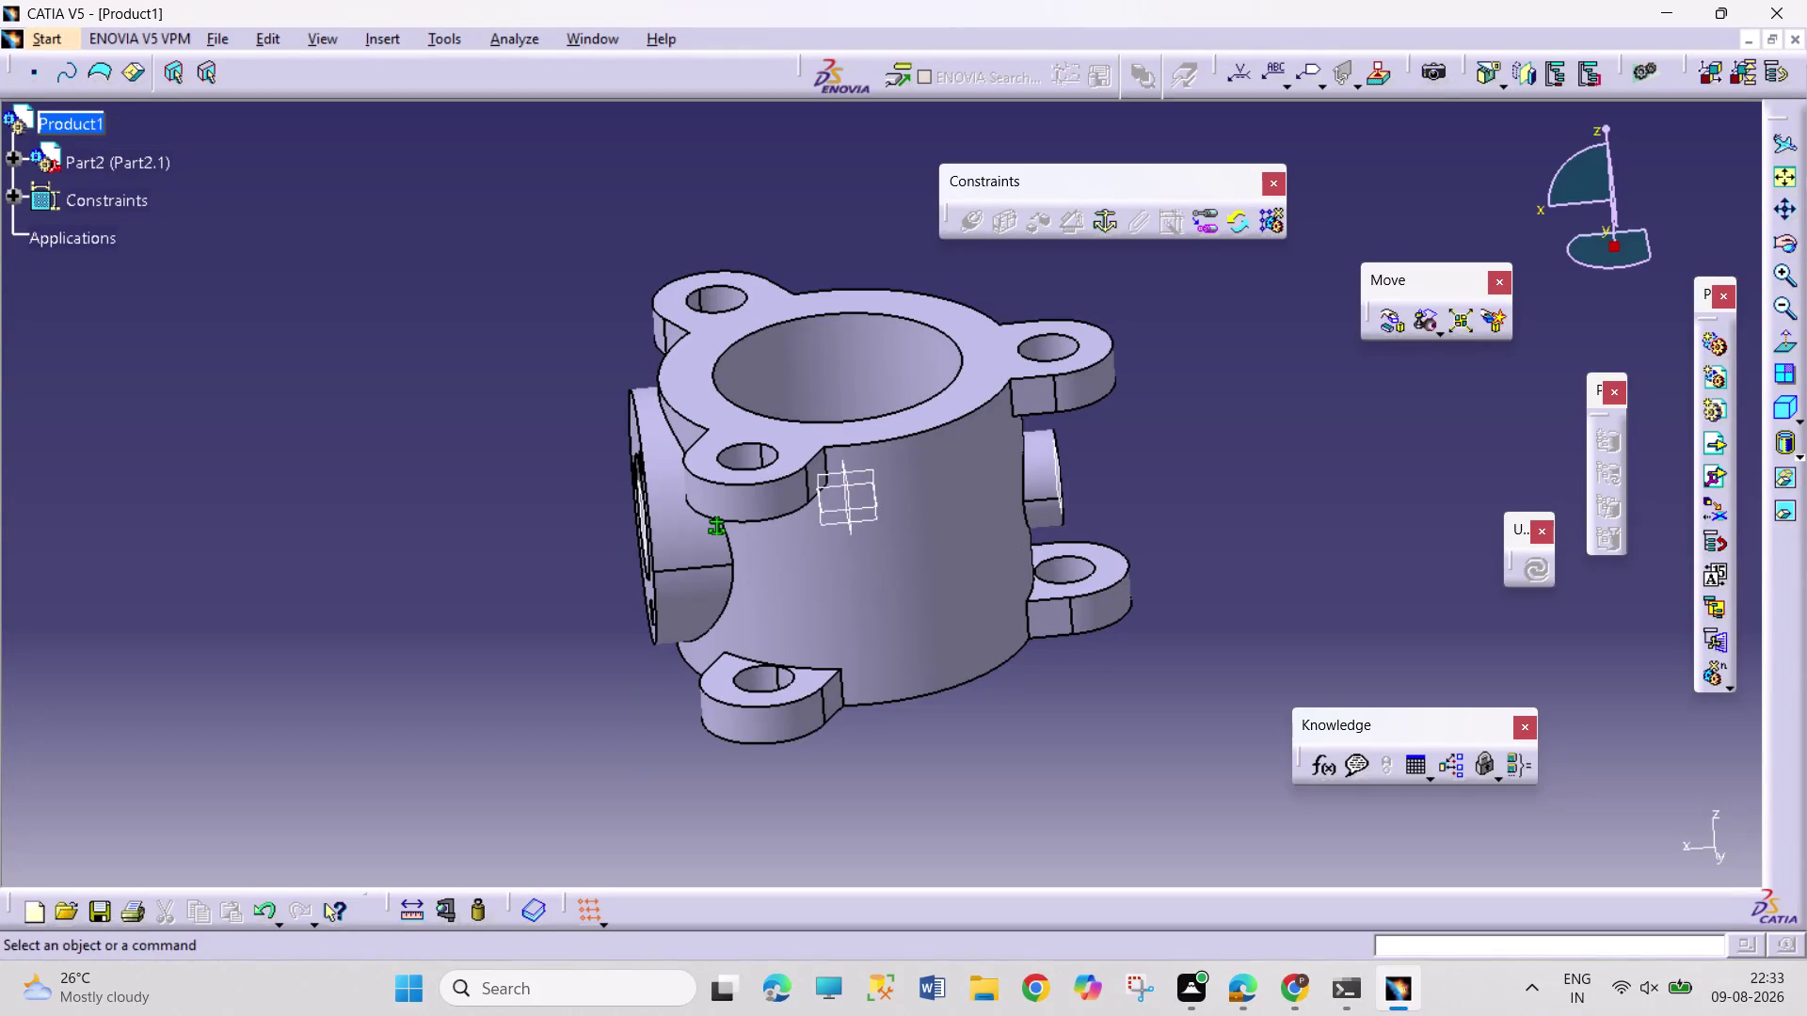
Insert BUTTERFLY RETAINER 5 under Product1 as an existing component and select Part5.
right_click(76, 109)
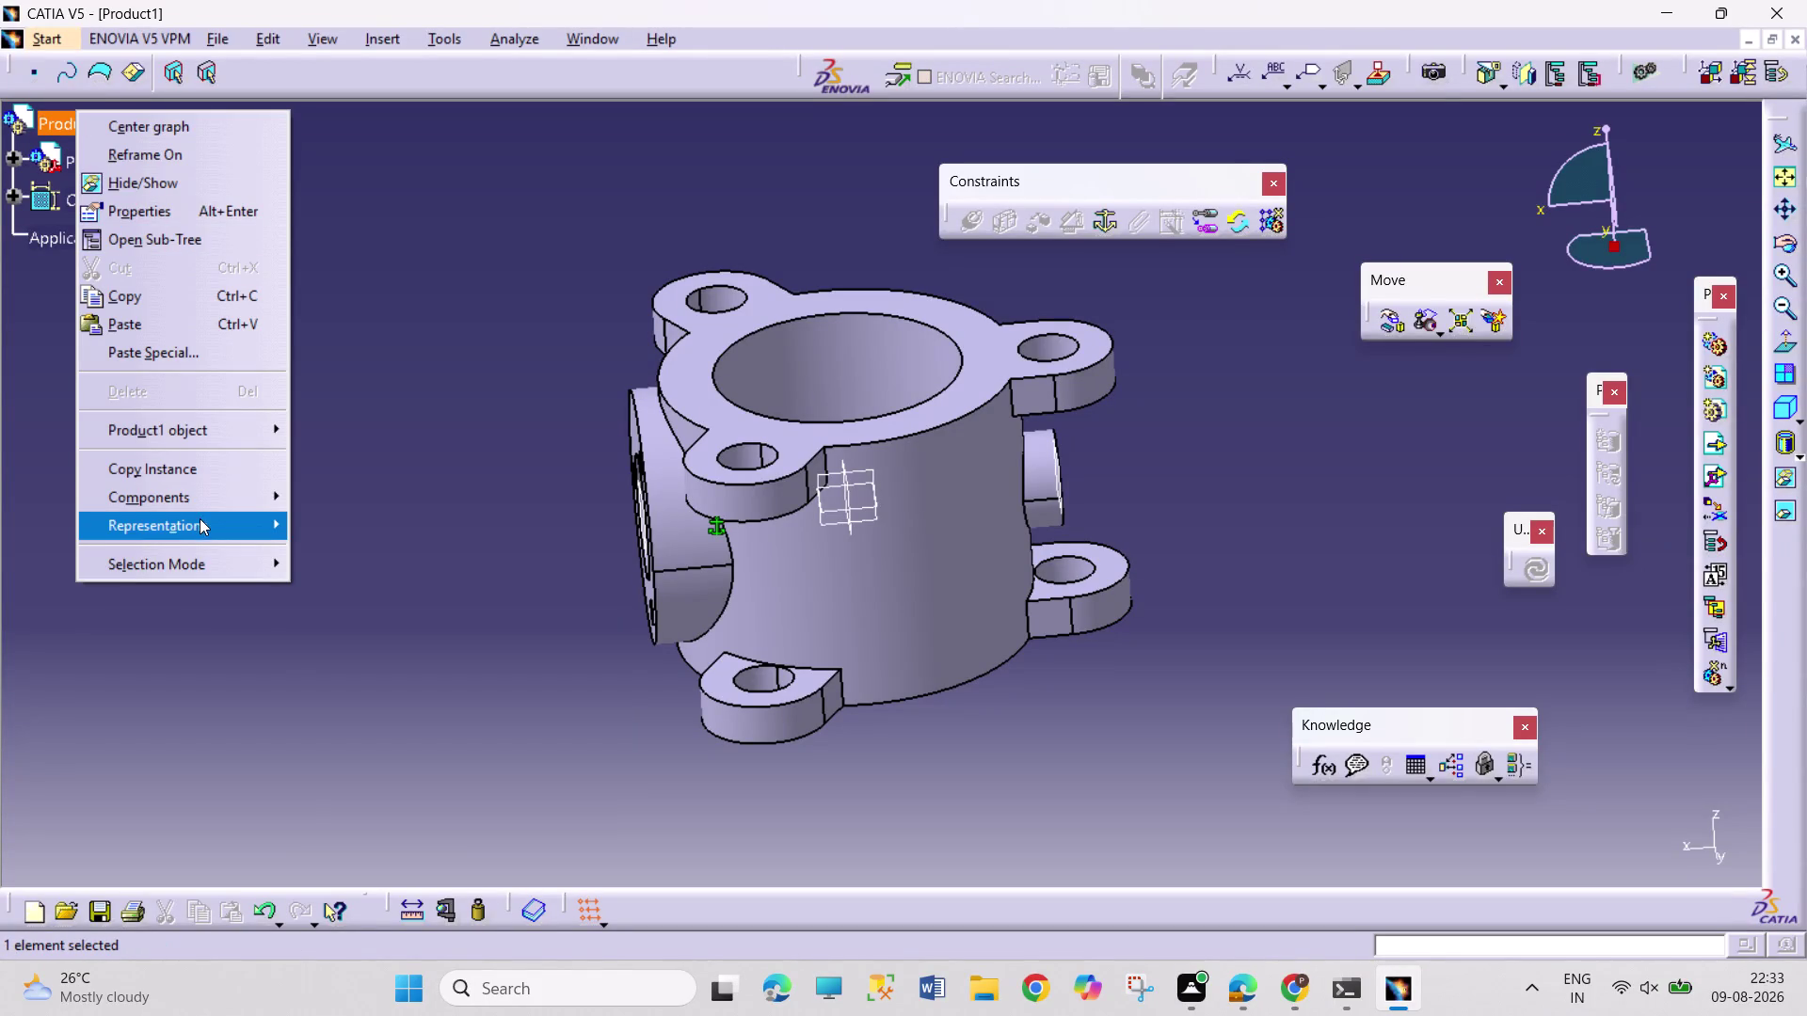
click(206, 508)
click(442, 613)
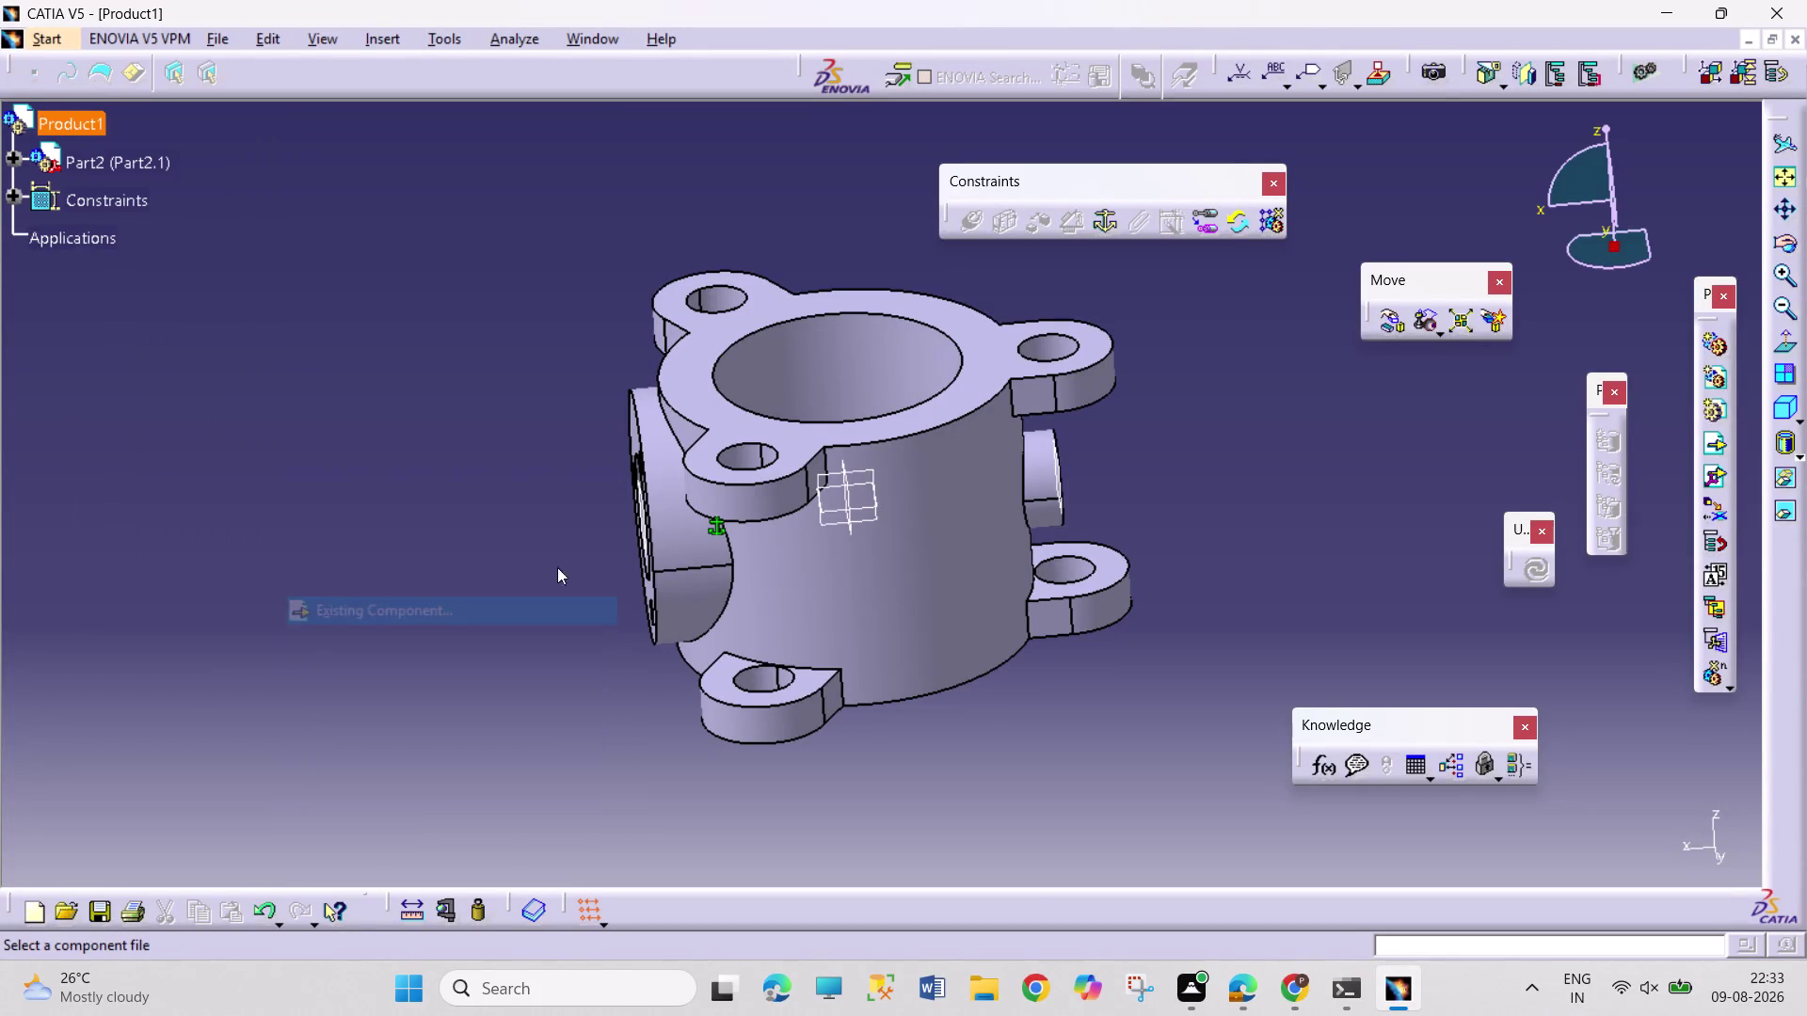
scroll(down, 3)
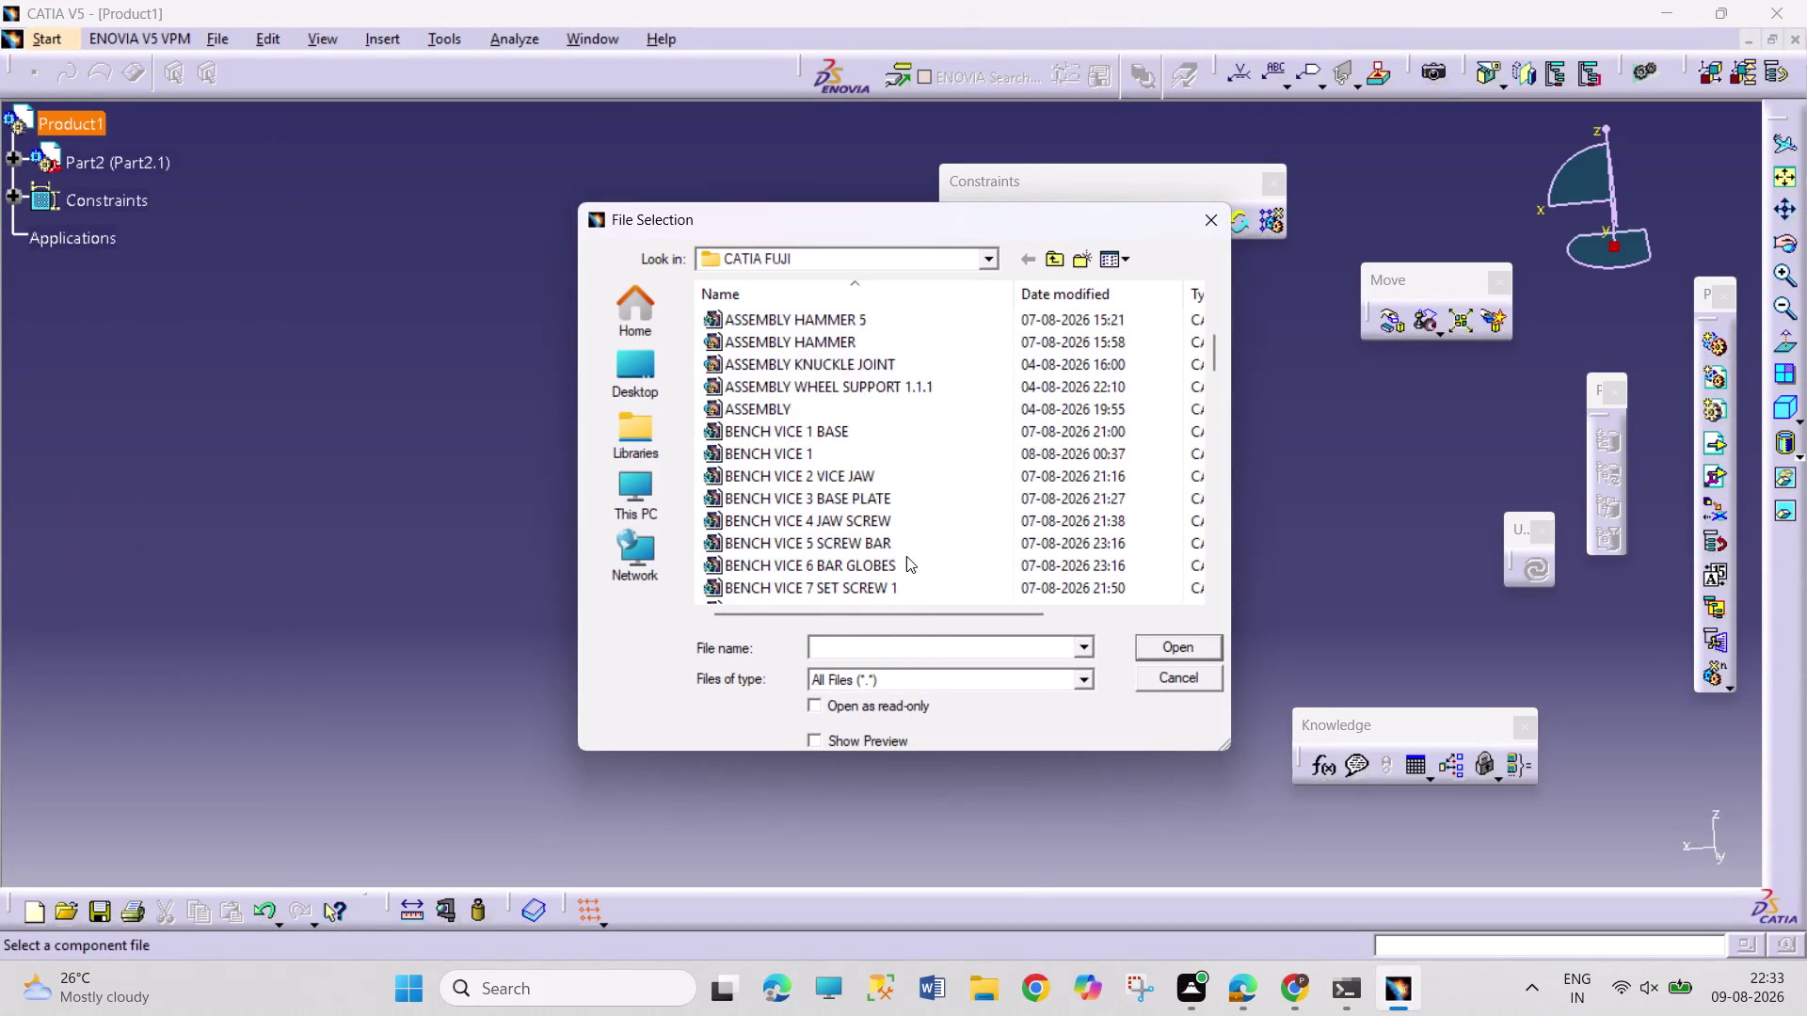
scroll(down, 3)
scroll(down, 3)
click(906, 518)
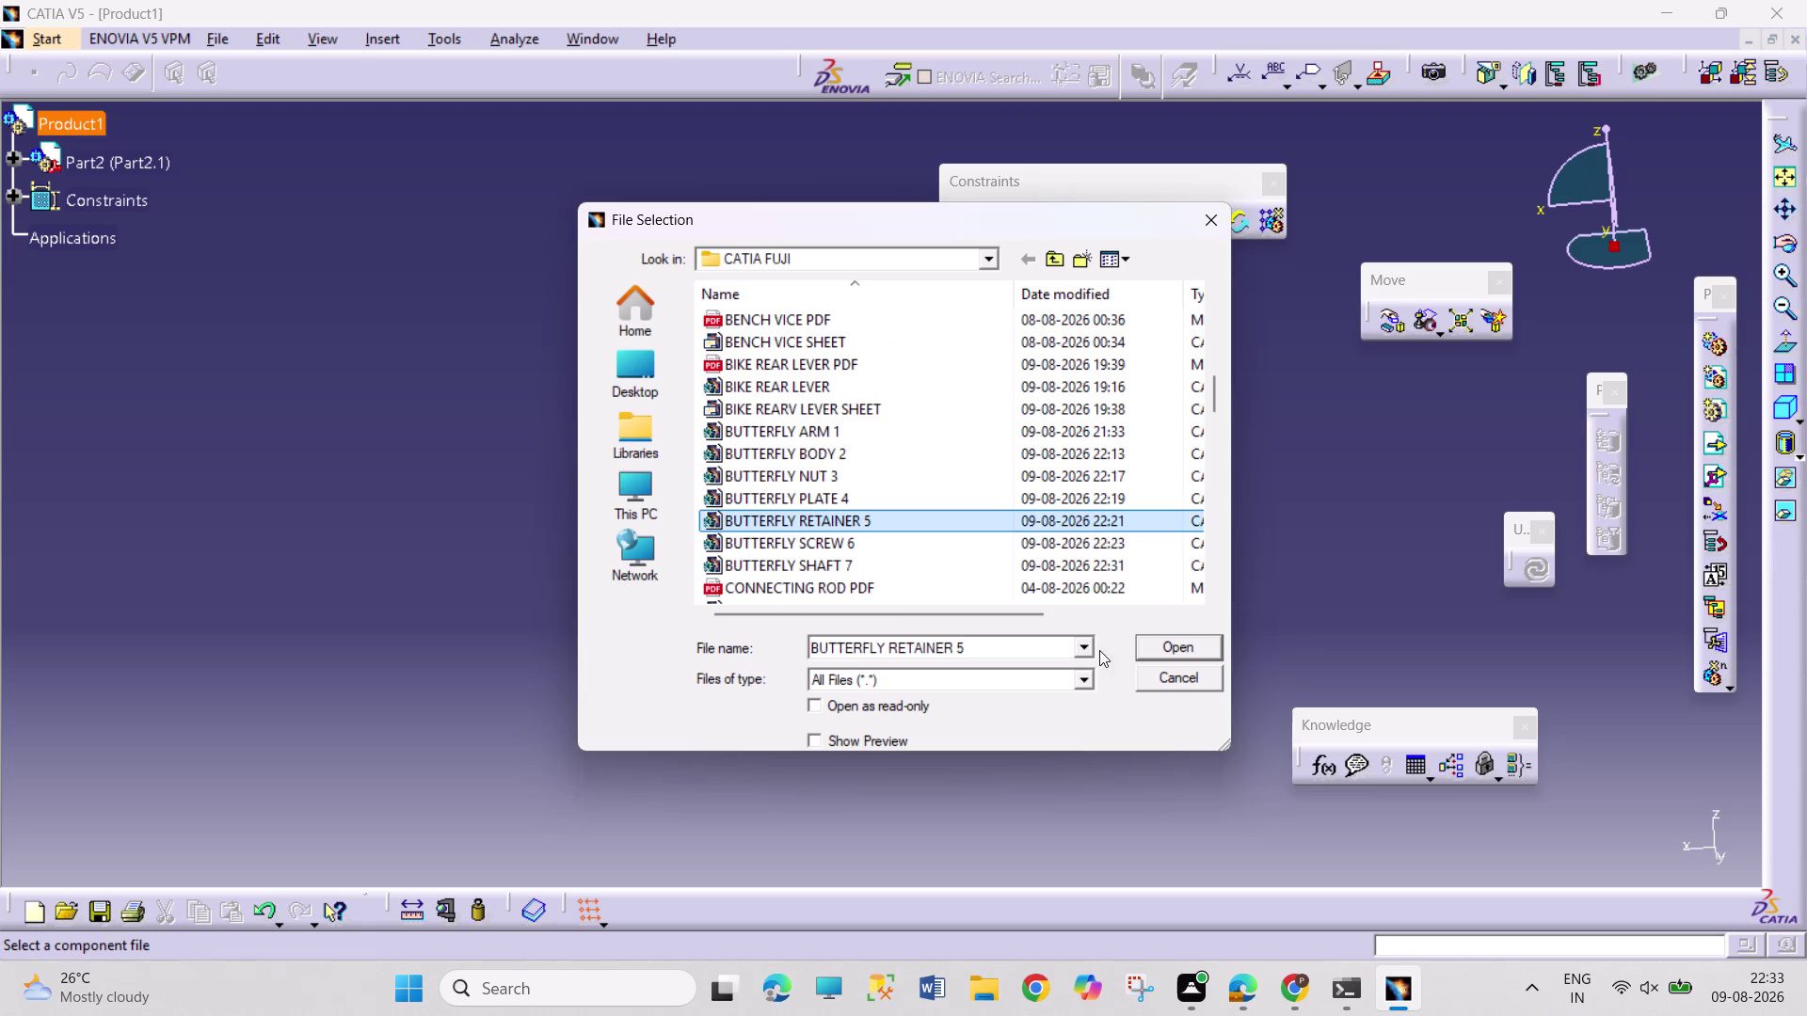
click(1177, 643)
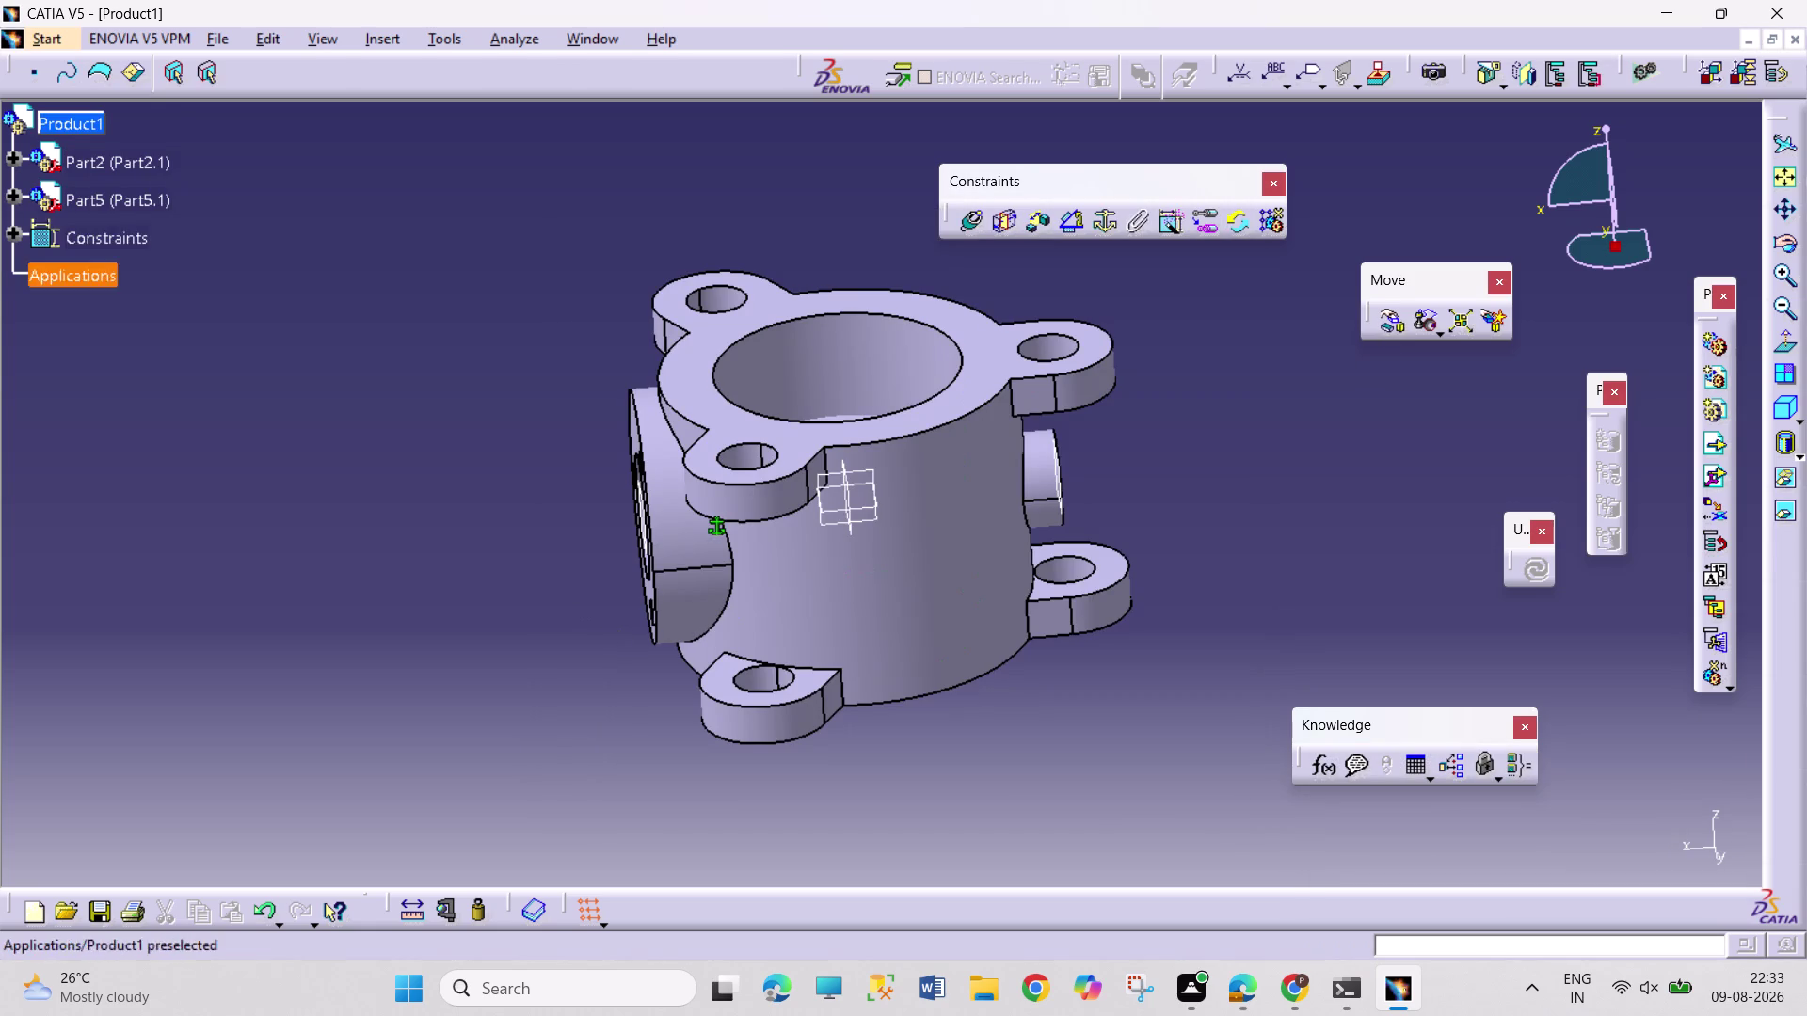
click(124, 197)
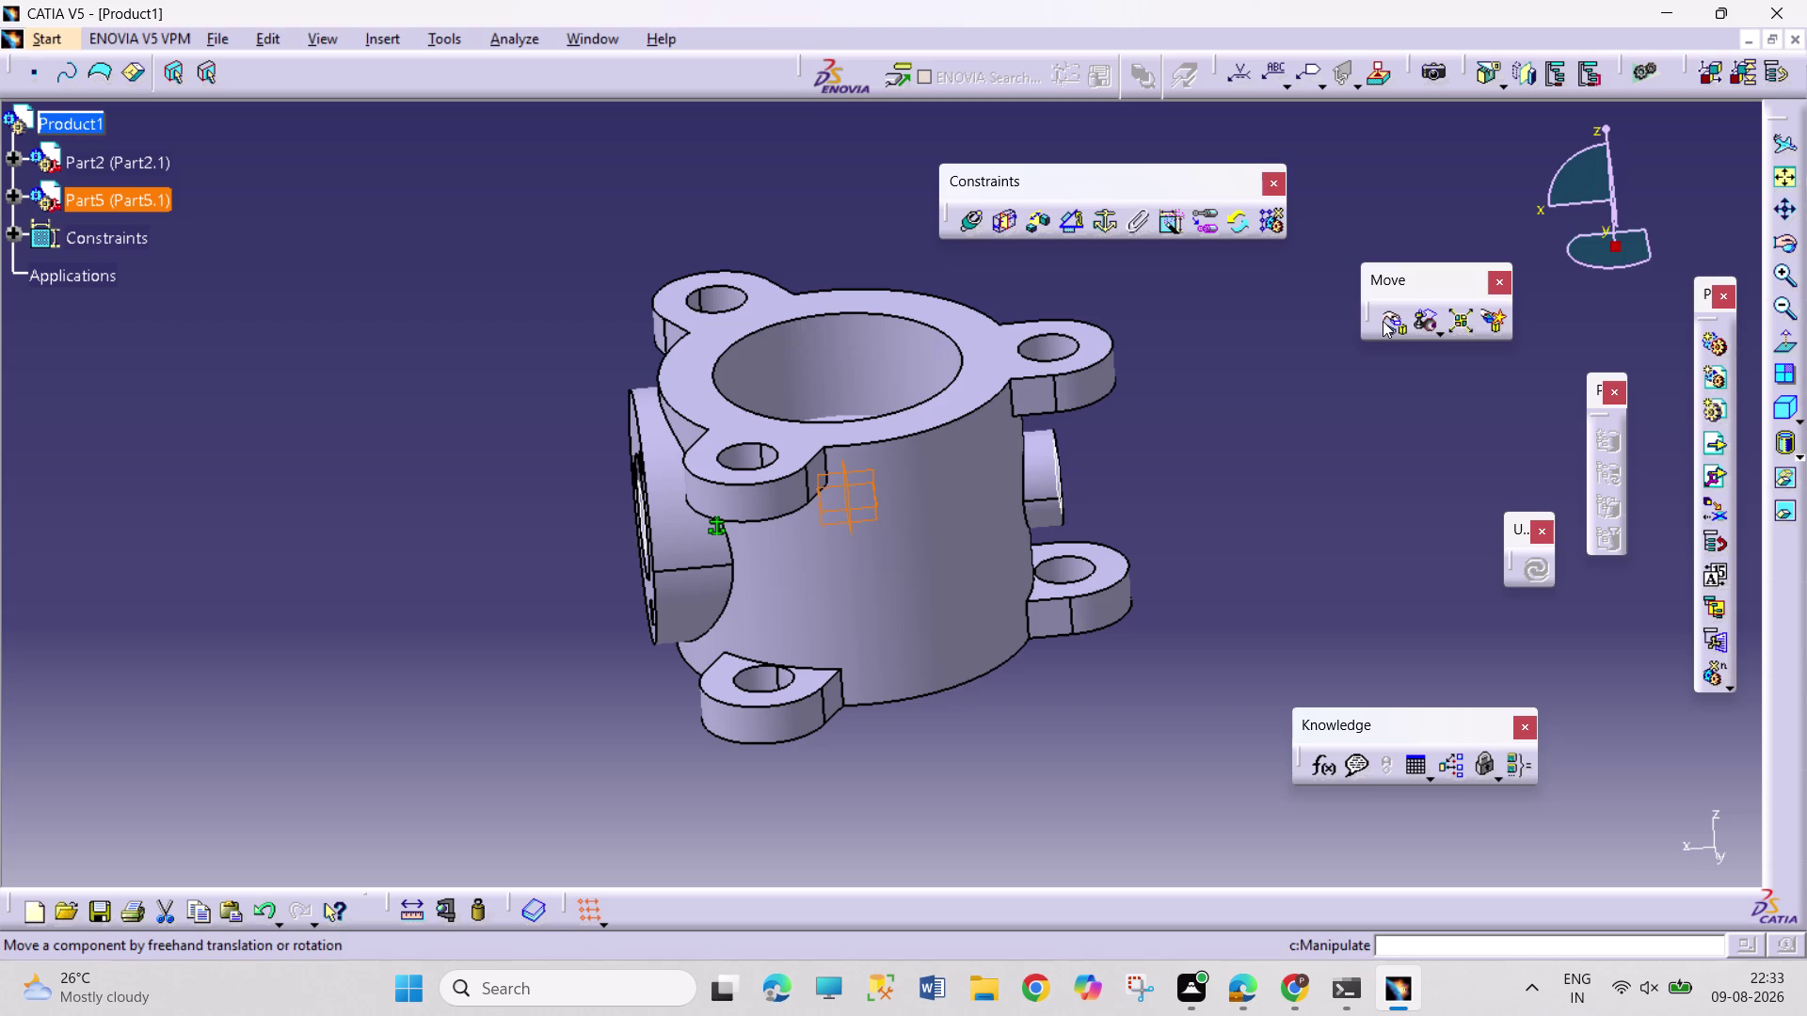
Try dragging the retainer along Y in Manipulation, with constraints respected.
click(1382, 321)
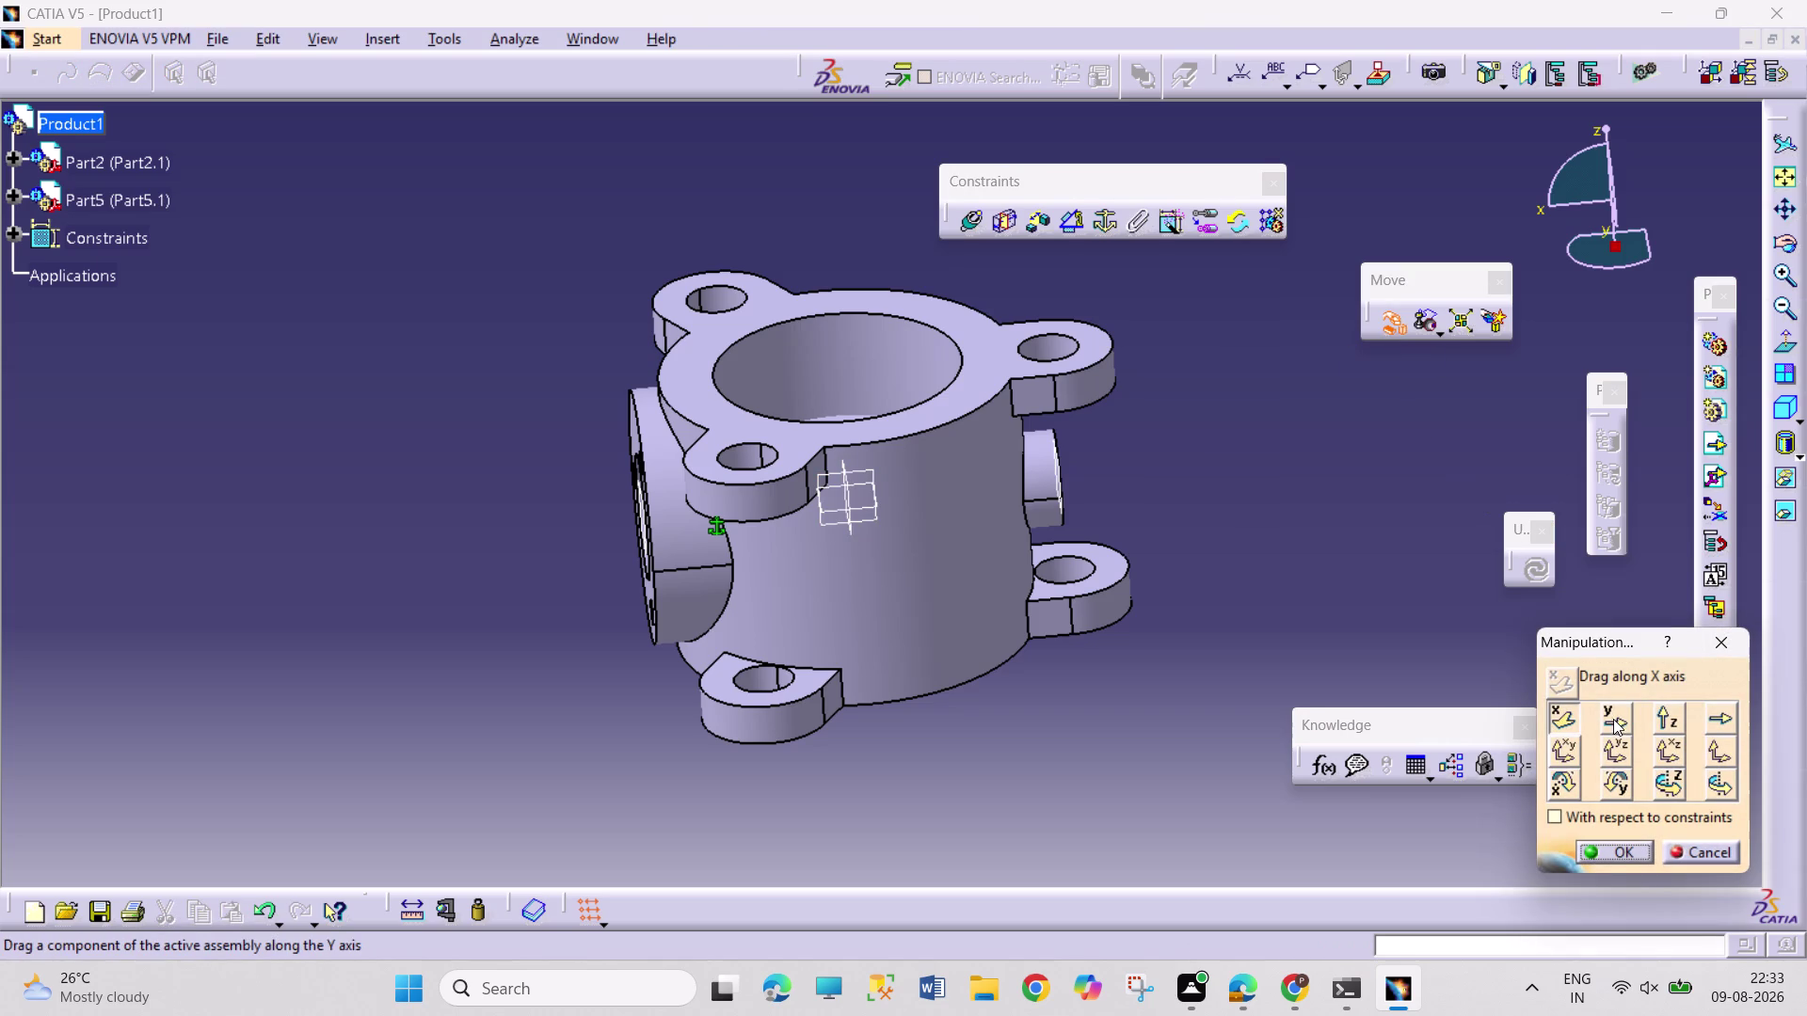
click(1605, 715)
drag(840, 487, 839, 486)
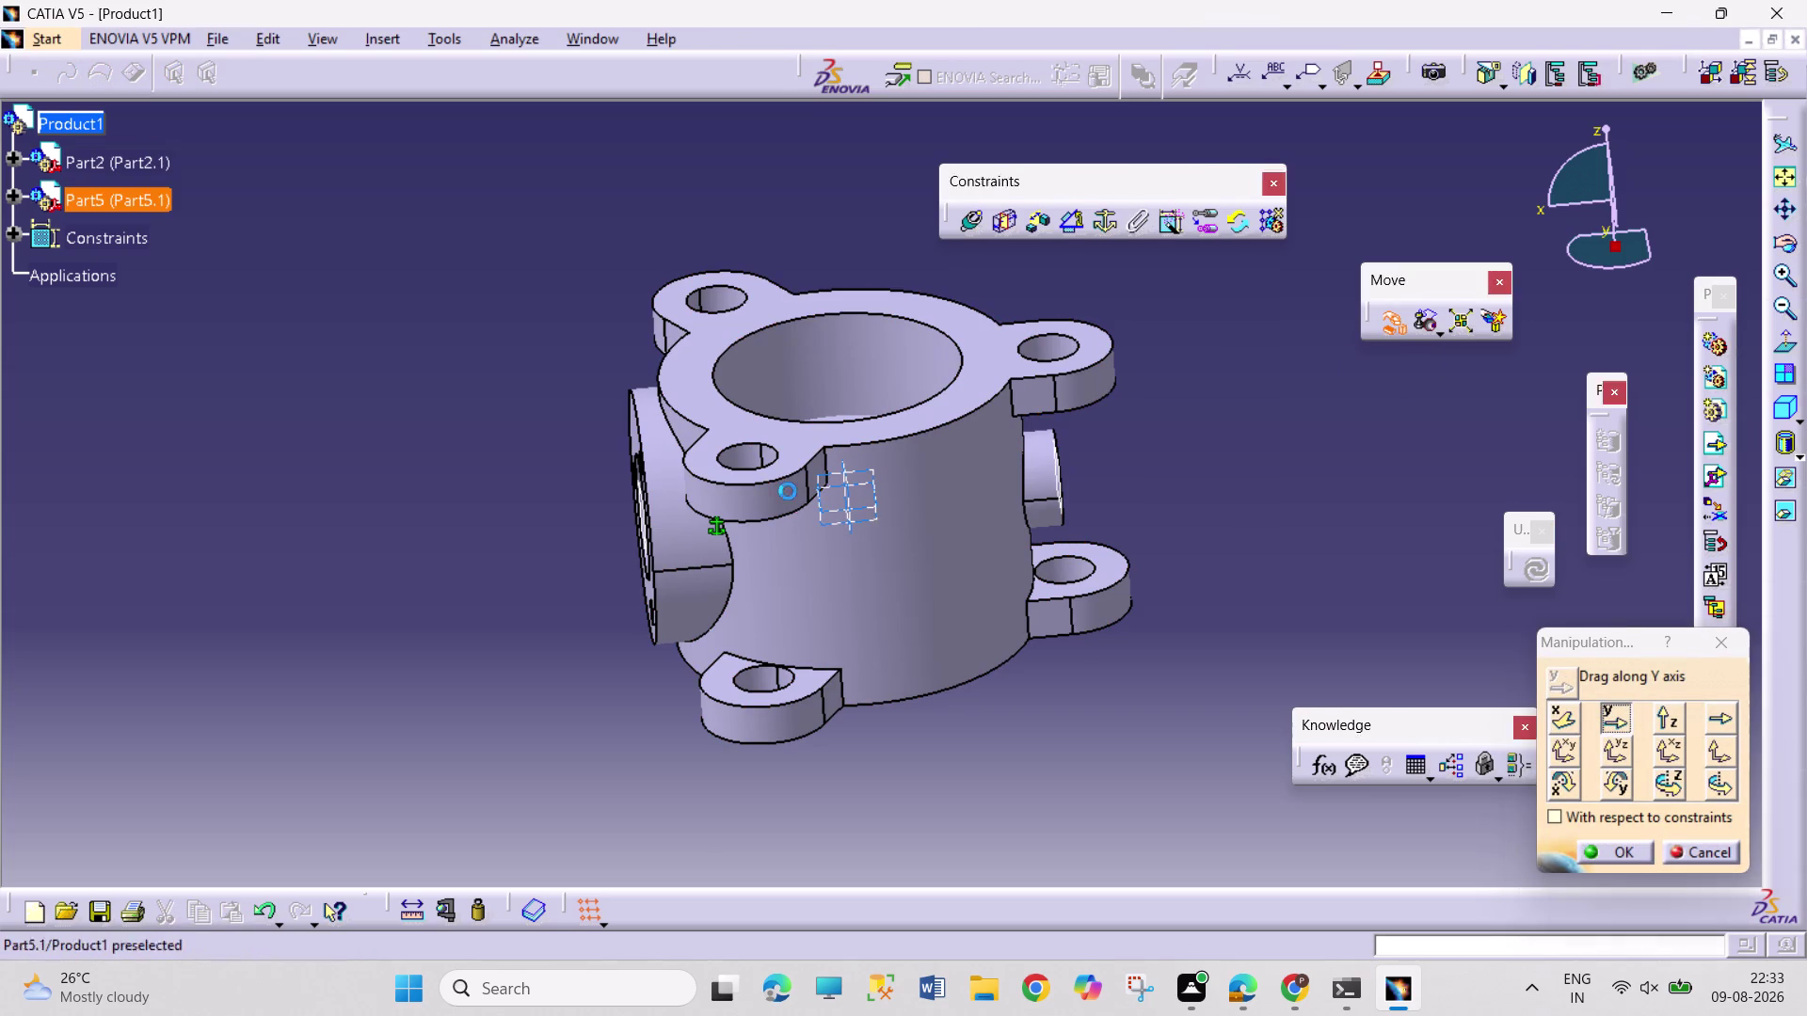
drag(838, 486, 350, 558)
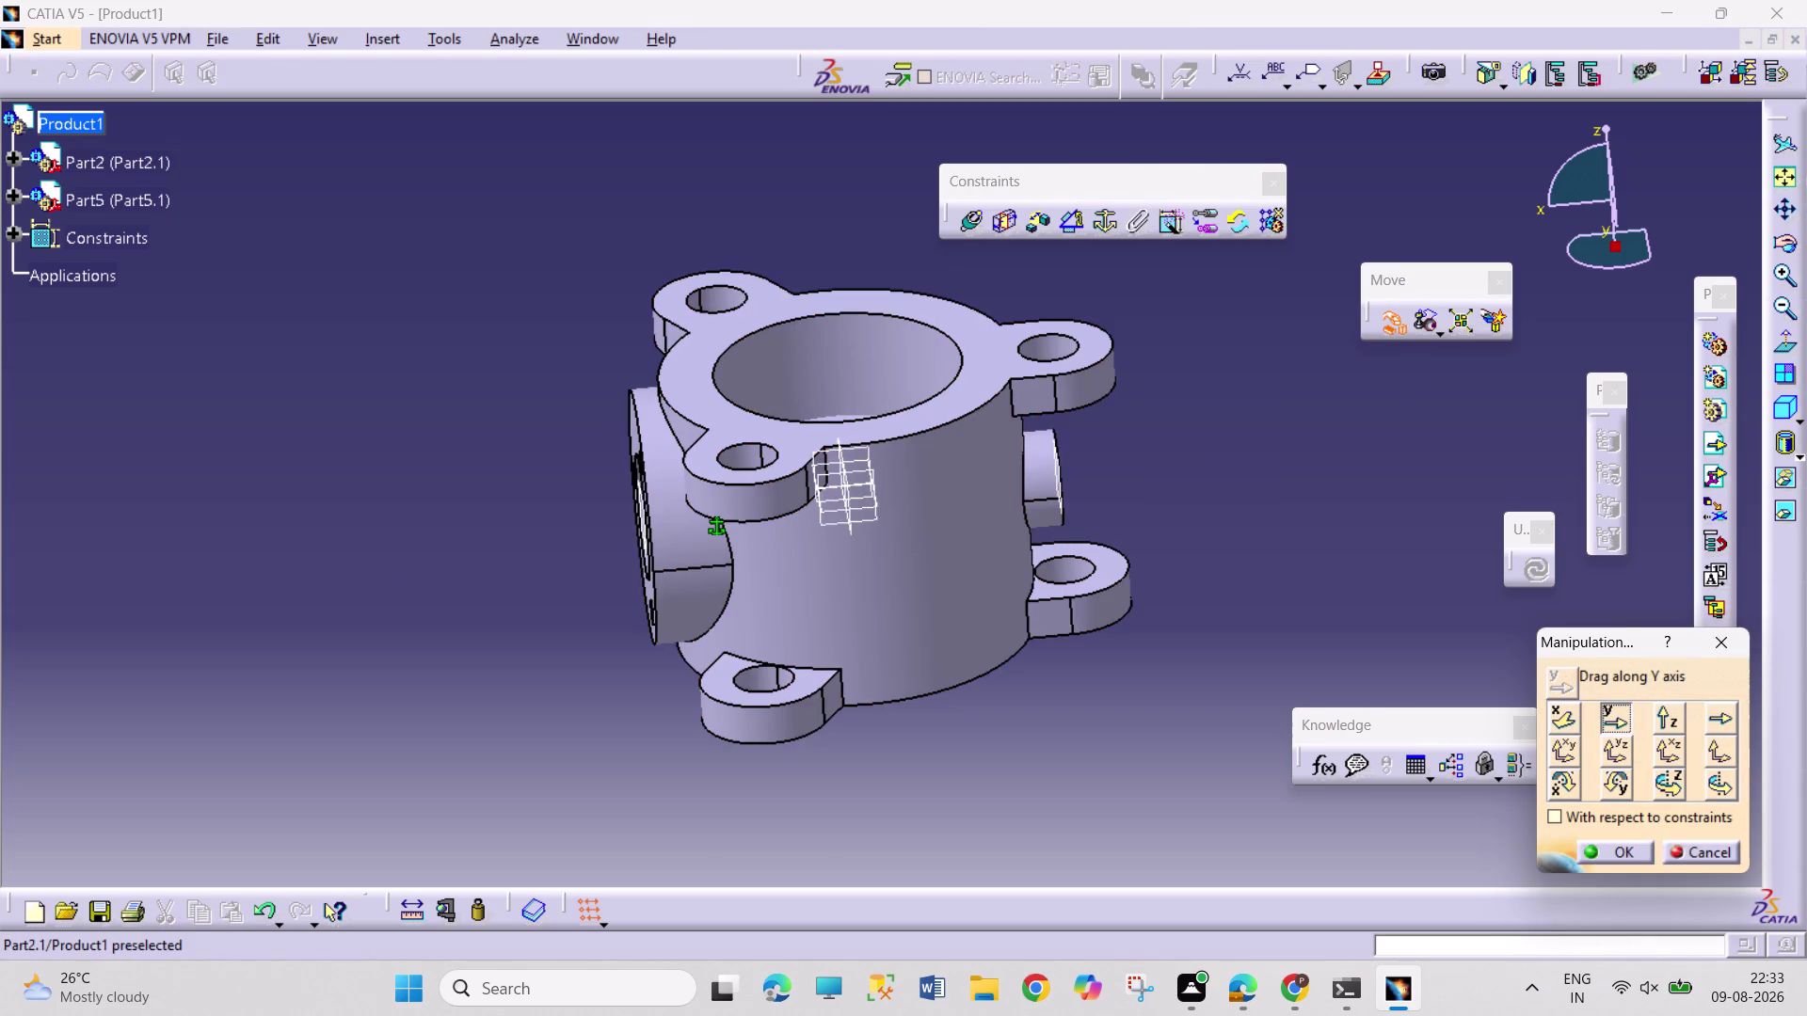
drag(864, 486, 497, 564)
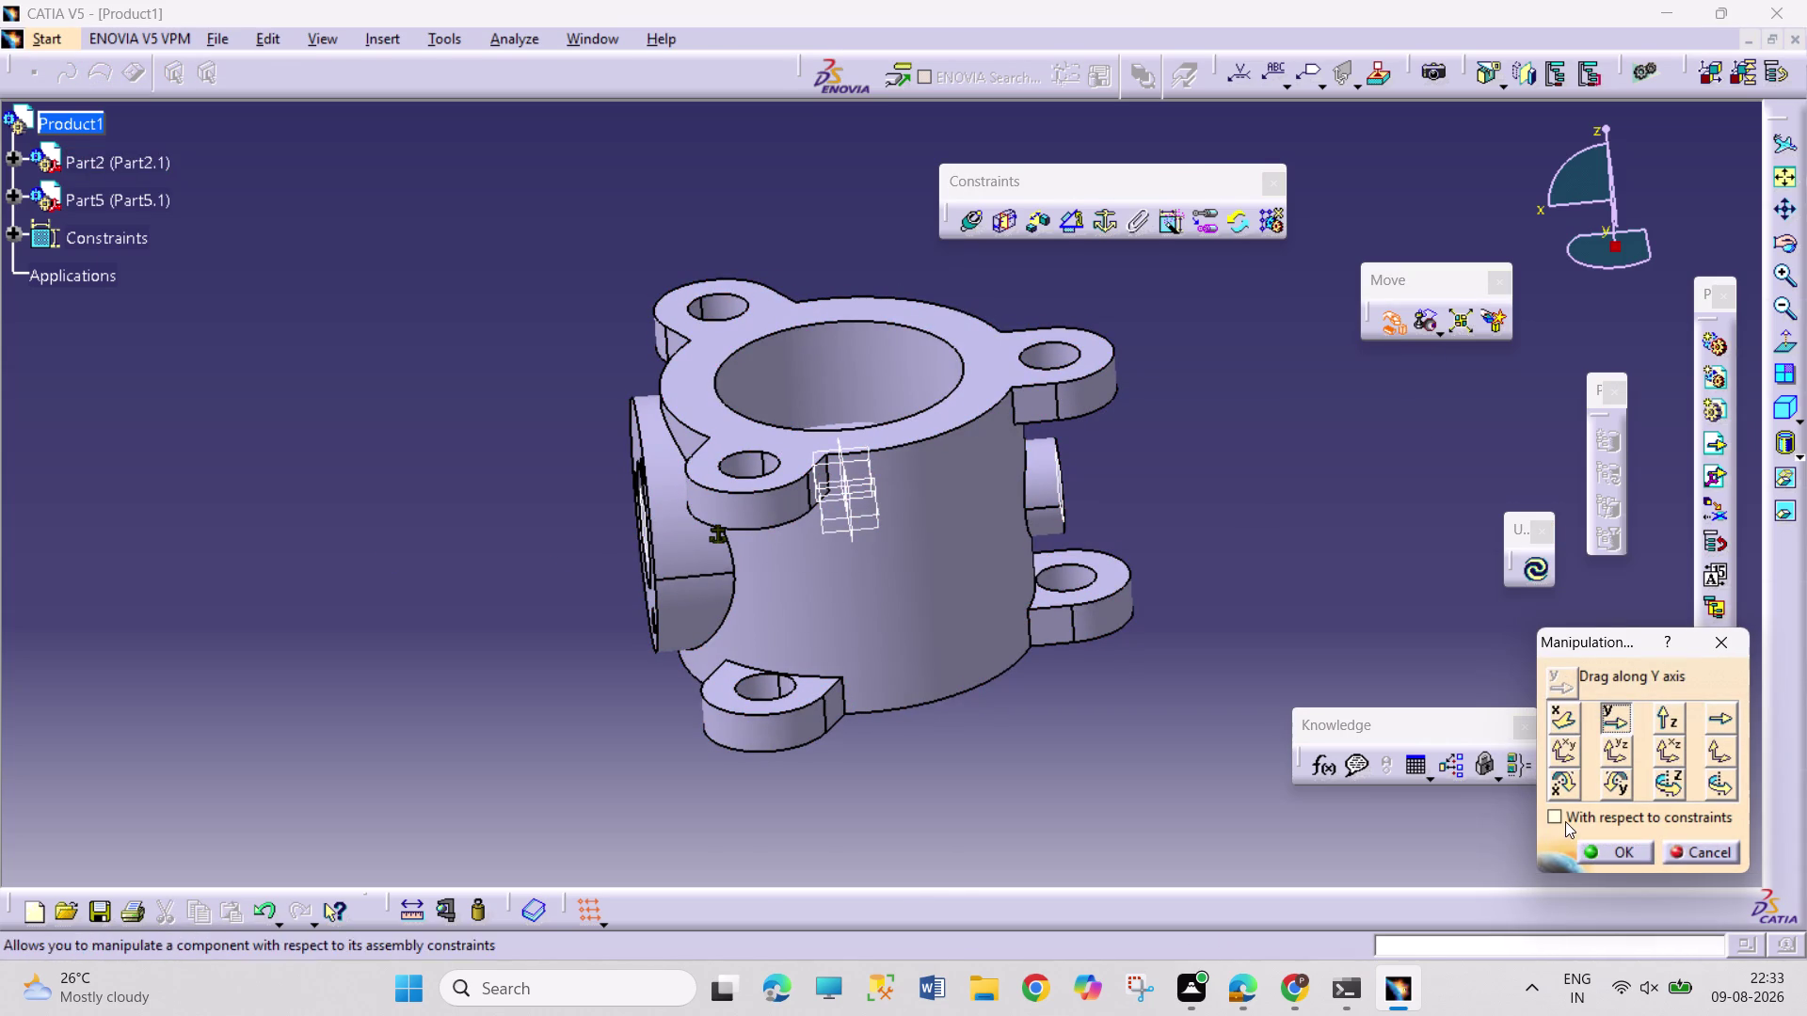
click(1565, 822)
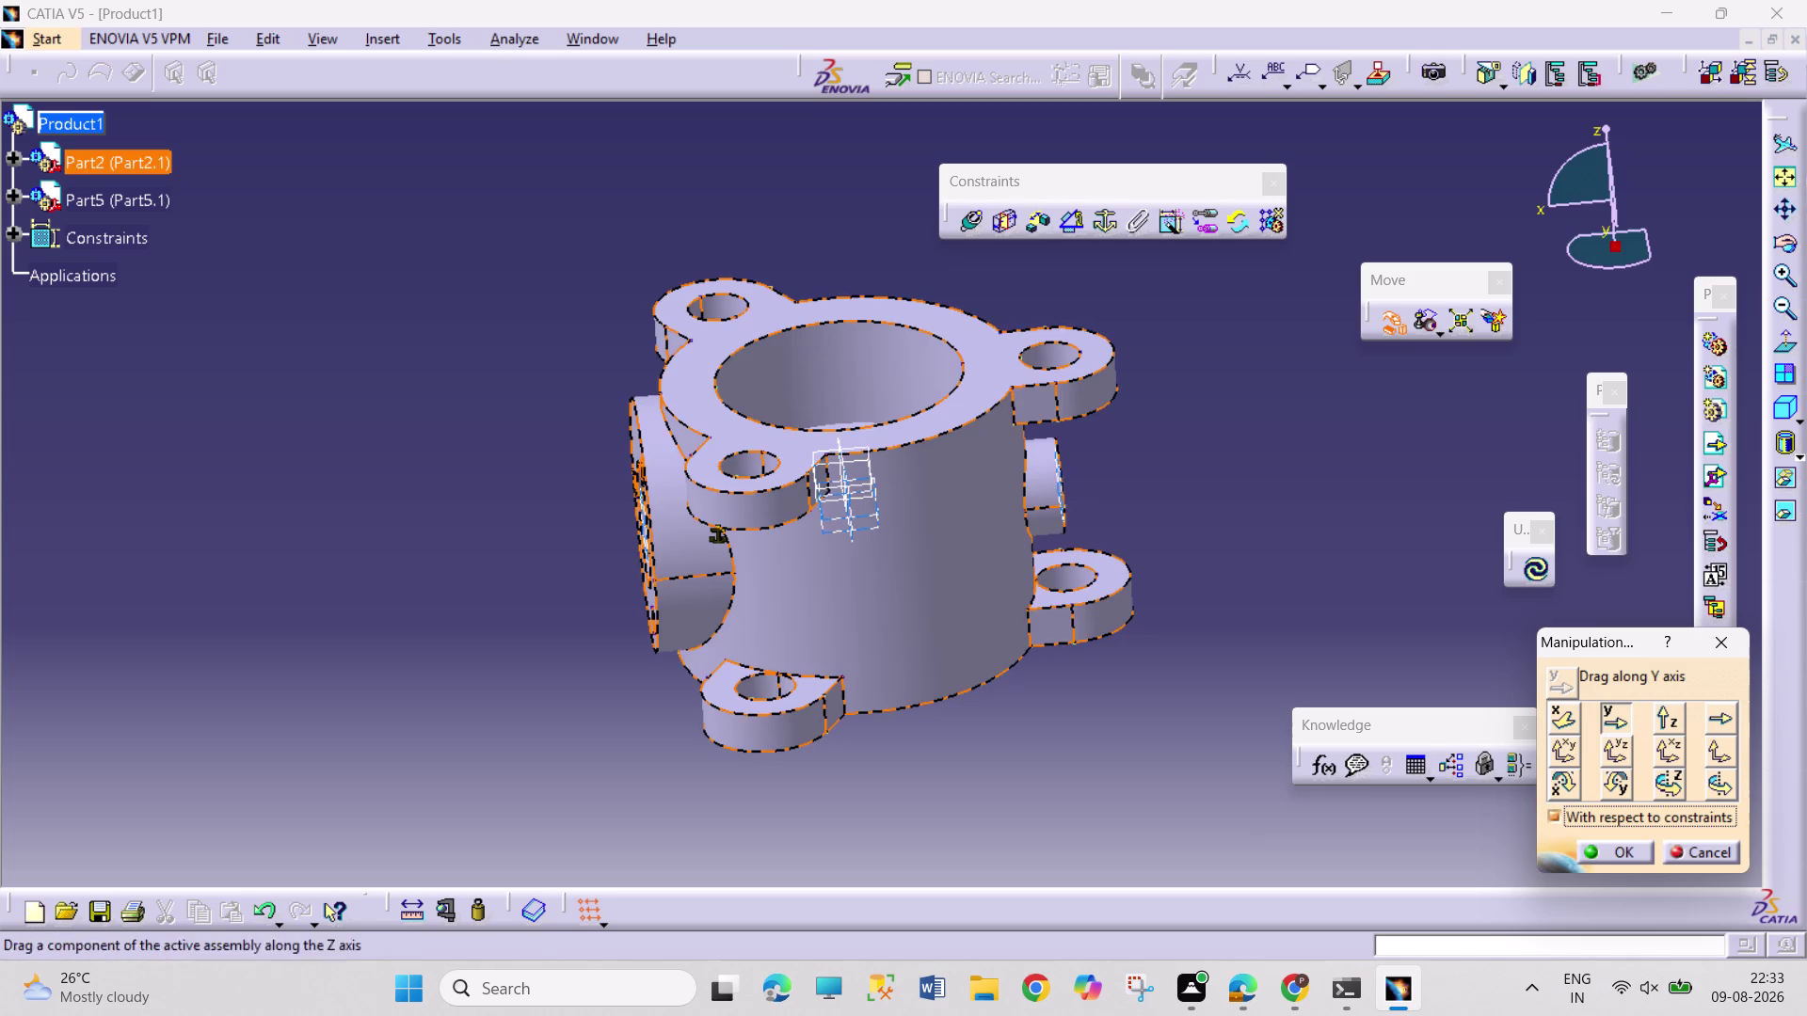
drag(848, 467, 630, 490)
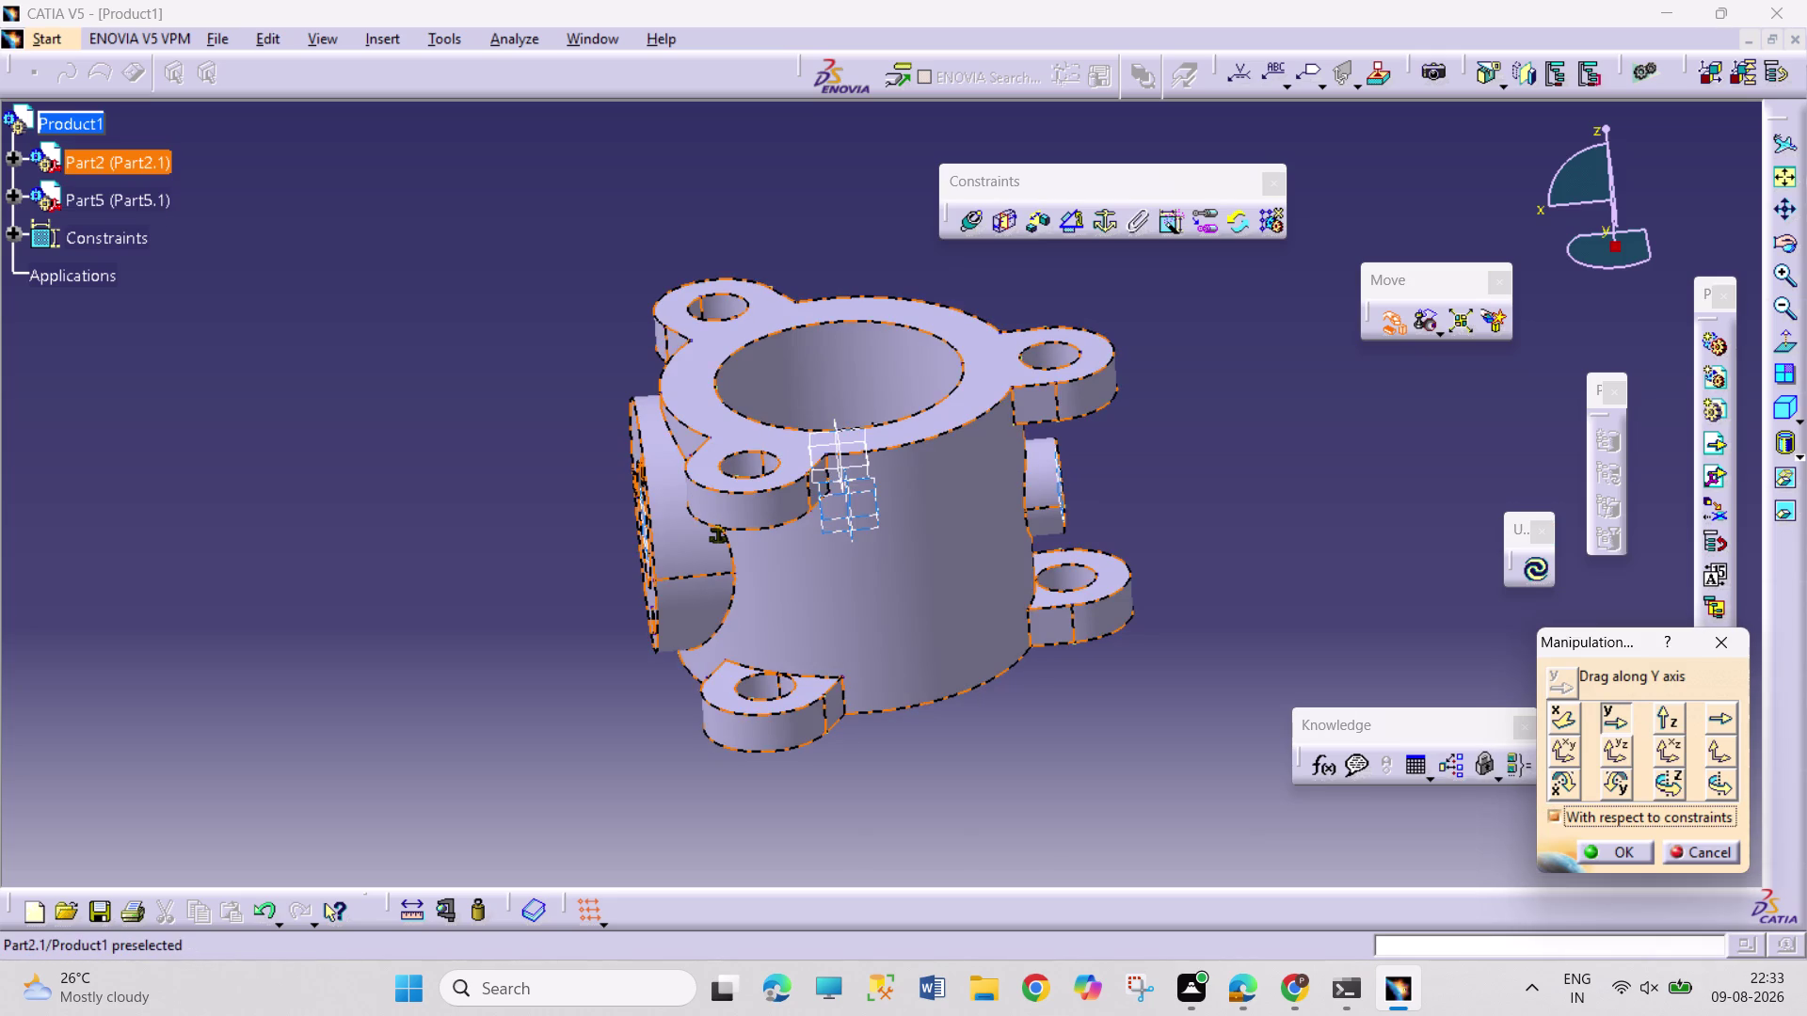
drag(855, 511, 471, 571)
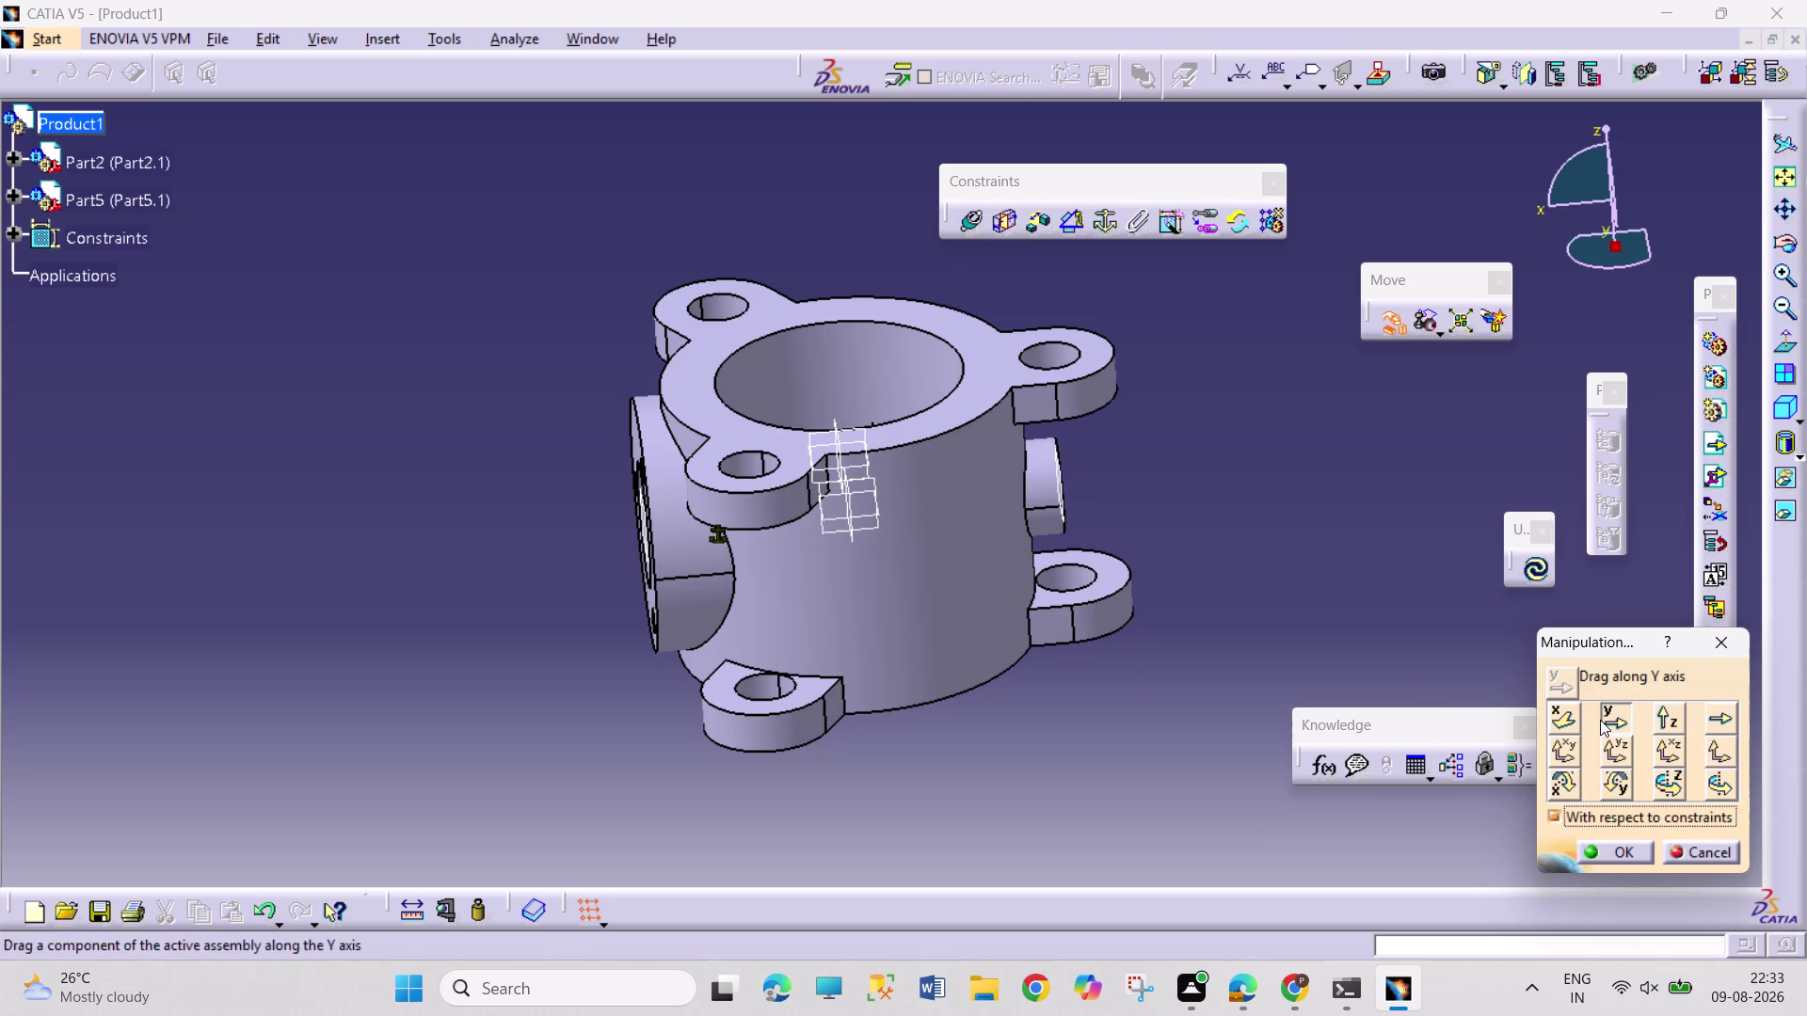
Try moving the parts along the X and Z directions.
click(1555, 722)
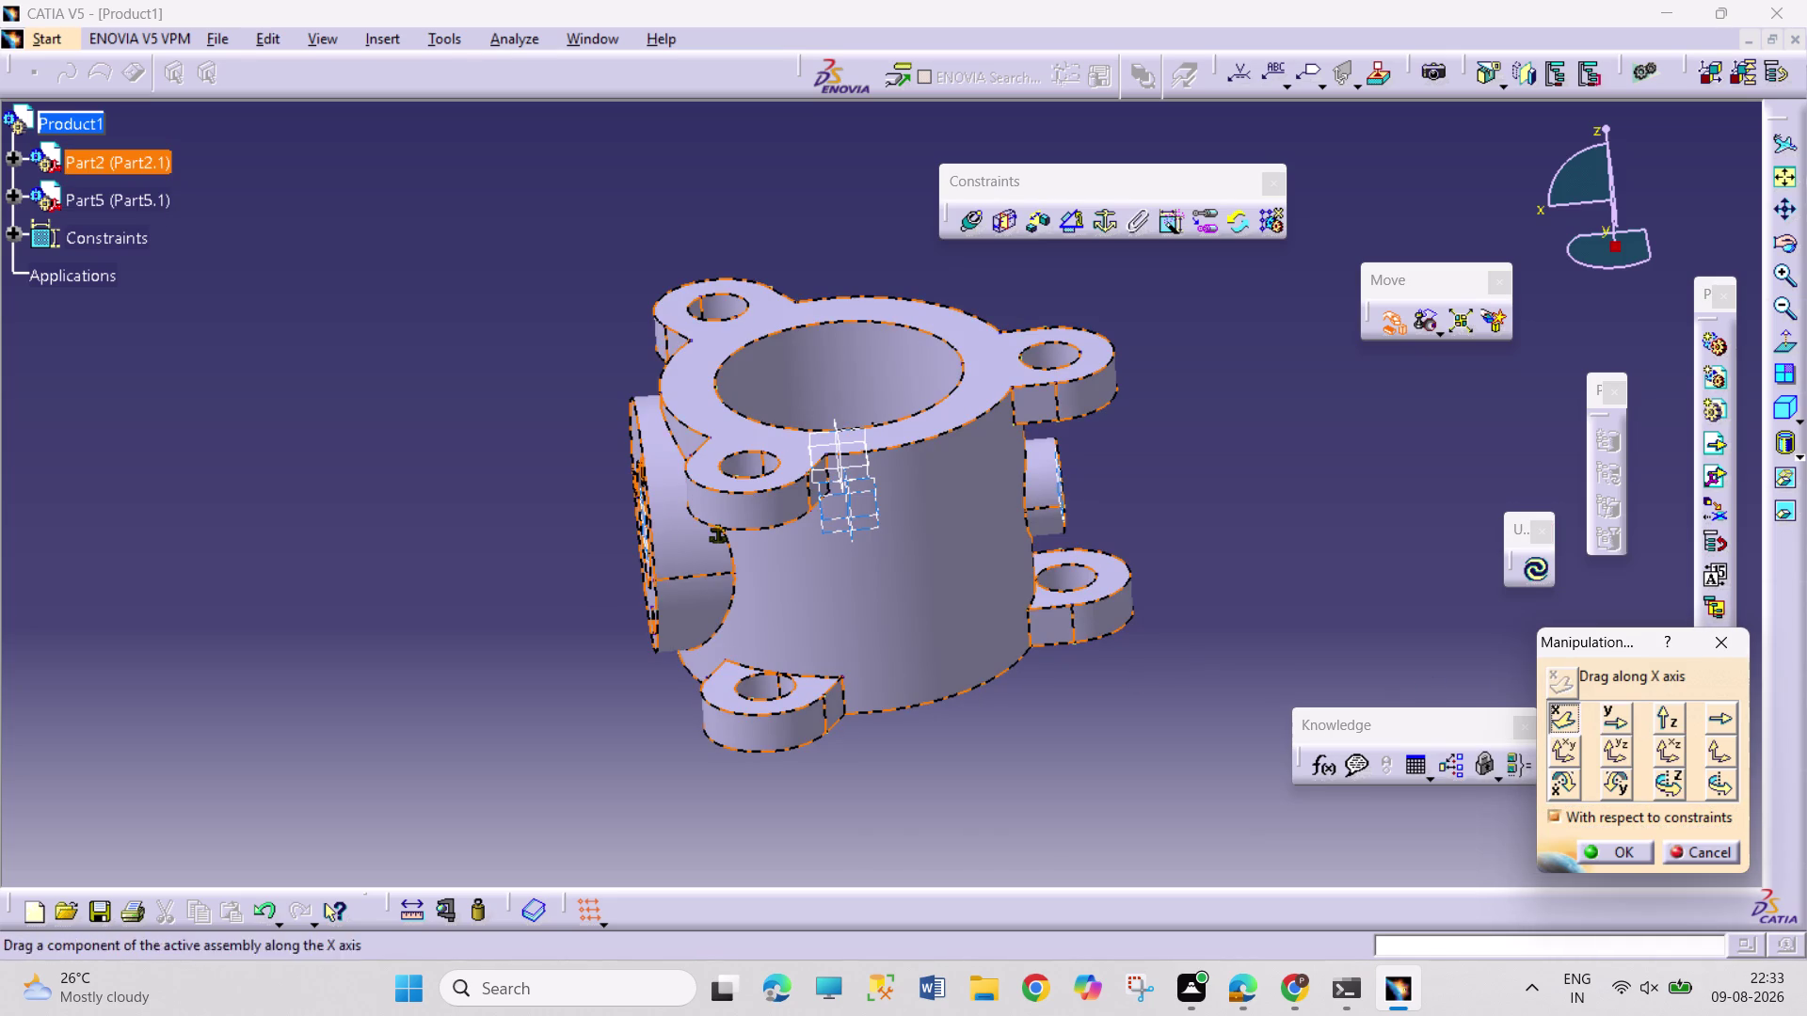
drag(851, 510, 543, 567)
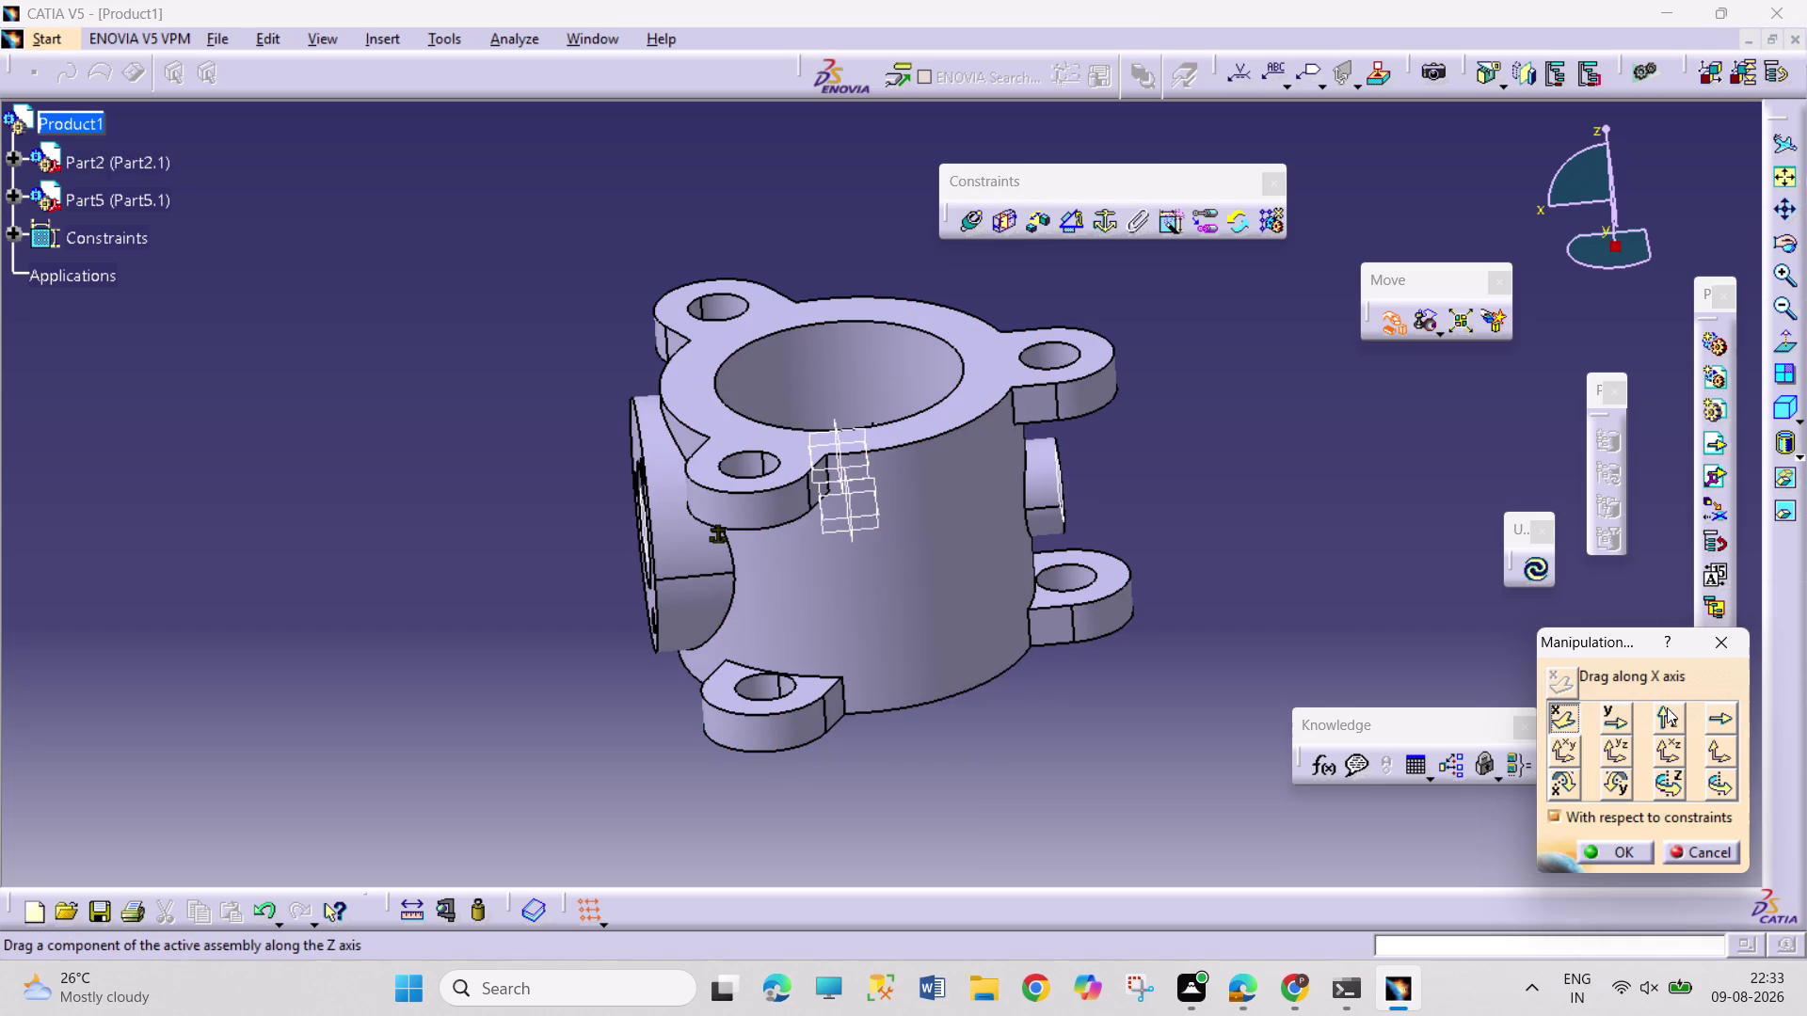
click(1669, 711)
drag(864, 516, 641, 556)
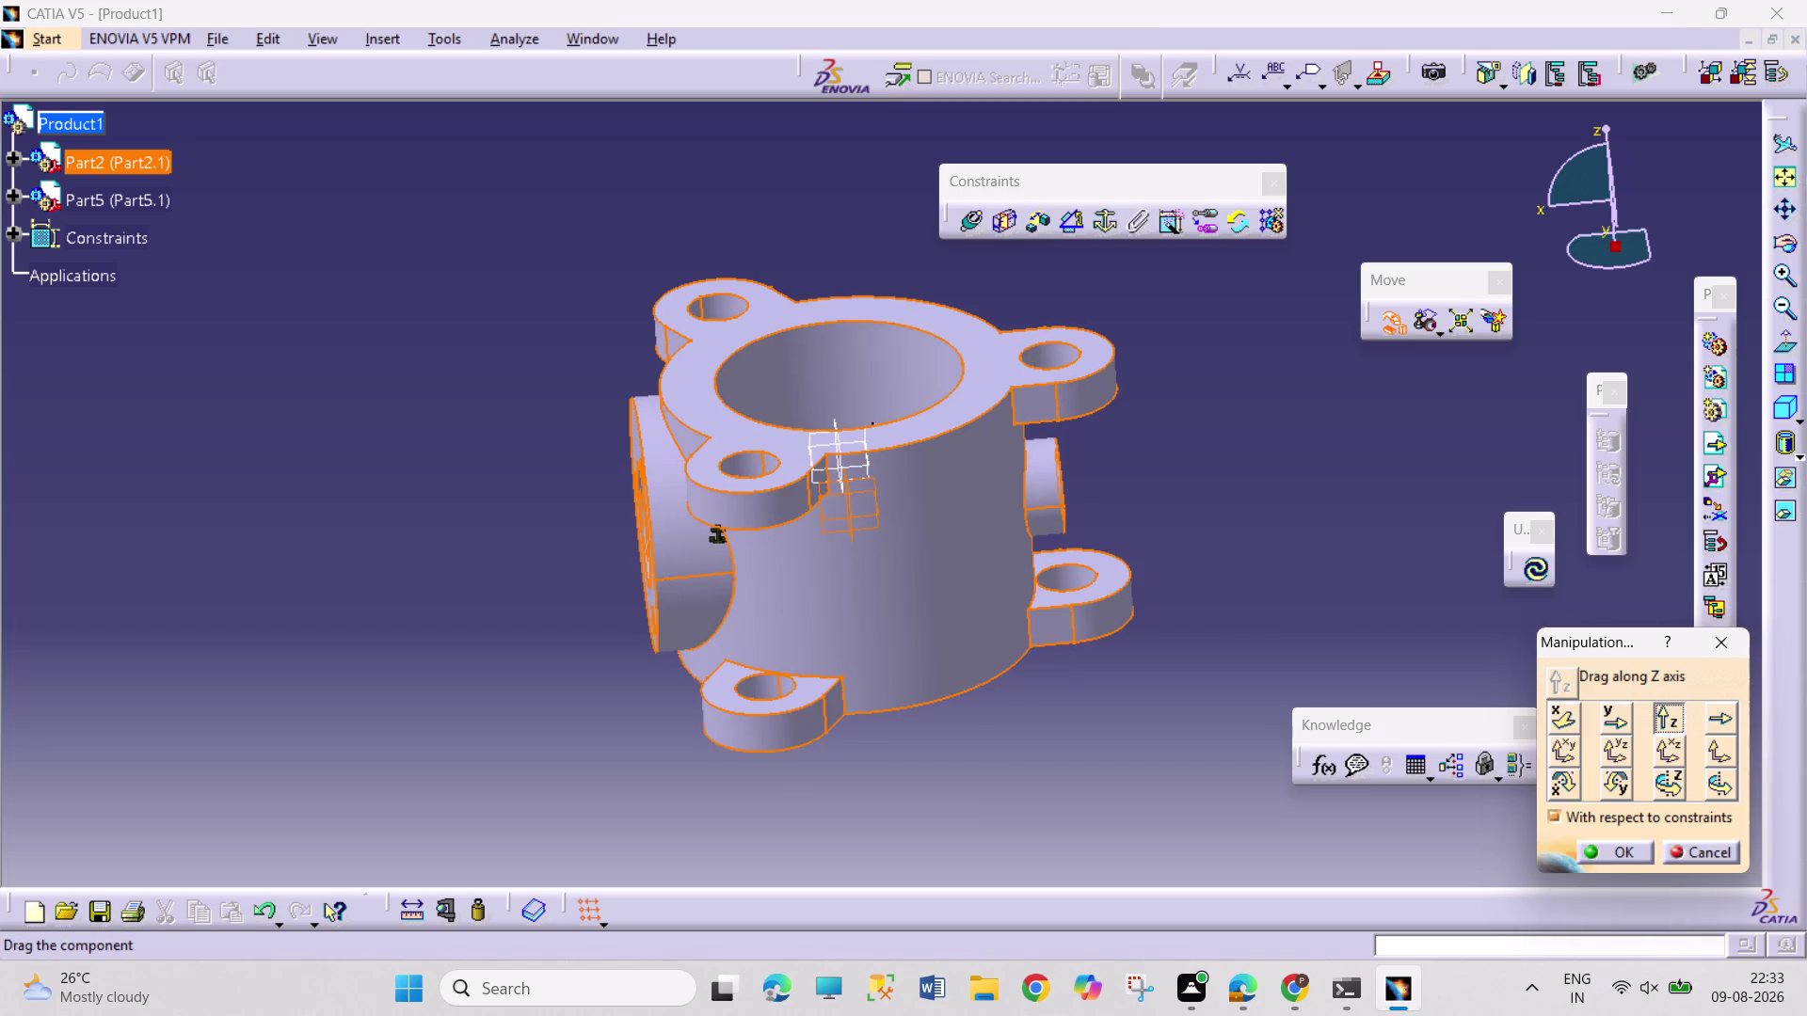
drag(641, 556, 536, 573)
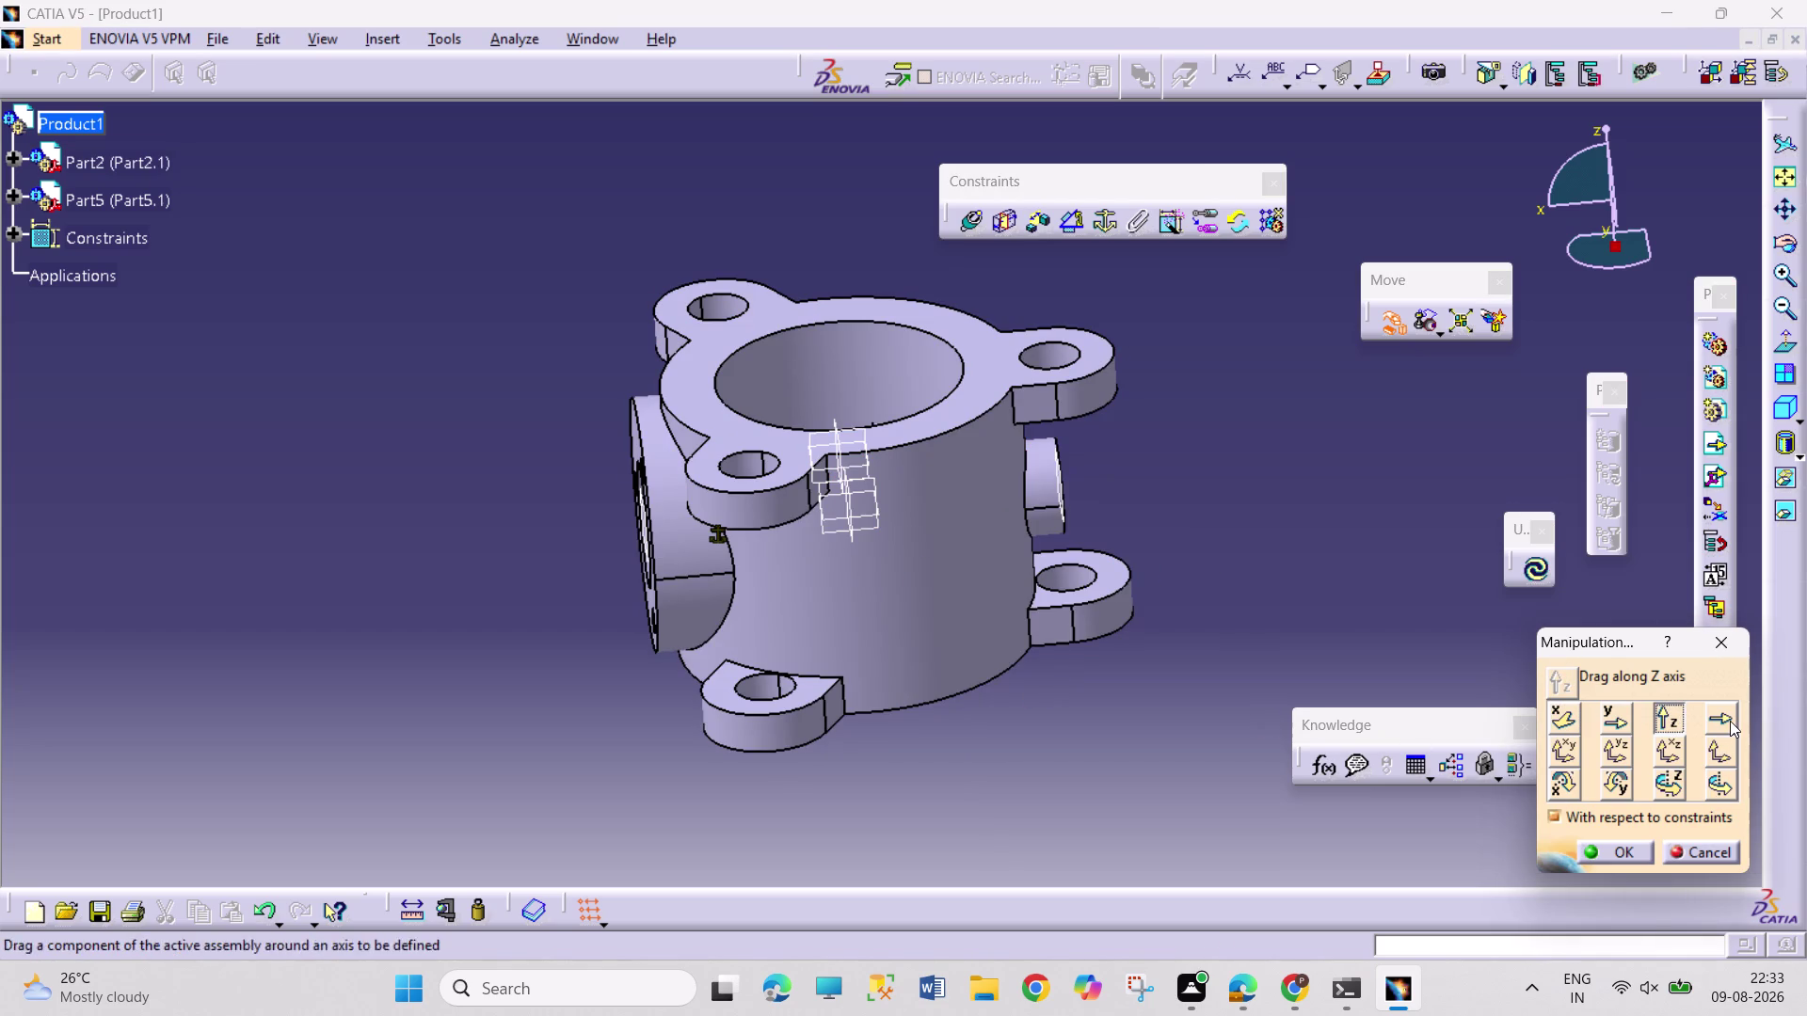
Drag the retainer up along the body's vertical bore axis and confirm.
click(1730, 721)
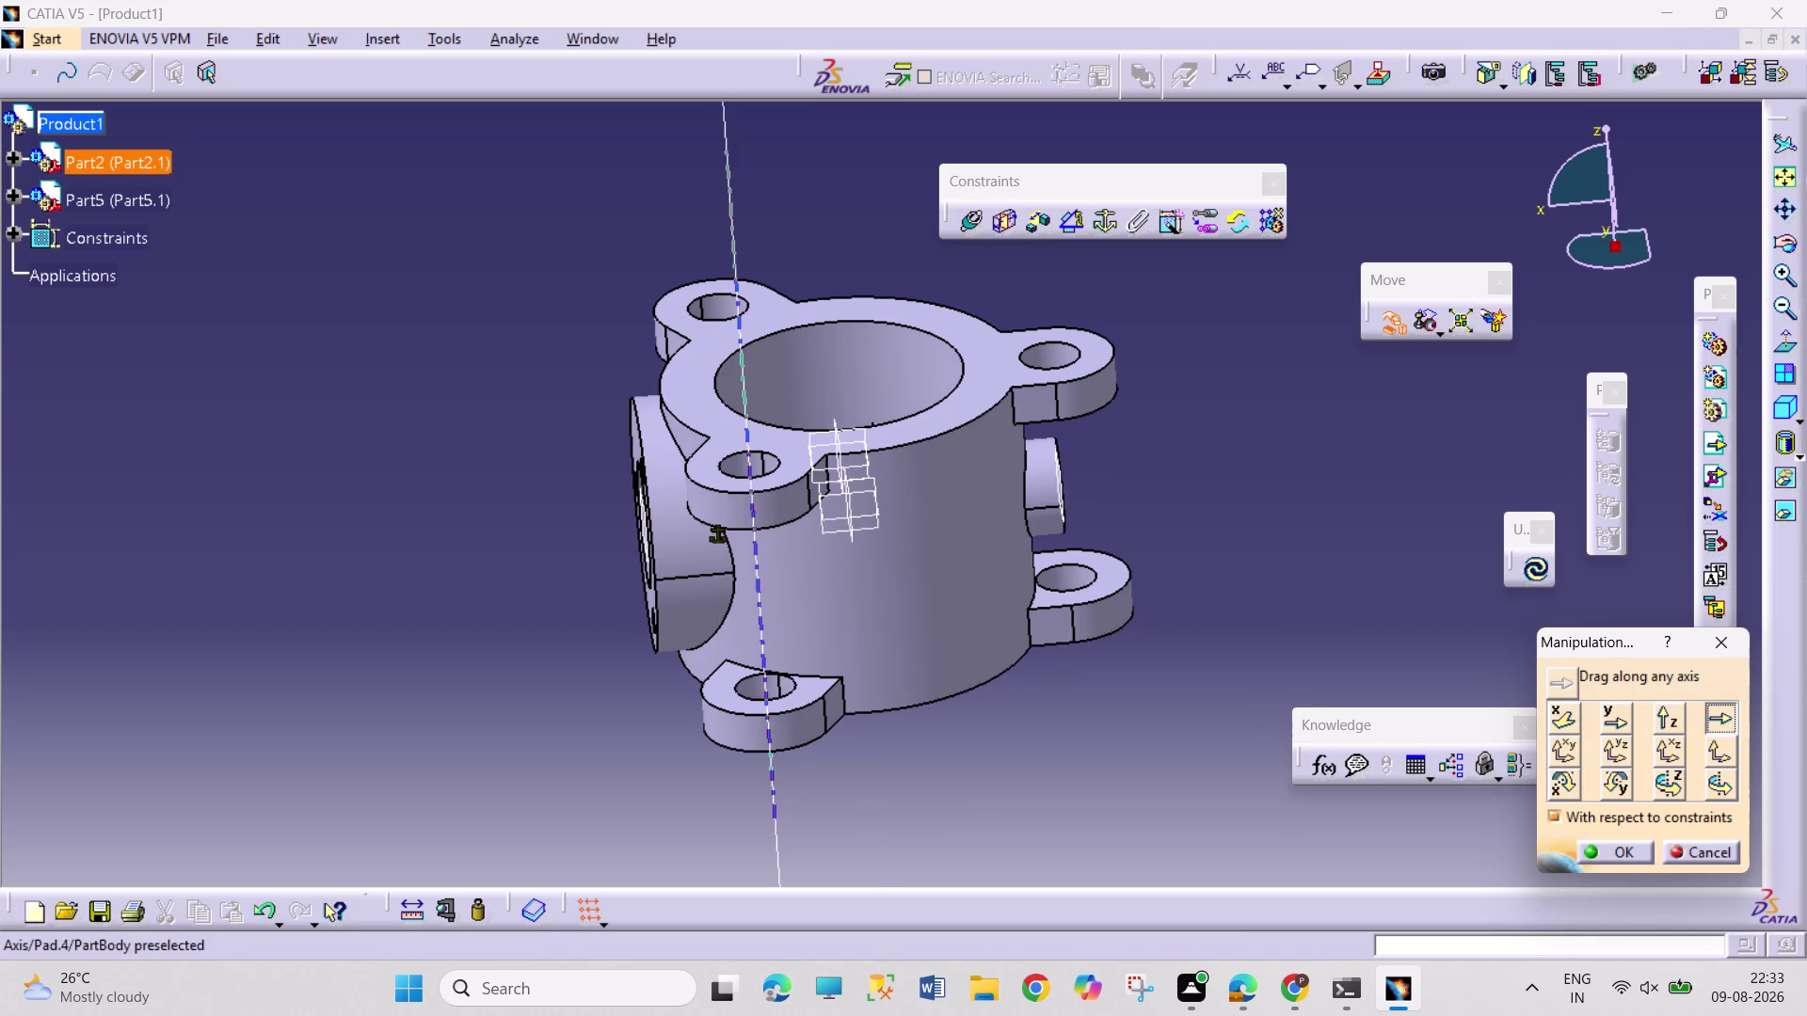
click(801, 498)
drag(836, 504, 828, 269)
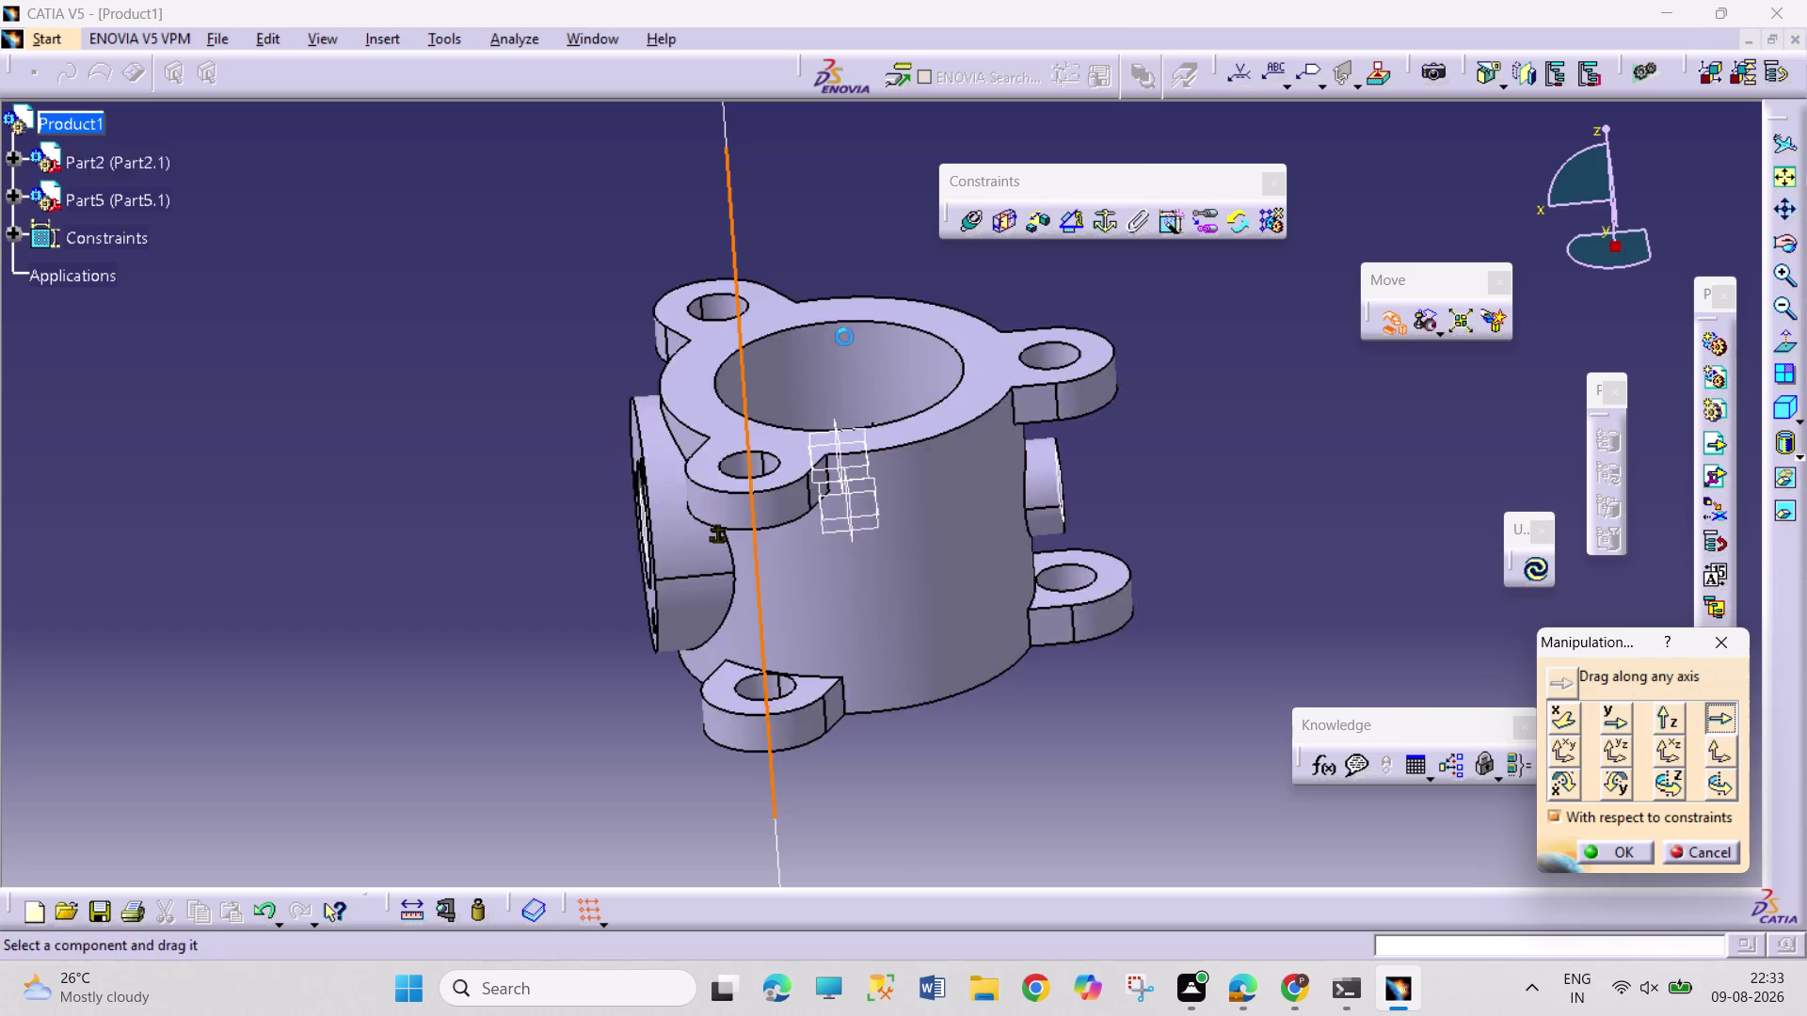
drag(855, 457, 850, 316)
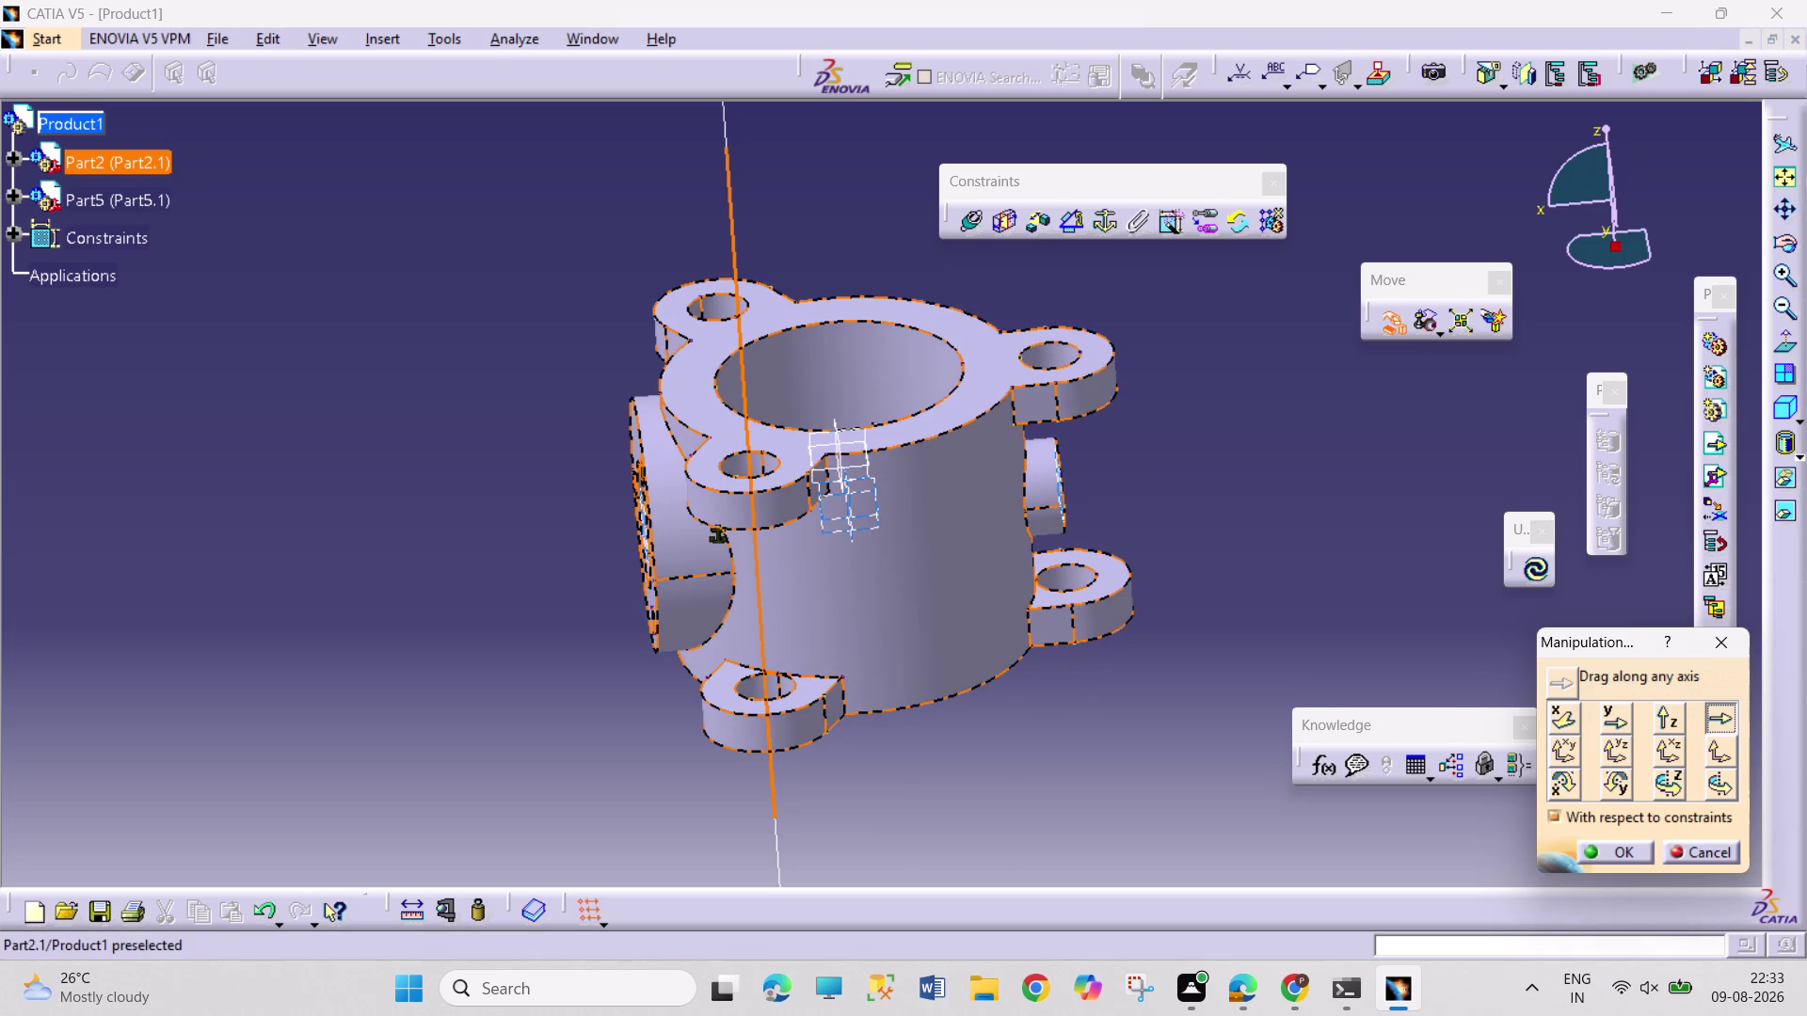
click(106, 195)
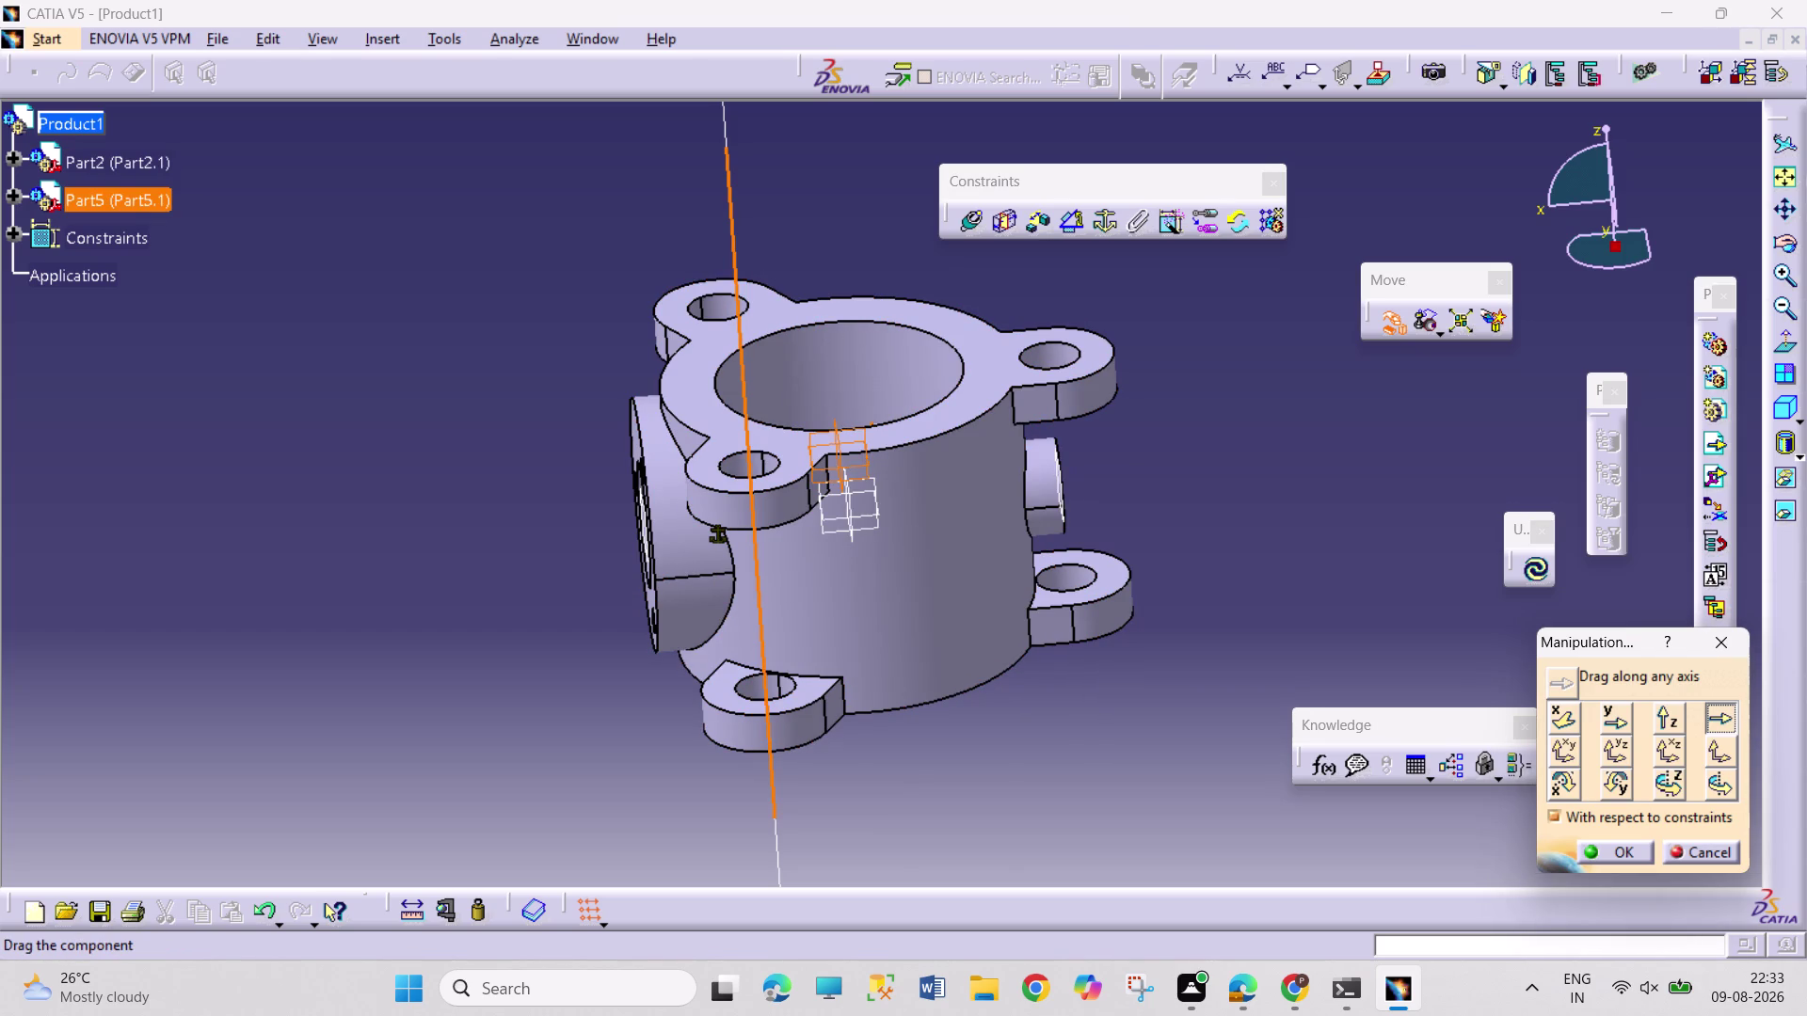
drag(835, 452, 834, 258)
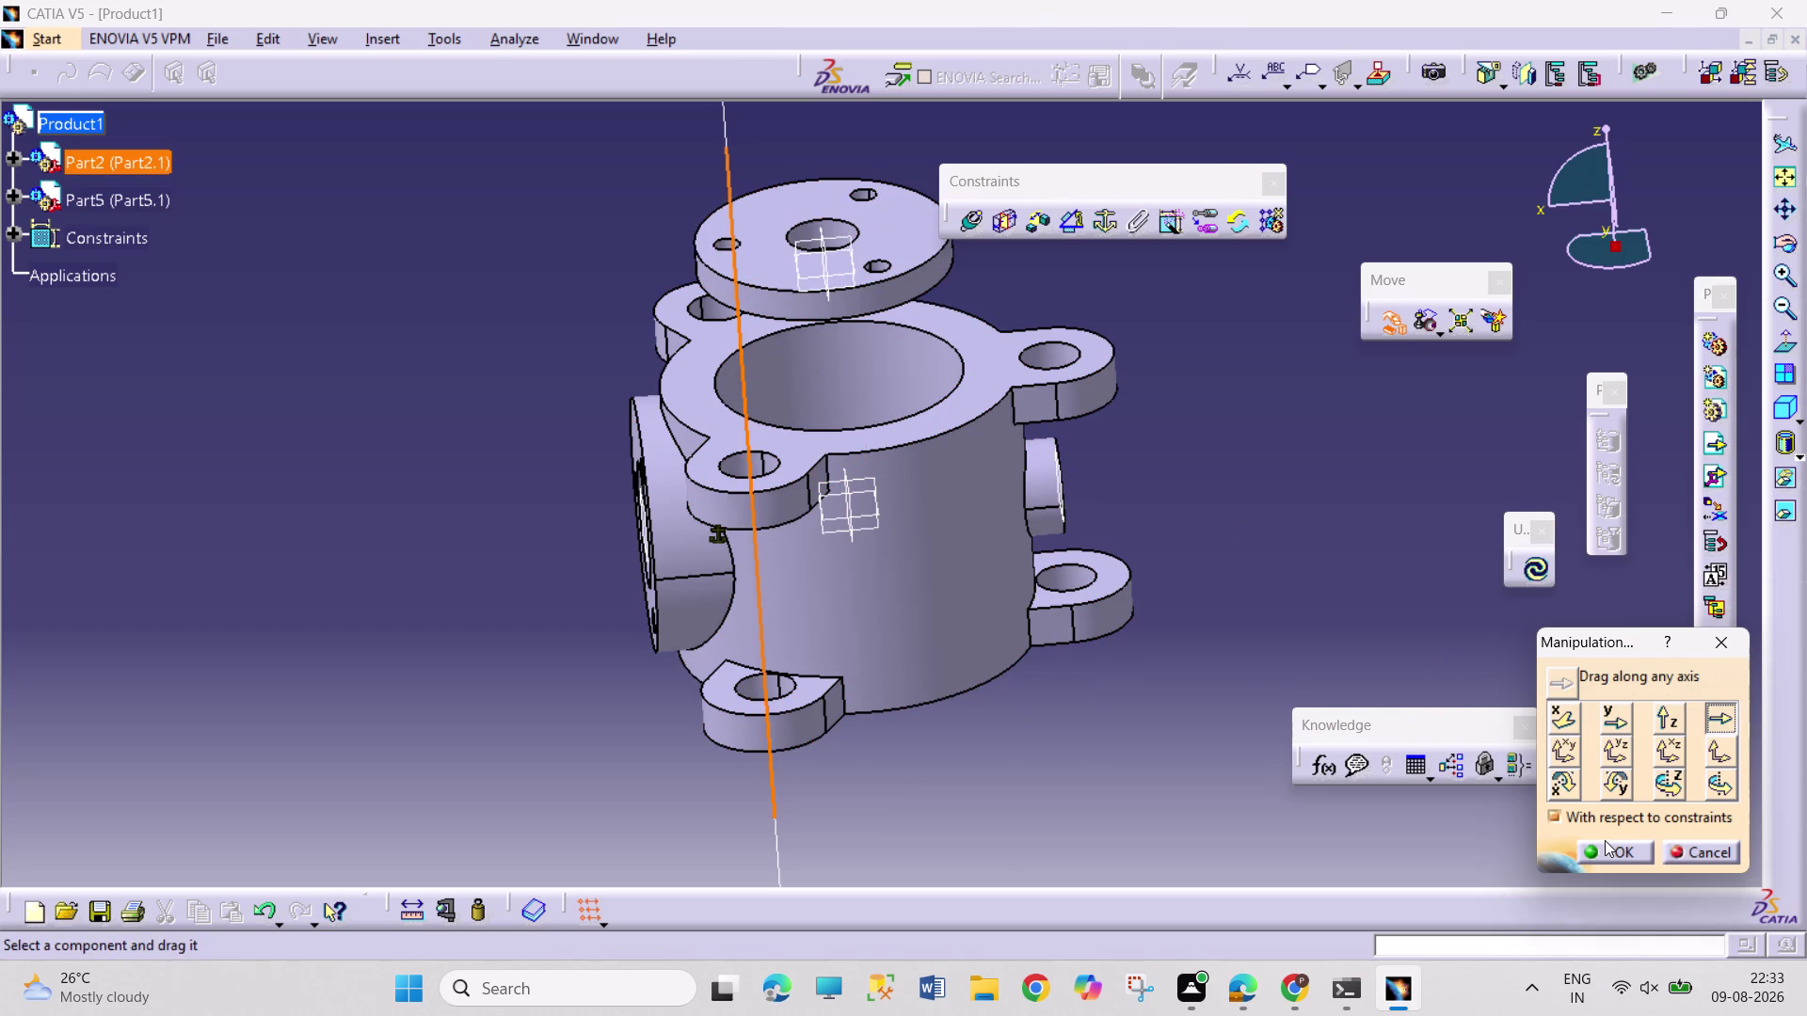
click(1605, 840)
Make the retainer's hole axis coincident with the body's side bore axis.
click(983, 223)
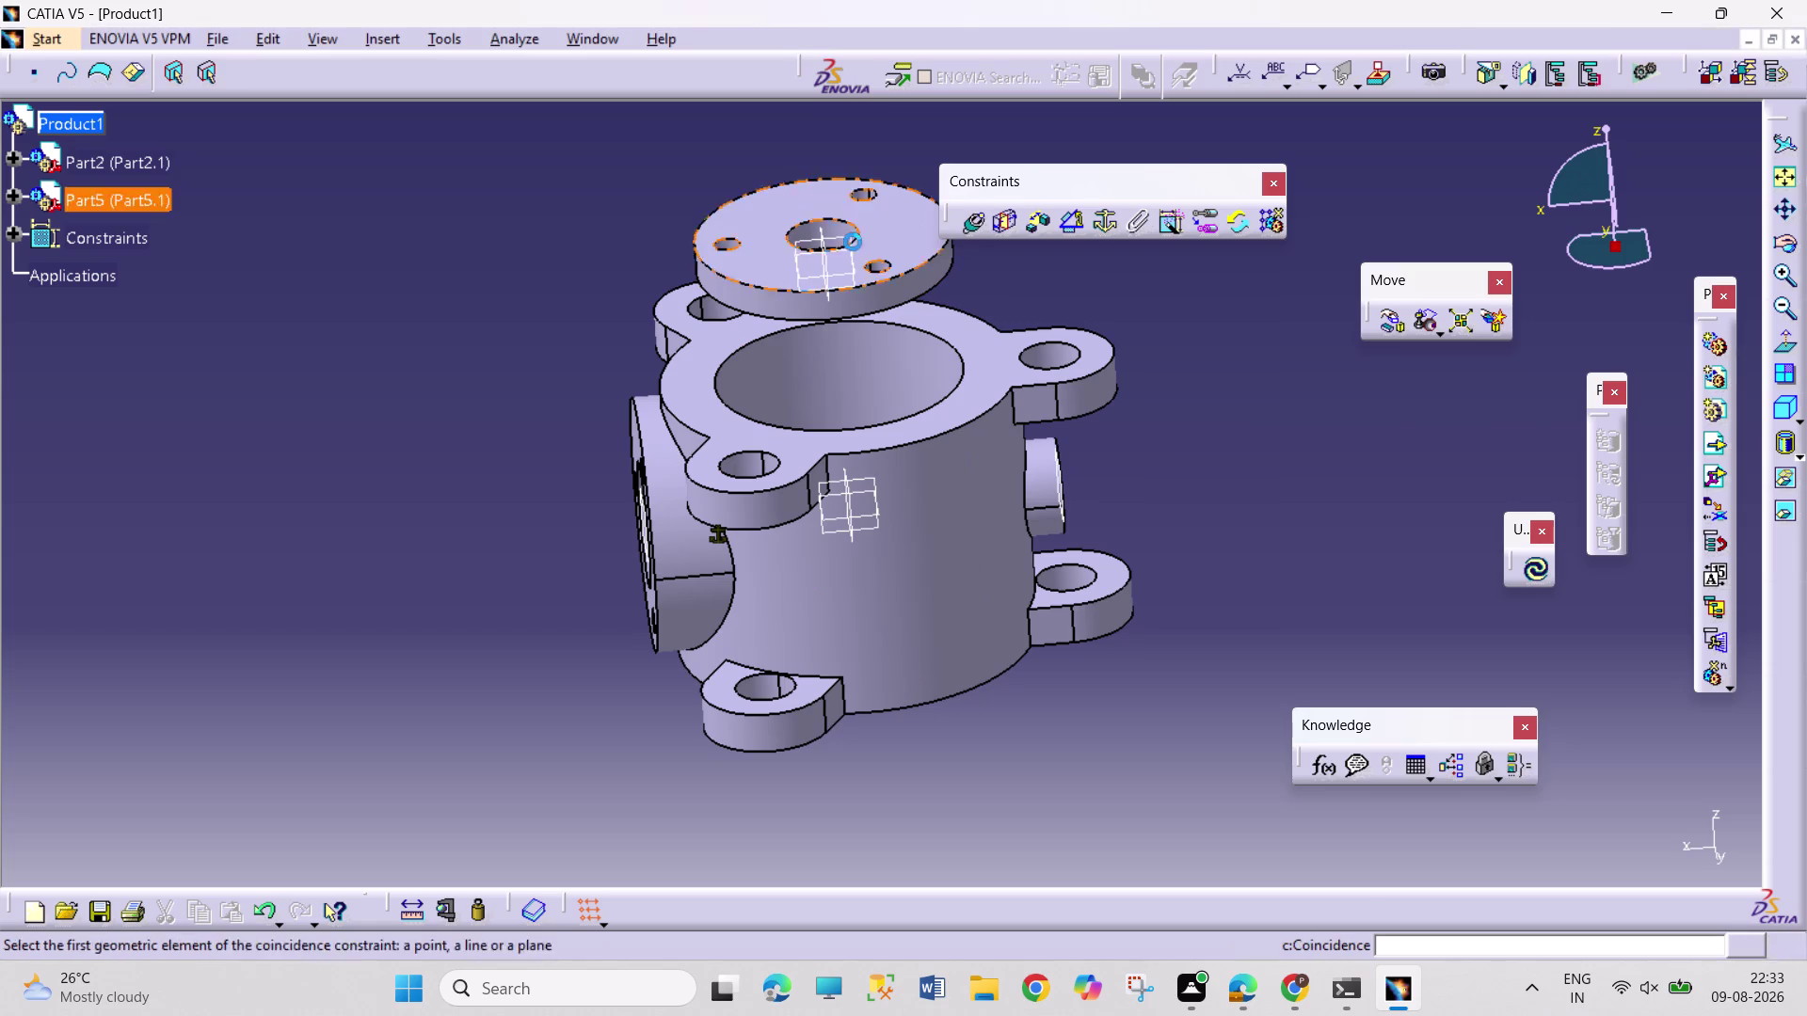
click(839, 227)
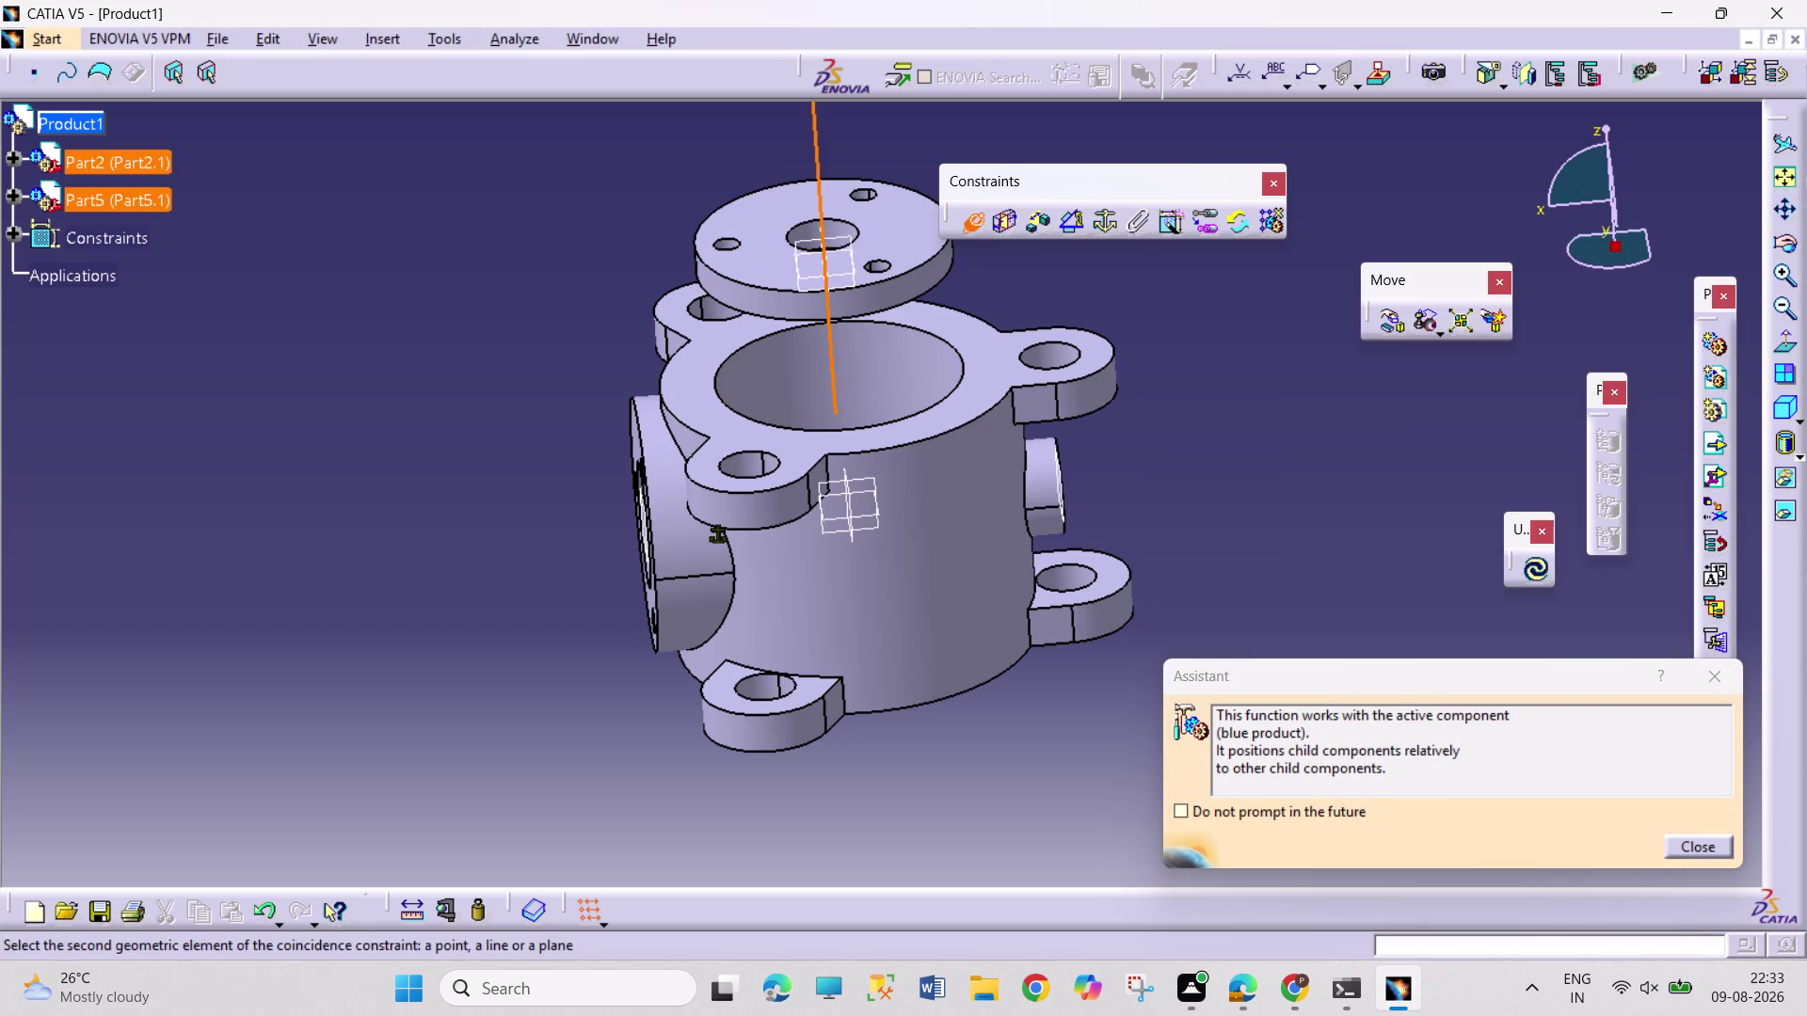
click(661, 538)
click(1537, 571)
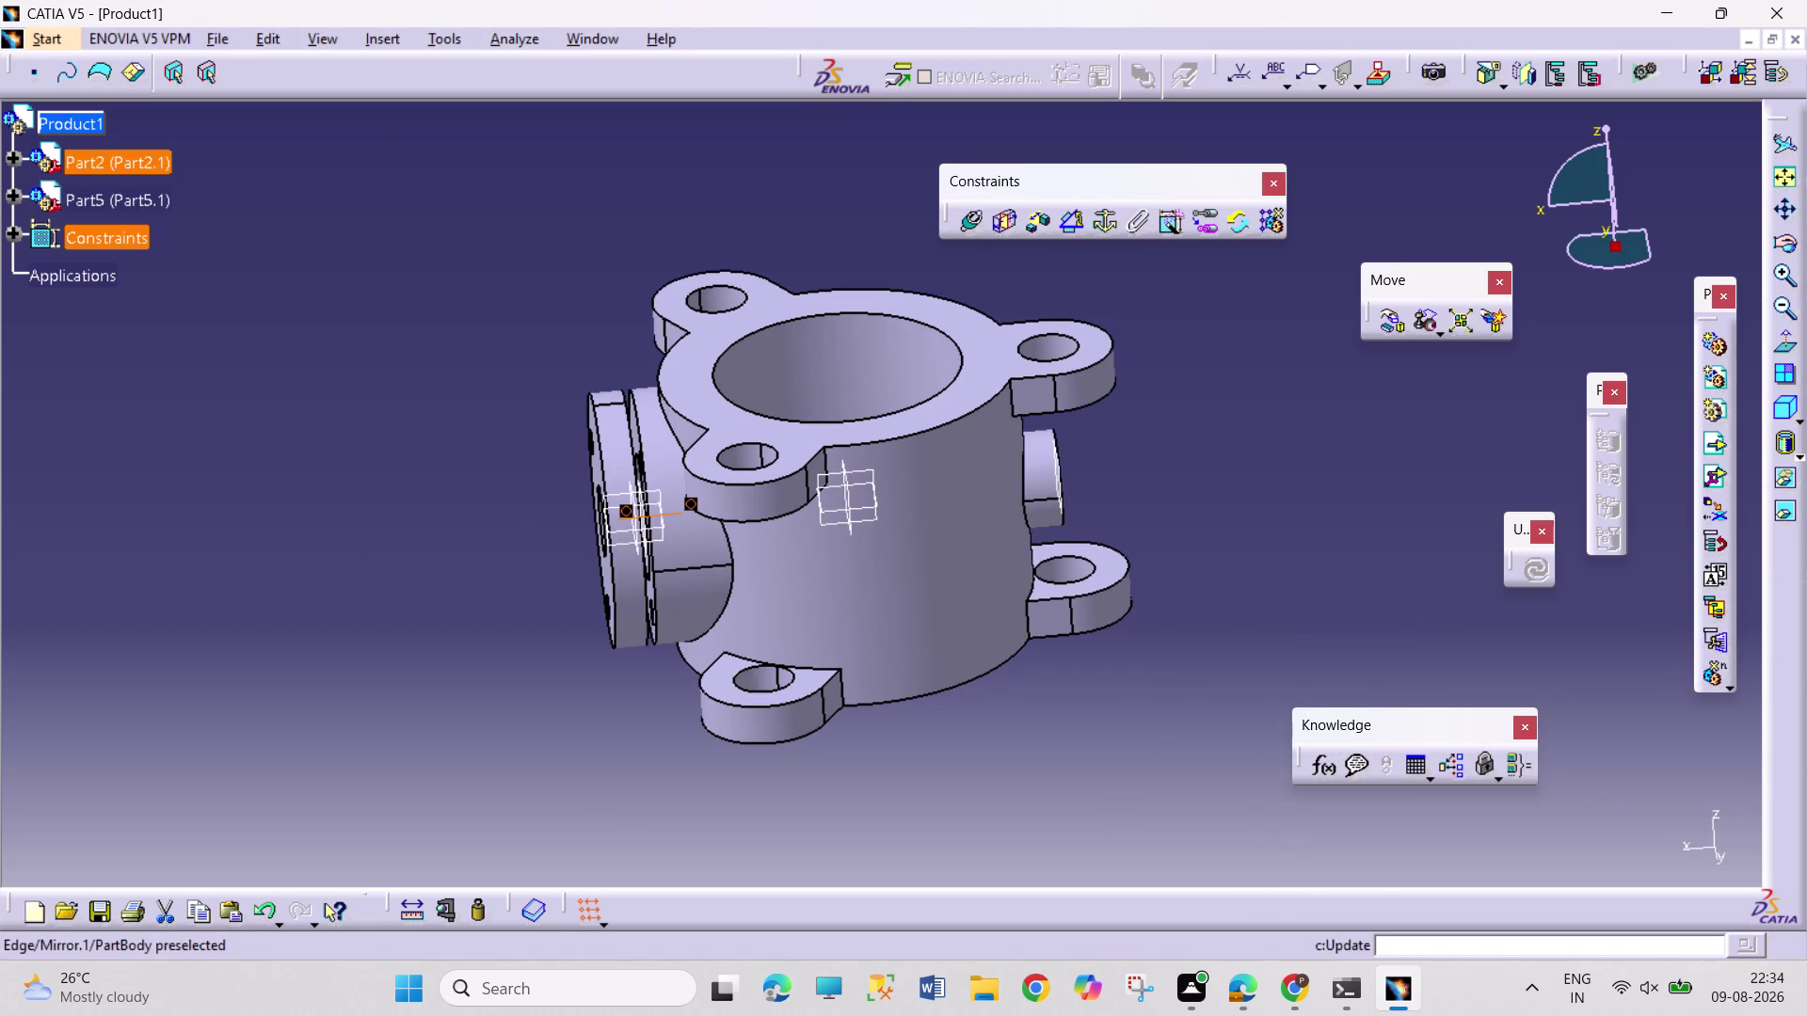
middle_drag(651, 681, 685, 513)
middle_drag(663, 615, 1357, 462)
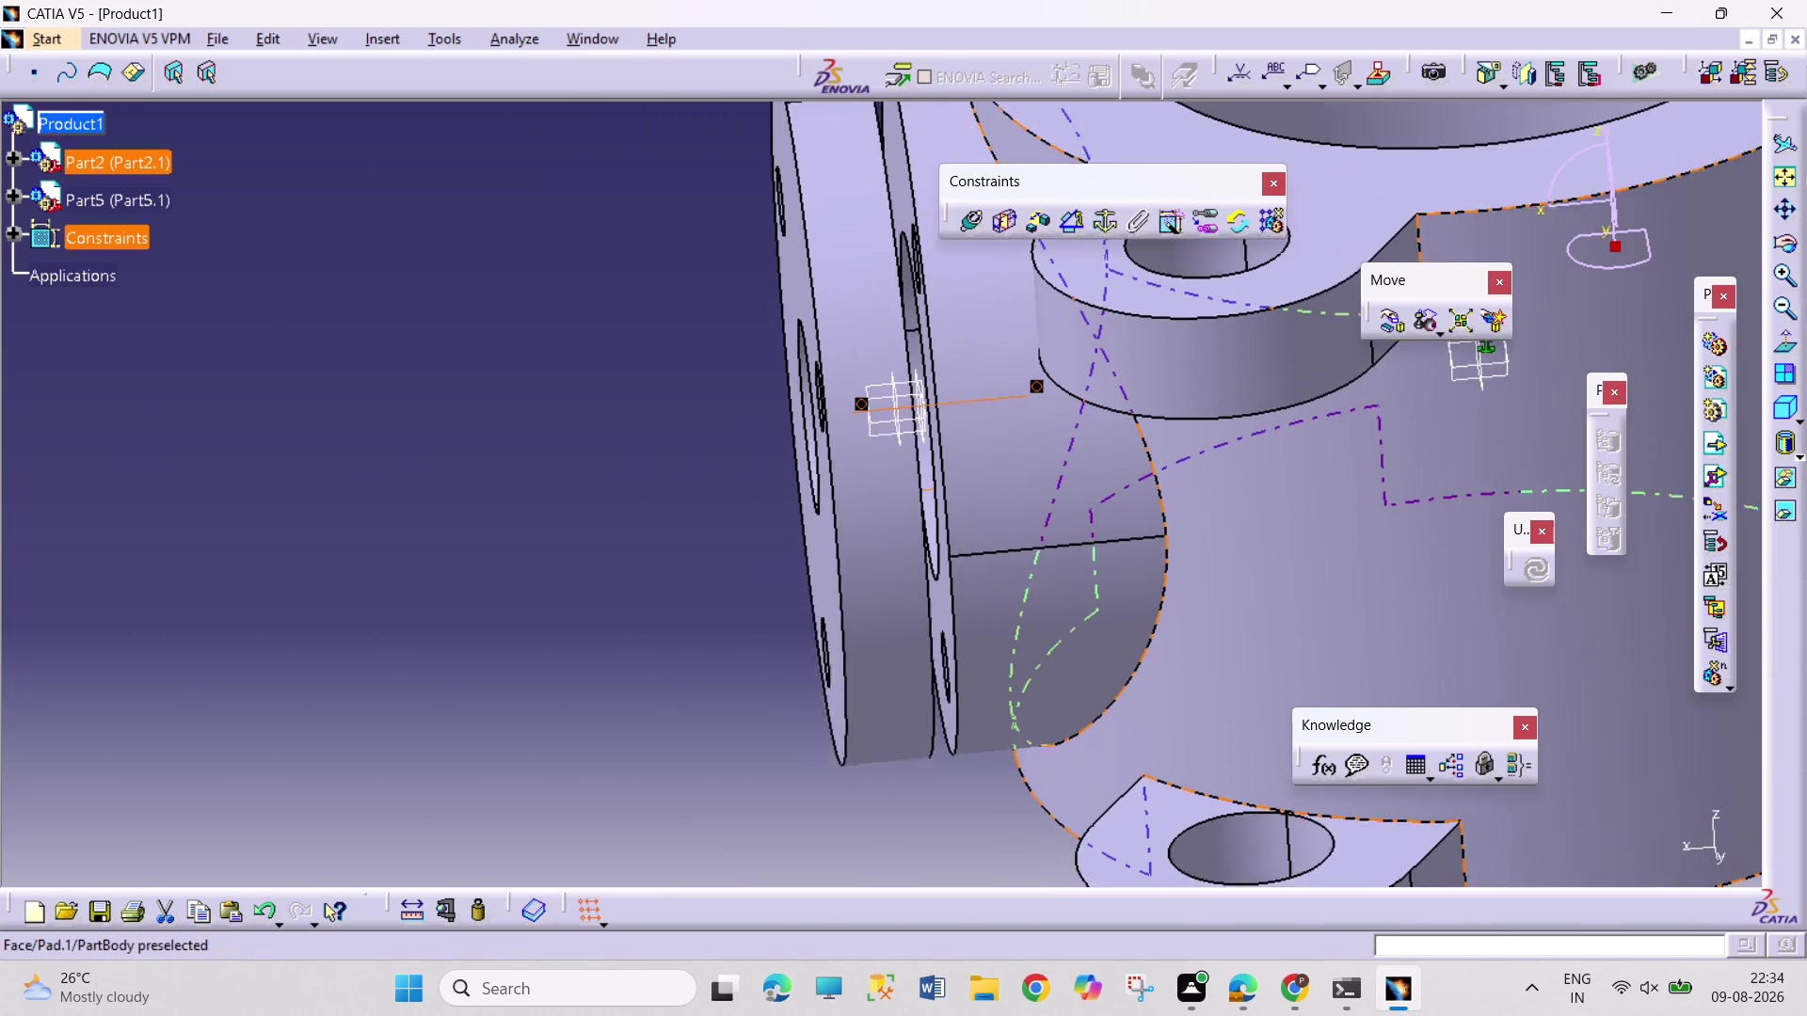
middle_drag(1357, 462, 1368, 454)
Pull the retainer out along the side bore axis and confirm.
click(1373, 320)
click(1390, 326)
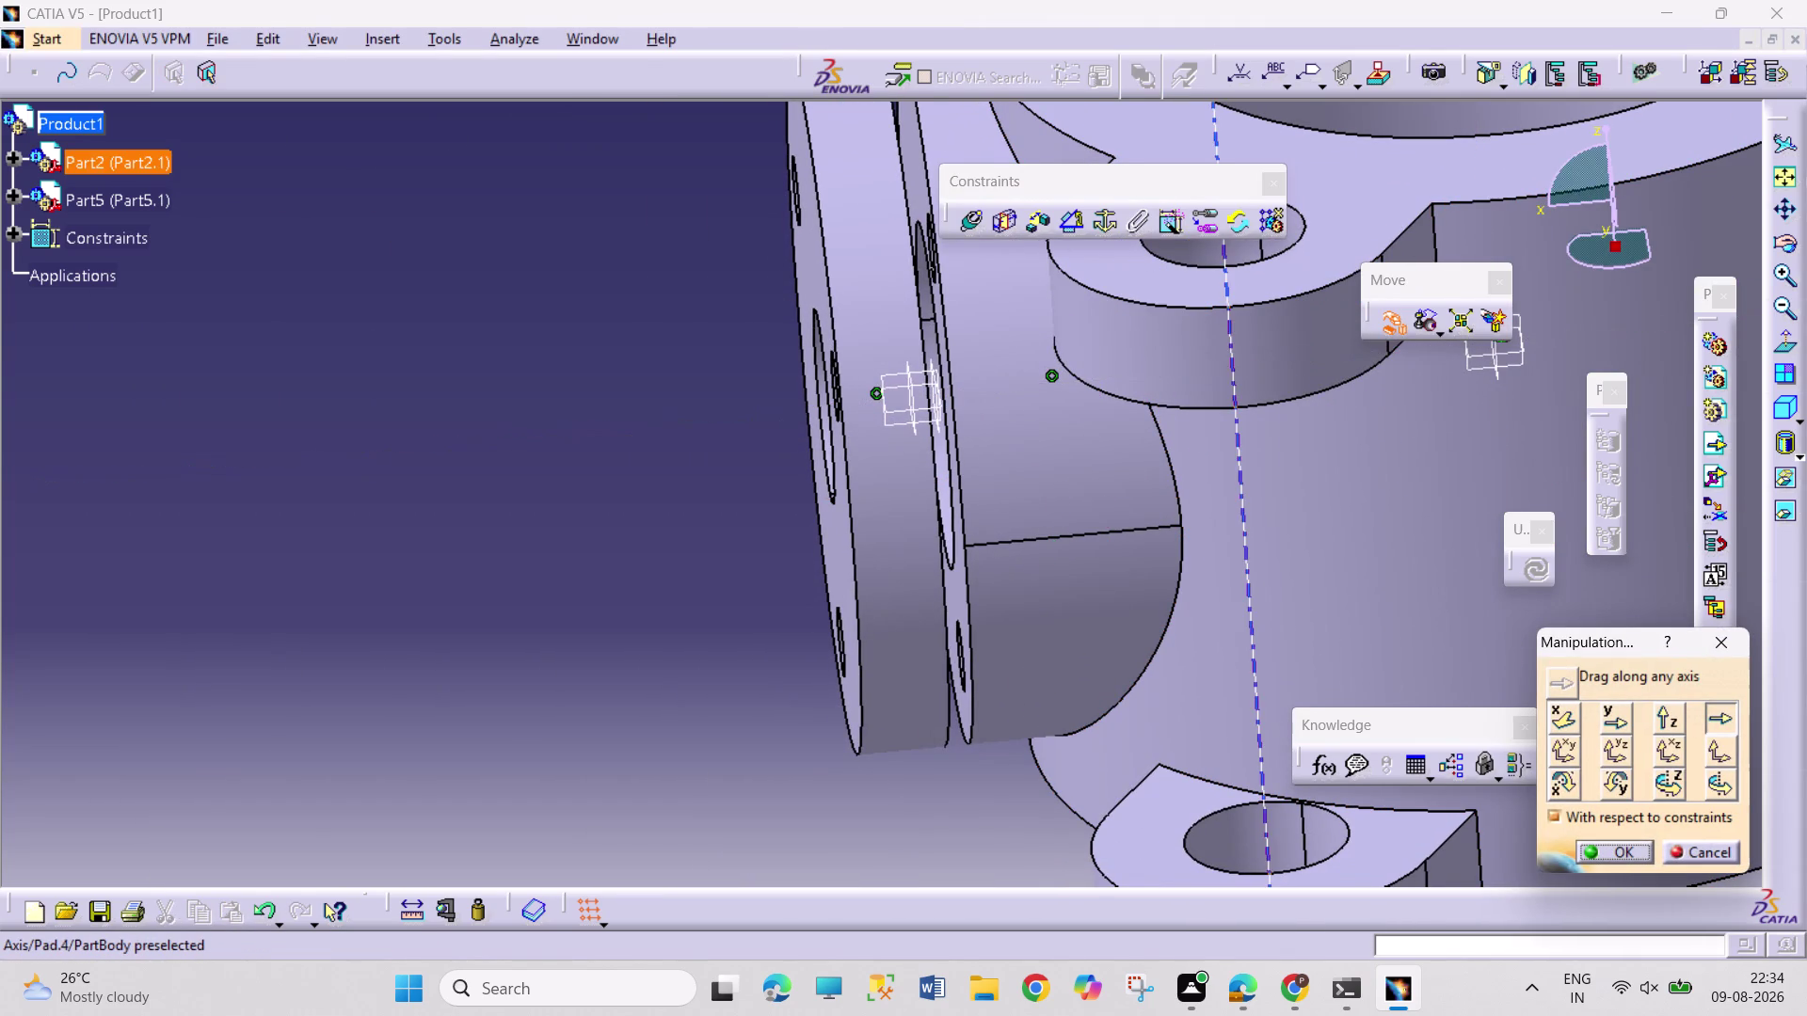
click(1103, 408)
drag(890, 505, 690, 517)
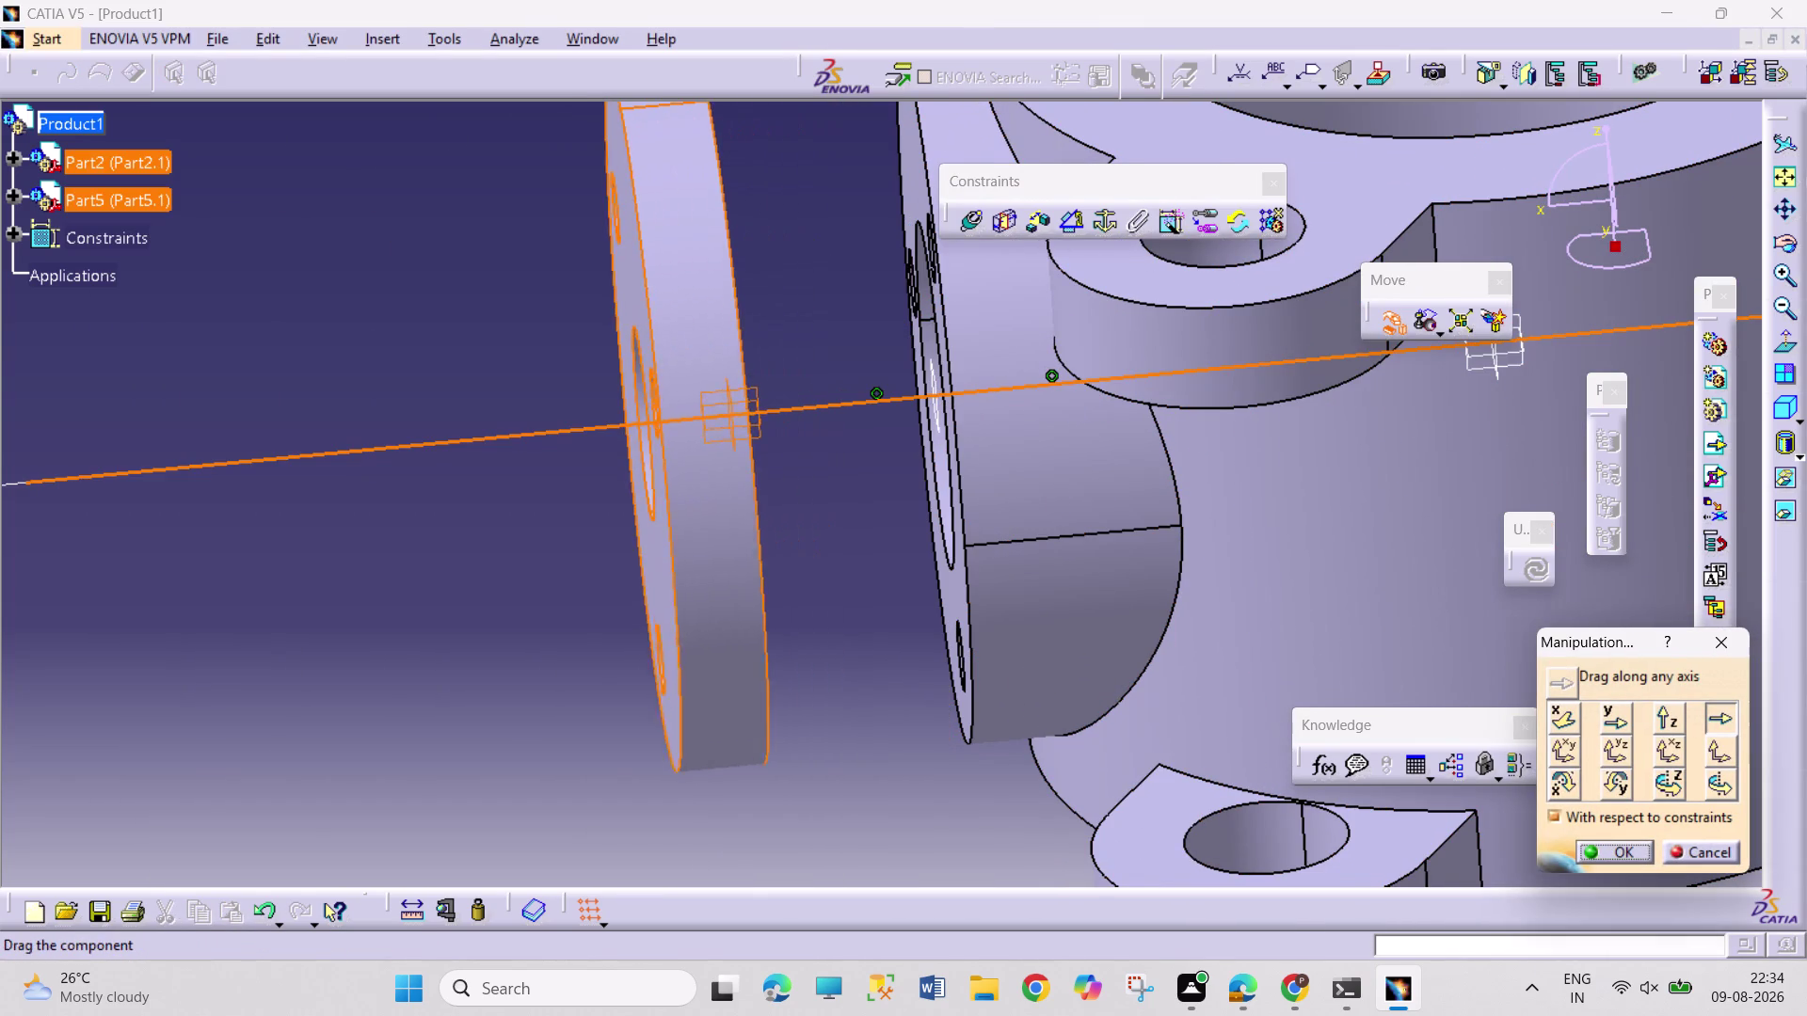
drag(690, 517, 666, 525)
click(1609, 845)
middle_drag(932, 620, 1136, 679)
right_drag(933, 620, 1135, 680)
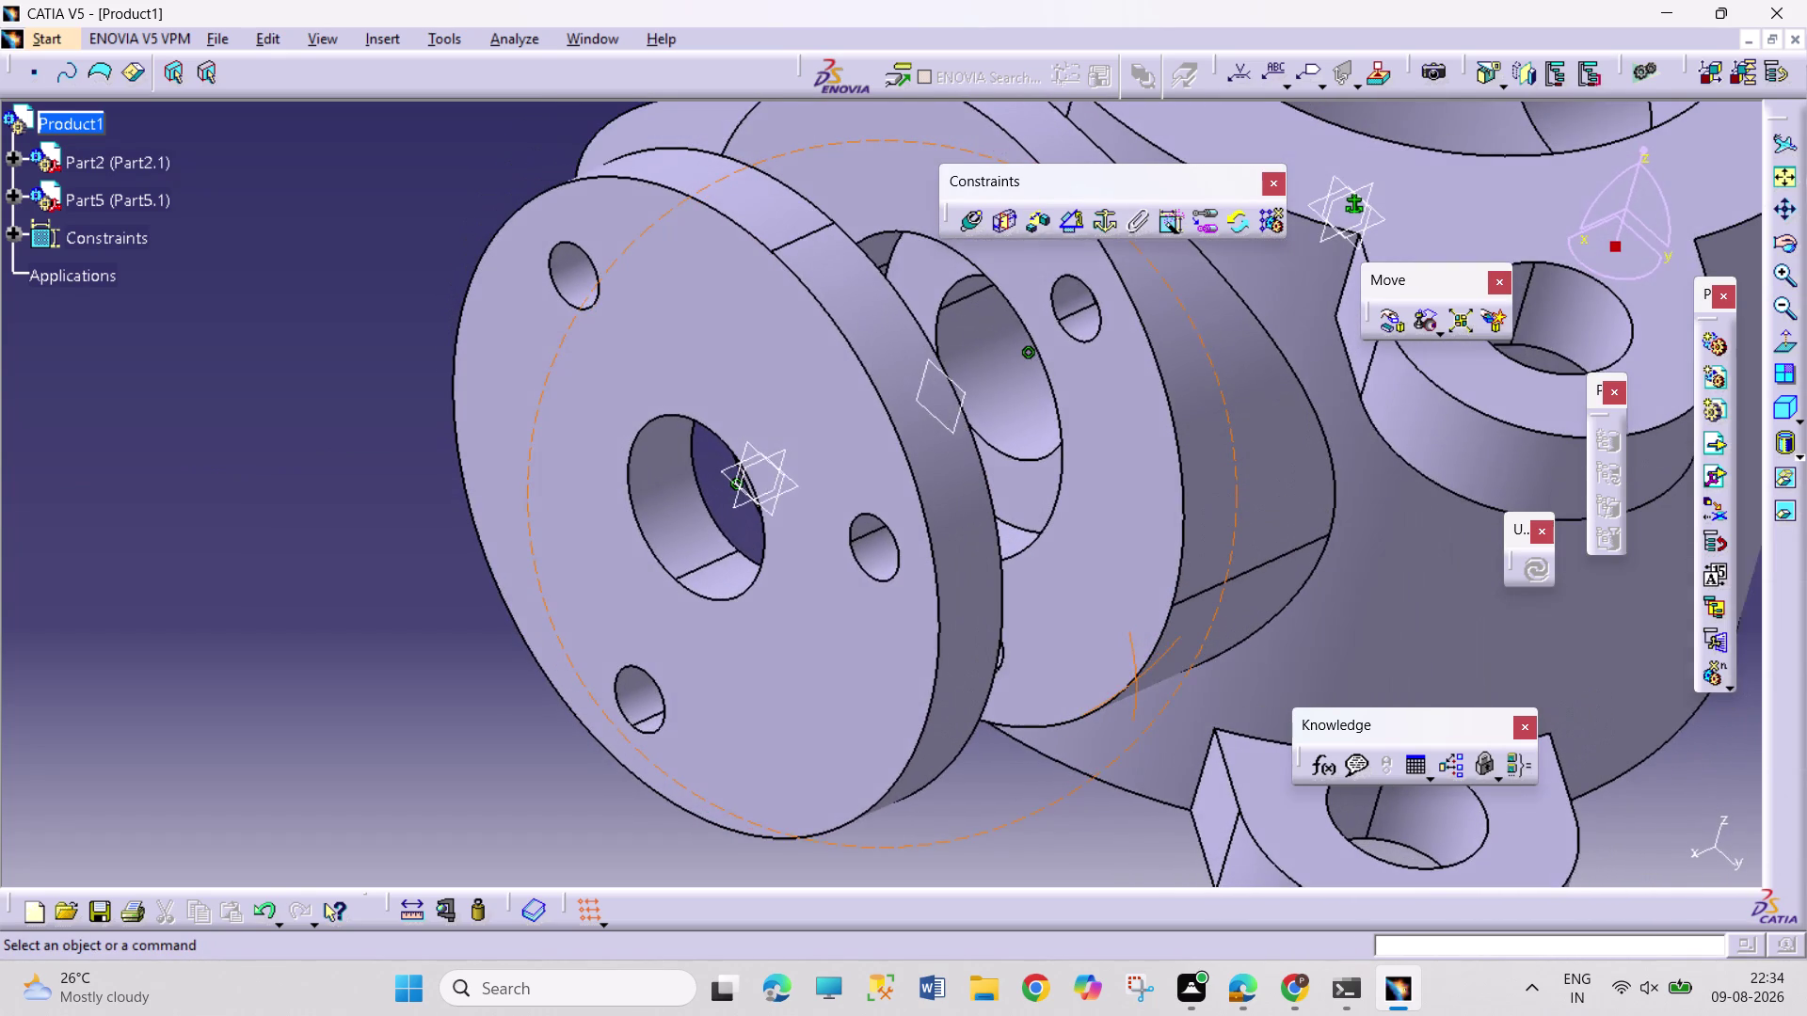
right_drag(1136, 680, 1130, 678)
middle_drag(1136, 680, 1130, 678)
Add a hole-axis coincidence constraint and update the assembly.
right_click(1130, 677)
click(963, 232)
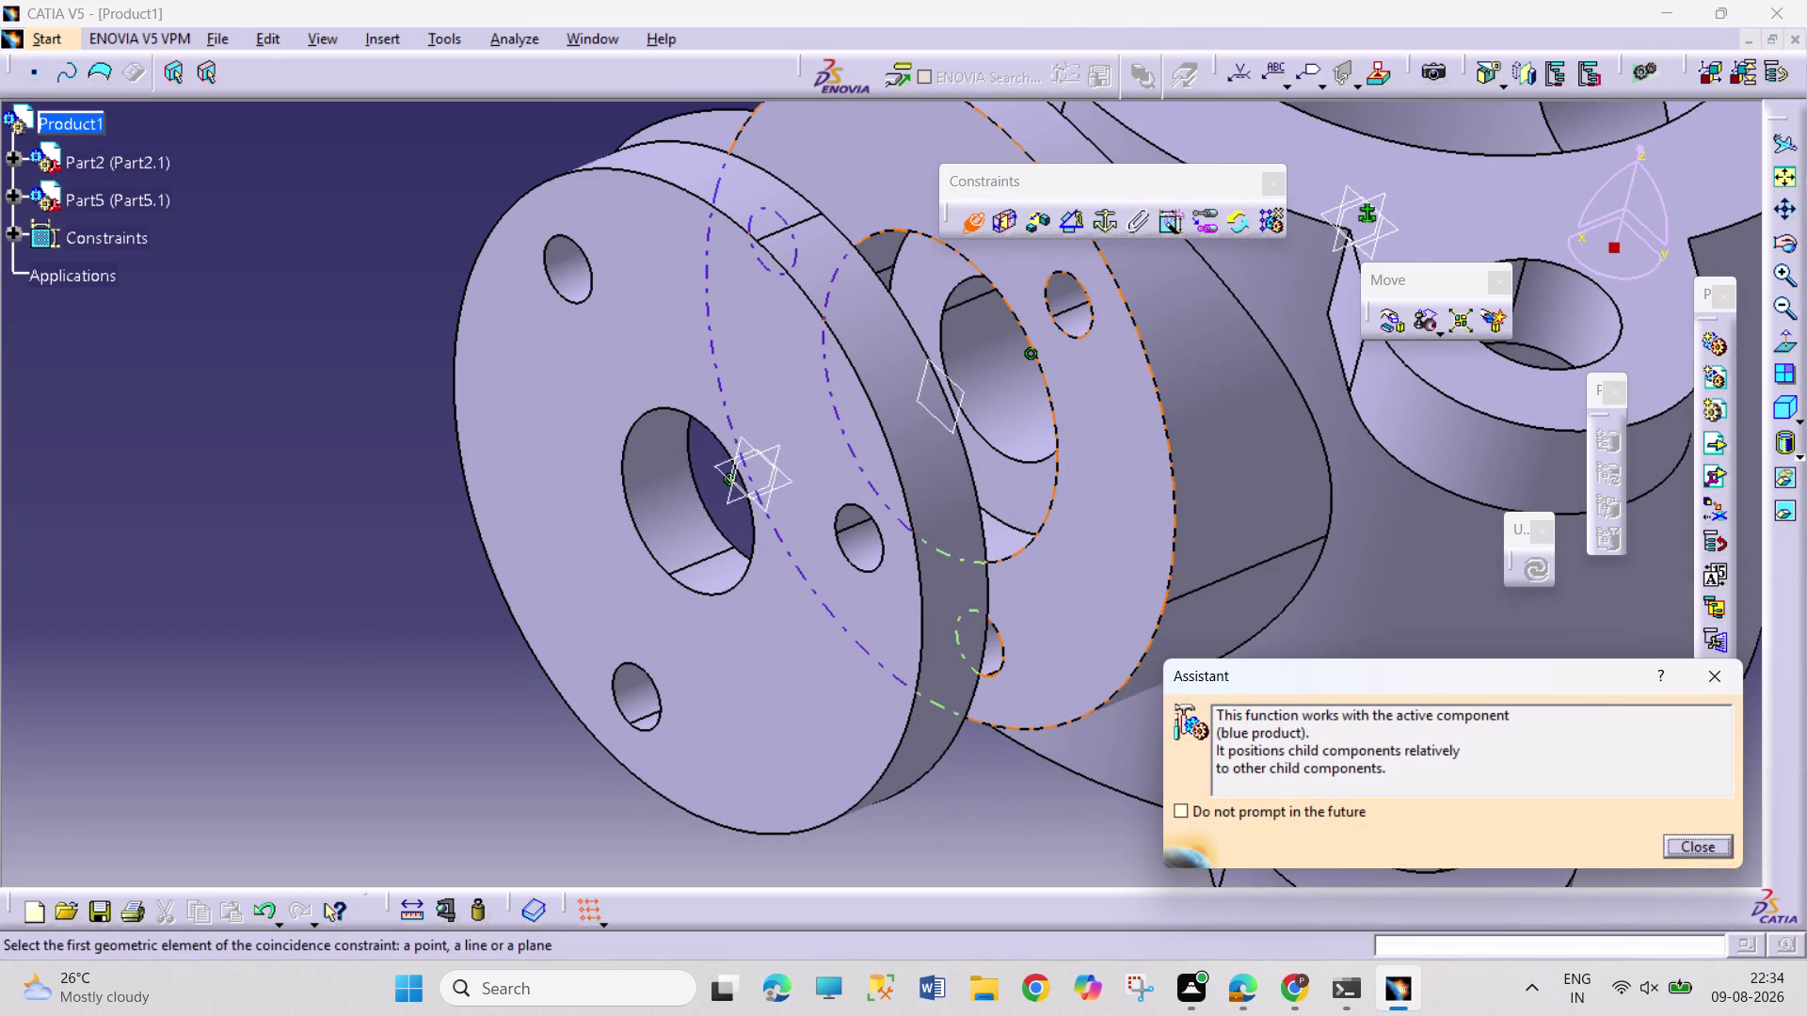
click(1712, 684)
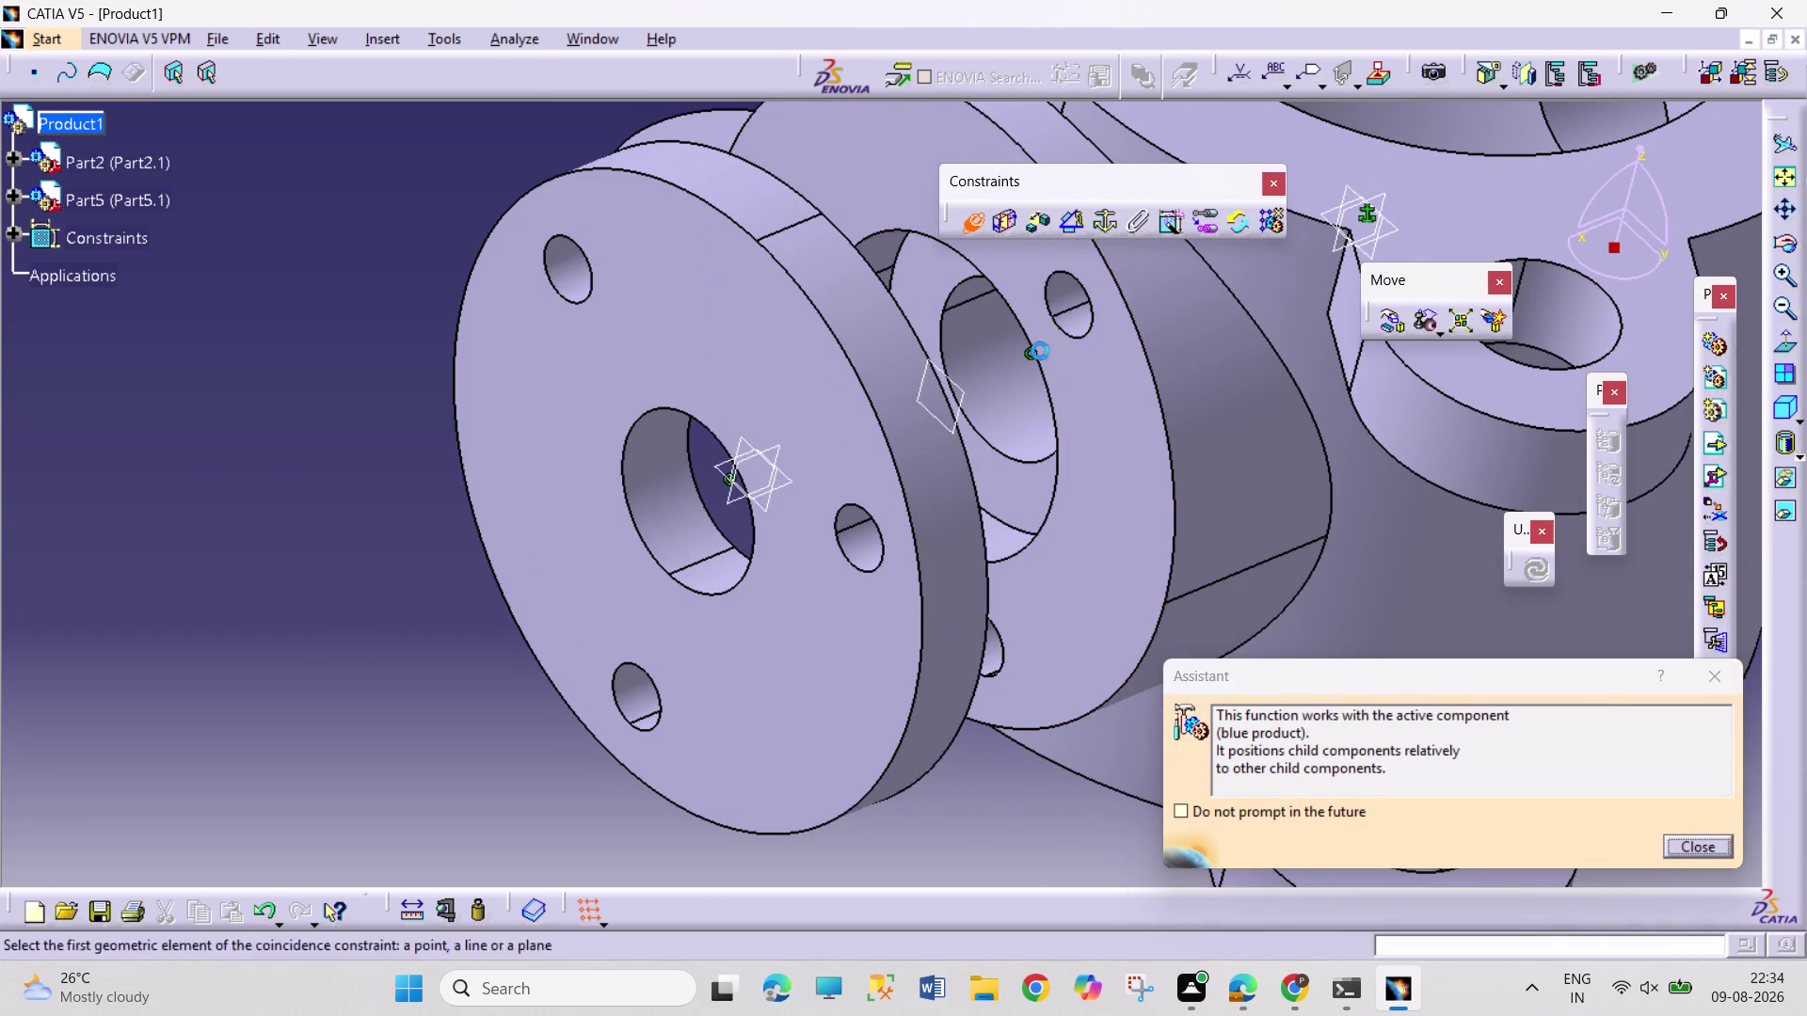
click(1082, 317)
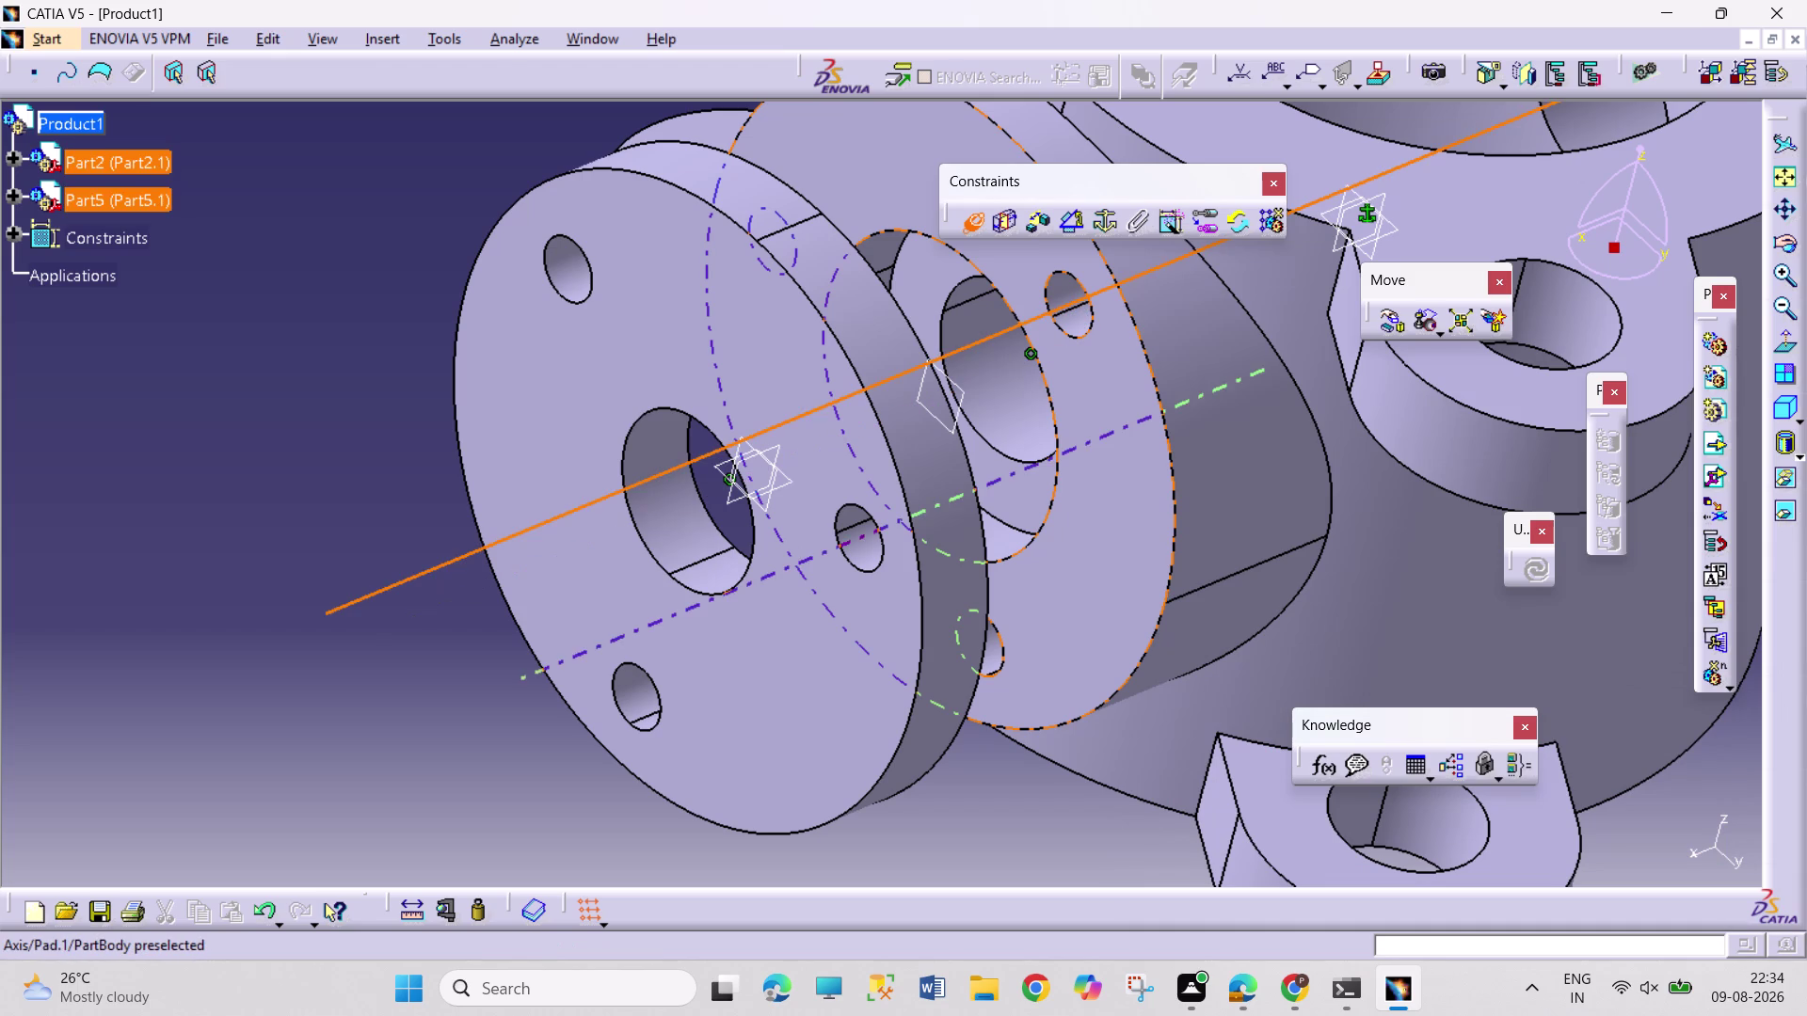
click(868, 528)
click(1529, 568)
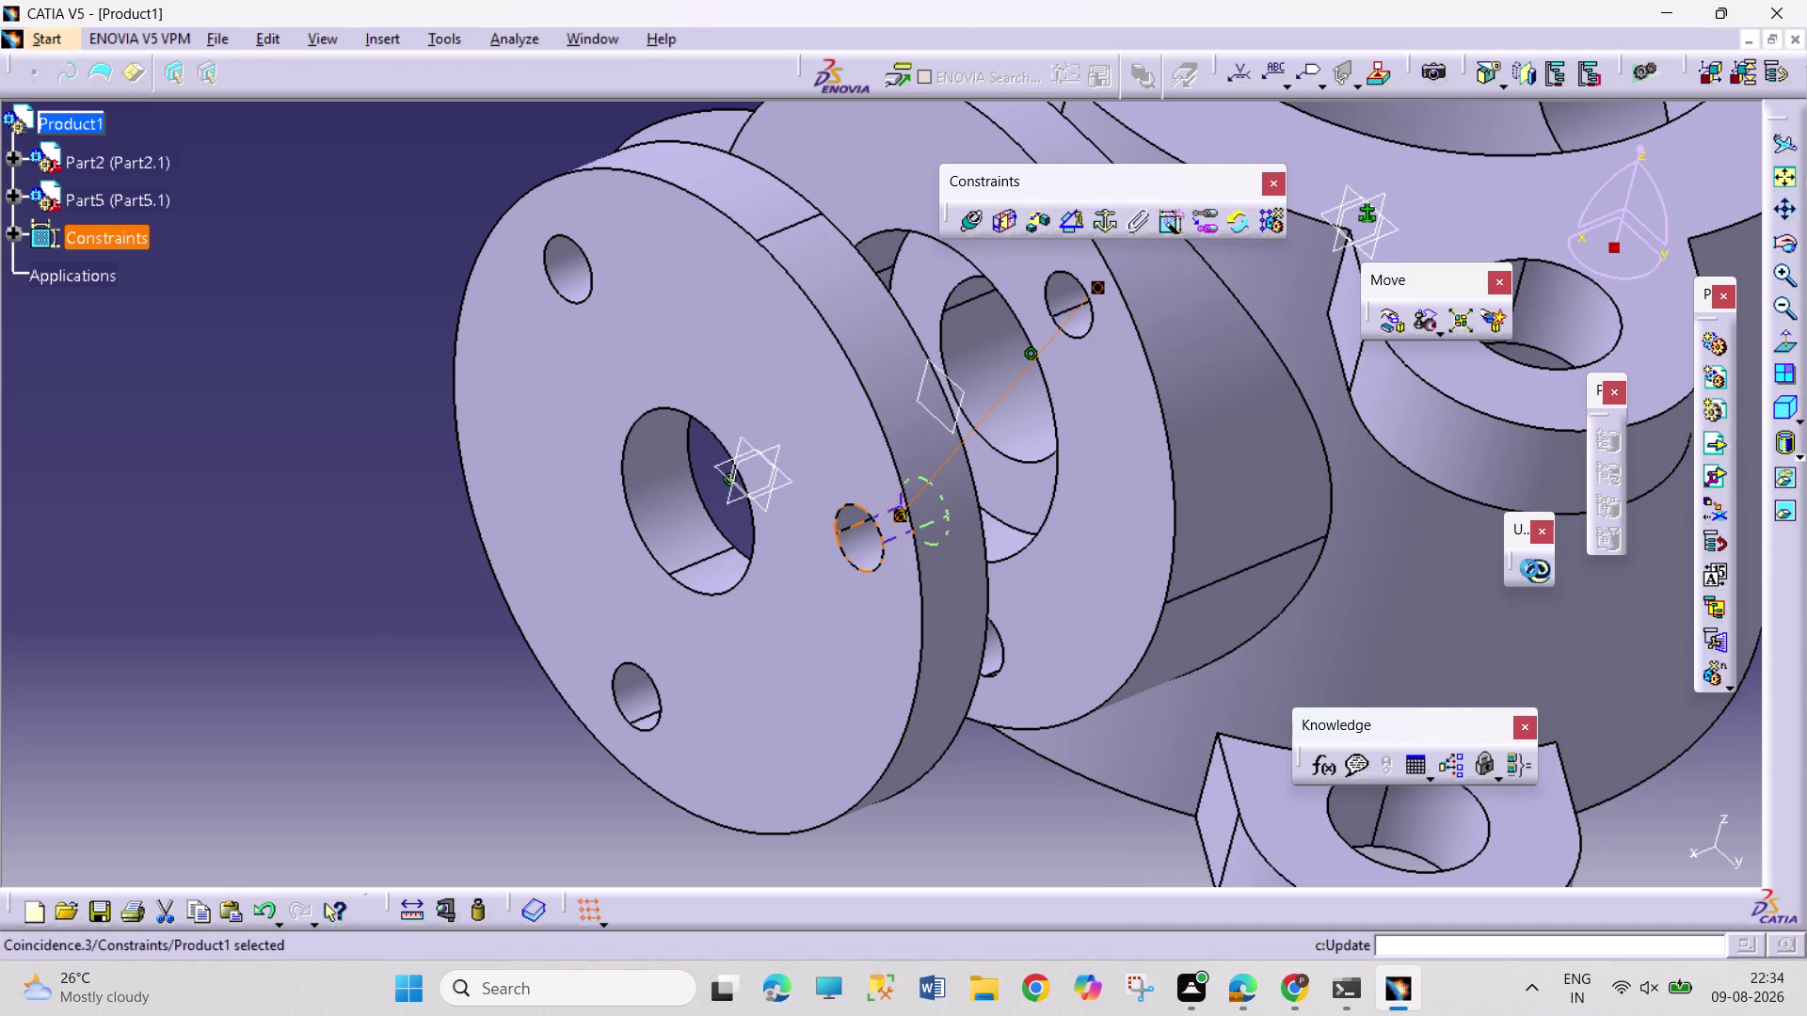
Select the mating flange planes on Part5 and Part2.
middle_drag(1153, 783, 1046, 748)
right_drag(1124, 774, 1045, 748)
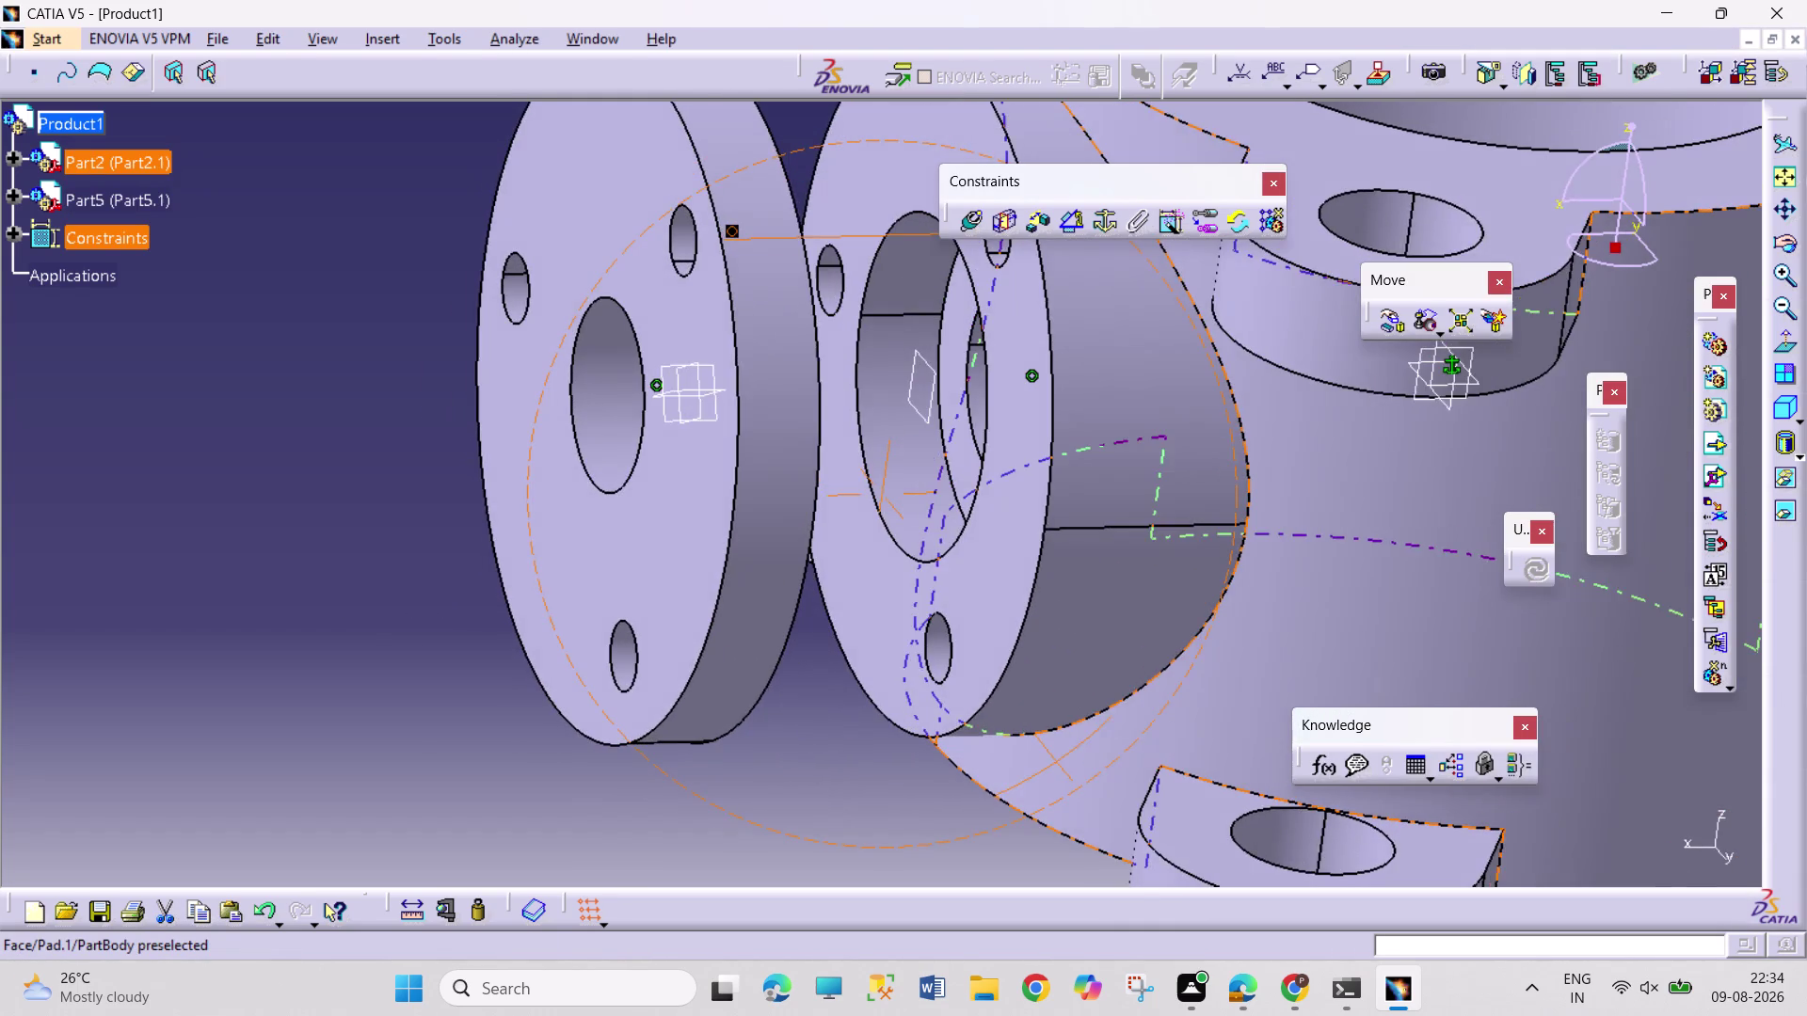
middle_drag(1045, 748, 1058, 756)
right_drag(1045, 748, 1060, 755)
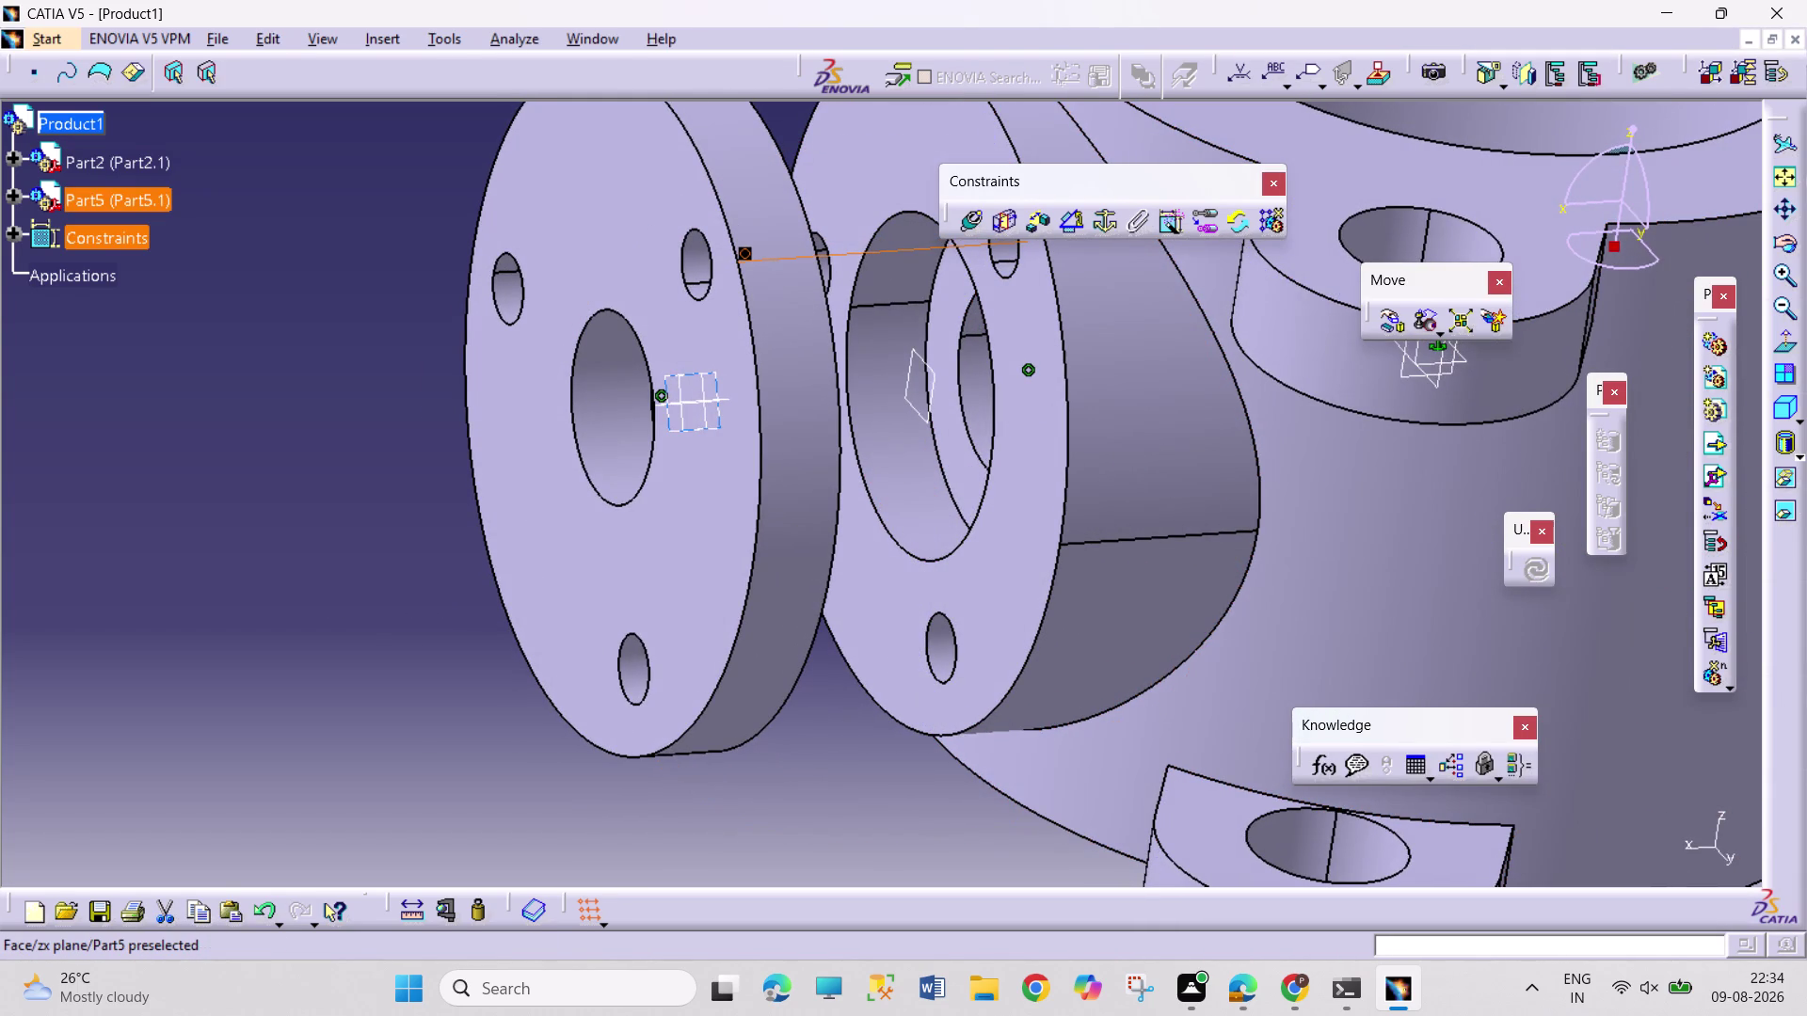
middle_drag(876, 636, 859, 632)
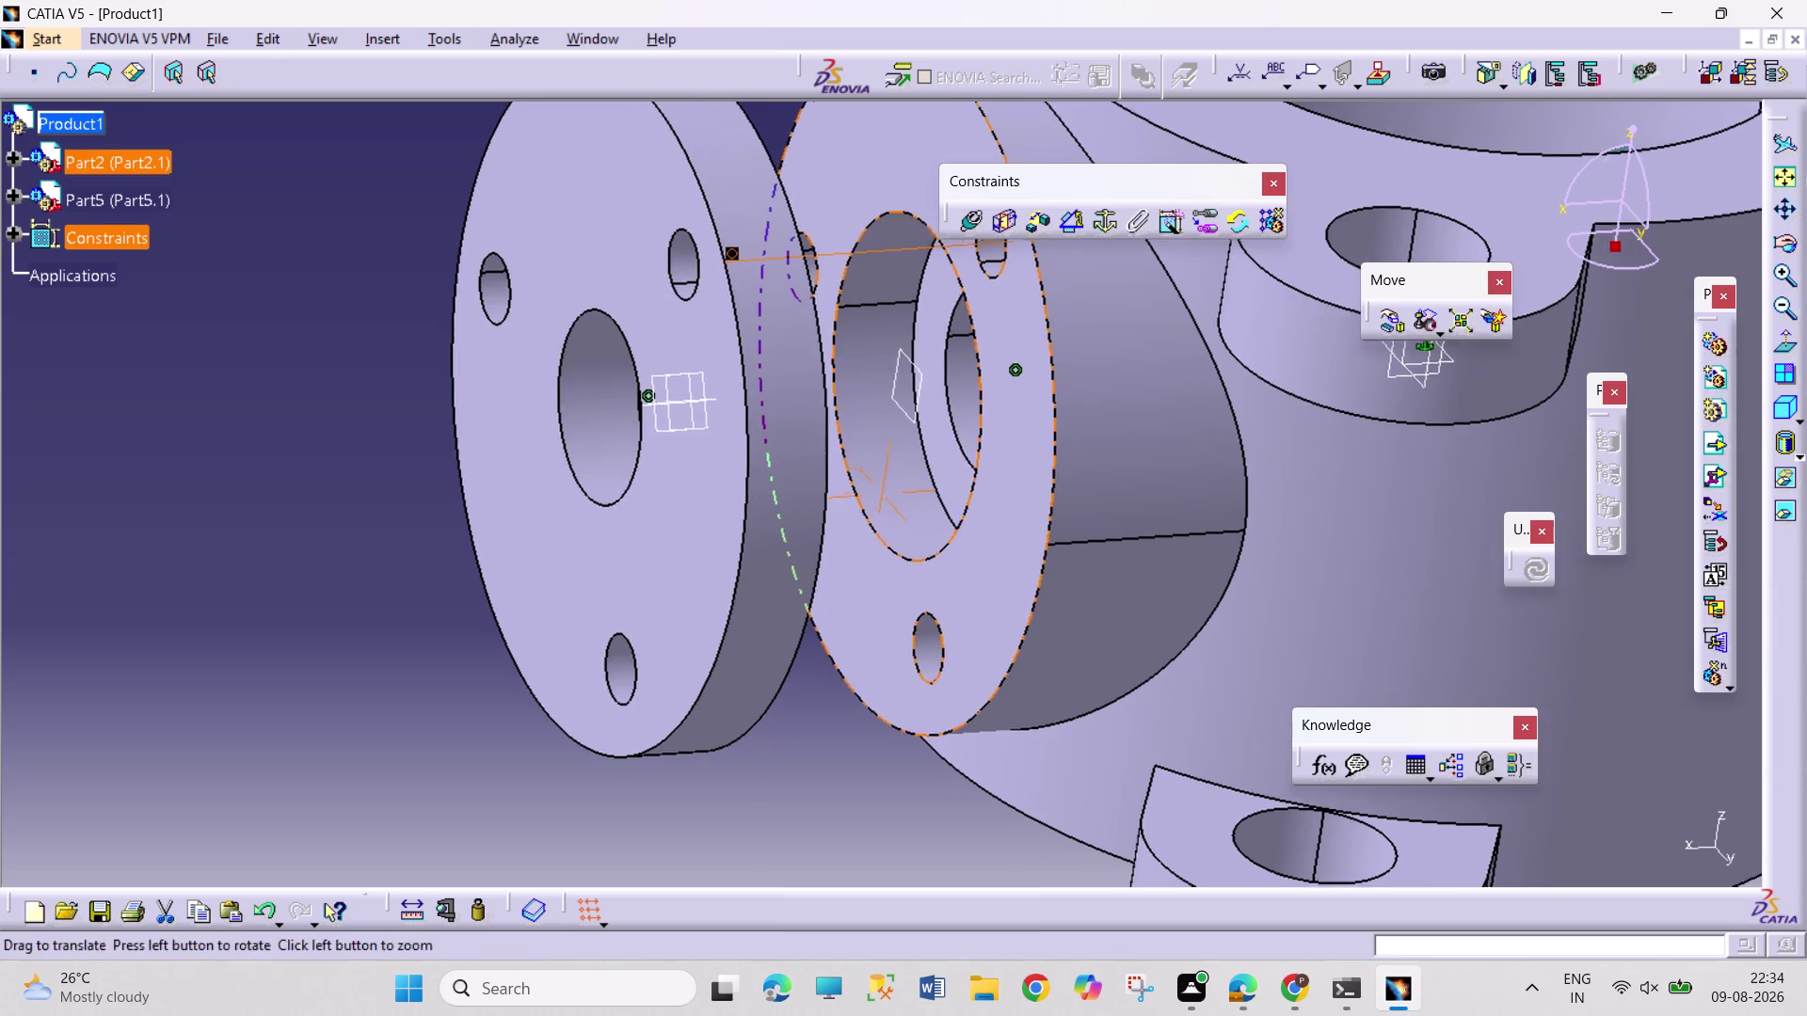
middle_drag(859, 631, 620, 552)
right_drag(846, 626, 620, 550)
click(624, 529)
middle_drag(457, 482, 768, 543)
right_drag(463, 493, 768, 543)
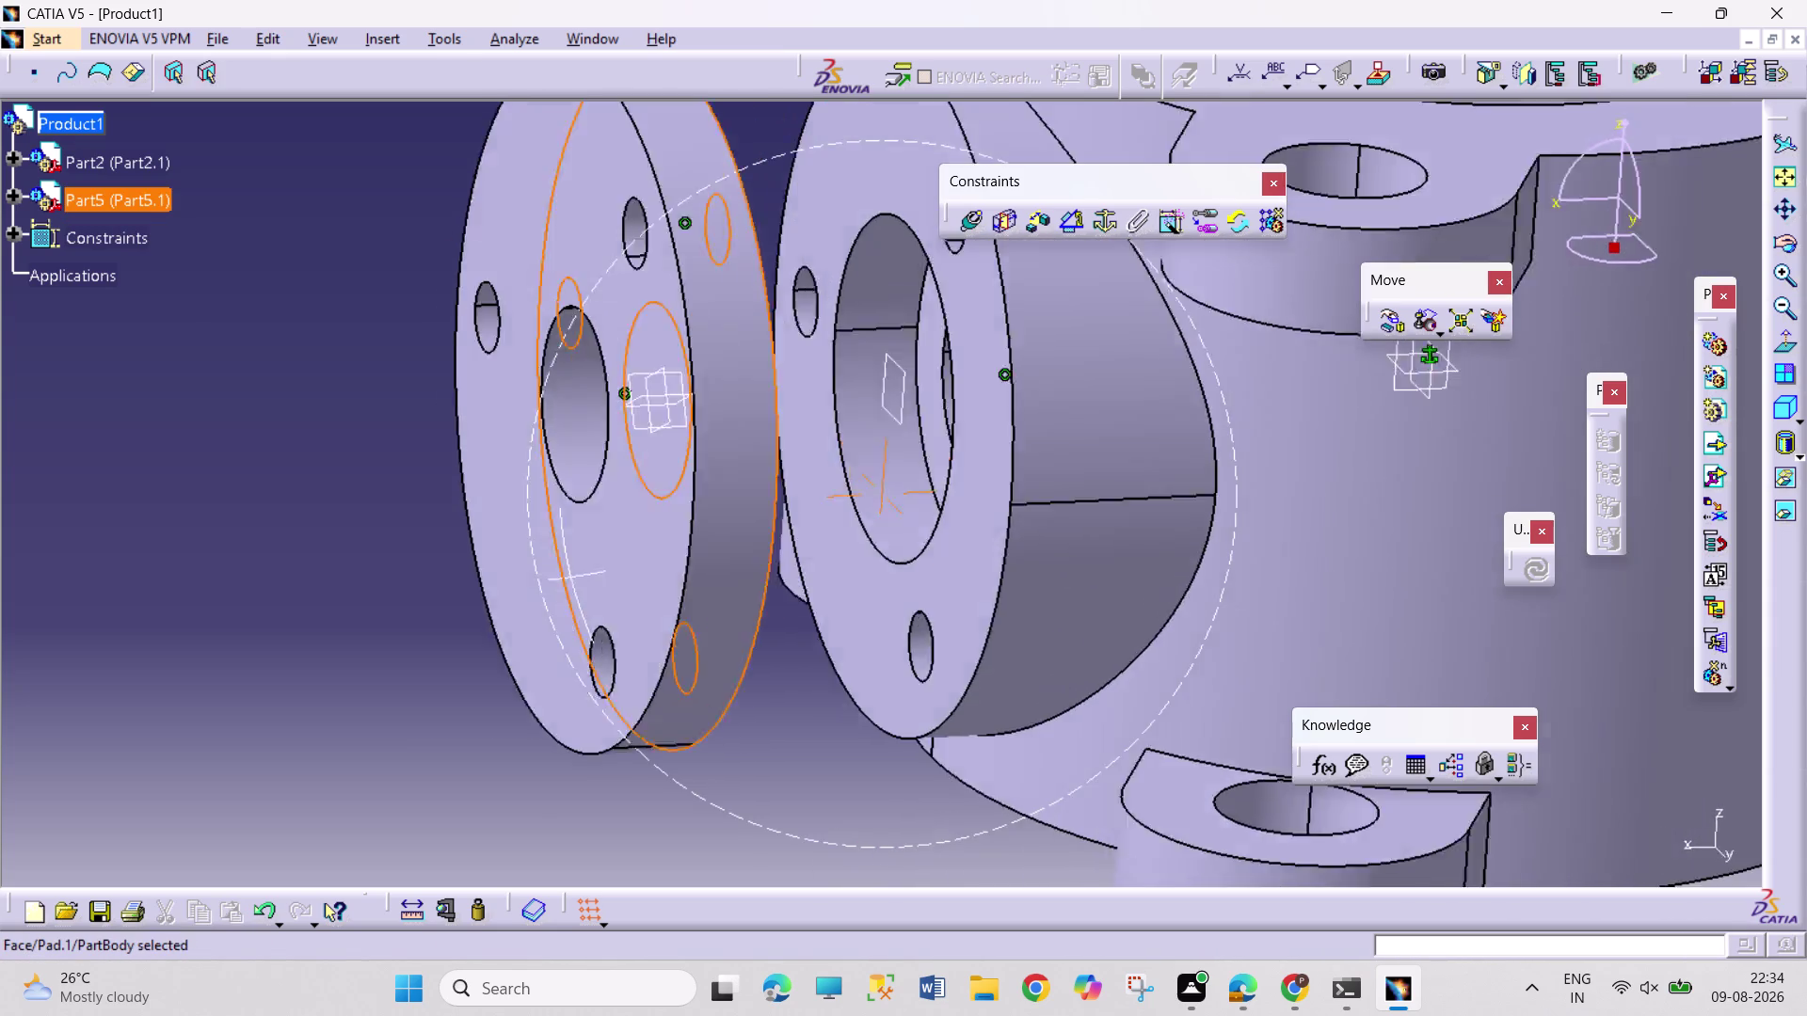
middle_drag(768, 543, 811, 548)
right_drag(768, 543, 867, 570)
click(1059, 580)
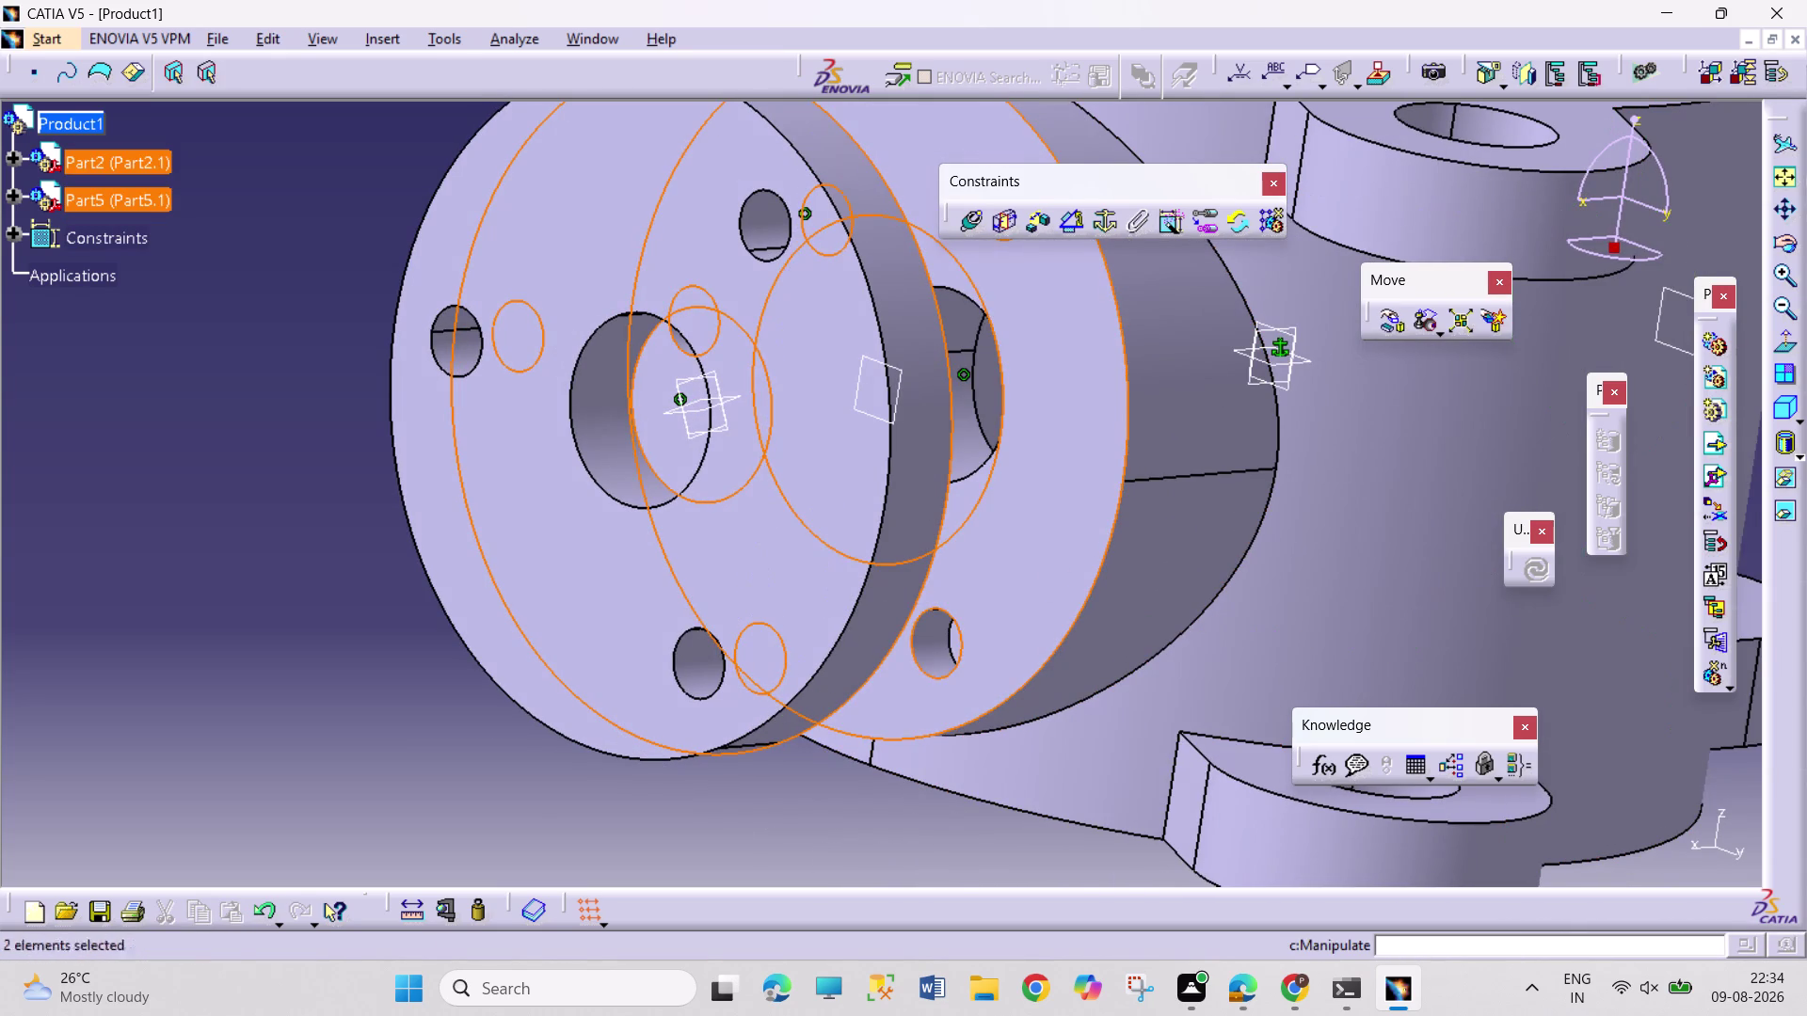
Coincide the two planes with Opposite orientation and update the assembly.
click(968, 222)
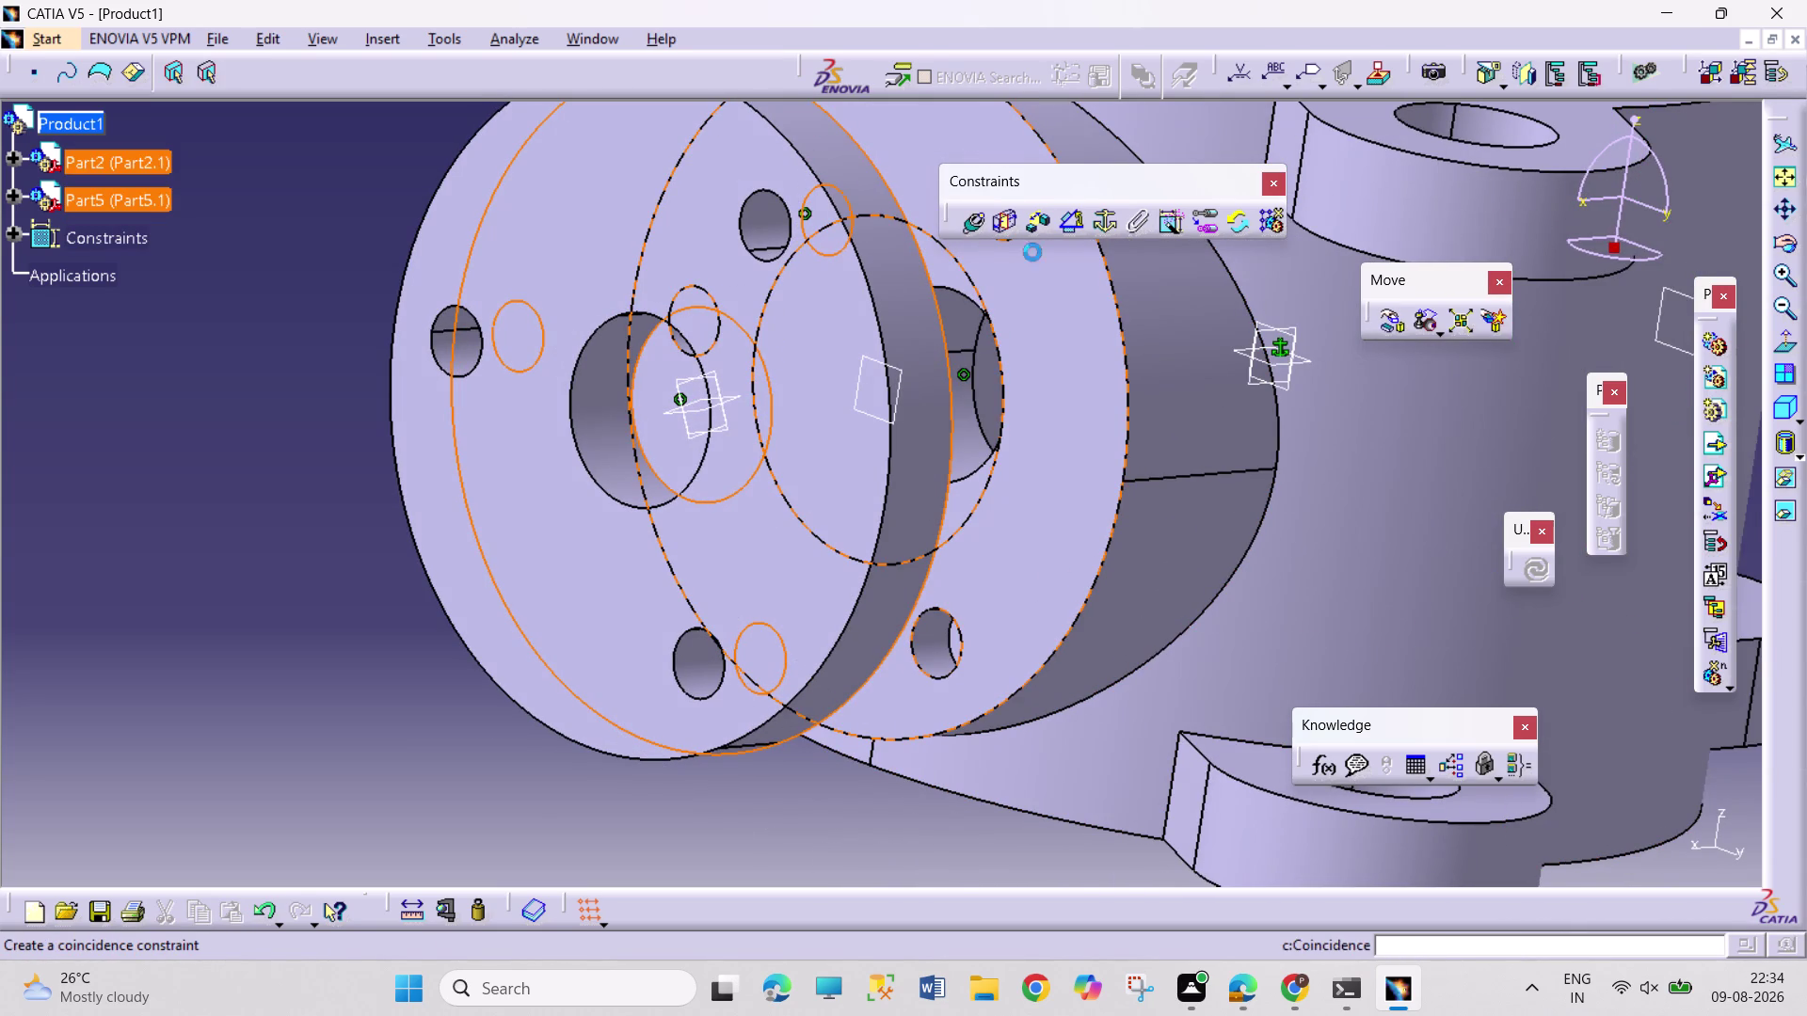
click(1678, 851)
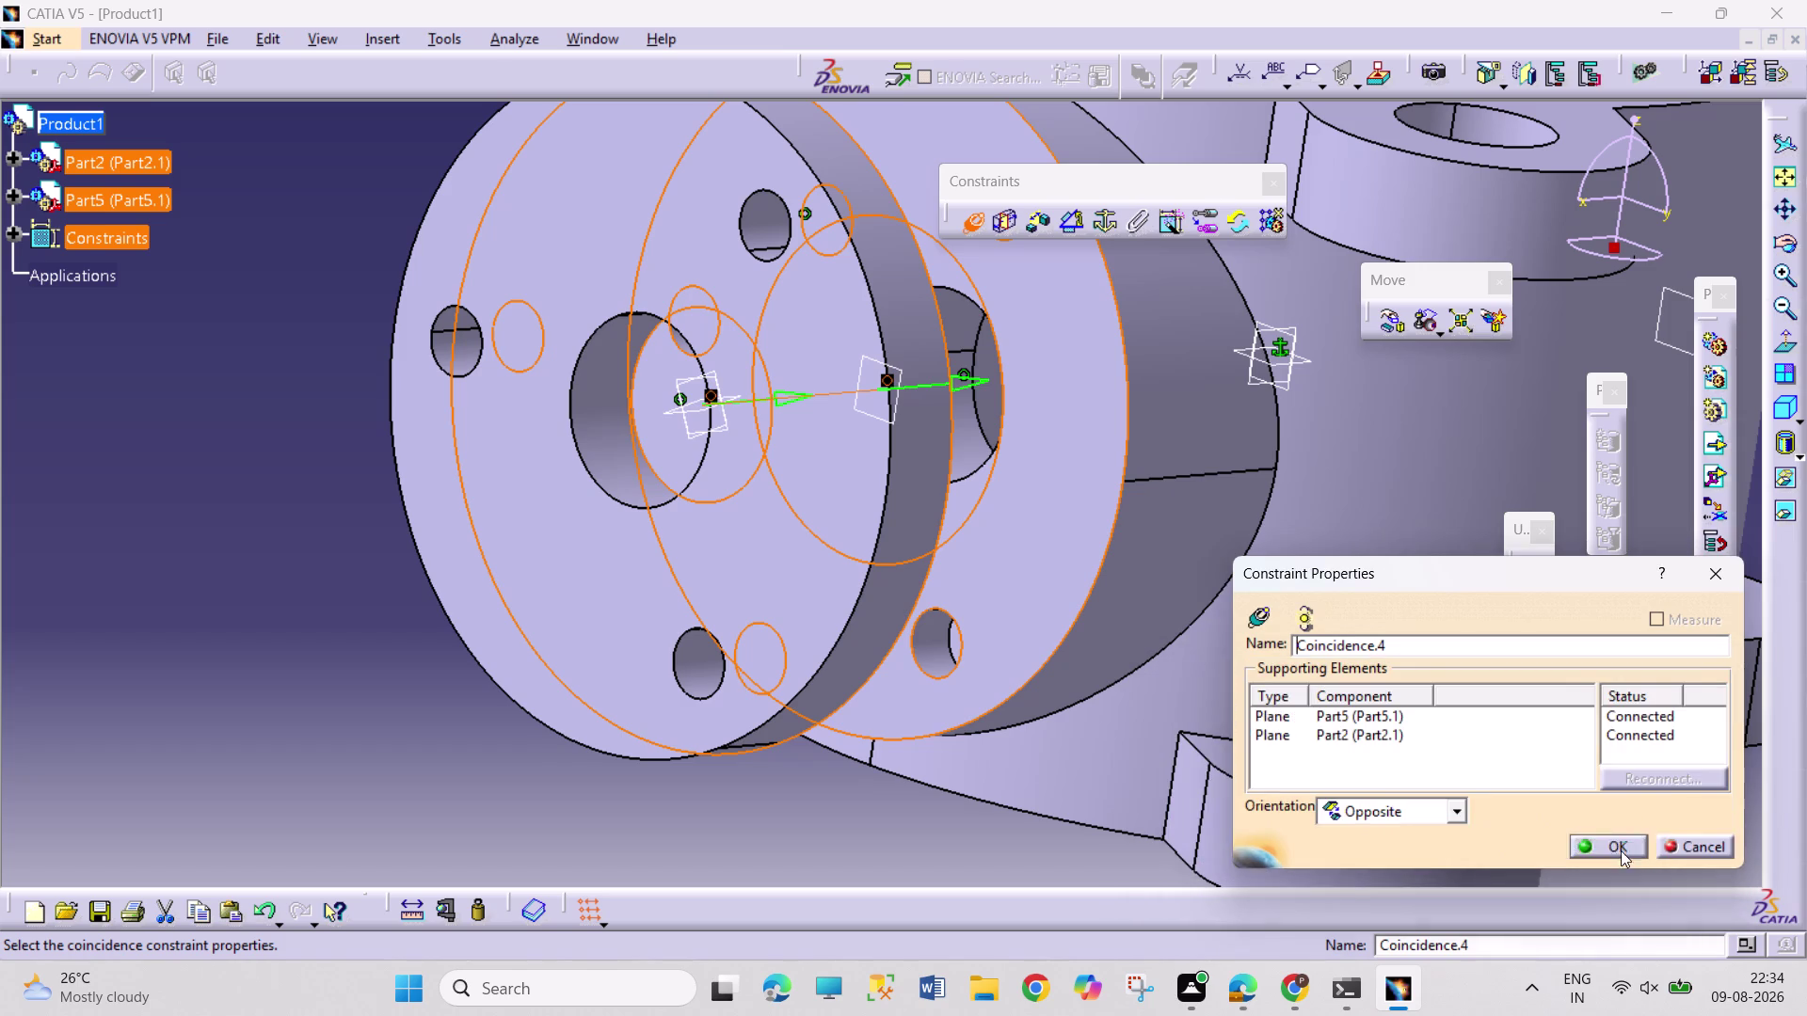
click(1620, 851)
click(1528, 573)
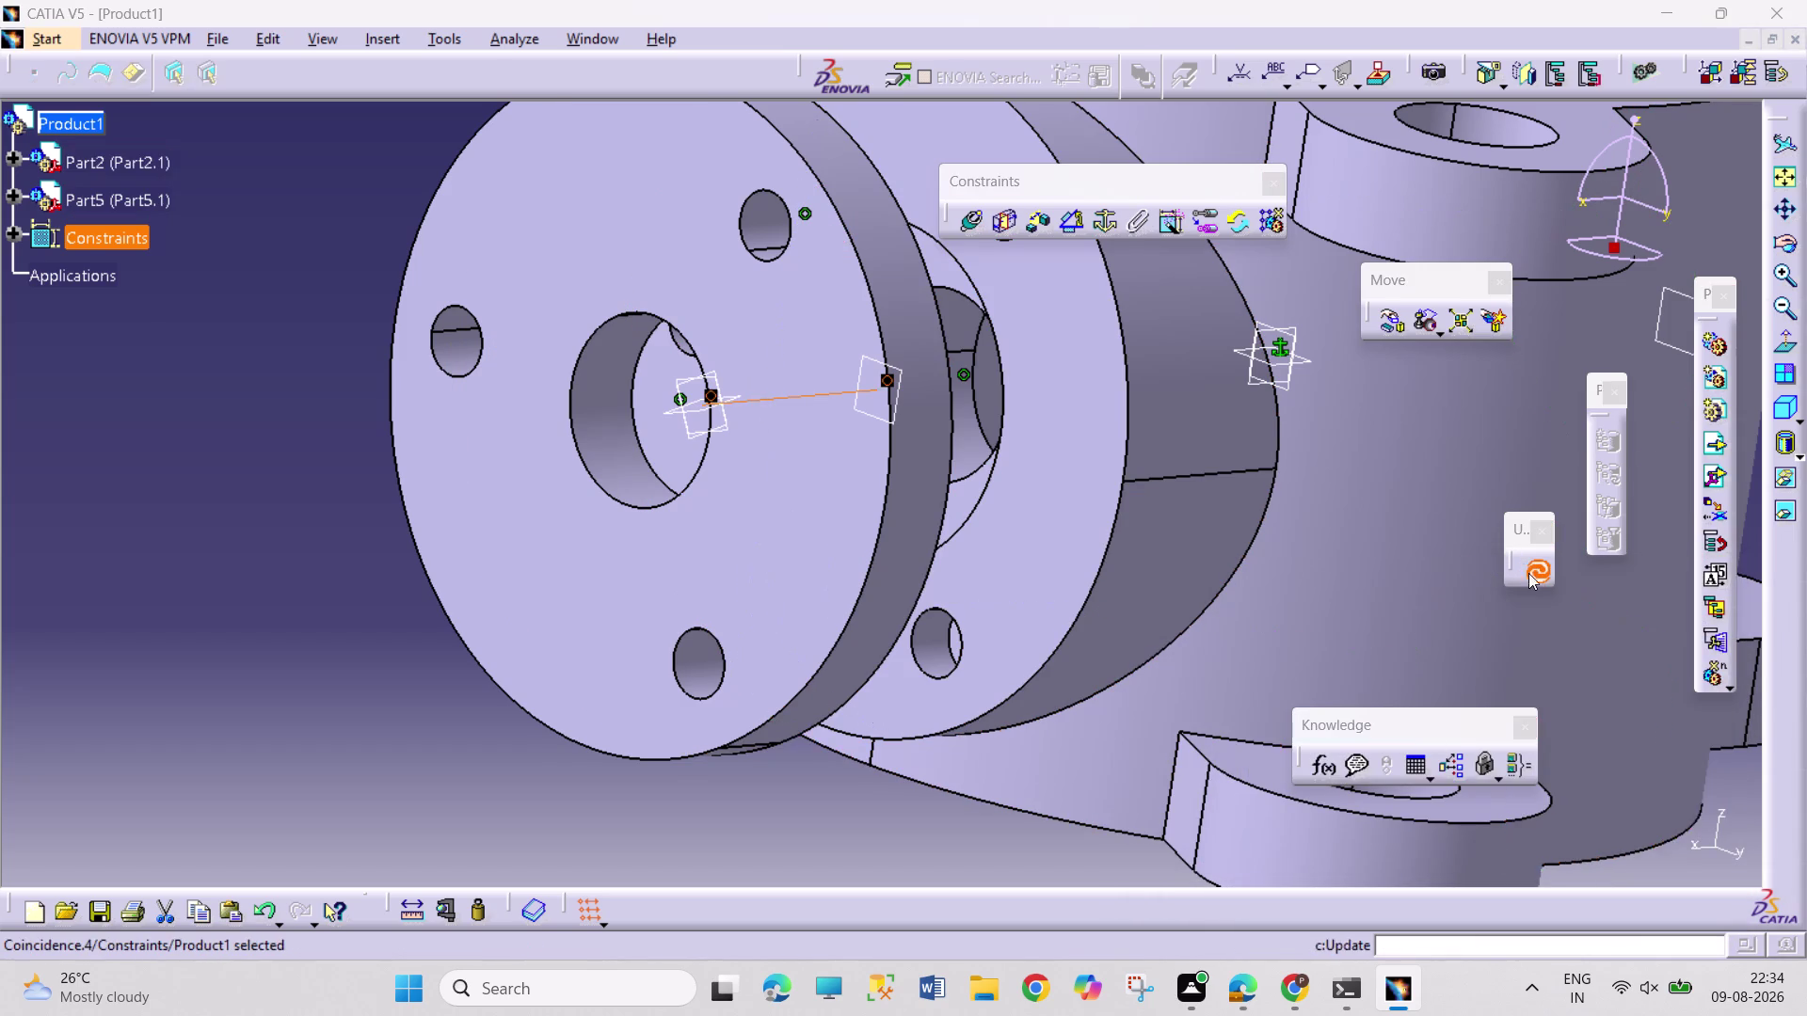
middle_drag(1305, 435, 1292, 543)
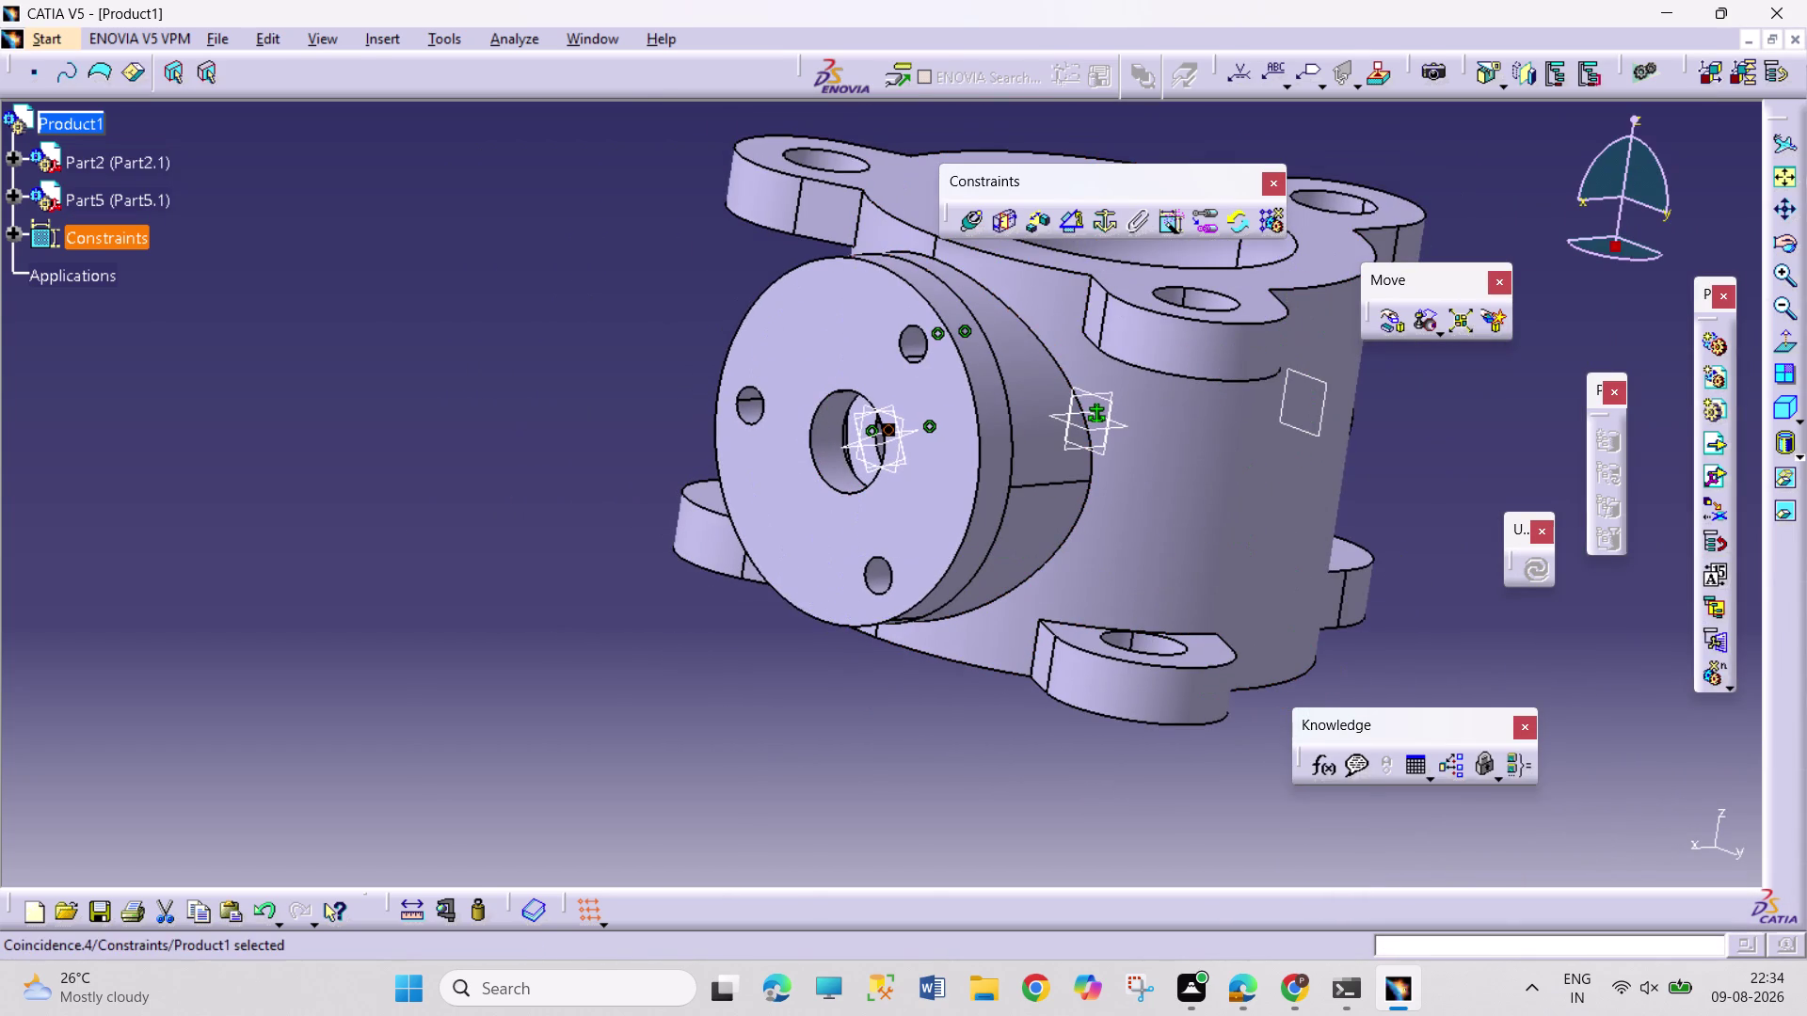
click(518, 44)
click(570, 121)
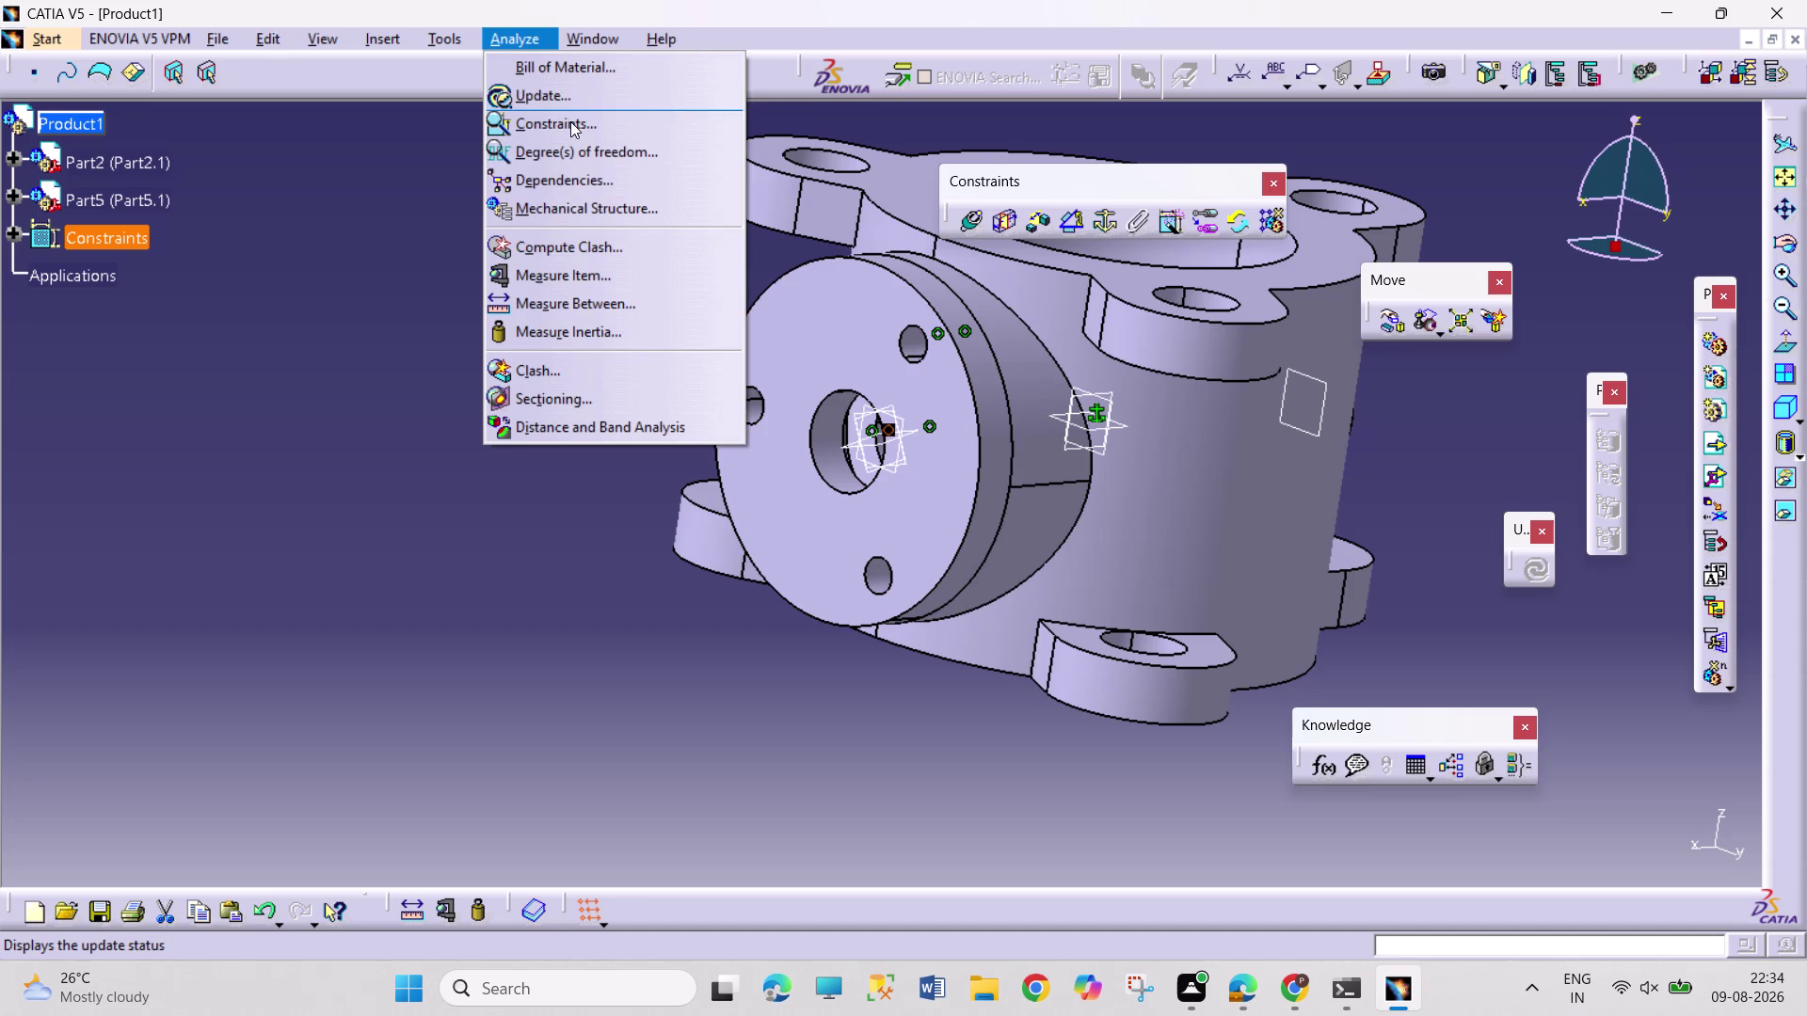
click(1641, 489)
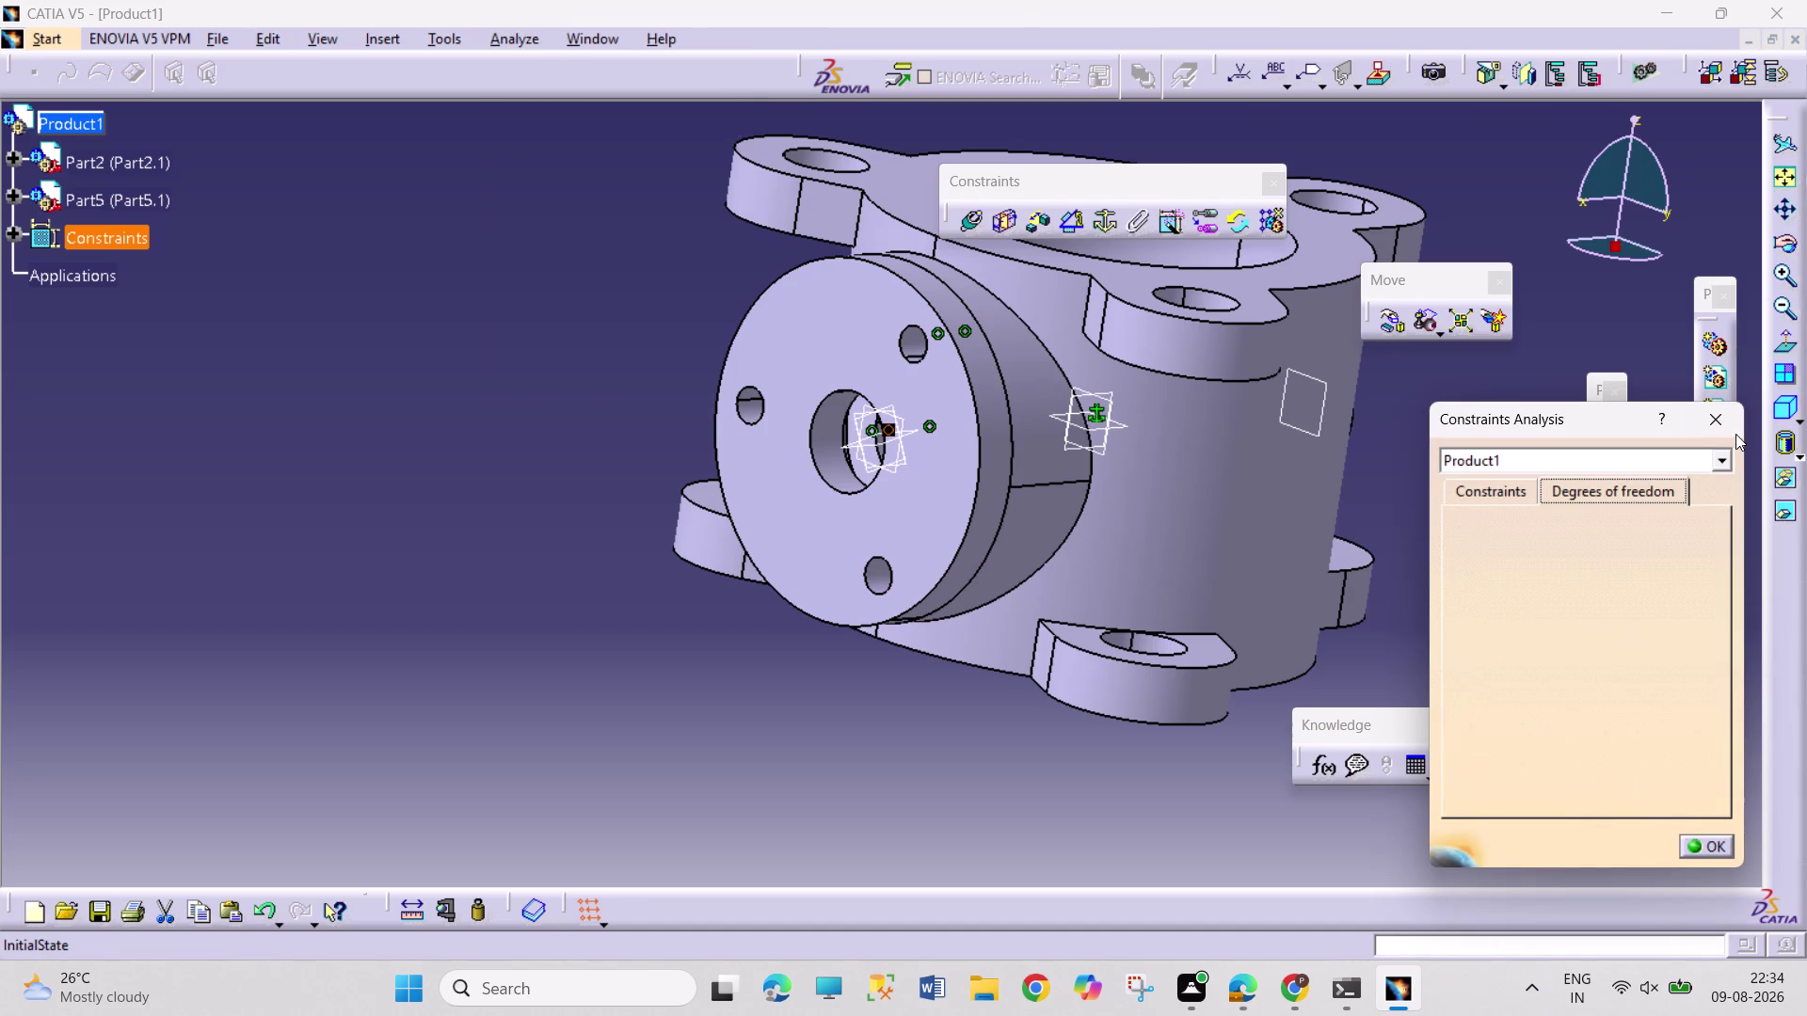
click(1499, 491)
click(1712, 414)
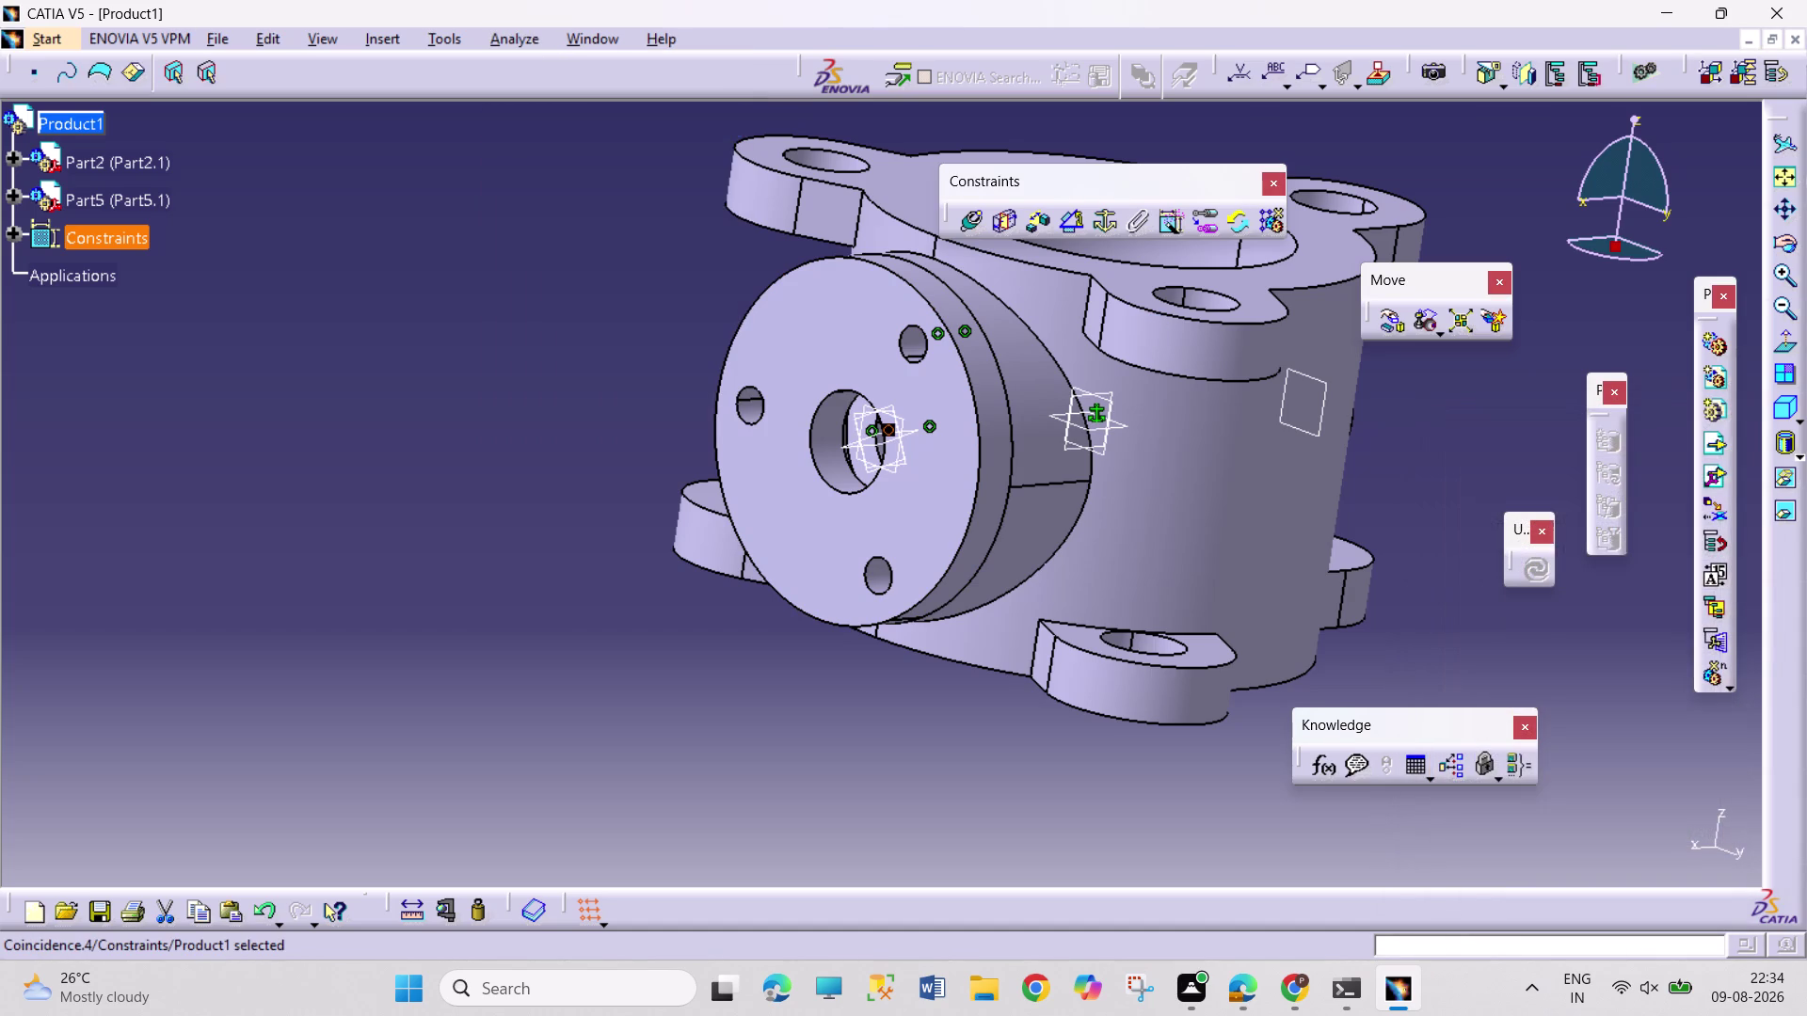
middle_drag(1439, 430, 1351, 508)
right_drag(1432, 430, 1352, 508)
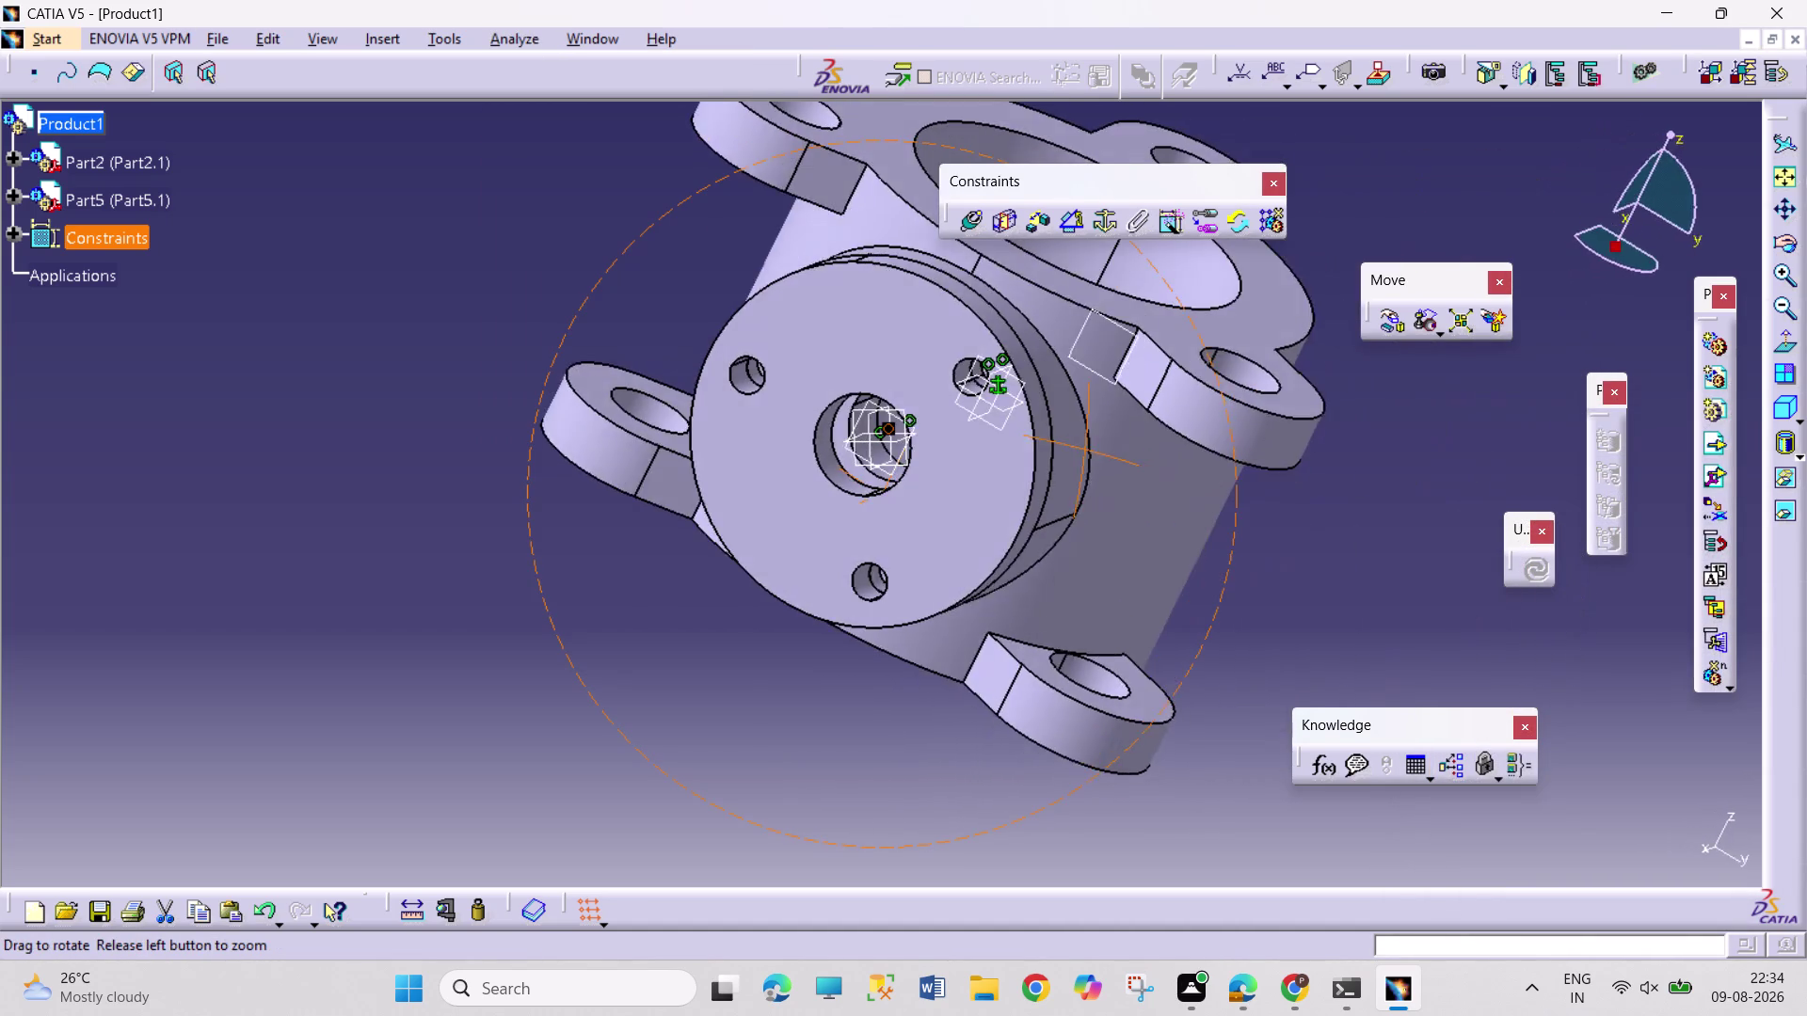
middle_drag(1352, 508, 1257, 502)
right_drag(1352, 508, 1255, 499)
middle_drag(1369, 428, 1273, 523)
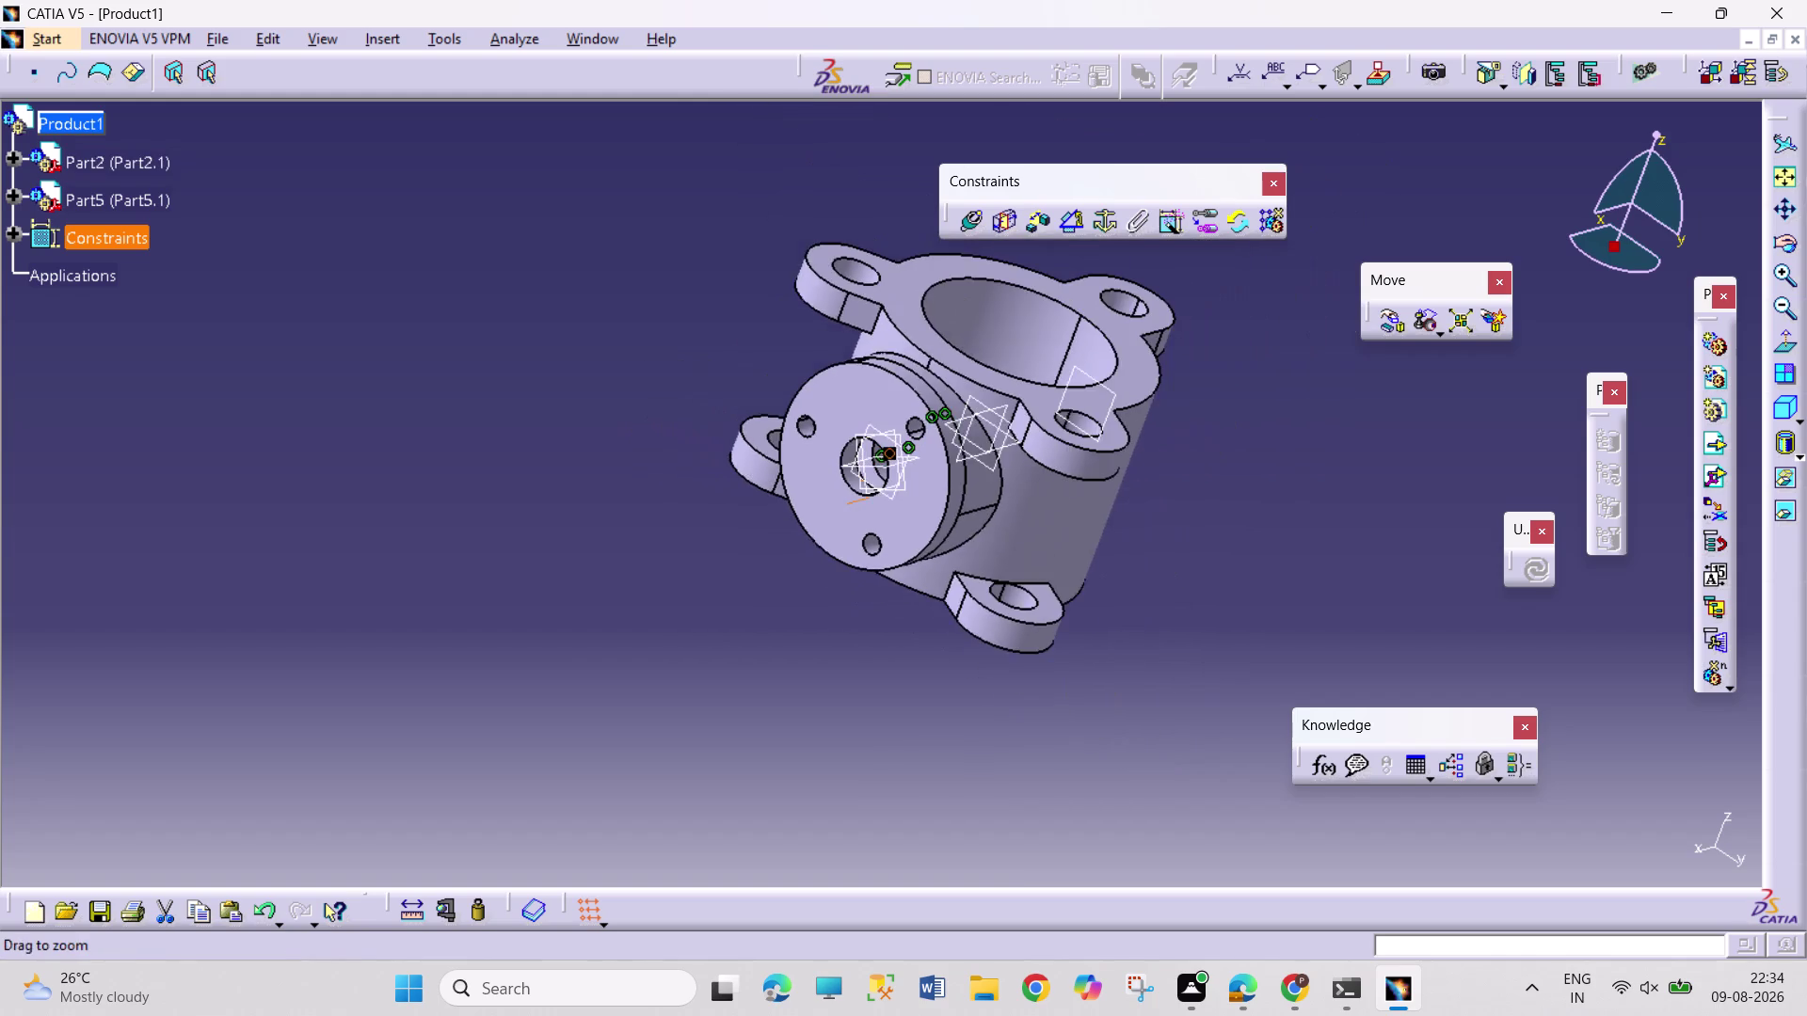
middle_drag(1273, 523, 1275, 524)
middle_drag(1323, 515, 1176, 456)
scroll(up, 3)
right_drag(1299, 504, 1116, 420)
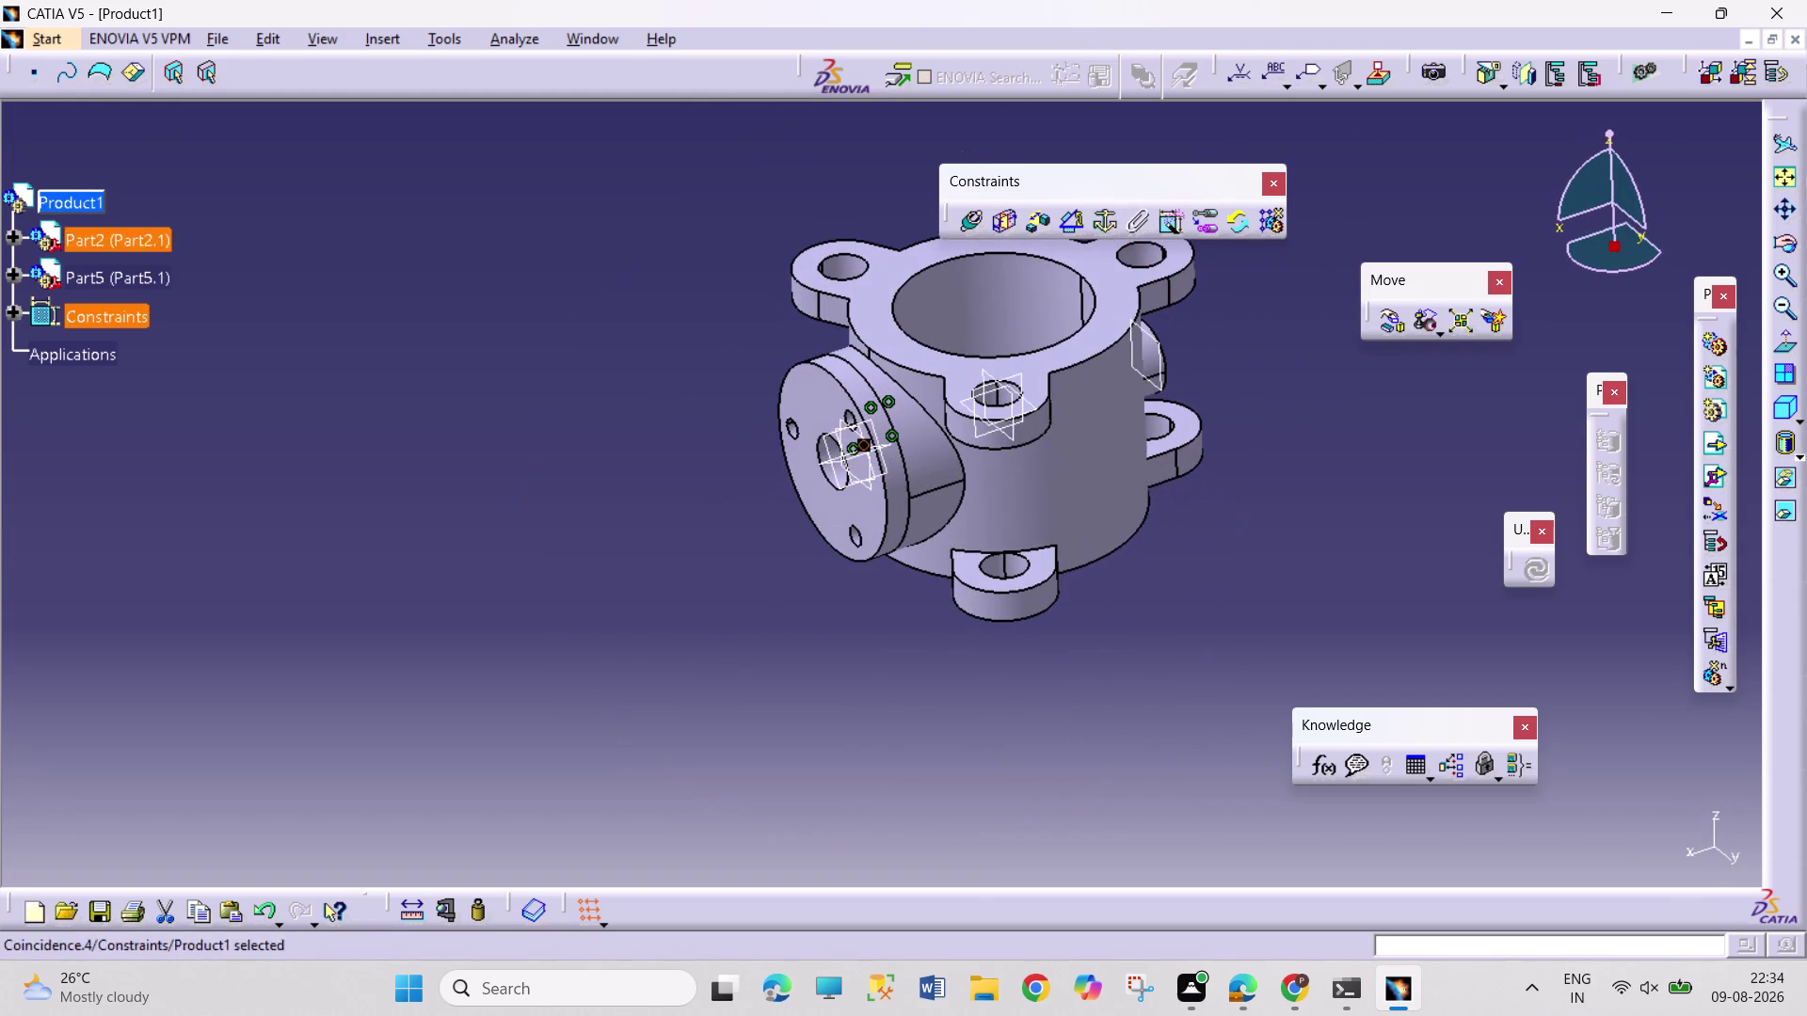
right_click(71, 203)
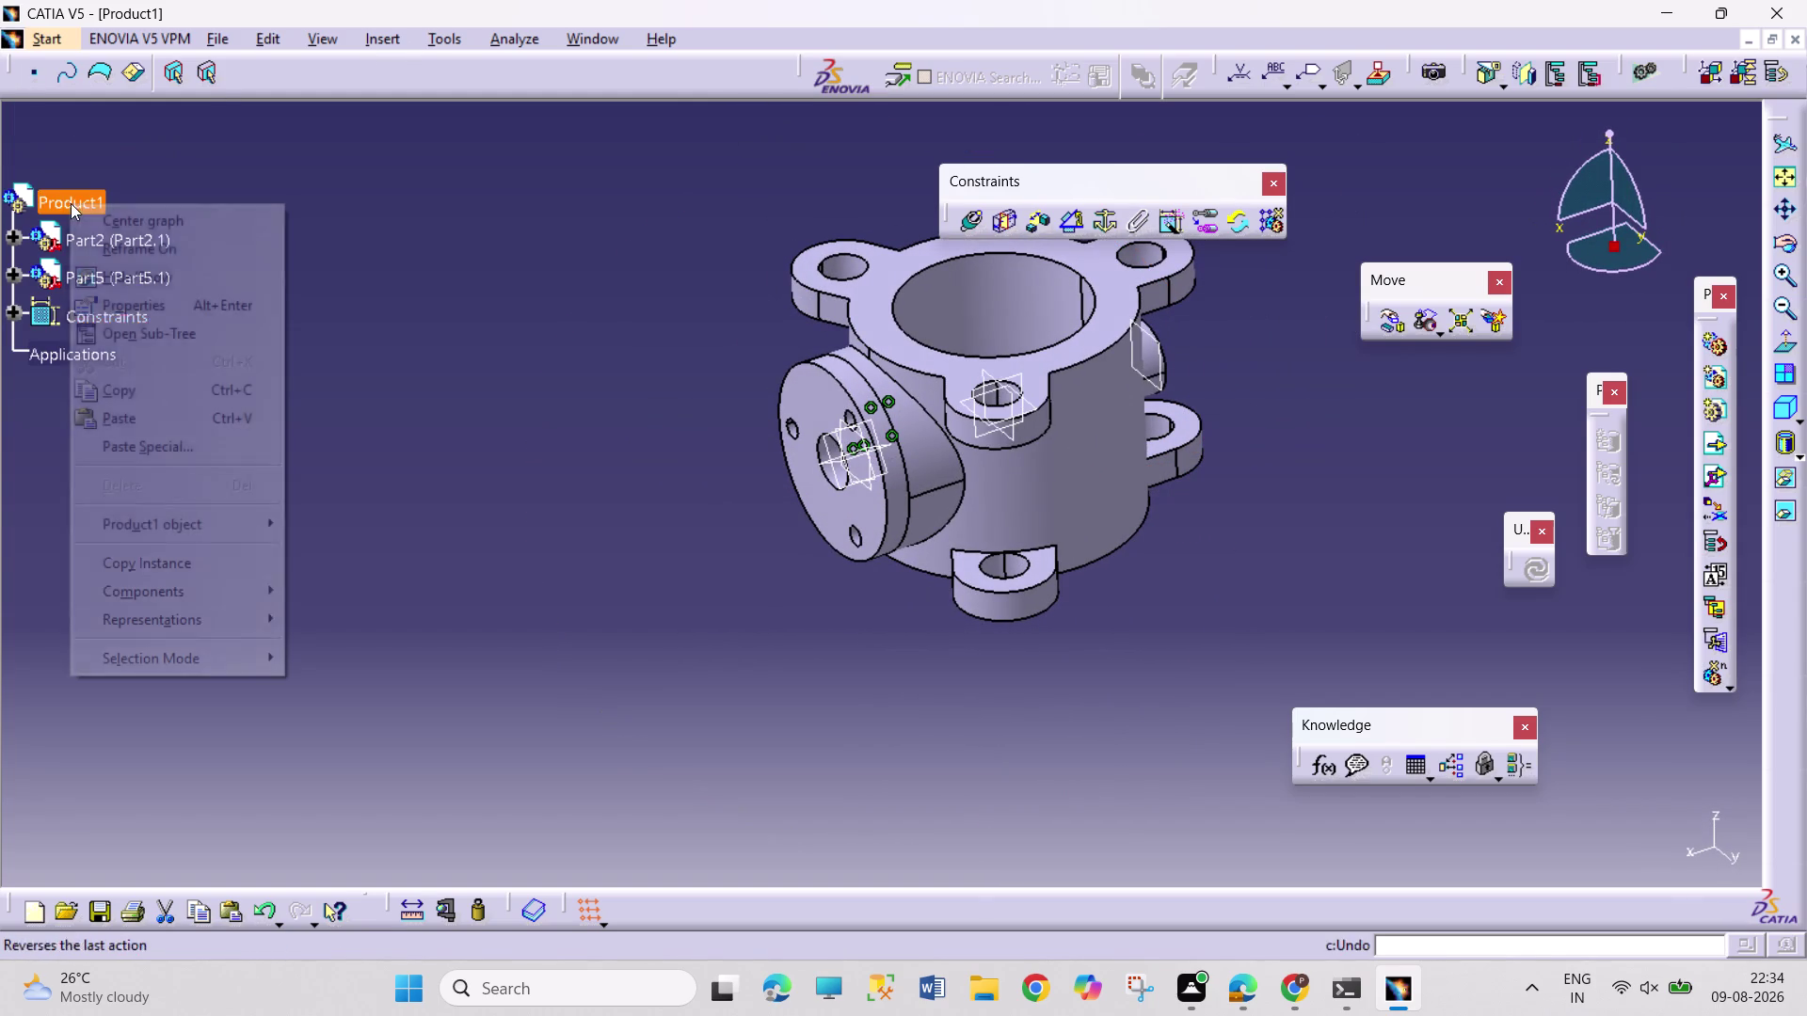
Insert the BUTTERFLY SHAFT 7 file as an existing component, with Show Preview on.
click(144, 584)
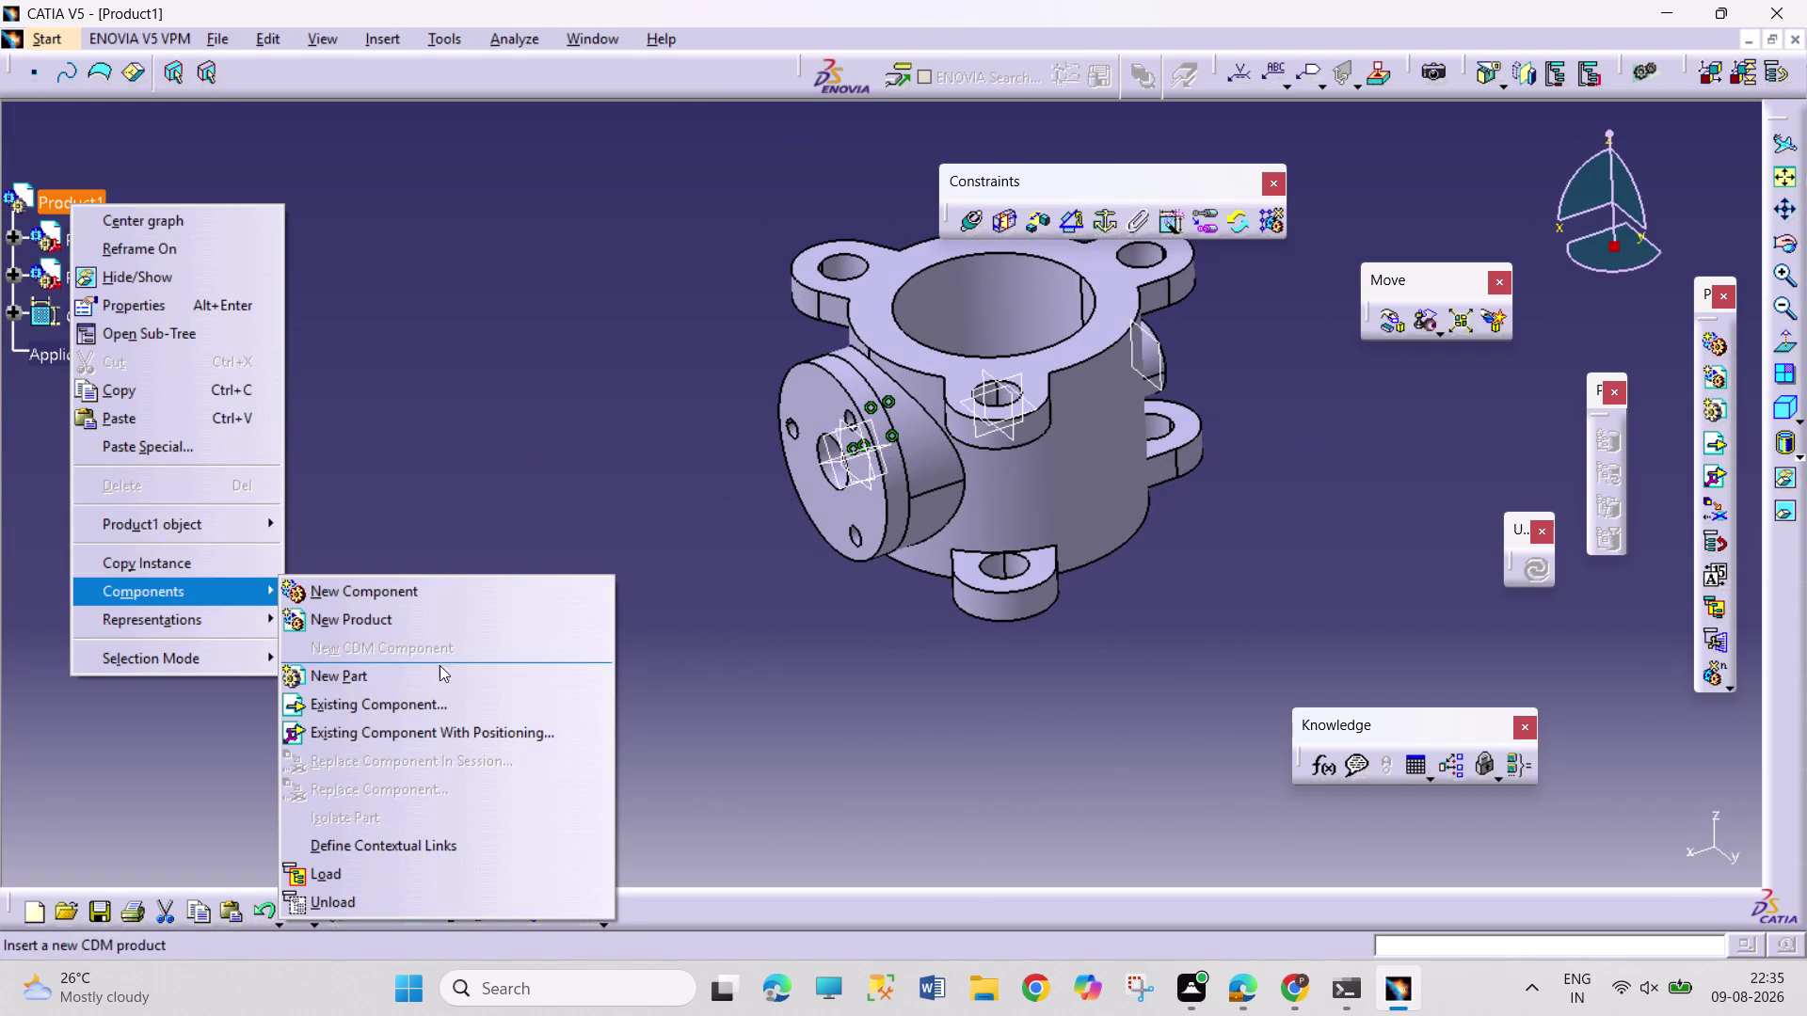
click(445, 698)
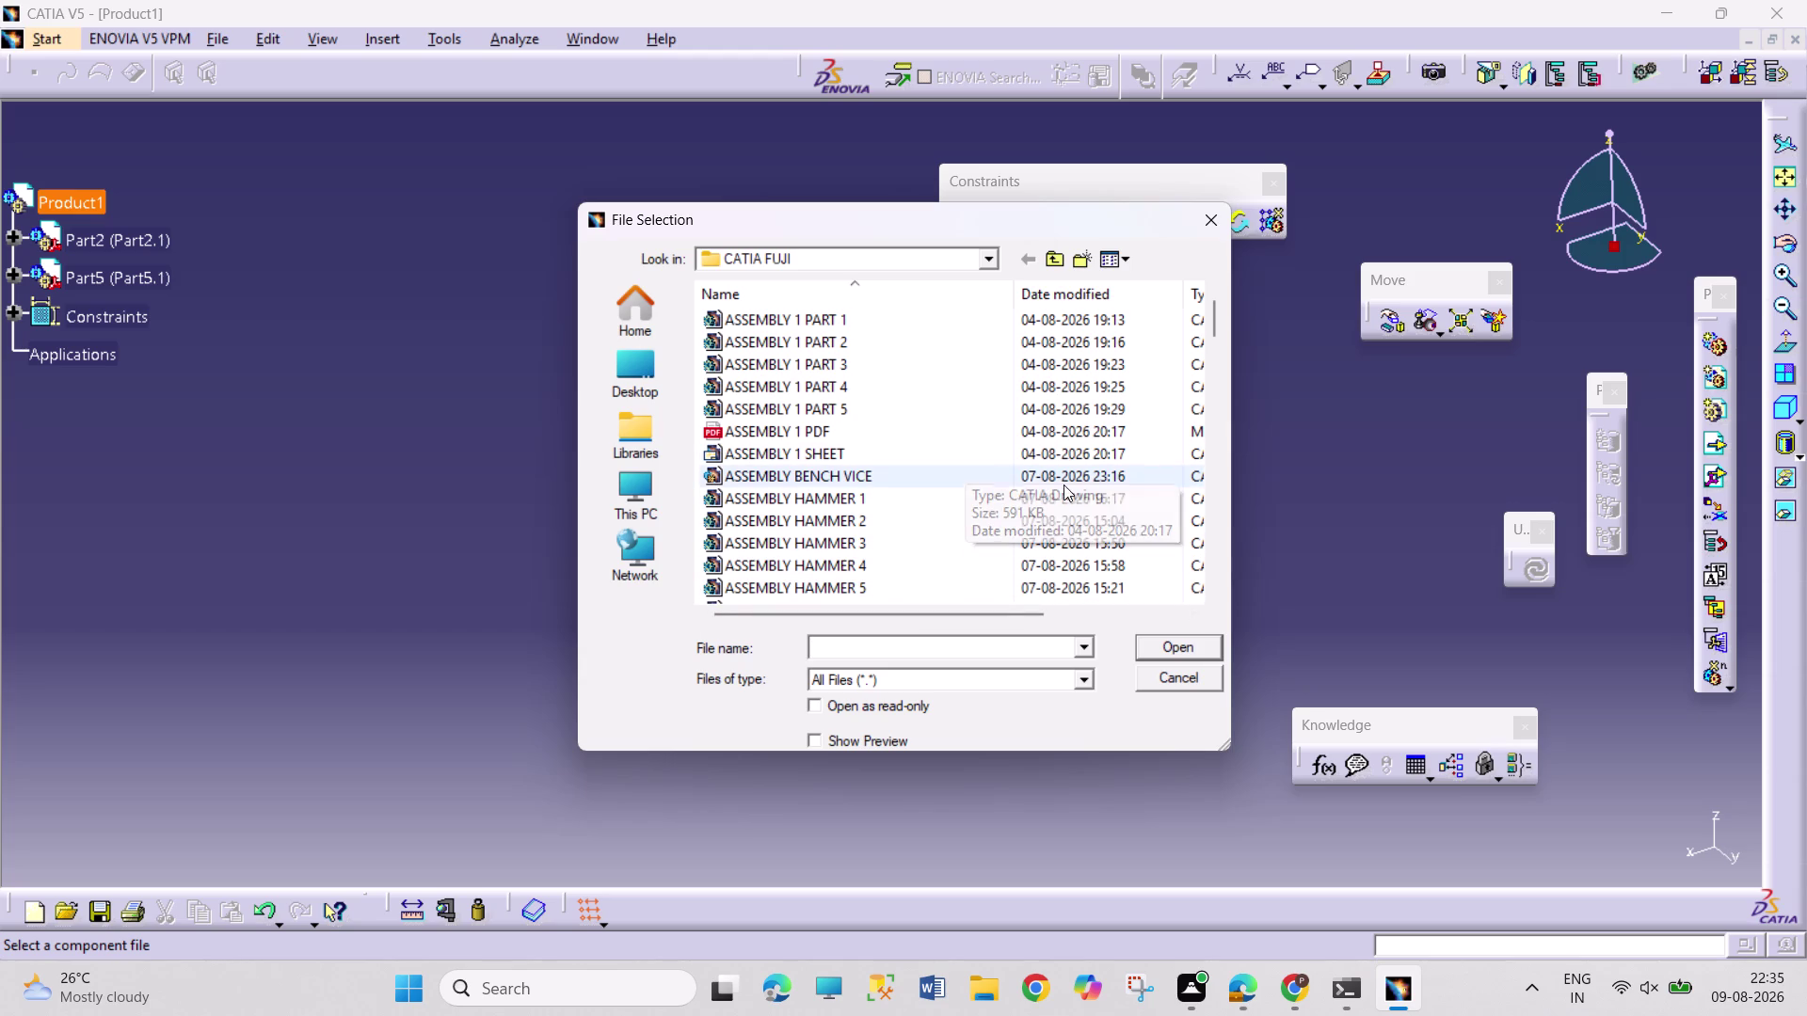
scroll(down, 3)
scroll(down, 3)
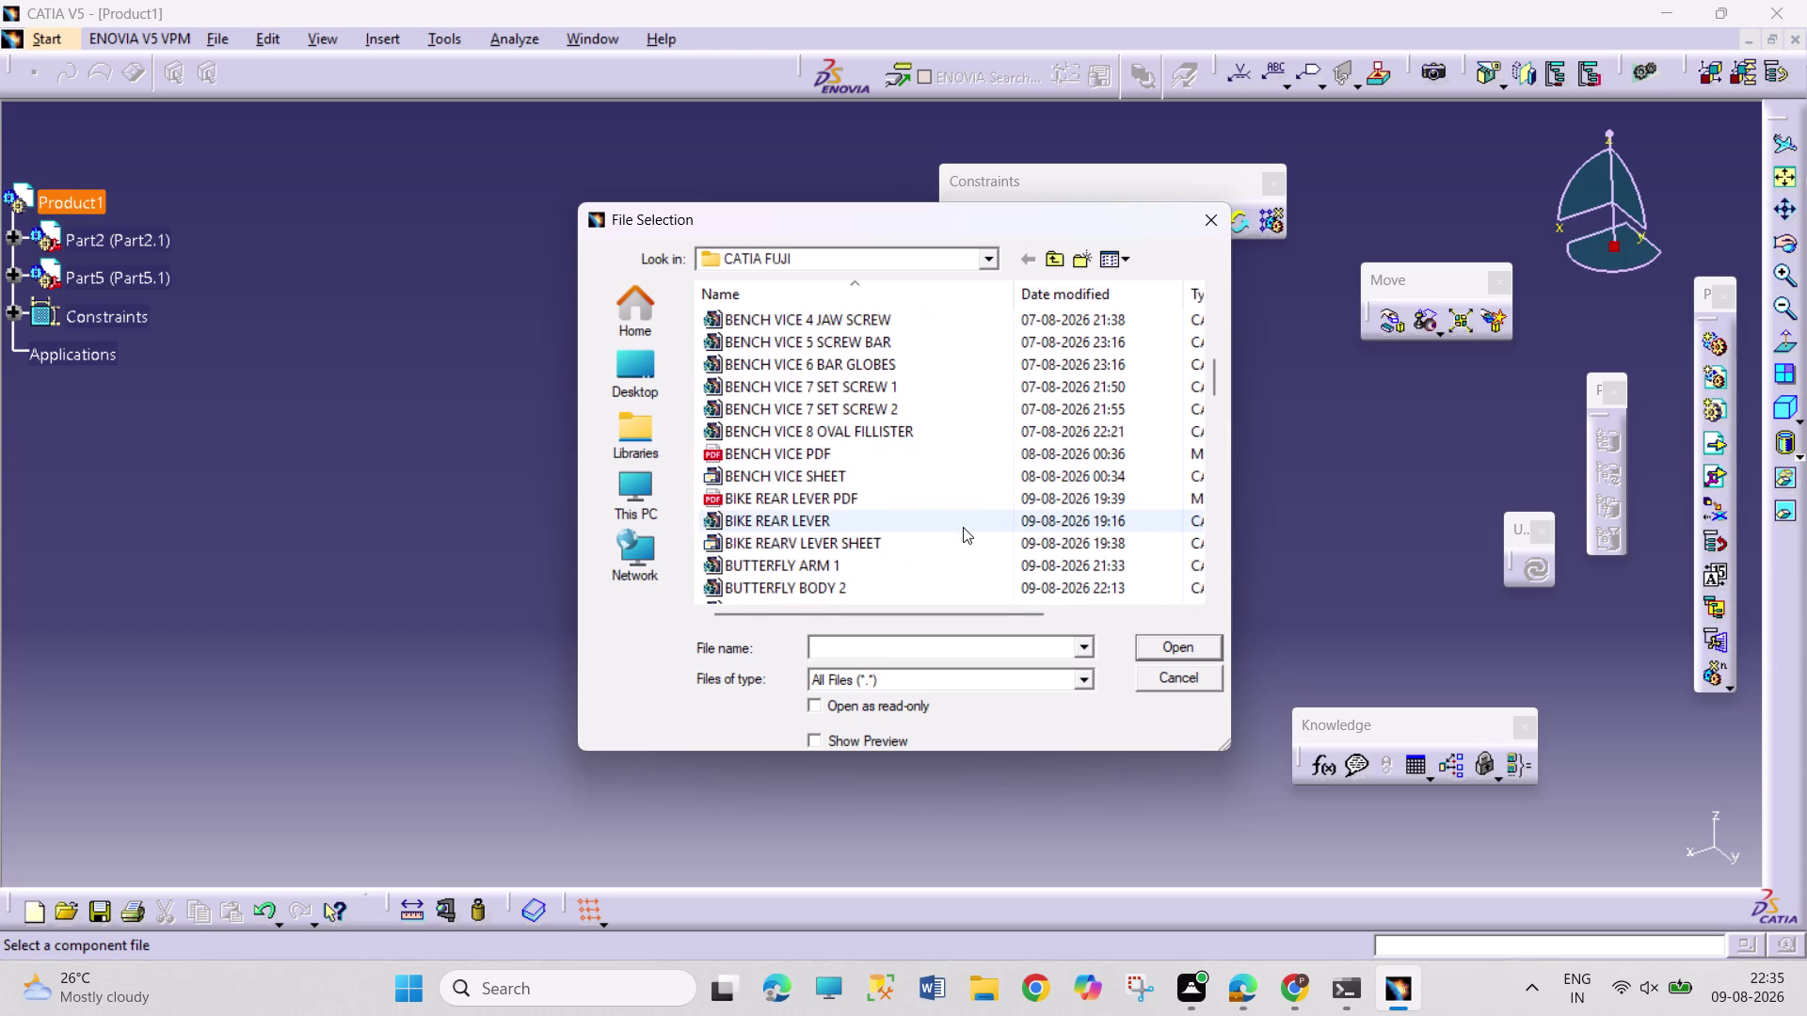
scroll(down, 3)
scroll(down, 3)
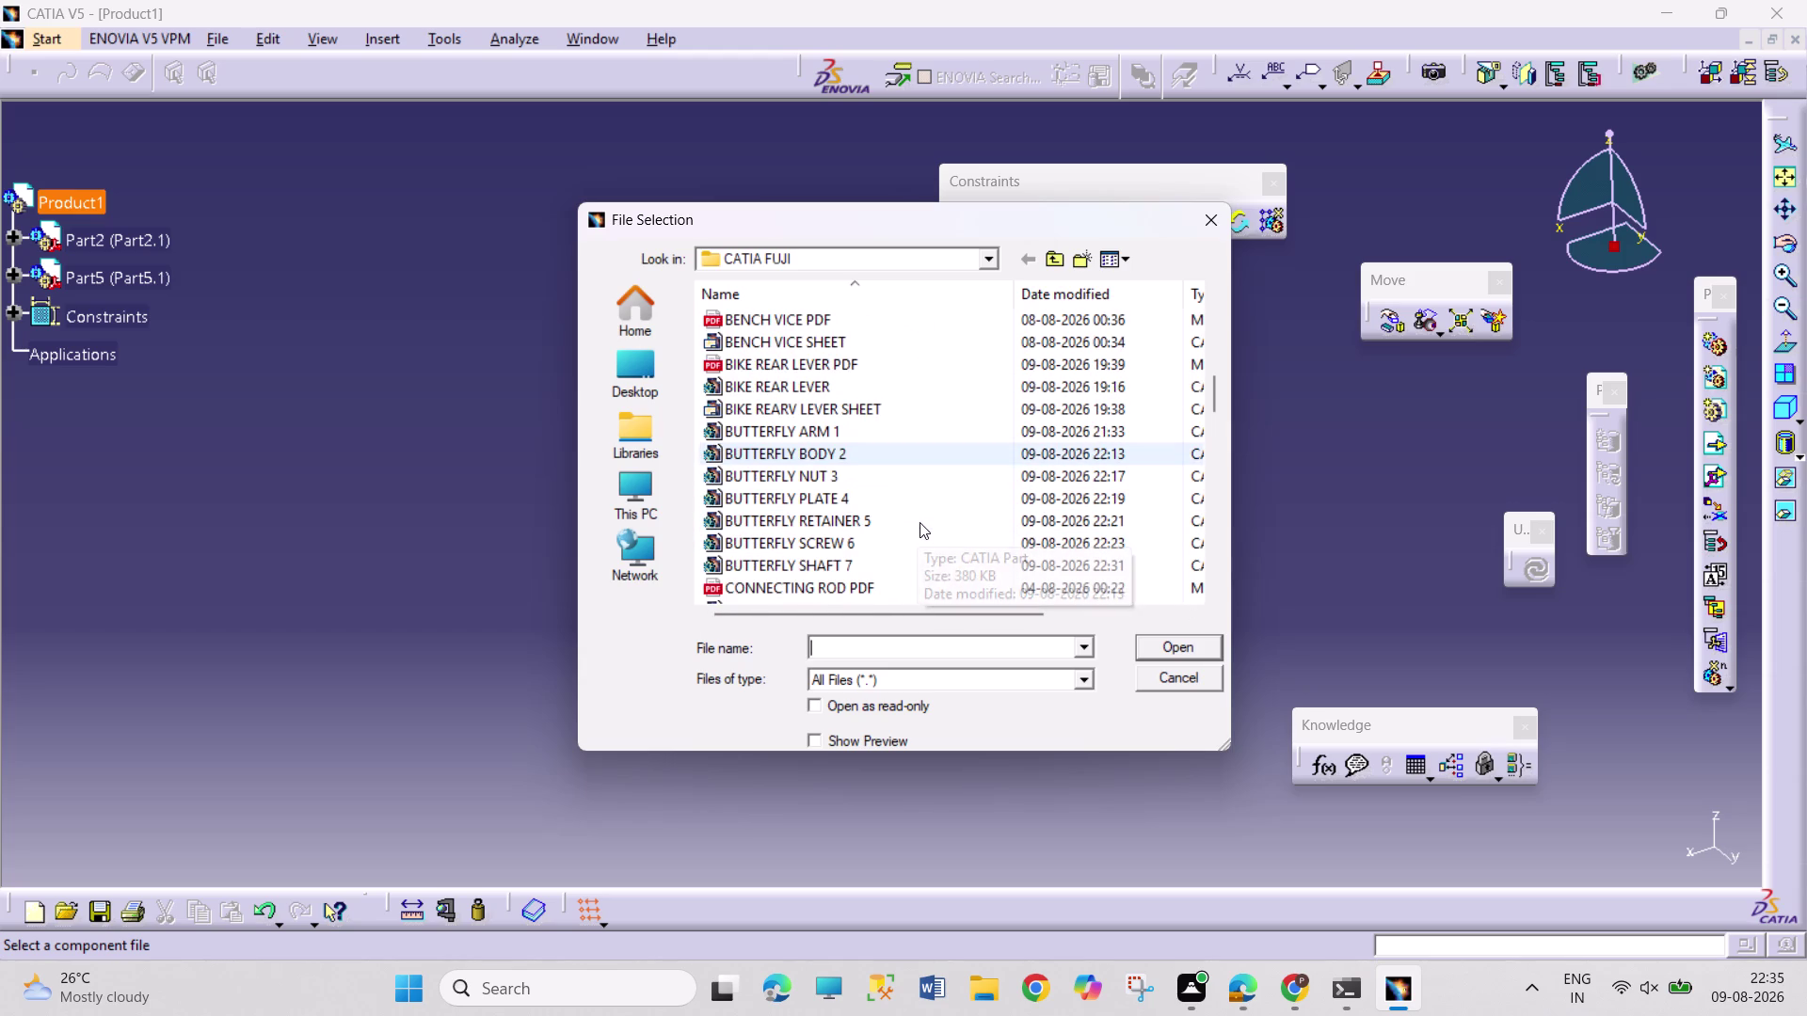
click(914, 563)
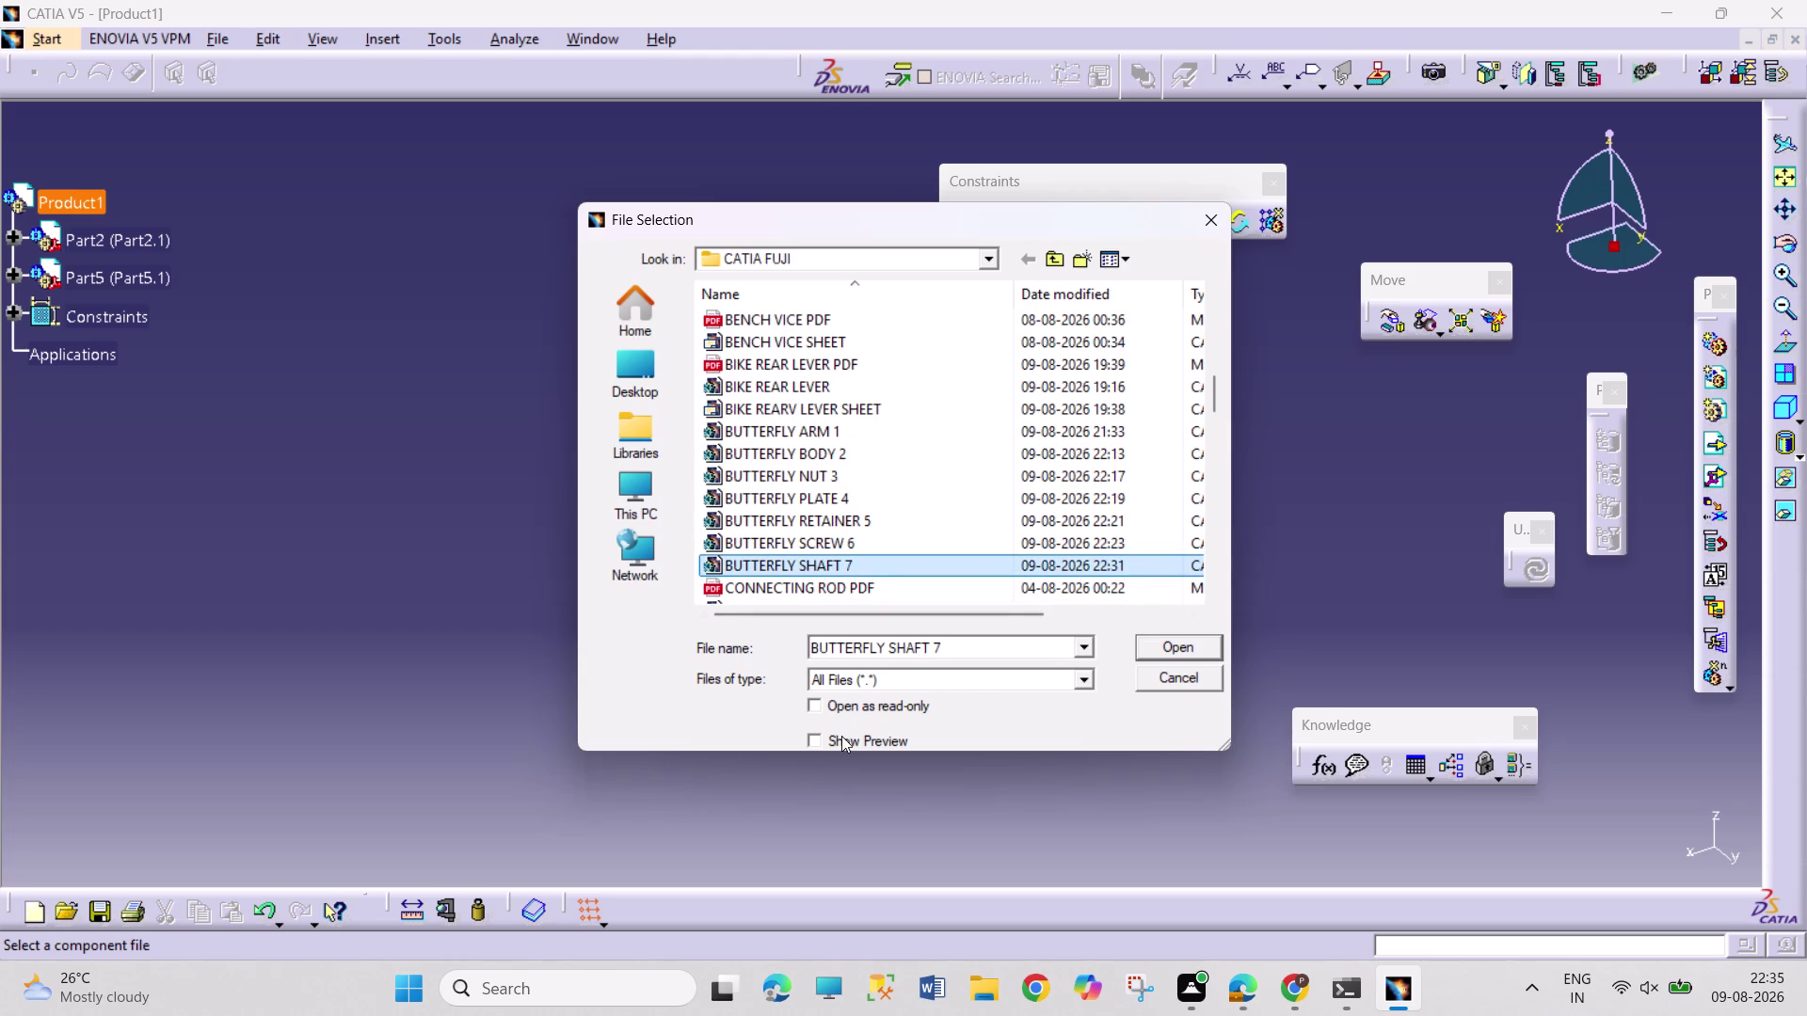
click(842, 736)
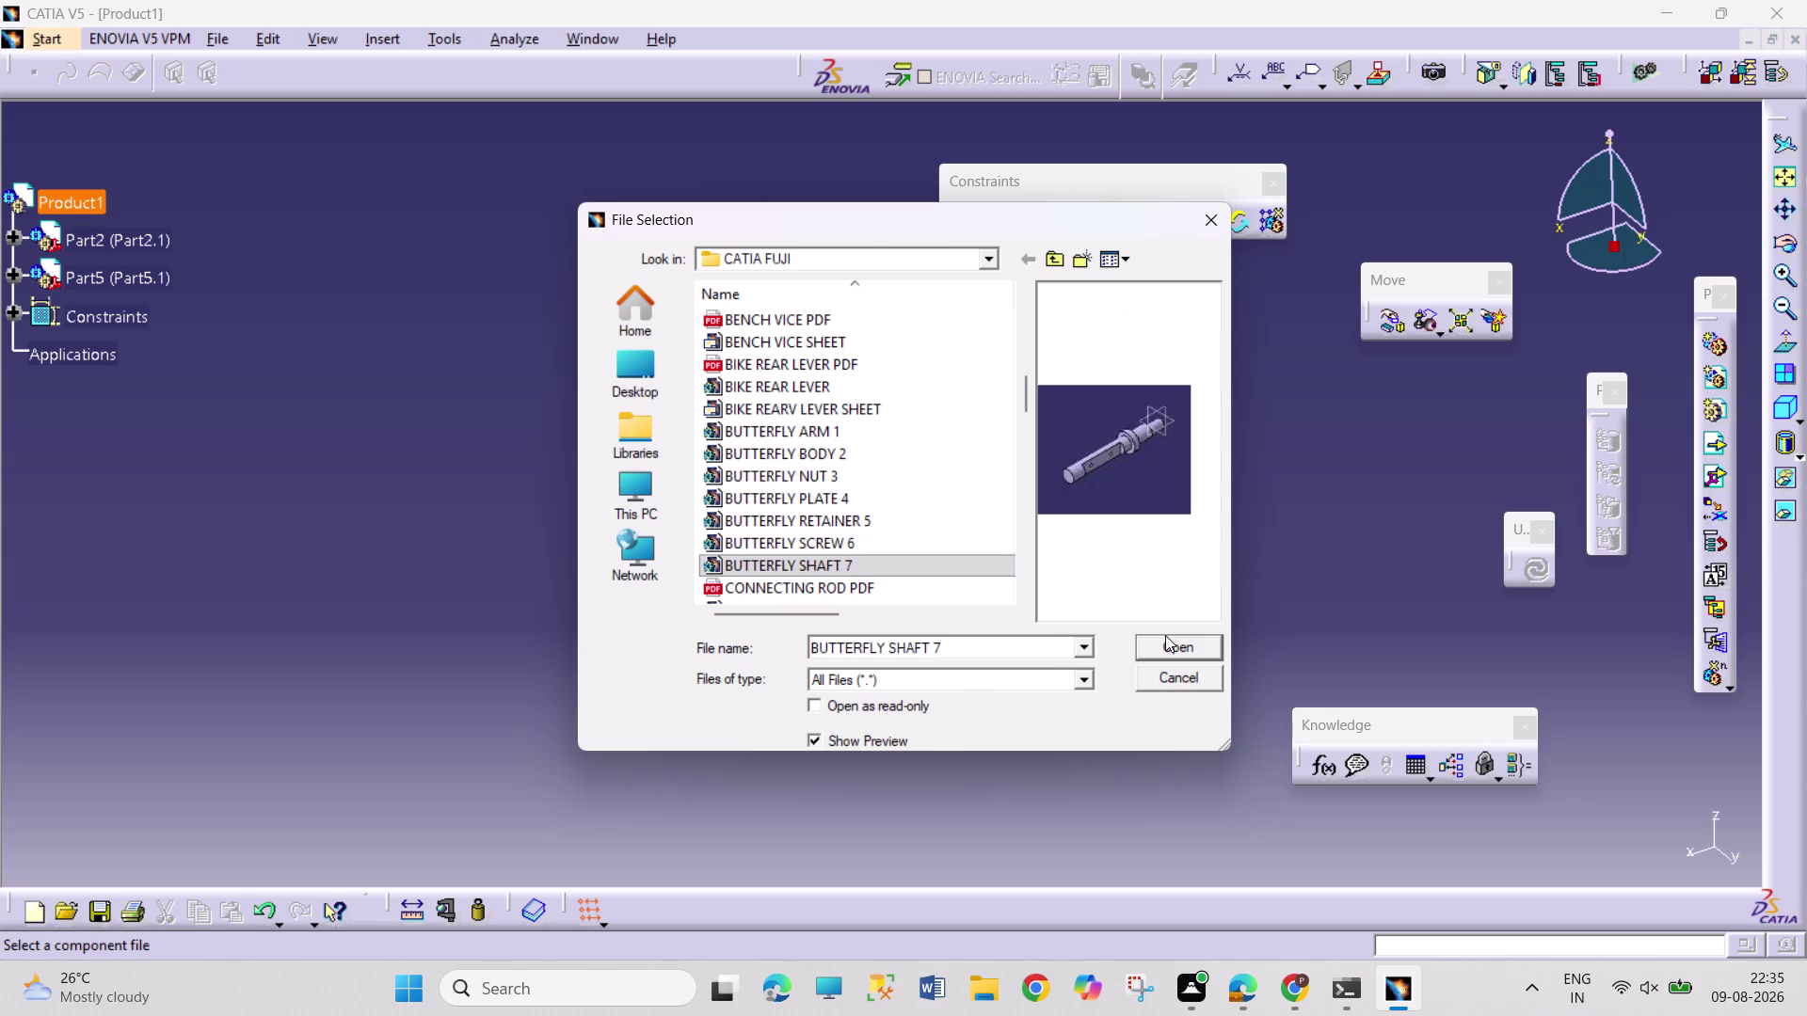
click(1165, 639)
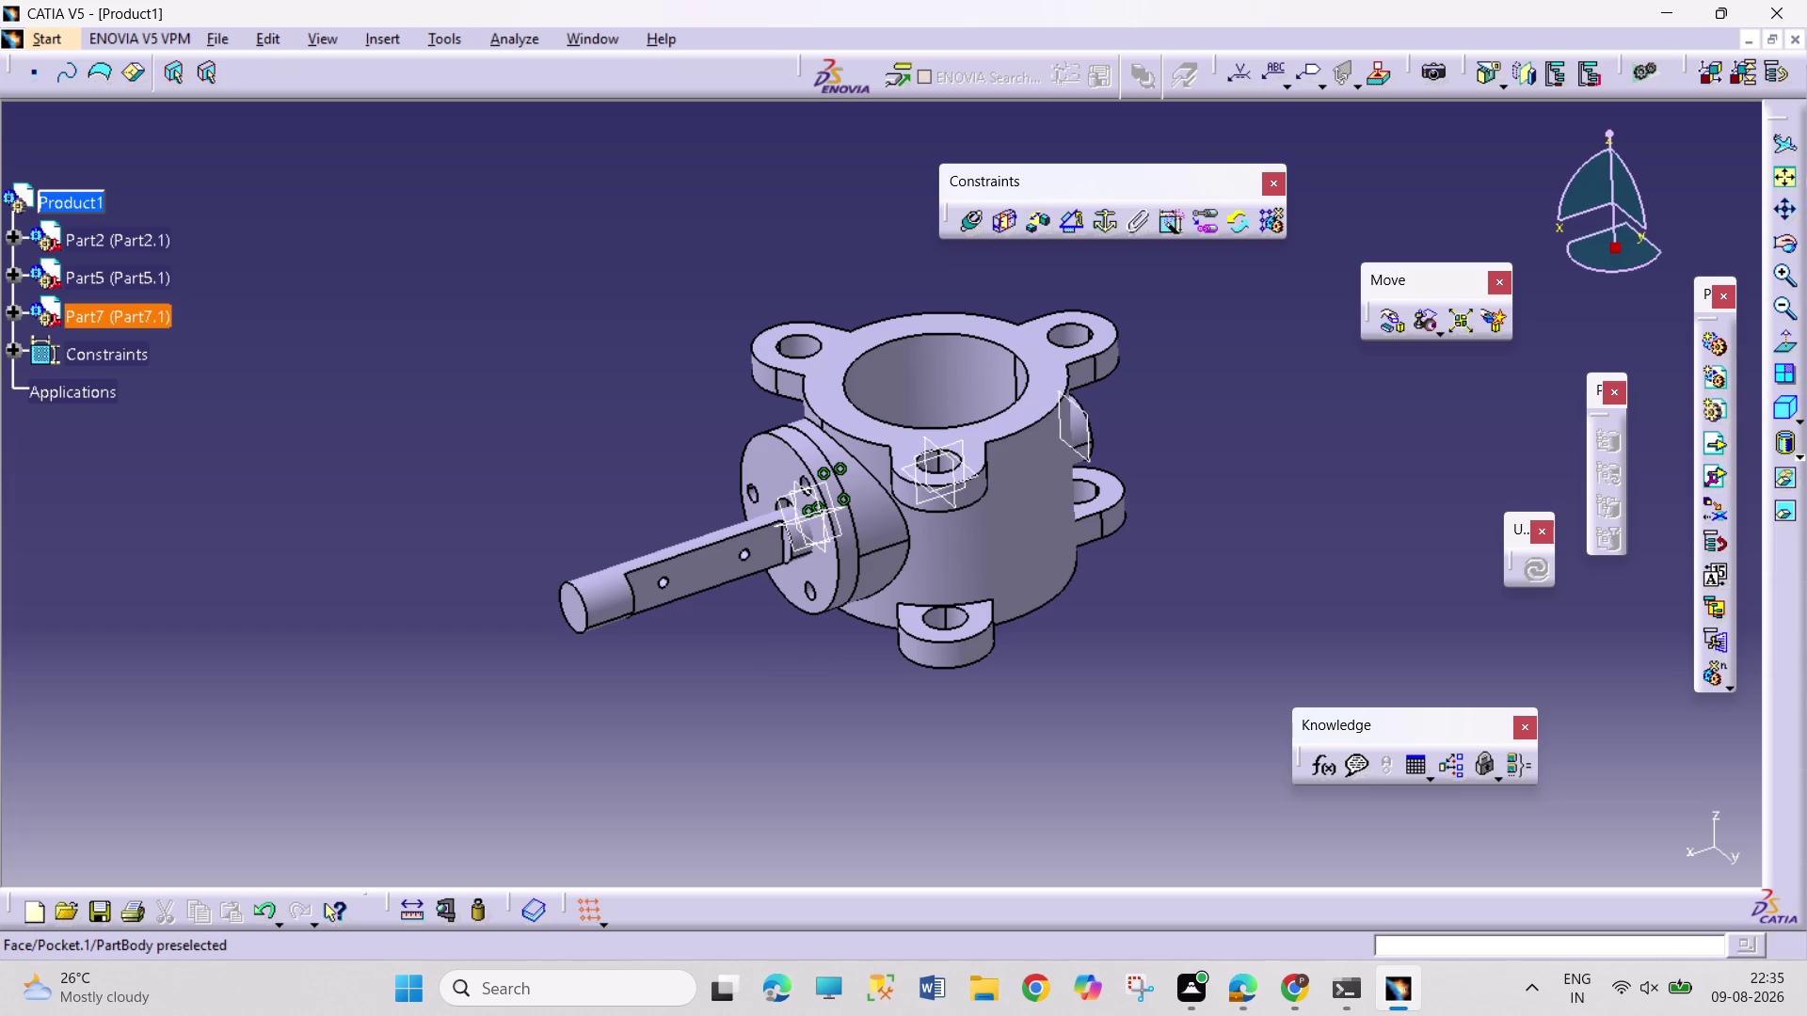
Slide the shaft out along its own axis in Manipulation.
drag(686, 582, 513, 606)
click(1385, 326)
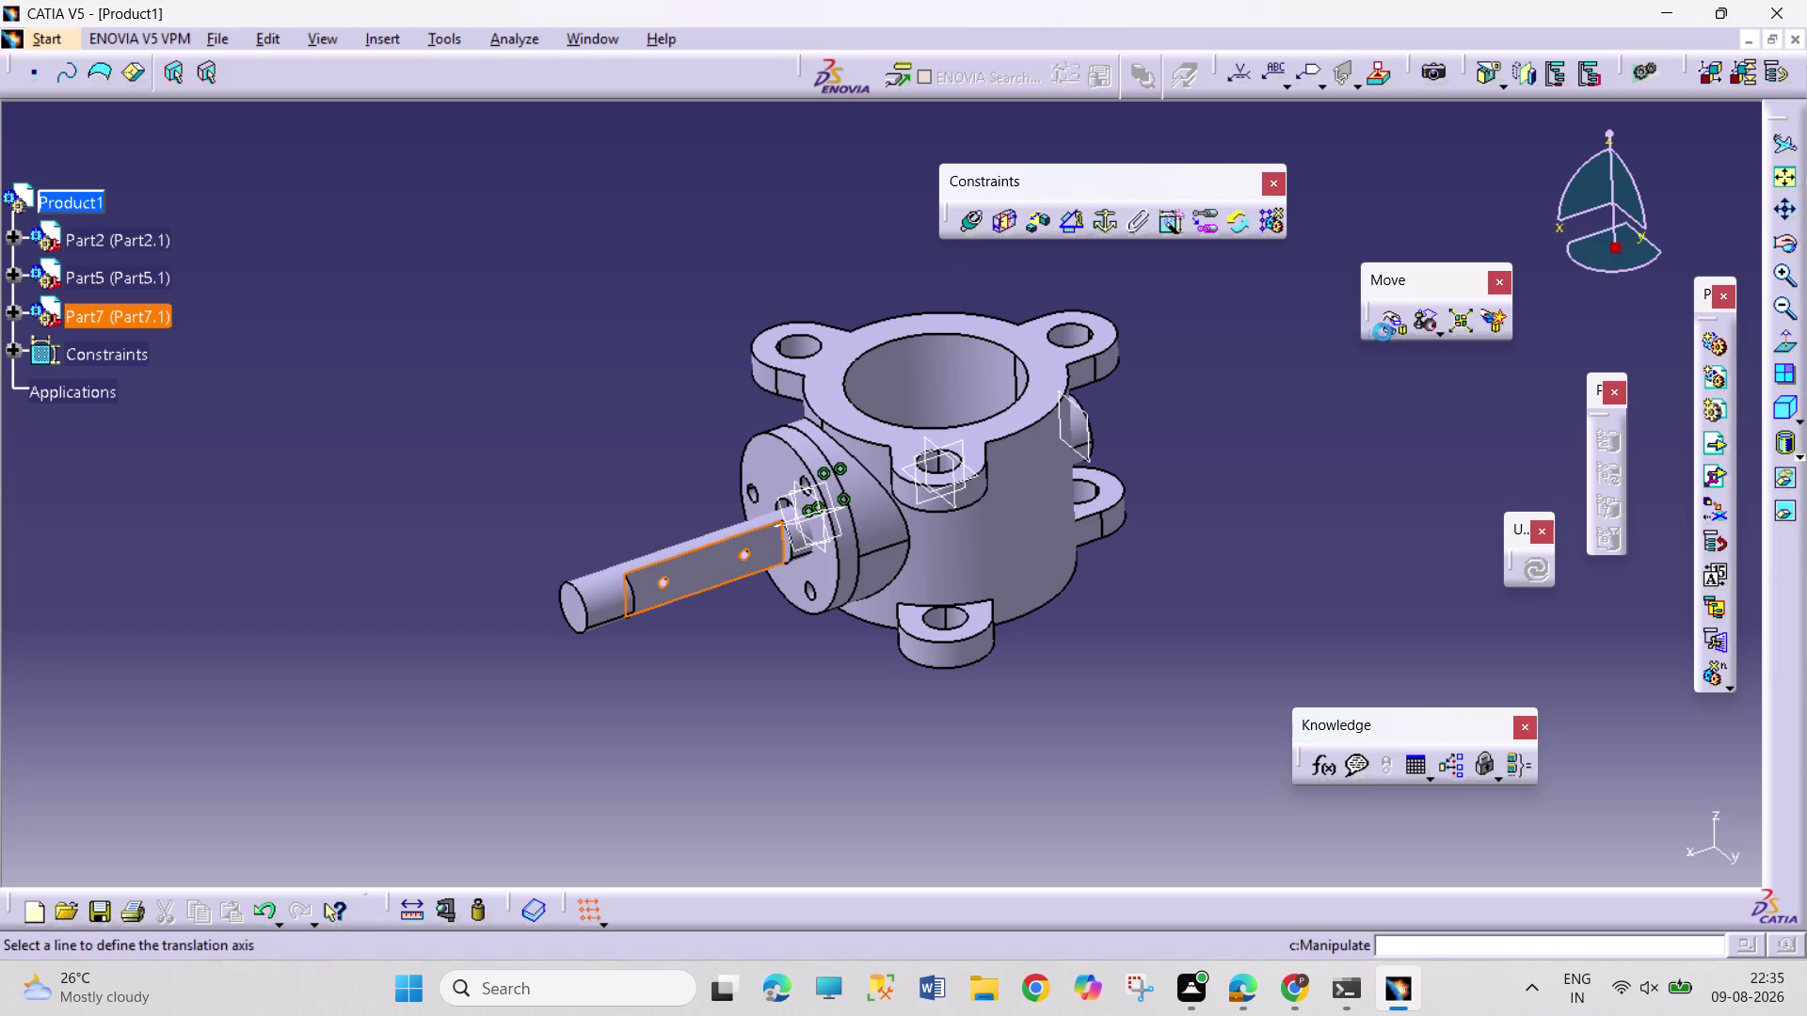
click(871, 551)
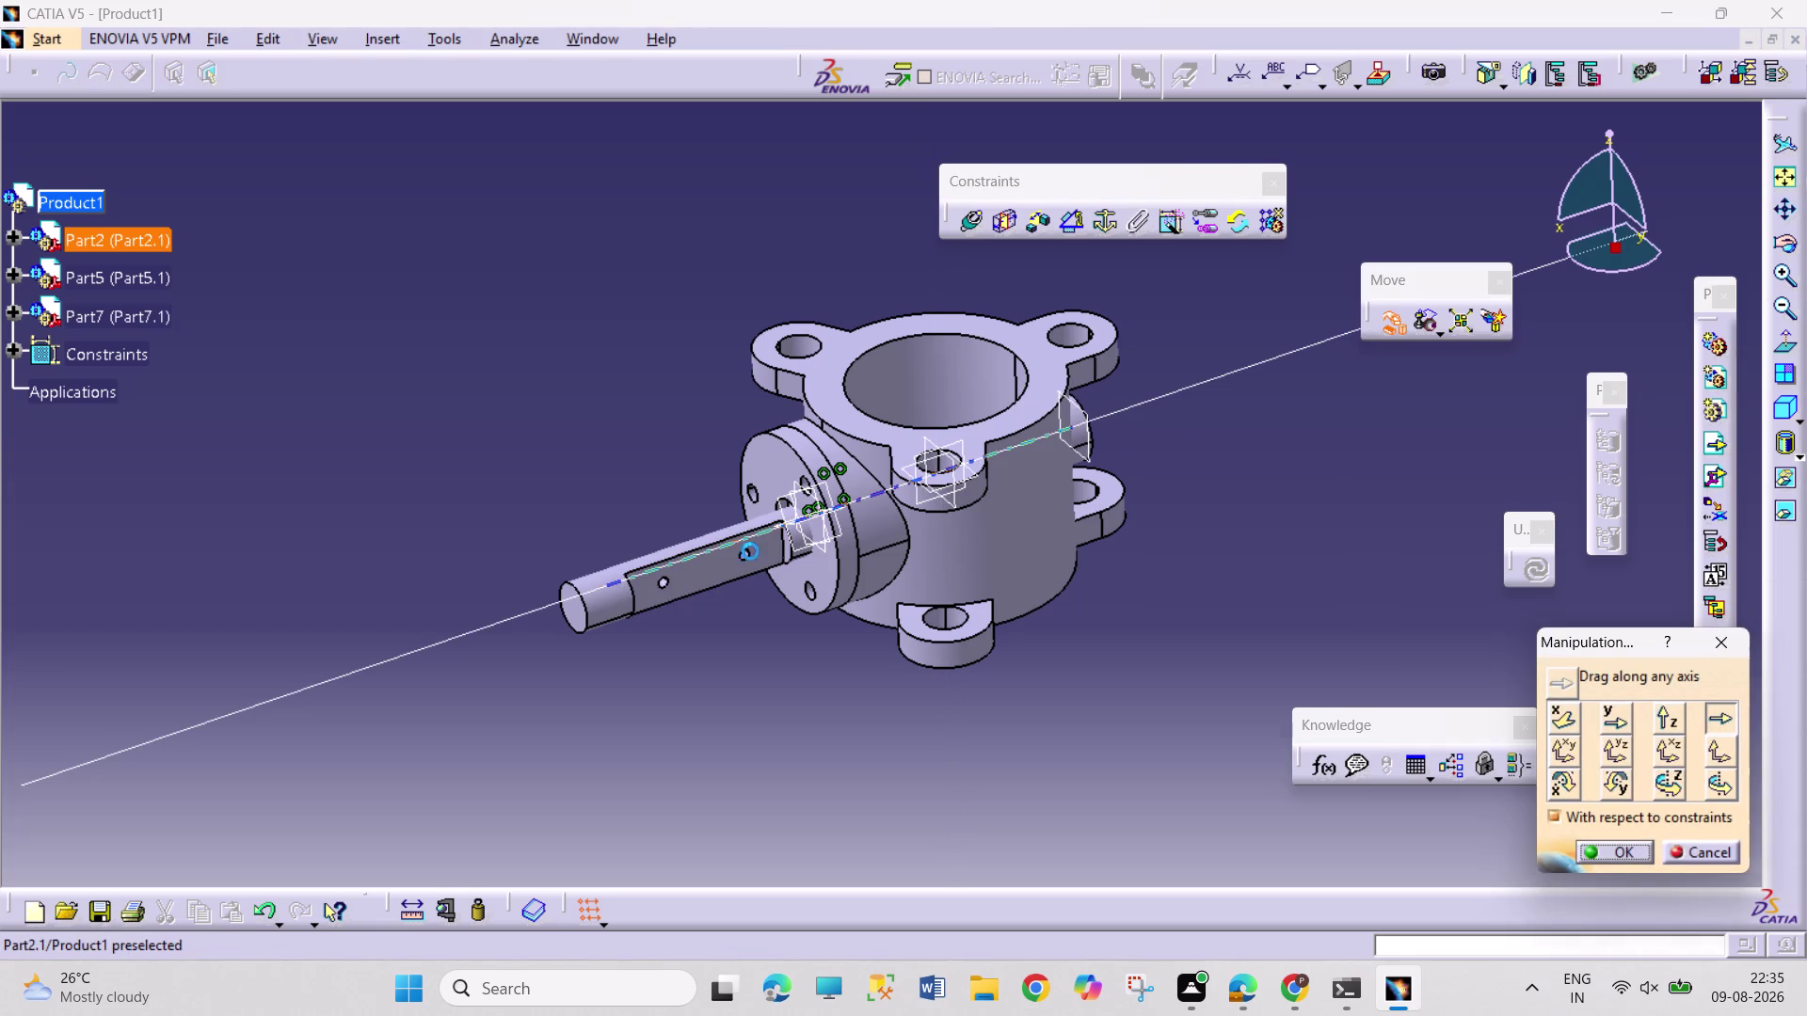
drag(700, 567, 303, 625)
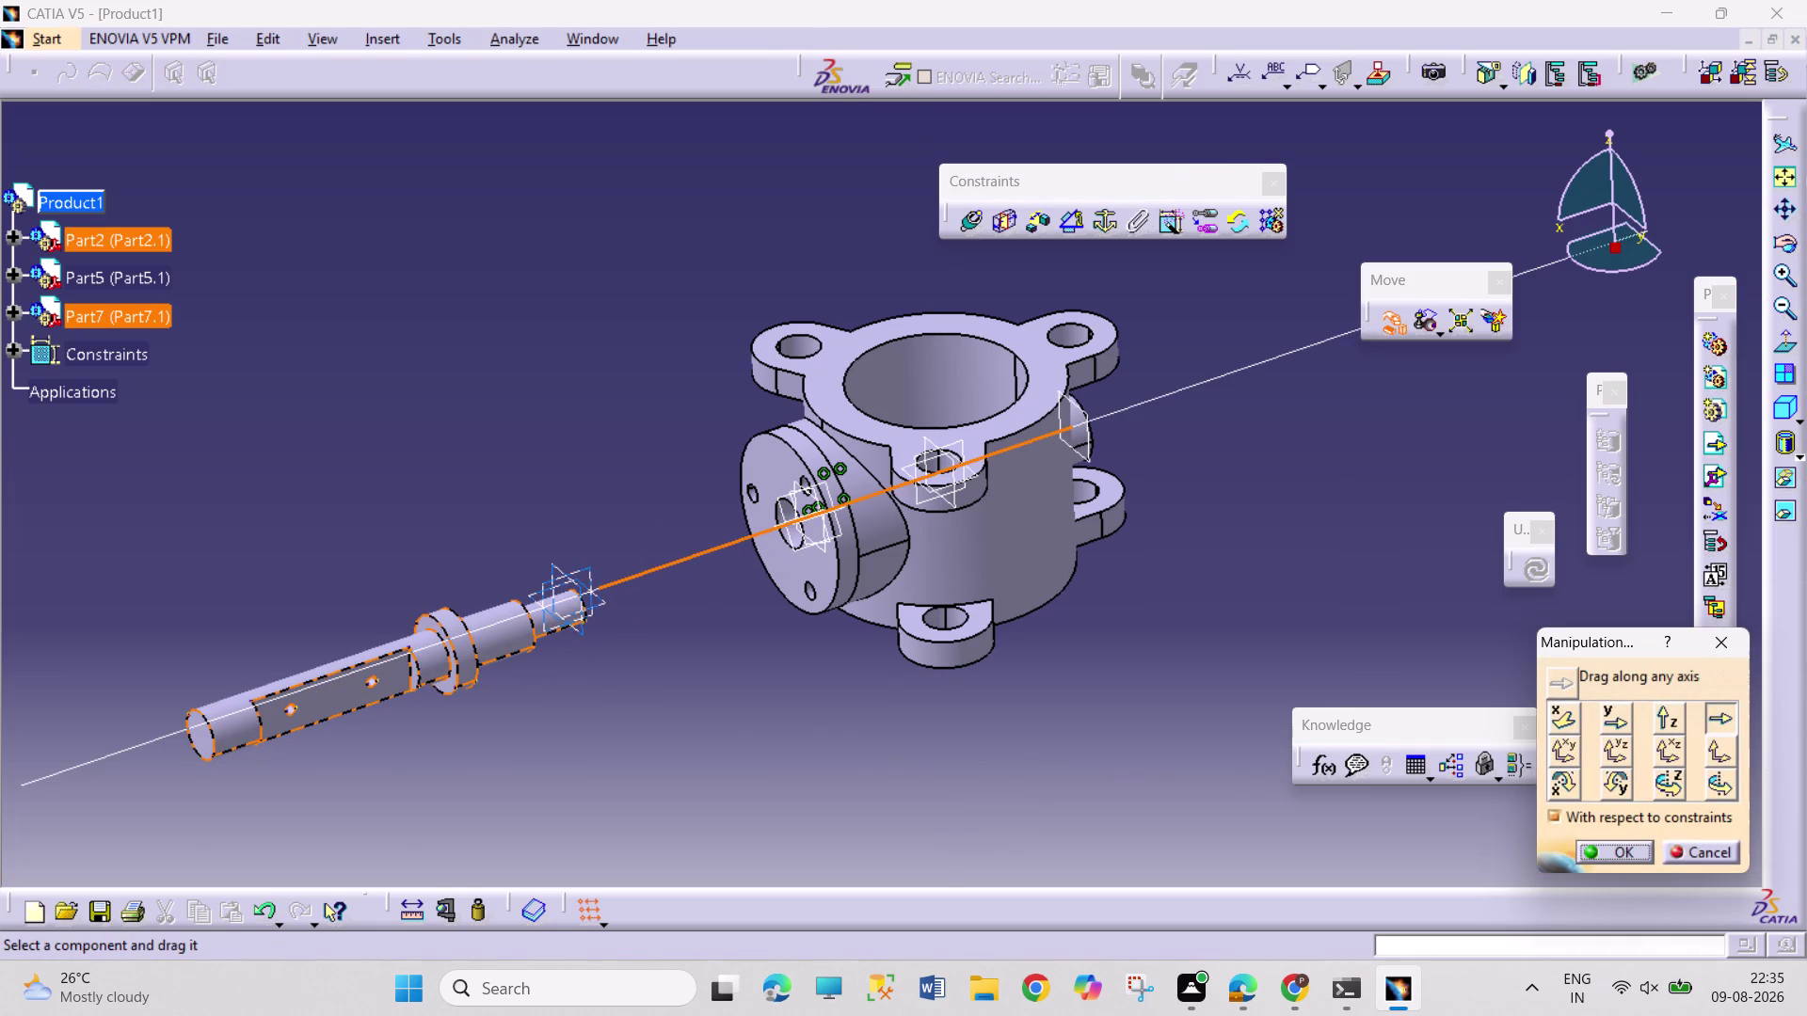
Rotate the shaft about the body's vertical axis to clear the body, then confirm.
click(1725, 787)
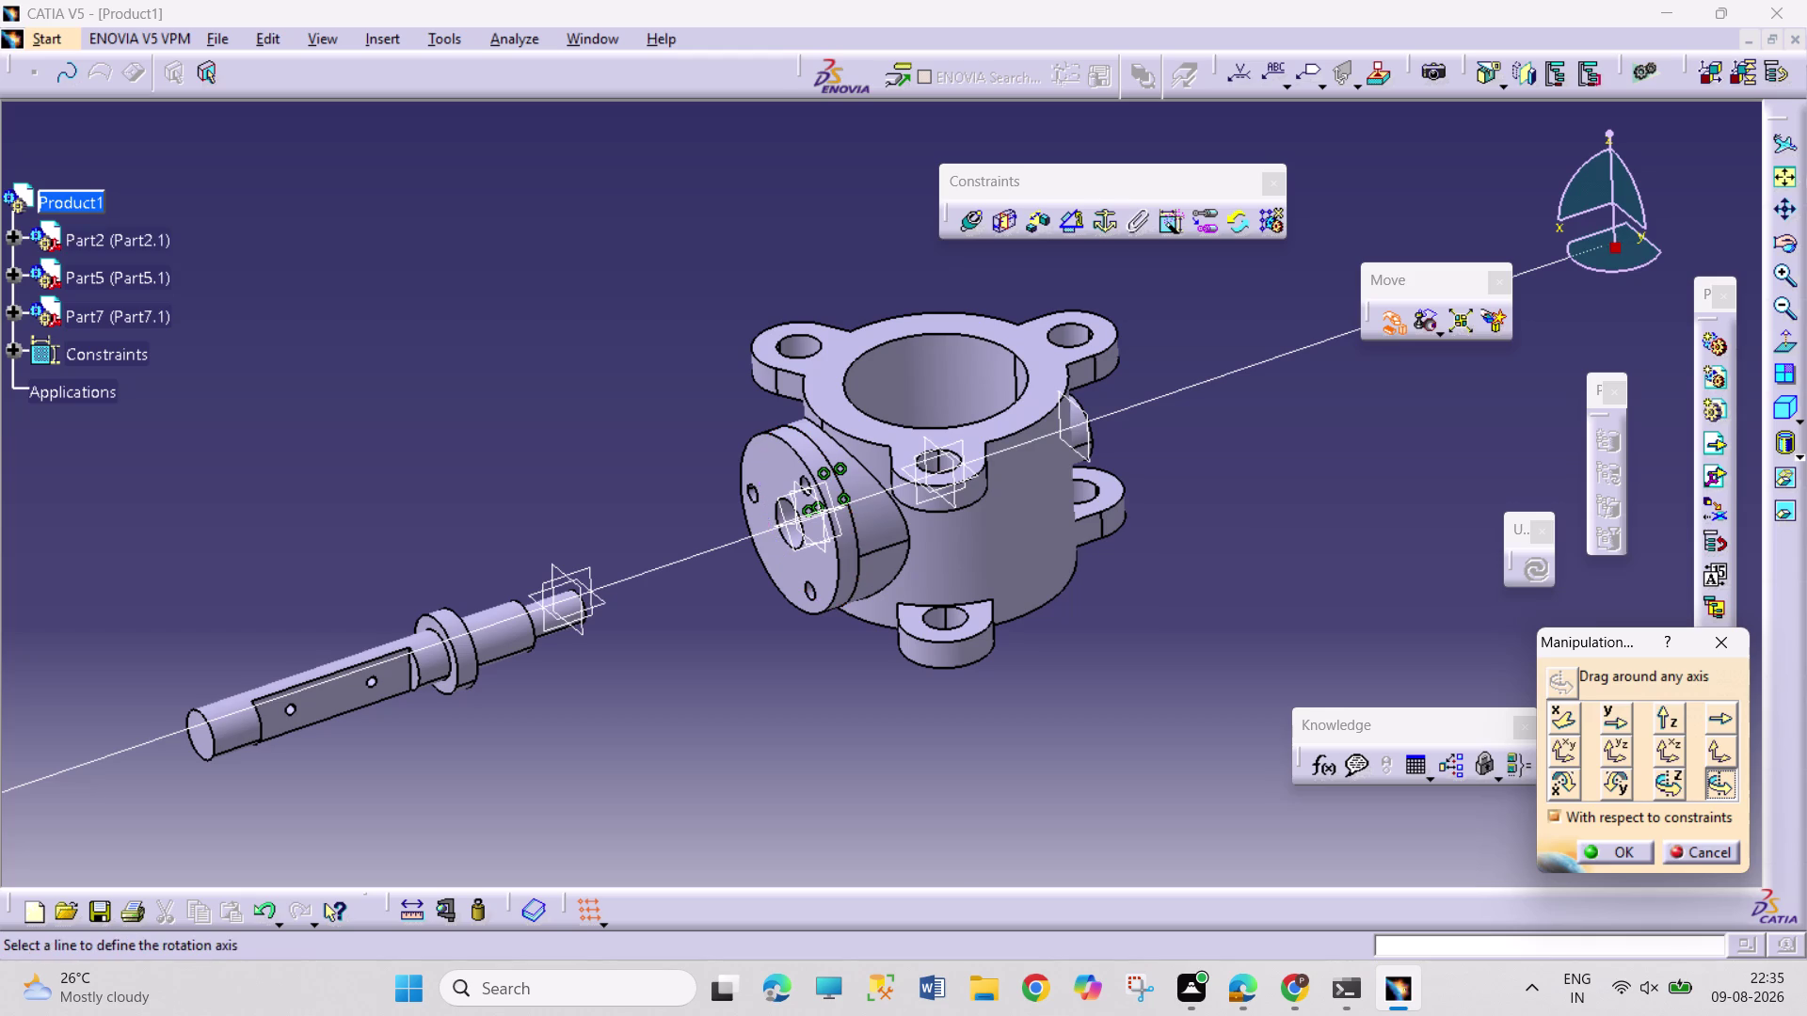
click(921, 472)
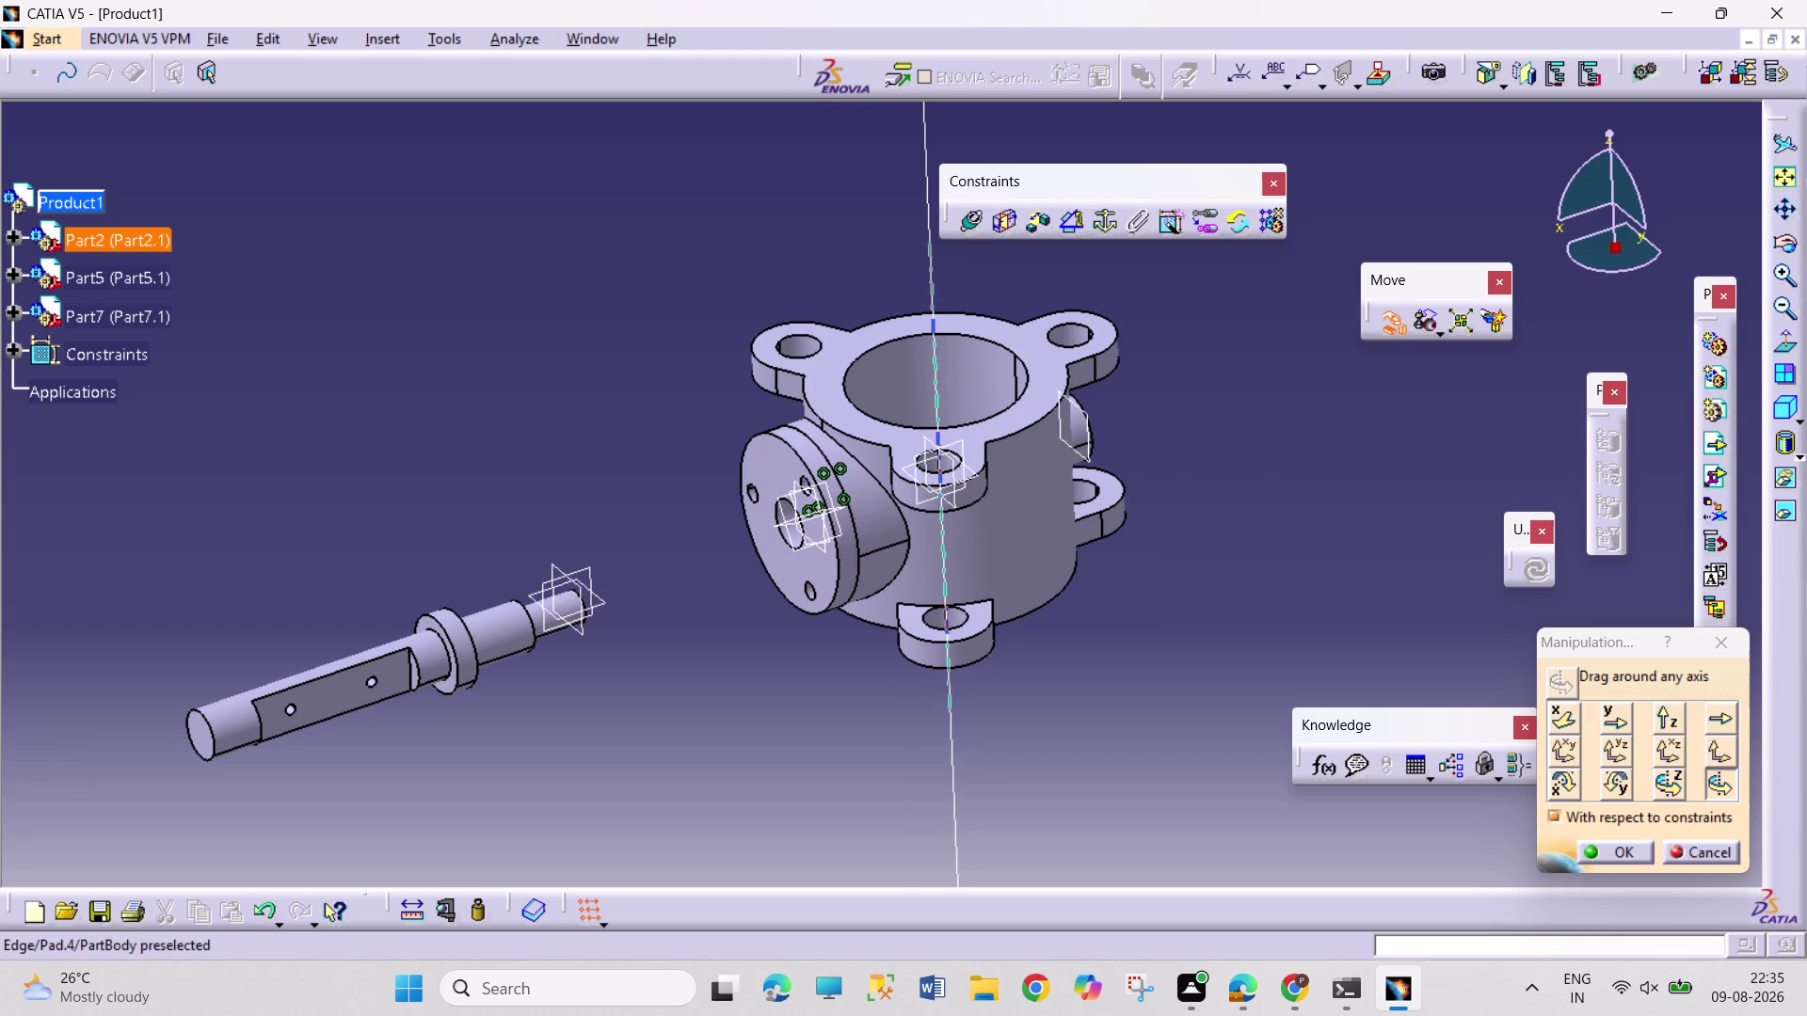
click(893, 474)
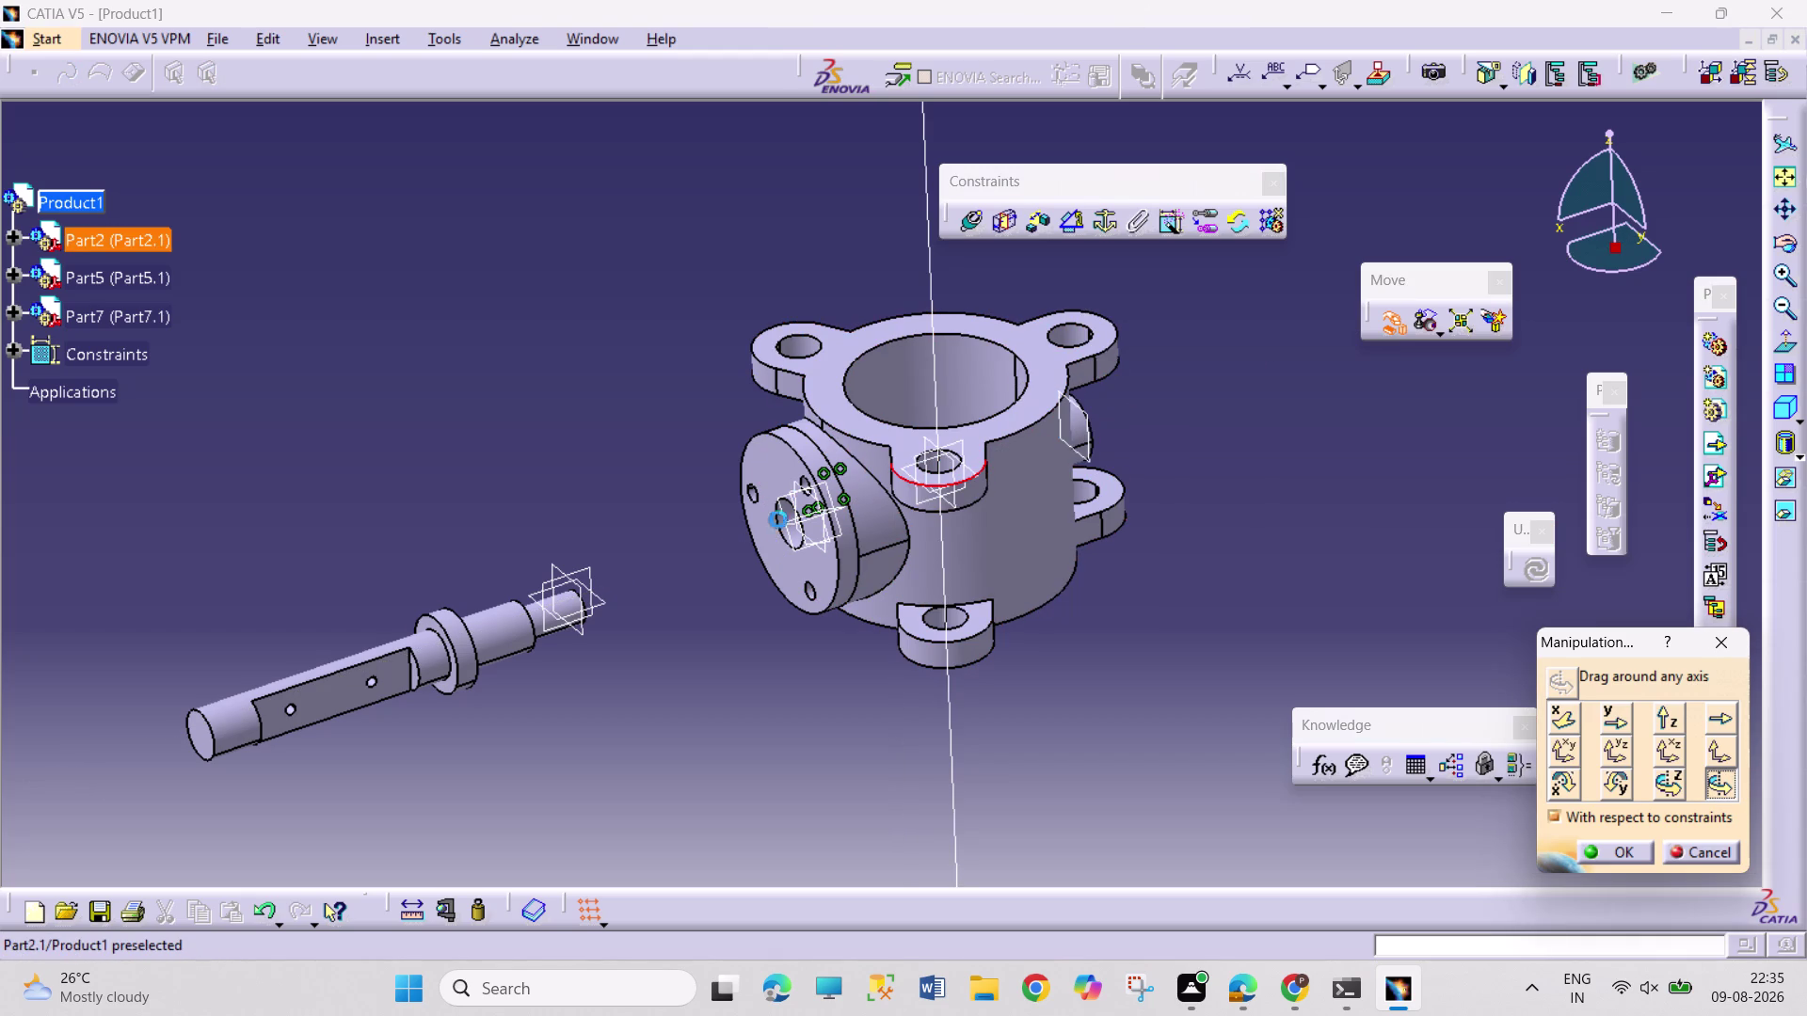
drag(327, 687, 1100, 482)
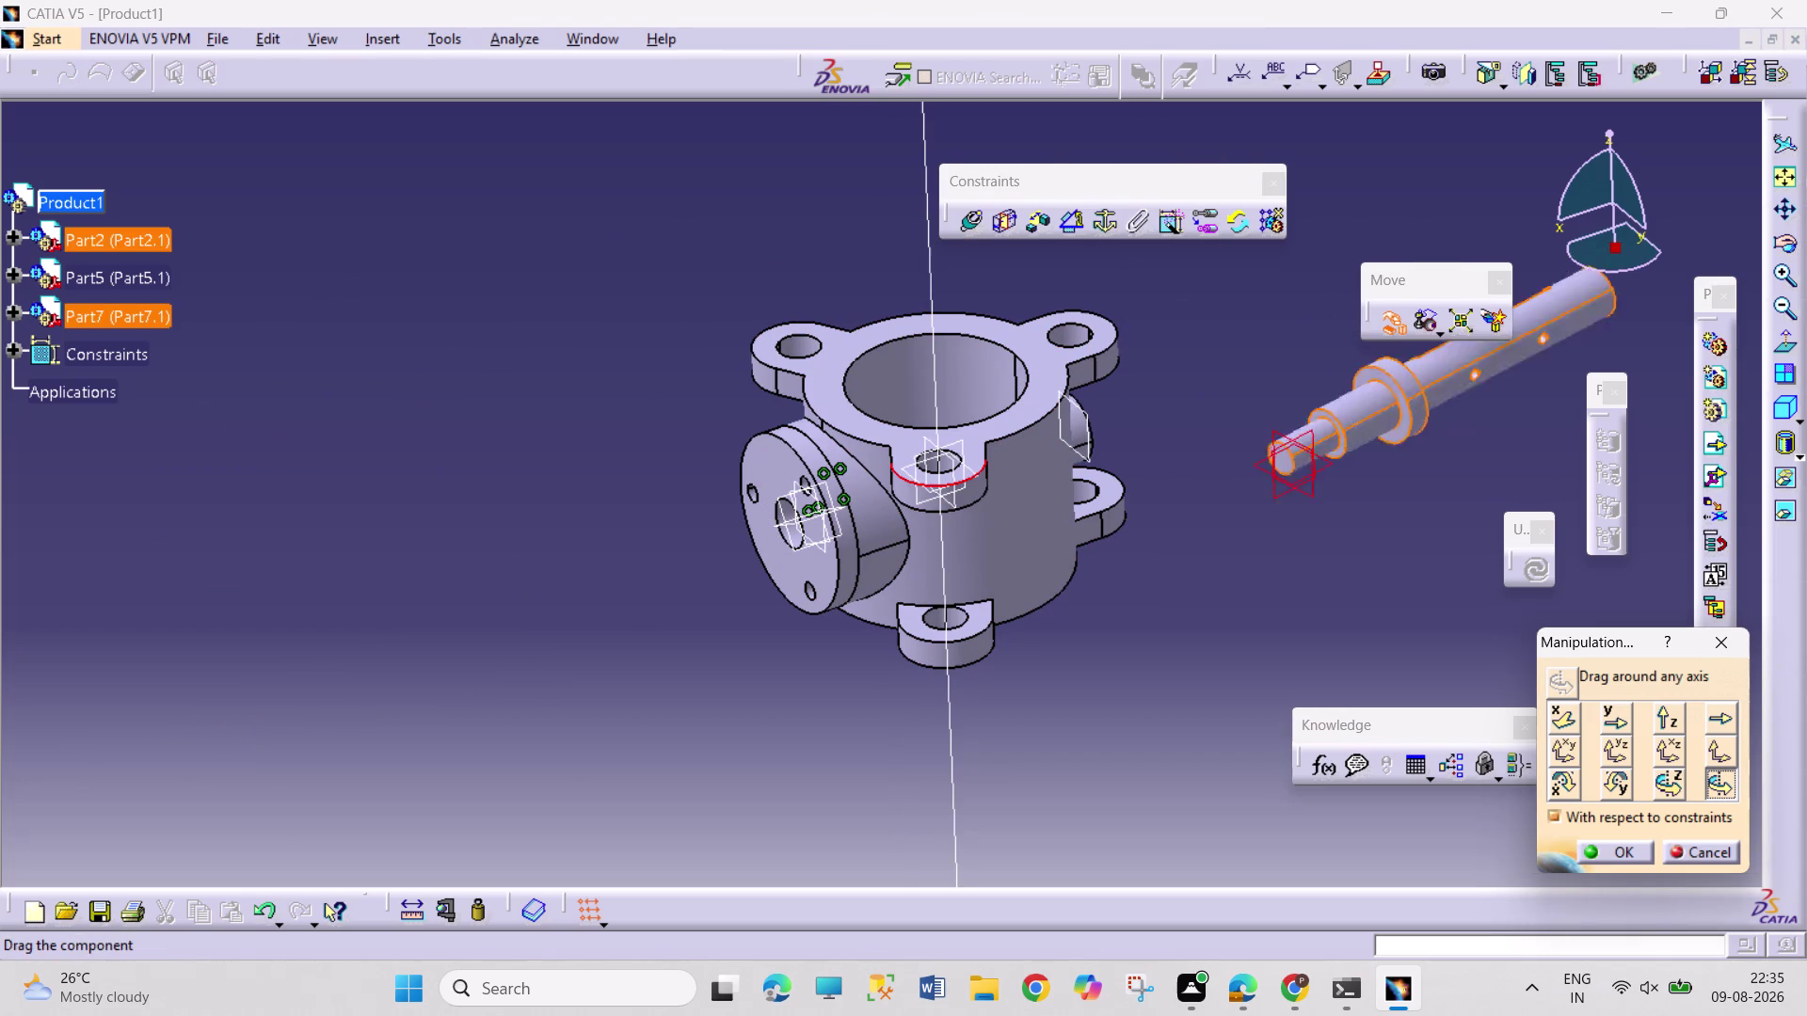
drag(1100, 482, 1097, 522)
click(1581, 836)
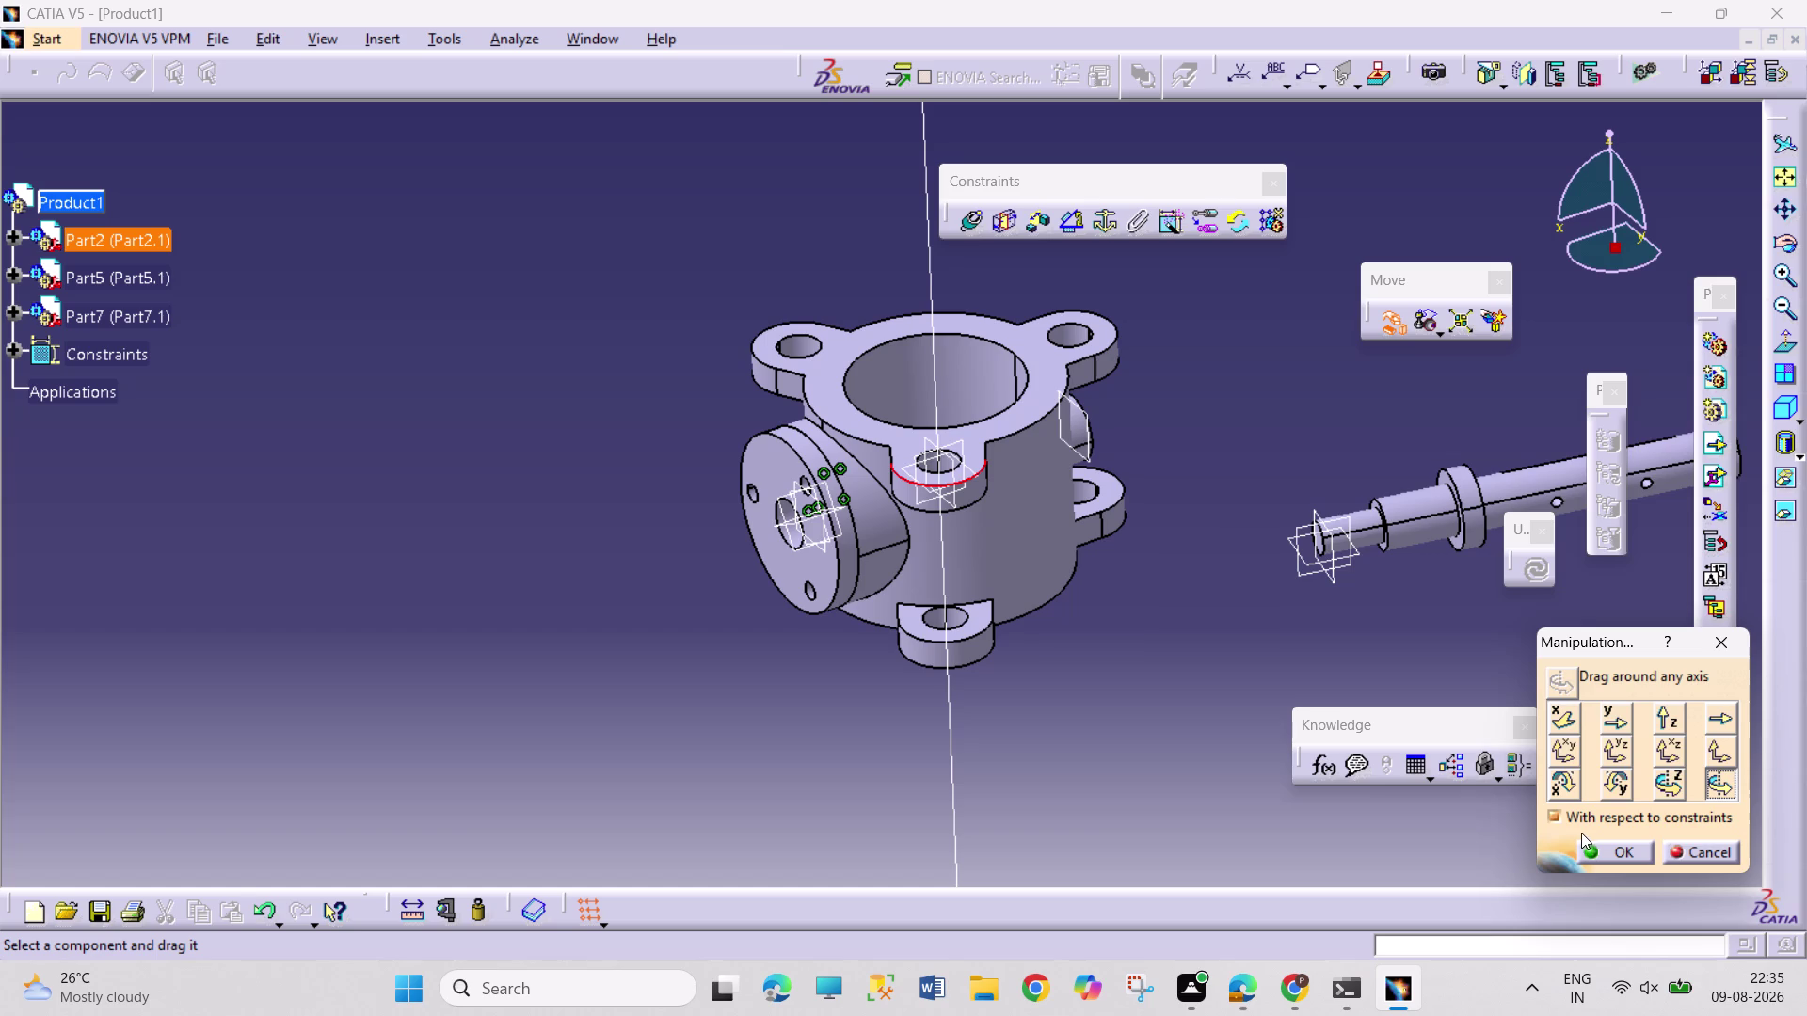
click(1579, 839)
click(1602, 846)
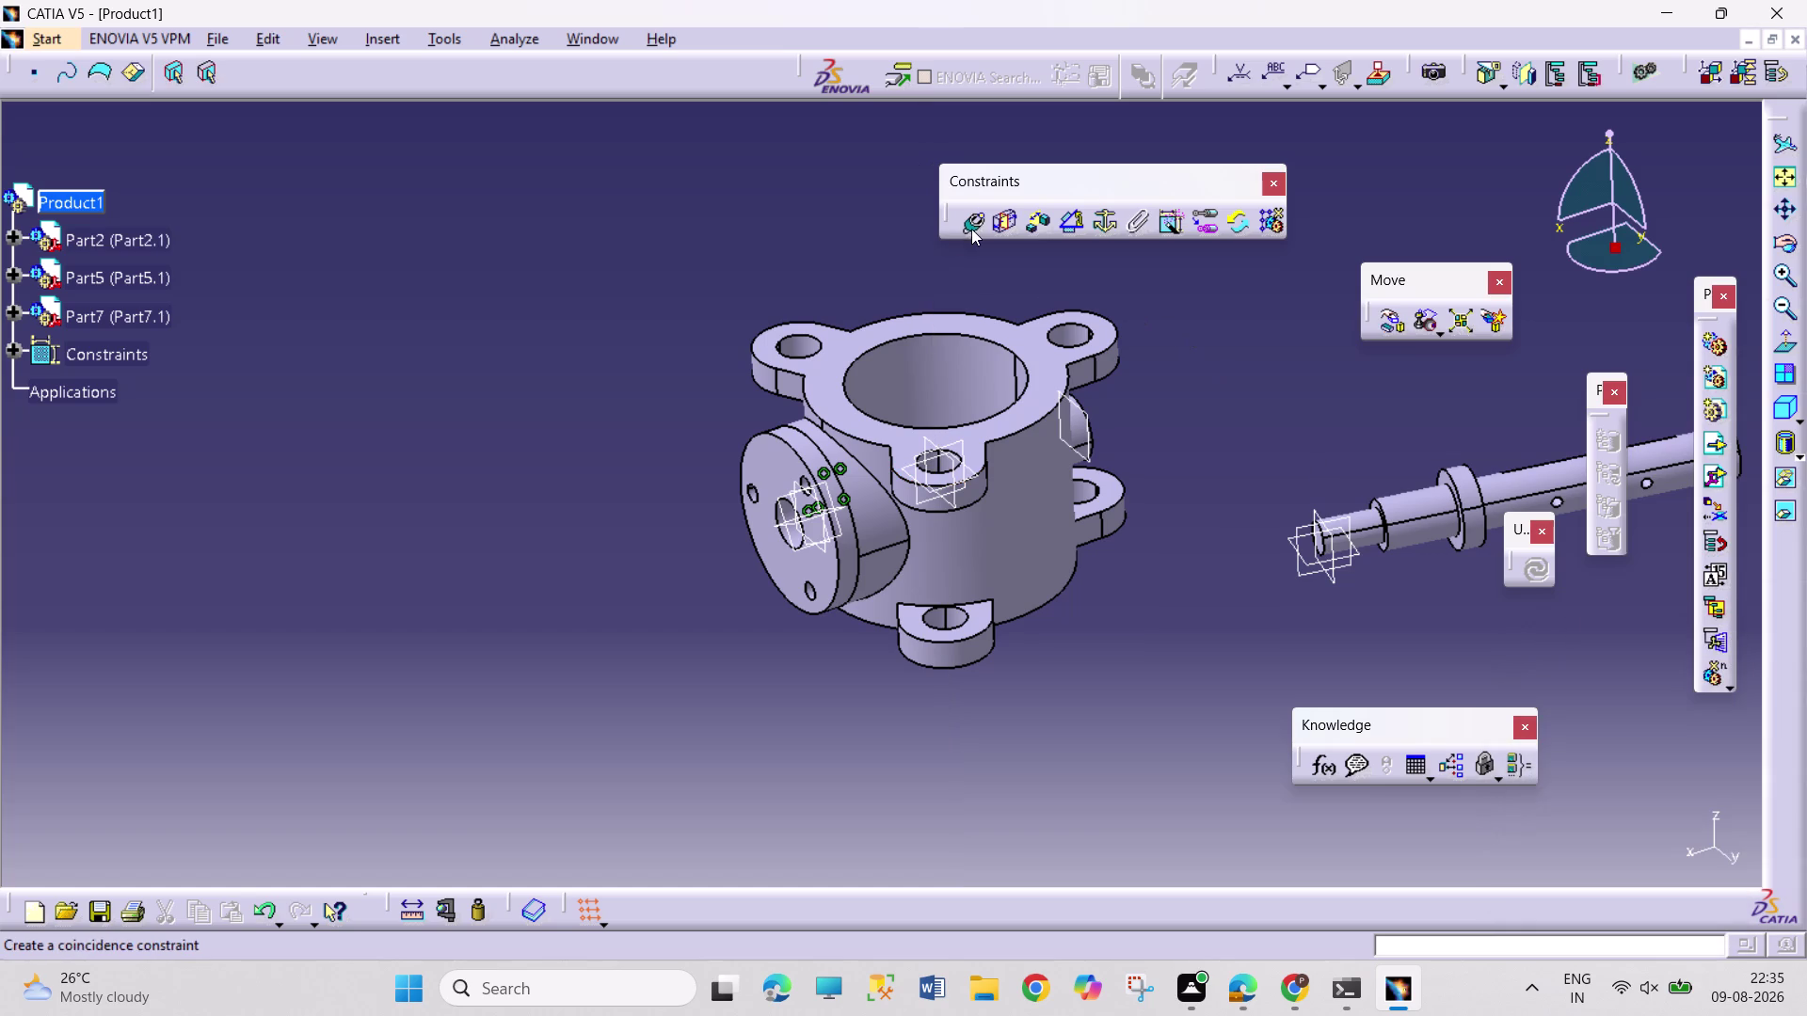
Coincide the shaft axis with the side flange bore axis and update.
click(970, 226)
drag(1452, 515, 1438, 520)
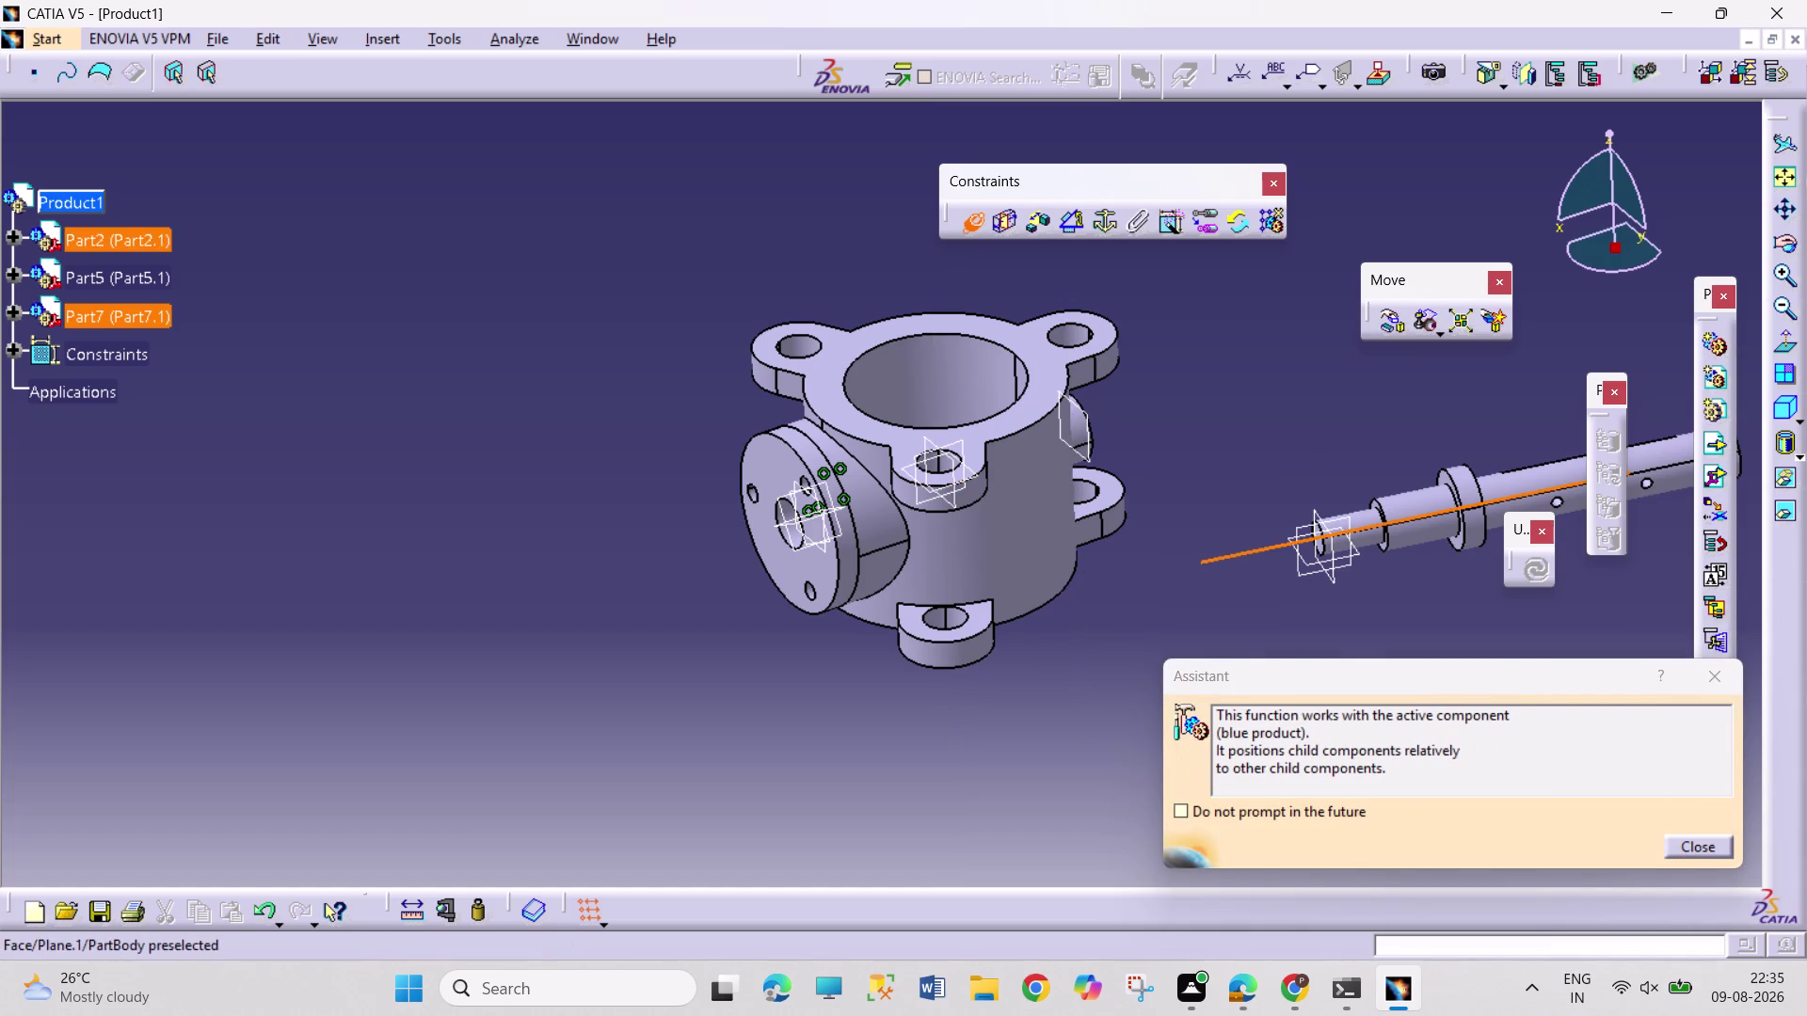
middle_drag(794, 570, 807, 427)
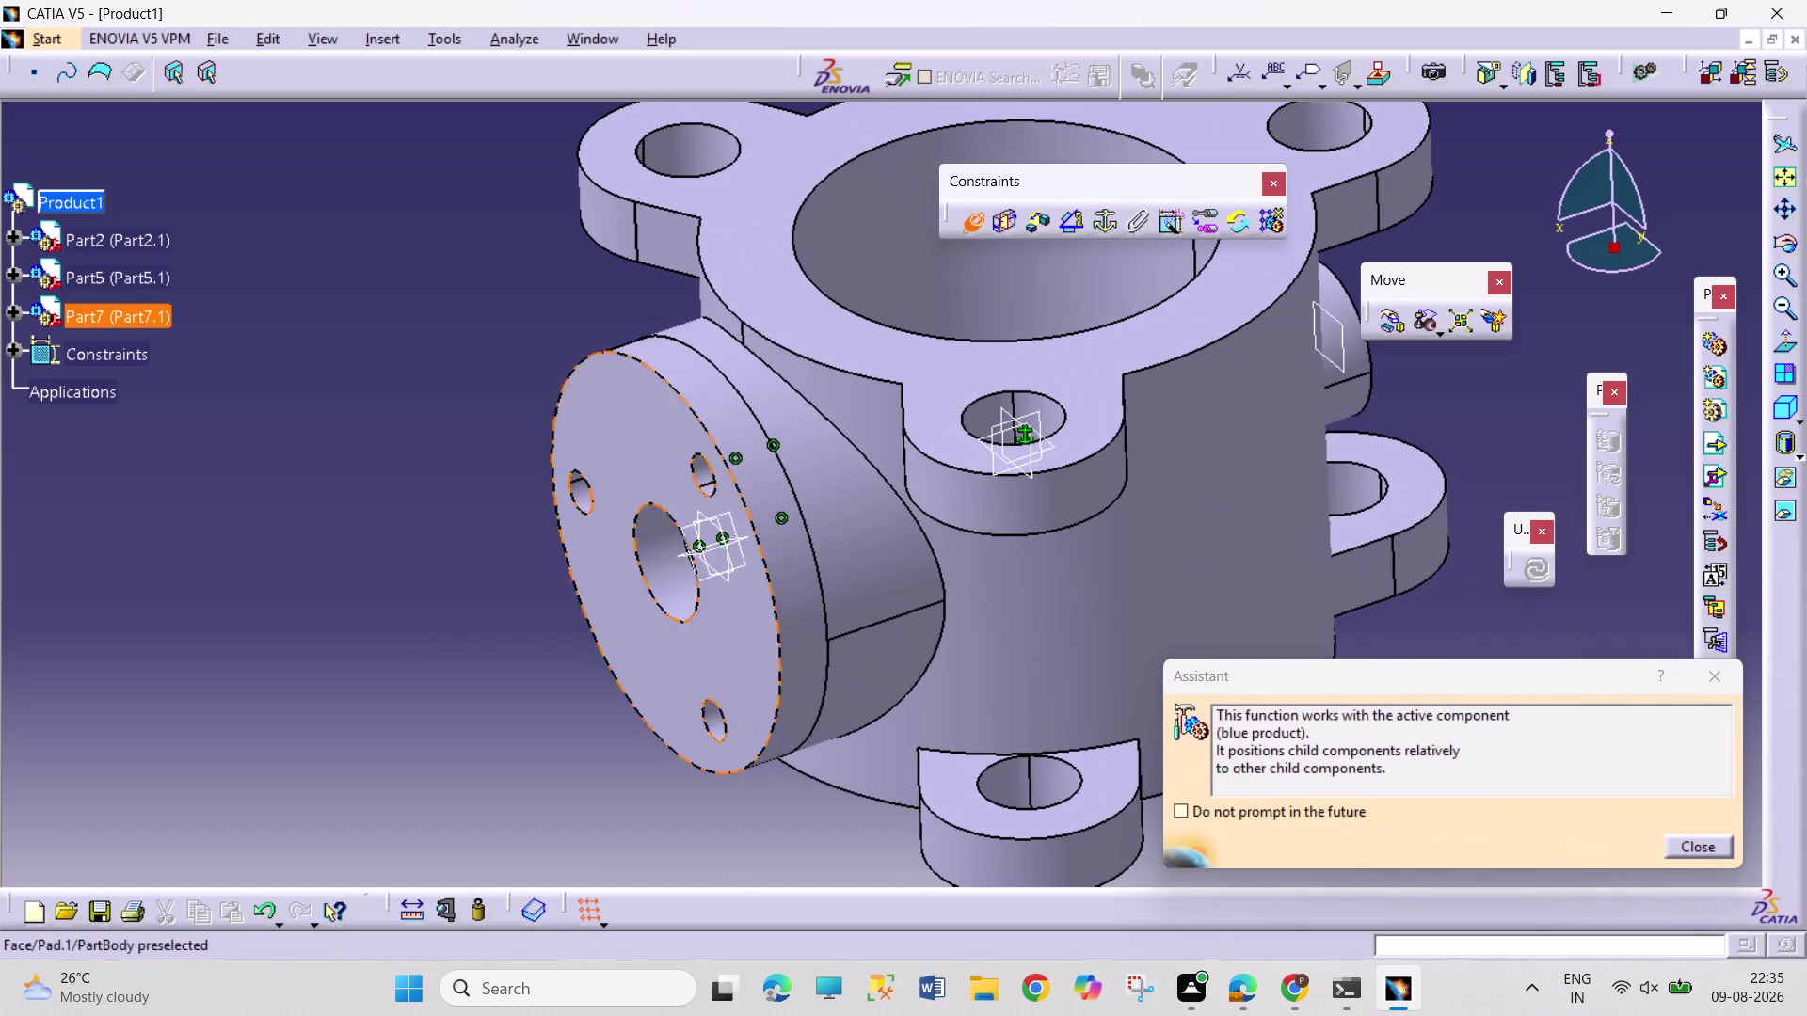
click(672, 556)
click(1534, 570)
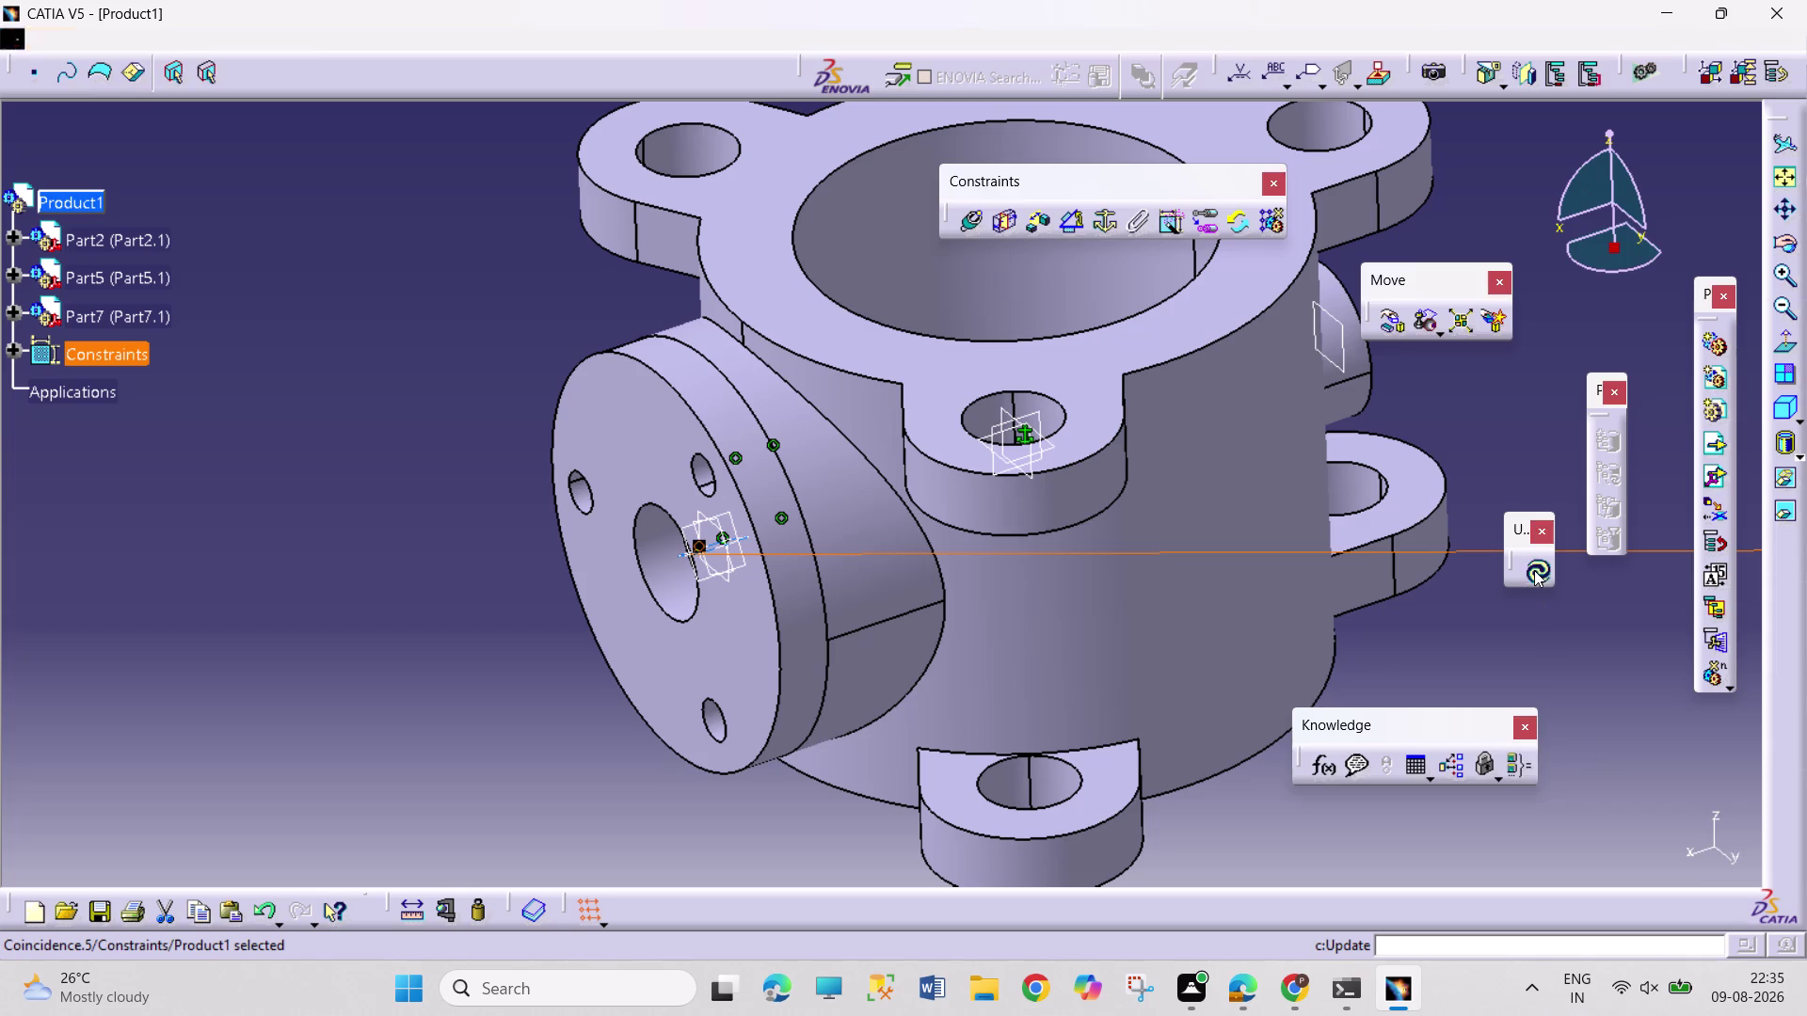
middle_drag(1534, 443, 1474, 636)
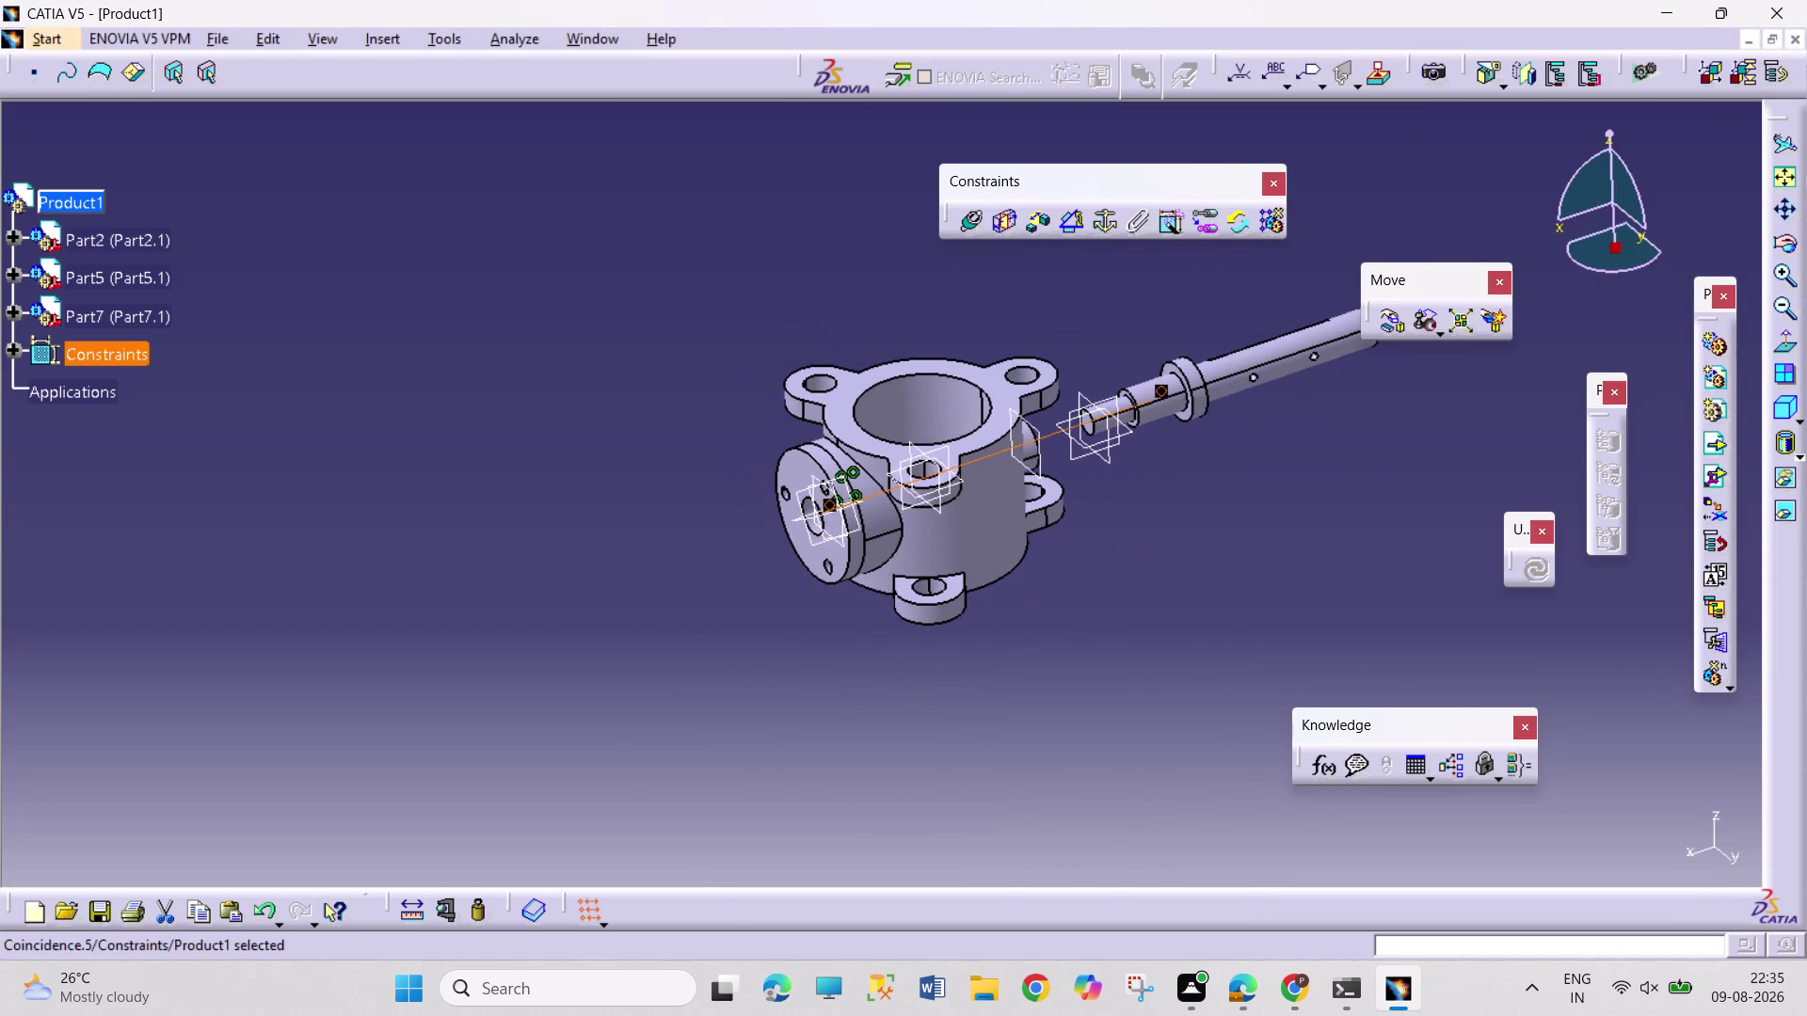
middle_drag(1398, 513, 961, 560)
right_drag(1391, 509, 966, 564)
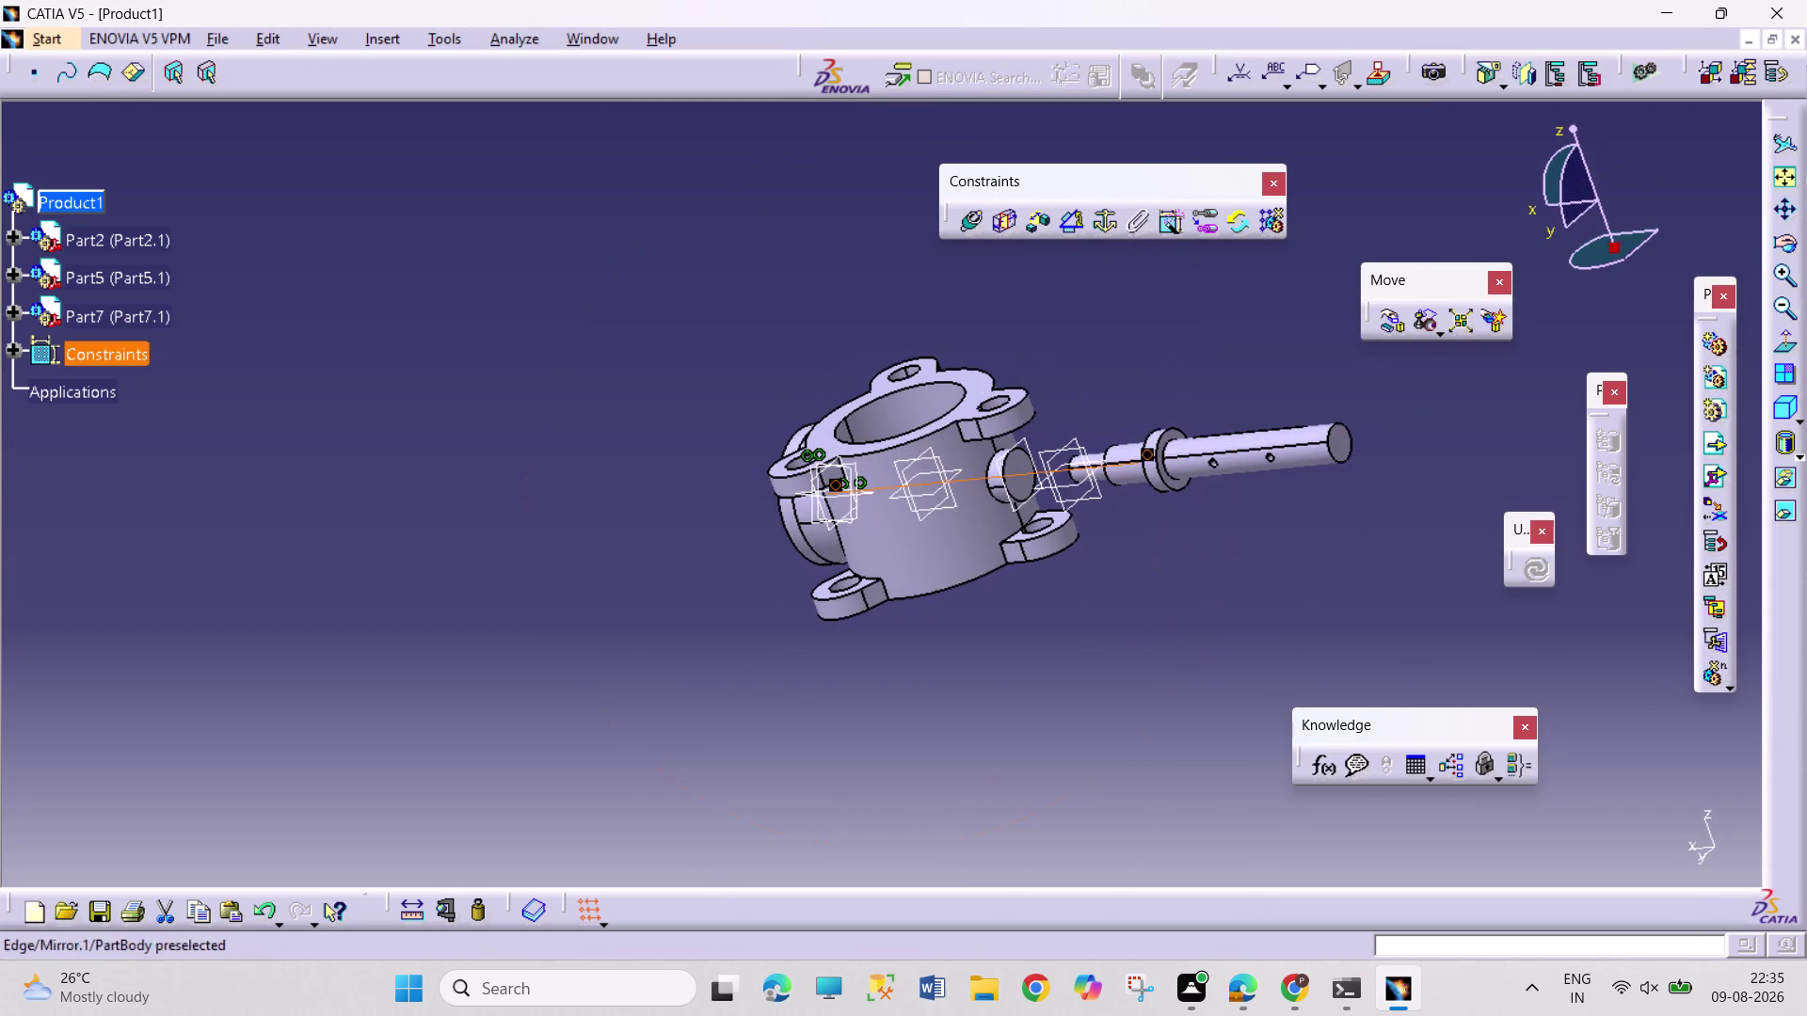
click(1337, 442)
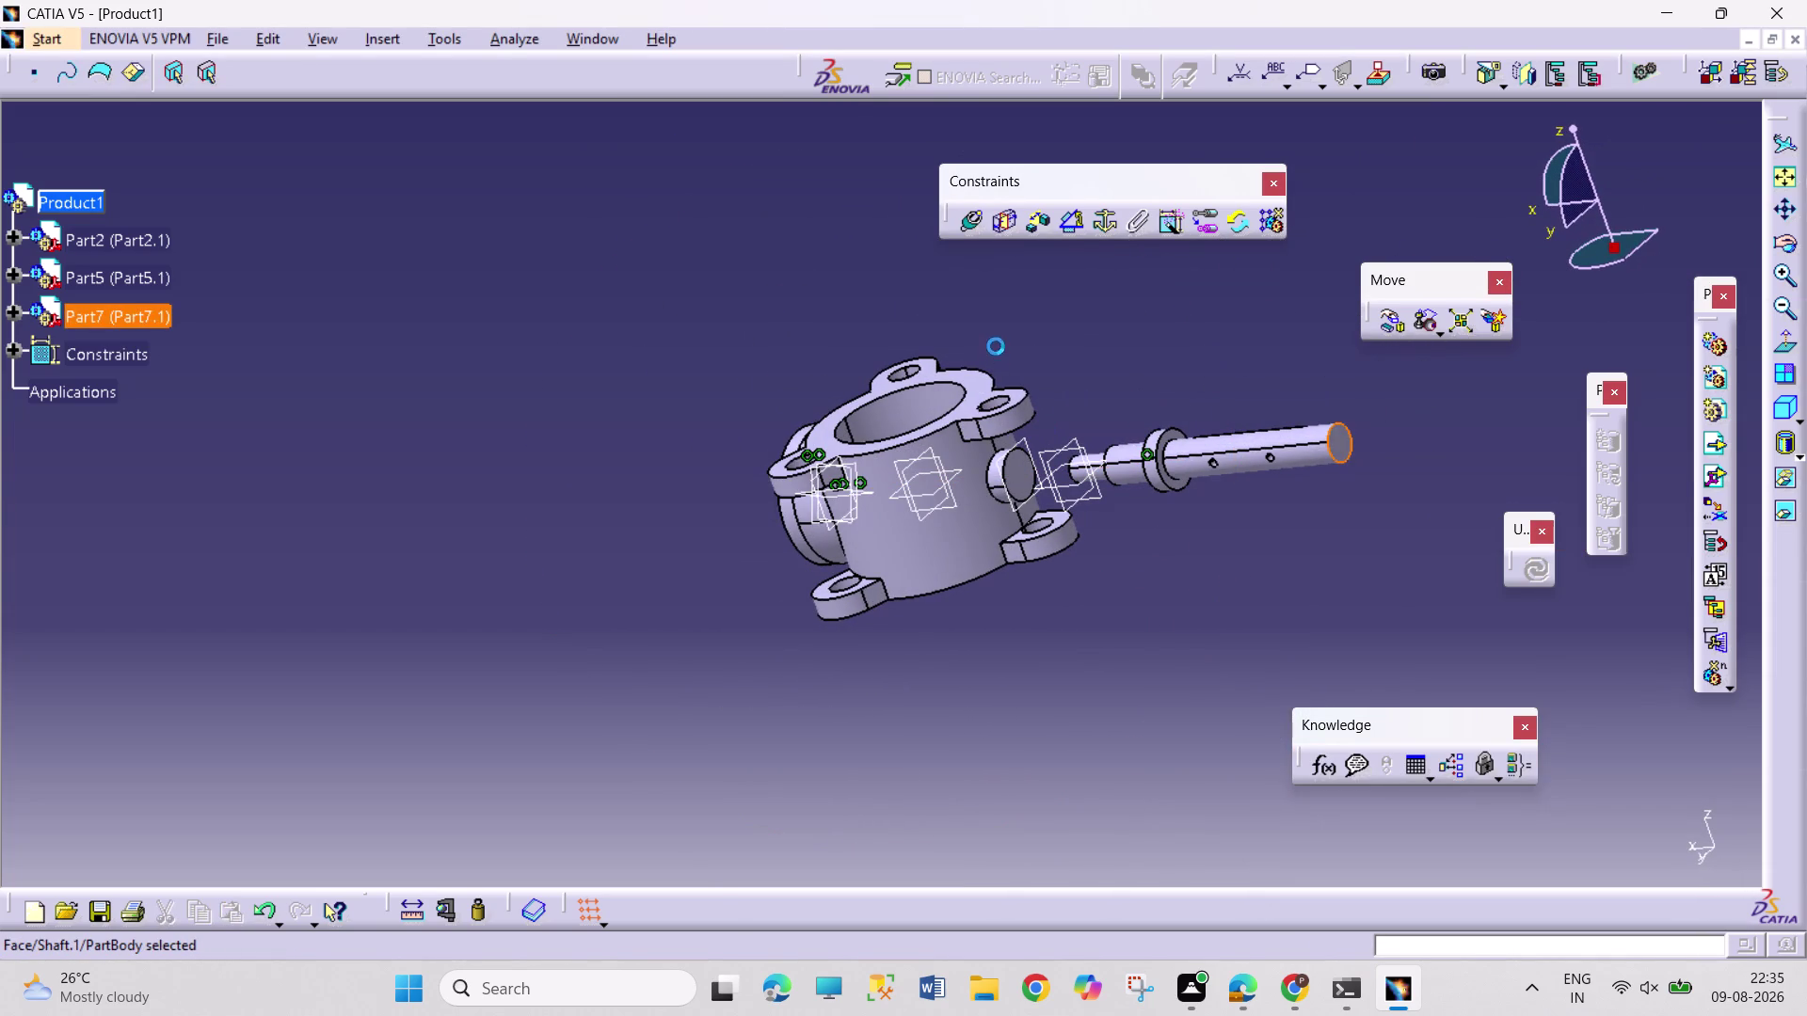
Orbit and zoom in on the valve body's flange face.
middle_drag(994, 337, 1308, 519)
right_drag(998, 350, 1309, 519)
middle_drag(1052, 506, 1126, 328)
scroll(up, 3)
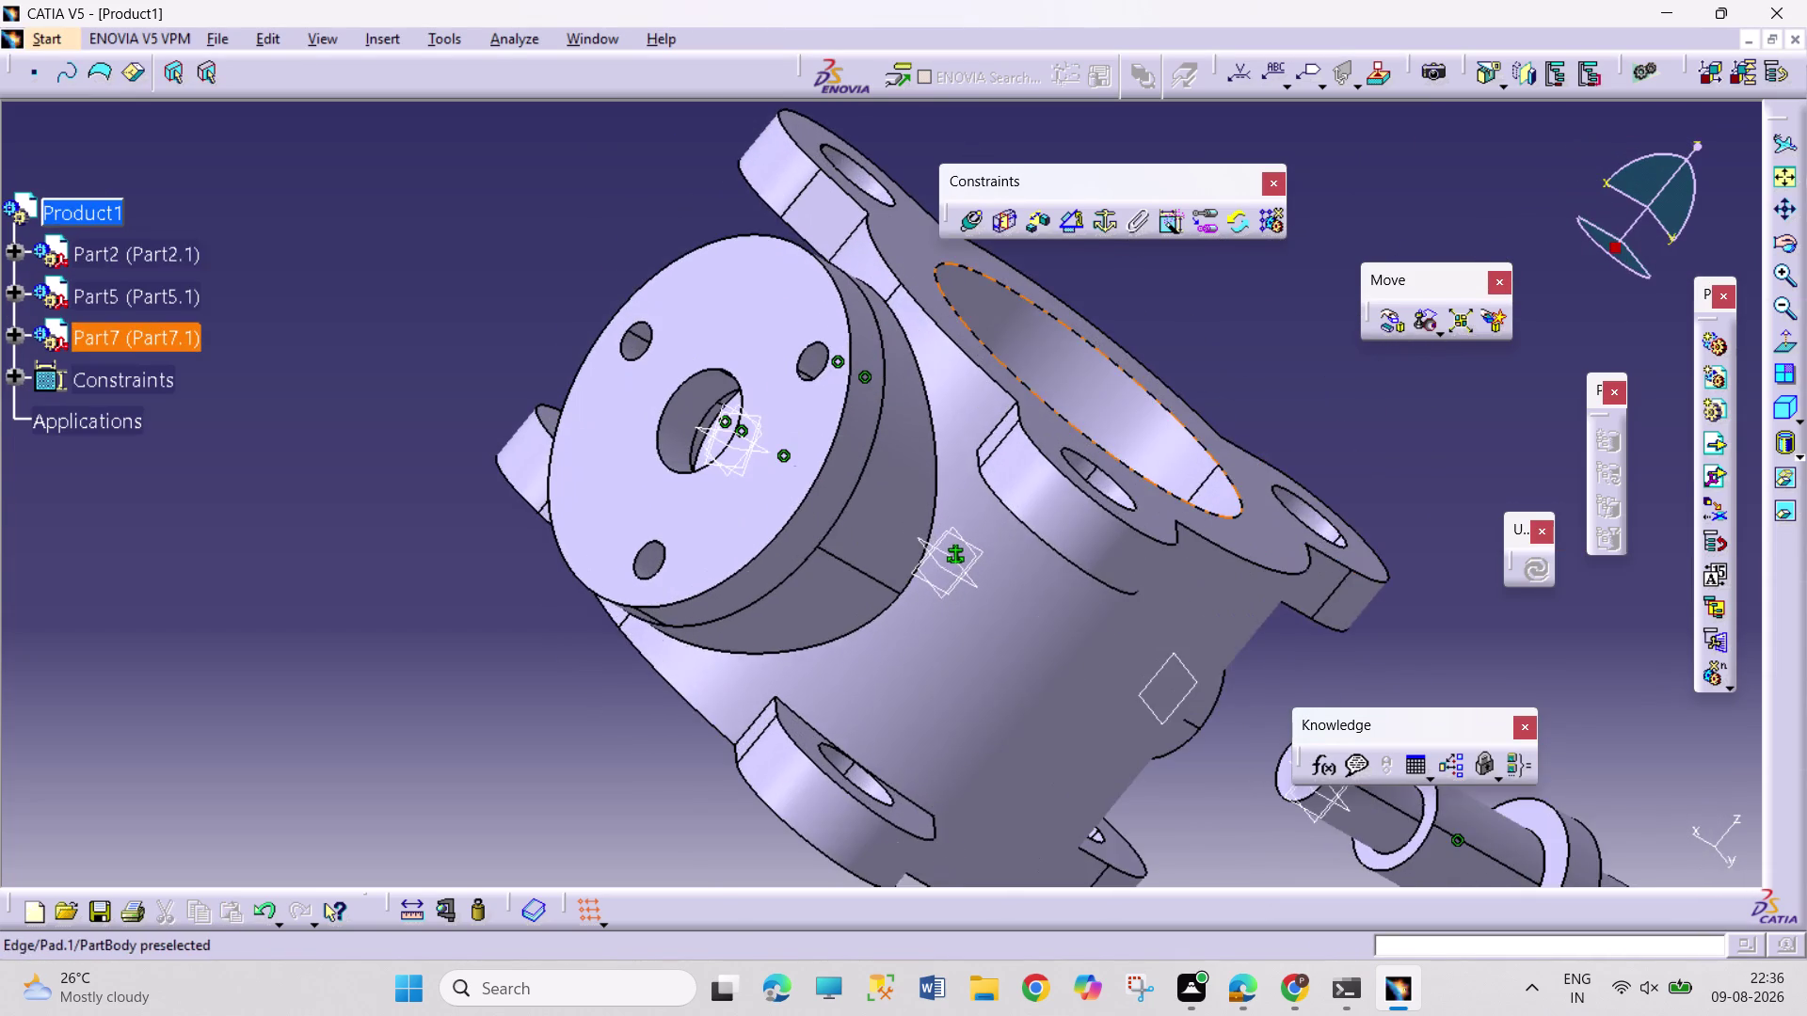
middle_drag(1065, 351, 1124, 651)
right_drag(1073, 396, 1124, 651)
middle_drag(1341, 486, 1178, 467)
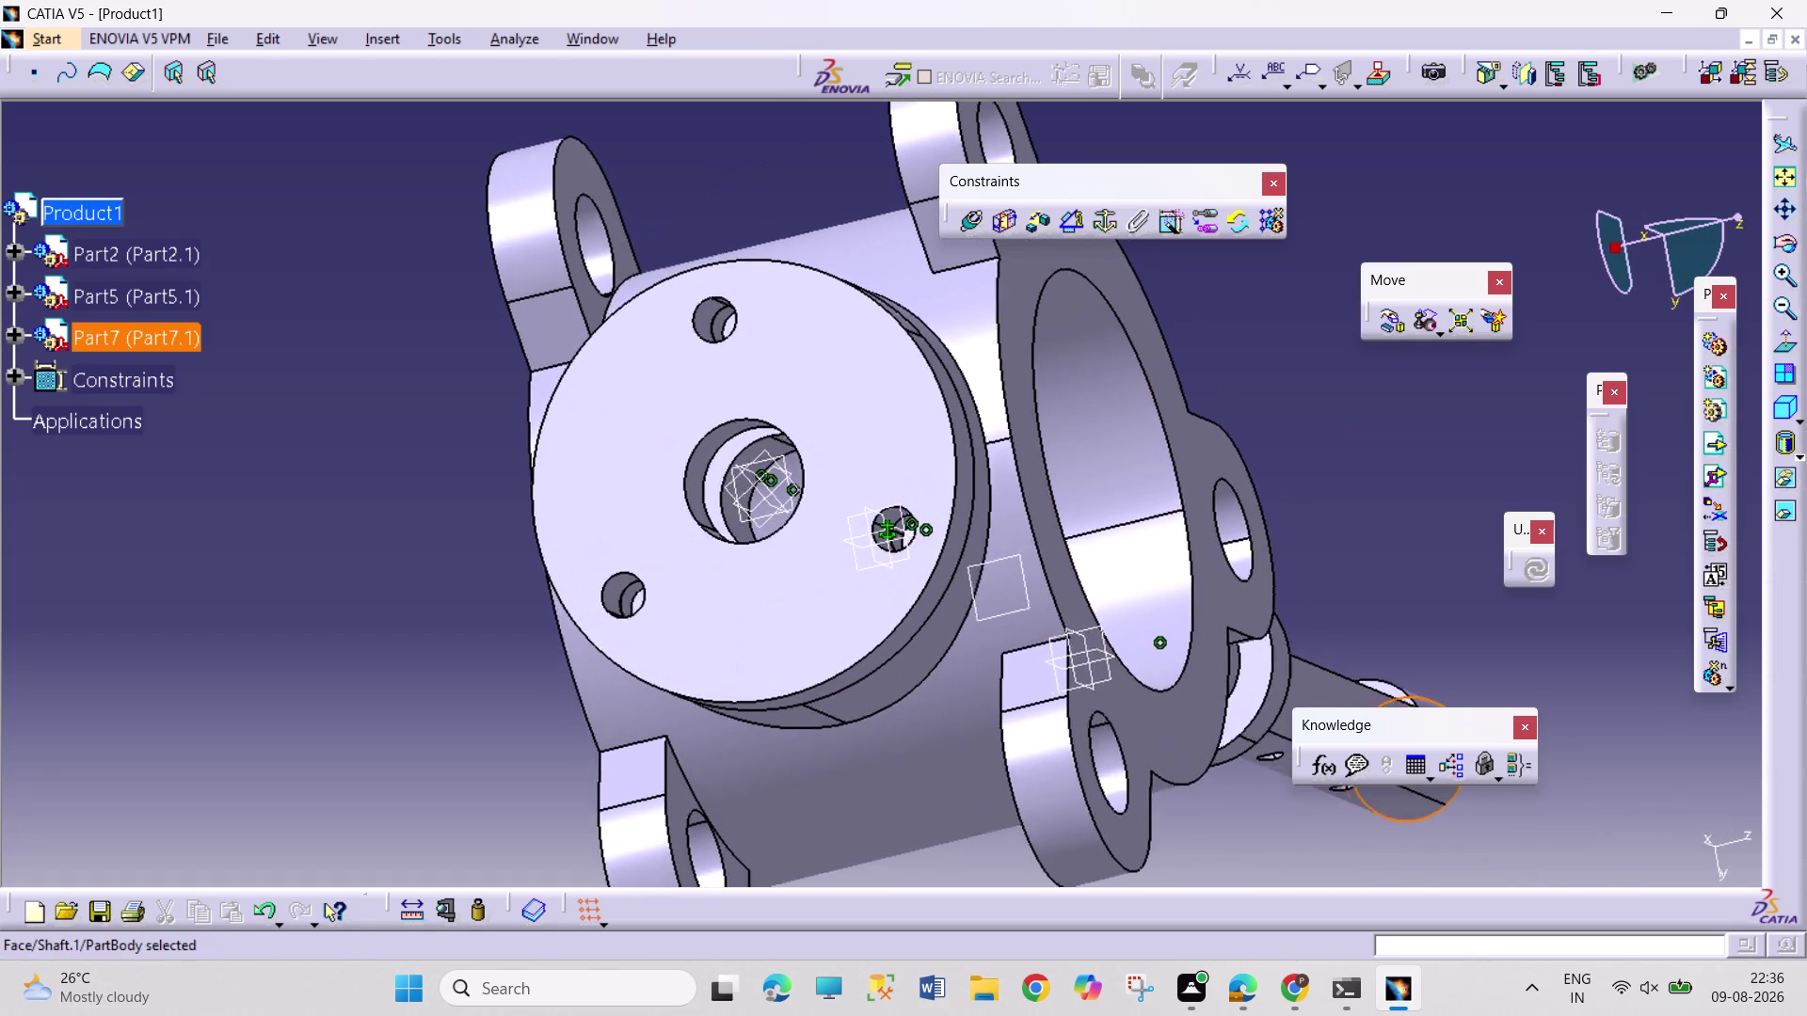
middle_drag(1178, 467, 1193, 463)
middle_drag(1345, 445, 1182, 457)
middle_drag(1218, 460, 1196, 454)
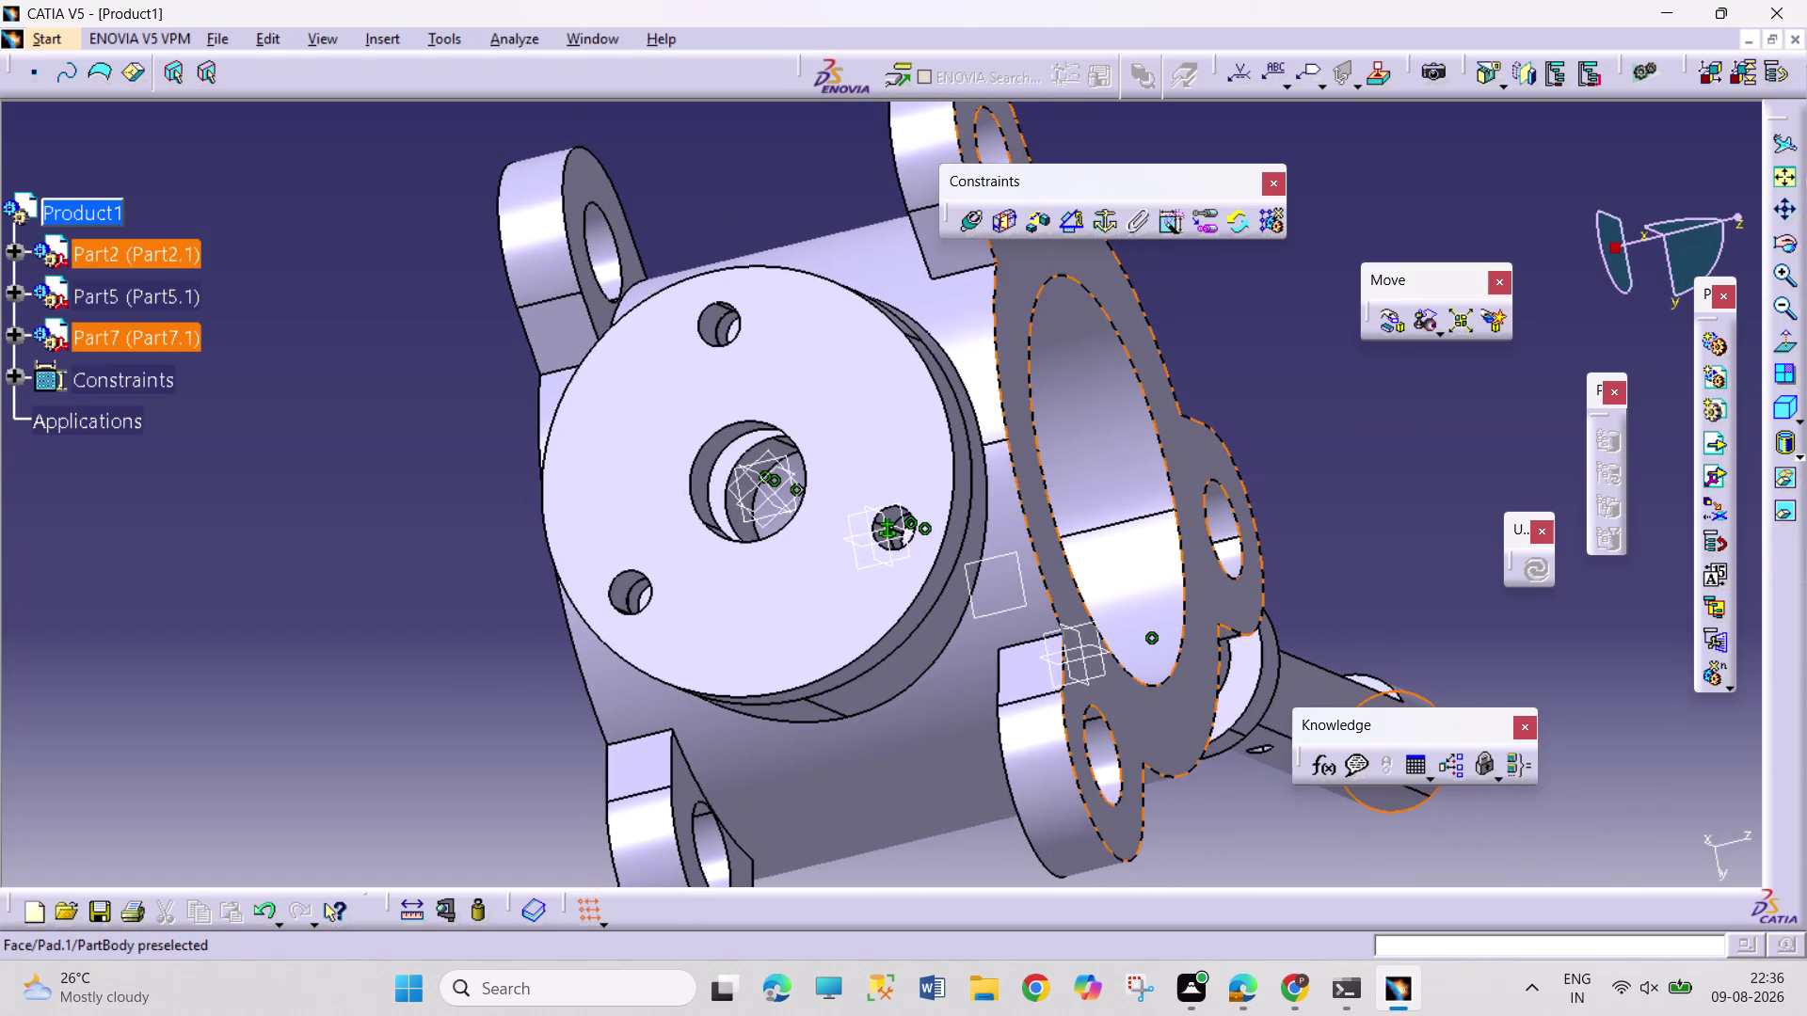
middle_drag(1196, 454, 1185, 450)
middle_drag(1330, 454, 1274, 455)
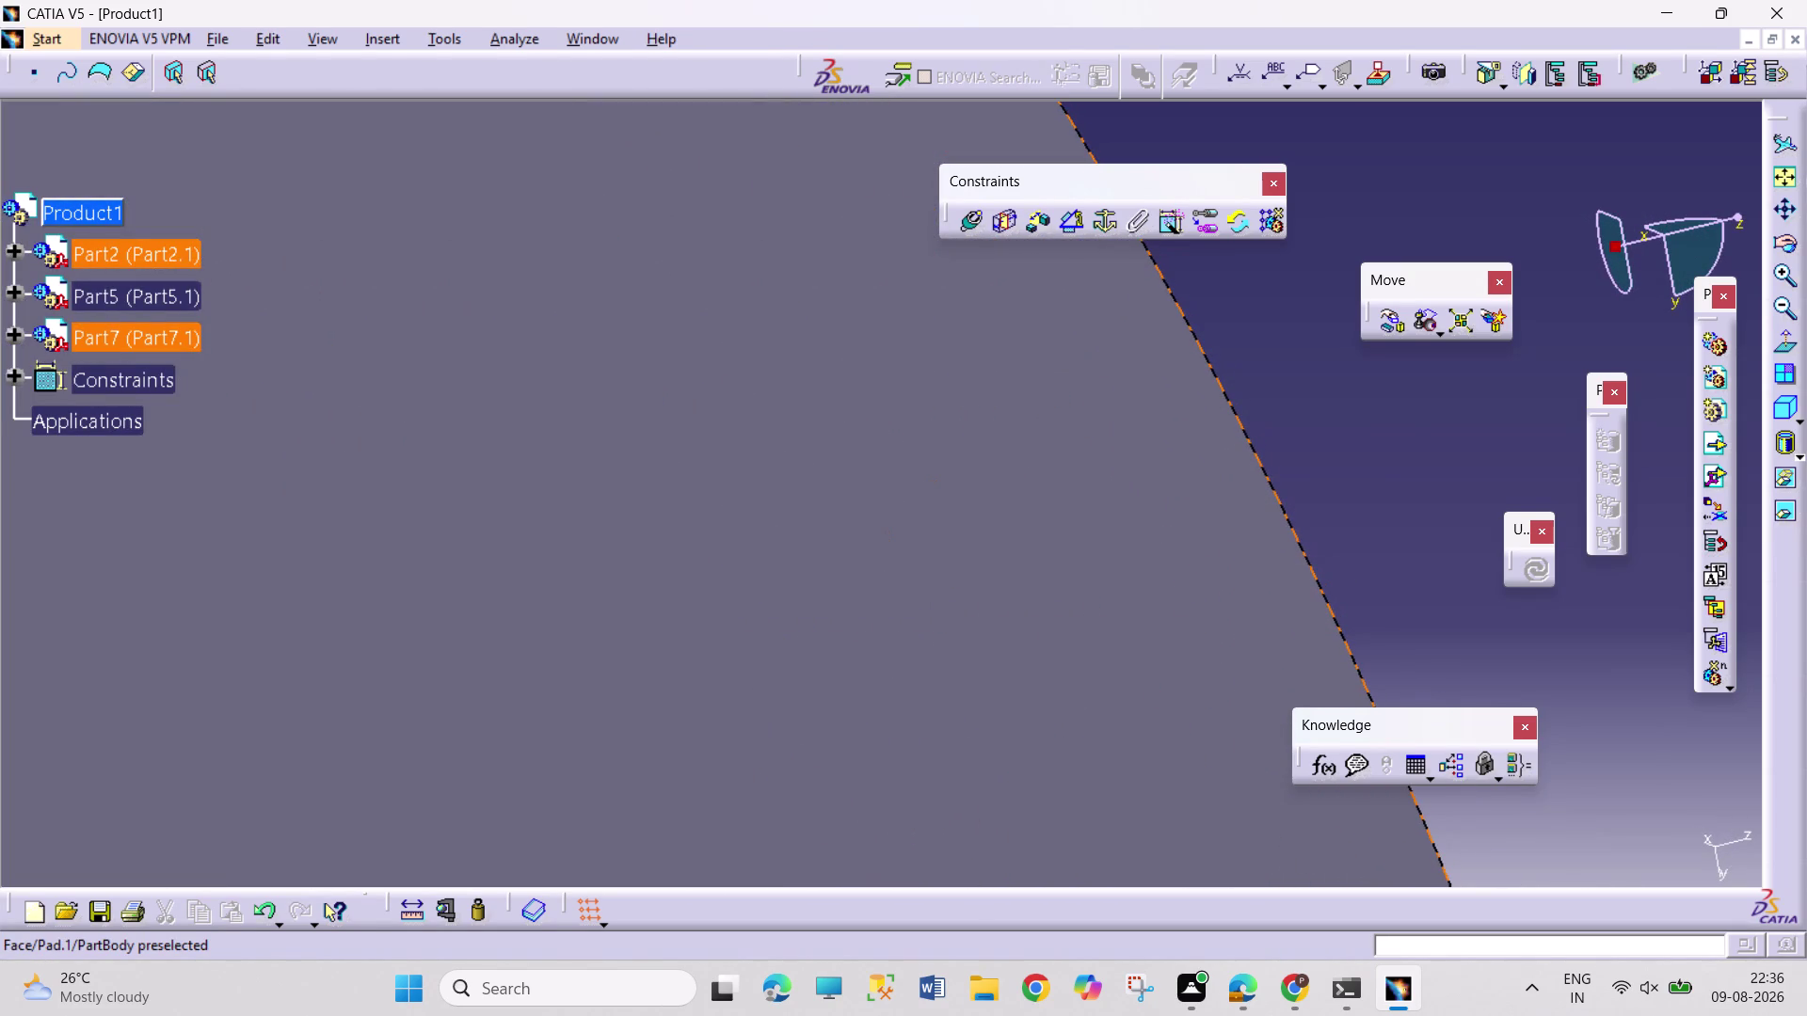
middle_drag(1132, 490, 1112, 566)
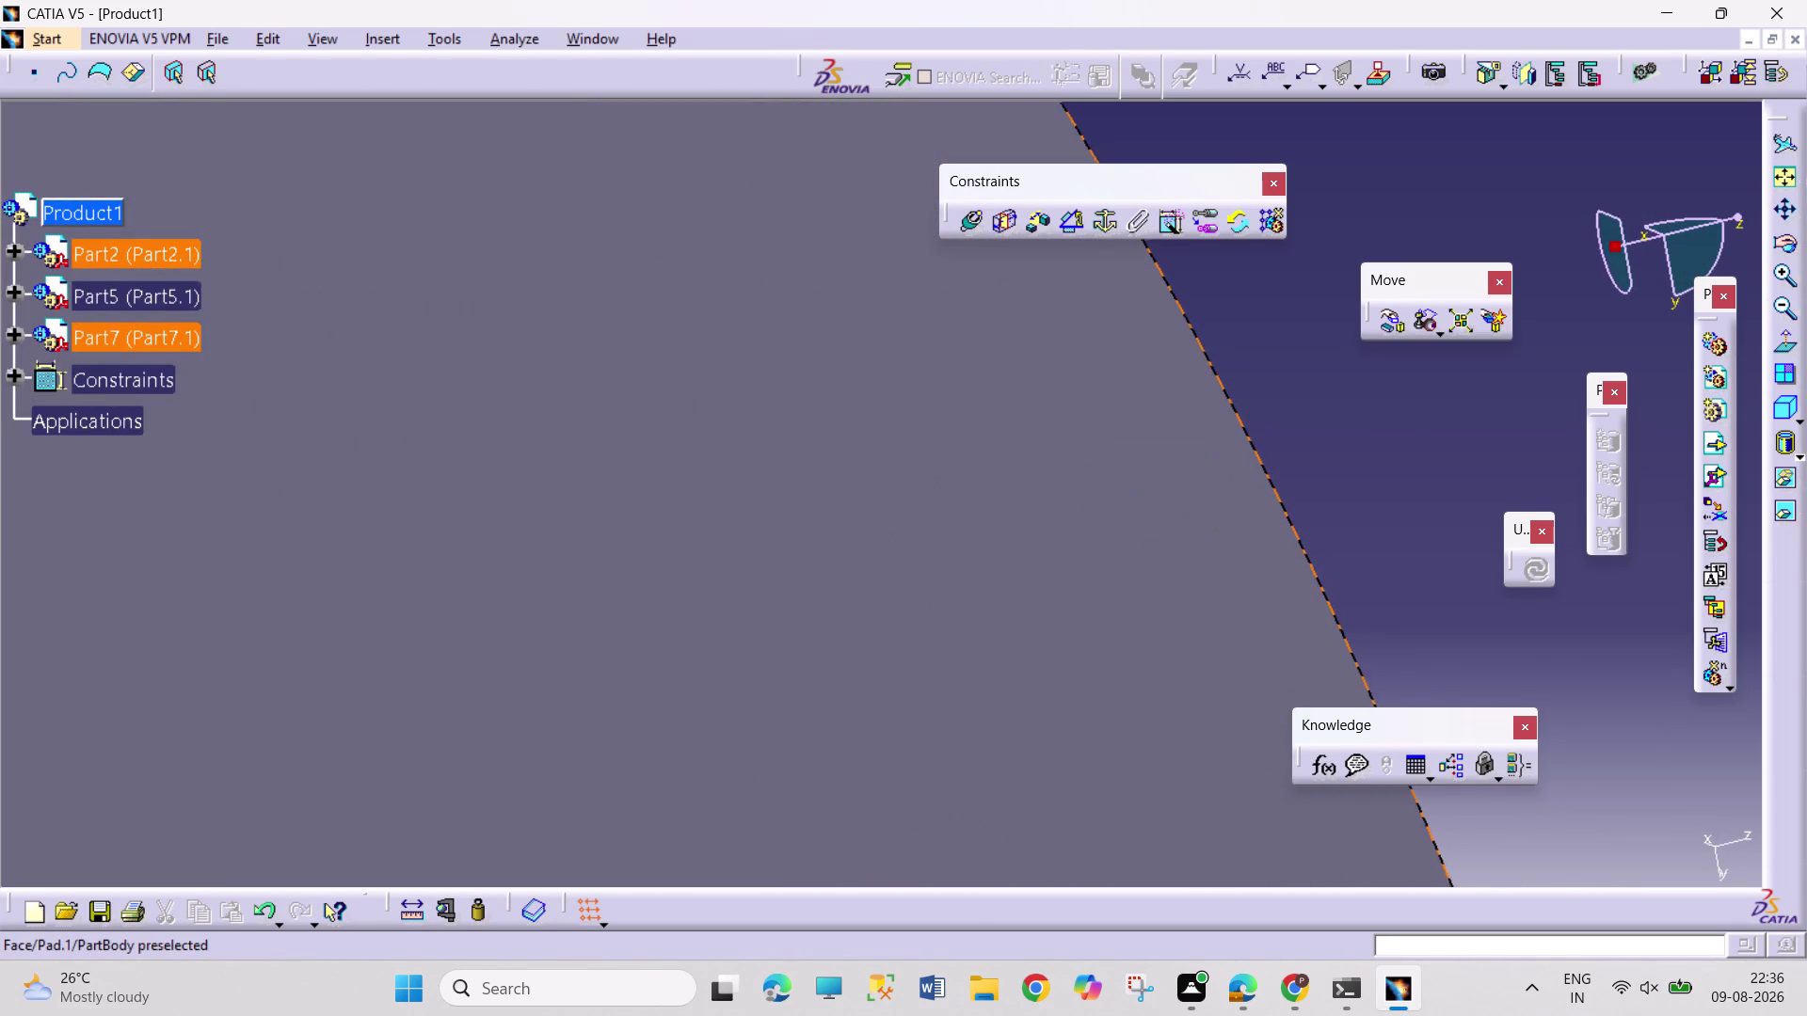
middle_drag(1388, 450, 1058, 674)
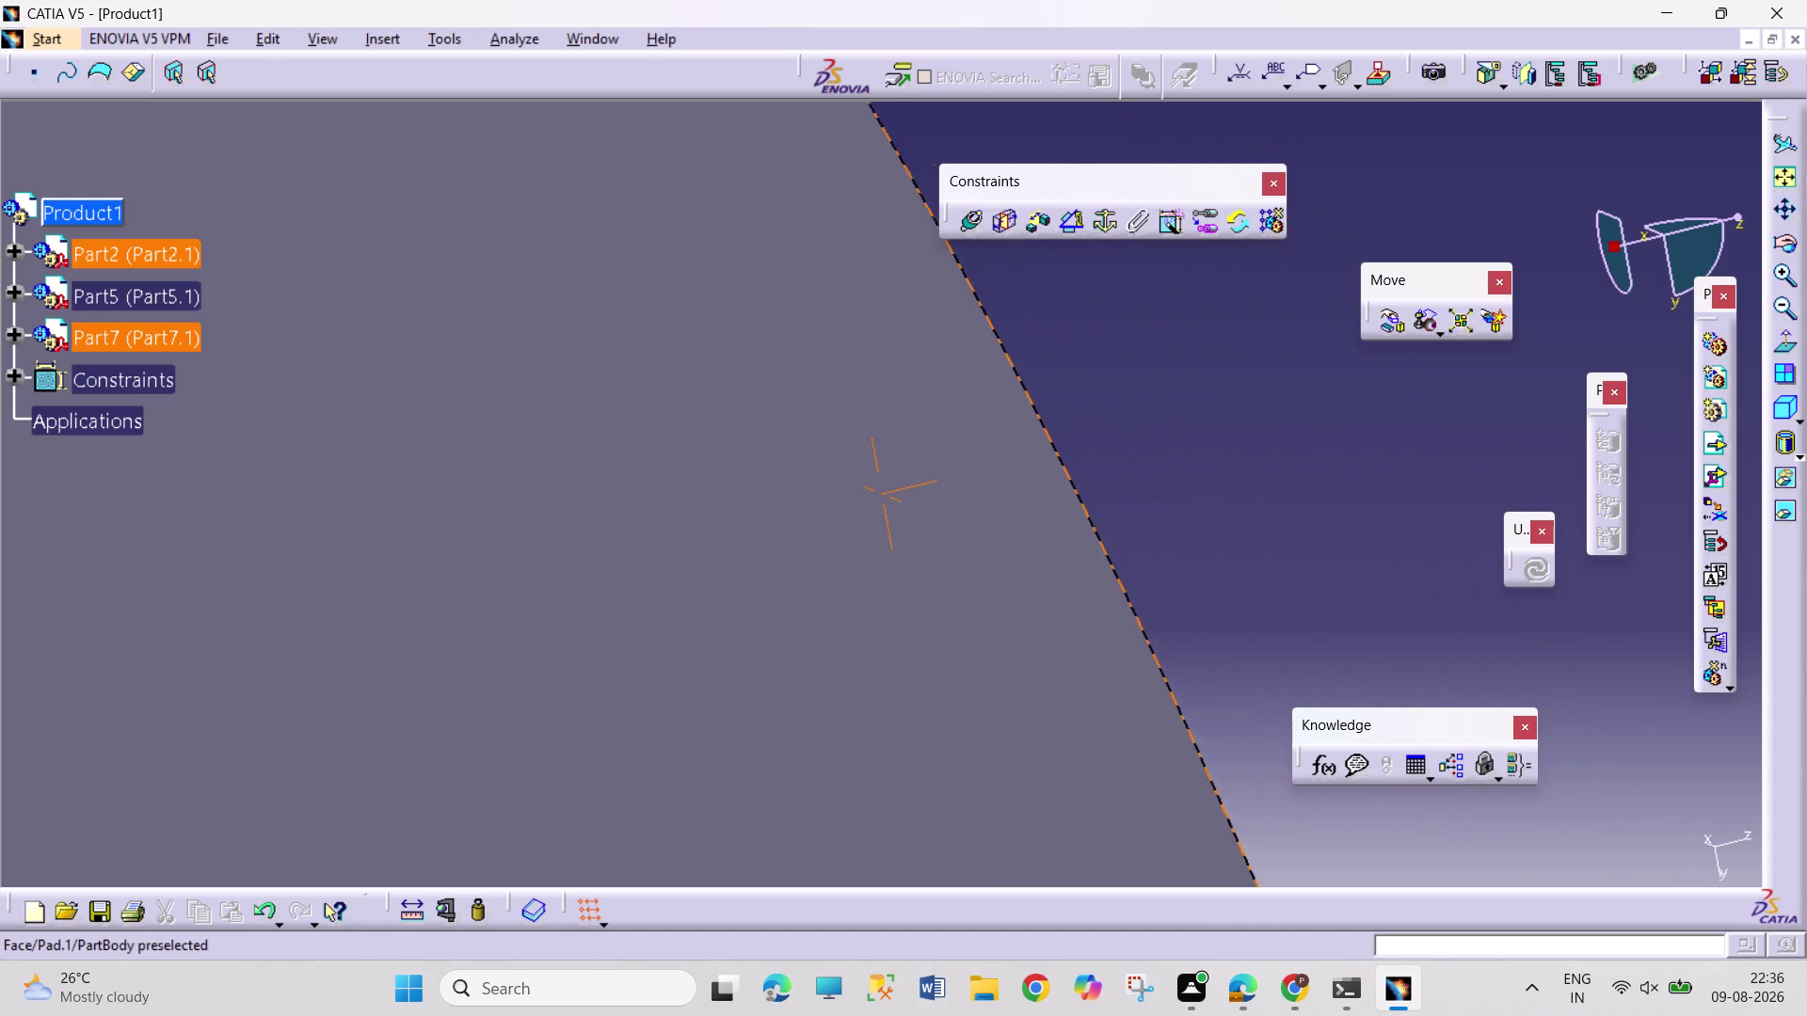
Bring the body's lower bore into view and pick it as the second reference.
middle_drag(1058, 674, 802, 800)
middle_drag(868, 671, 1293, 336)
middle_drag(1264, 387, 1129, 582)
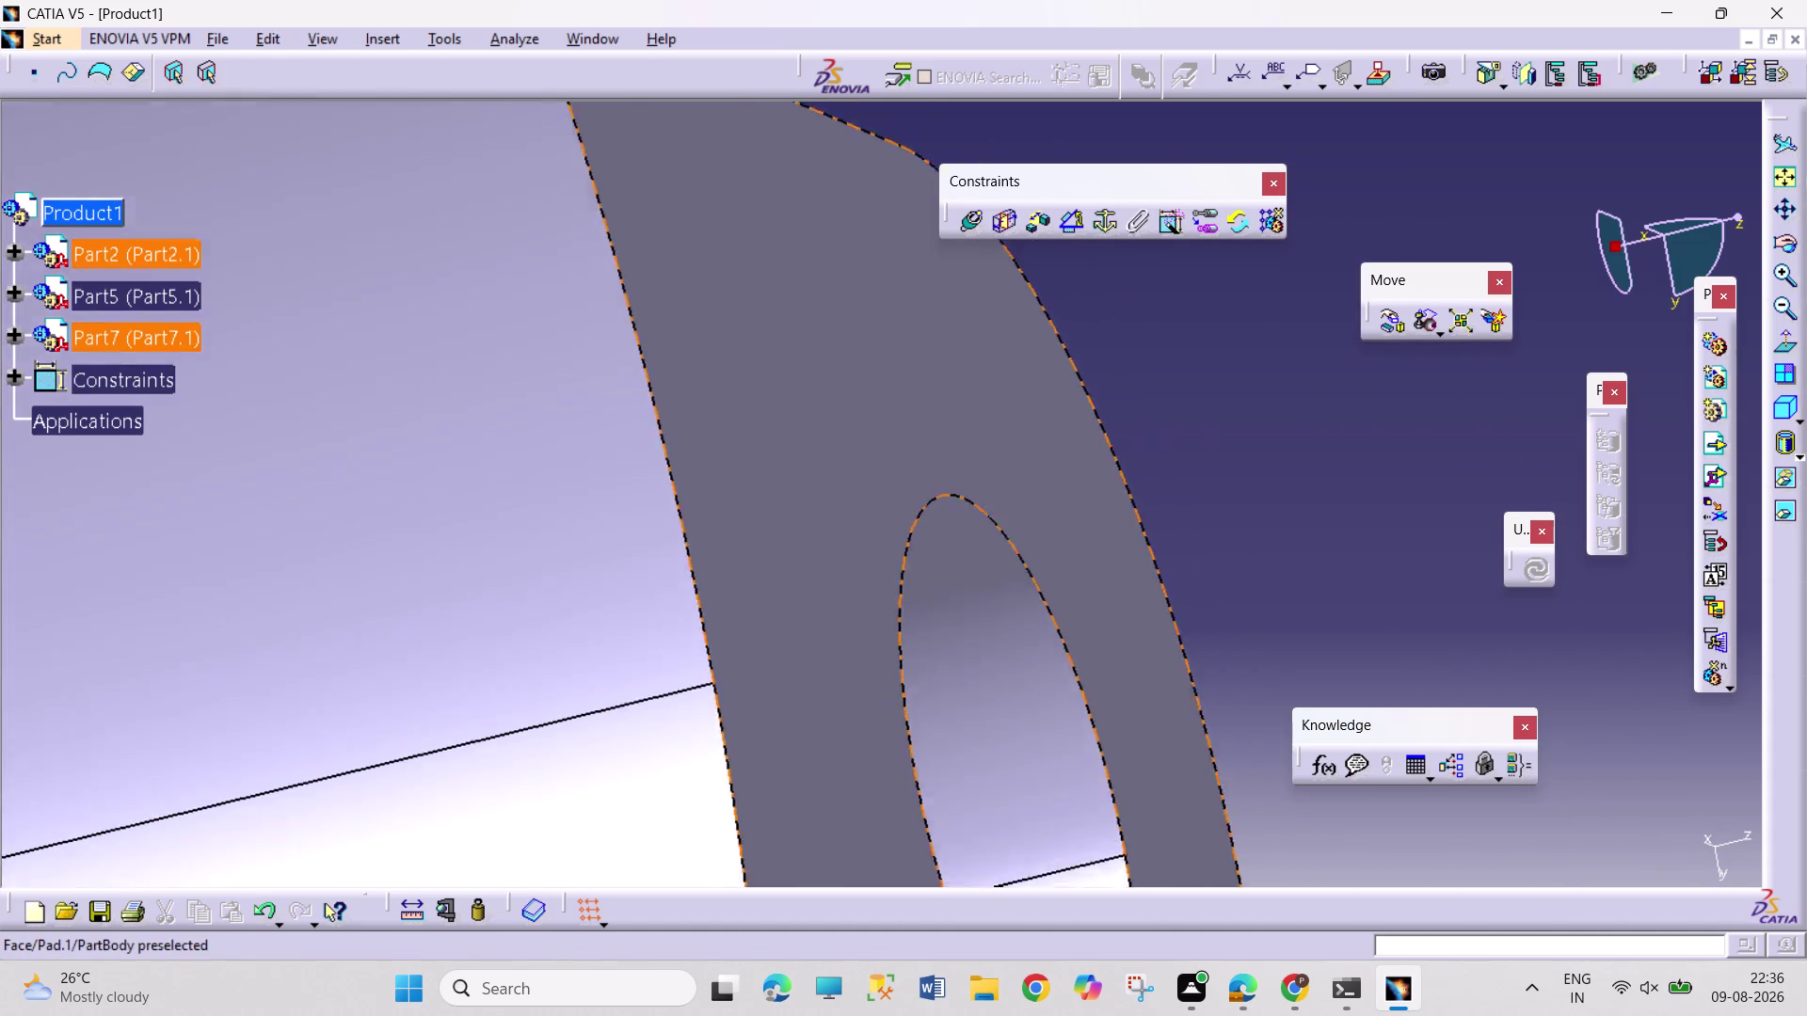
middle_drag(1129, 582, 1043, 692)
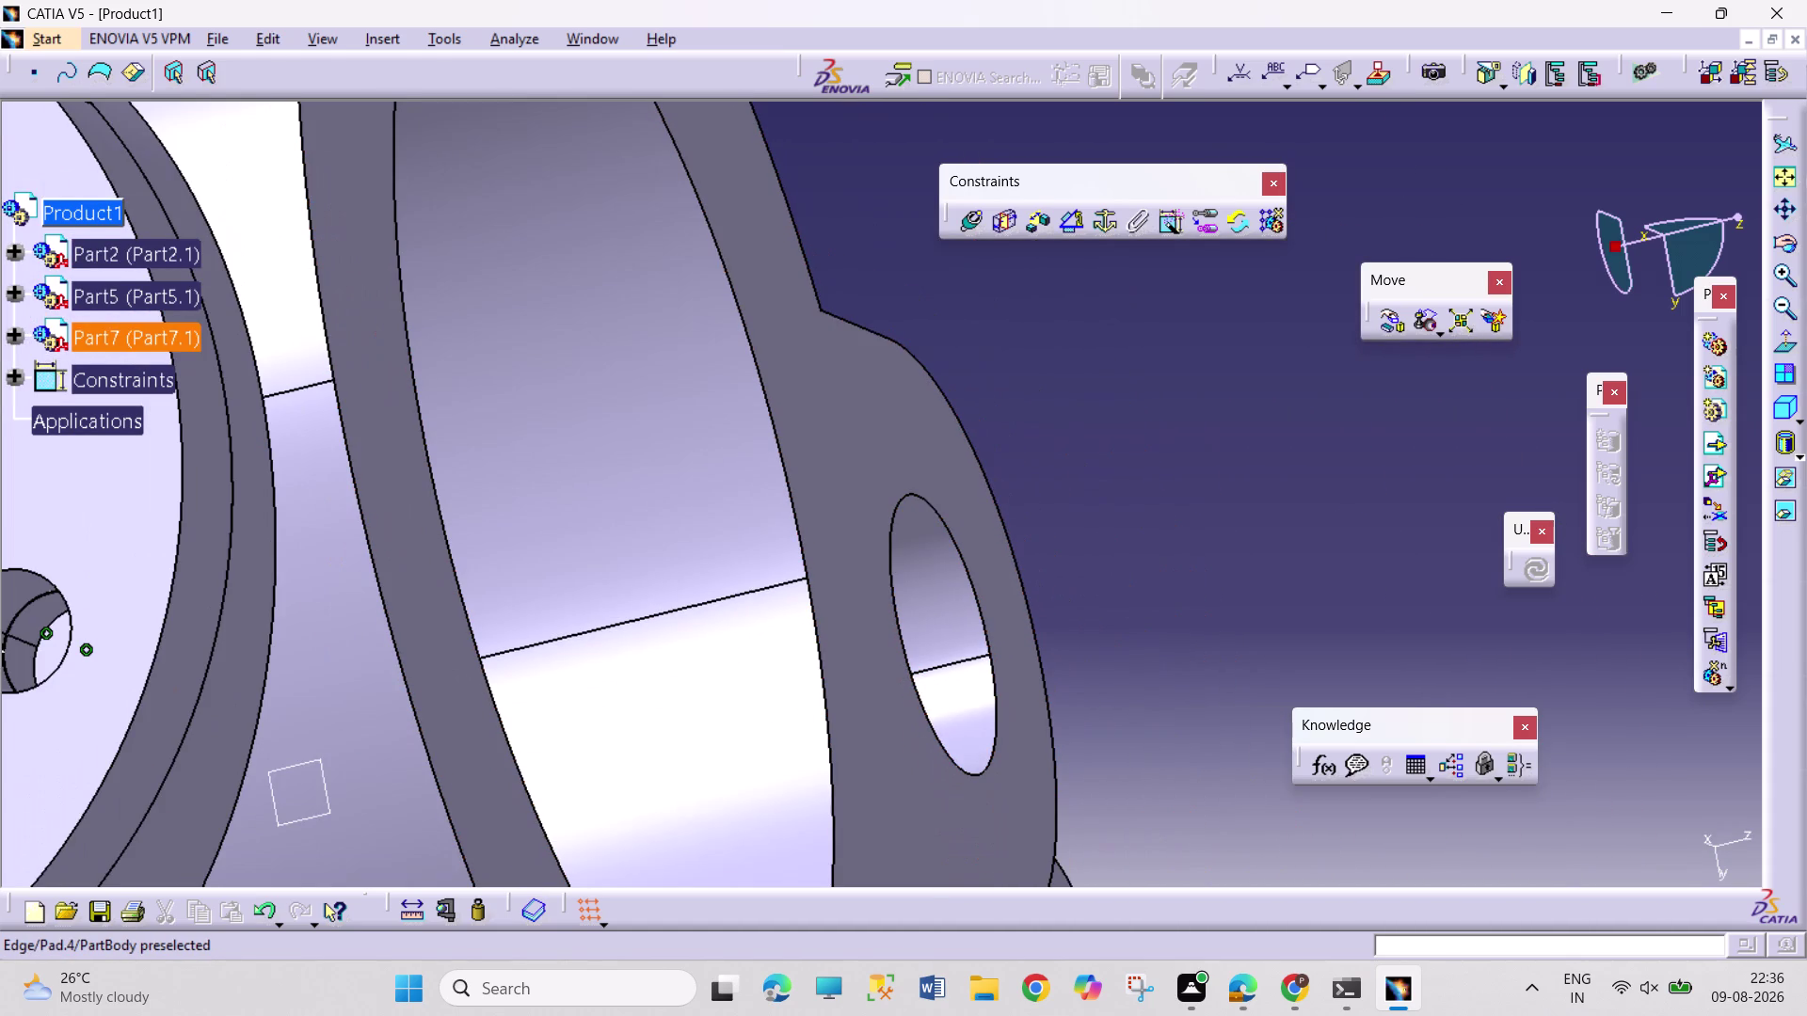
middle_drag(1194, 606, 1184, 589)
middle_drag(1194, 588, 1061, 556)
right_drag(1180, 581, 1061, 556)
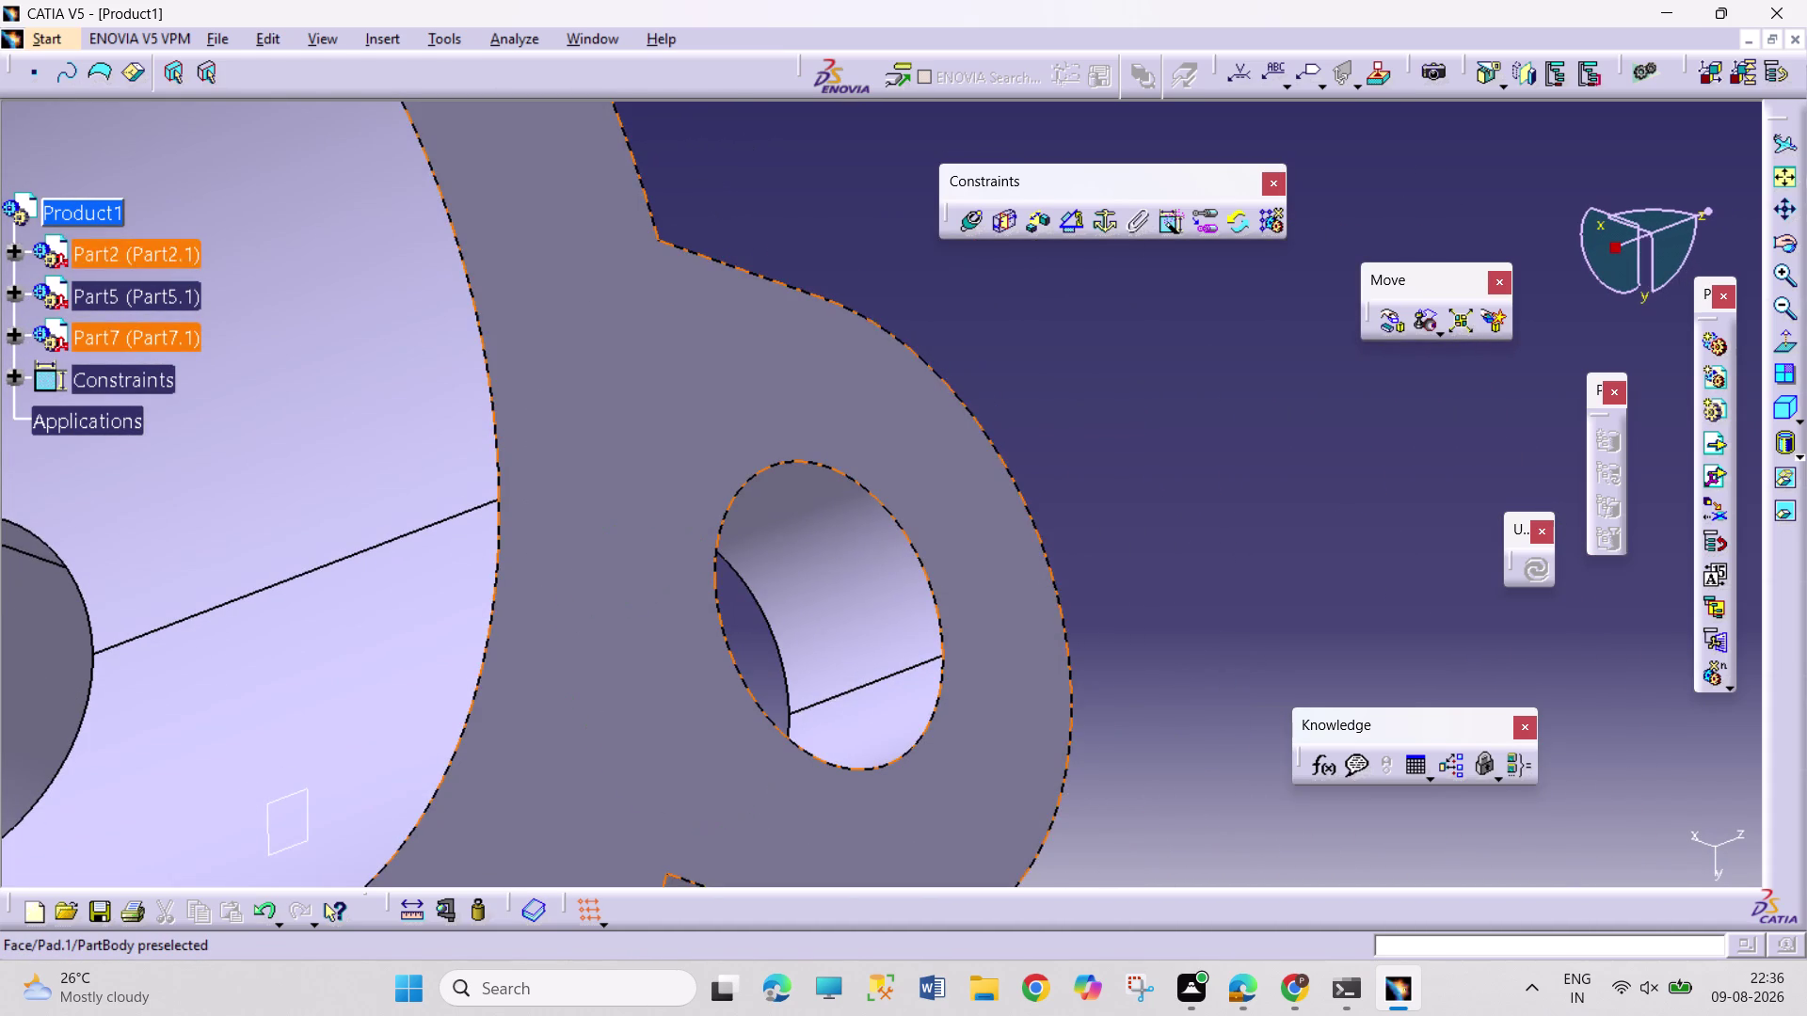
middle_drag(806, 593, 990, 616)
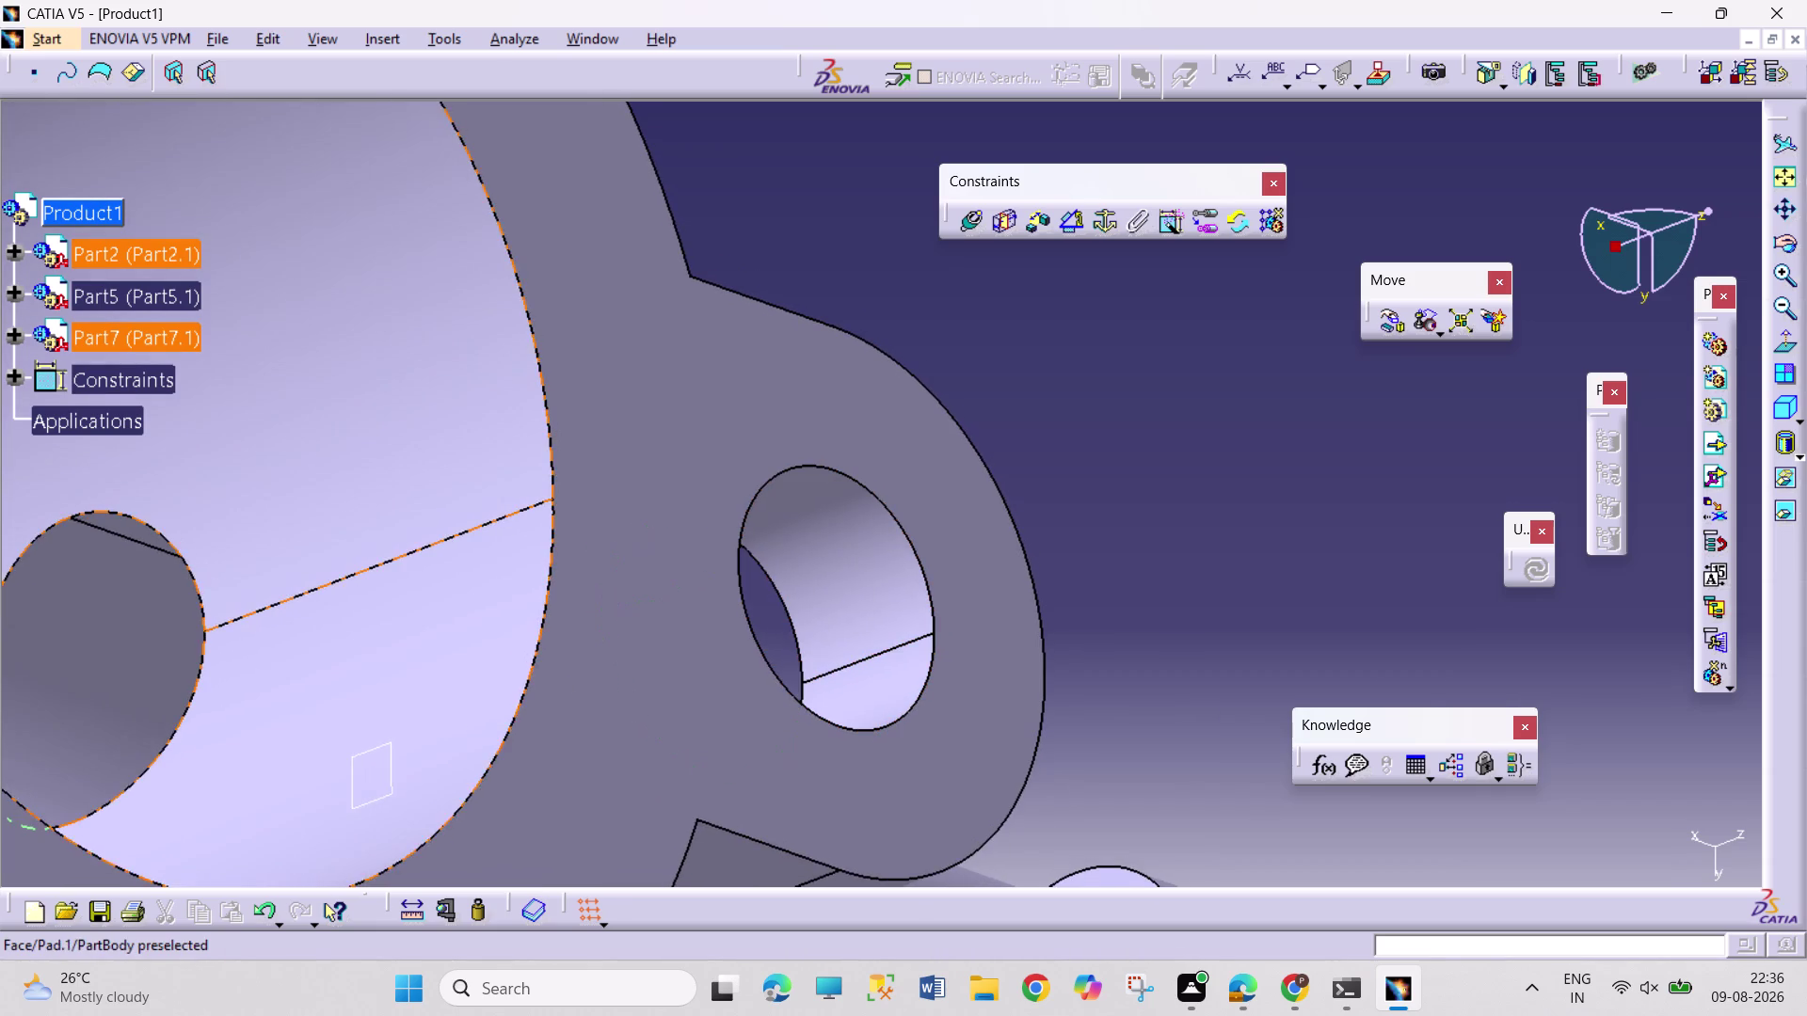
middle_drag(355, 608, 446, 621)
middle_drag(341, 620, 651, 599)
right_drag(341, 620, 651, 599)
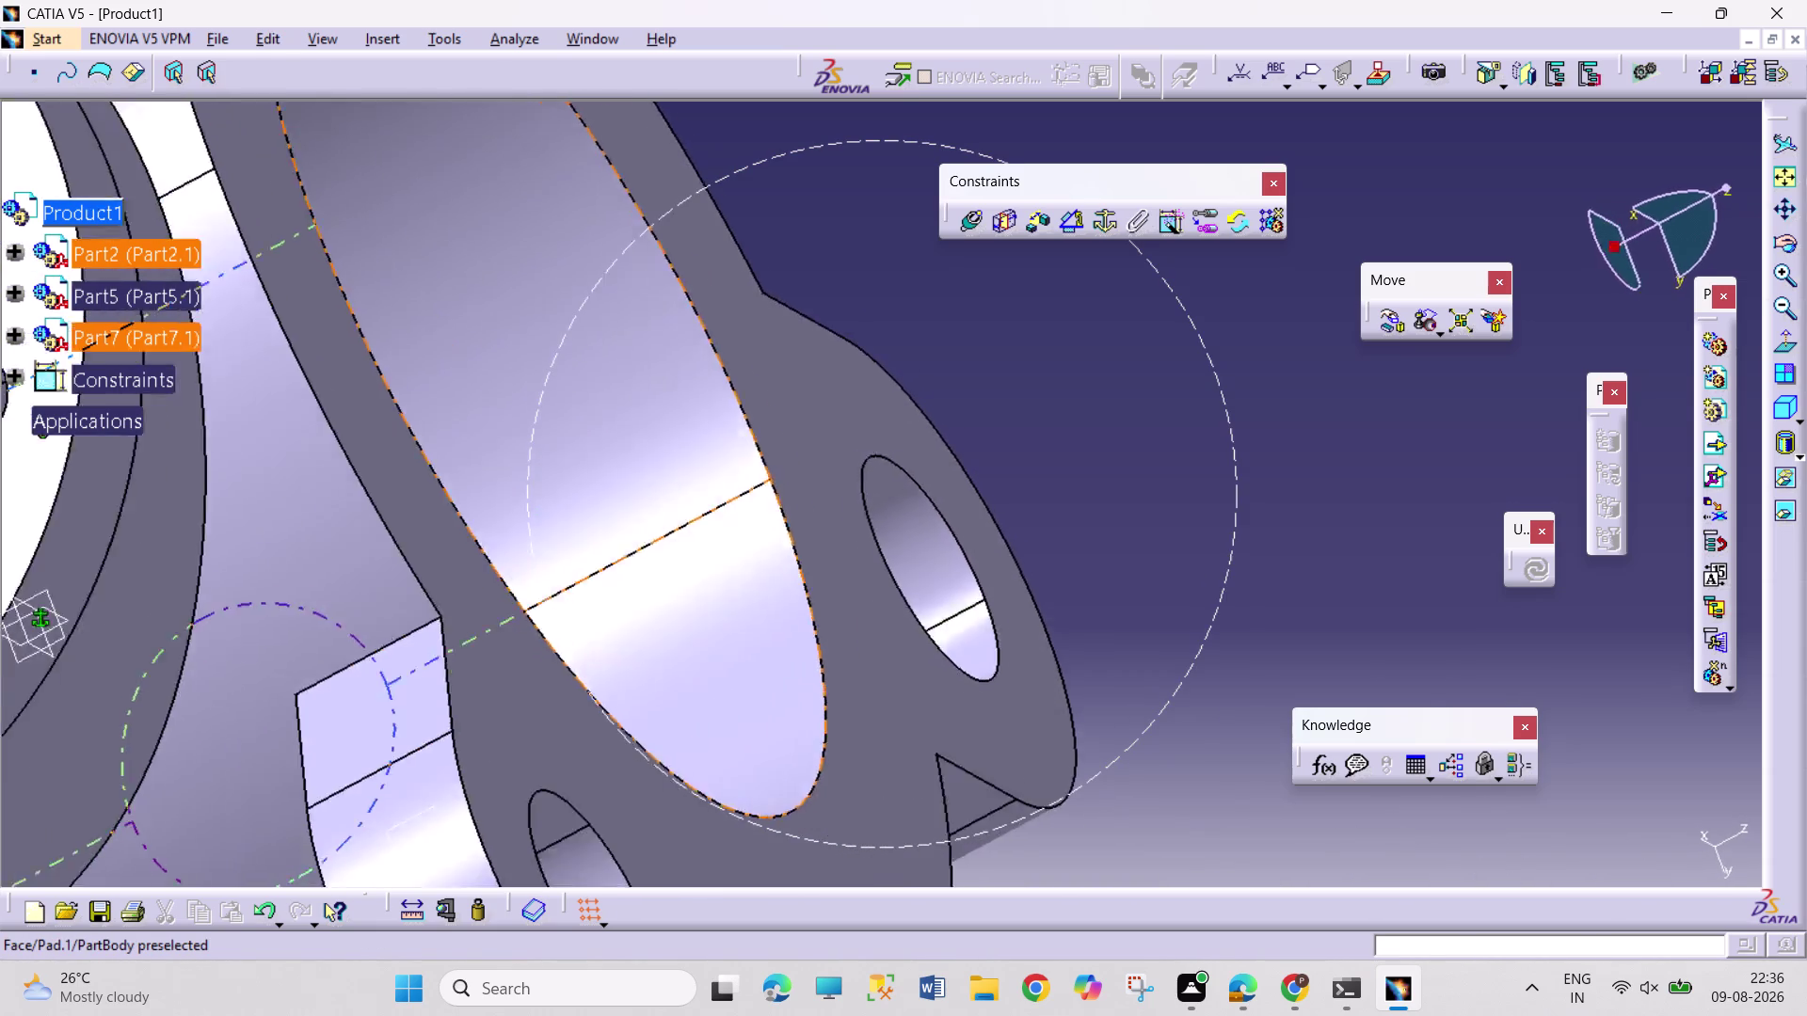
middle_drag(651, 598, 659, 712)
right_drag(651, 599, 654, 713)
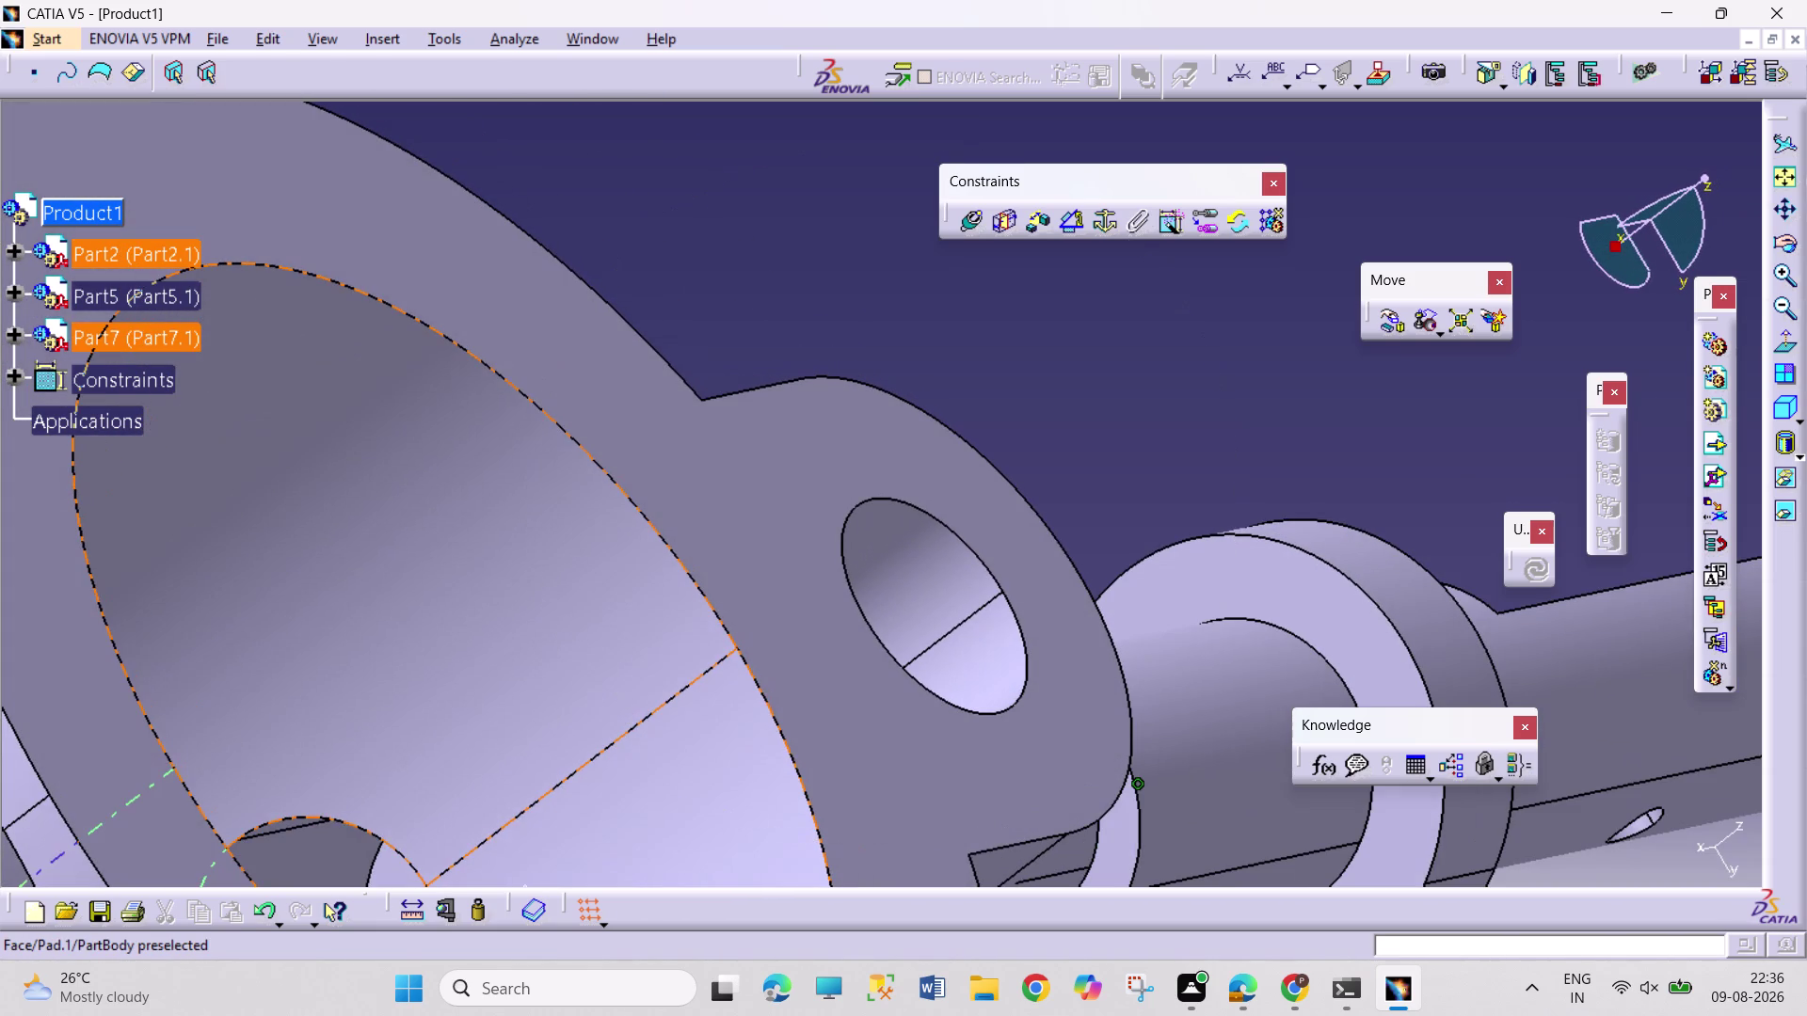
click(385, 866)
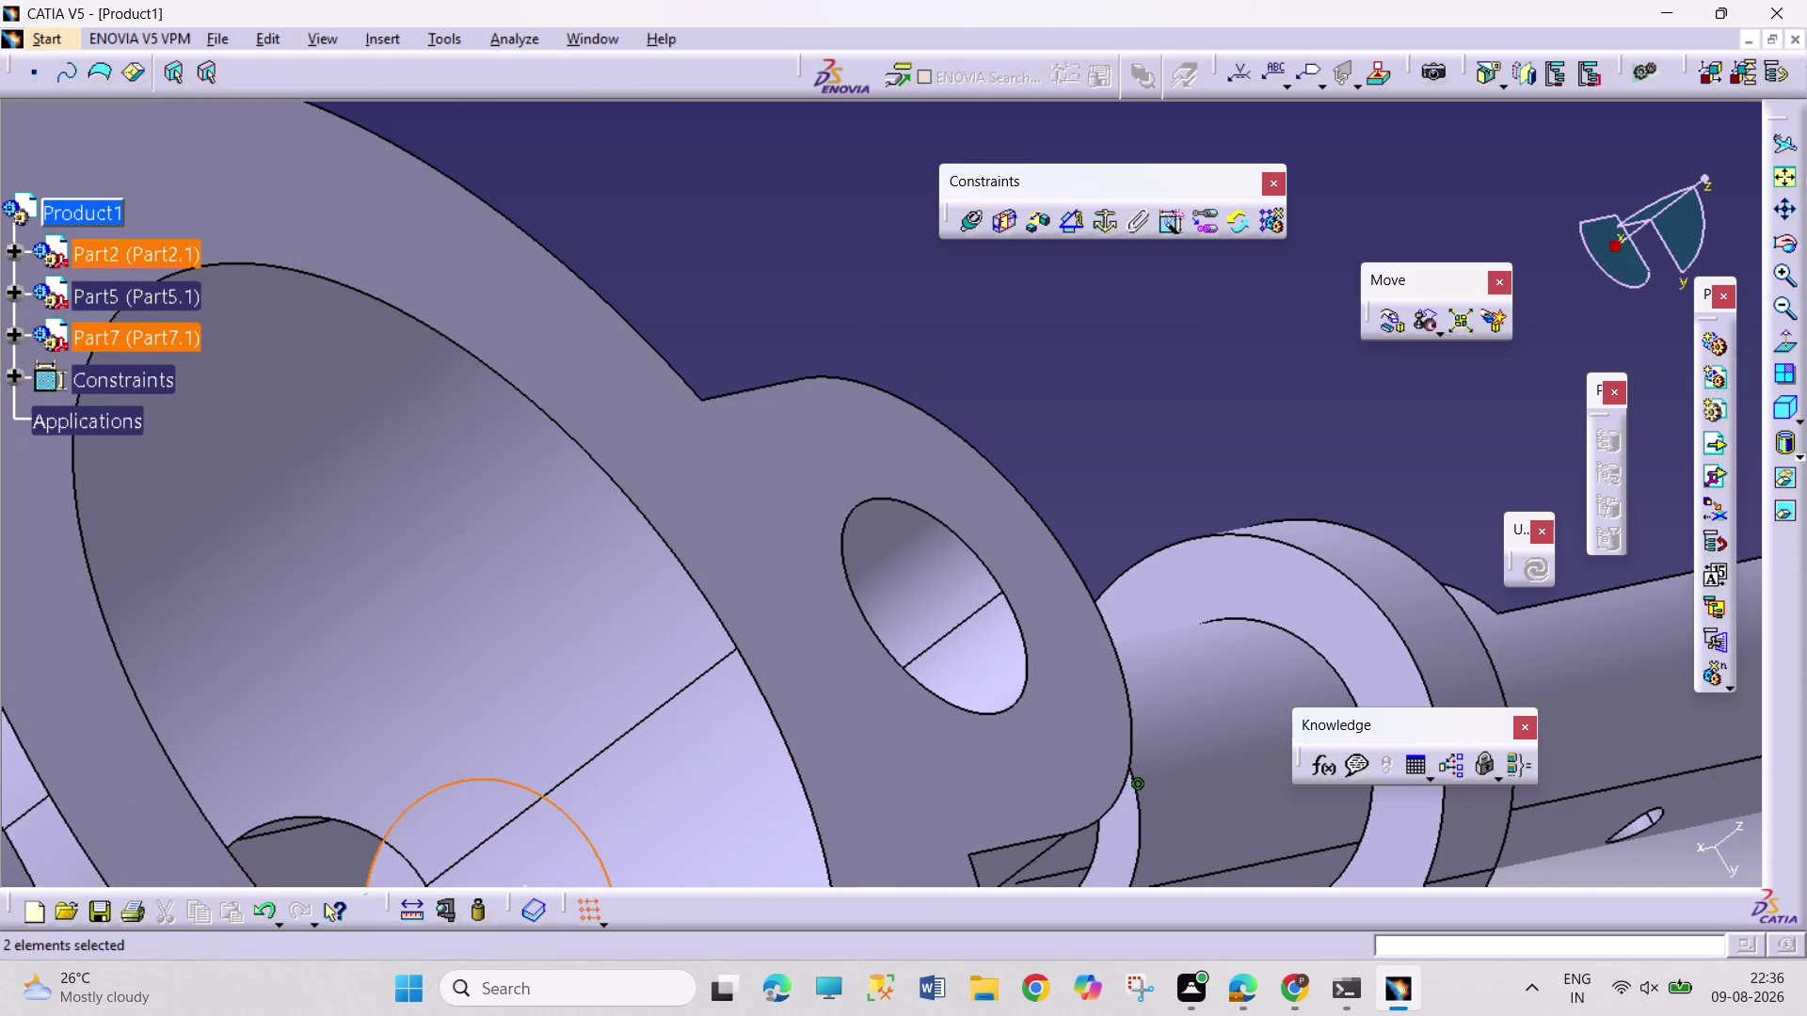
Add the shaft-to-bore coincidence constraint and update the assembly.
click(972, 225)
click(1687, 849)
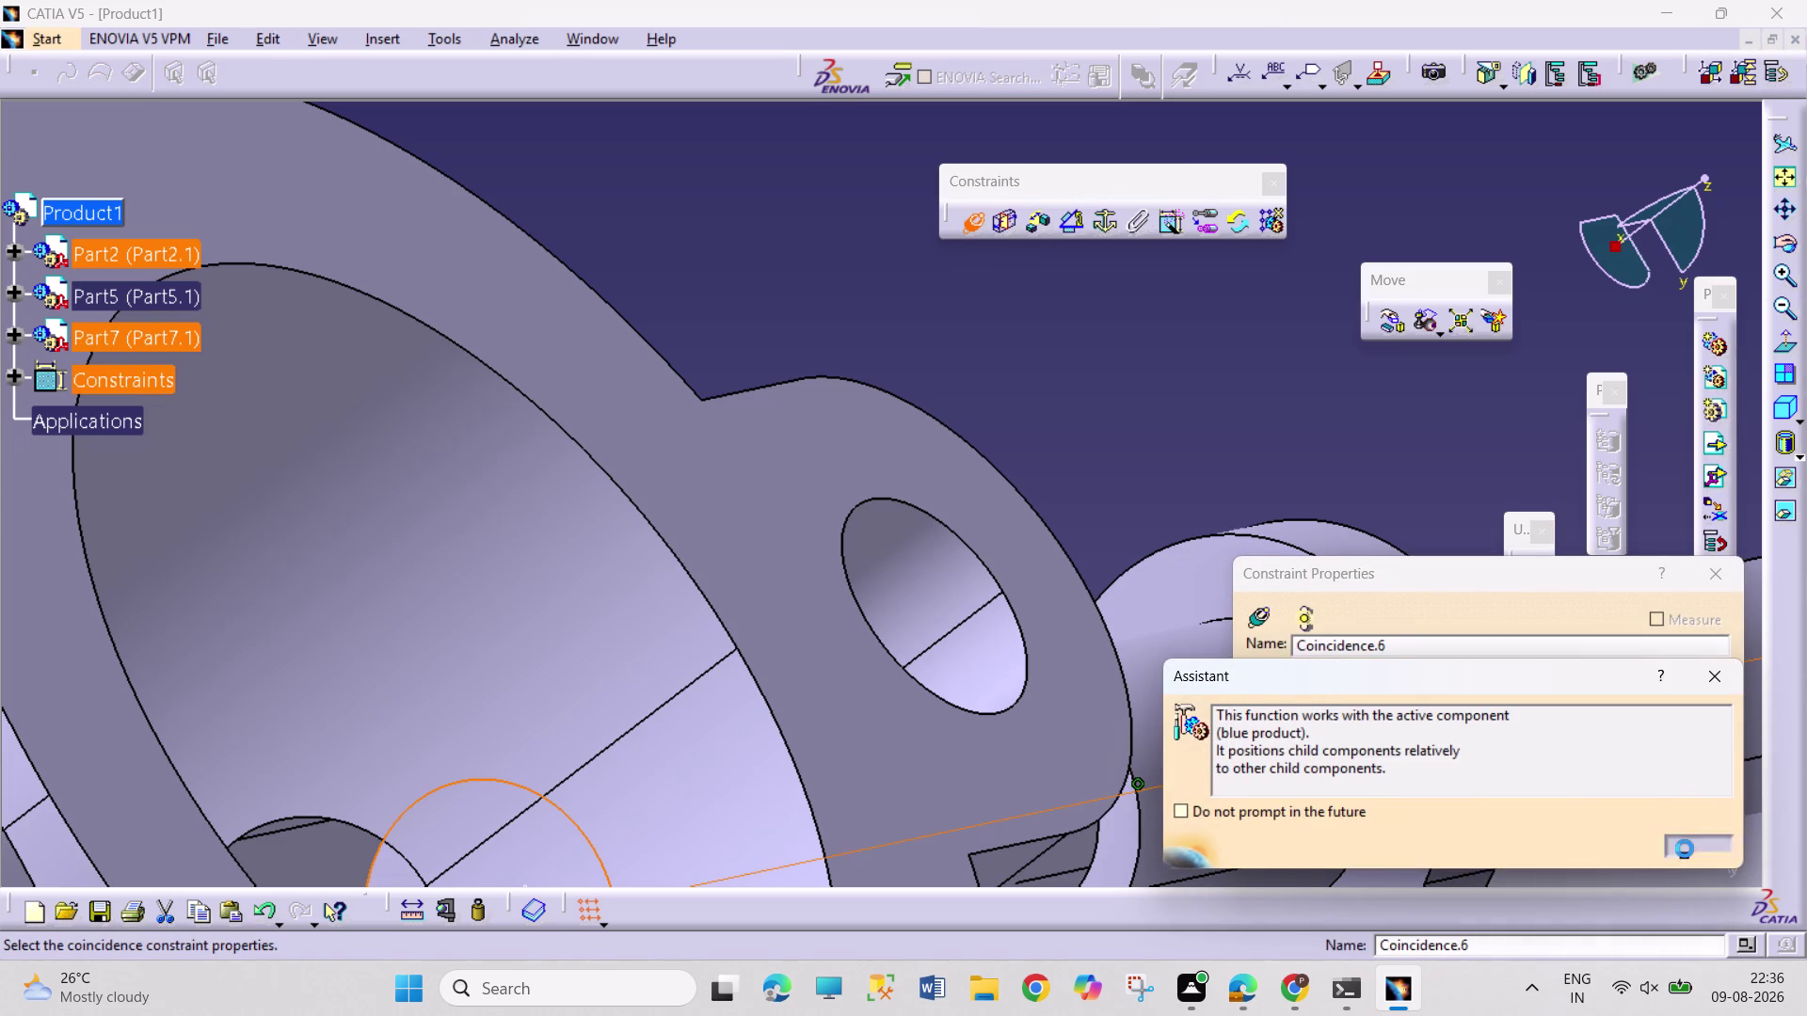
click(1596, 848)
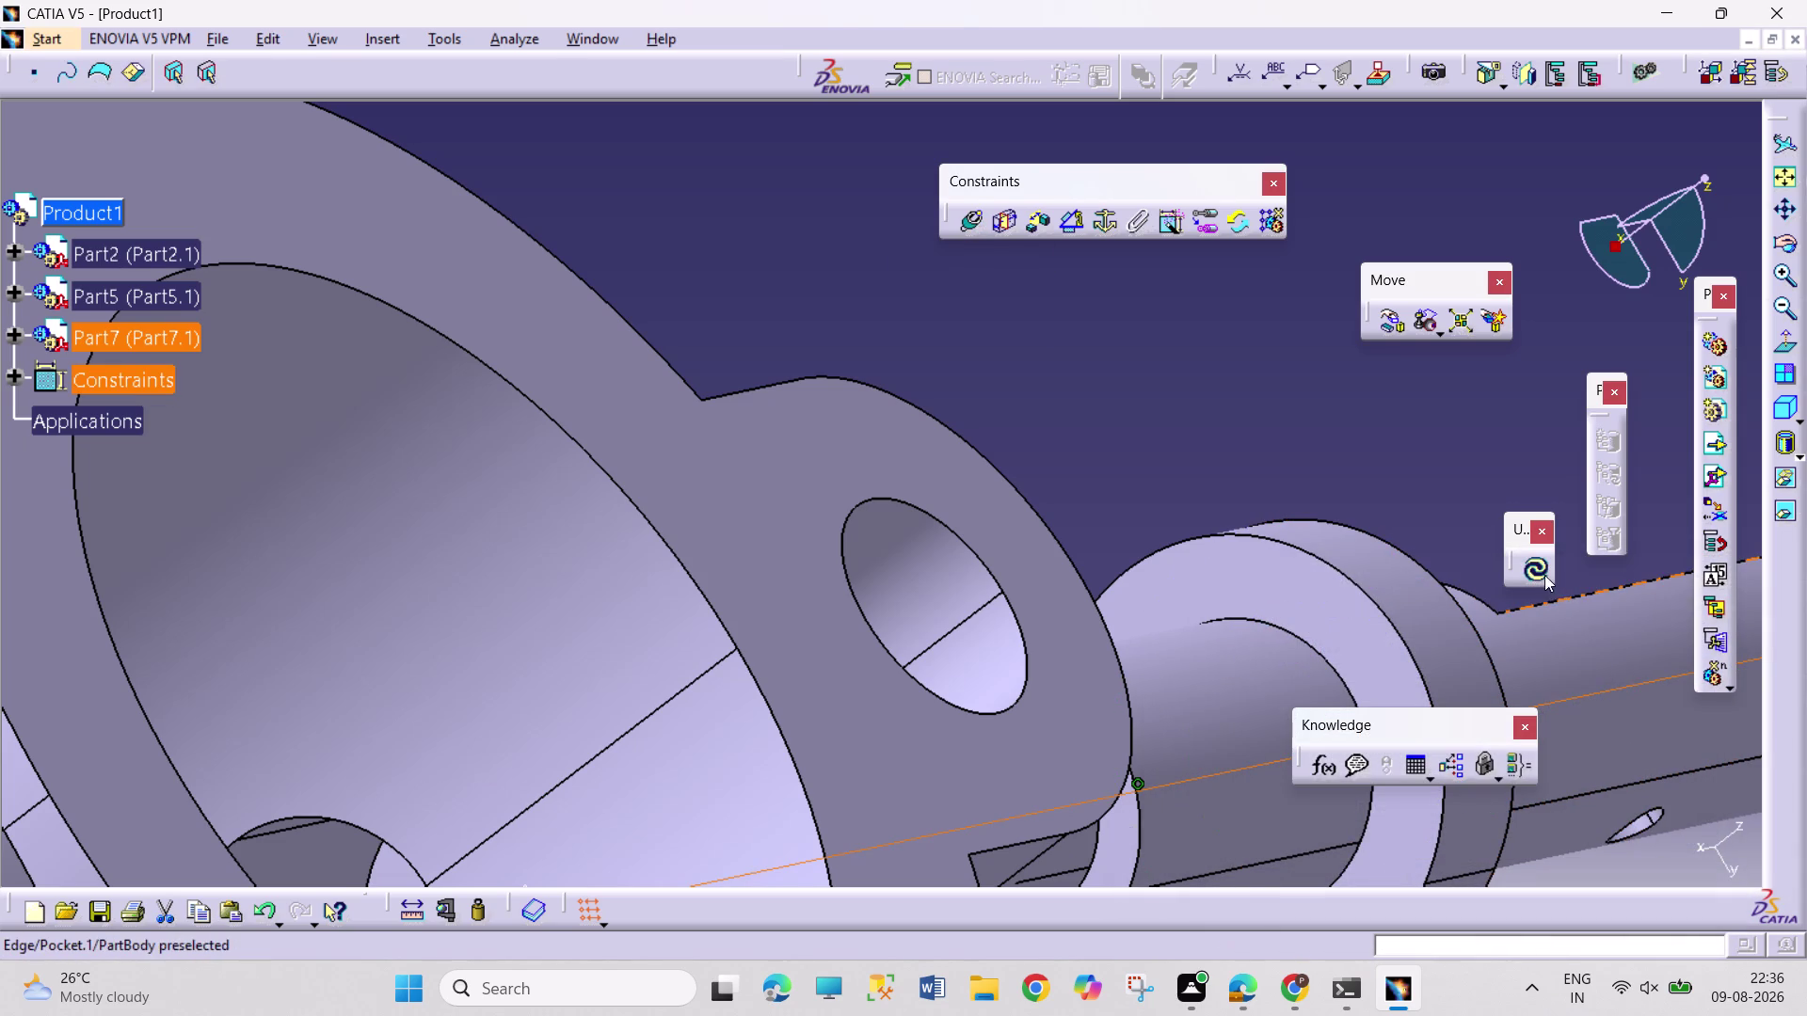
click(1544, 575)
Orbit and zoom around the valve body to confirm the shaft passes through the bore.
middle_drag(1391, 484, 1291, 676)
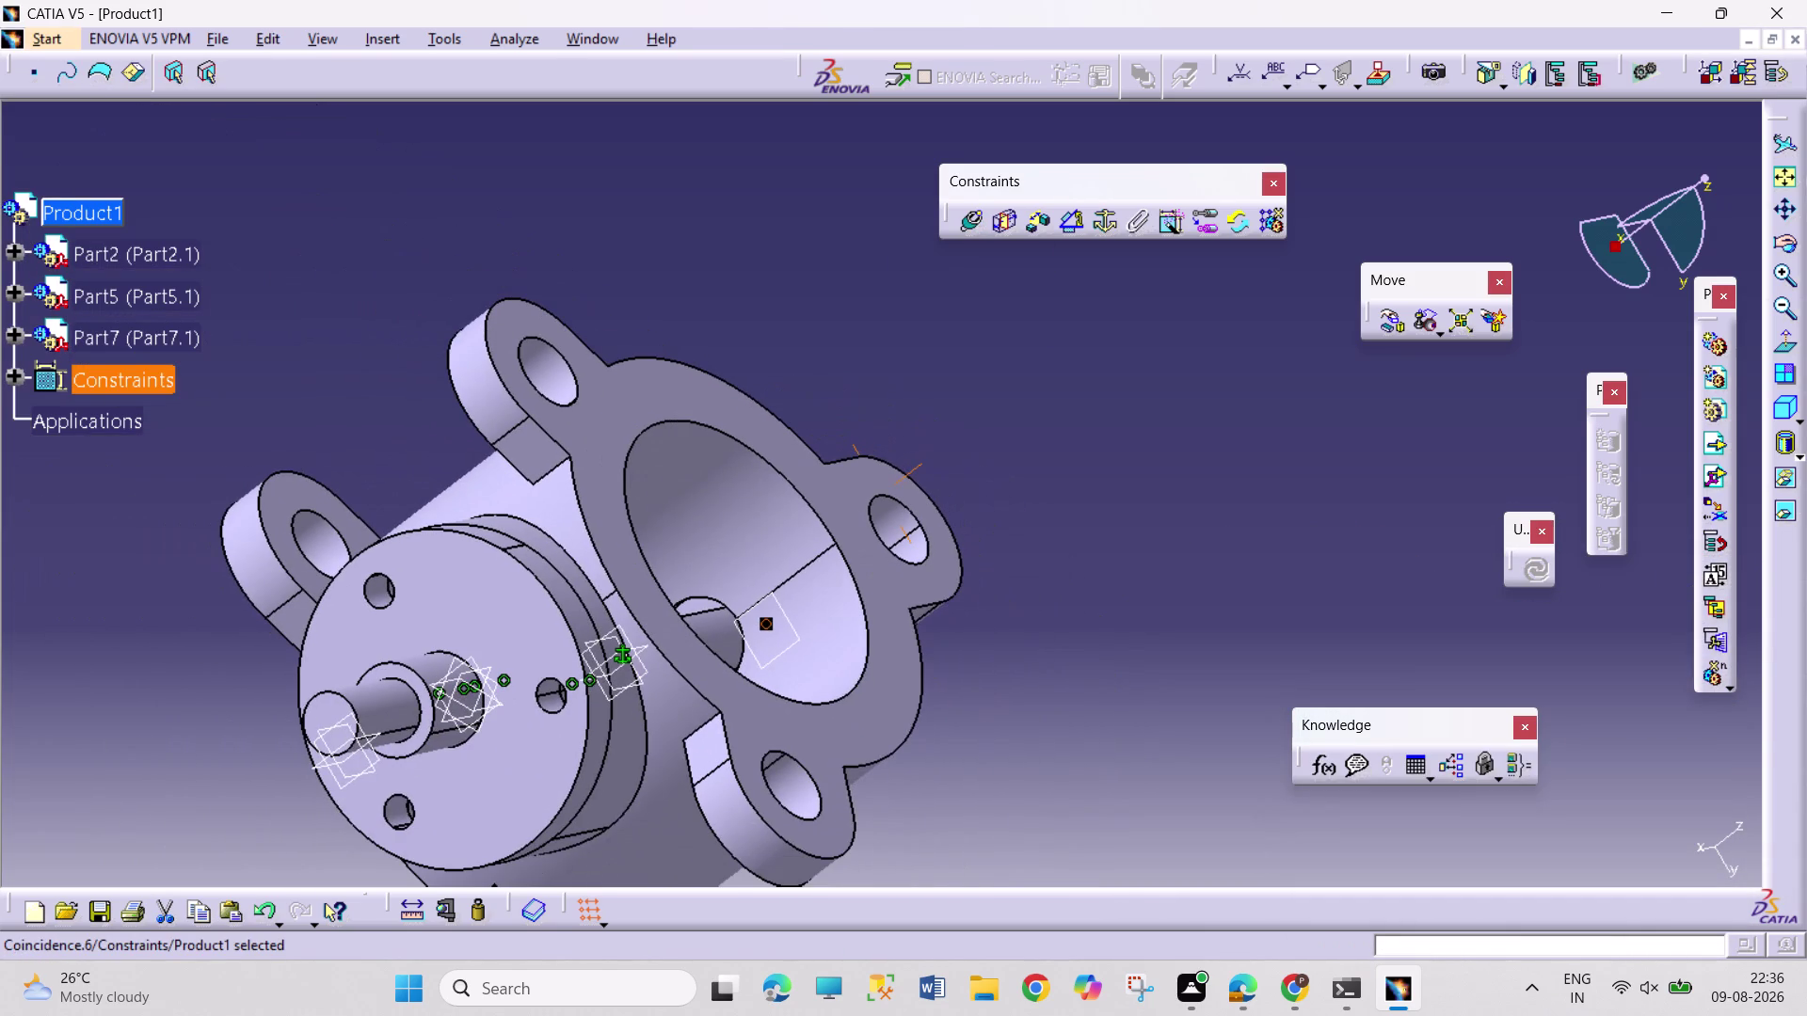
middle_drag(1141, 652, 875, 784)
right_drag(1121, 643, 875, 785)
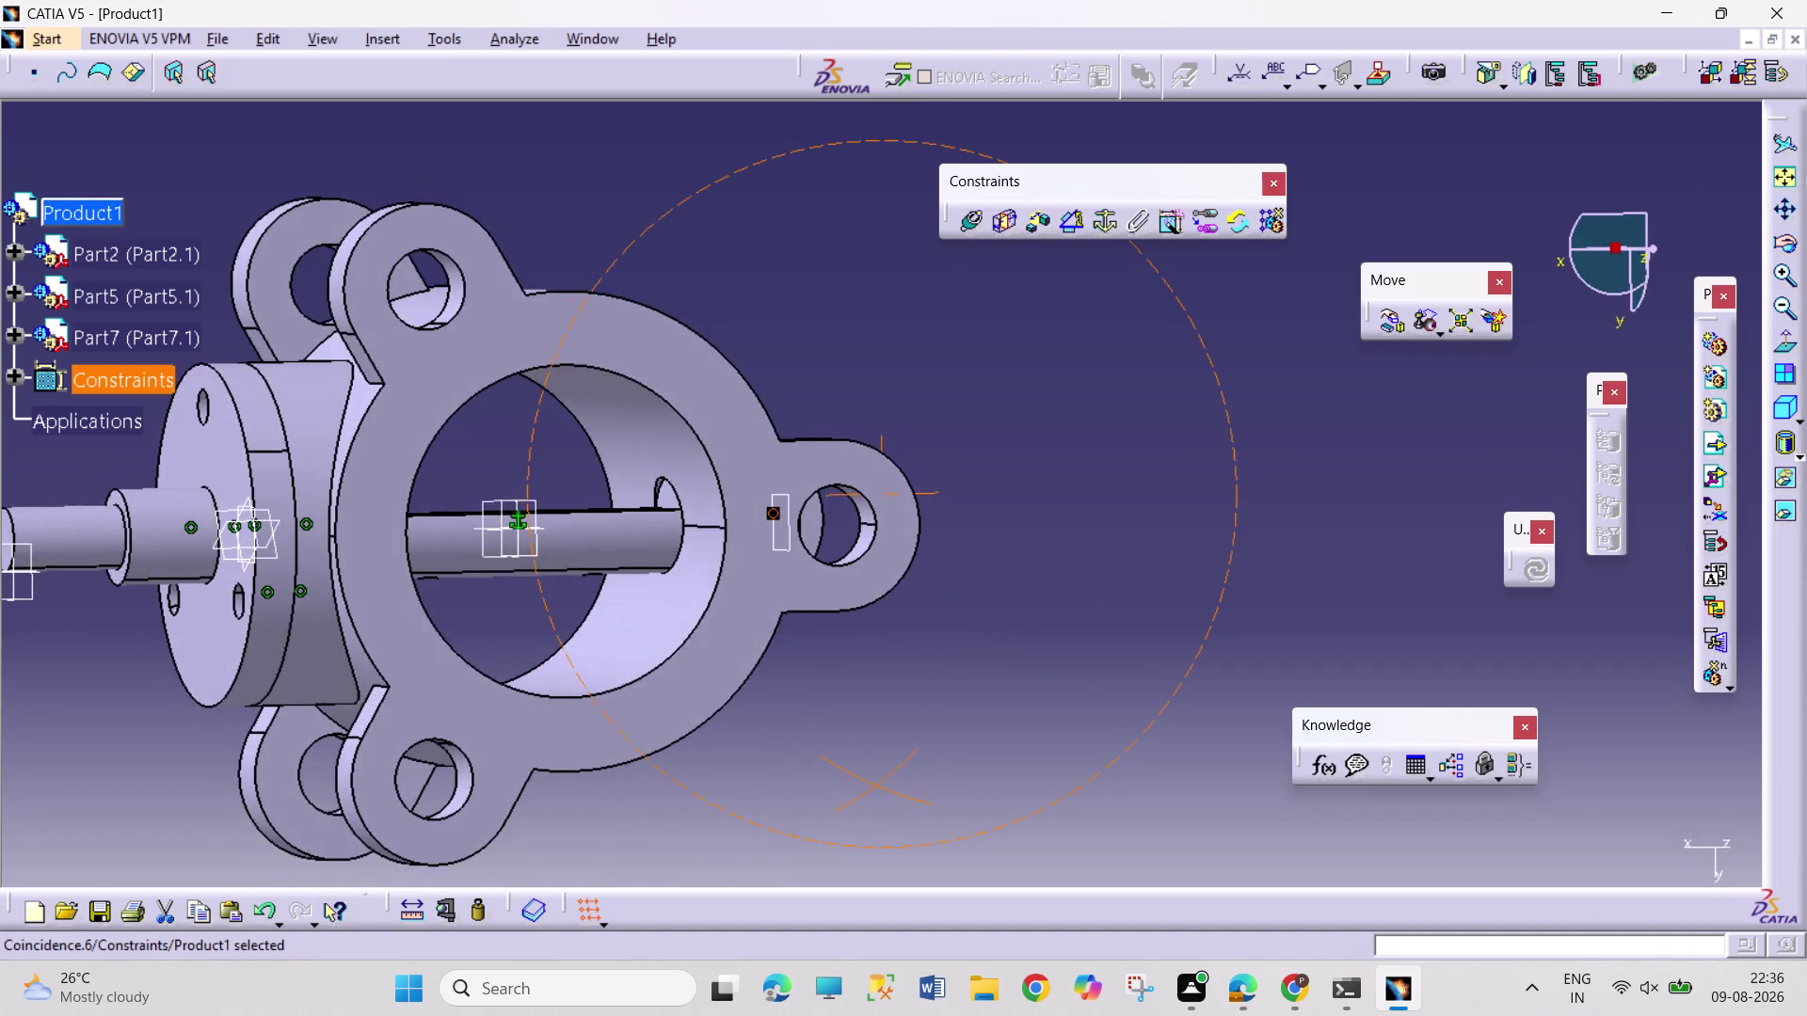
middle_drag(875, 785, 938, 780)
right_drag(875, 785, 951, 786)
middle_click(953, 789)
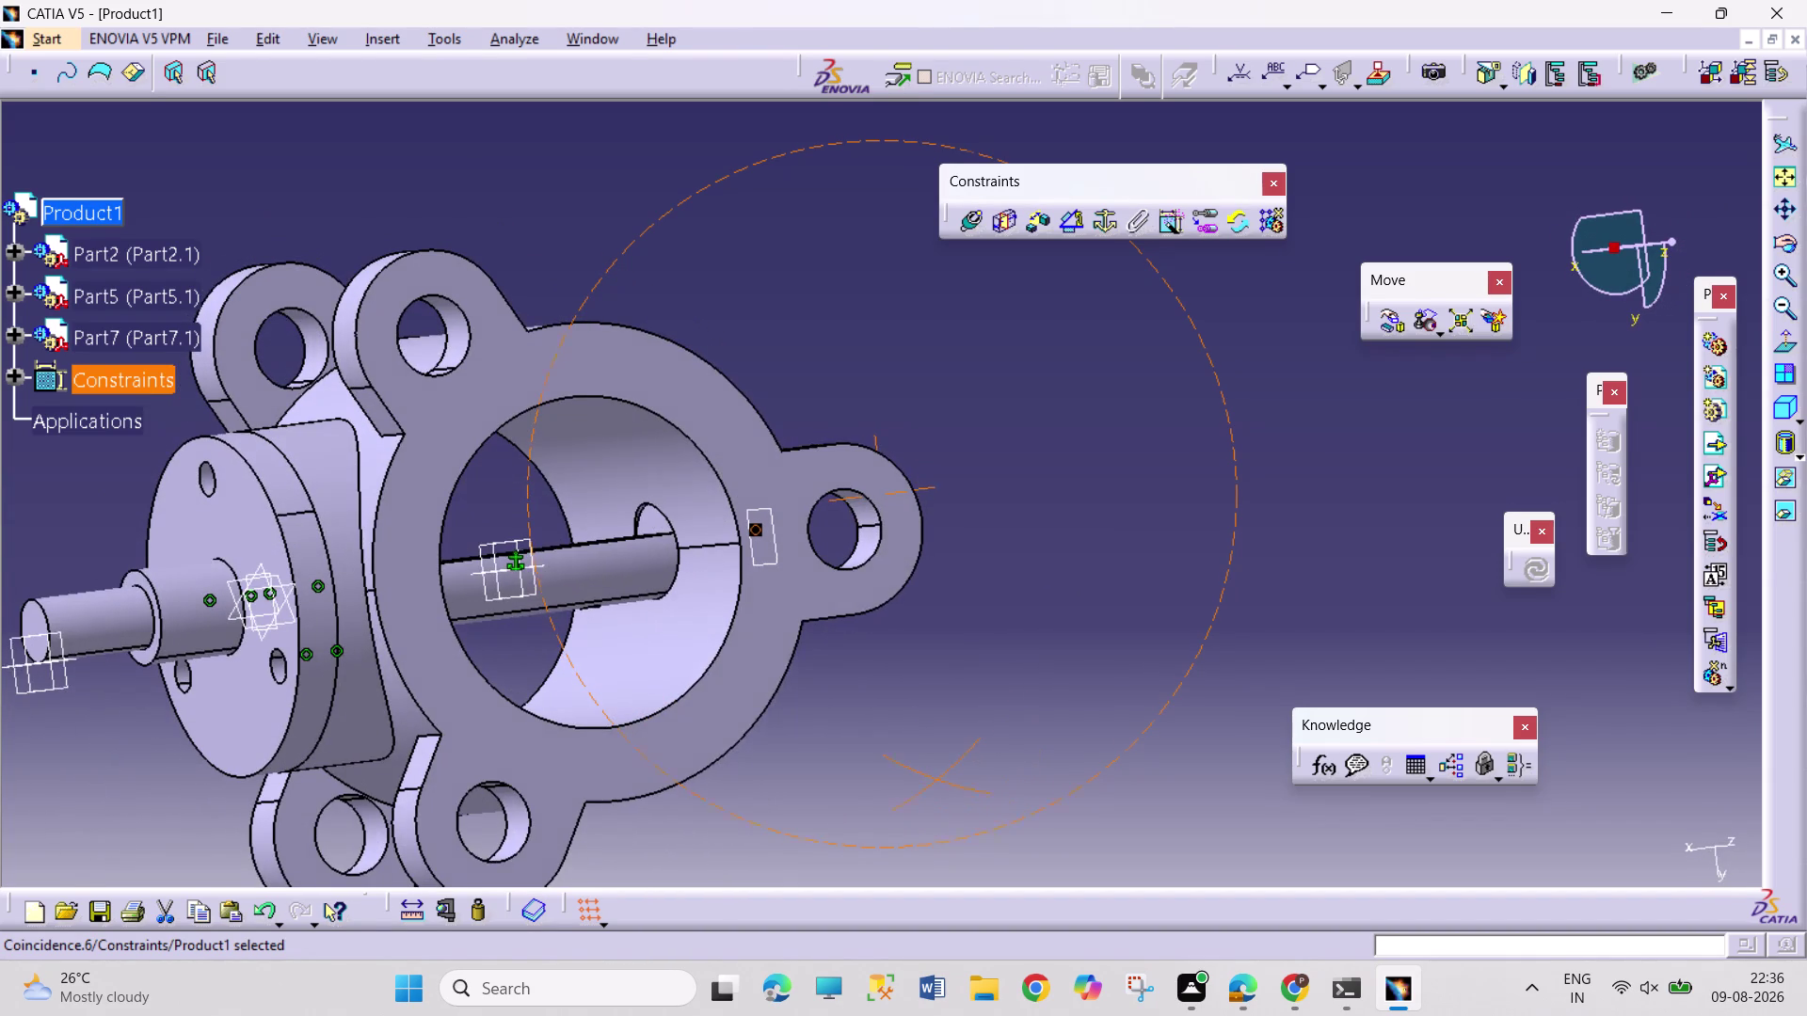
right_drag(951, 787, 955, 795)
middle_drag(1202, 626, 1160, 702)
middle_drag(1278, 597, 1127, 526)
right_drag(1259, 586, 1126, 526)
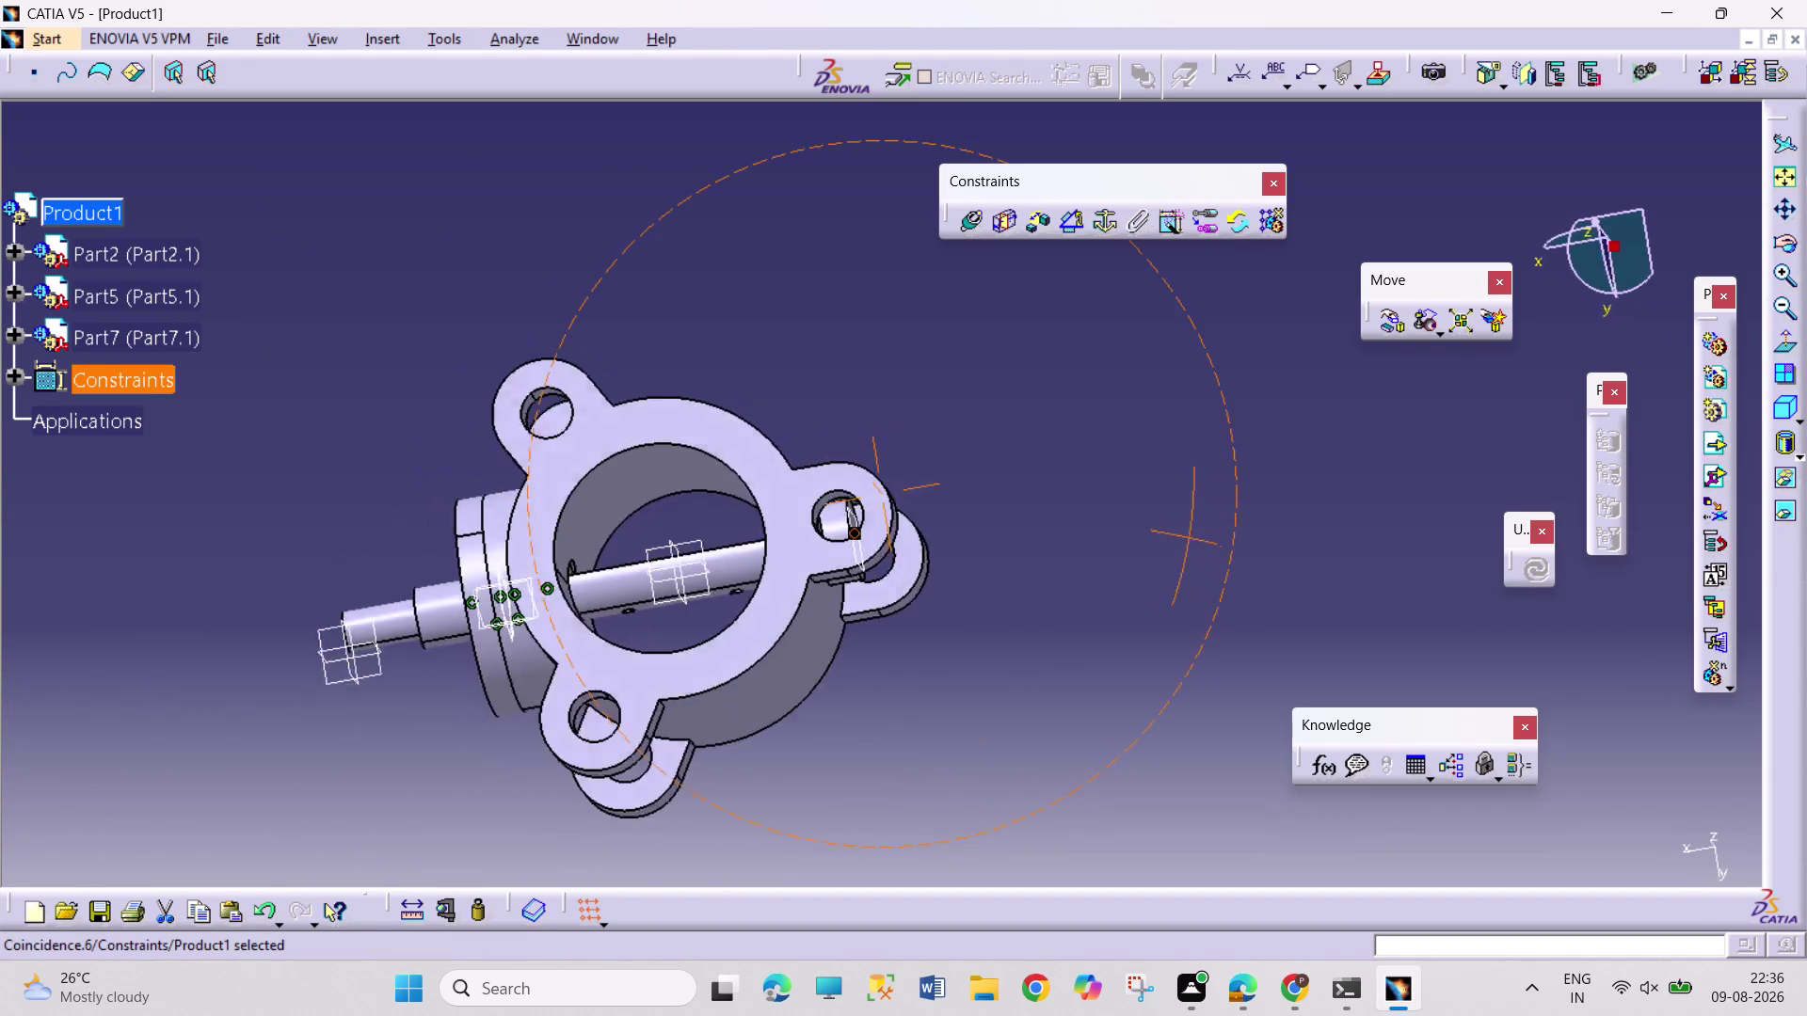
middle_drag(1126, 526, 1092, 531)
right_drag(1126, 526, 1092, 530)
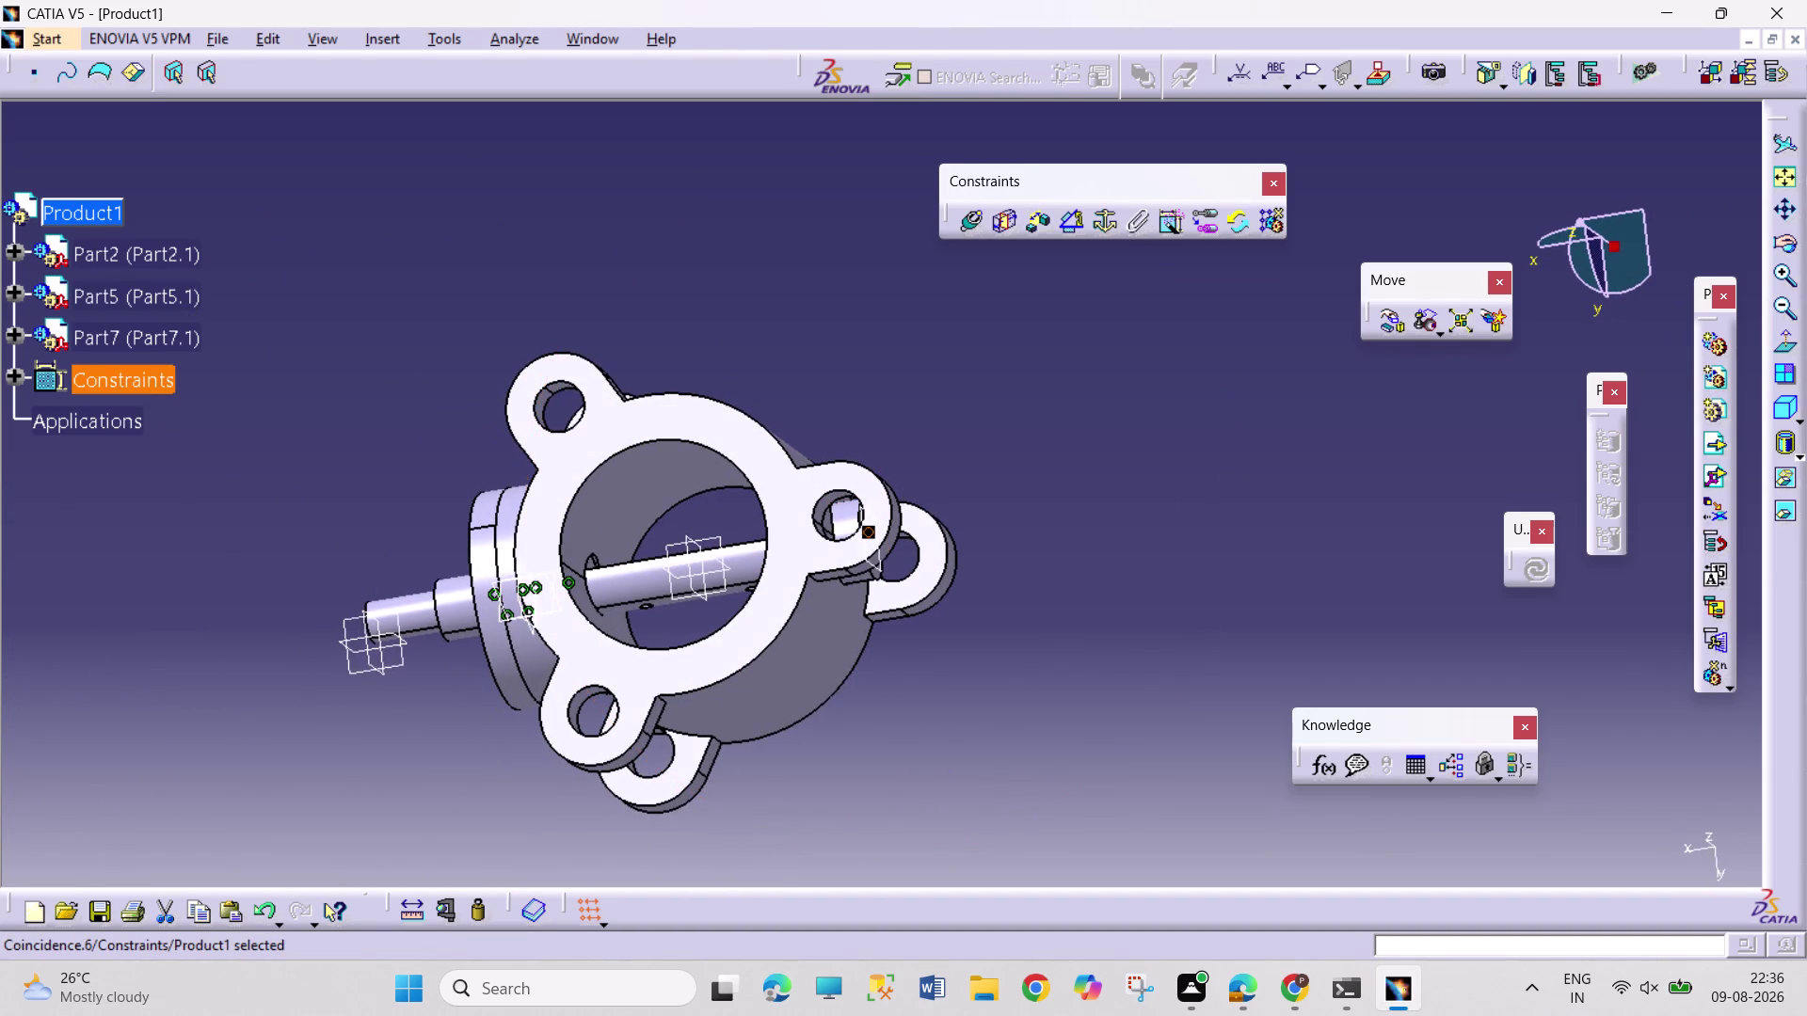
click(388, 638)
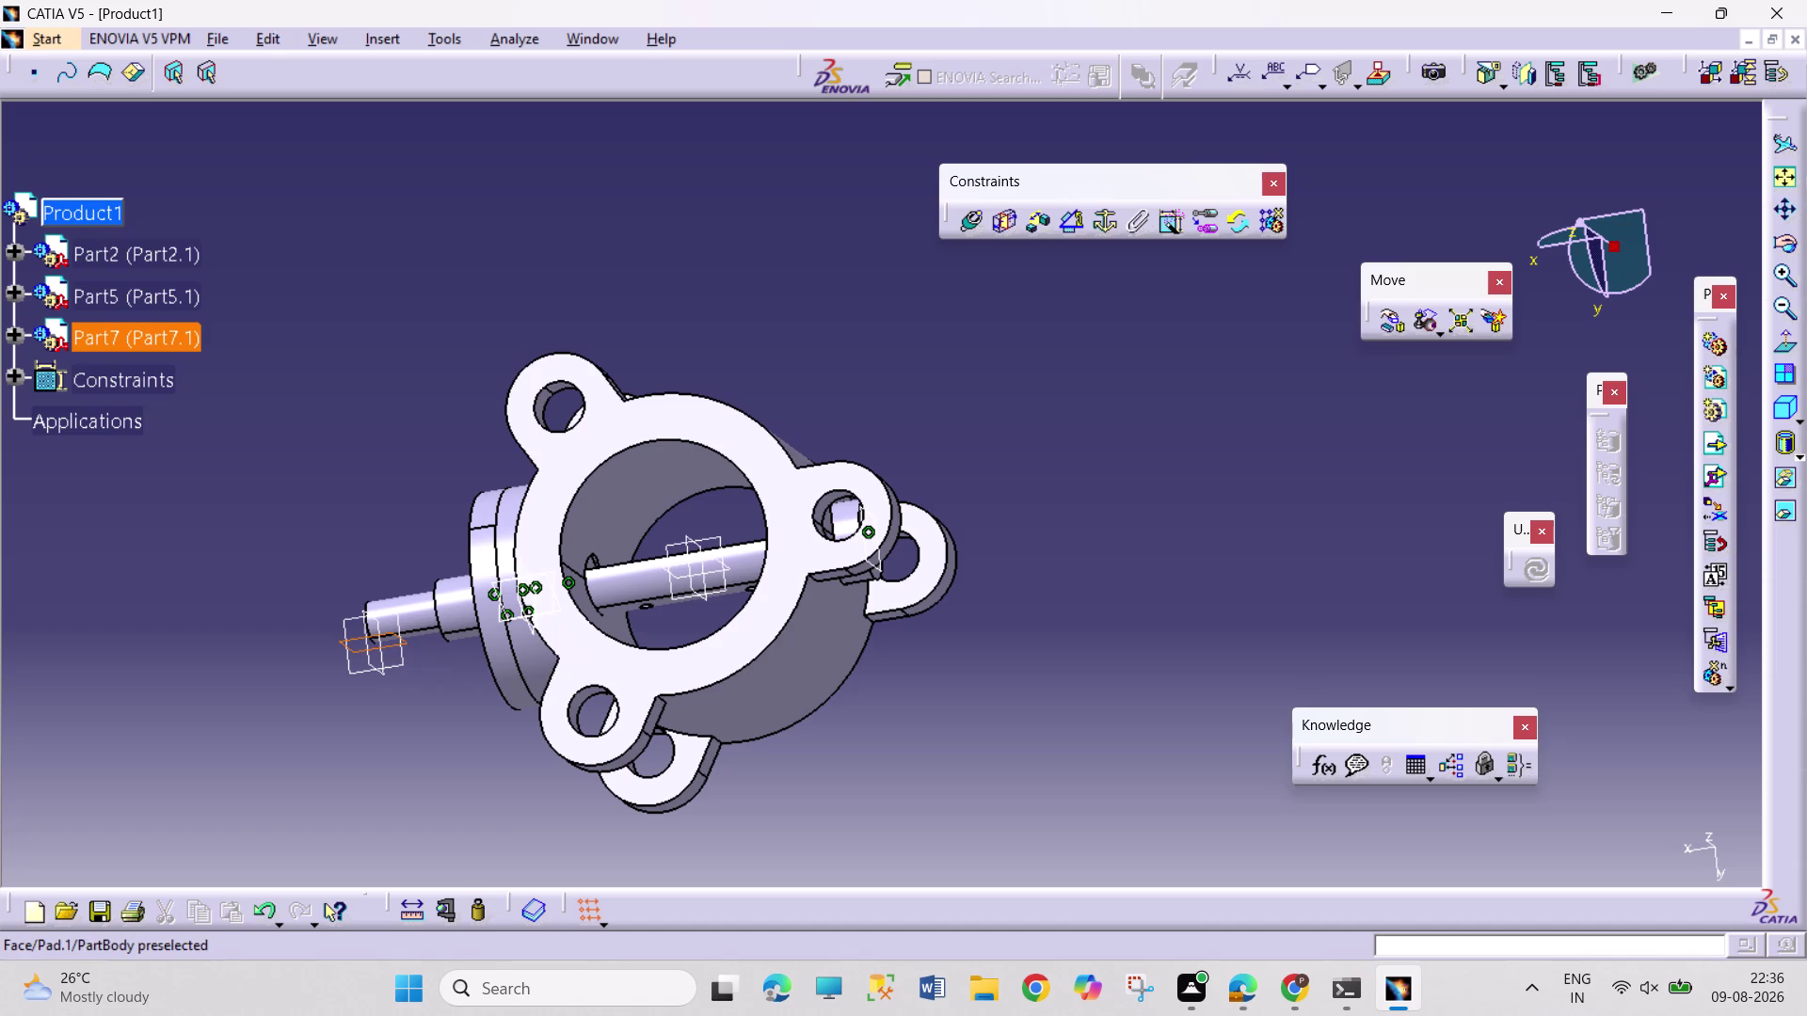
Clear the current selection and scroll through the specification tree.
click(402, 847)
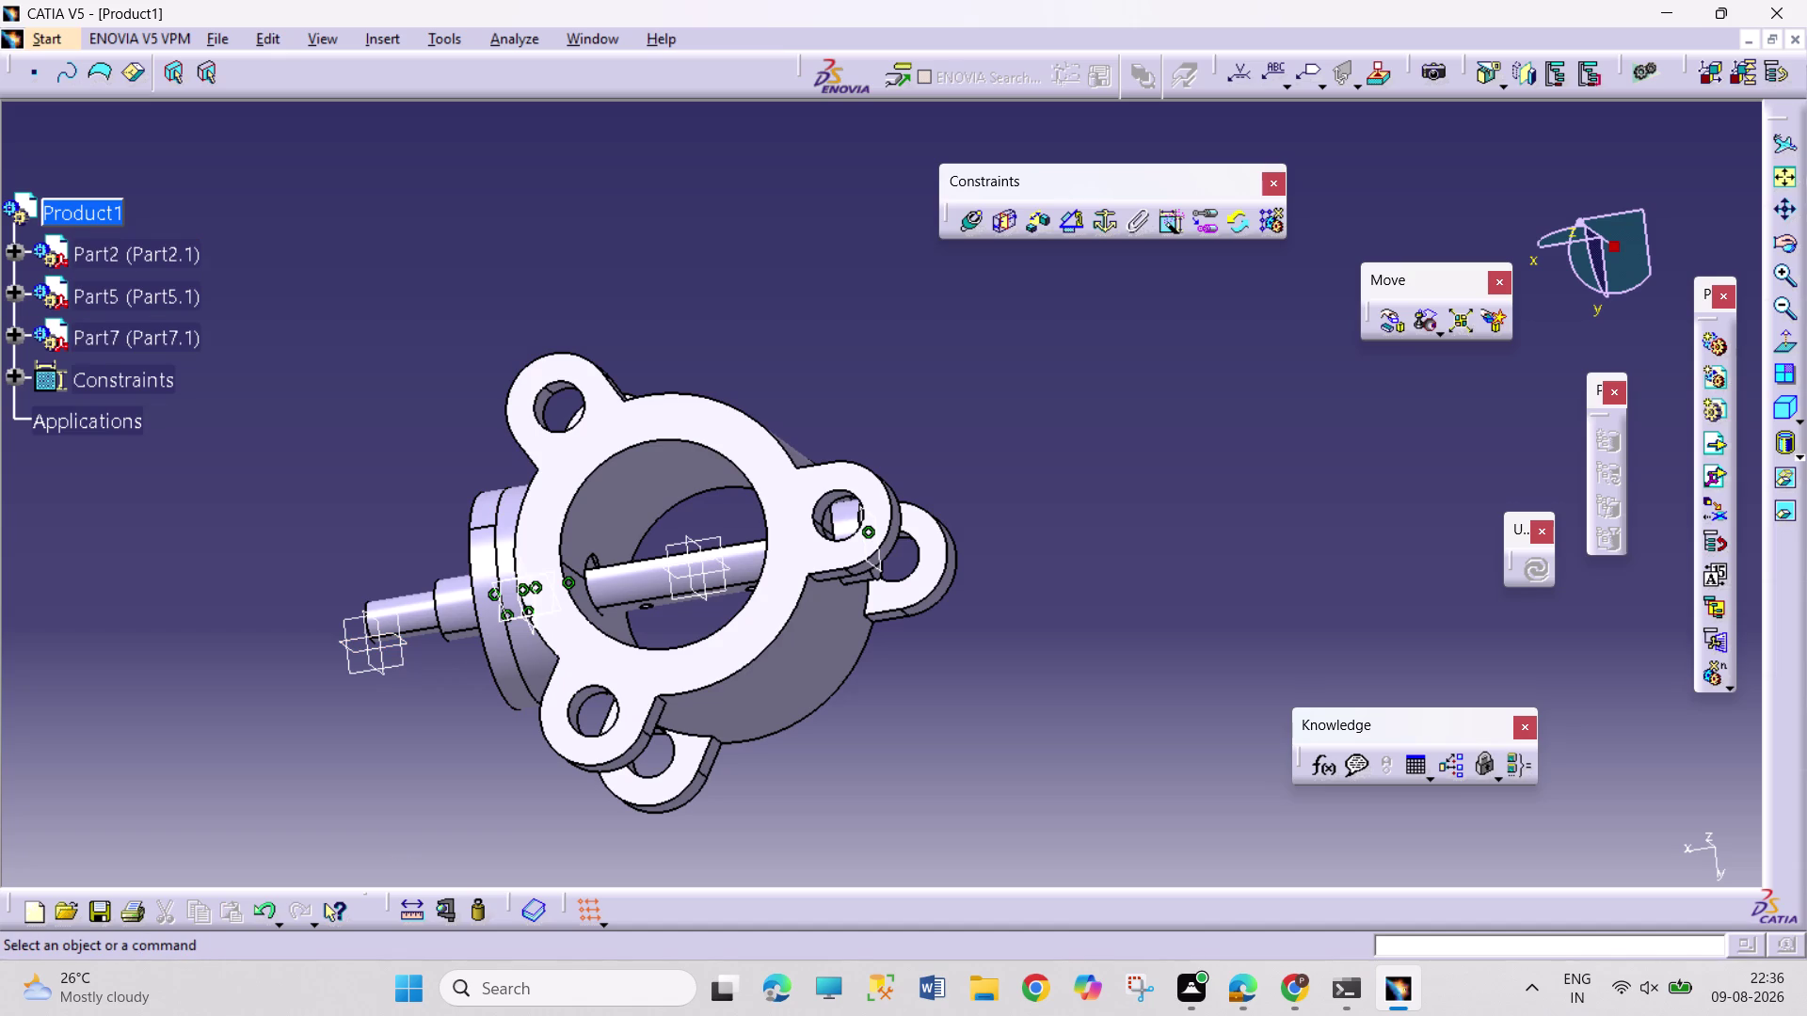
drag(726, 590, 715, 592)
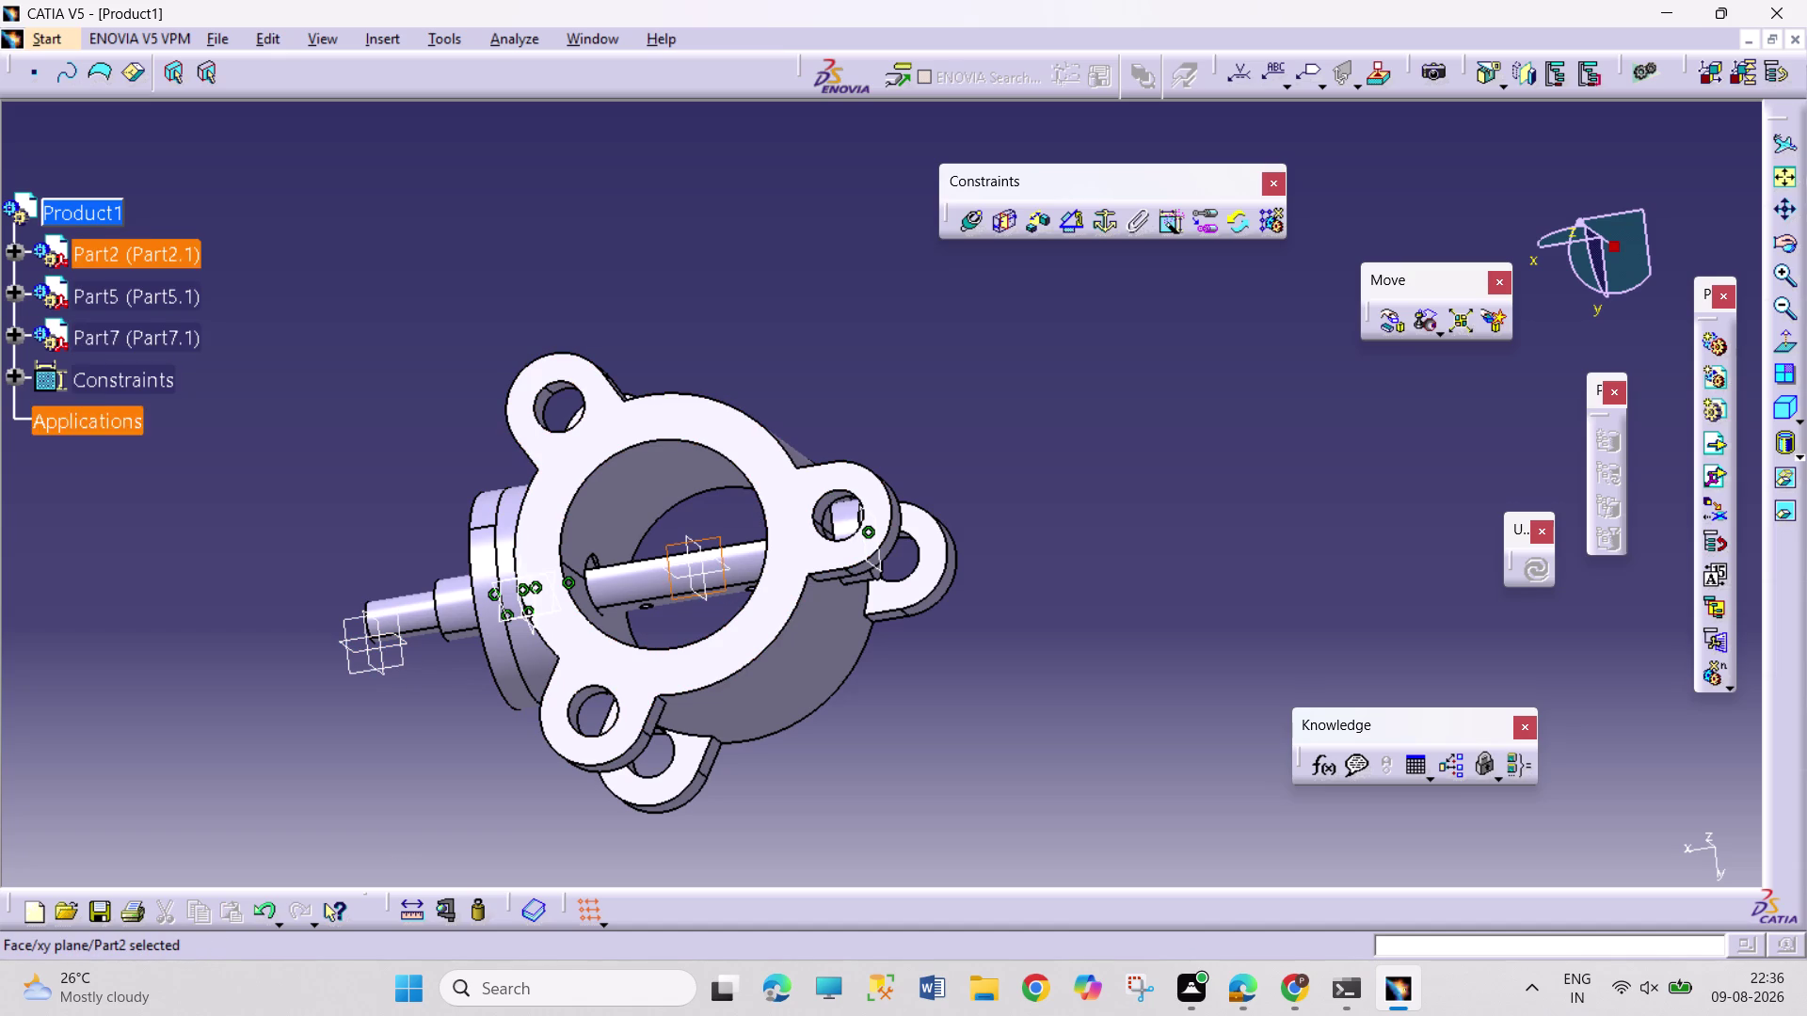
scroll(down, 3)
scroll(down, 3)
scroll(up, 3)
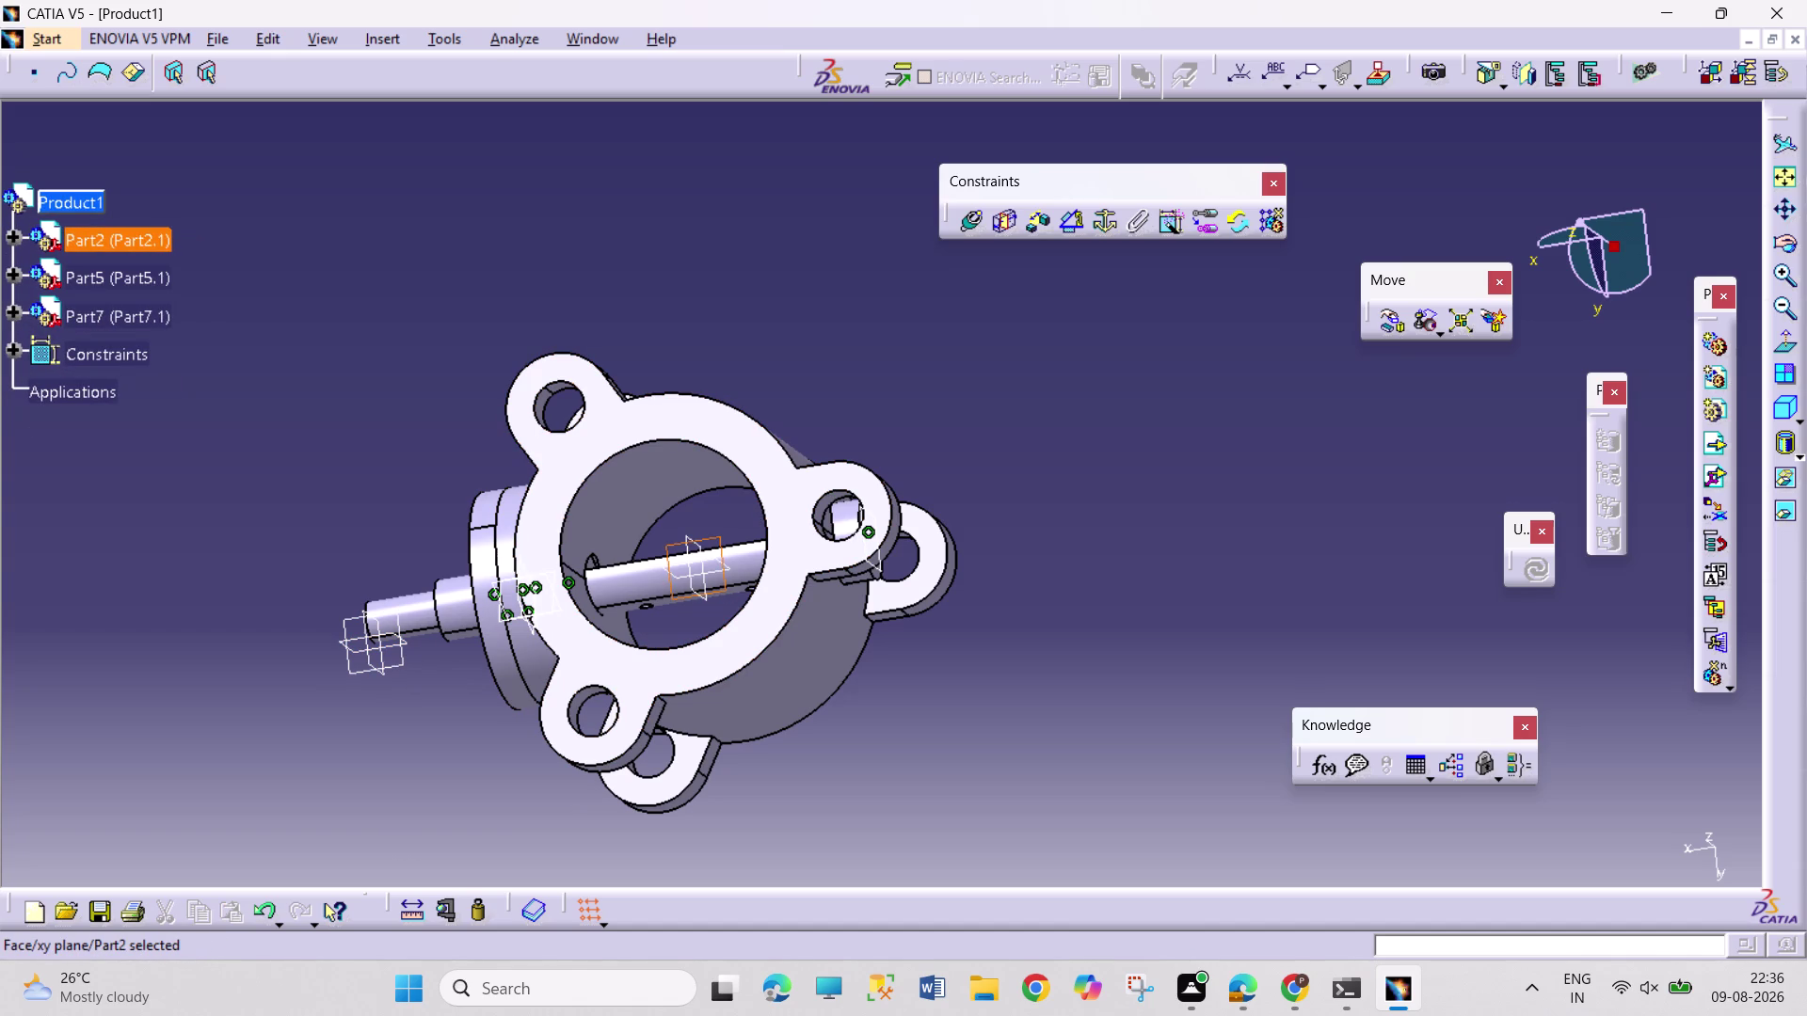
Expand Part2 and Part7 and pick the xy plane of each.
click(17, 308)
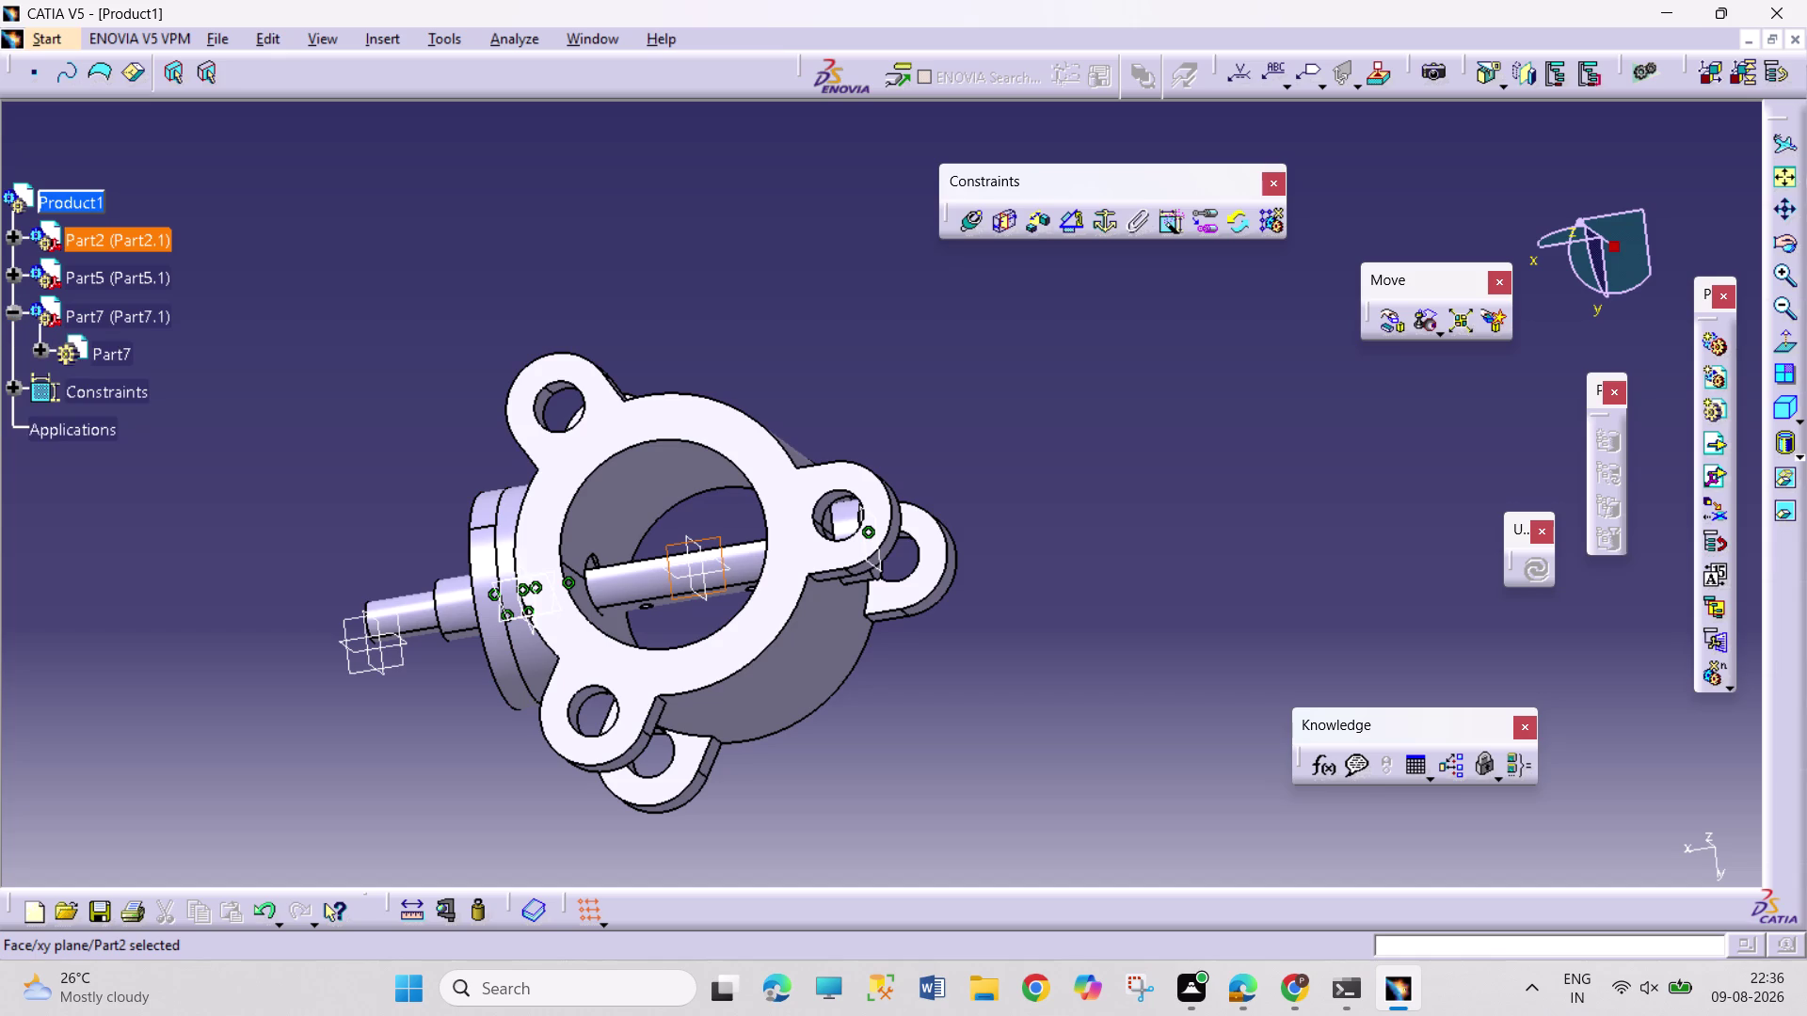
click(11, 235)
click(40, 276)
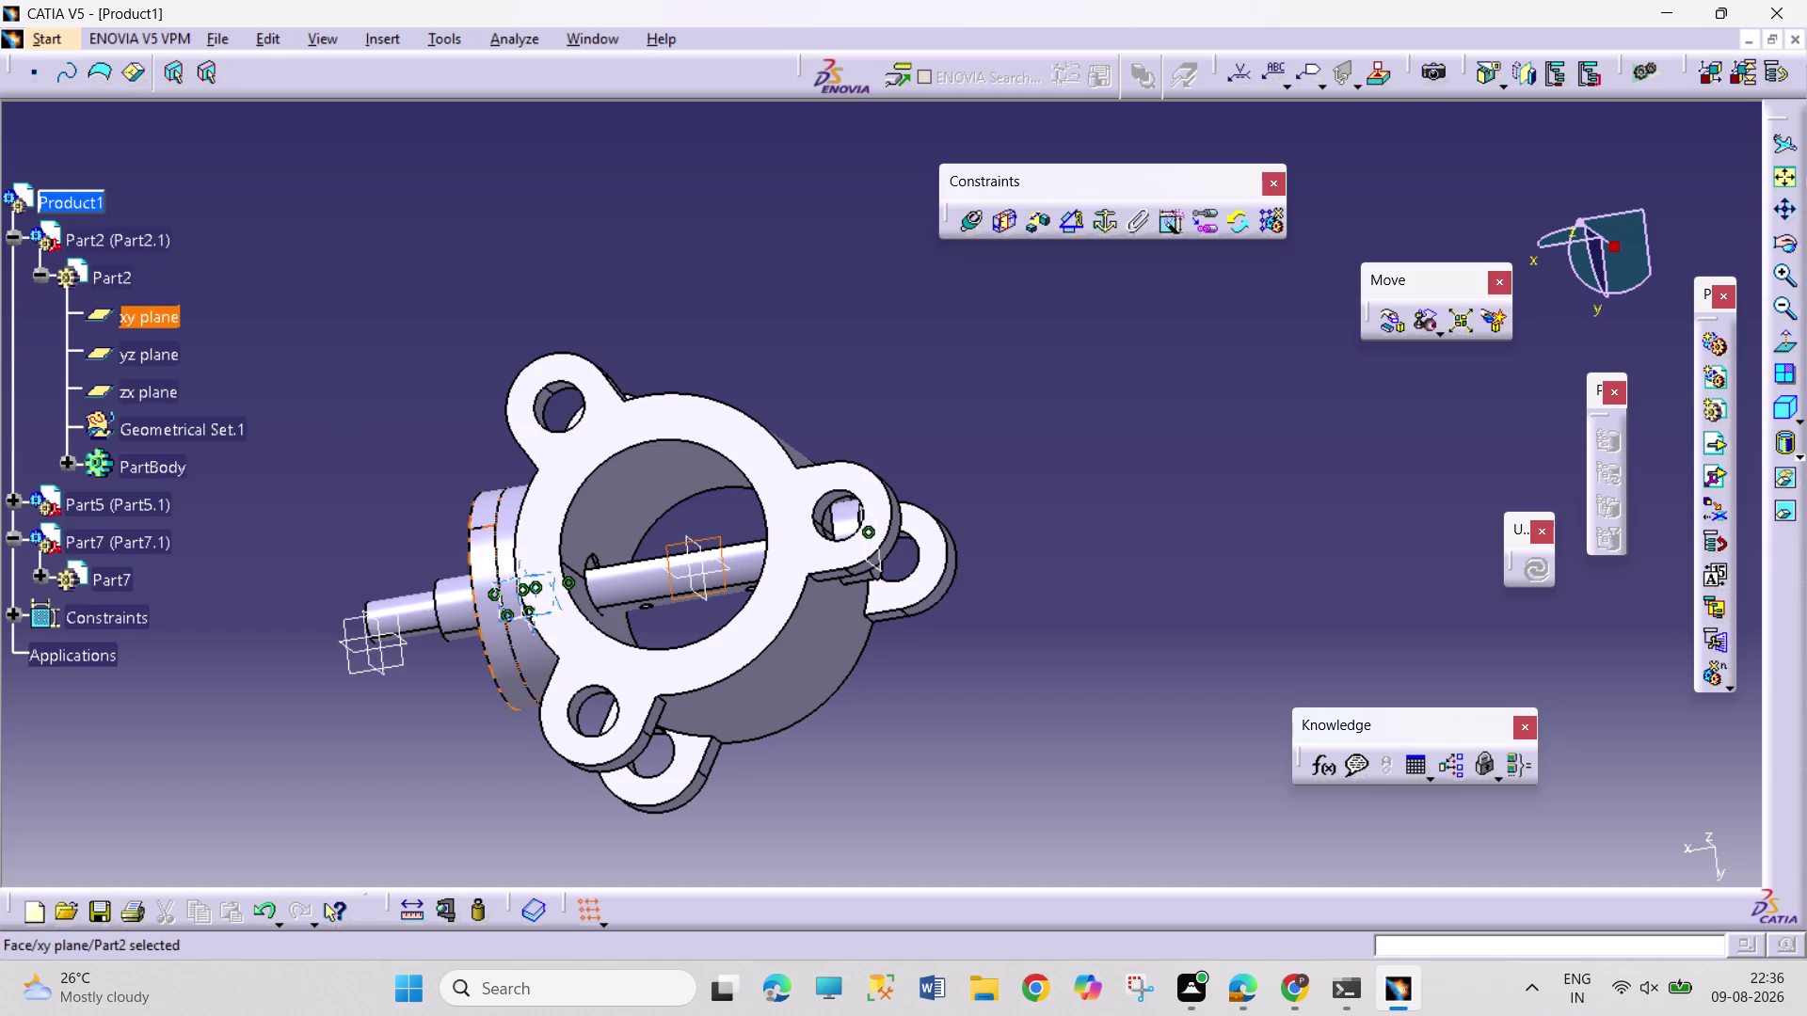
click(37, 573)
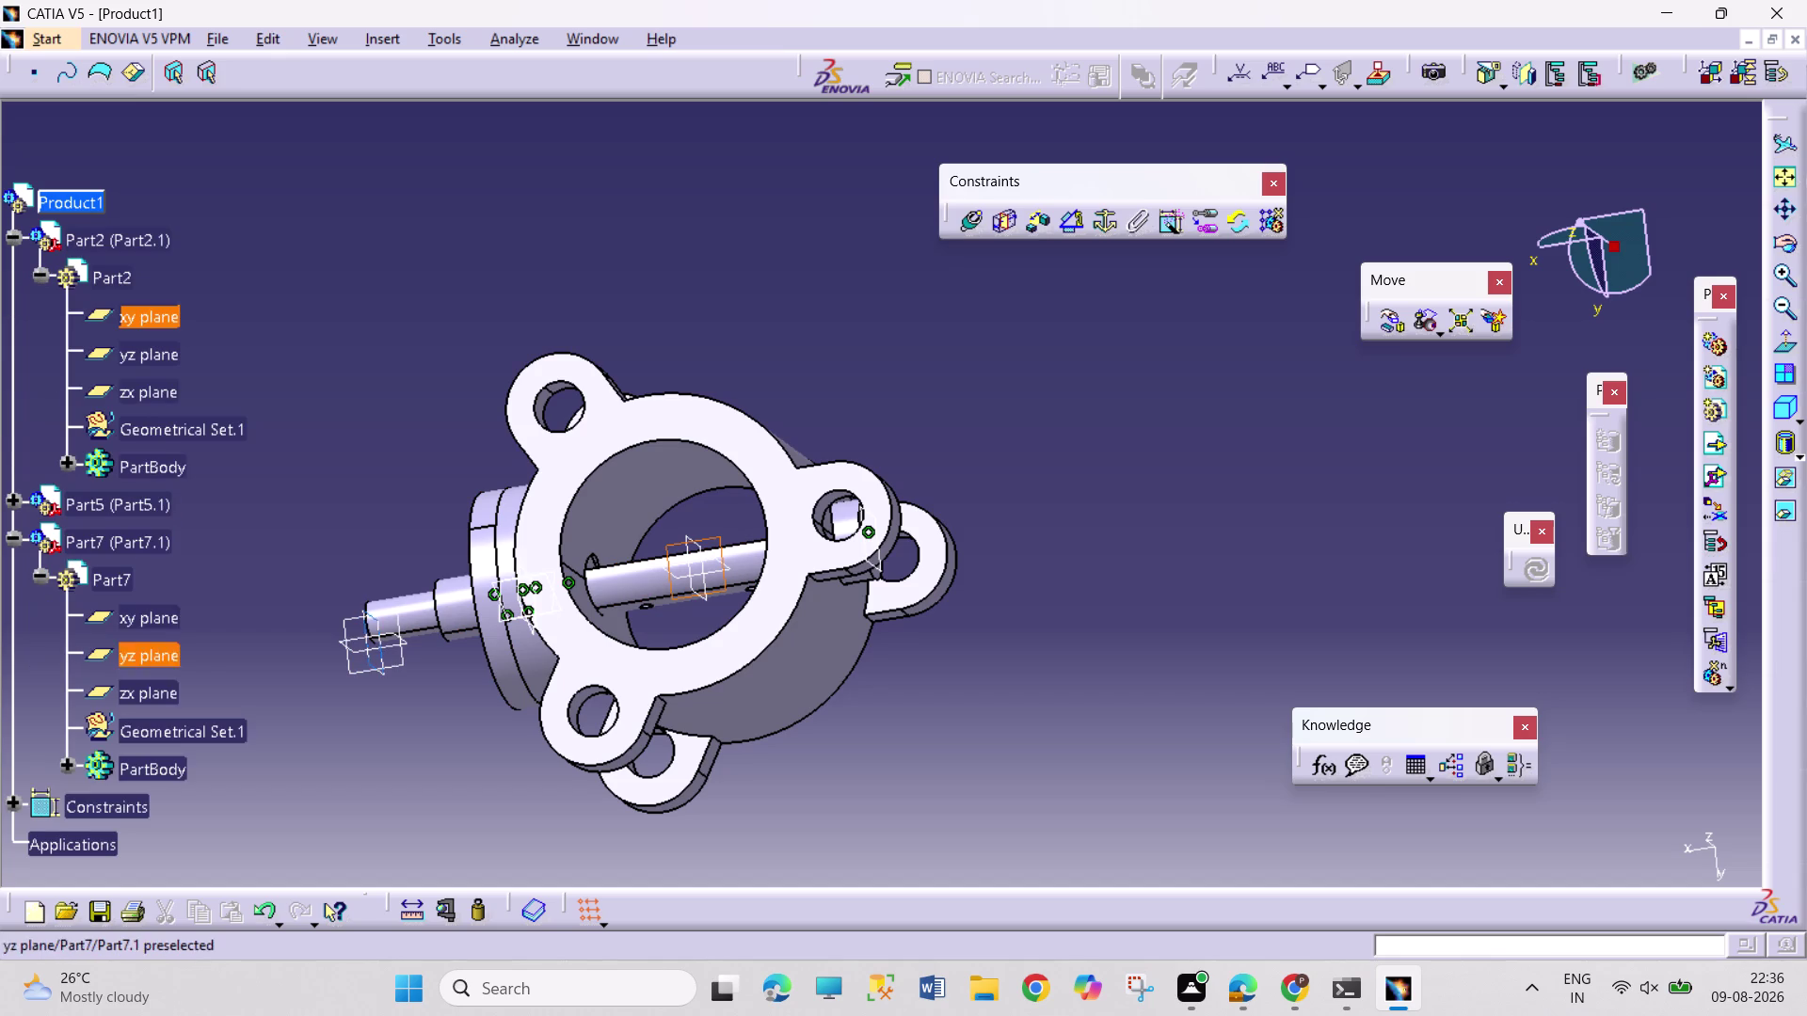
click(168, 626)
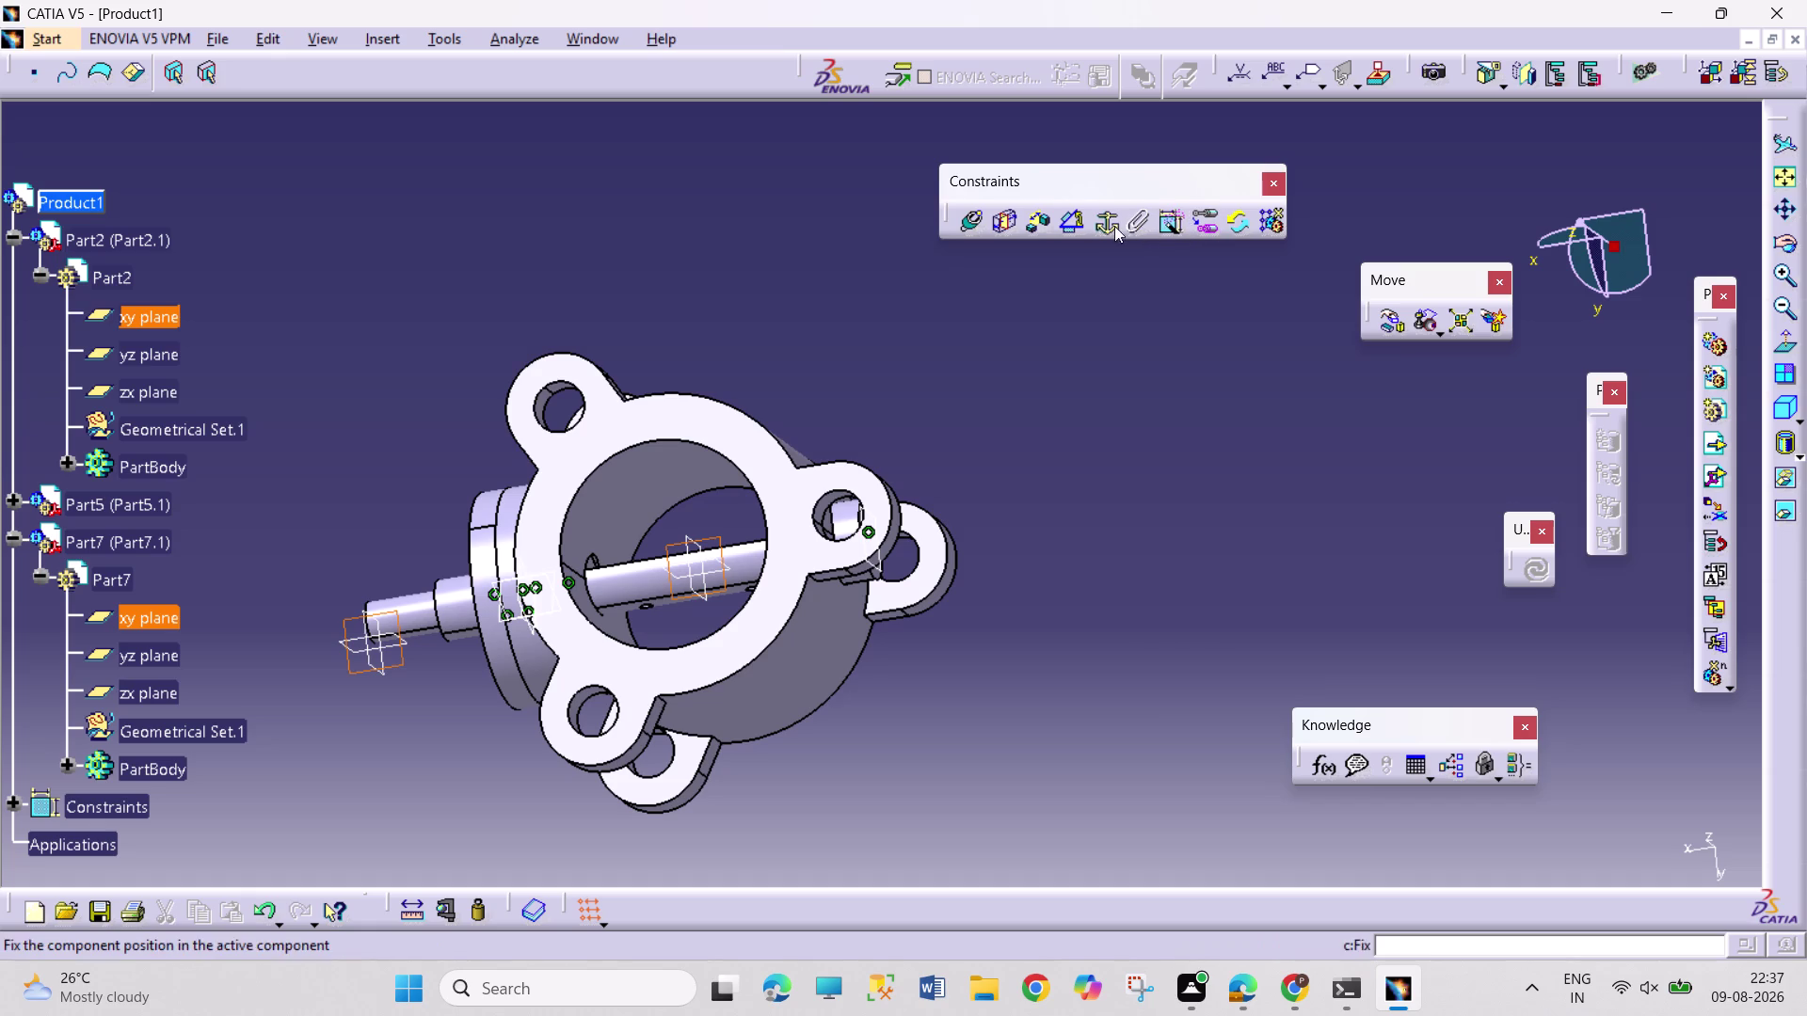
Try angle constraints on the xy and yz planes, abandoning both.
click(1074, 220)
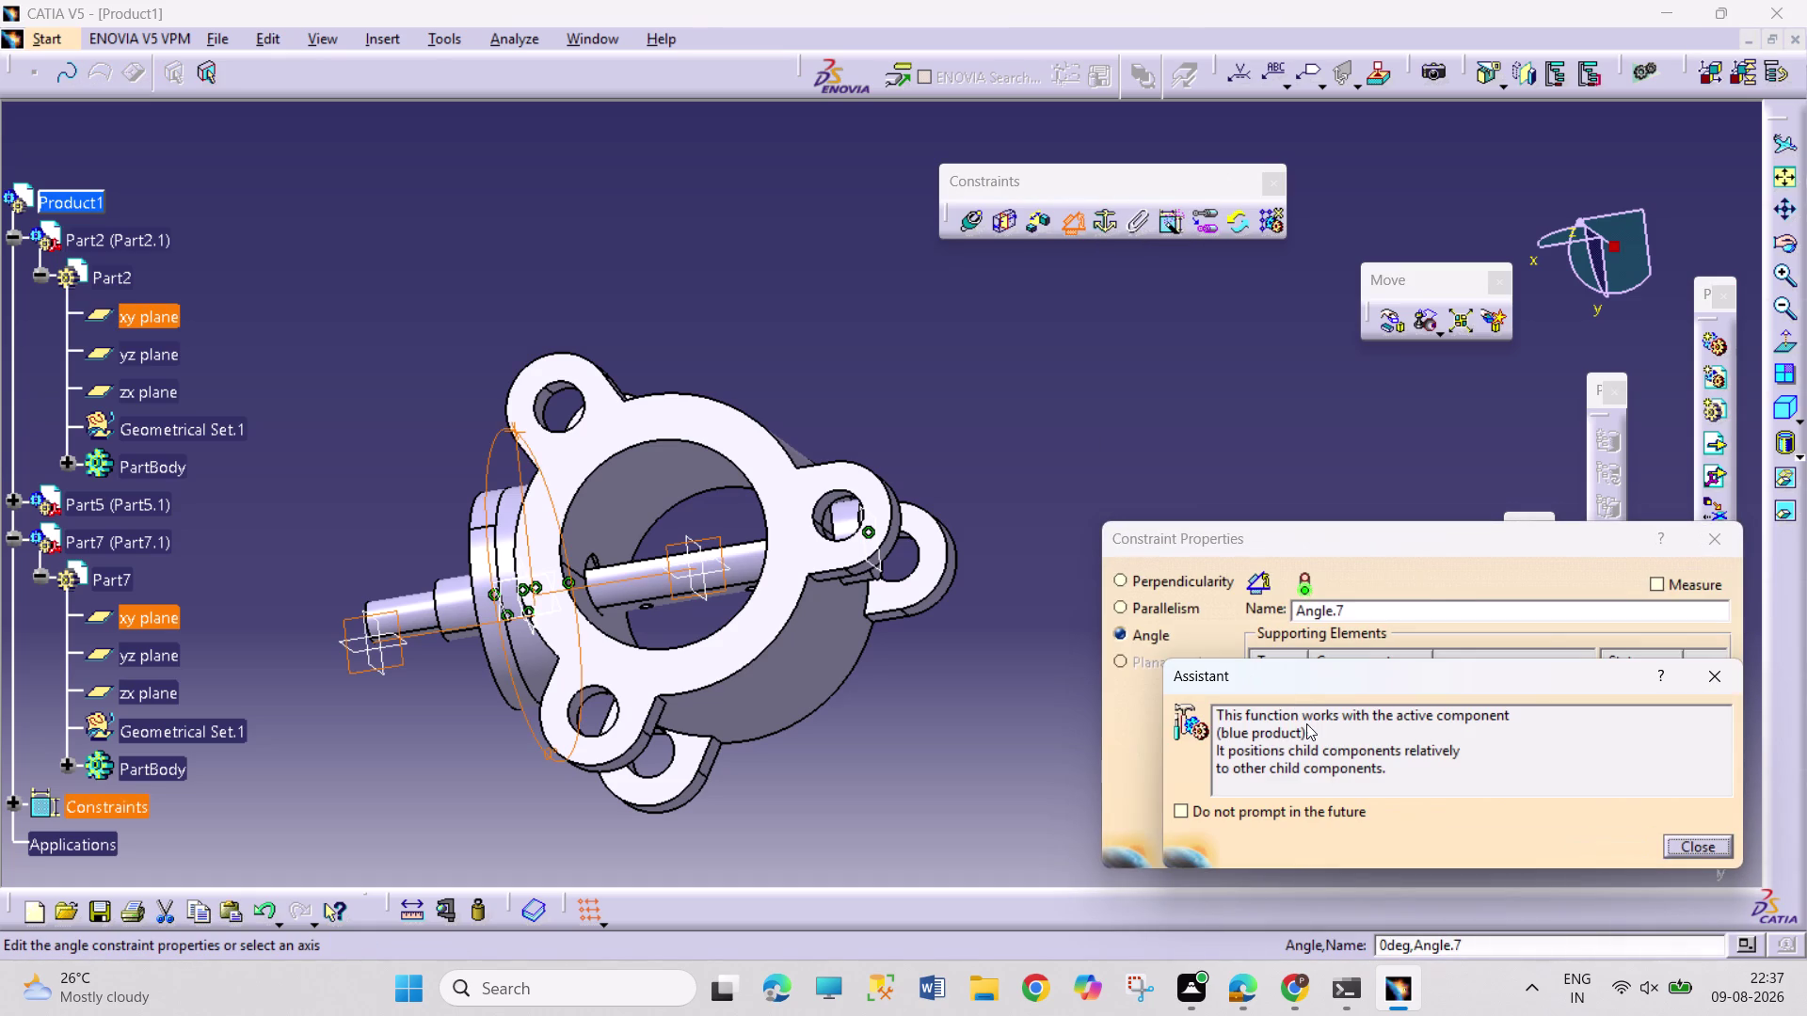
click(1716, 844)
click(1702, 844)
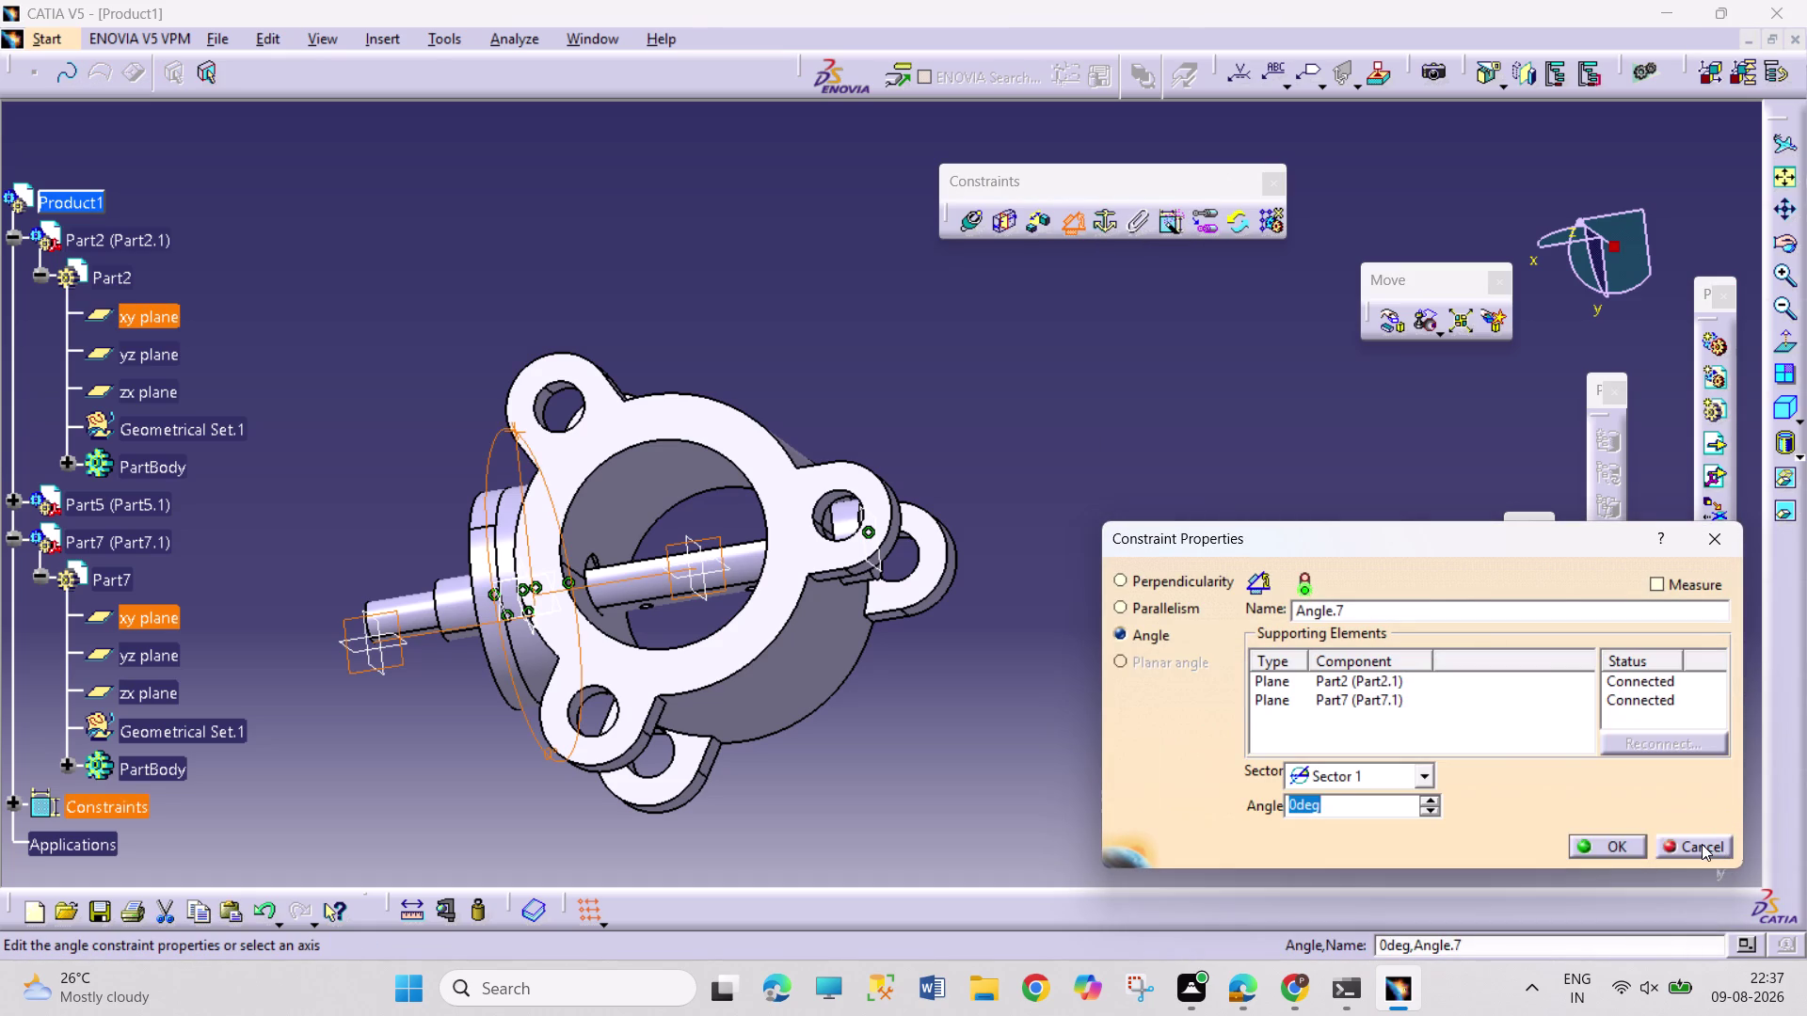
click(127, 353)
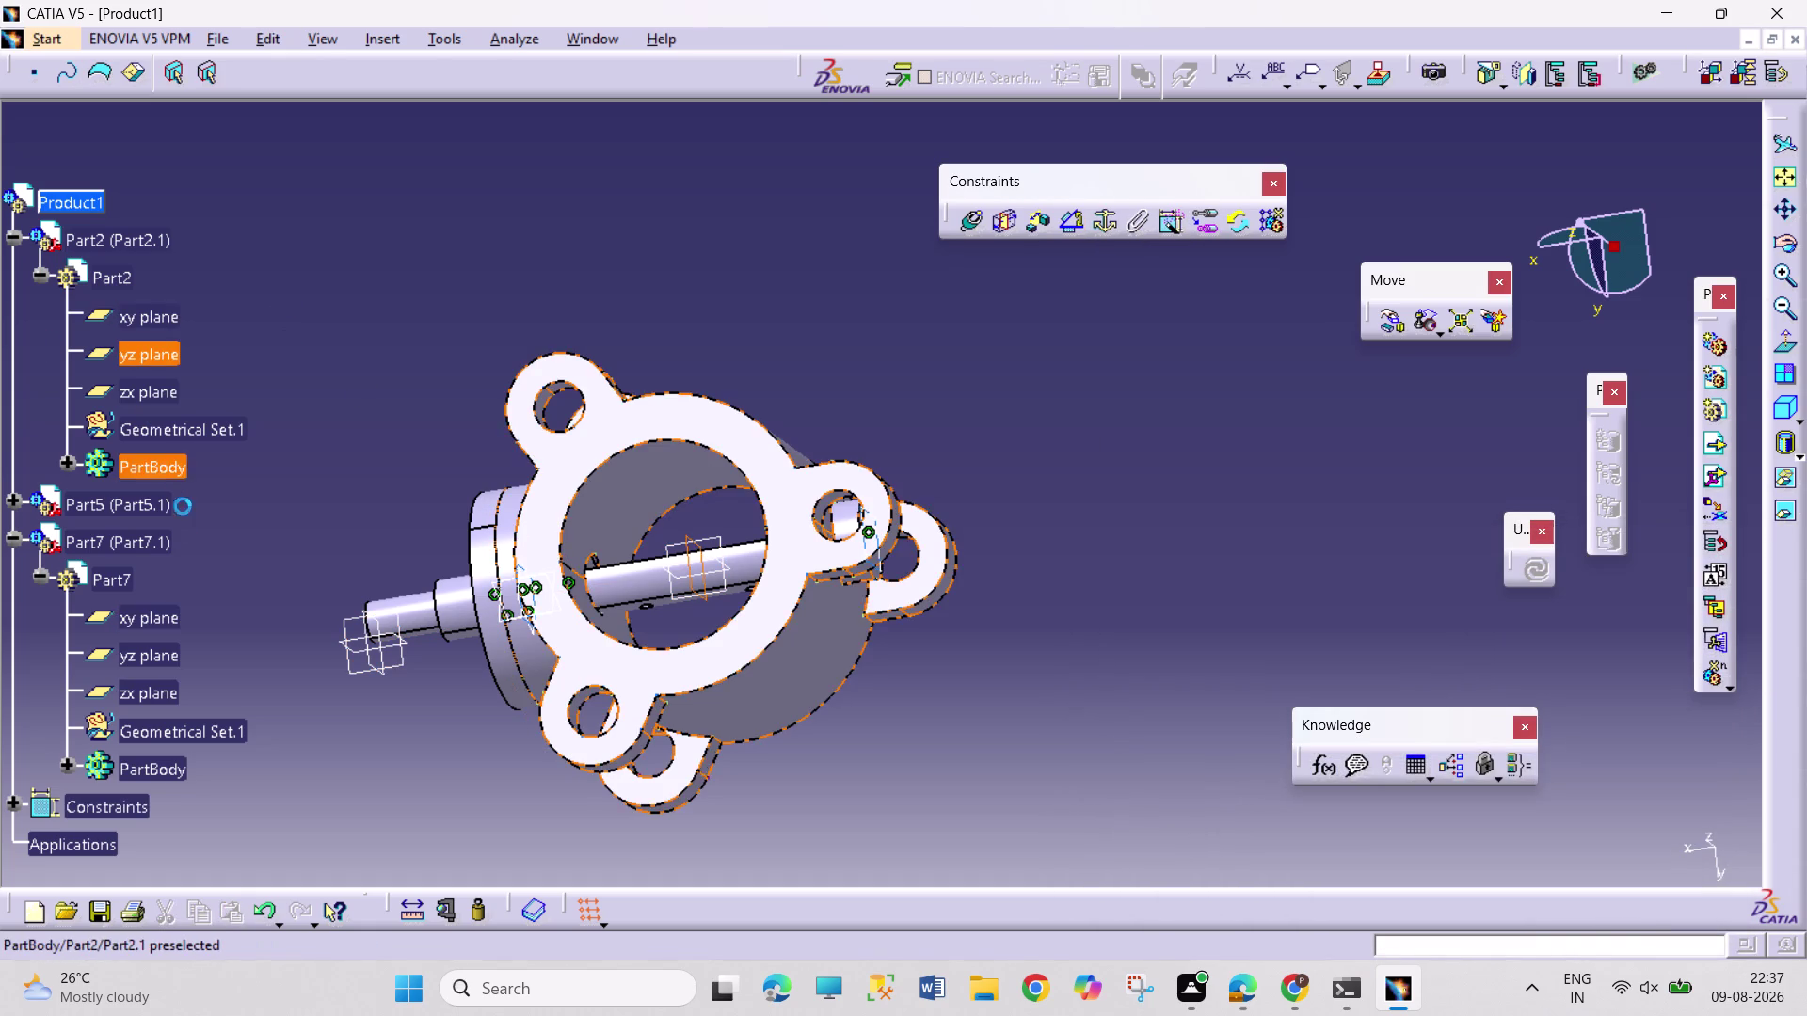
click(168, 654)
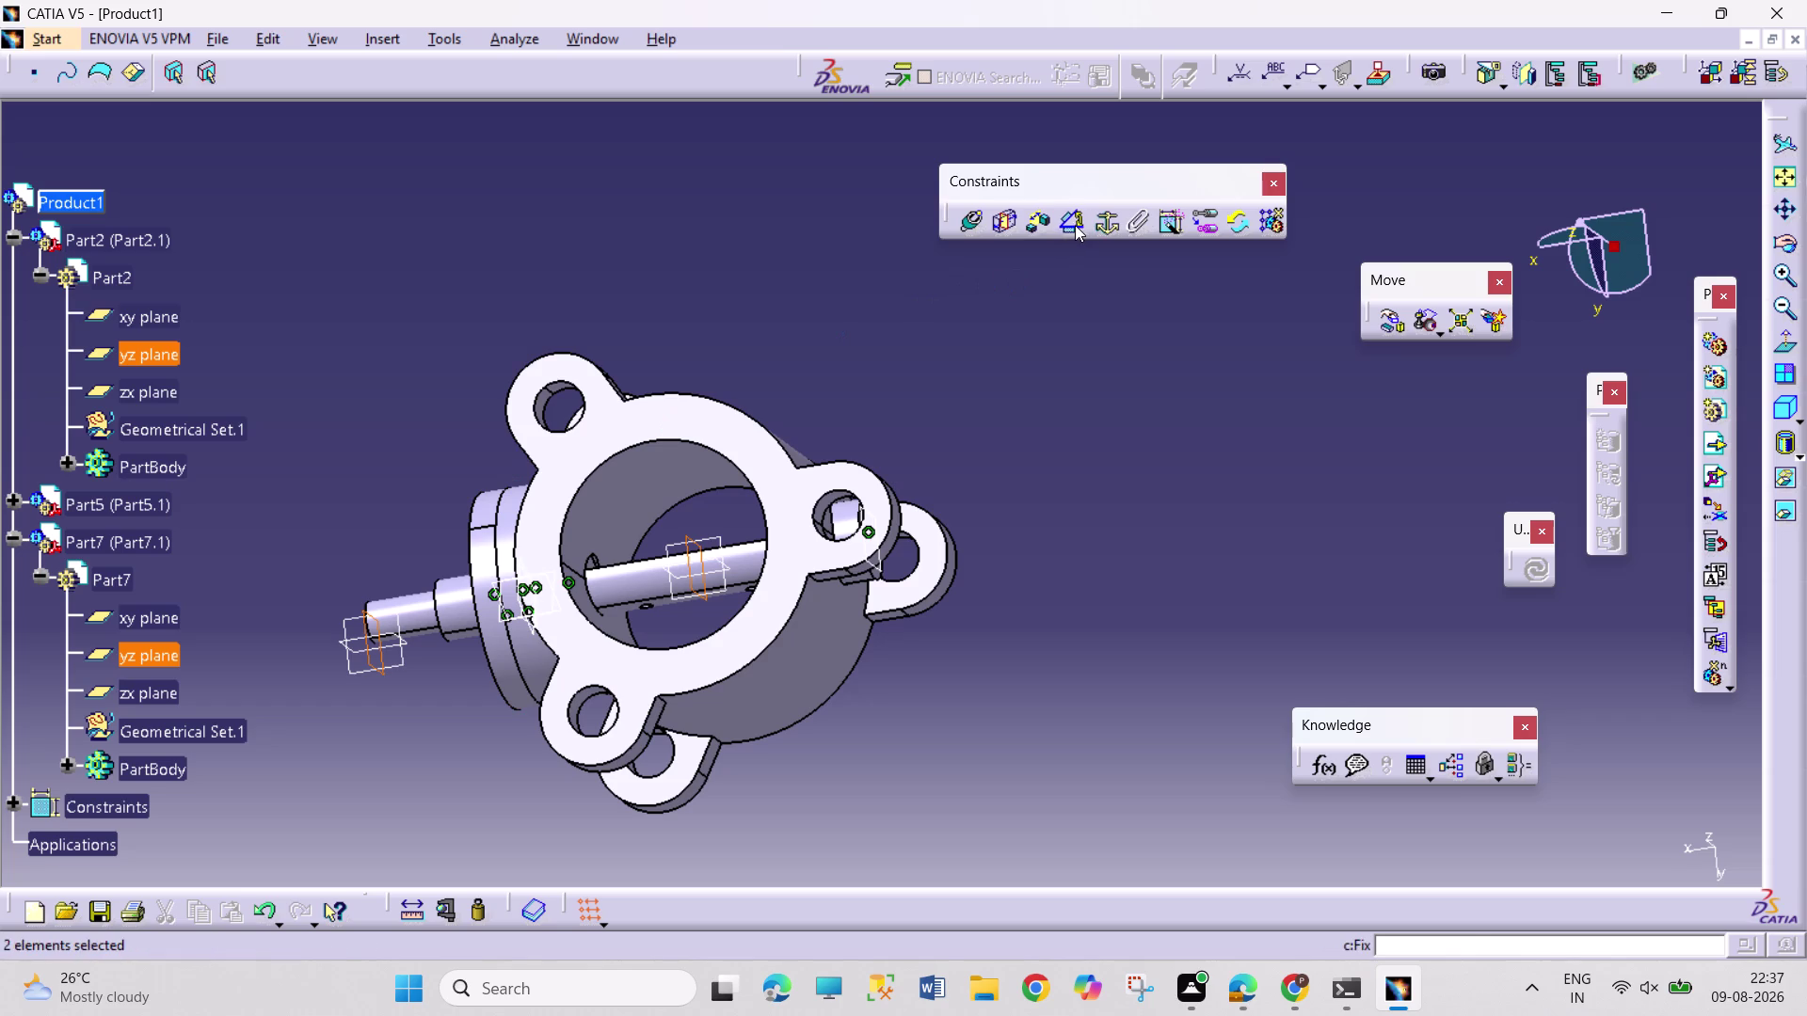
click(1071, 224)
click(1689, 842)
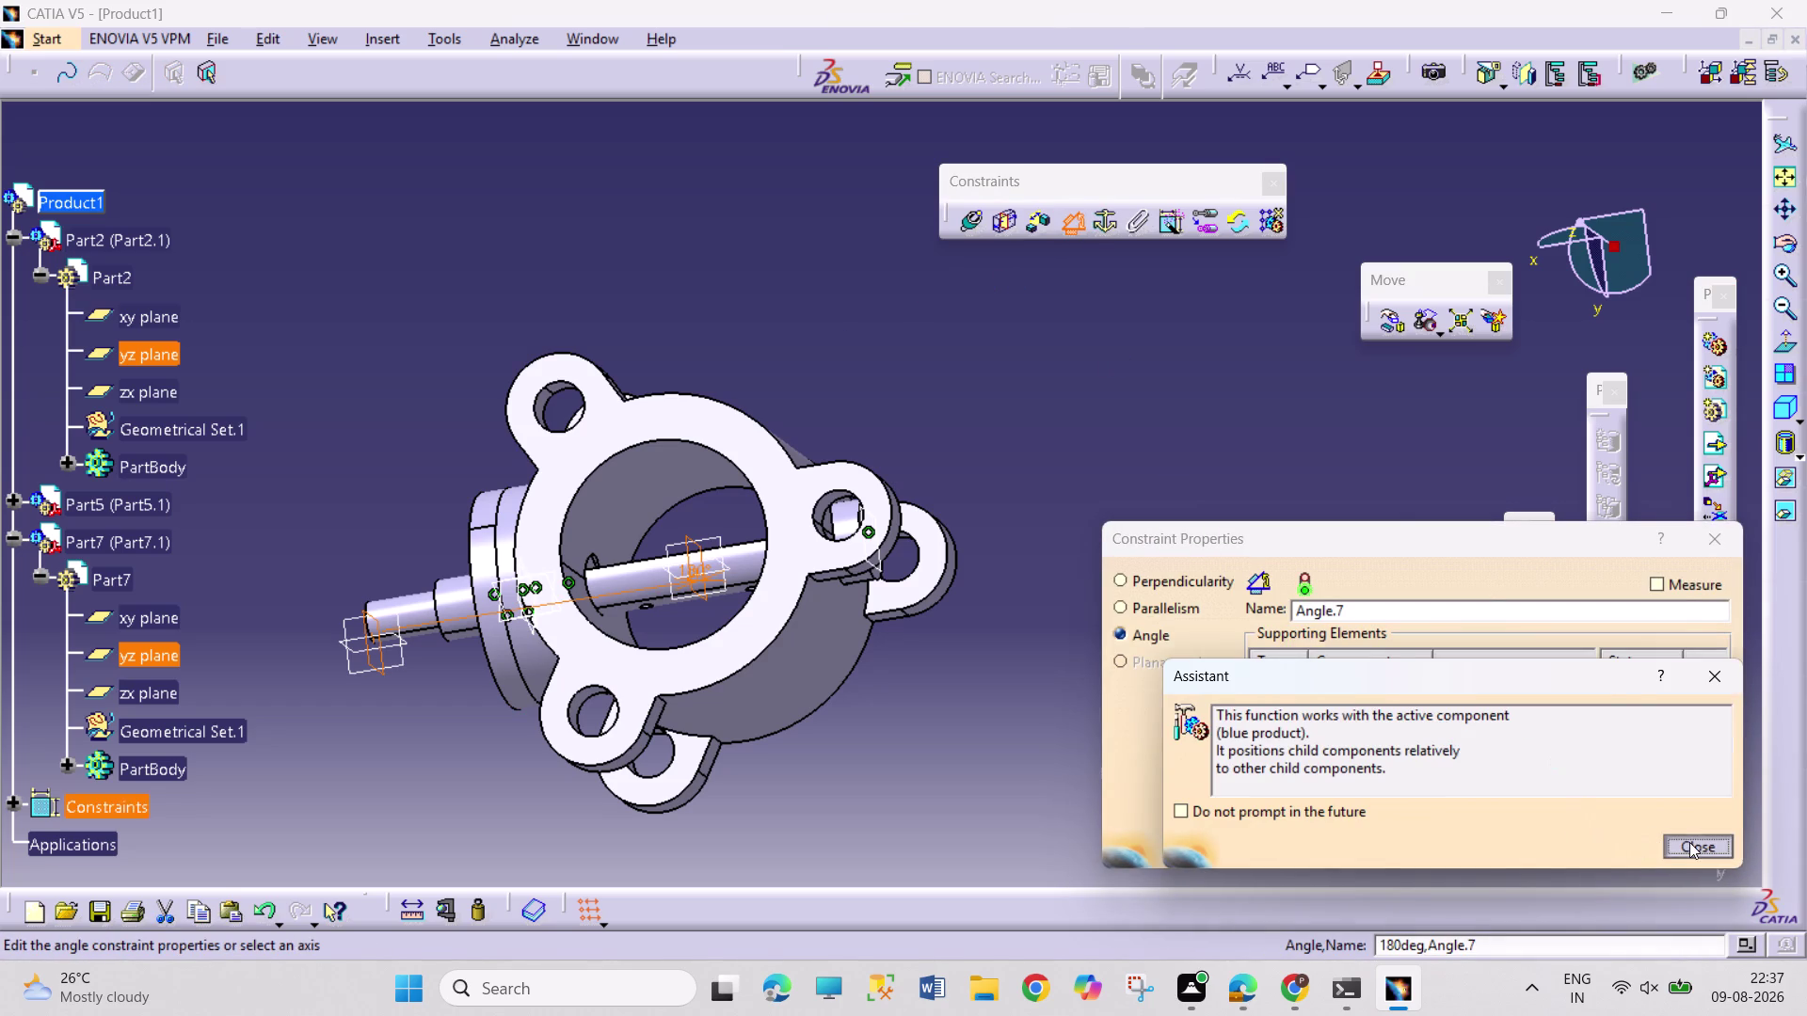
click(1672, 852)
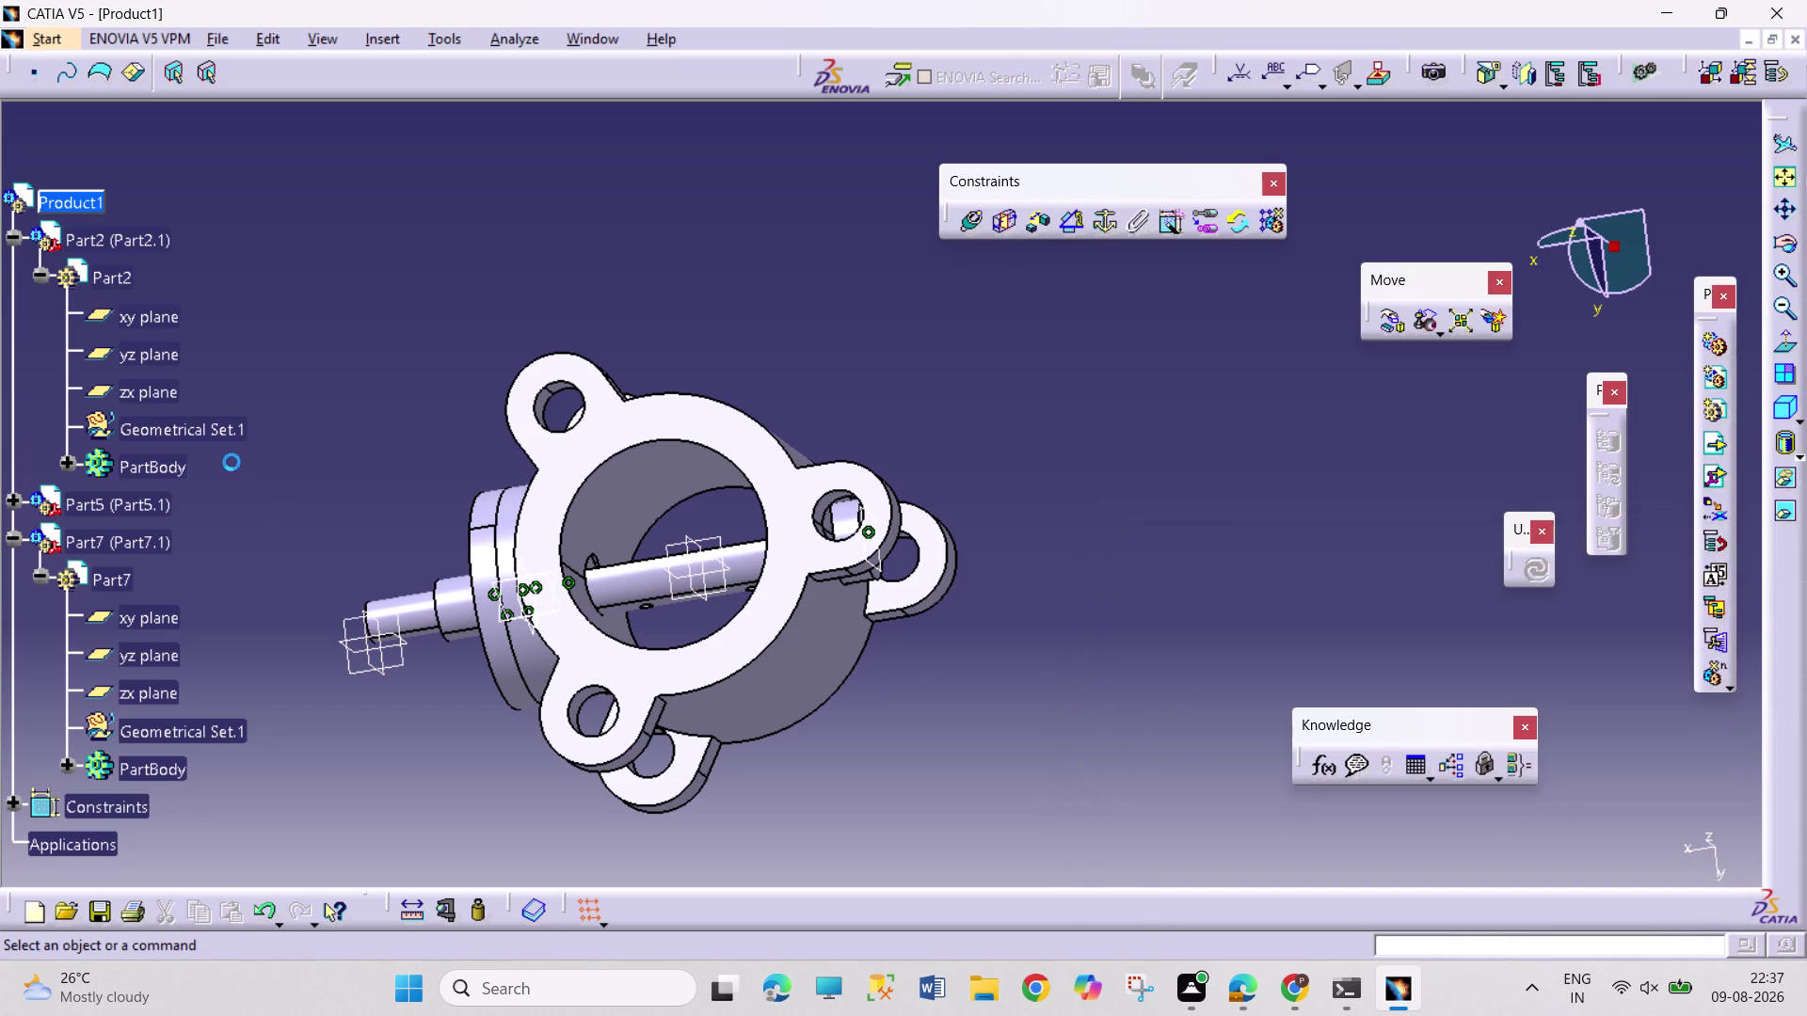
Set a 180° angle constraint between the Part2 and Part7 zx planes, then update.
click(150, 390)
click(137, 699)
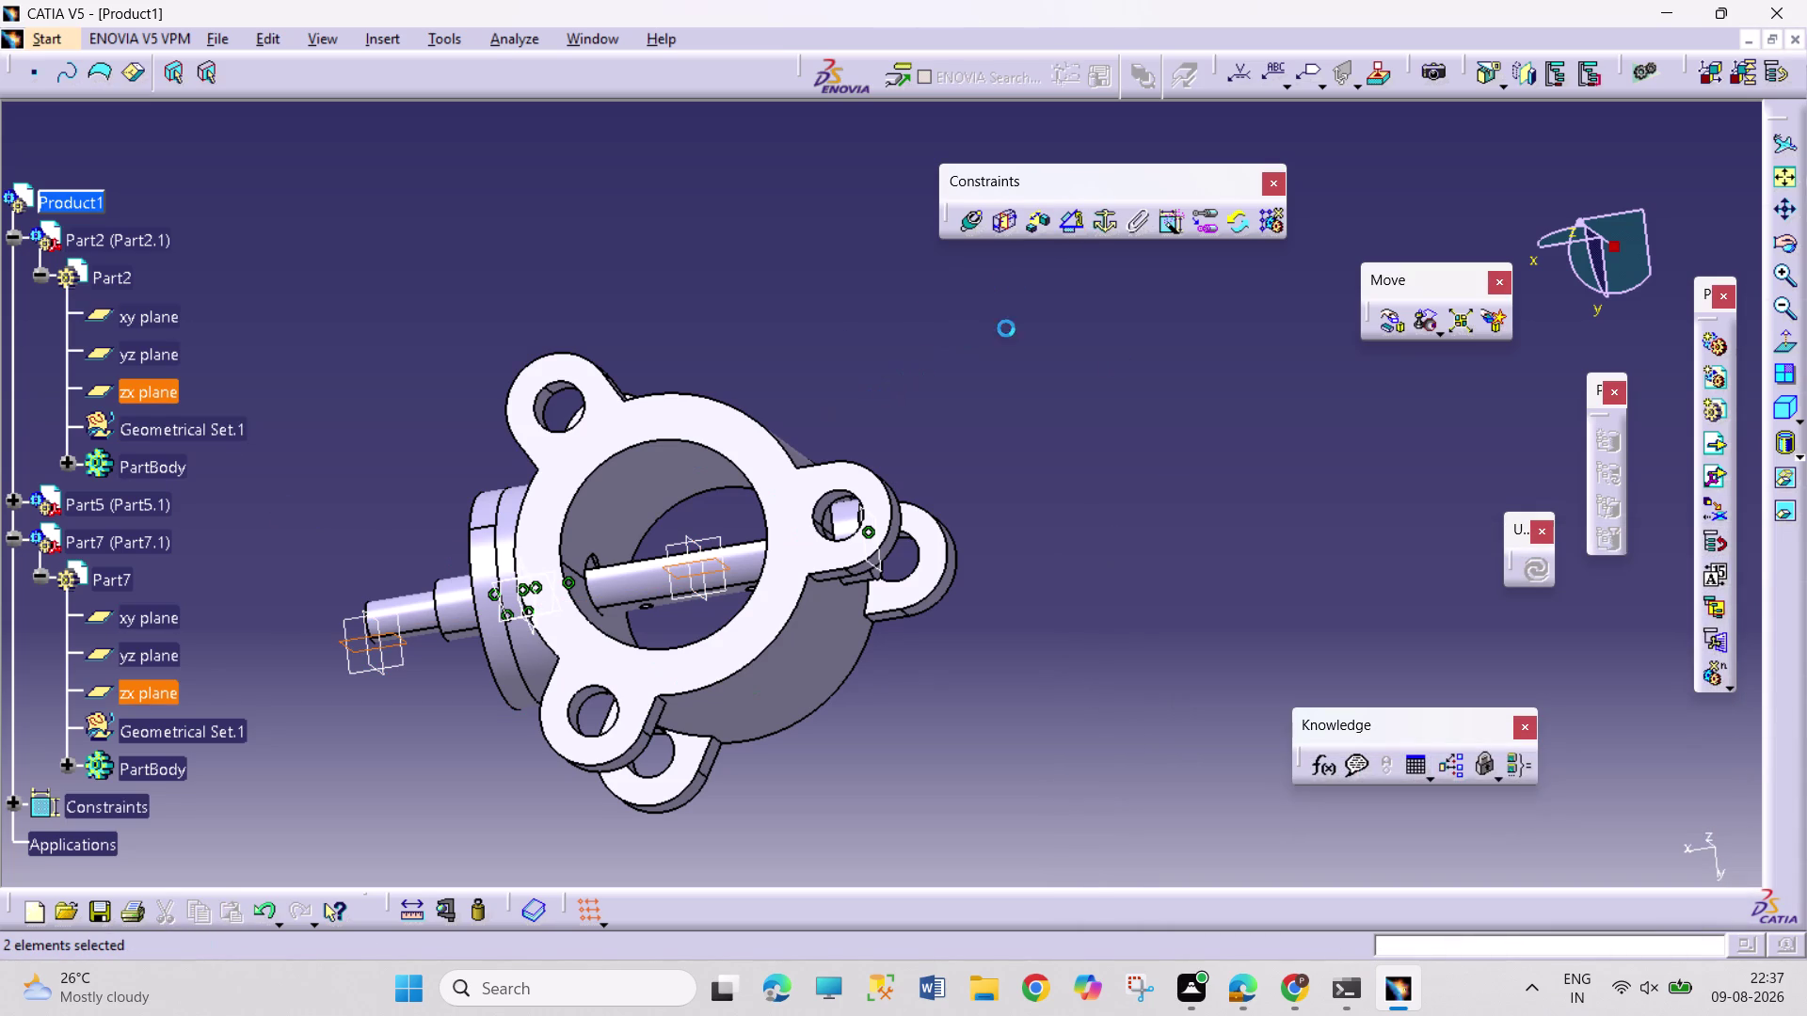
click(1077, 225)
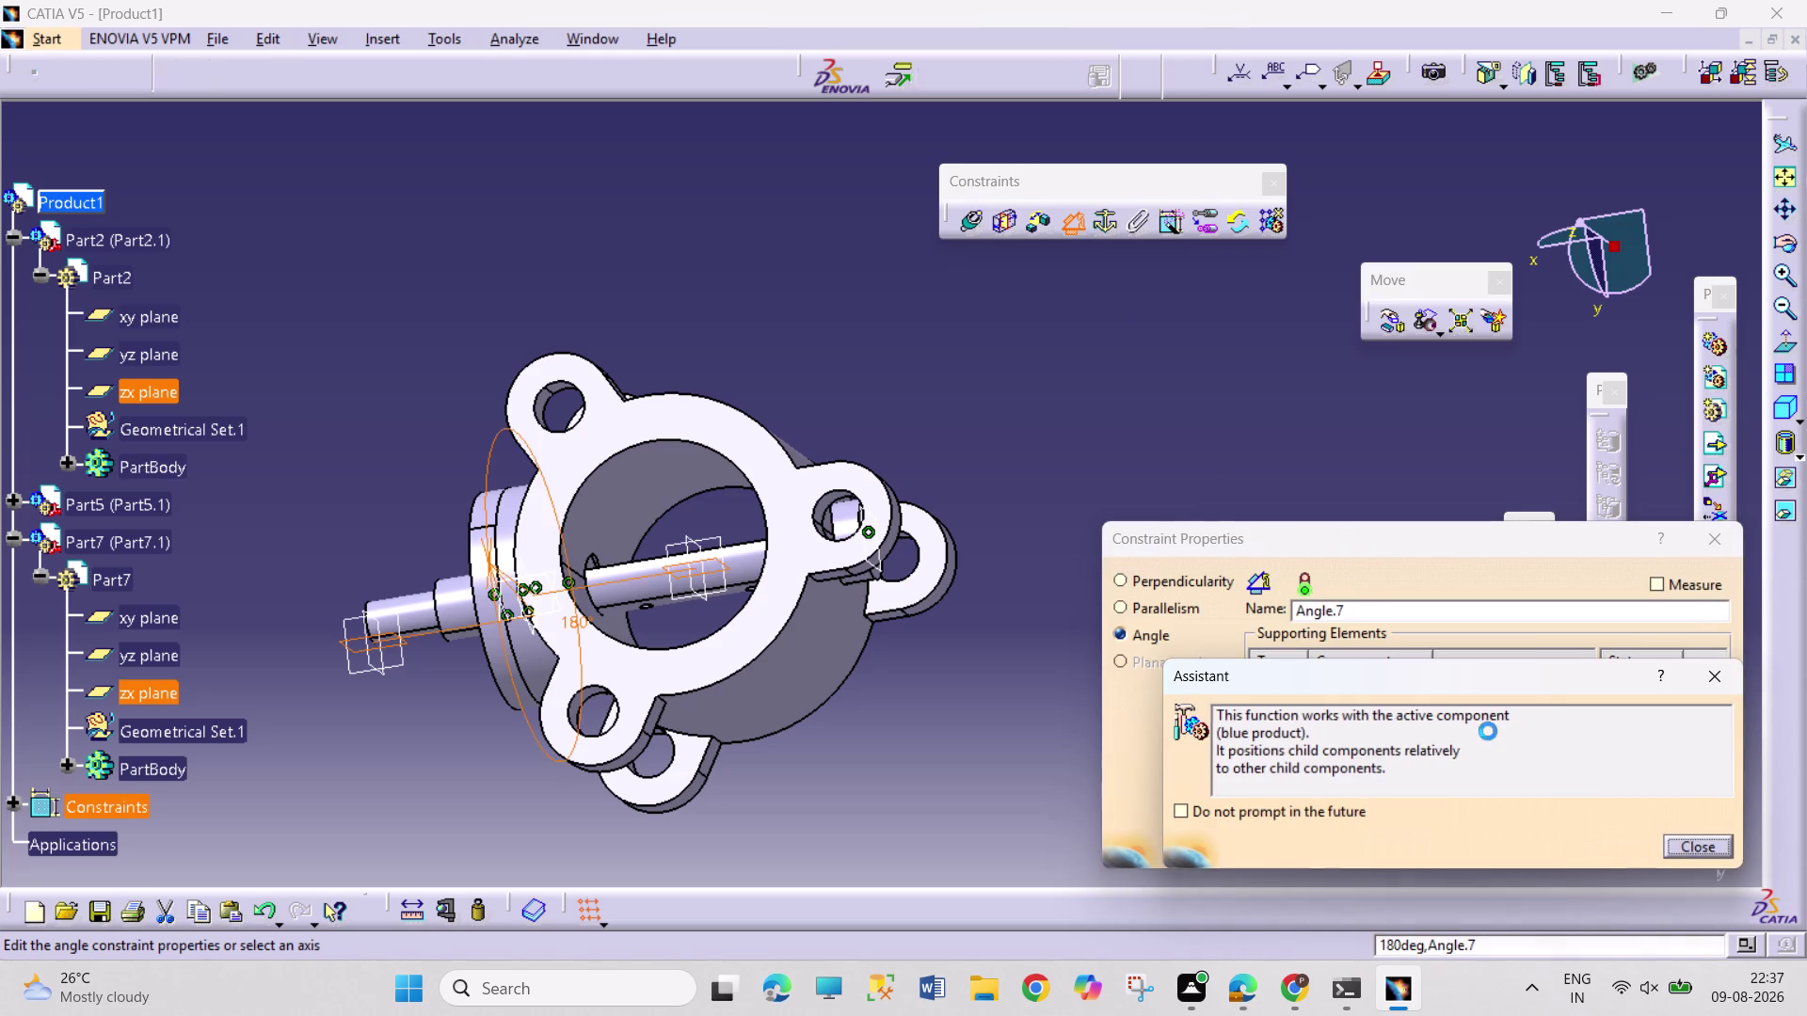
click(1693, 837)
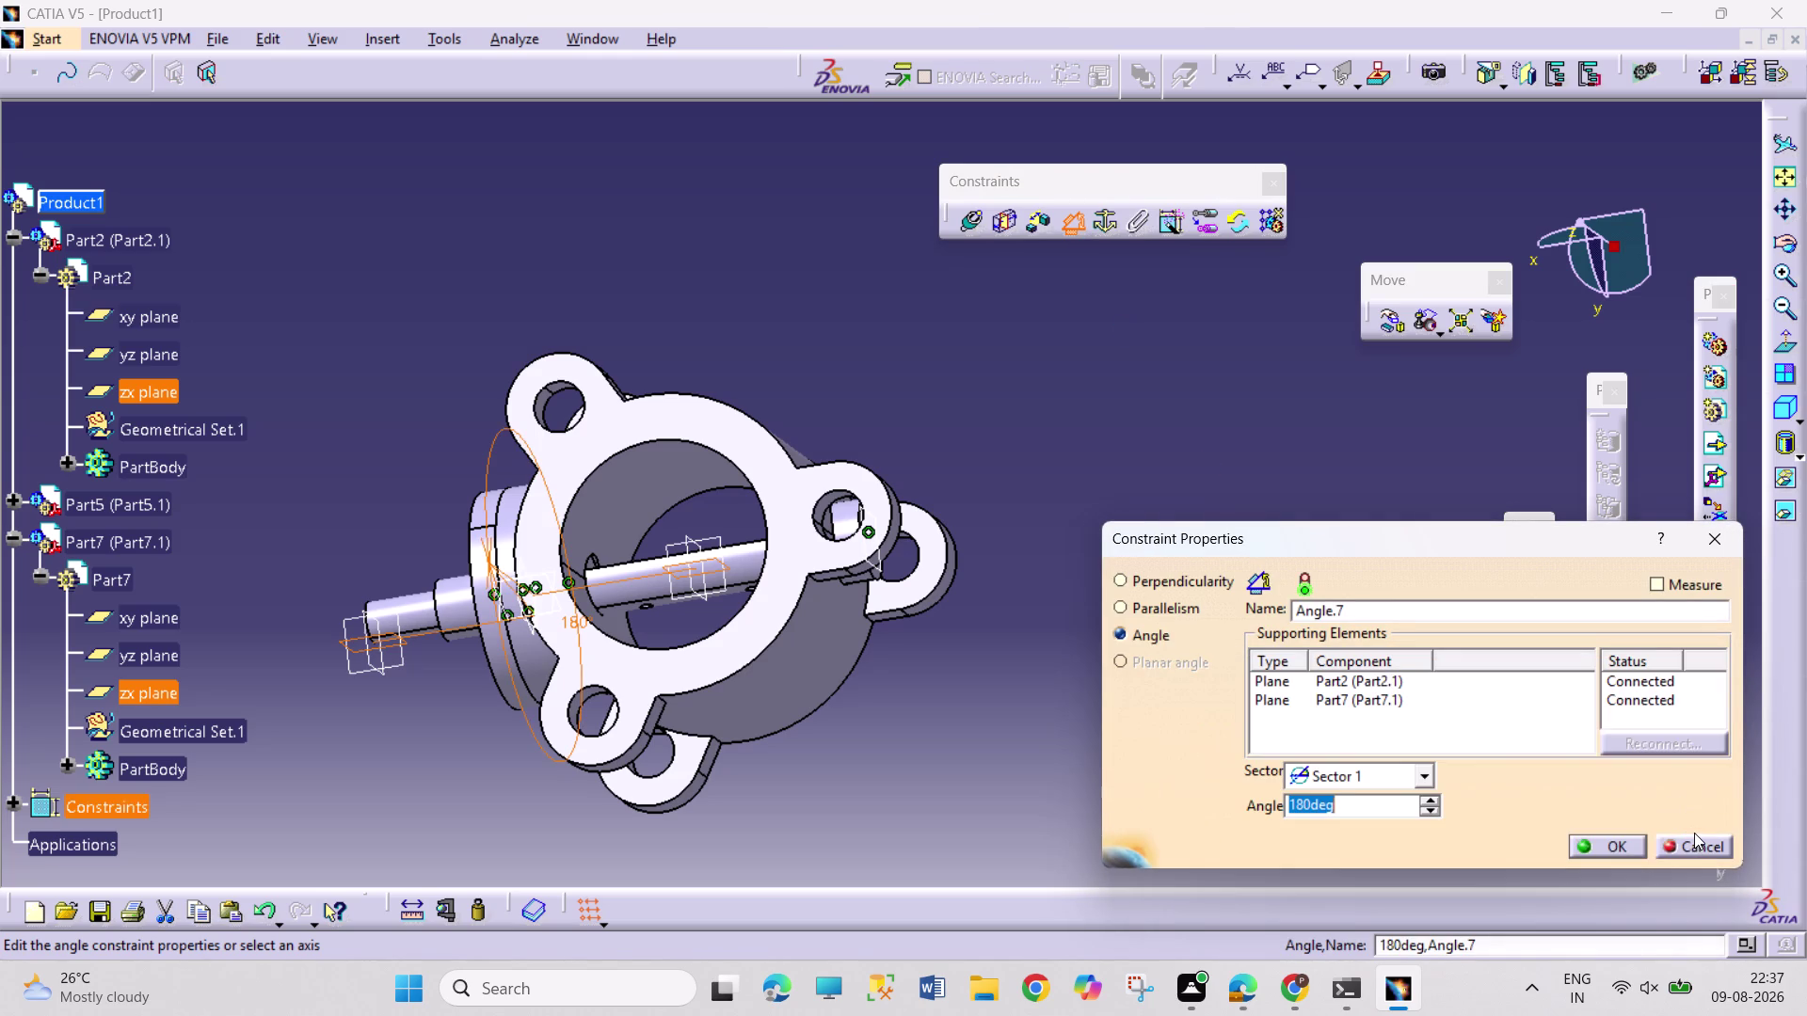
key(Return)
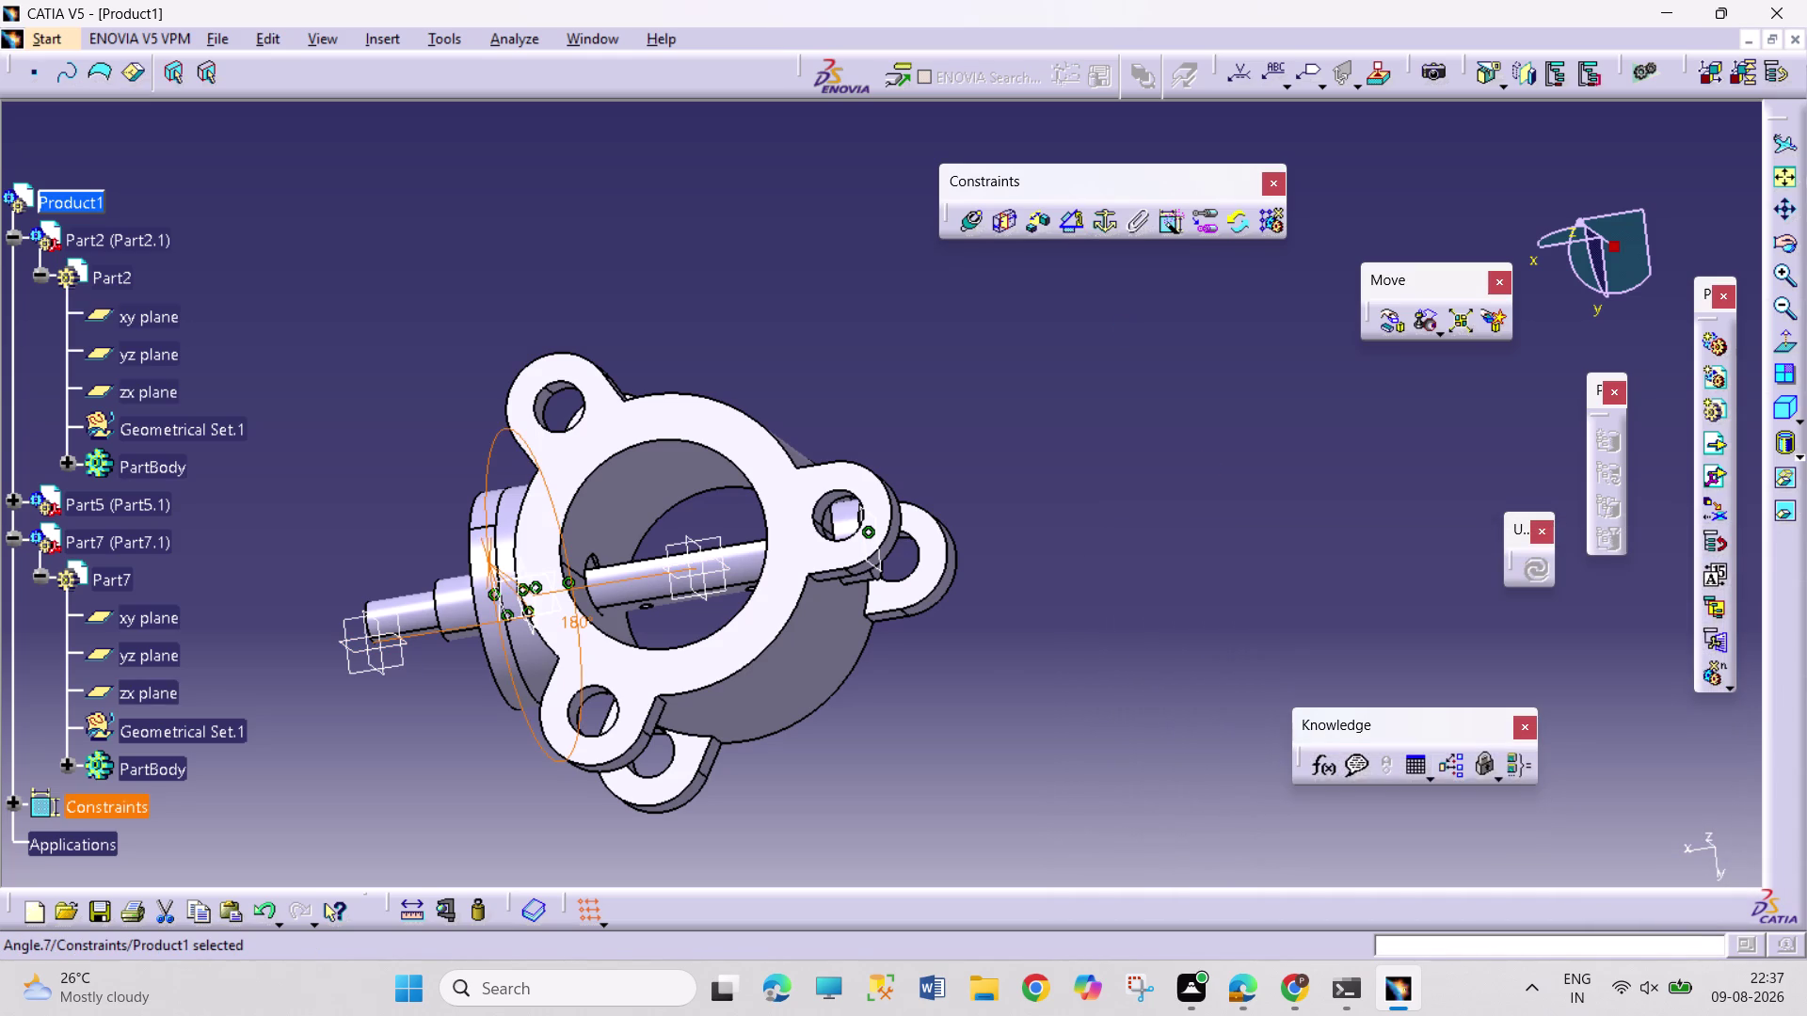
click(962, 320)
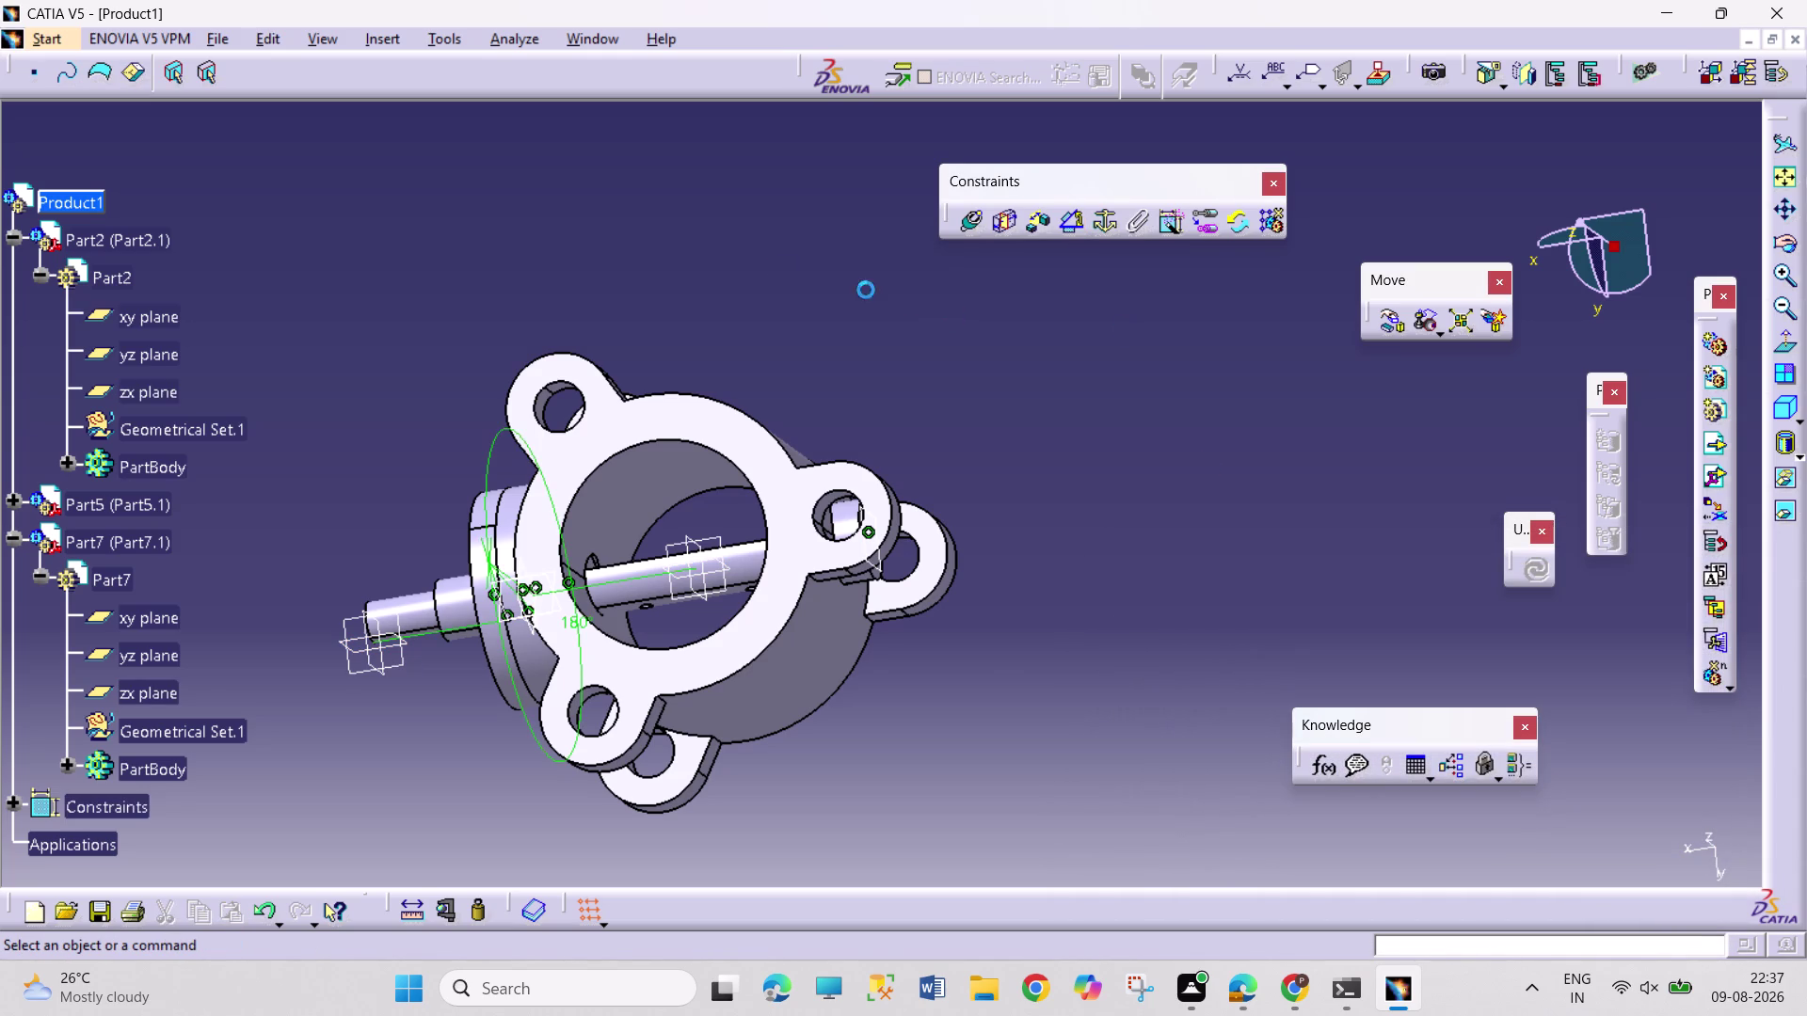
Check the assembly's degrees of freedom with Analyze > Constraints.
click(568, 27)
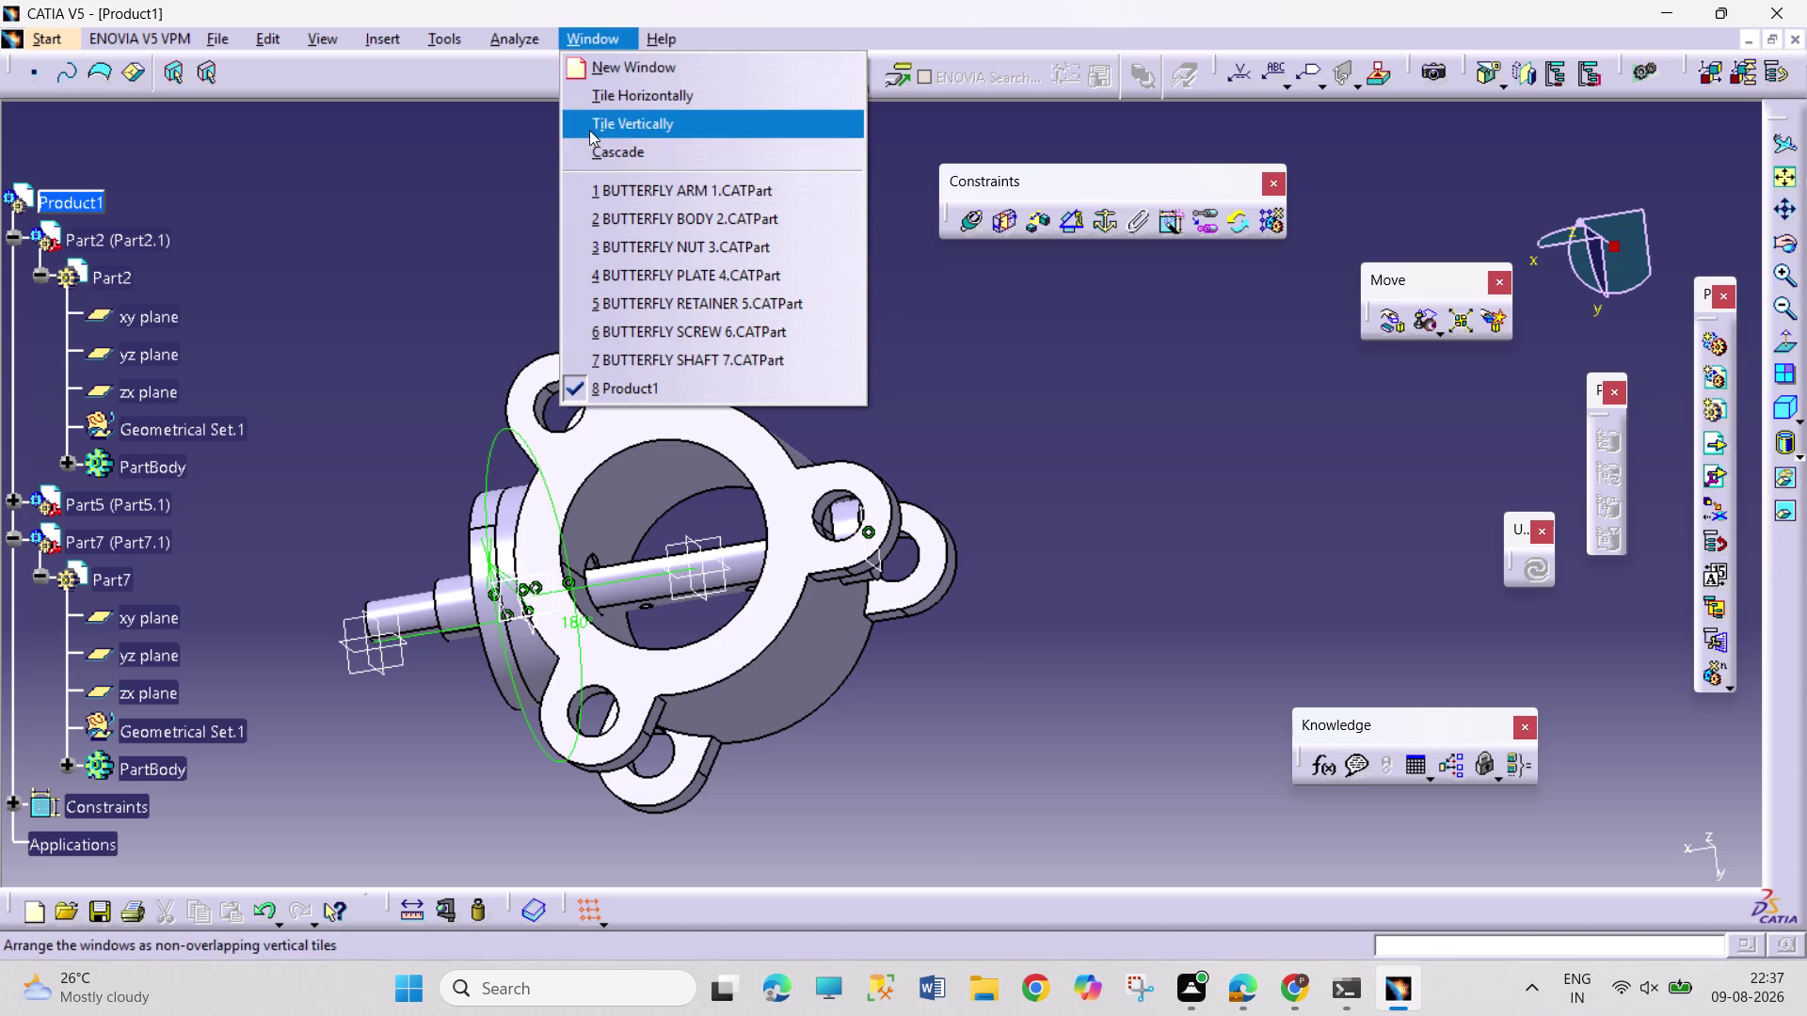
click(511, 35)
click(496, 33)
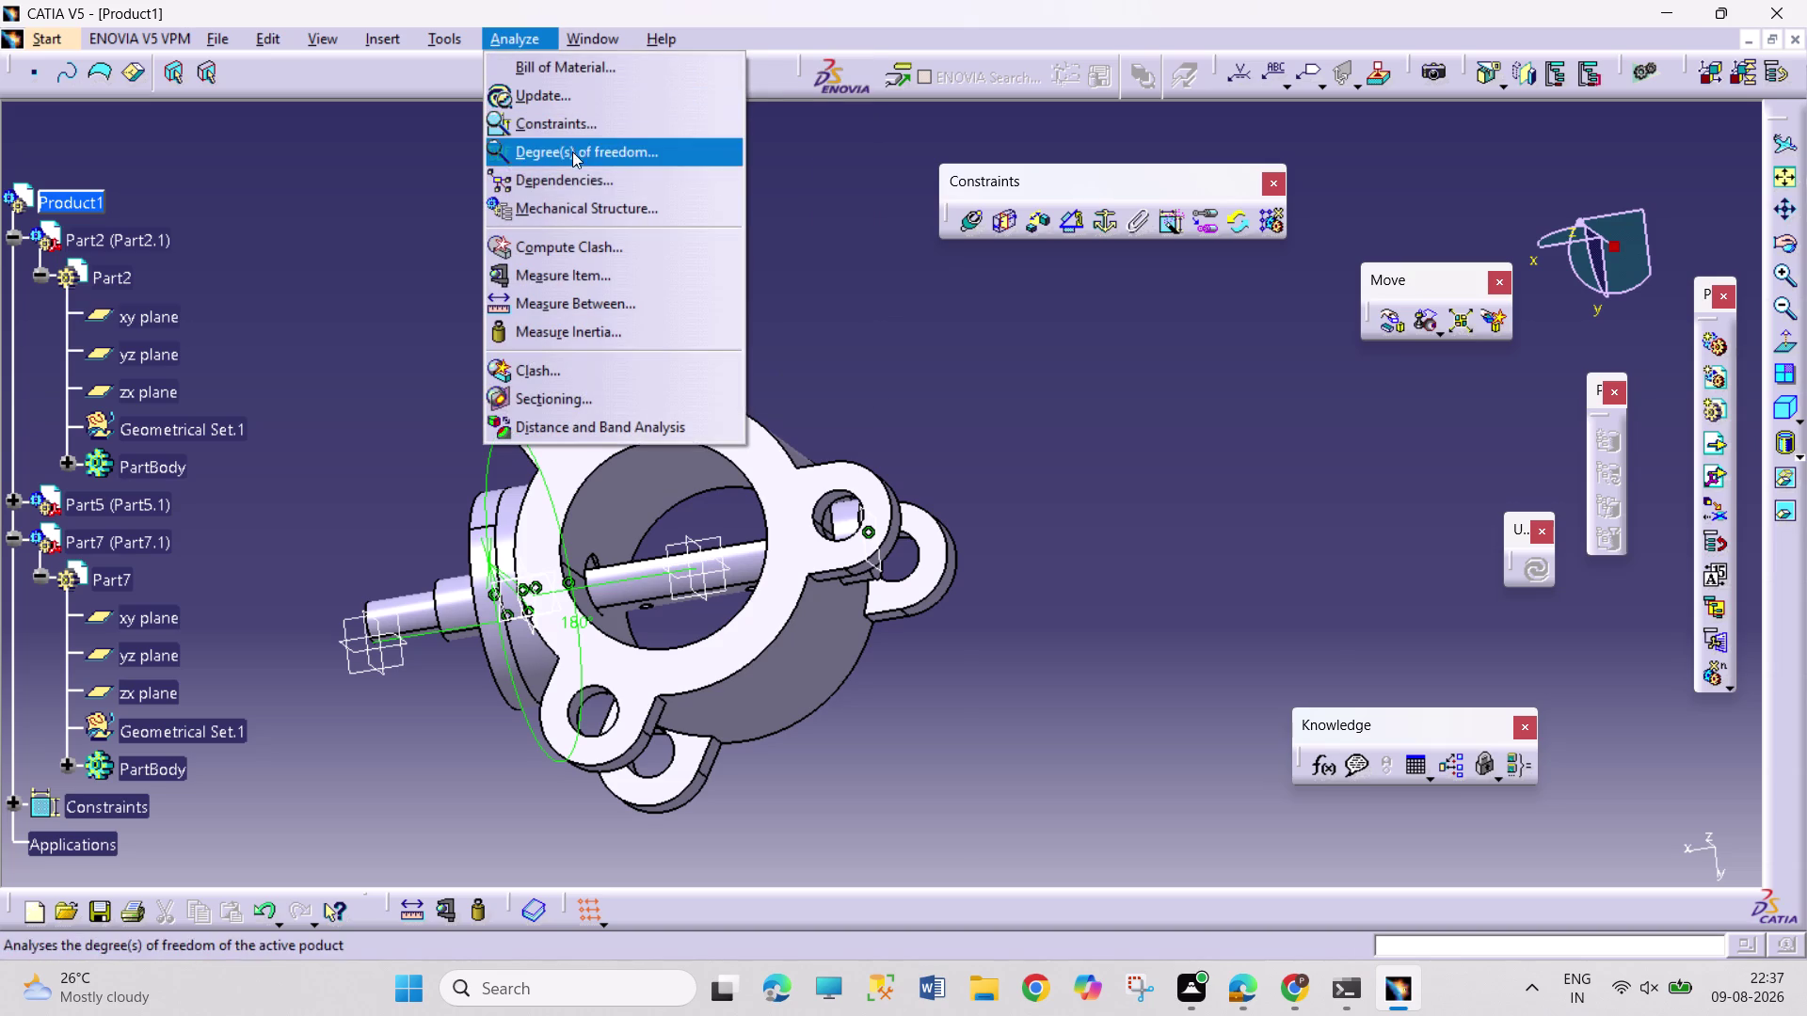
click(591, 111)
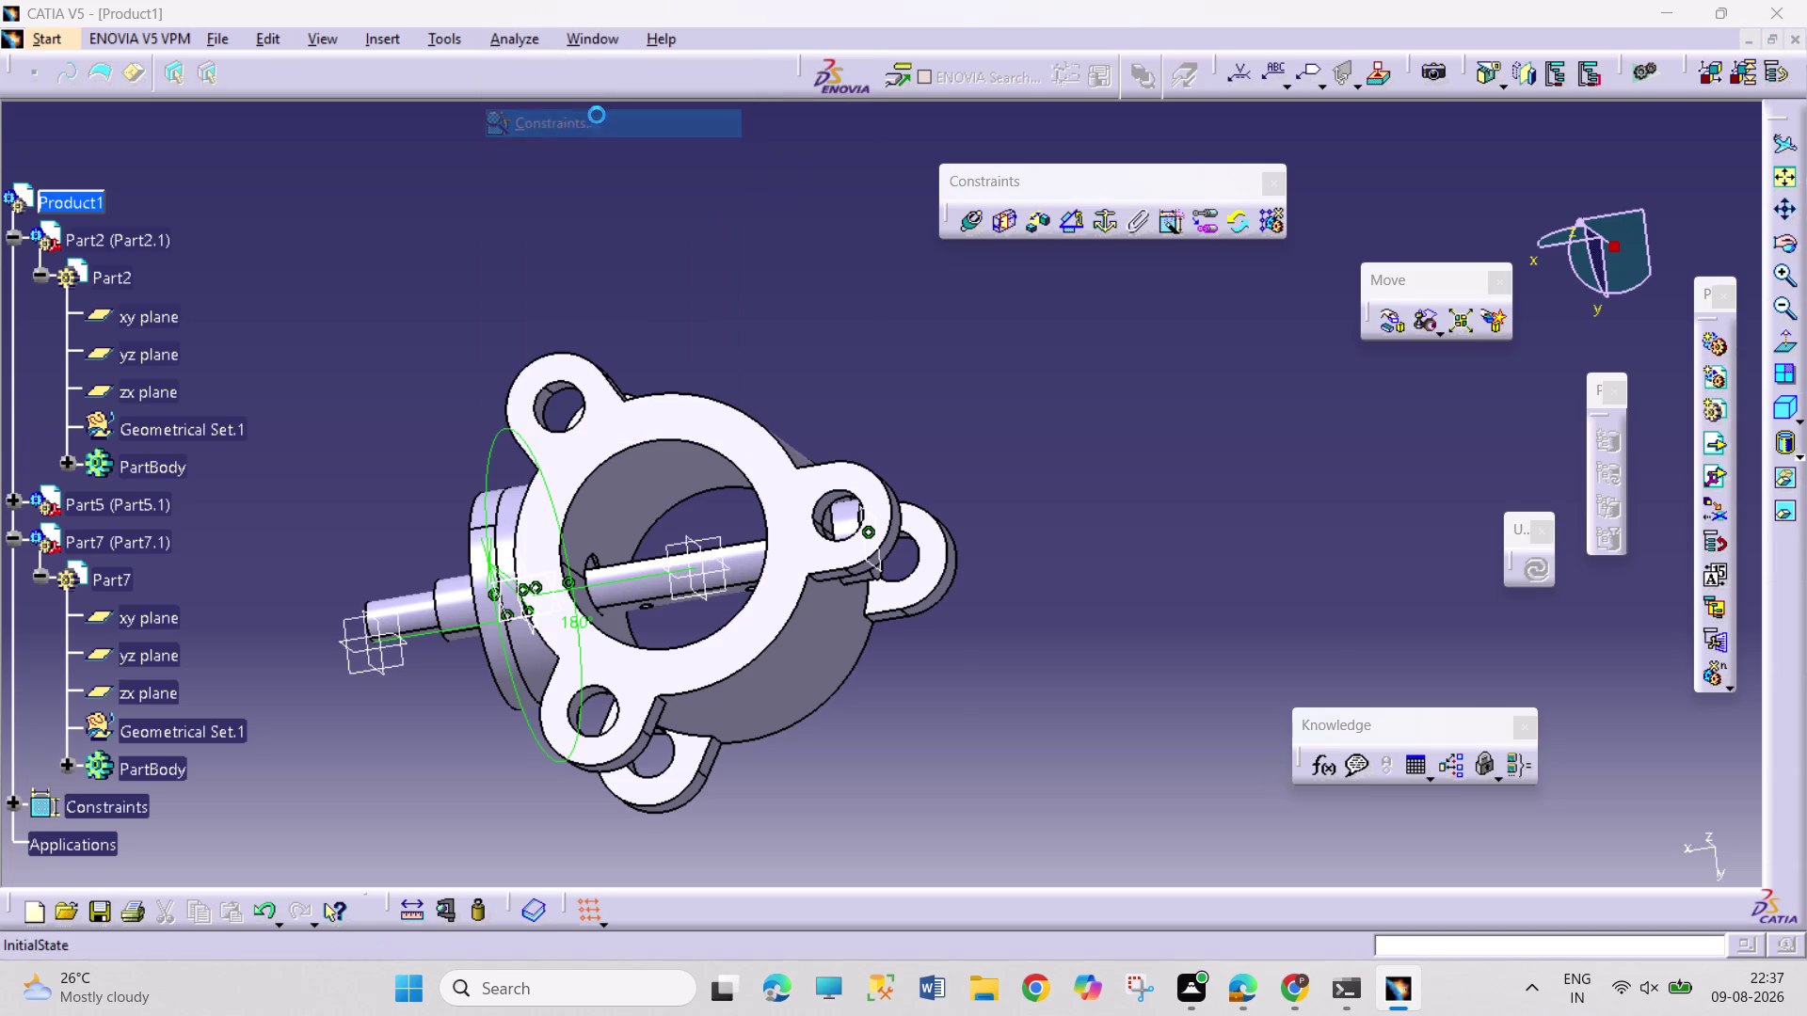
click(1611, 500)
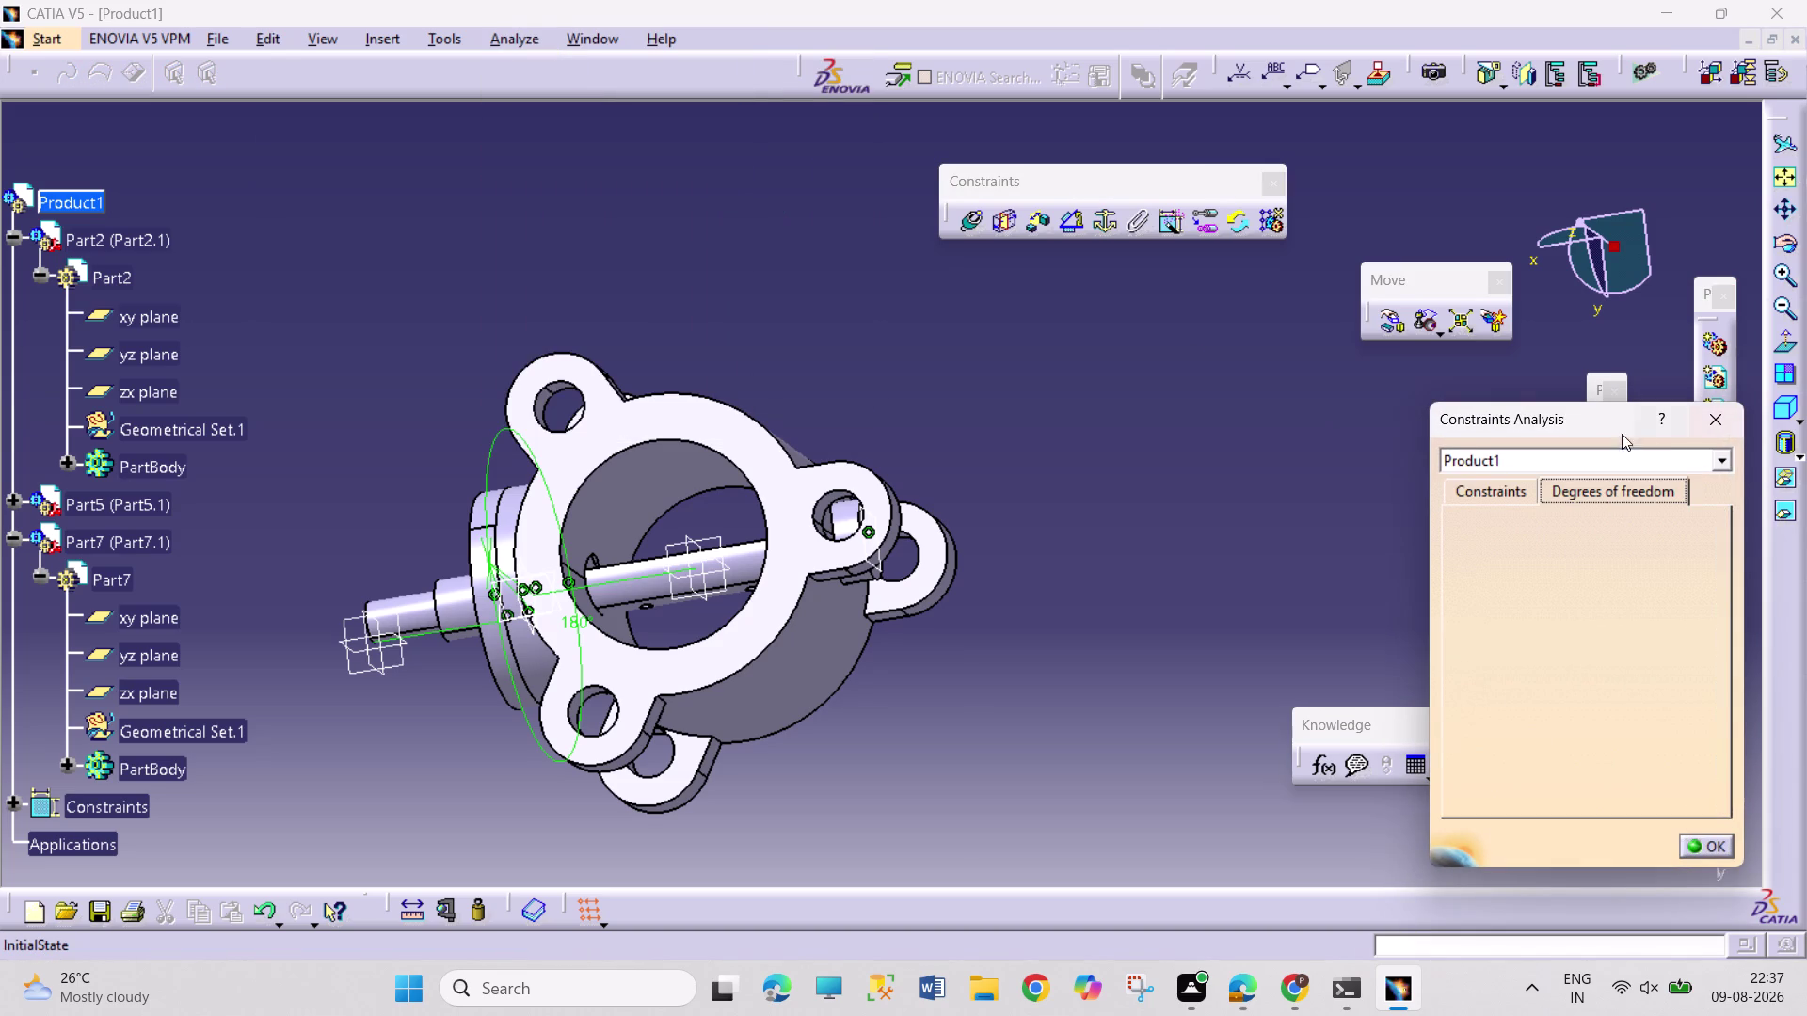
click(1725, 425)
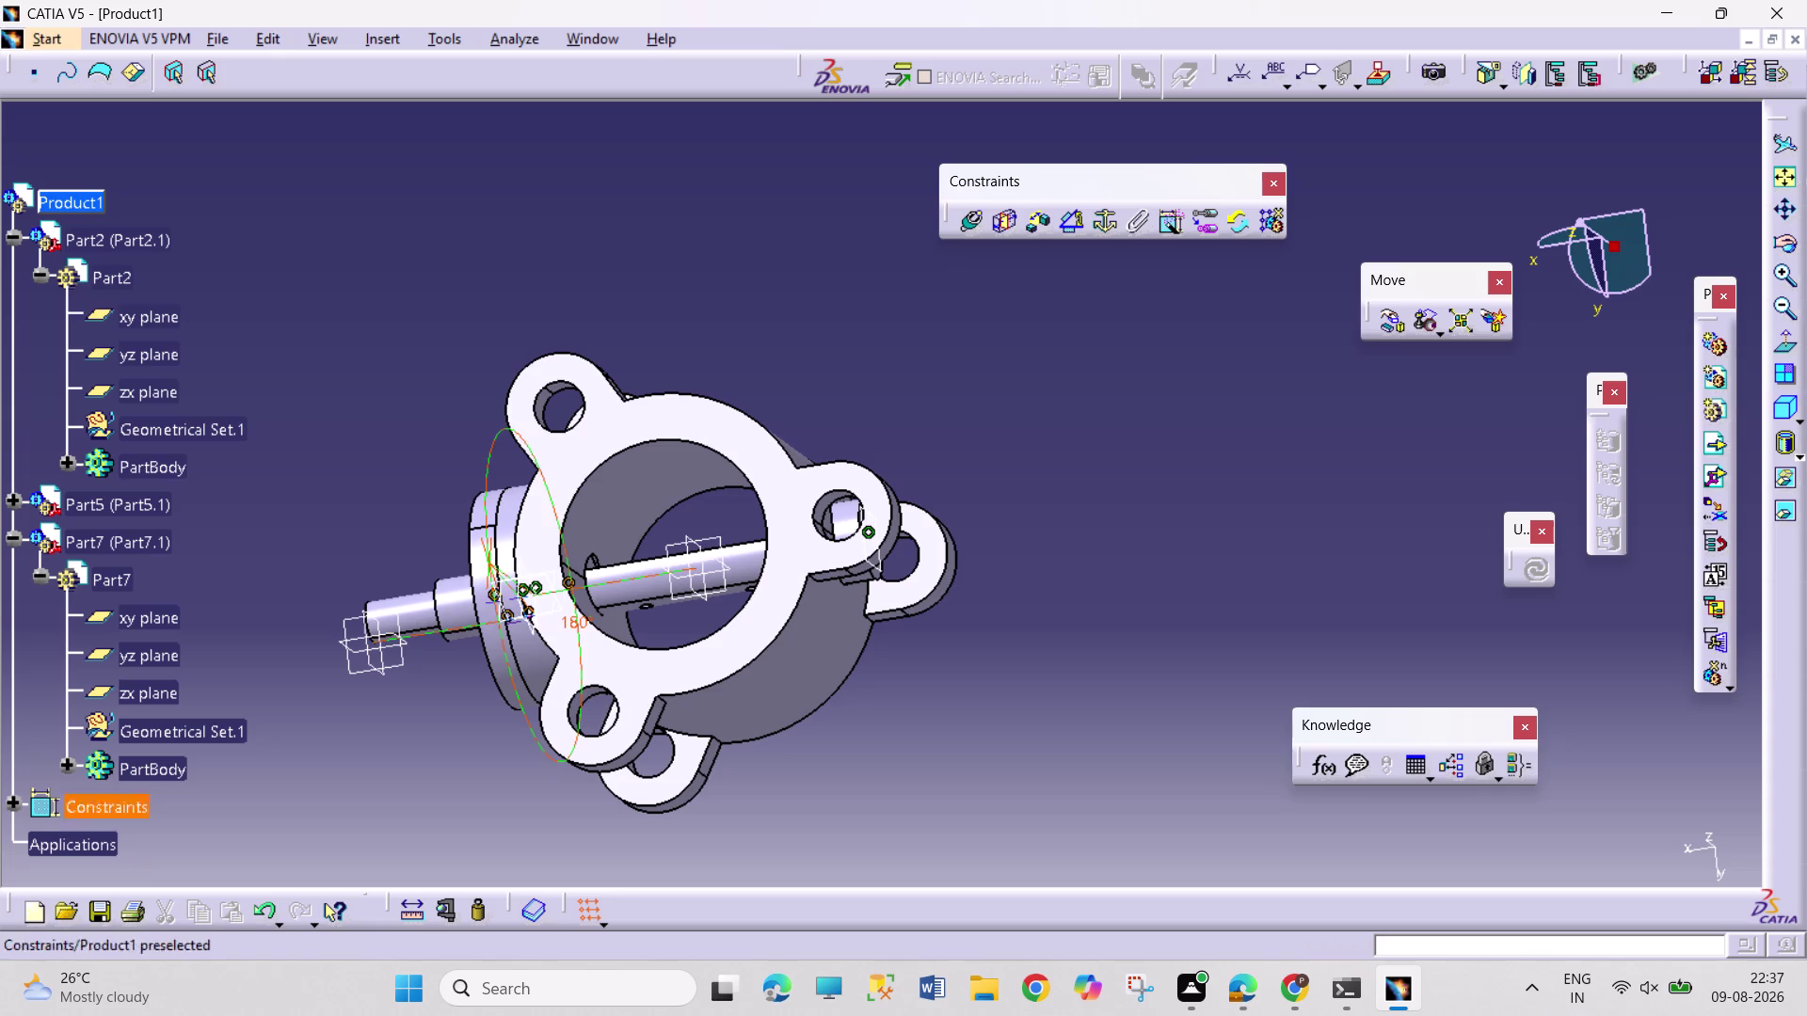
Change Angle.7 to 90° and update the assembly.
click(7, 799)
scroll(down, 3)
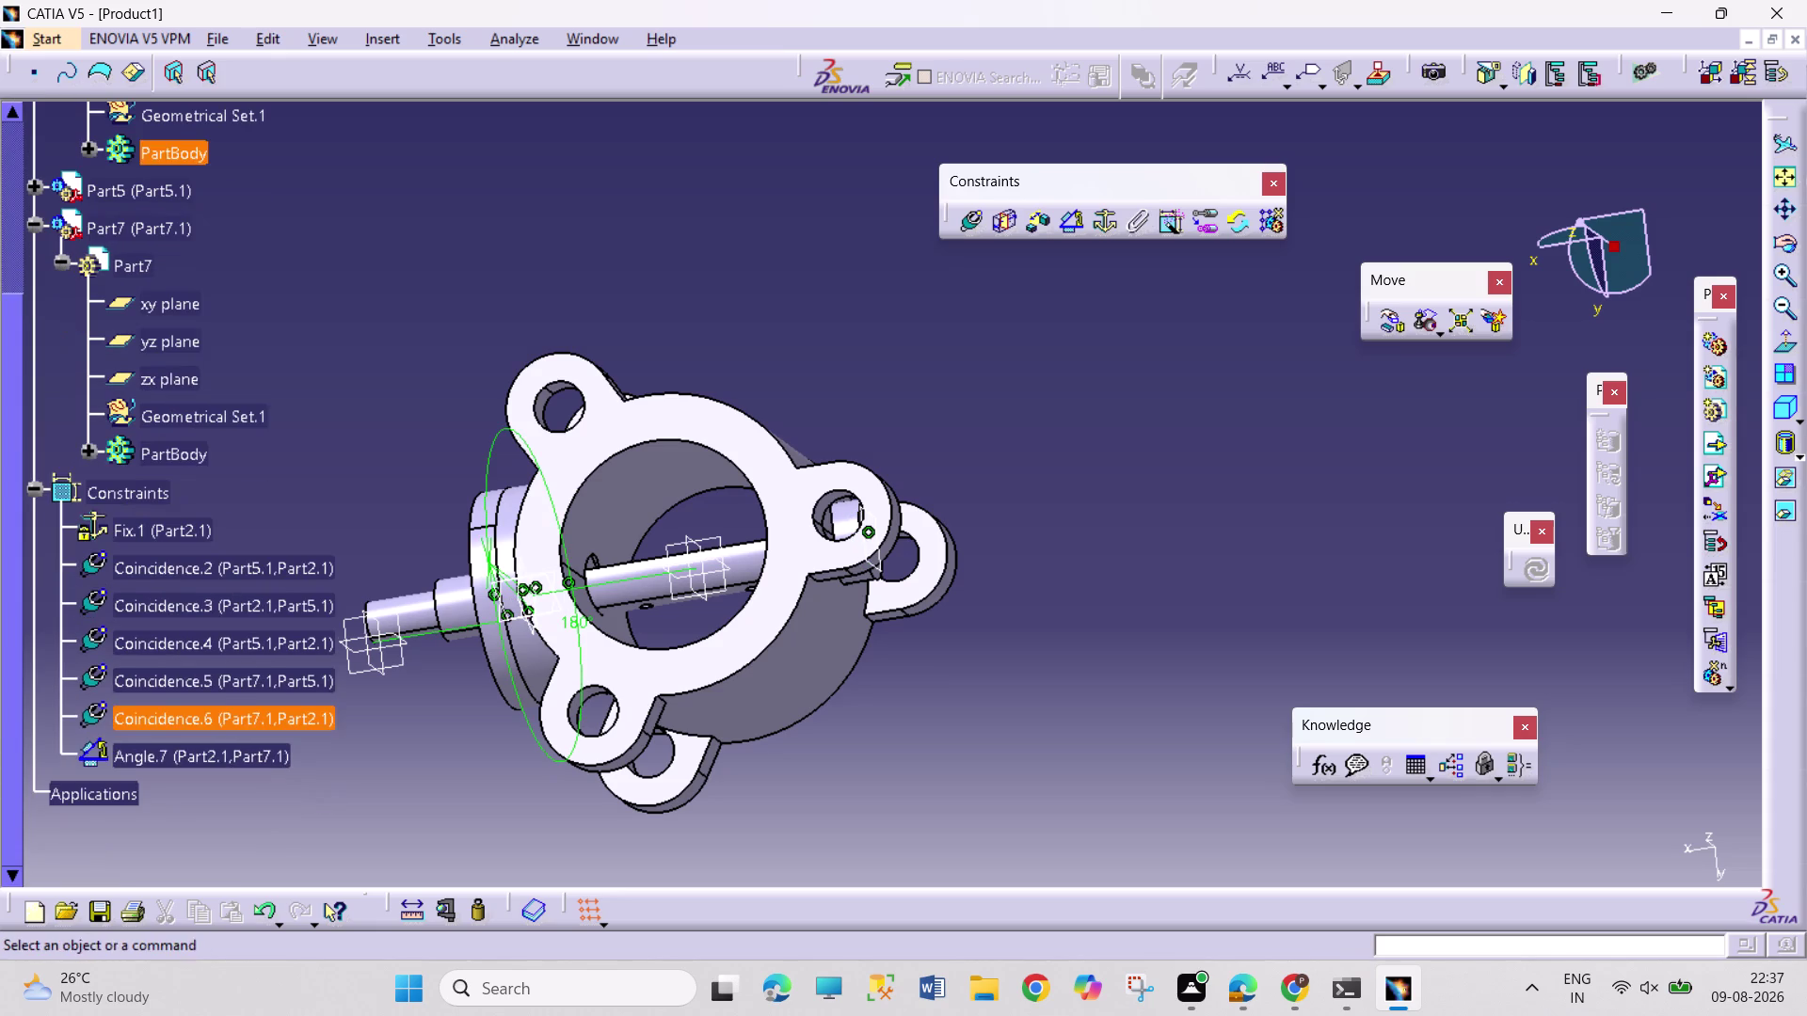
double_click(206, 759)
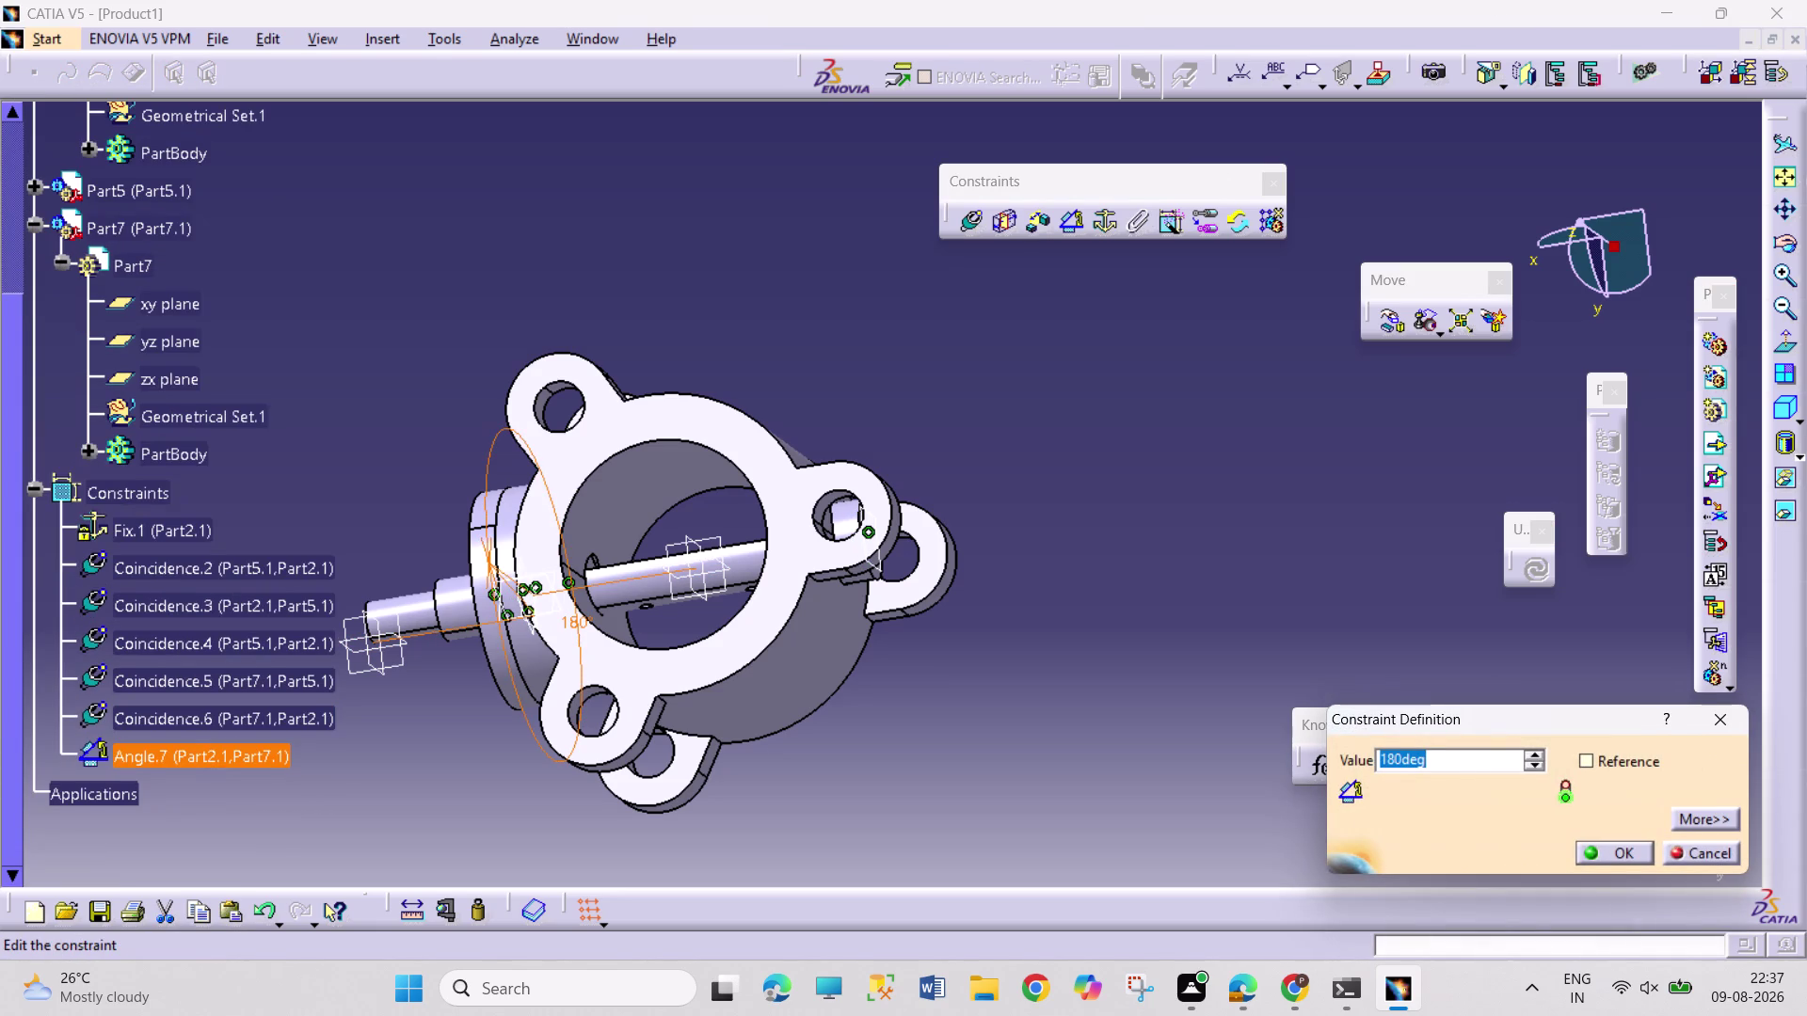
text(90)
key(Return)
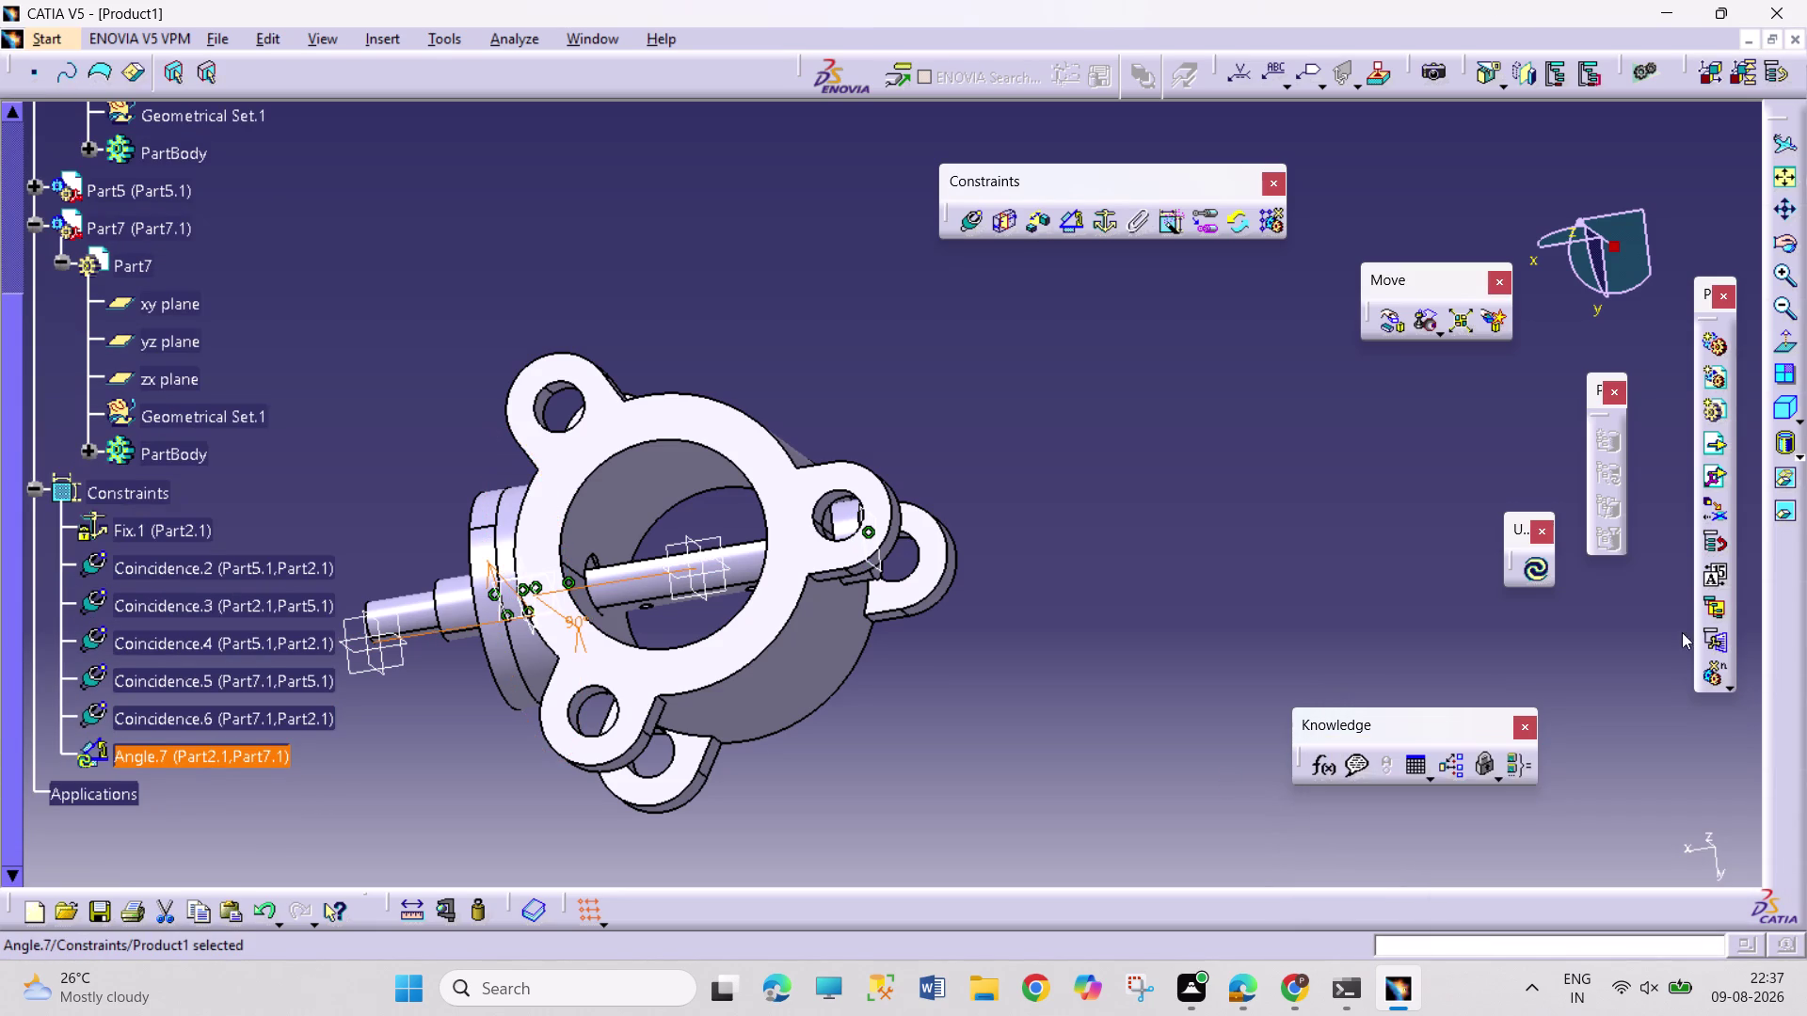
click(1549, 573)
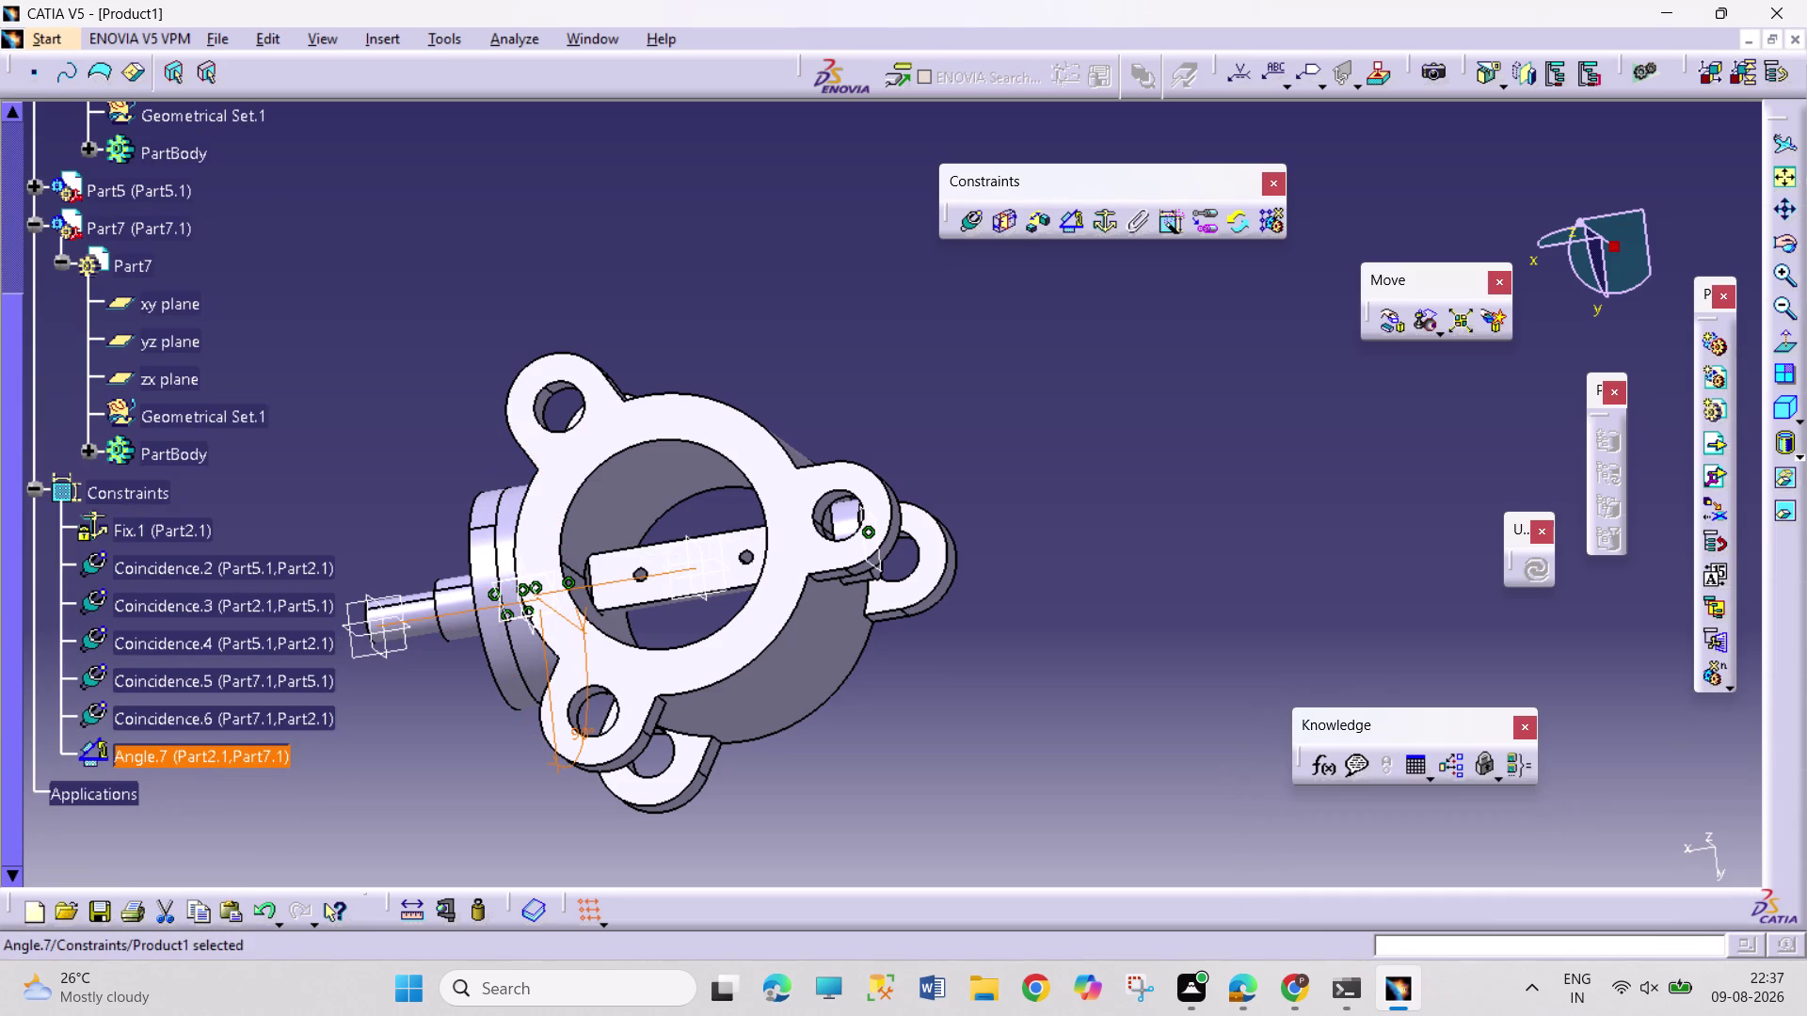
Orbit to inspect the rotated arm and collapse the Constraints list.
middle_drag(368, 459, 588, 400)
right_drag(368, 458, 637, 432)
middle_drag(879, 570, 856, 606)
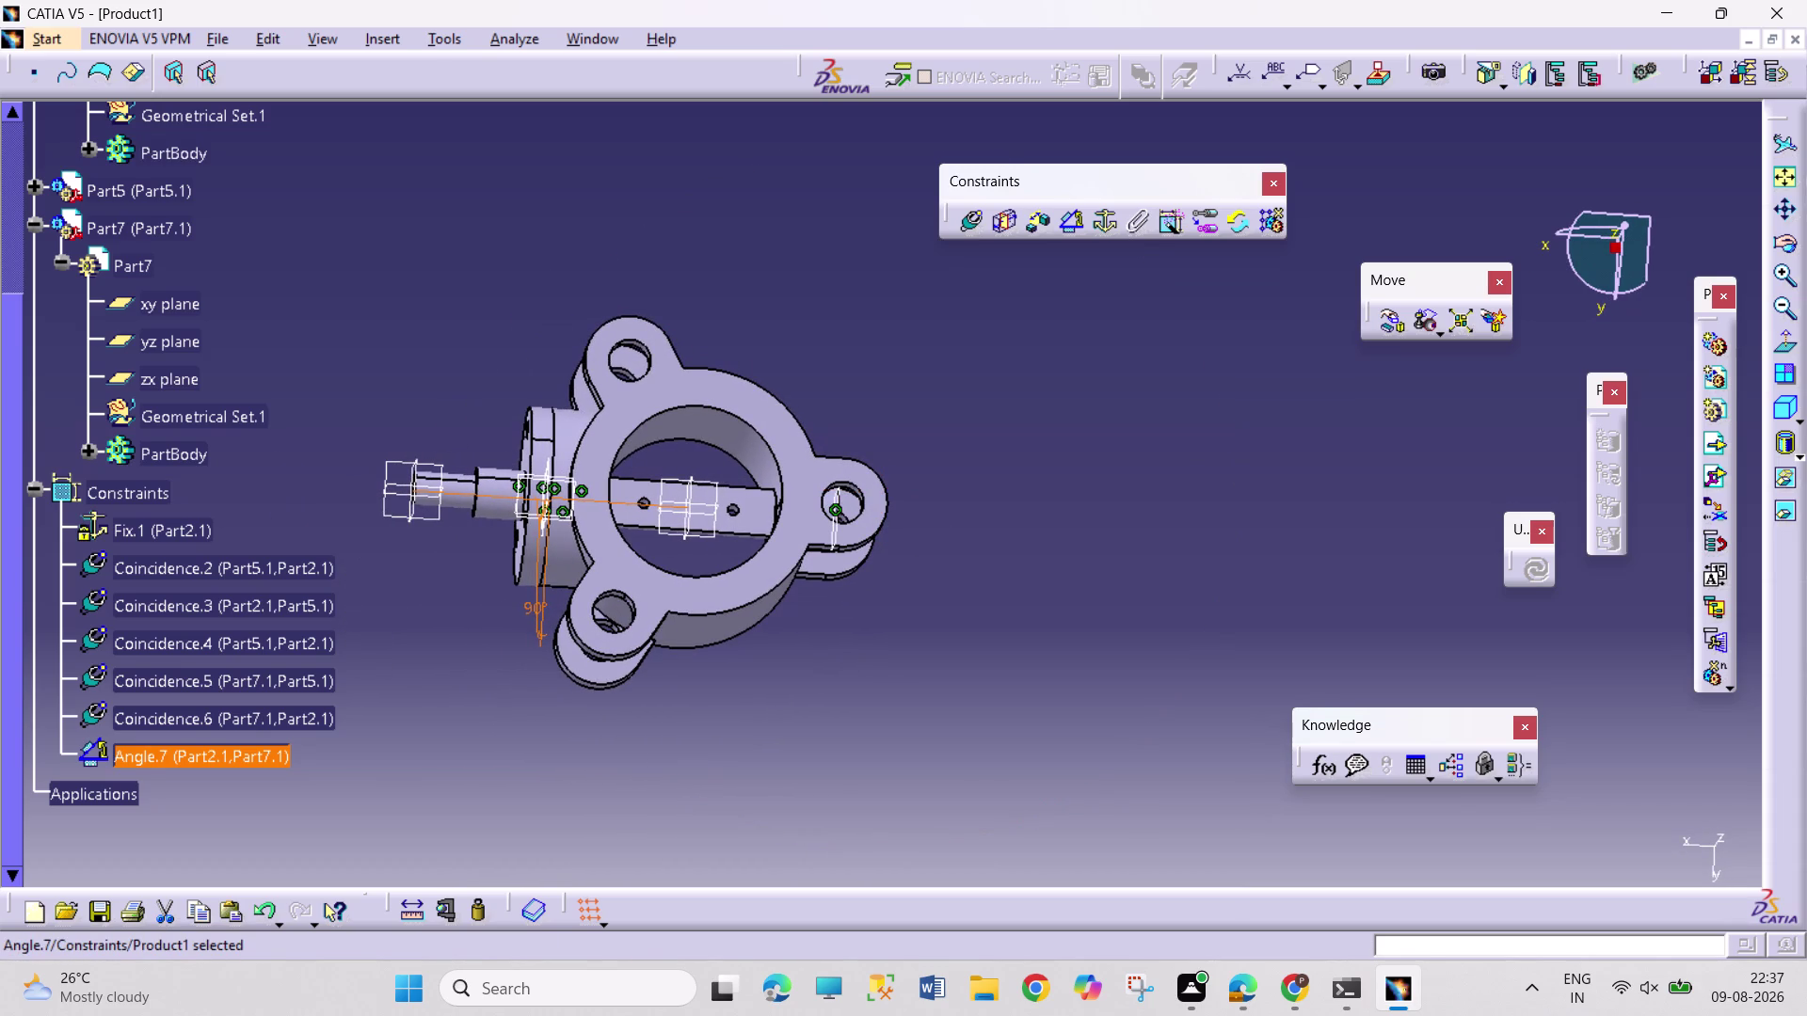
click(33, 492)
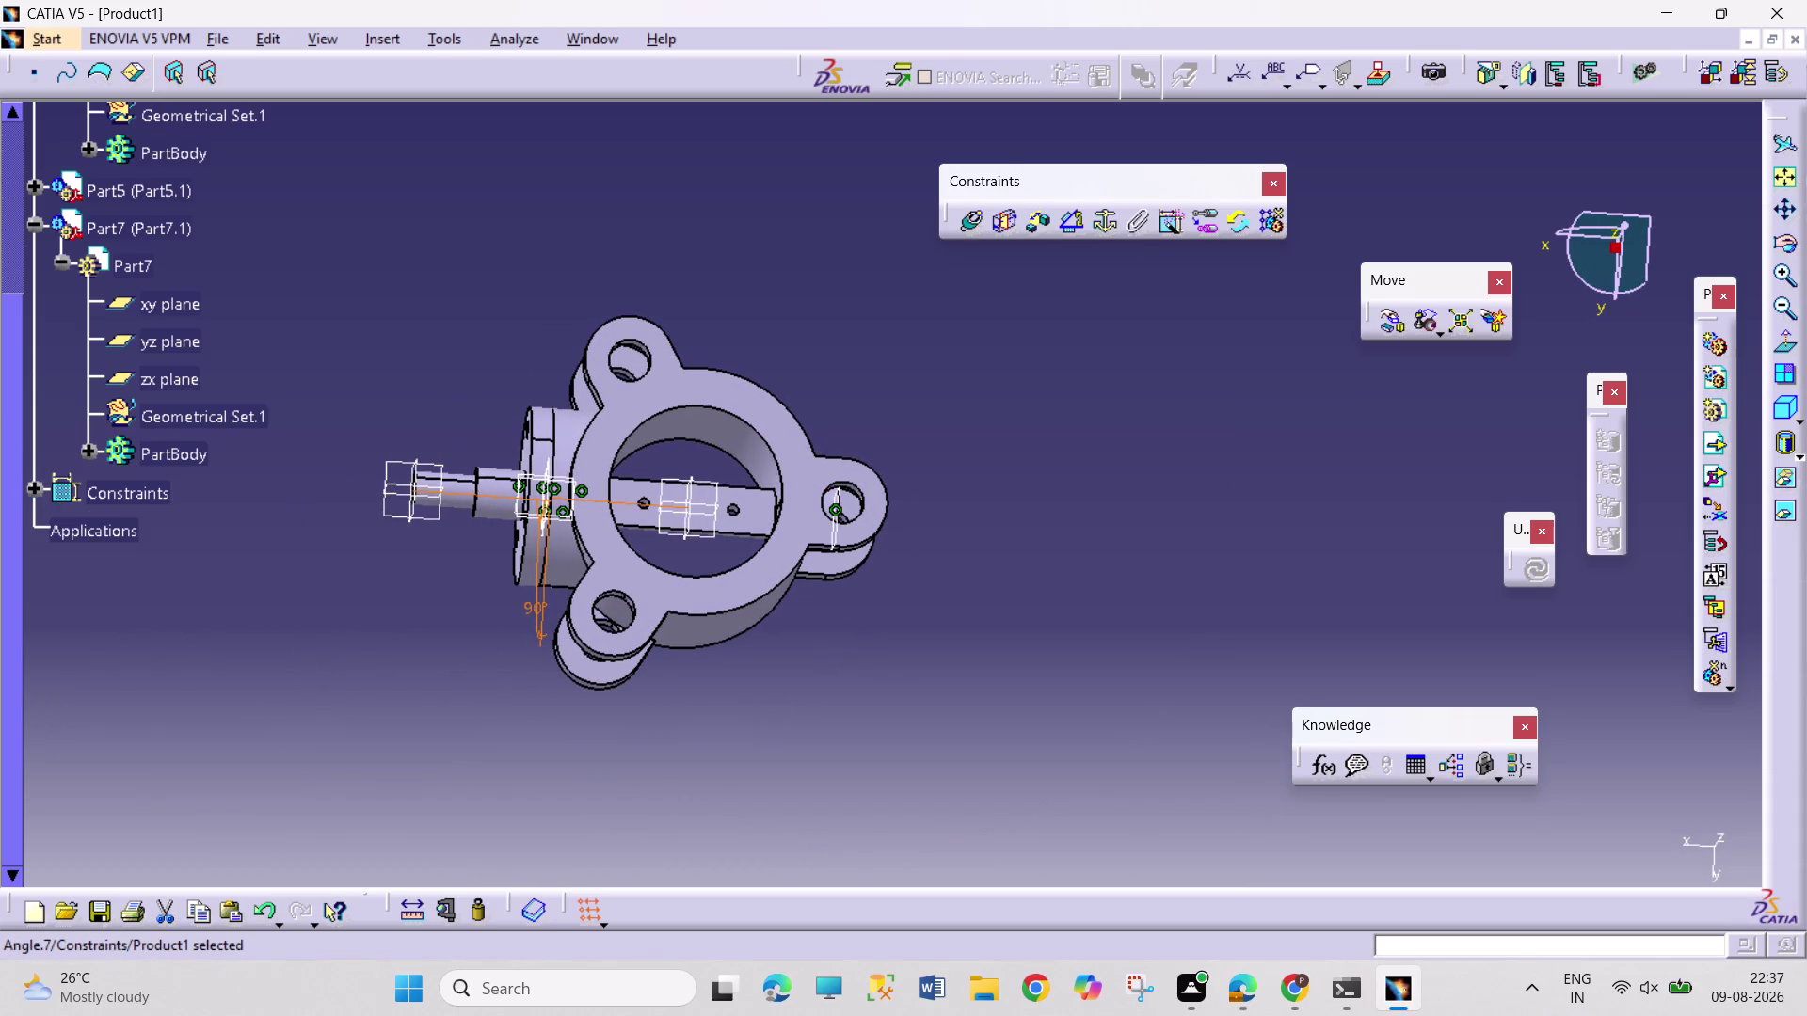
Collapse the Part7 and Part2 branches of the specification tree.
click(36, 226)
scroll(up, 3)
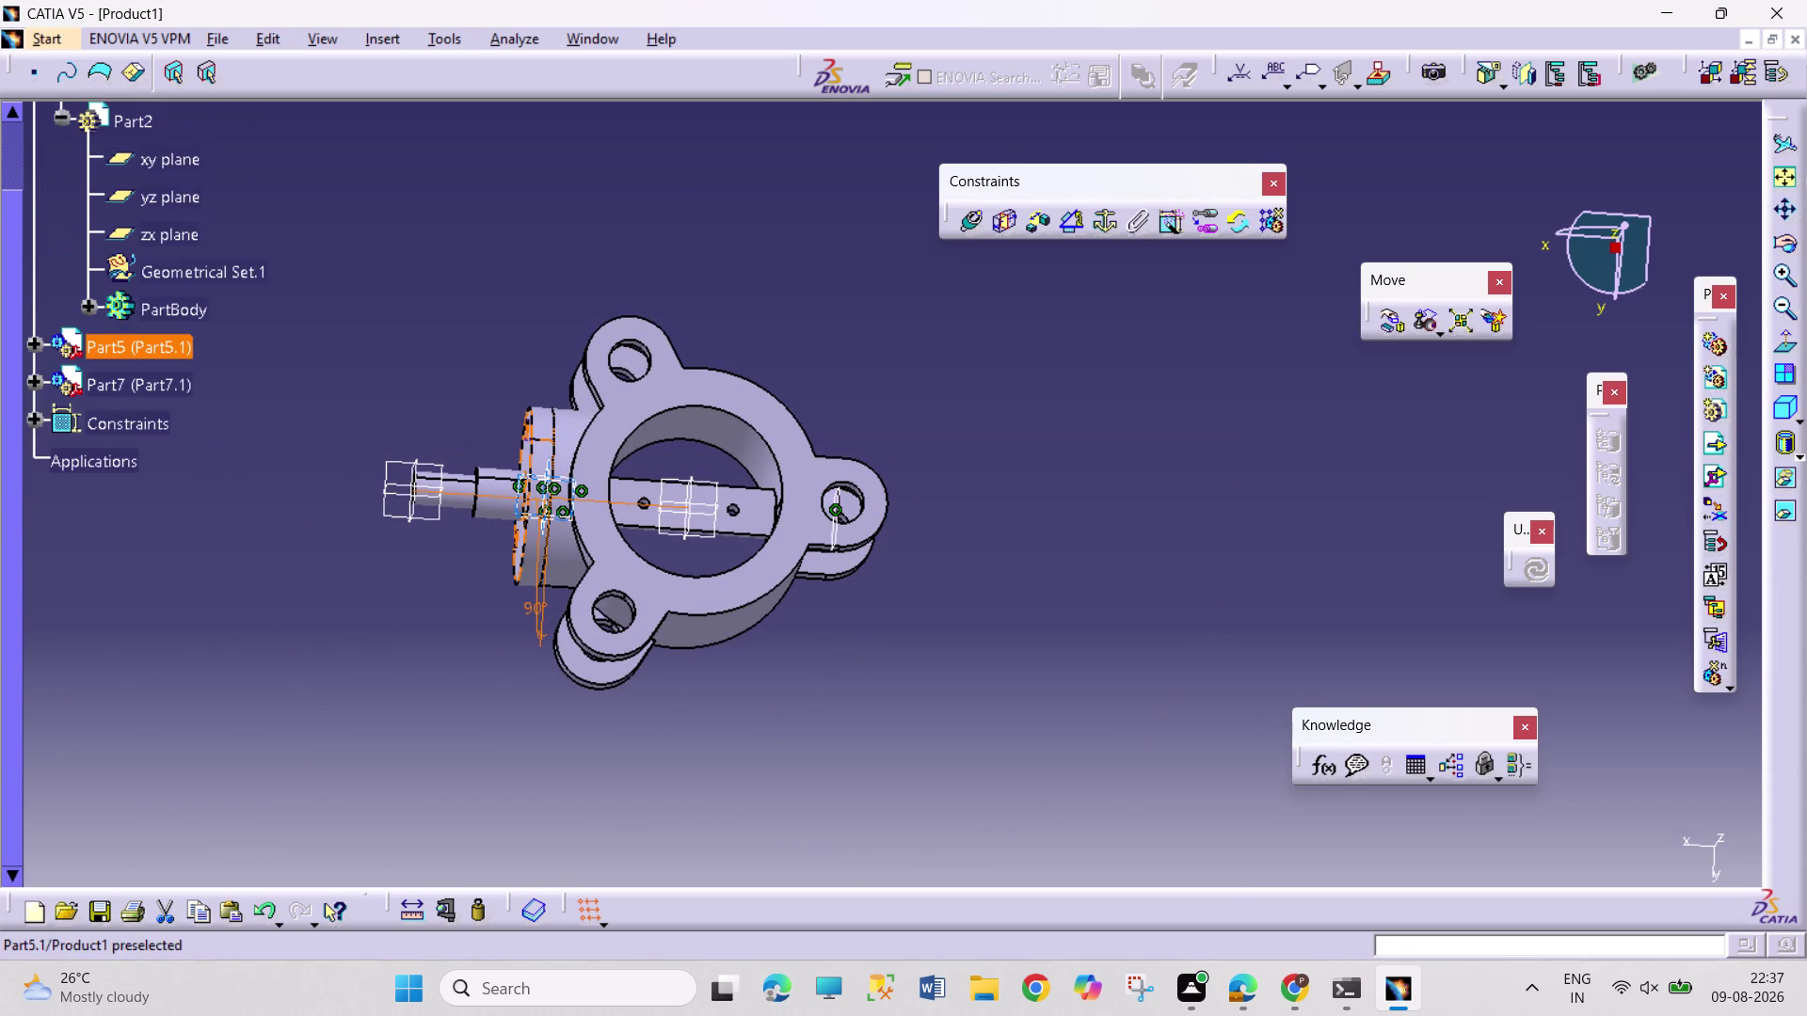
scroll(up, 3)
click(13, 315)
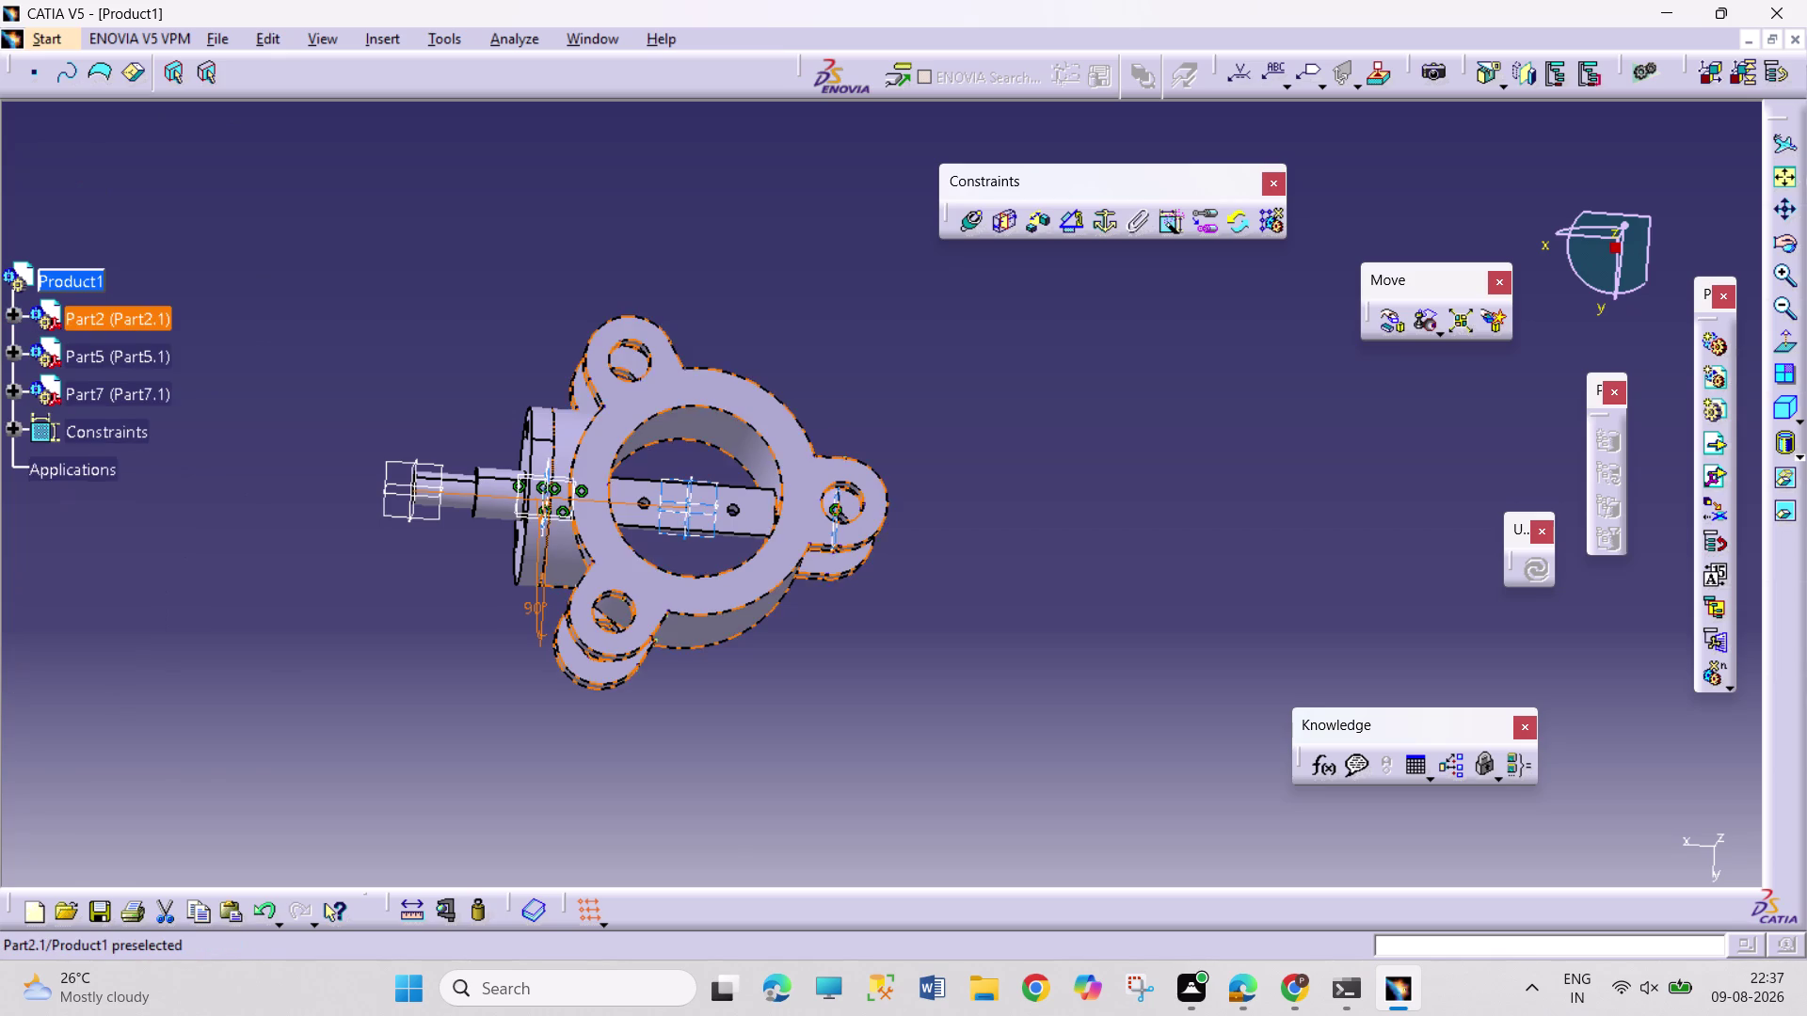
Insert an existing part file under Product1, then undo it.
right_click(53, 288)
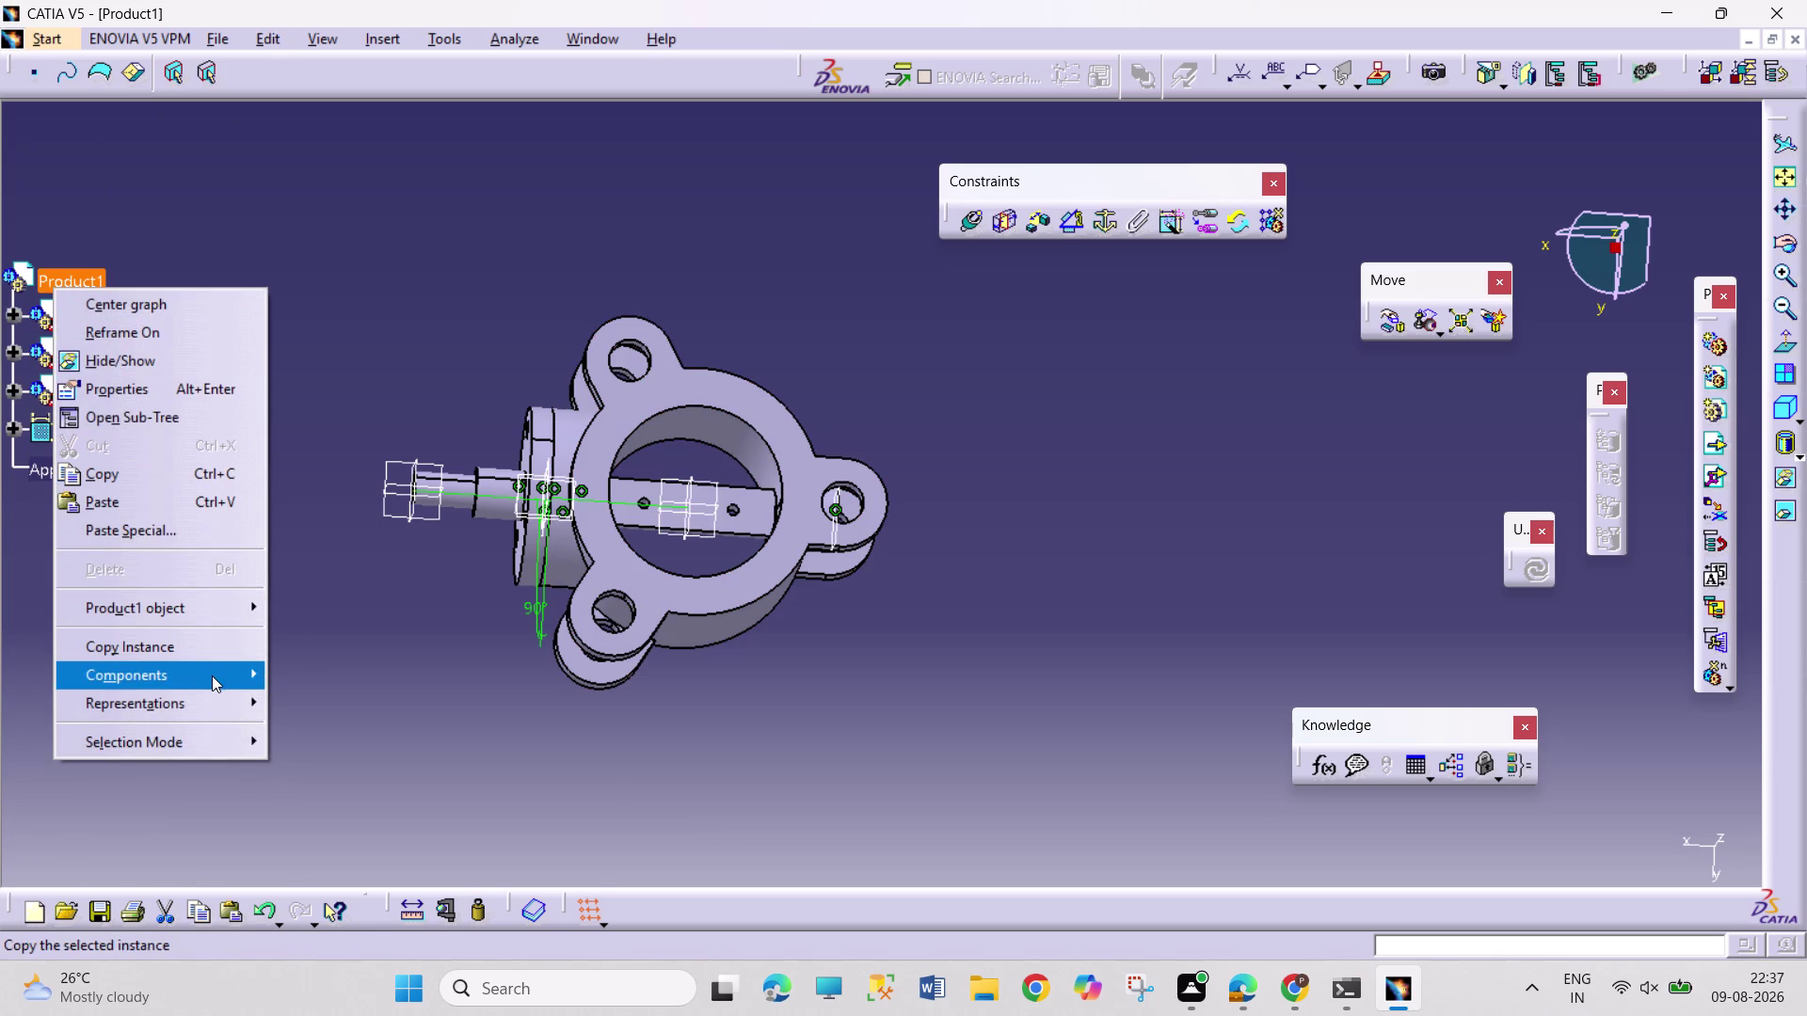
click(212, 677)
click(446, 788)
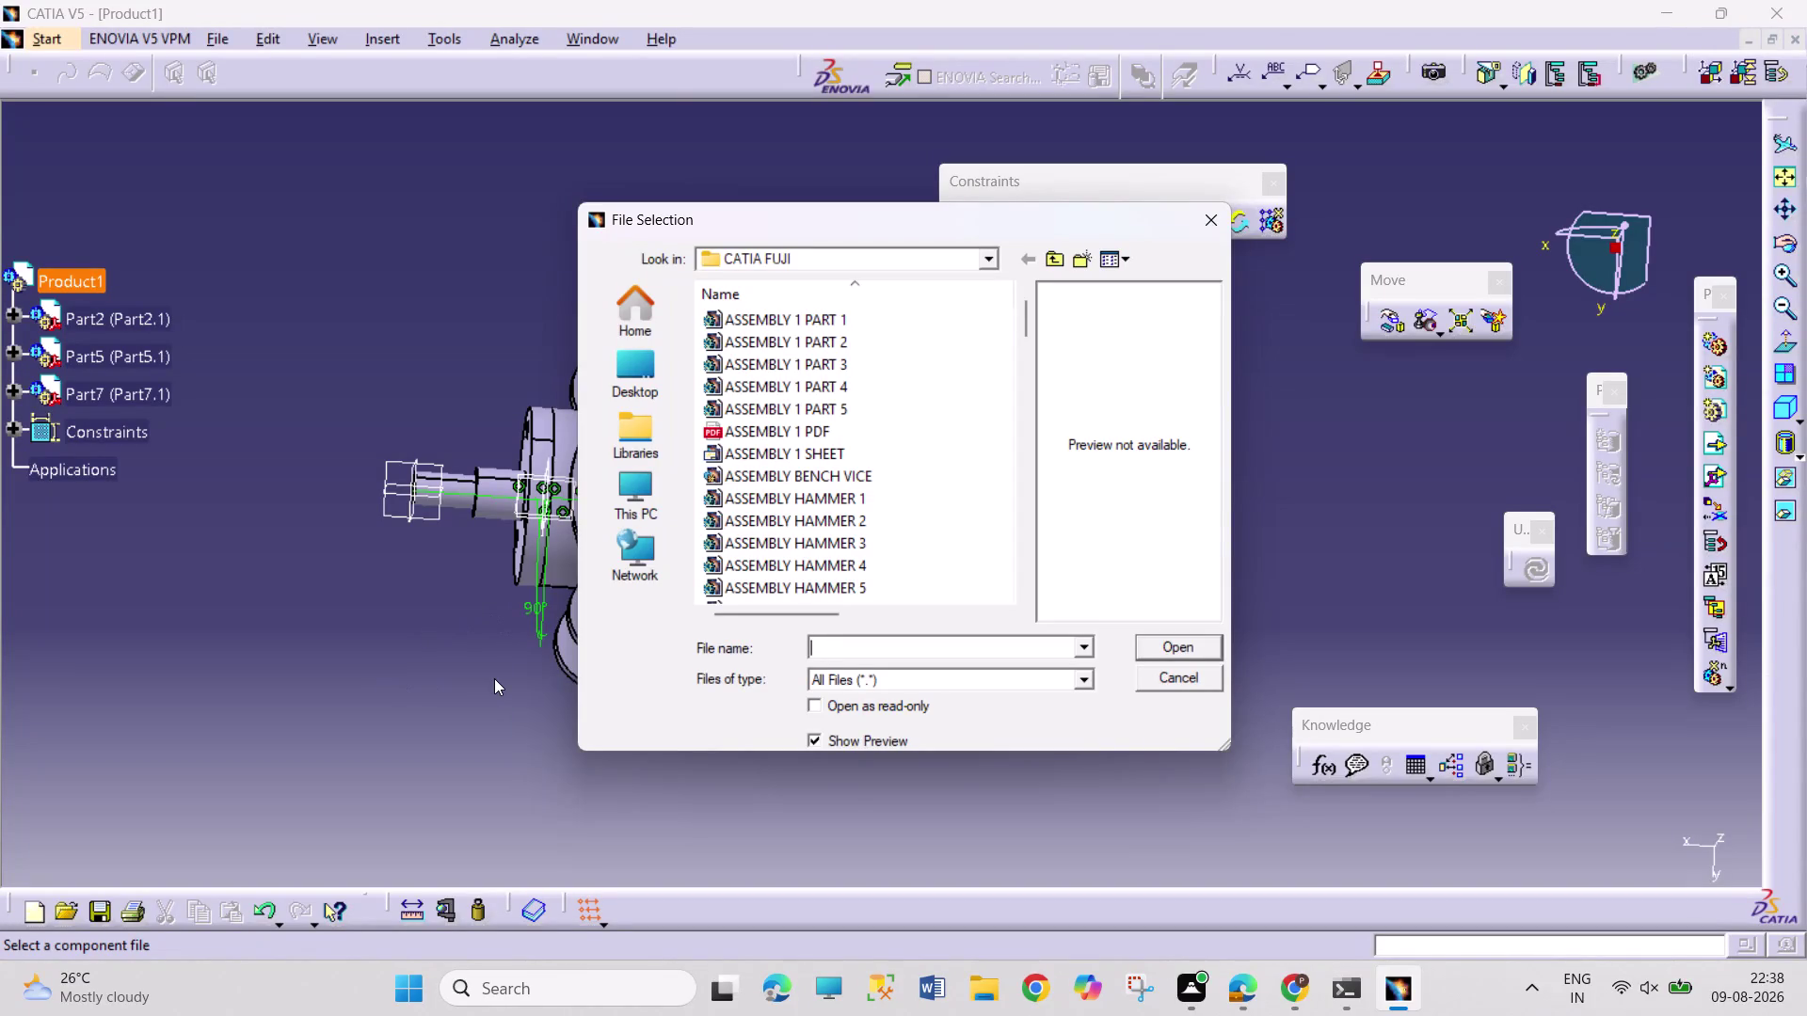
scroll(down, 3)
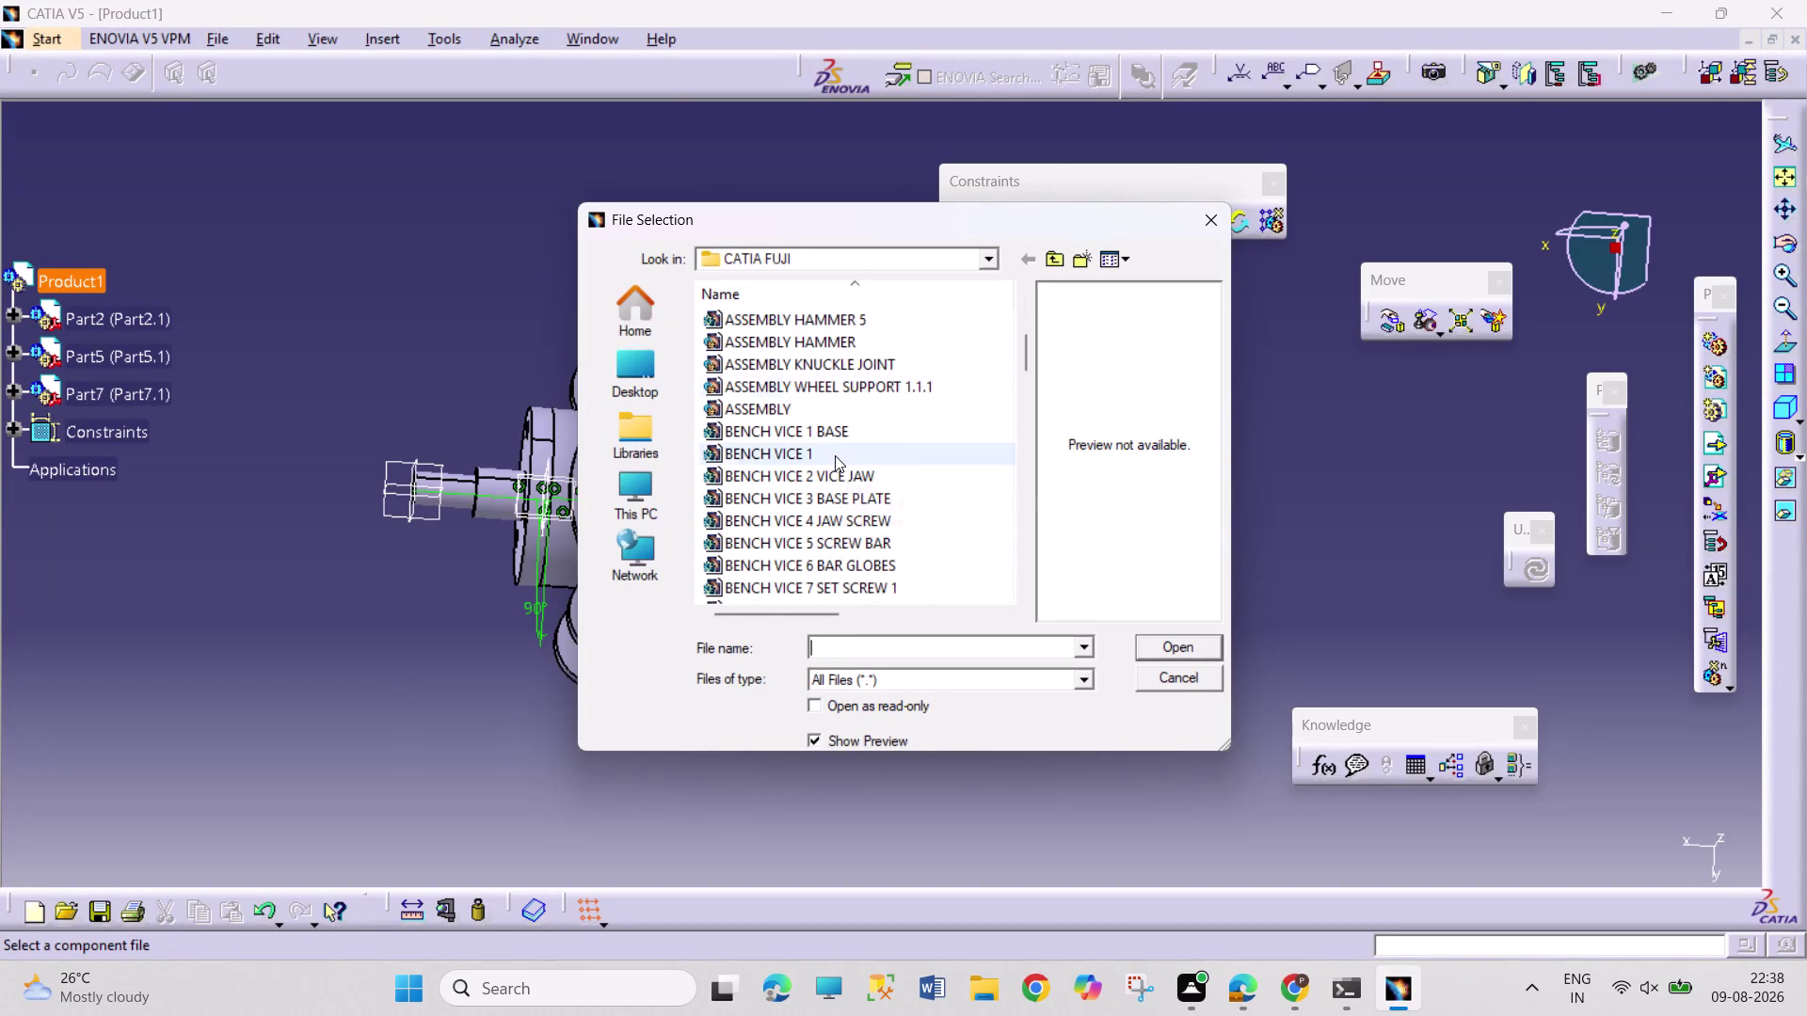
scroll(up, 3)
scroll(up, 3)
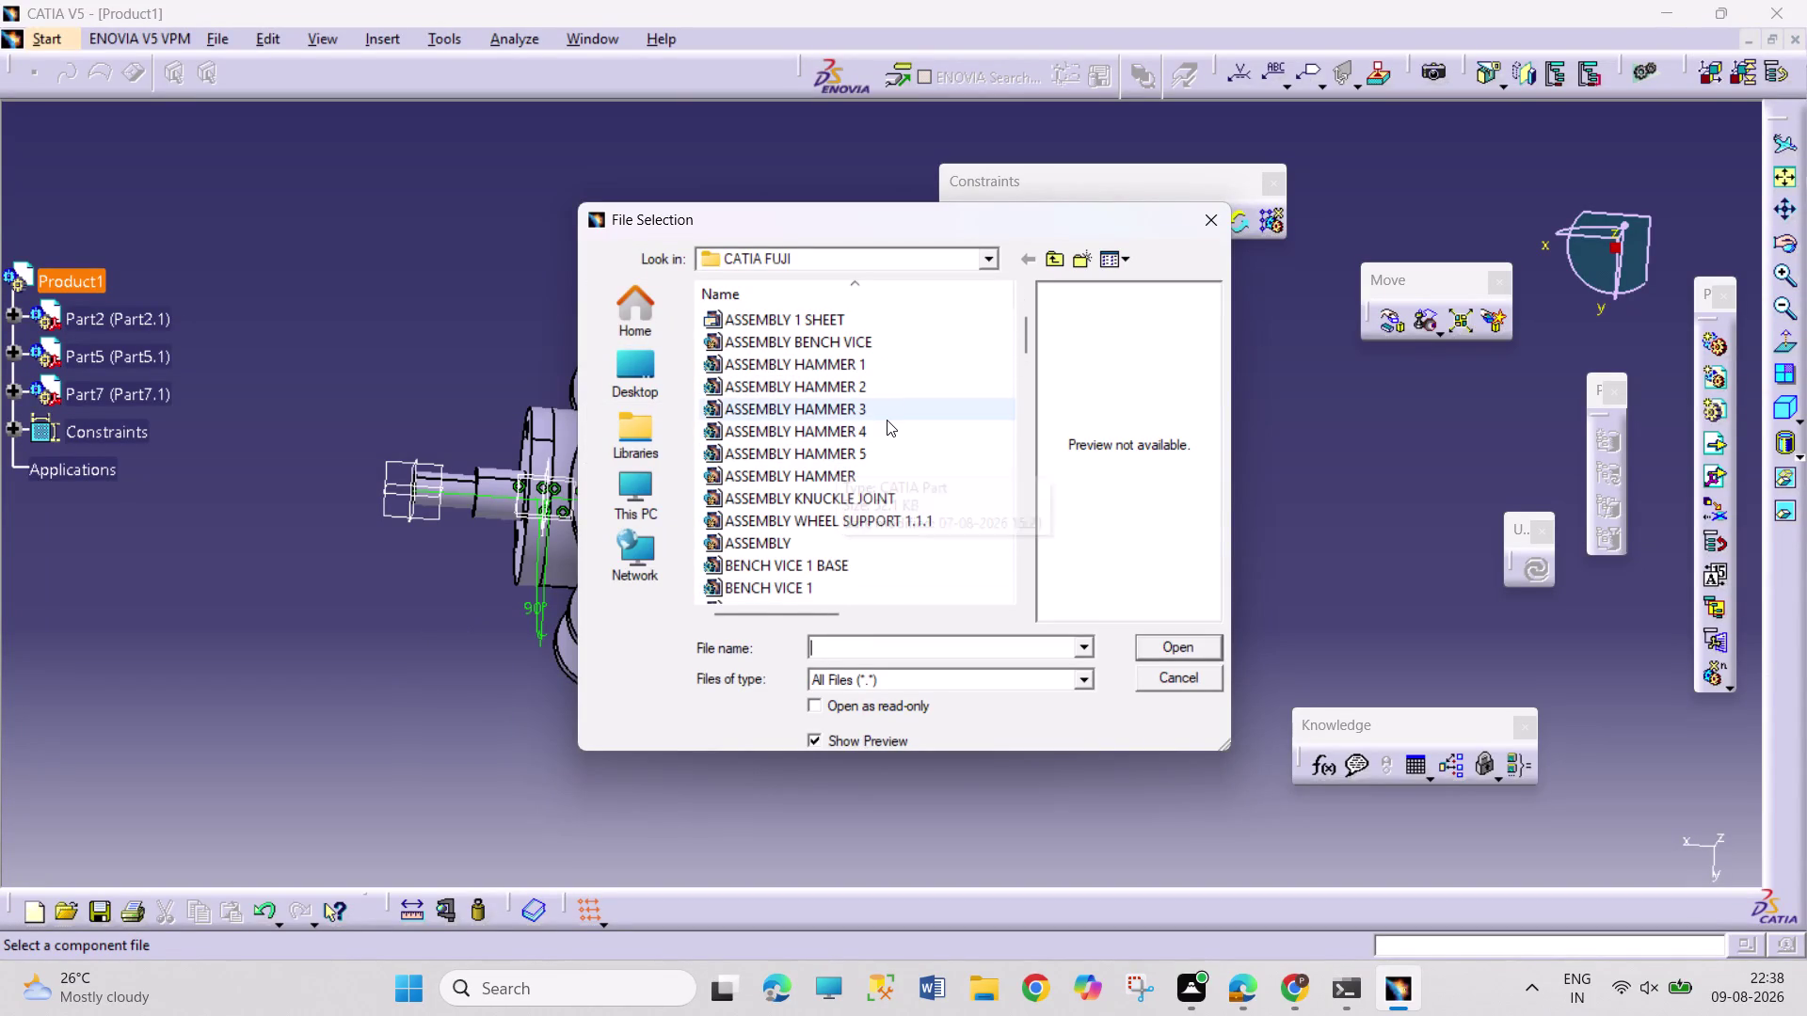
double_click(887, 426)
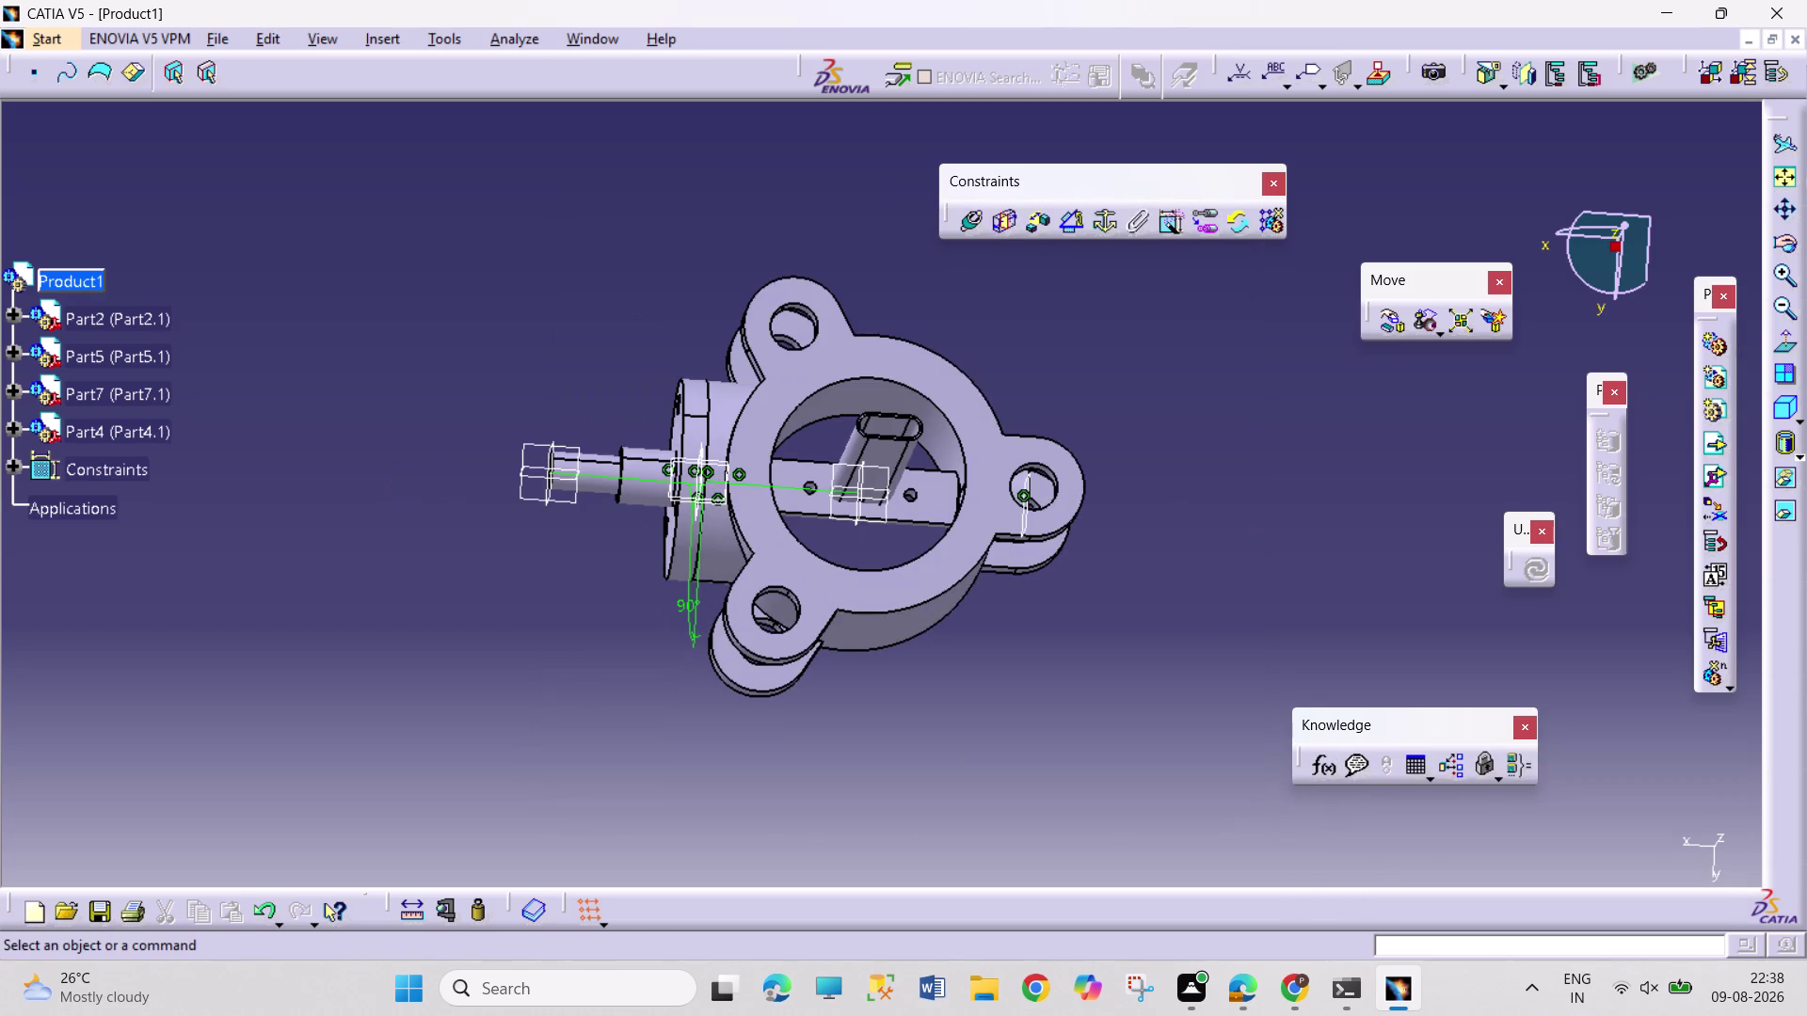
key(ctrl+z)
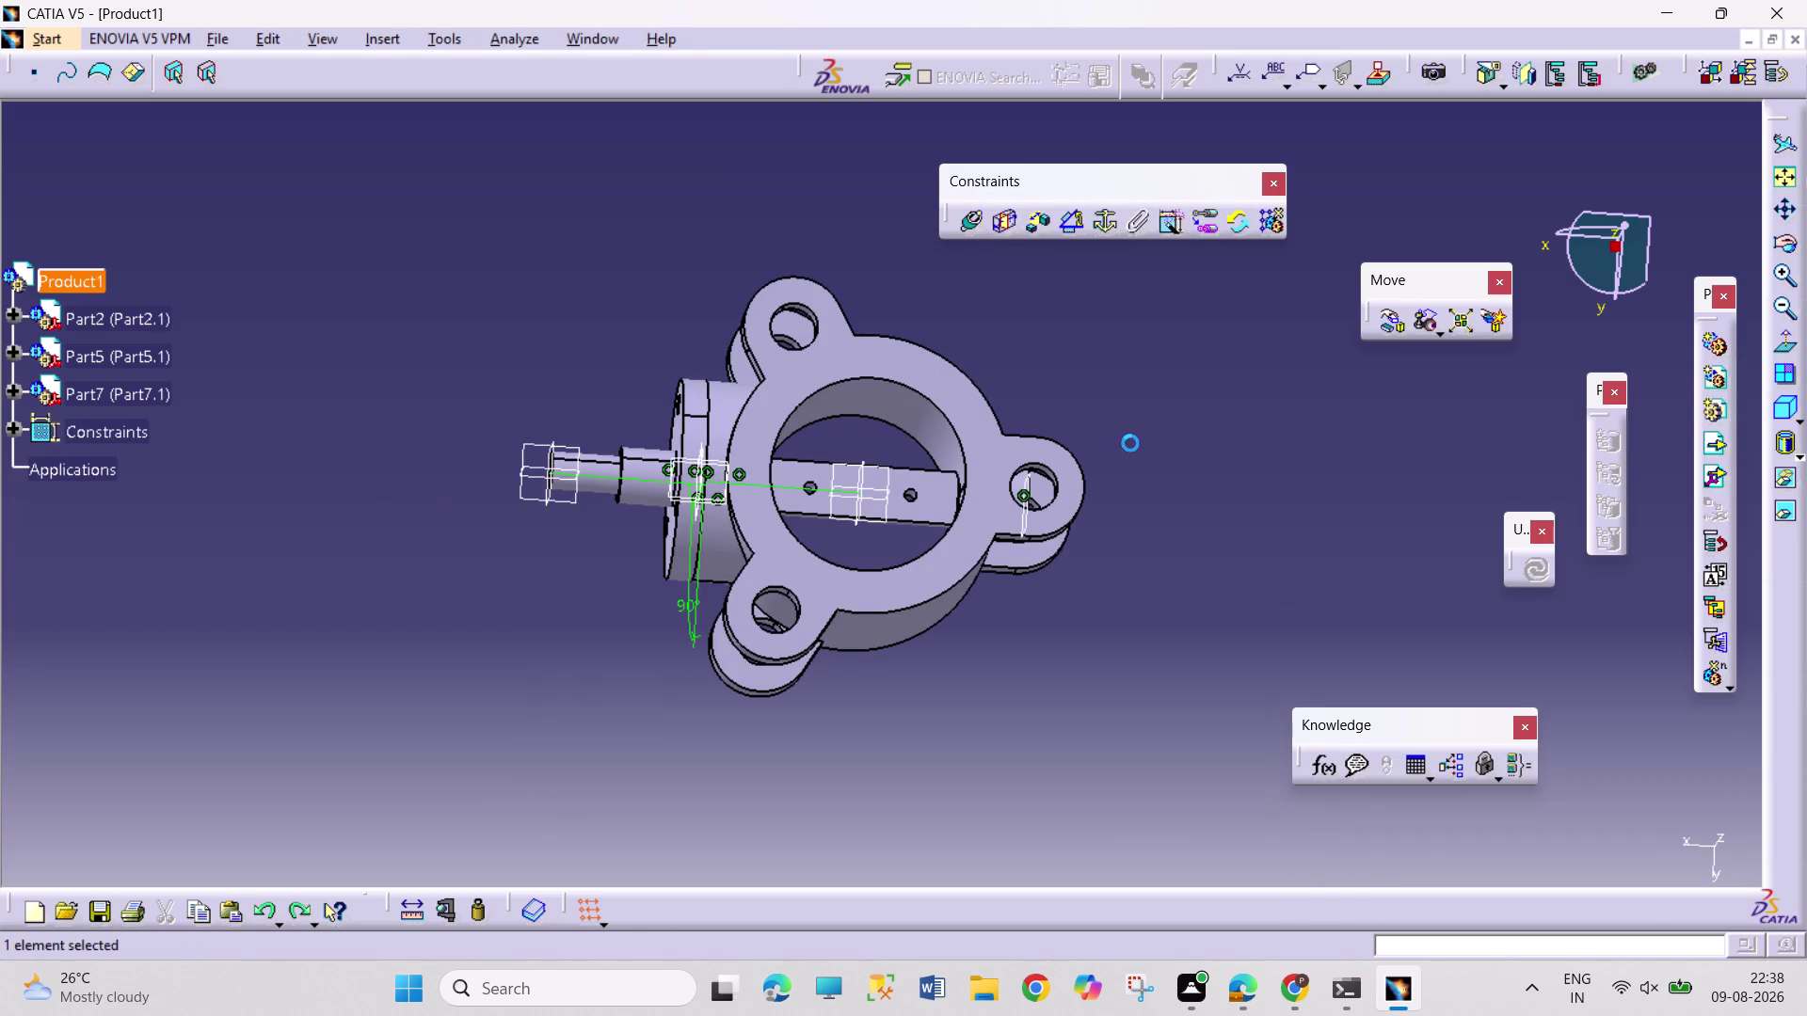
Insert the Part4 part file into Product1 as an existing component.
right_click(93, 272)
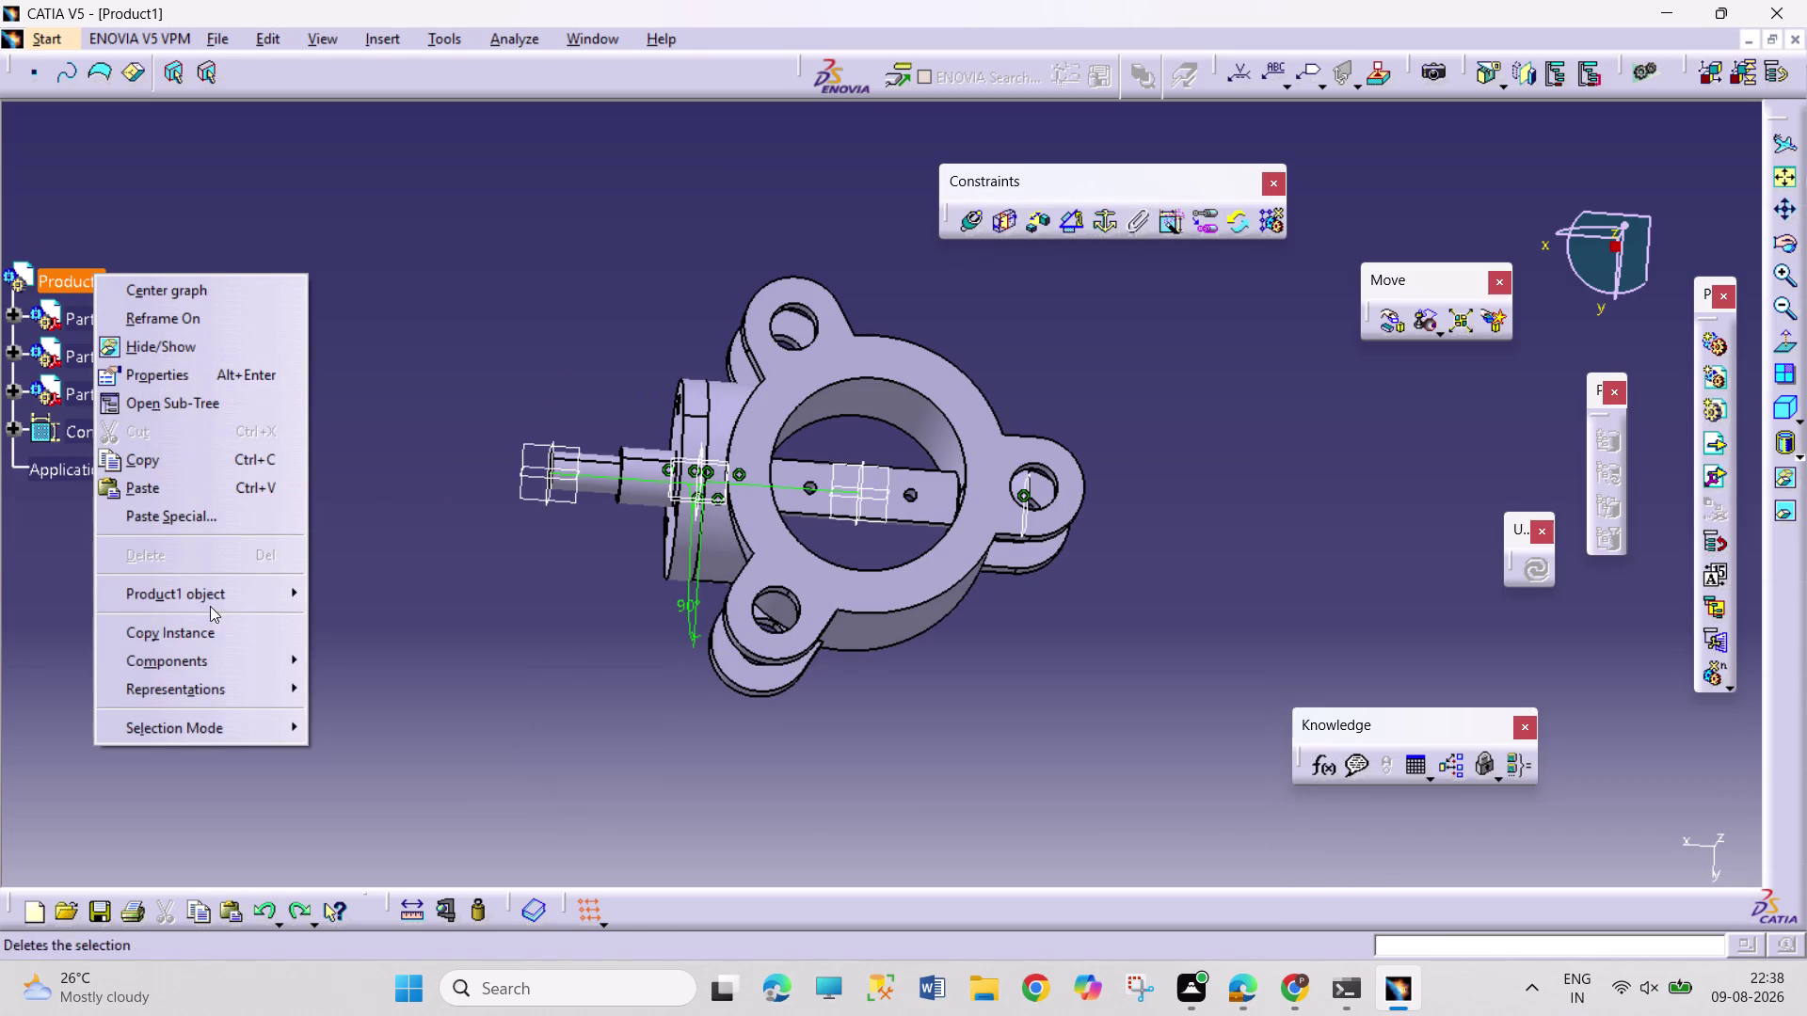
click(228, 659)
click(442, 783)
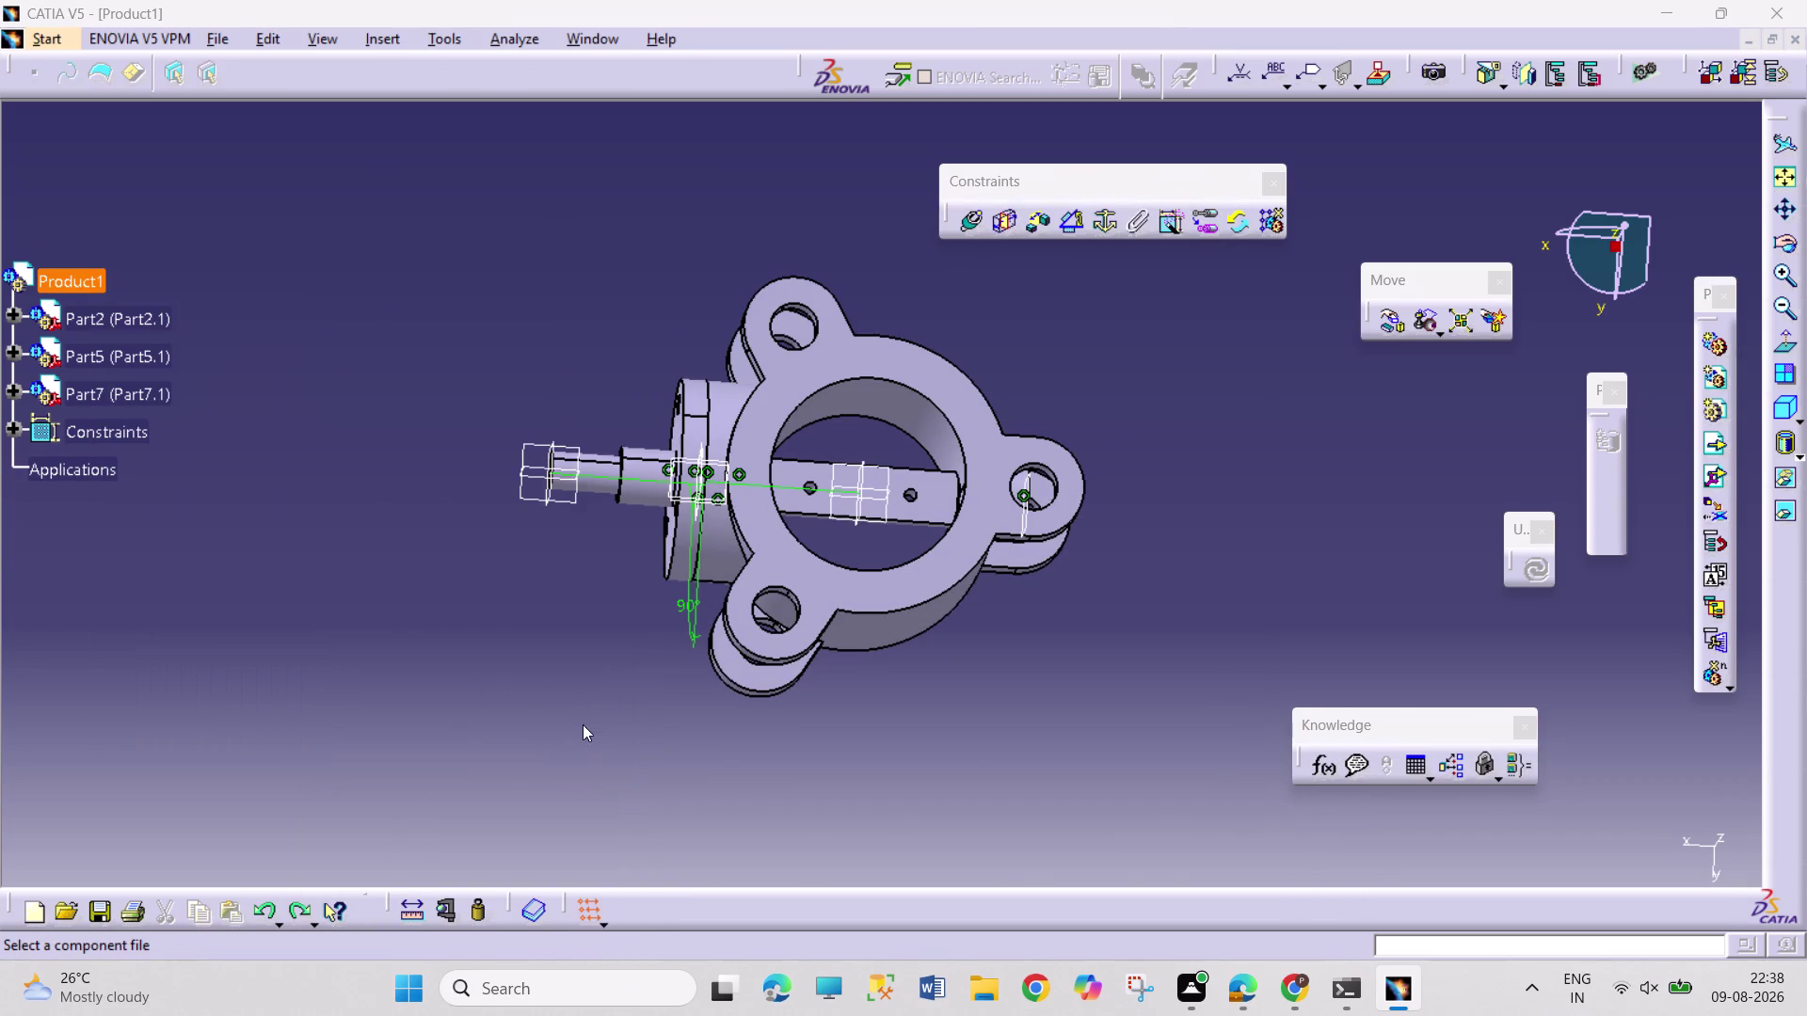
scroll(down, 3)
scroll(down, 3)
scroll(down, 3)
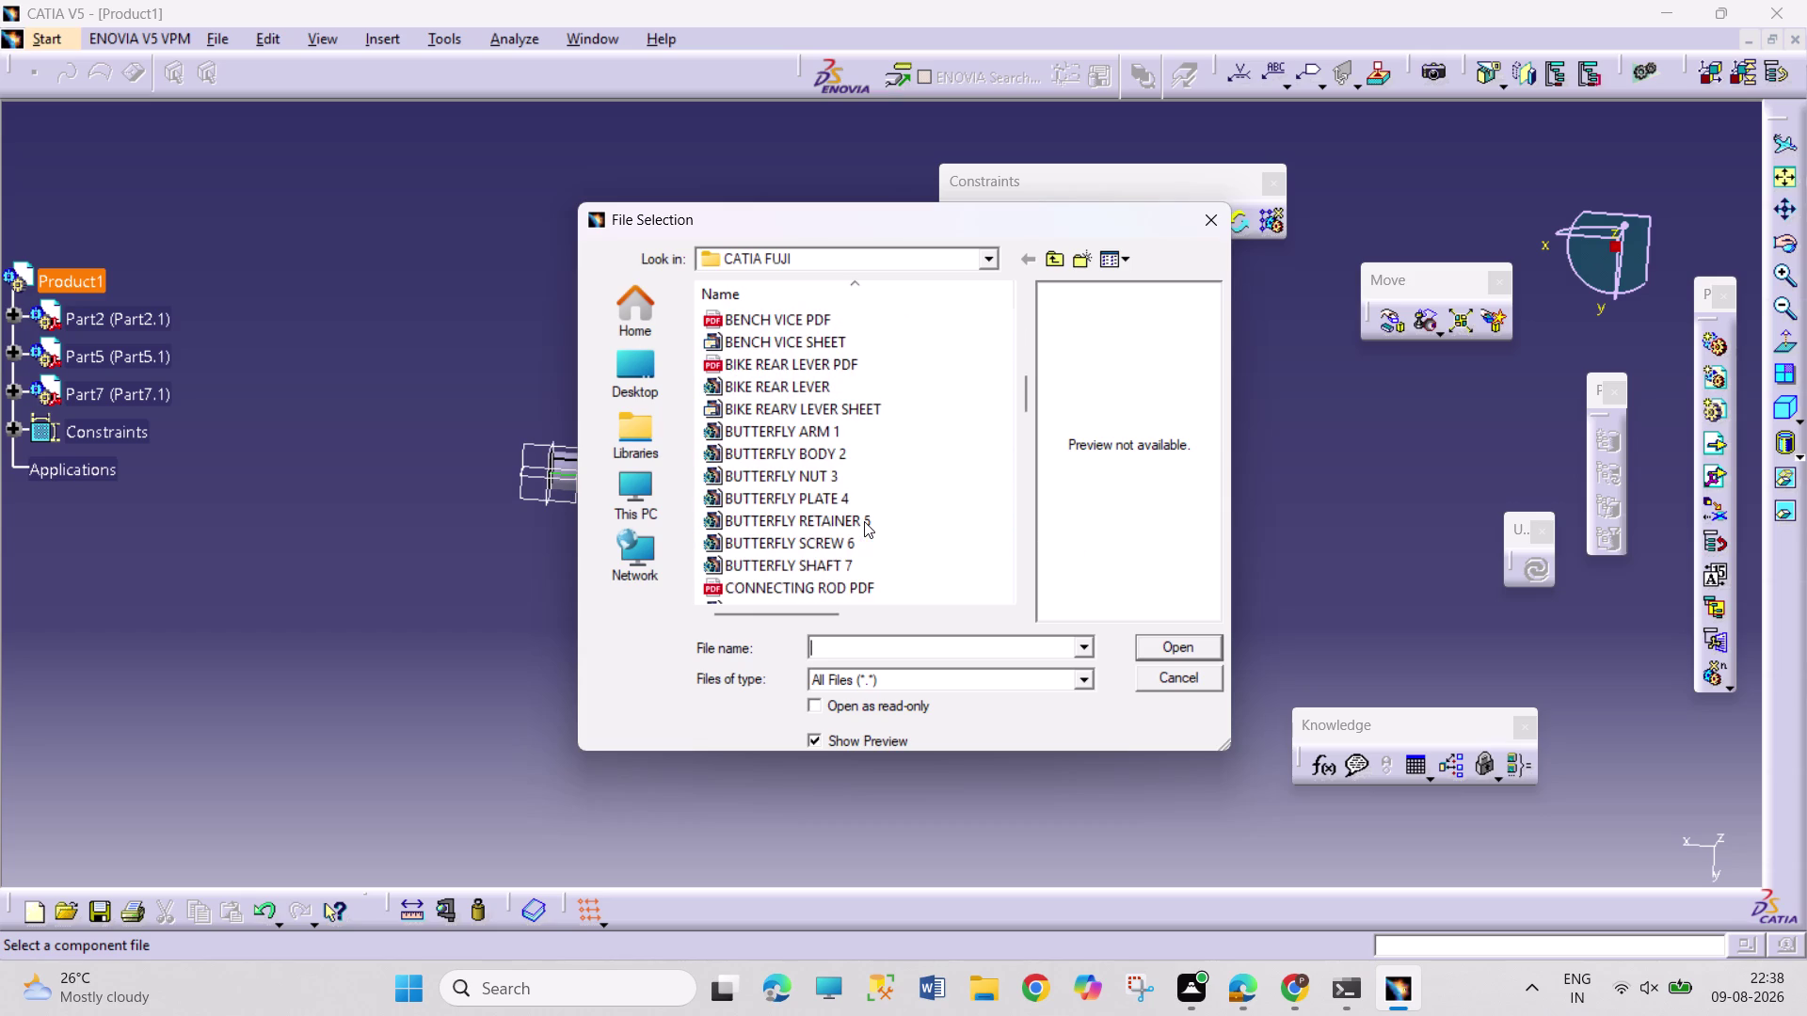
double_click(866, 499)
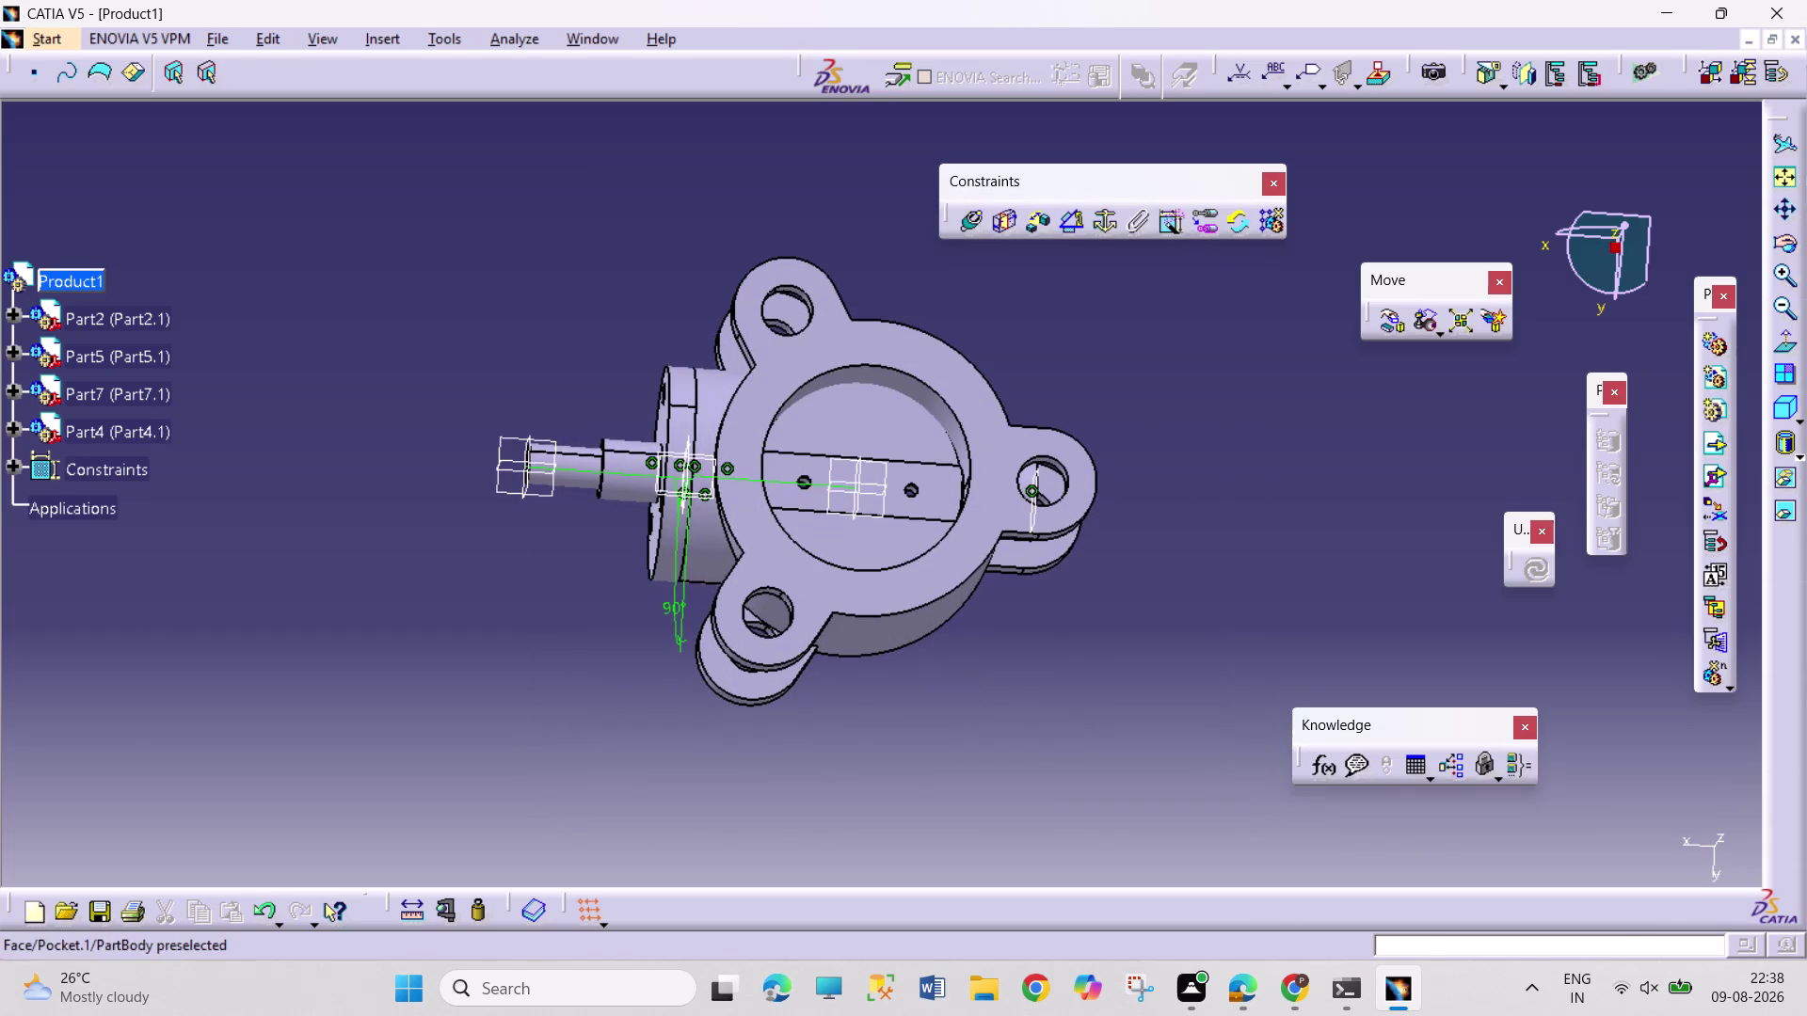
Slide the Part4 disc upward along a picked edge, out of the valve body.
middle_drag(1002, 605, 860, 405)
right_drag(984, 598, 860, 406)
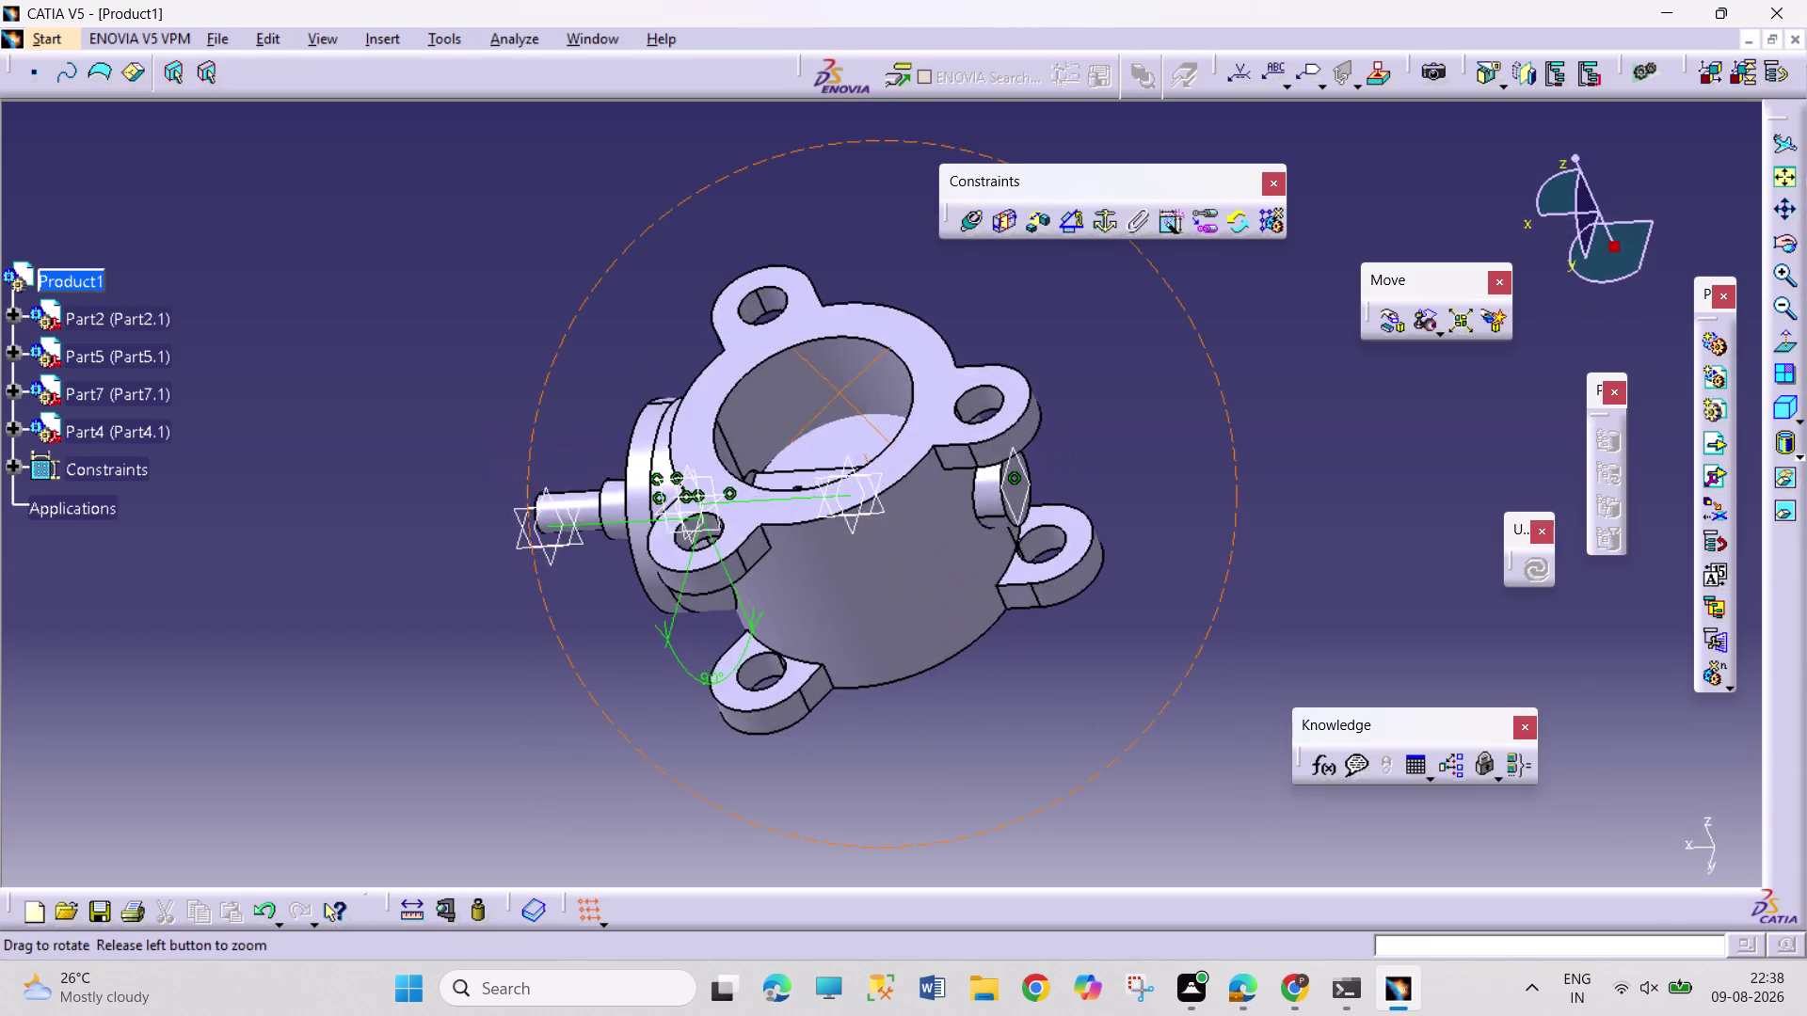
middle_drag(860, 406, 874, 458)
right_drag(860, 406, 899, 472)
click(1382, 314)
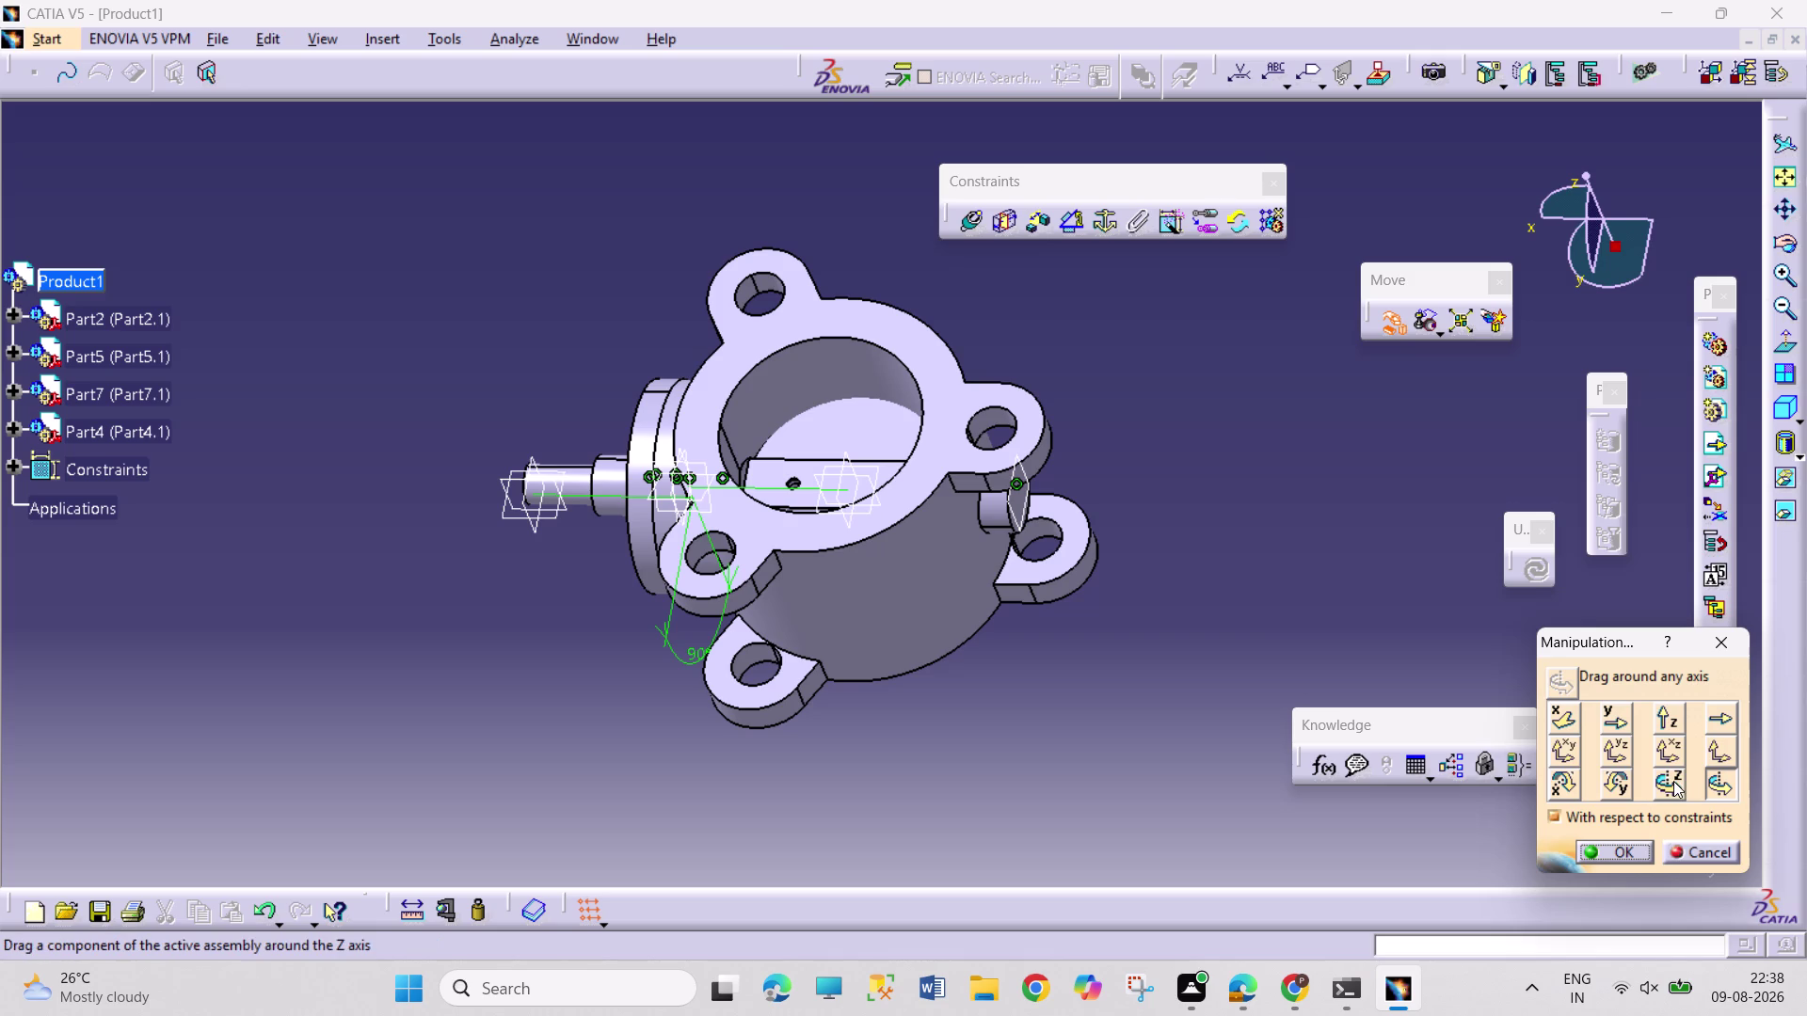
click(1732, 711)
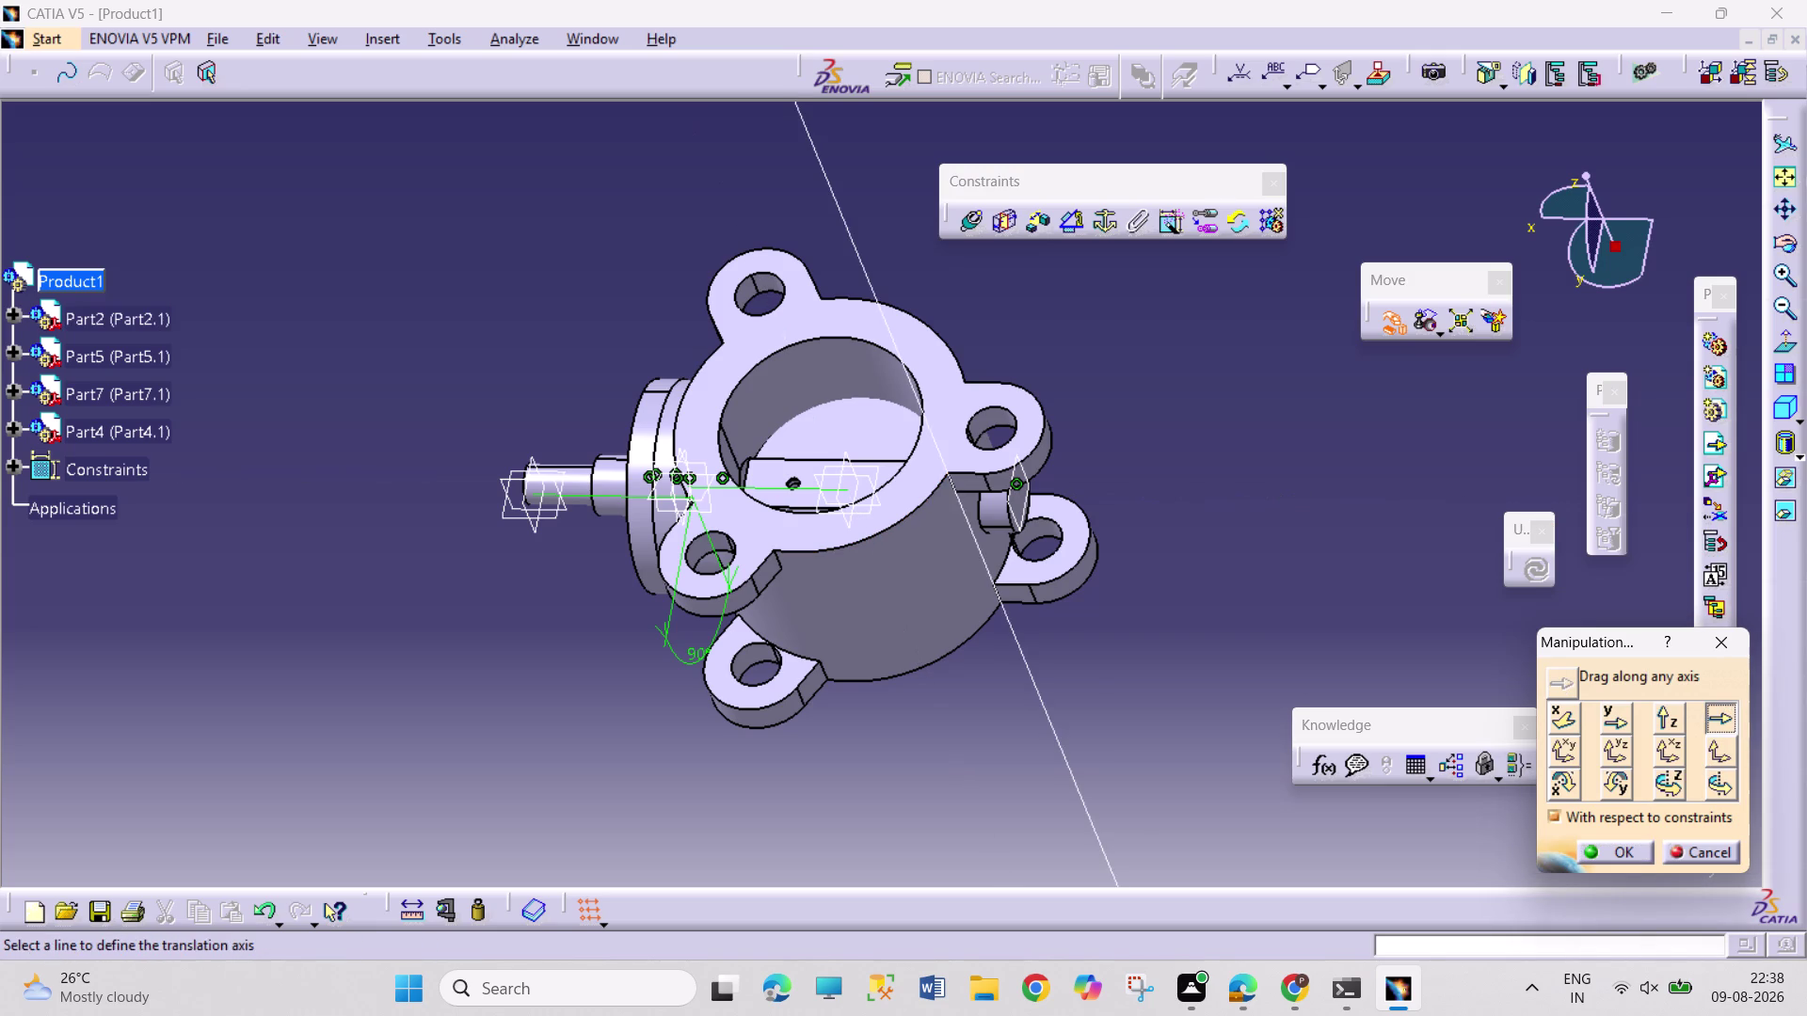
click(961, 481)
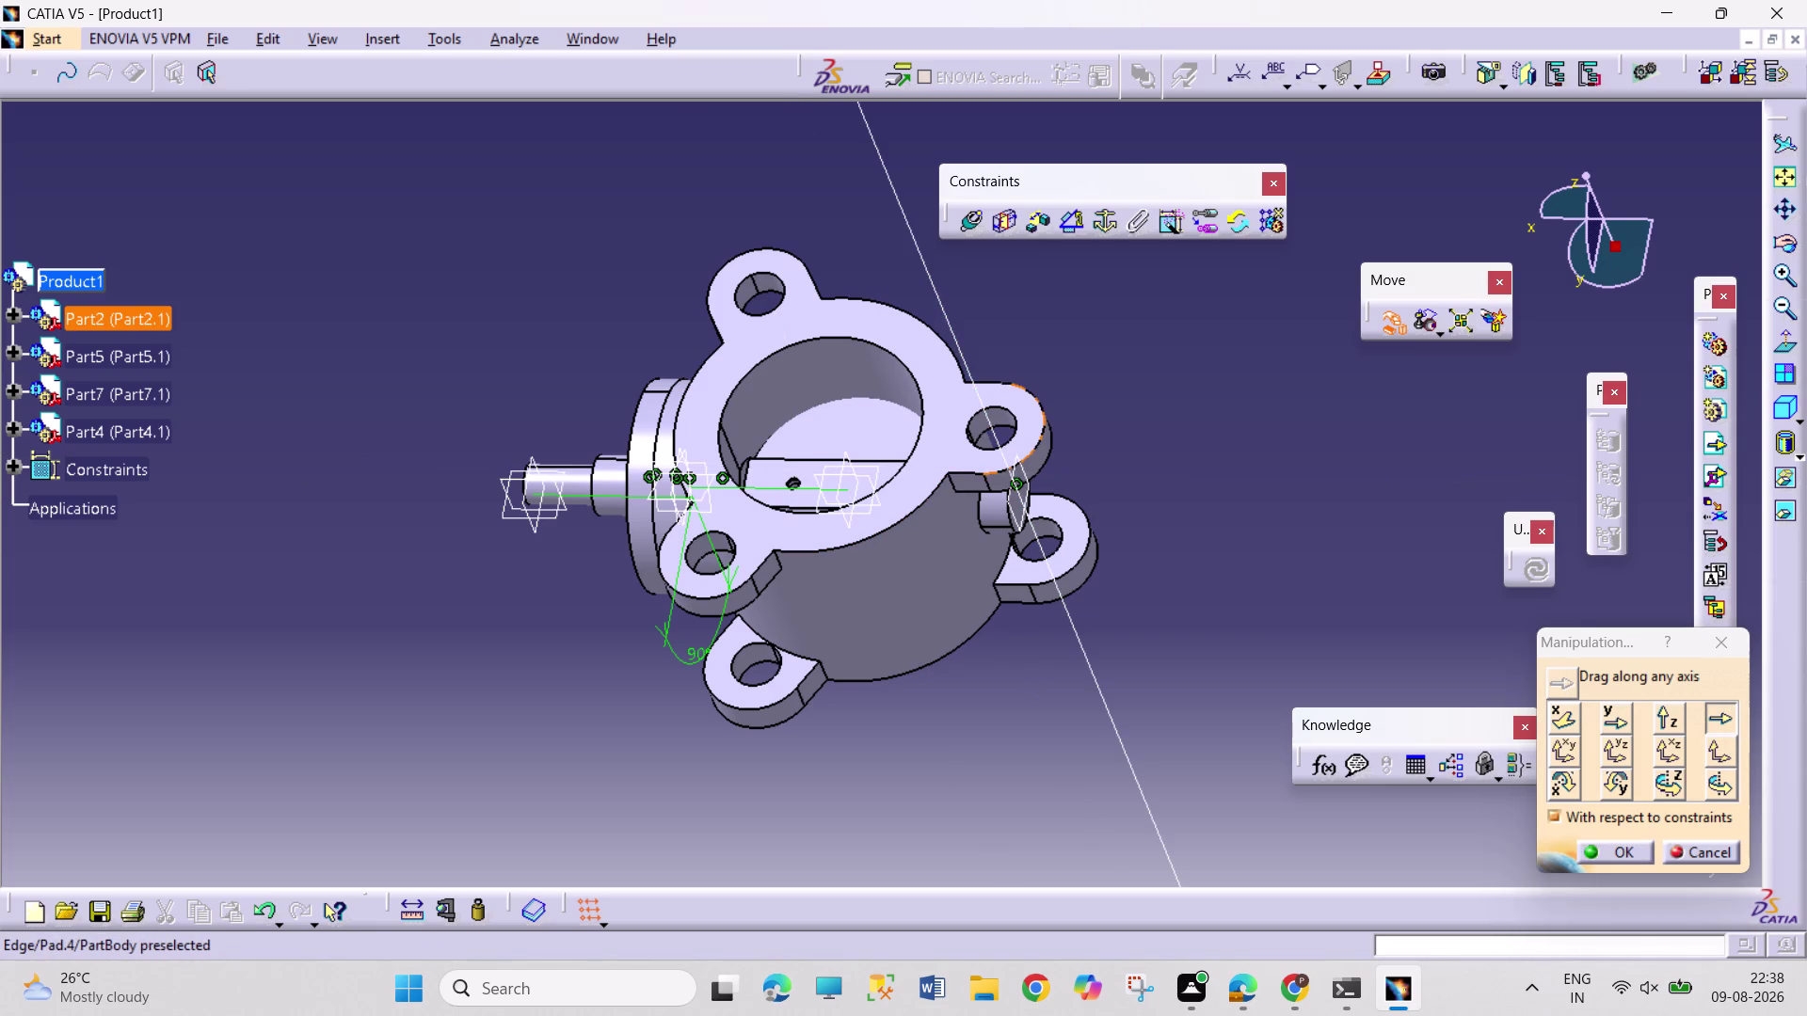
click(989, 469)
drag(854, 431, 721, 239)
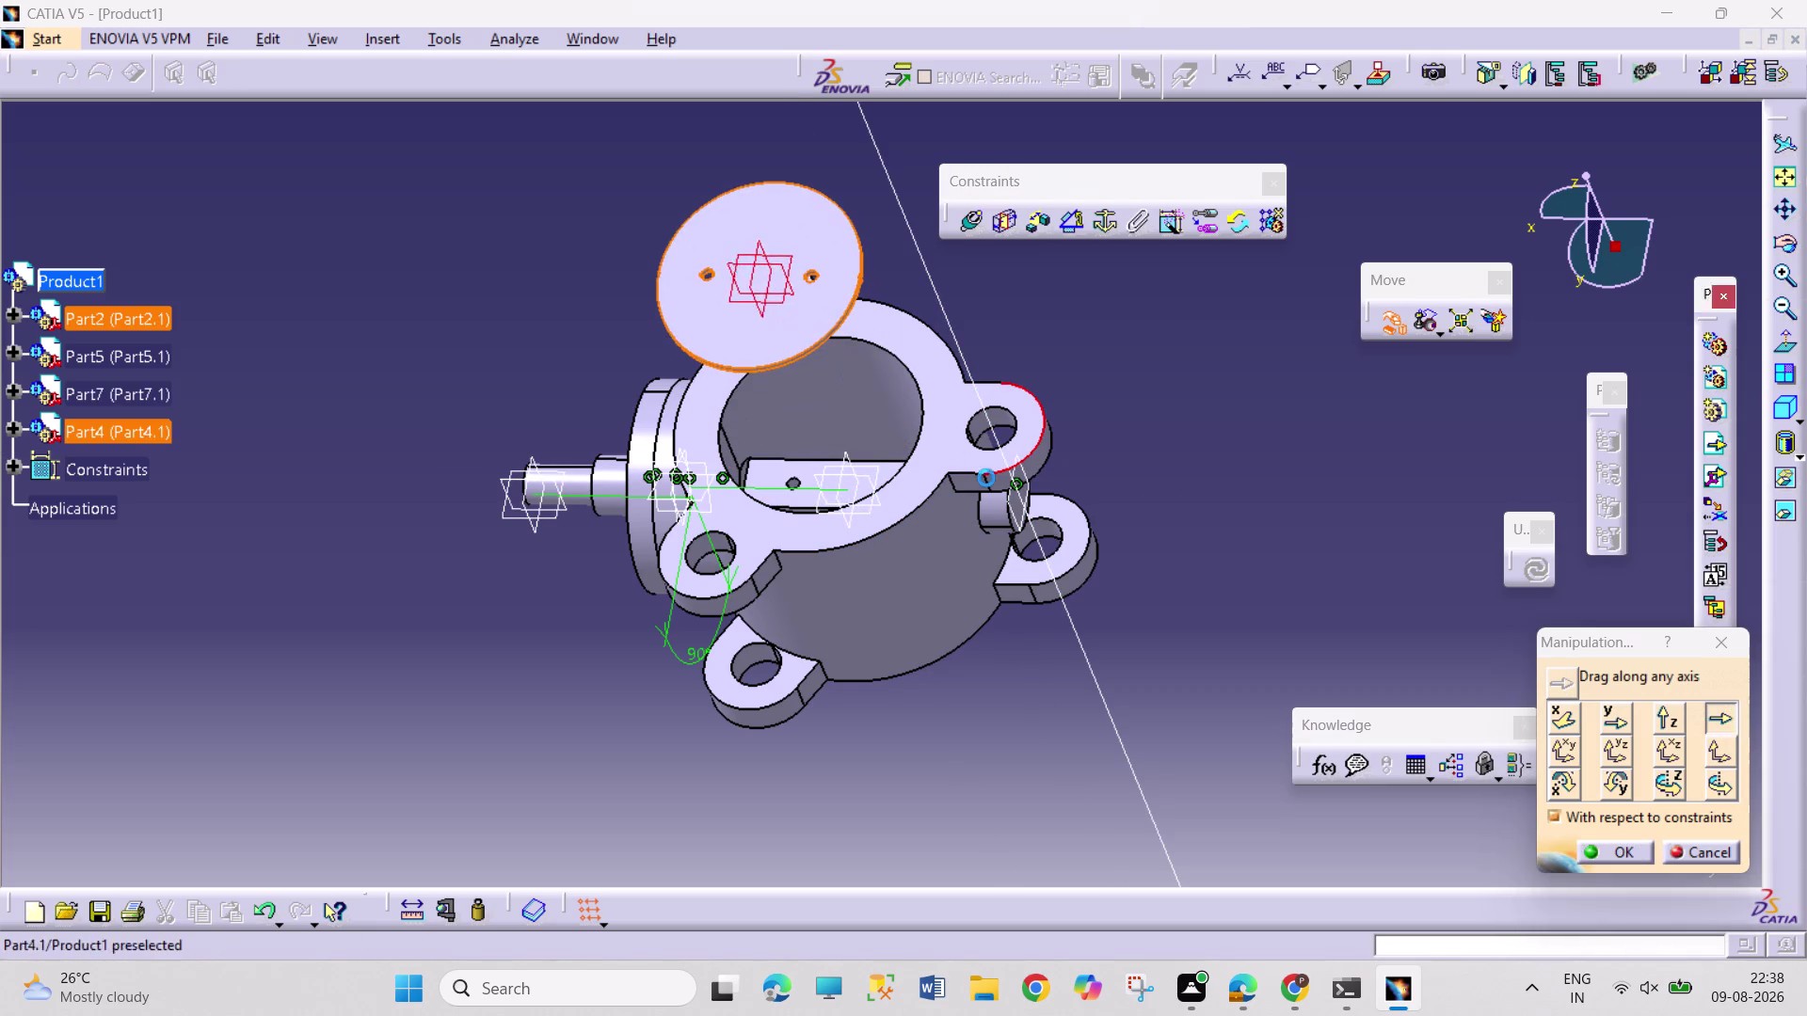
click(1624, 848)
Orbit and zoom in on the Part4 disc.
middle_drag(1161, 534, 1154, 531)
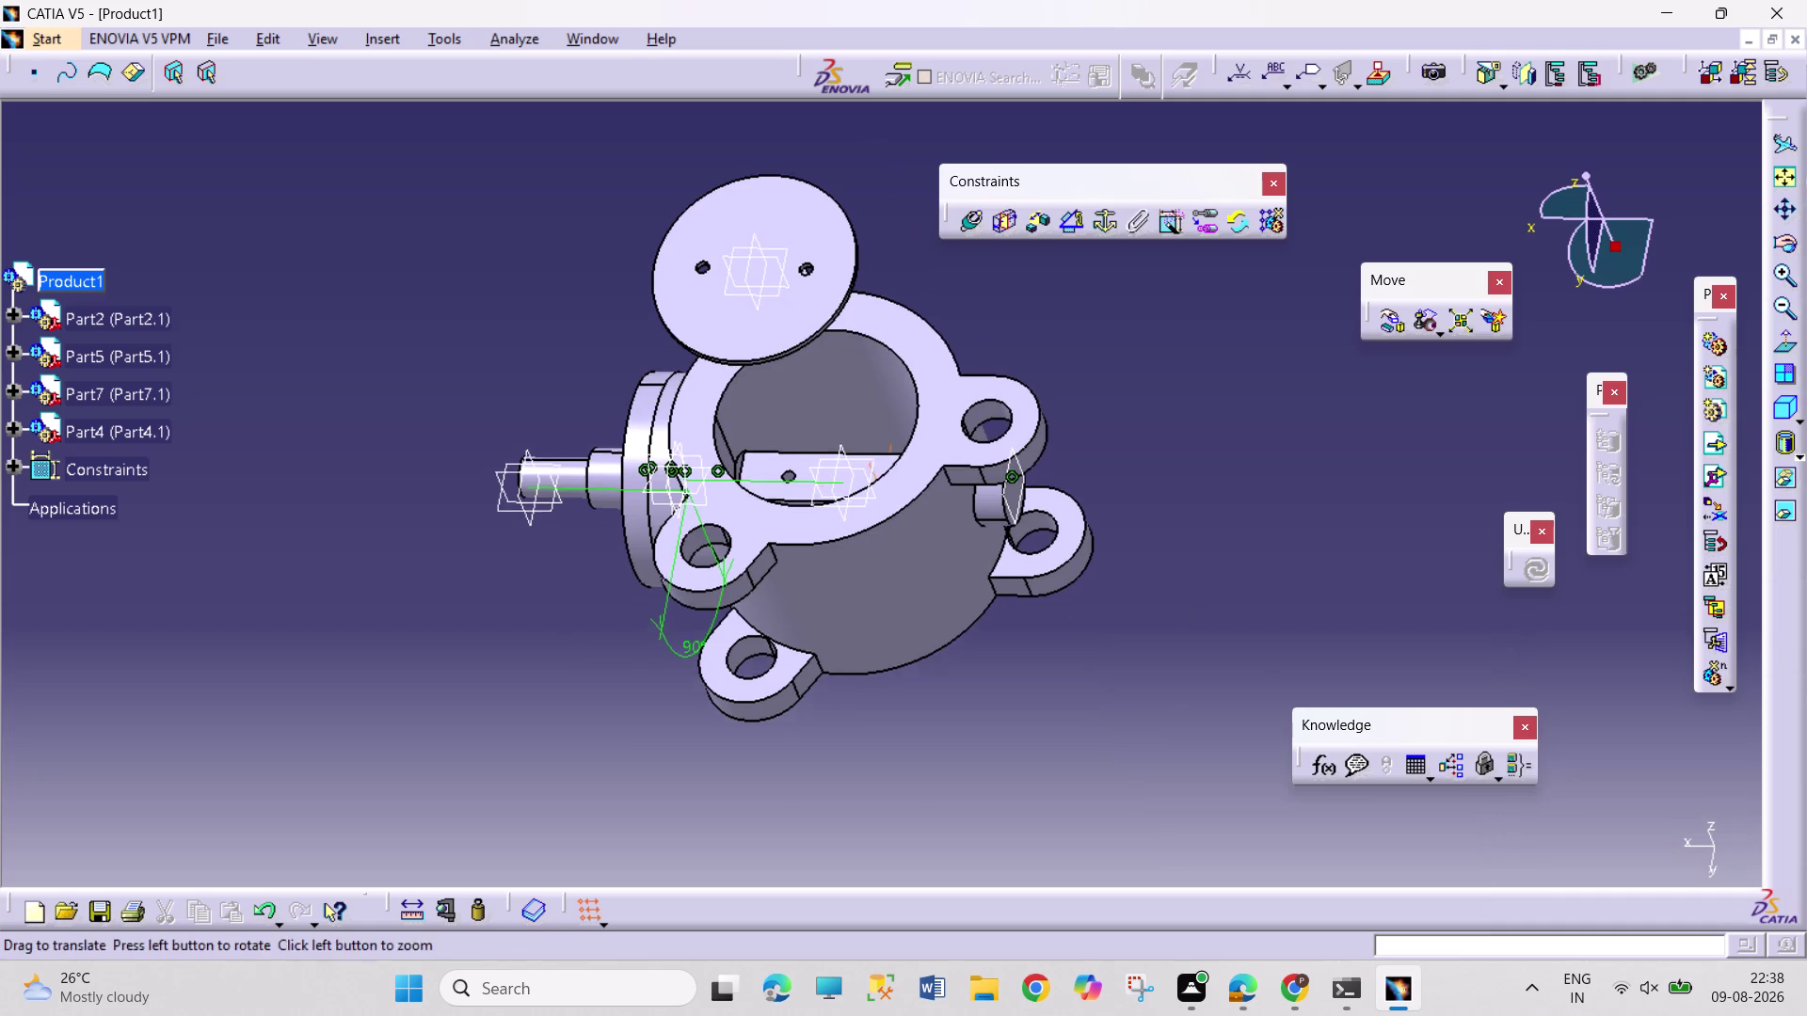
middle_drag(1154, 530, 587, 517)
right_drag(1148, 528, 580, 496)
middle_drag(578, 443, 614, 319)
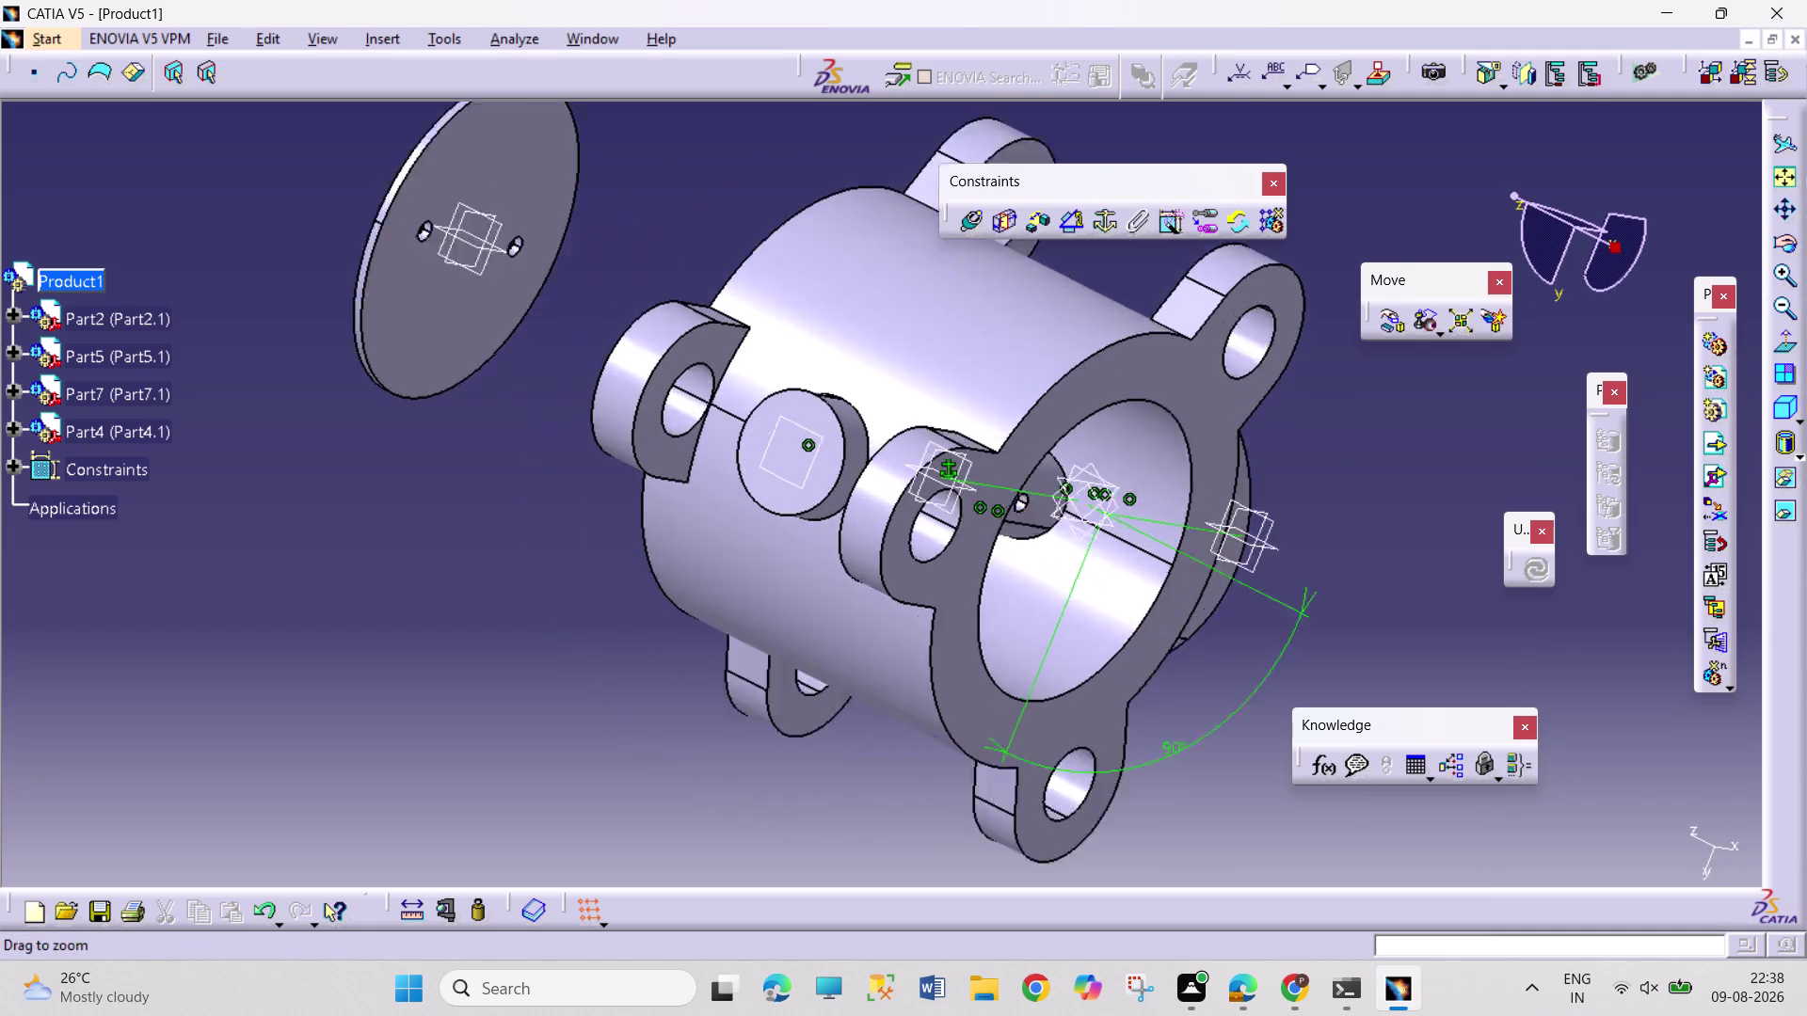
middle_drag(614, 319, 640, 273)
middle_drag(505, 408, 938, 771)
Make the disc hole axis coincident with the shaft hole axis, then update.
click(972, 221)
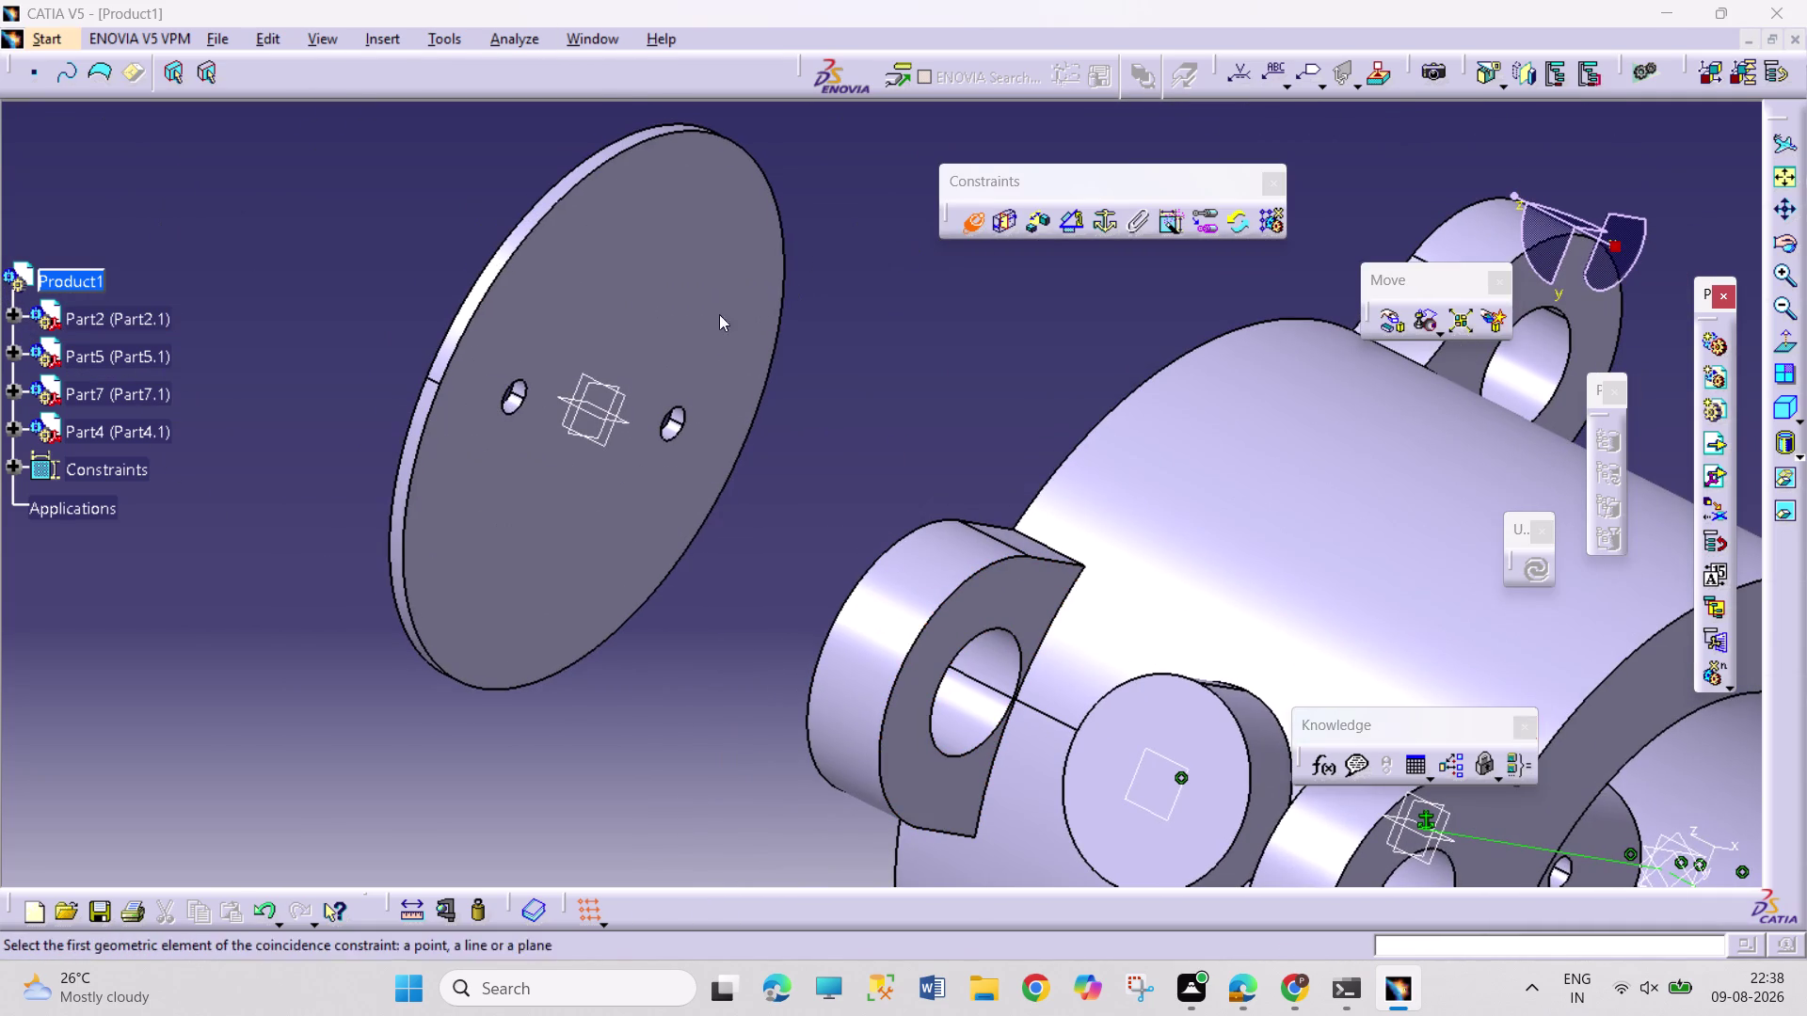
click(516, 394)
middle_drag(372, 287, 592, 446)
right_drag(423, 342, 592, 446)
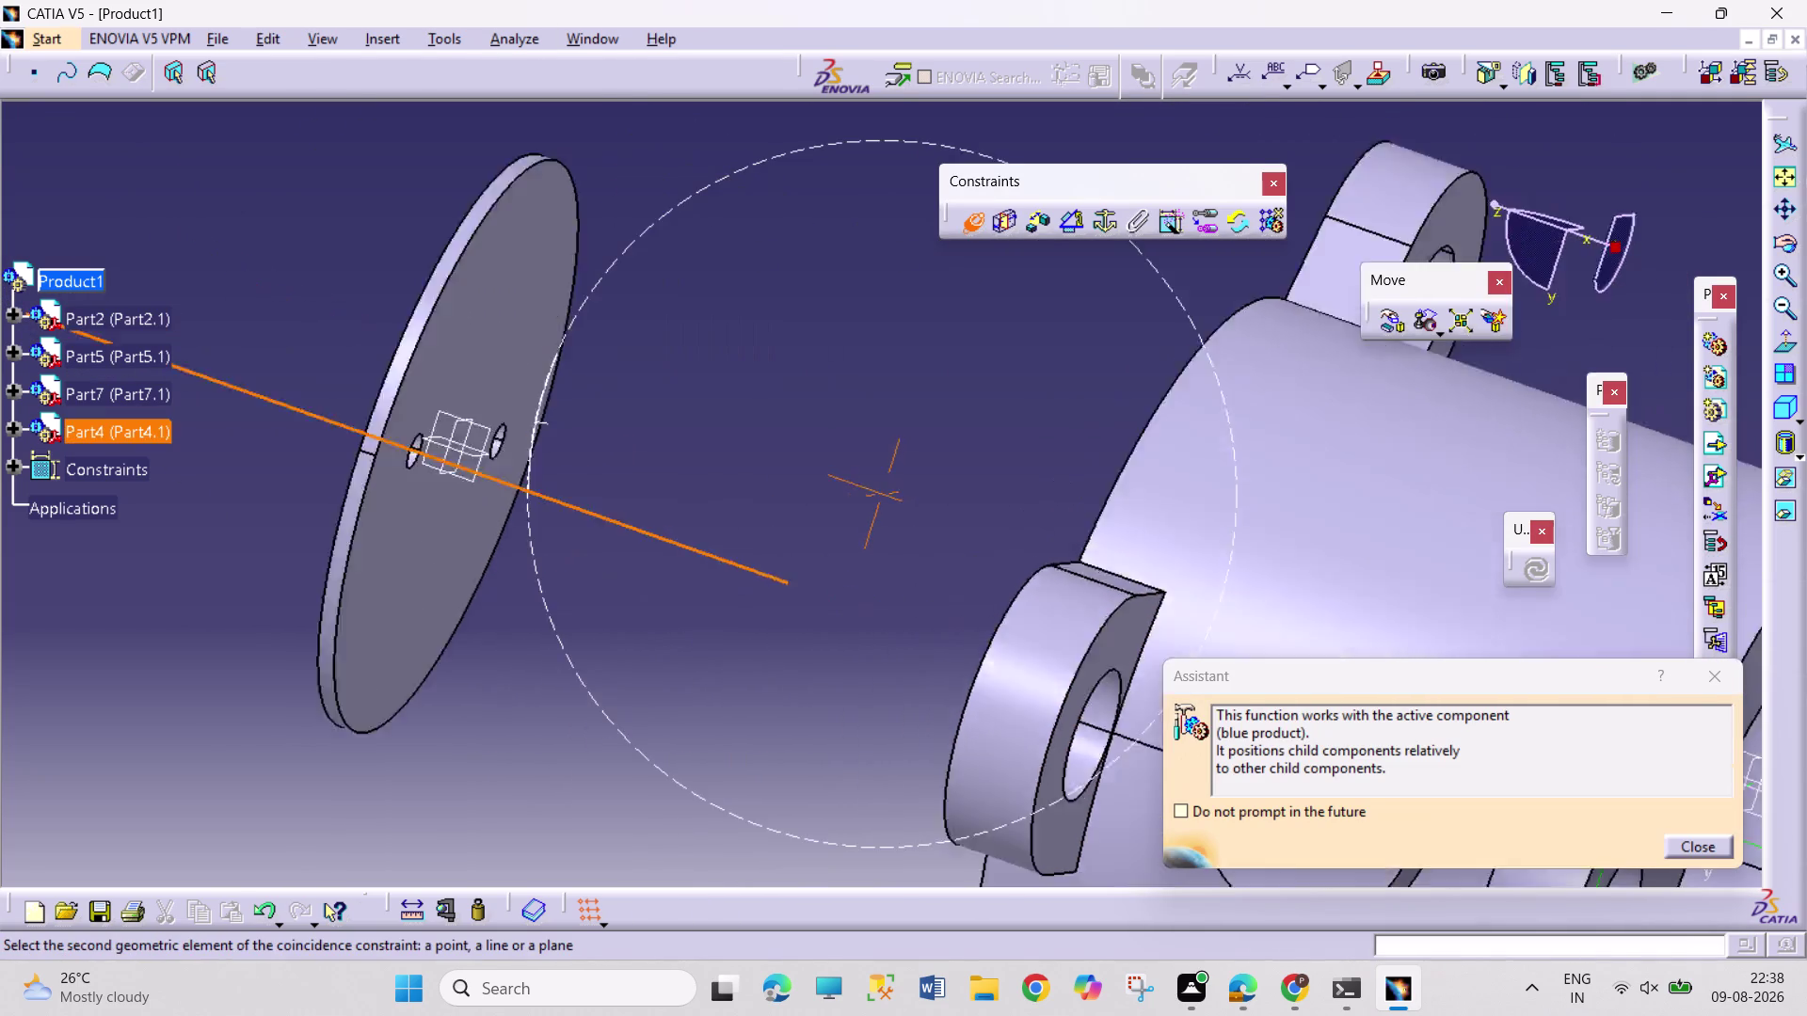
middle_drag(592, 446, 909, 497)
right_drag(592, 446, 914, 499)
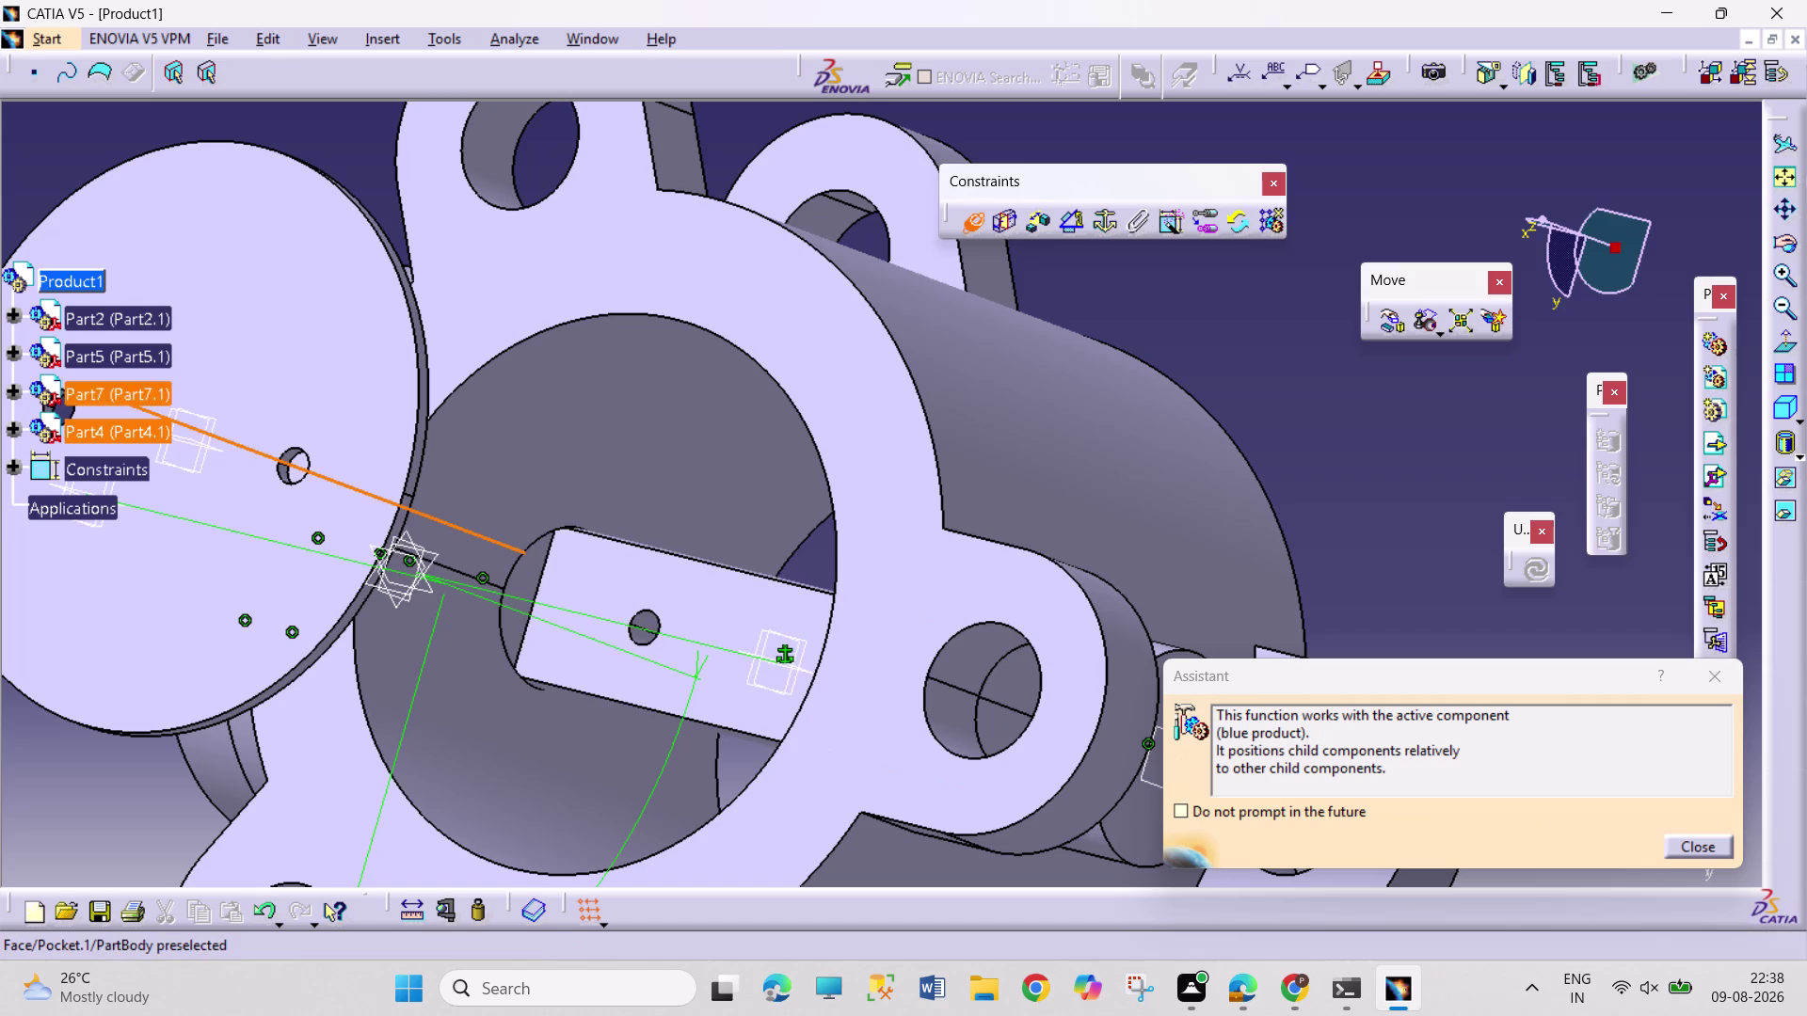
middle_drag(667, 630, 828, 651)
right_drag(677, 635, 832, 652)
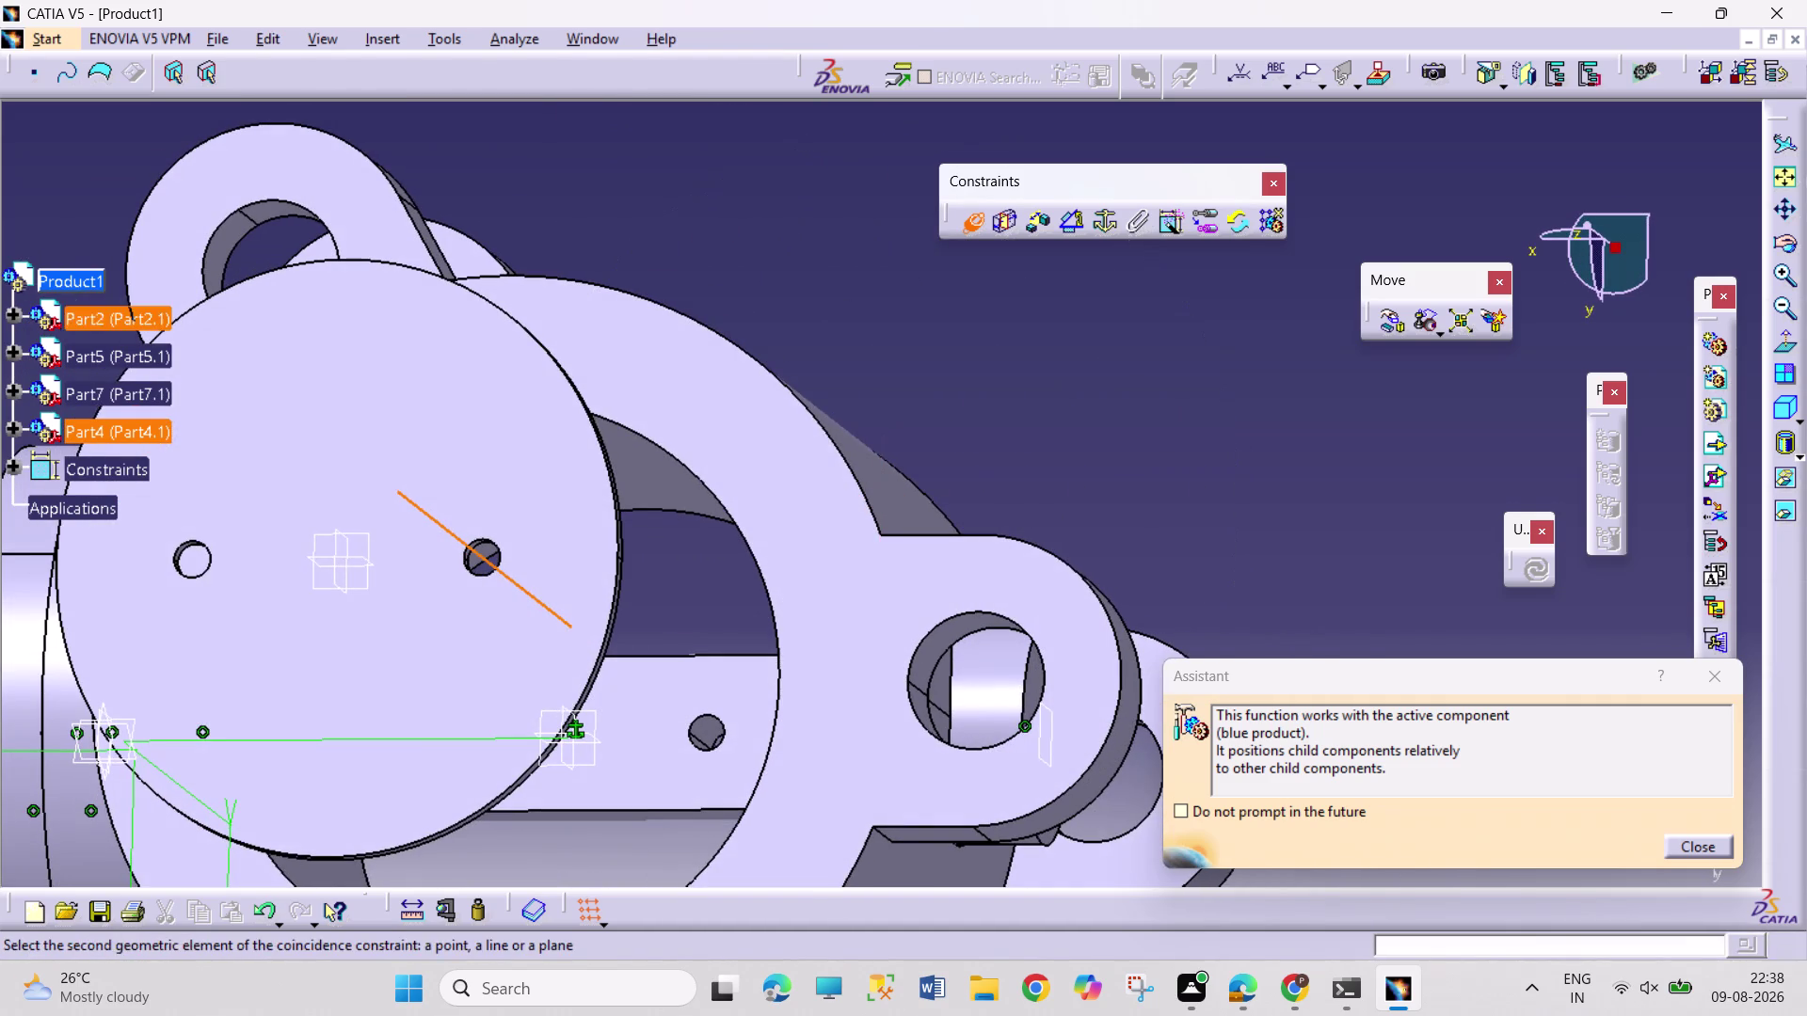
click(712, 735)
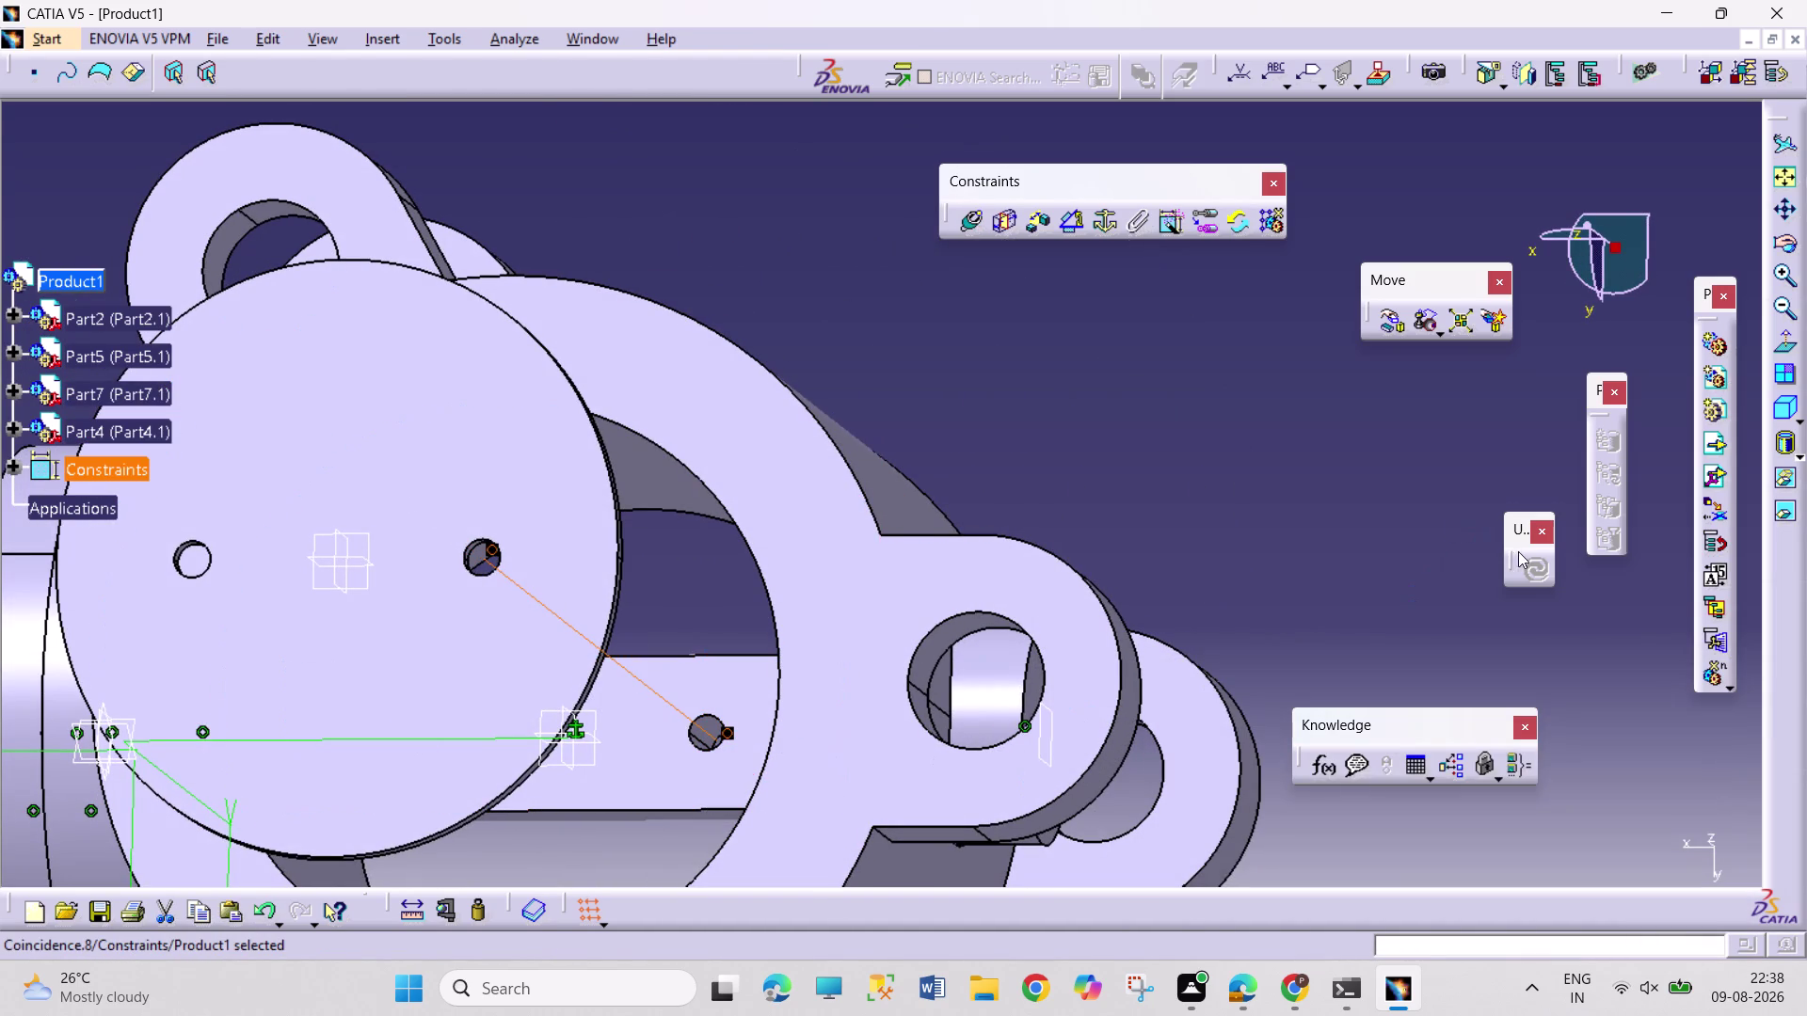
click(1246, 591)
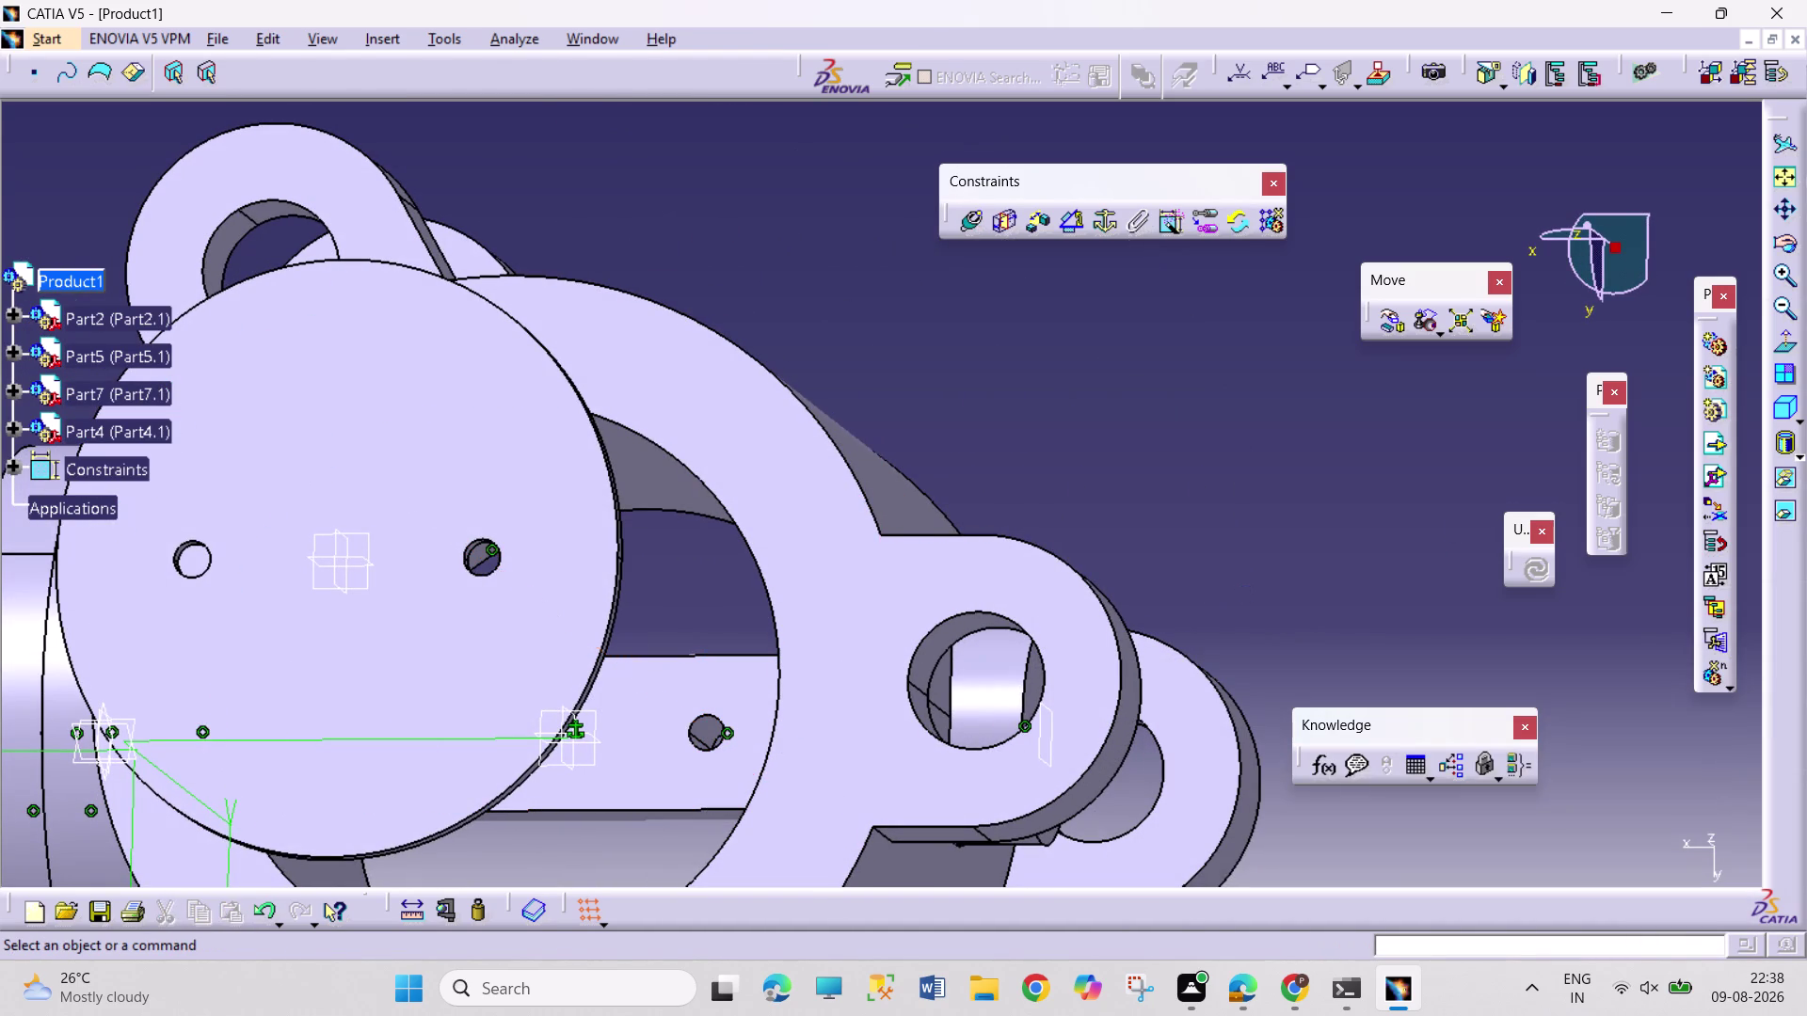
Constrain the Part7 and disc flat faces coincident with opposite orientation, then update.
click(669, 722)
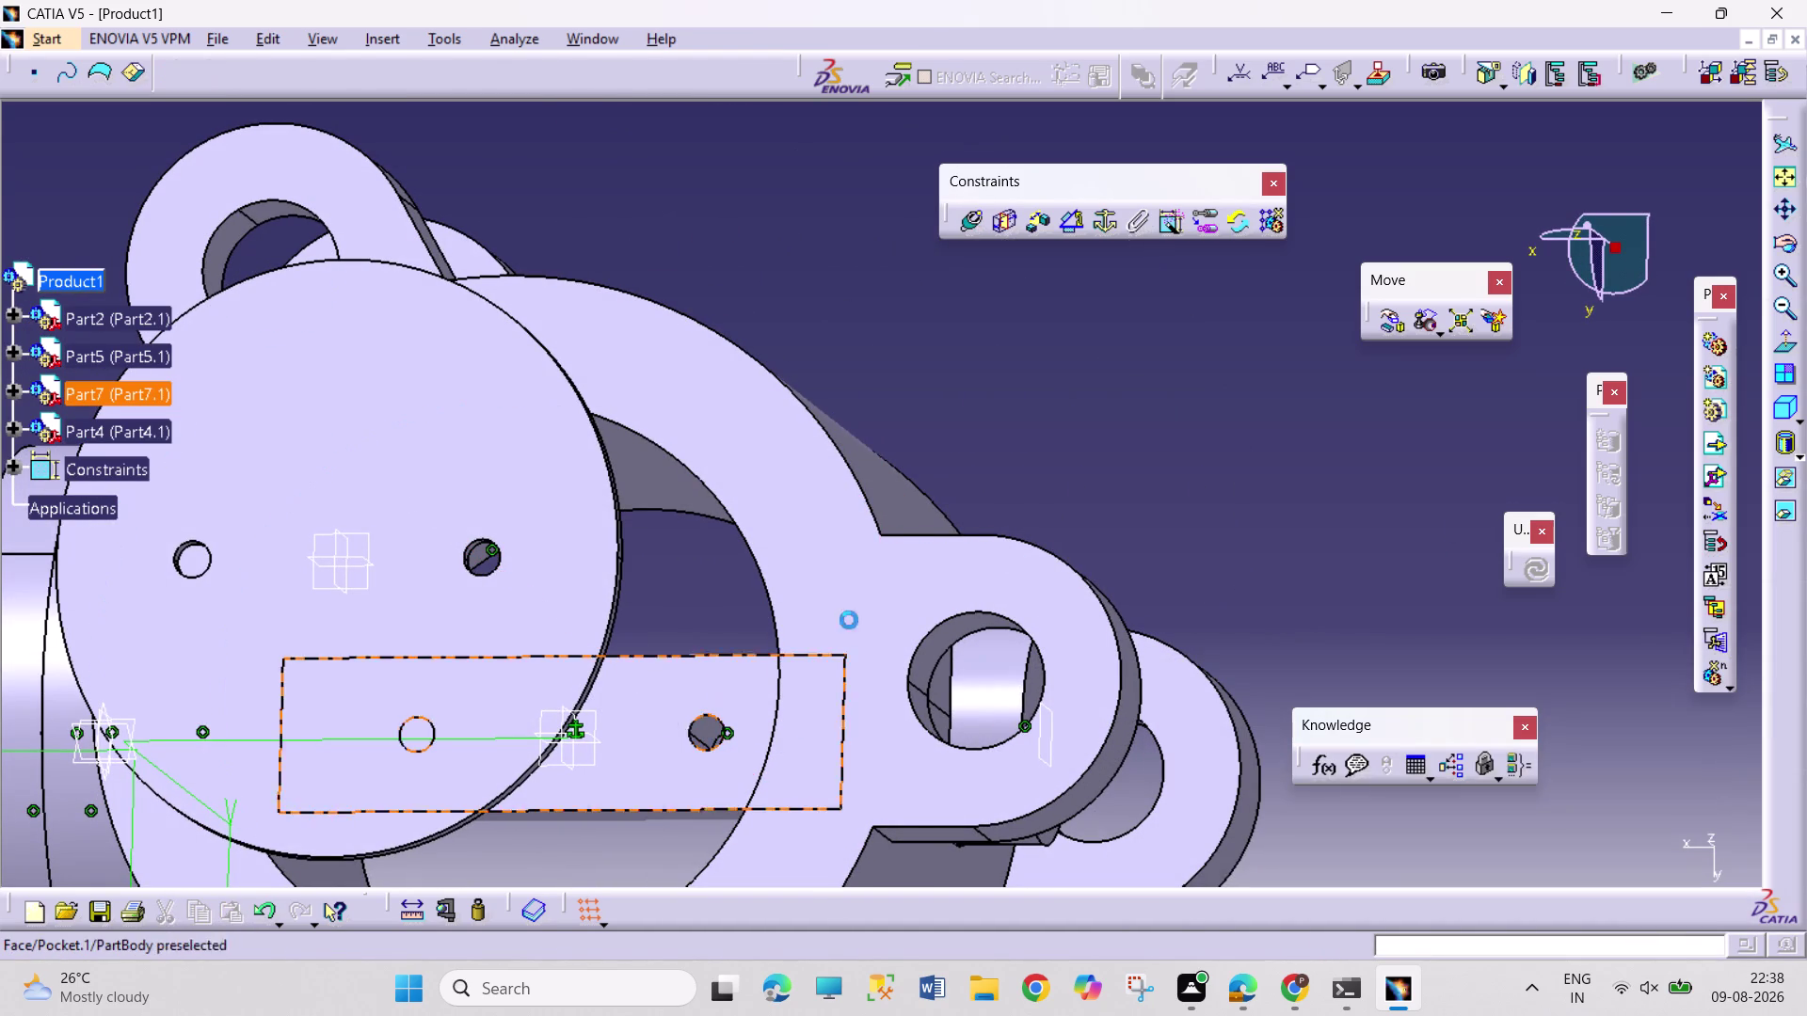
middle_drag(1138, 506, 533, 543)
right_drag(1105, 498, 530, 543)
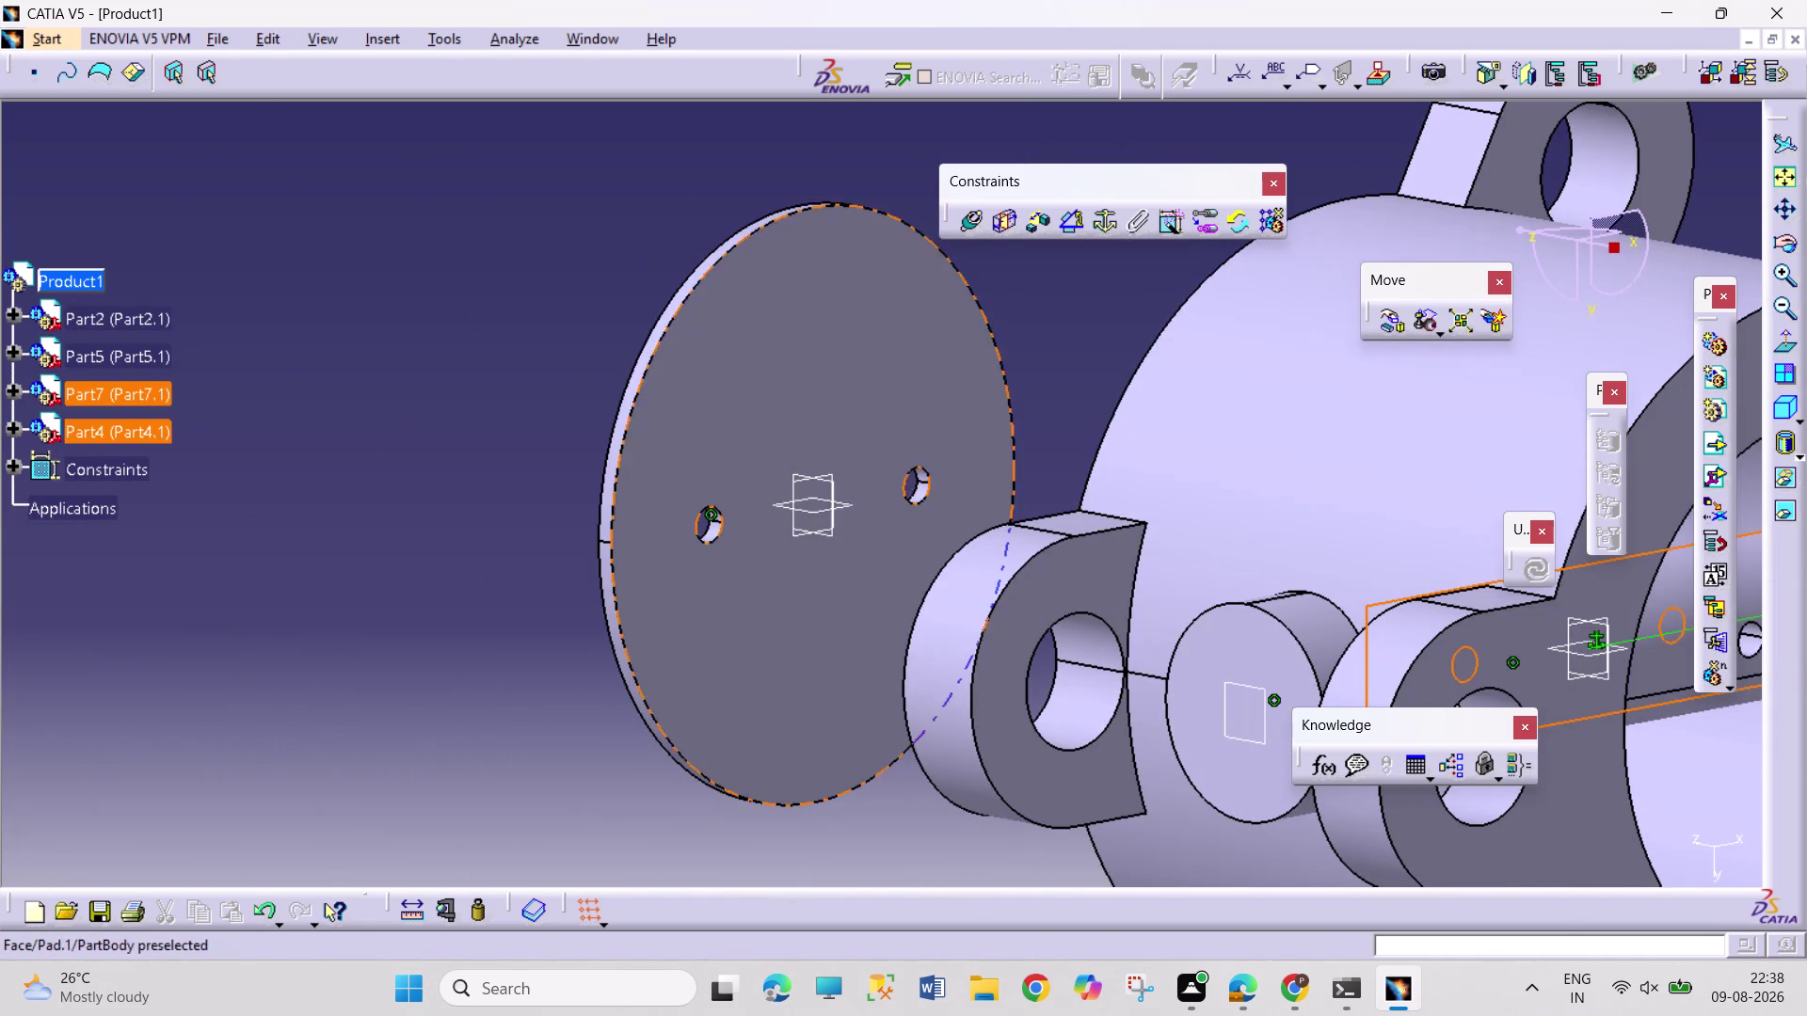
click(699, 470)
click(962, 227)
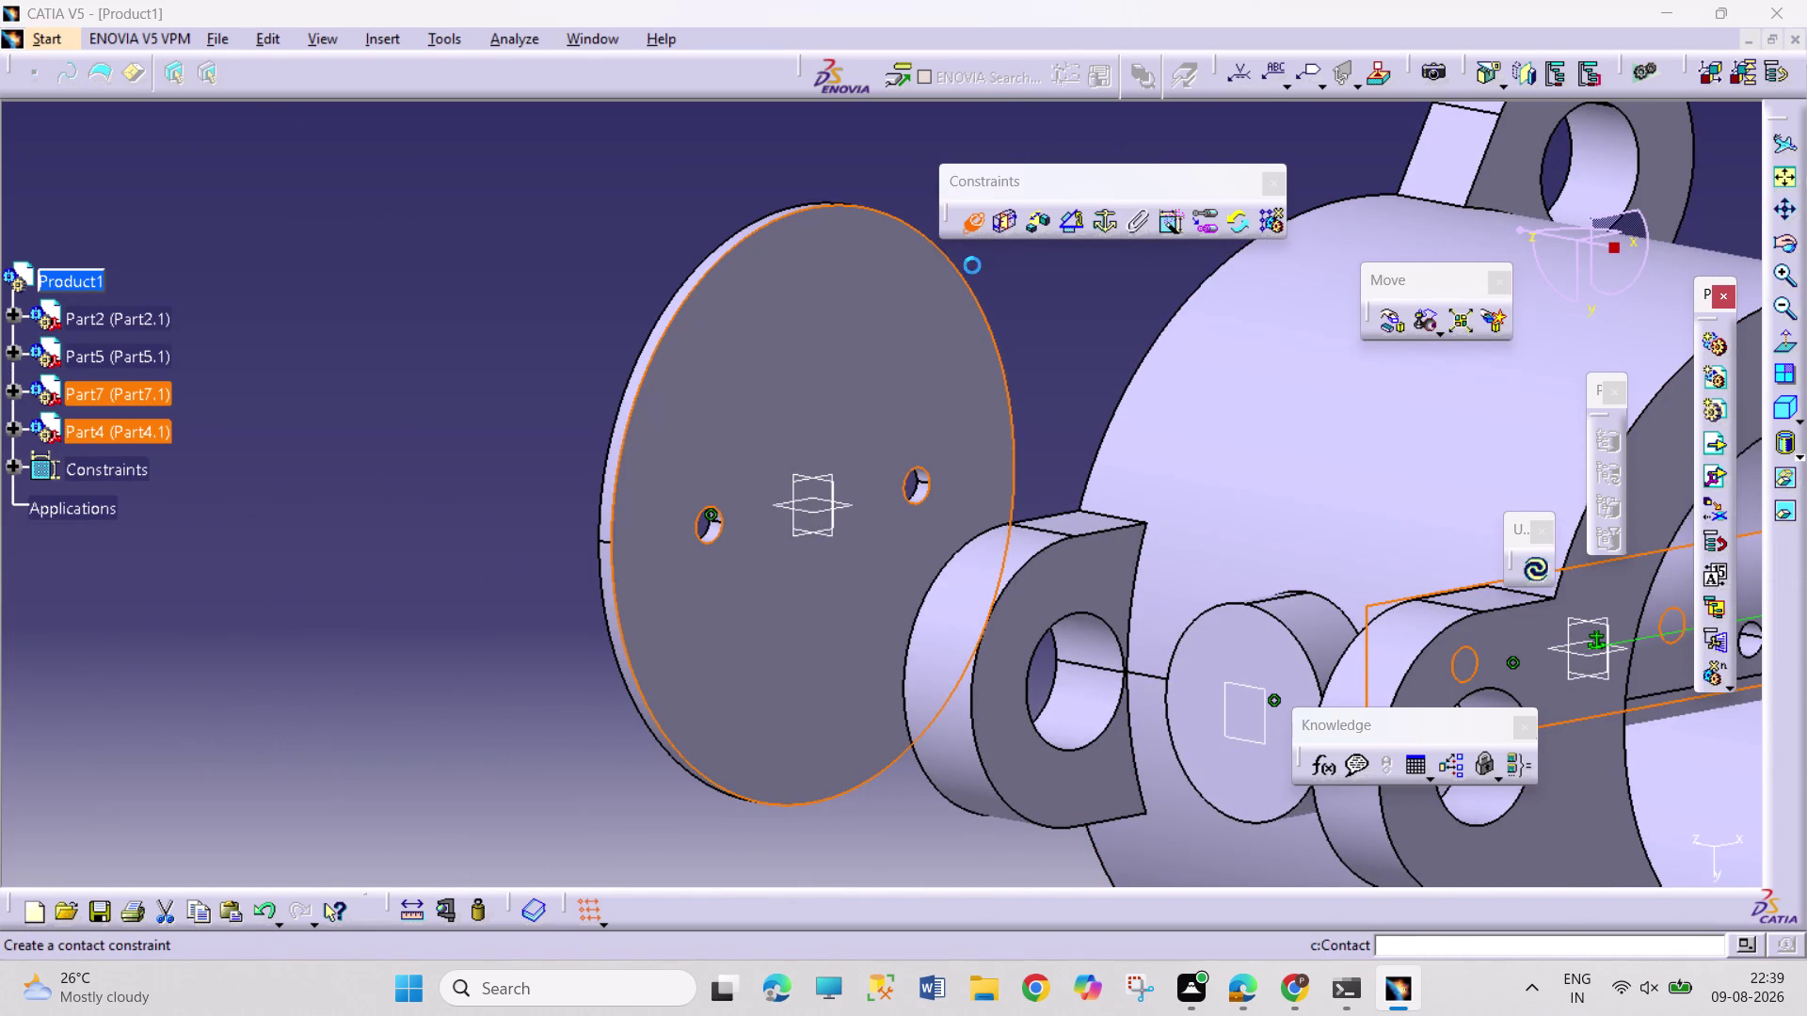
click(1706, 851)
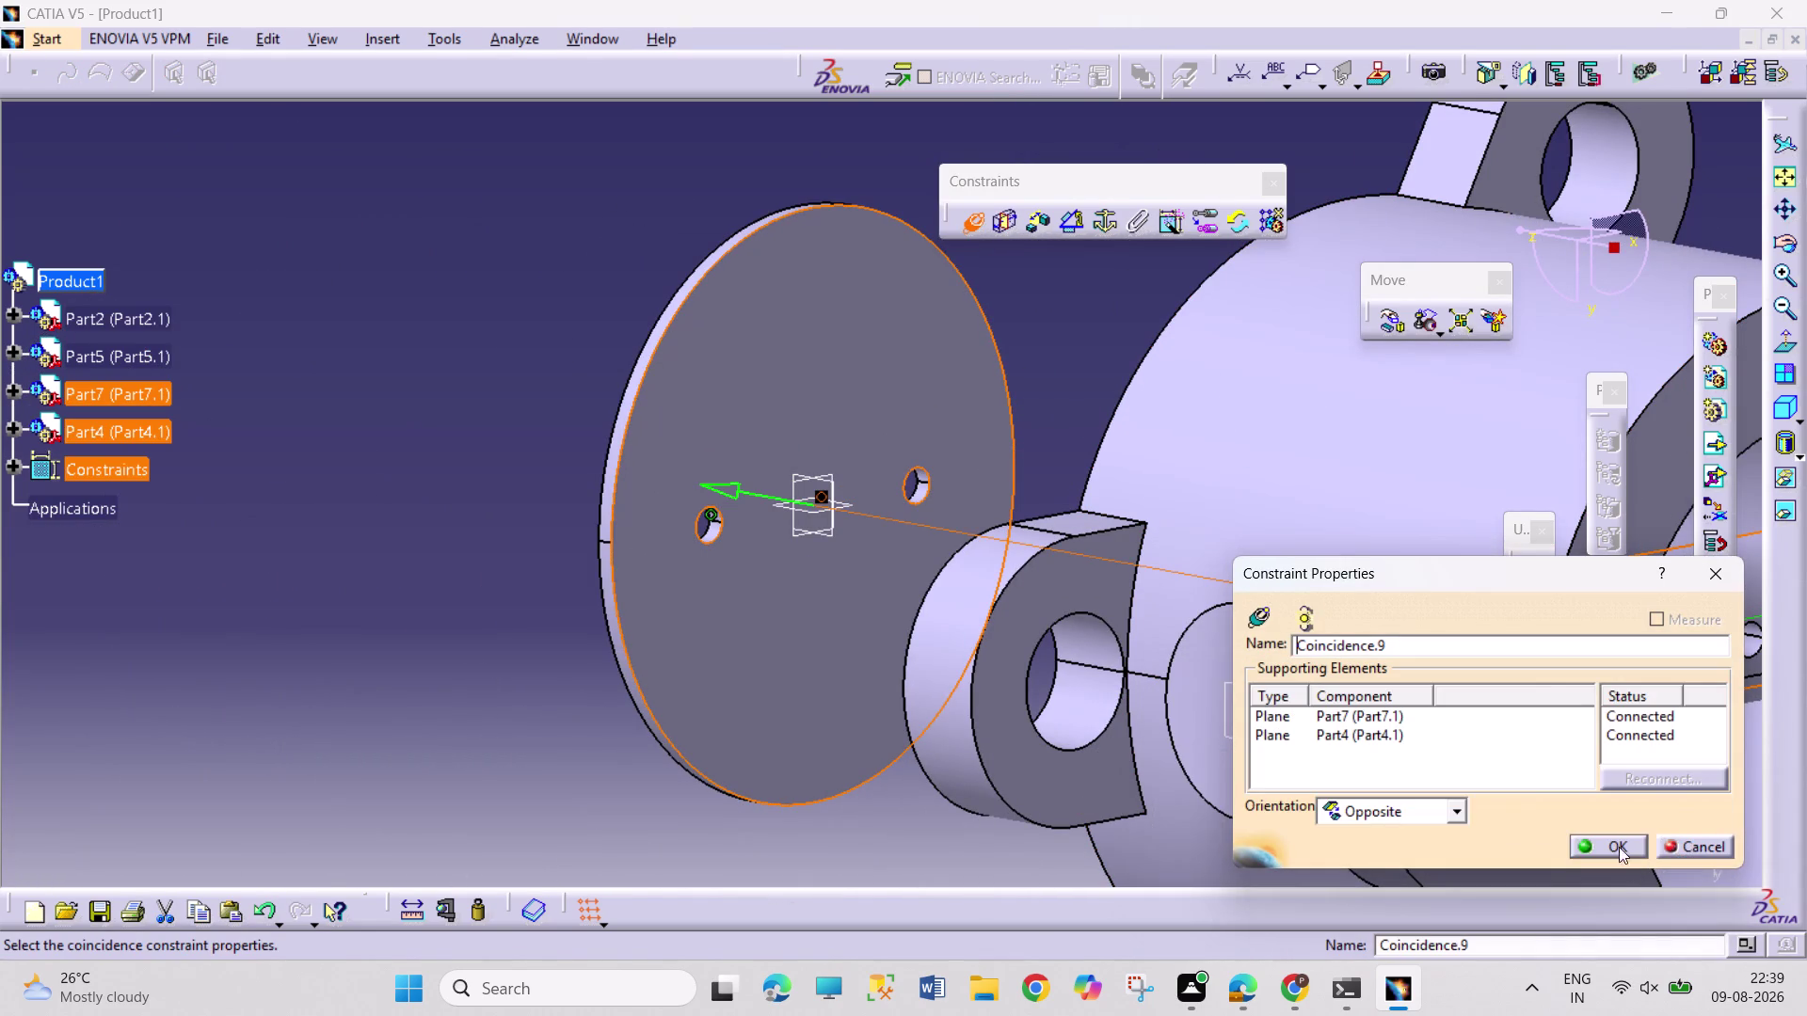
click(1619, 841)
click(1542, 570)
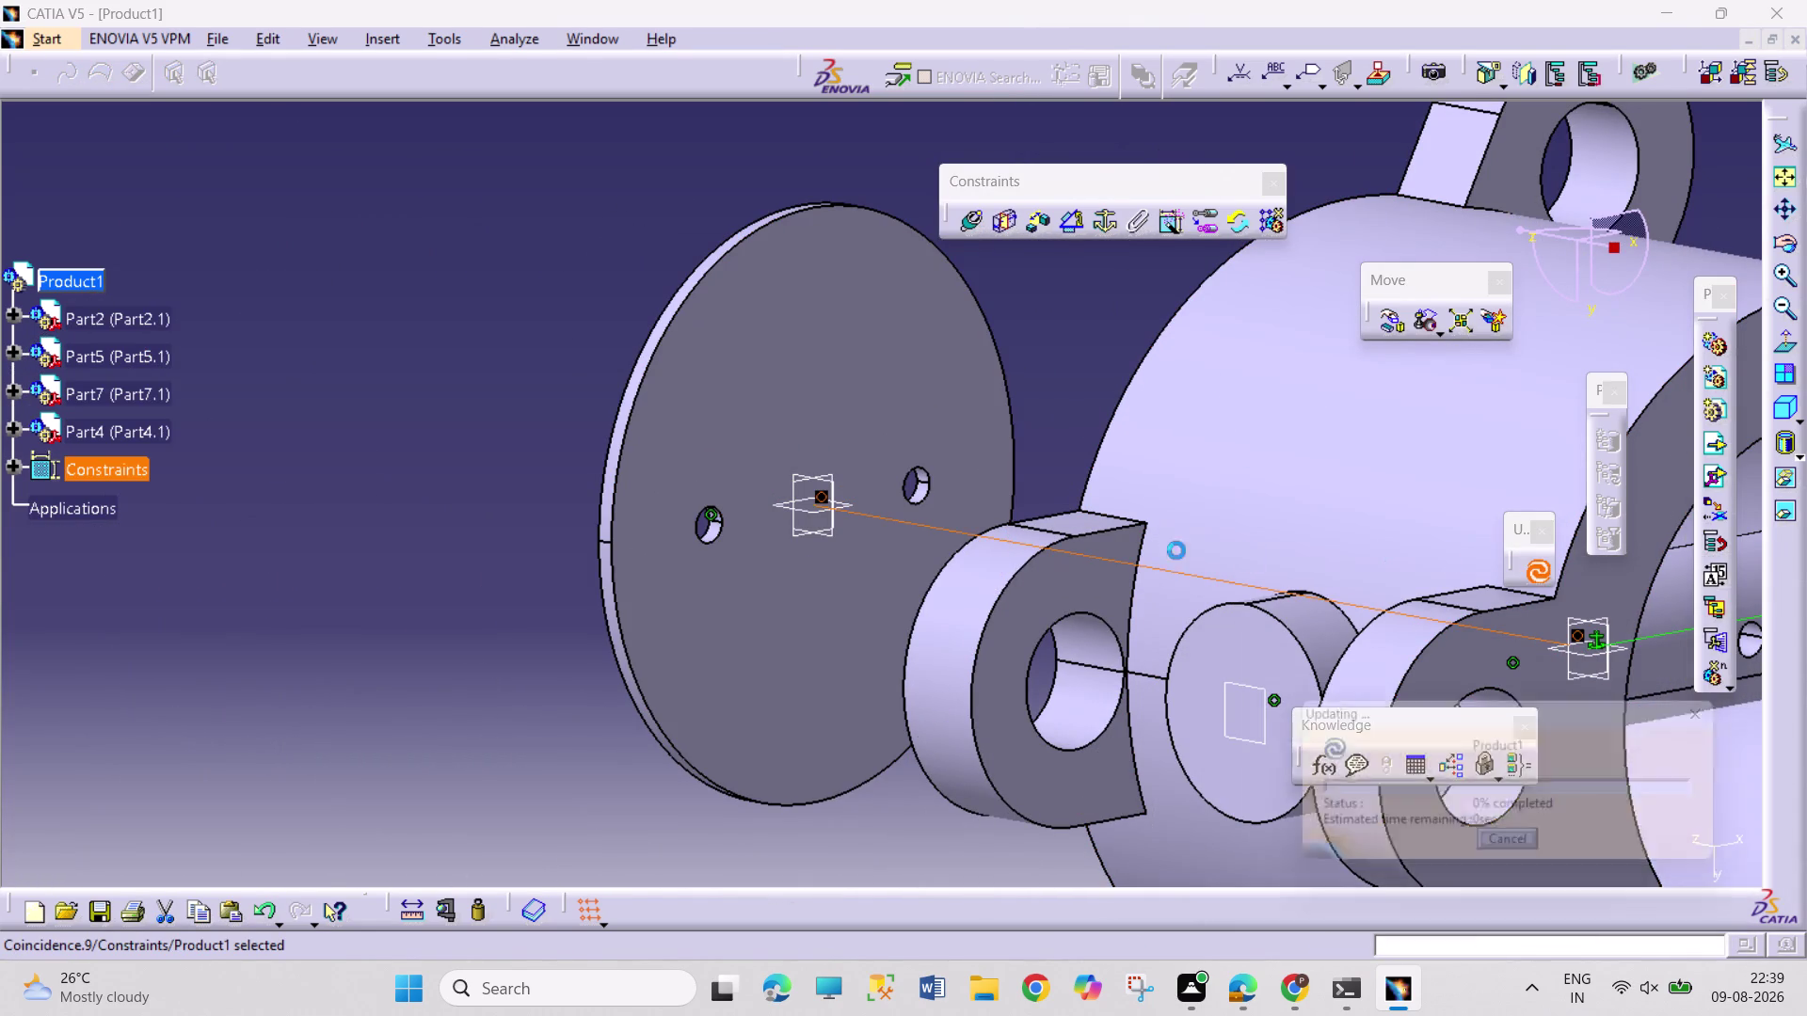
middle_drag(728, 515, 1293, 438)
Orbit the assembly to view the disc from above.
right_drag(727, 515, 1293, 438)
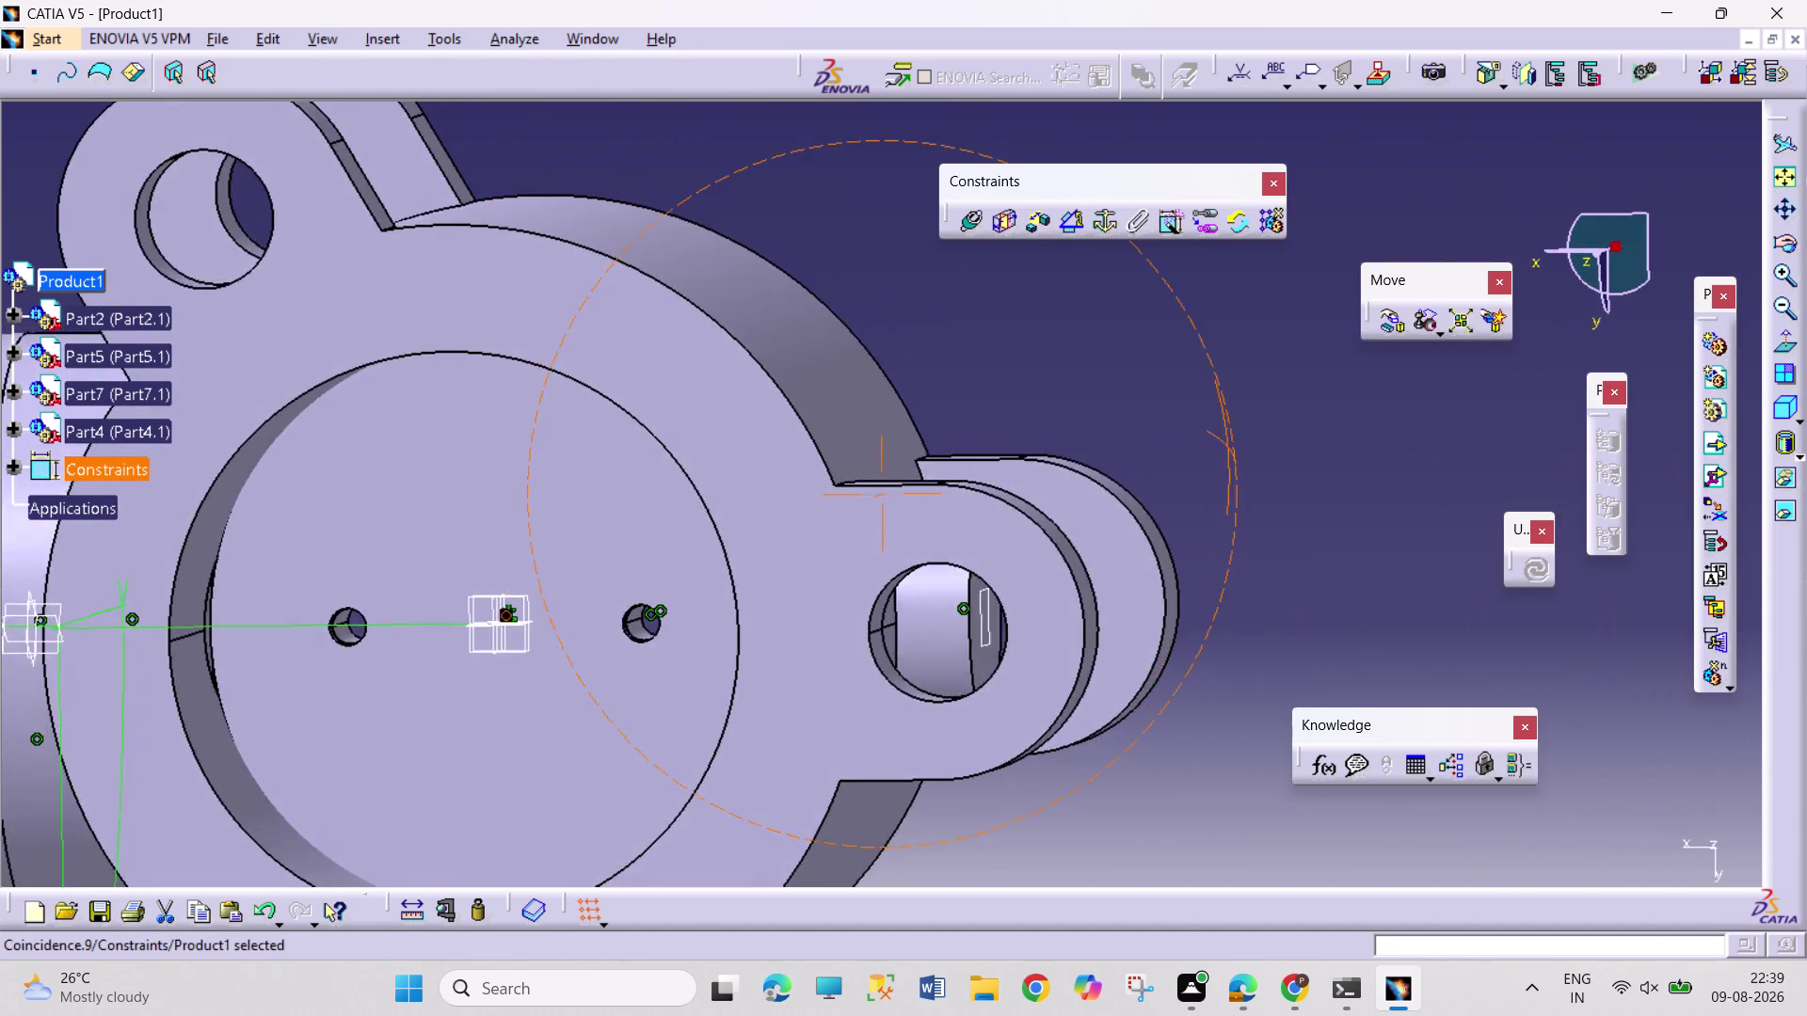
middle_drag(1293, 438, 1327, 445)
right_drag(1293, 438, 1324, 446)
middle_drag(1112, 487, 1067, 607)
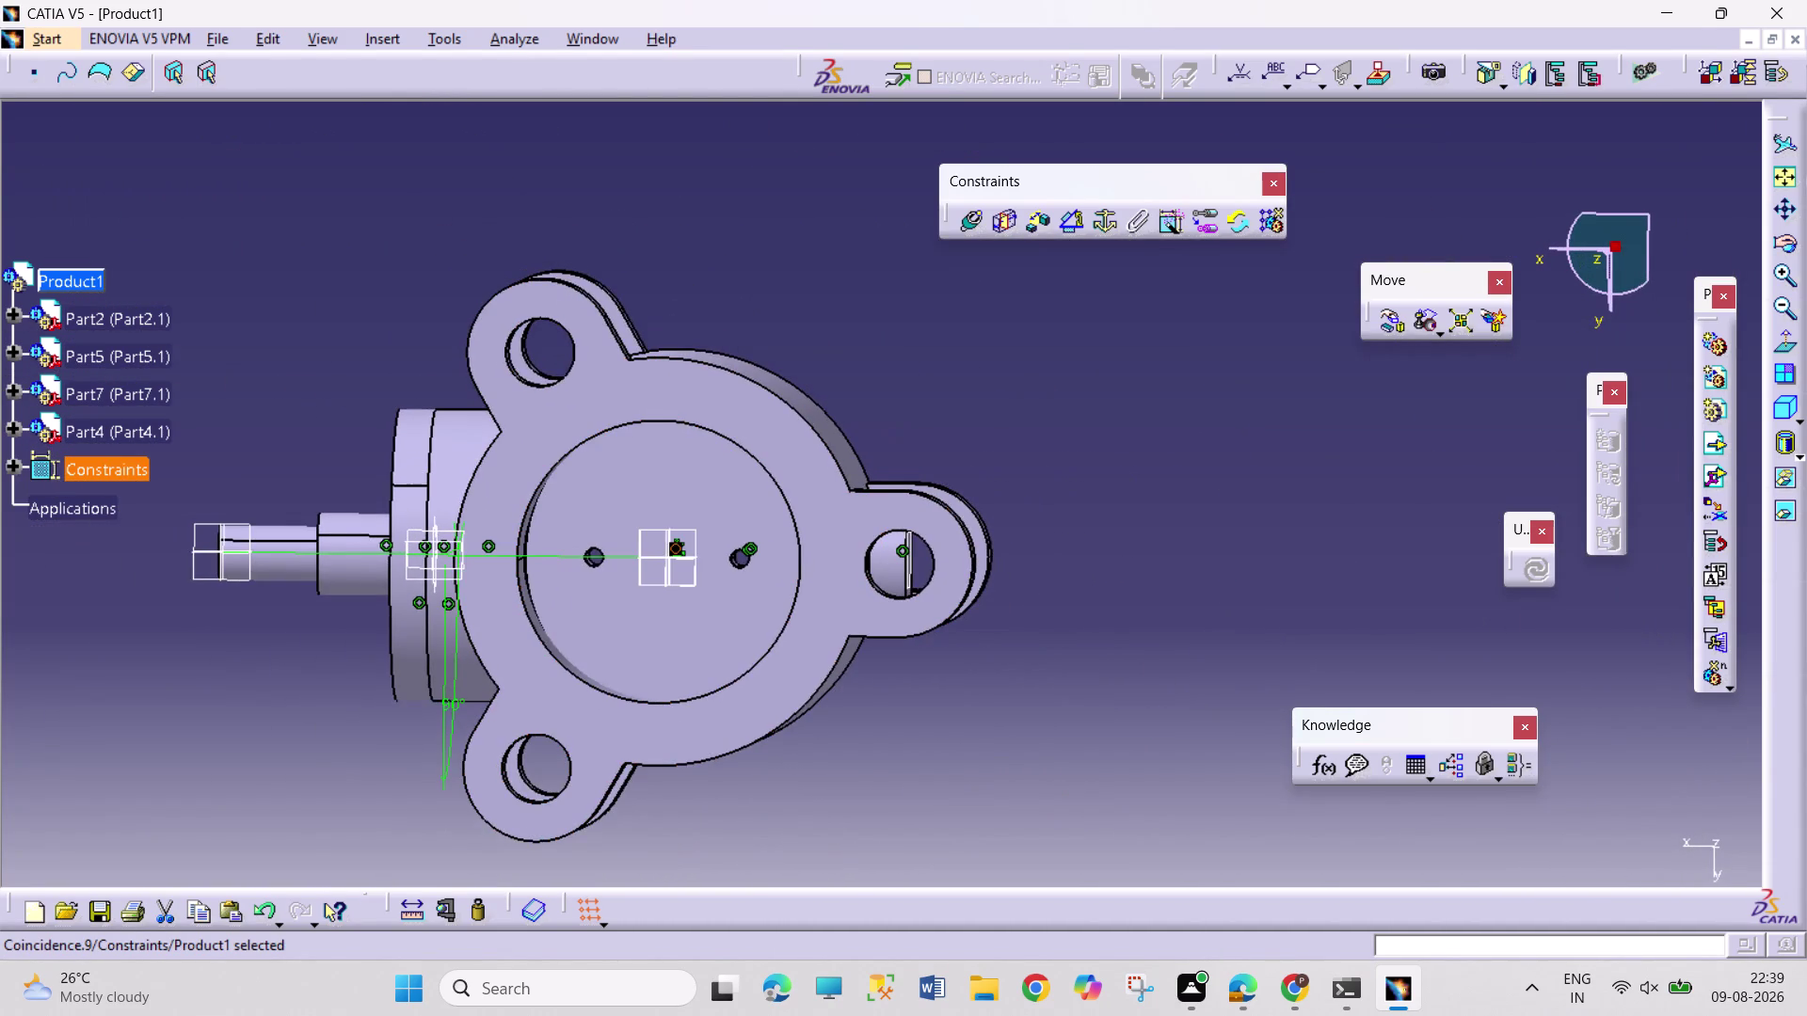
middle_drag(410, 741, 626, 343)
right_drag(409, 737, 534, 328)
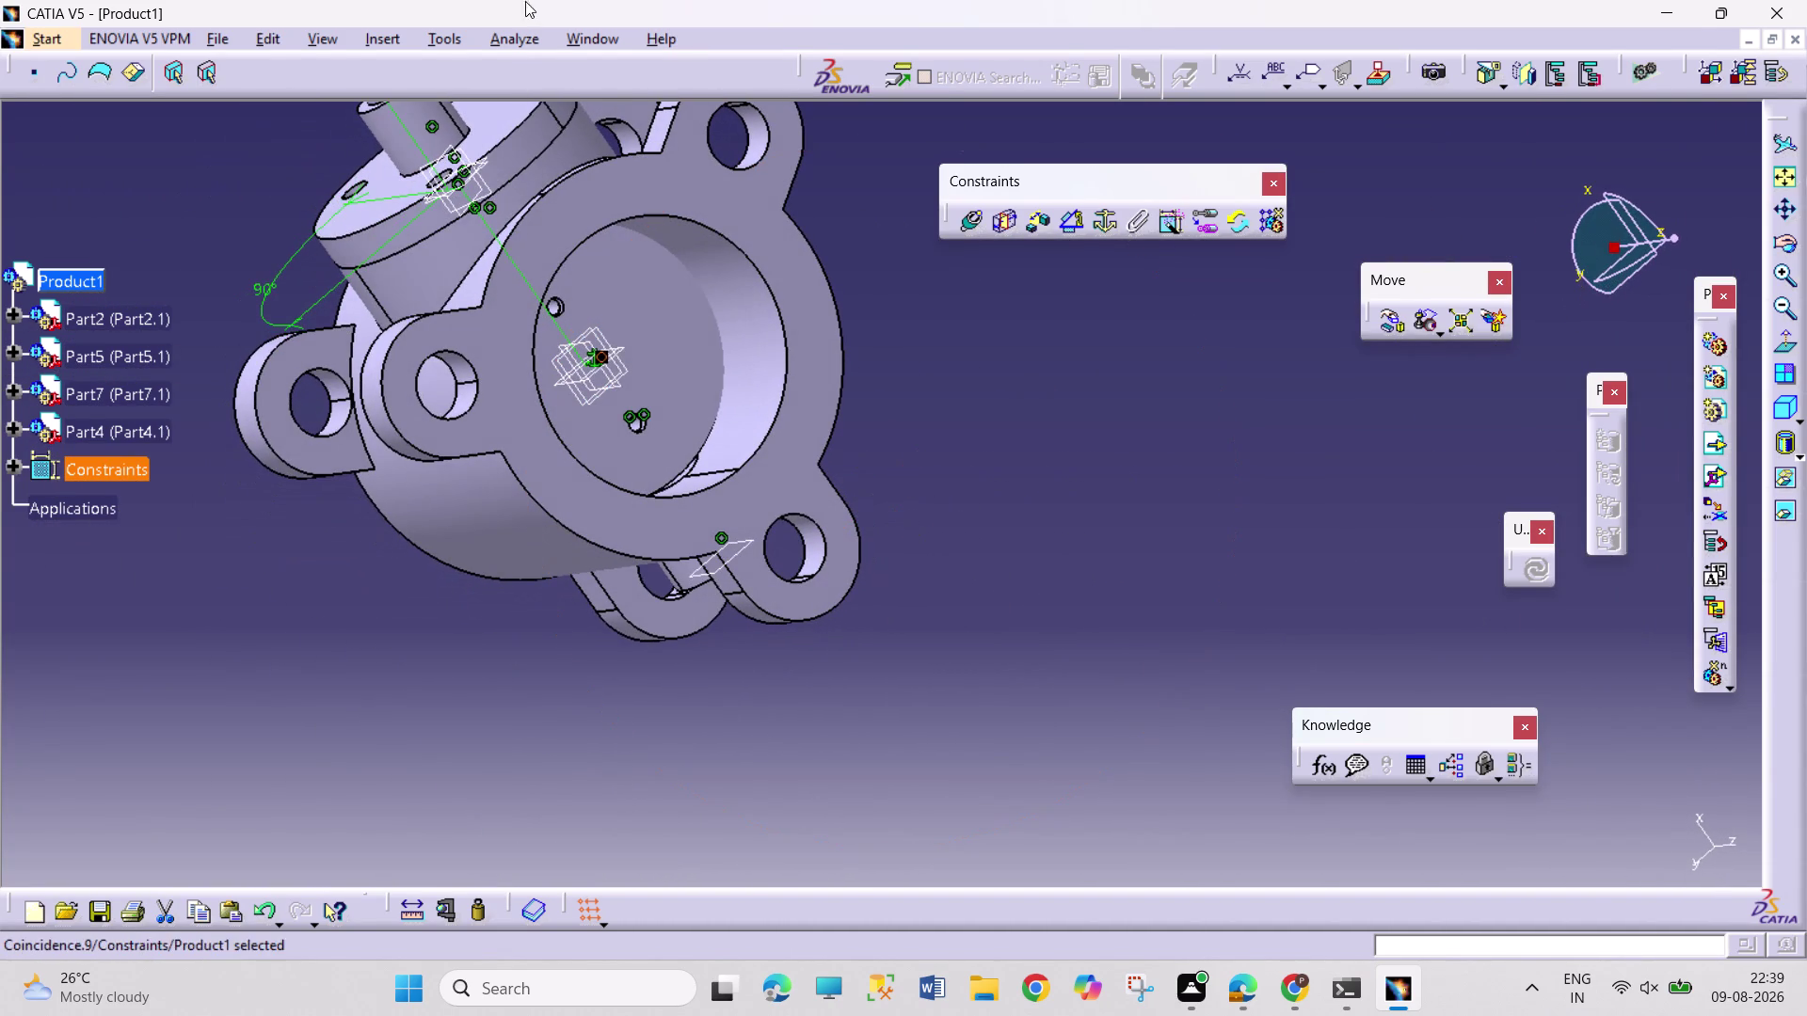
Run a constraints analysis showing the disc's remaining degree of freedom.
click(514, 37)
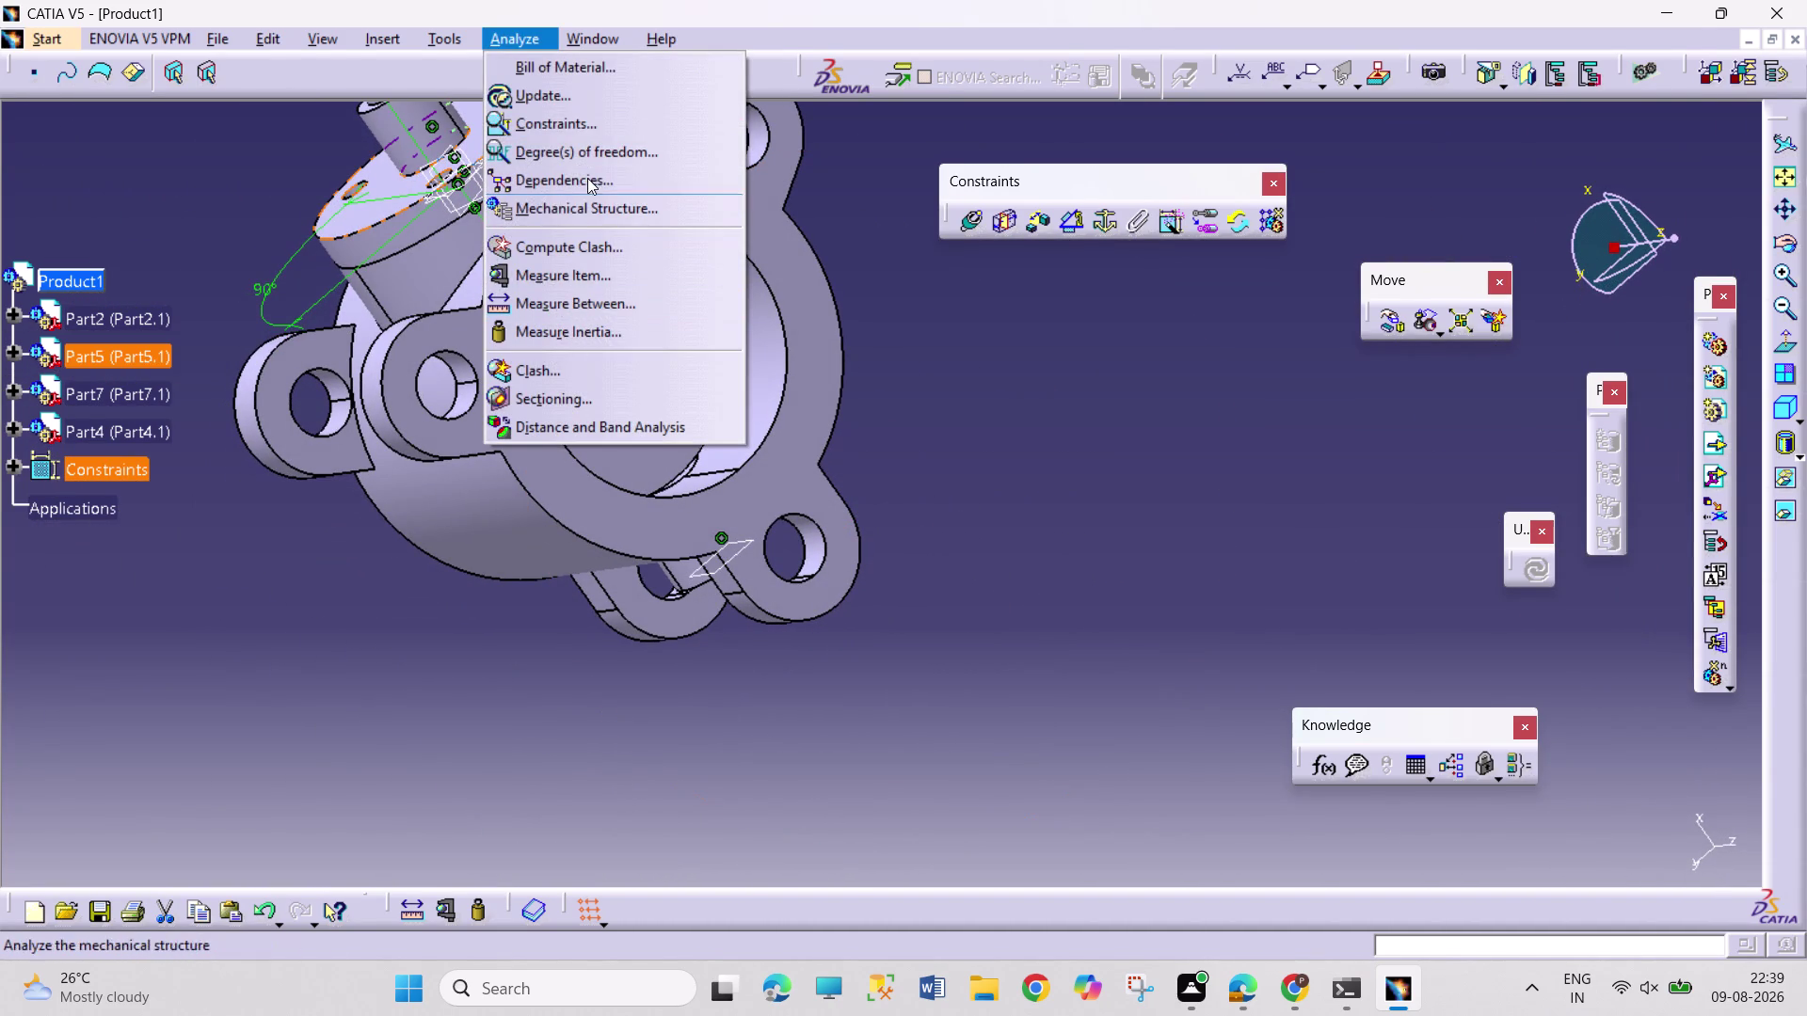
click(598, 128)
click(1579, 493)
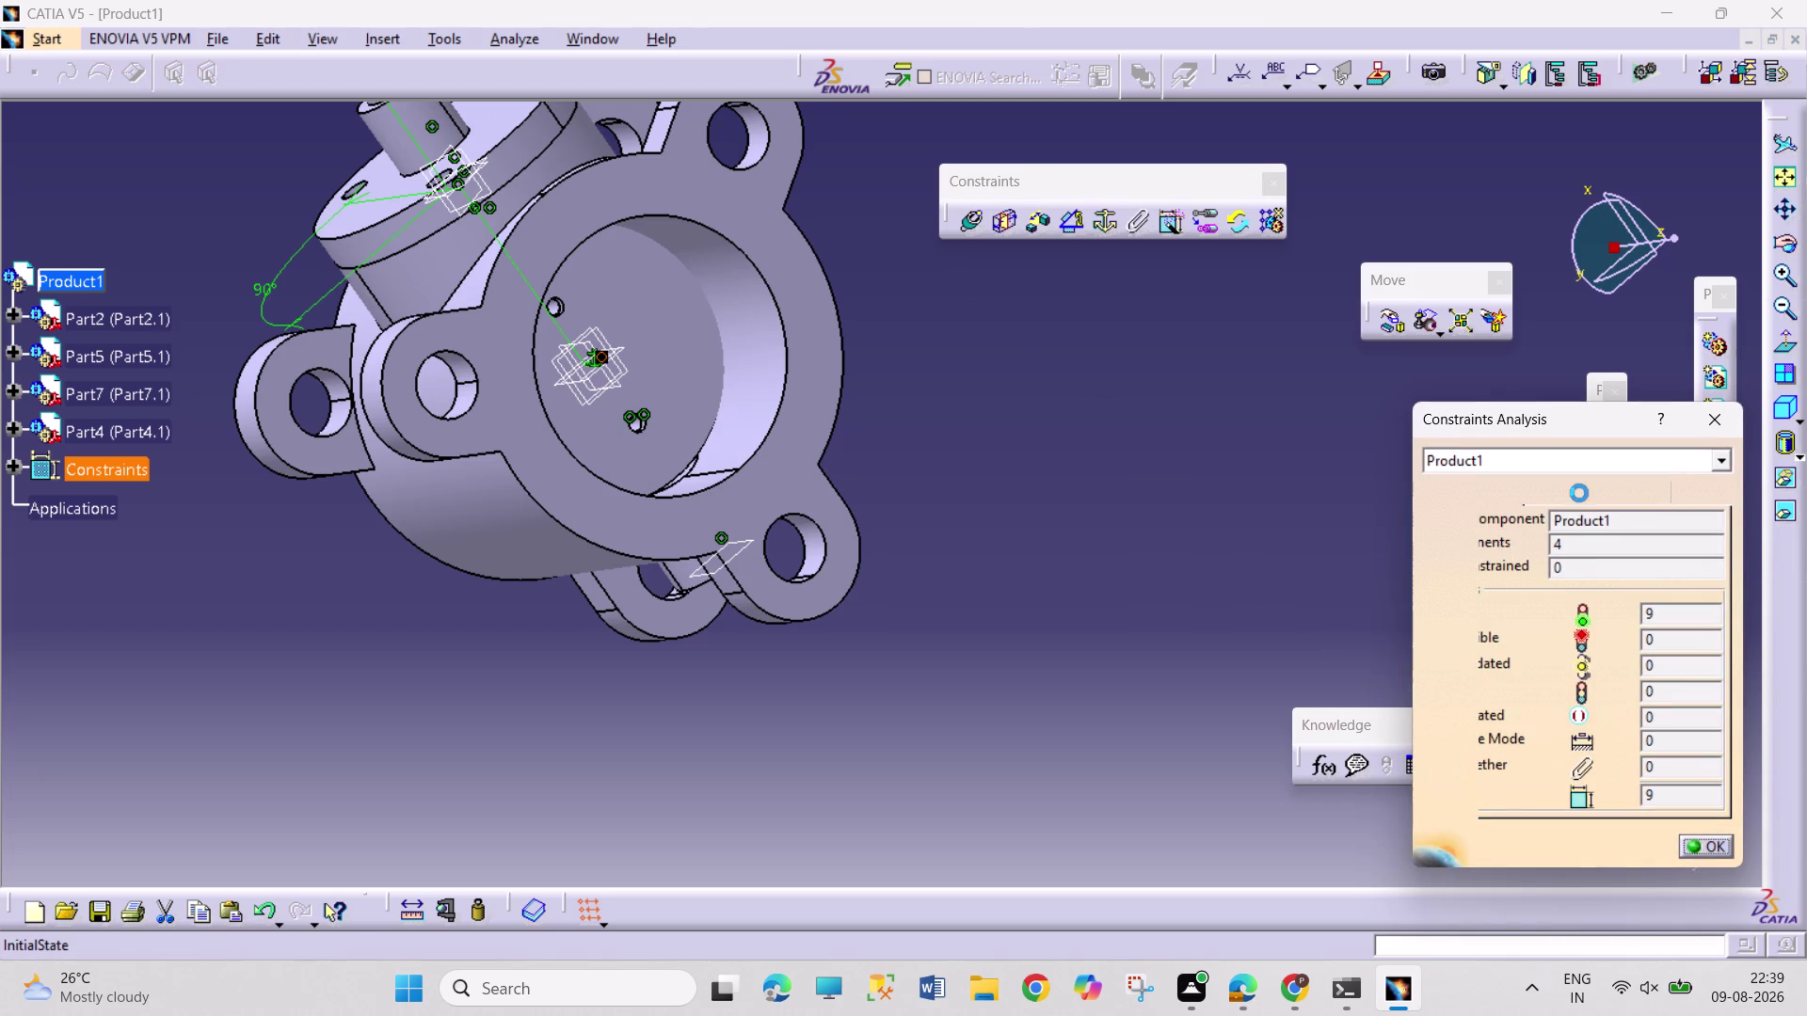
click(1505, 548)
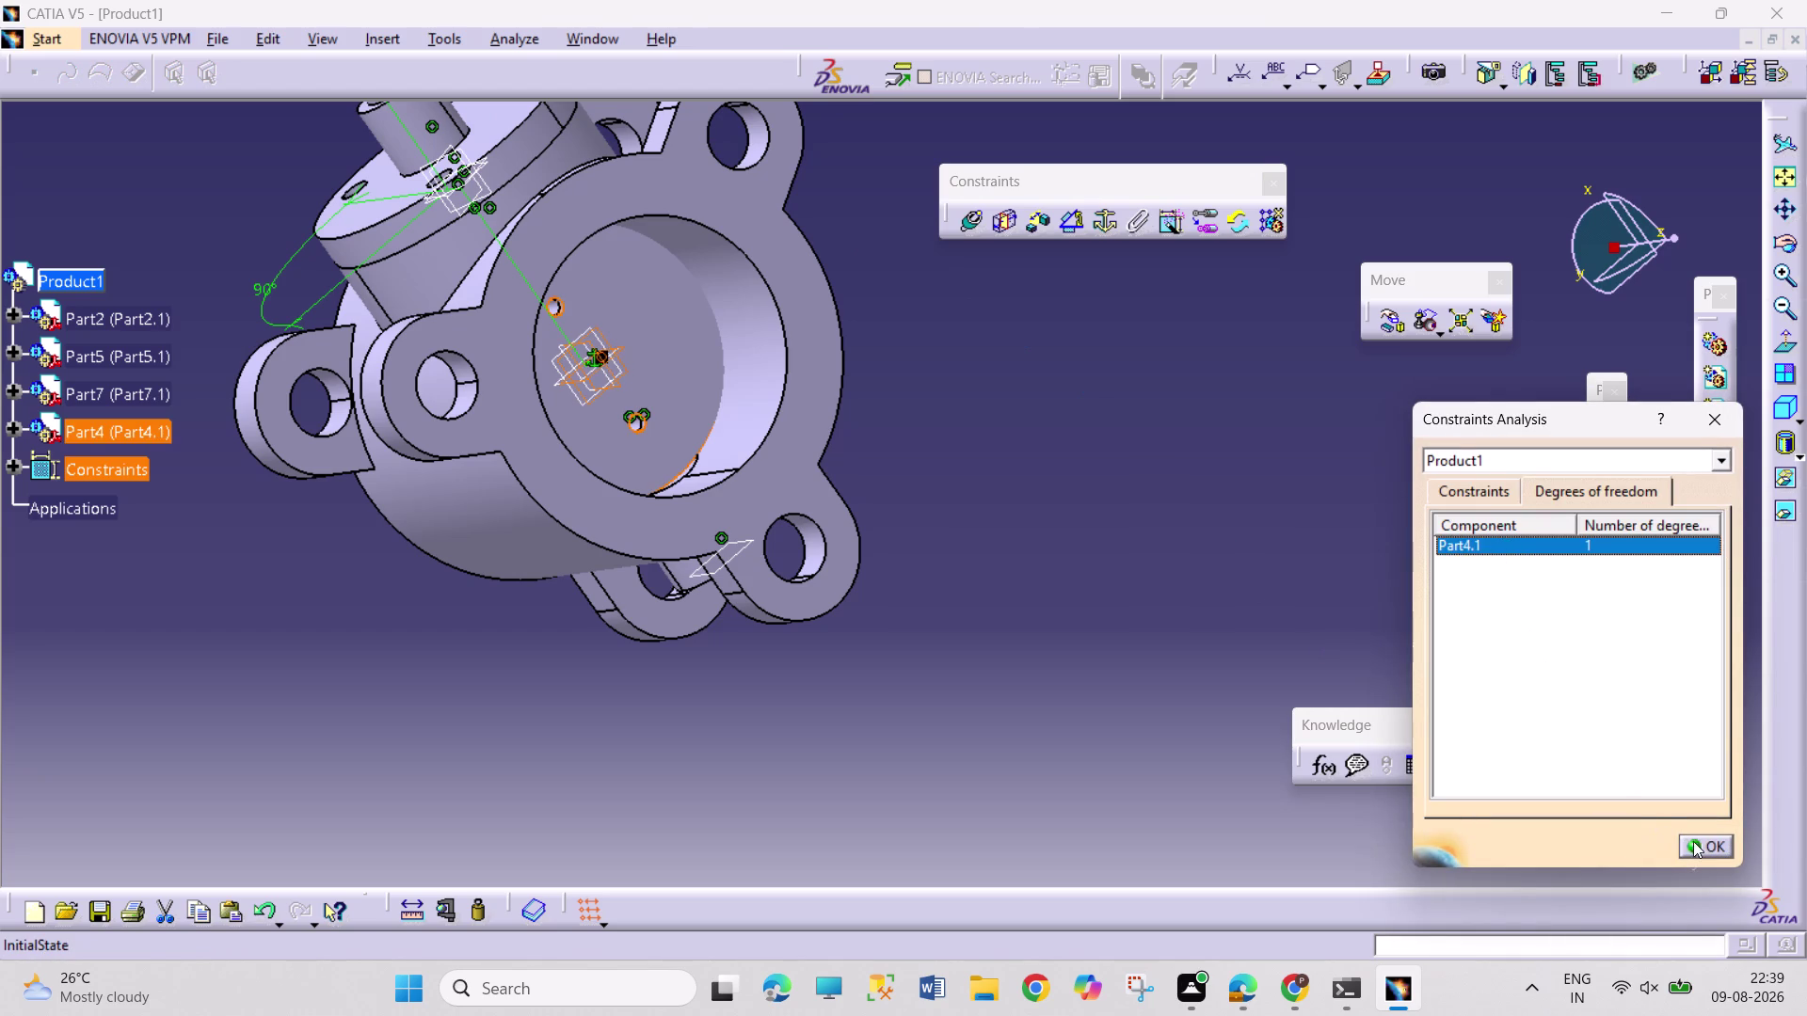
click(1714, 841)
click(980, 692)
Turn and tilt the valve body to another side, then pick an element for an angle constraint.
middle_drag(1041, 575, 989, 527)
right_drag(1028, 570, 989, 528)
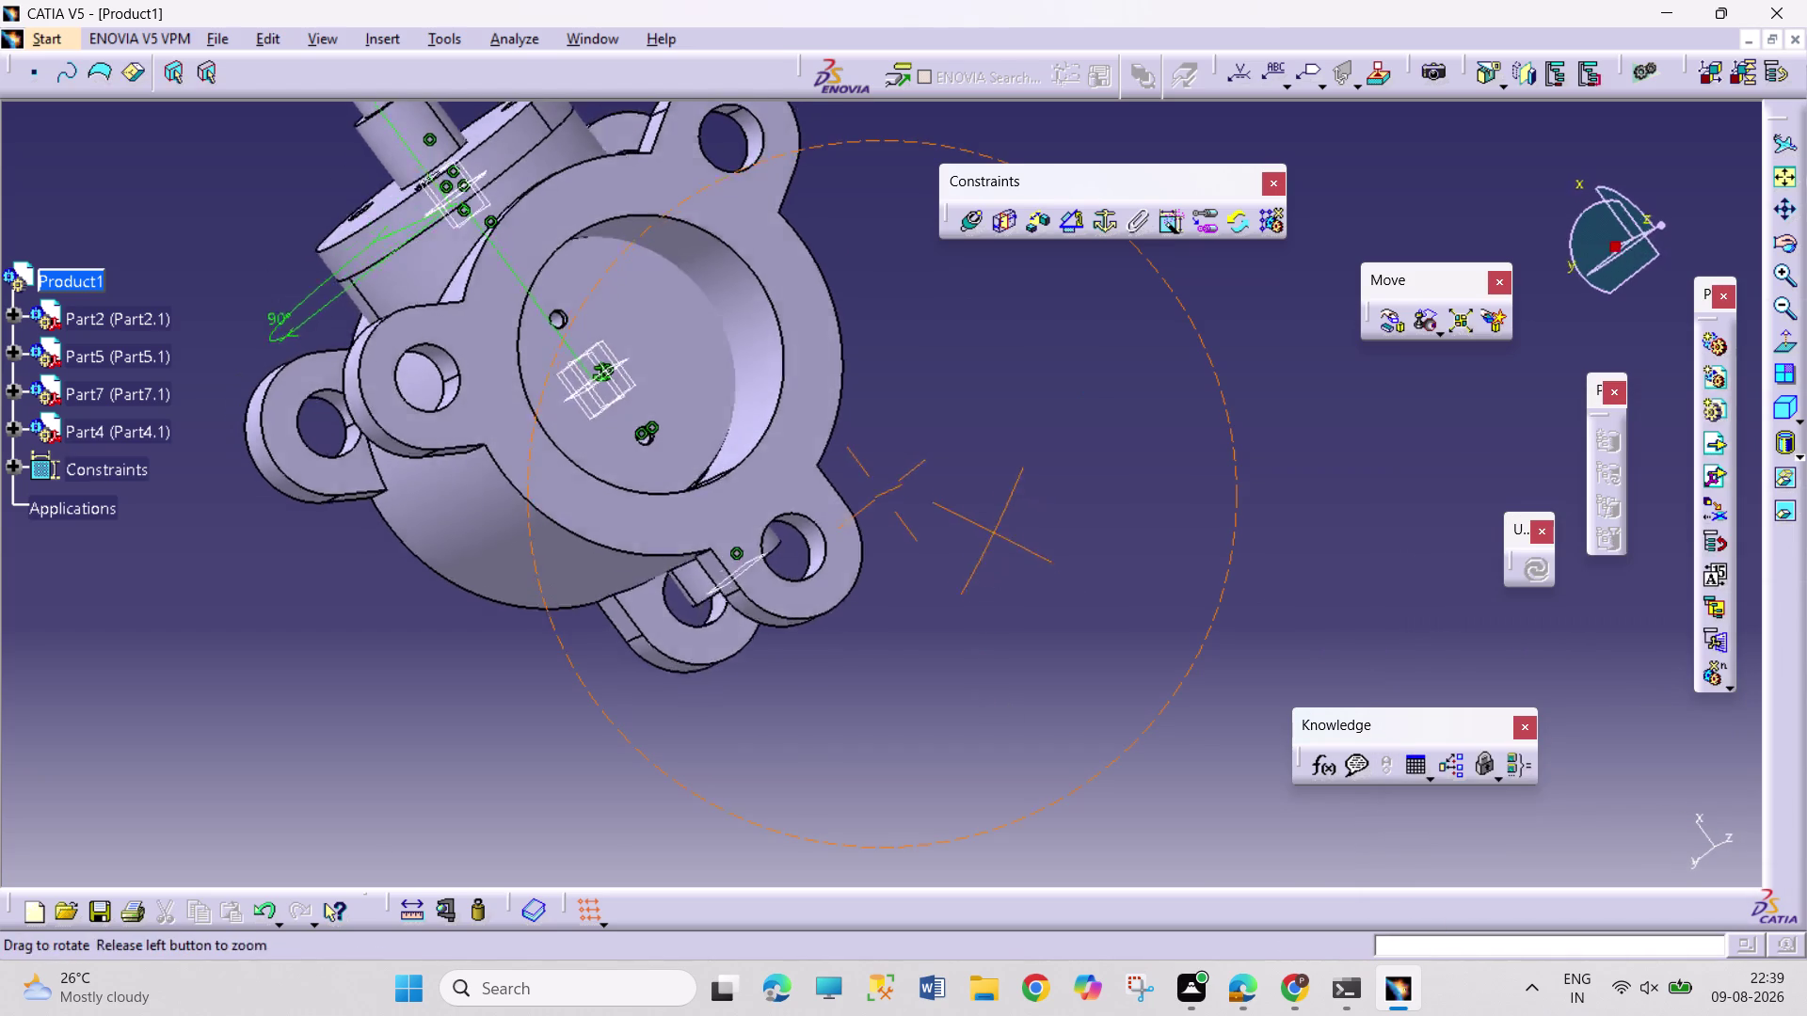
middle_drag(989, 528, 815, 432)
right_drag(989, 528, 828, 515)
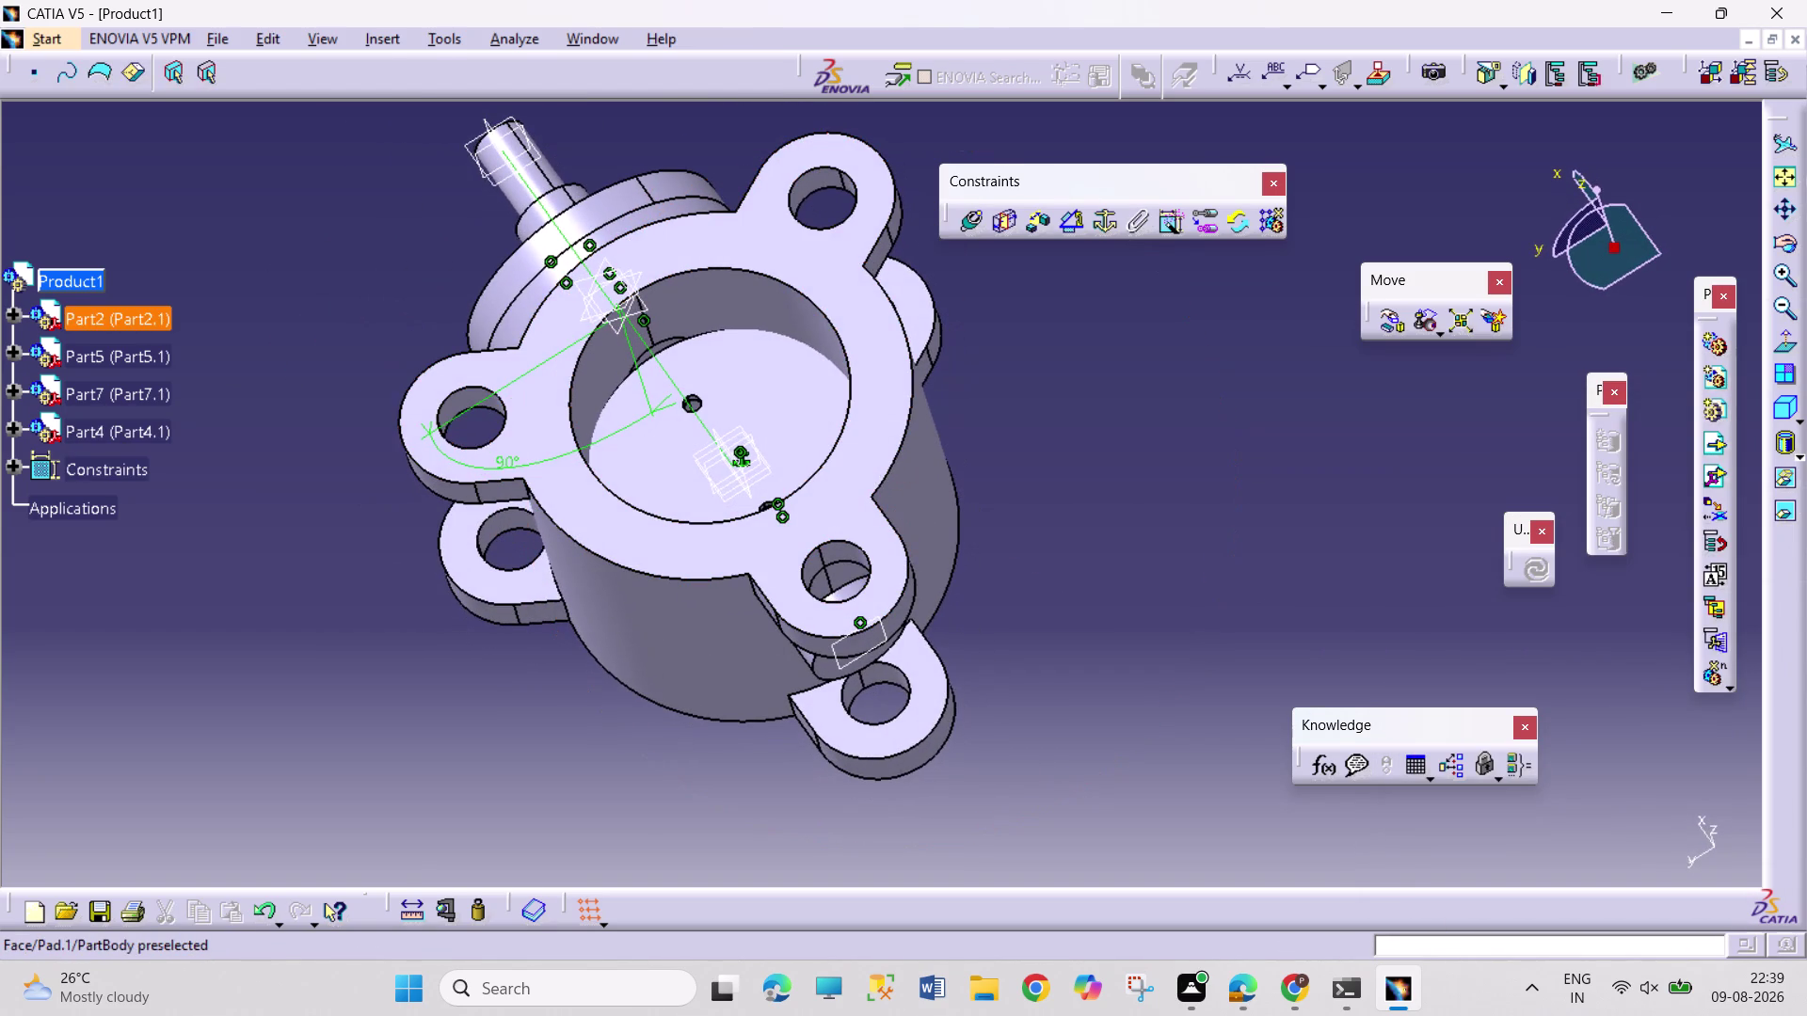
middle_drag(417, 635, 774, 792)
right_drag(417, 635, 774, 791)
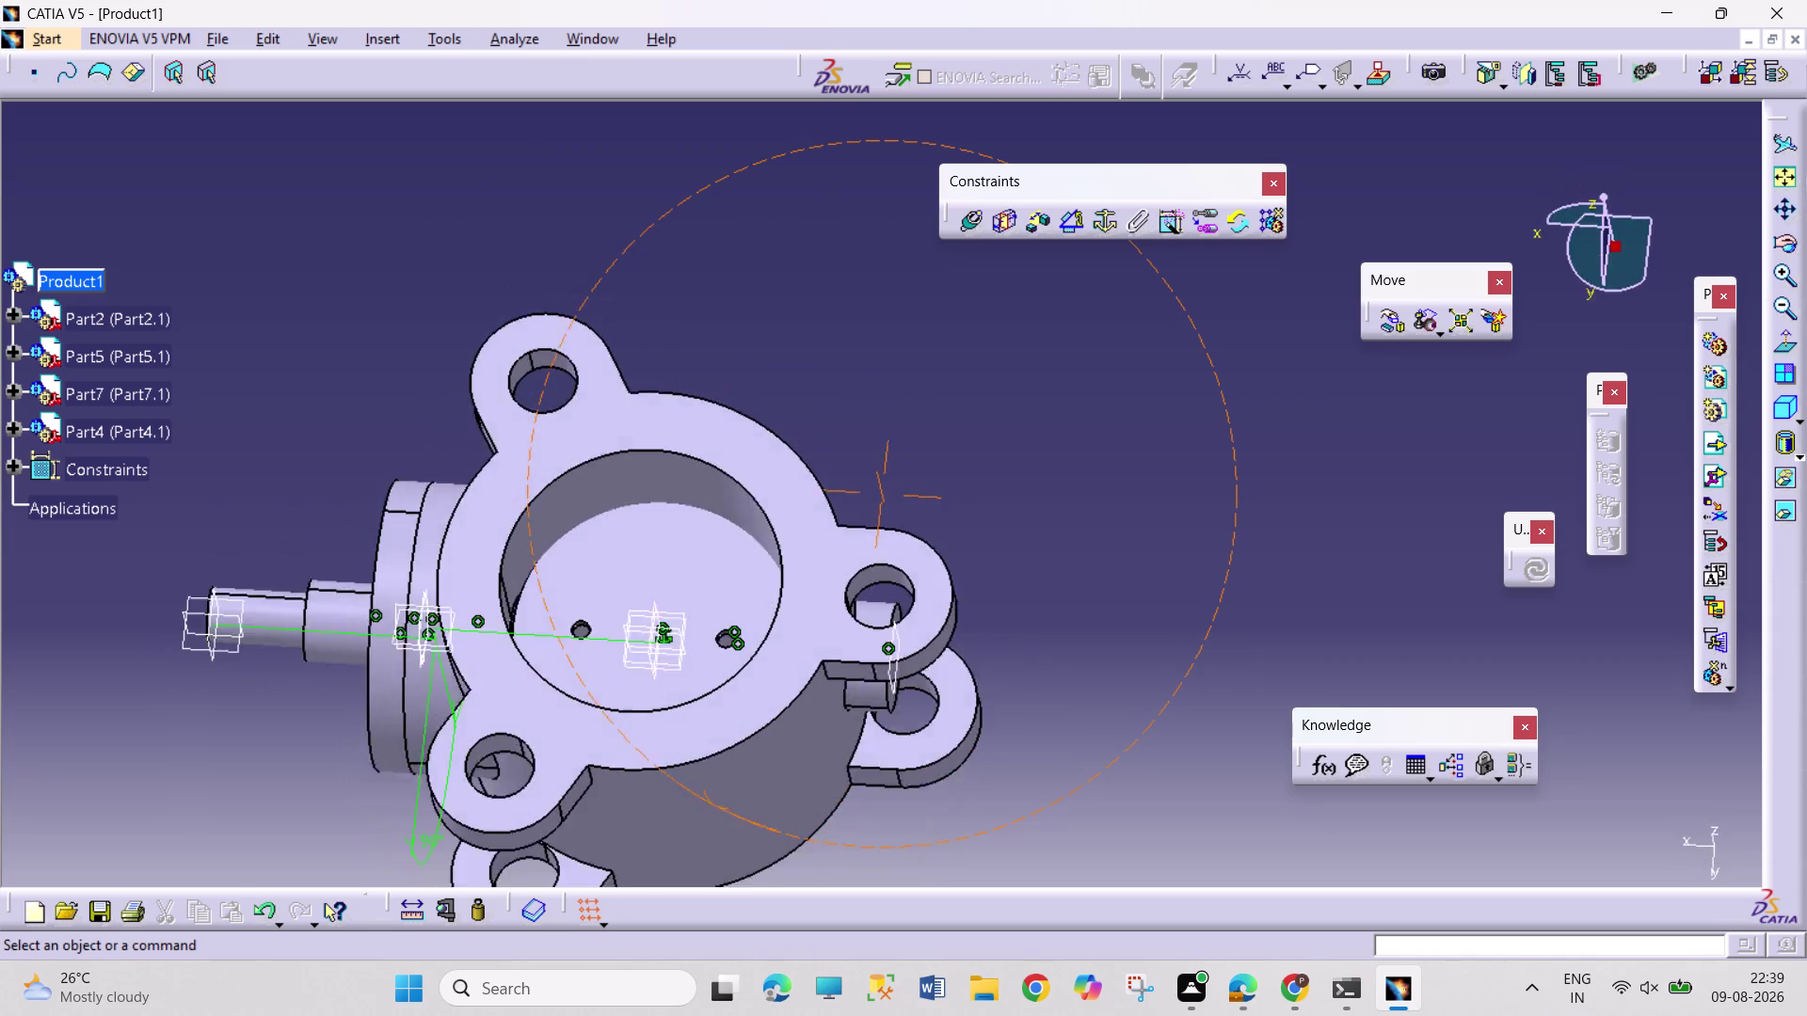
middle_drag(774, 792, 774, 827)
right_drag(774, 791, 776, 830)
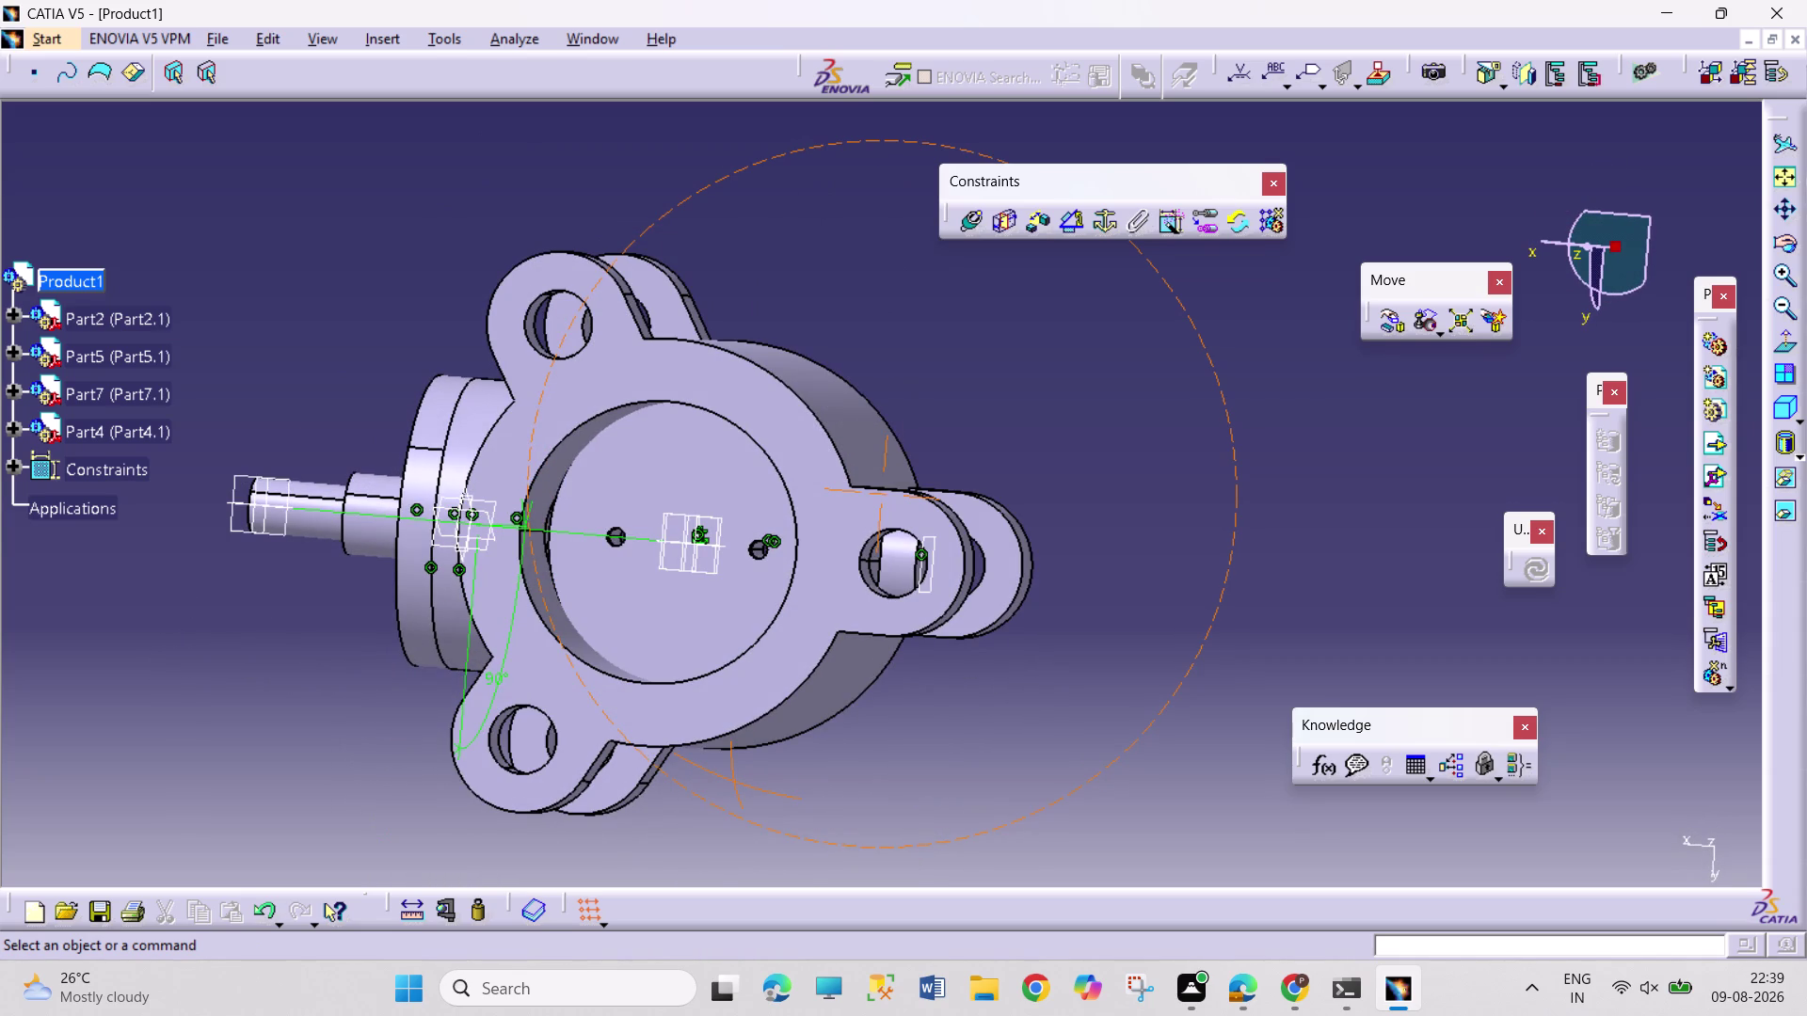
middle_drag(167, 623, 324, 388)
right_drag(186, 608, 324, 388)
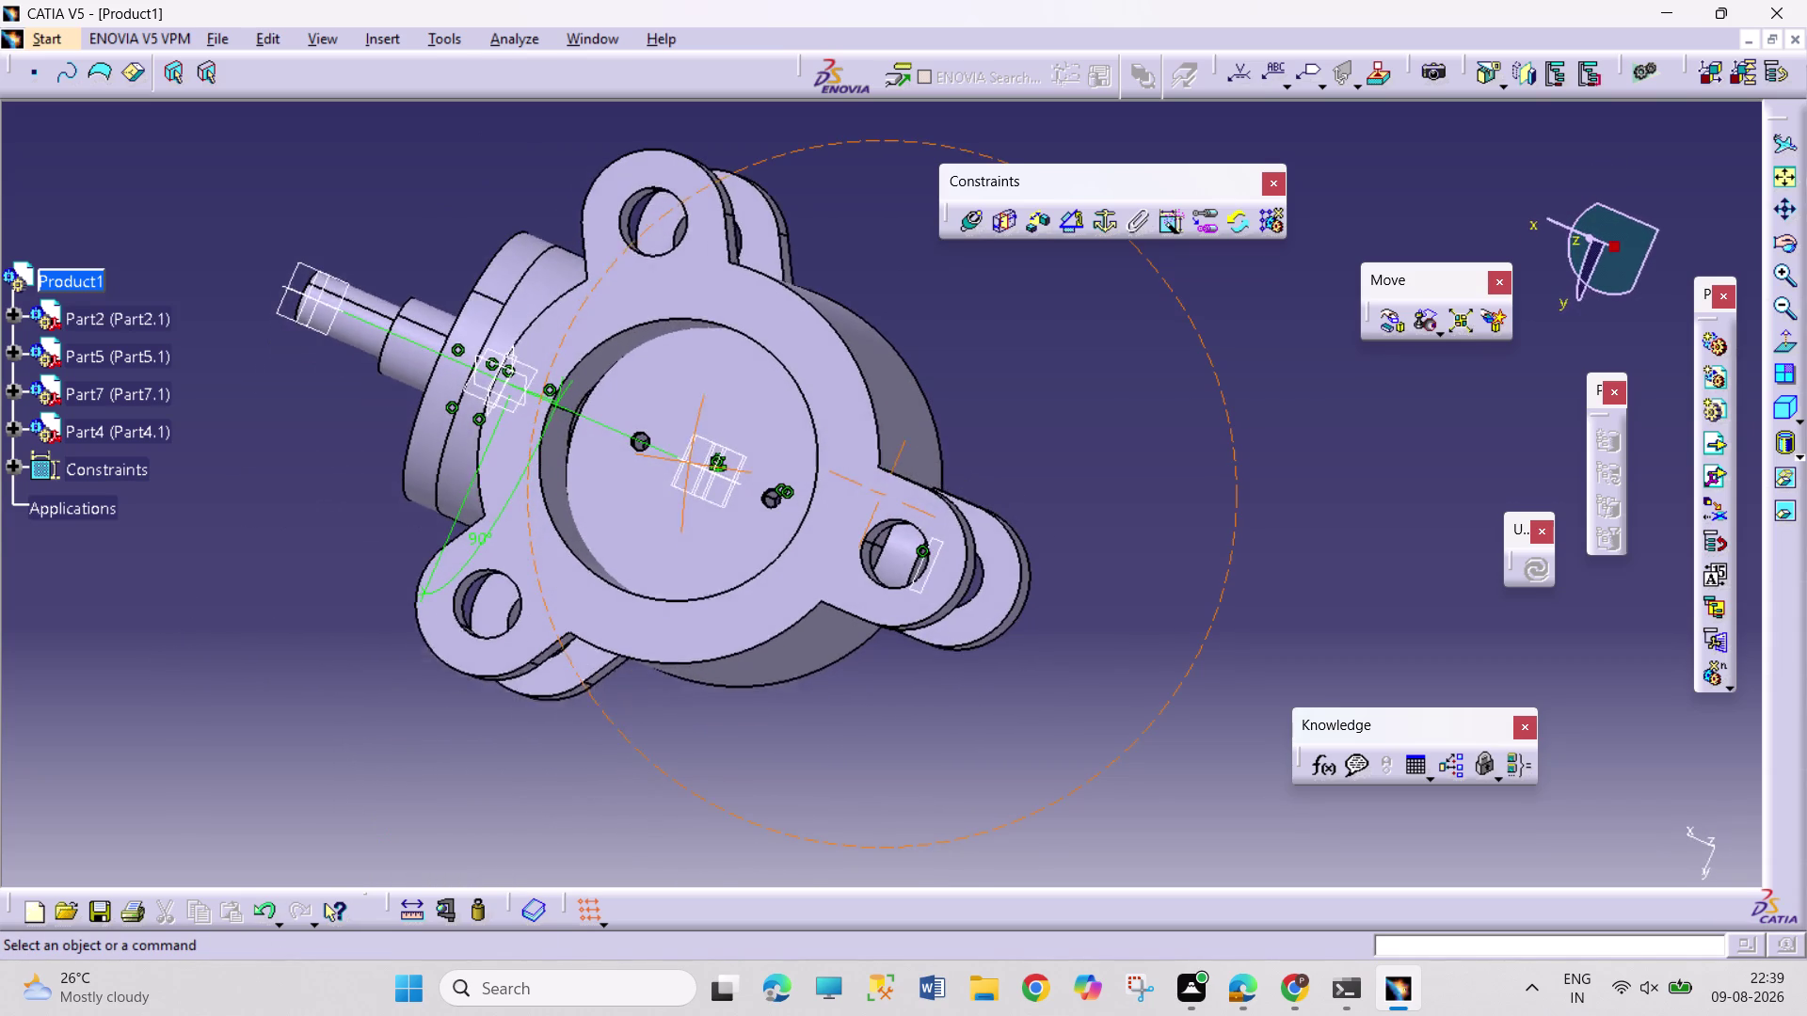
middle_drag(324, 388, 348, 363)
right_drag(323, 388, 357, 378)
middle_drag(481, 765, 582, 588)
right_drag(481, 765, 583, 588)
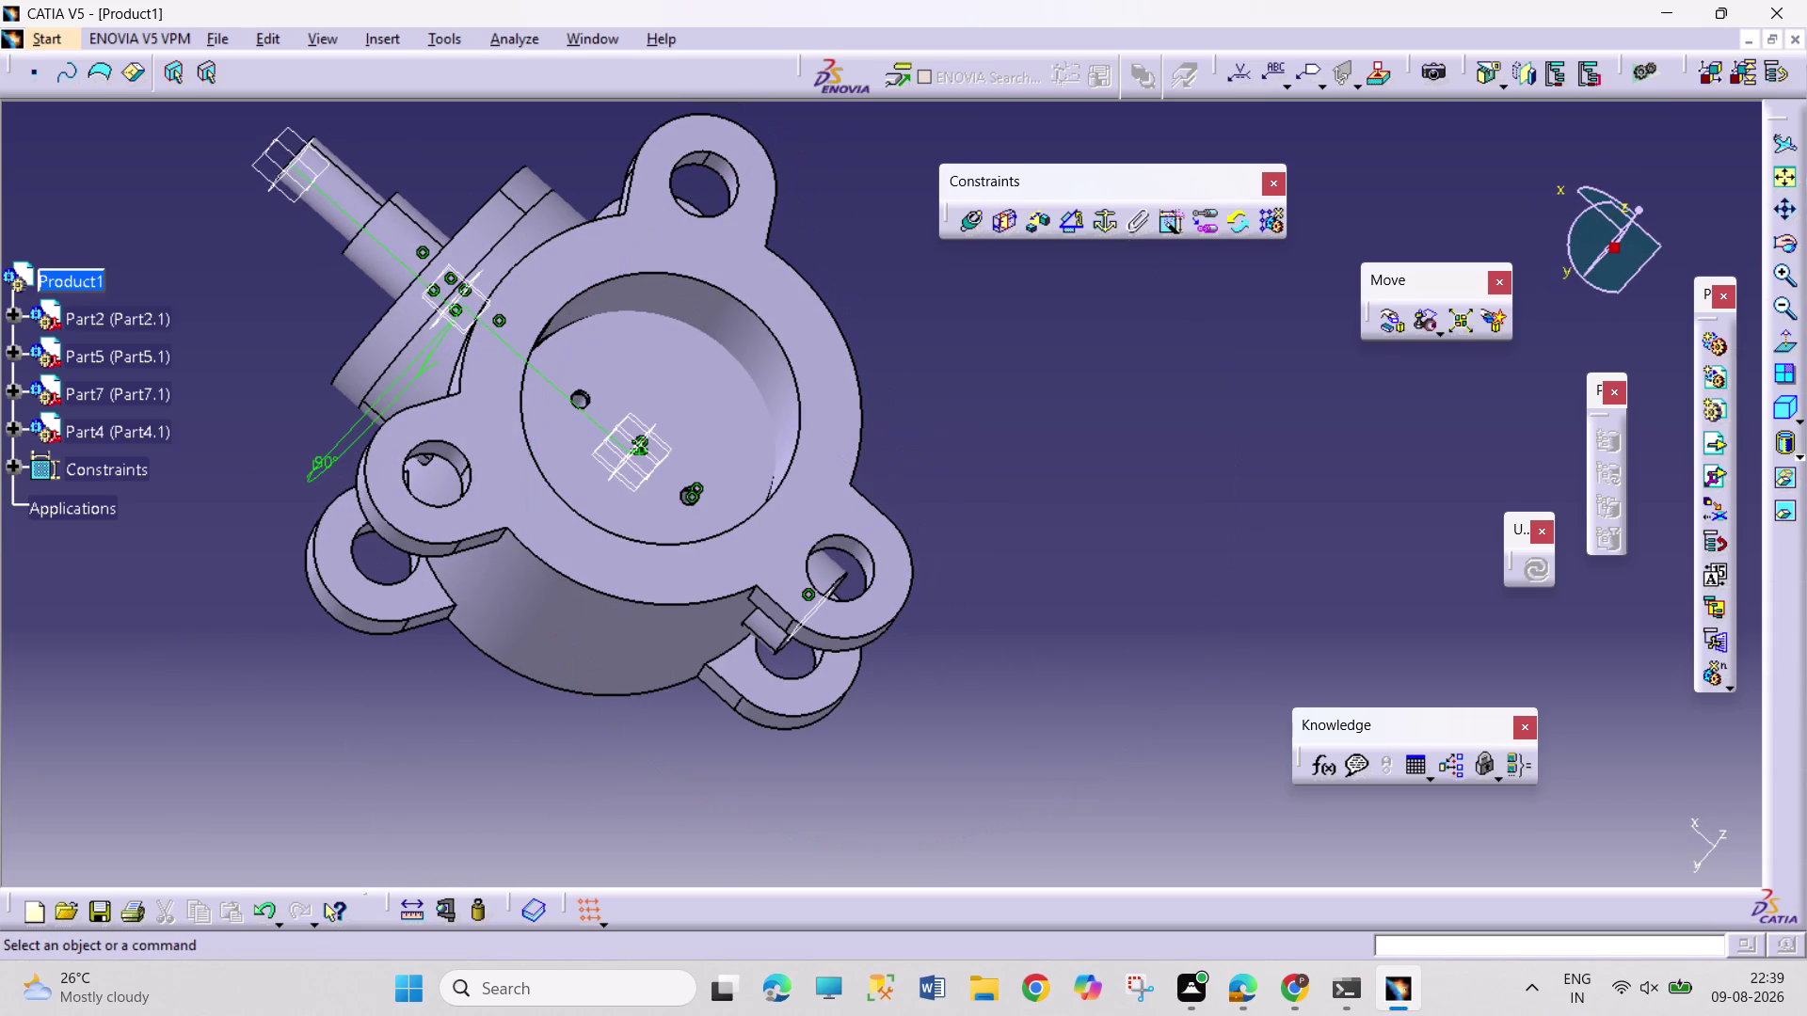
click(651, 473)
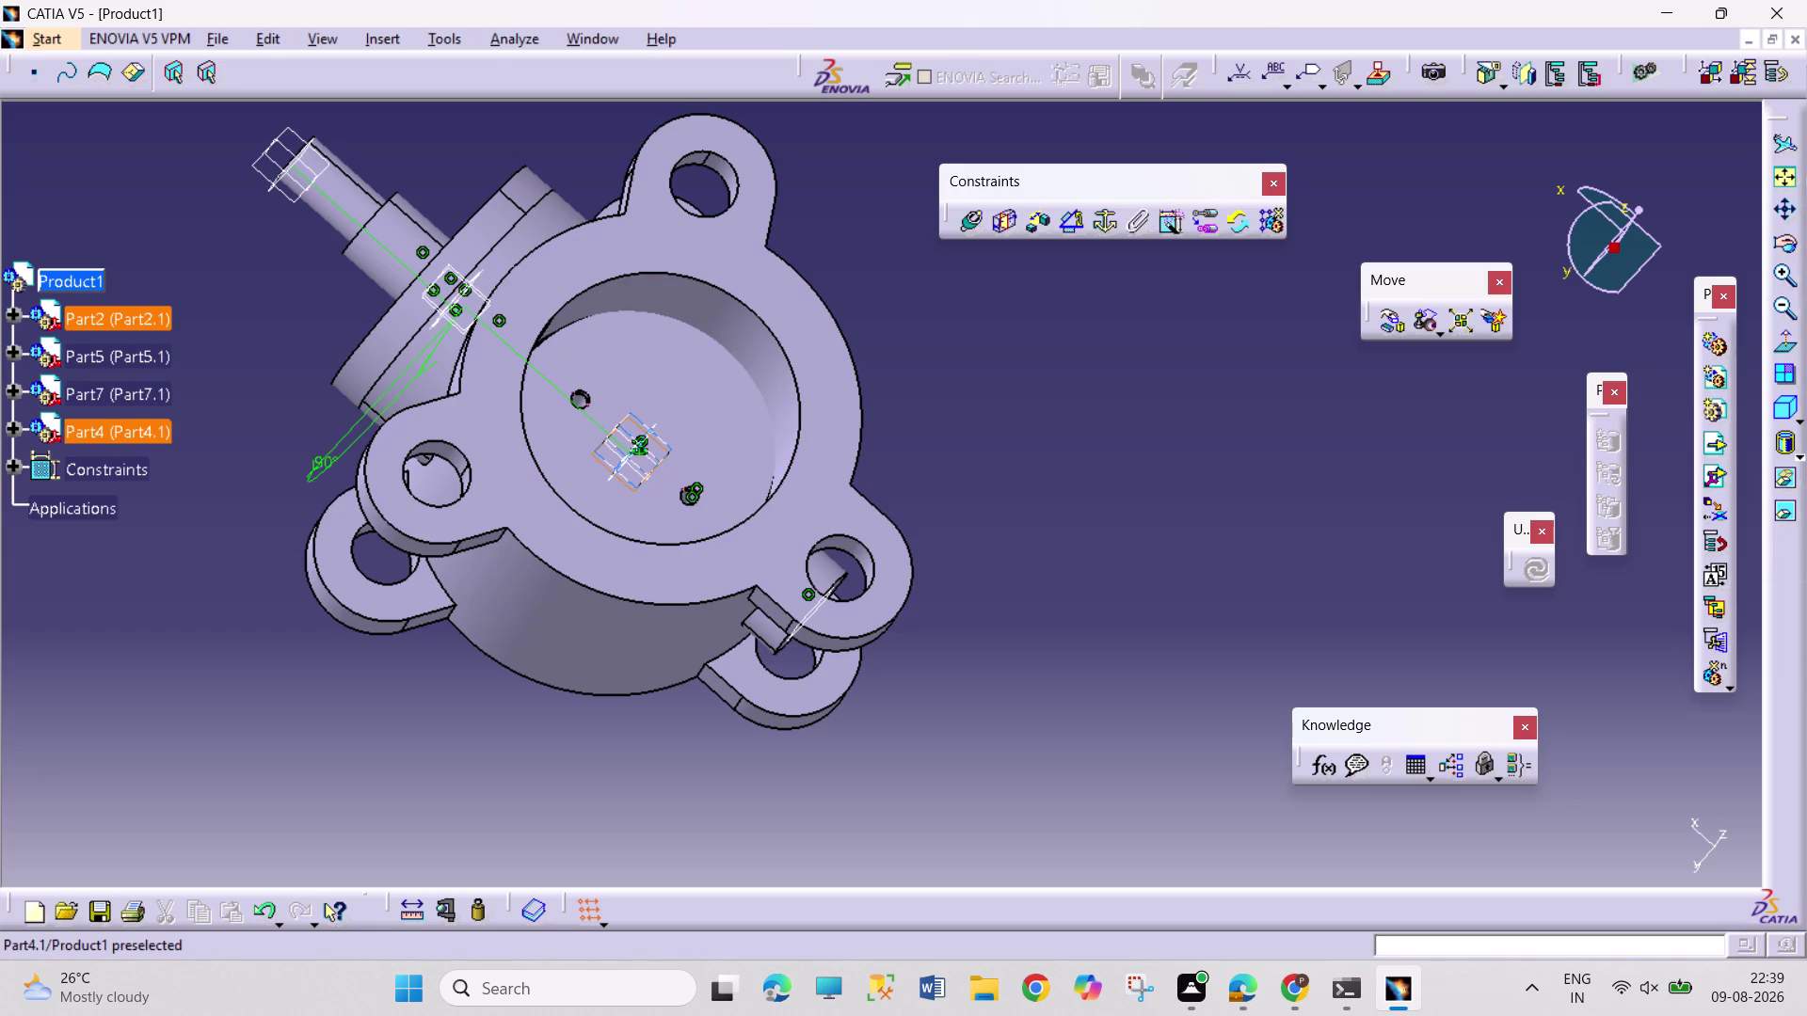
Add the 90° Angle.10 constraint between the Part4 disc and the valve body, then open Analyze.
click(644, 470)
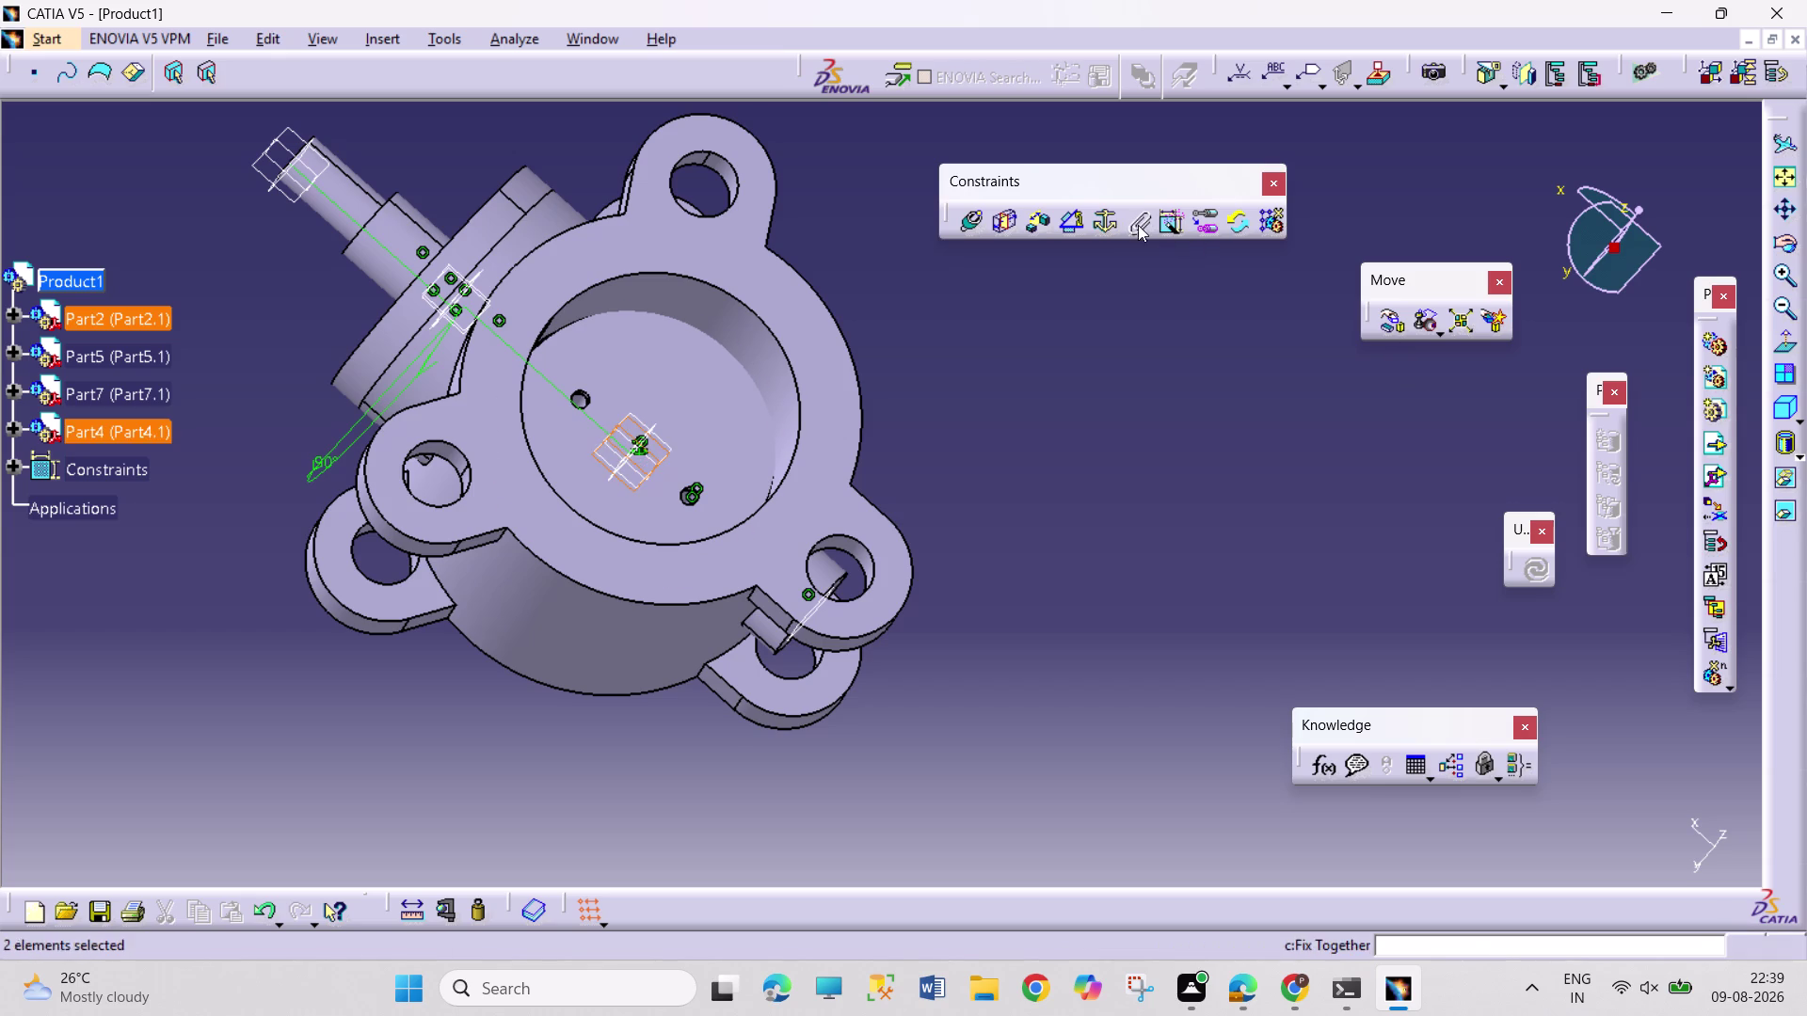
click(1073, 227)
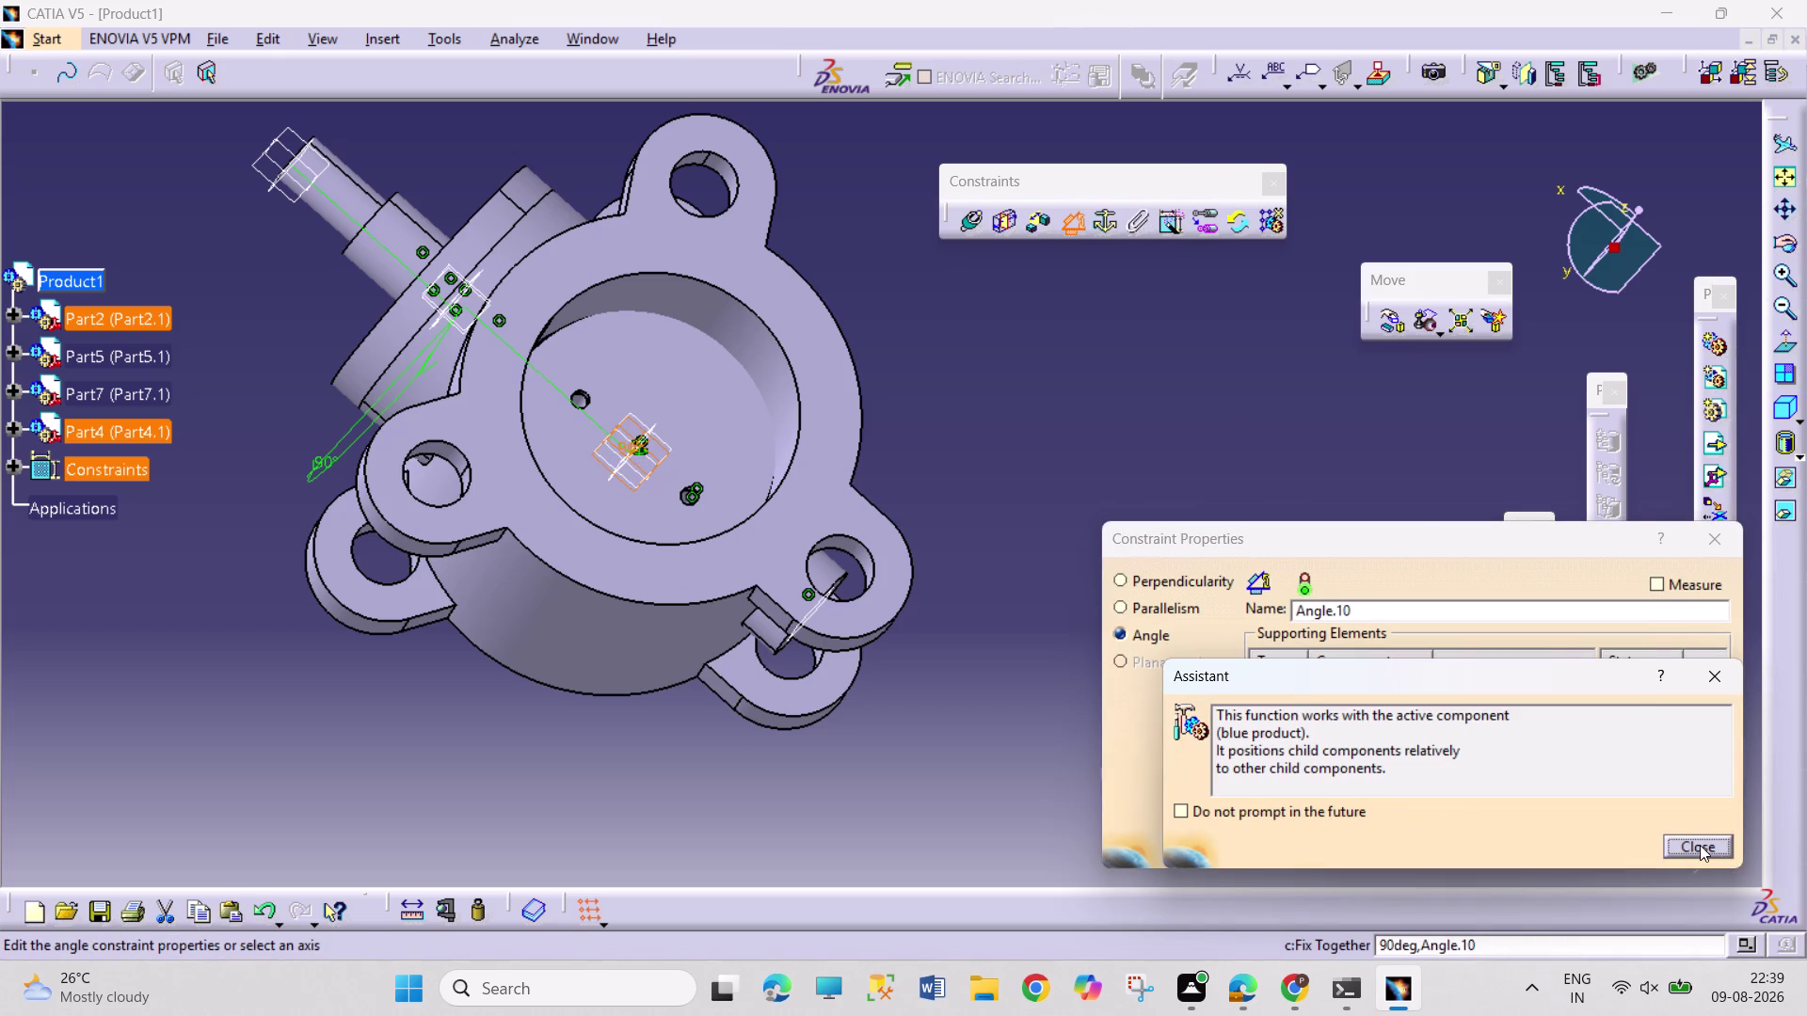
click(1699, 845)
click(1605, 852)
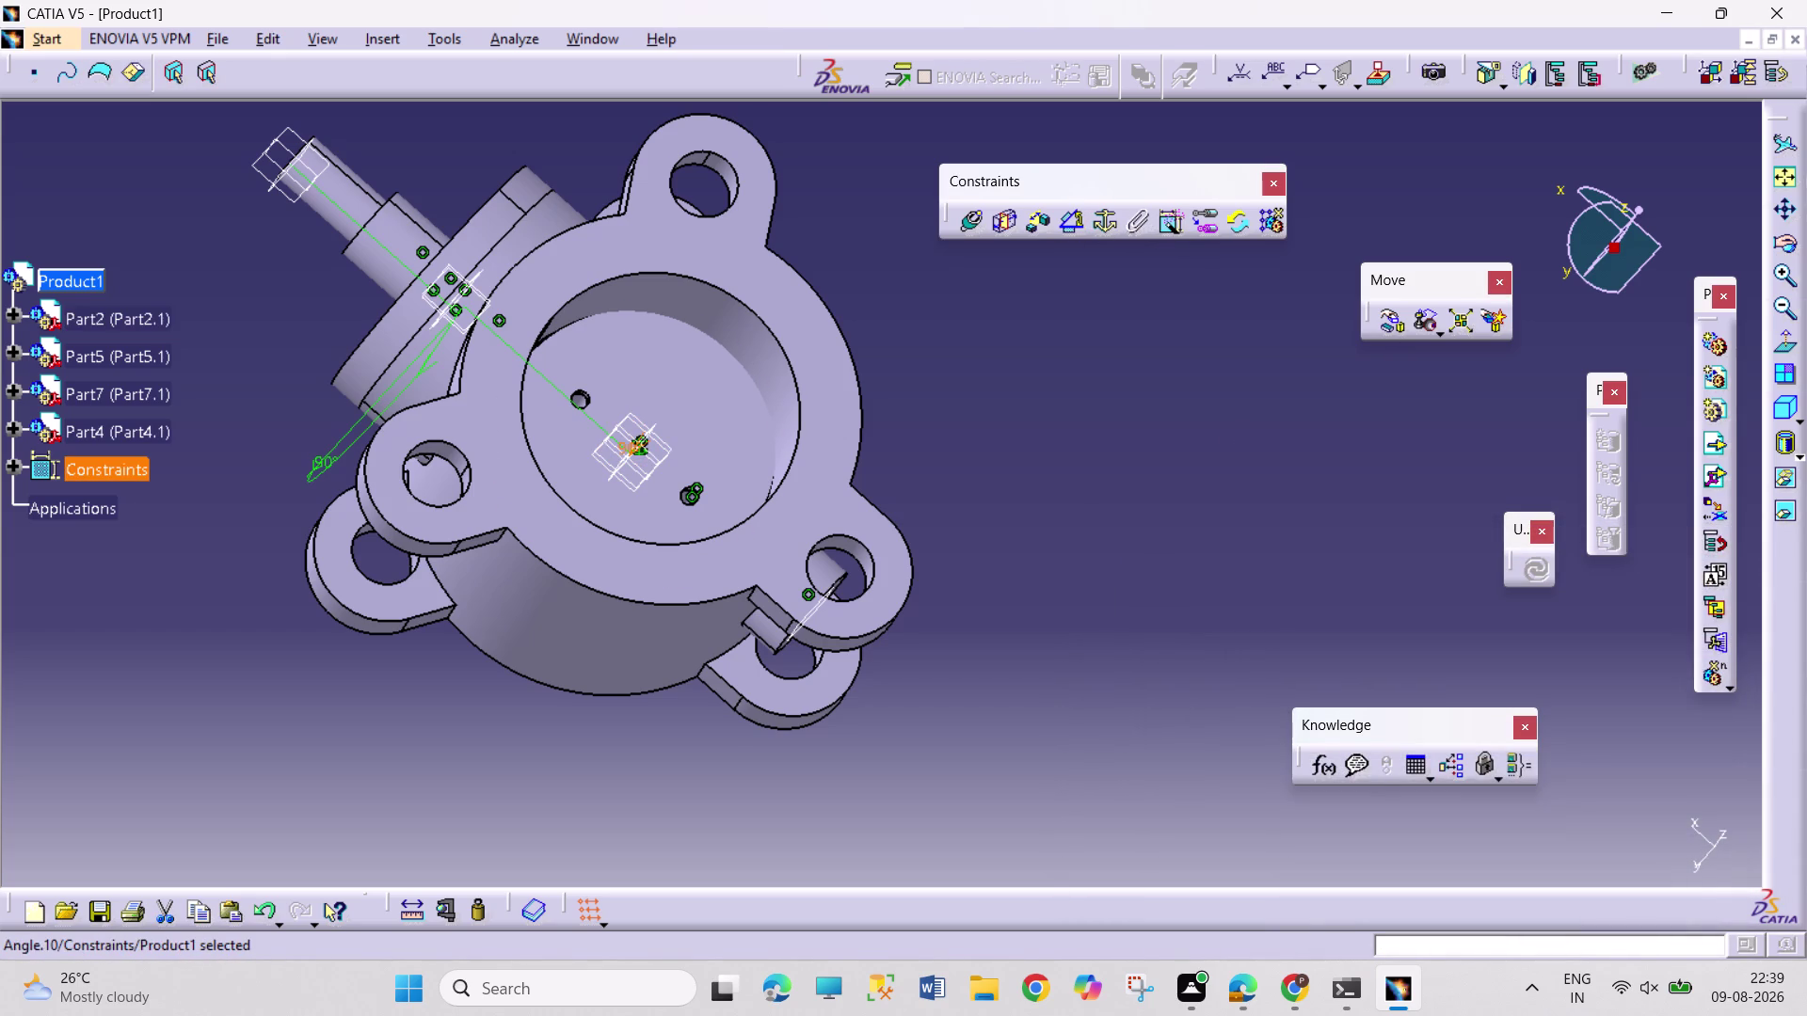
click(504, 35)
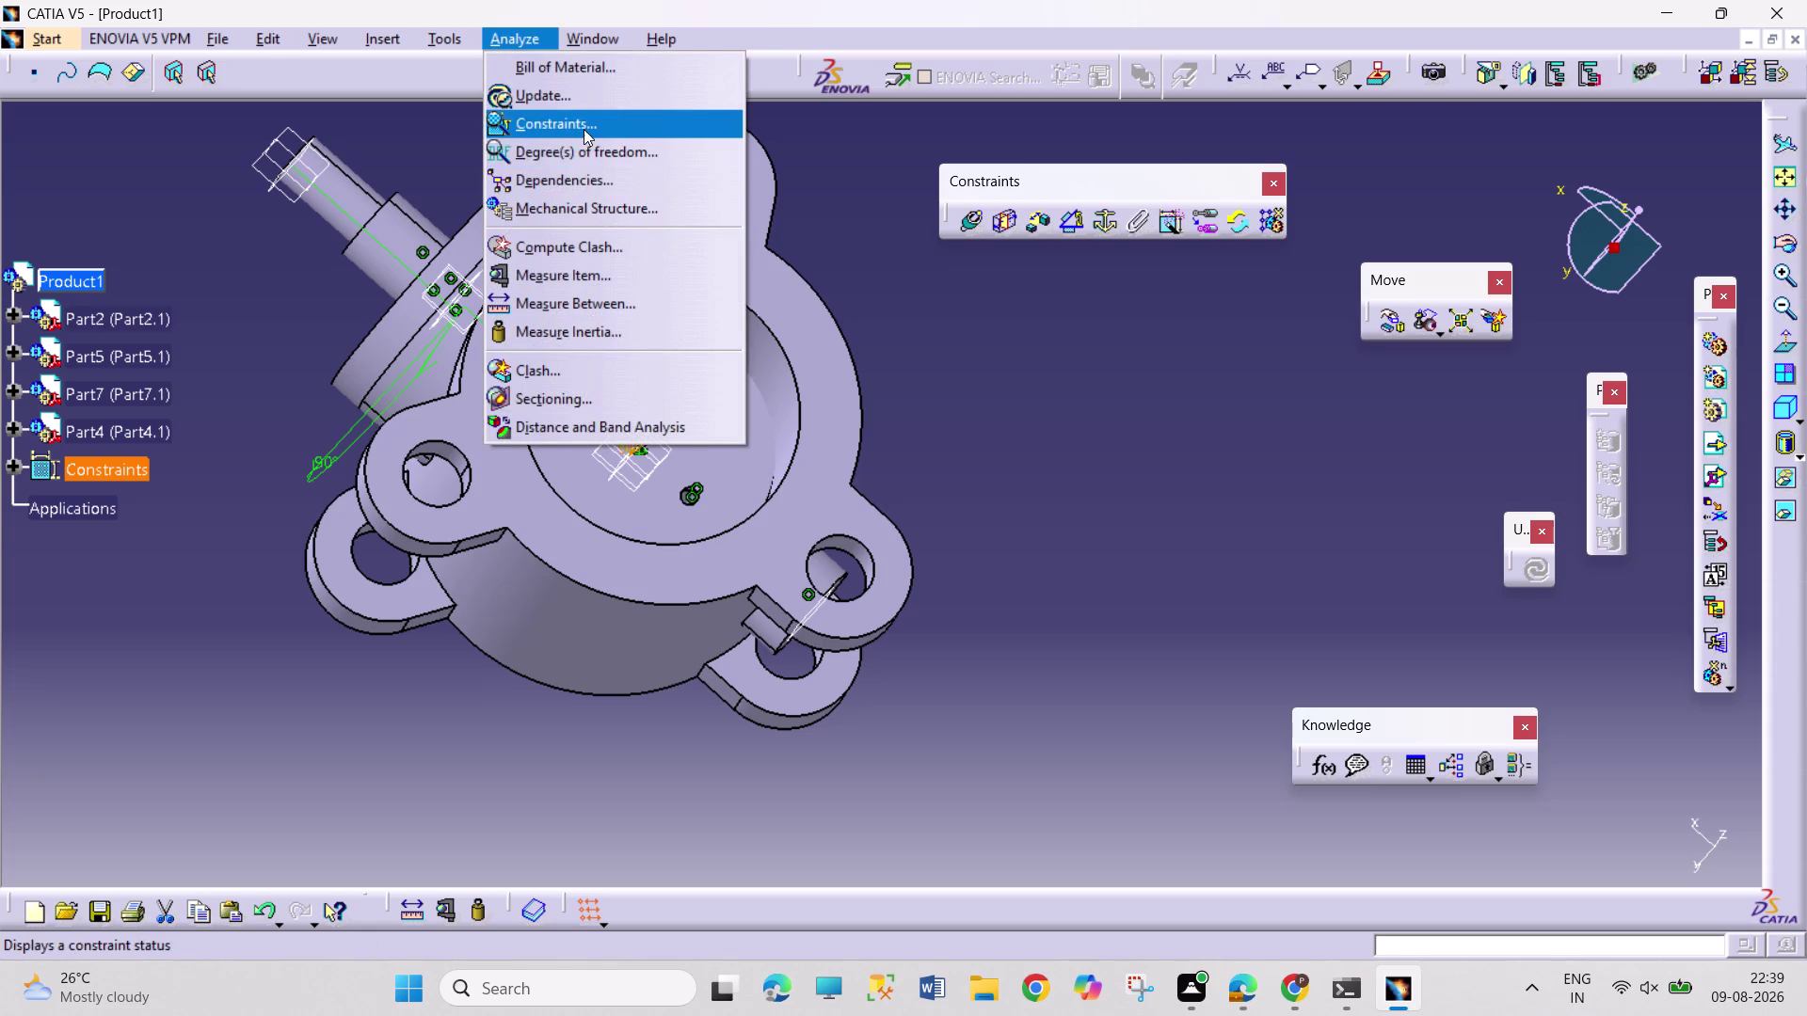
click(585, 128)
click(1582, 477)
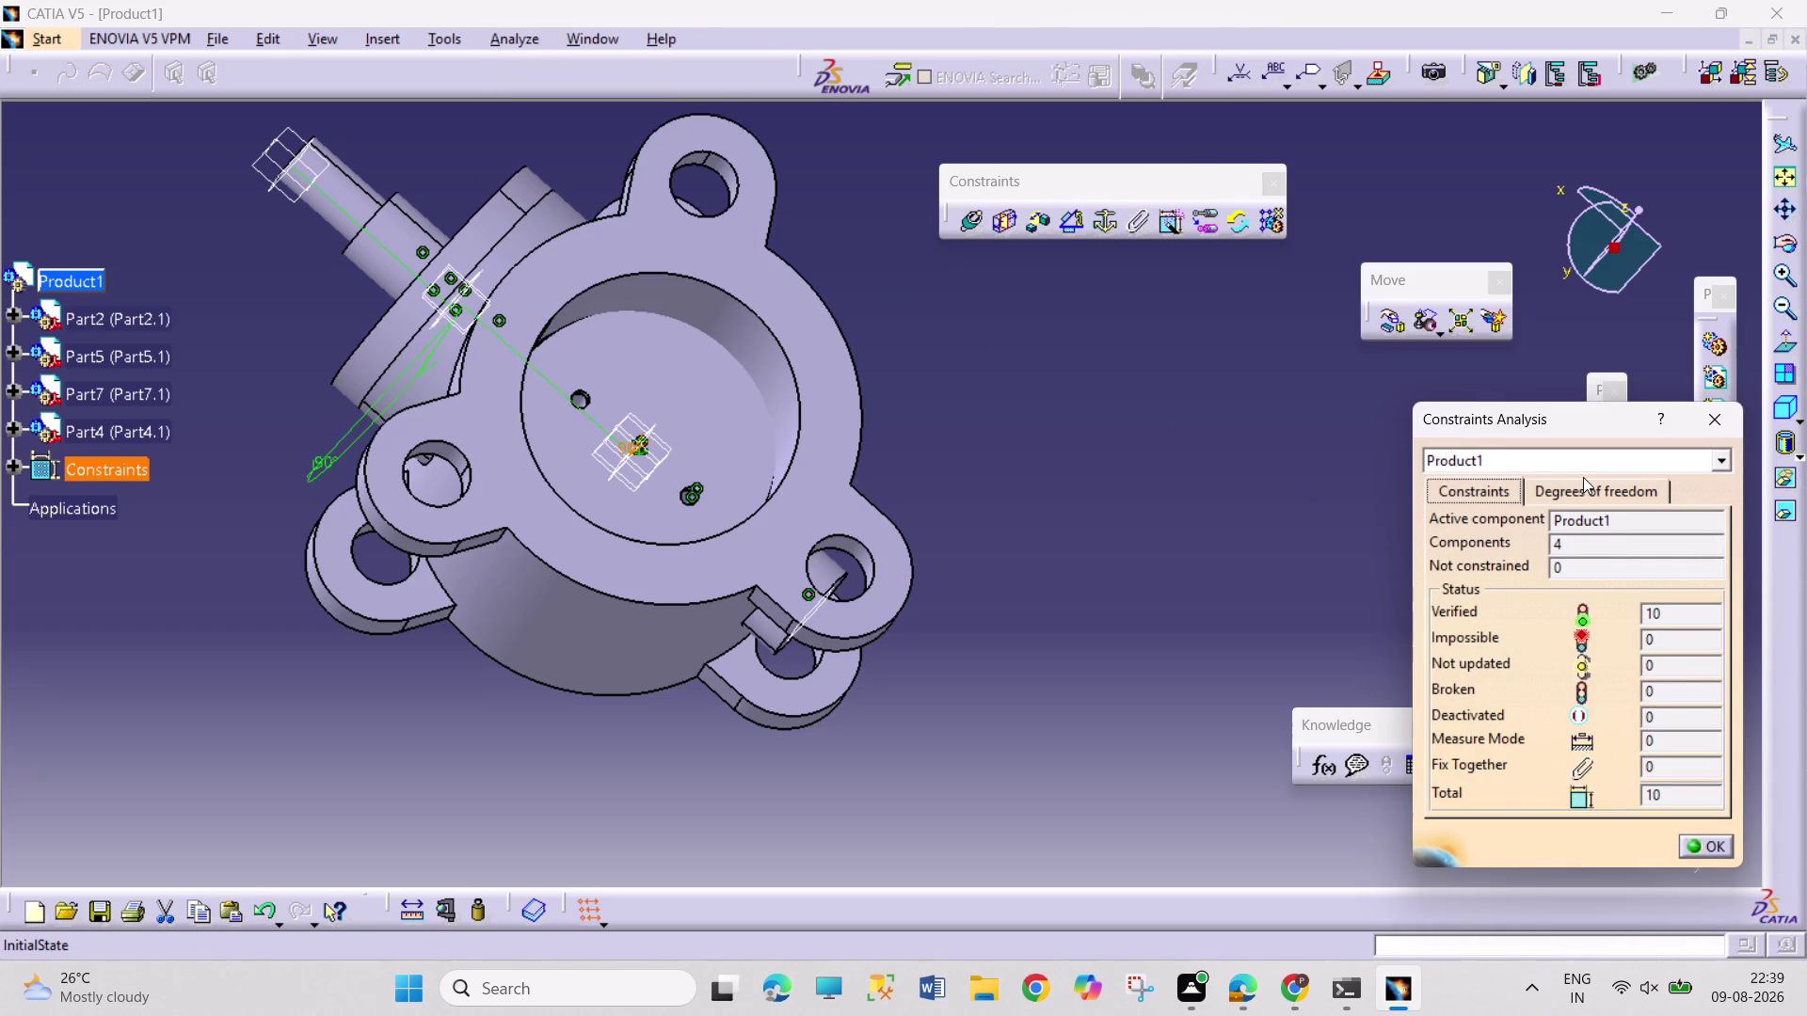
click(1583, 477)
click(1587, 484)
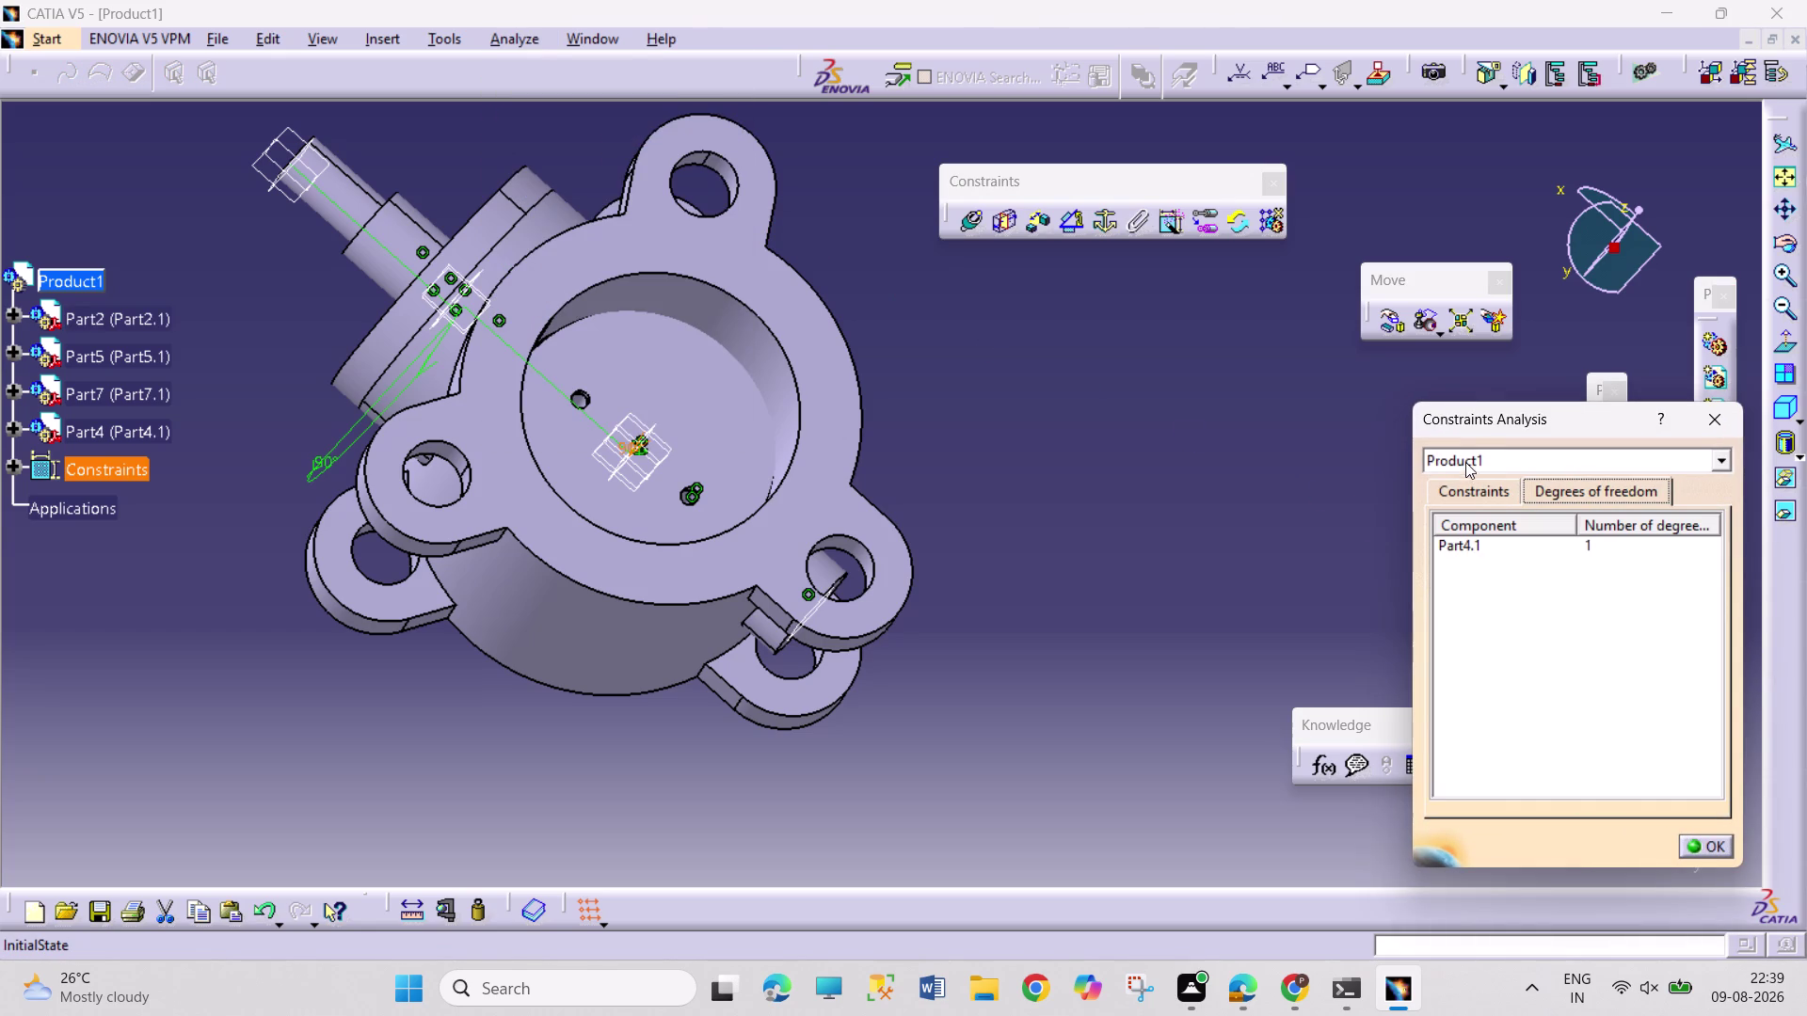
click(1710, 413)
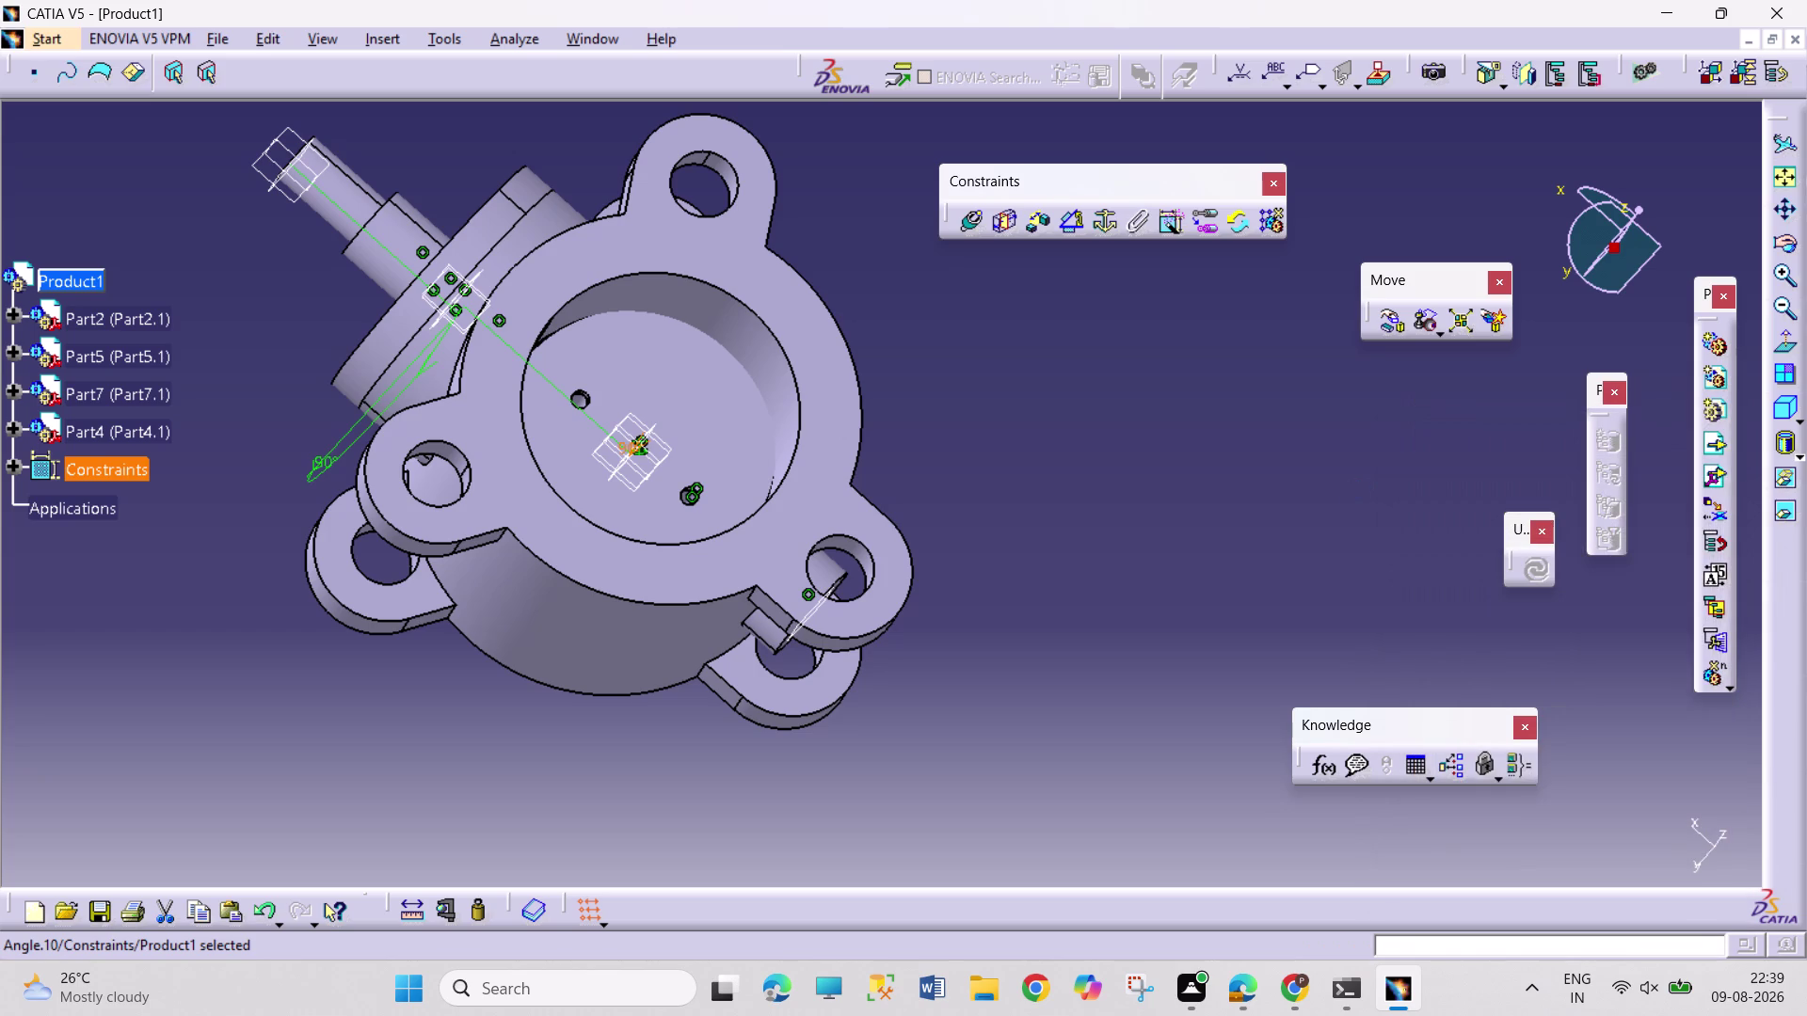
key(ctrl+z)
click(1033, 487)
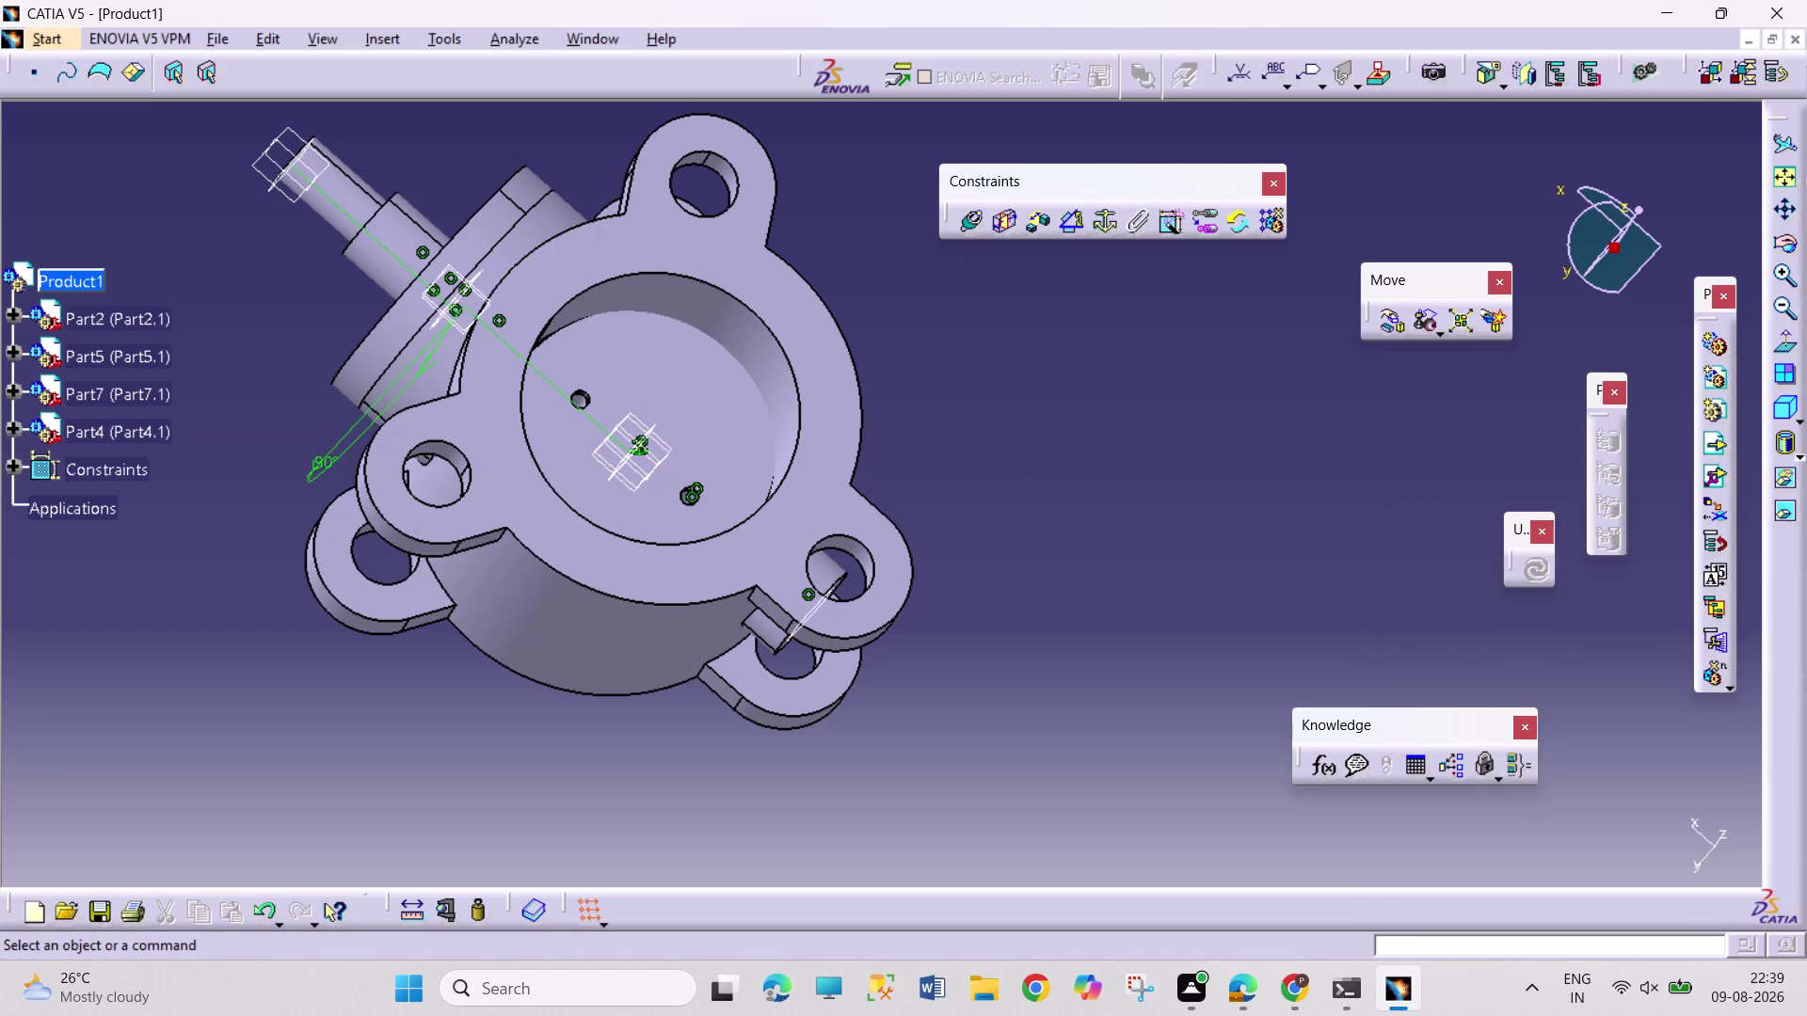
click(19, 424)
click(35, 466)
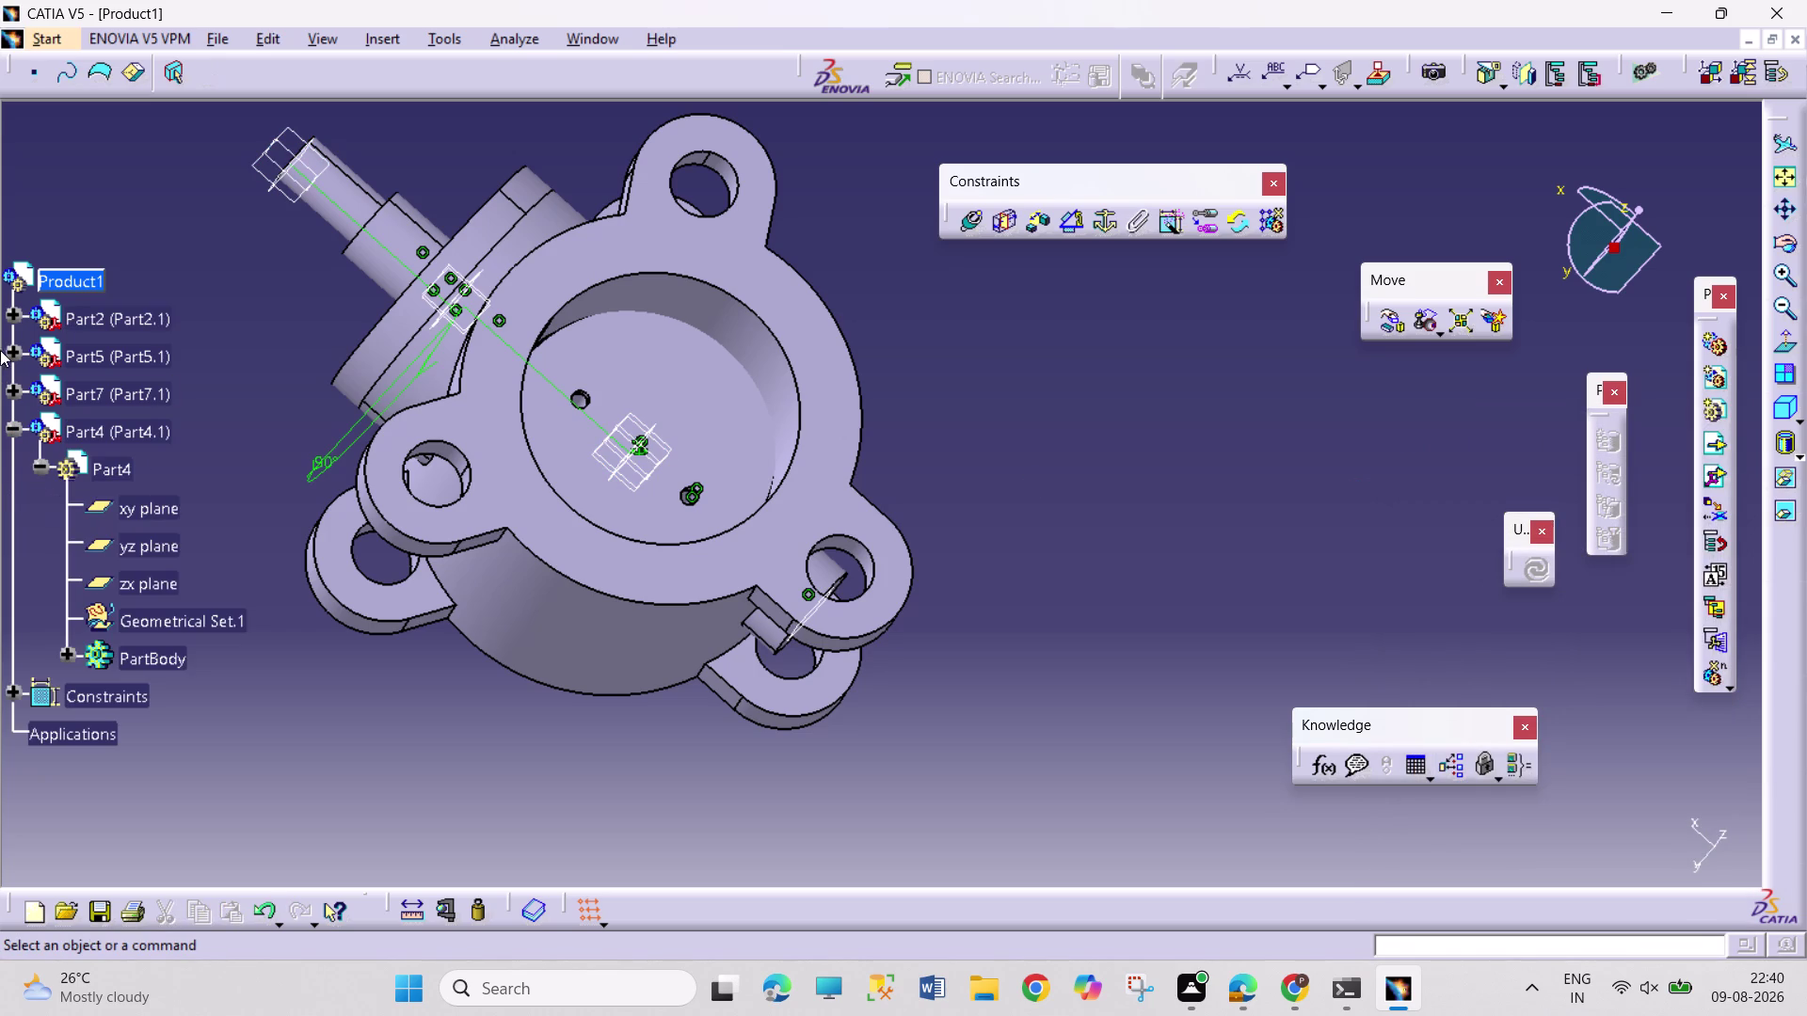
Add an angle constraint between the xy planes of Part2 and Part4.
click(15, 312)
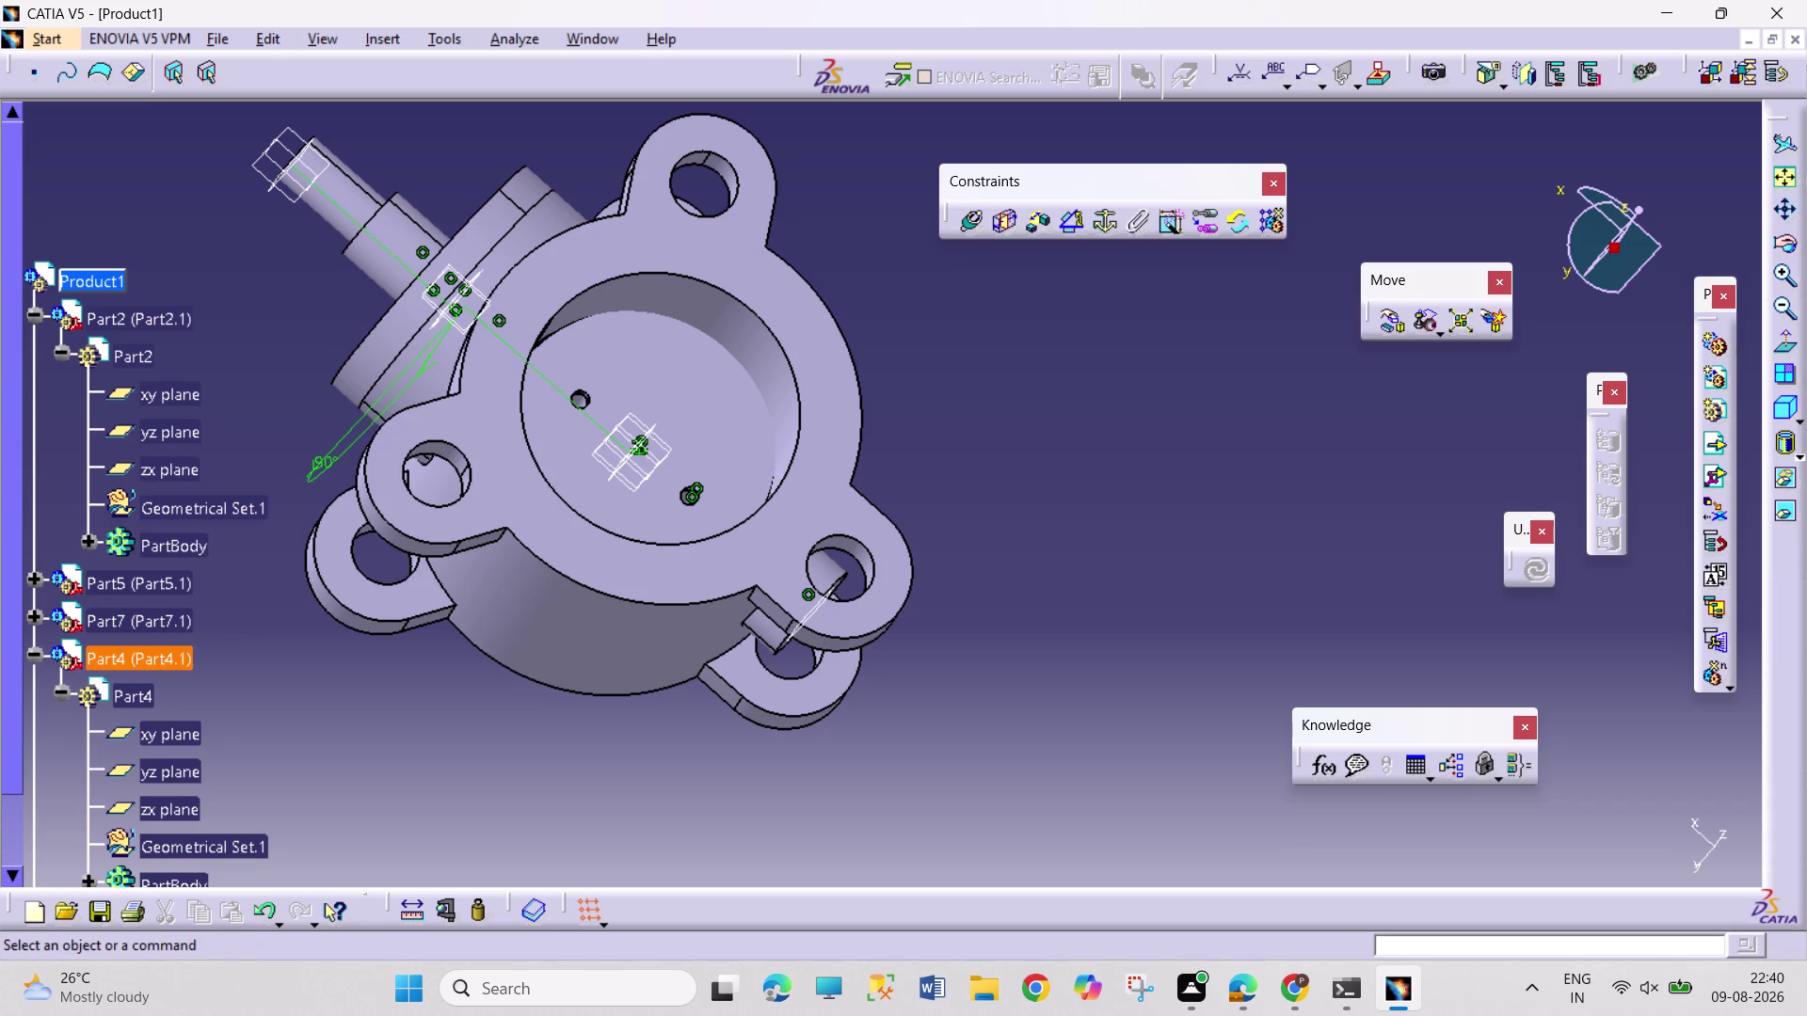
scroll(down, 3)
click(150, 660)
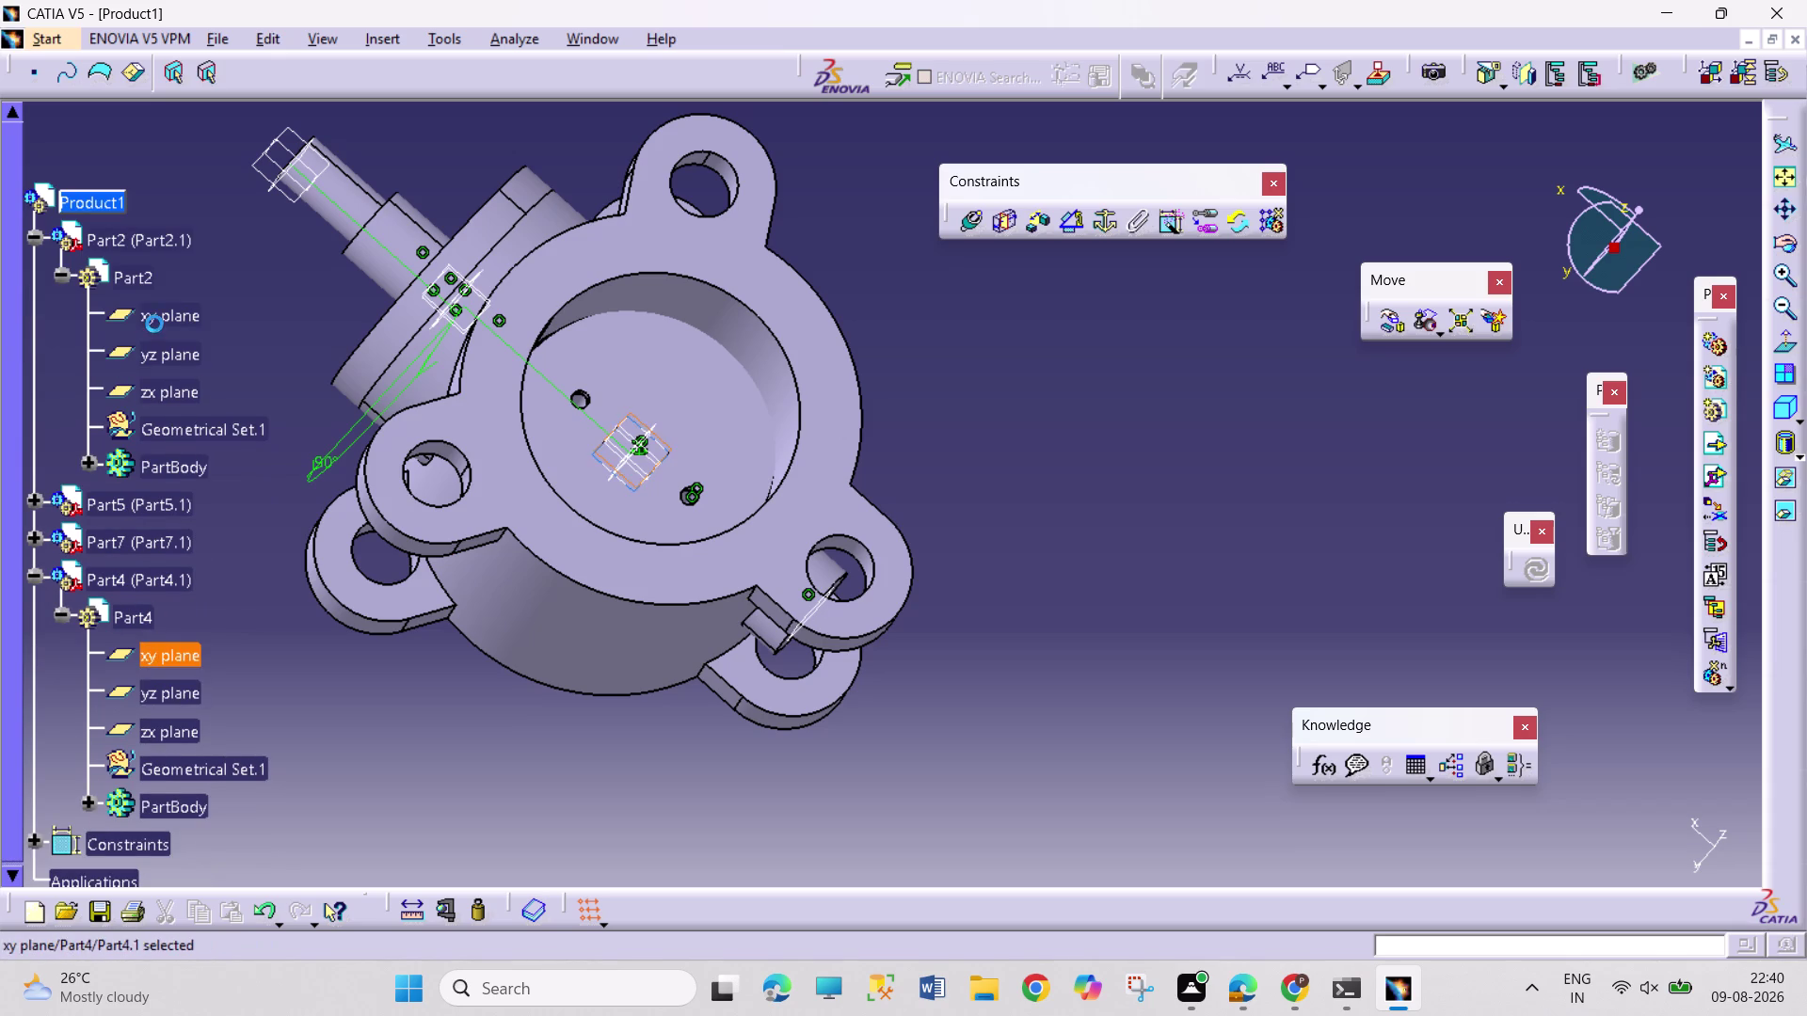
click(154, 323)
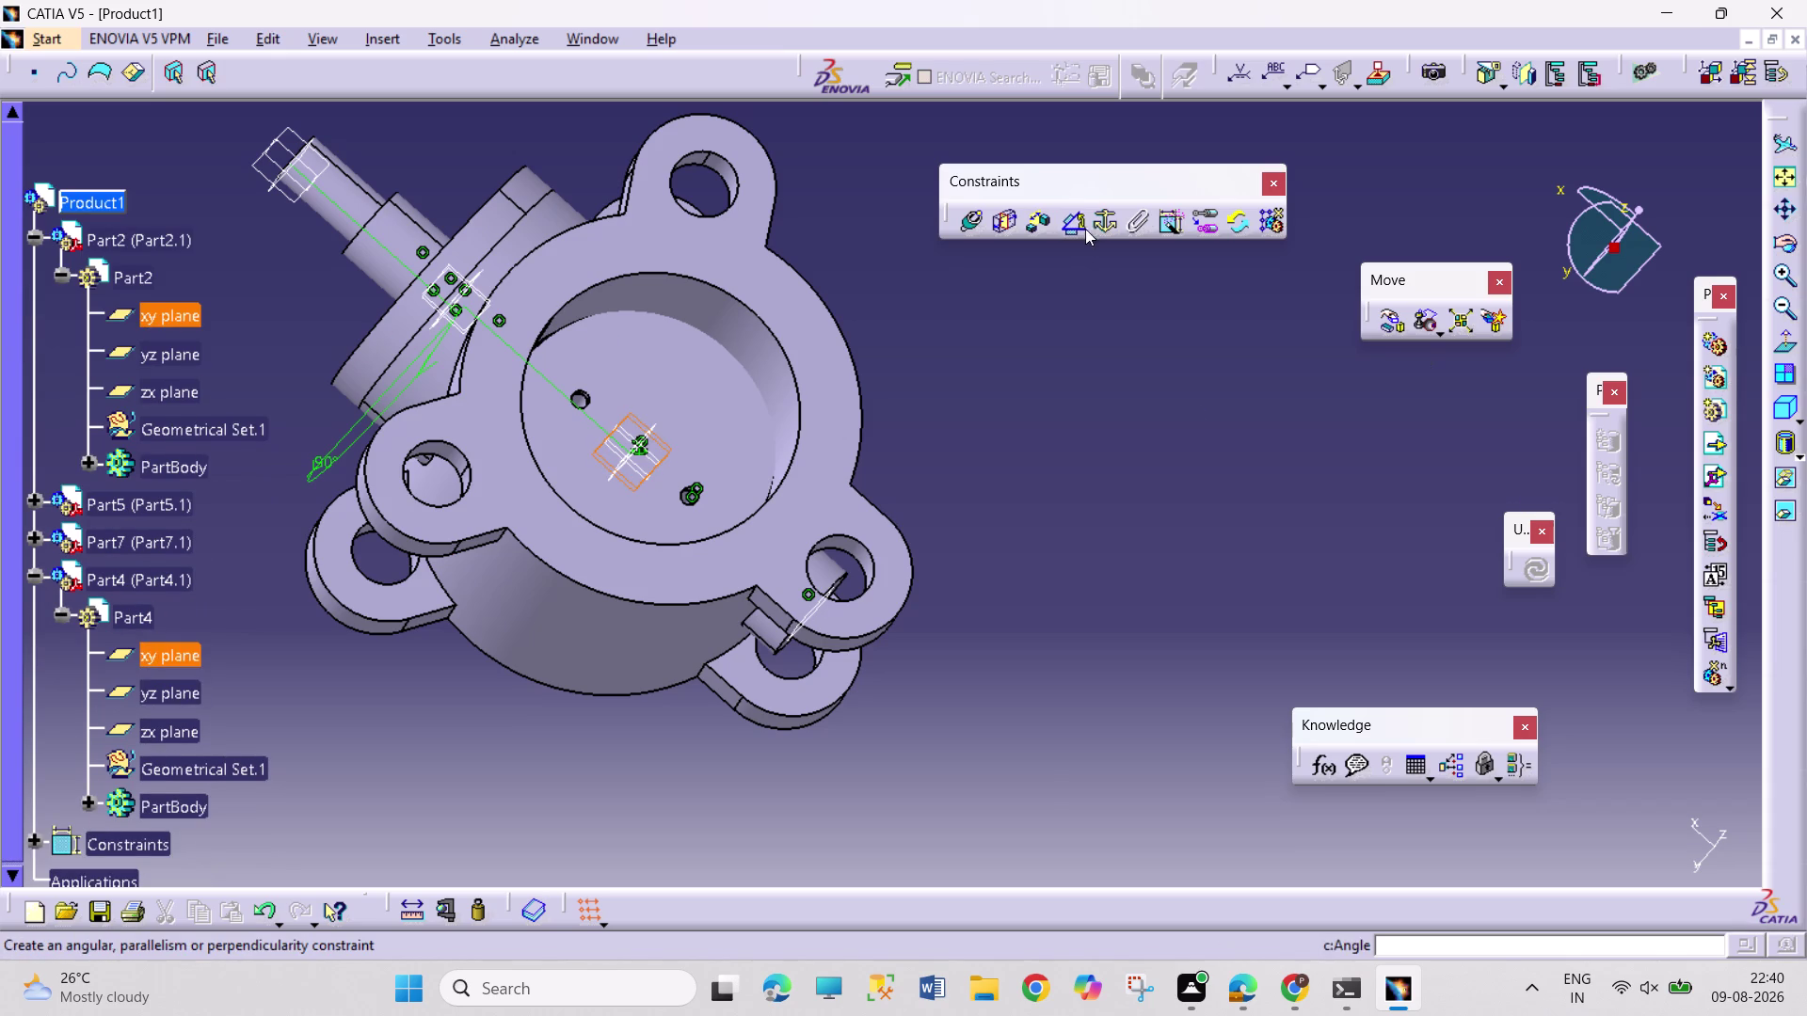
click(1073, 221)
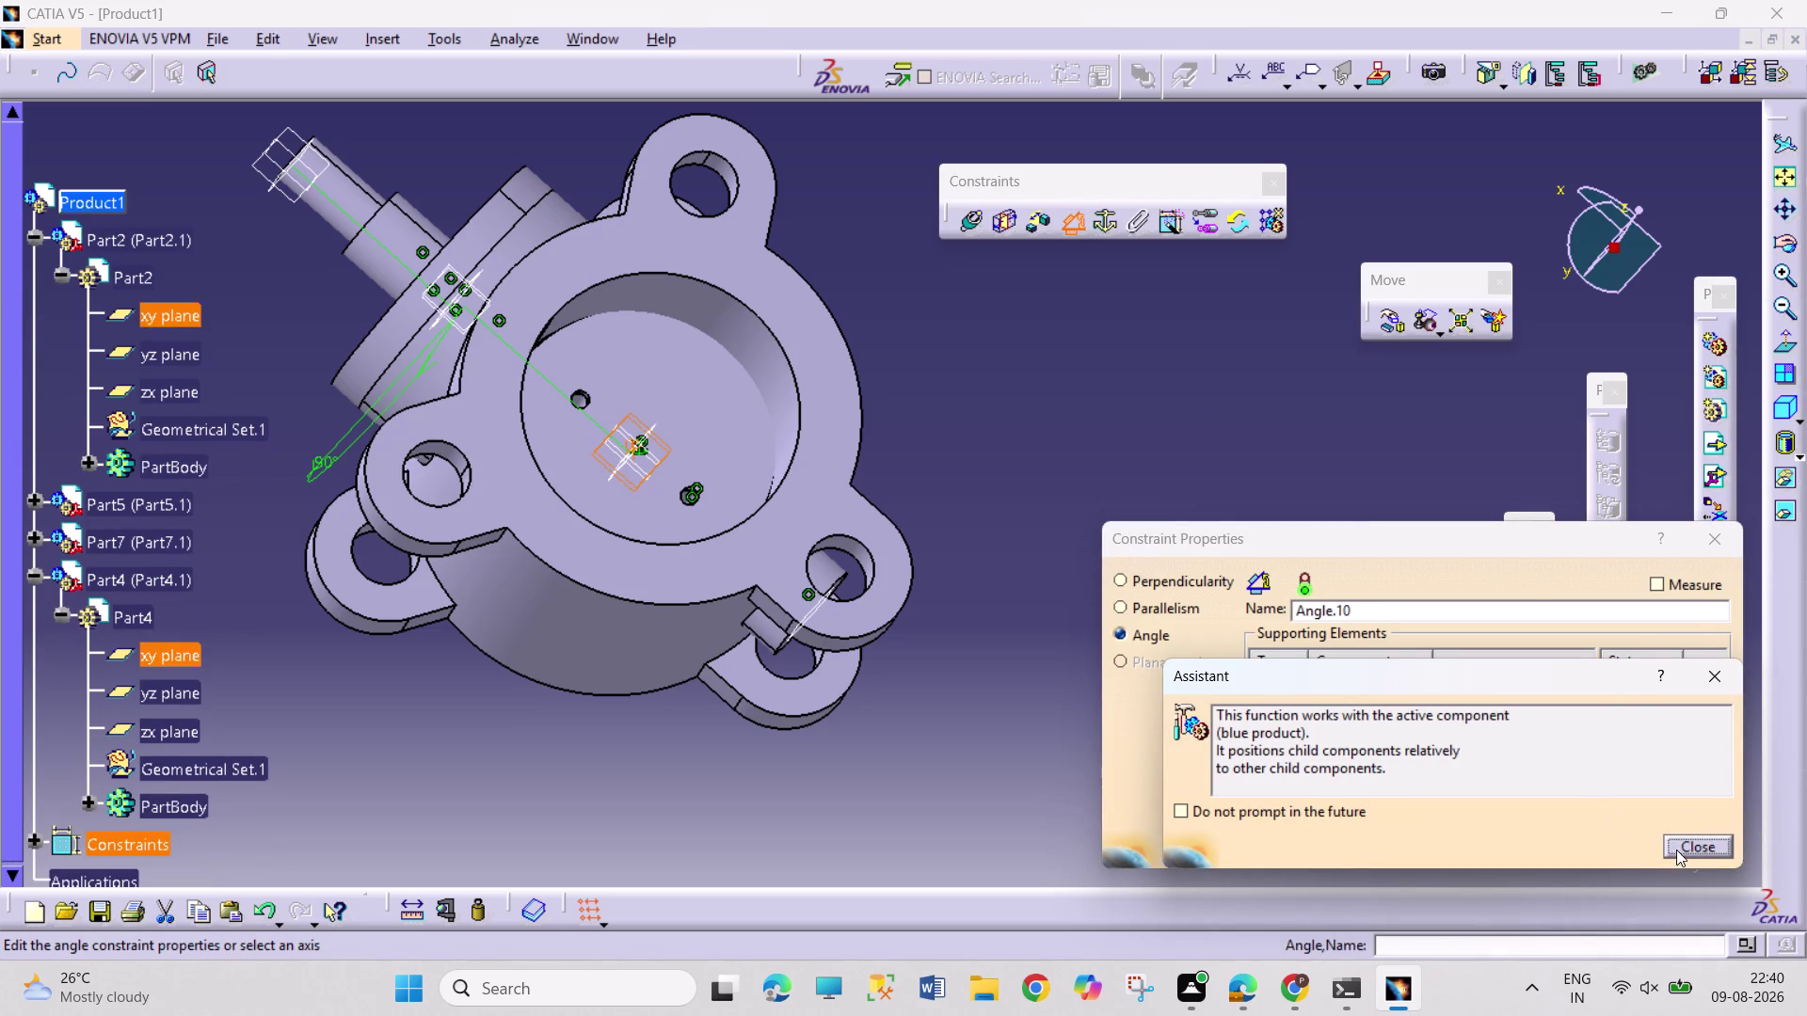
click(1676, 850)
click(1599, 851)
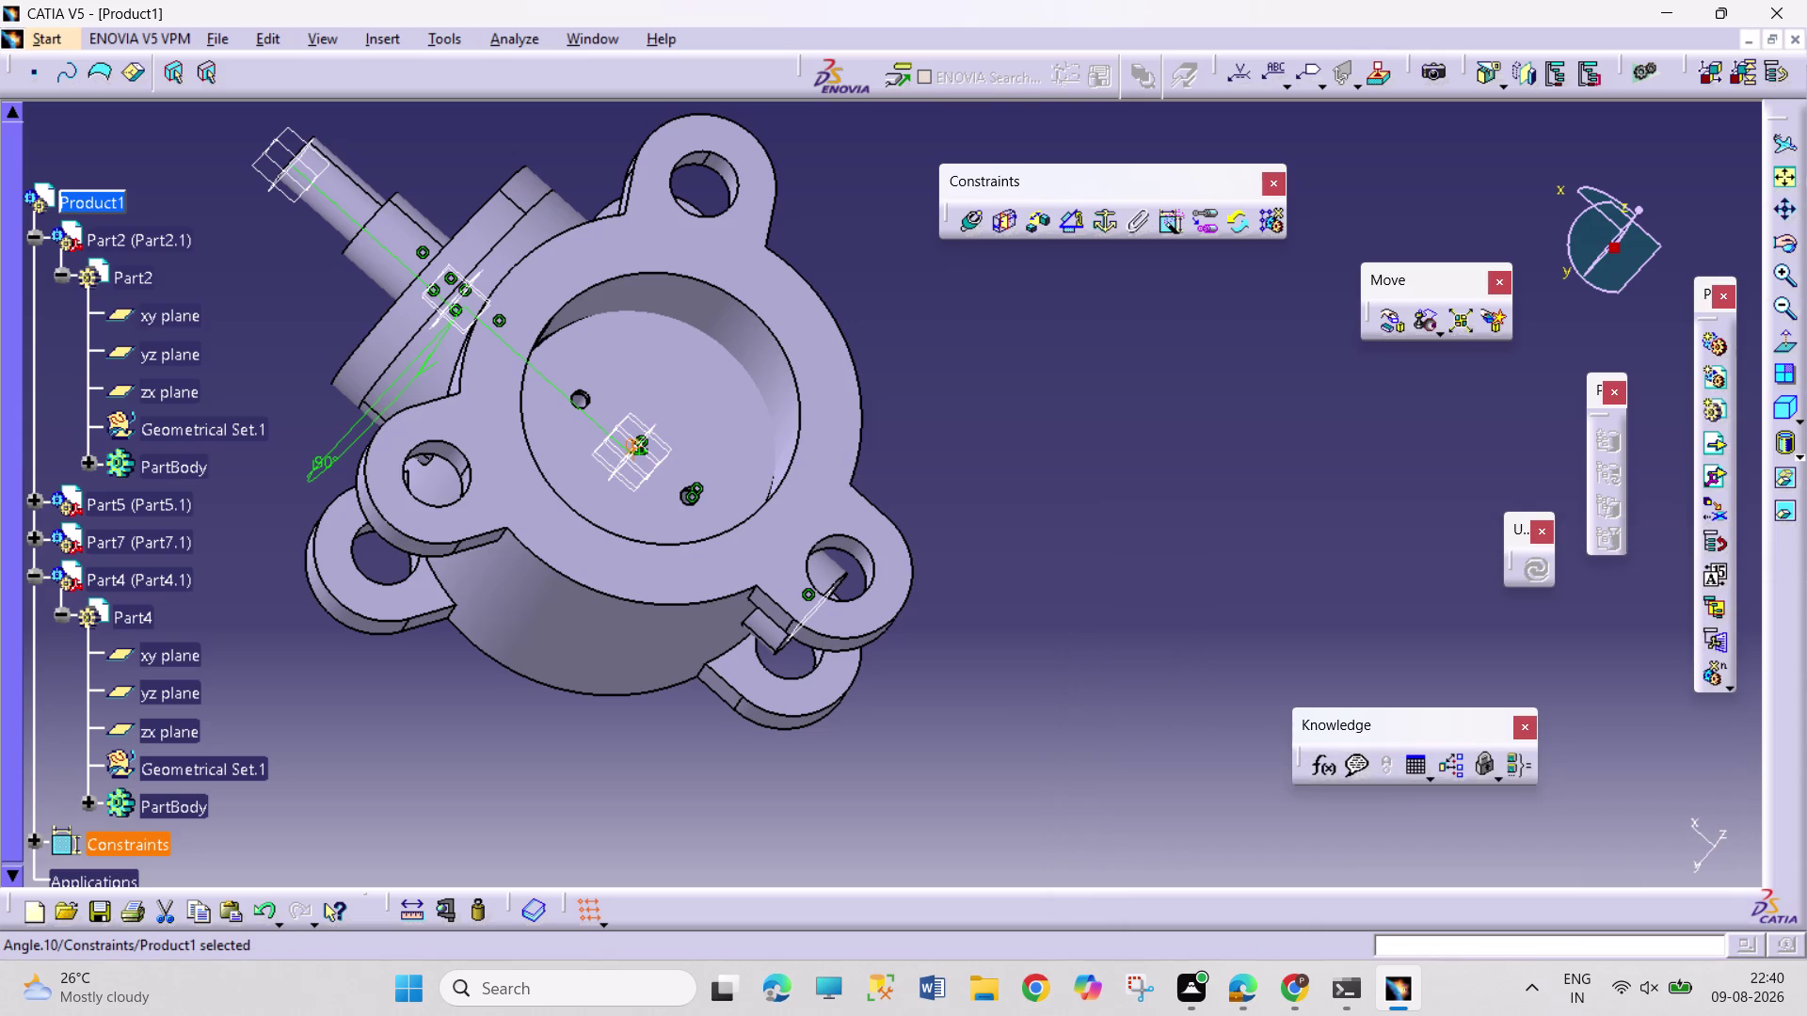
Check the per-component degrees of freedom, then undo the xy-plane constraint.
click(522, 36)
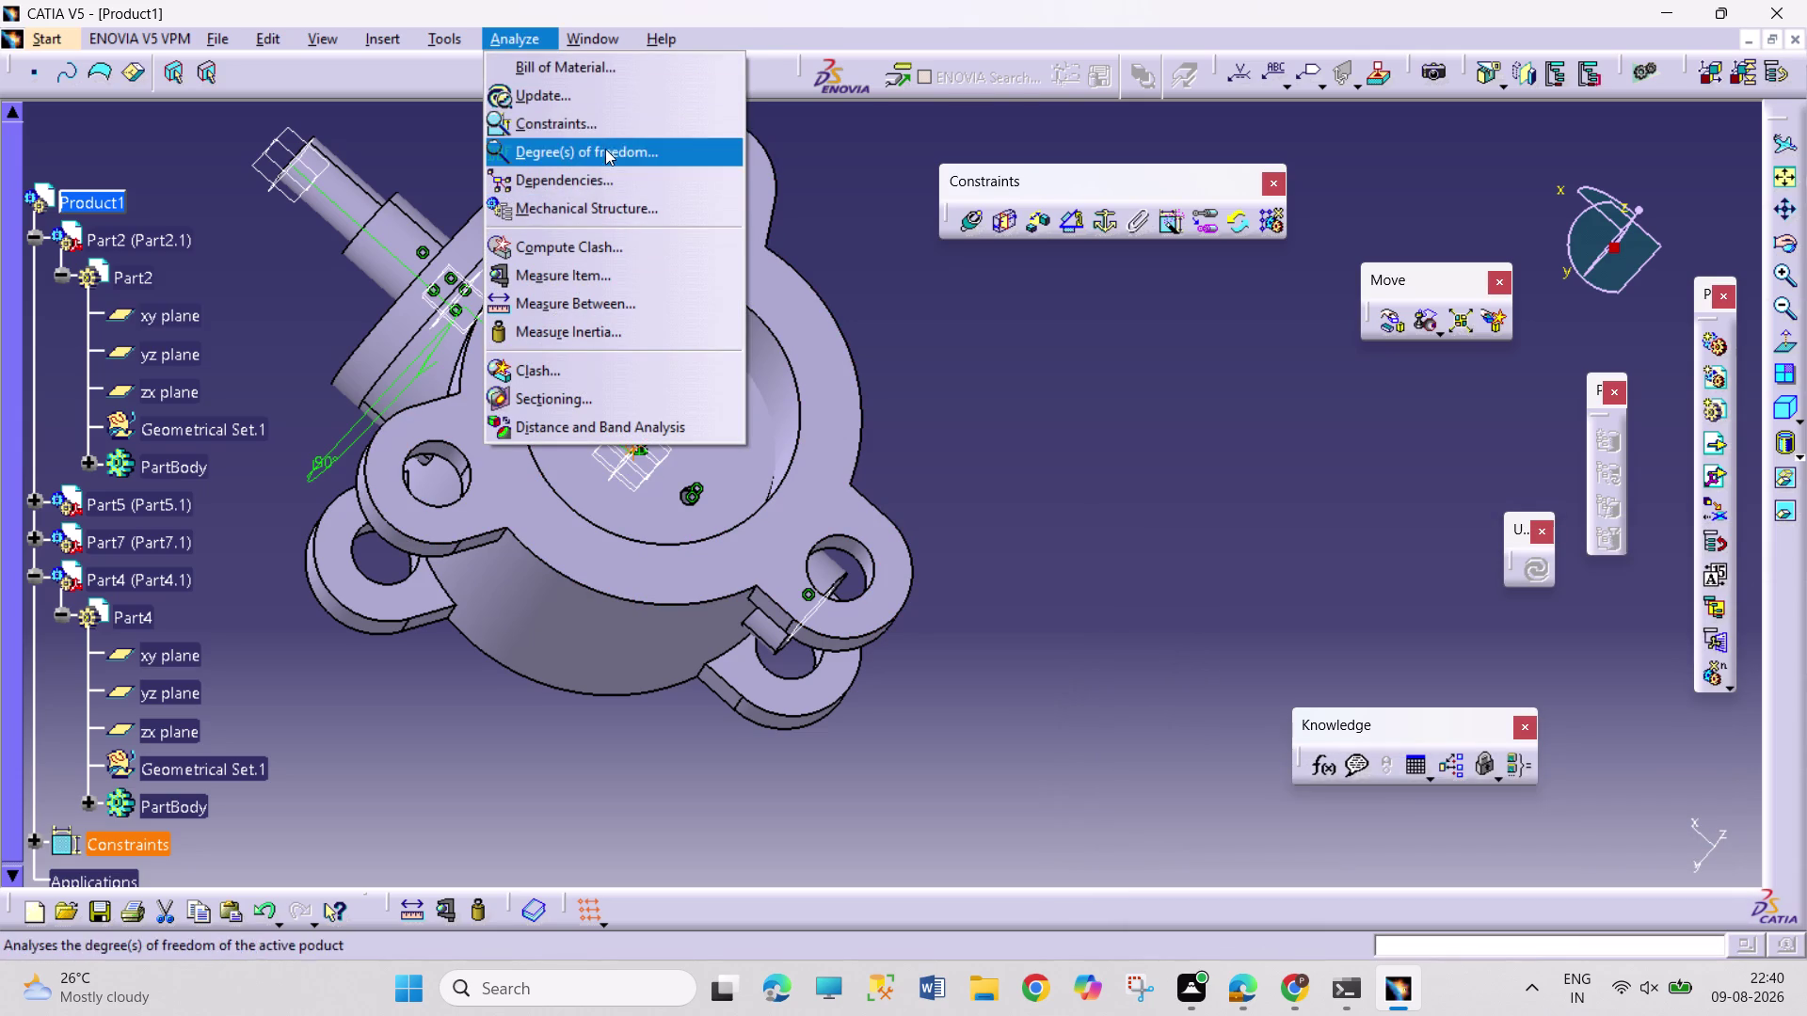
click(613, 128)
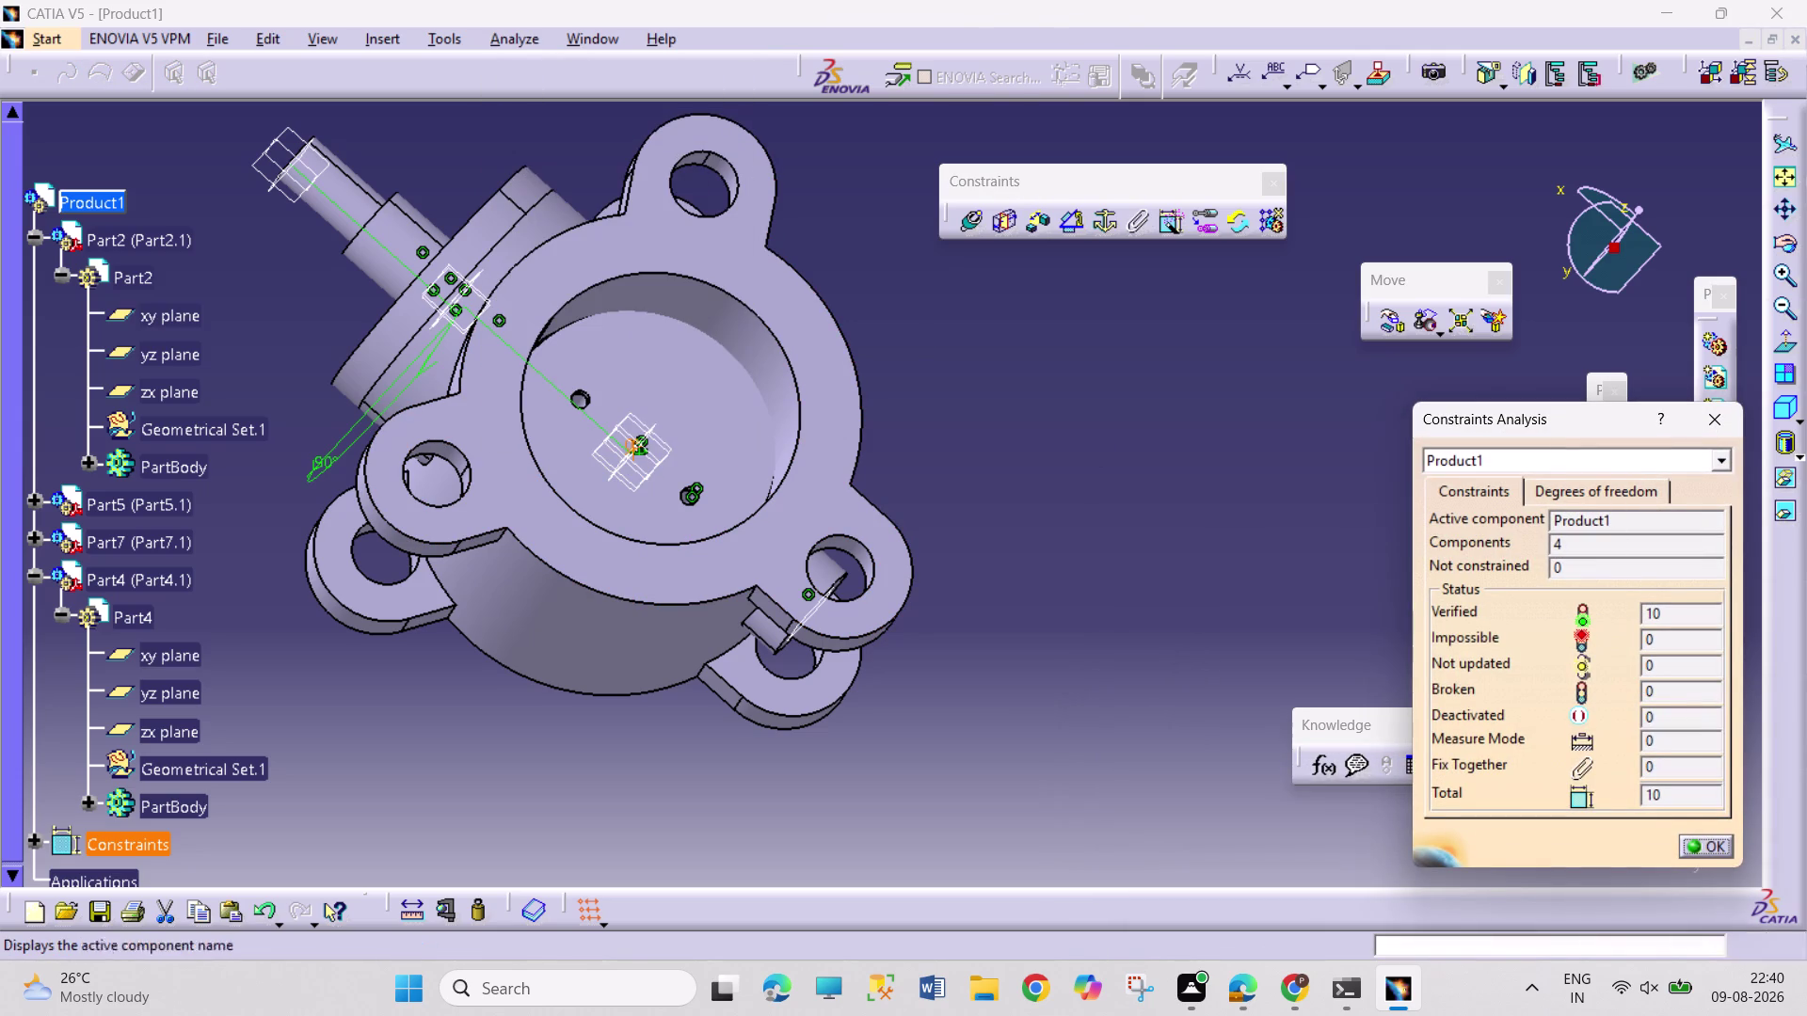
click(1638, 487)
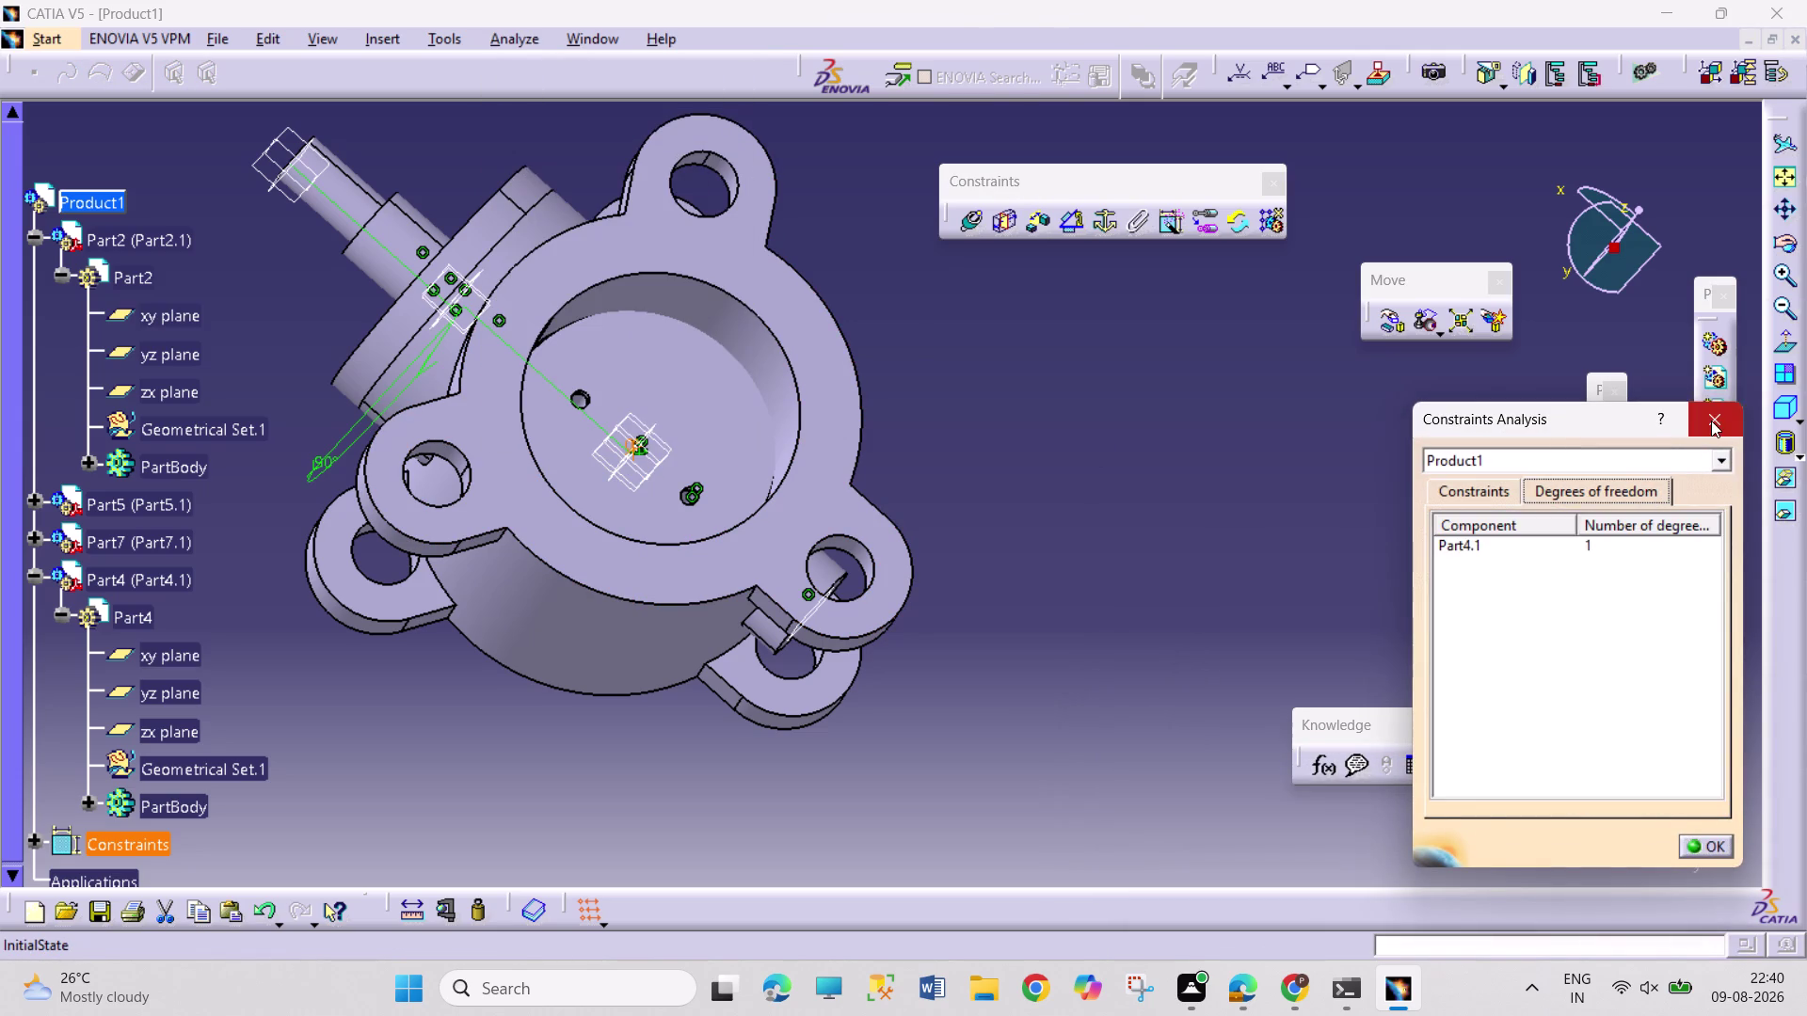
click(1711, 421)
key(ctrl+z)
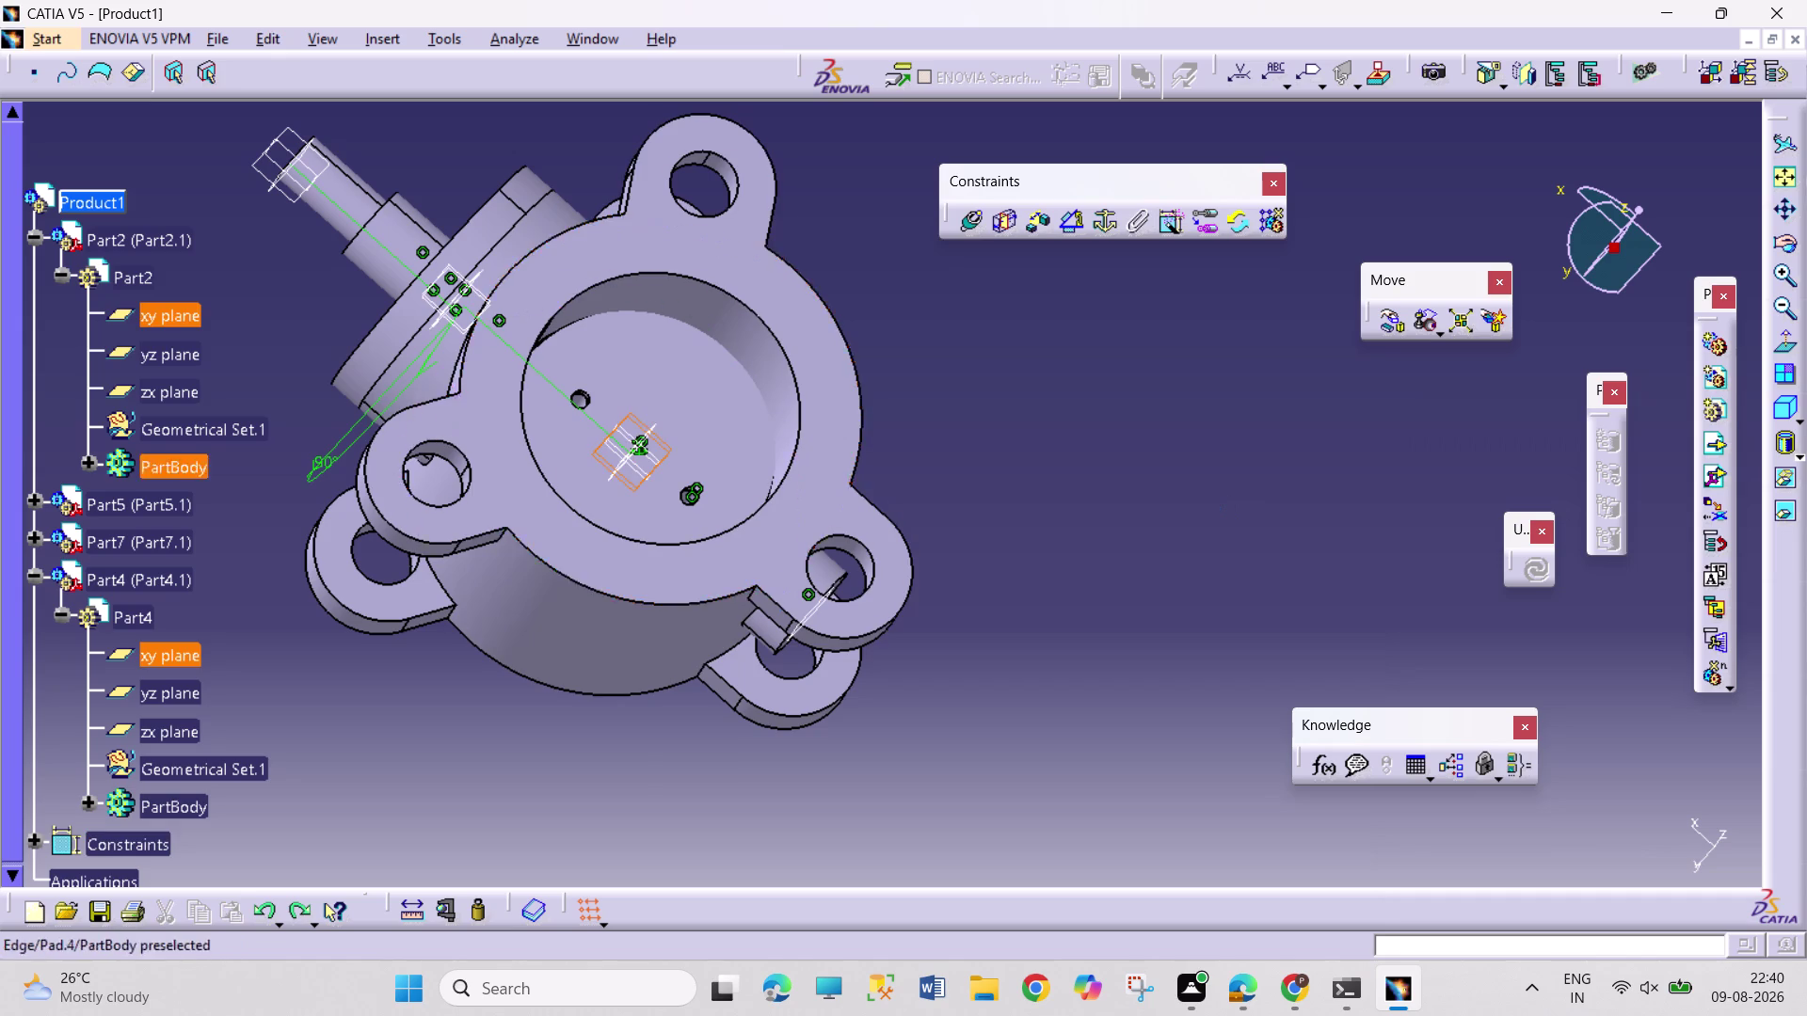
Constrain the yz planes of Part2 and Part4 to a 0° angle.
click(171, 359)
click(191, 699)
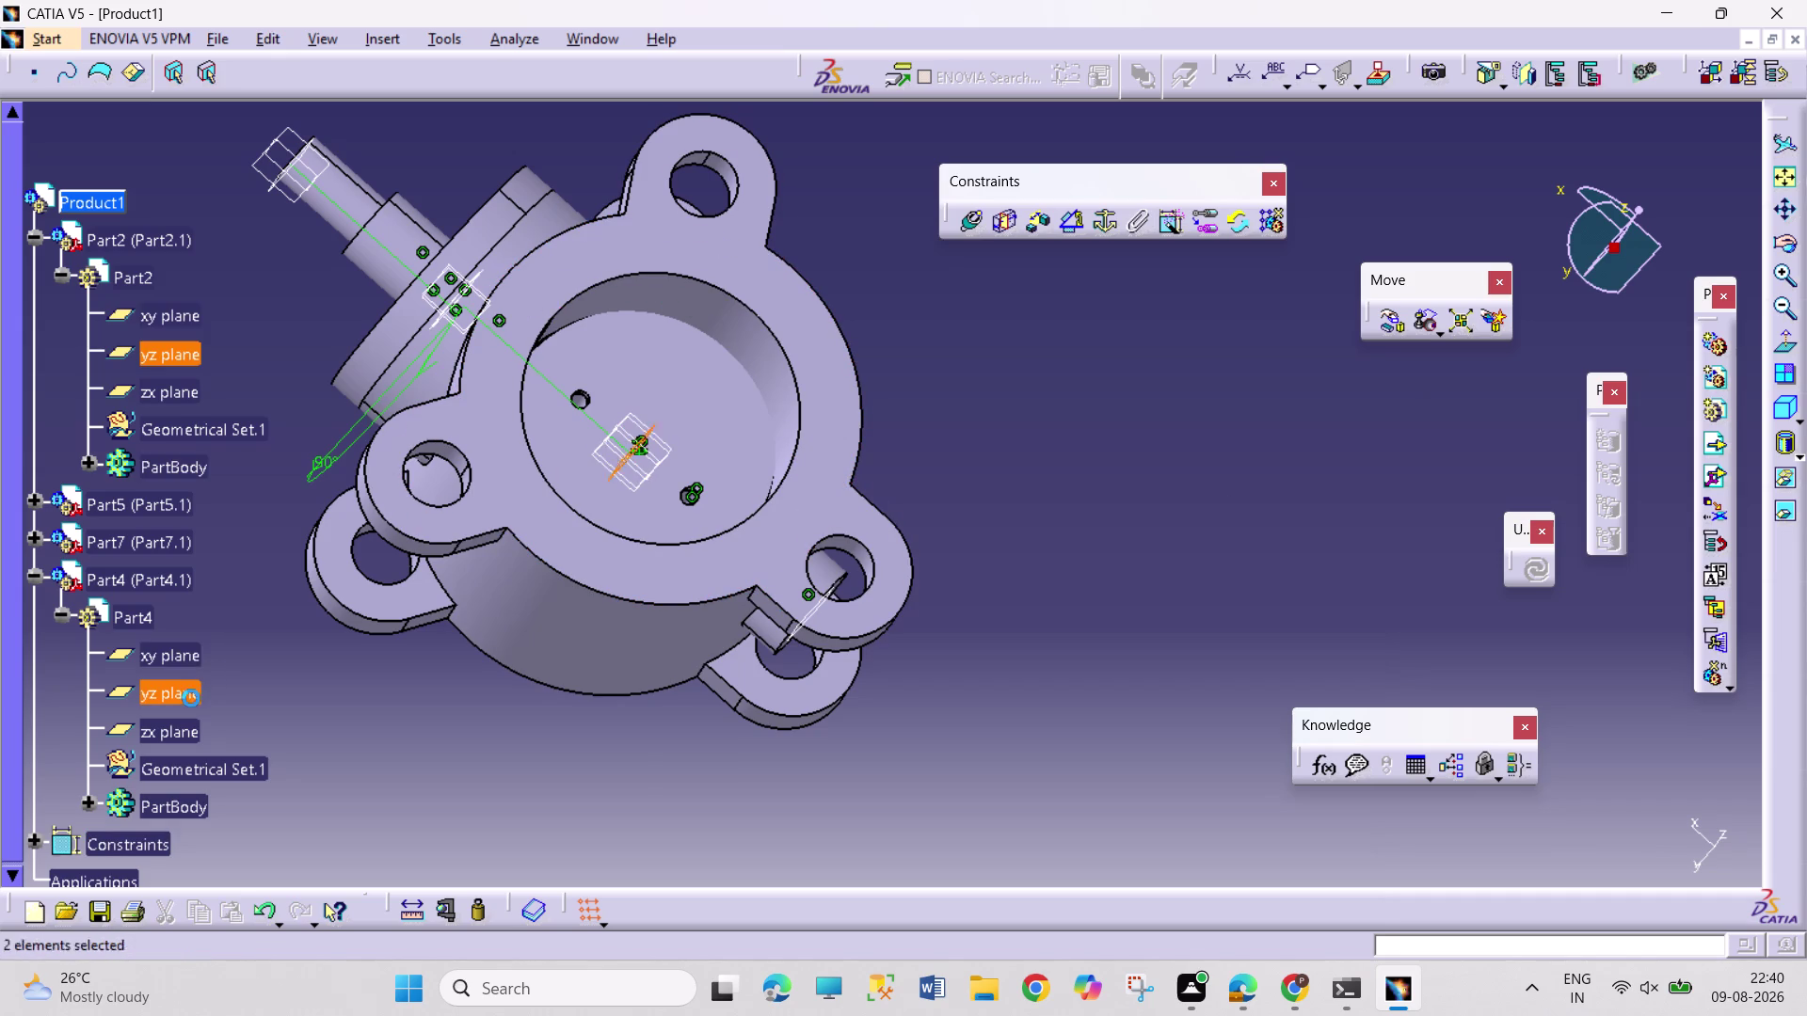
click(1065, 220)
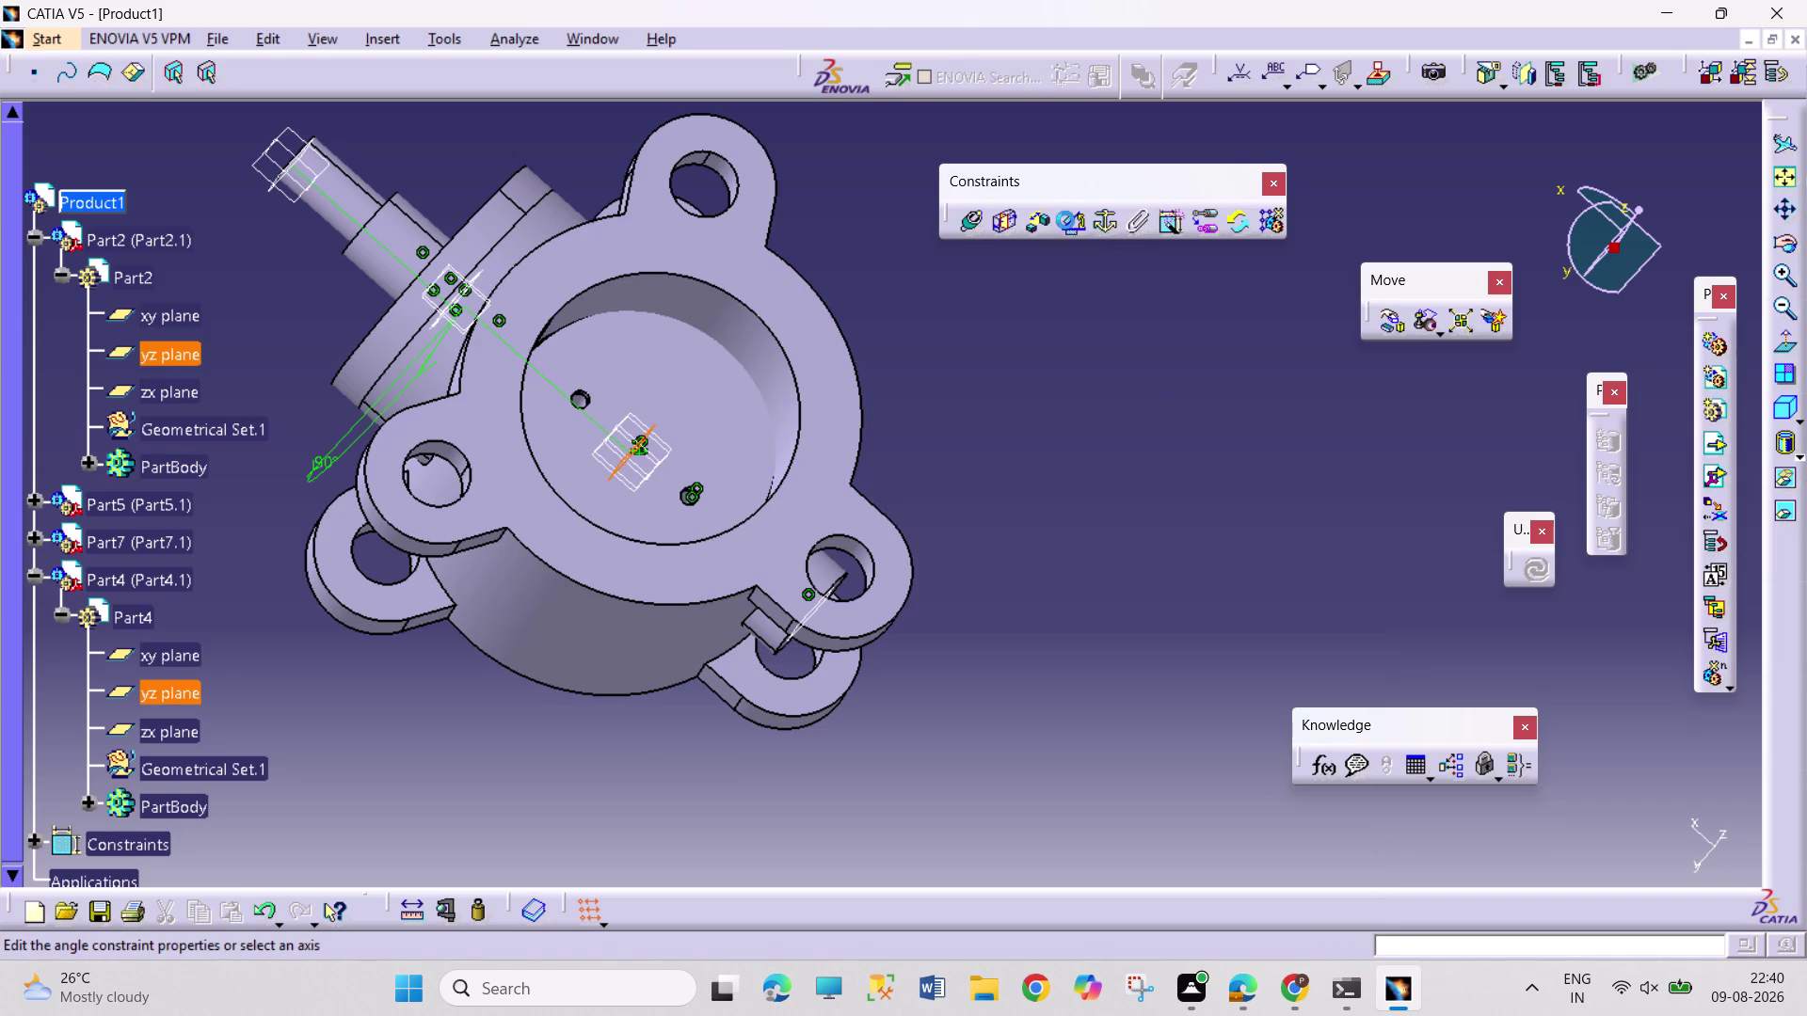
click(1686, 855)
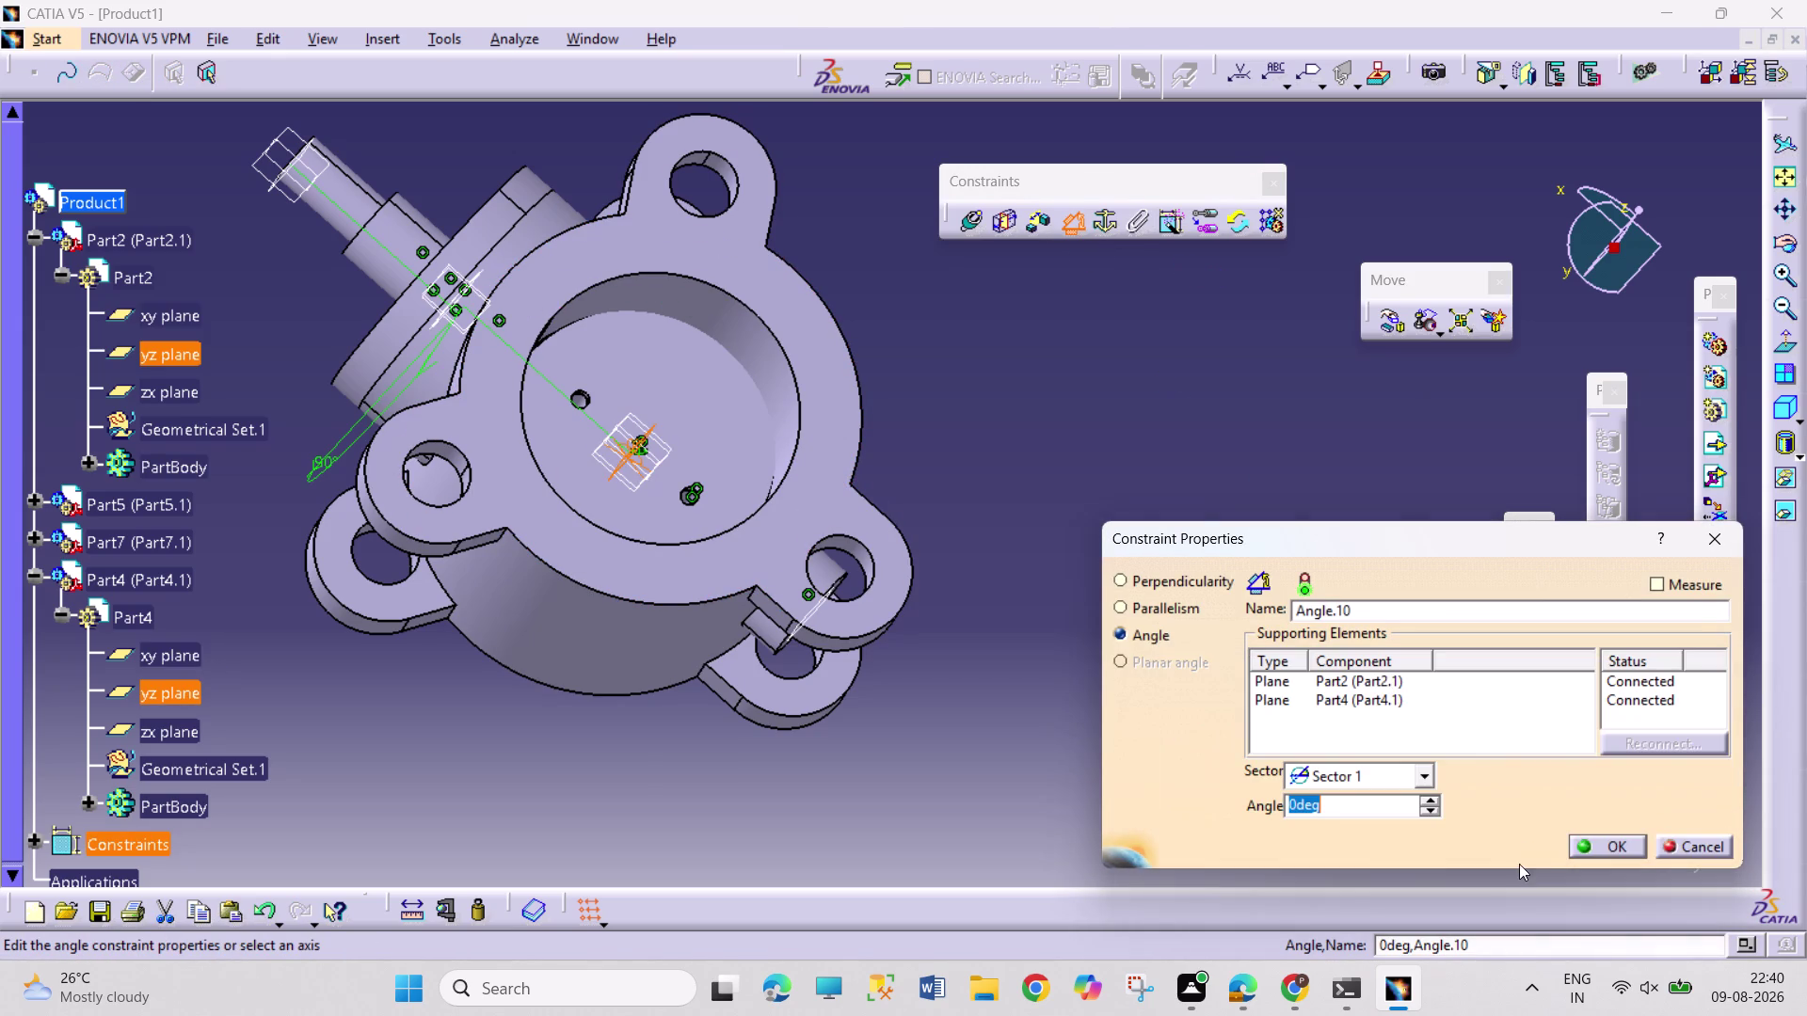
click(1583, 839)
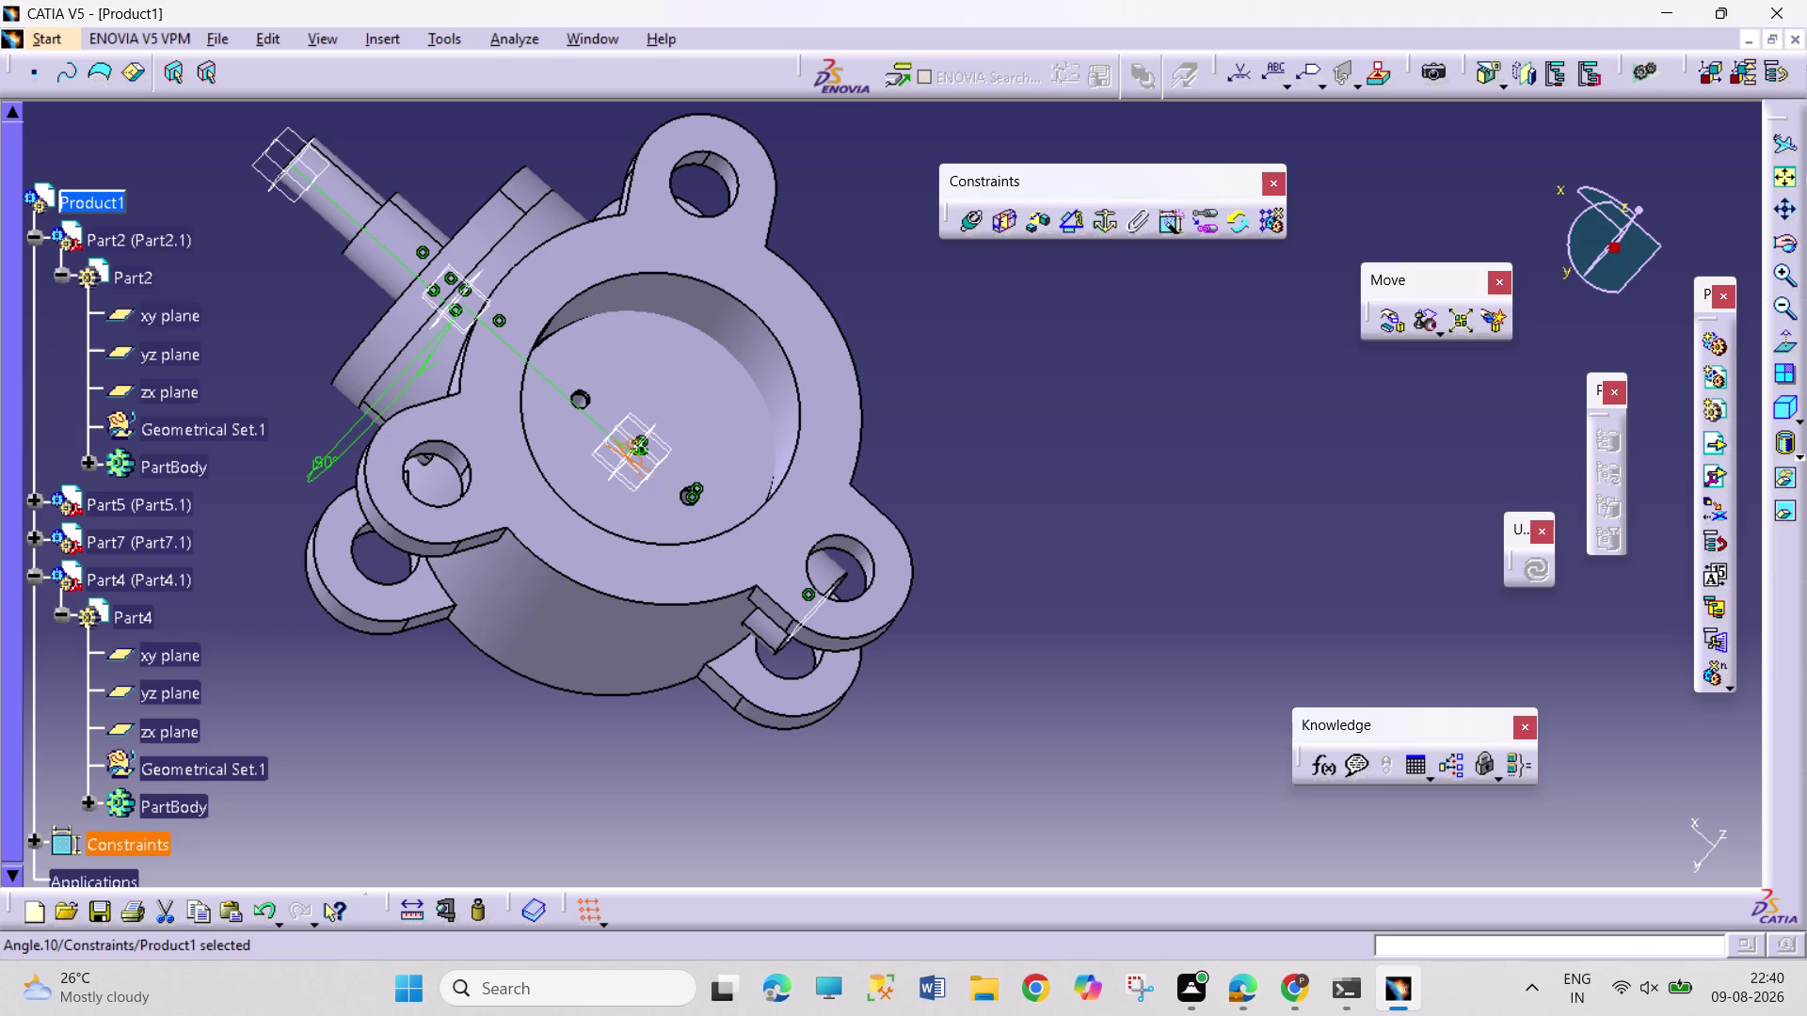
Recheck the remaining degrees of freedom in Analyze > Degree(s) of freedom.
drag(1224, 533, 1210, 516)
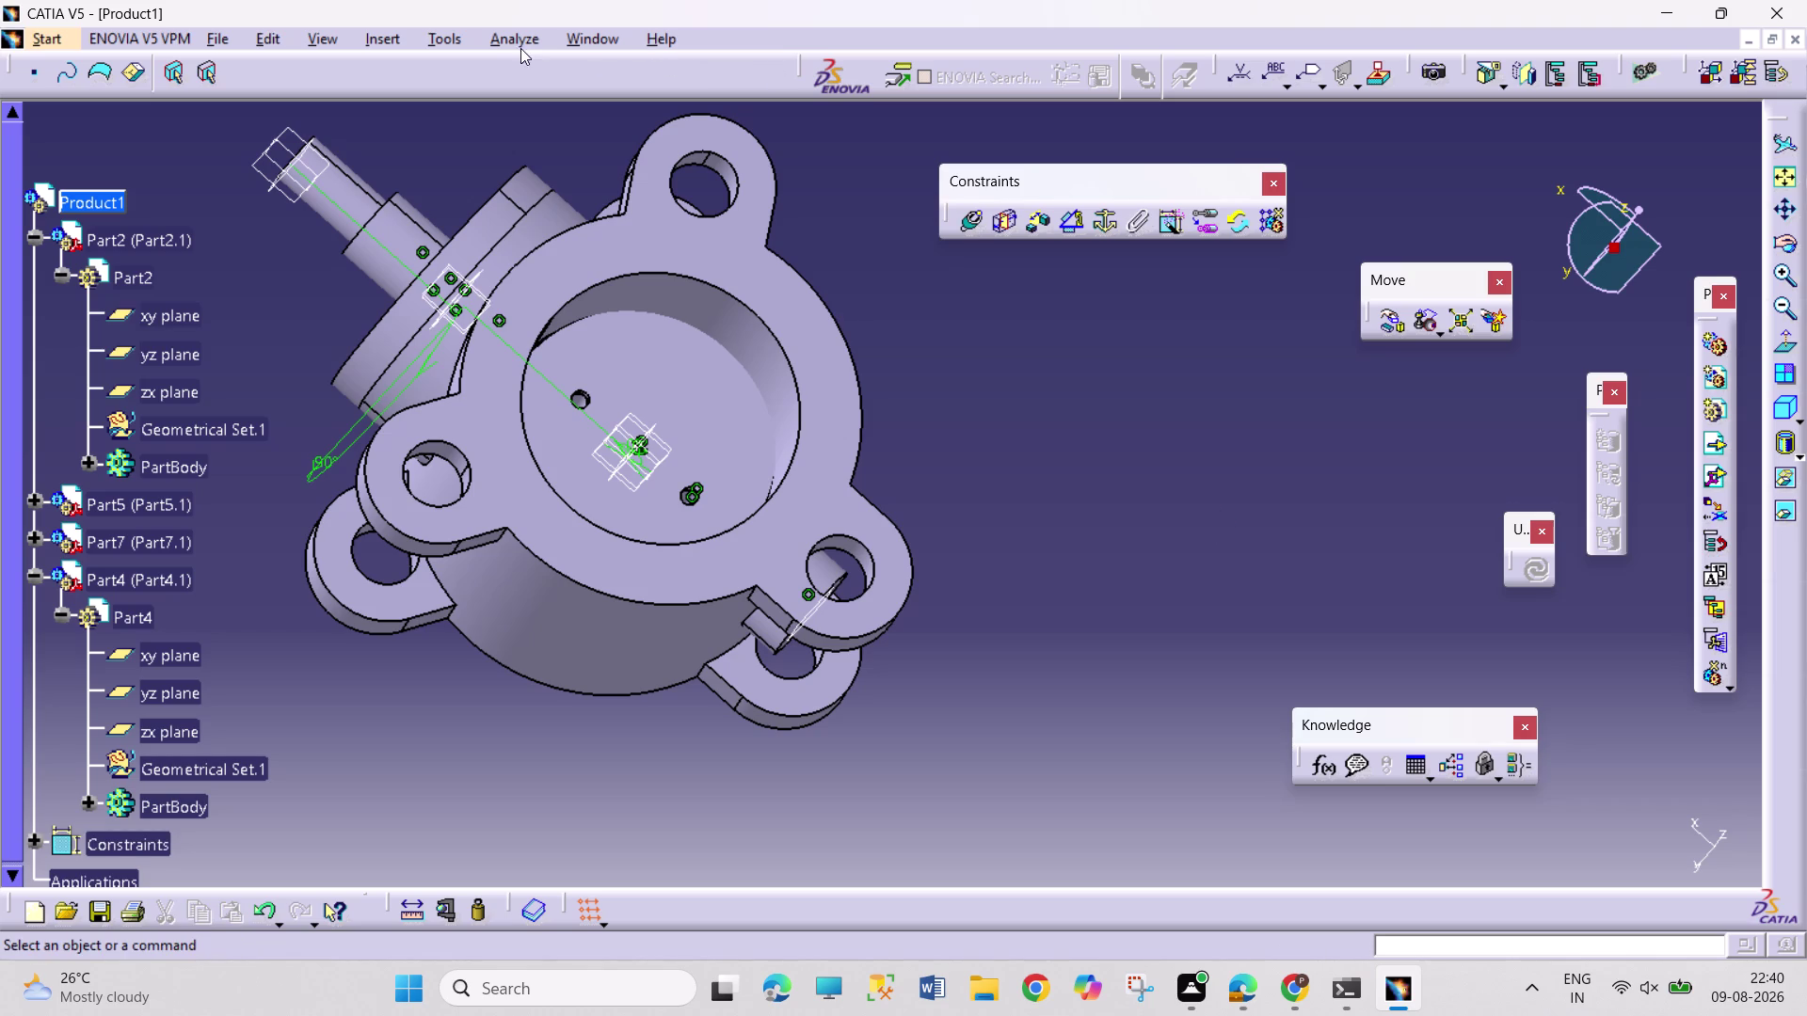
click(513, 36)
click(572, 118)
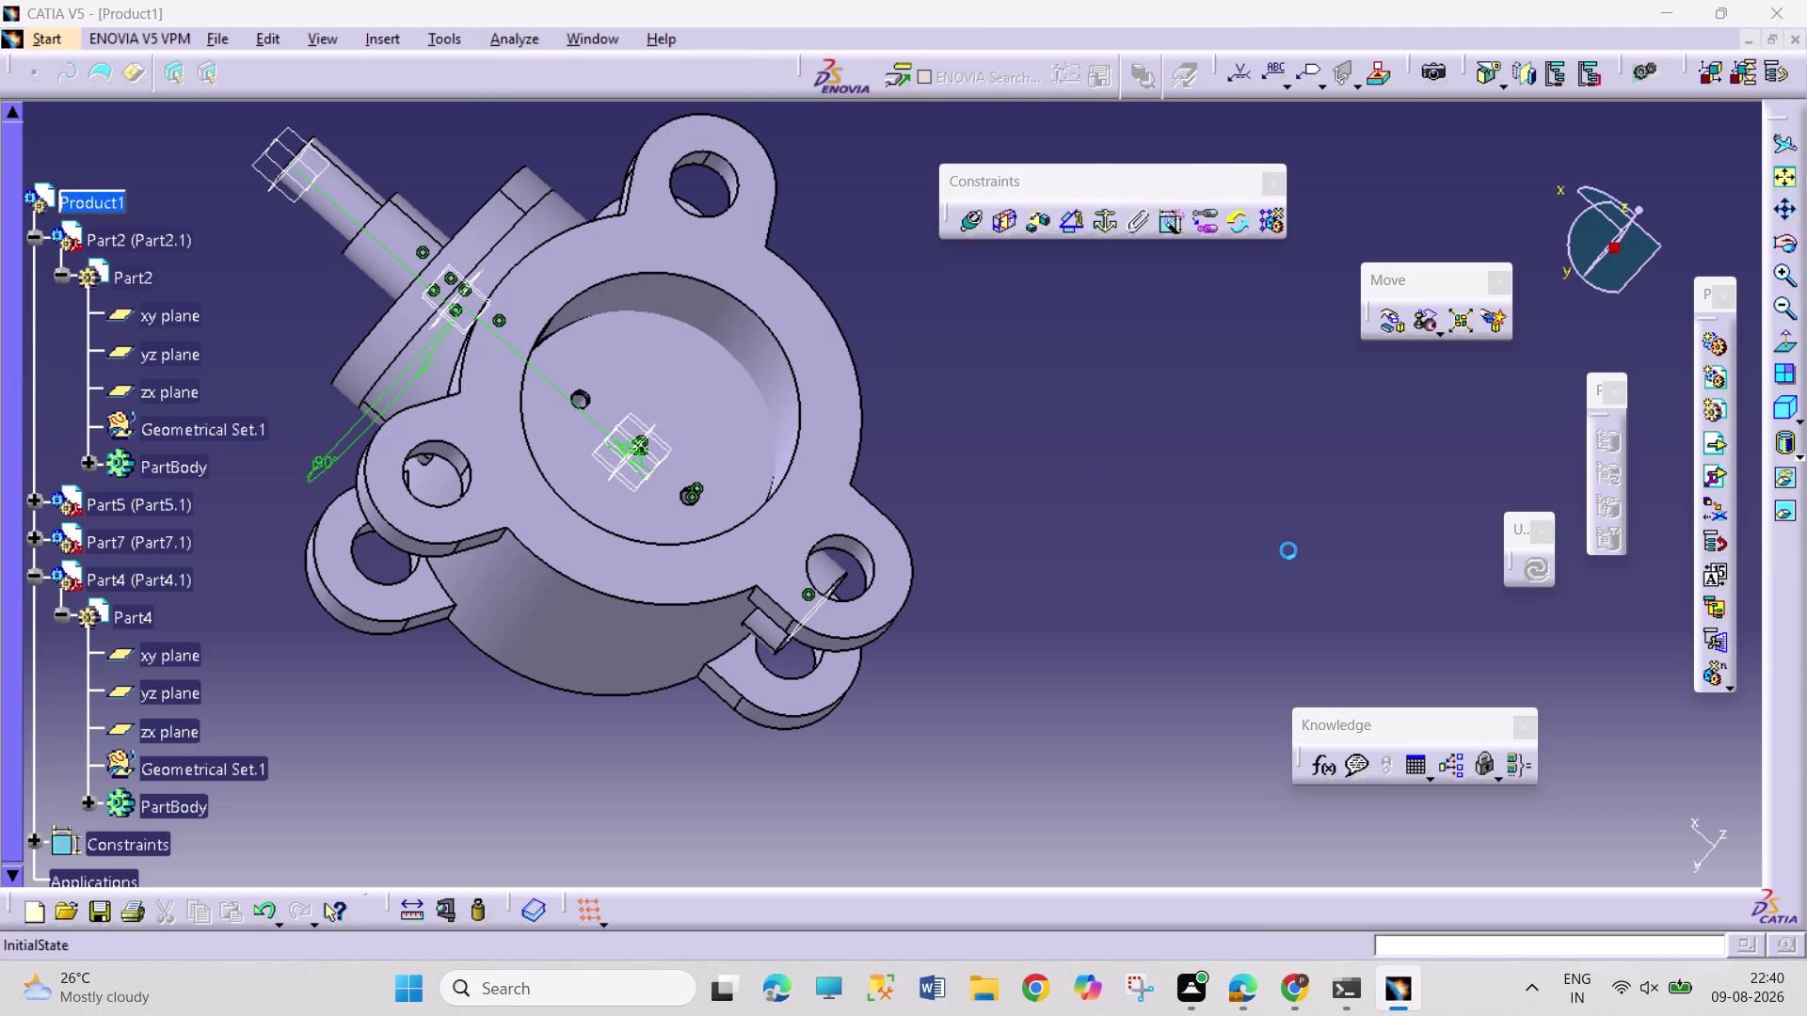
click(1611, 495)
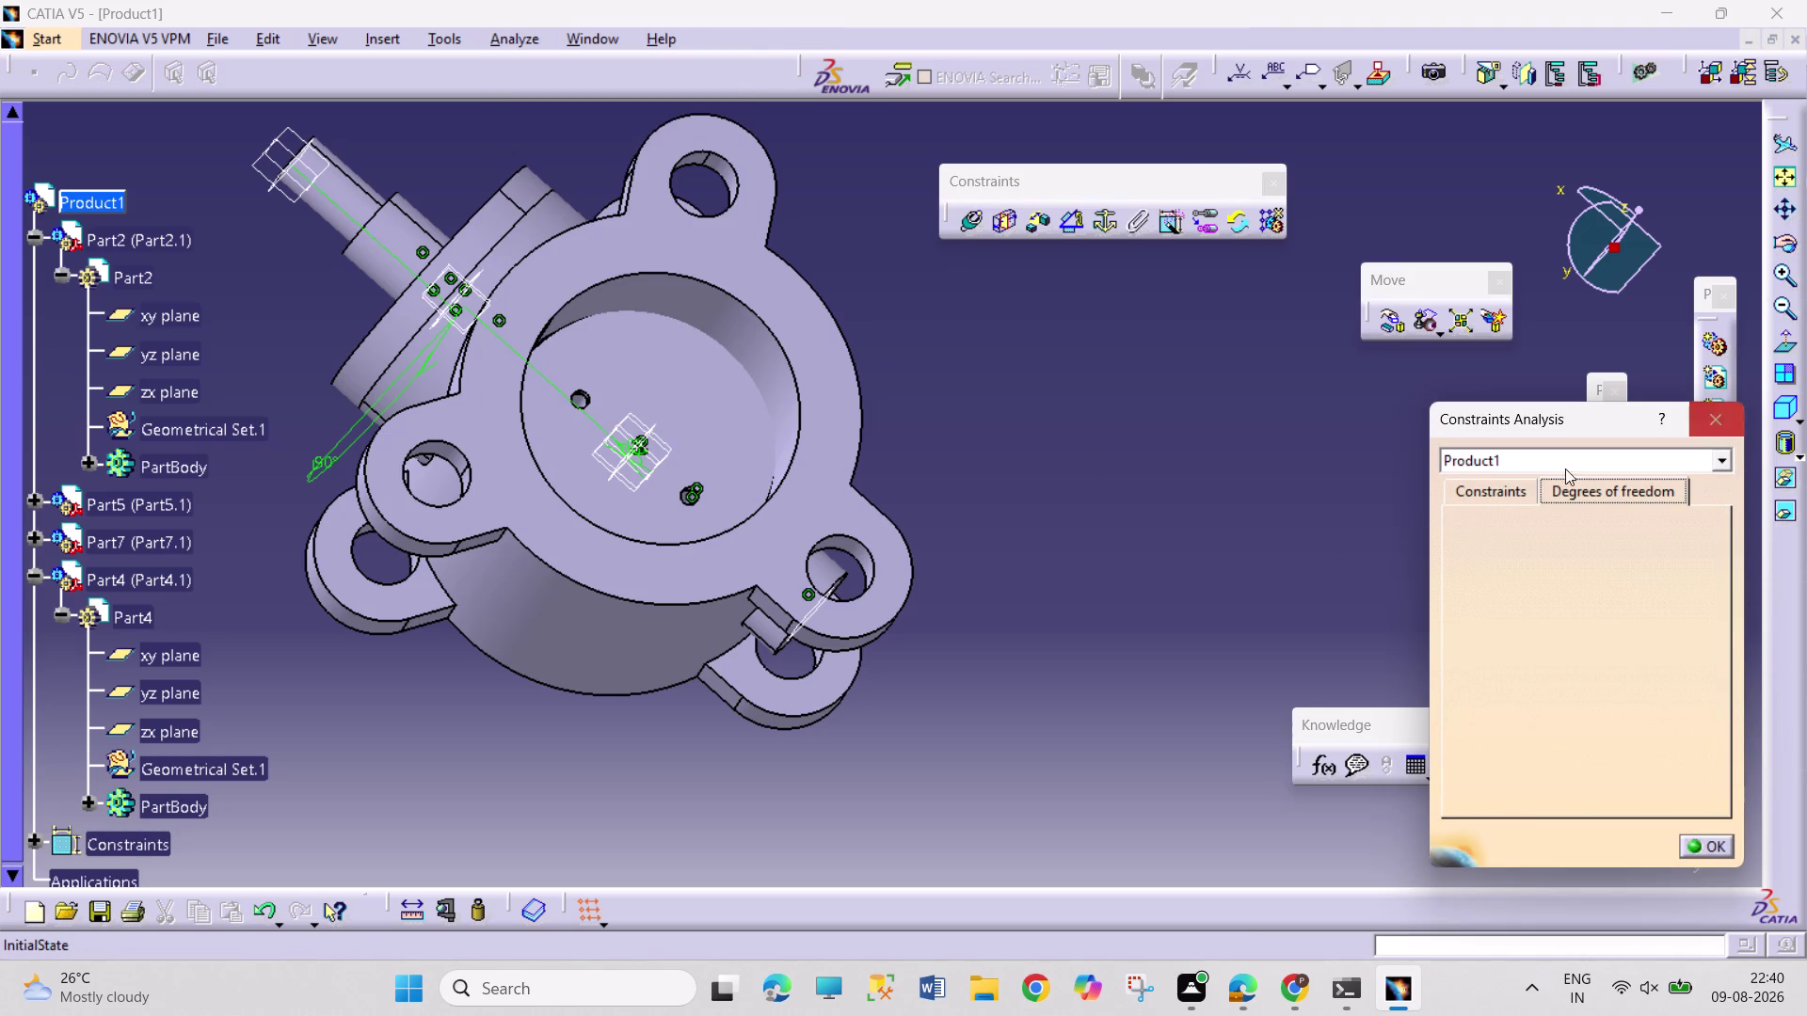
click(1487, 482)
click(1704, 398)
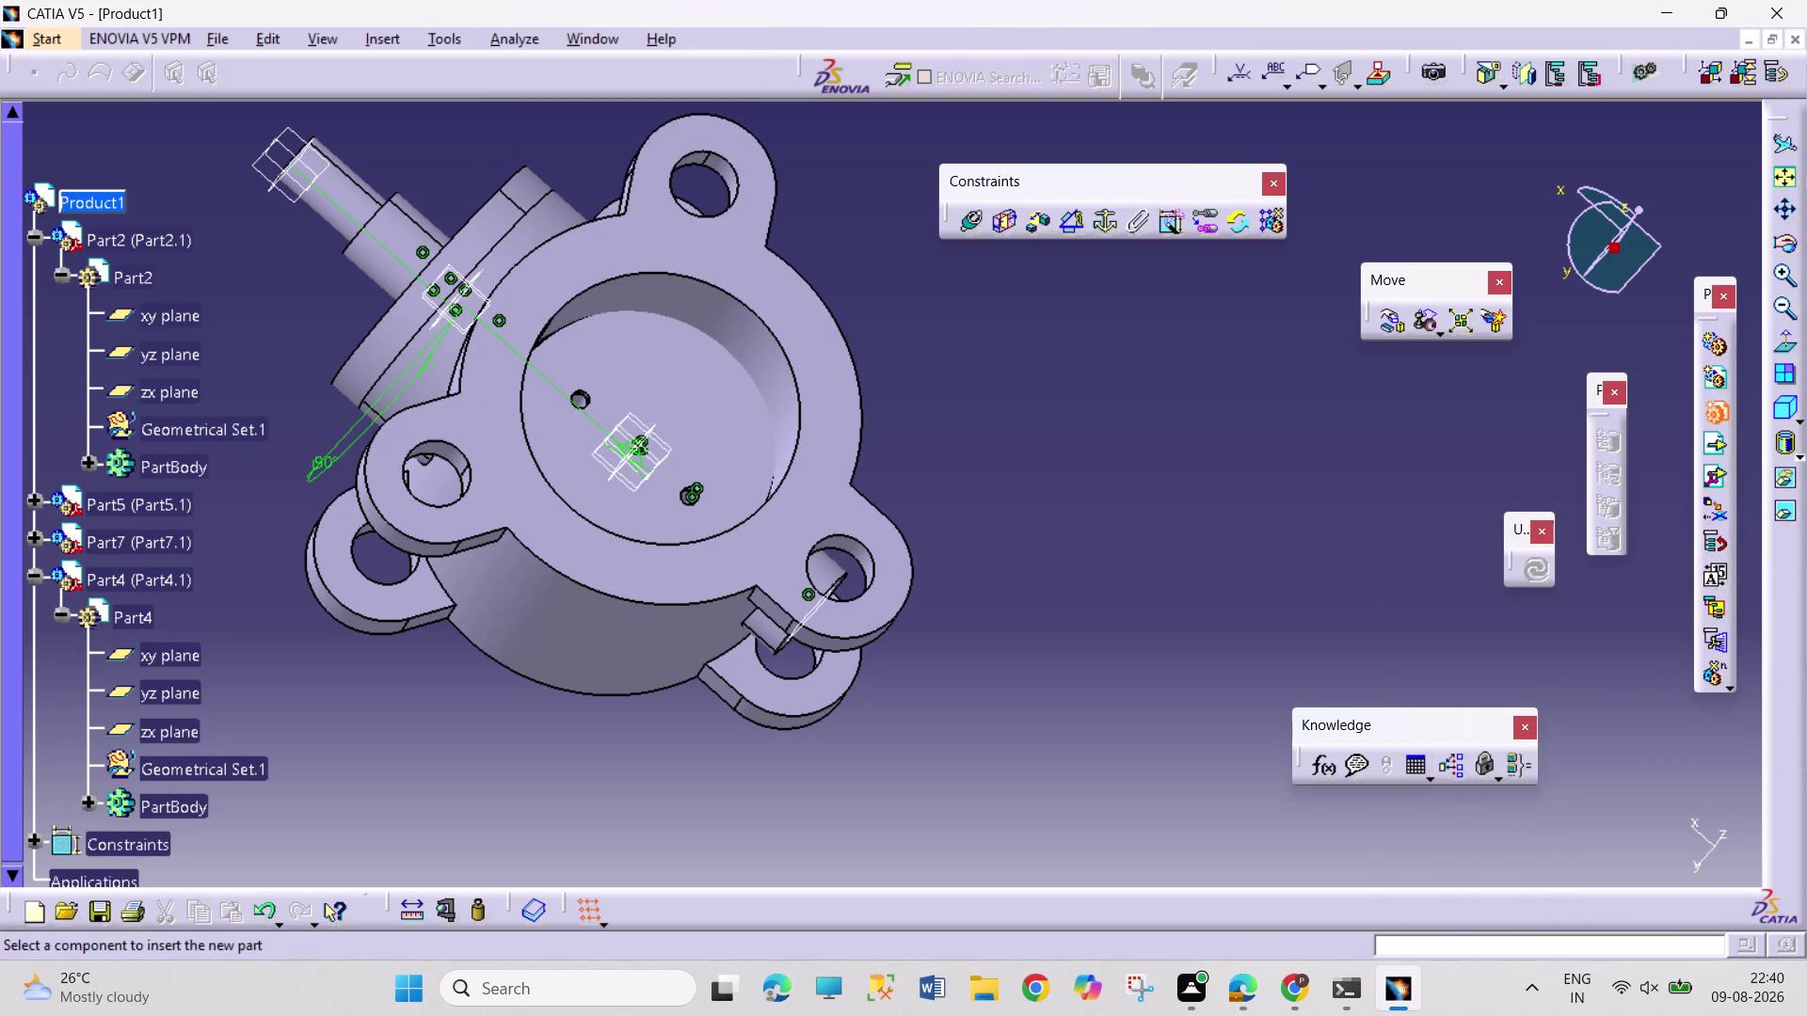
Begin inserting a new part into the assembly.
click(1471, 444)
click(1722, 412)
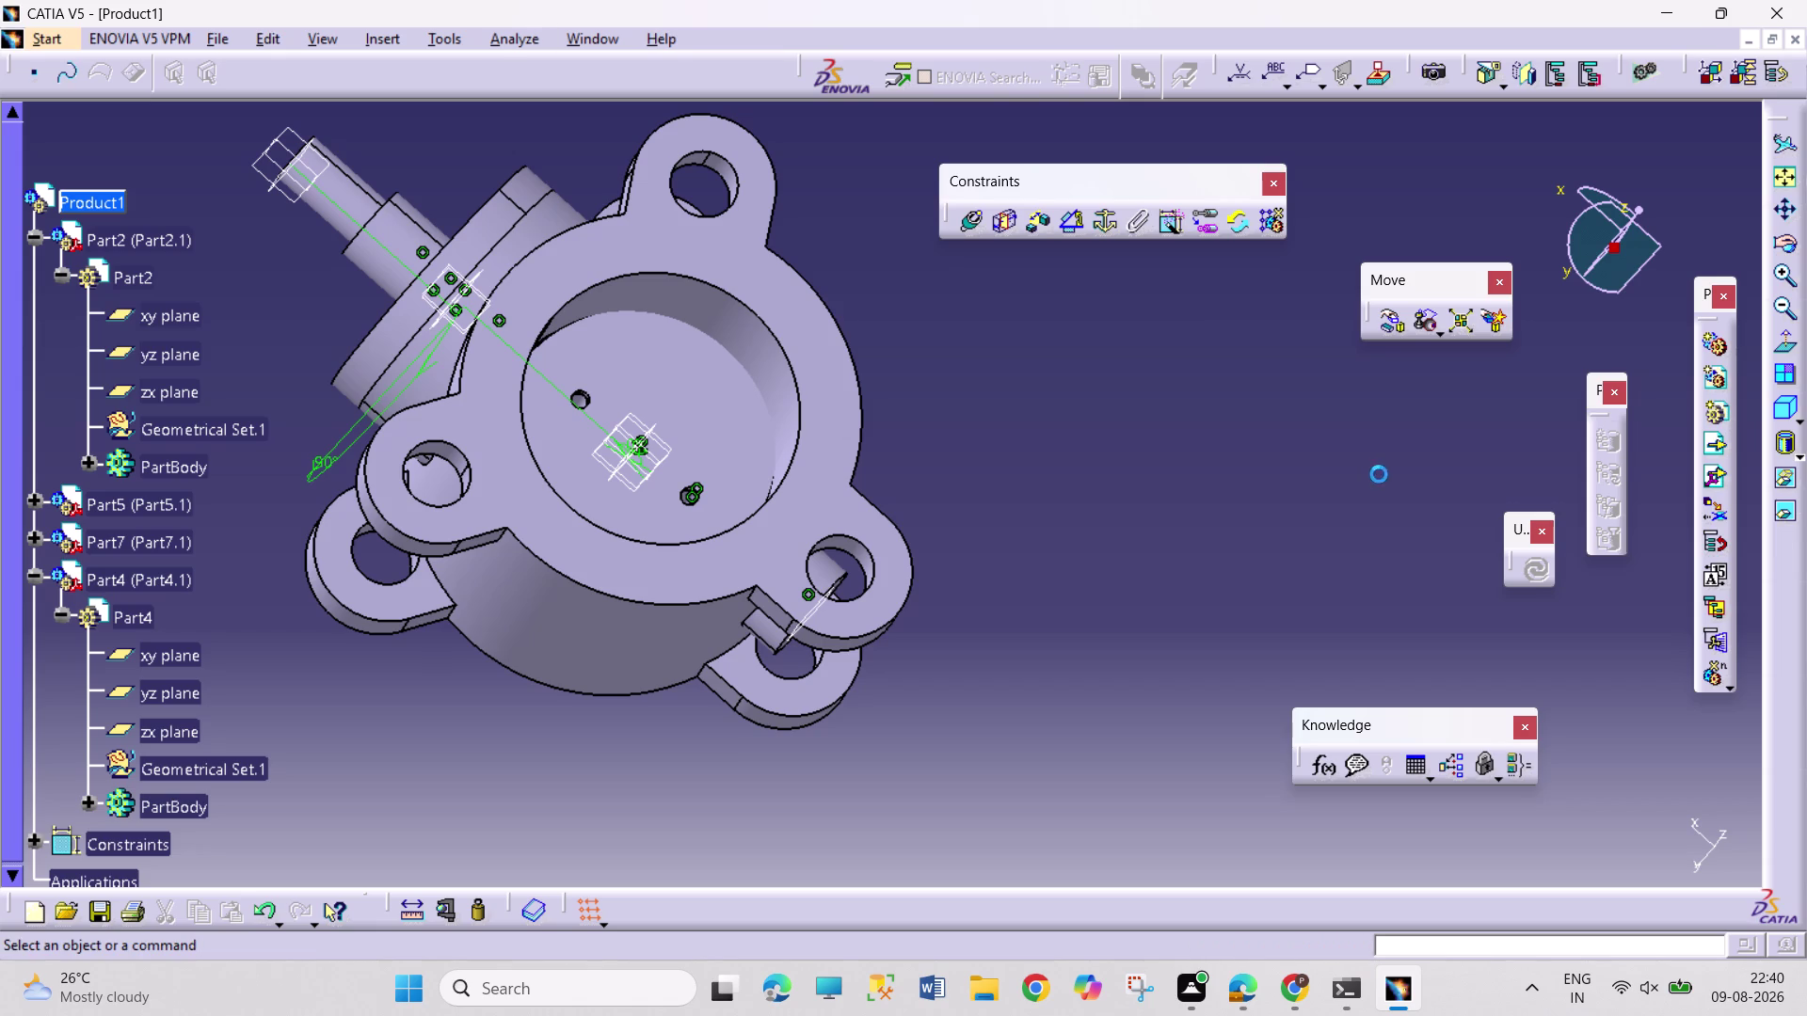
click(1372, 474)
middle_drag(1372, 475, 1115, 365)
Pan, orbit and zoom around the valve body and shaft end, then collapse Part2 in the tree.
right_drag(1346, 475, 1115, 365)
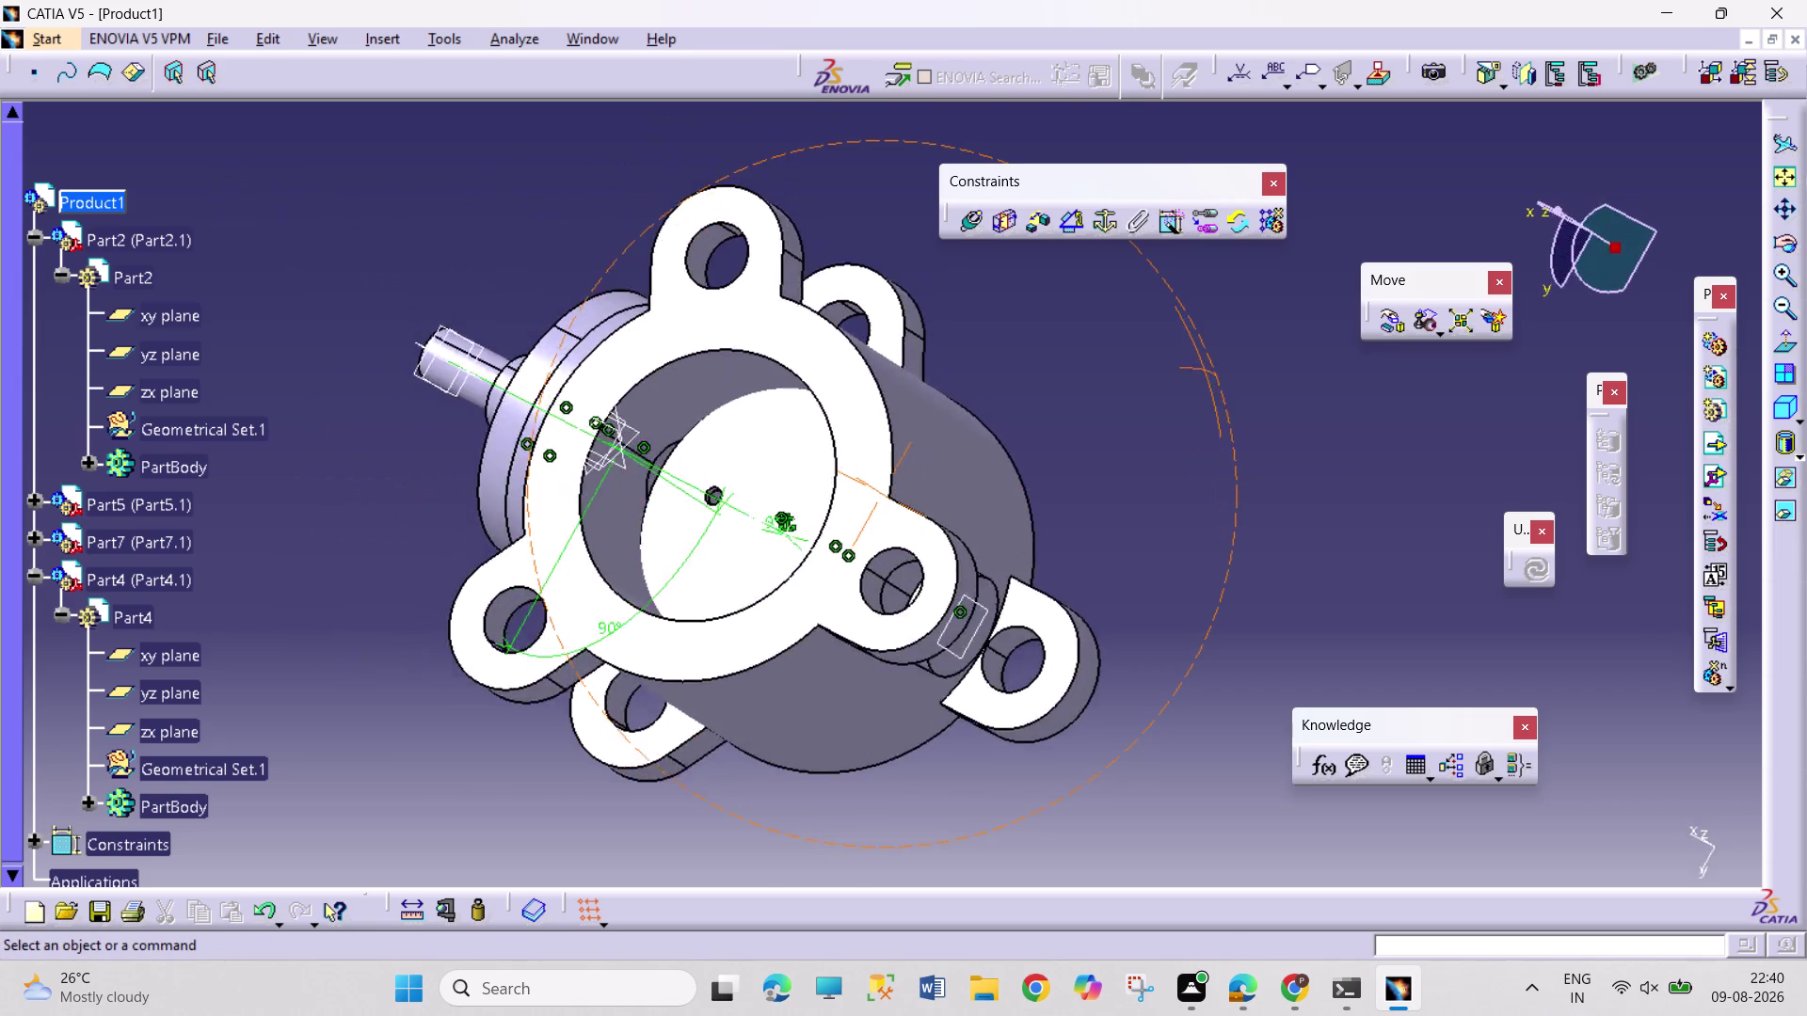
middle_drag(1115, 366, 1203, 299)
right_drag(1115, 365, 1197, 345)
middle_drag(911, 381, 876, 556)
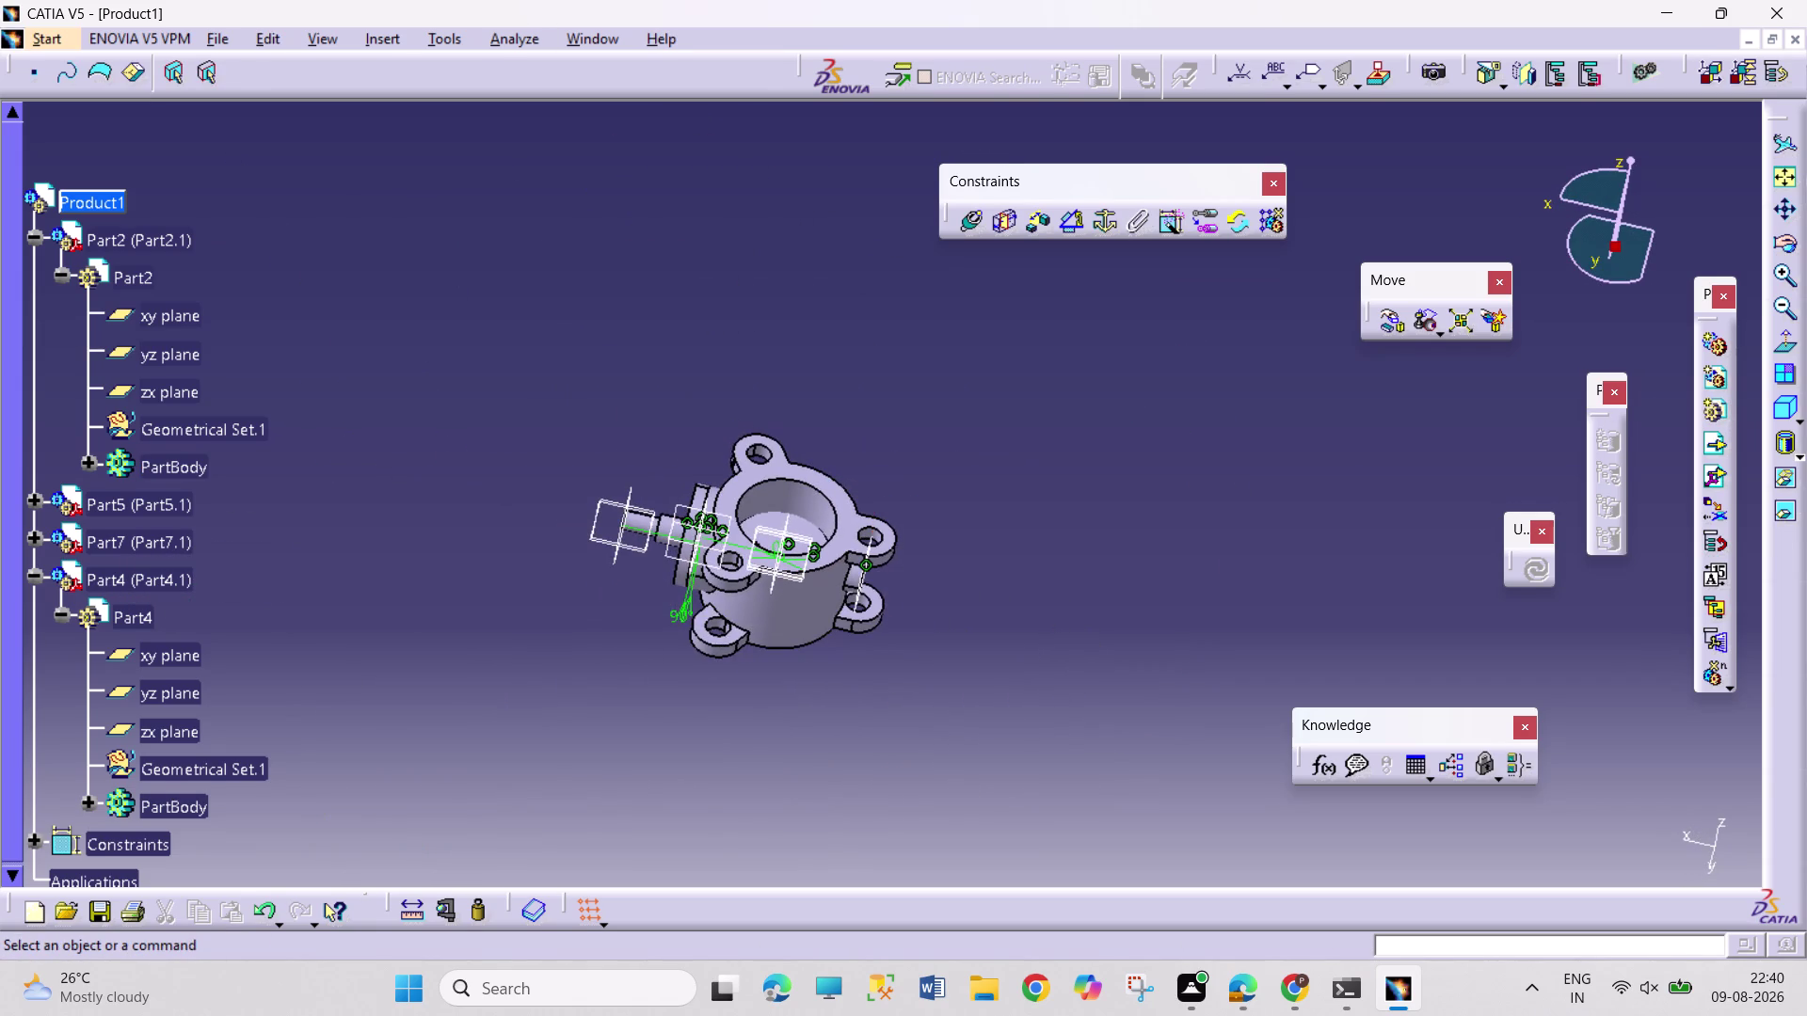
middle_drag(540, 667, 560, 552)
middle_drag(421, 754, 514, 691)
middle_drag(483, 664, 486, 667)
right_drag(483, 663, 487, 667)
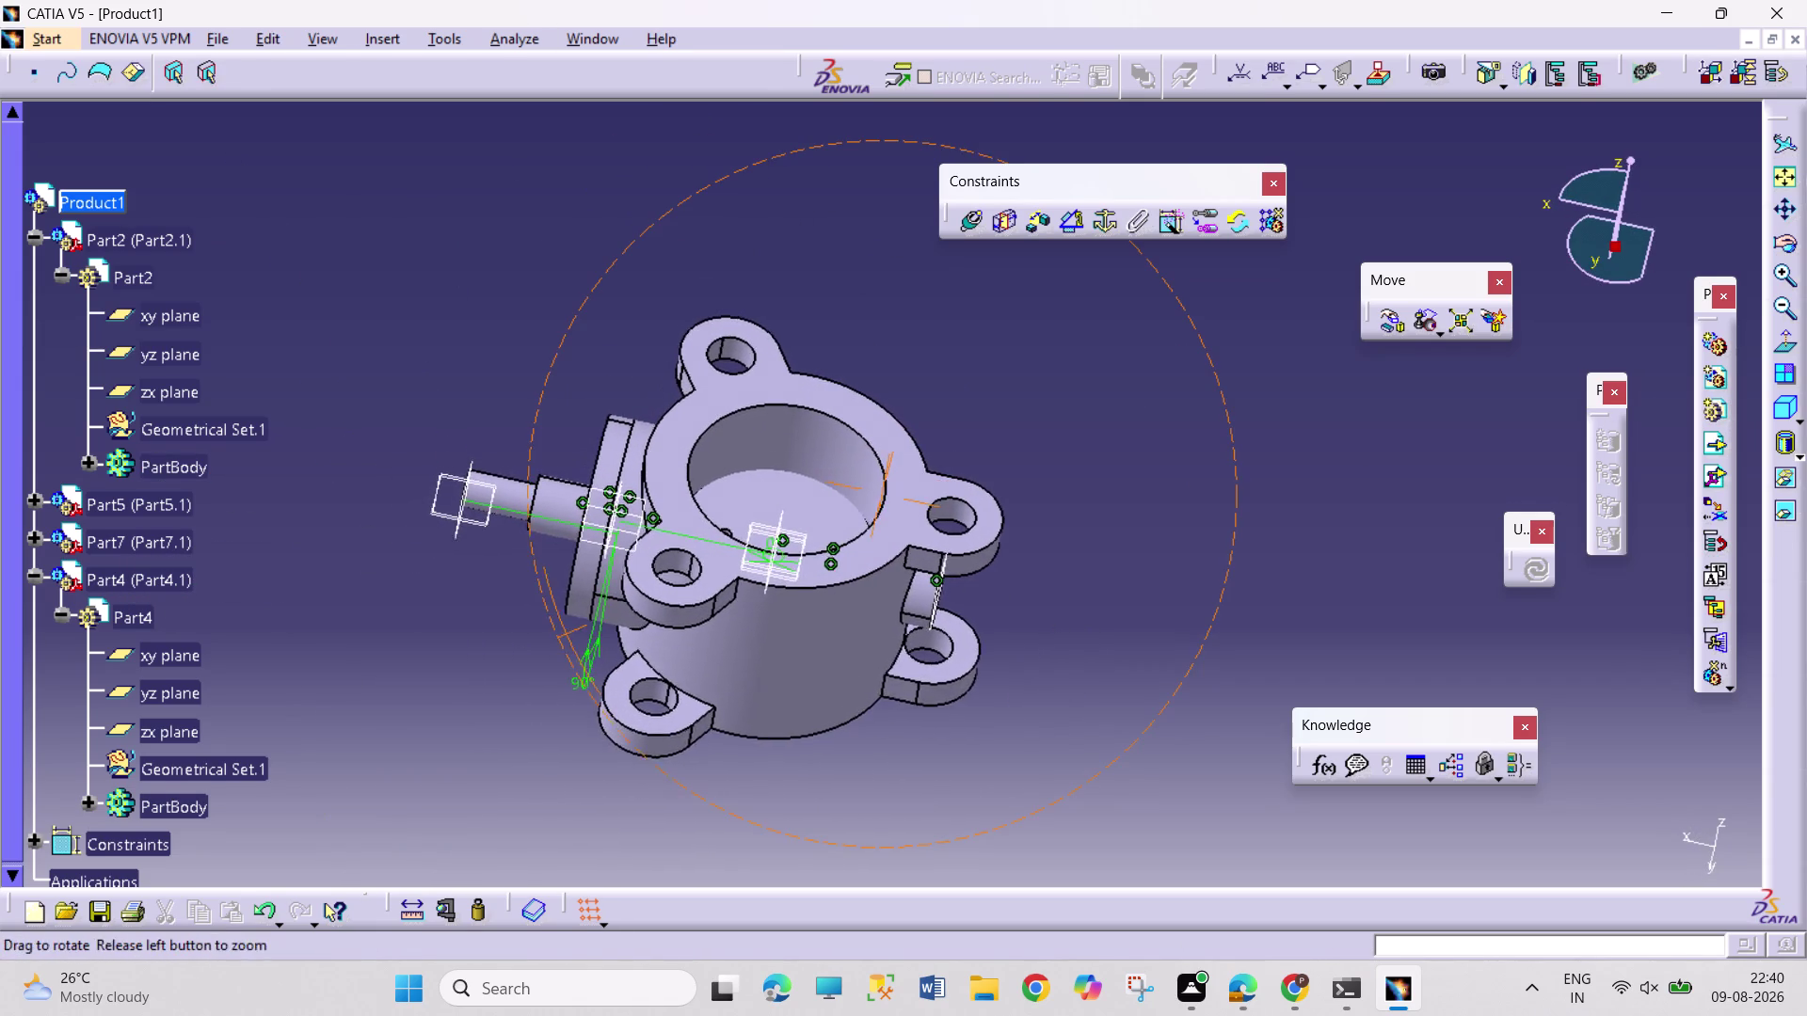
middle_drag(486, 667, 823, 734)
right_drag(486, 668, 822, 734)
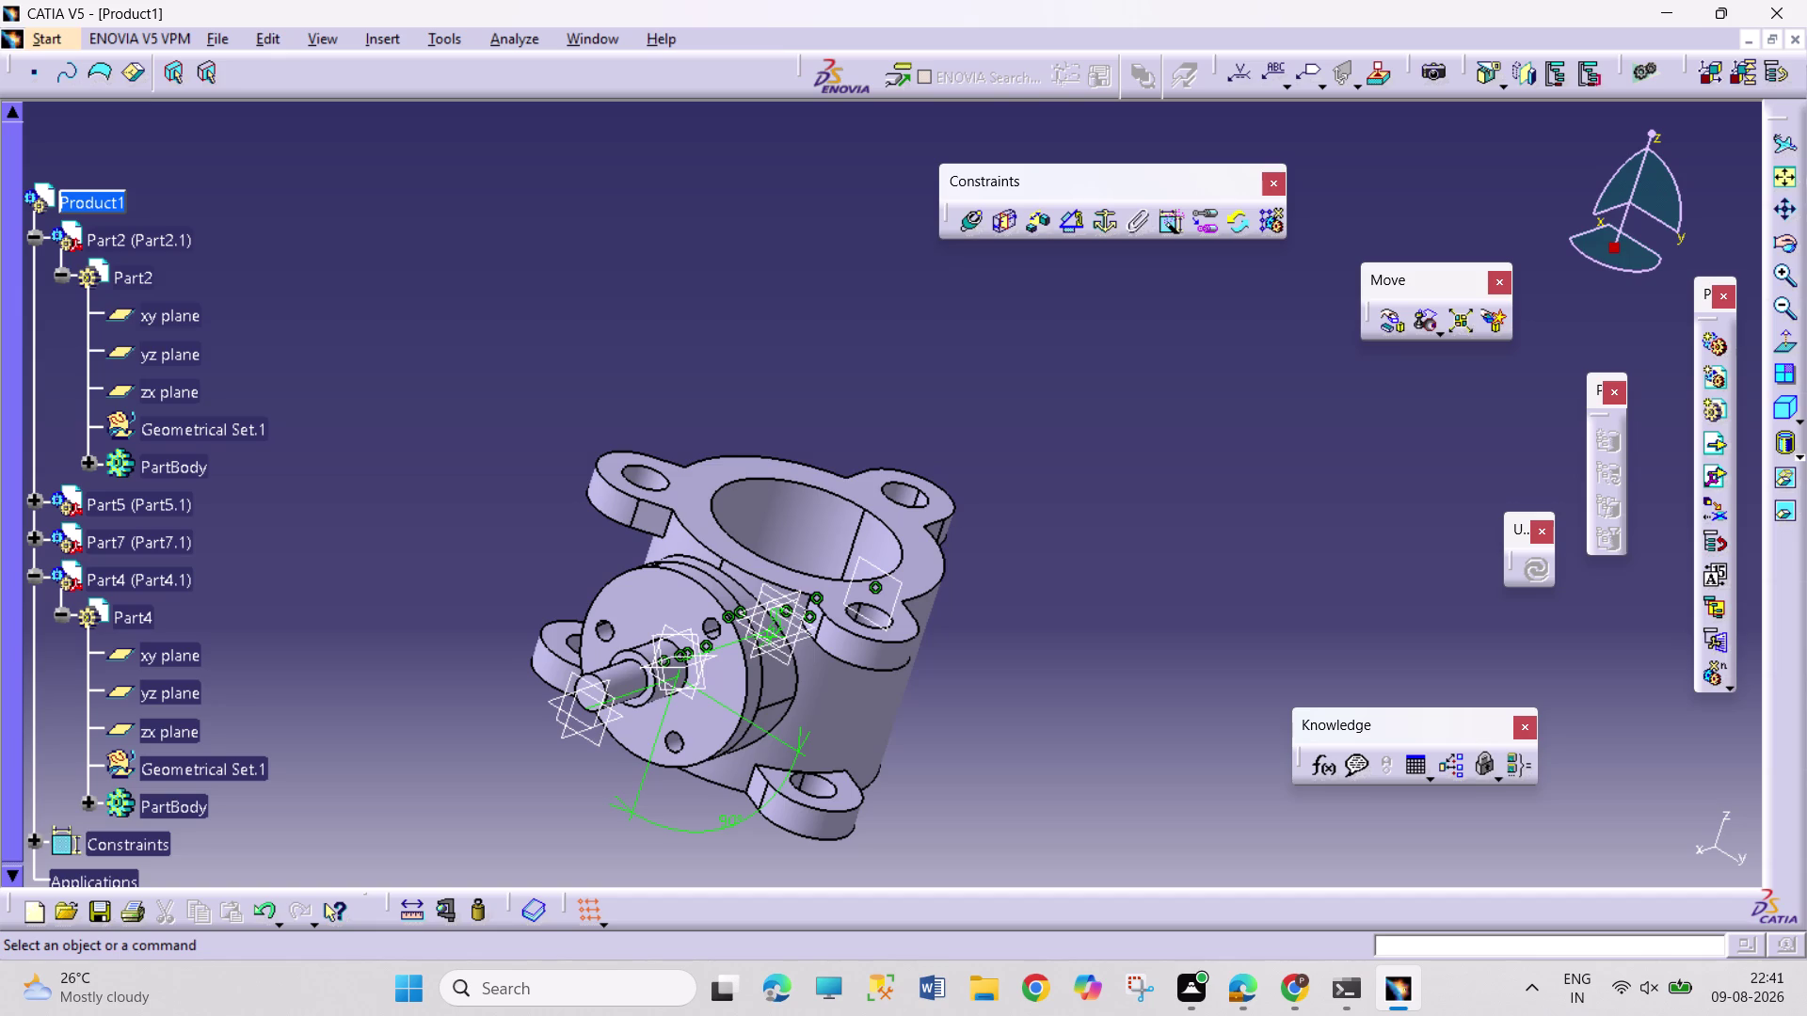
click(28, 238)
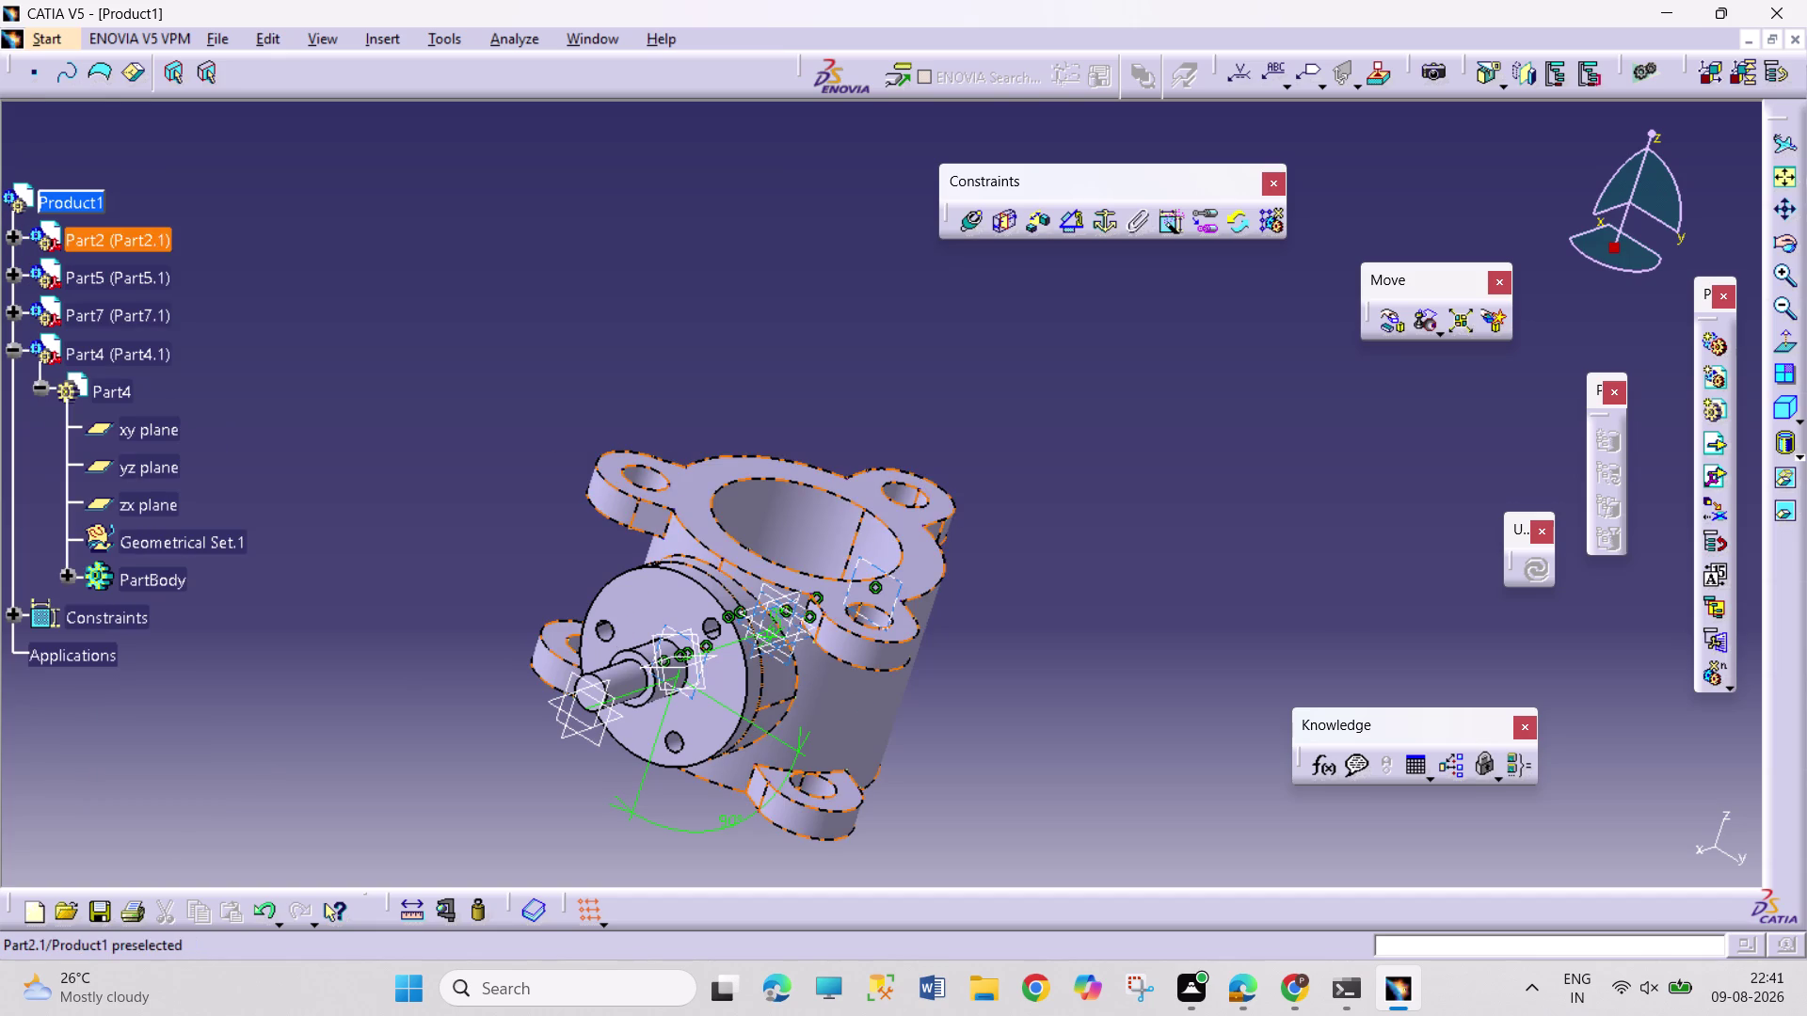
Collapse Part4 and choose Components > Existing Component on Product1.
click(12, 350)
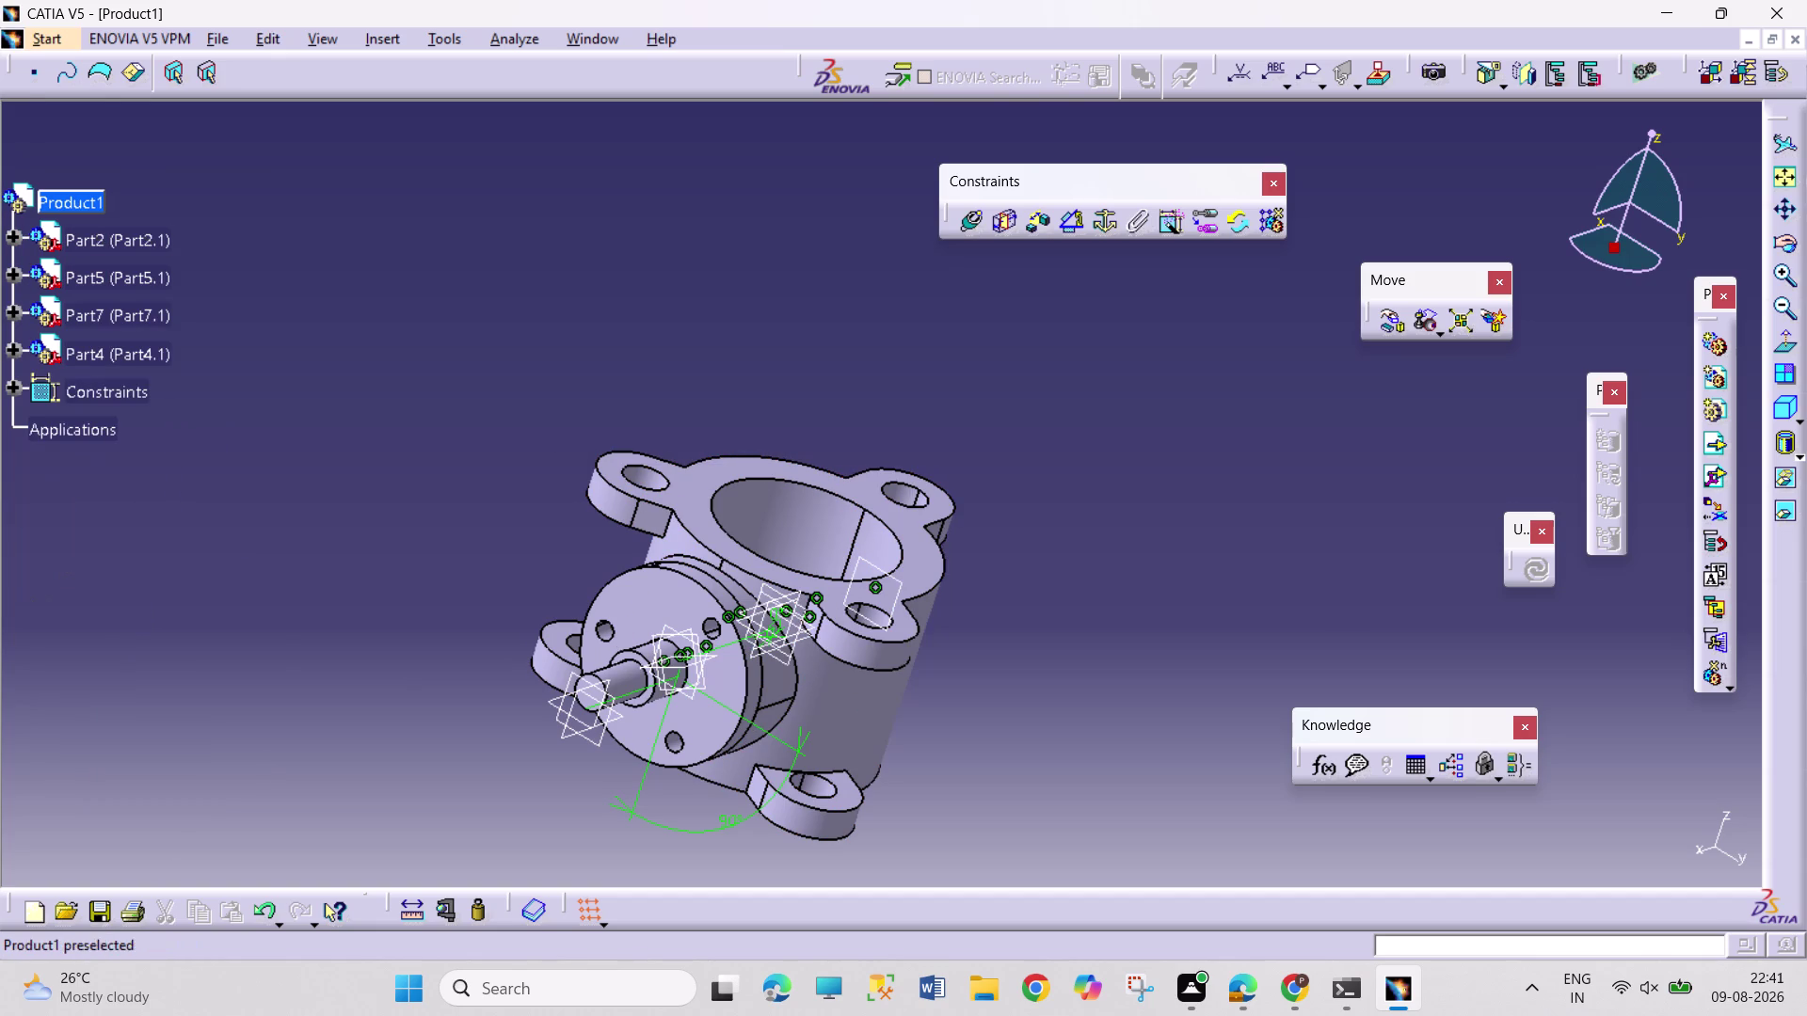
right_click(55, 204)
click(168, 594)
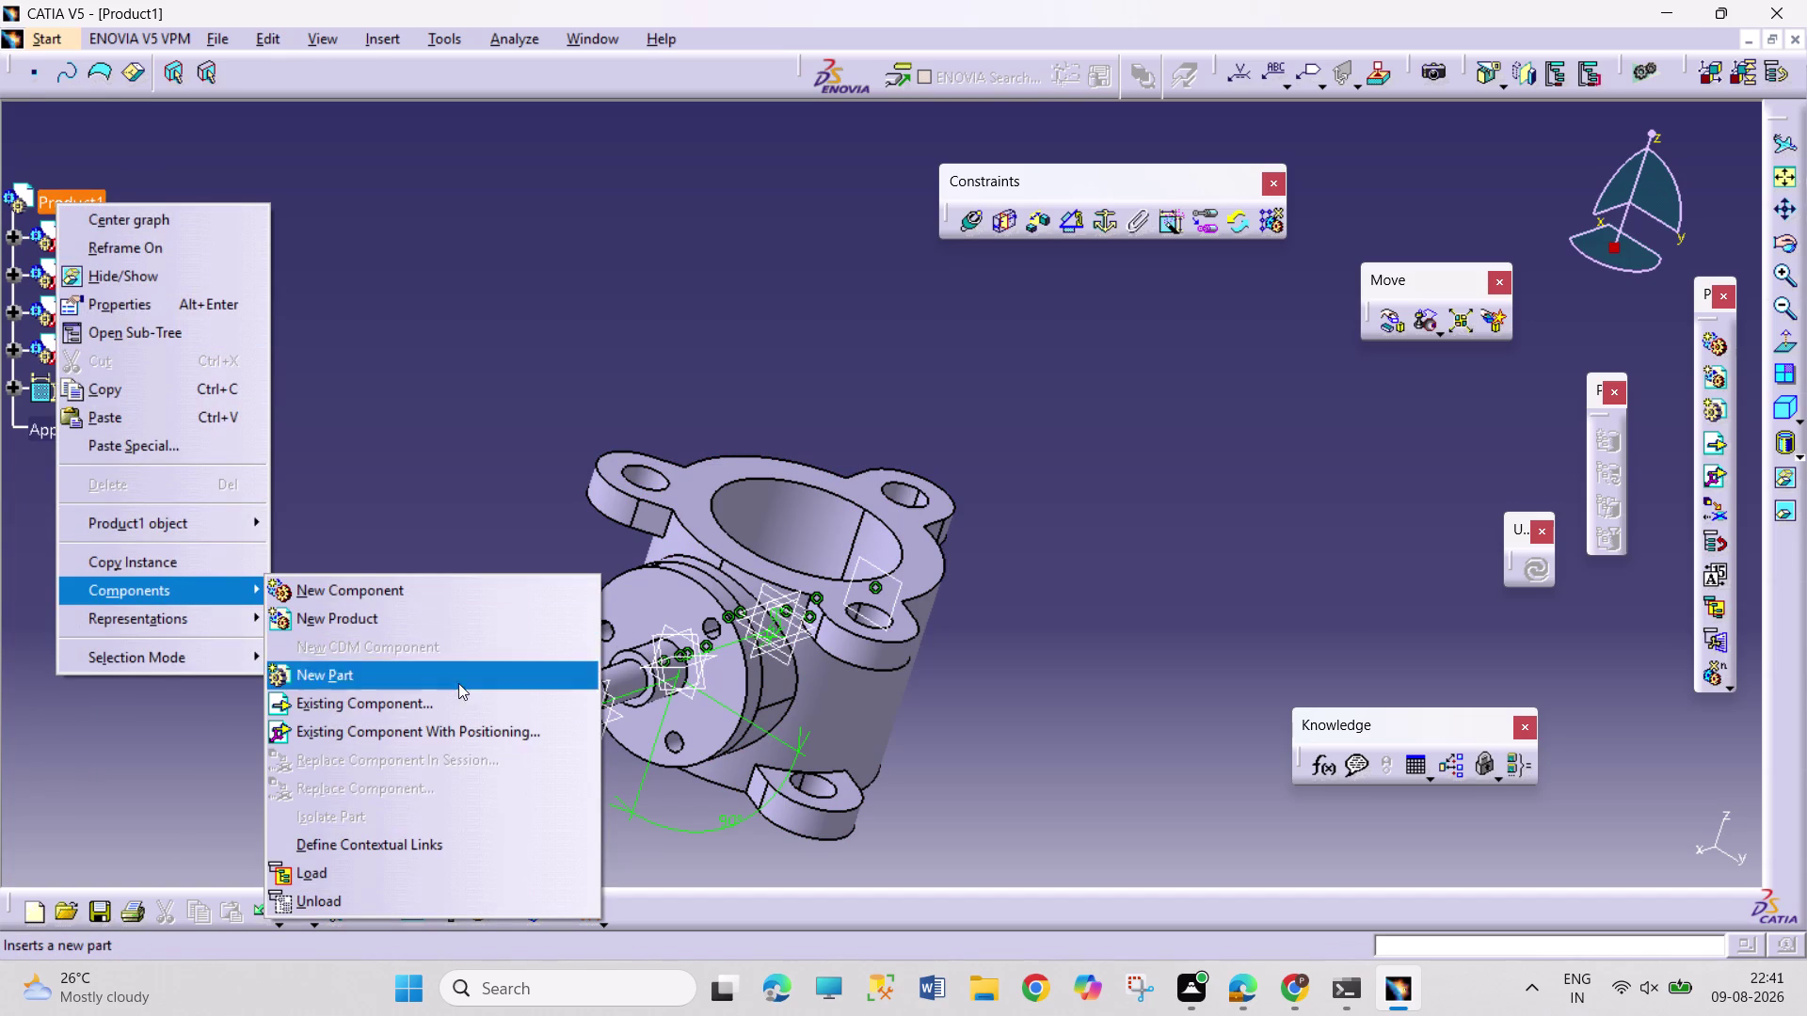
click(481, 710)
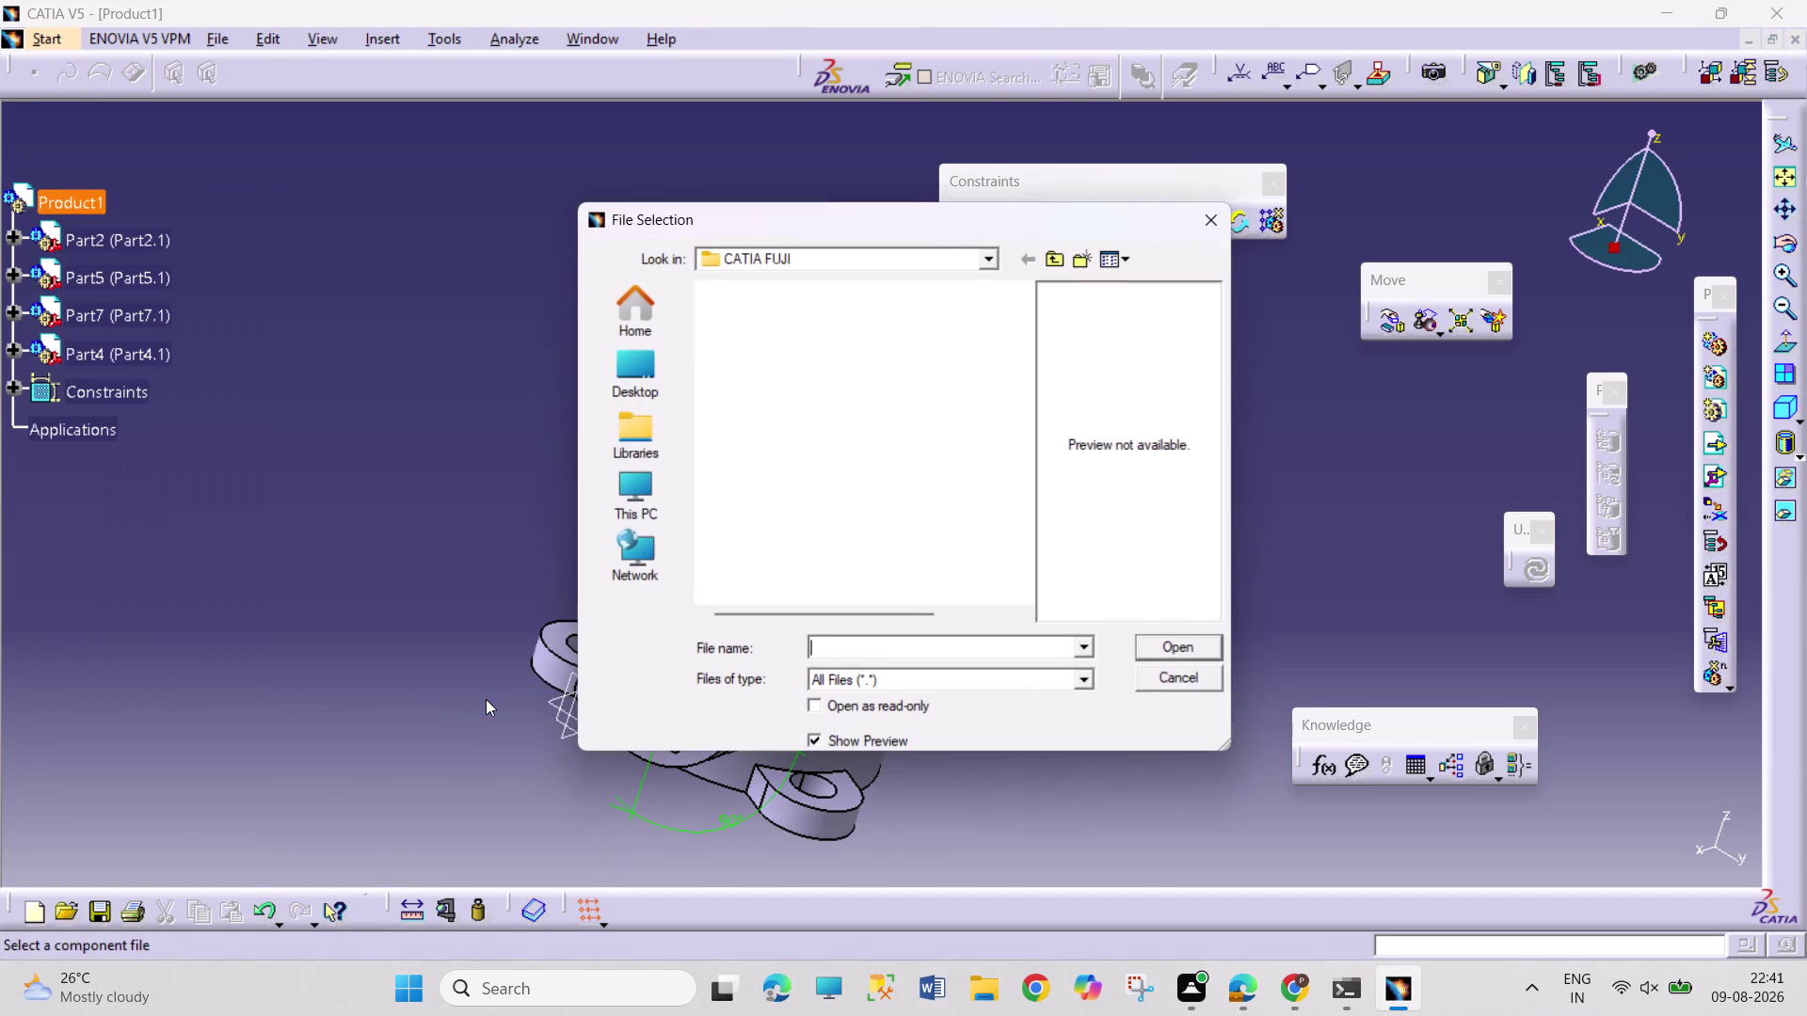
Select the BUTTERFLY SCREW 6 file and insert it as Part6.
scroll(down, 3)
scroll(down, 3)
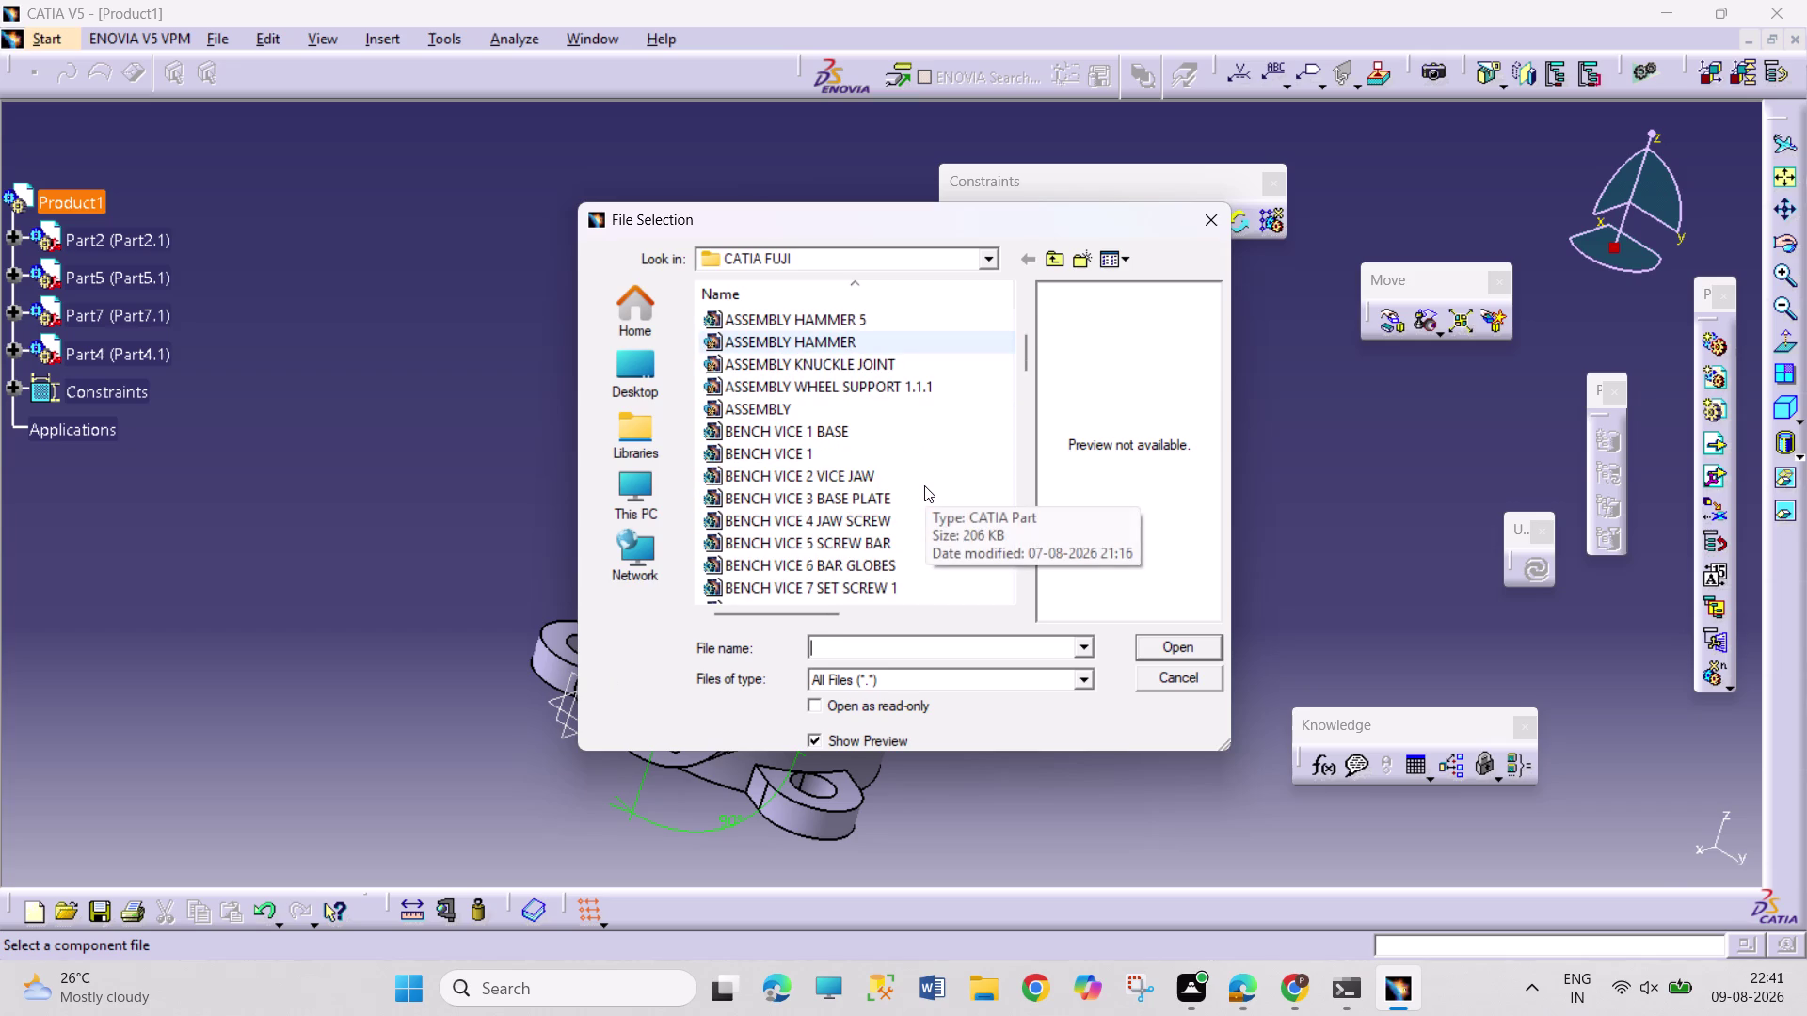
click(891, 525)
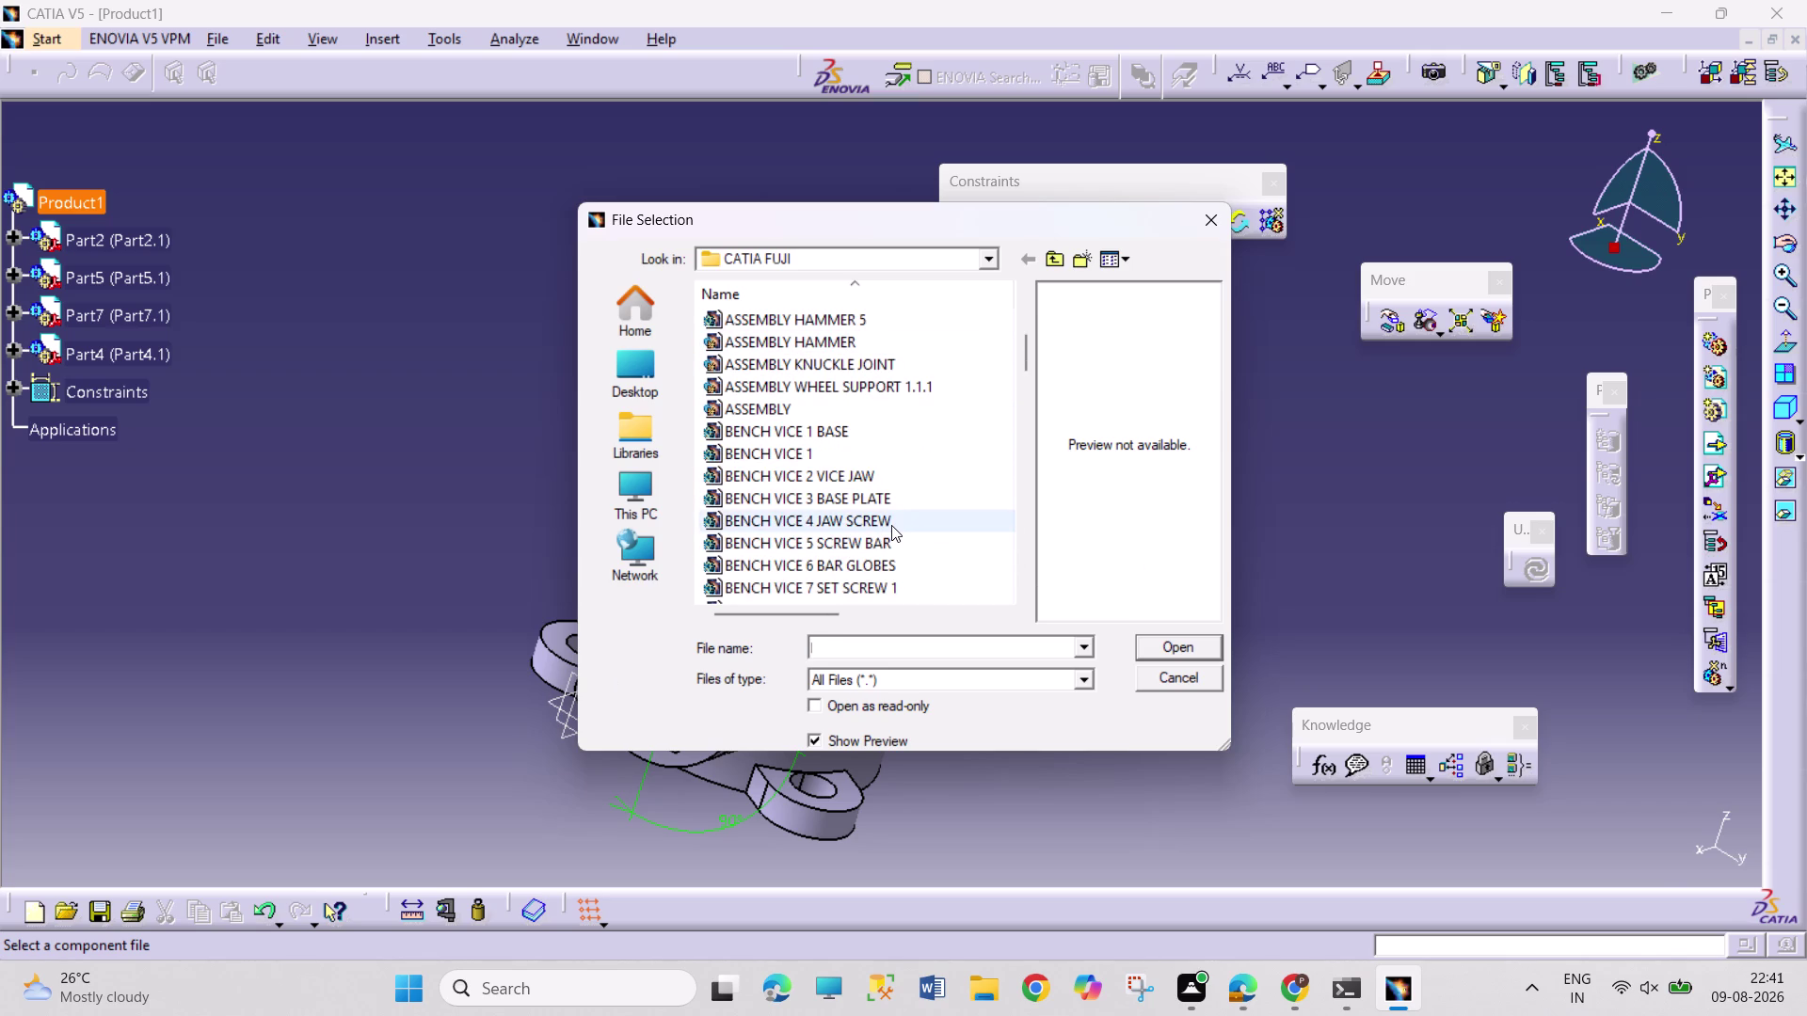
click(889, 547)
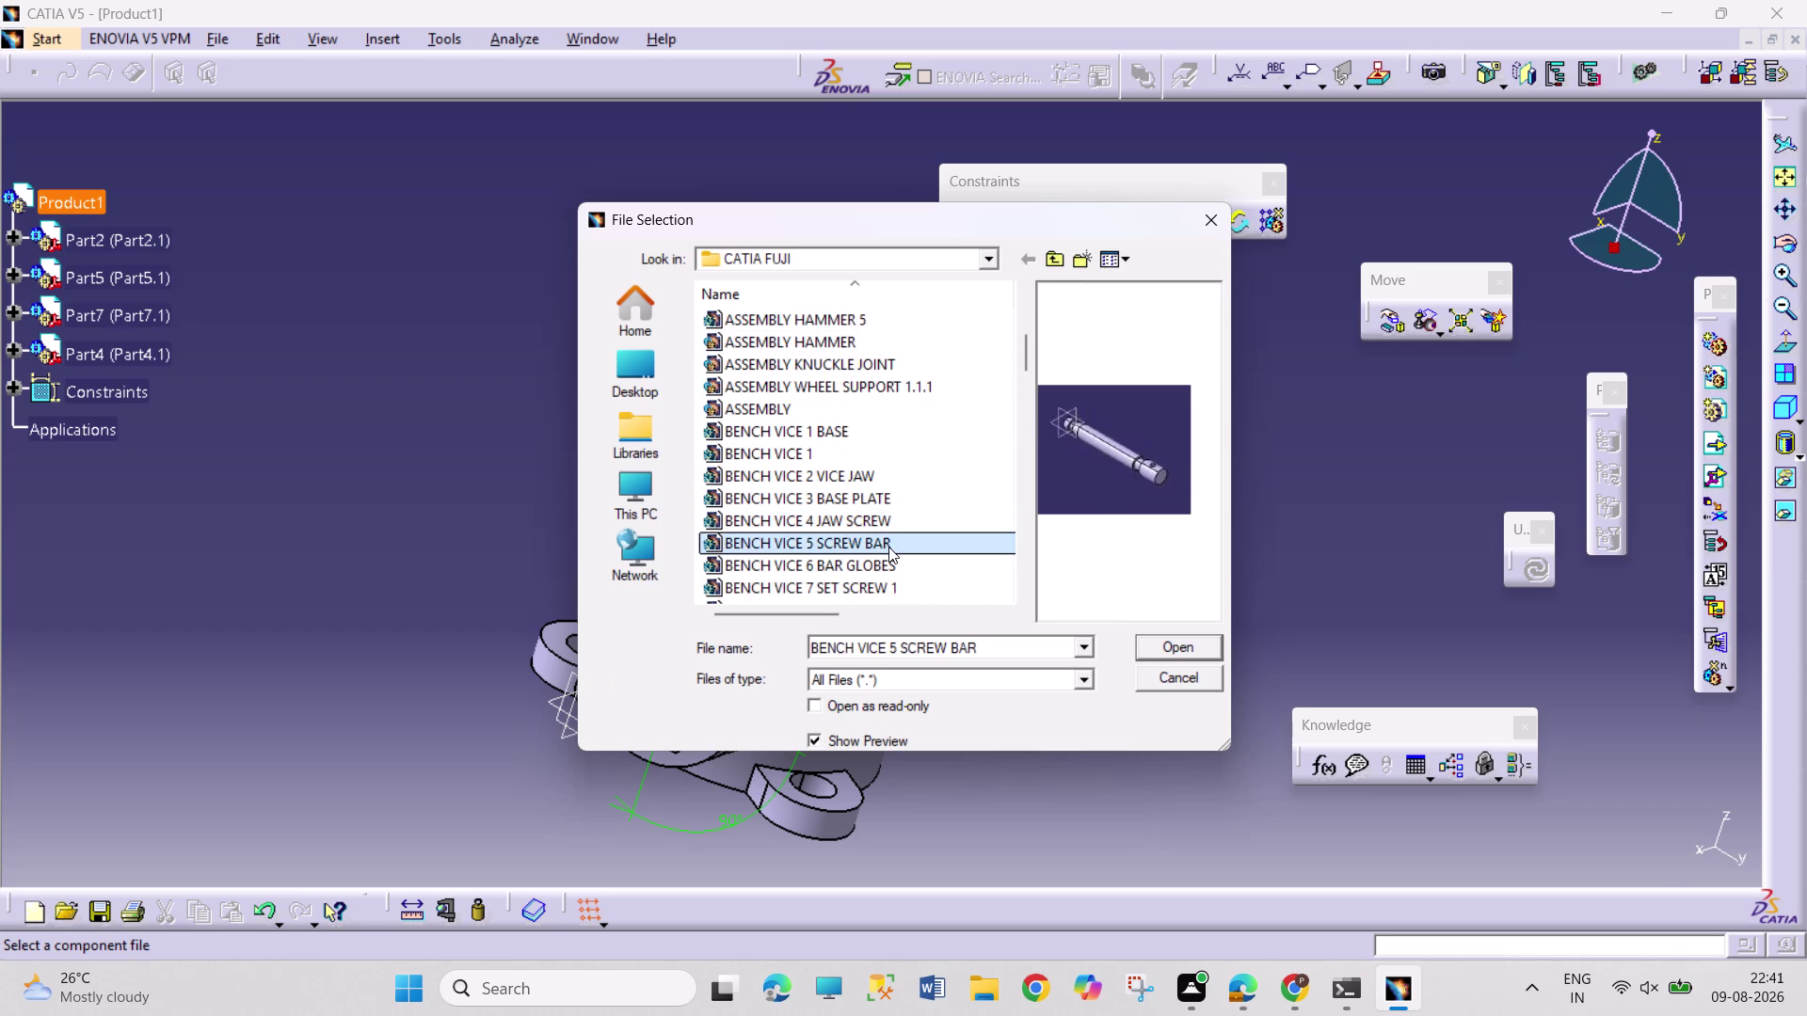
scroll(down, 3)
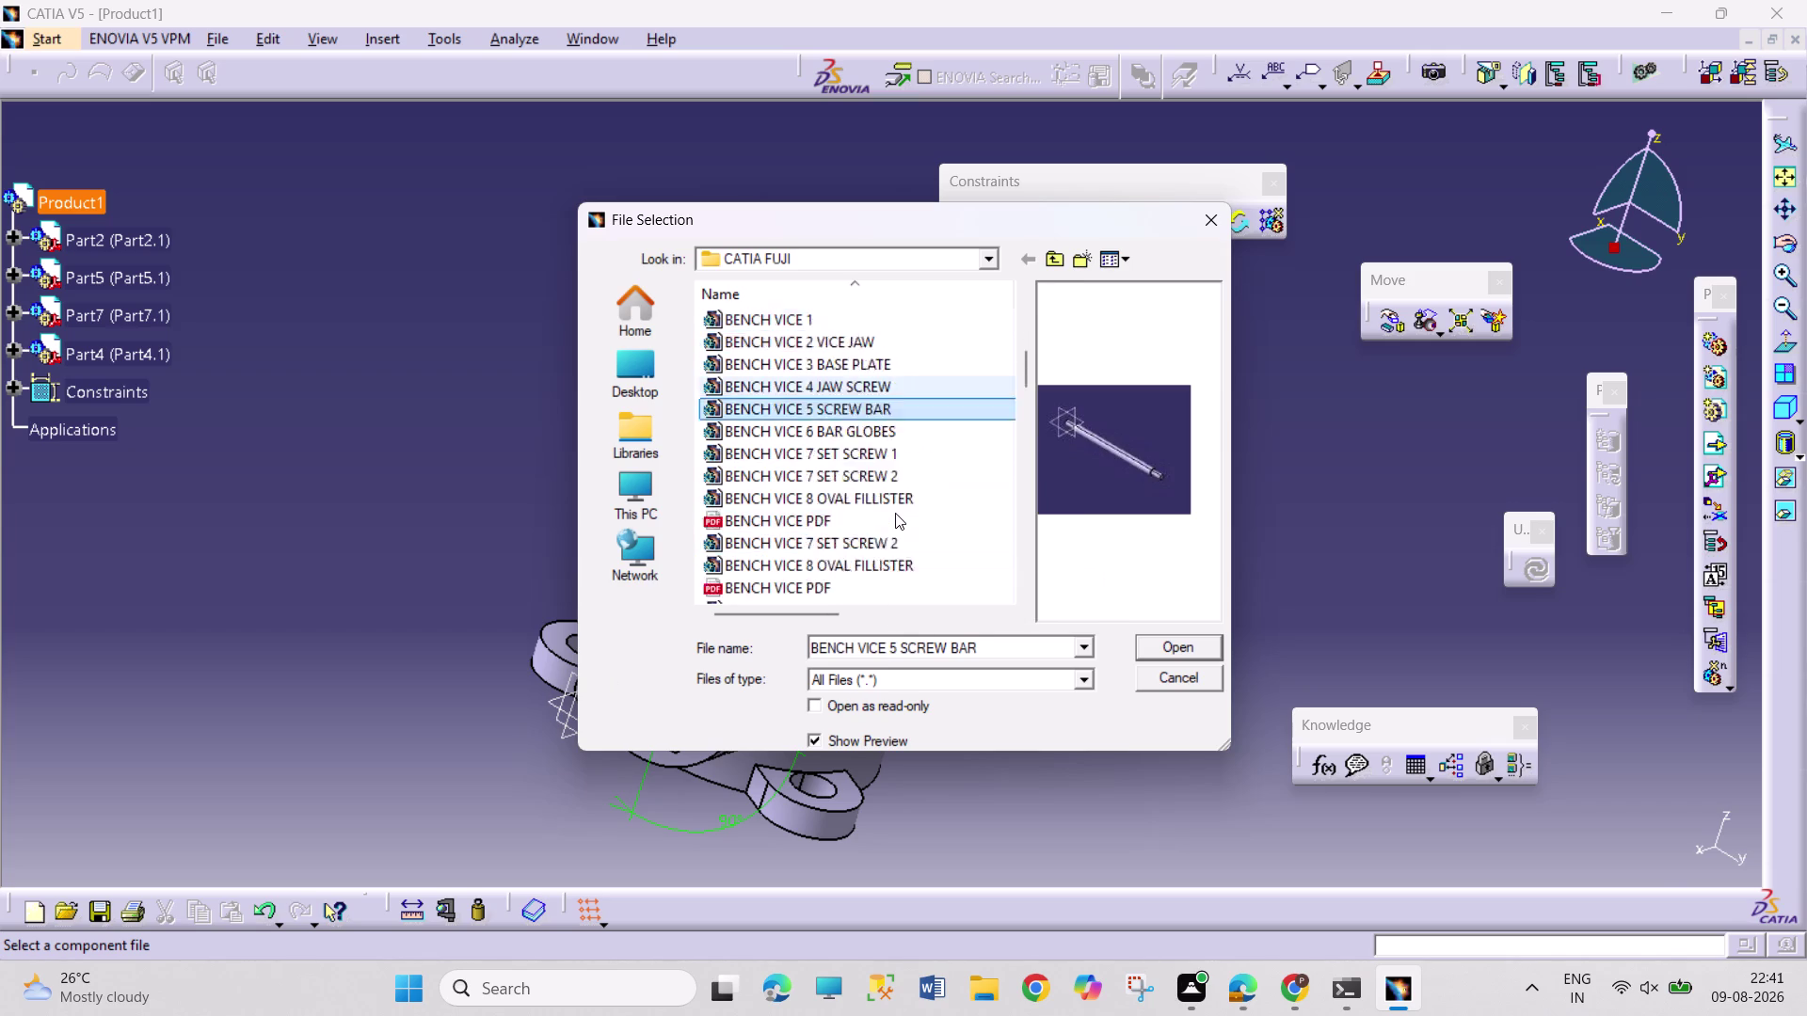
scroll(down, 3)
scroll(down, 3)
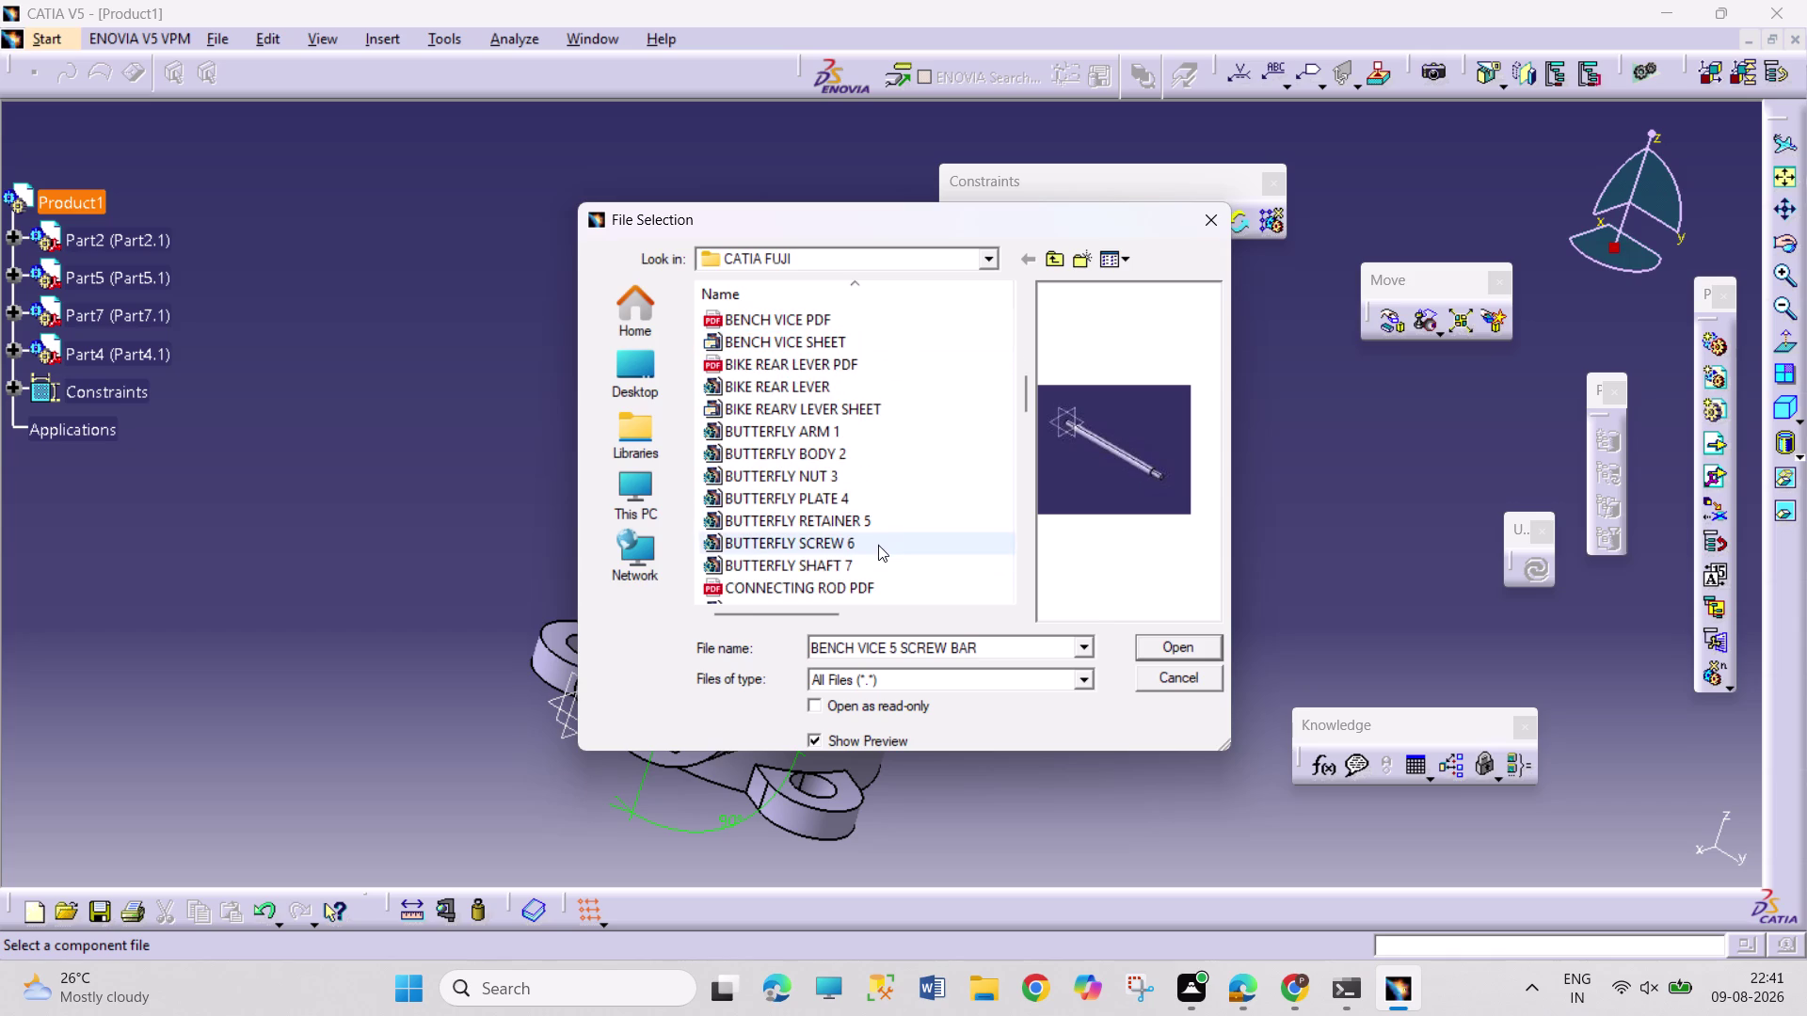
click(878, 545)
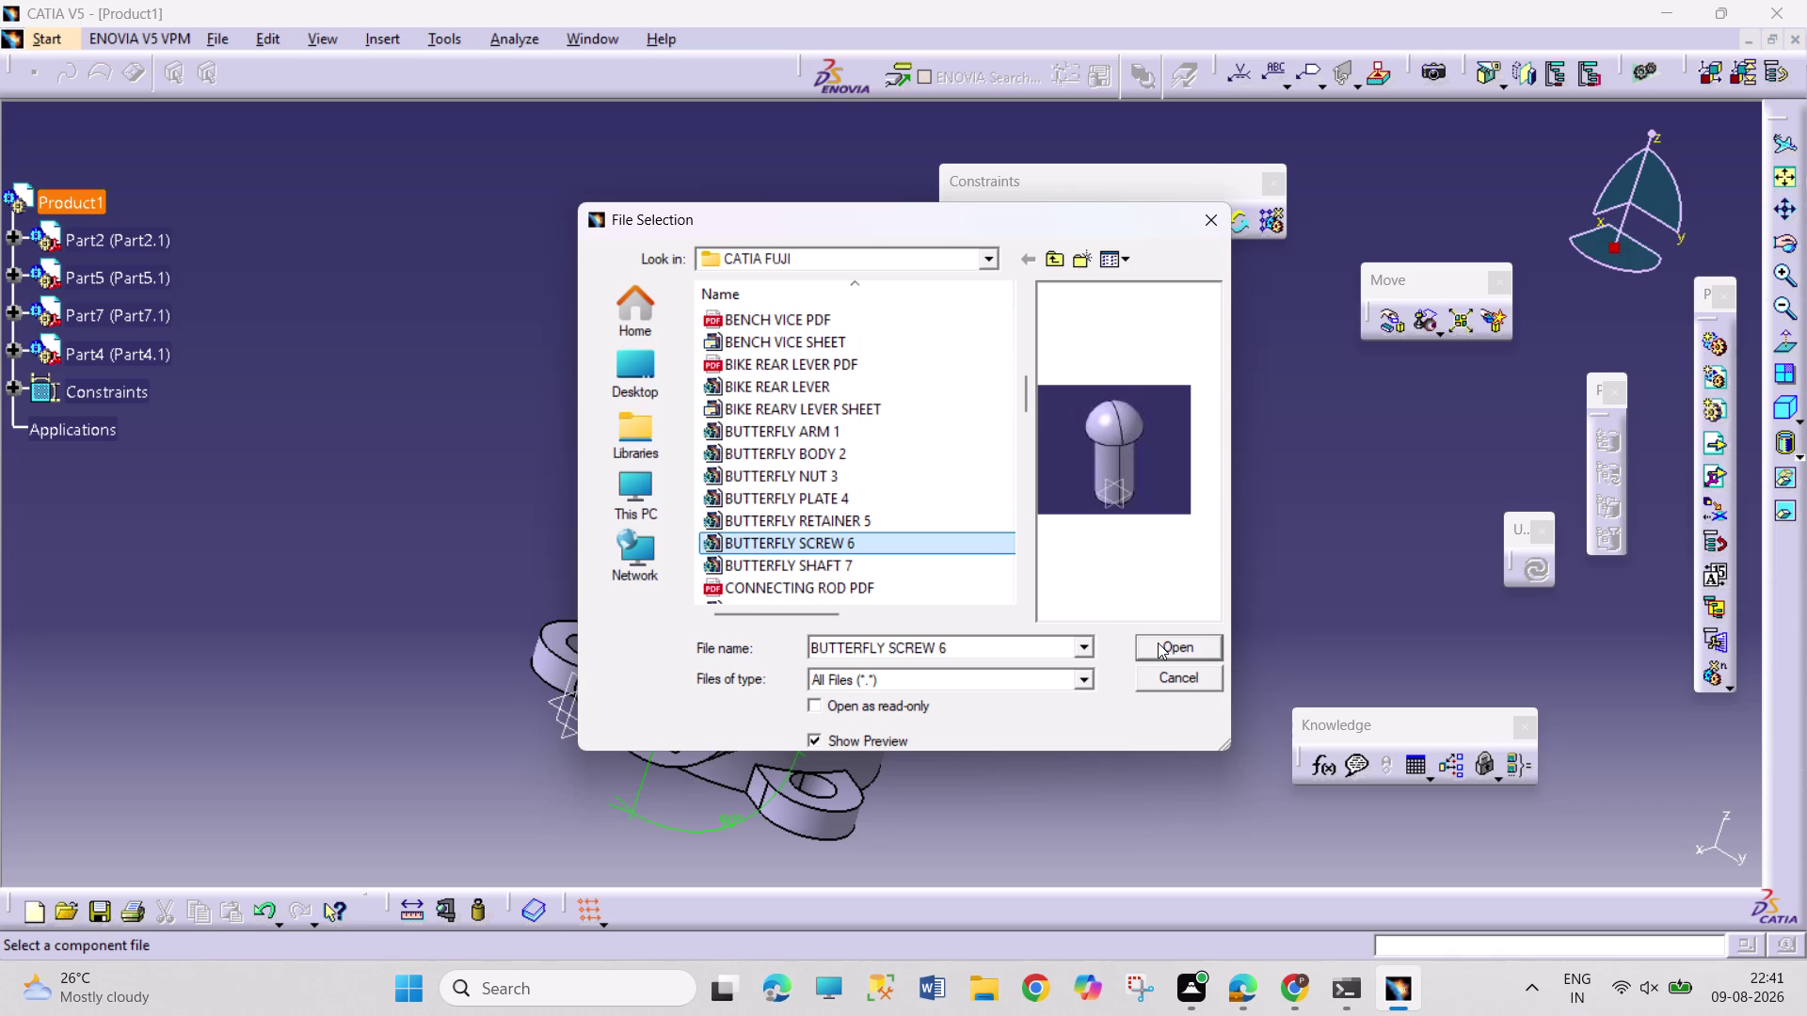
click(1157, 643)
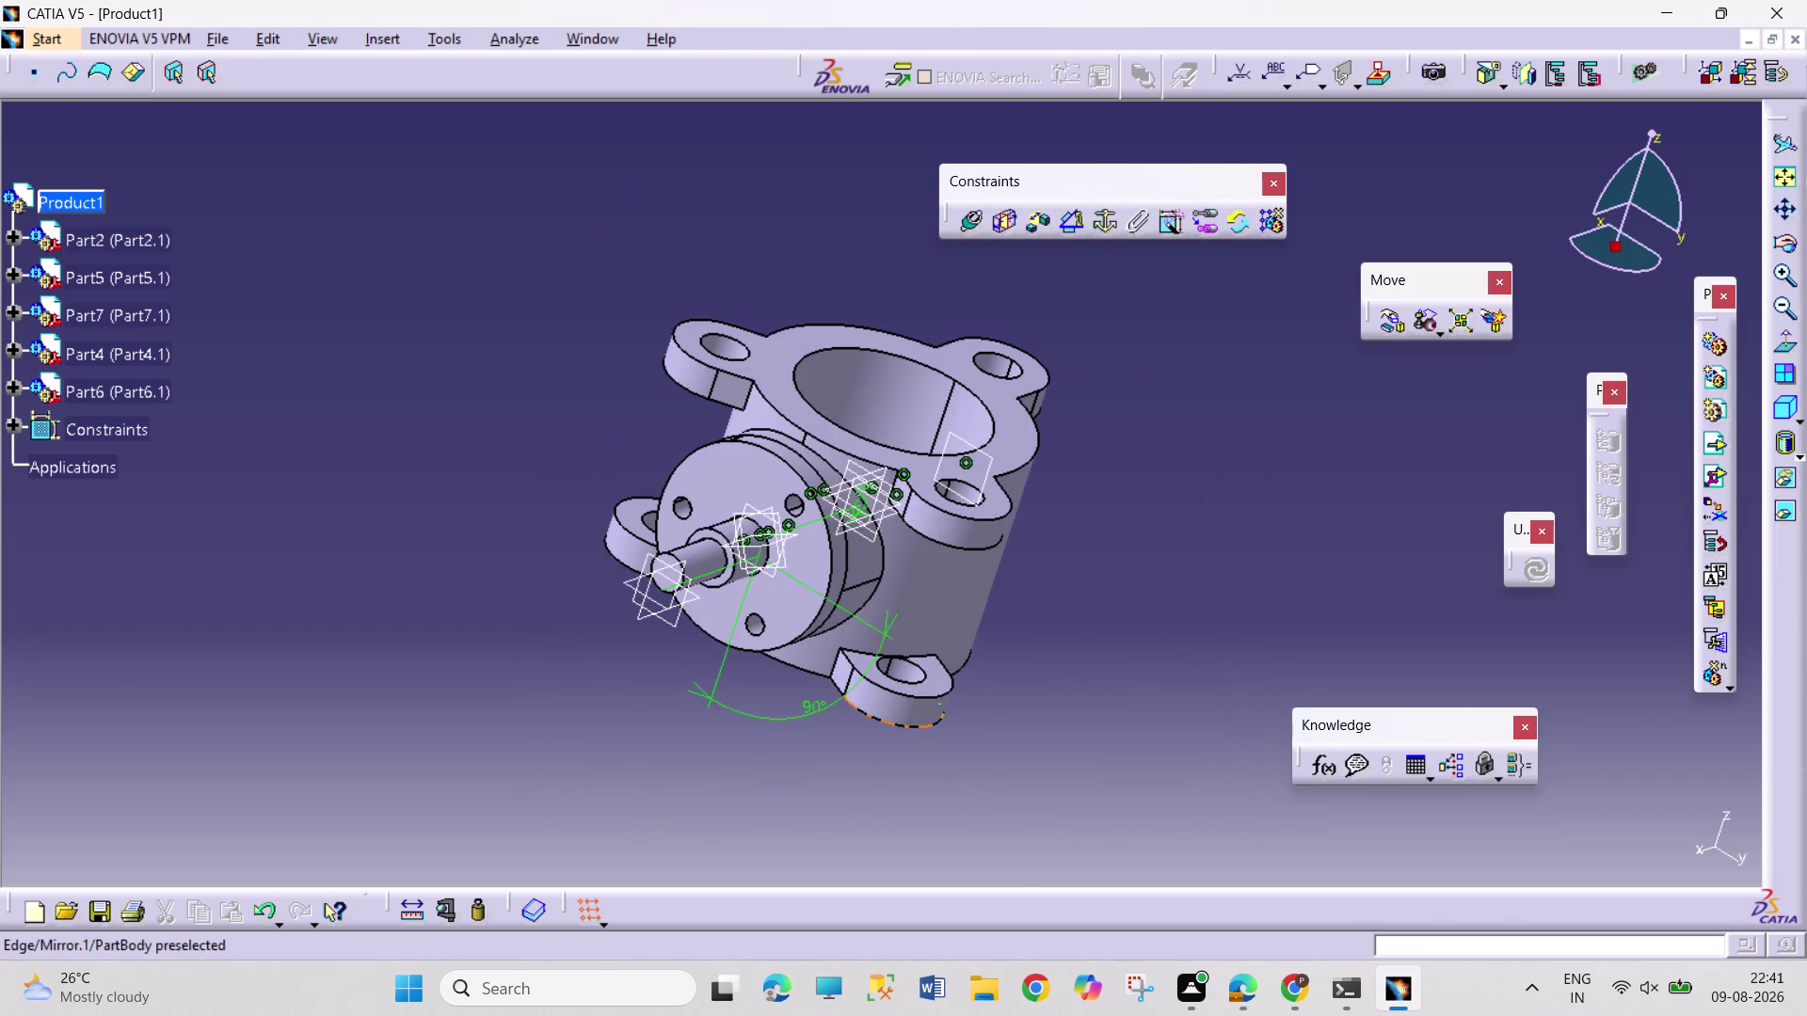
Move the screw (Part6) out along the shaft axis with Manipulation.
middle_drag(759, 740, 755, 660)
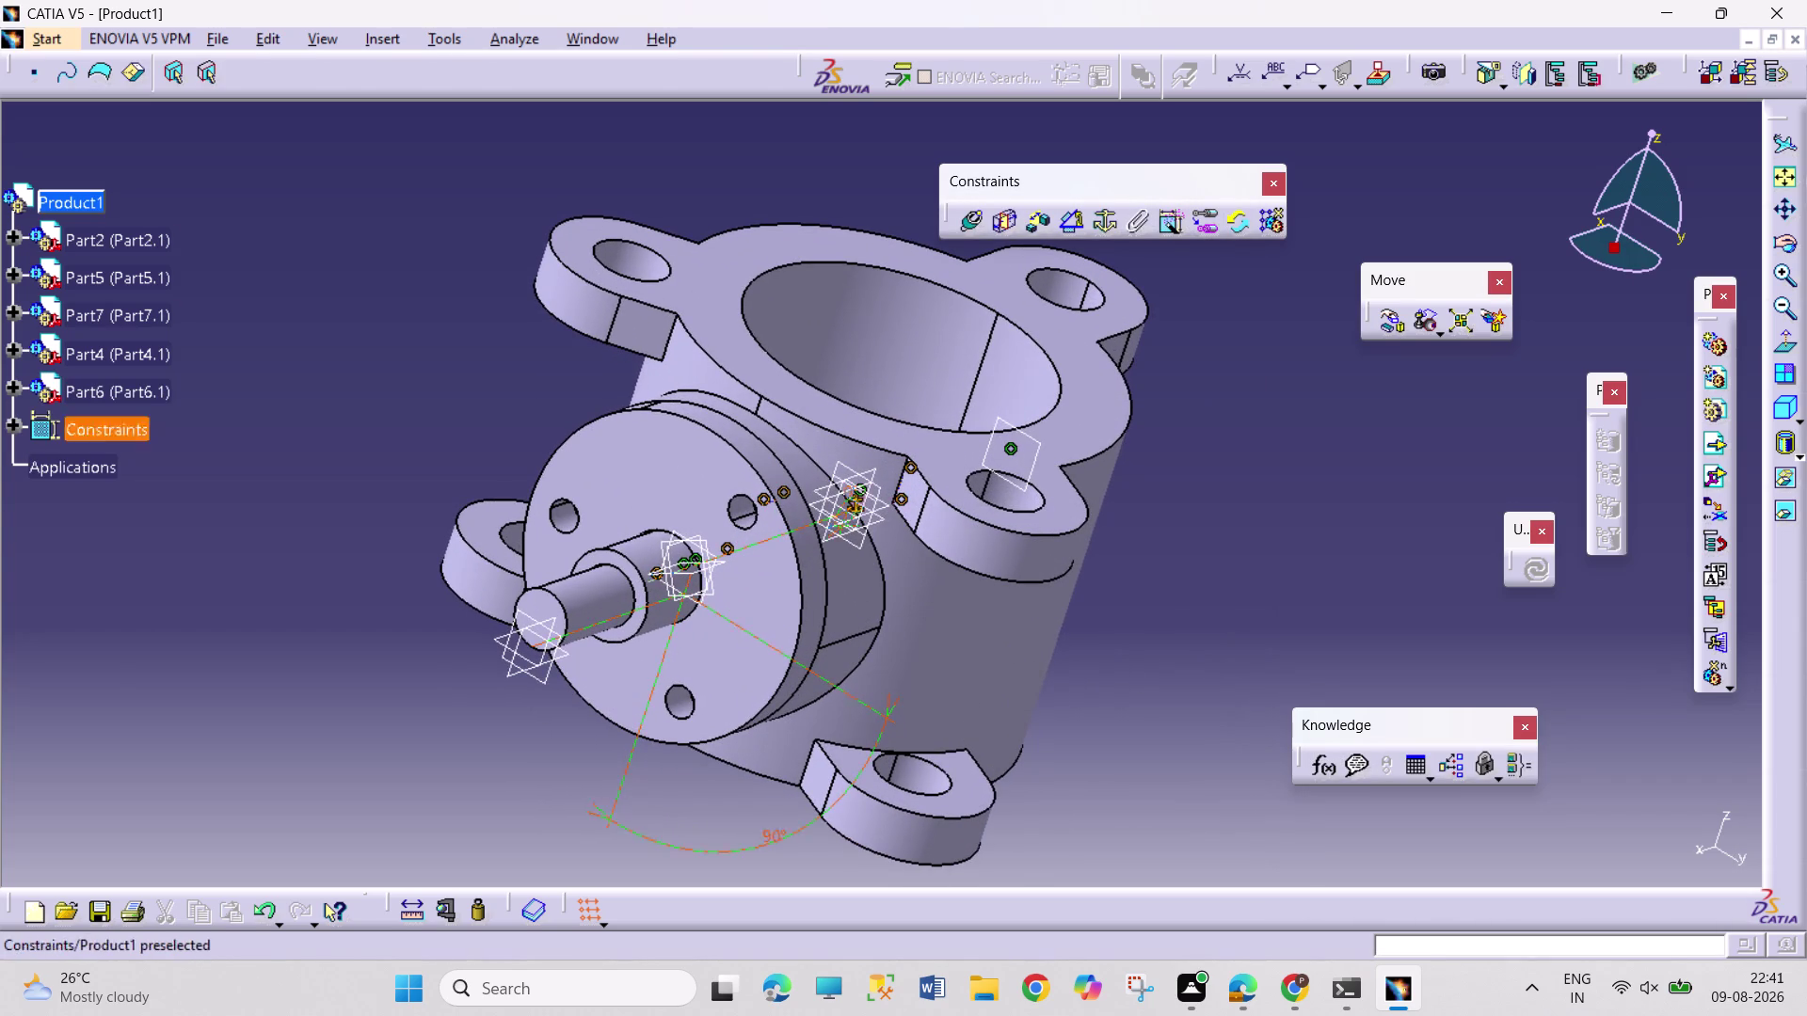
click(73, 382)
click(1398, 321)
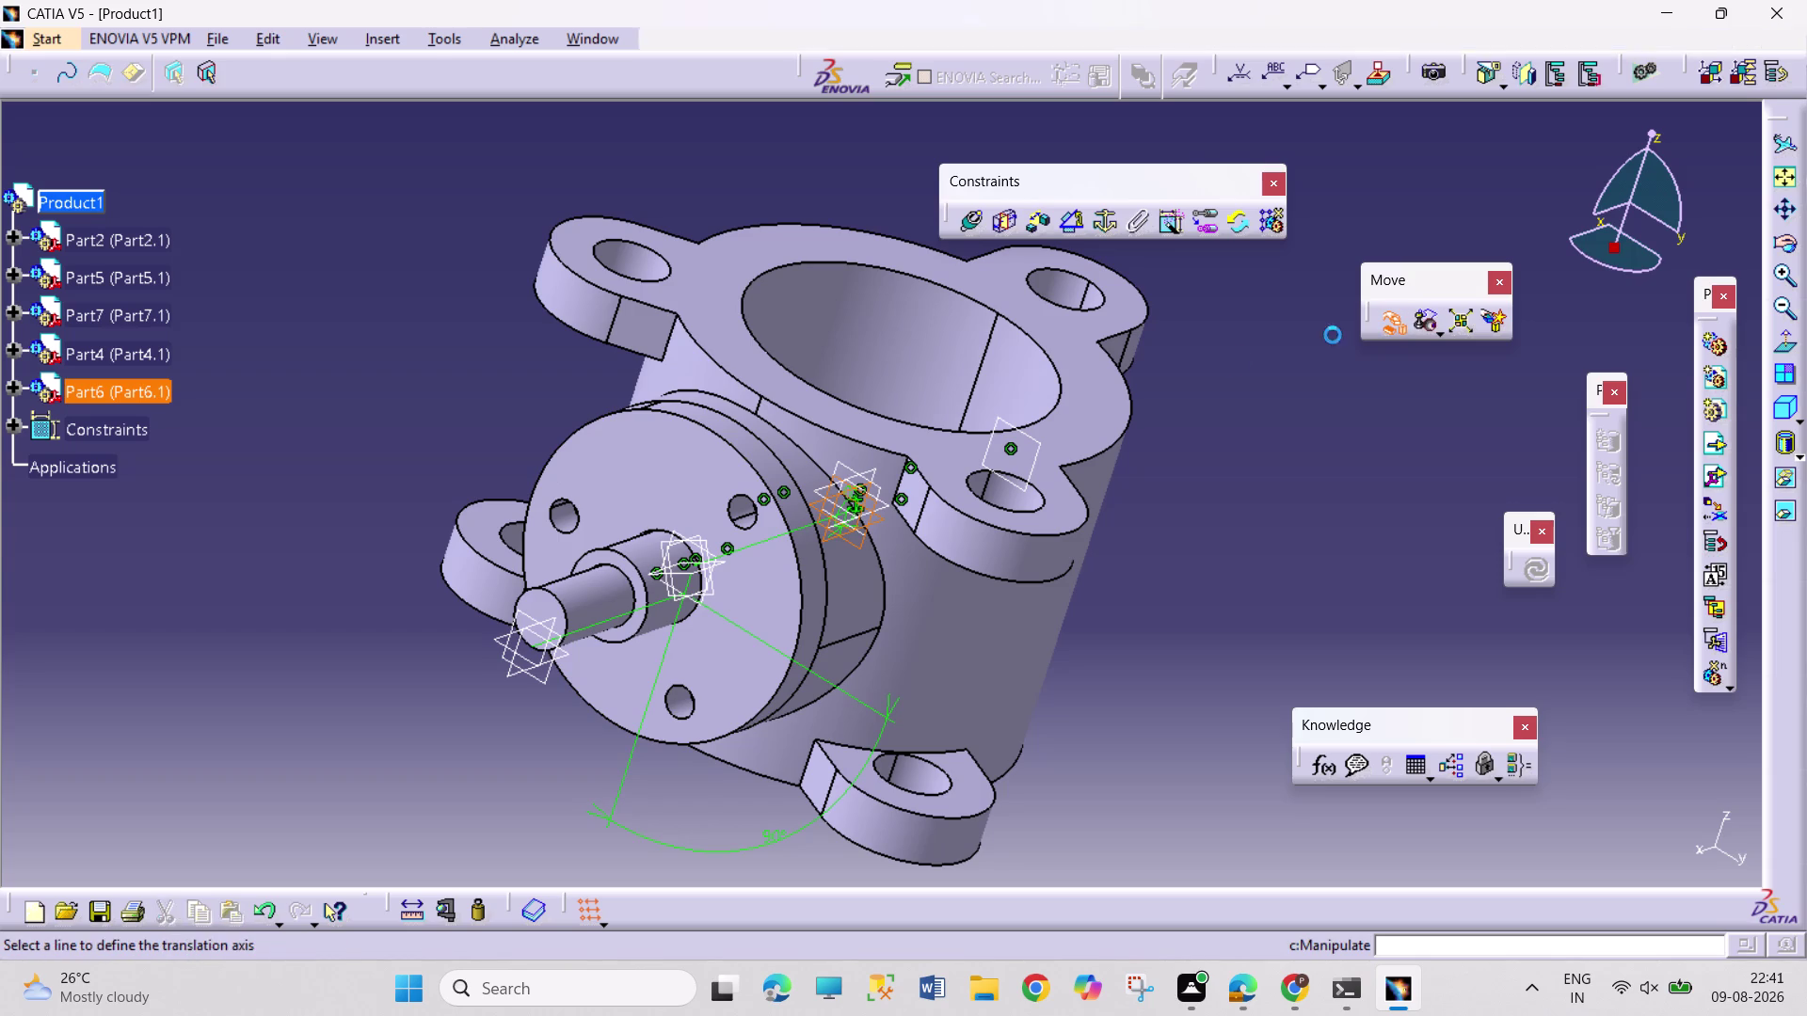
click(753, 436)
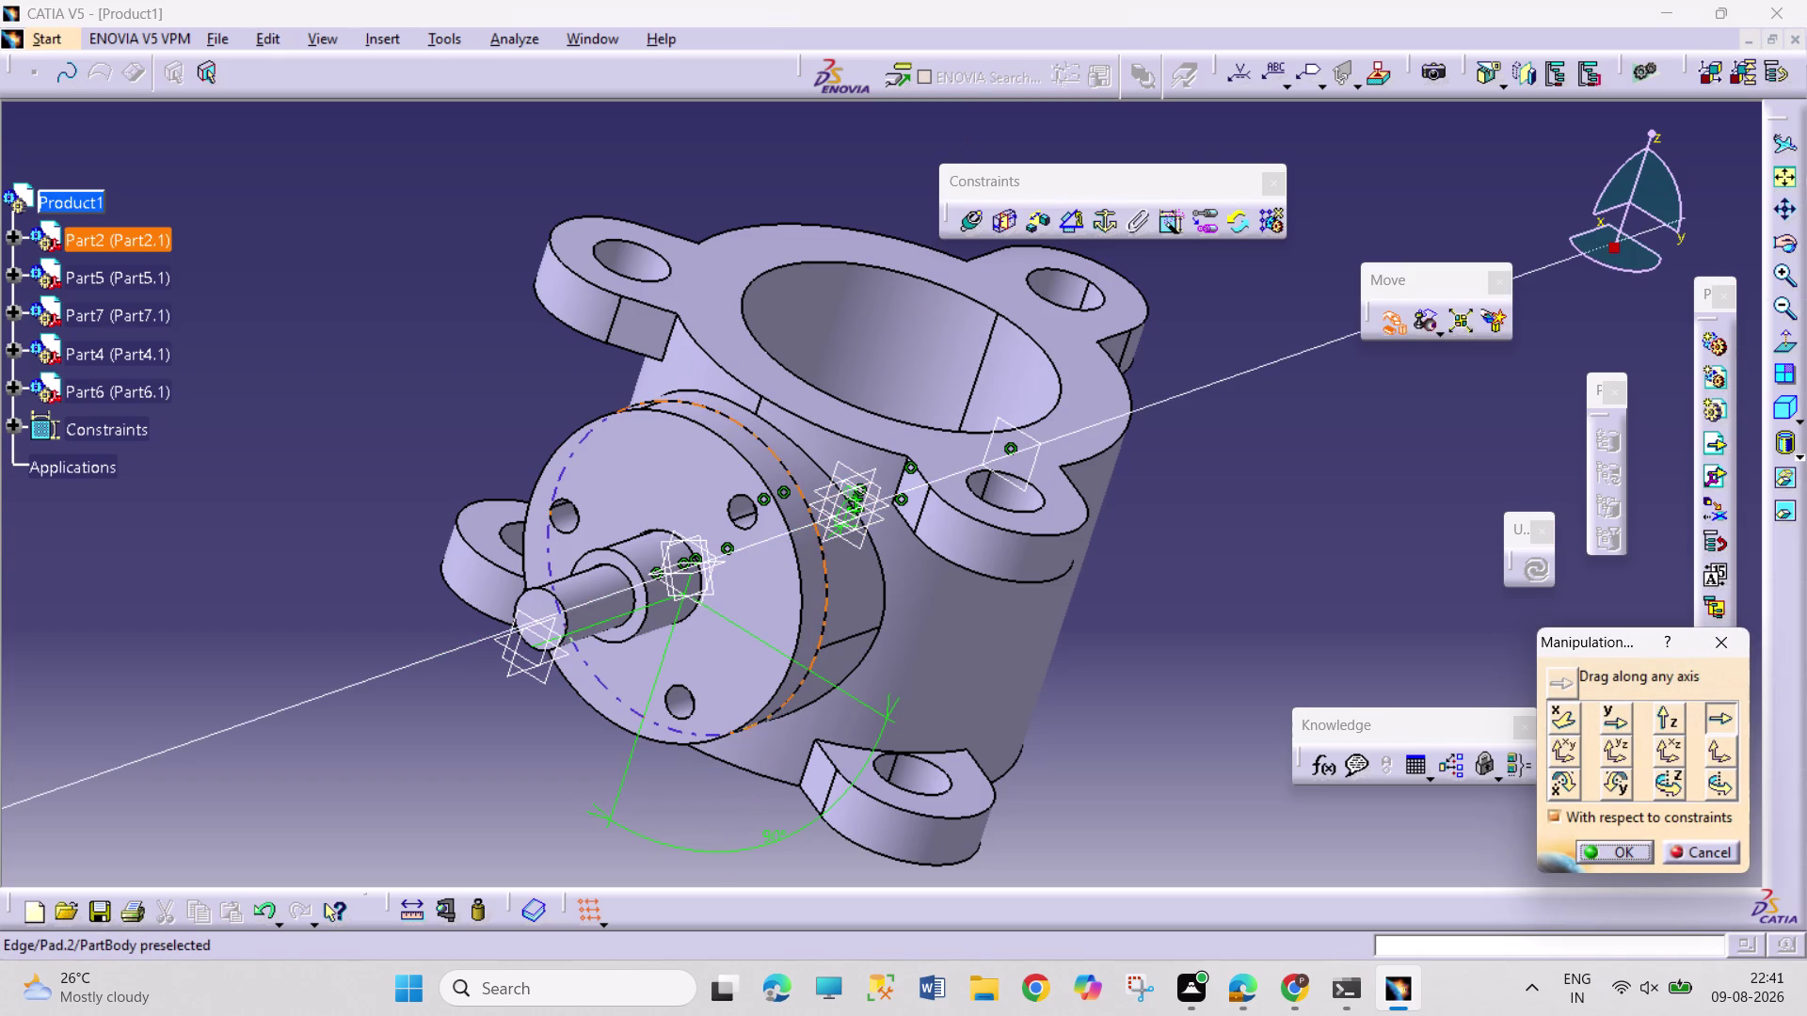
drag(850, 496, 402, 660)
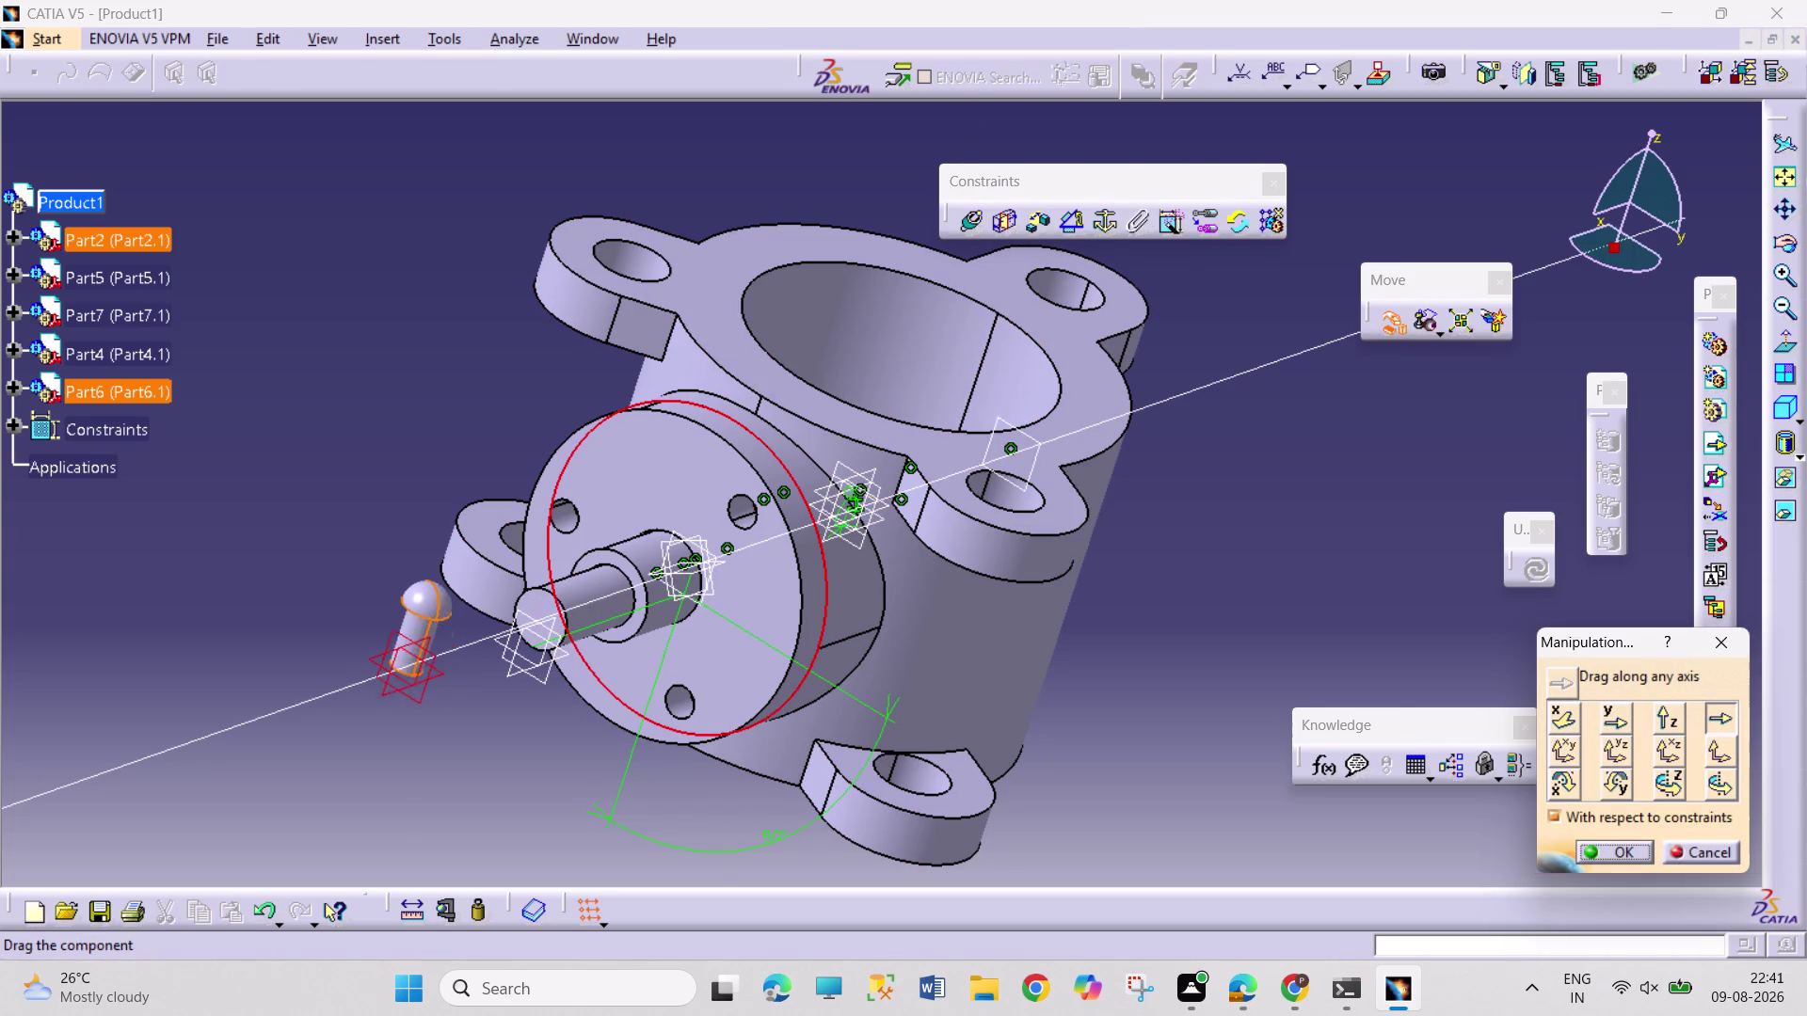
drag(401, 660, 392, 663)
click(1622, 848)
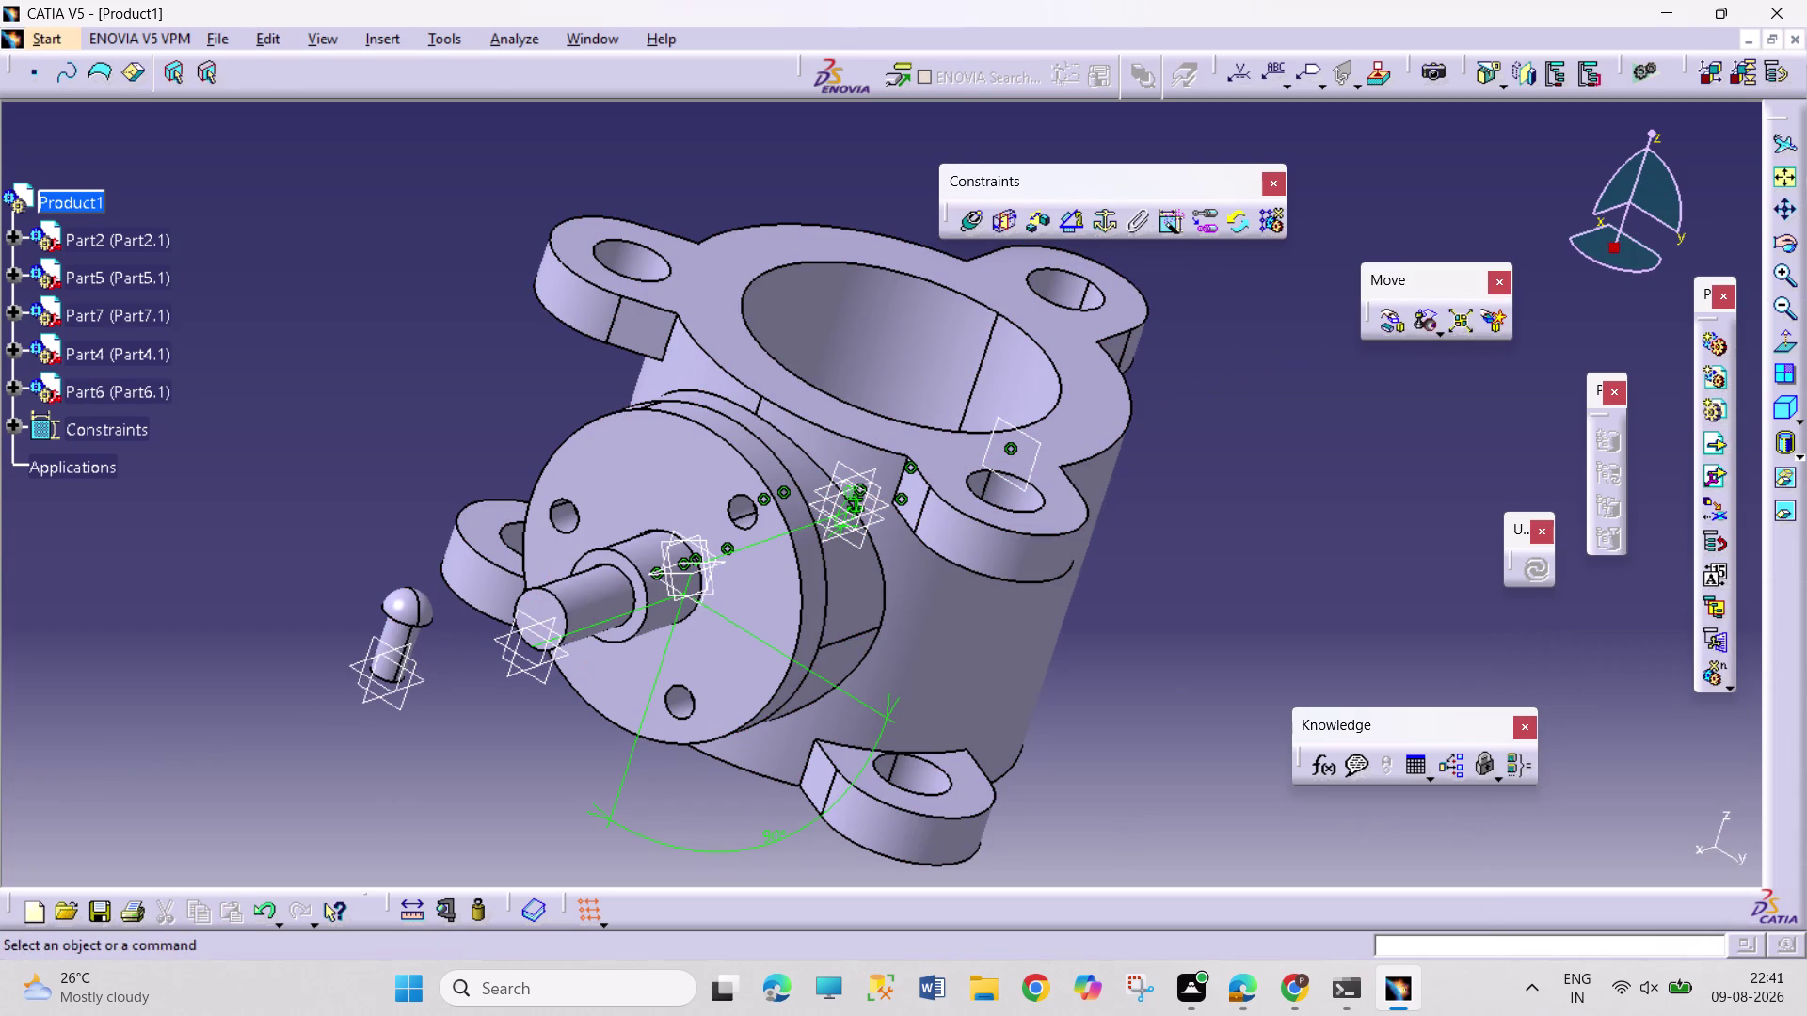
Try a coincidence between the screw and shaft axes, then undo and remove it.
middle_drag(425, 836, 447, 749)
middle_drag(441, 750, 825, 562)
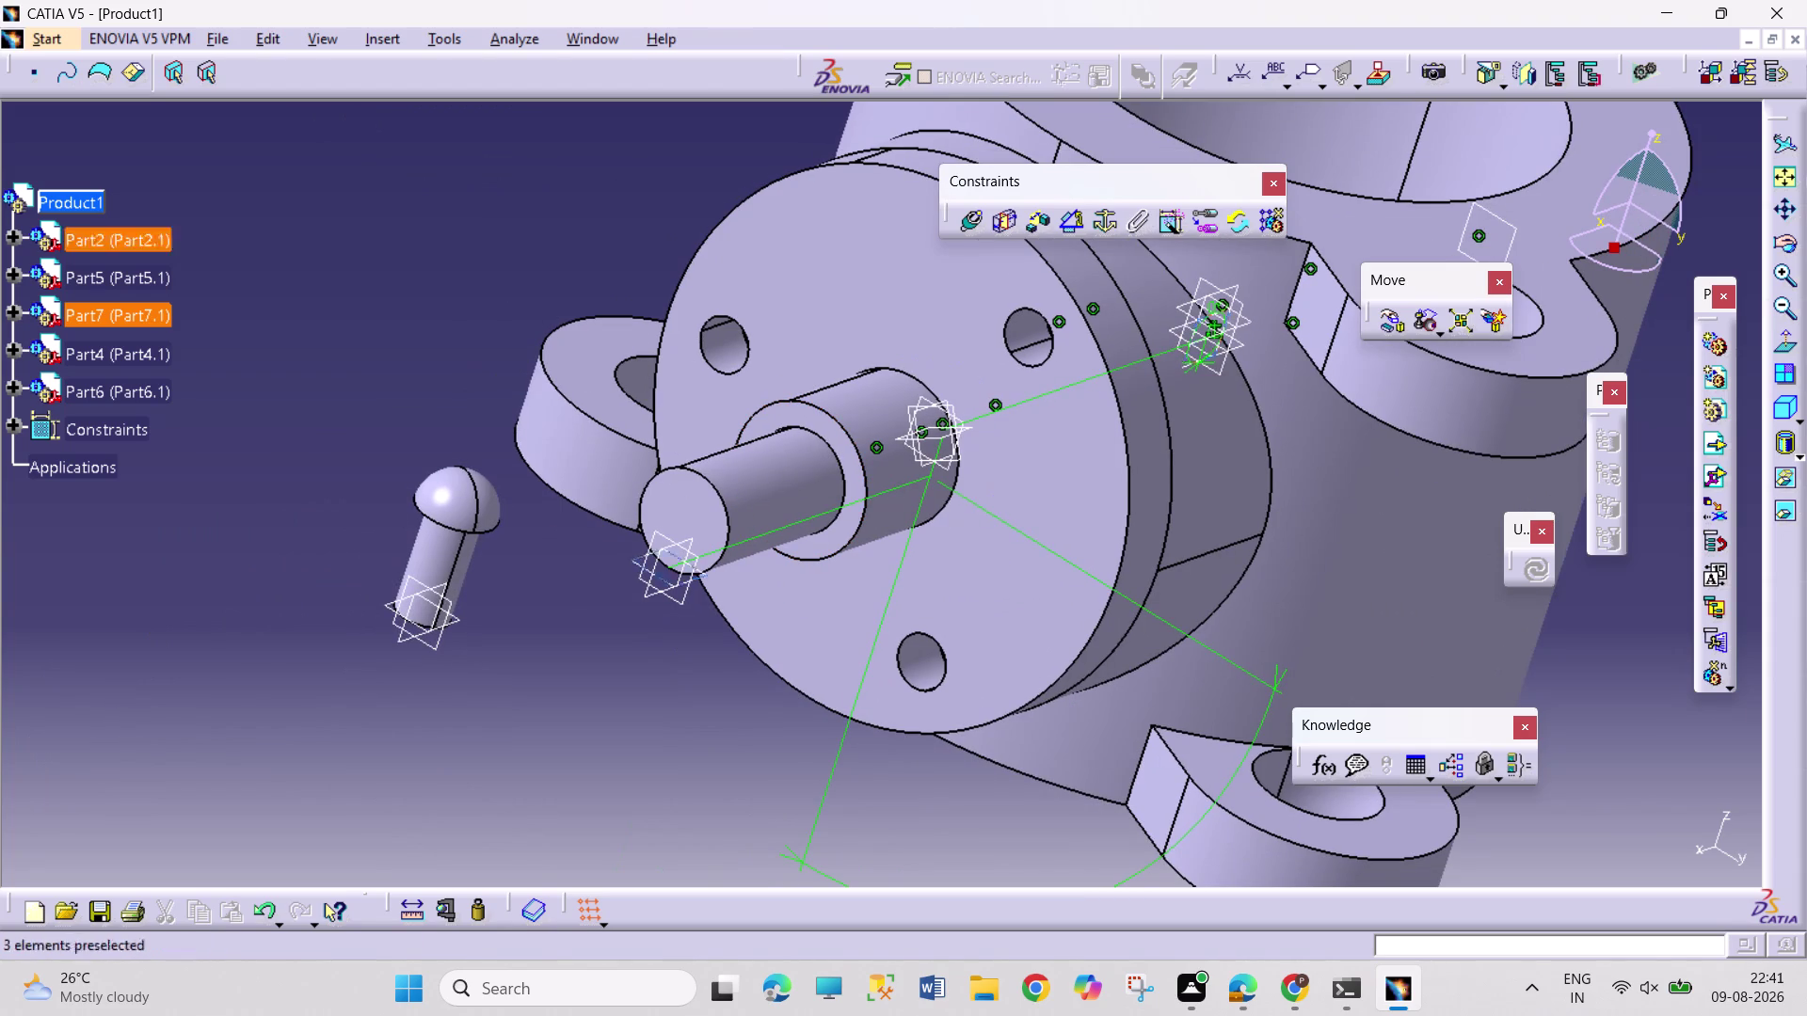
click(957, 228)
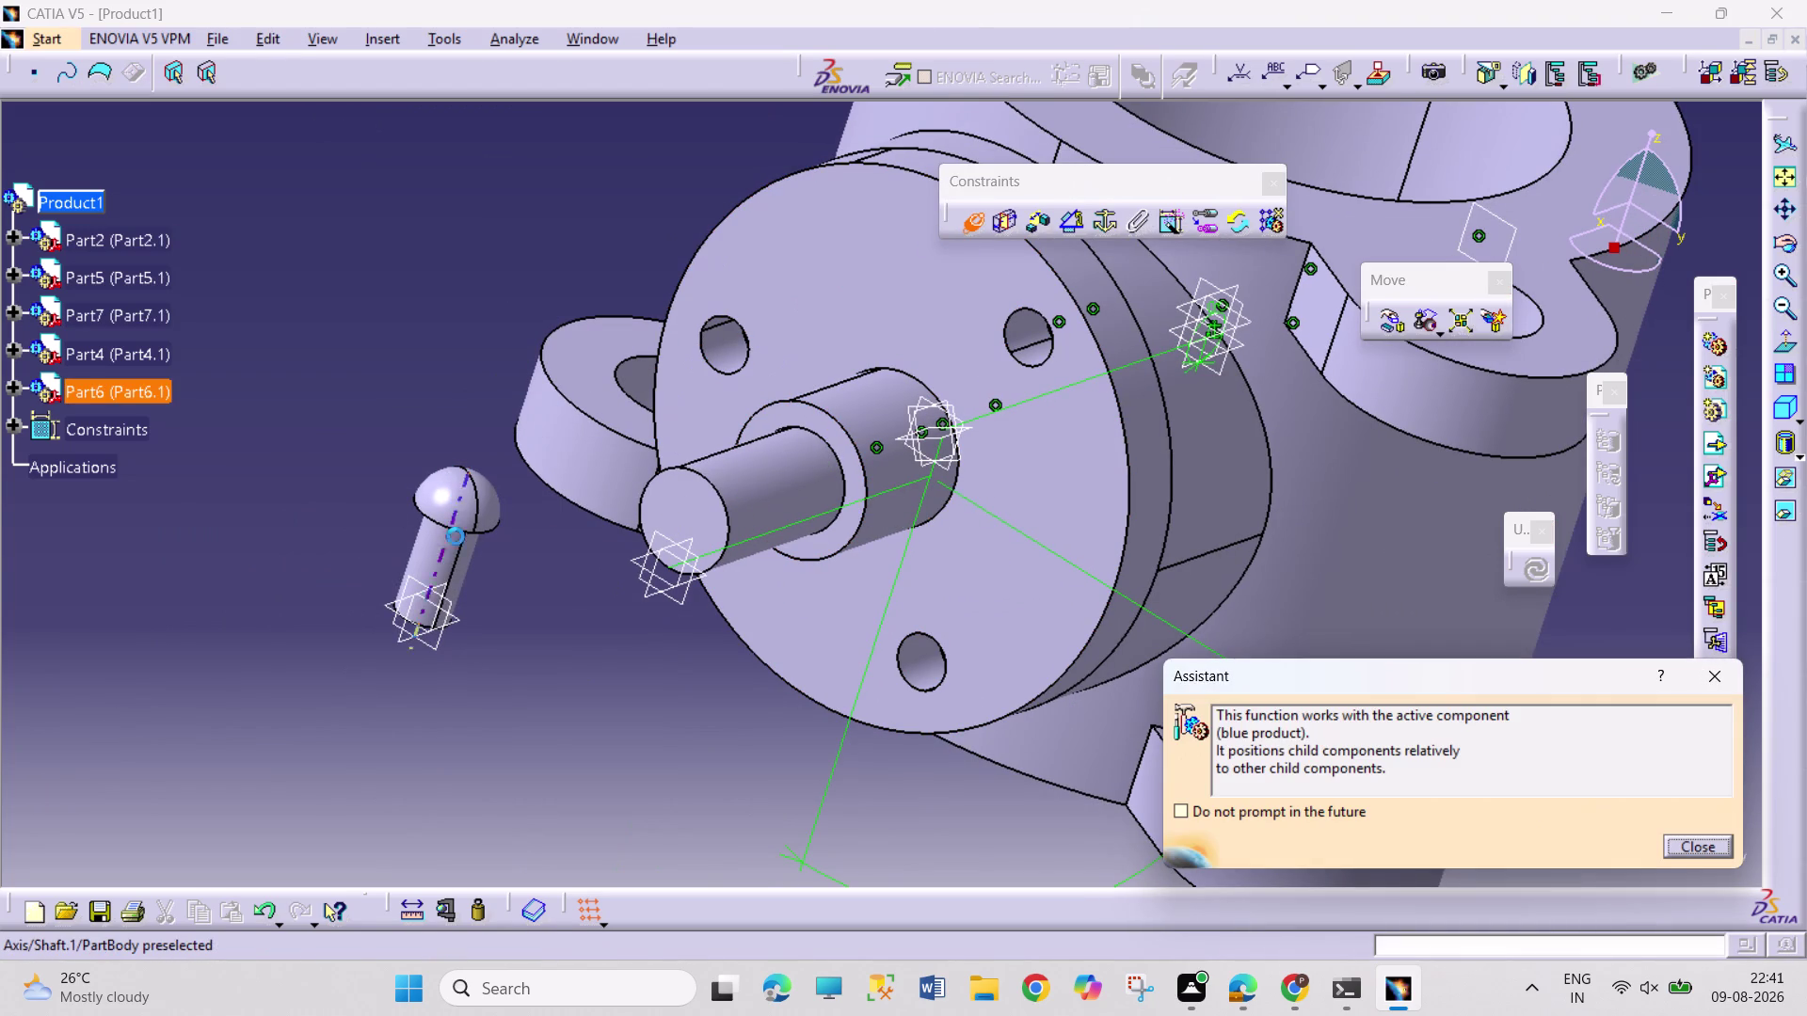
click(451, 552)
click(1038, 341)
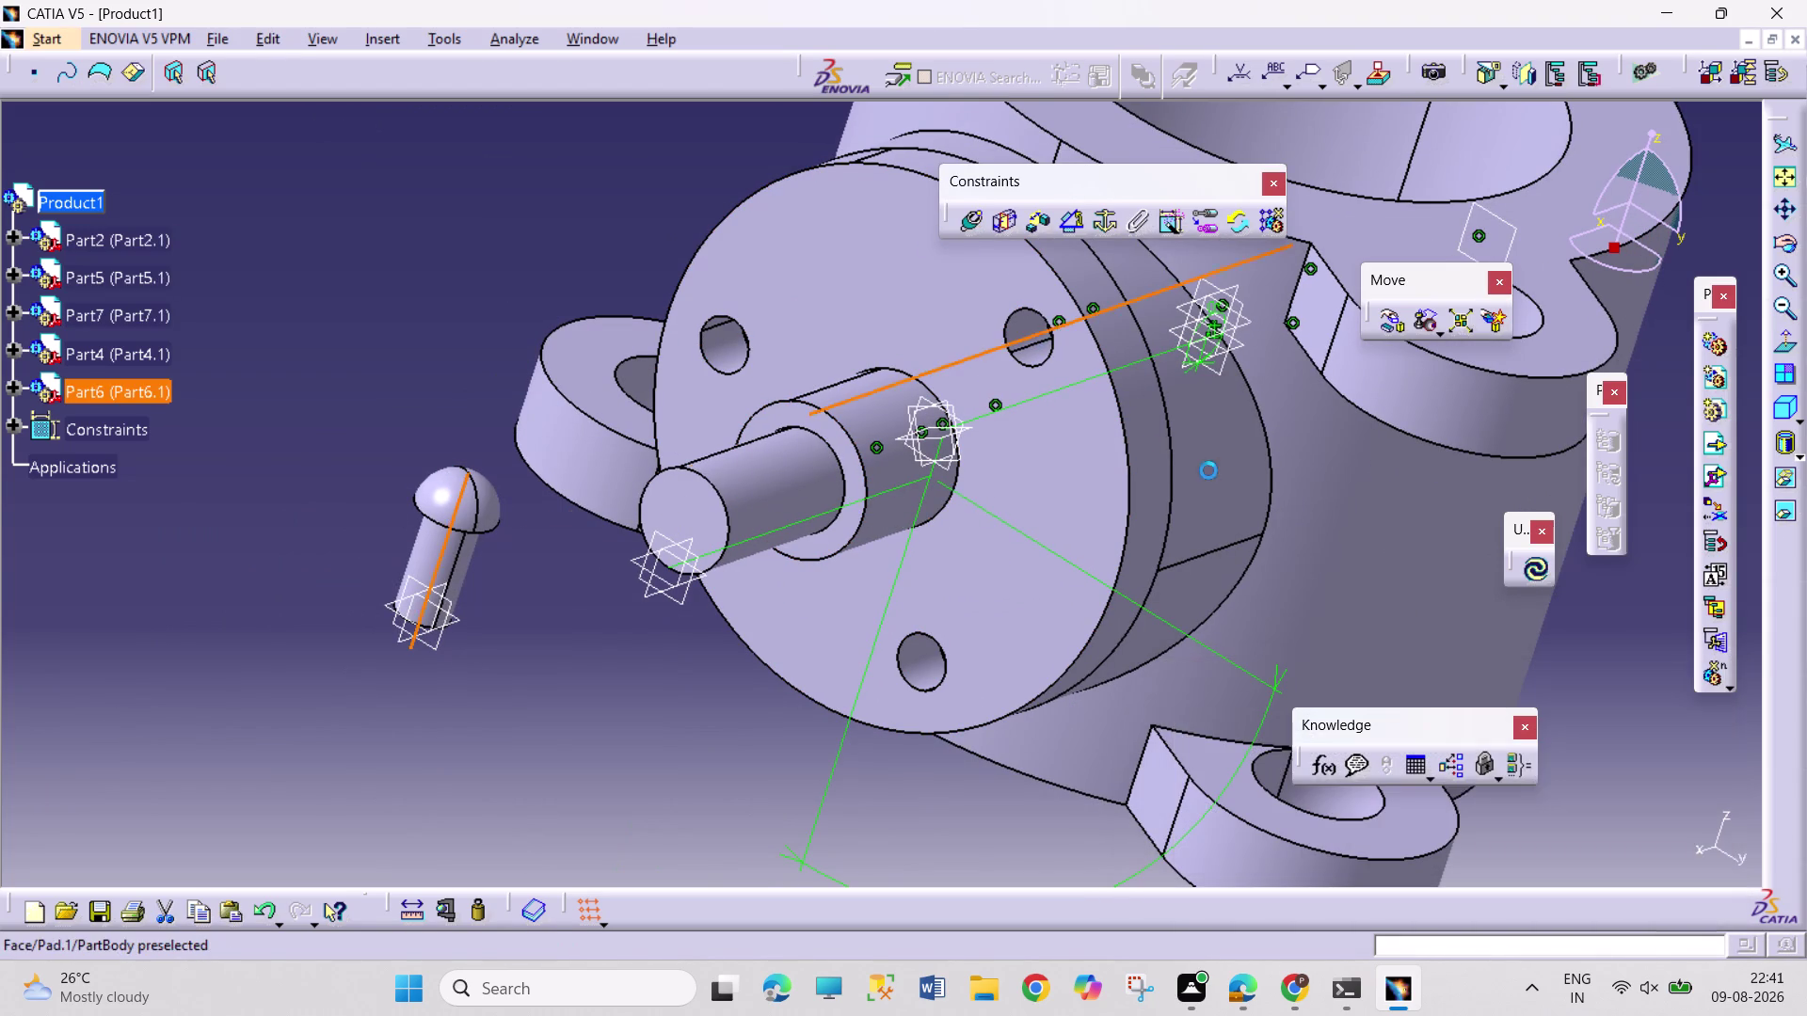
click(1544, 572)
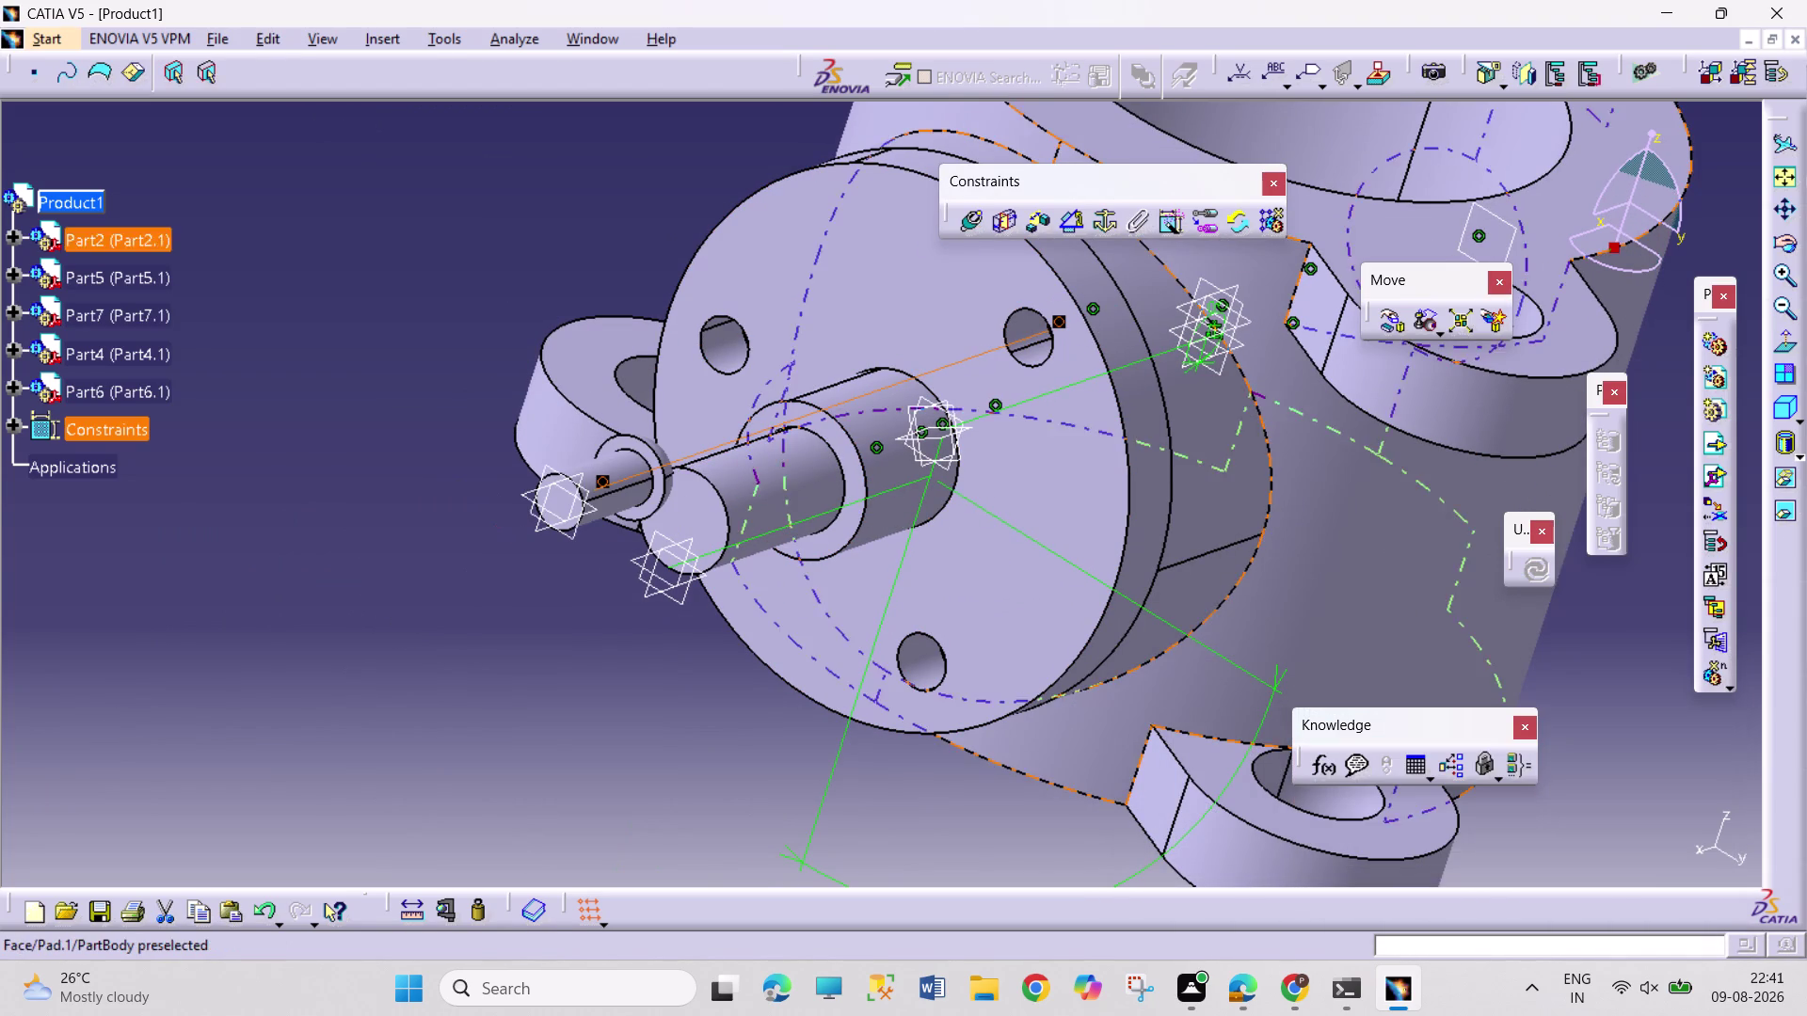
key(ctrl+z)
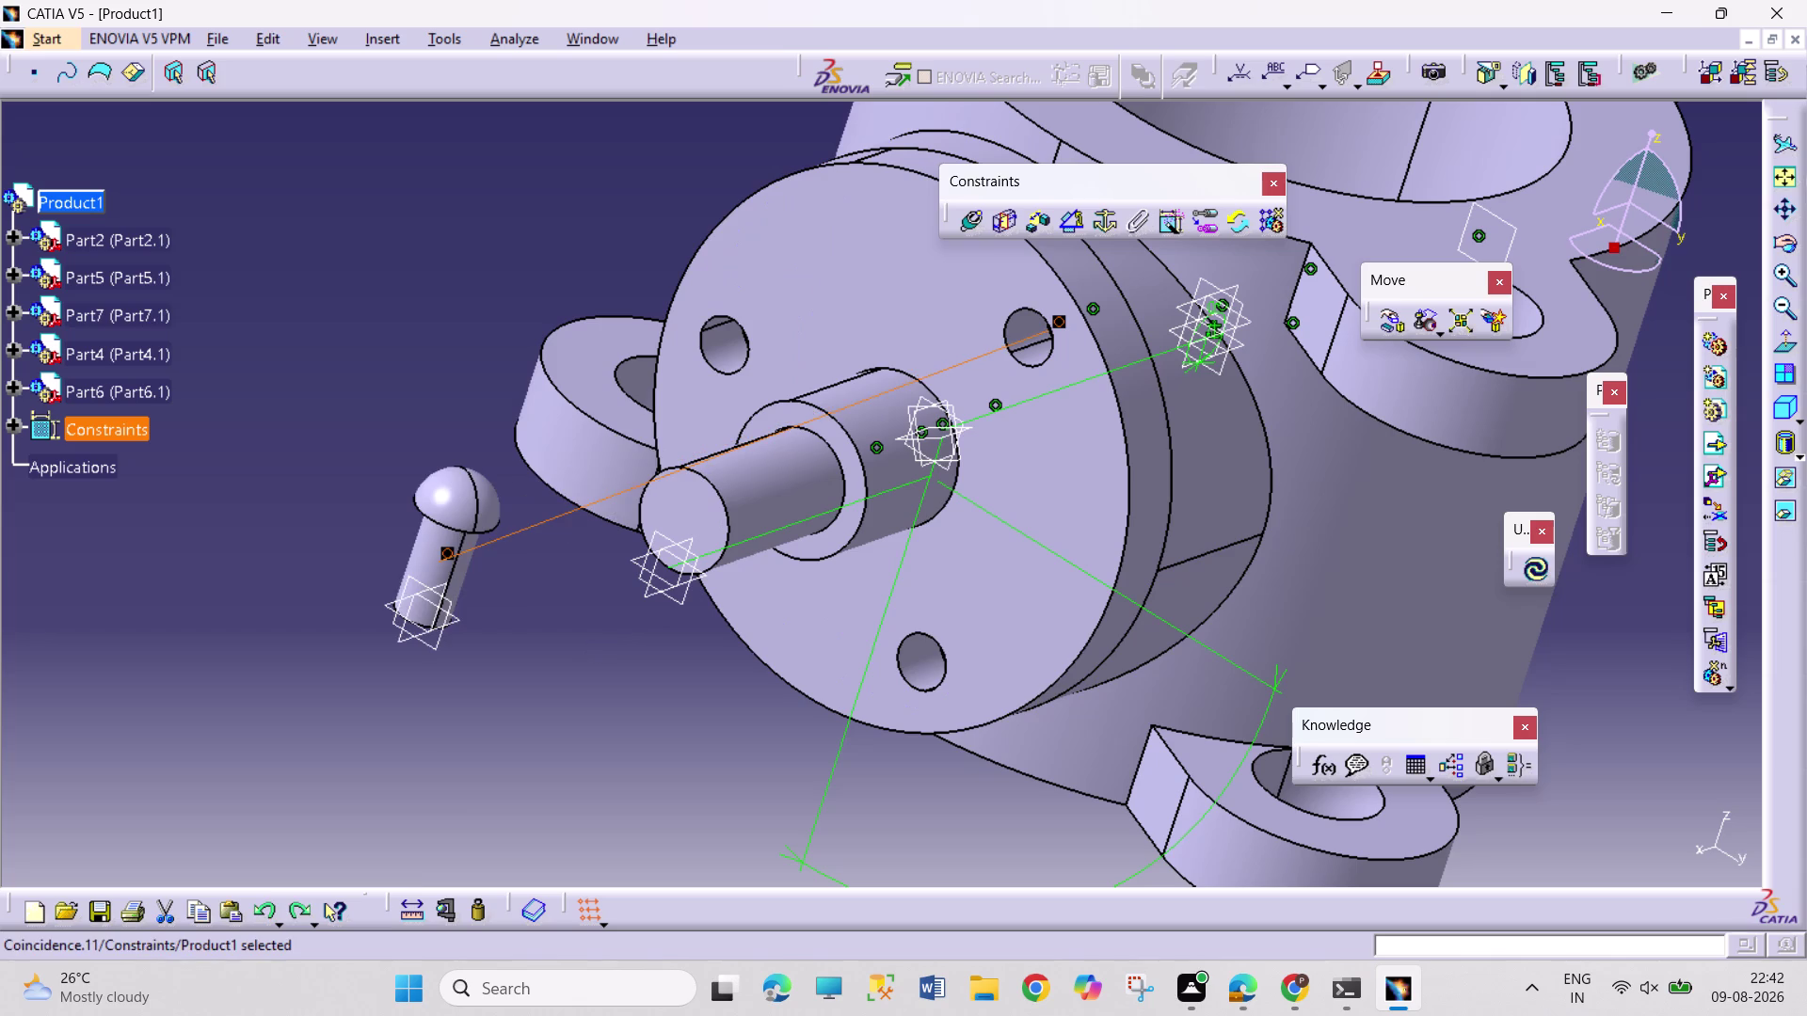
click(567, 710)
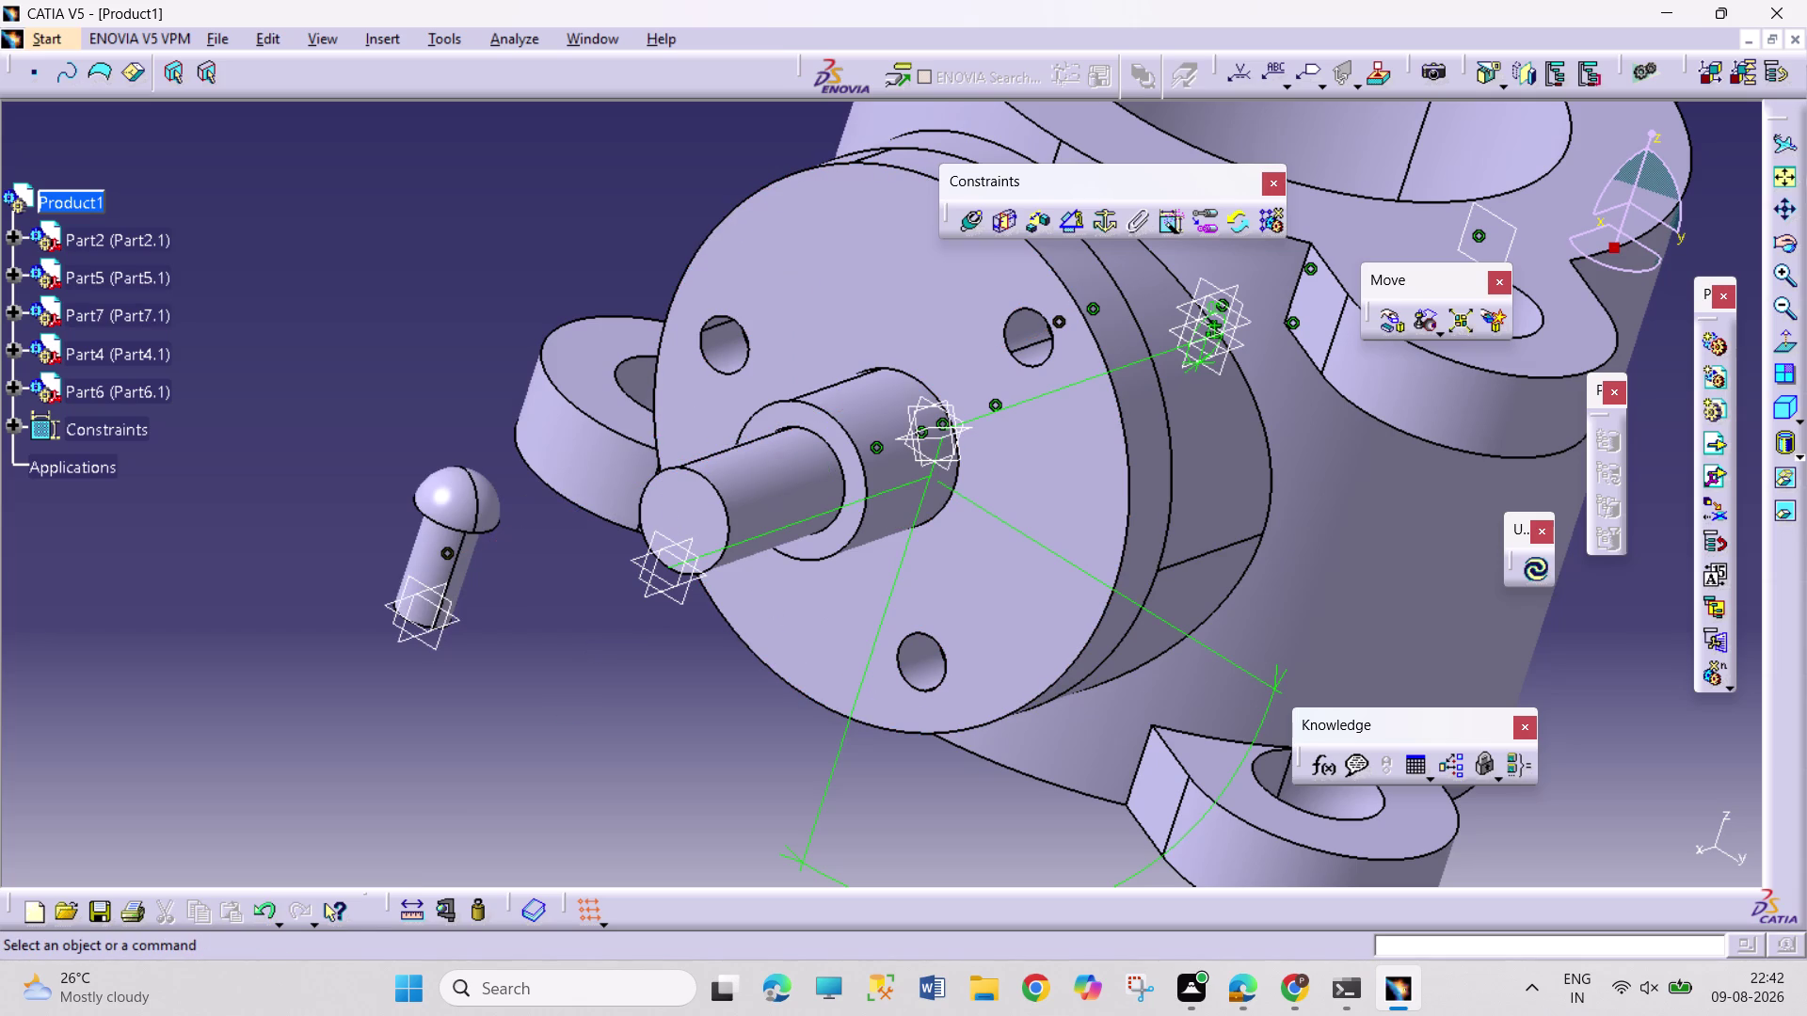
key(ctrl+z)
key(ctrl+z)
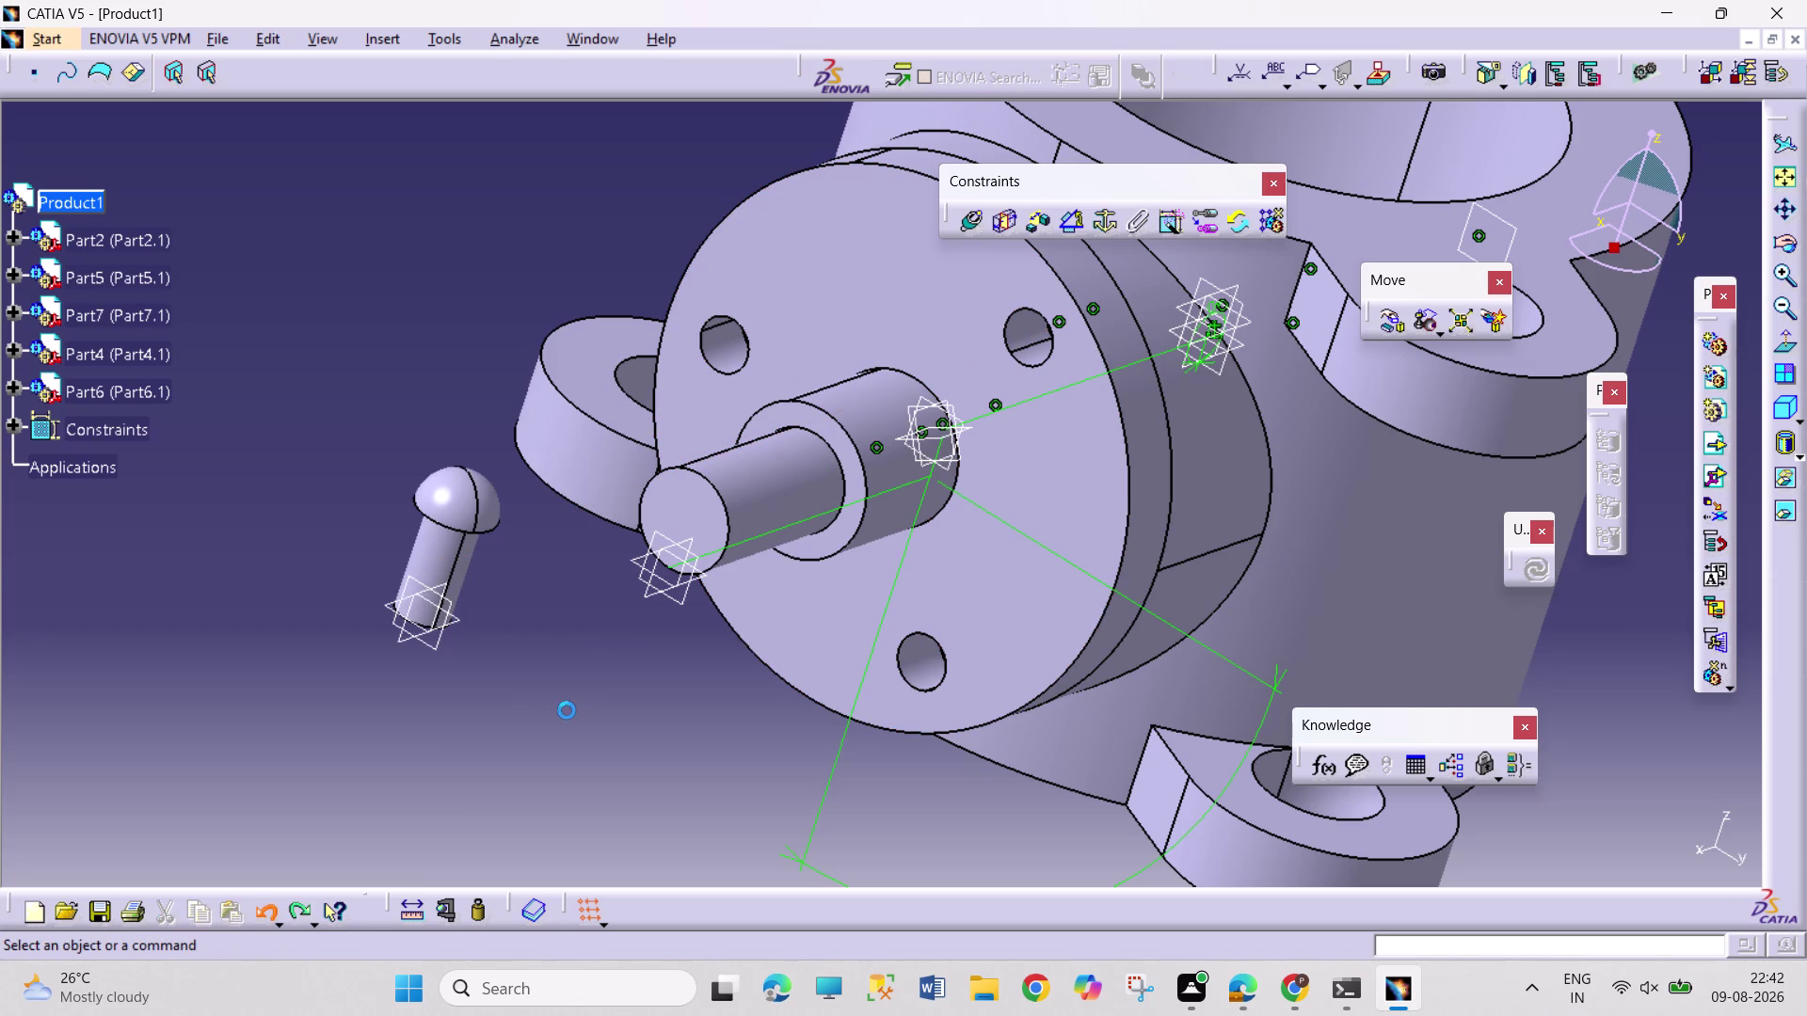
Rotate the screw about the shaft edge so it lies along the shaft.
click(566, 711)
click(1385, 320)
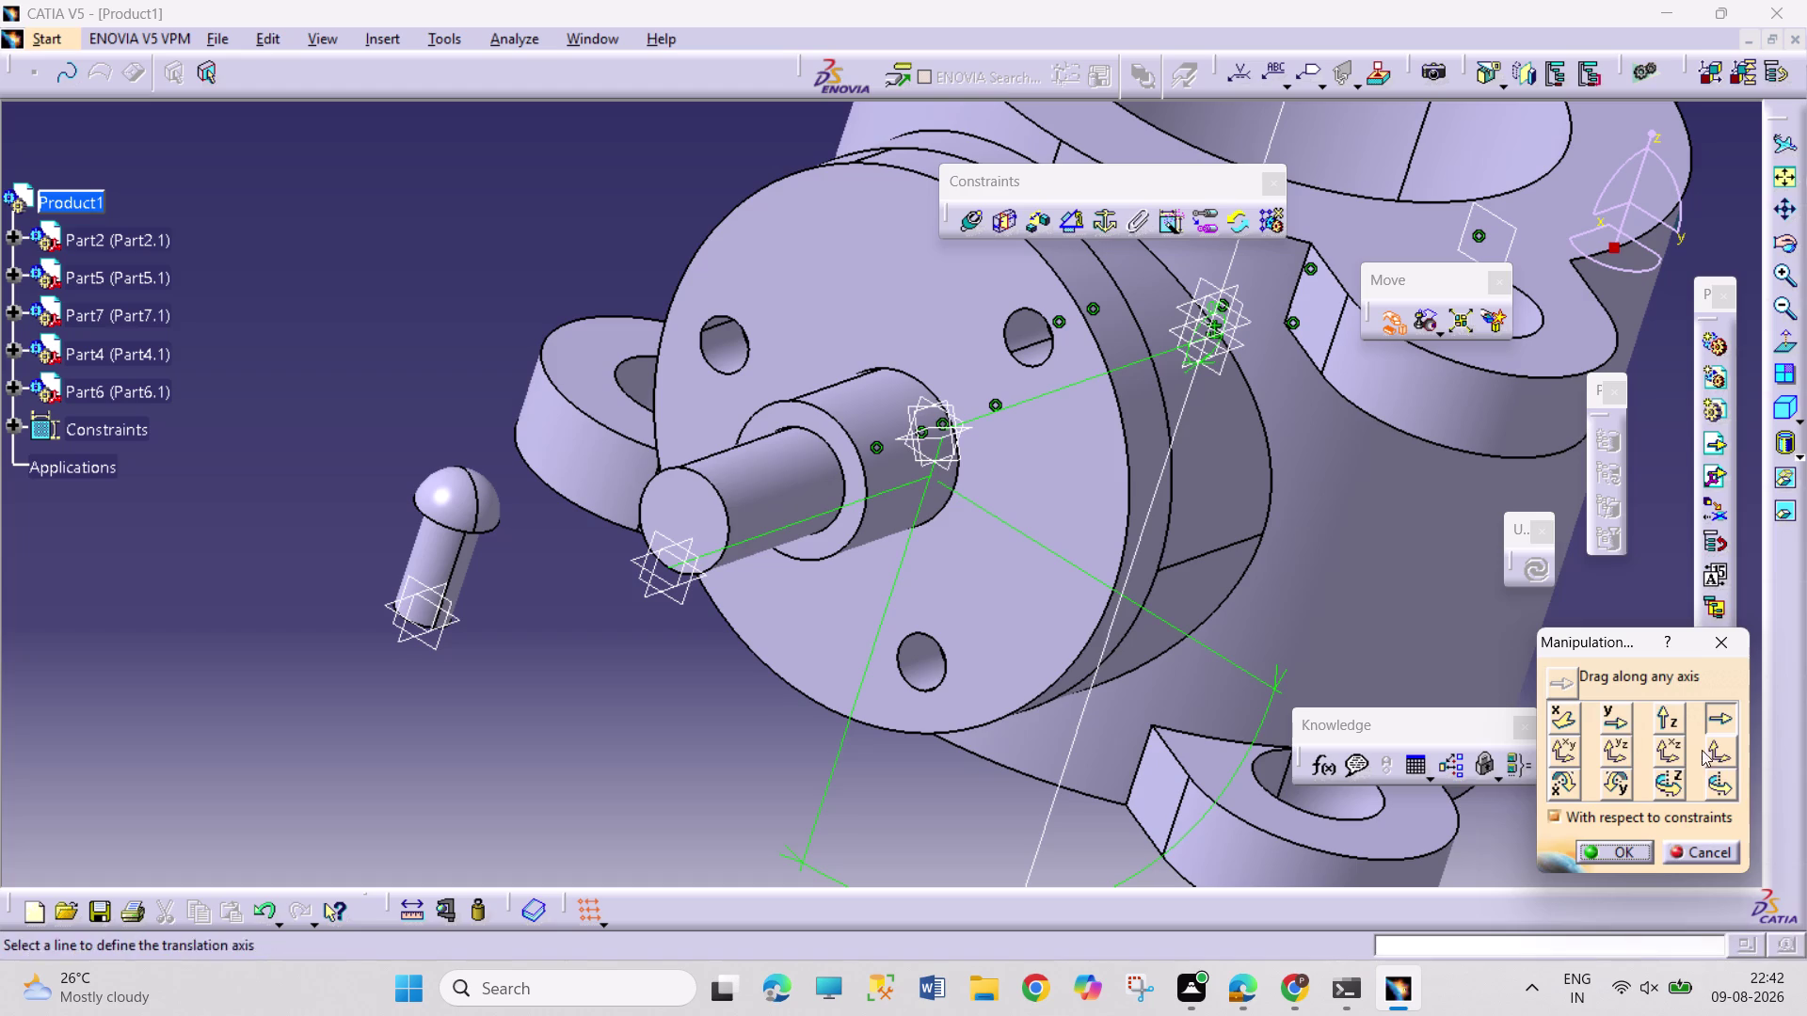
click(1724, 773)
click(1052, 405)
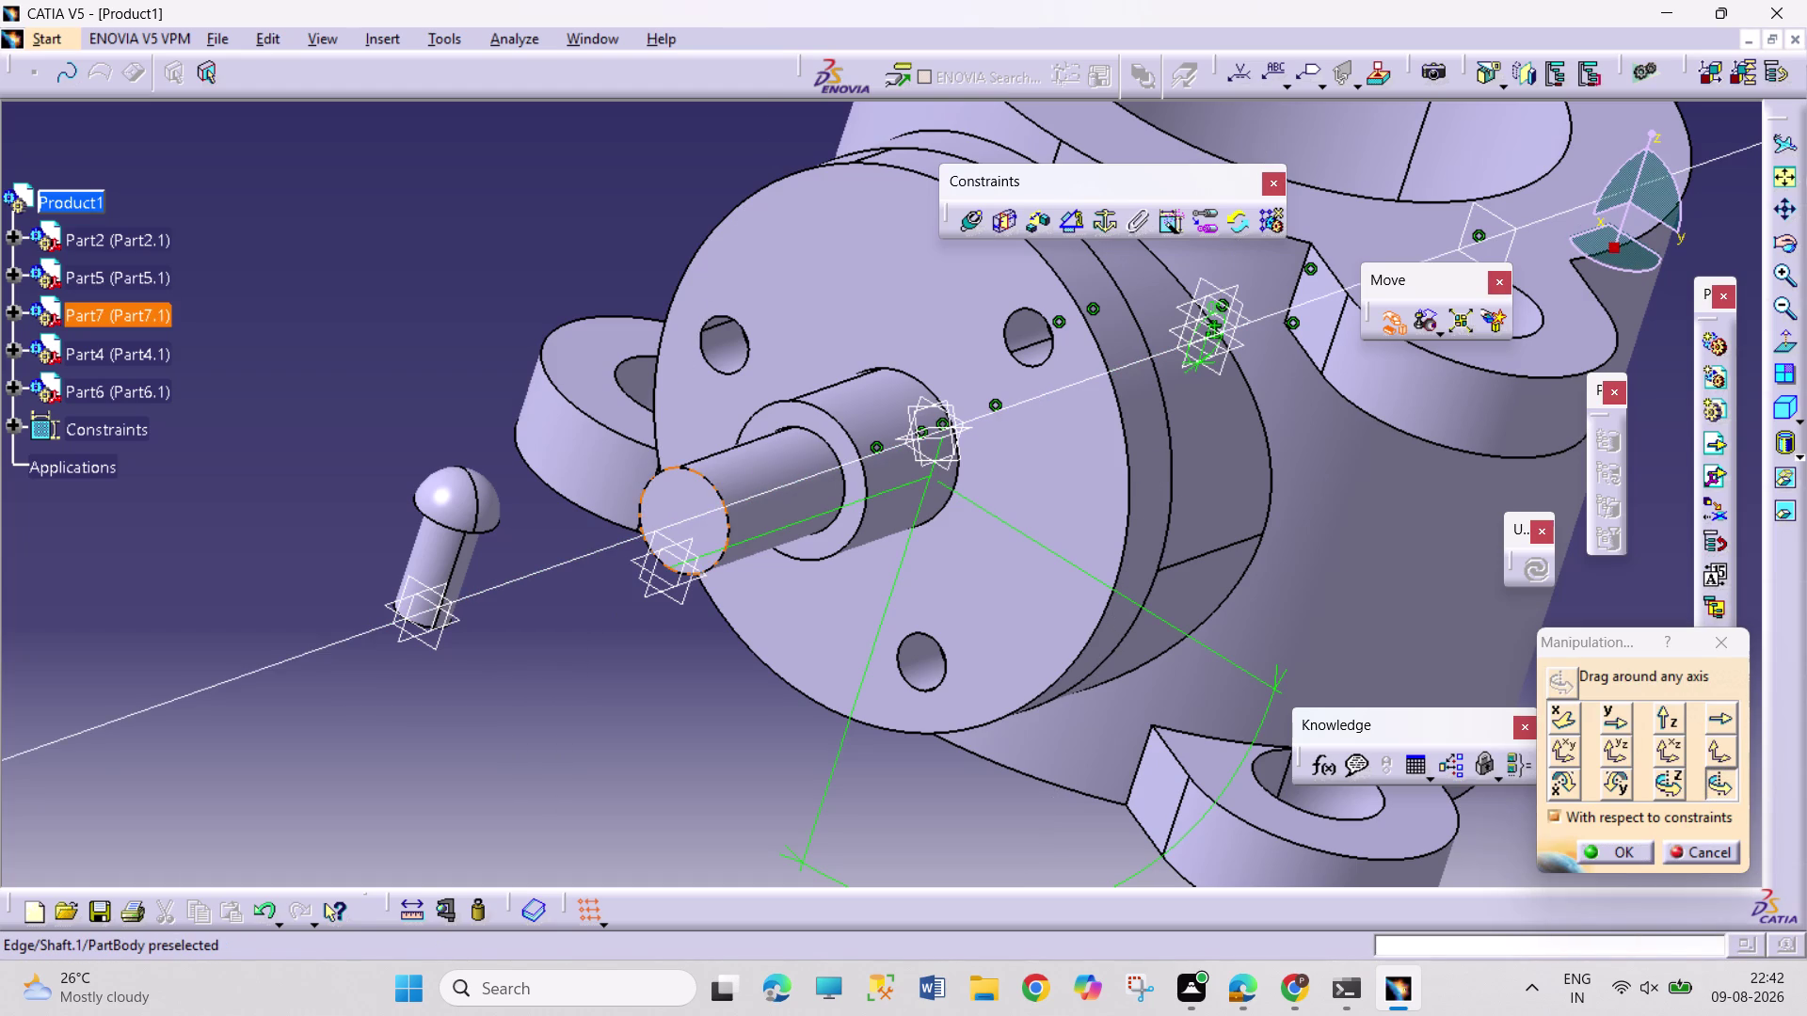
click(730, 503)
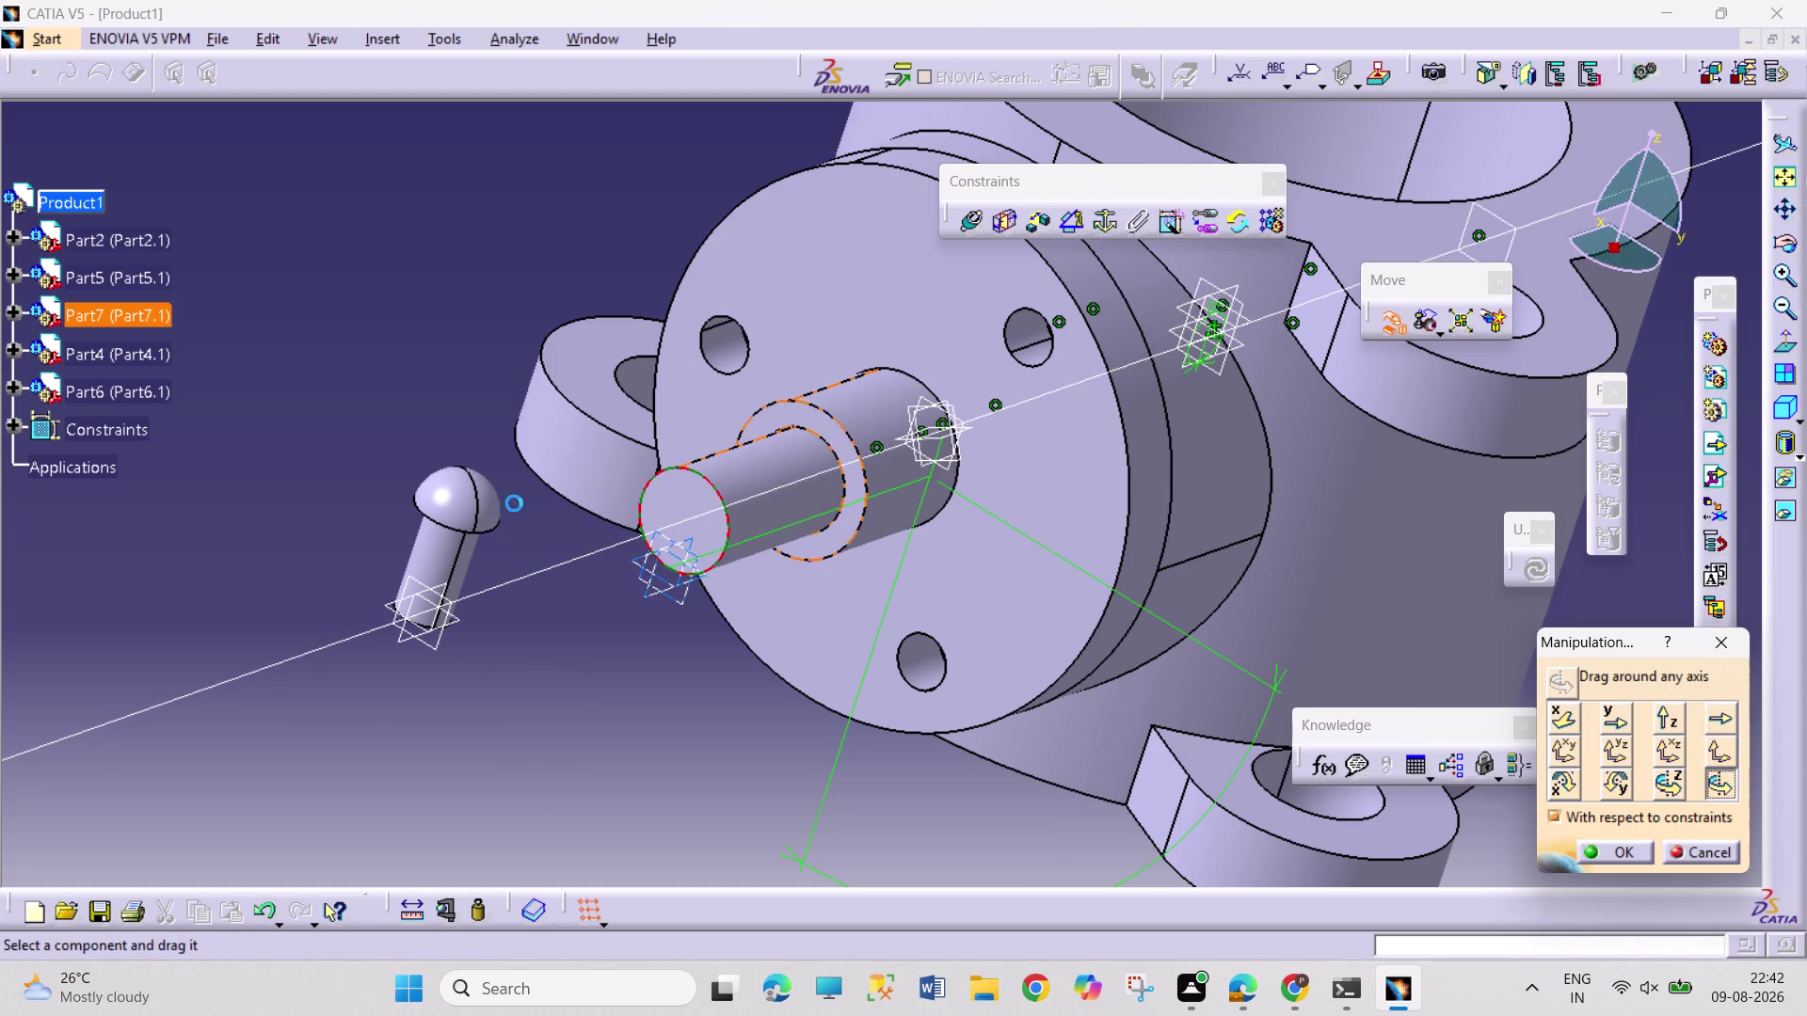
drag(458, 494, 303, 631)
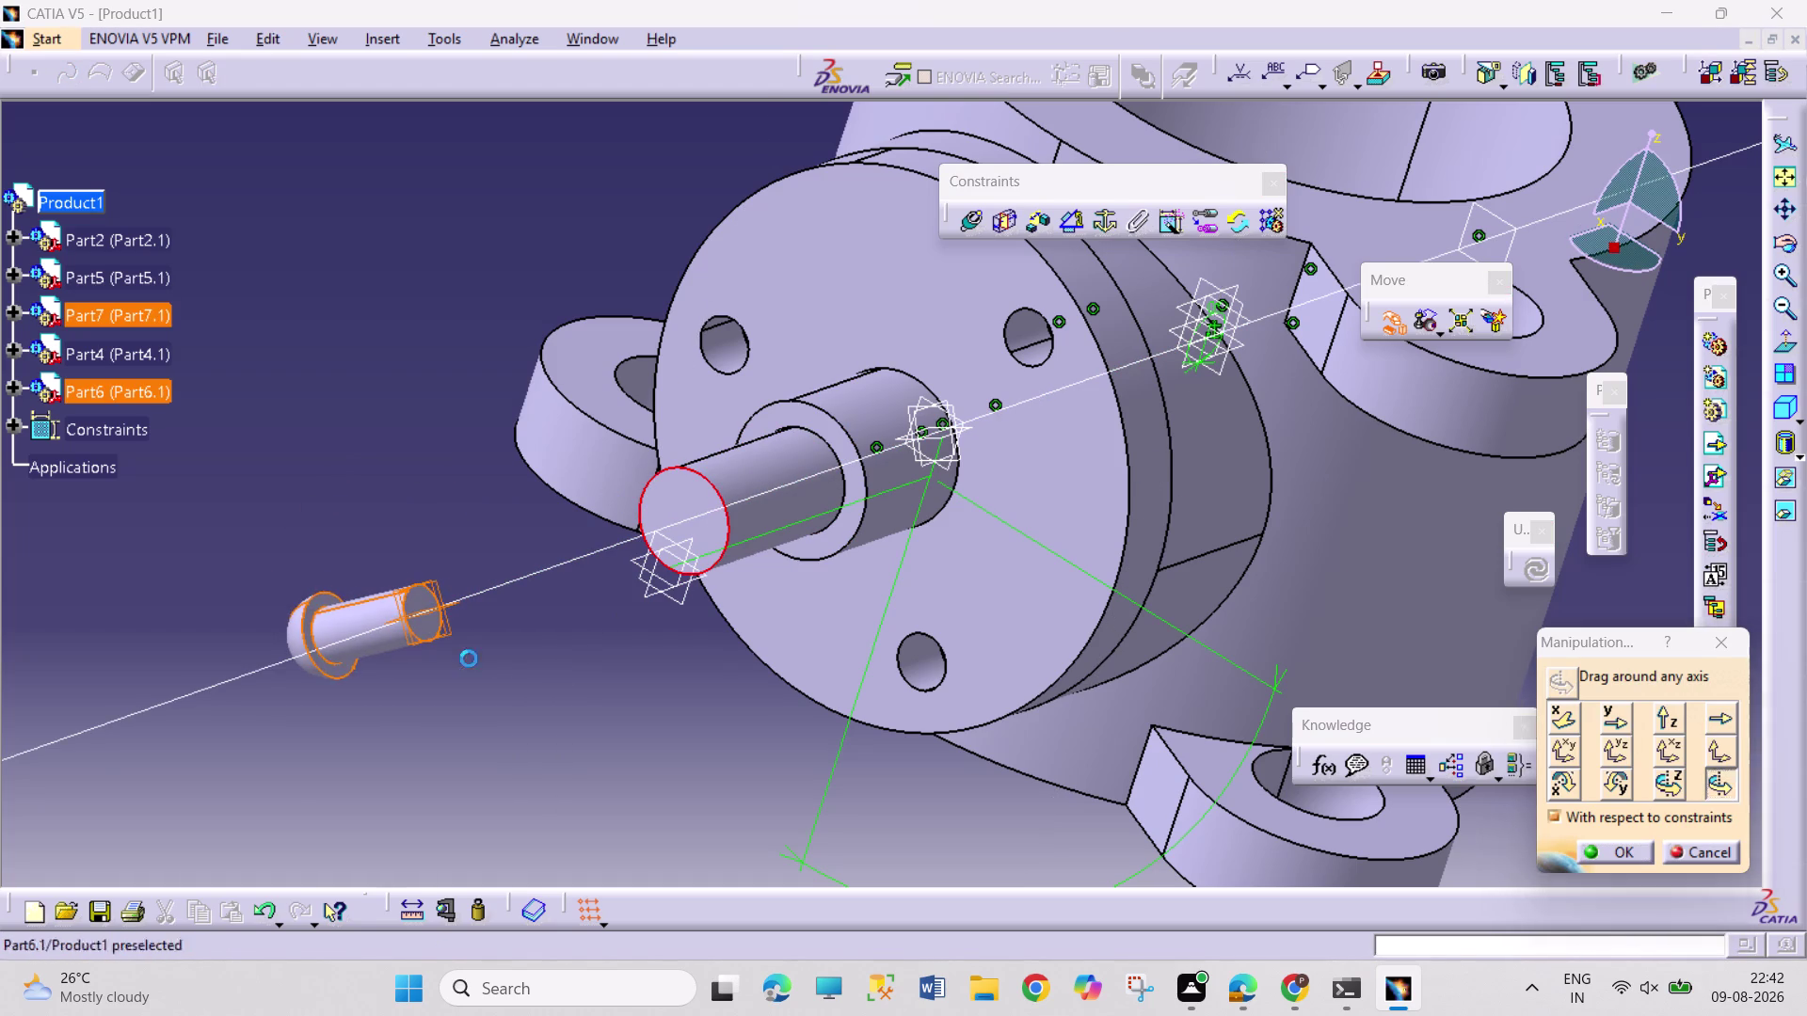
click(1604, 850)
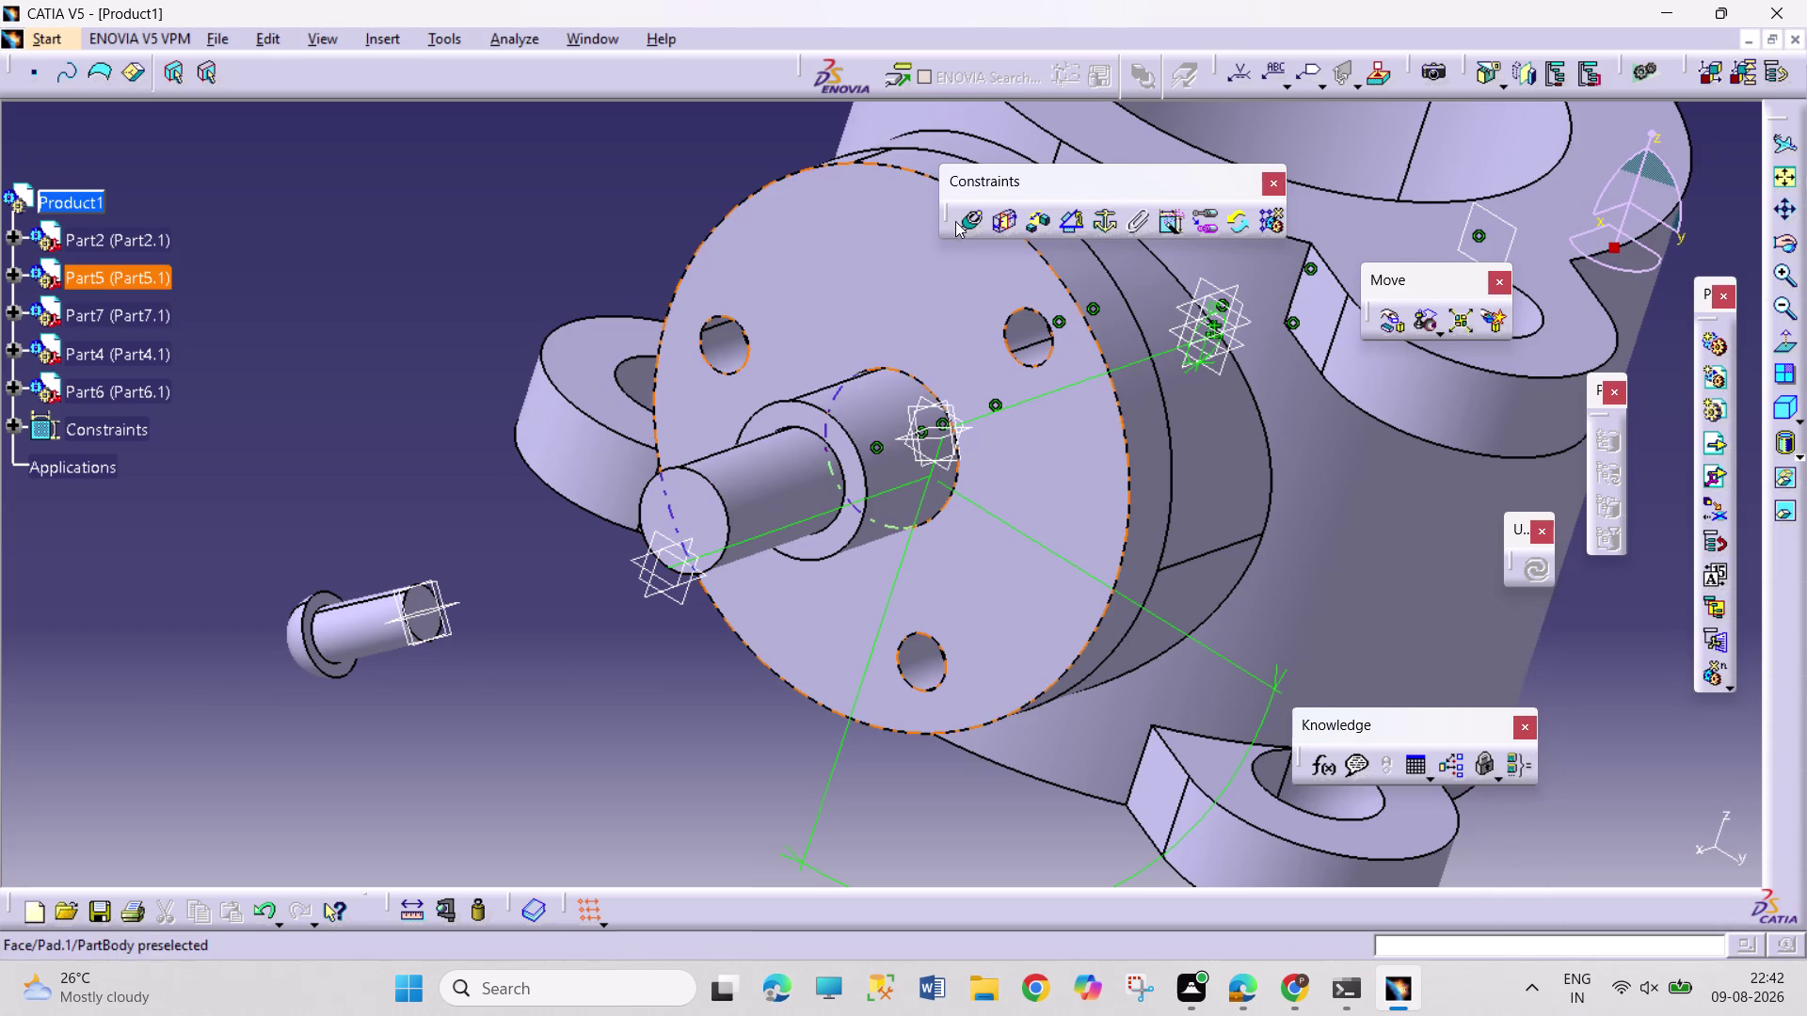
Add the Coincidence.11 constraint between the nut and shaft axes and update the assembly.
click(955, 219)
click(1021, 336)
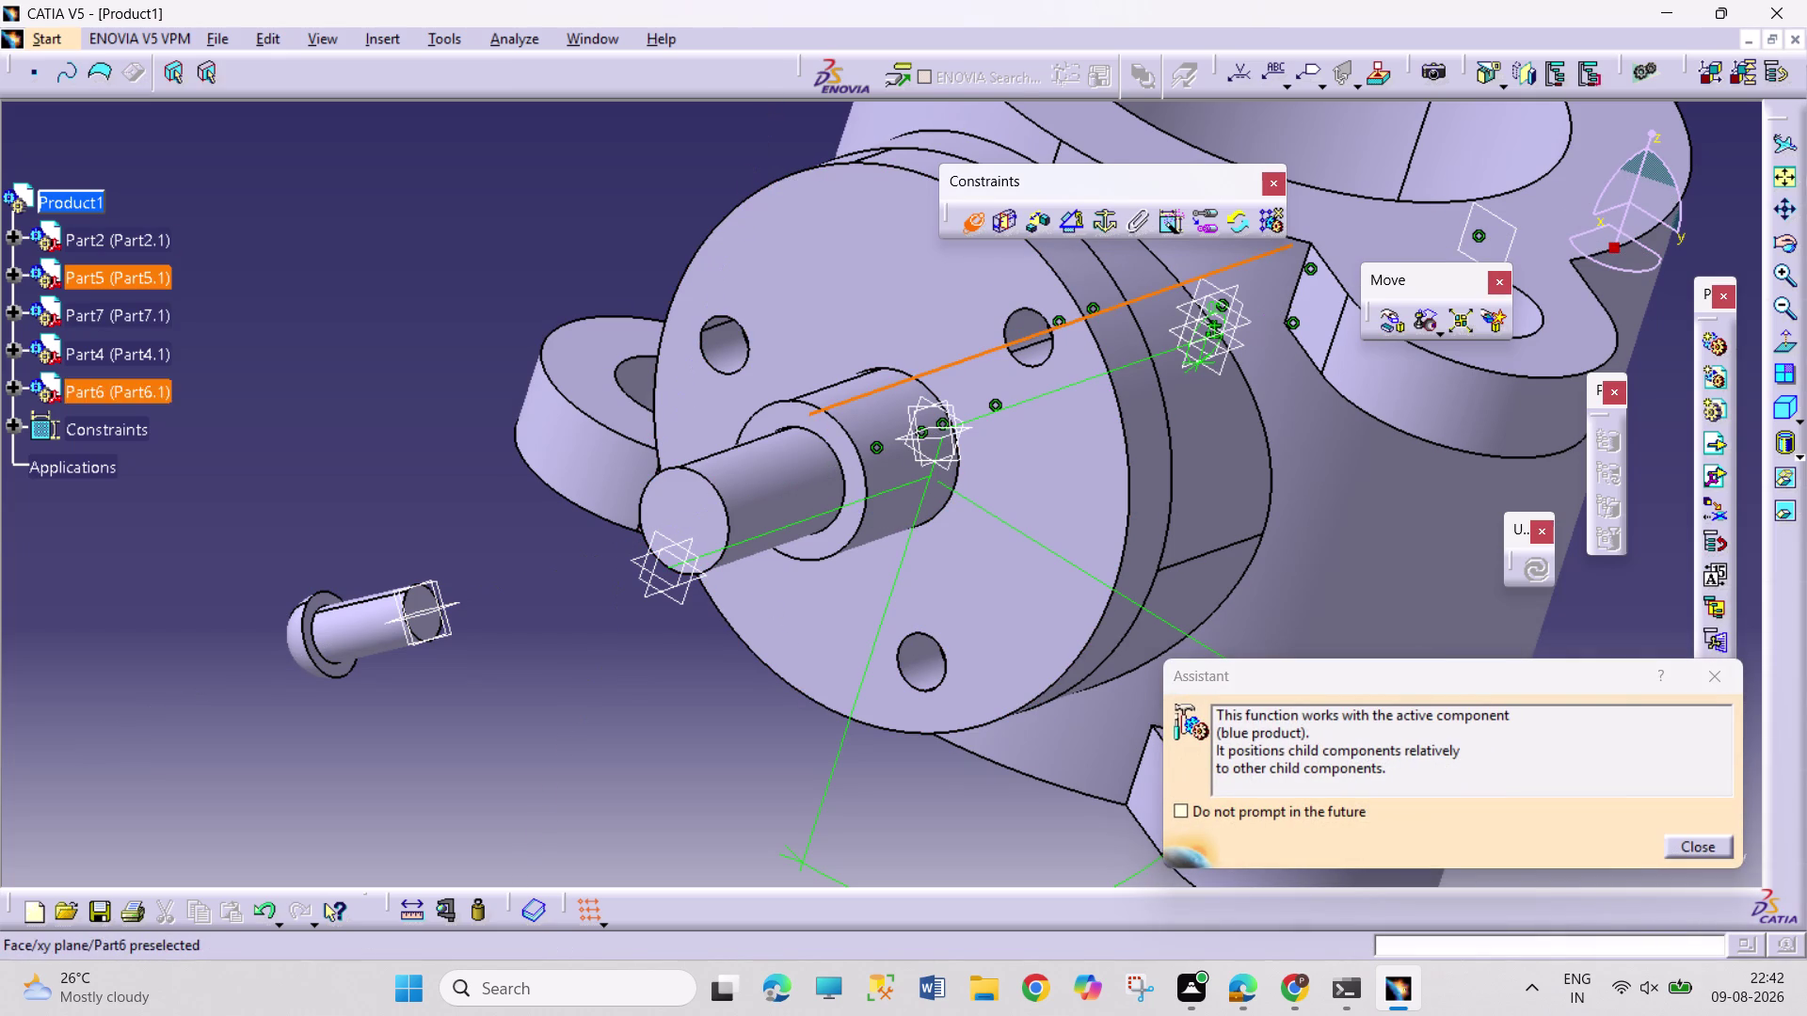
click(349, 616)
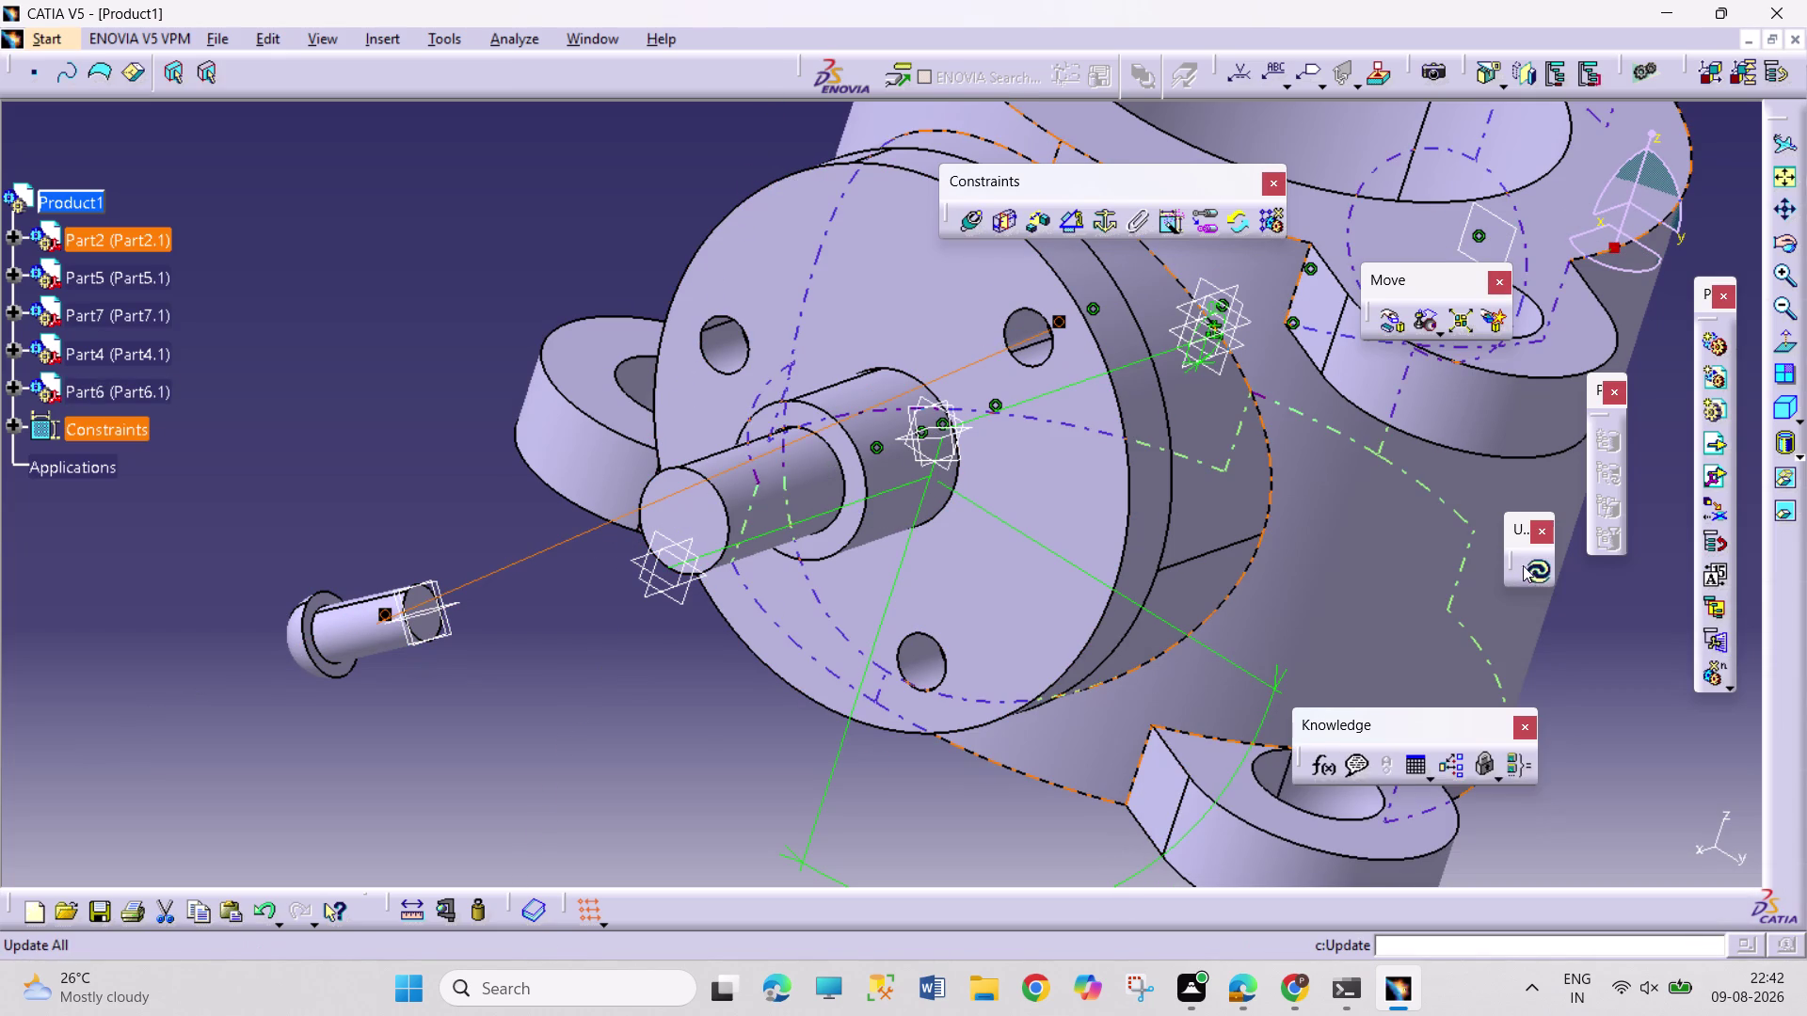
click(1540, 567)
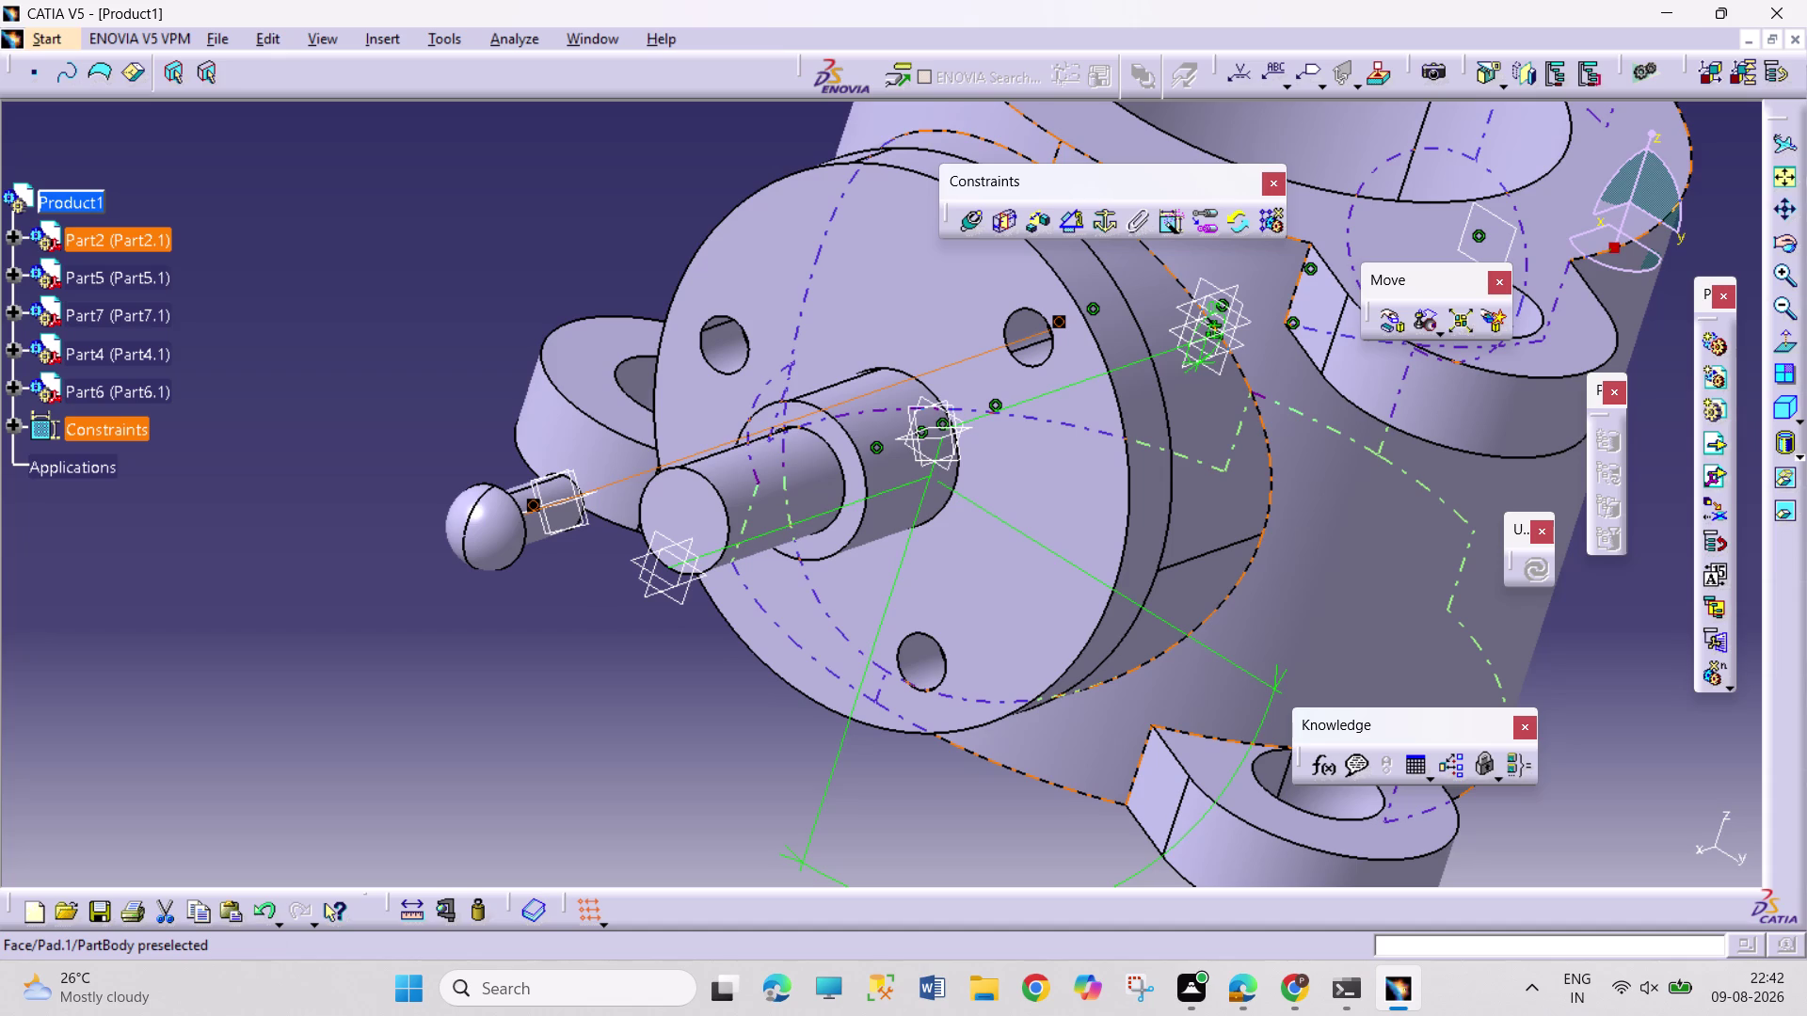
Orbit around the assembly and expand the Part6 and Part2 branches in the tree.
middle_drag(1583, 599, 1347, 603)
right_drag(1536, 592, 1348, 603)
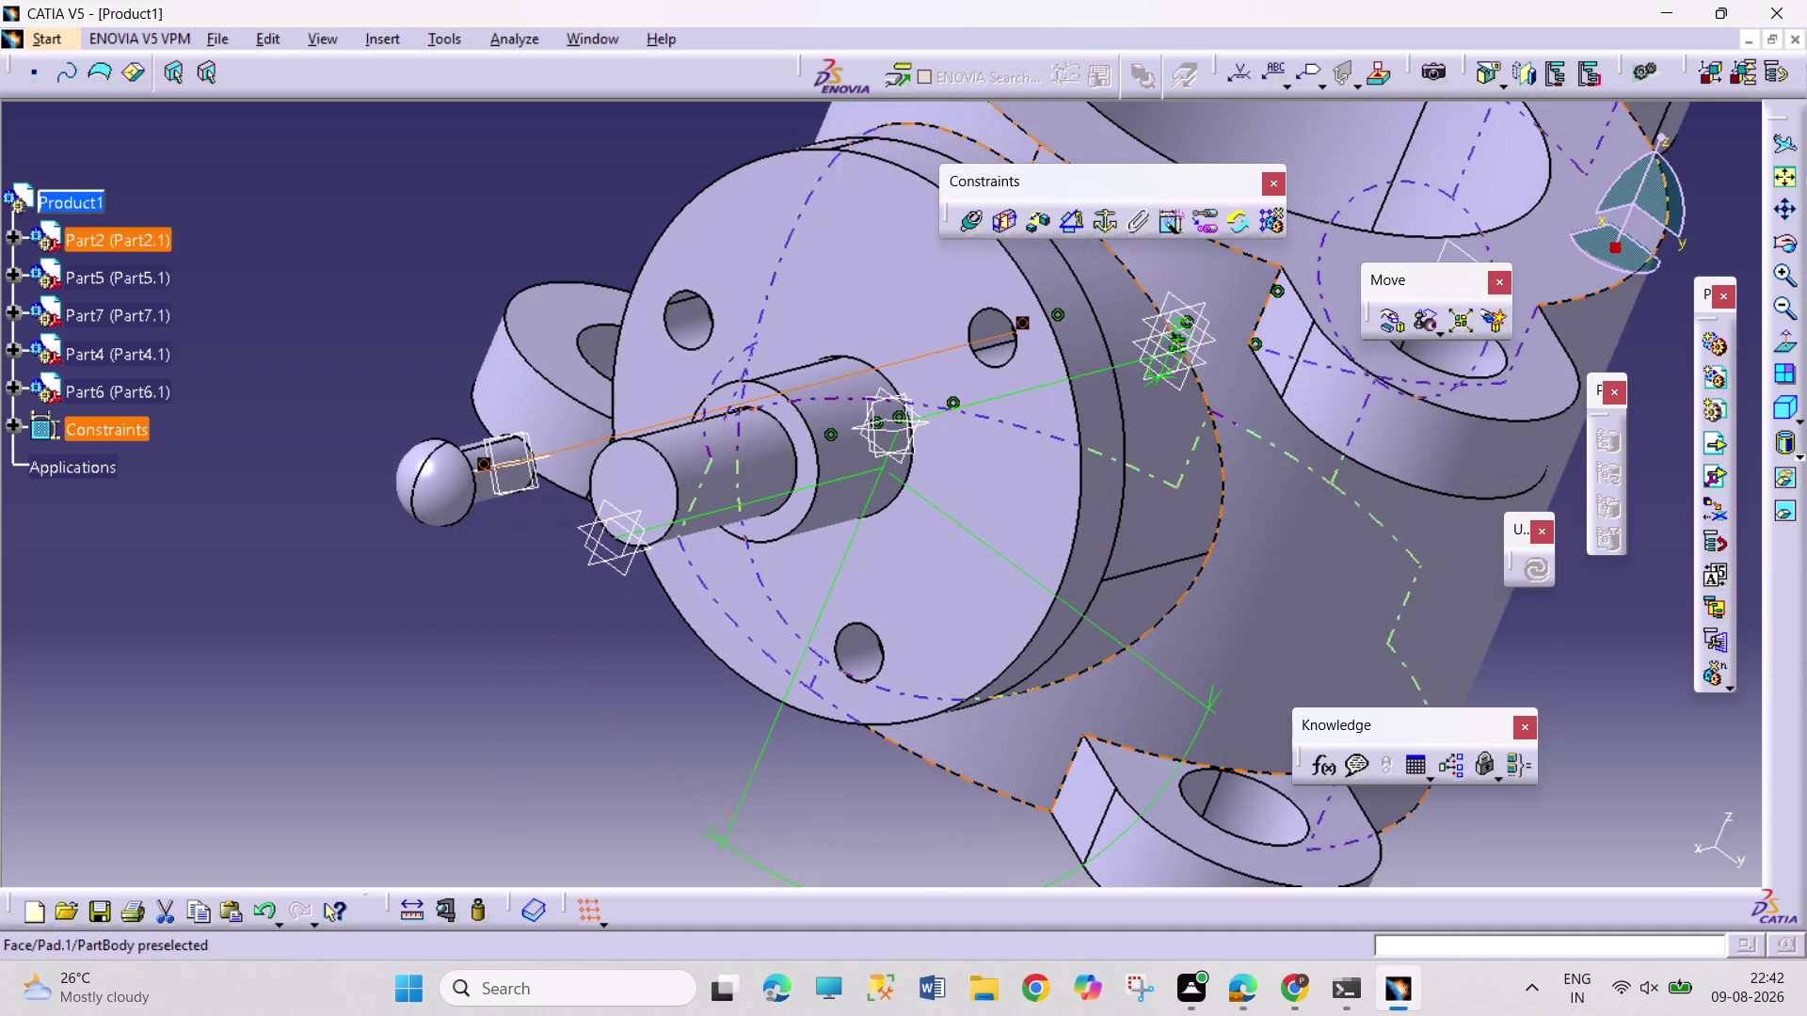
middle_drag(952, 762, 934, 737)
right_drag(946, 723, 933, 737)
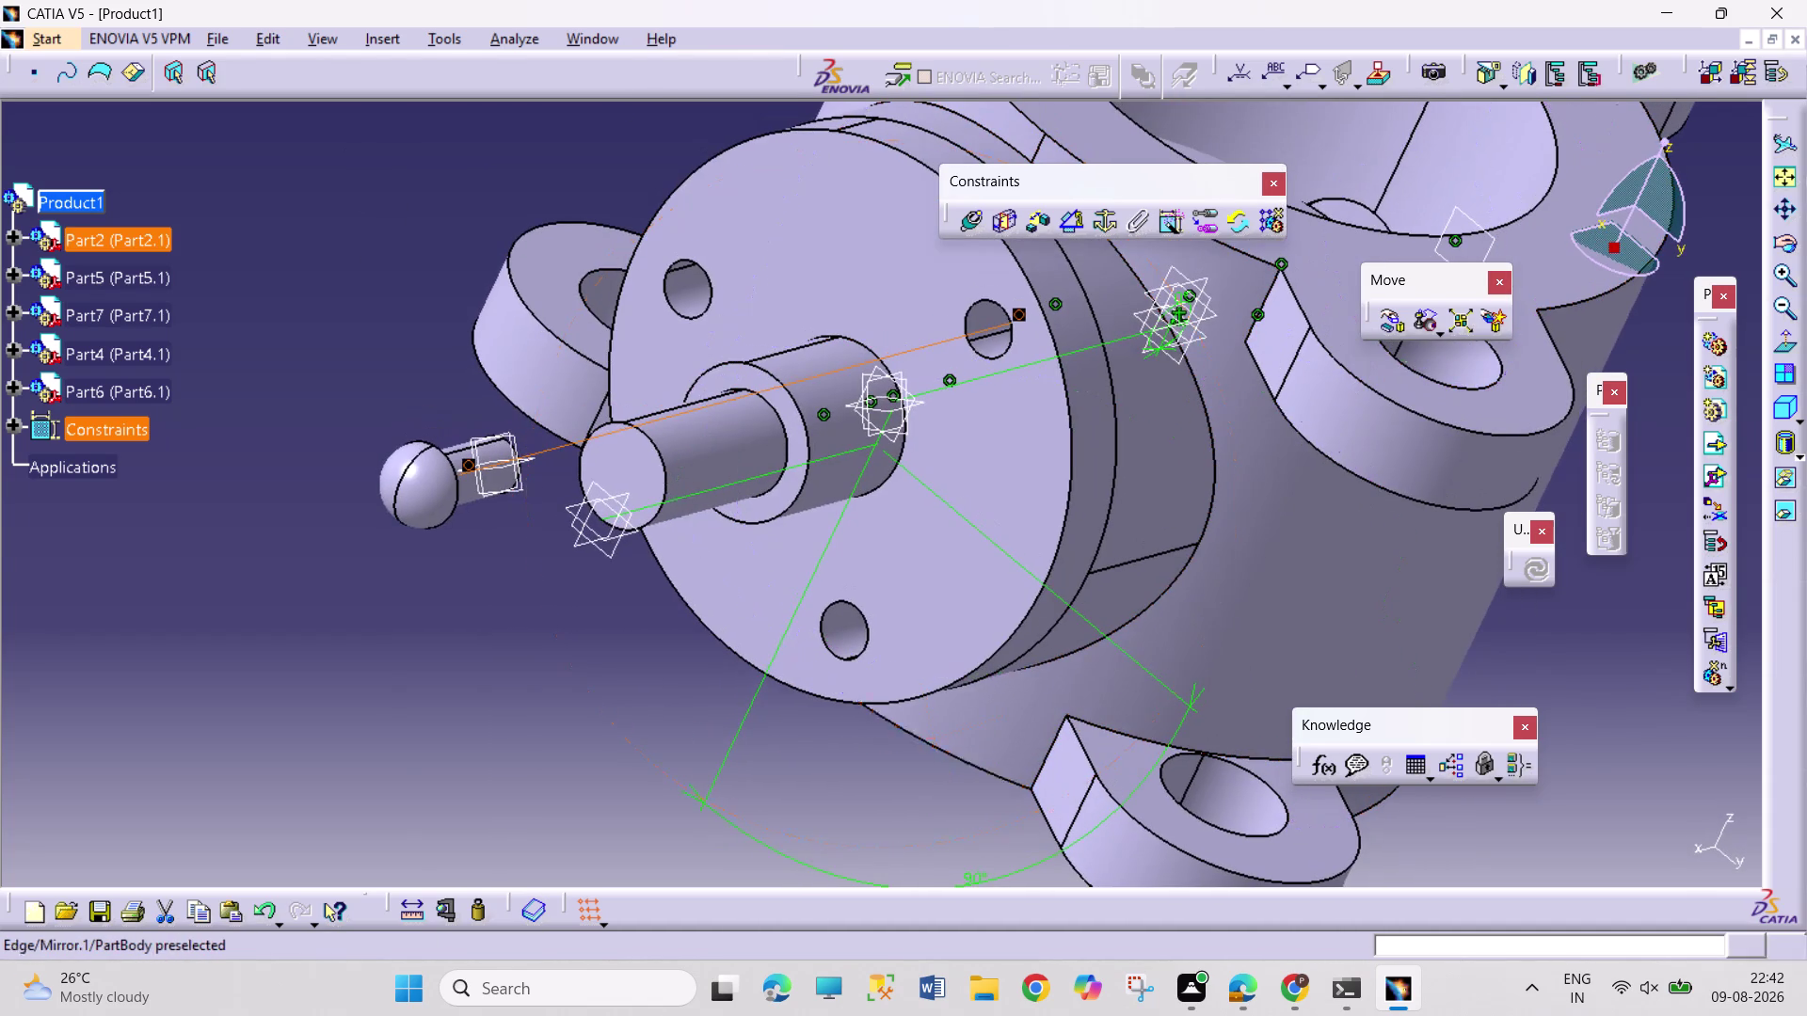
click(17, 385)
click(40, 428)
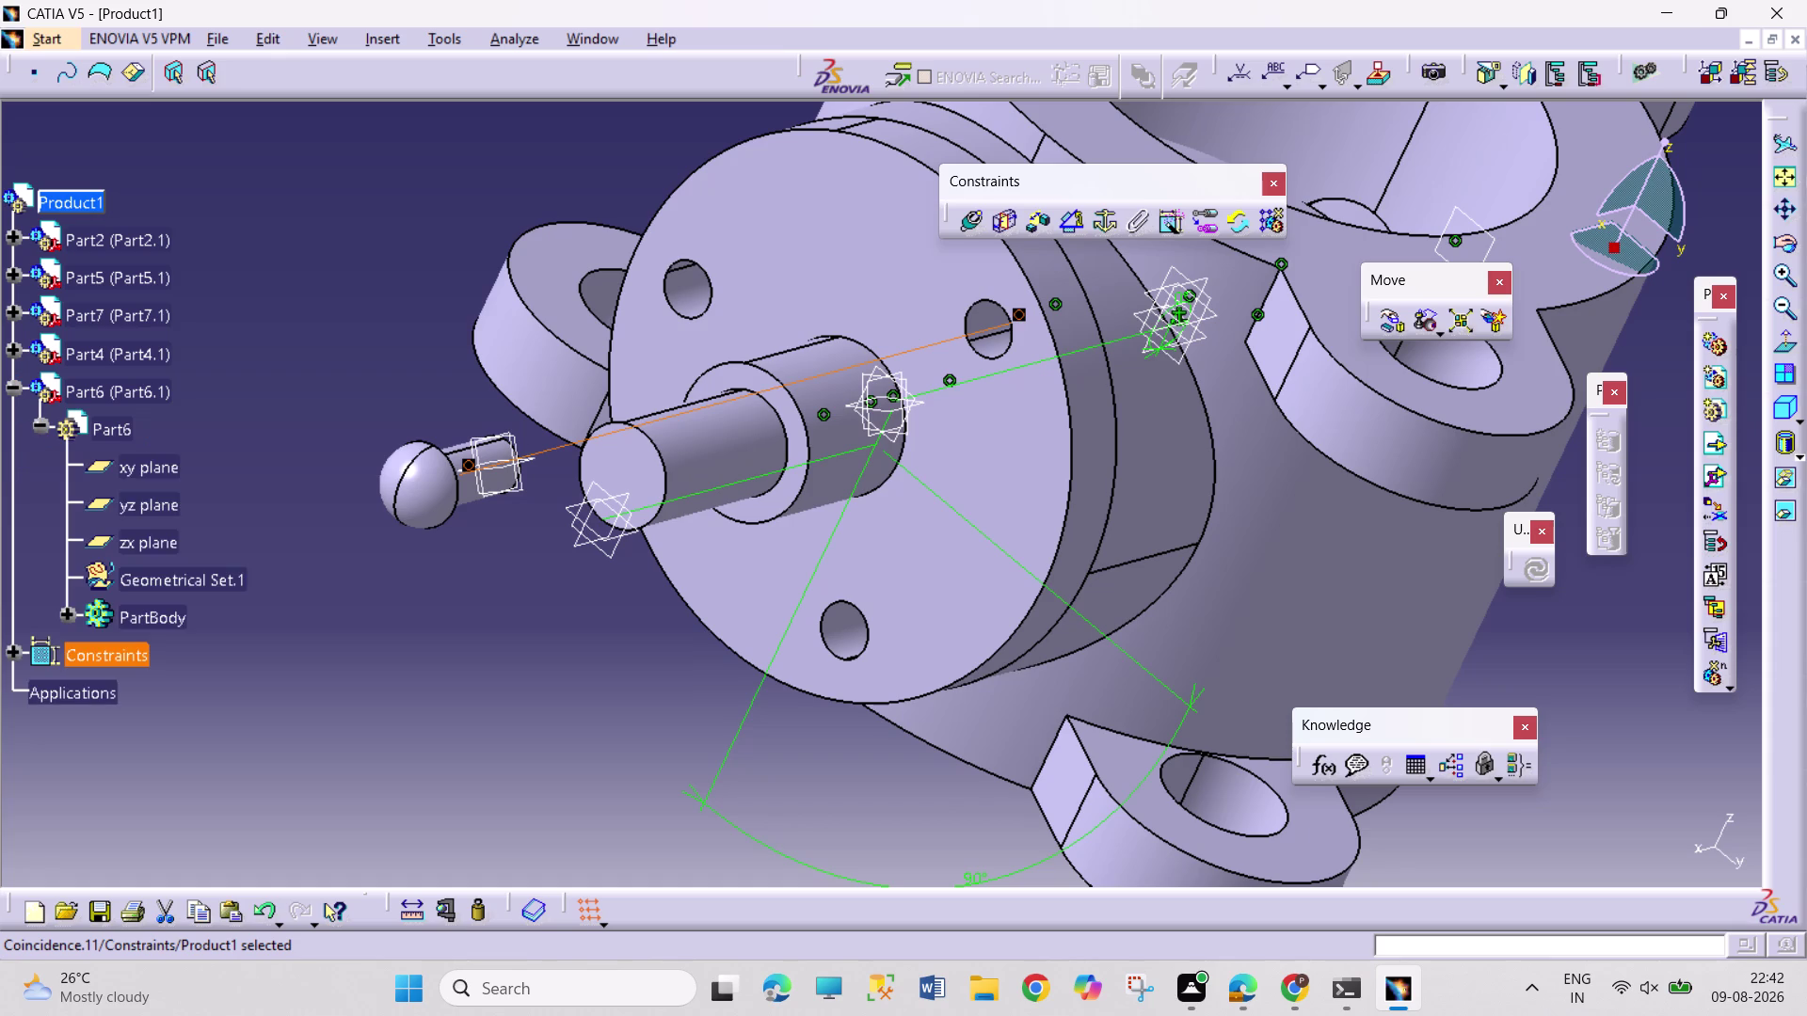
click(16, 239)
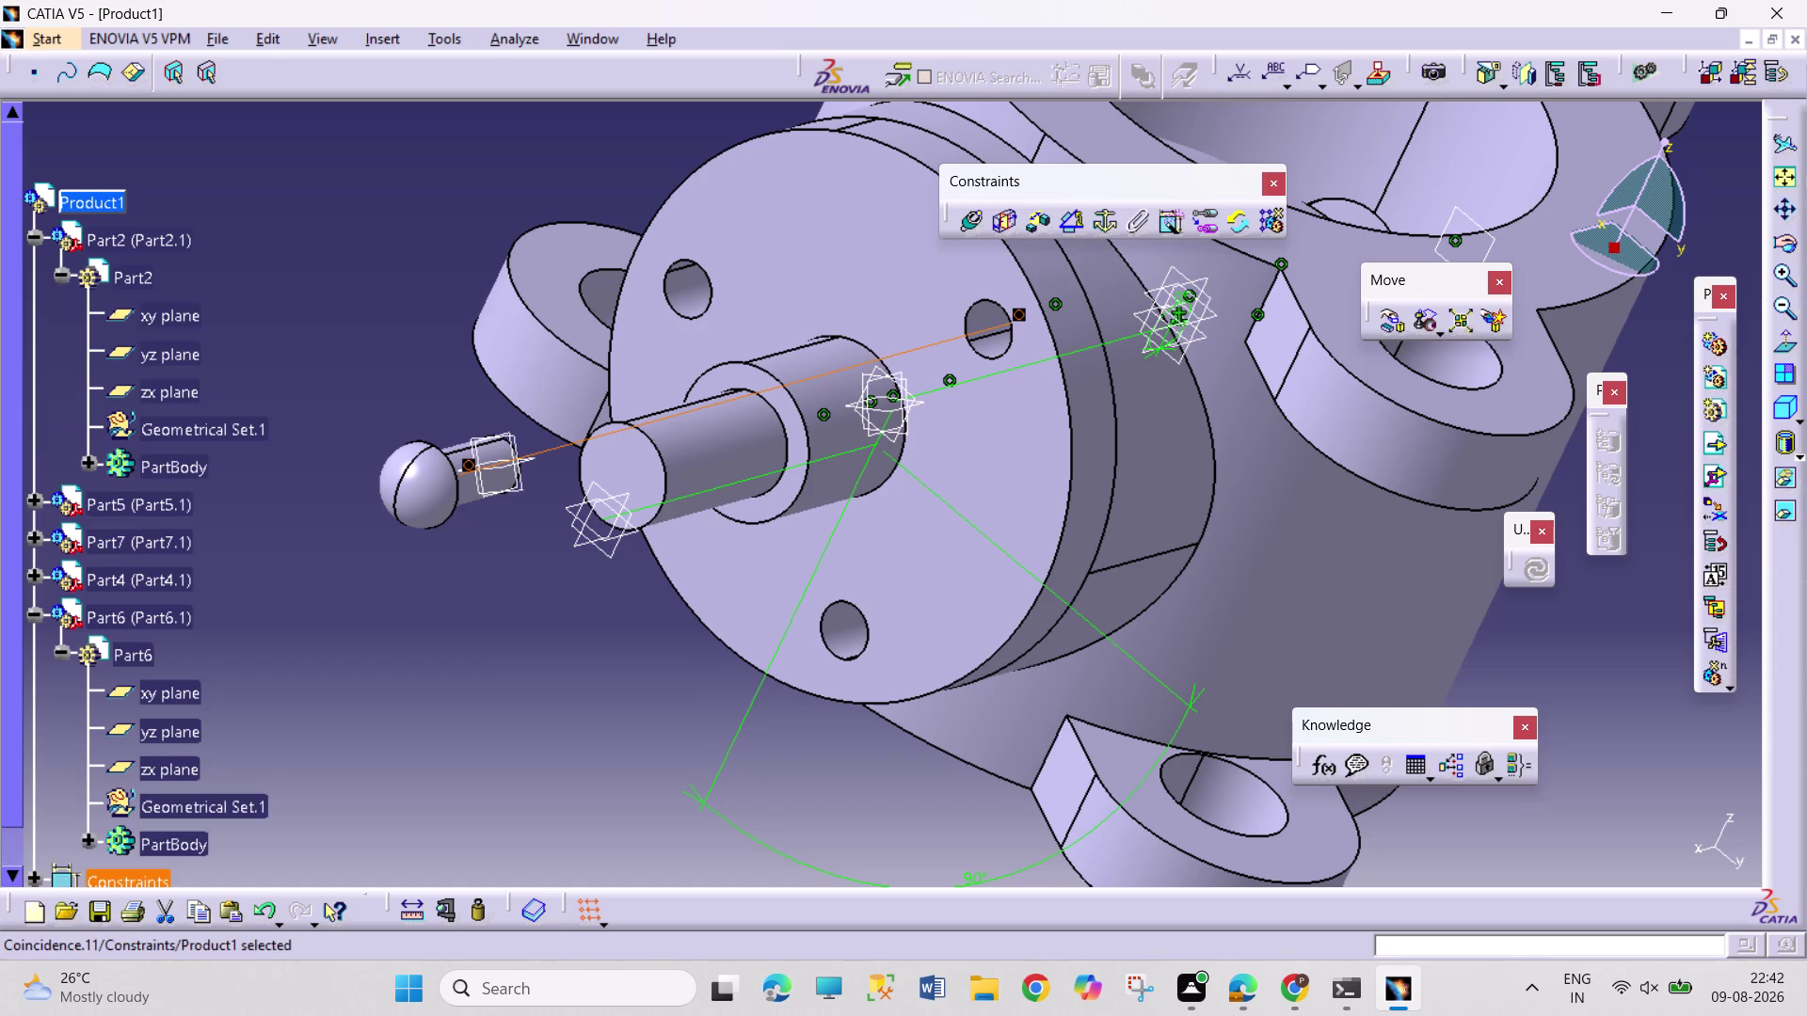
Add a 90° angle constraint (Angle.12) between the Part2 and Part6 xy planes.
click(161, 300)
scroll(down, 3)
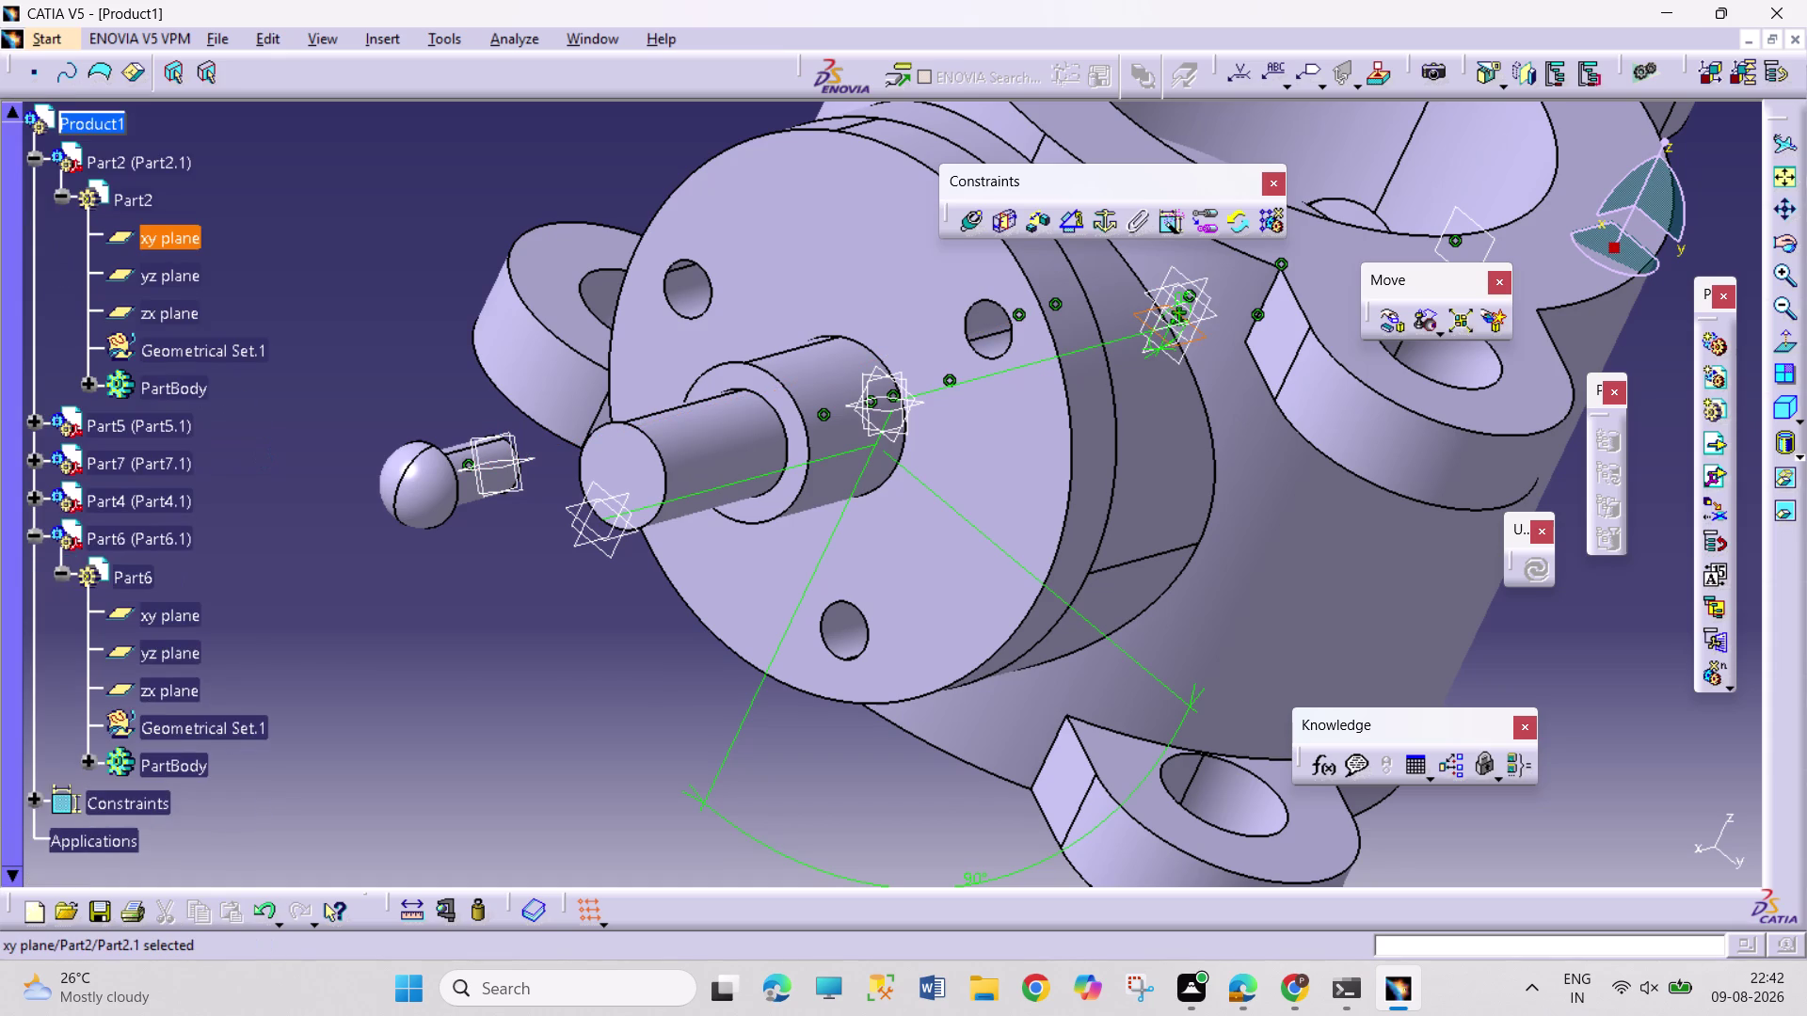
click(185, 612)
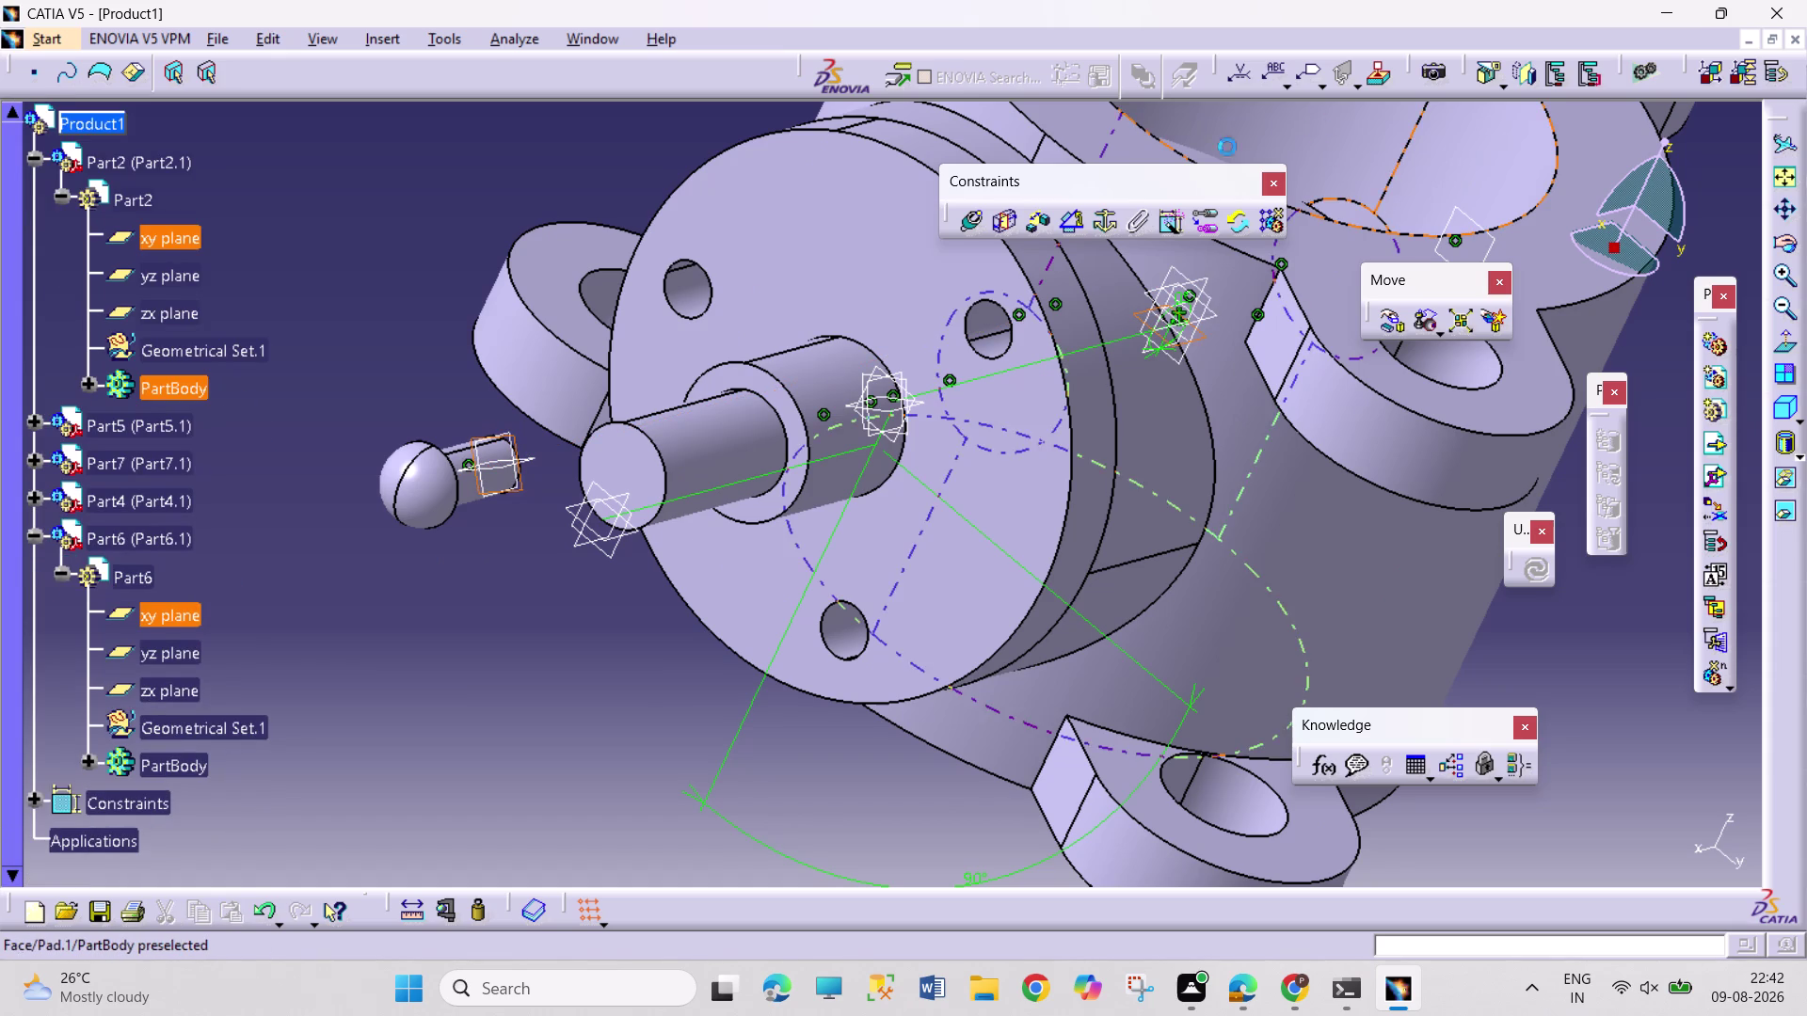
click(1056, 222)
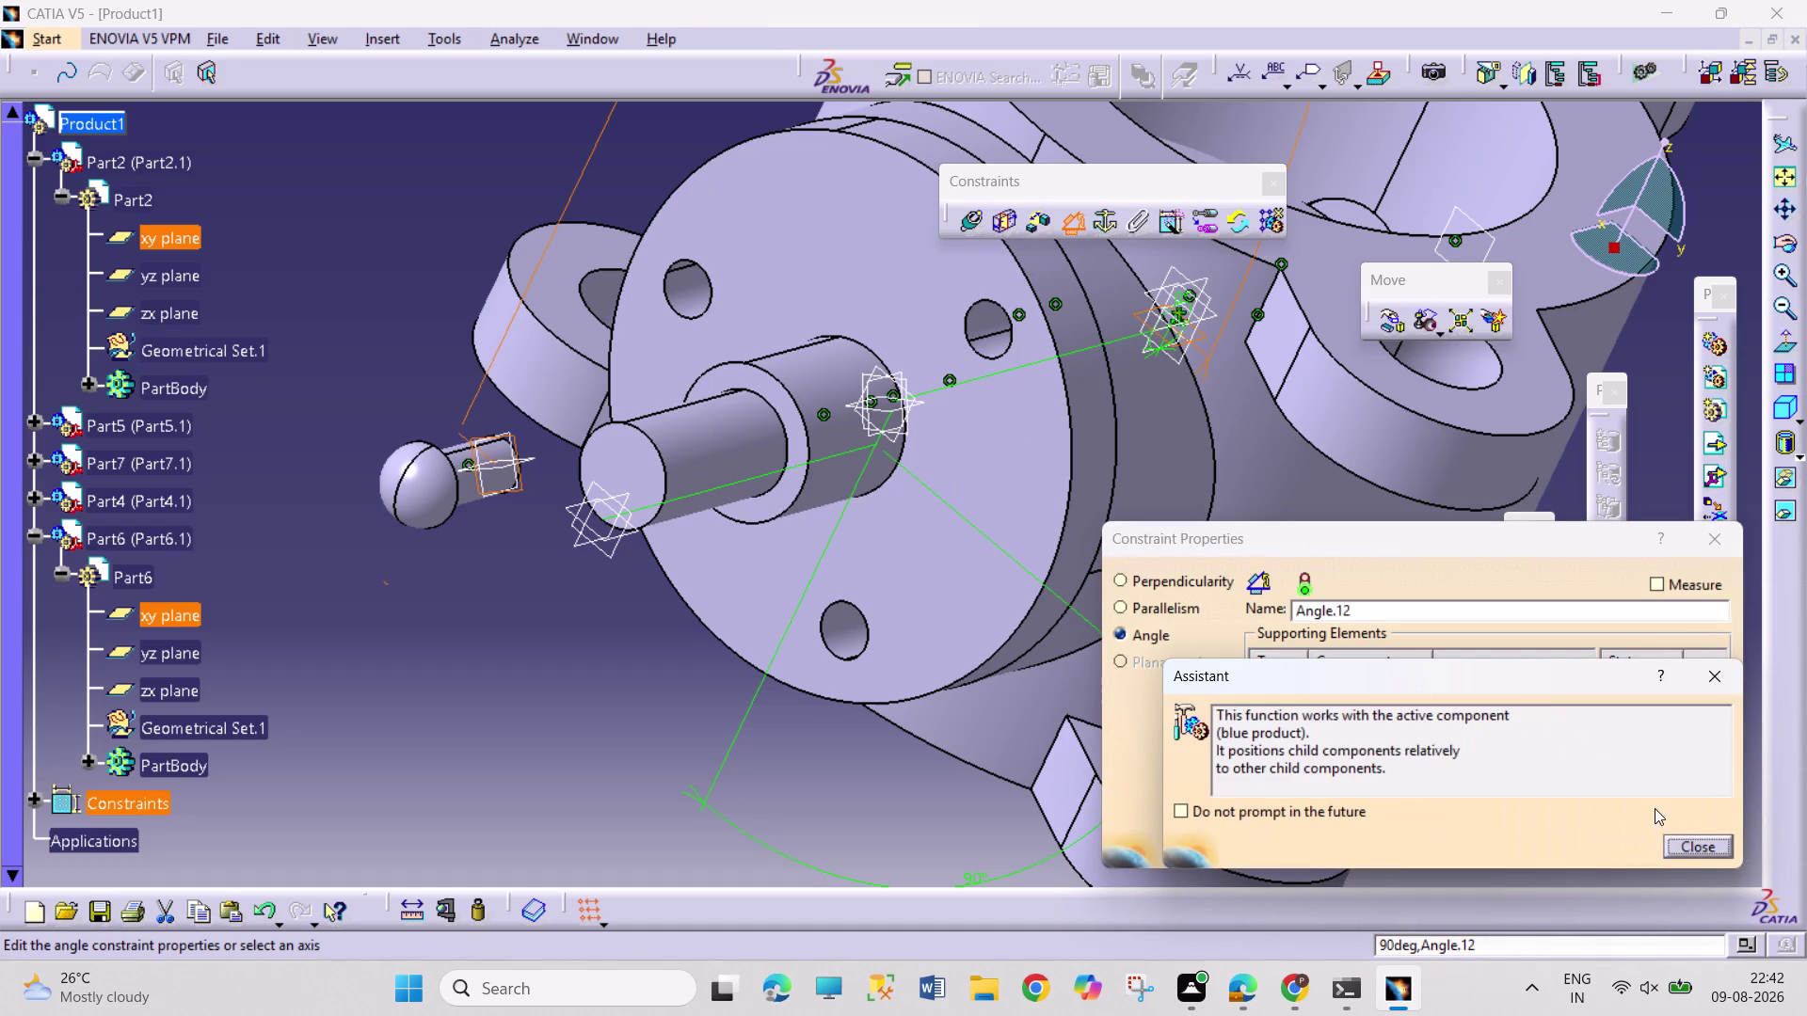
click(1704, 852)
click(1631, 845)
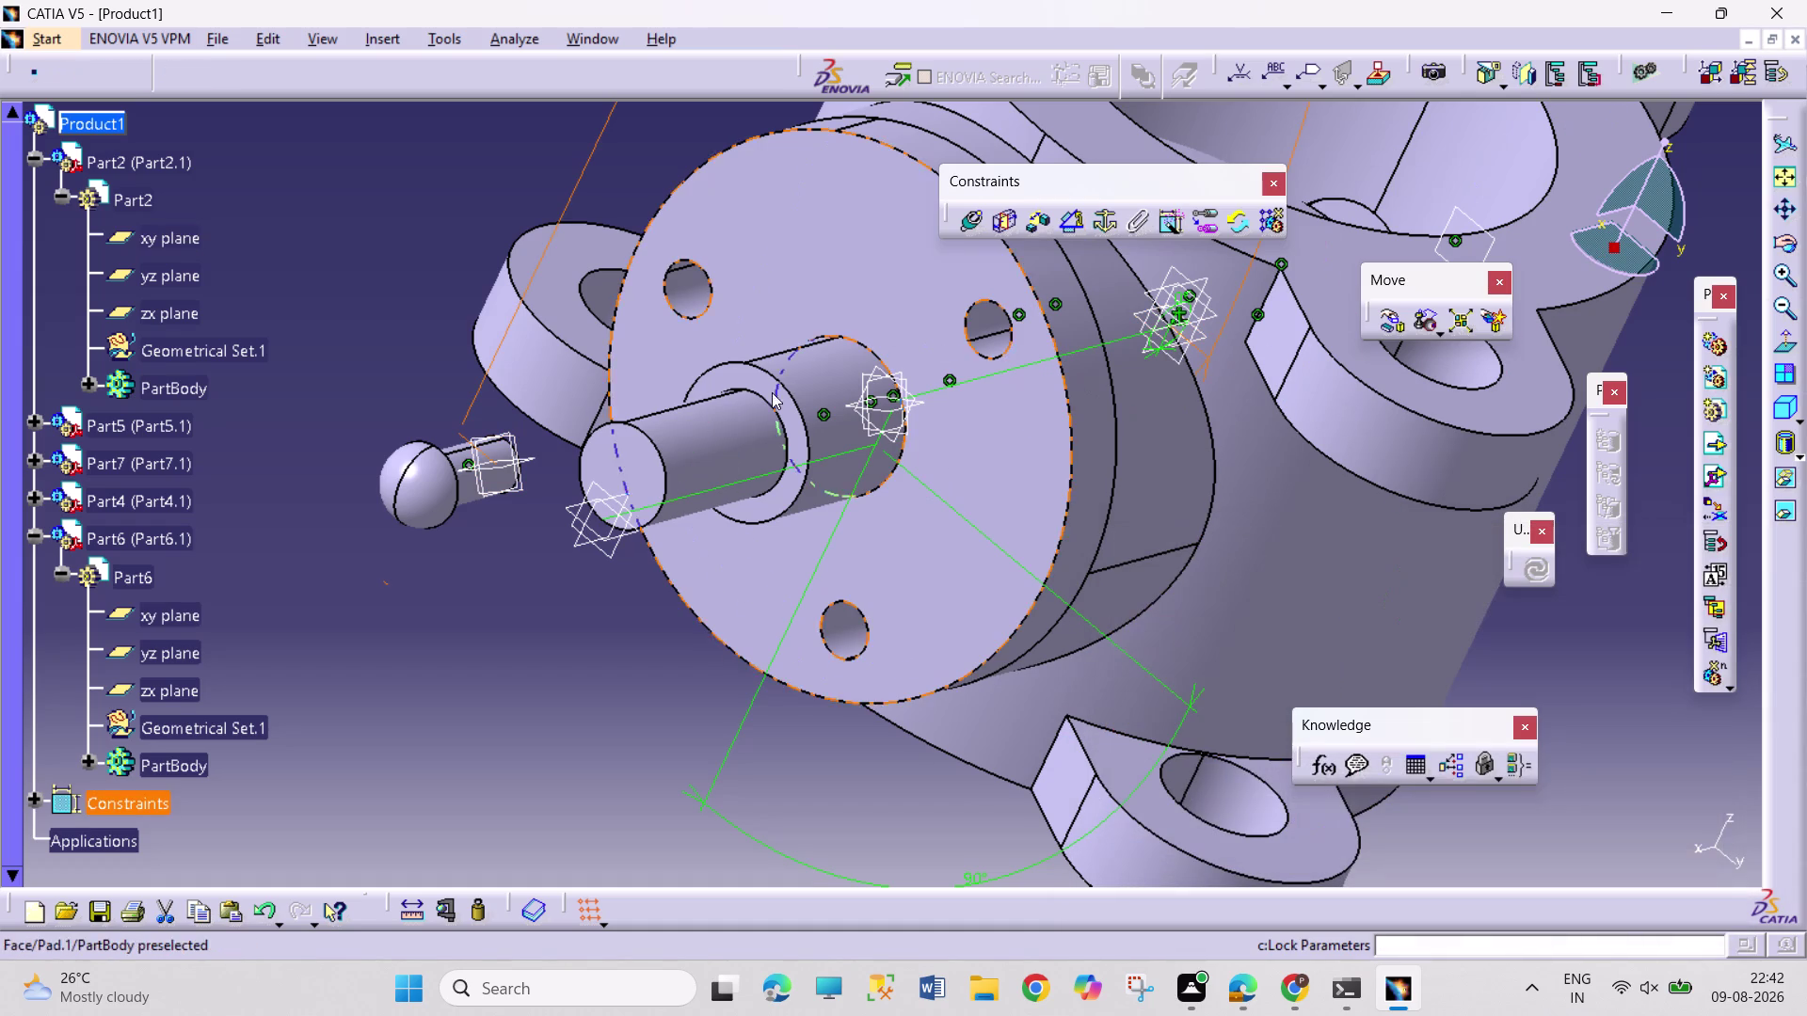
Orbit around the assembly to inspect the nut, ending on the shaft end face.
middle_drag(631, 520, 508, 501)
right_drag(594, 519, 508, 501)
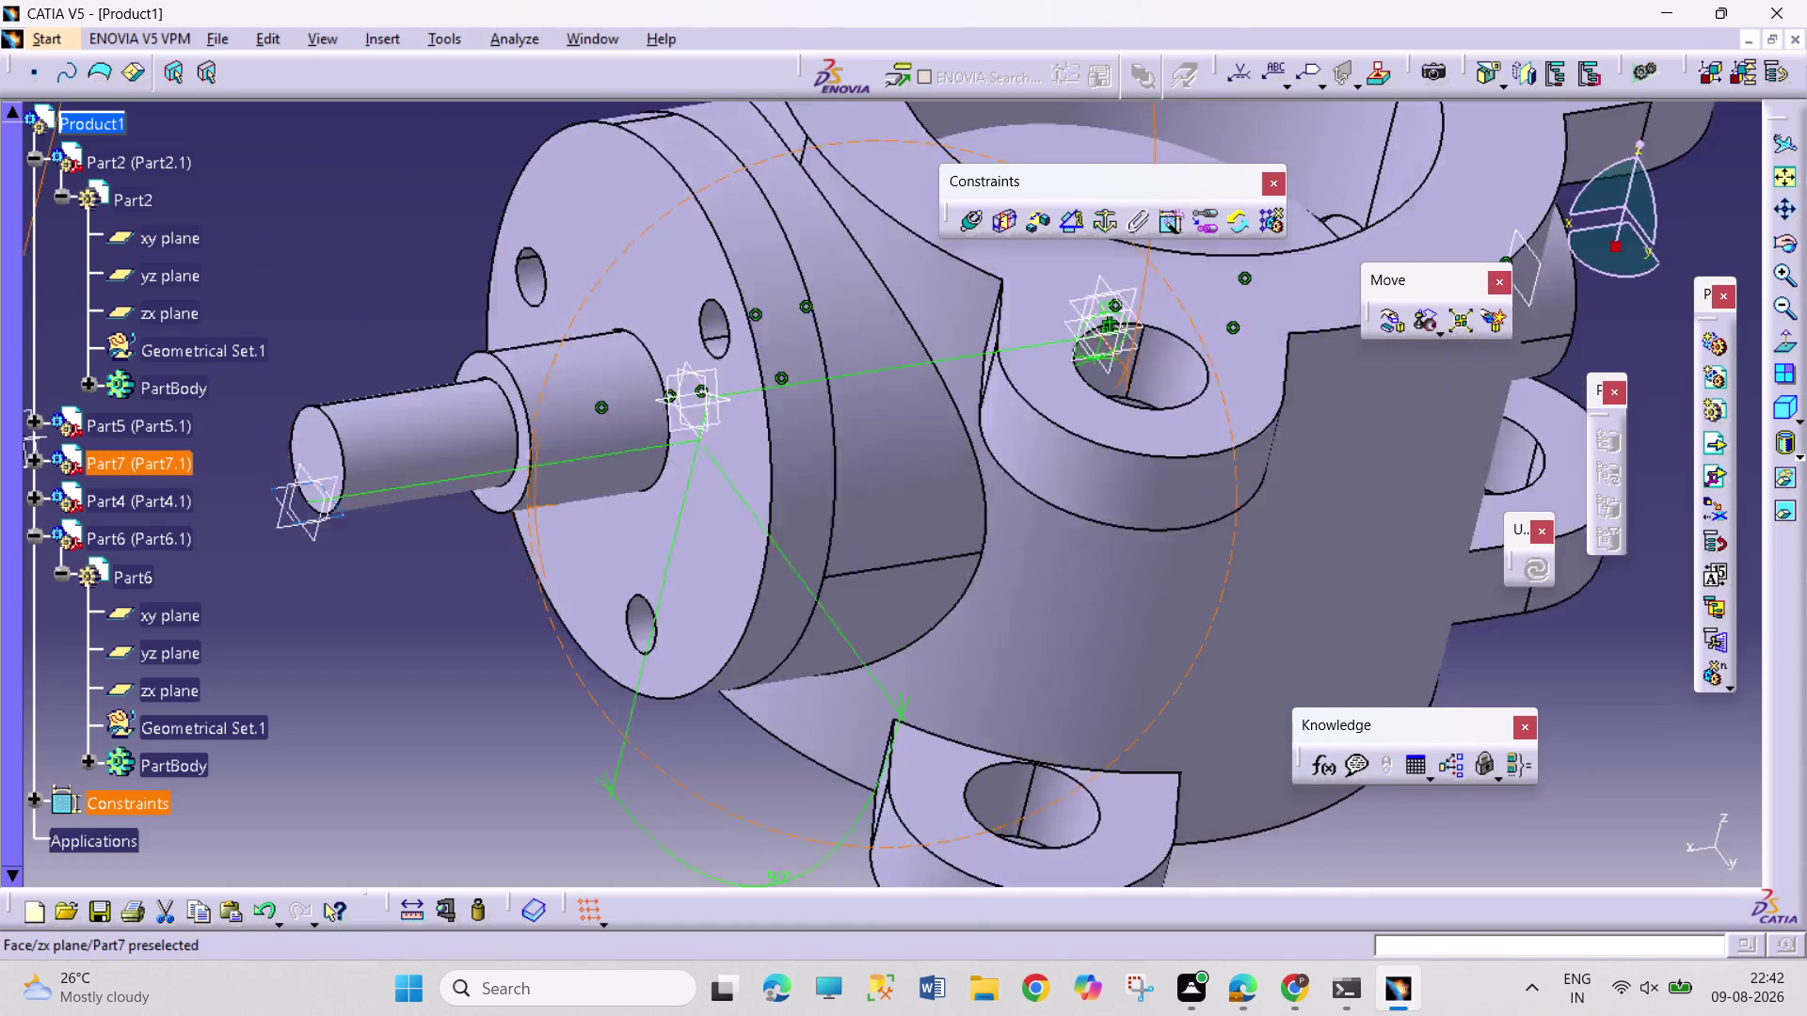
middle_drag(509, 500, 428, 484)
right_drag(508, 501, 421, 484)
middle_drag(338, 513, 1069, 557)
middle_drag(579, 491, 513, 488)
right_drag(537, 492, 513, 488)
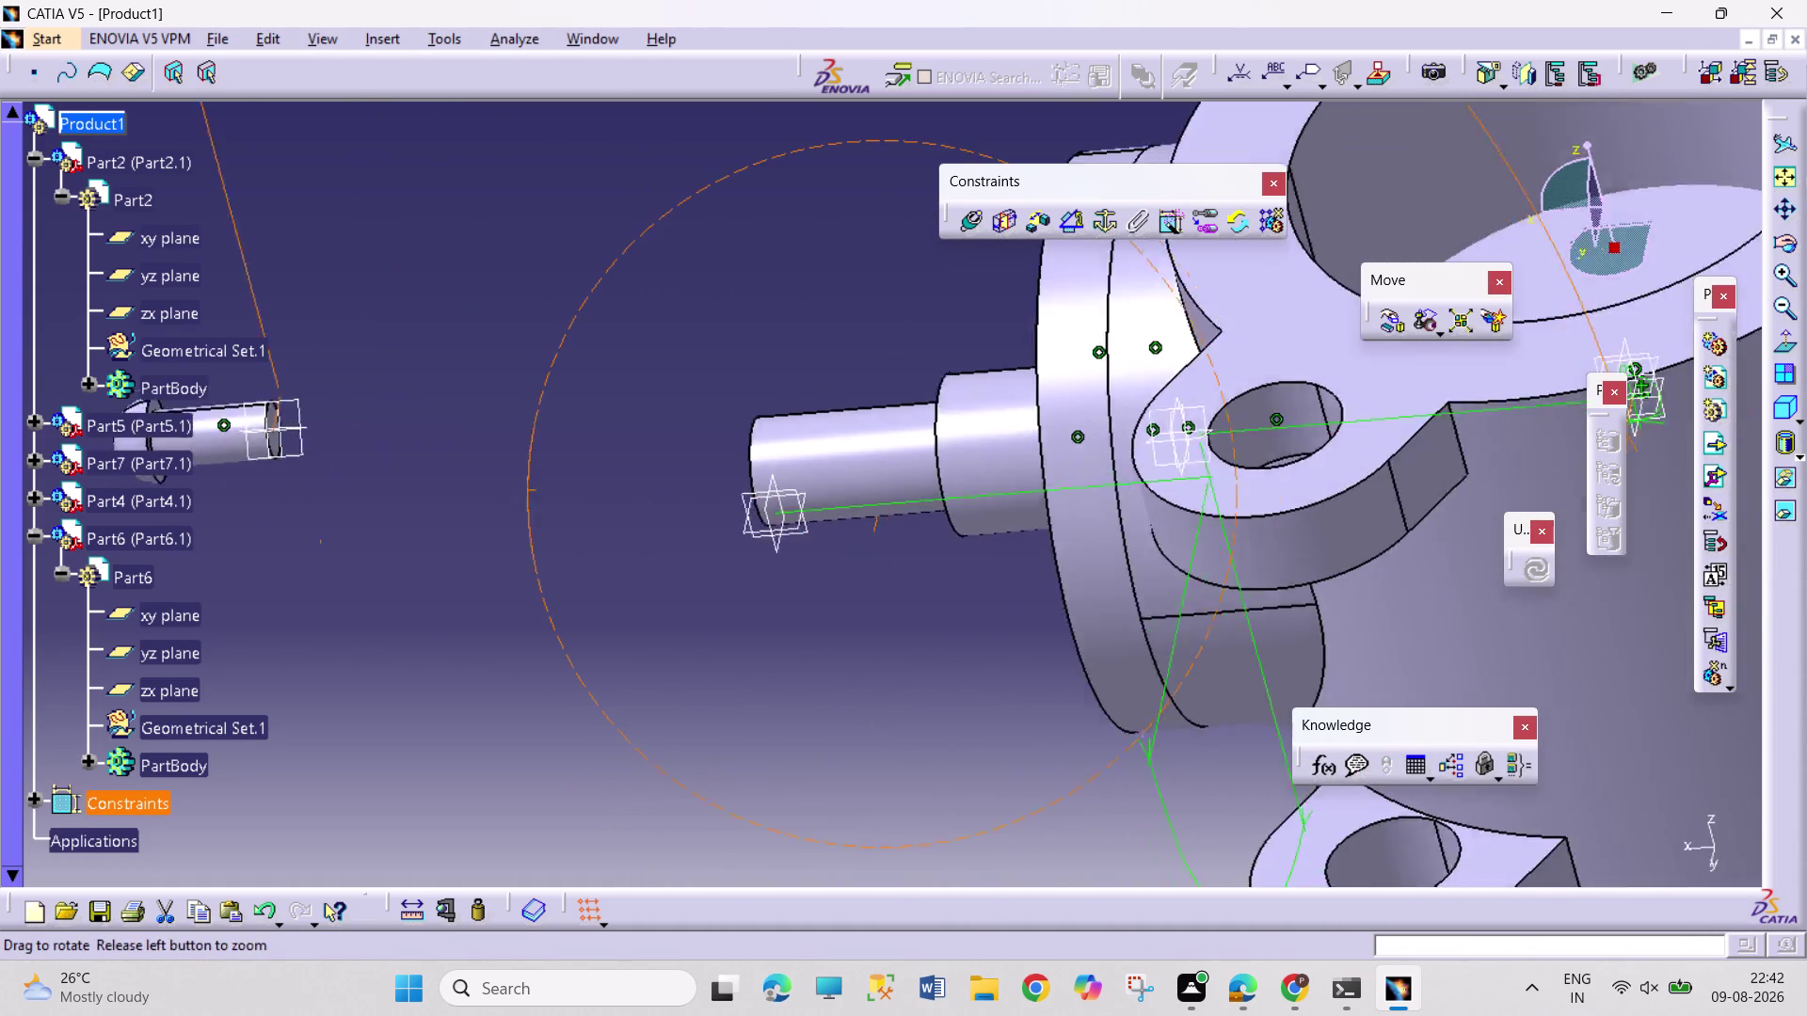
middle_drag(513, 488, 434, 471)
right_drag(513, 487, 433, 470)
middle_drag(430, 476, 927, 496)
middle_drag(923, 495, 840, 500)
right_drag(909, 497, 837, 498)
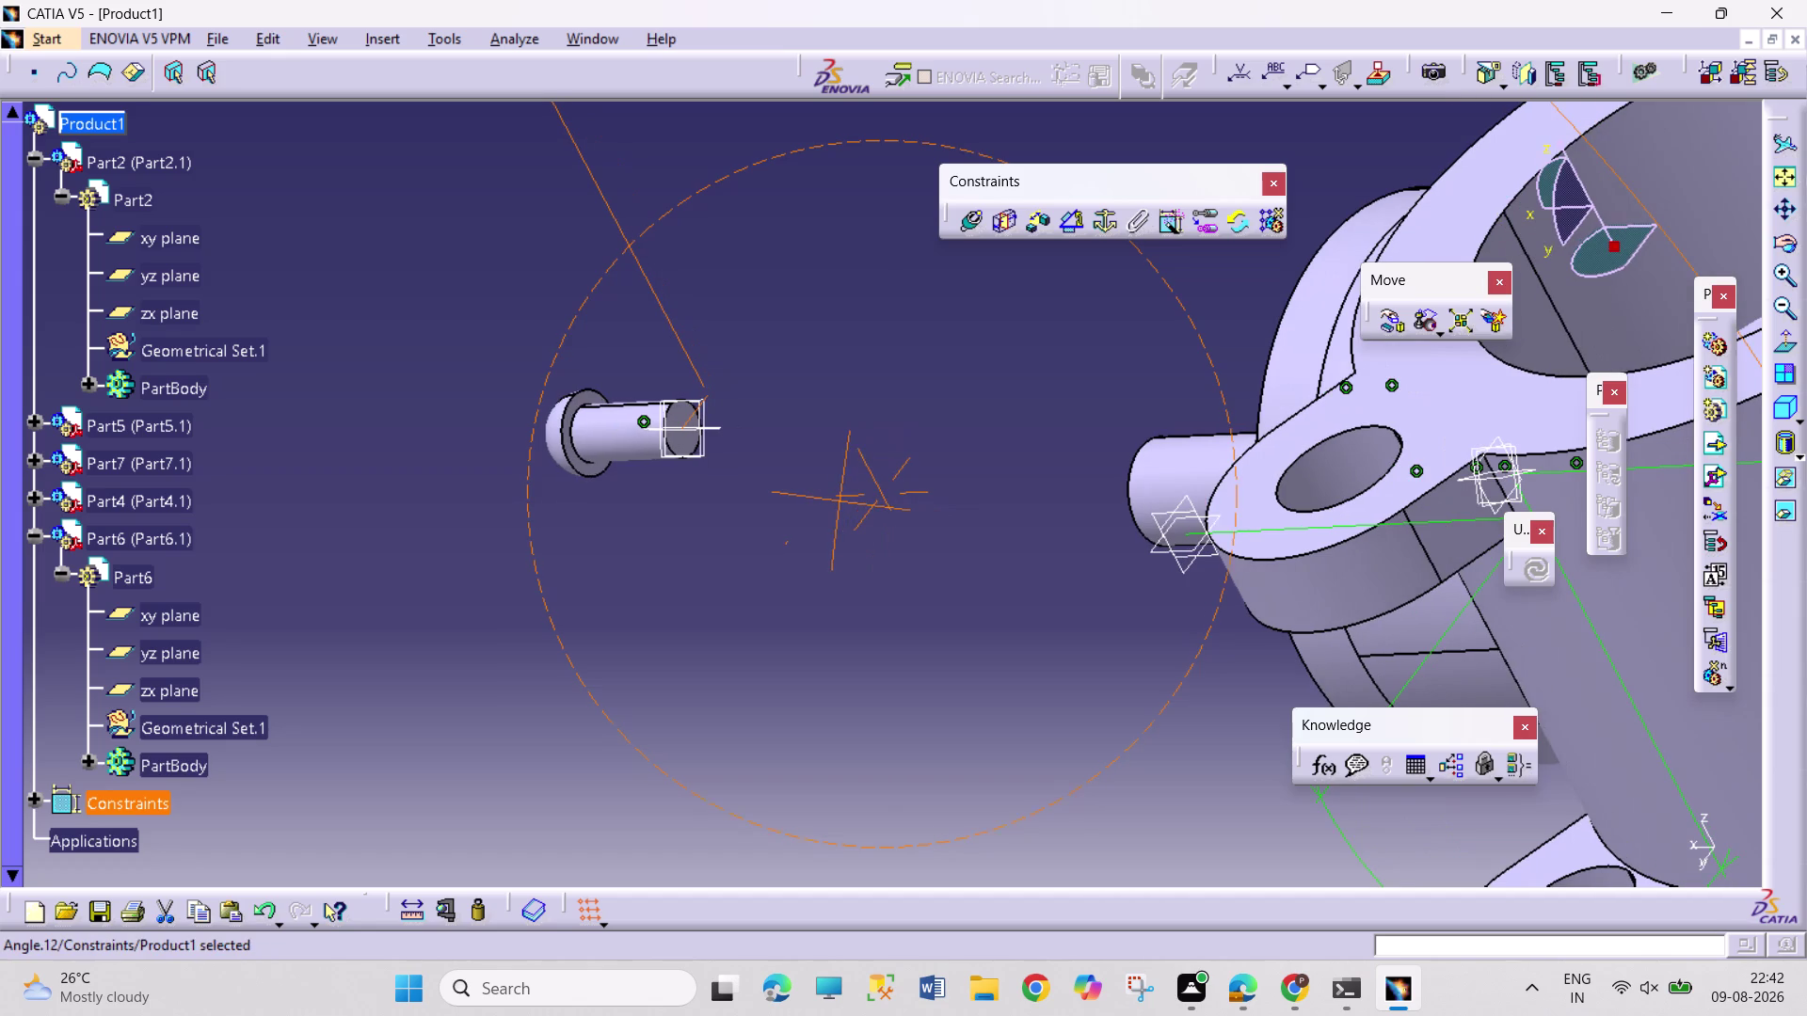
click(595, 469)
middle_drag(827, 525, 1270, 536)
right_drag(830, 526, 1269, 536)
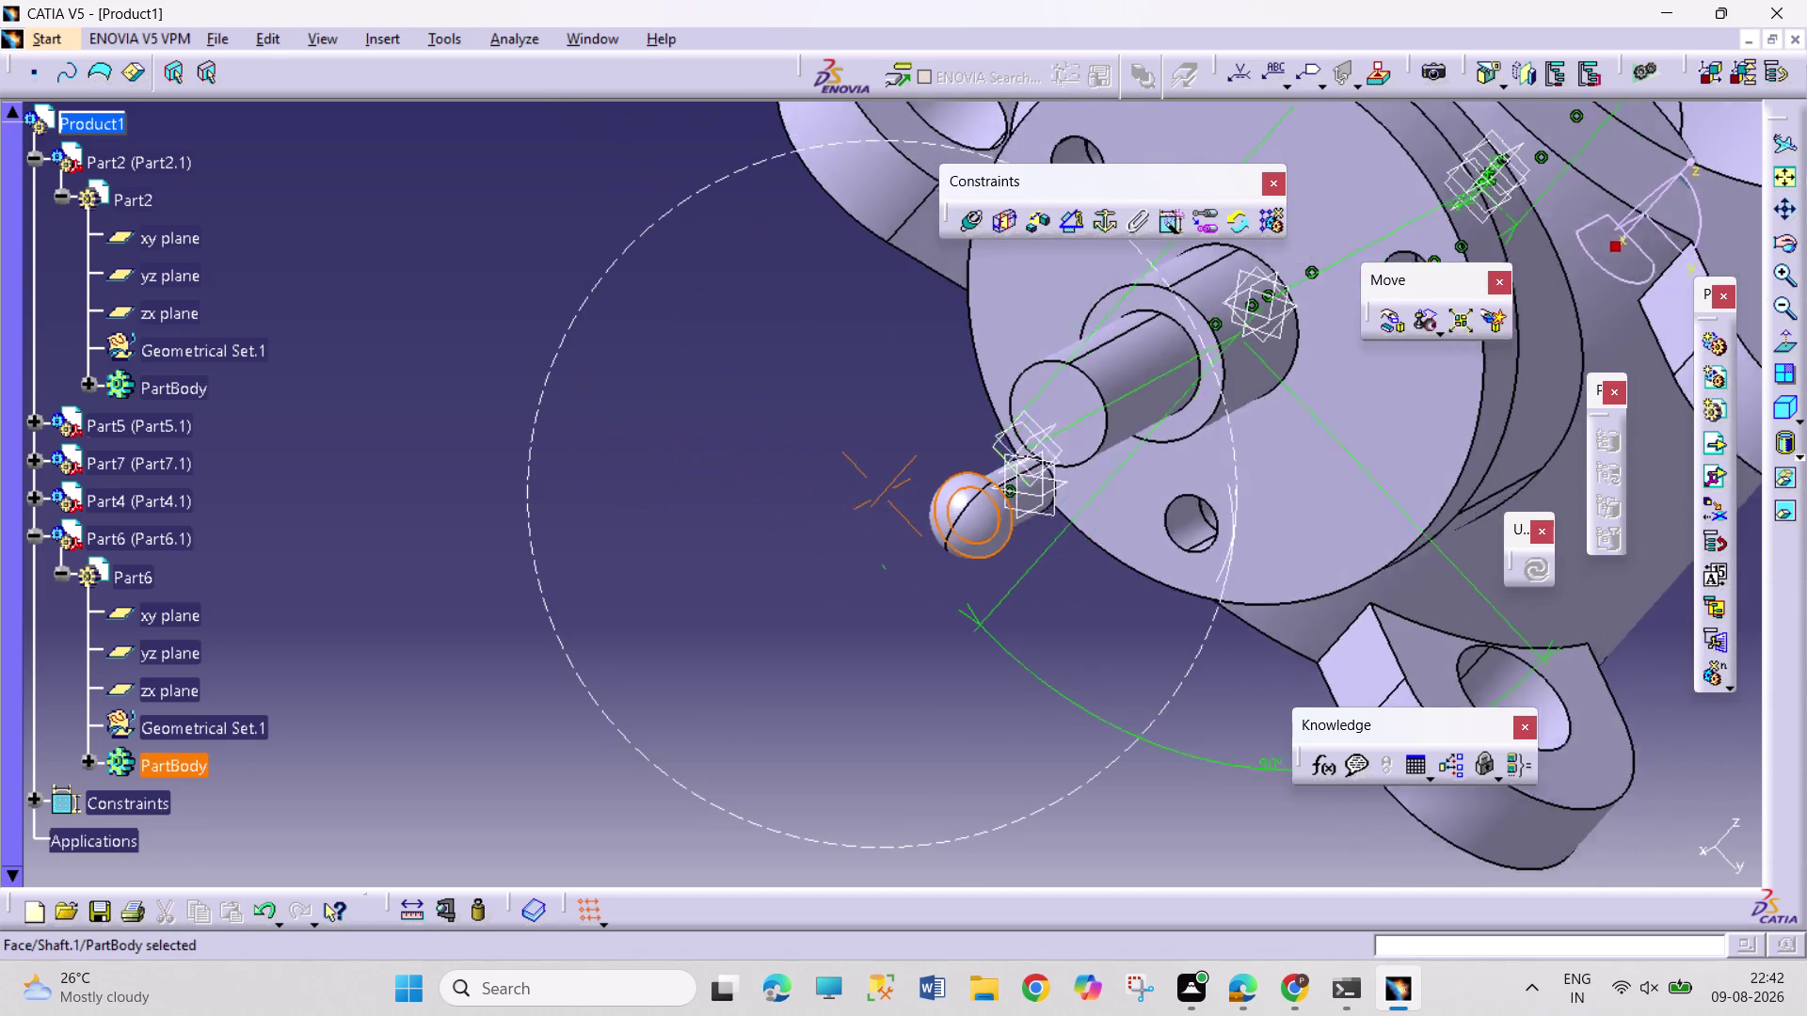
middle_drag(1270, 536, 1271, 534)
right_drag(1269, 536, 1274, 532)
middle_drag(1339, 455, 1101, 648)
scroll(up, 3)
middle_drag(1101, 619, 1176, 519)
right_drag(1114, 598, 1177, 519)
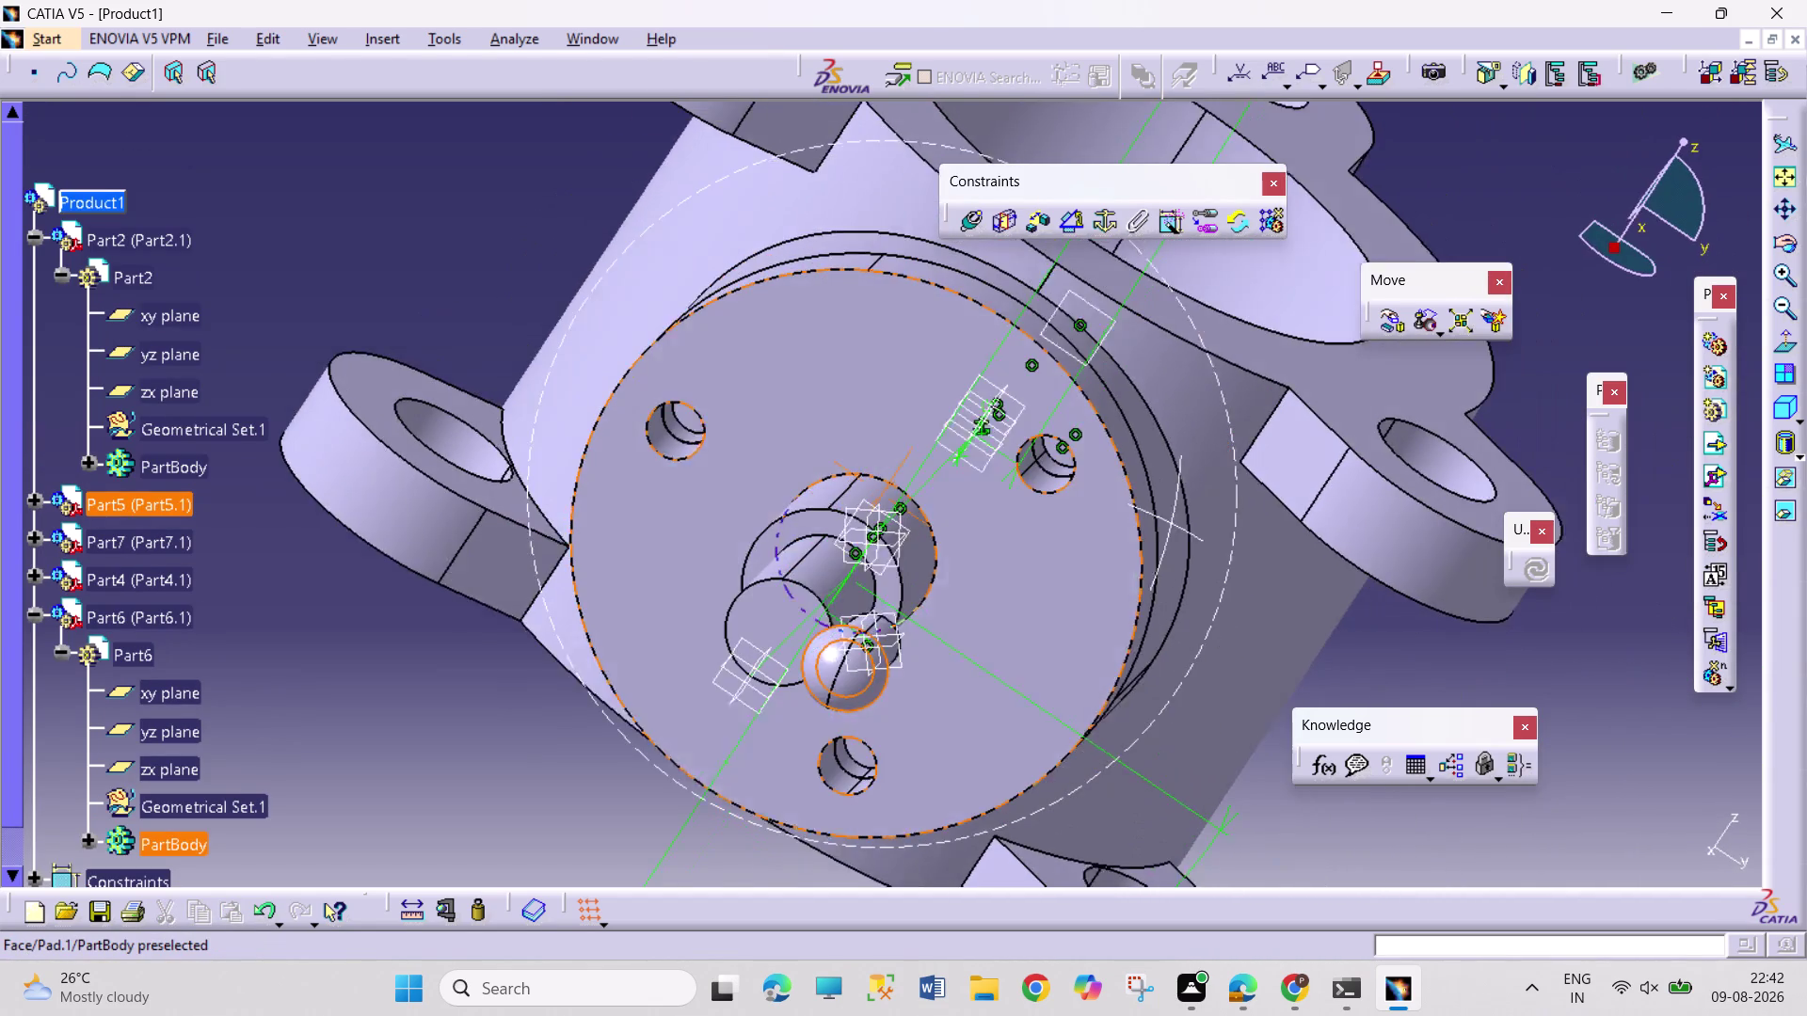
middle_drag(1176, 519, 1178, 518)
right_drag(1176, 519, 1178, 517)
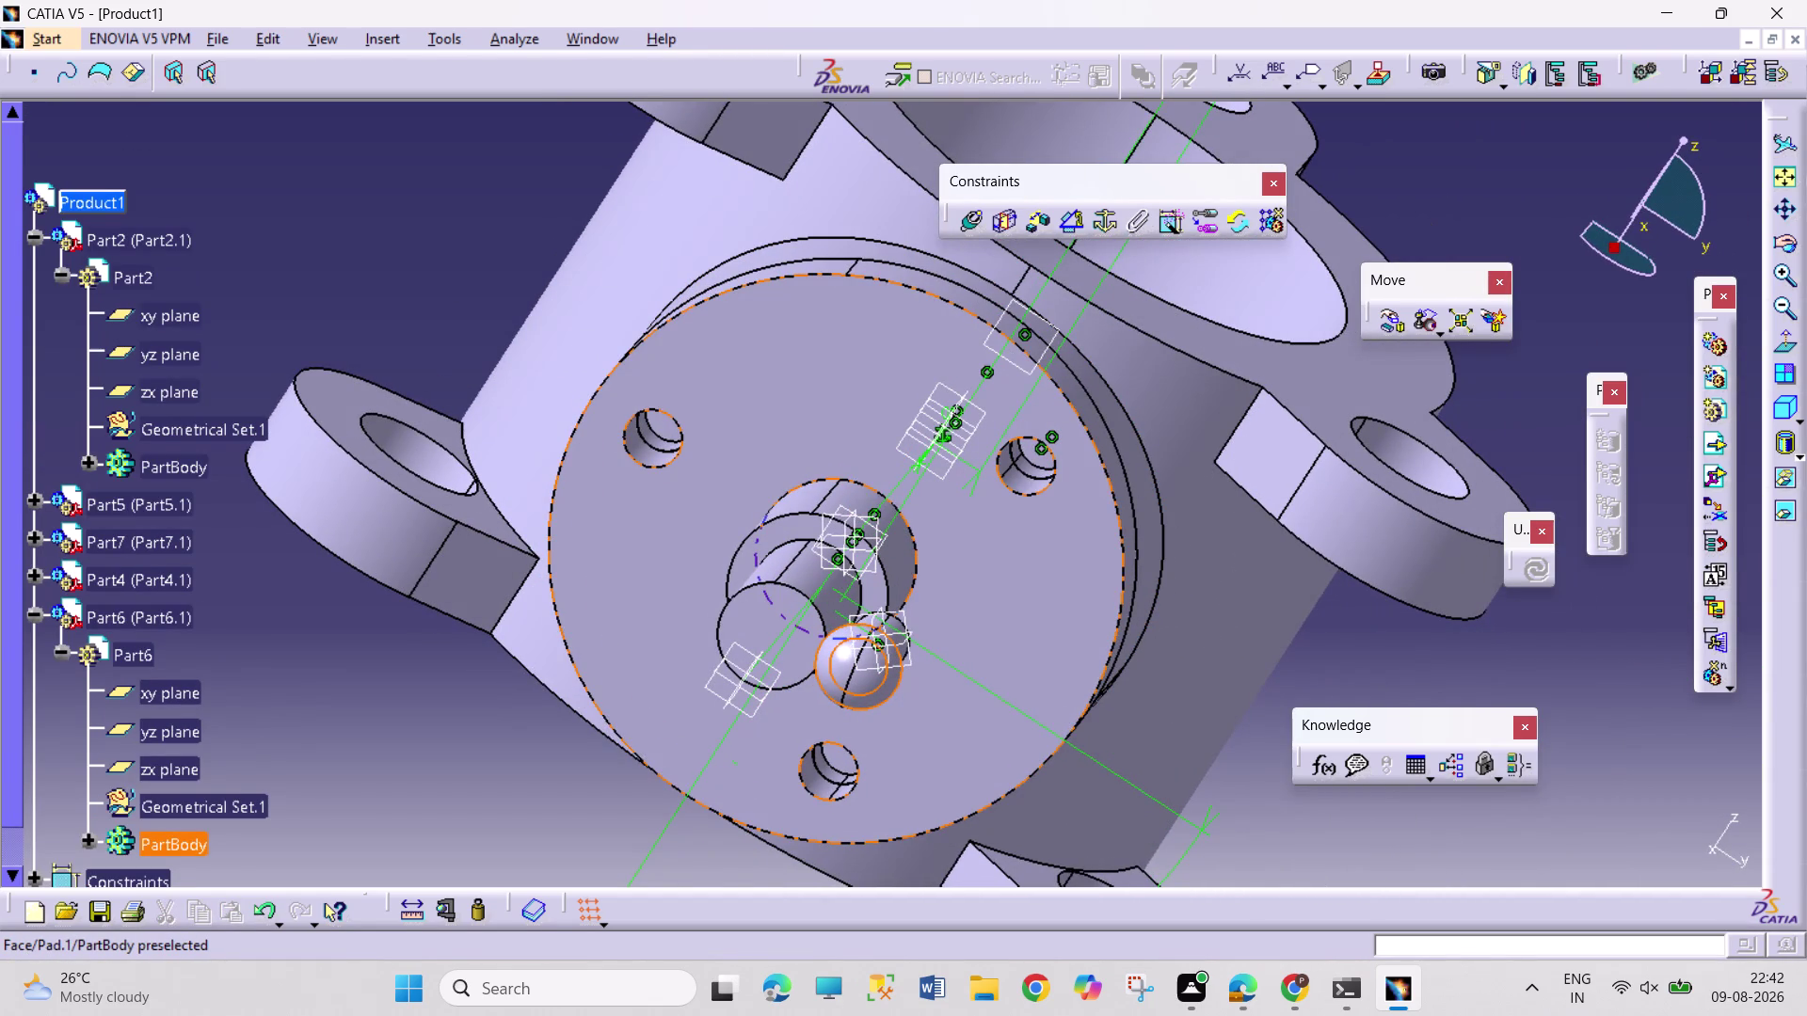
Add an opposite-oriented coincidence (Coincidence.13) between the Part5 and nut faces, then update.
click(1067, 519)
click(969, 229)
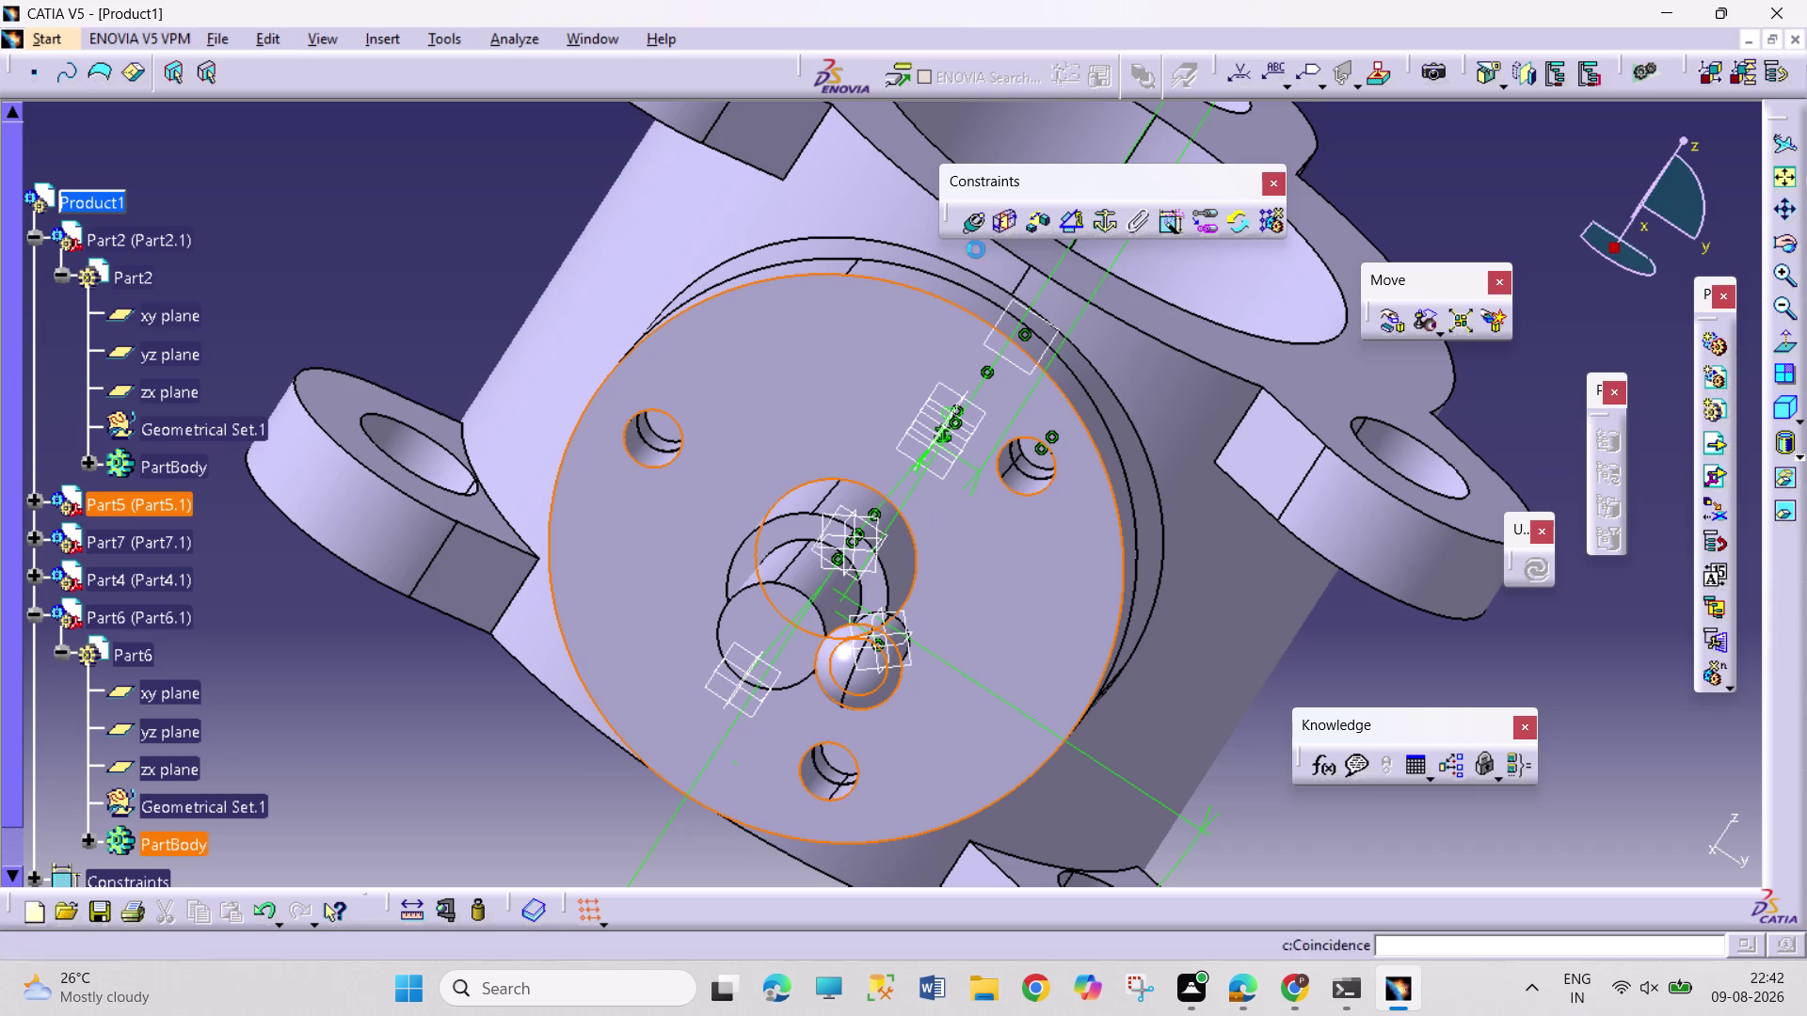
click(1686, 853)
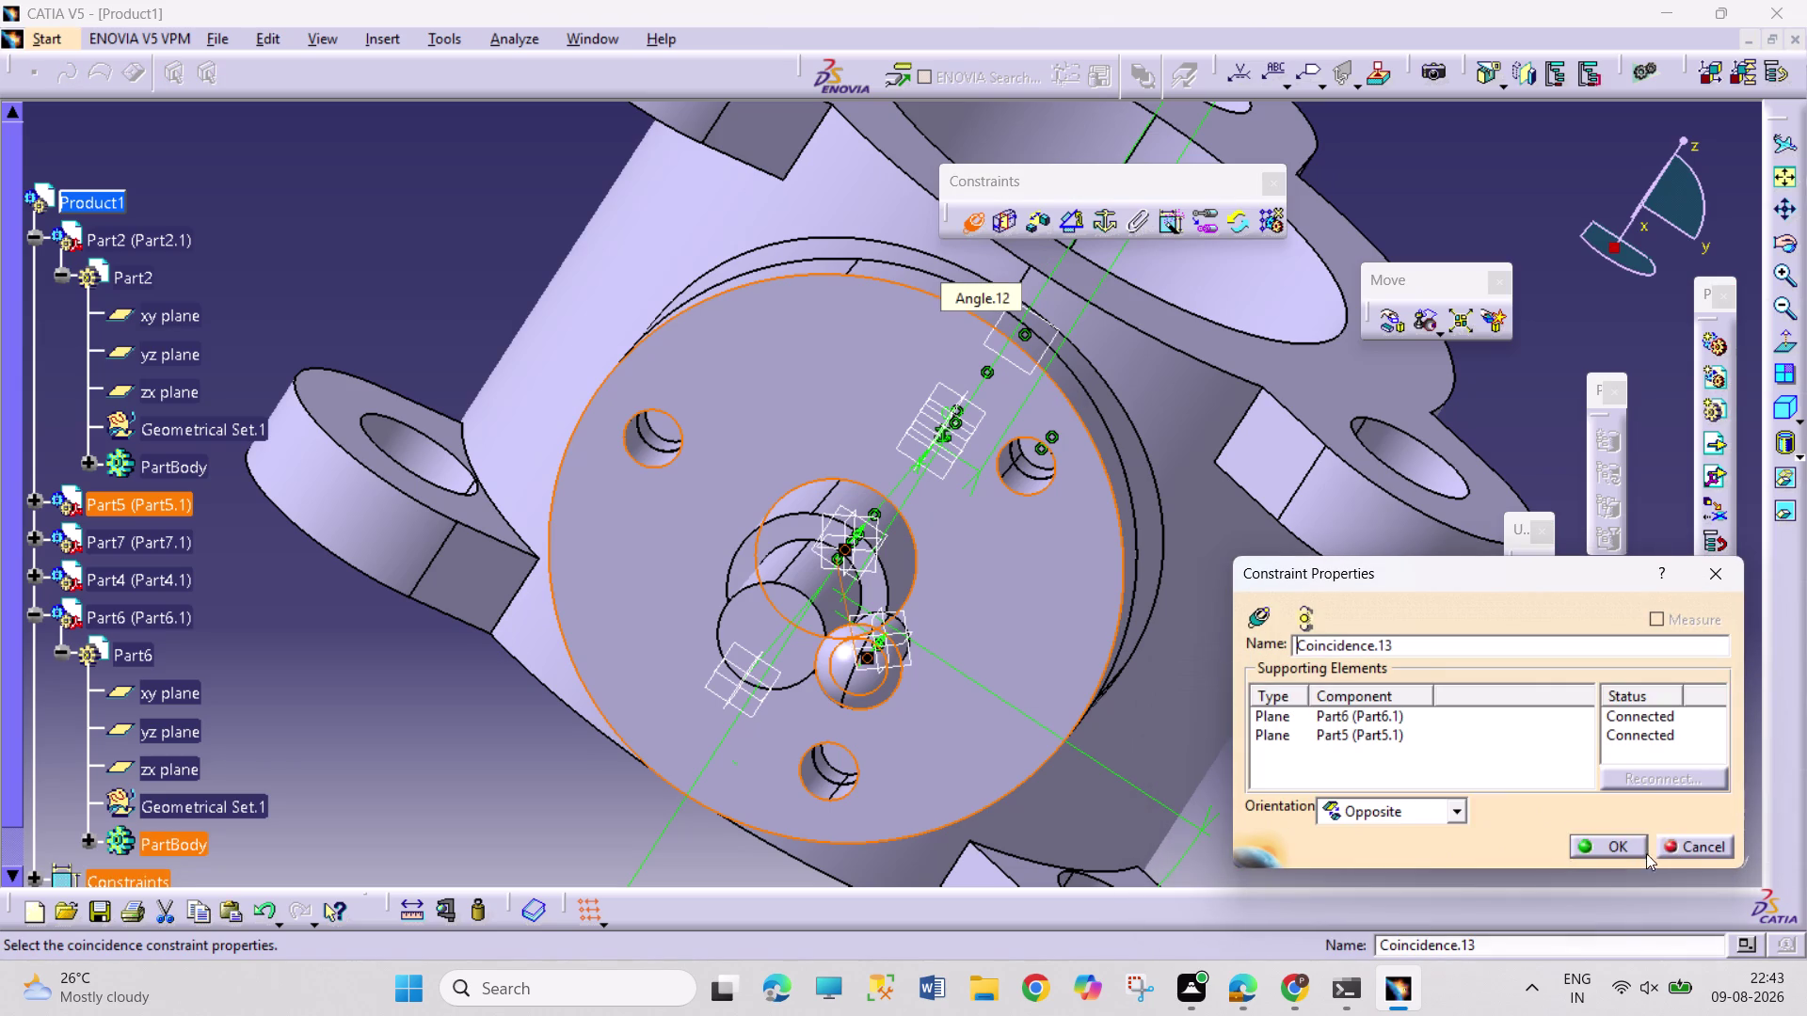
click(1617, 850)
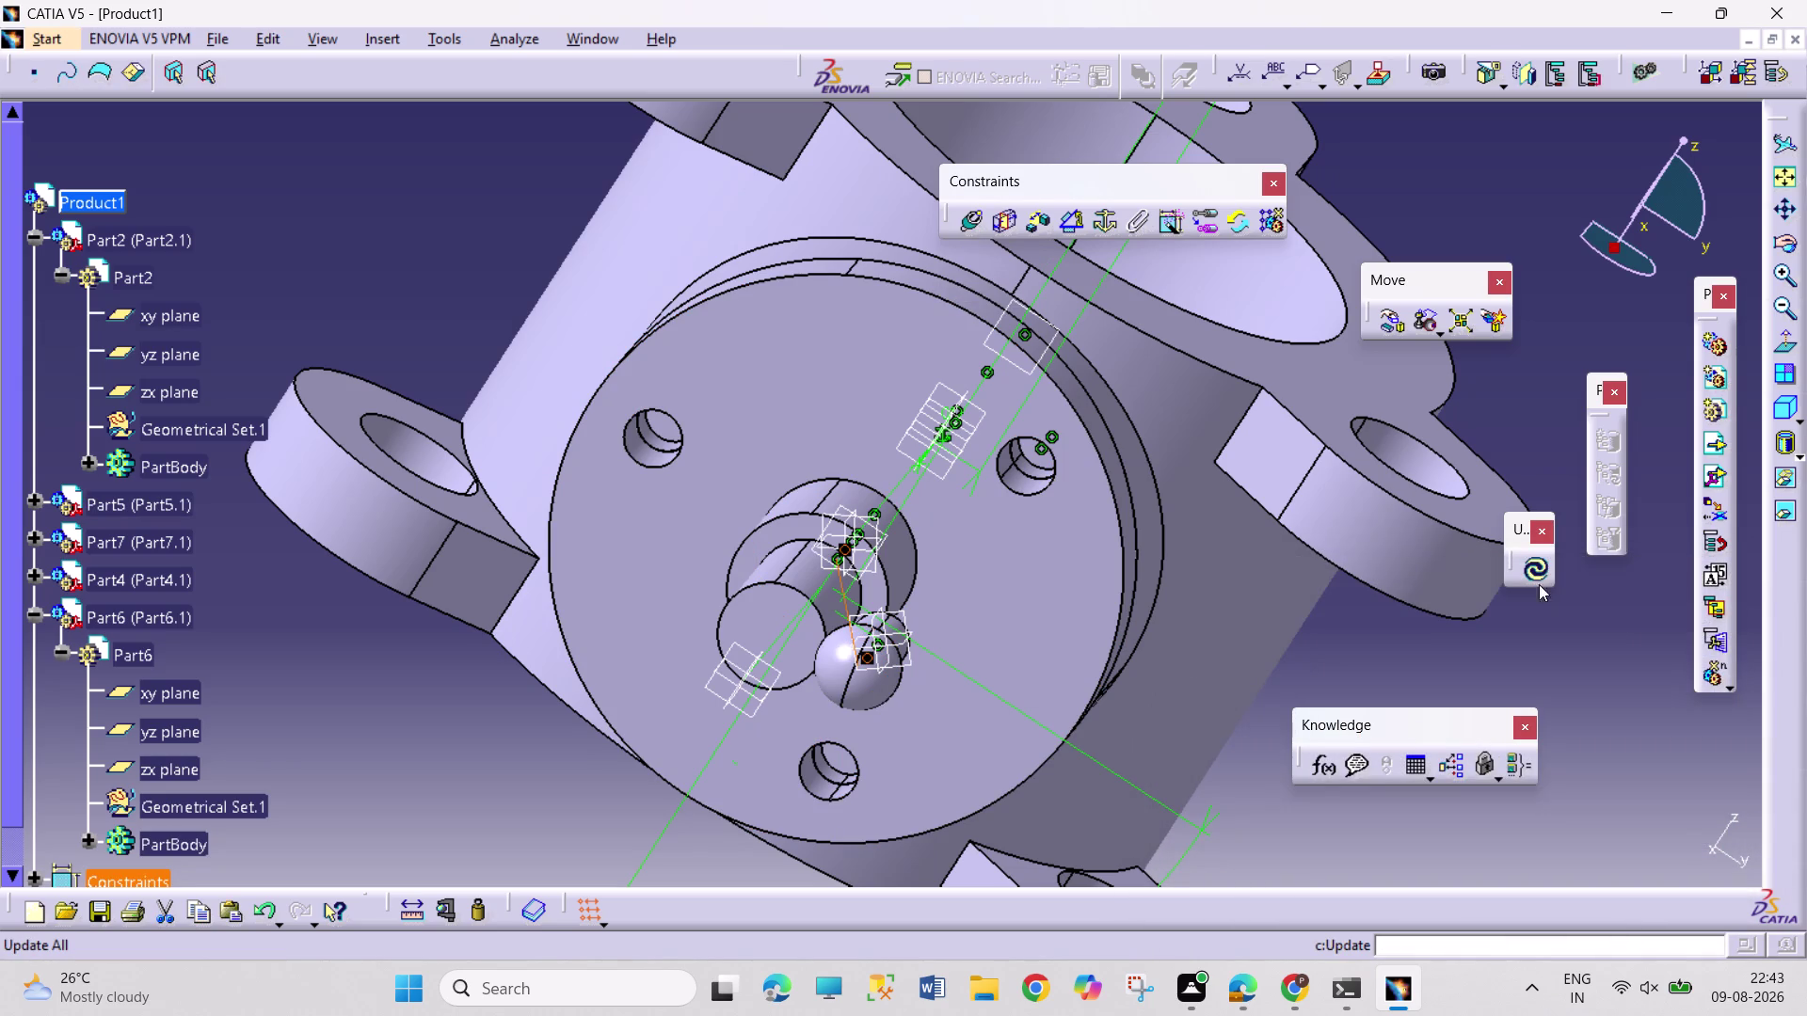
click(1535, 571)
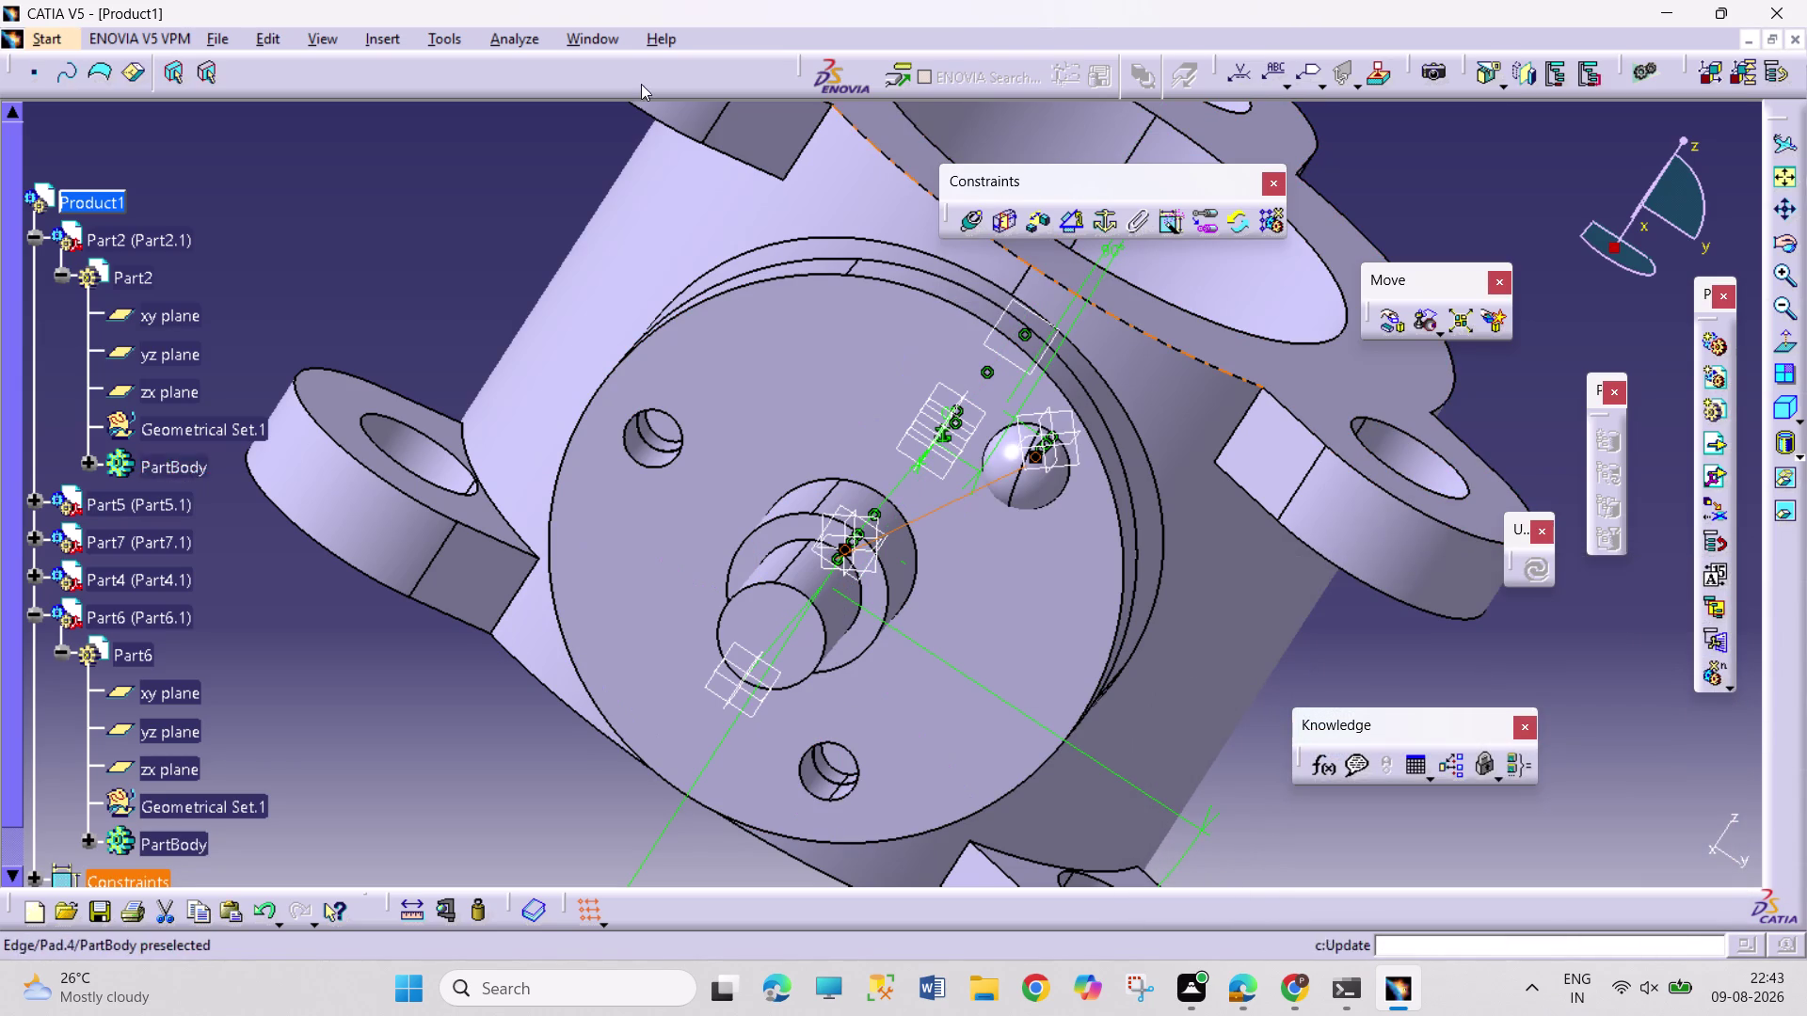
Verify all 13 constraints in Analyze > Constraints and review the degrees of freedom.
click(519, 40)
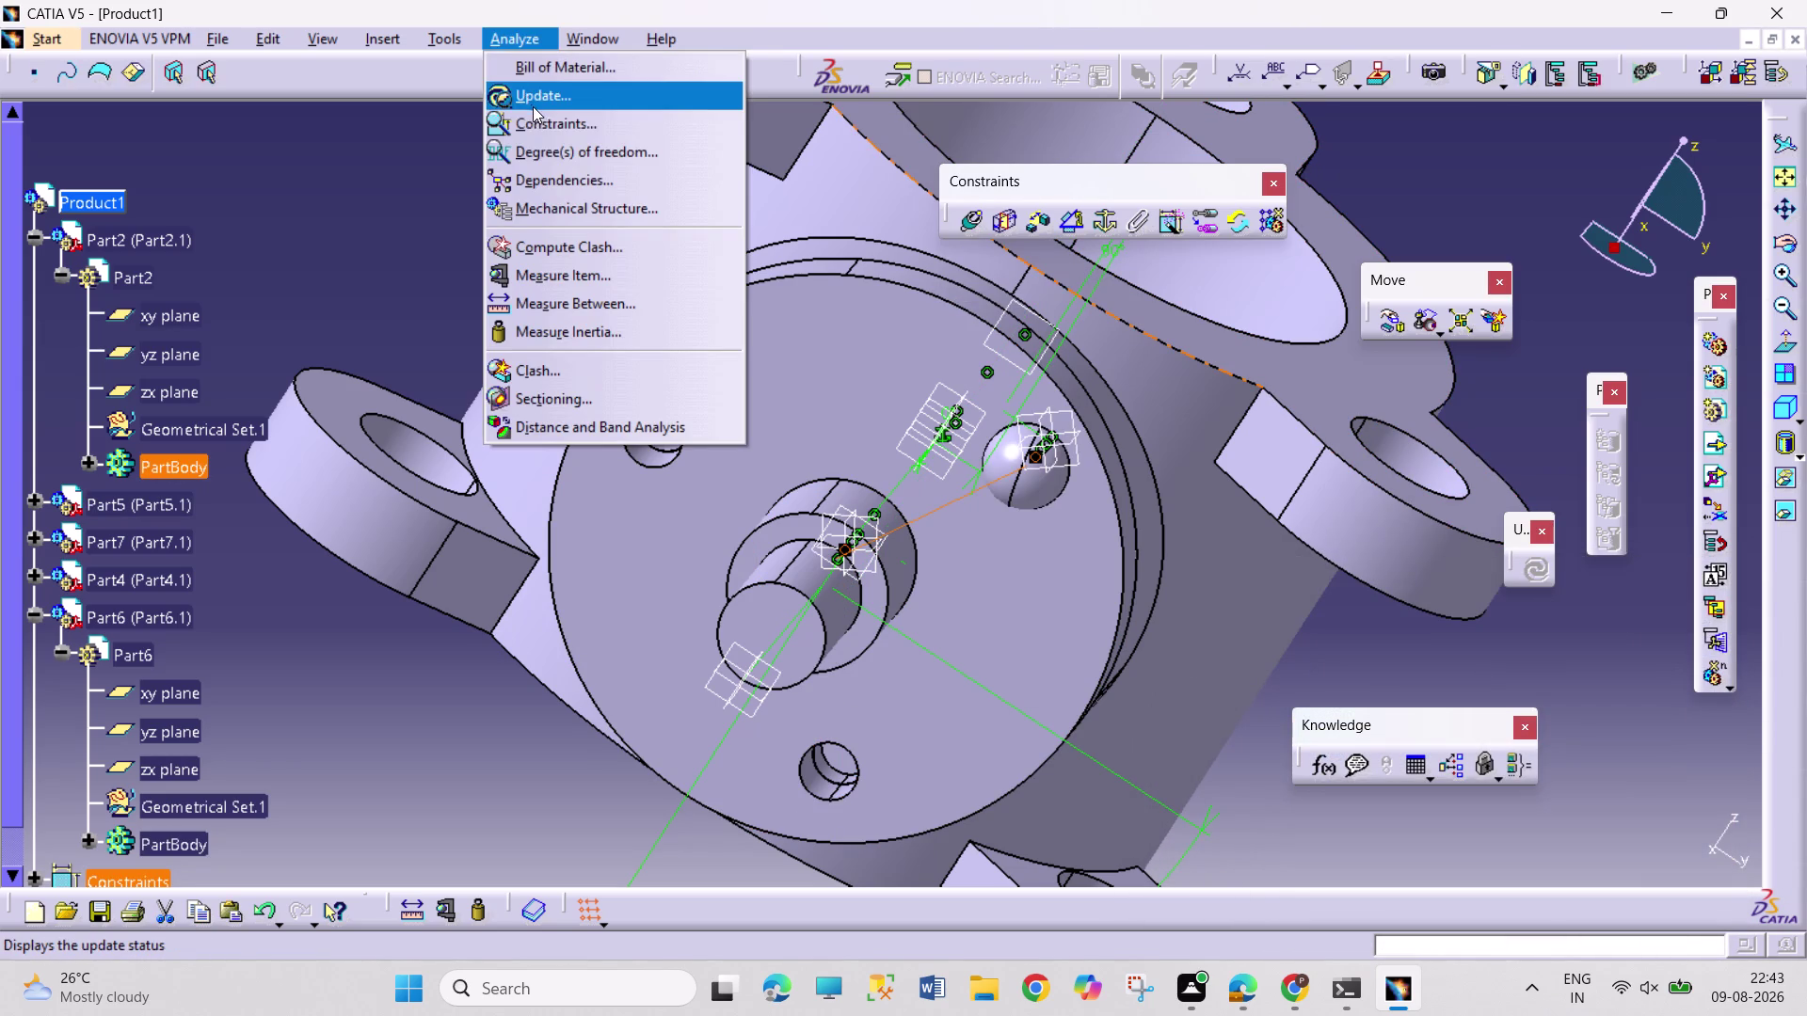
click(537, 123)
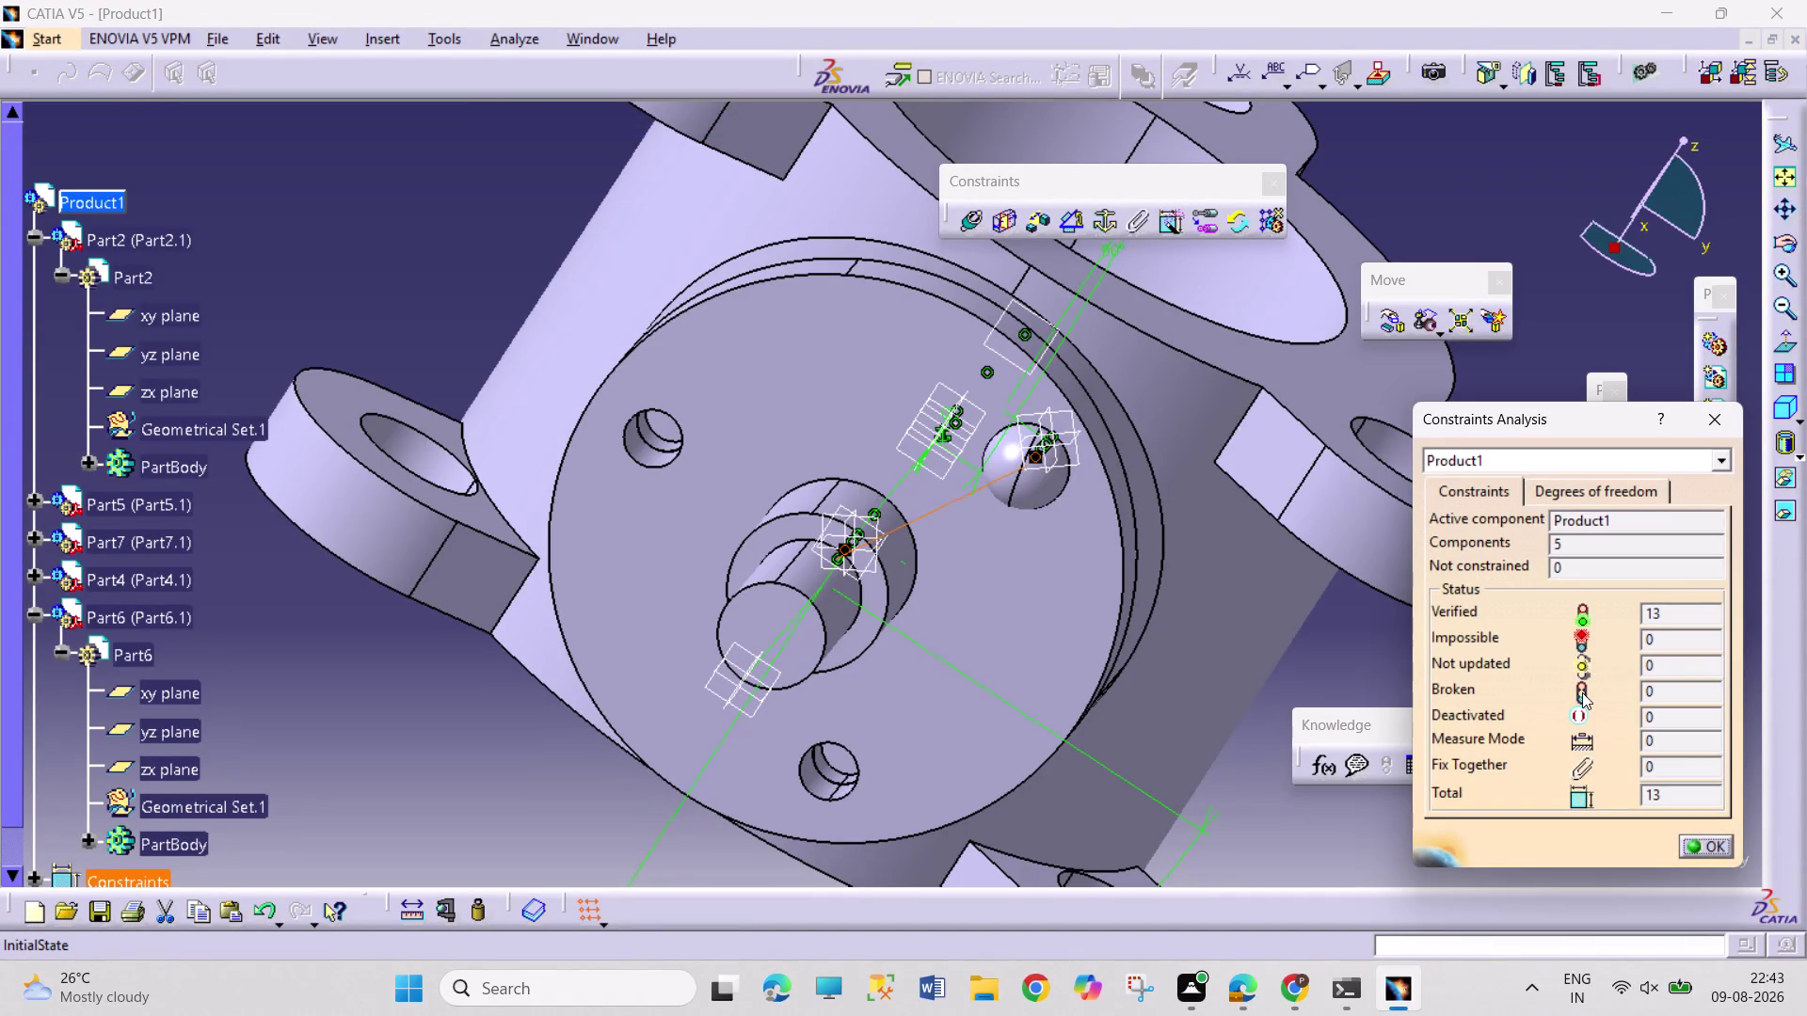
click(1611, 483)
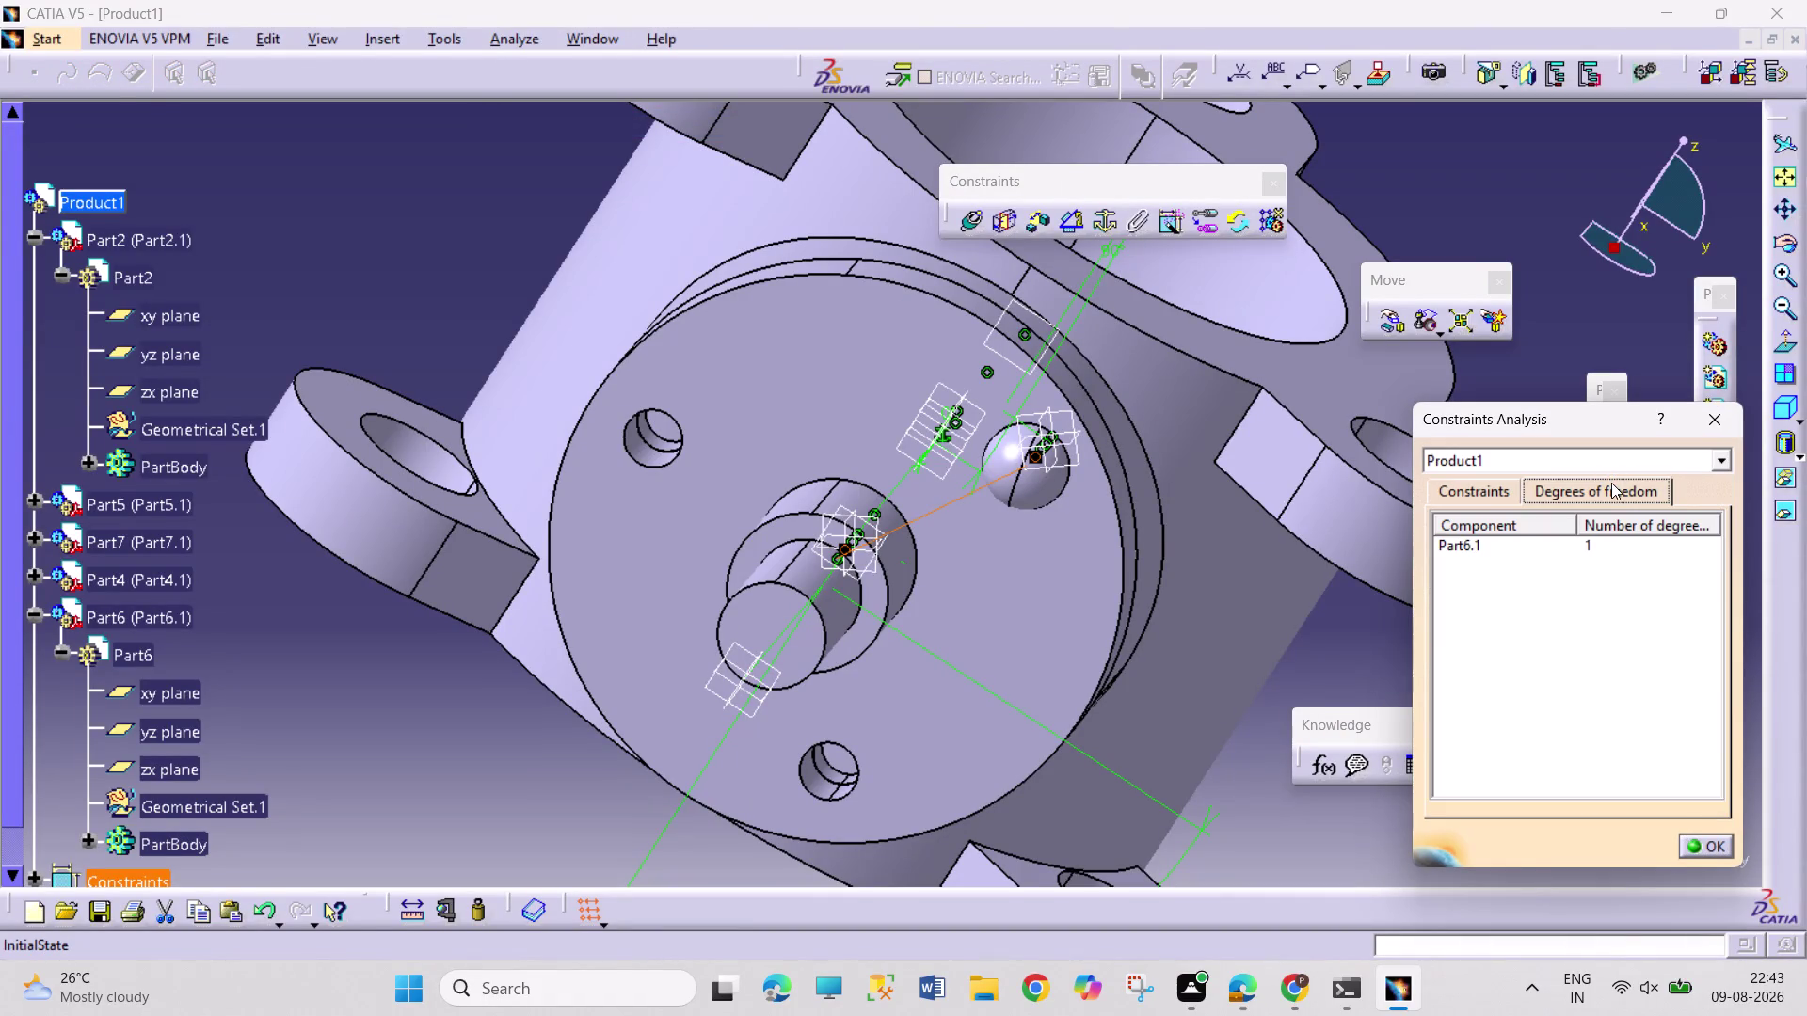
click(1729, 414)
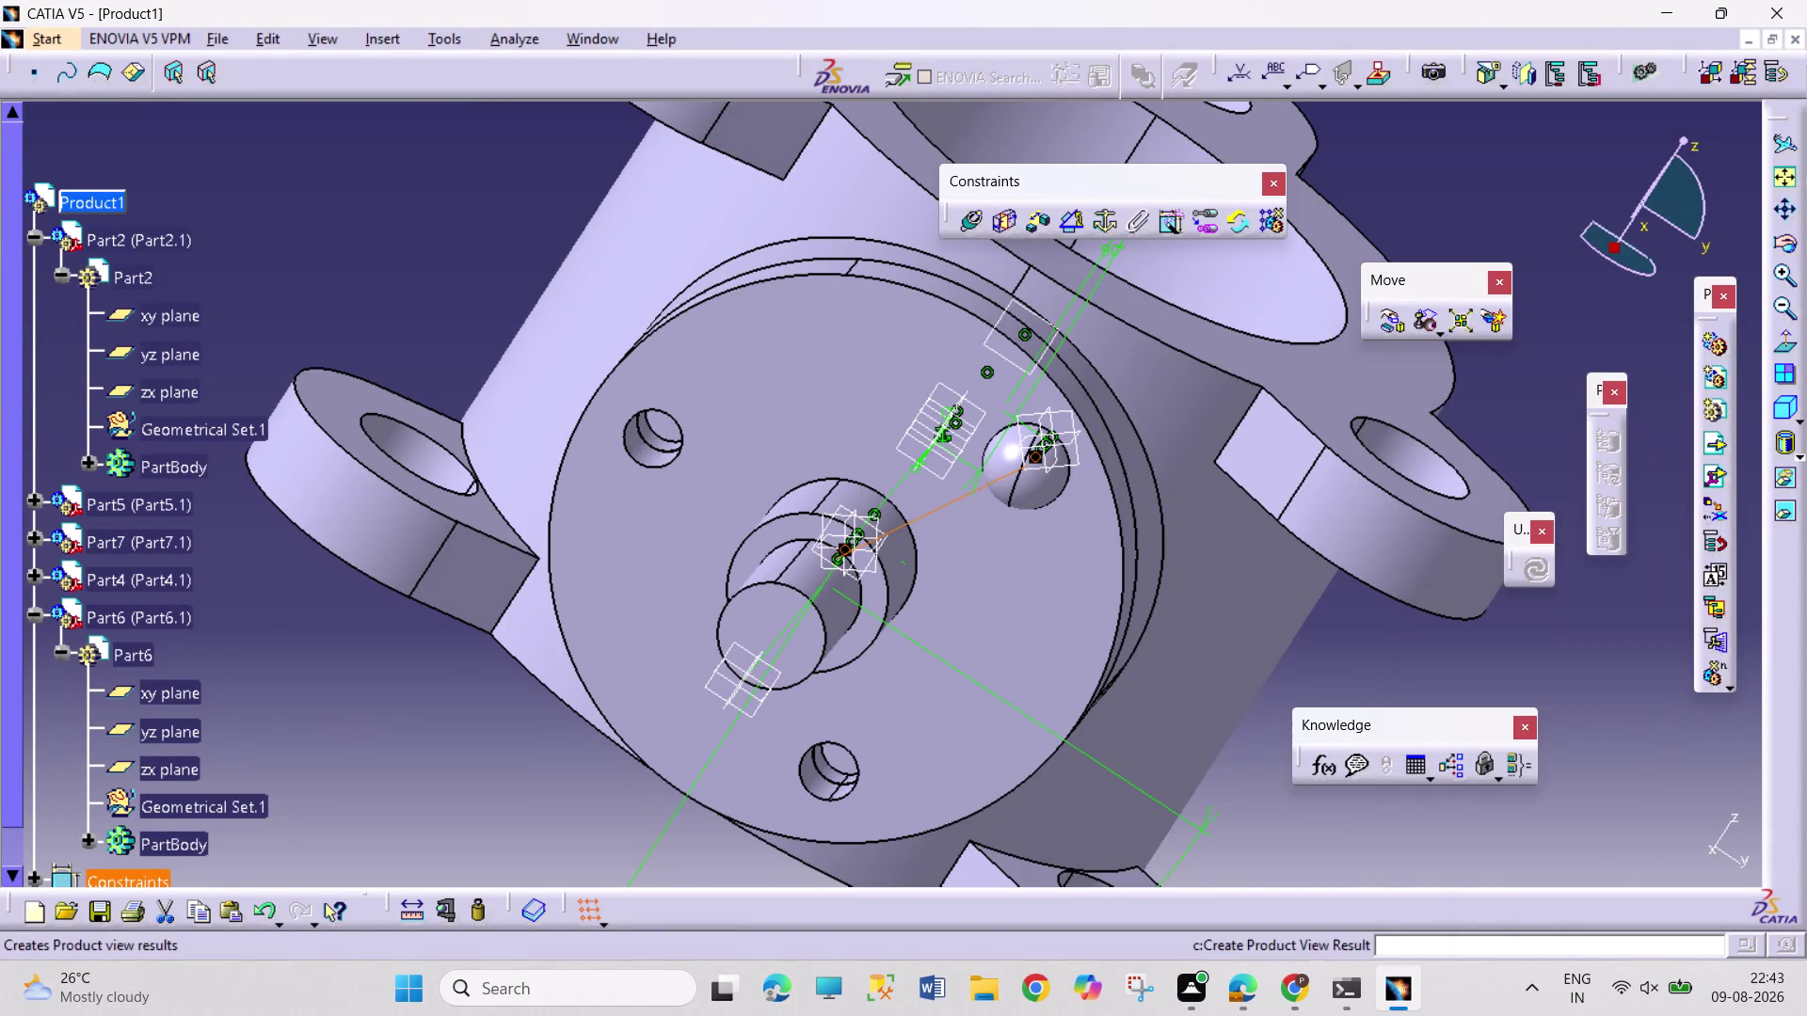
scroll(down, 3)
Delete the Angle.12 constraint from the tree.
click(35, 644)
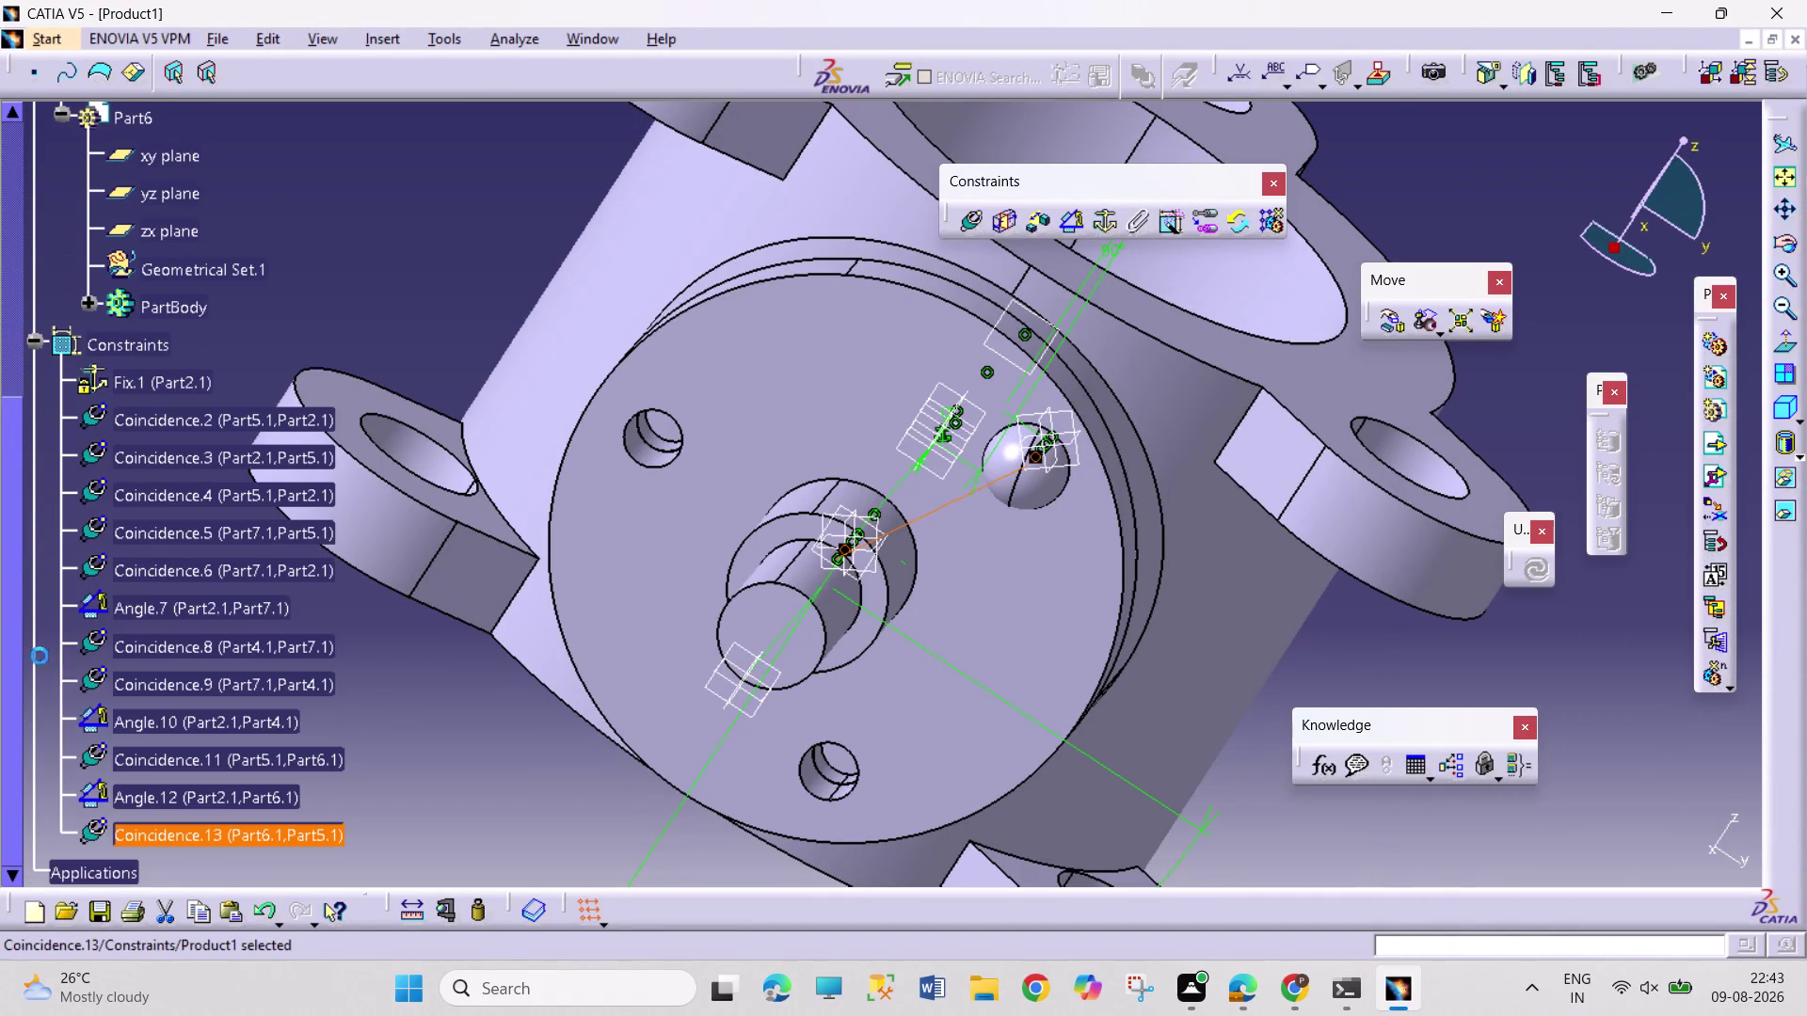
right_click(179, 807)
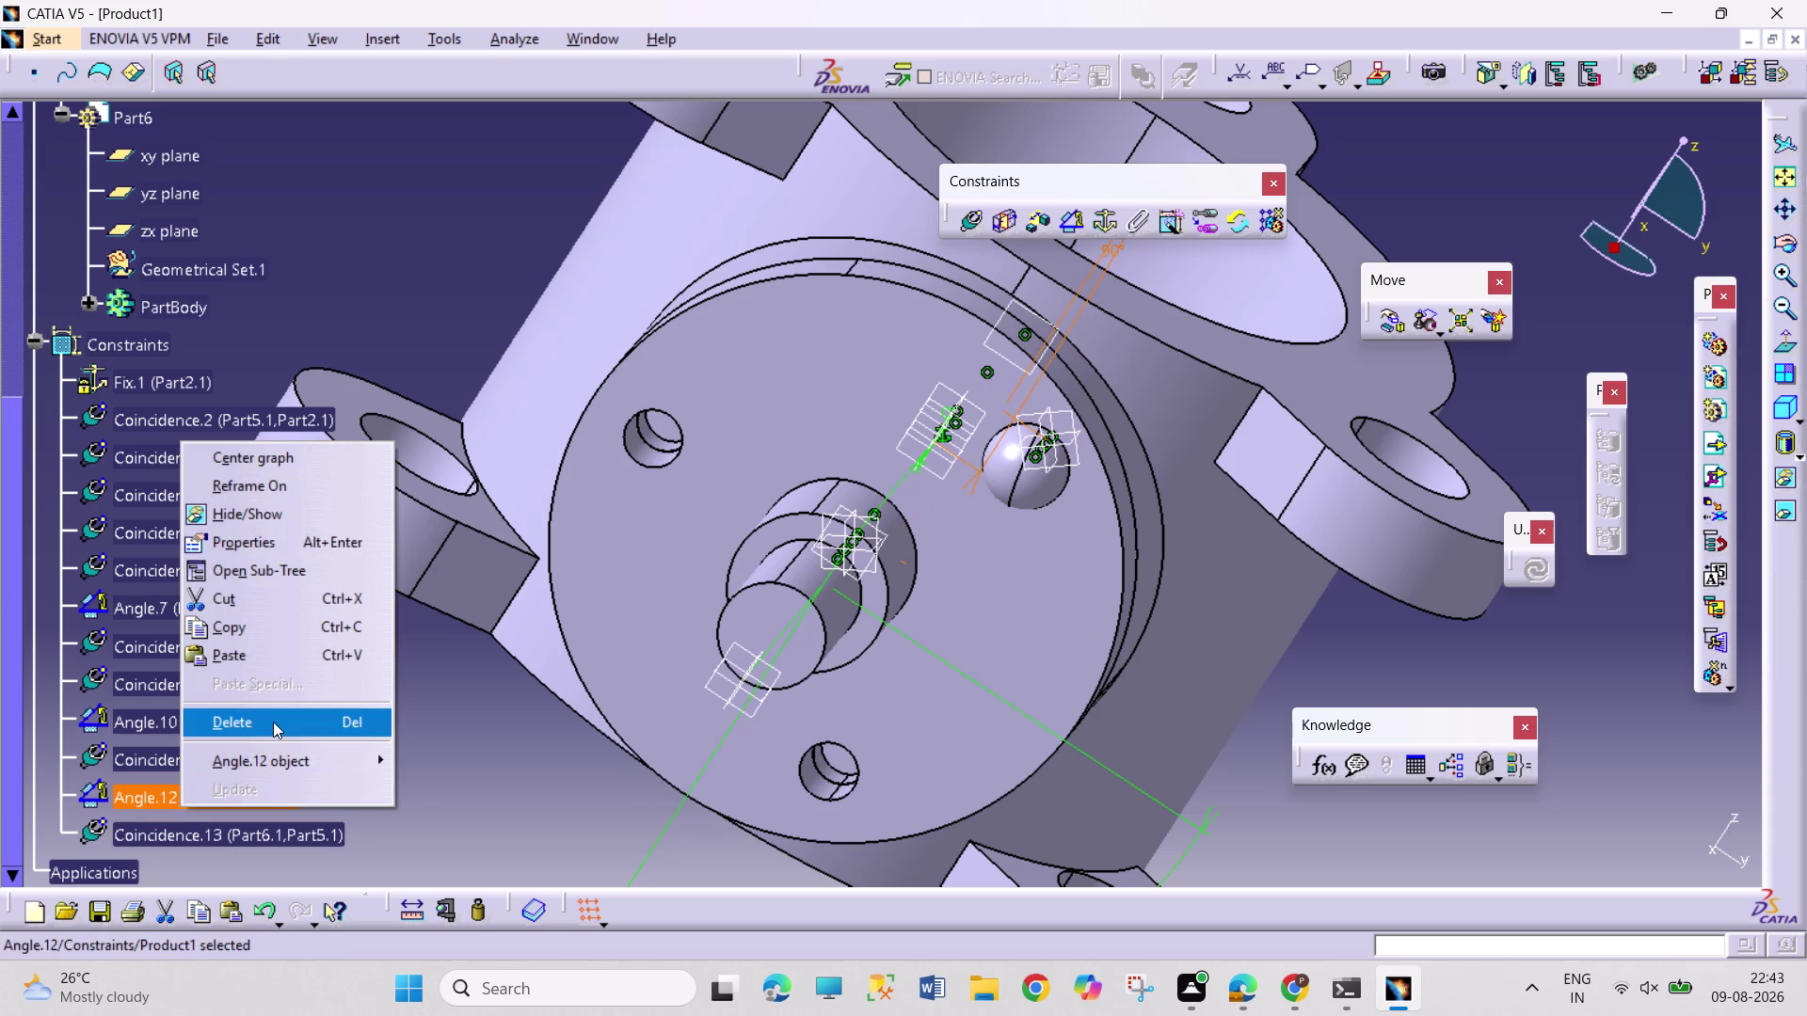
click(273, 722)
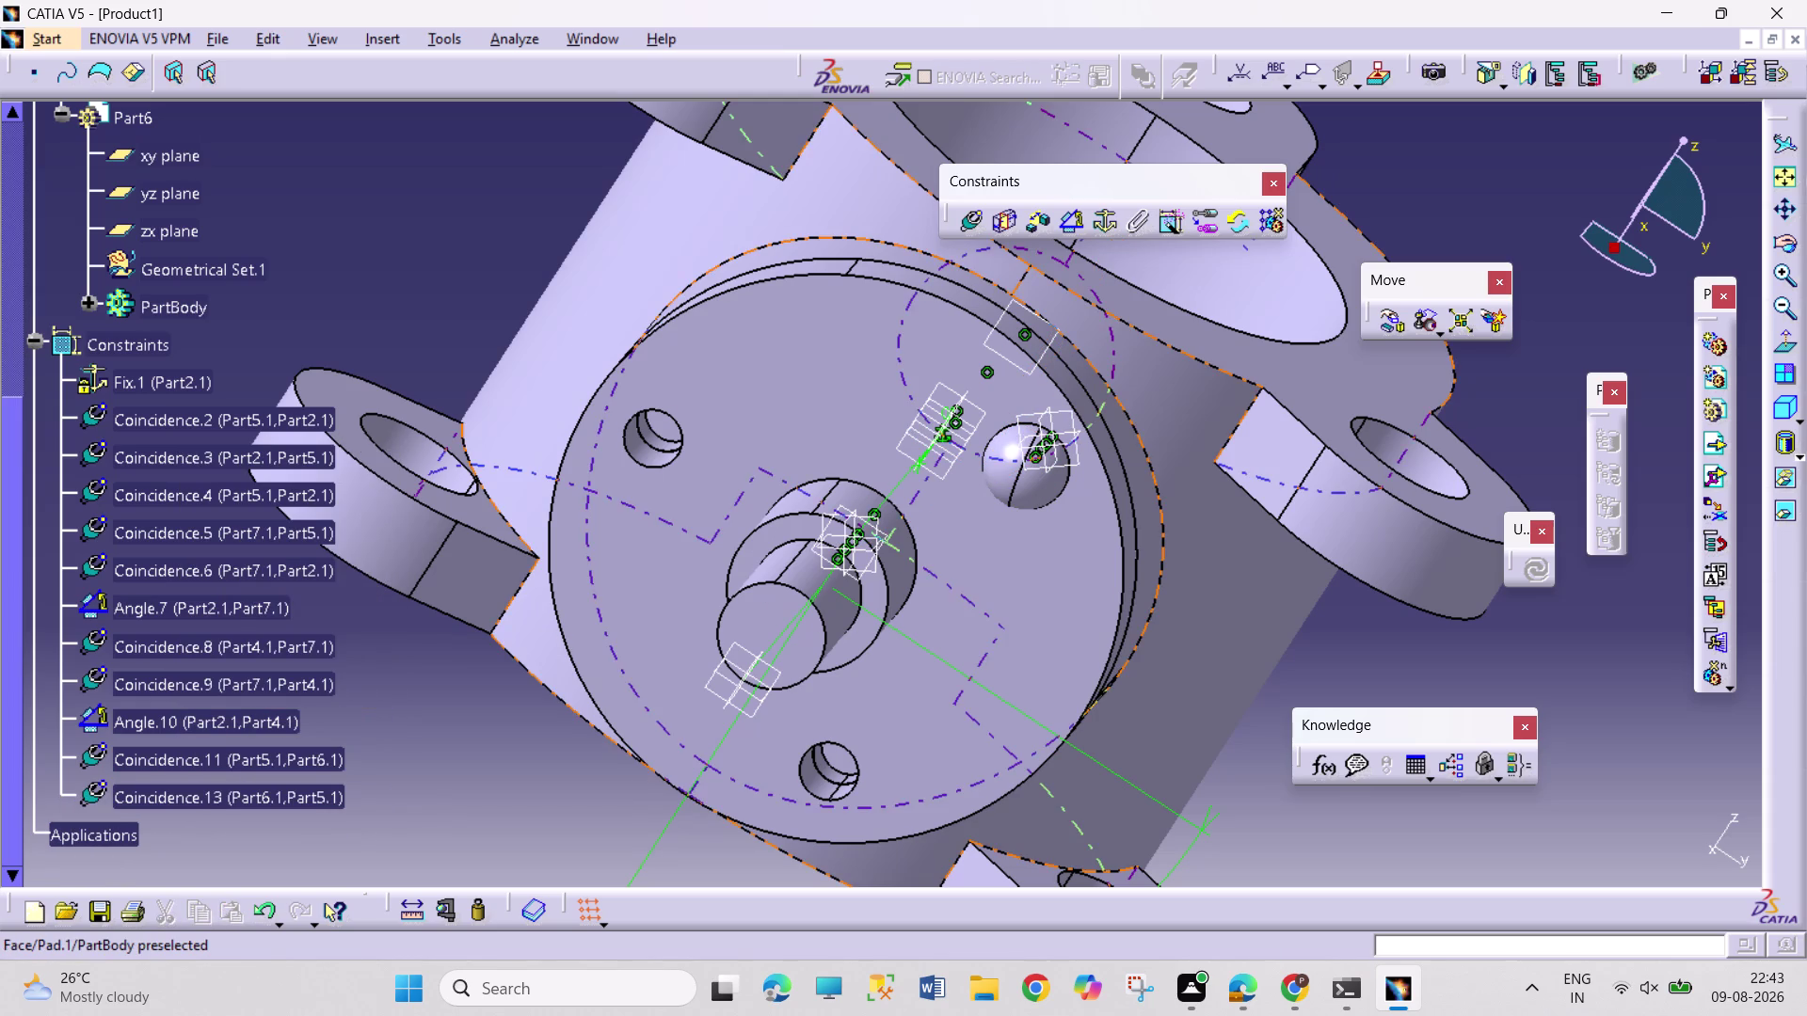
Select the yz planes of Part2 and Part6 for a new angle constraint.
scroll(up, 3)
scroll(up, 3)
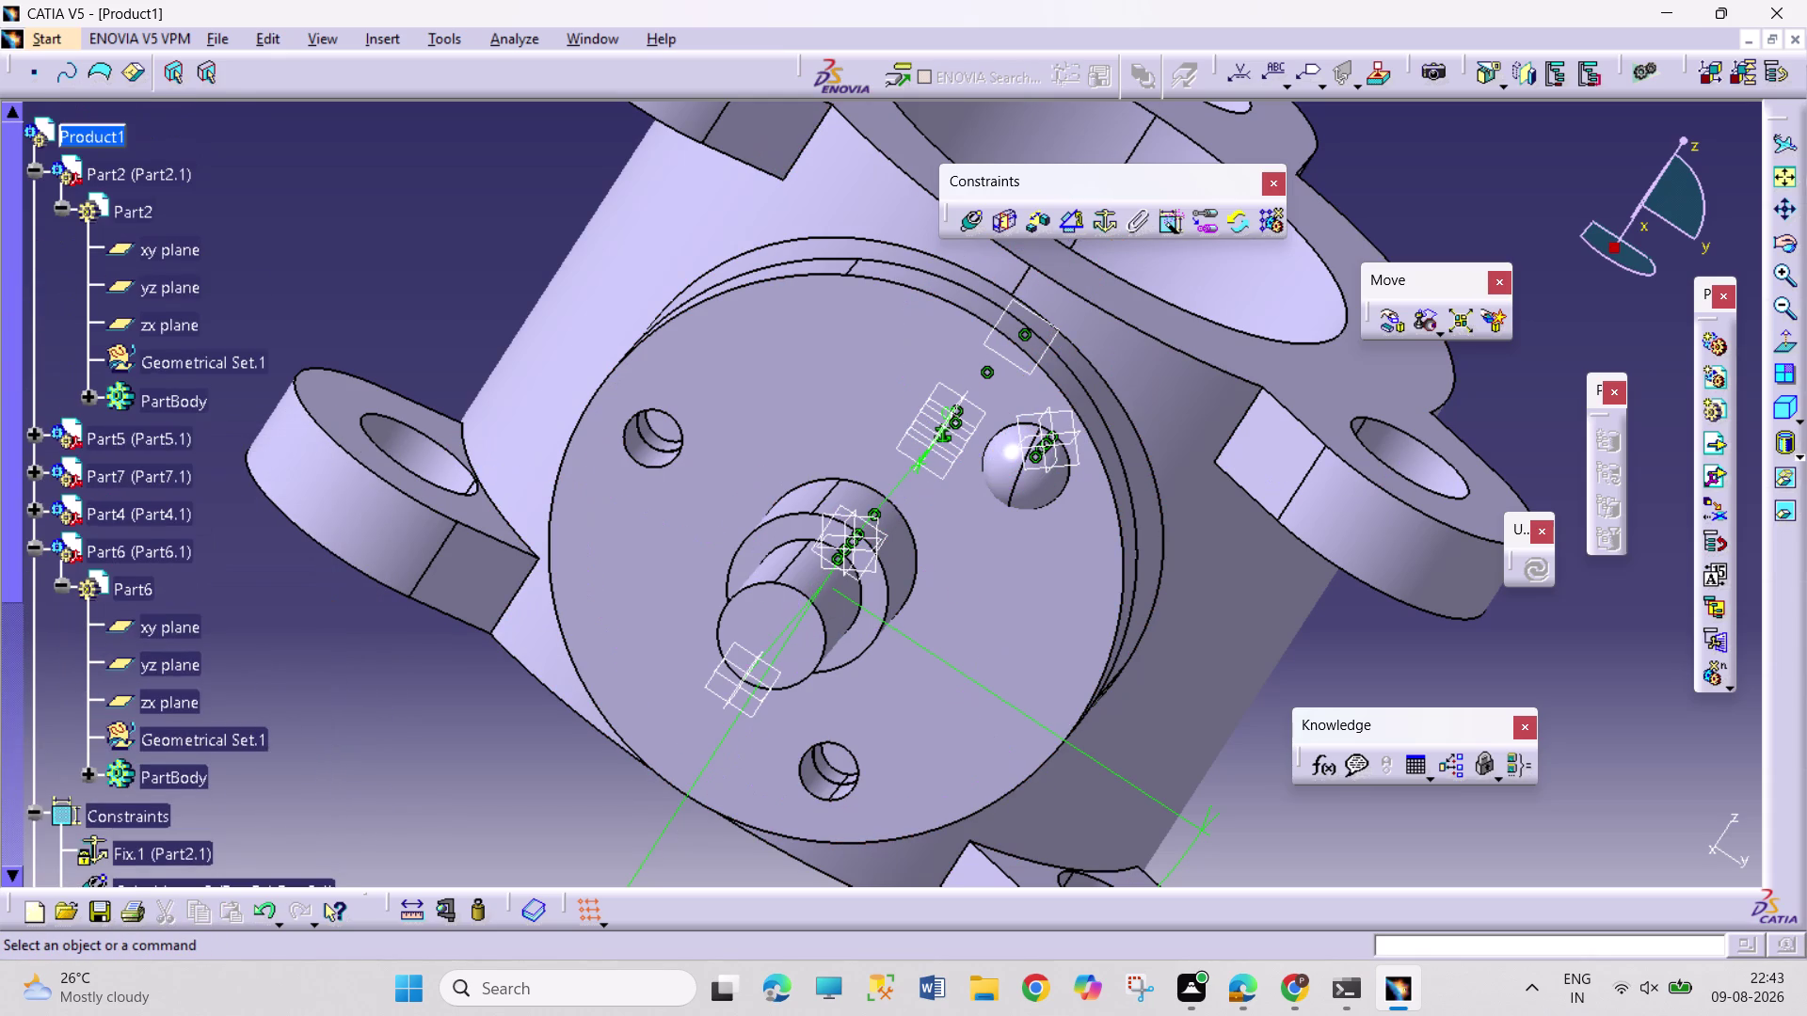
click(200, 289)
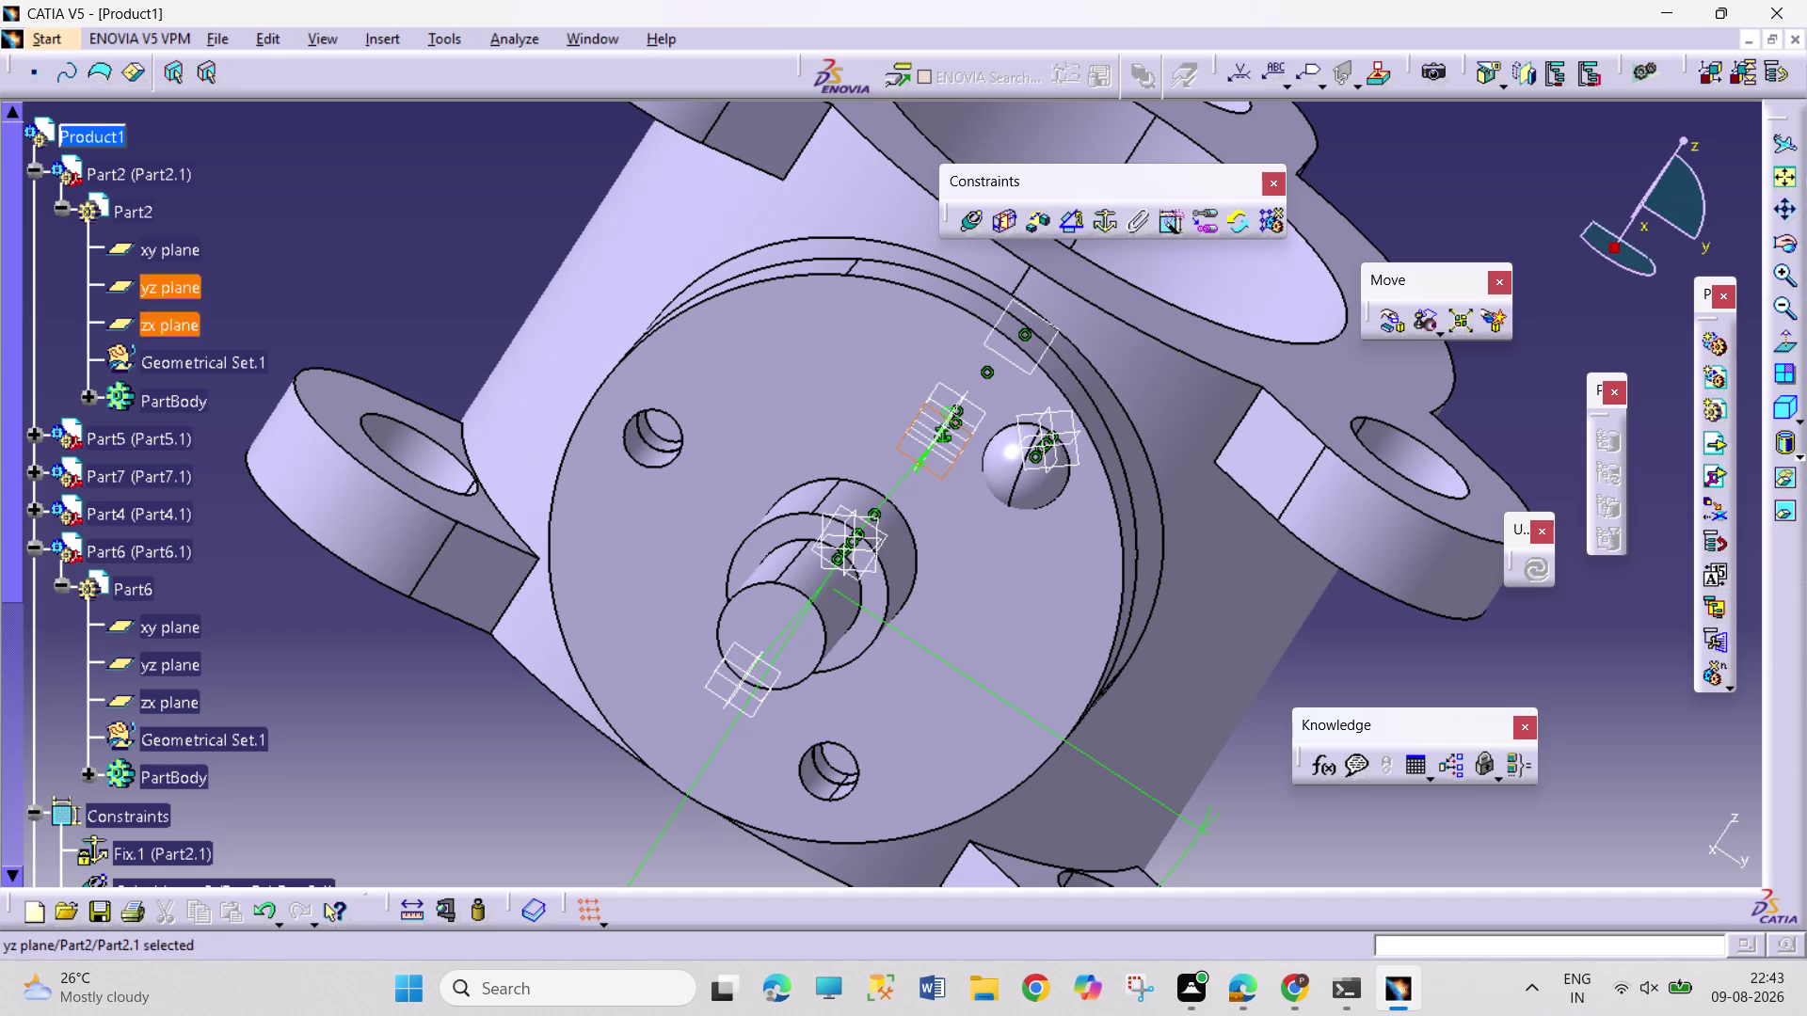
click(184, 664)
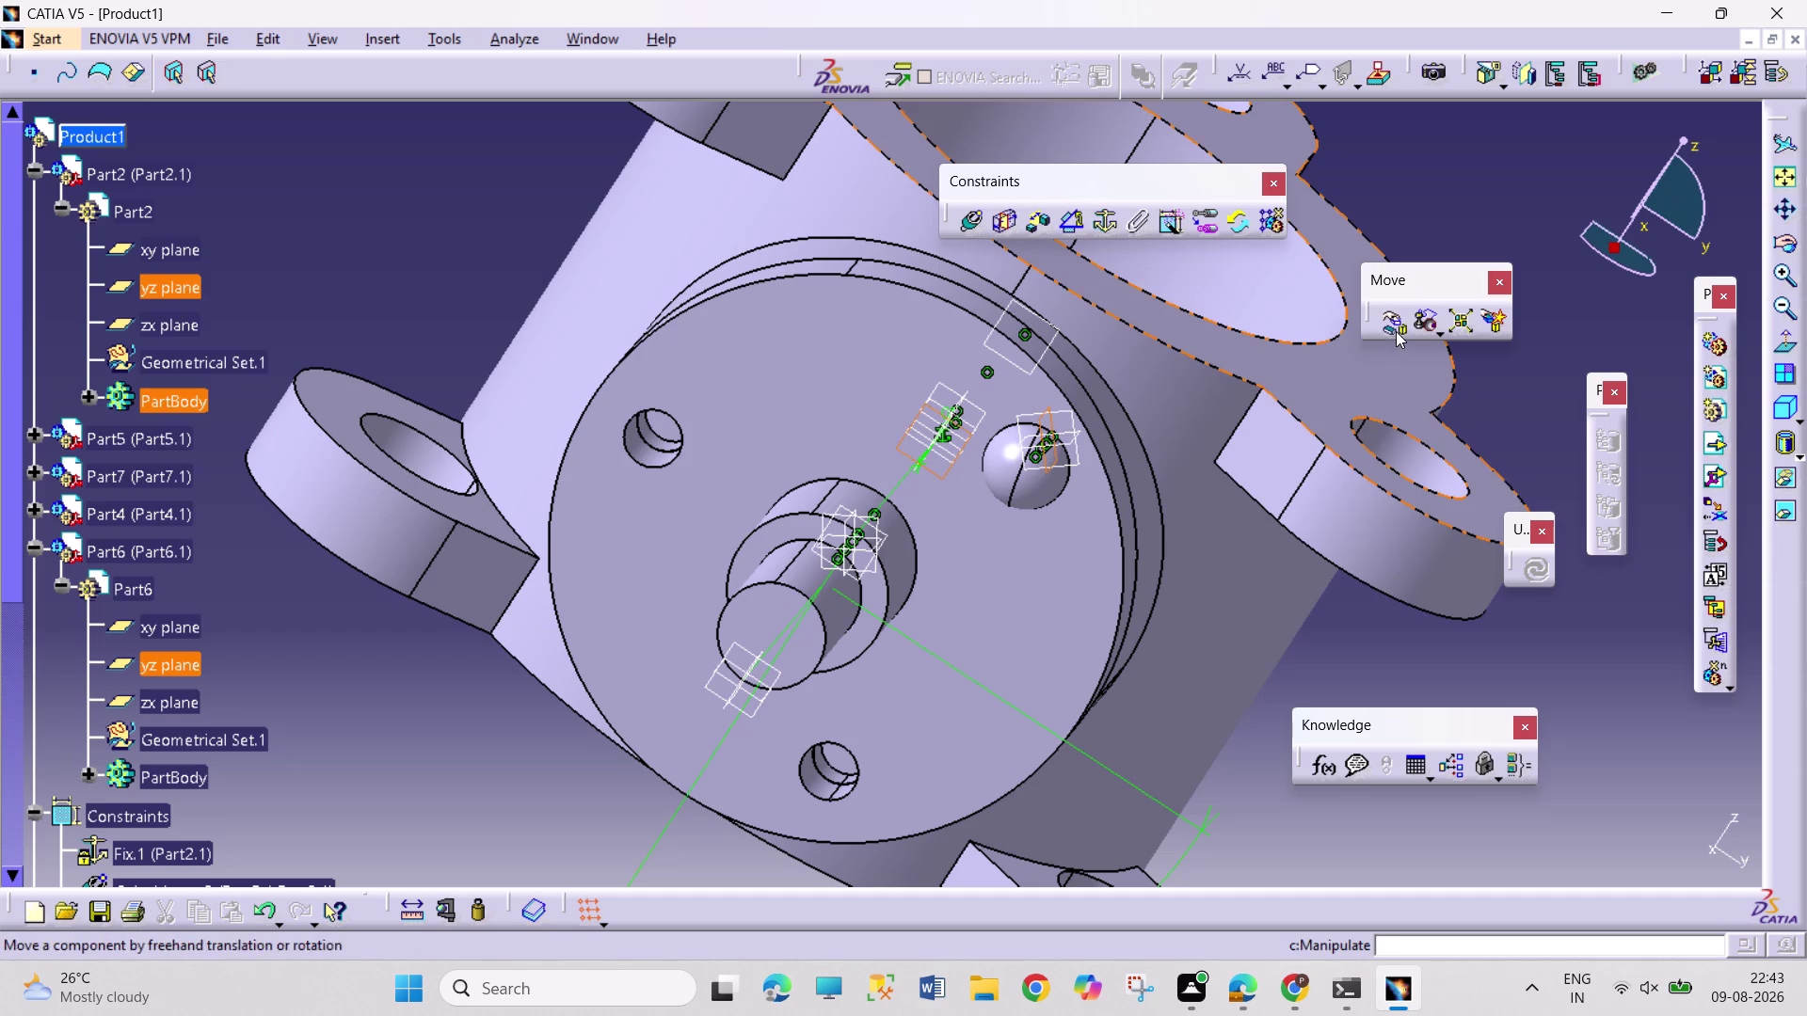
click(1070, 221)
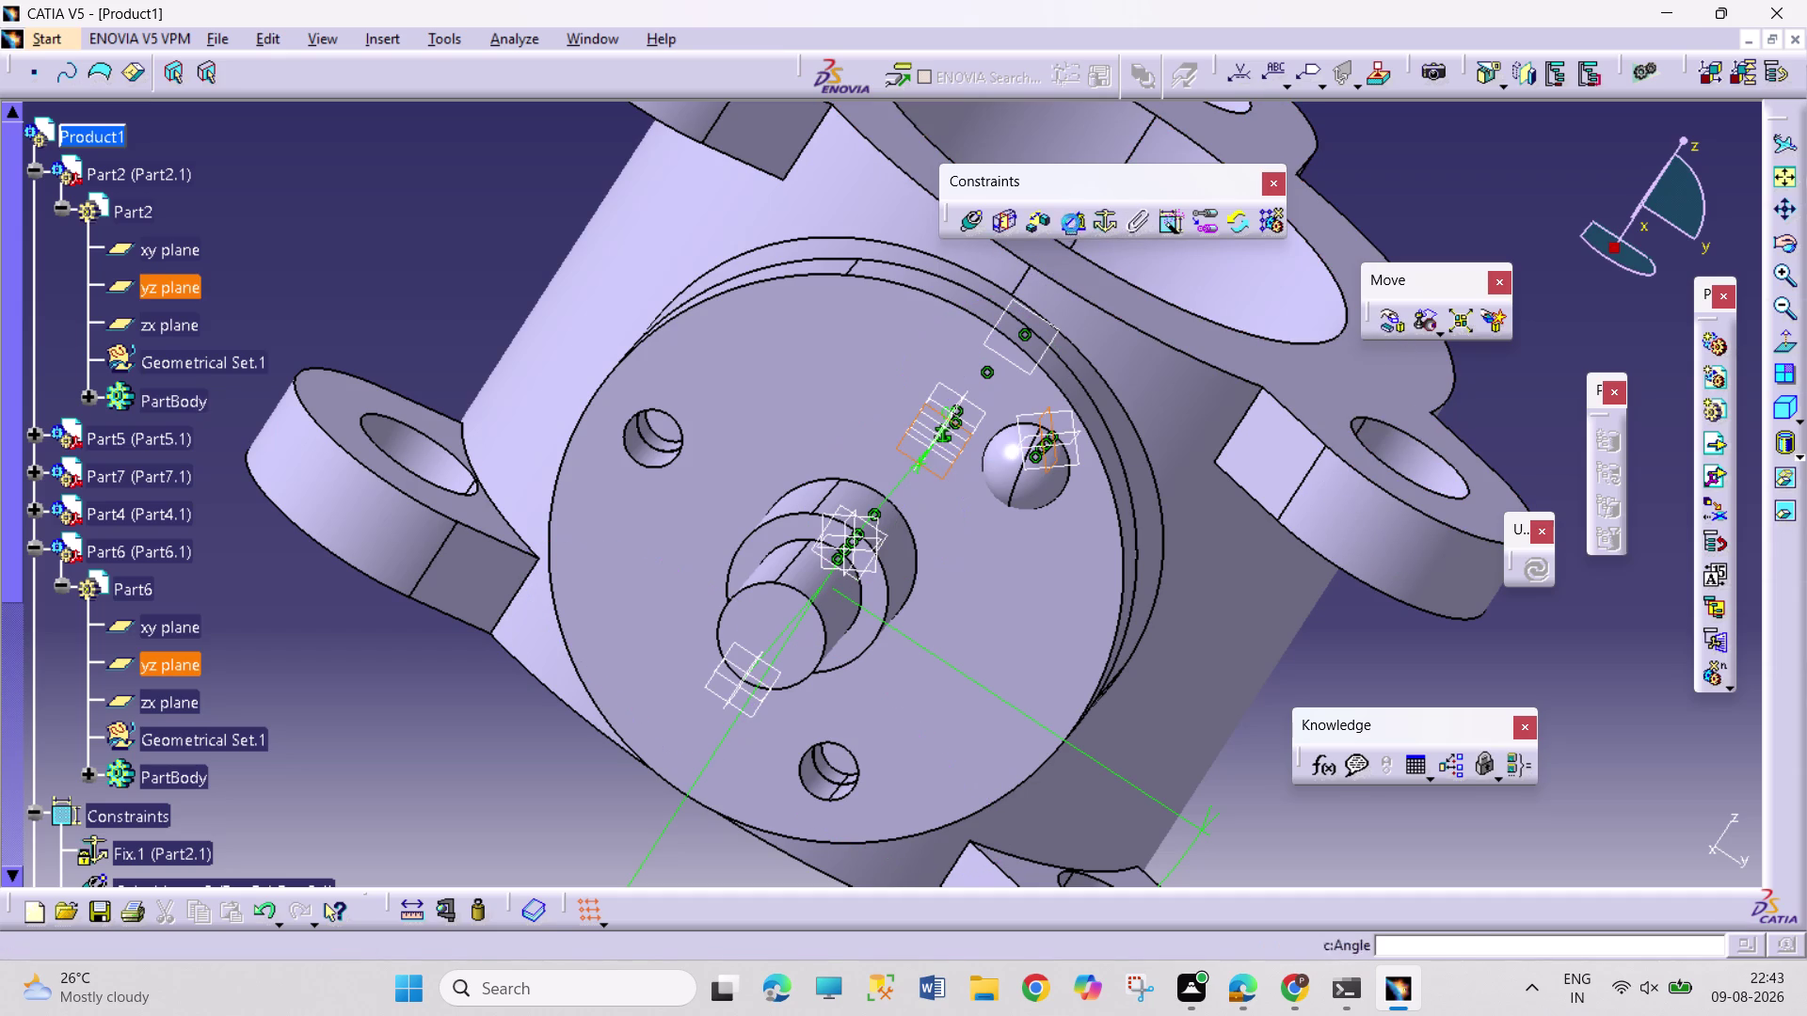
Confirm the pending 90° angle and check the remaining degrees of freedom in the constraint analysis.
click(1705, 845)
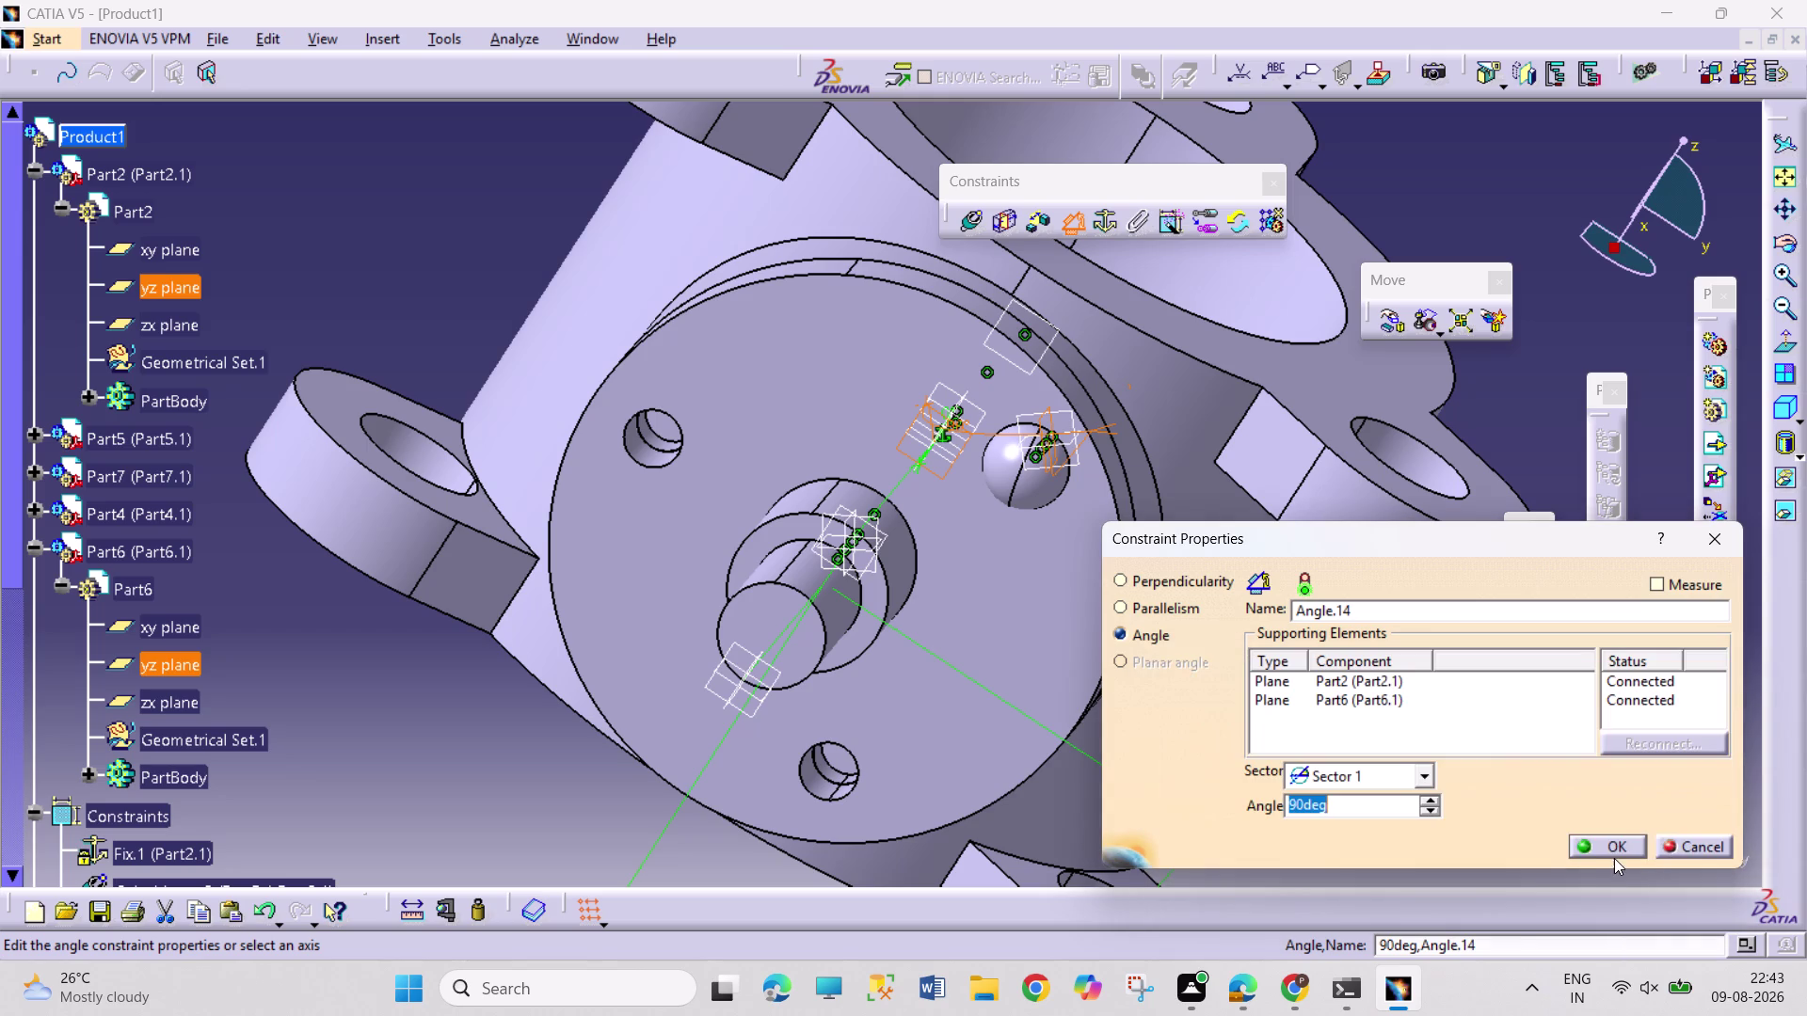
click(1608, 844)
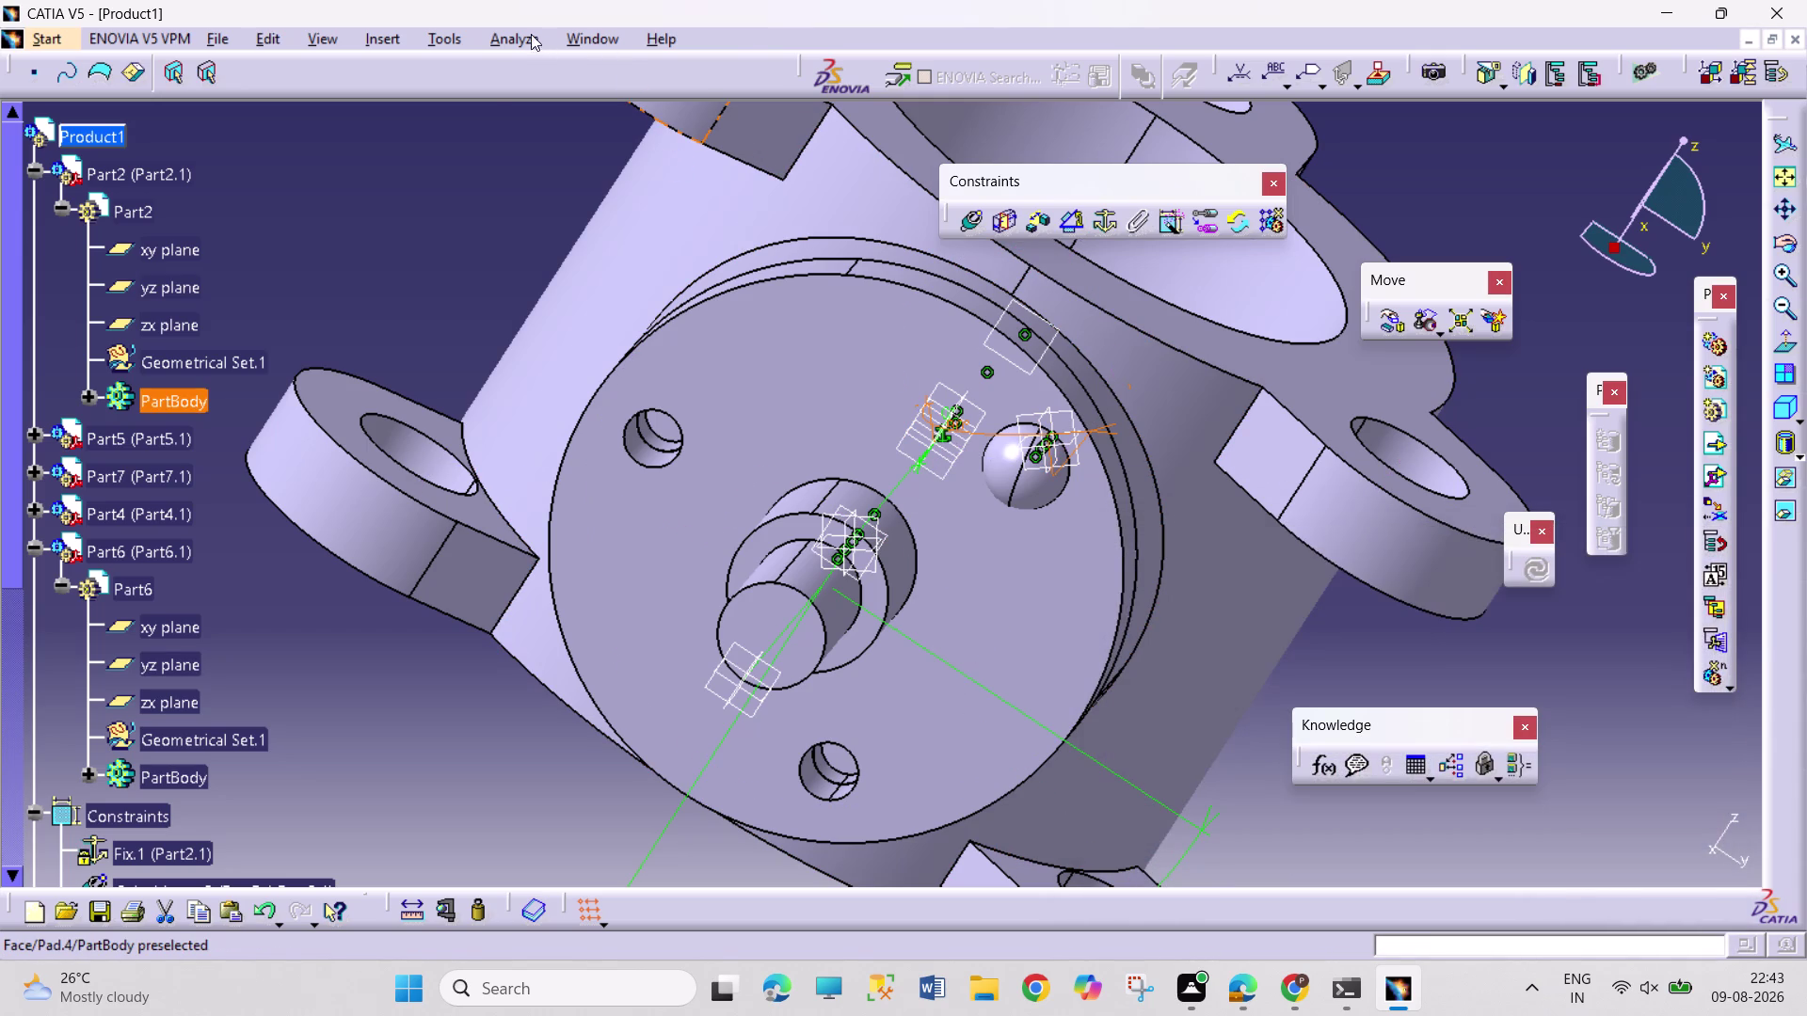
click(531, 34)
click(576, 115)
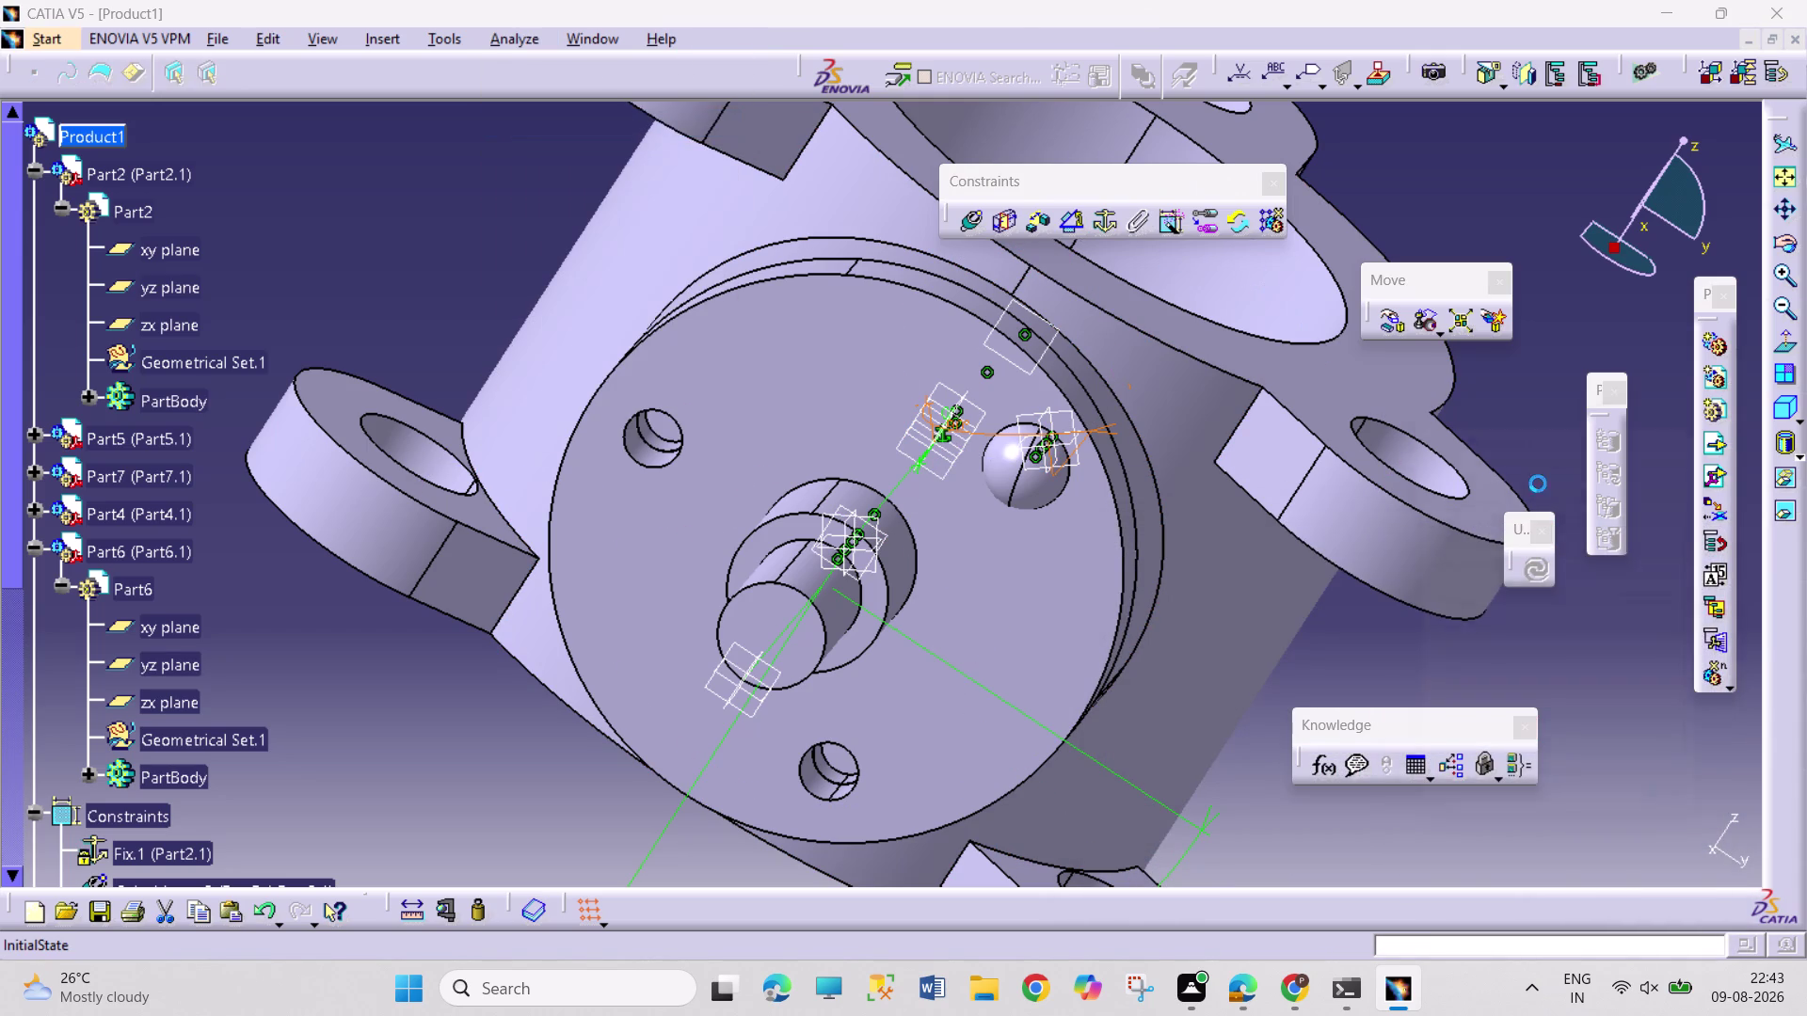
click(1626, 494)
click(1722, 417)
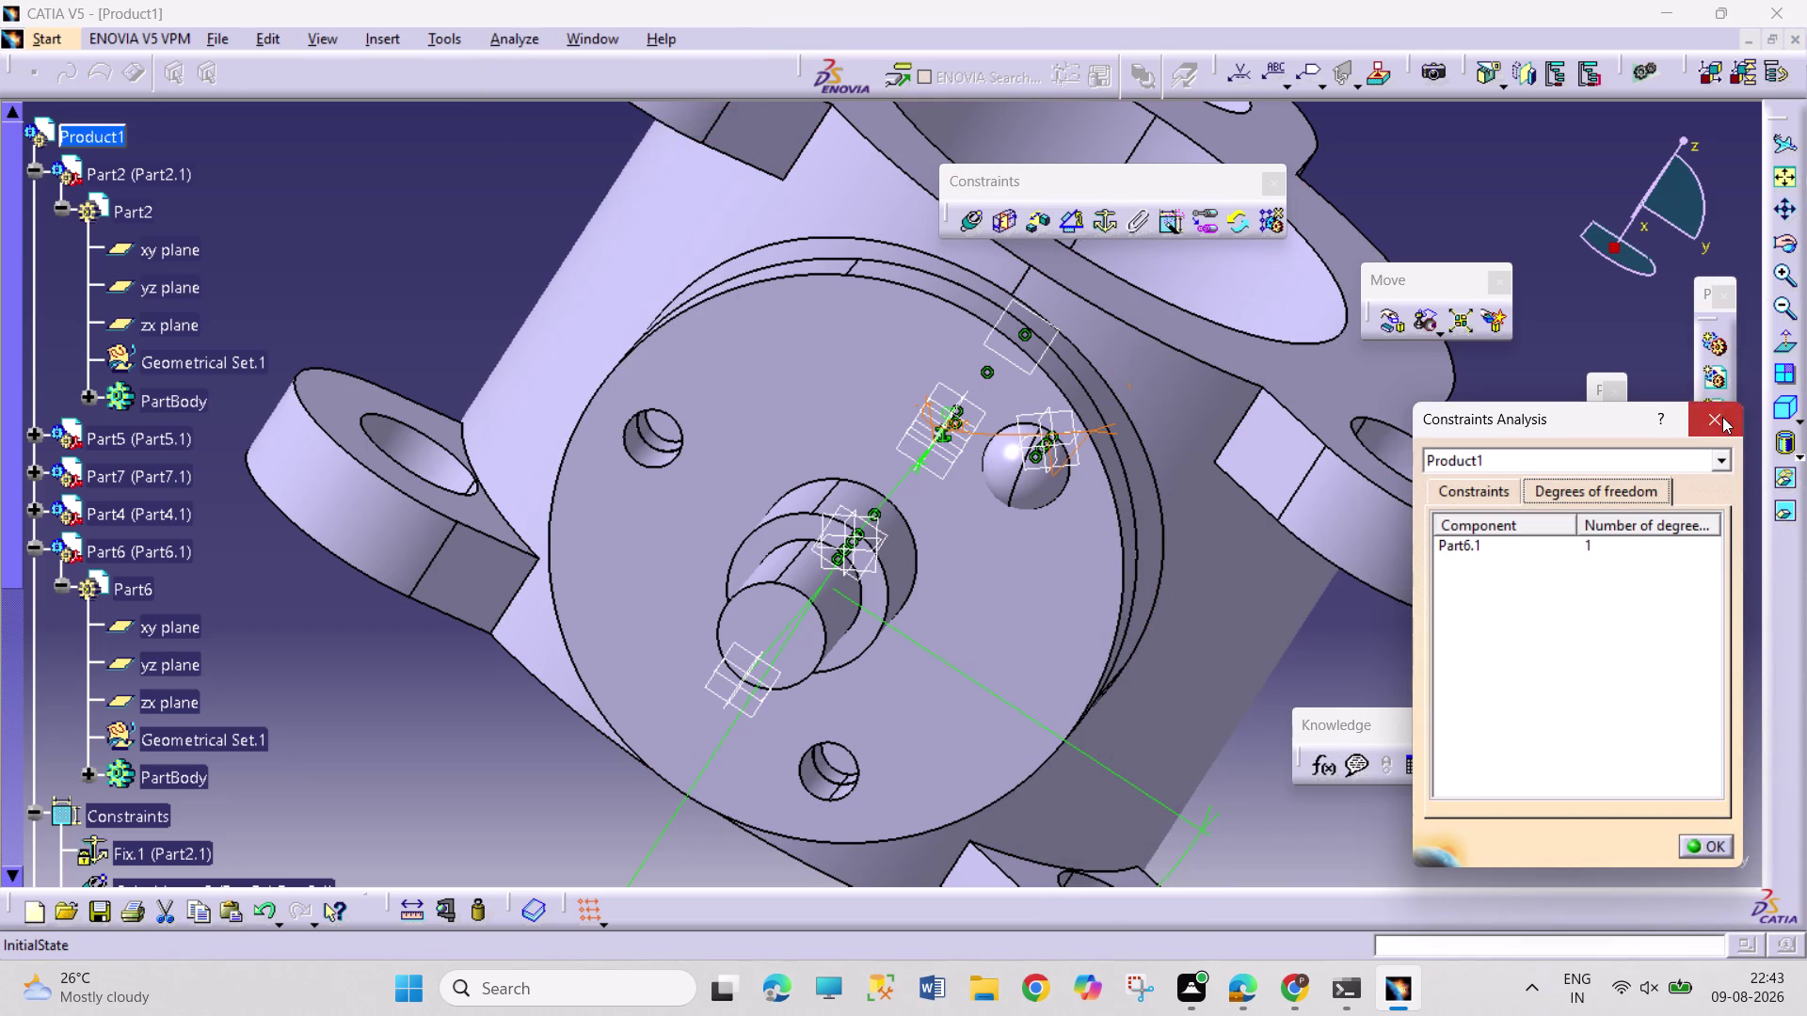
key(ctrl+z)
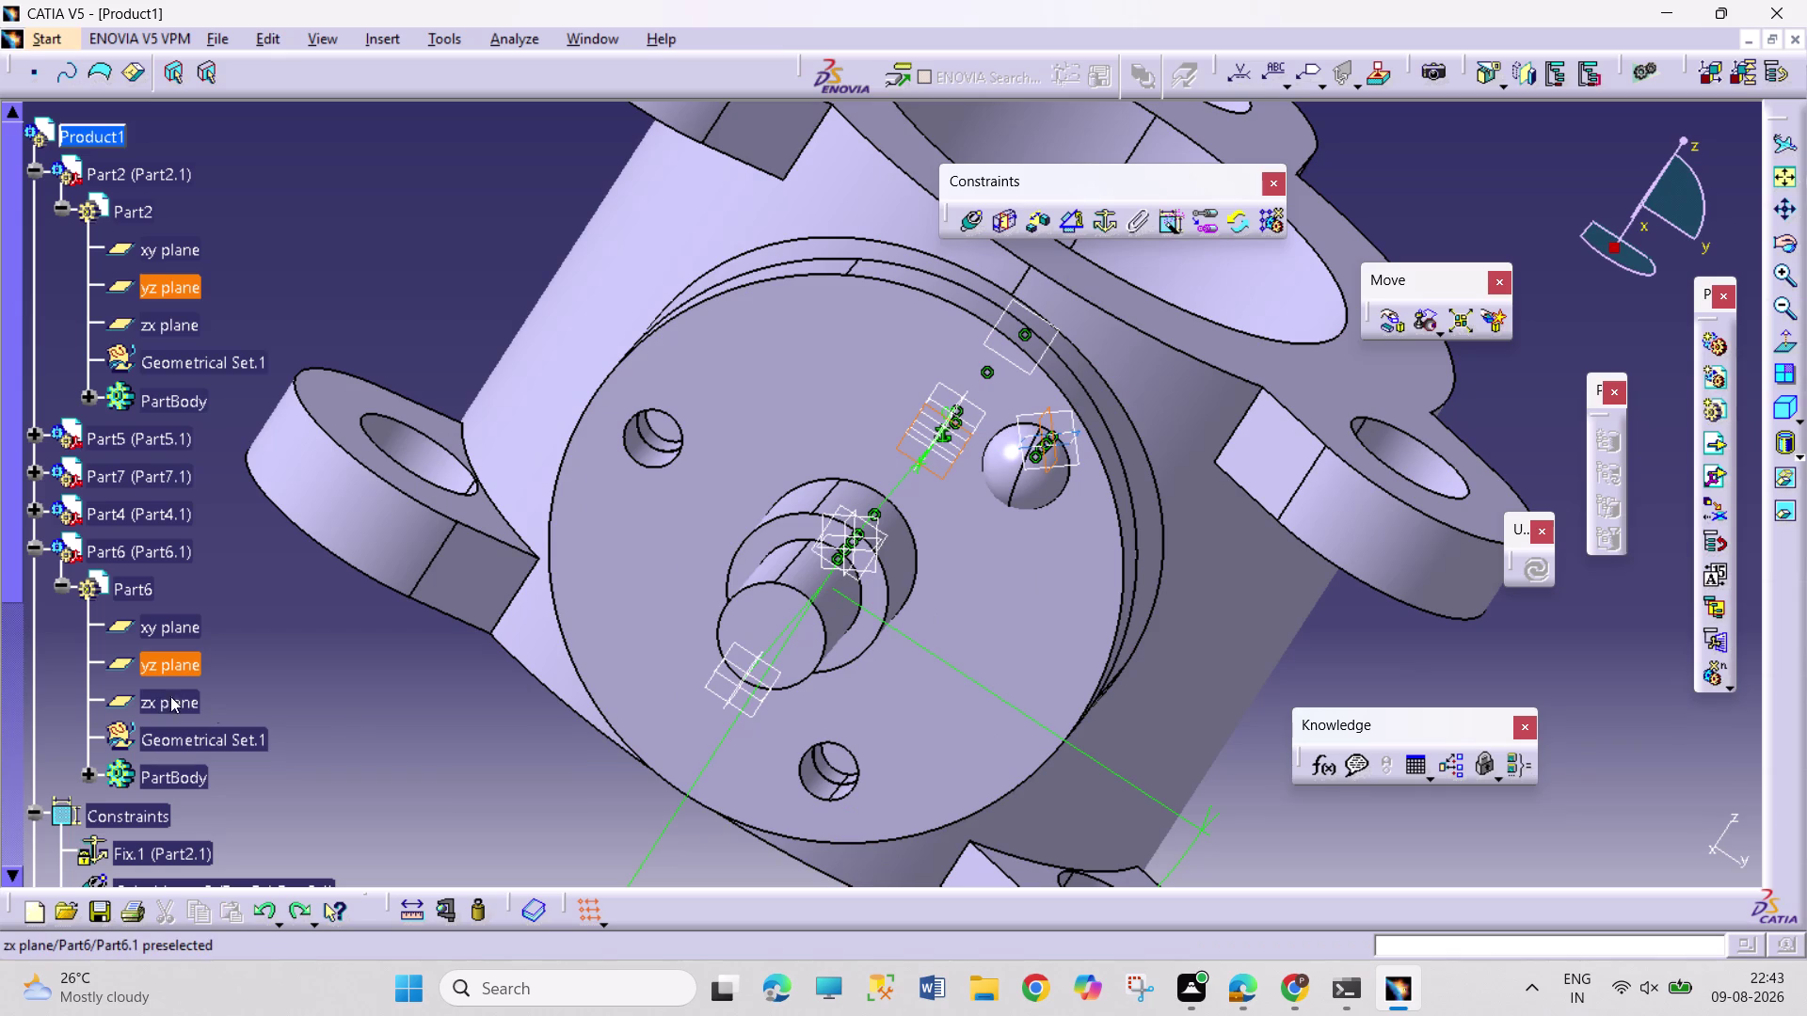
Constrain the zx planes of Part6.1 and Part2.1 to a 90° angle.
drag(158, 693, 154, 661)
click(186, 321)
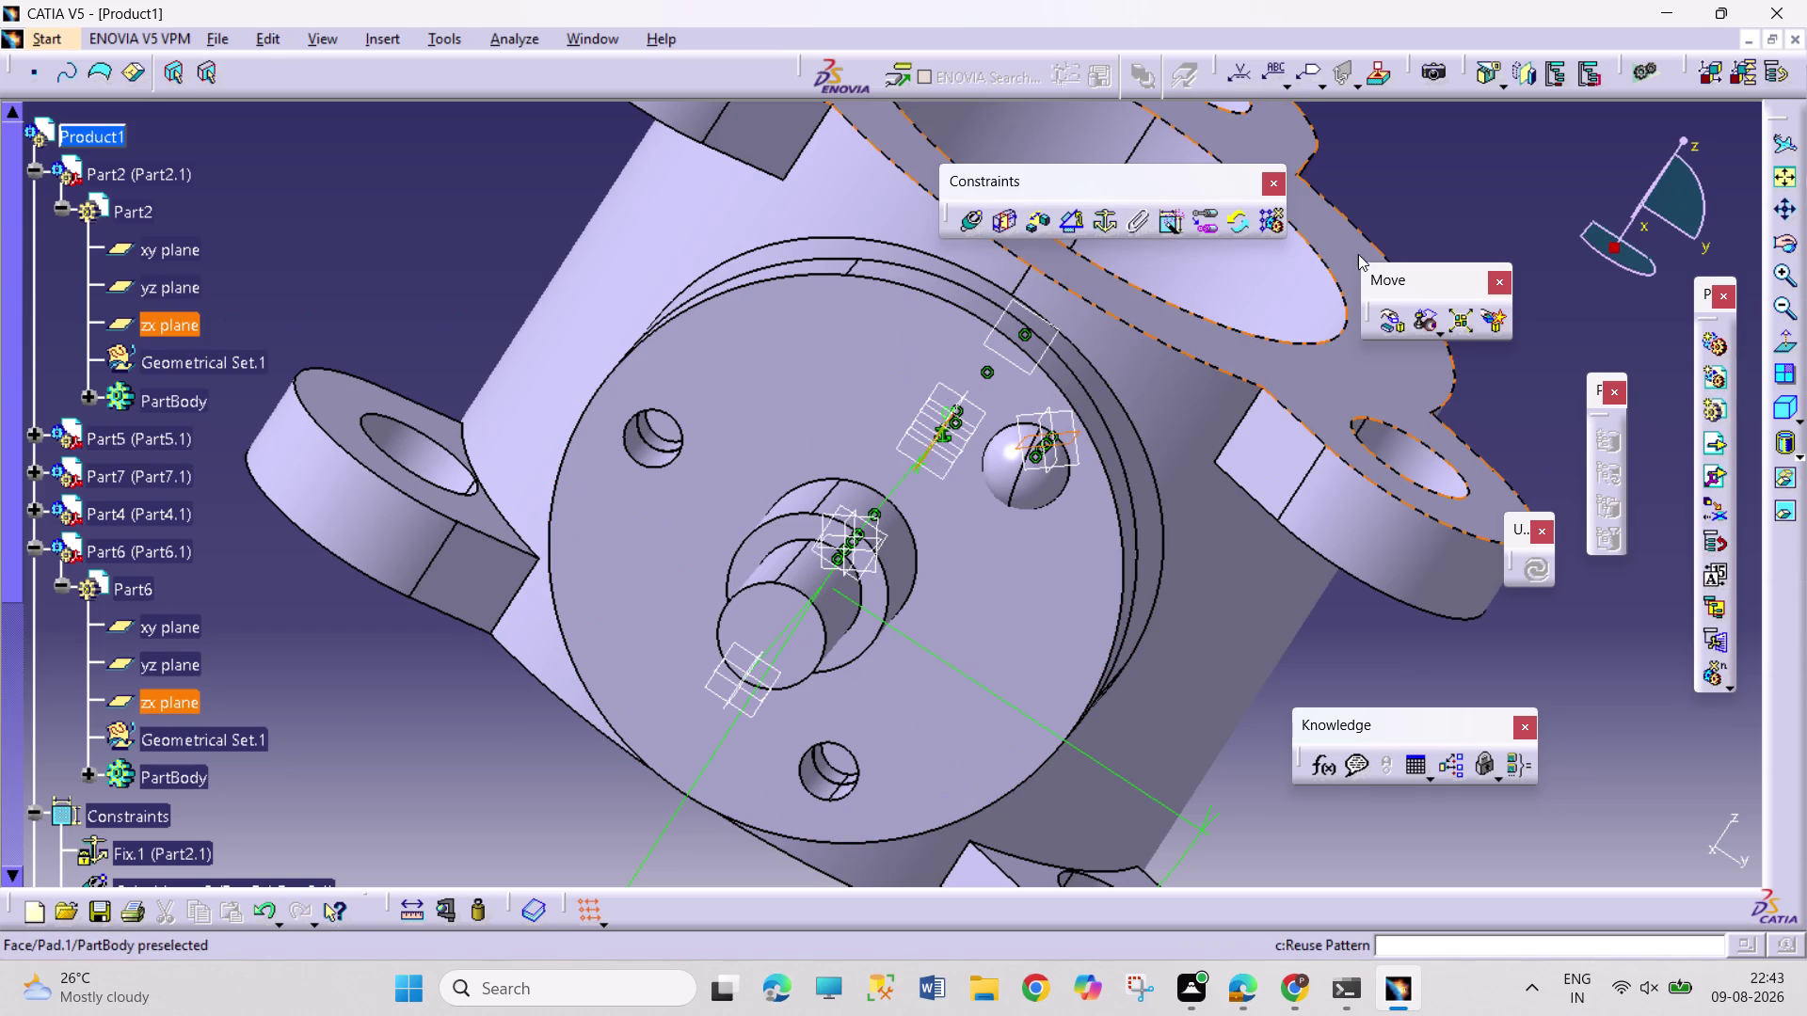
click(1075, 218)
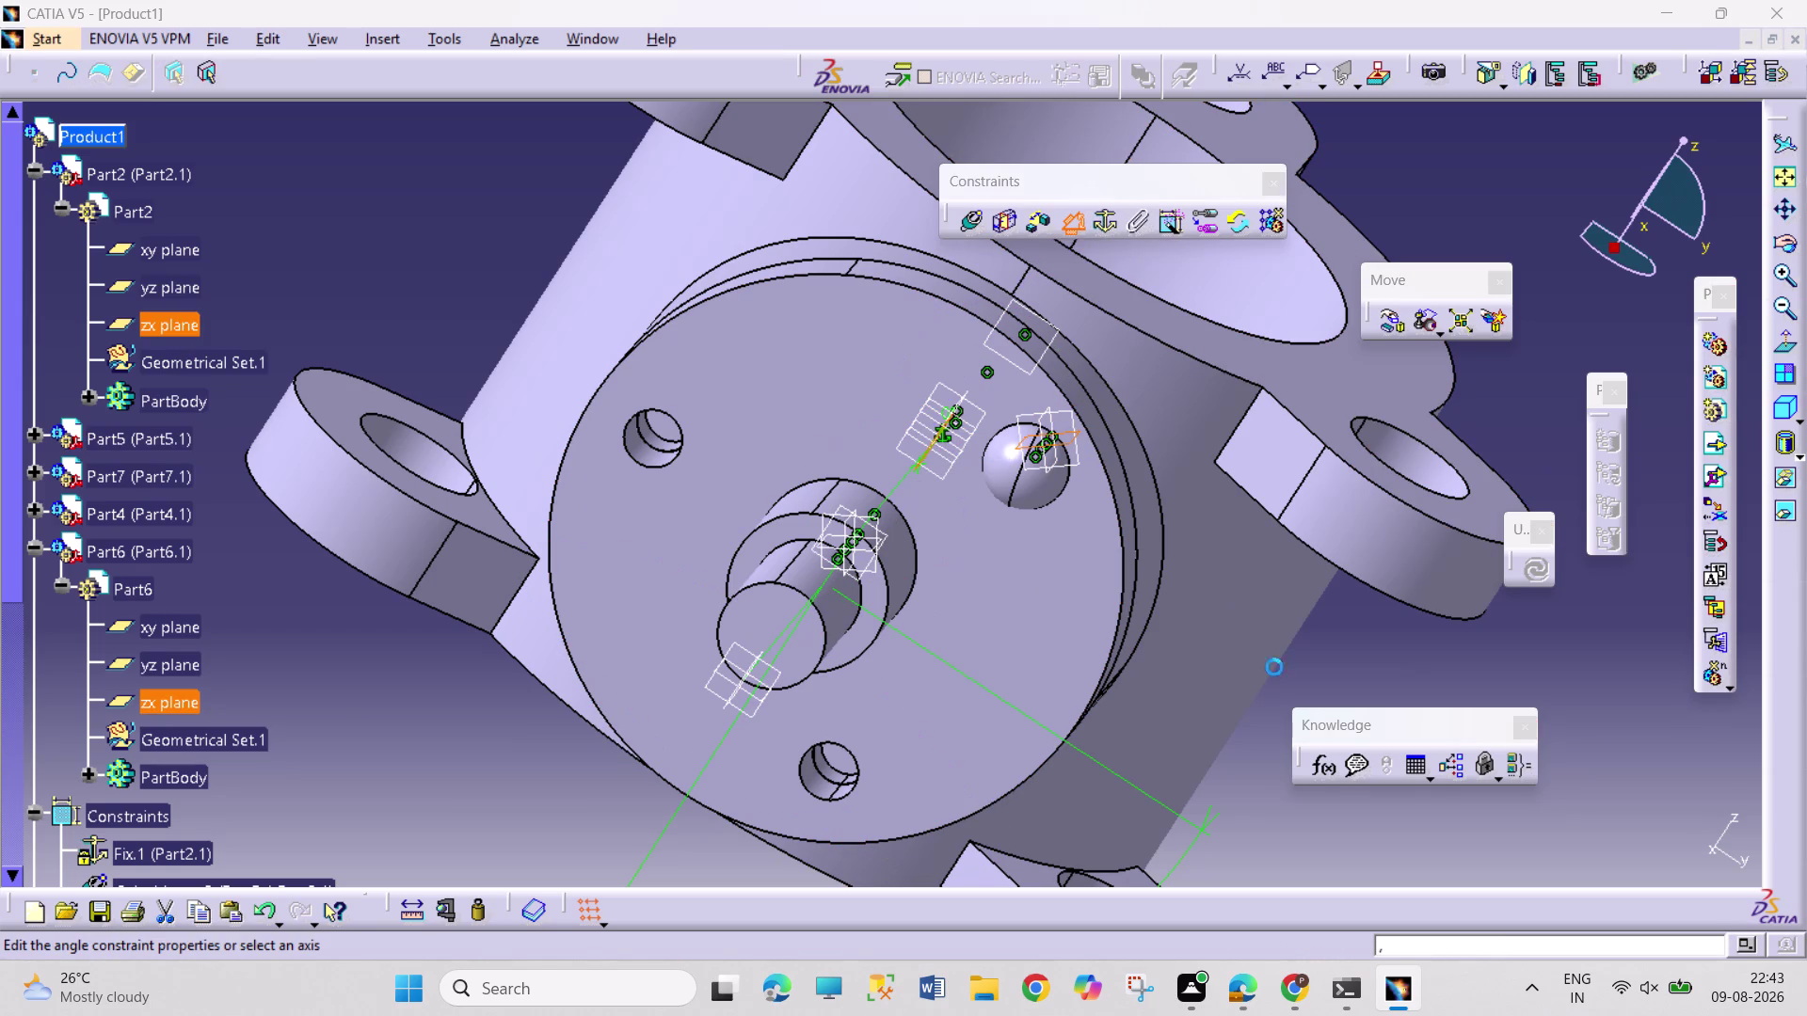
click(1689, 853)
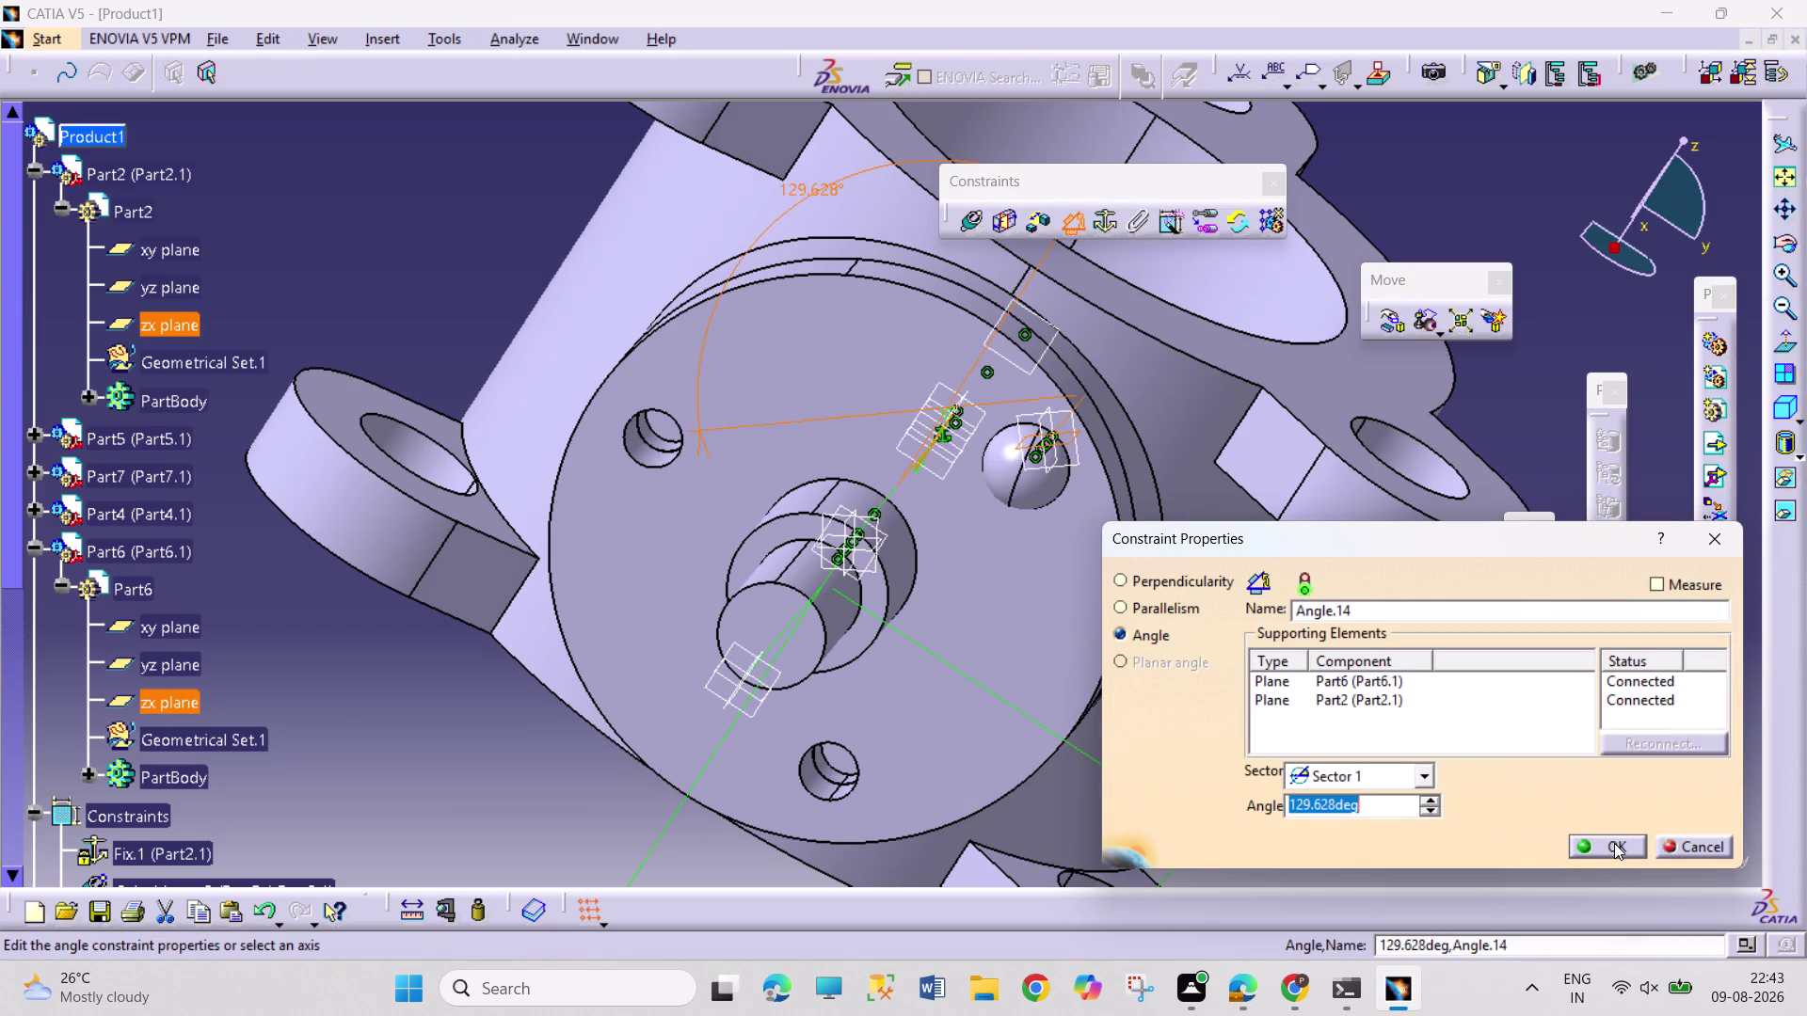
text(90)
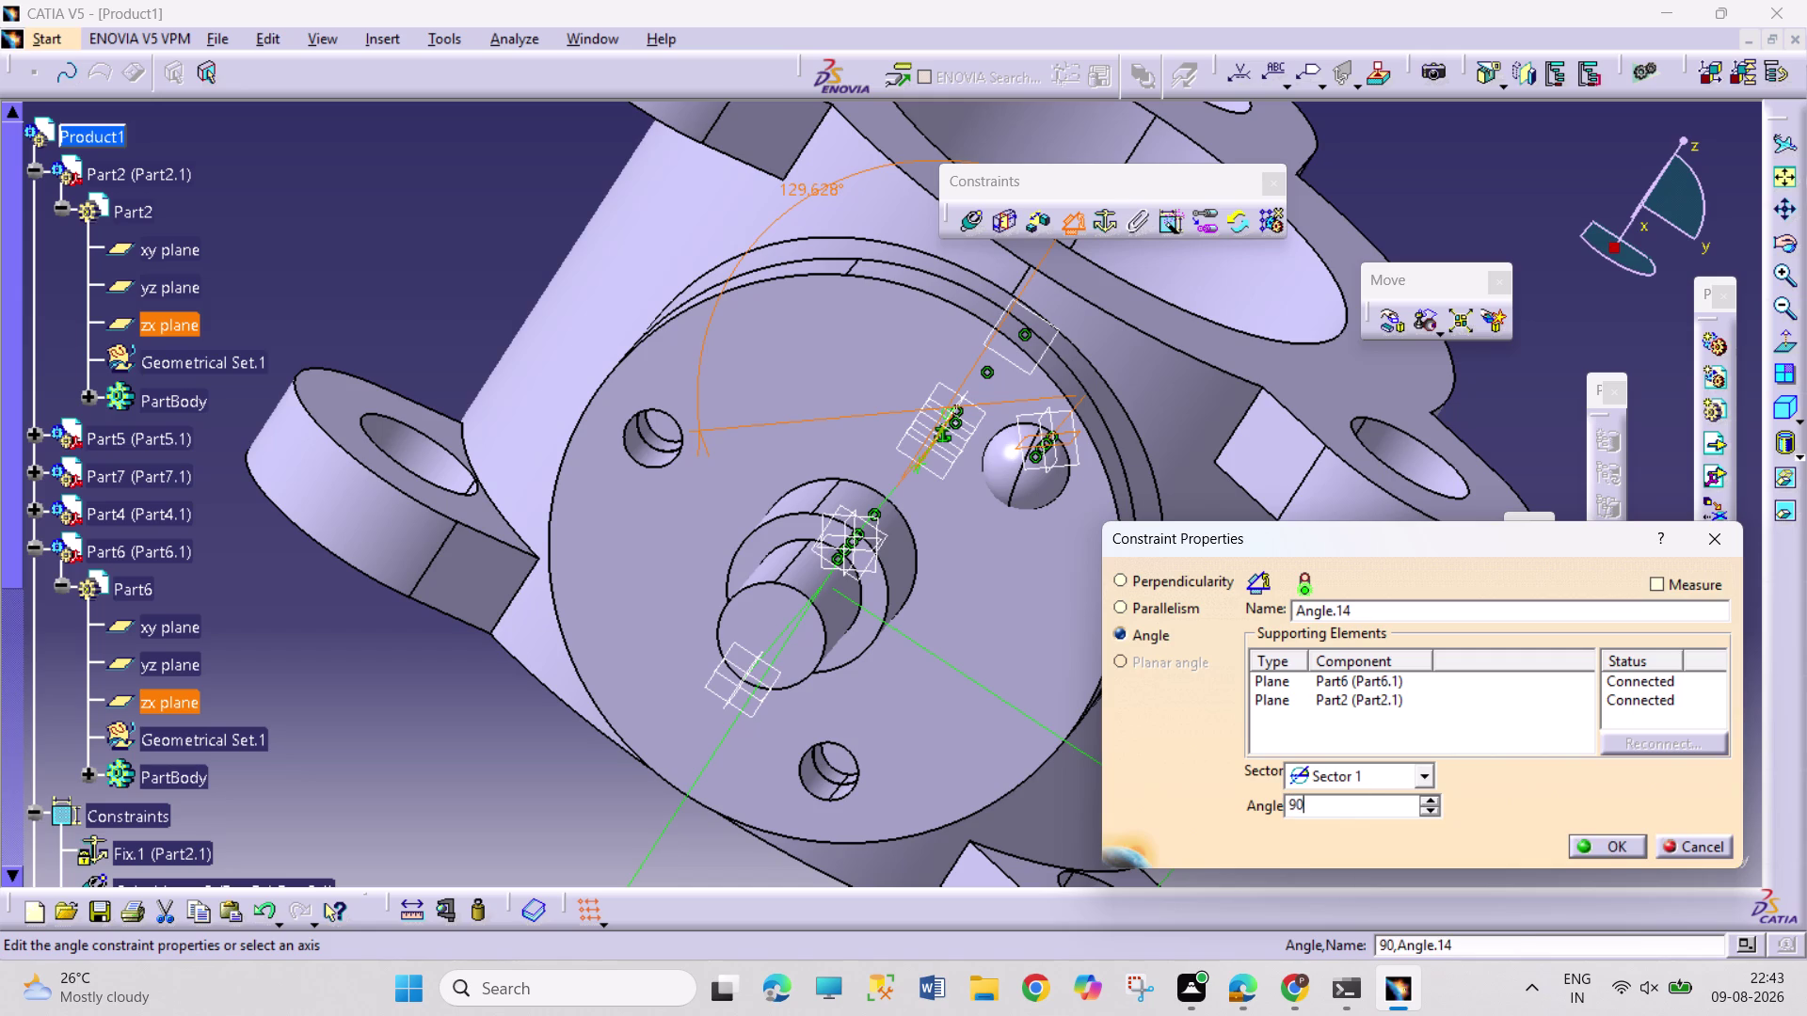
key(Return)
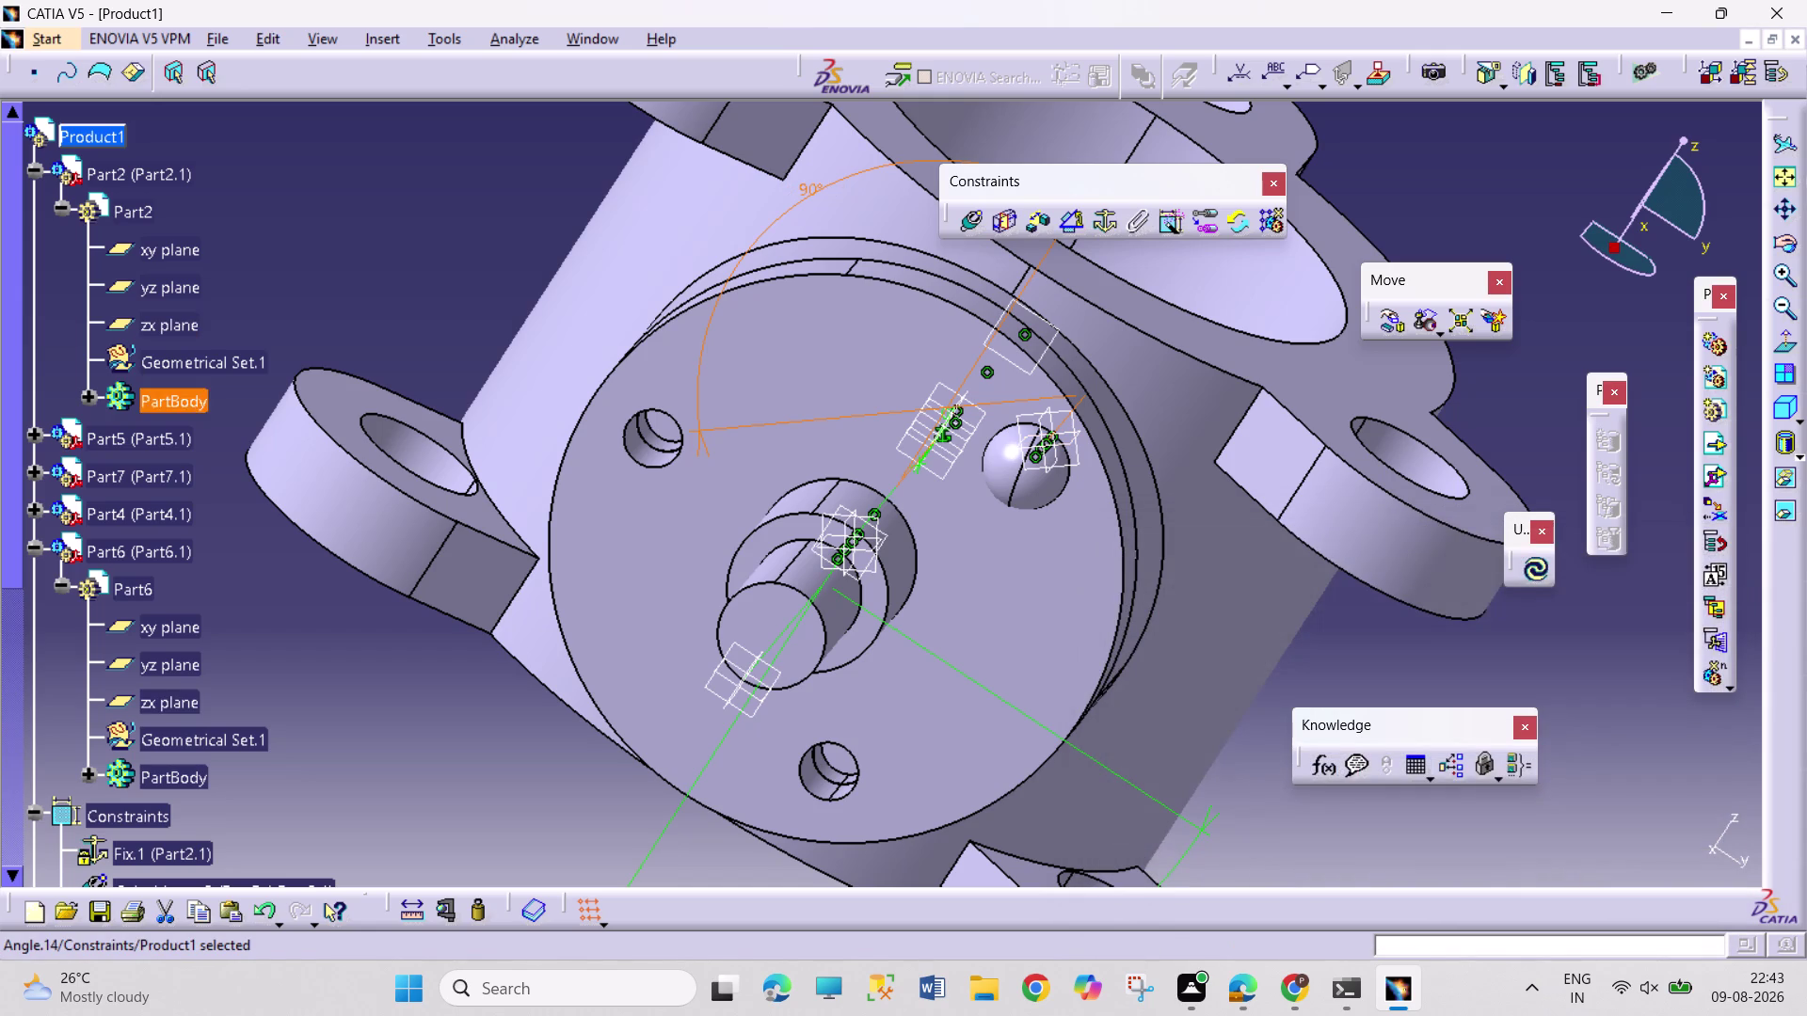
Update the assembly and collapse the Part2 and Part6 tree branches.
click(1531, 575)
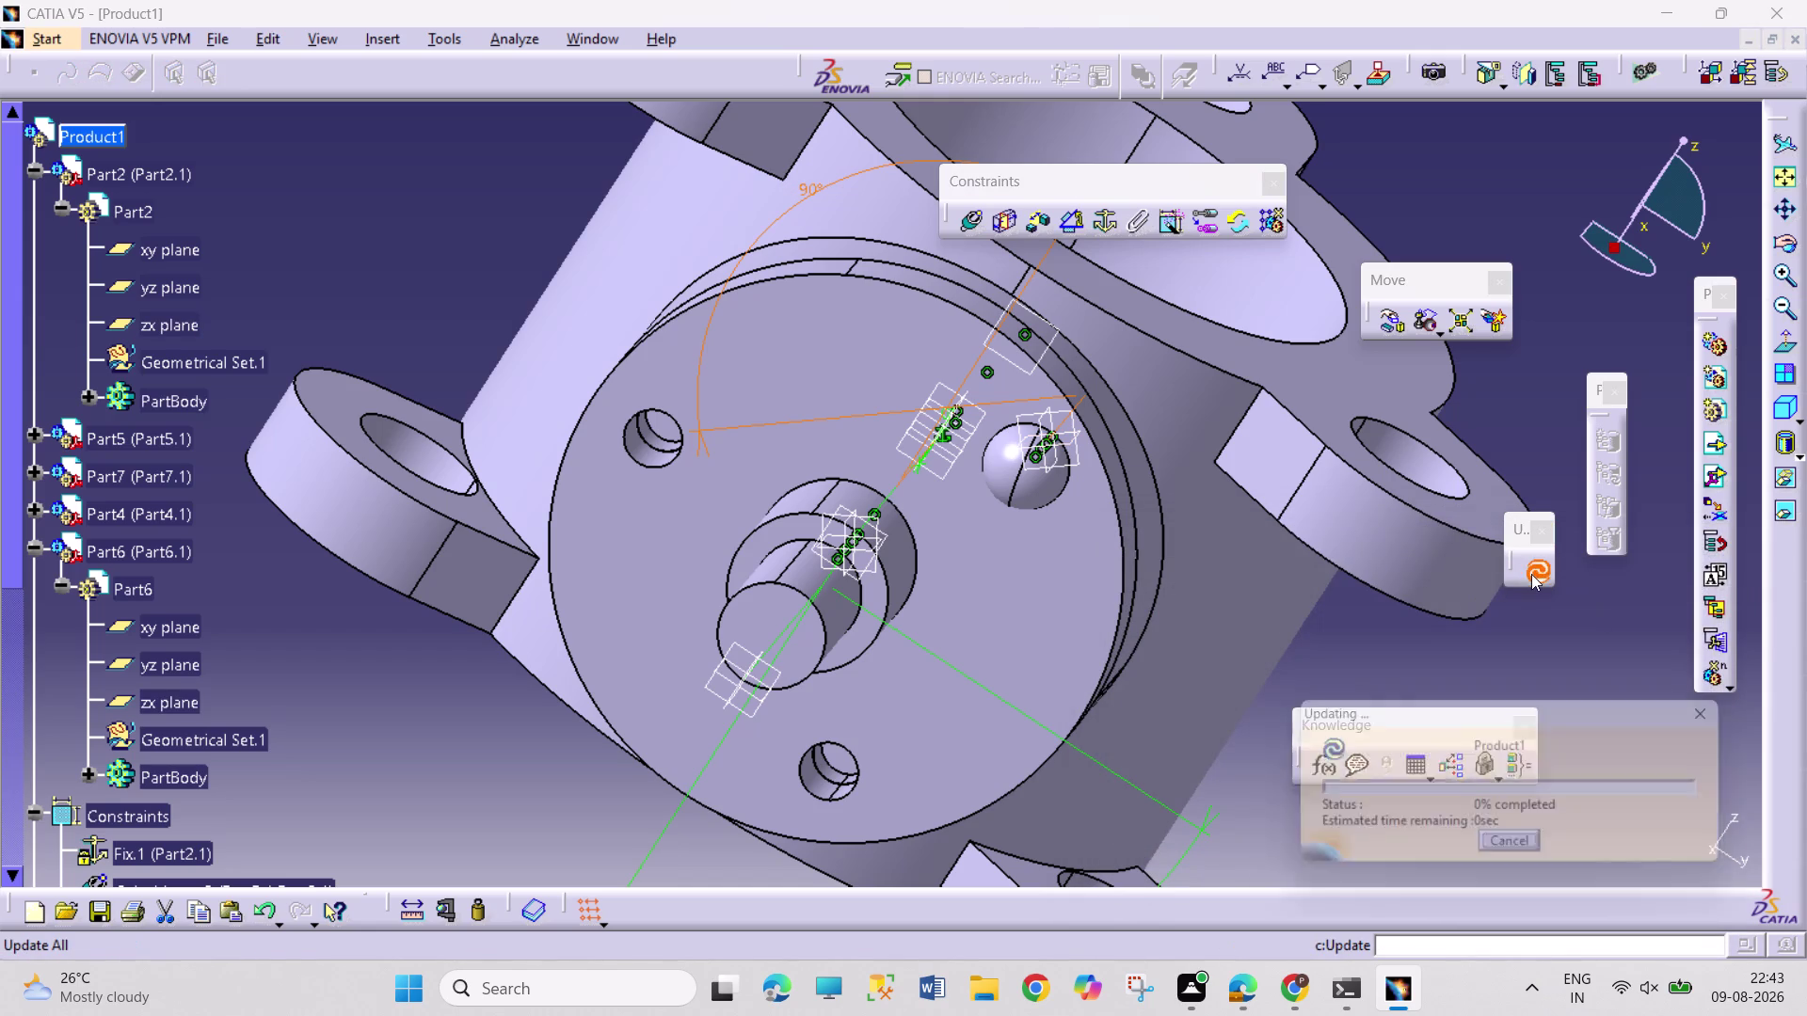
click(1576, 701)
middle_drag(1309, 454, 1294, 496)
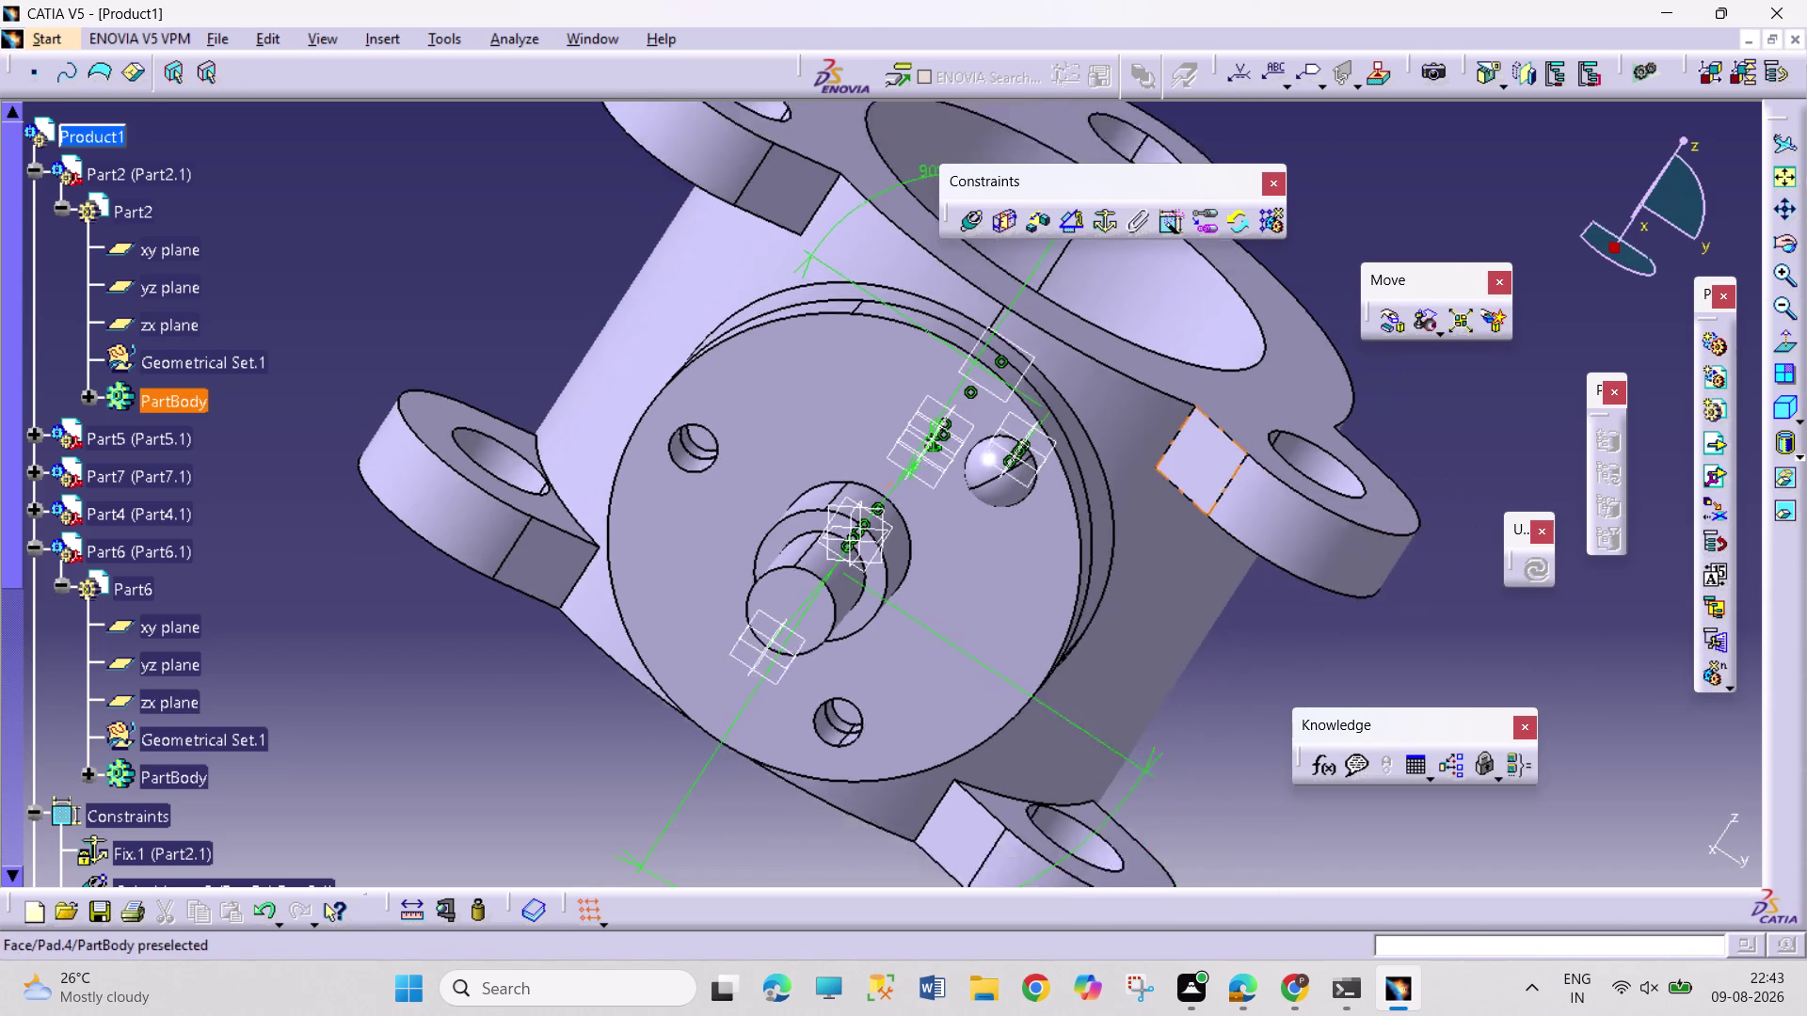
middle_drag(1294, 496, 1290, 520)
click(33, 165)
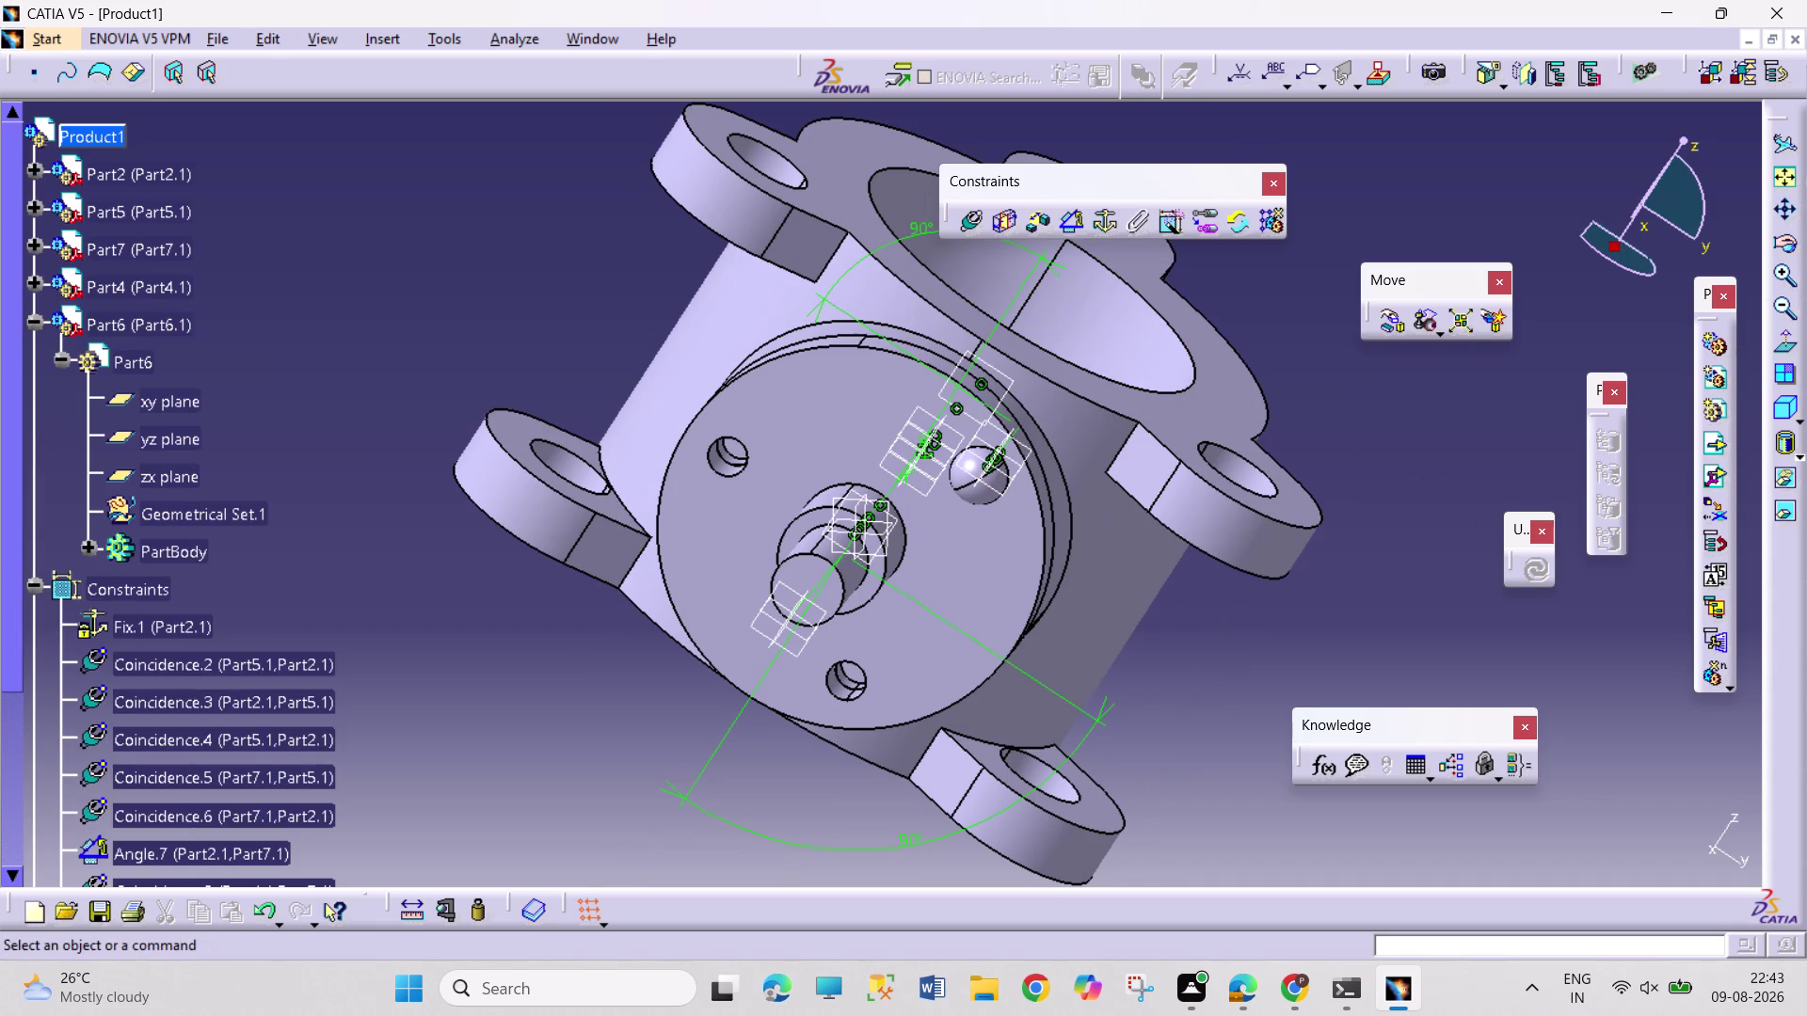
click(36, 329)
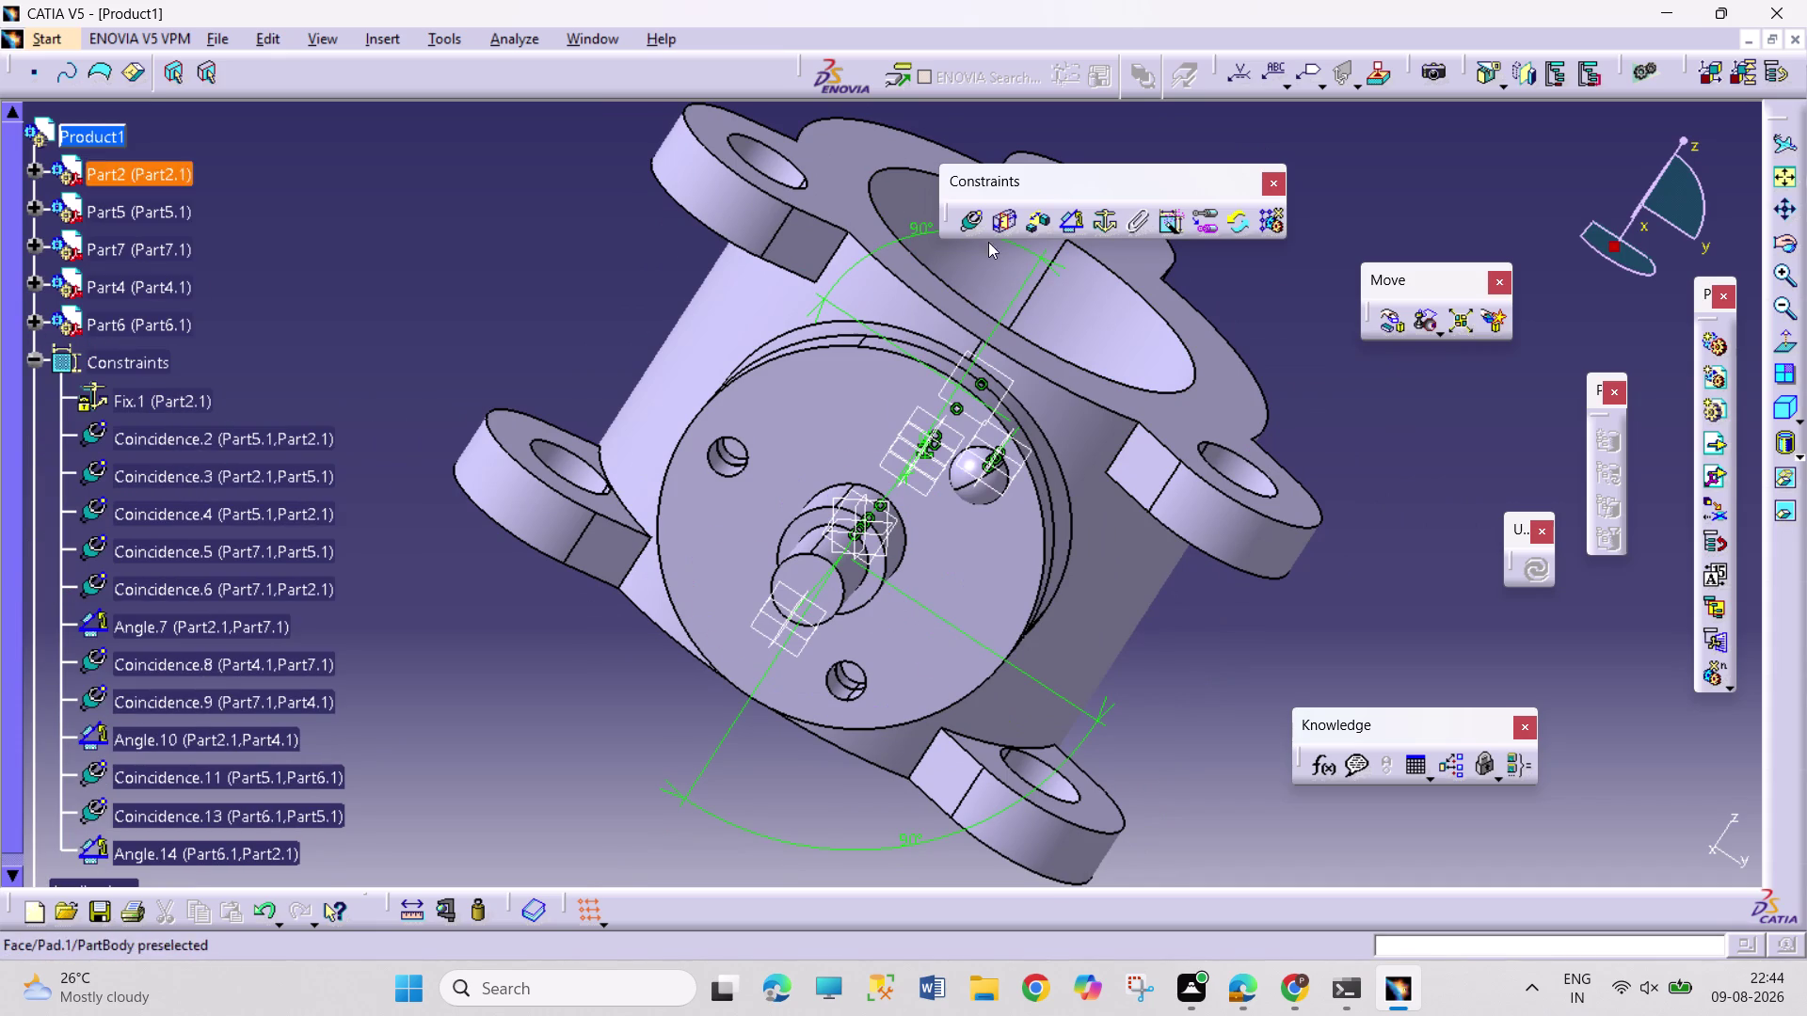
Insert the BUTTERFLY SCREW 6 file into Product1 as an existing component, creating Part6.2.
right_click(84, 143)
click(182, 526)
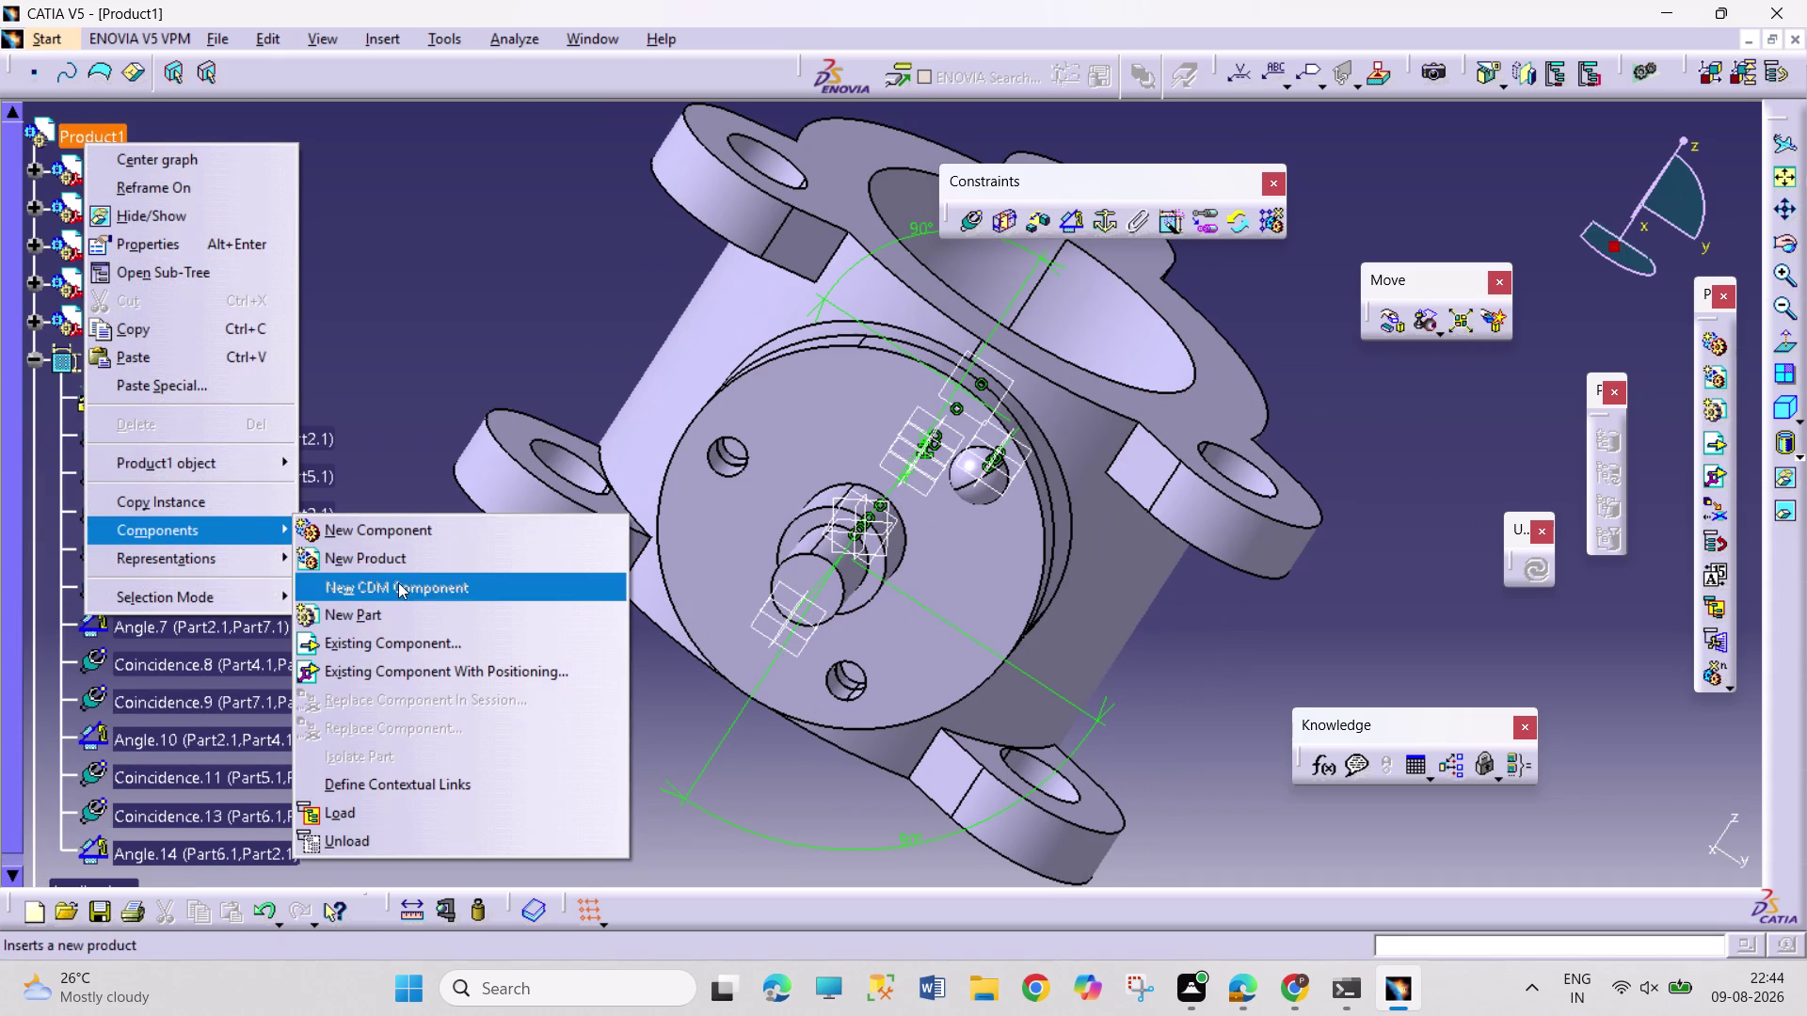
click(500, 646)
scroll(down, 3)
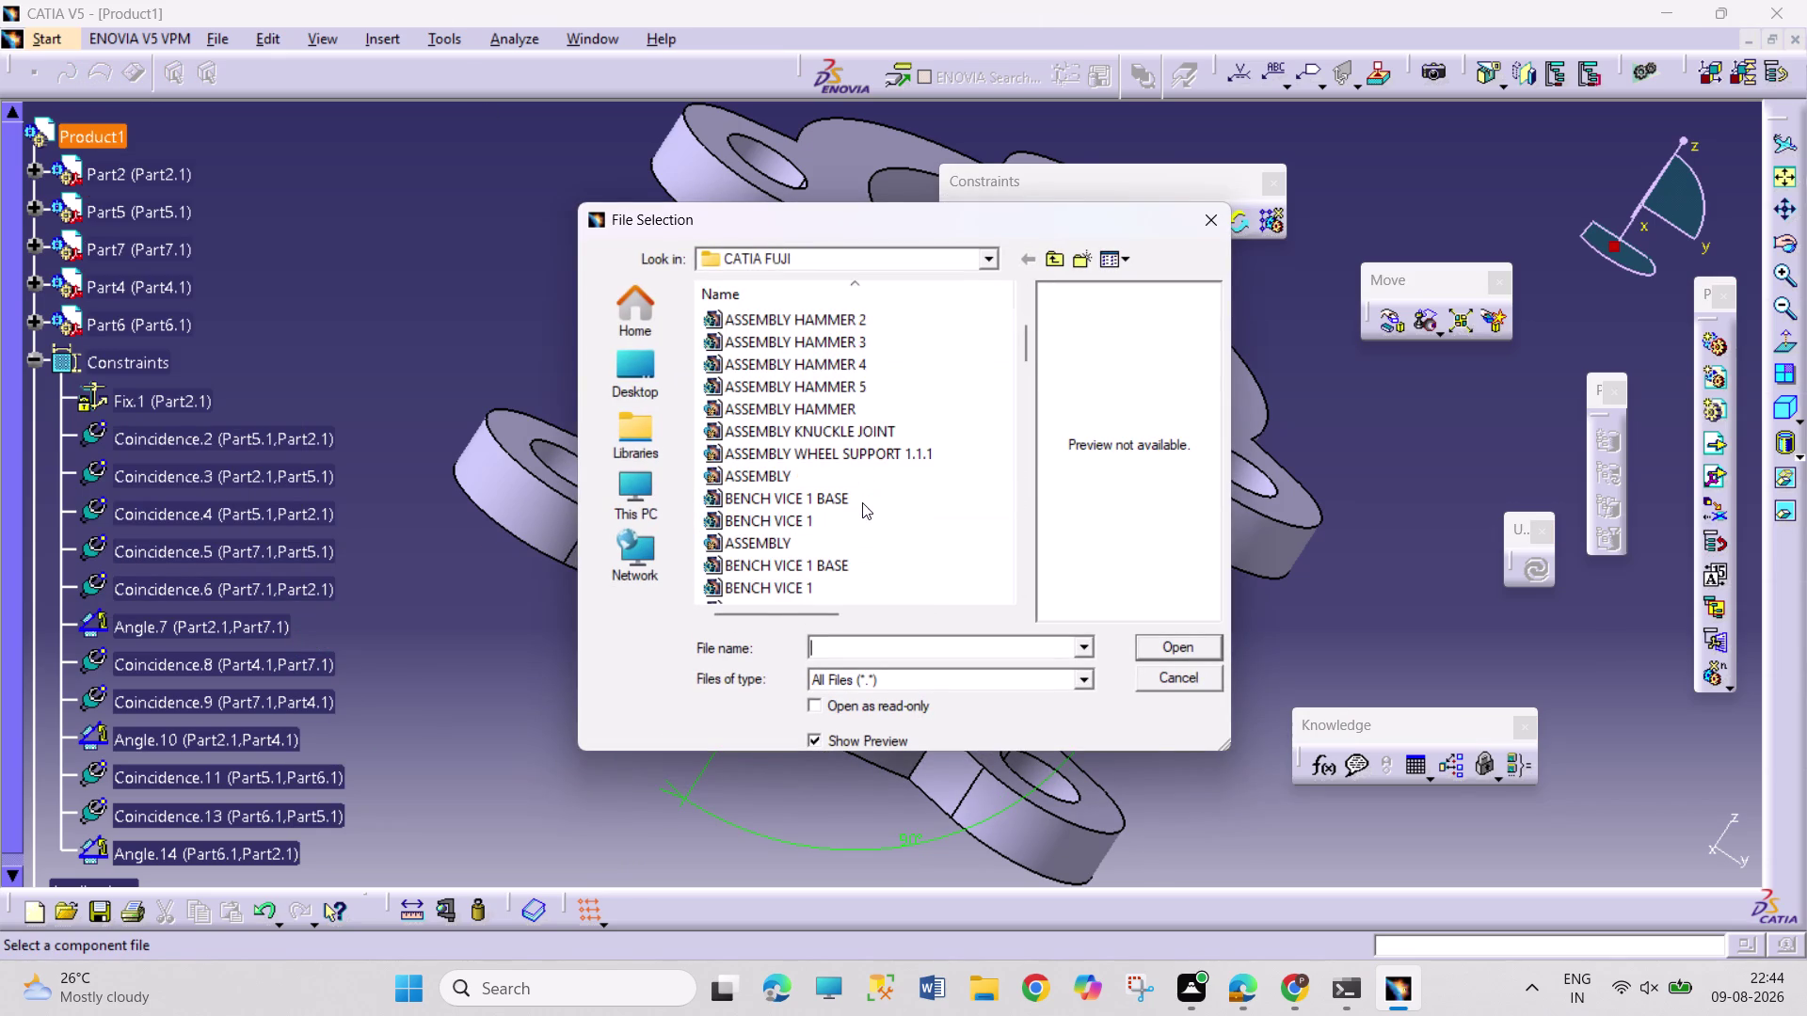
scroll(down, 3)
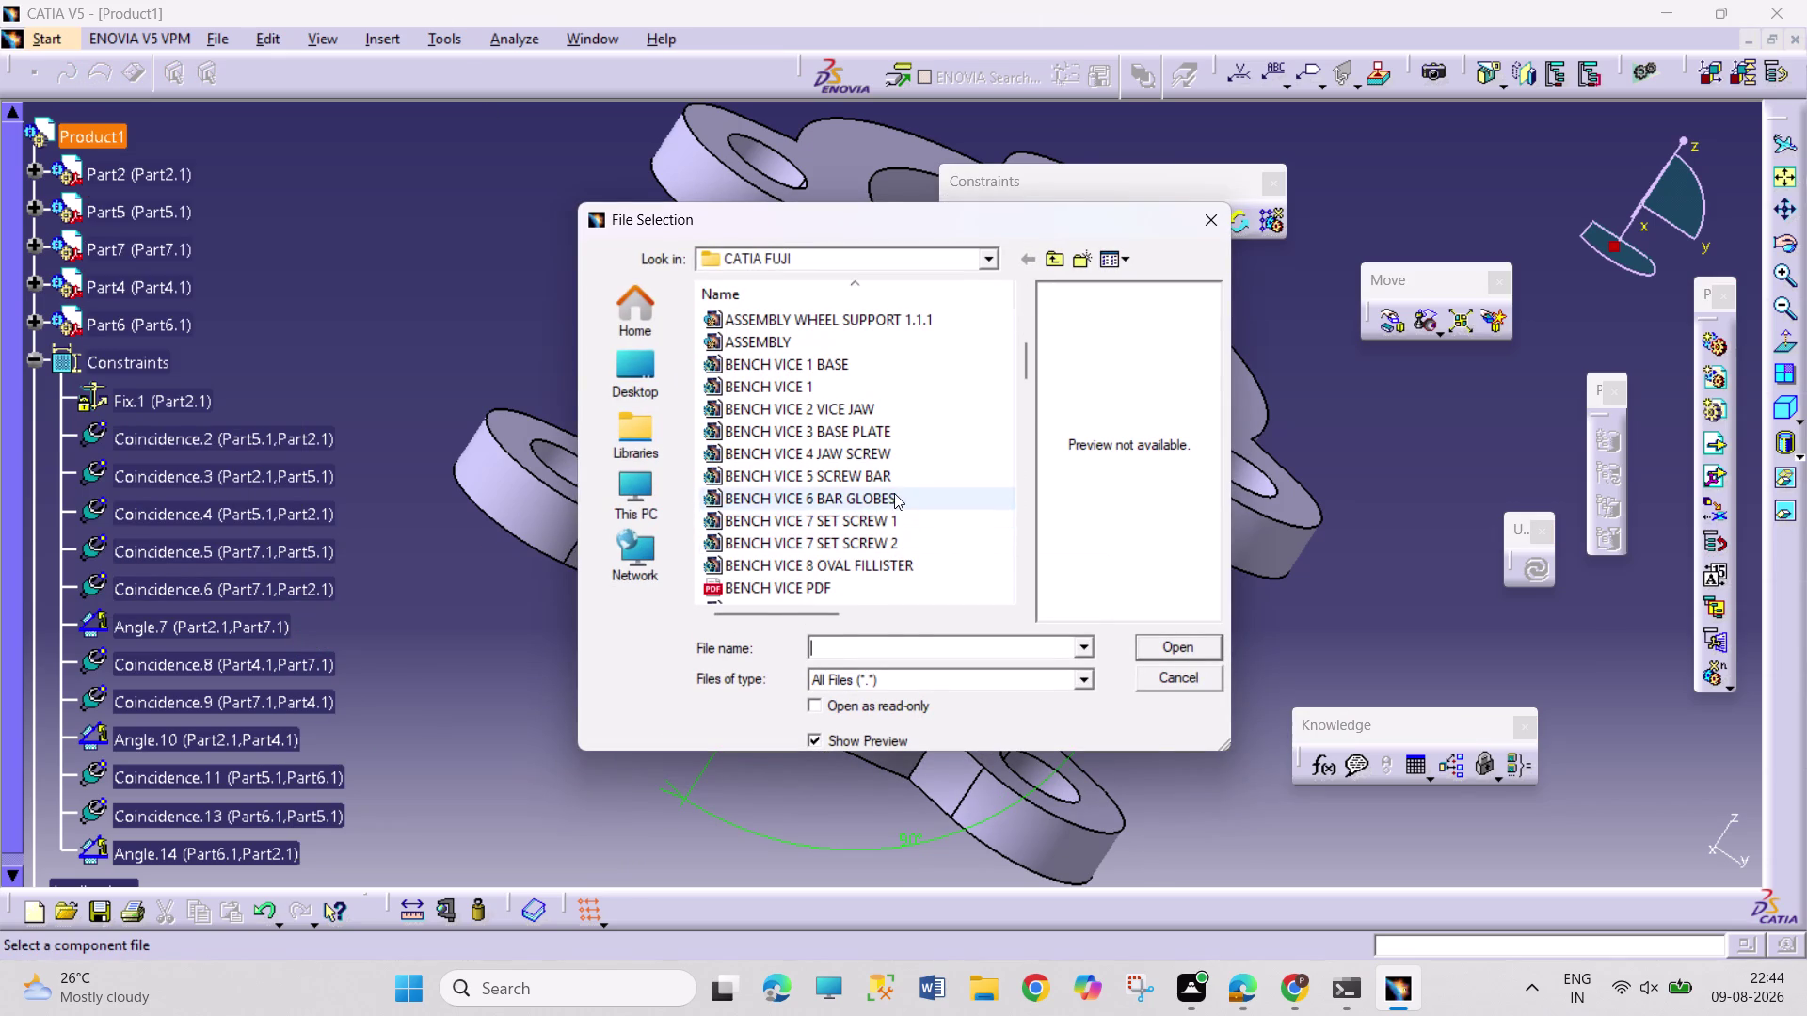
click(900, 459)
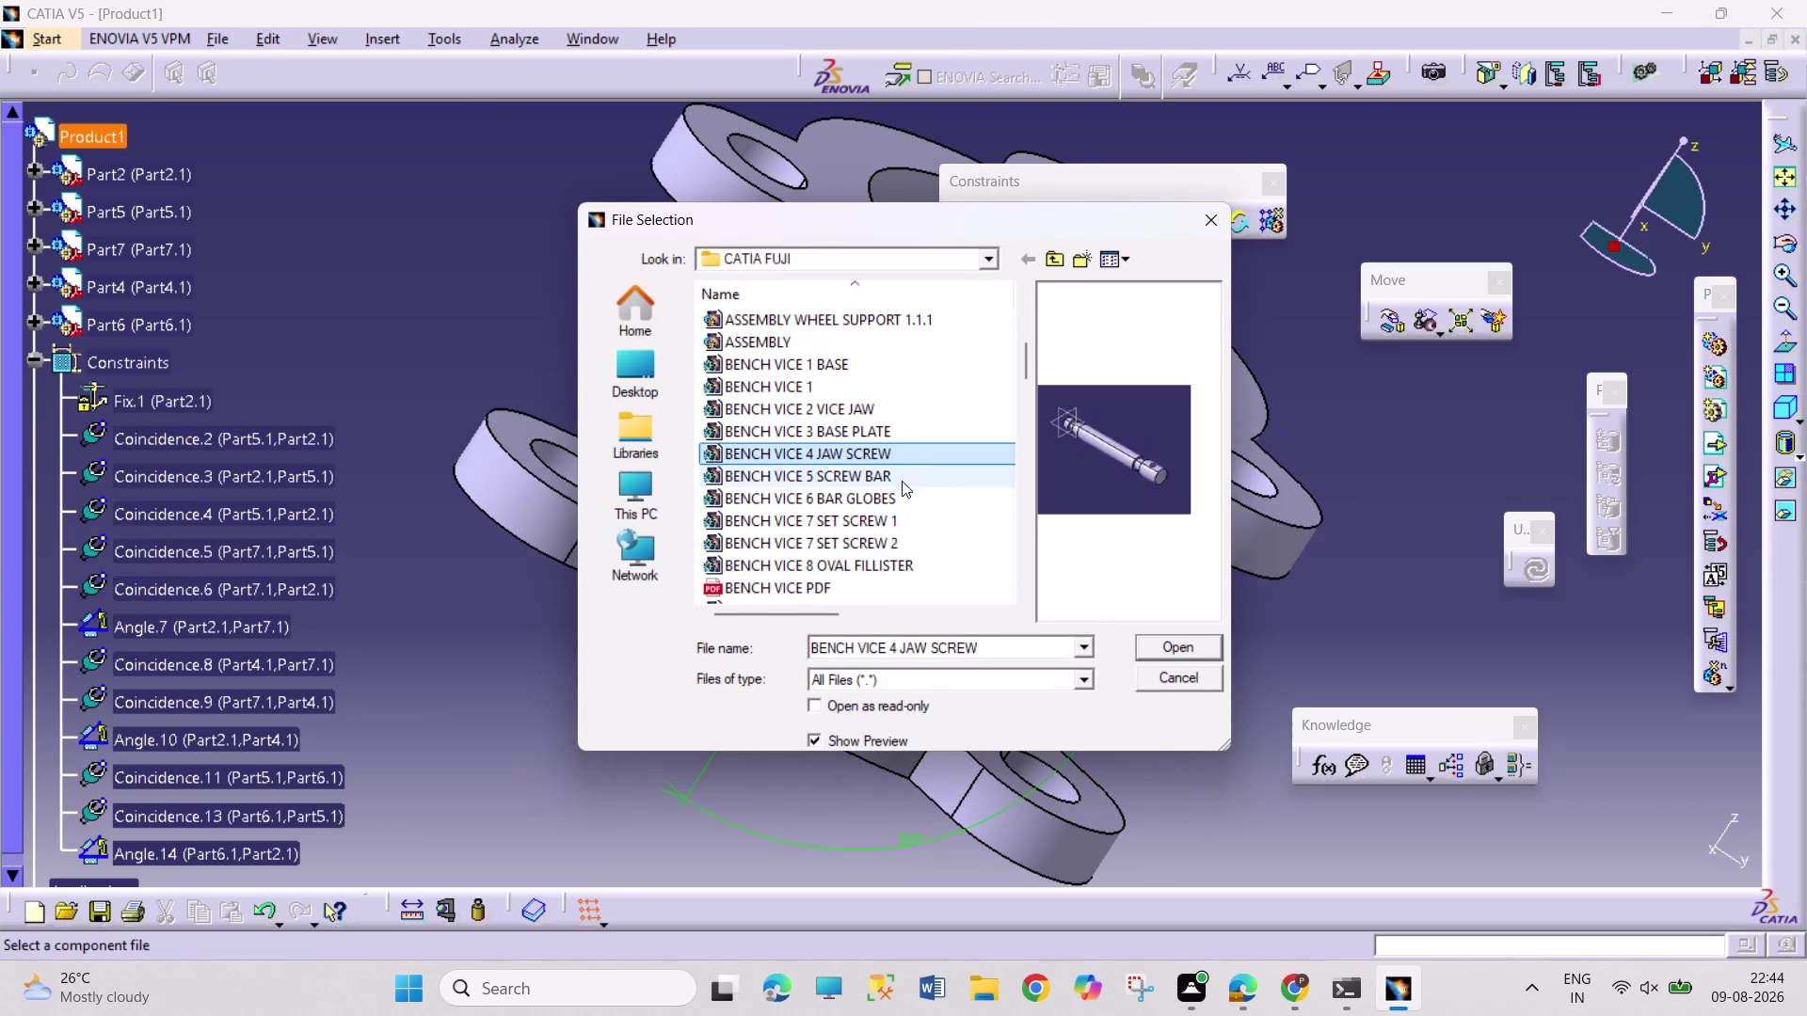
scroll(down, 3)
scroll(down, 3)
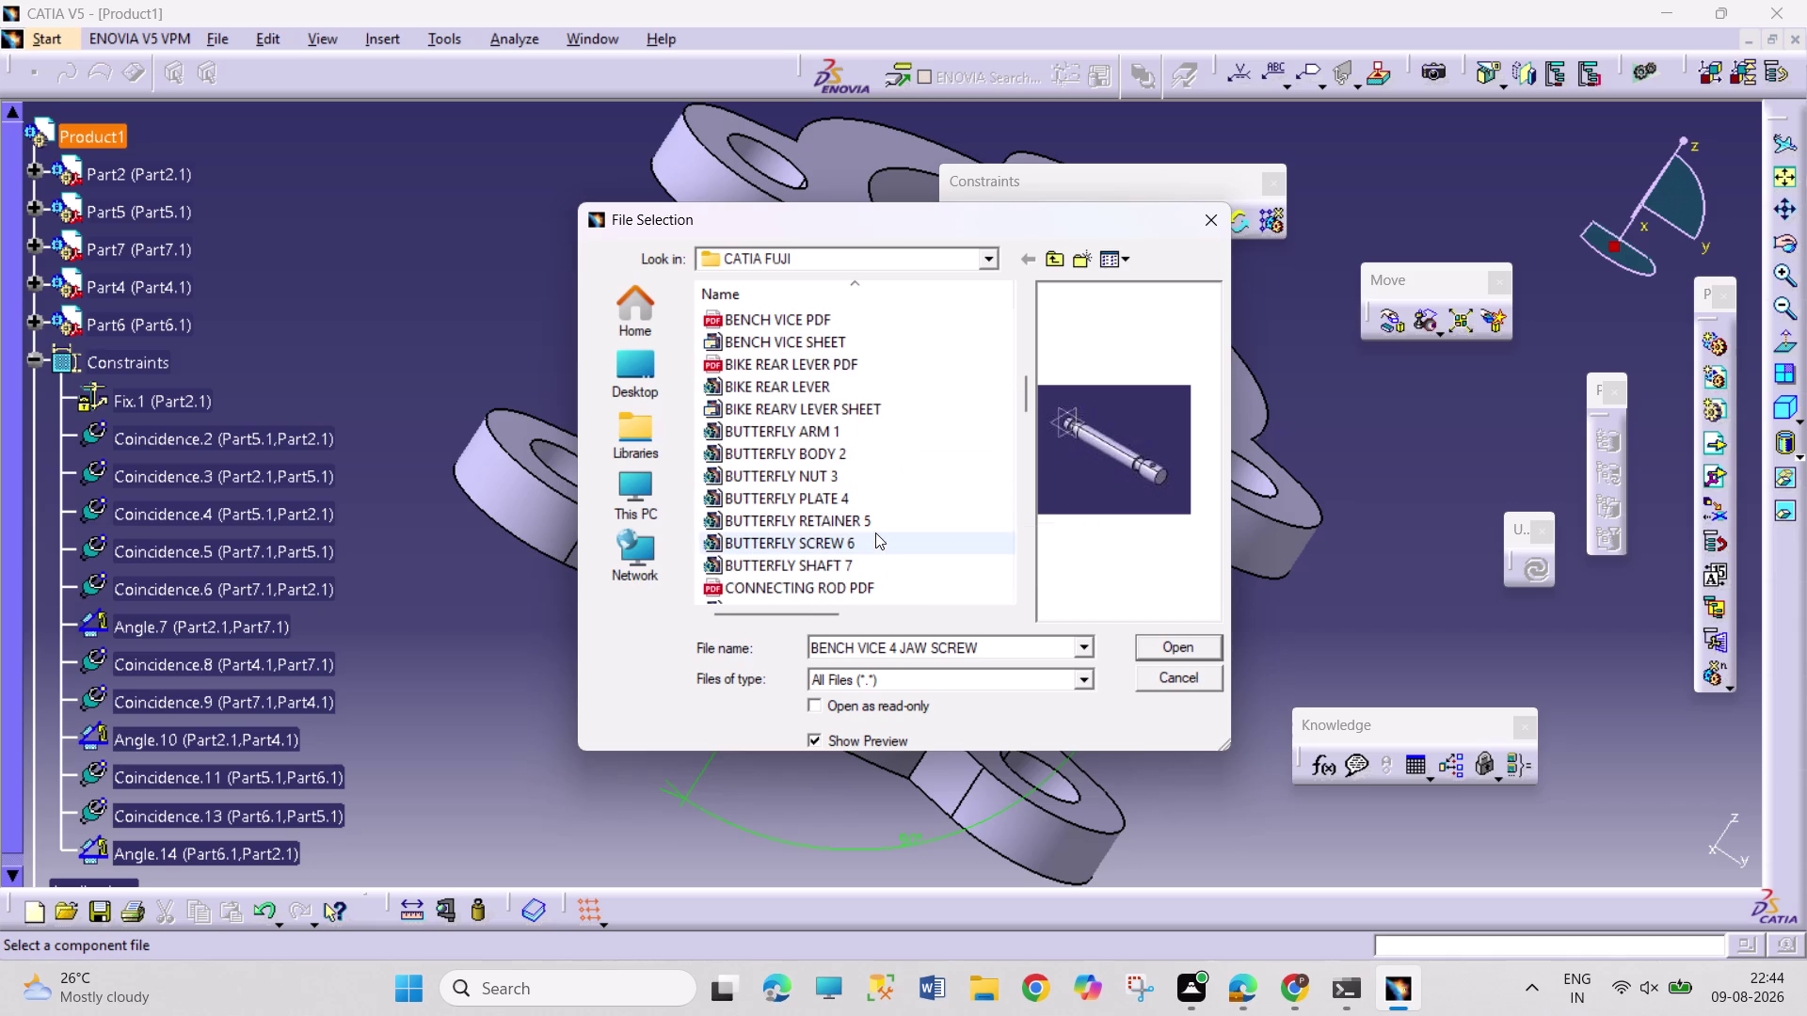
click(878, 538)
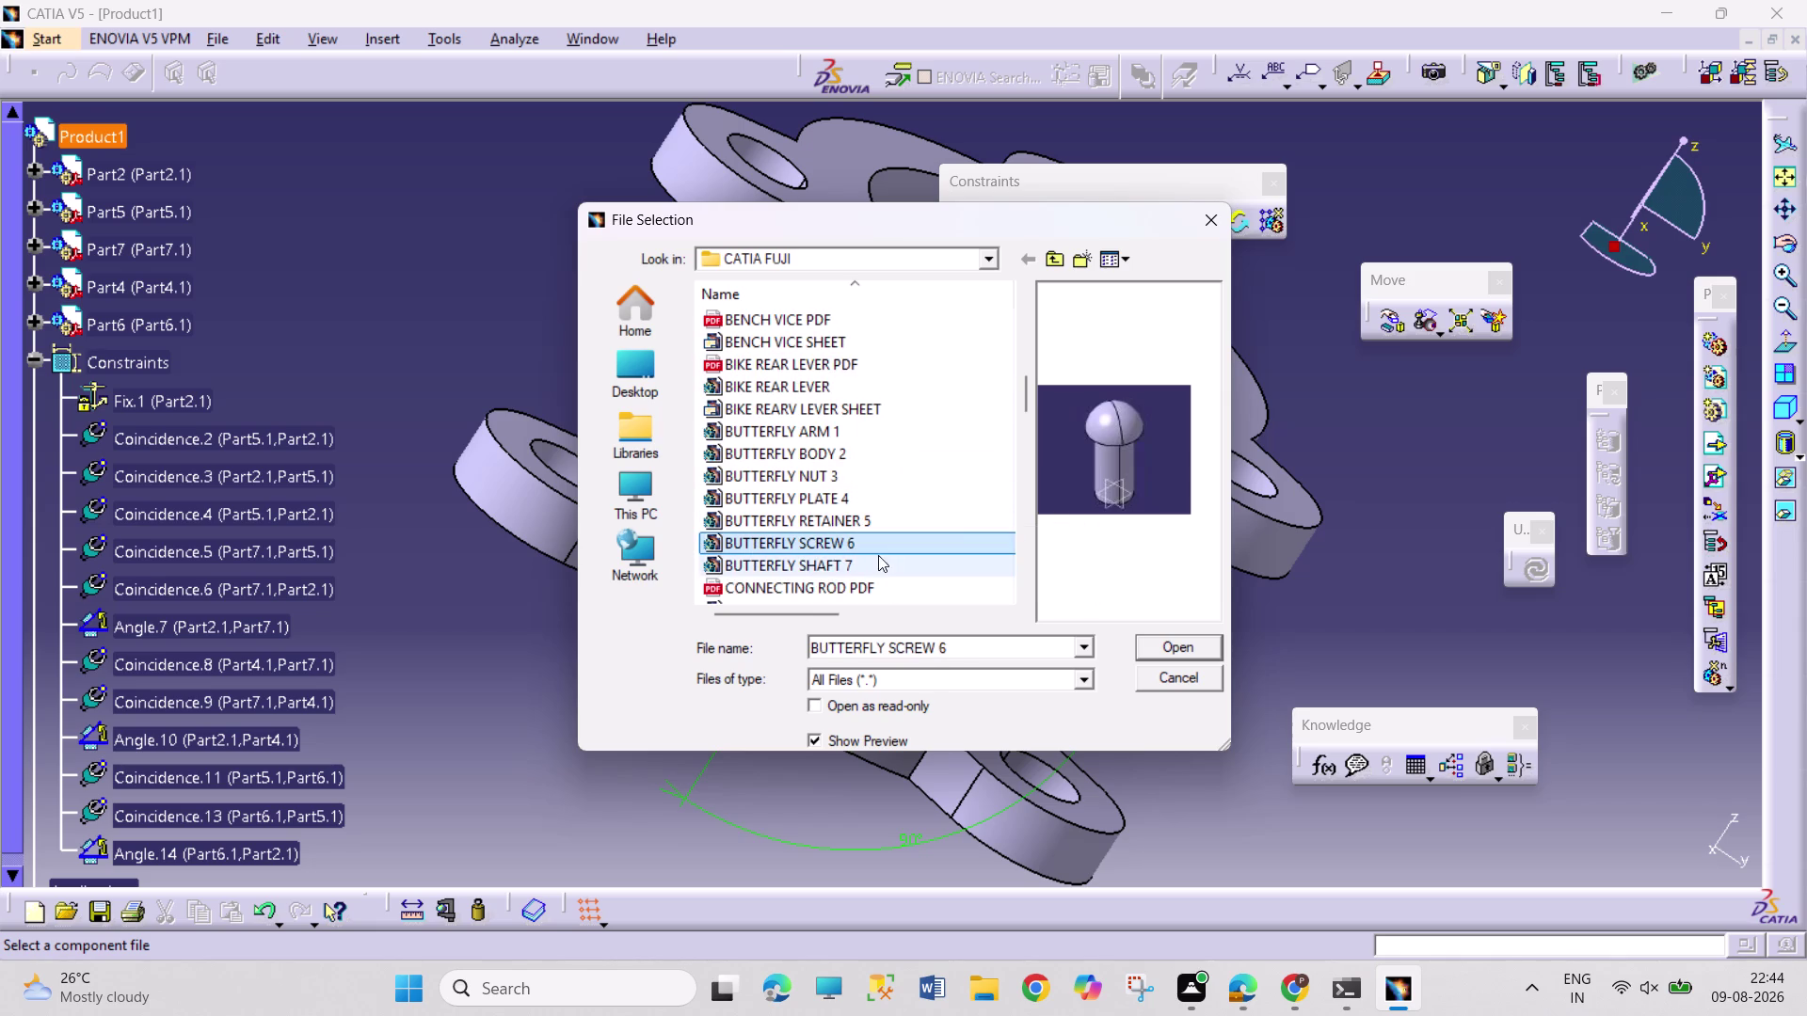
click(1181, 638)
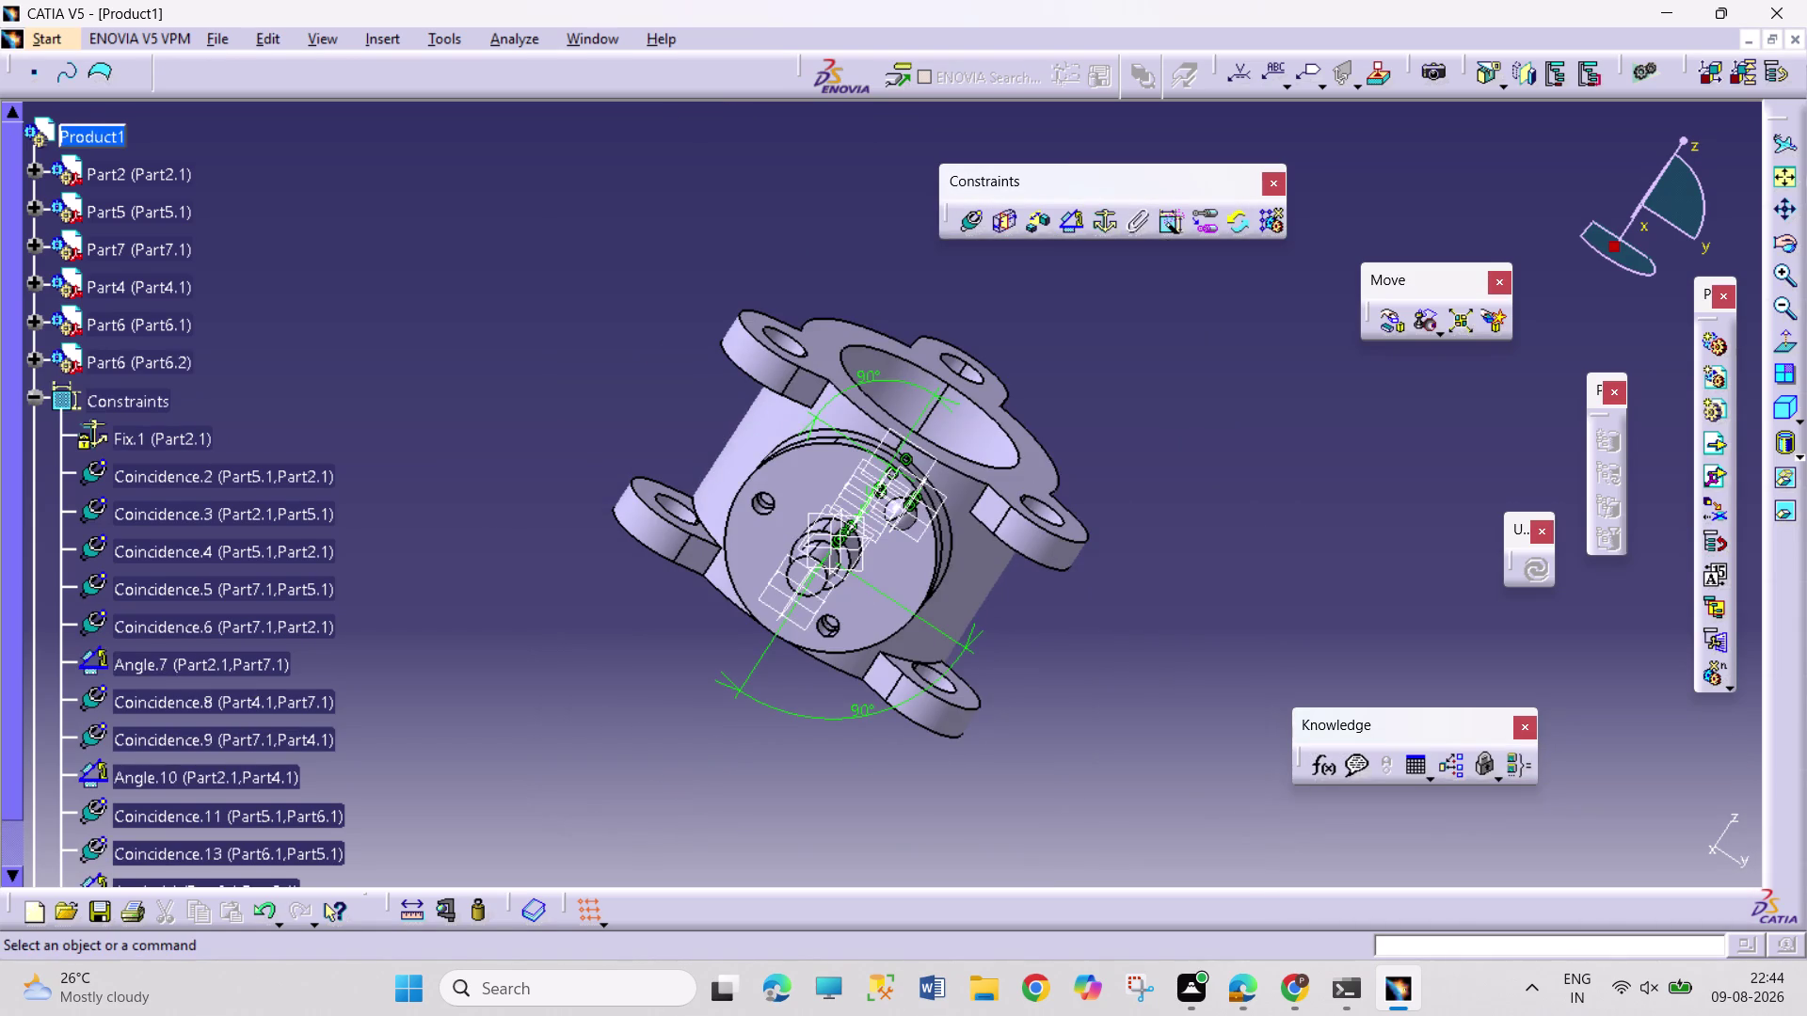
Collapse the constraints list and select Part6.2 for axis-constrained manipulation.
click(31, 405)
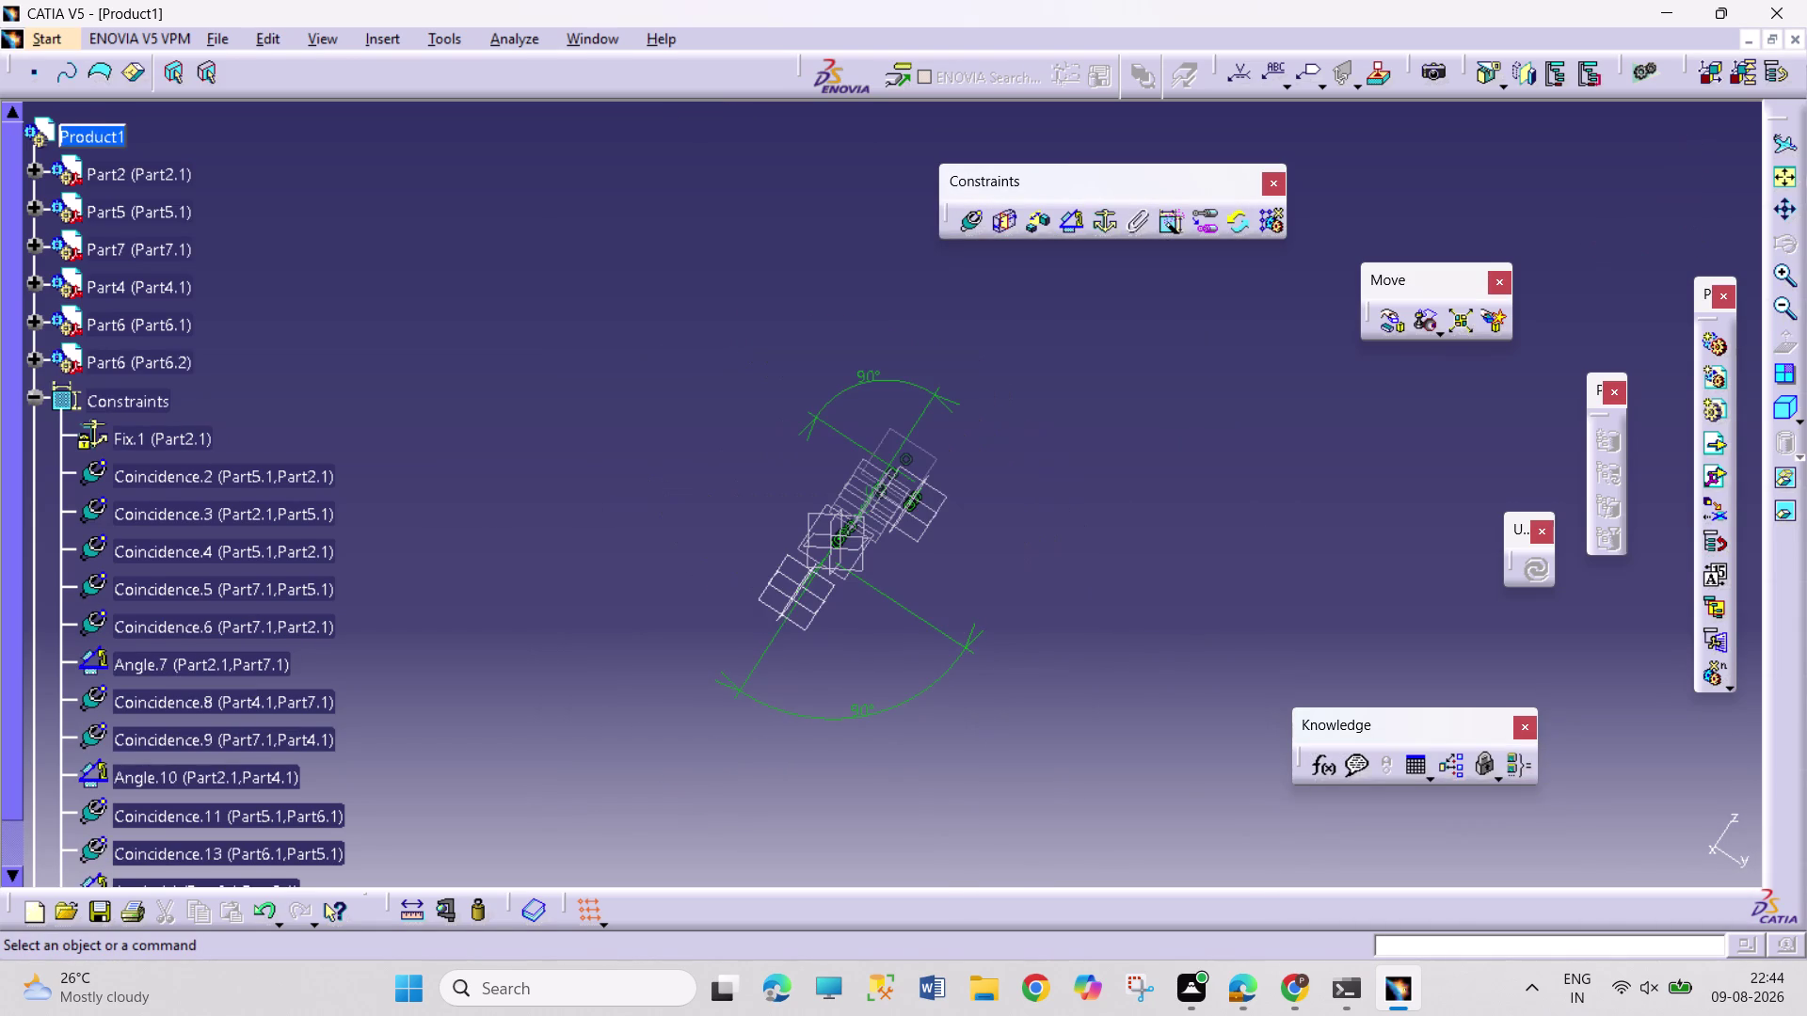
click(50, 399)
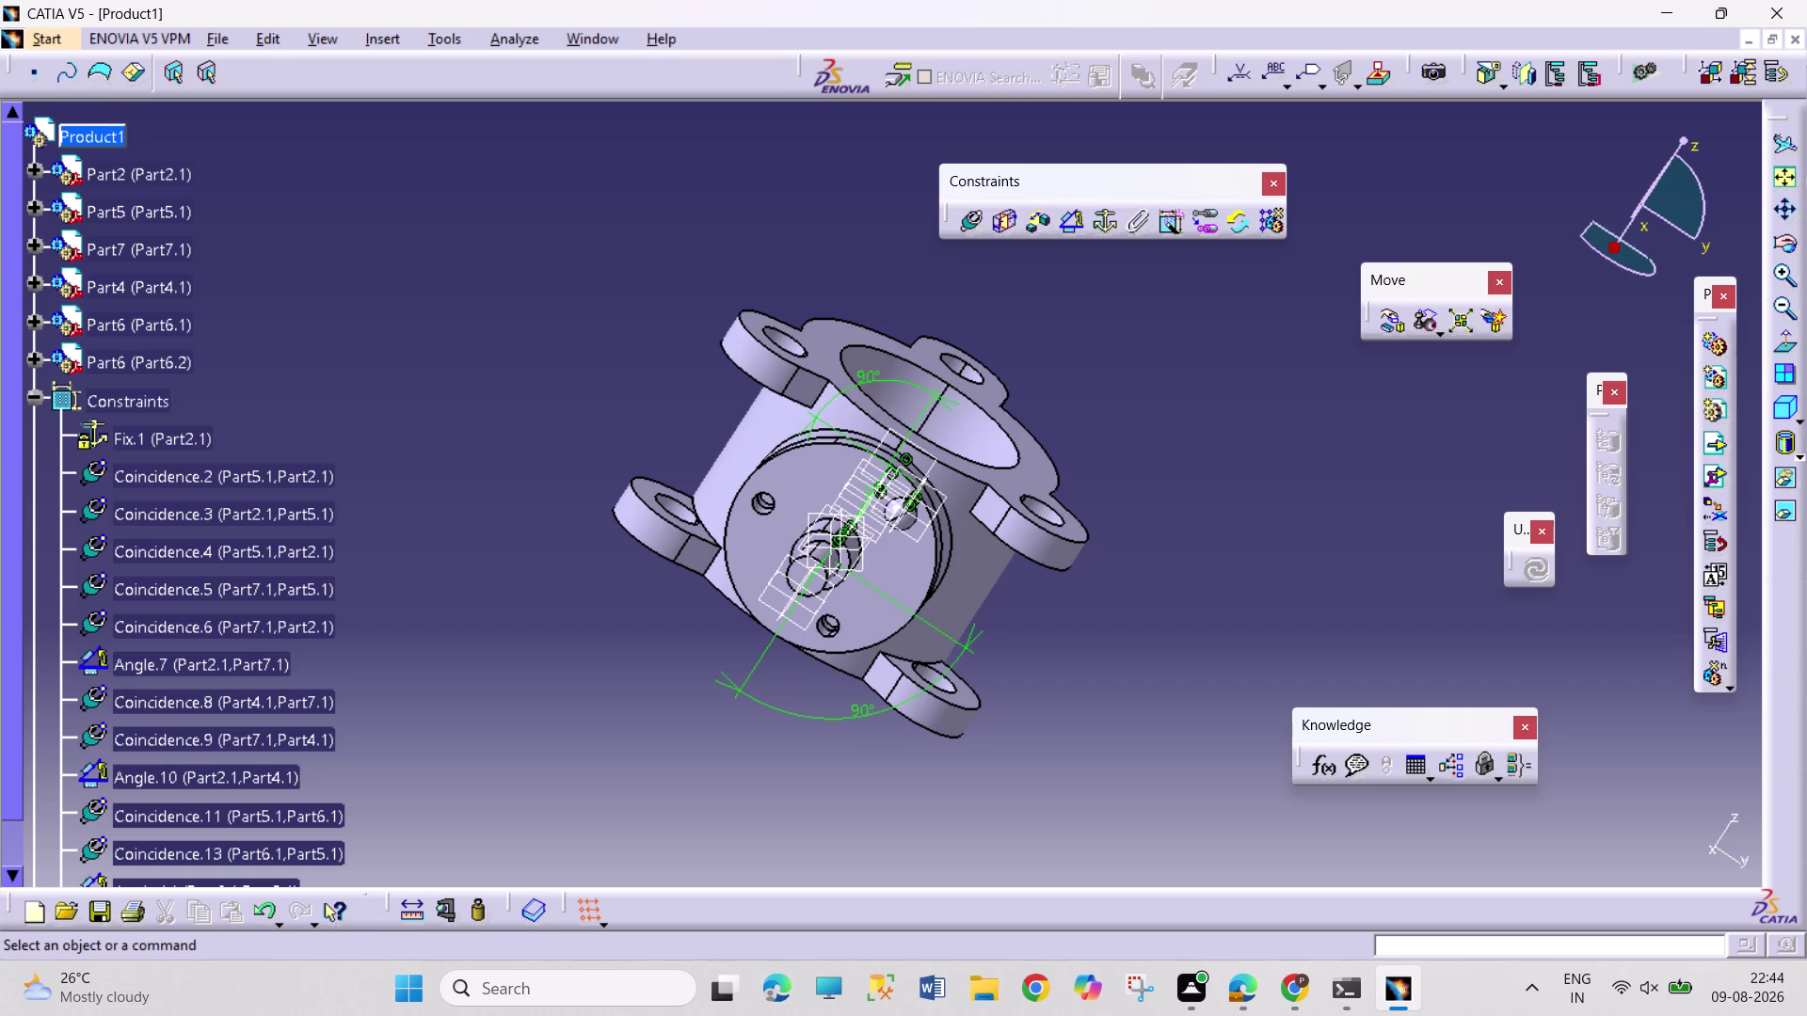
click(32, 398)
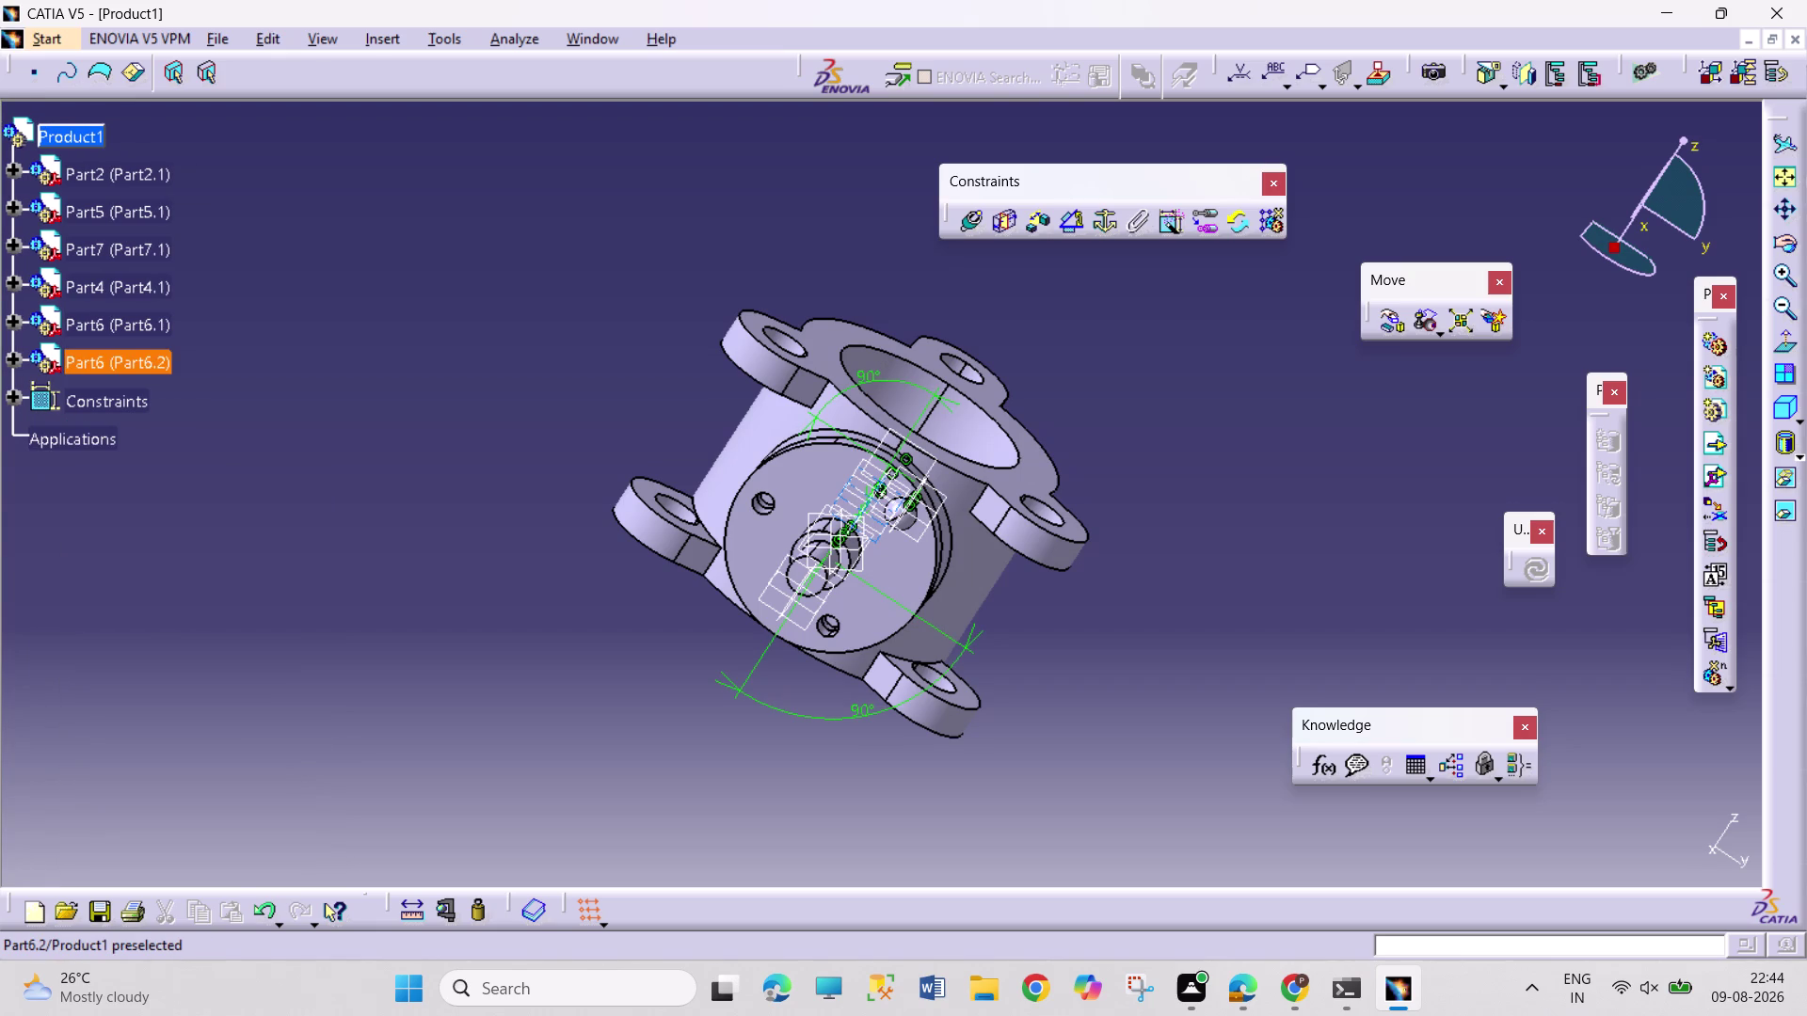
click(136, 370)
click(1392, 326)
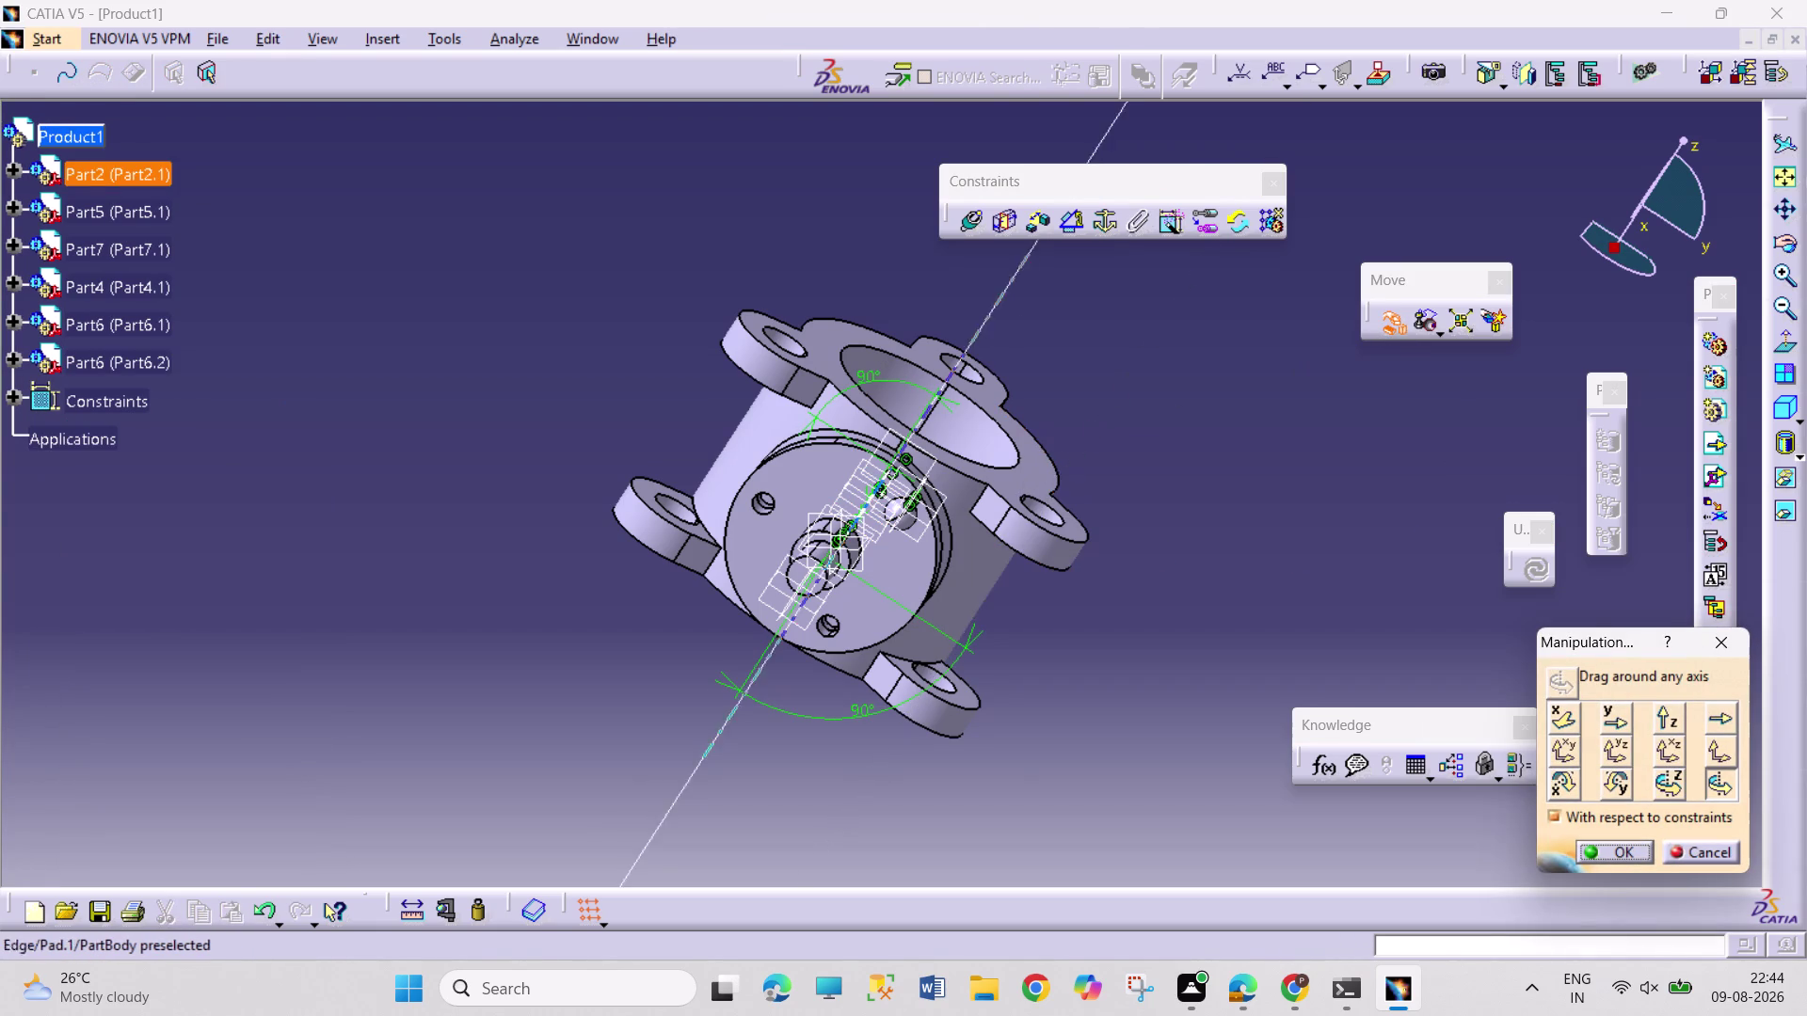
click(1715, 708)
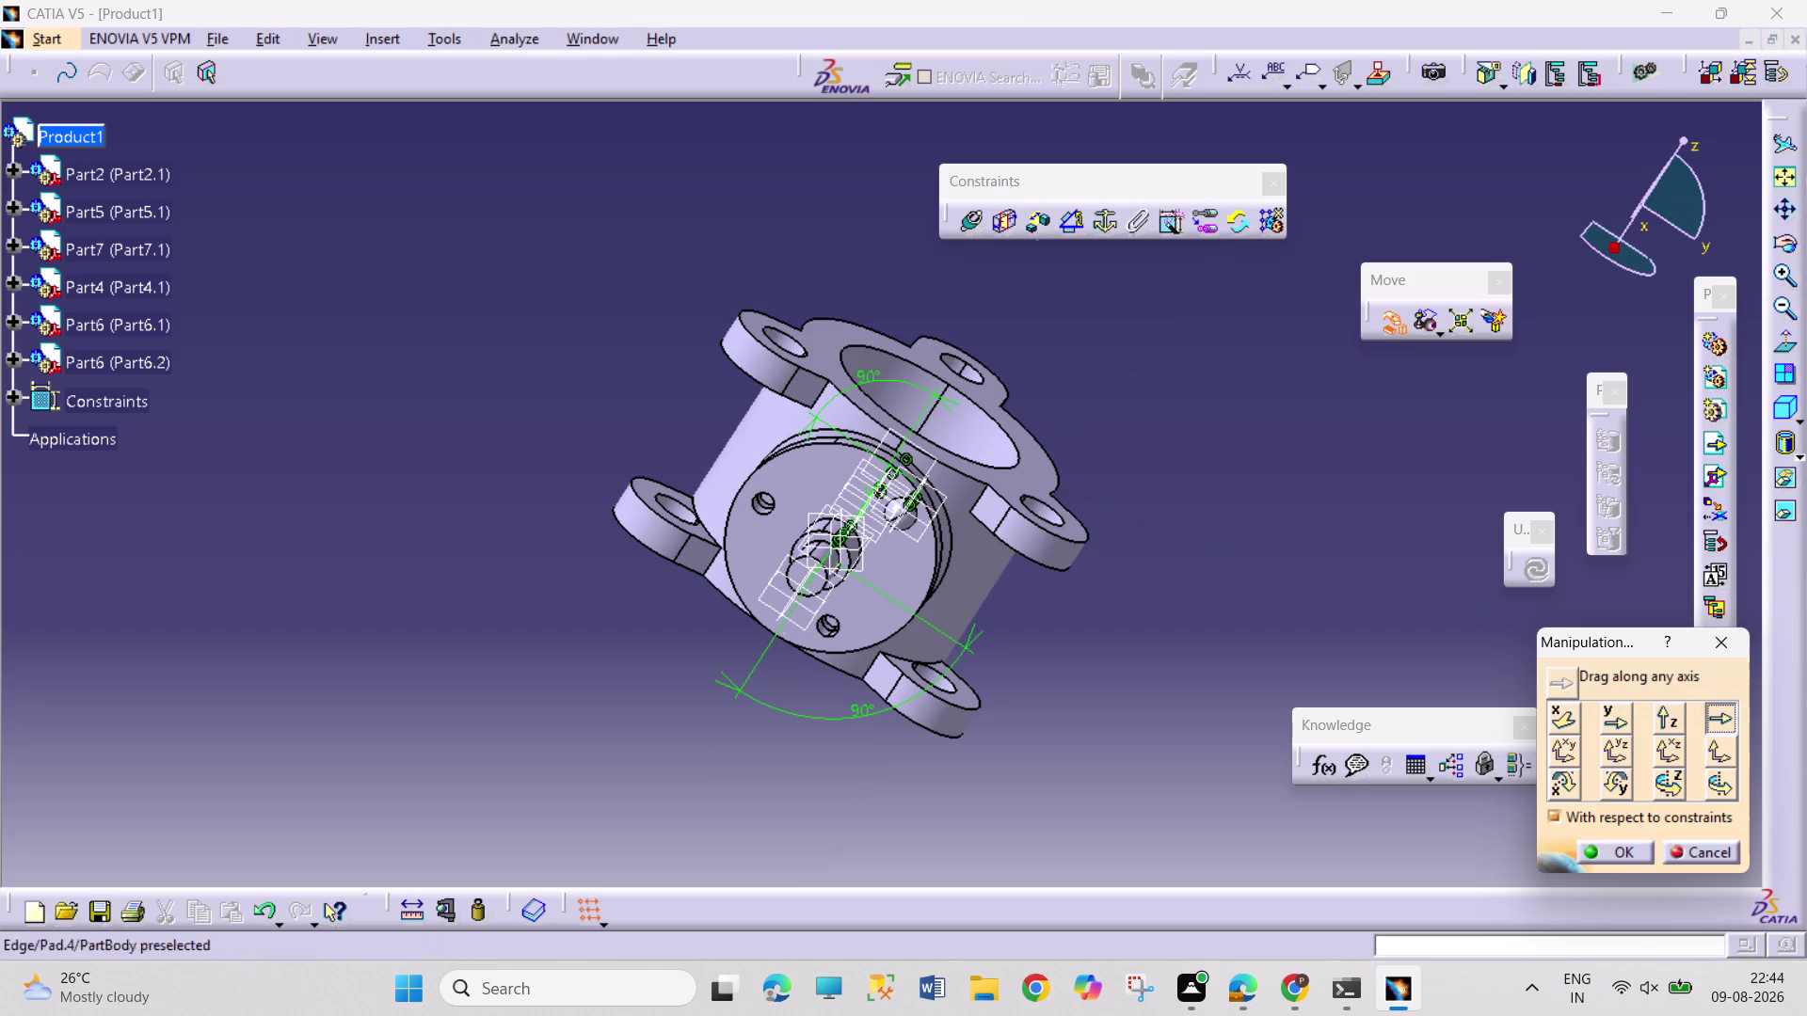
Slide Part6.2 along the shaft edge axis until it sits clear of the valve body.
middle_drag(1151, 483, 1086, 483)
right_drag(1137, 486, 1086, 483)
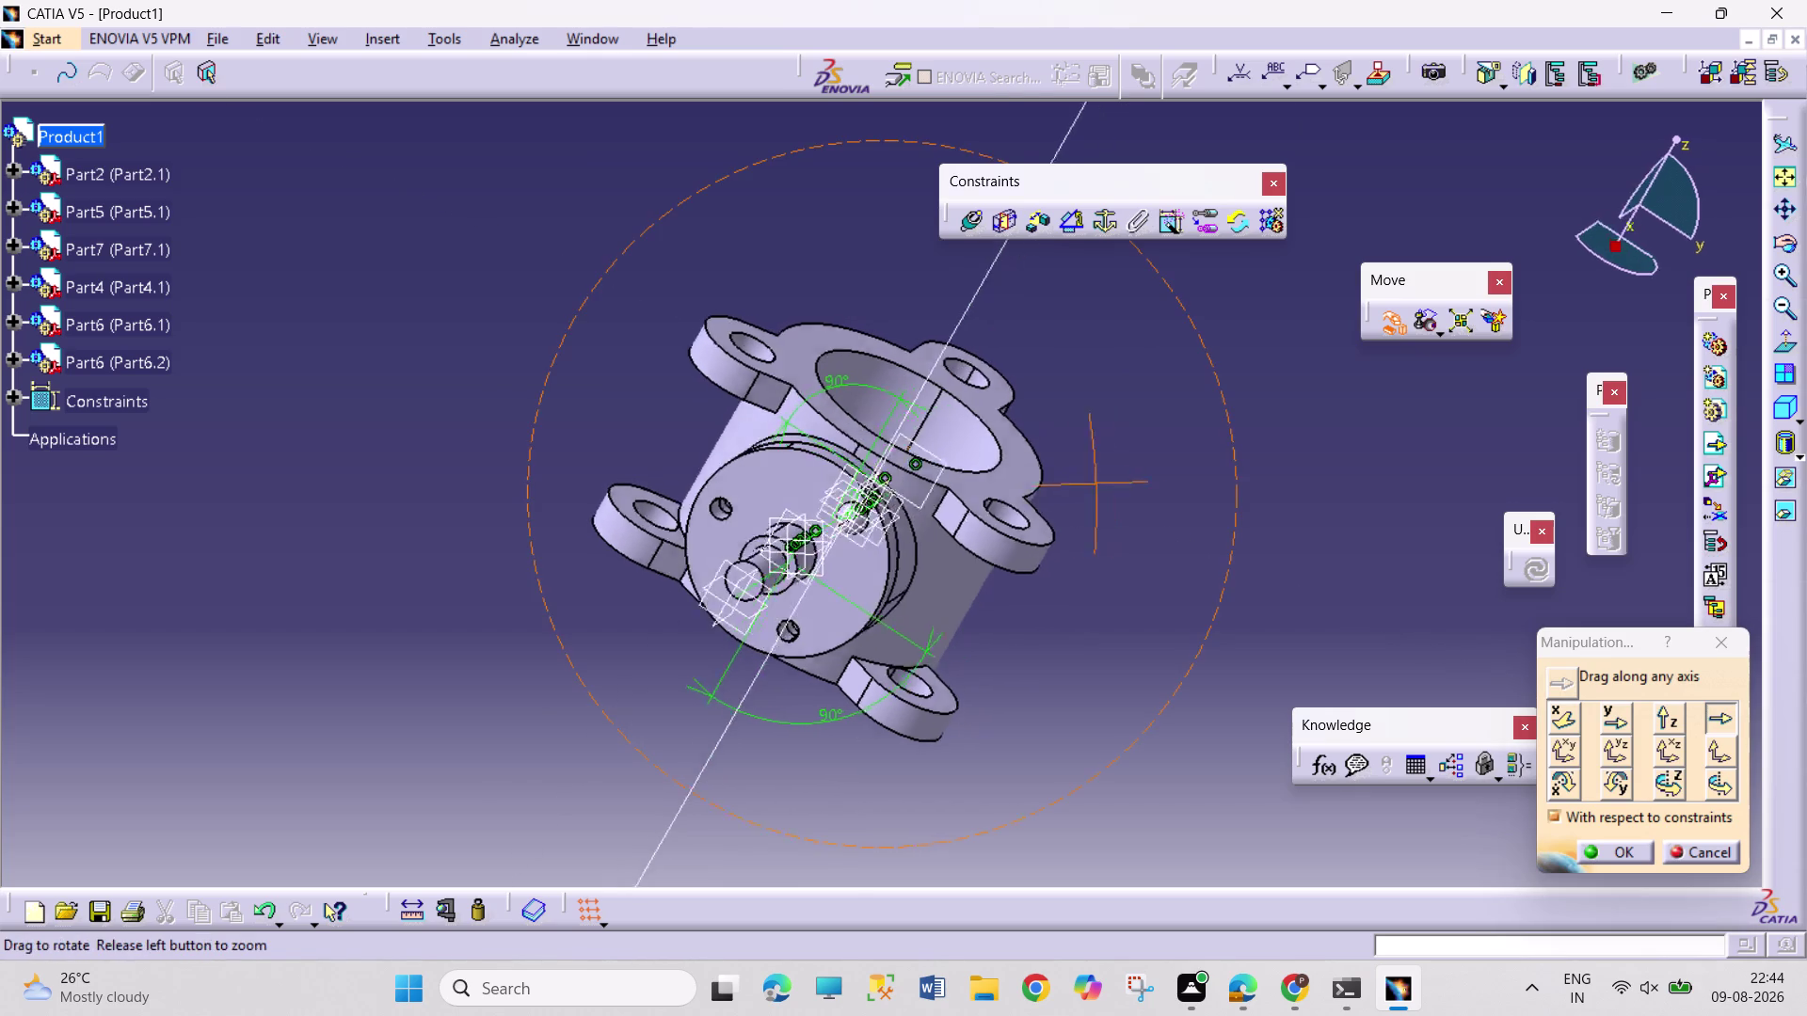
middle_drag(1086, 483, 1007, 467)
right_drag(1086, 483, 1011, 467)
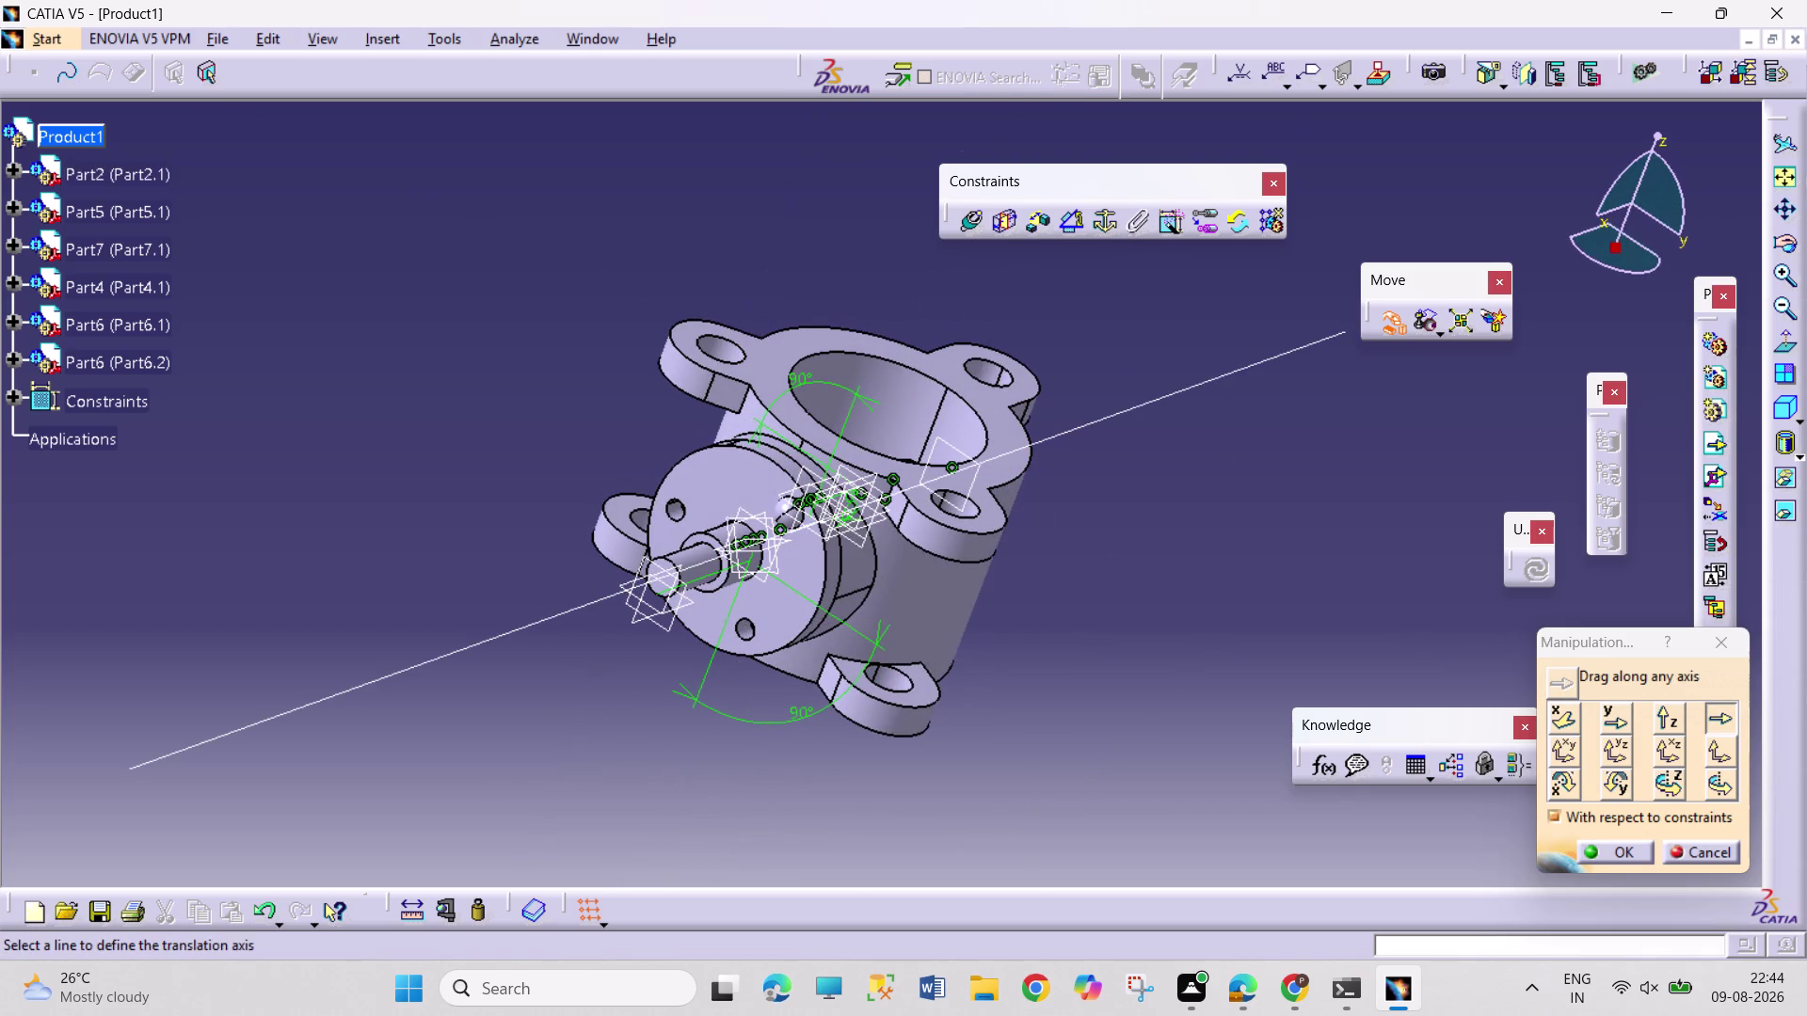
click(725, 568)
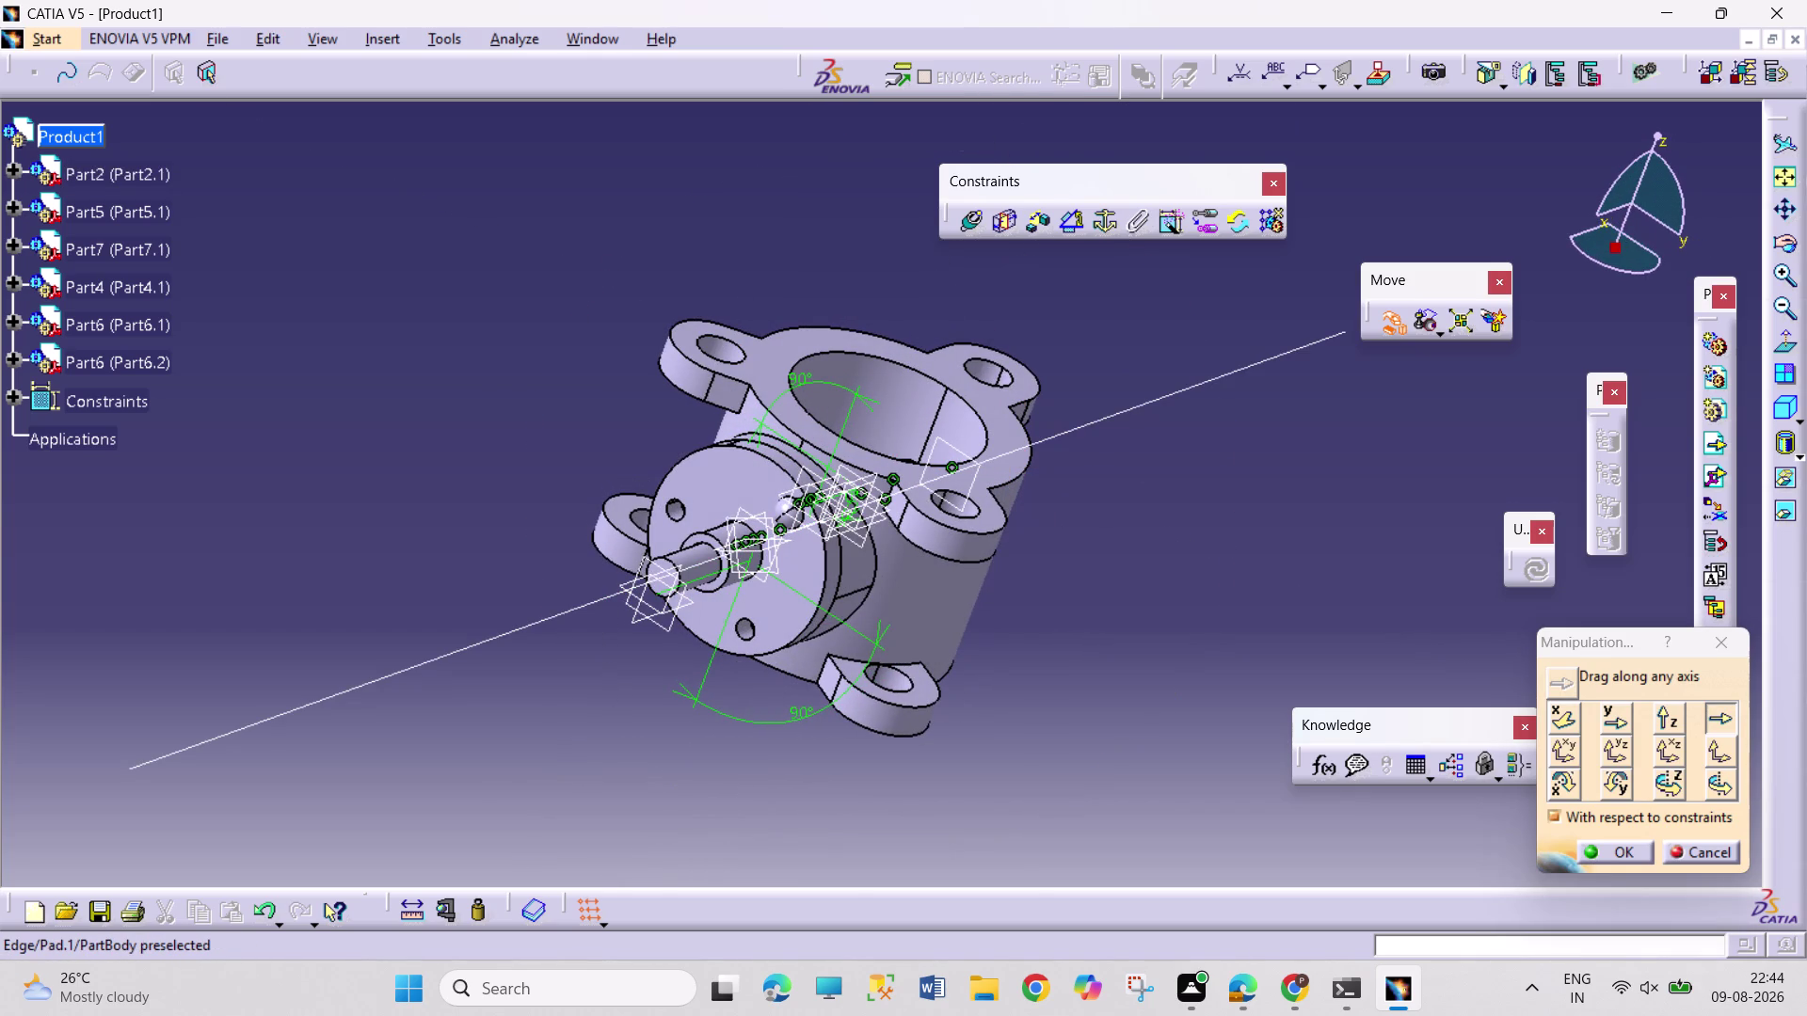
click(675, 572)
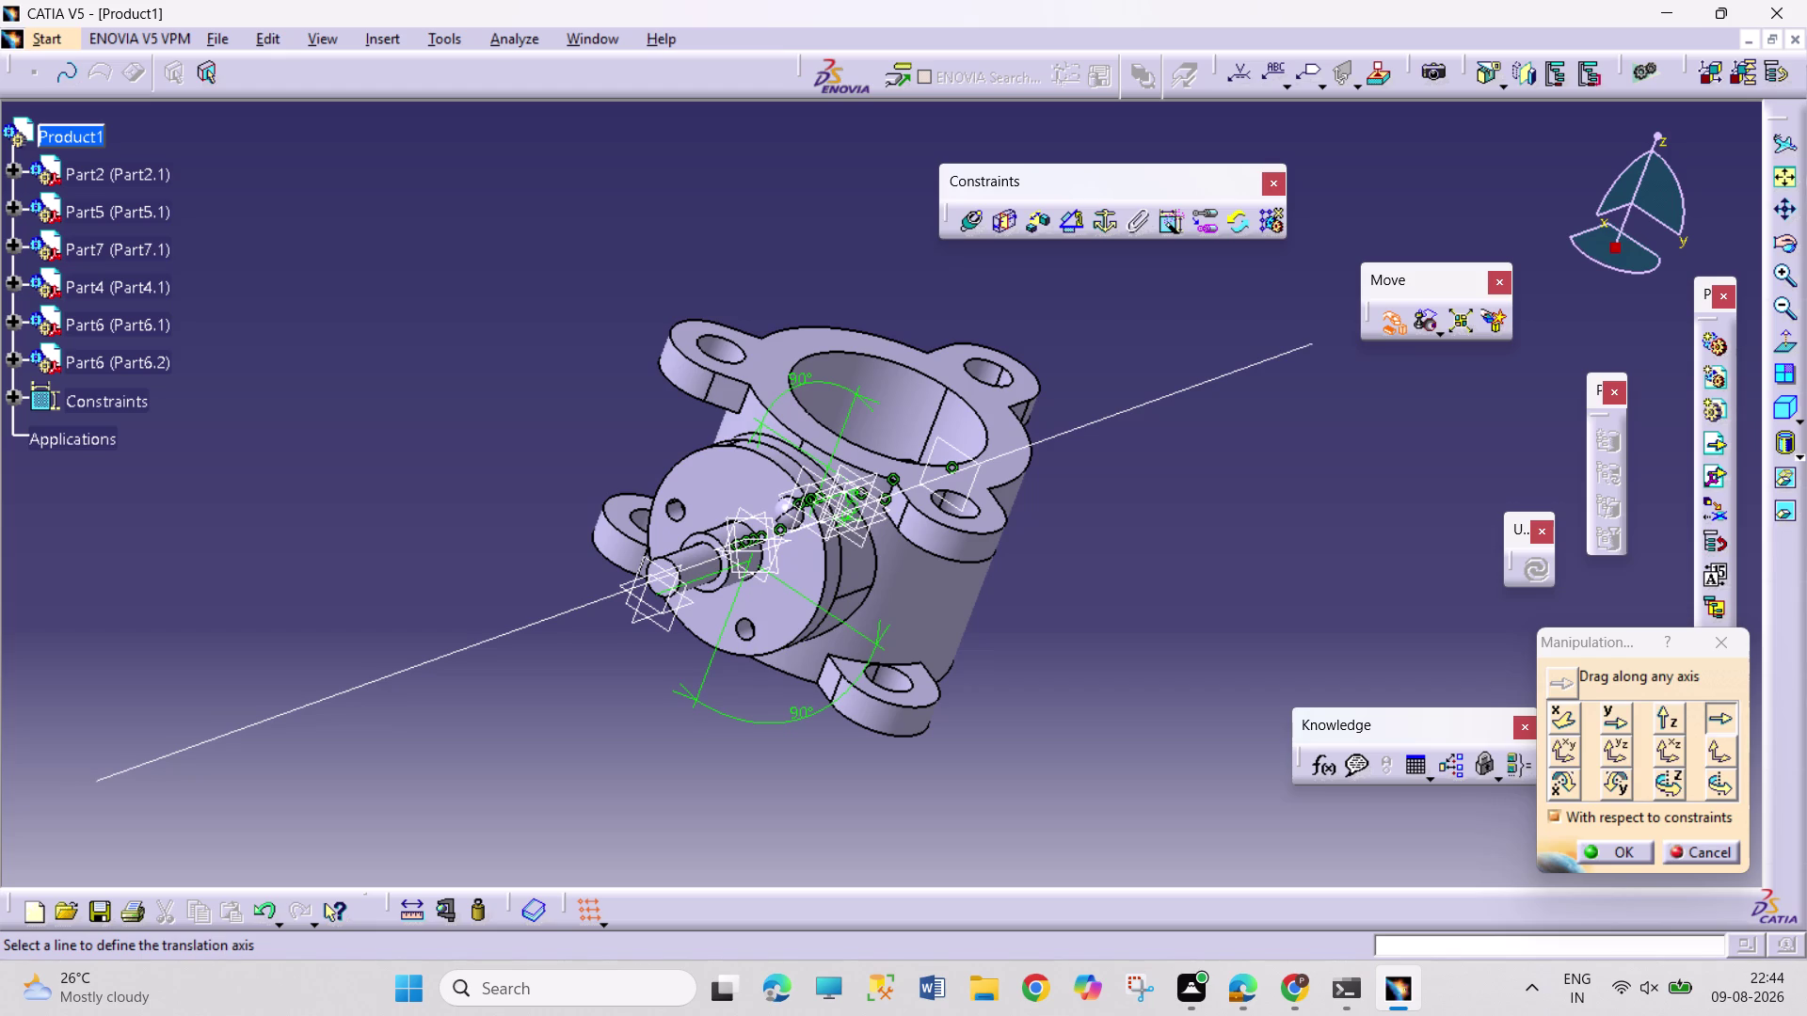
click(828, 583)
drag(861, 496, 826, 509)
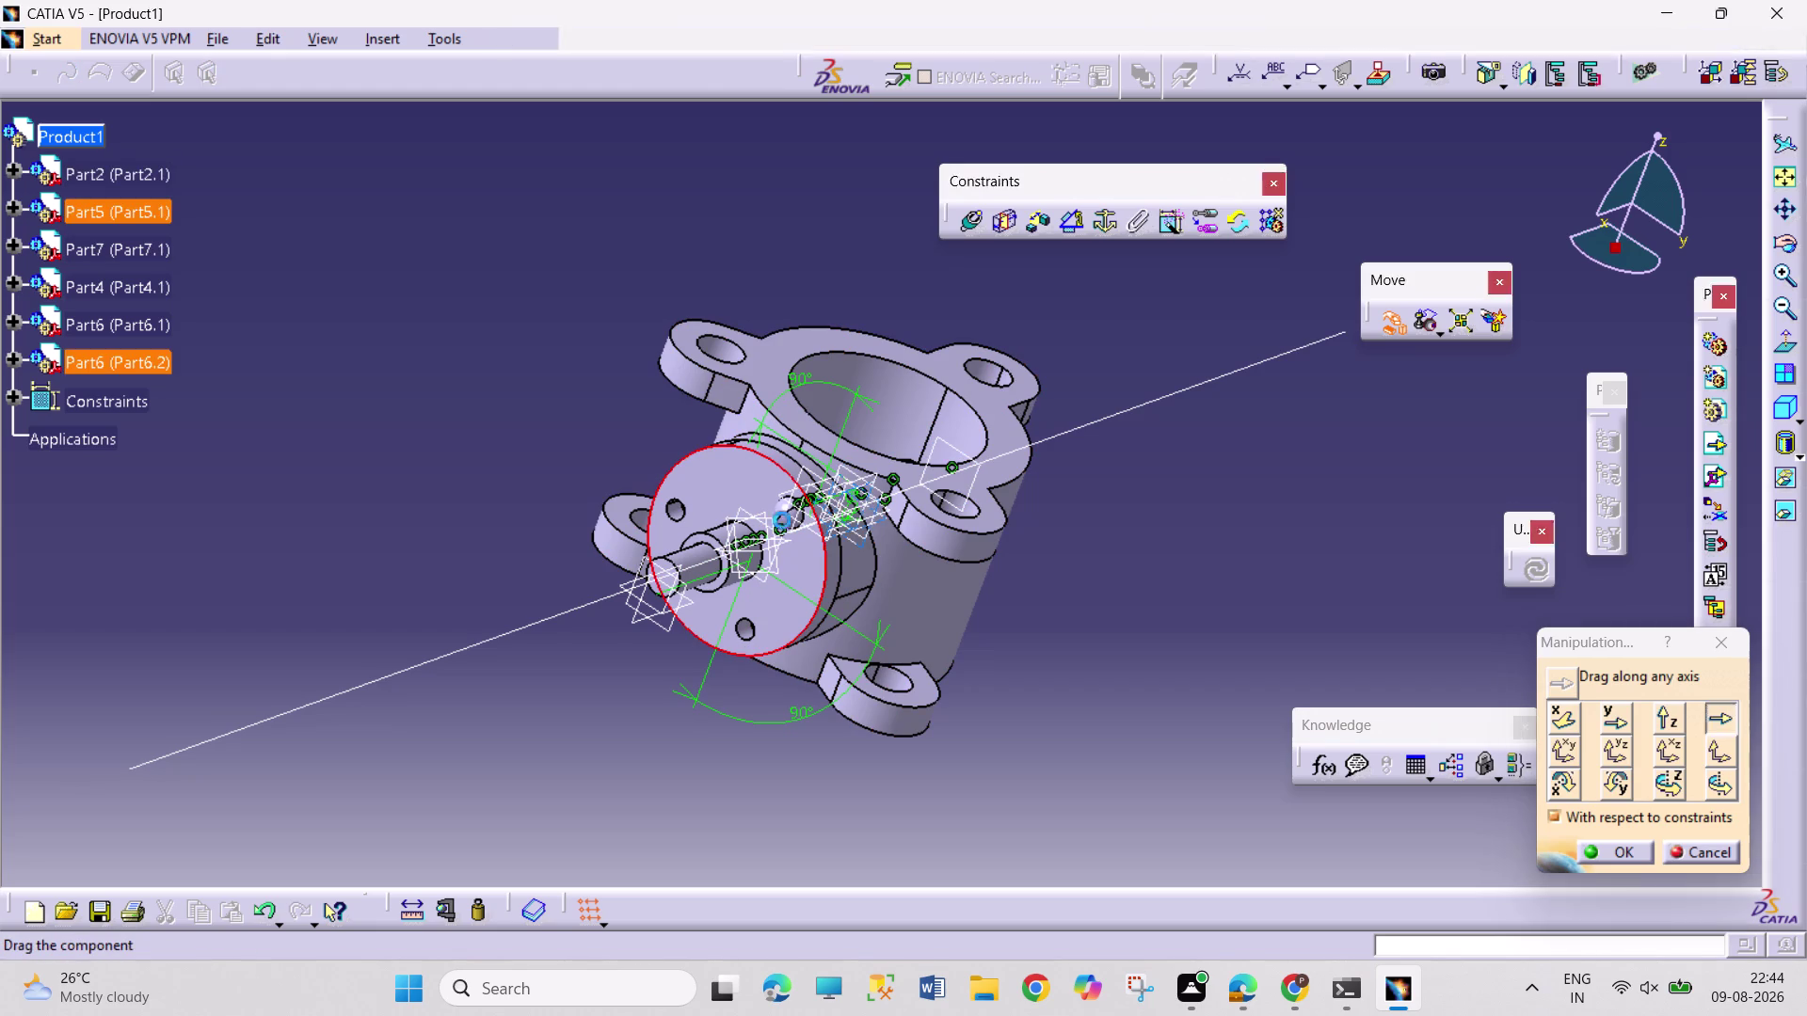
drag(825, 509, 468, 584)
click(1604, 844)
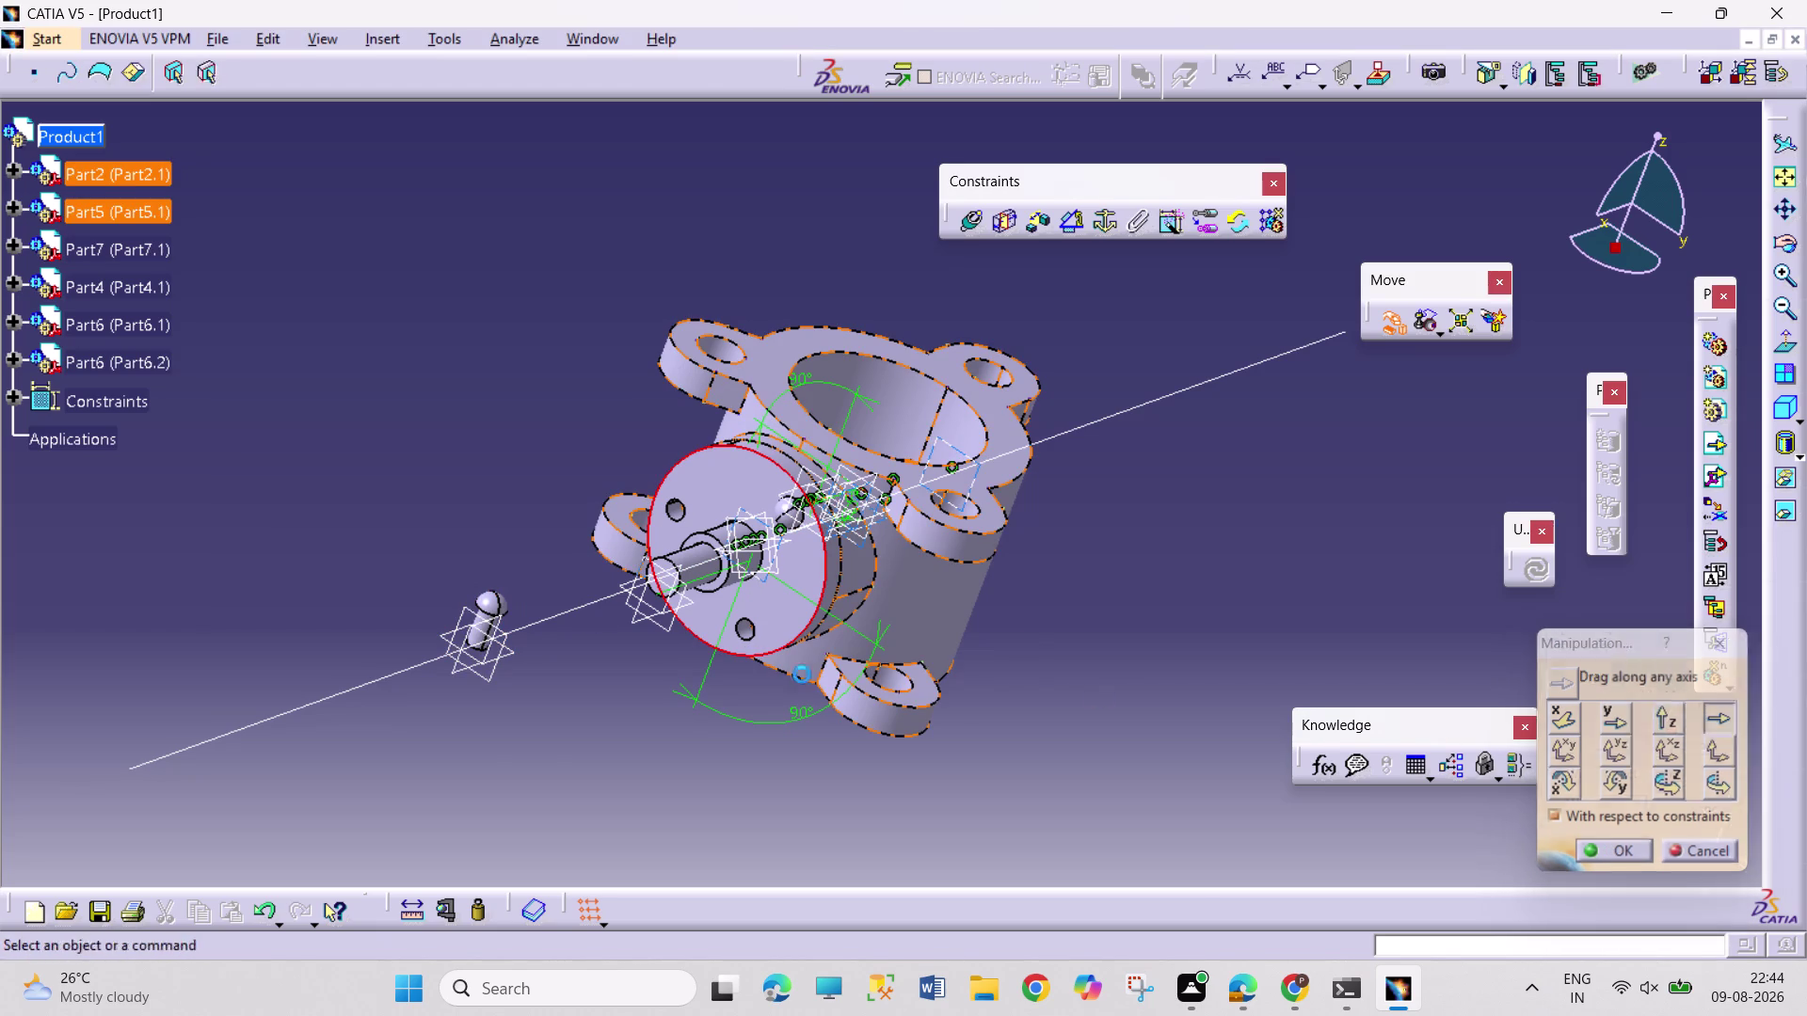
middle_drag(516, 672, 553, 554)
middle_drag(477, 657, 827, 542)
Rotate Part6.2 about the X axis to a new angle.
right_drag(486, 661, 827, 542)
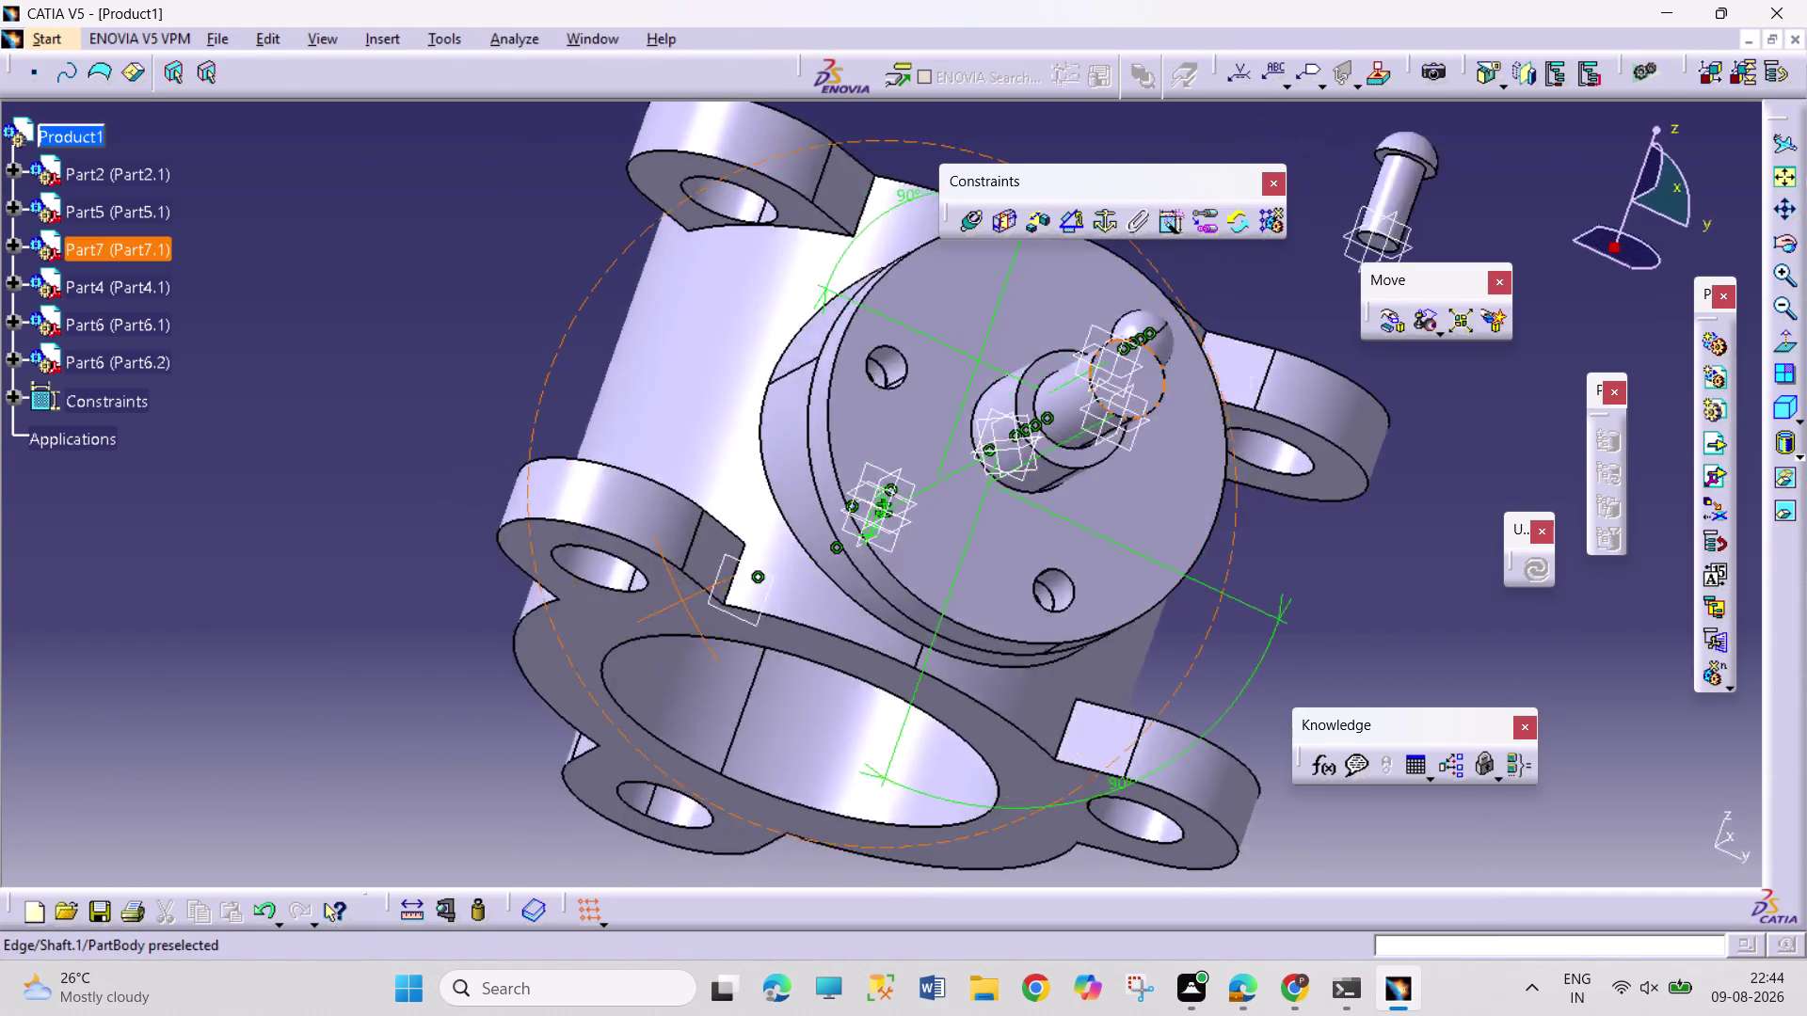
middle_drag(827, 542, 819, 623)
right_drag(827, 542, 818, 623)
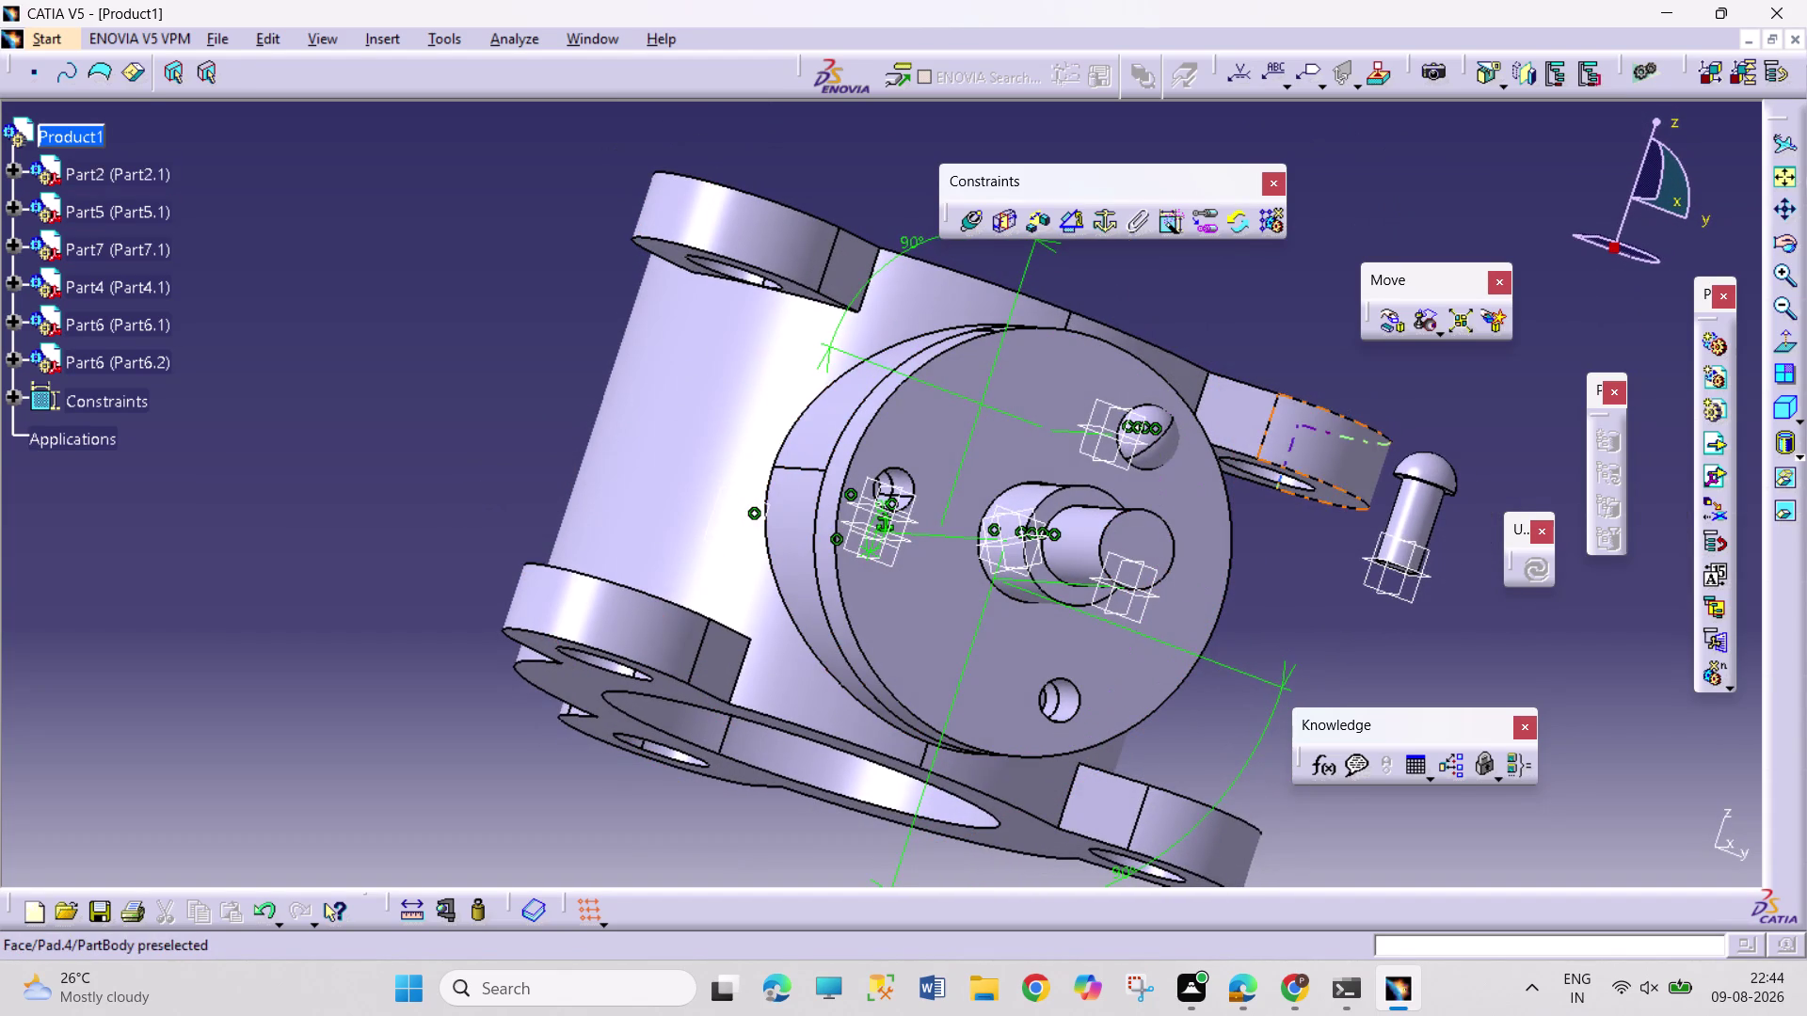
click(1387, 324)
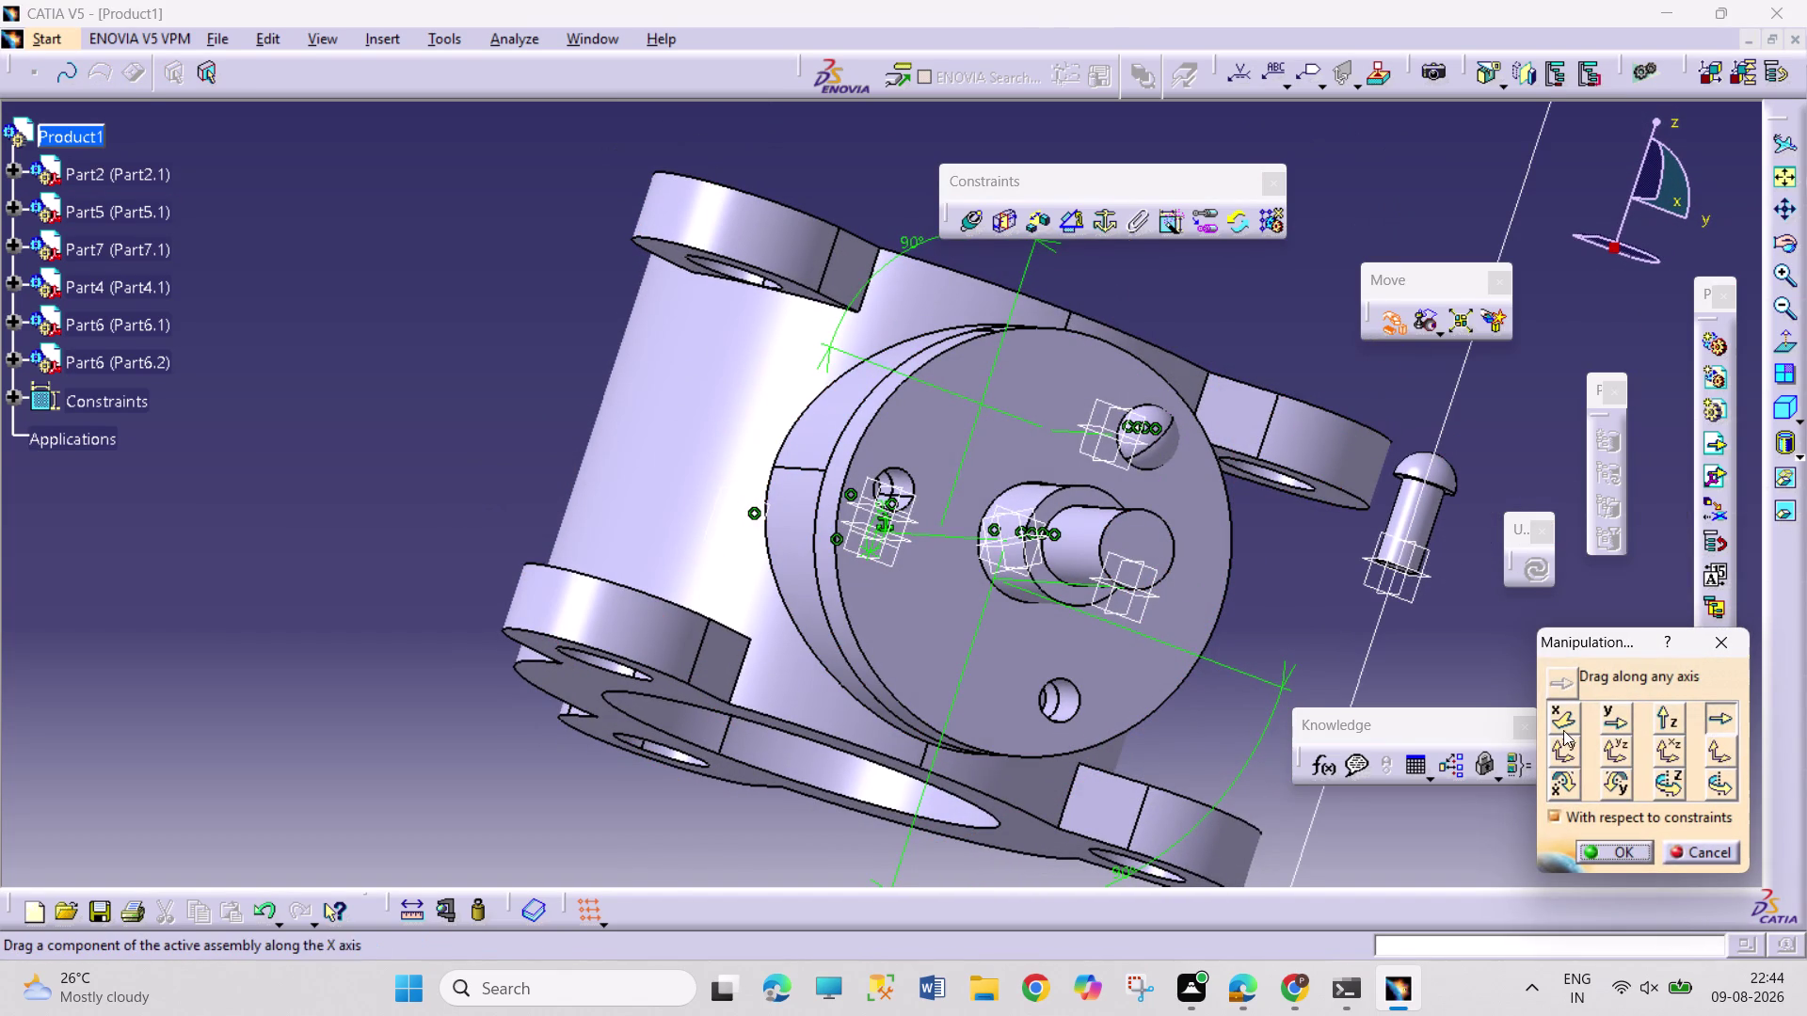
click(1566, 776)
drag(1433, 481, 1457, 568)
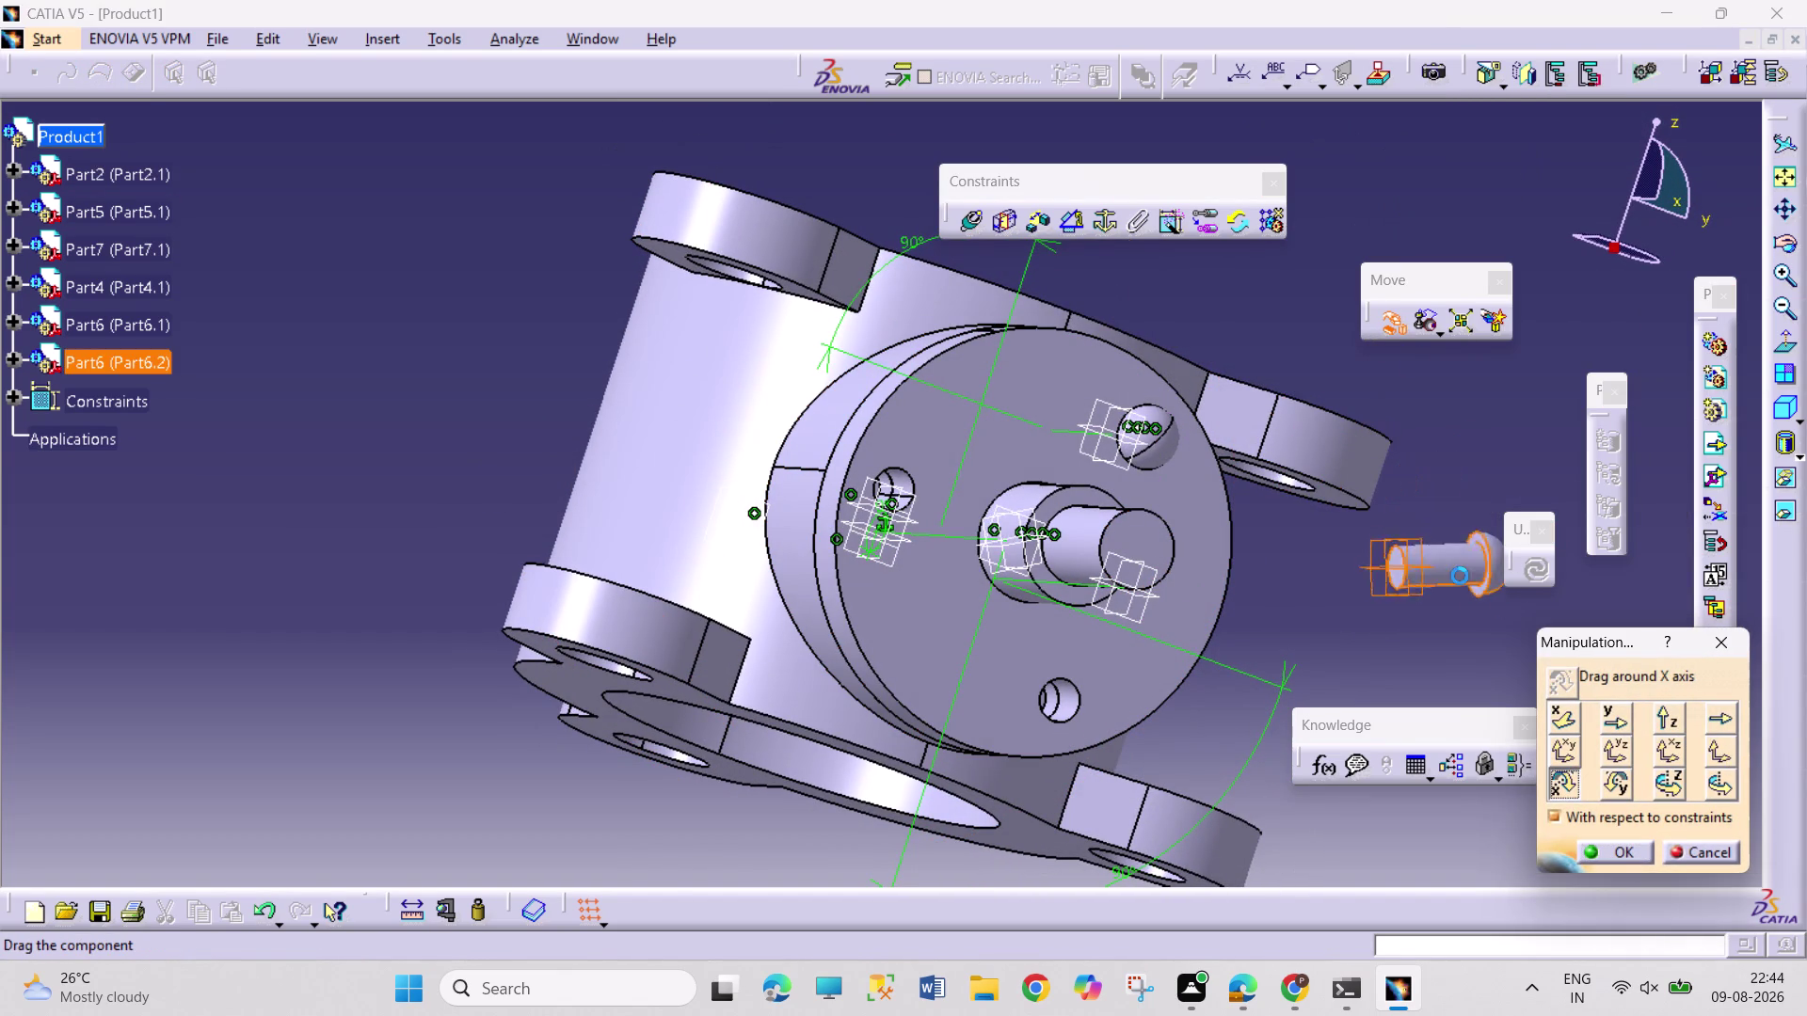
drag(1457, 568, 1420, 576)
click(1594, 842)
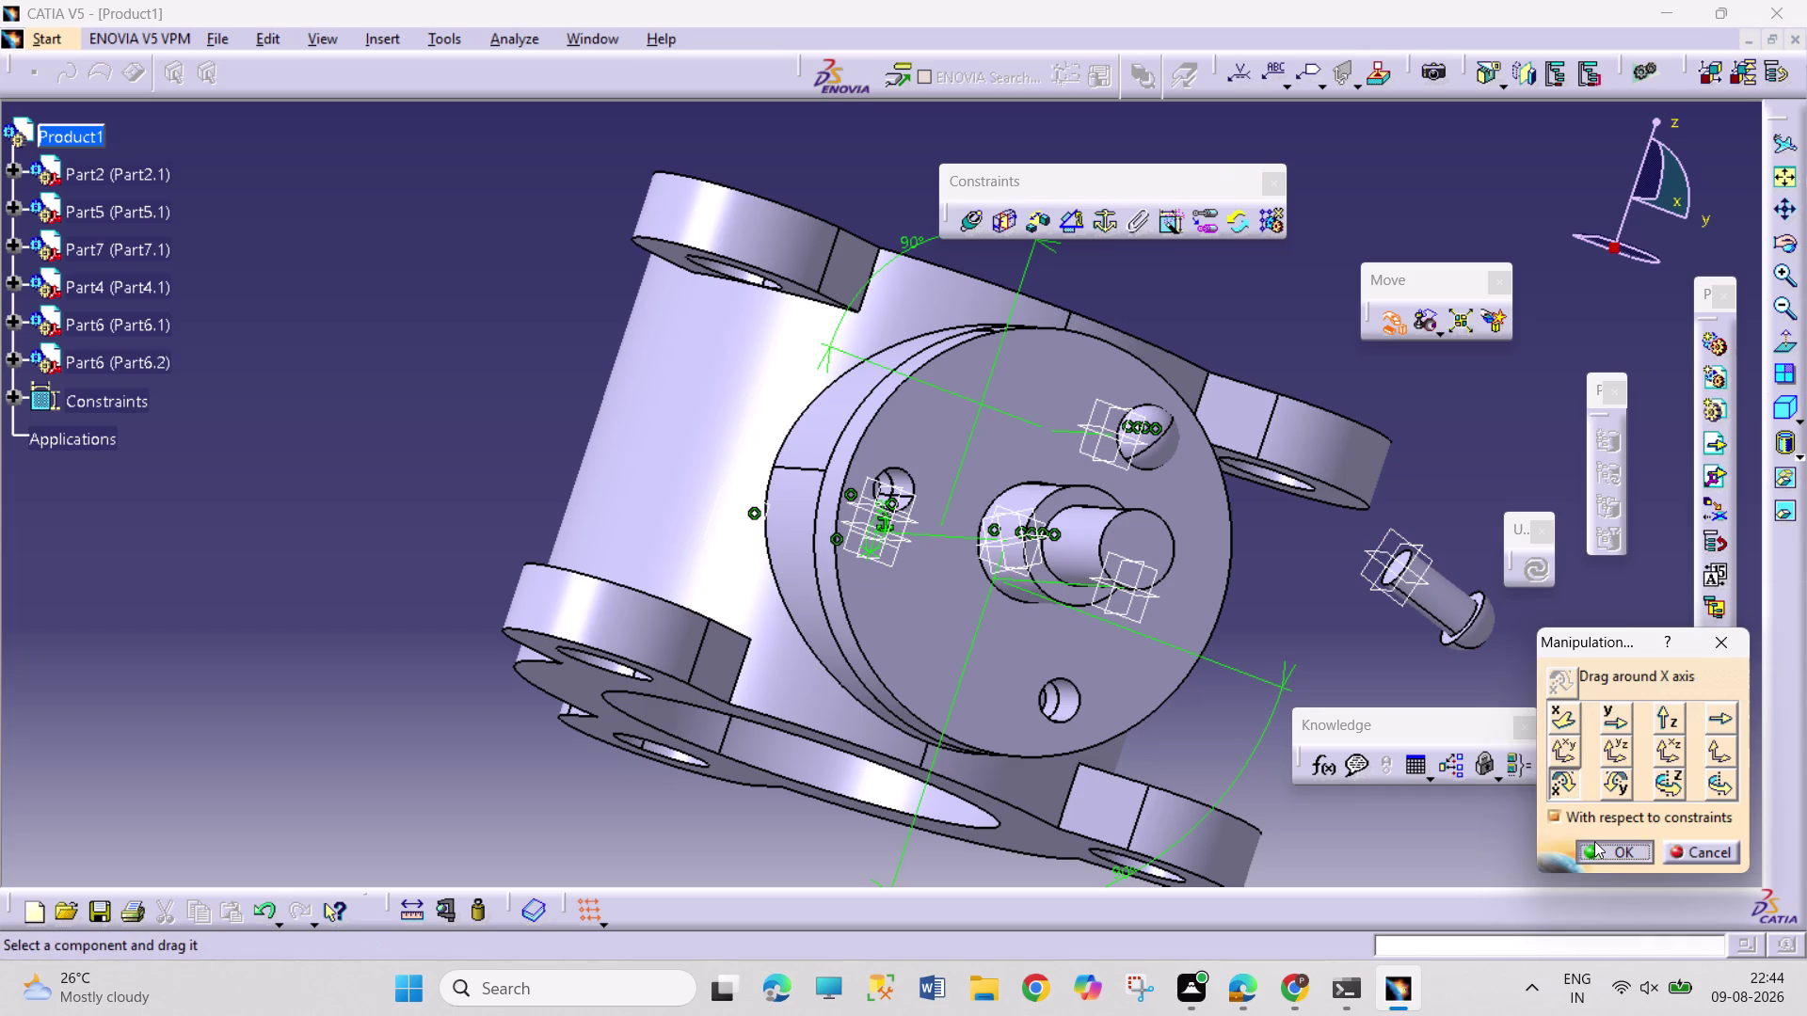
click(968, 224)
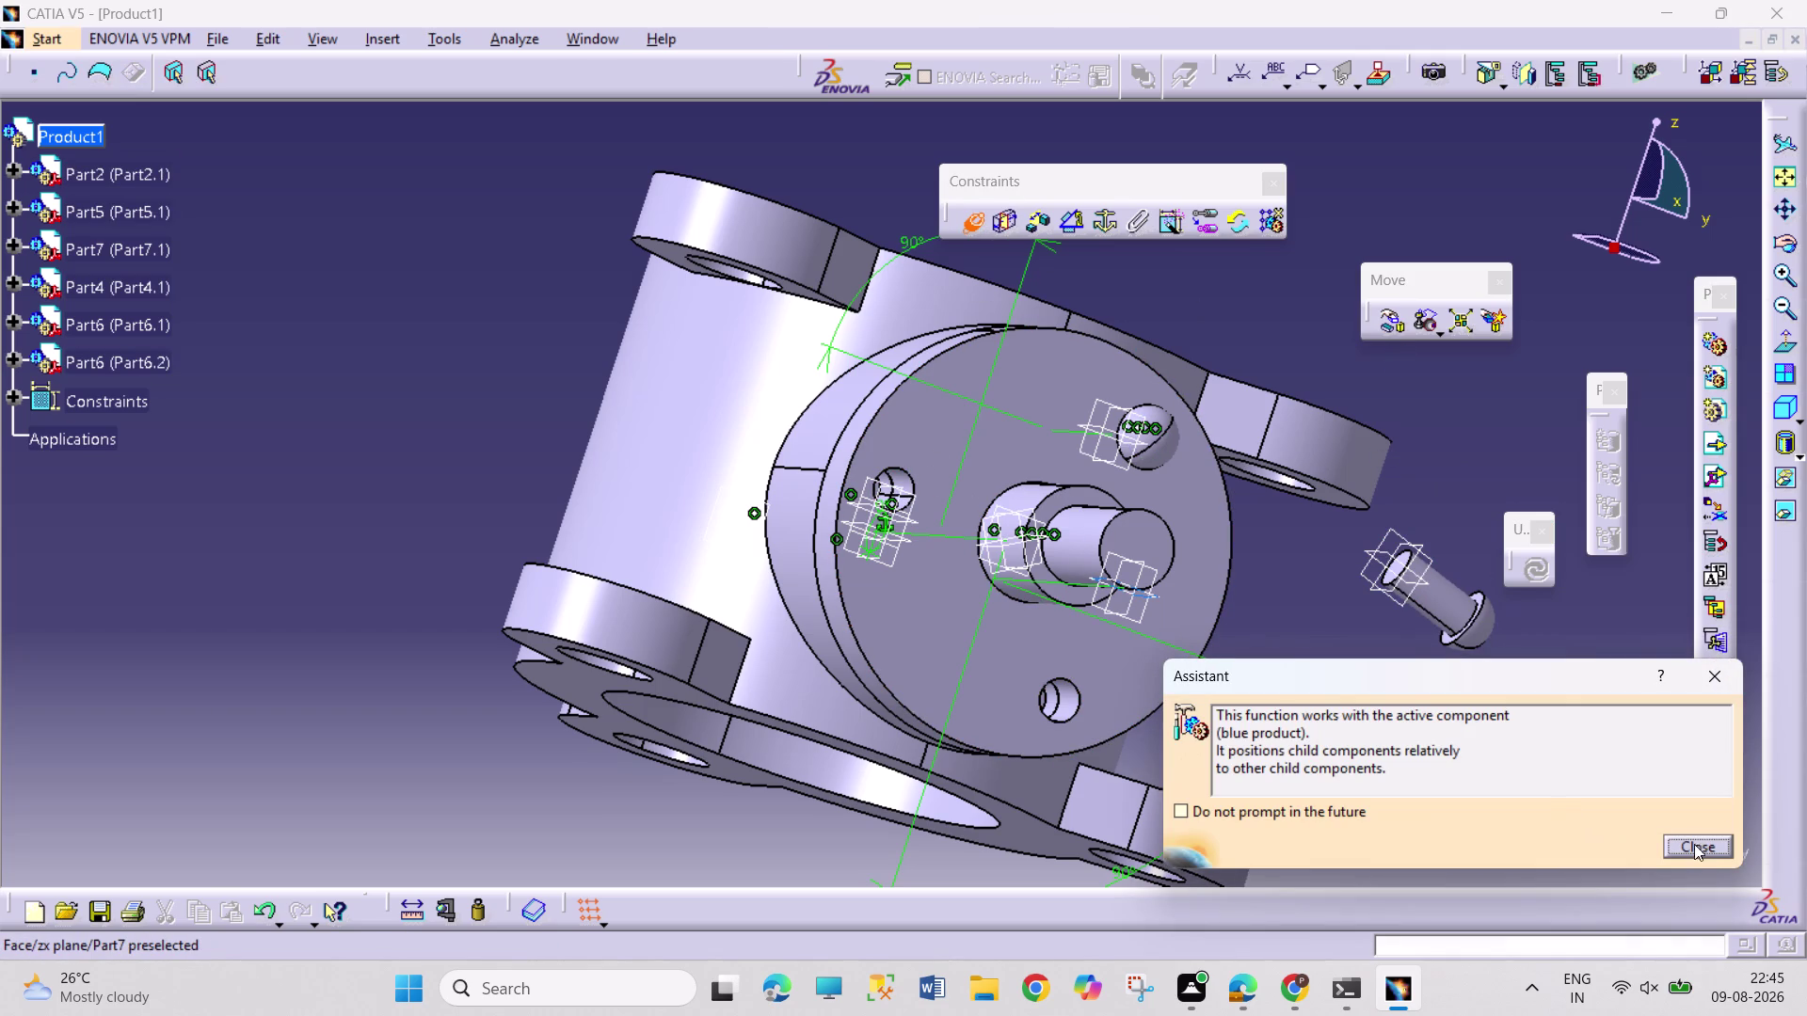
Make Part6.2's axis coincide with a Part5 hole axis and update the assembly.
click(1696, 846)
click(1451, 618)
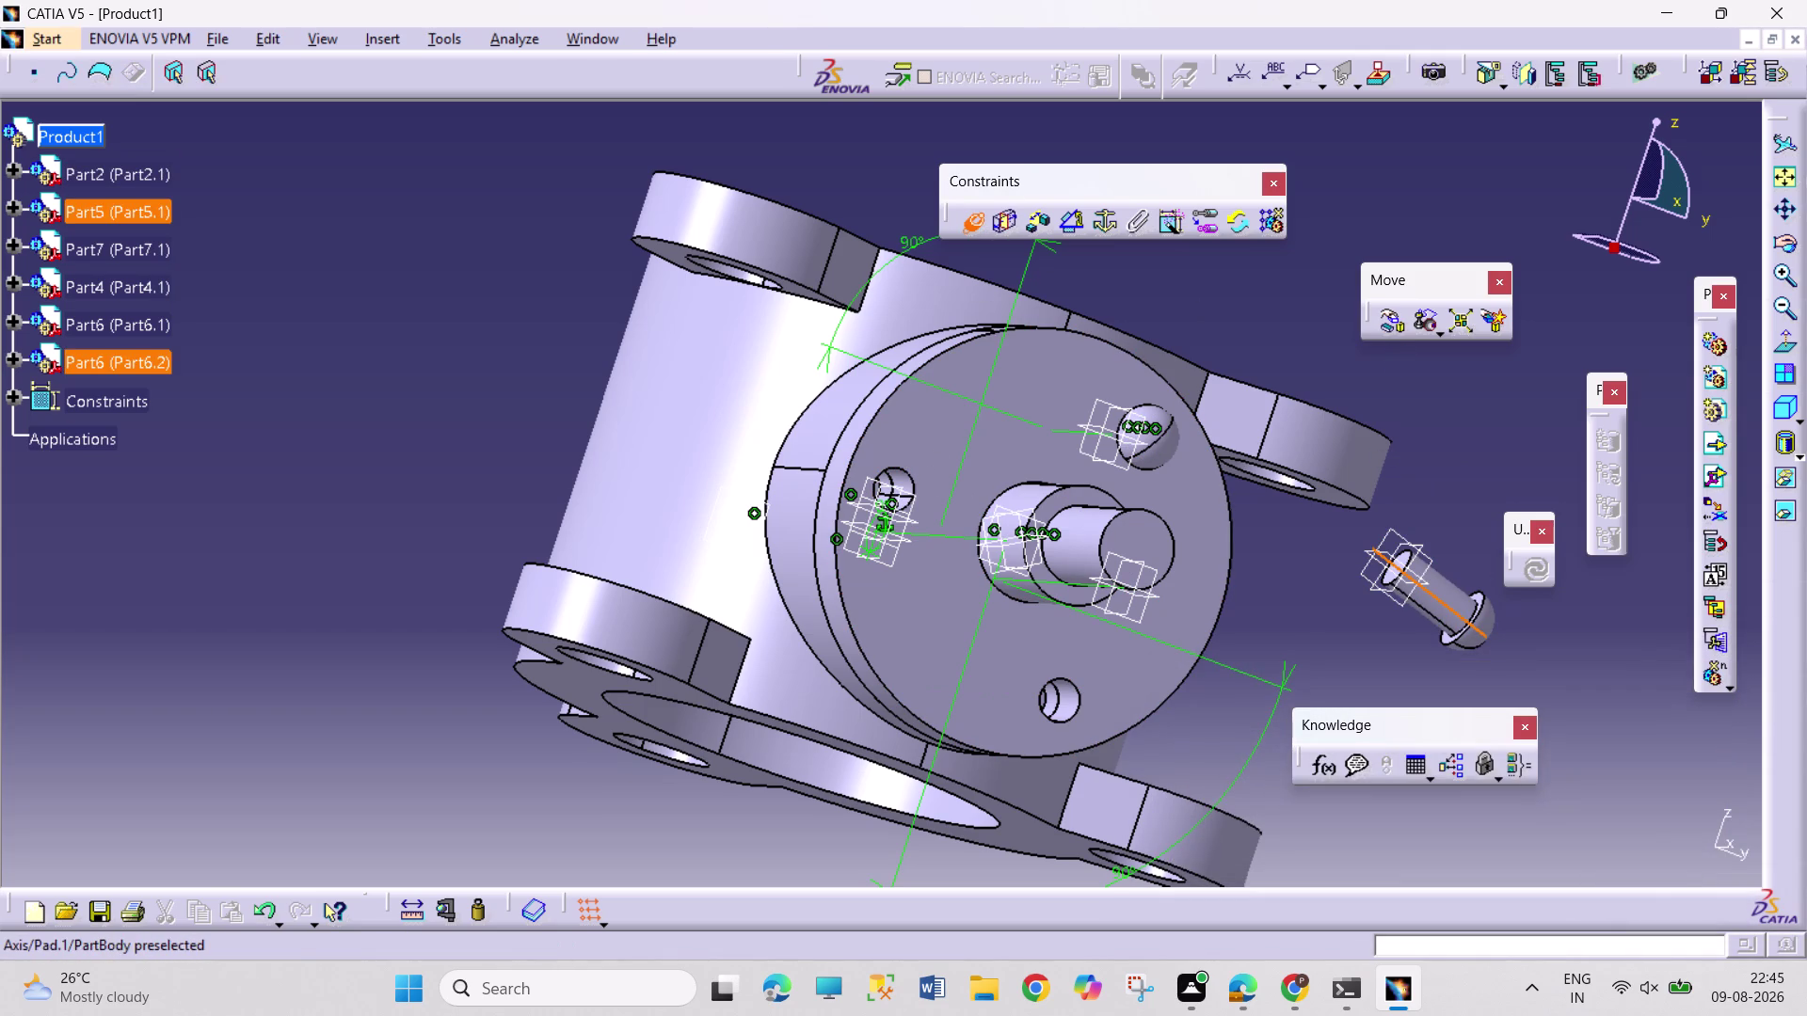
click(1064, 701)
click(1531, 573)
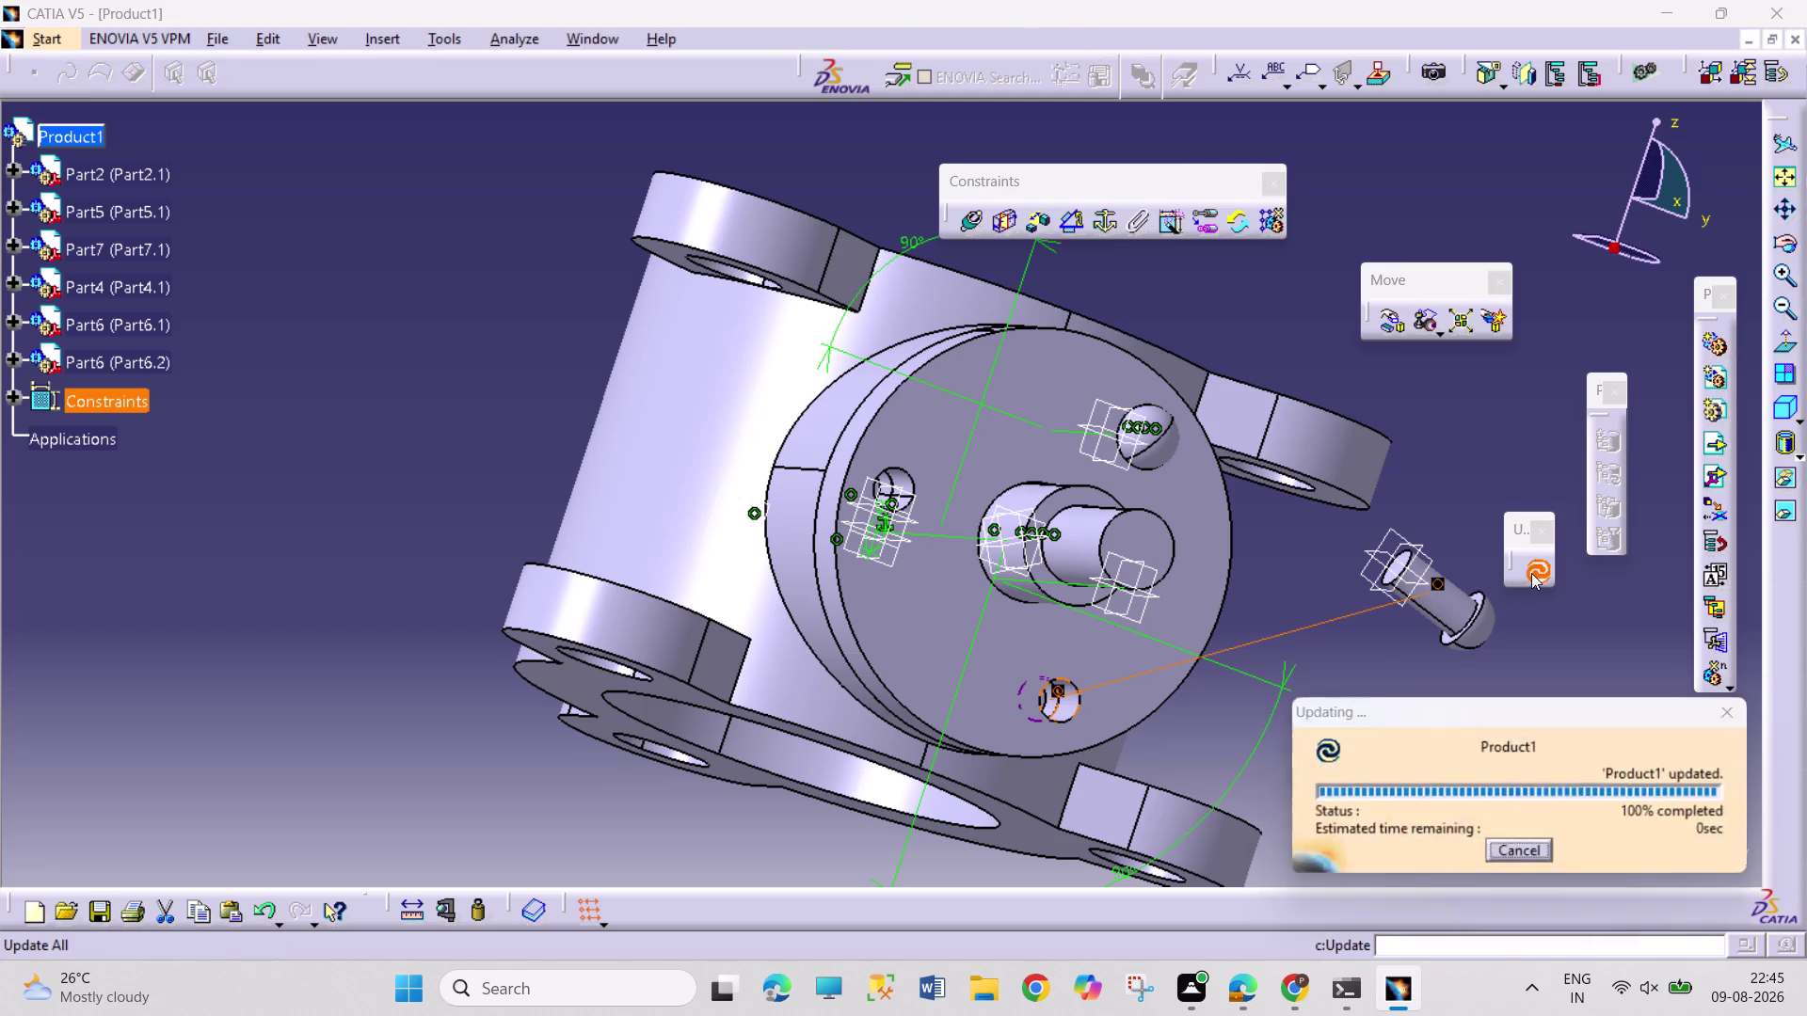
middle_drag(1571, 674, 1171, 556)
right_drag(1534, 659, 1170, 556)
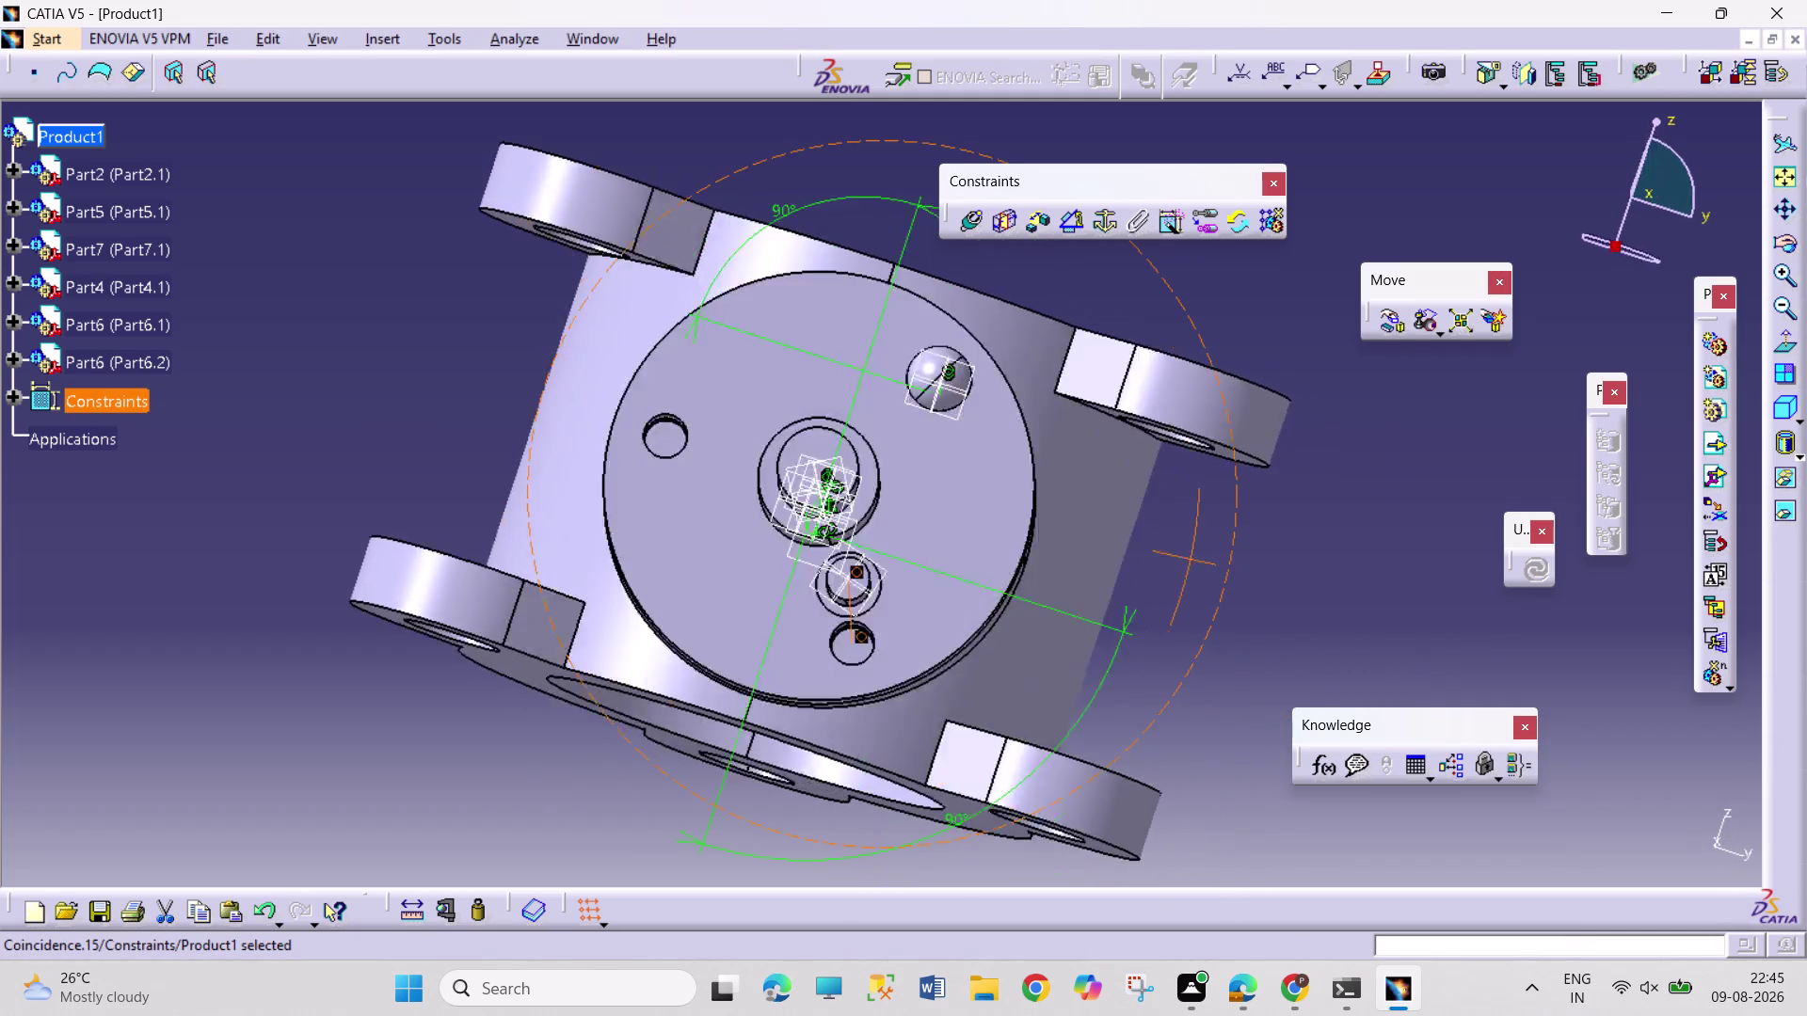
middle_drag(1171, 556, 1037, 556)
right_drag(1170, 556, 1042, 561)
Undo the last two actions and return to free component manipulation.
key(ctrl+z)
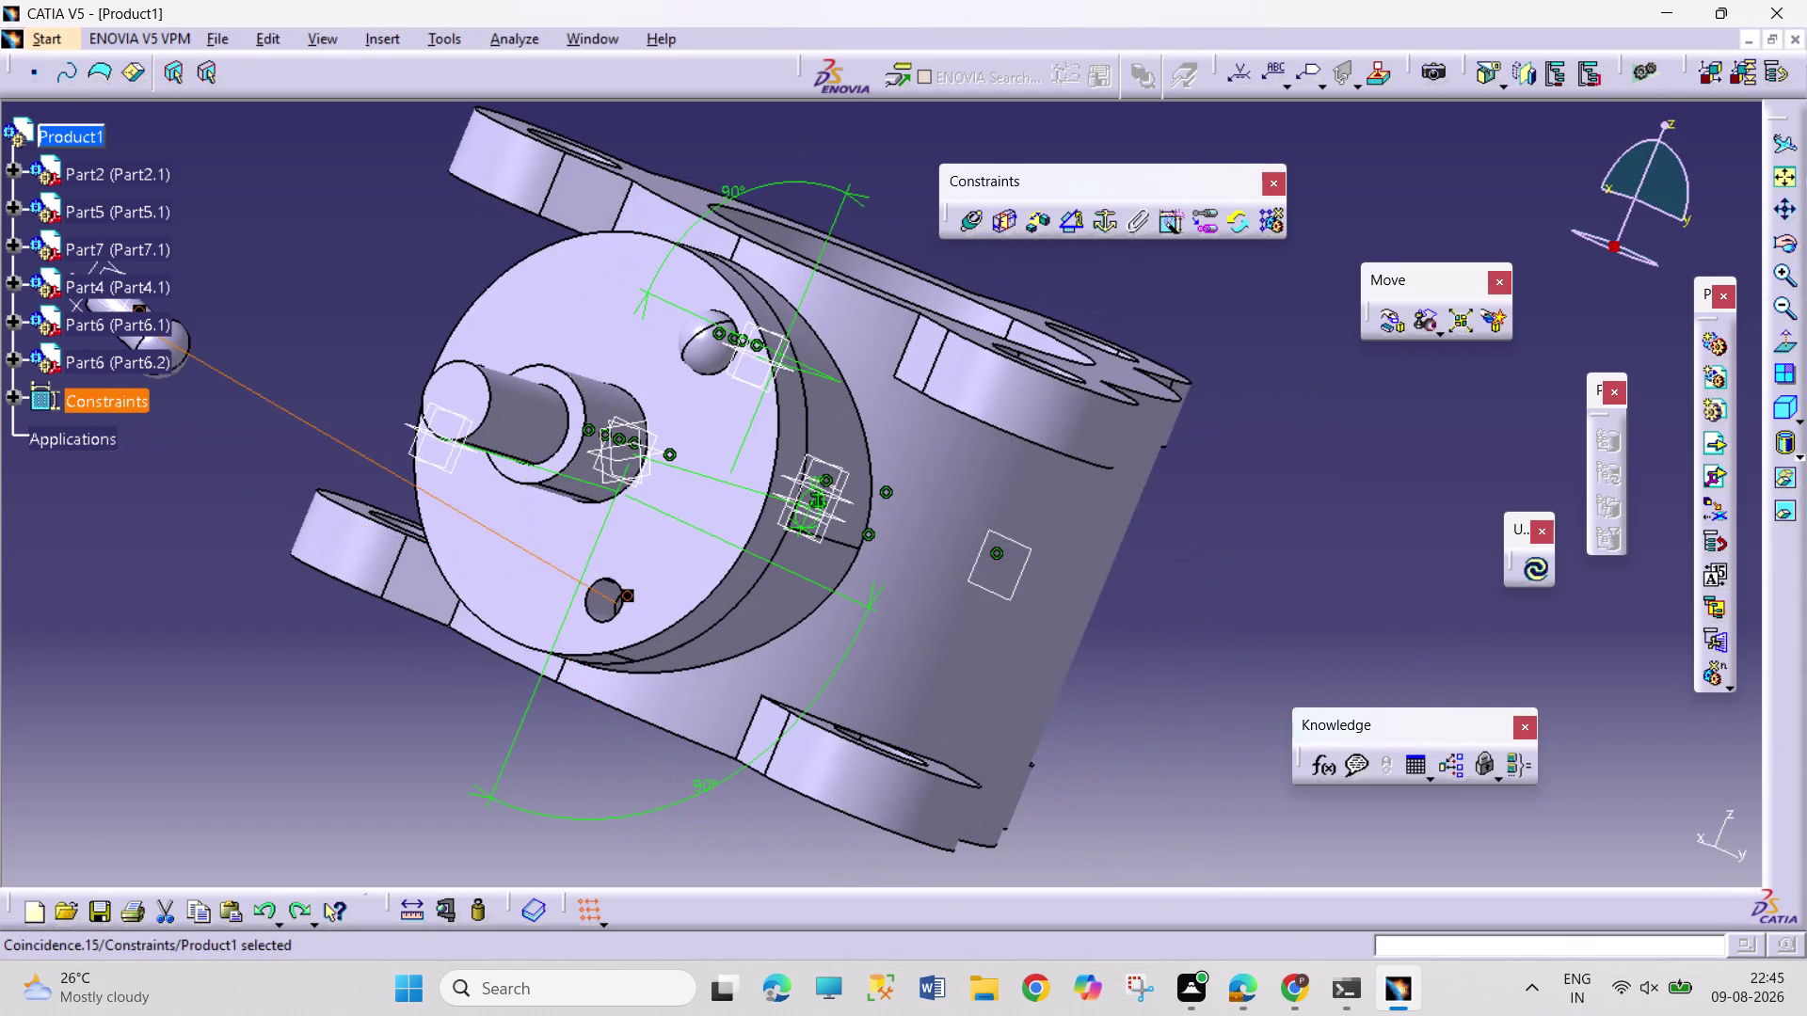
key(ctrl+z)
click(1395, 319)
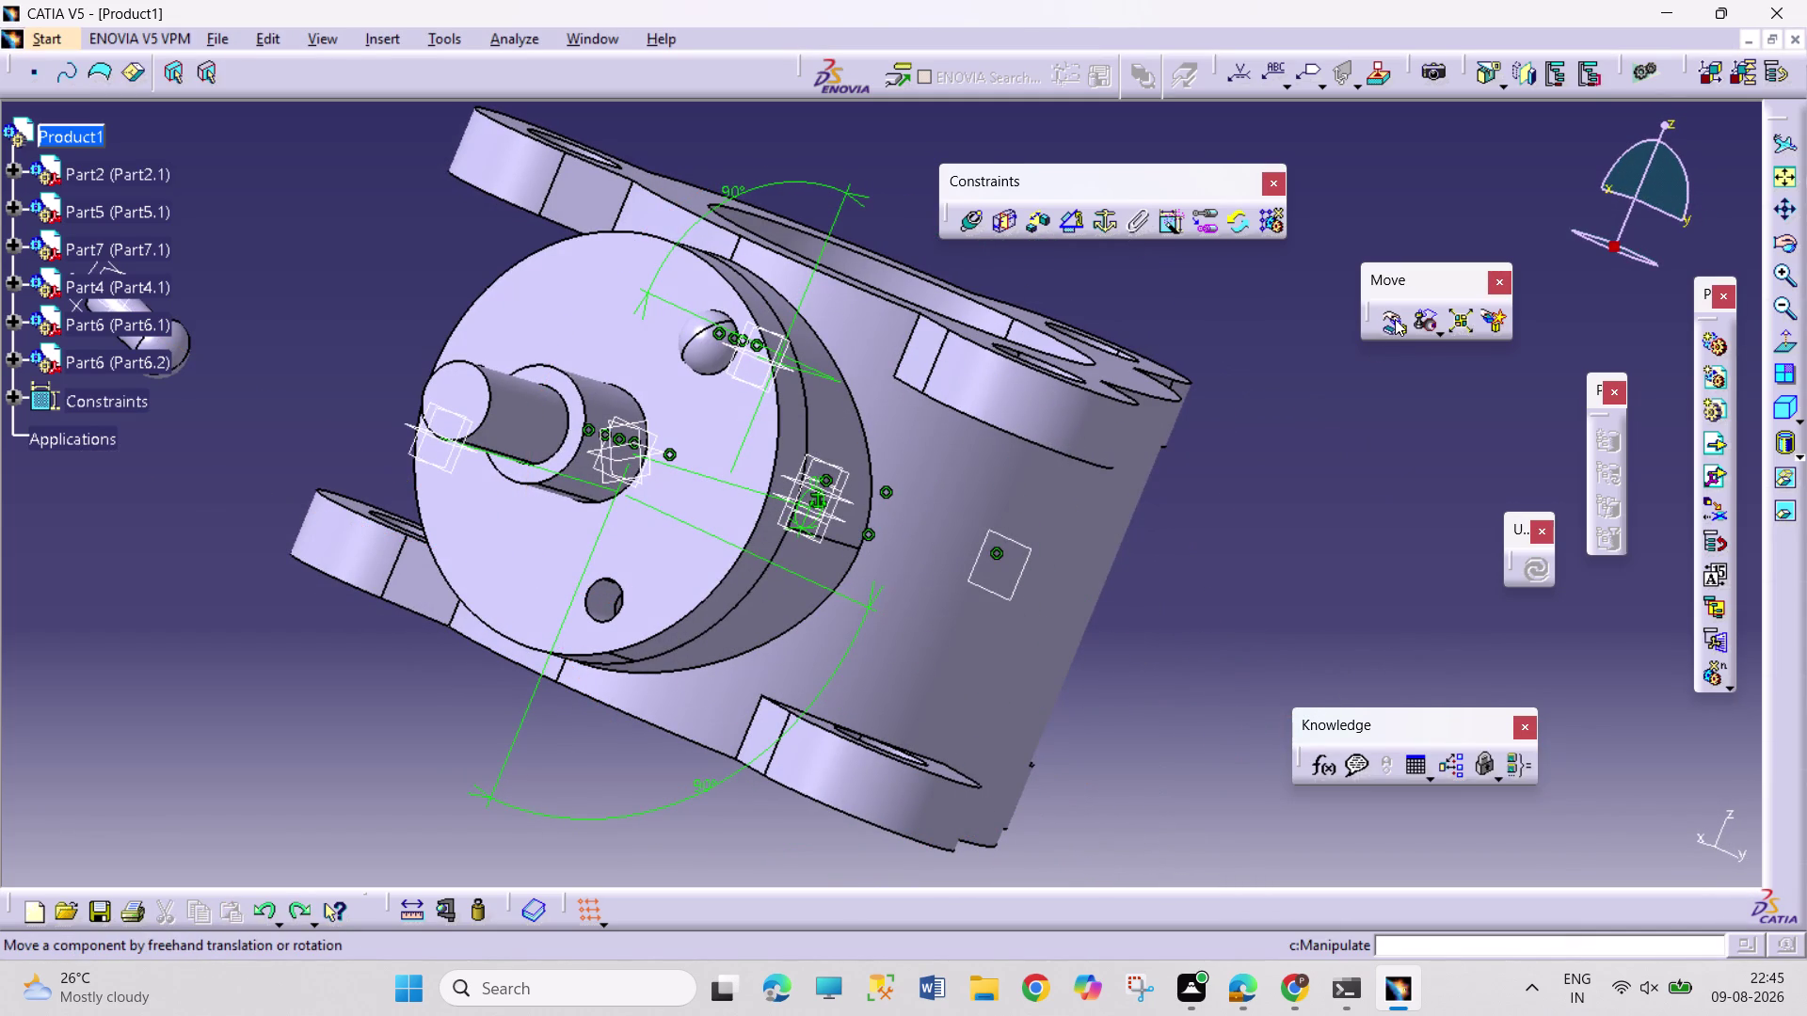
click(1713, 784)
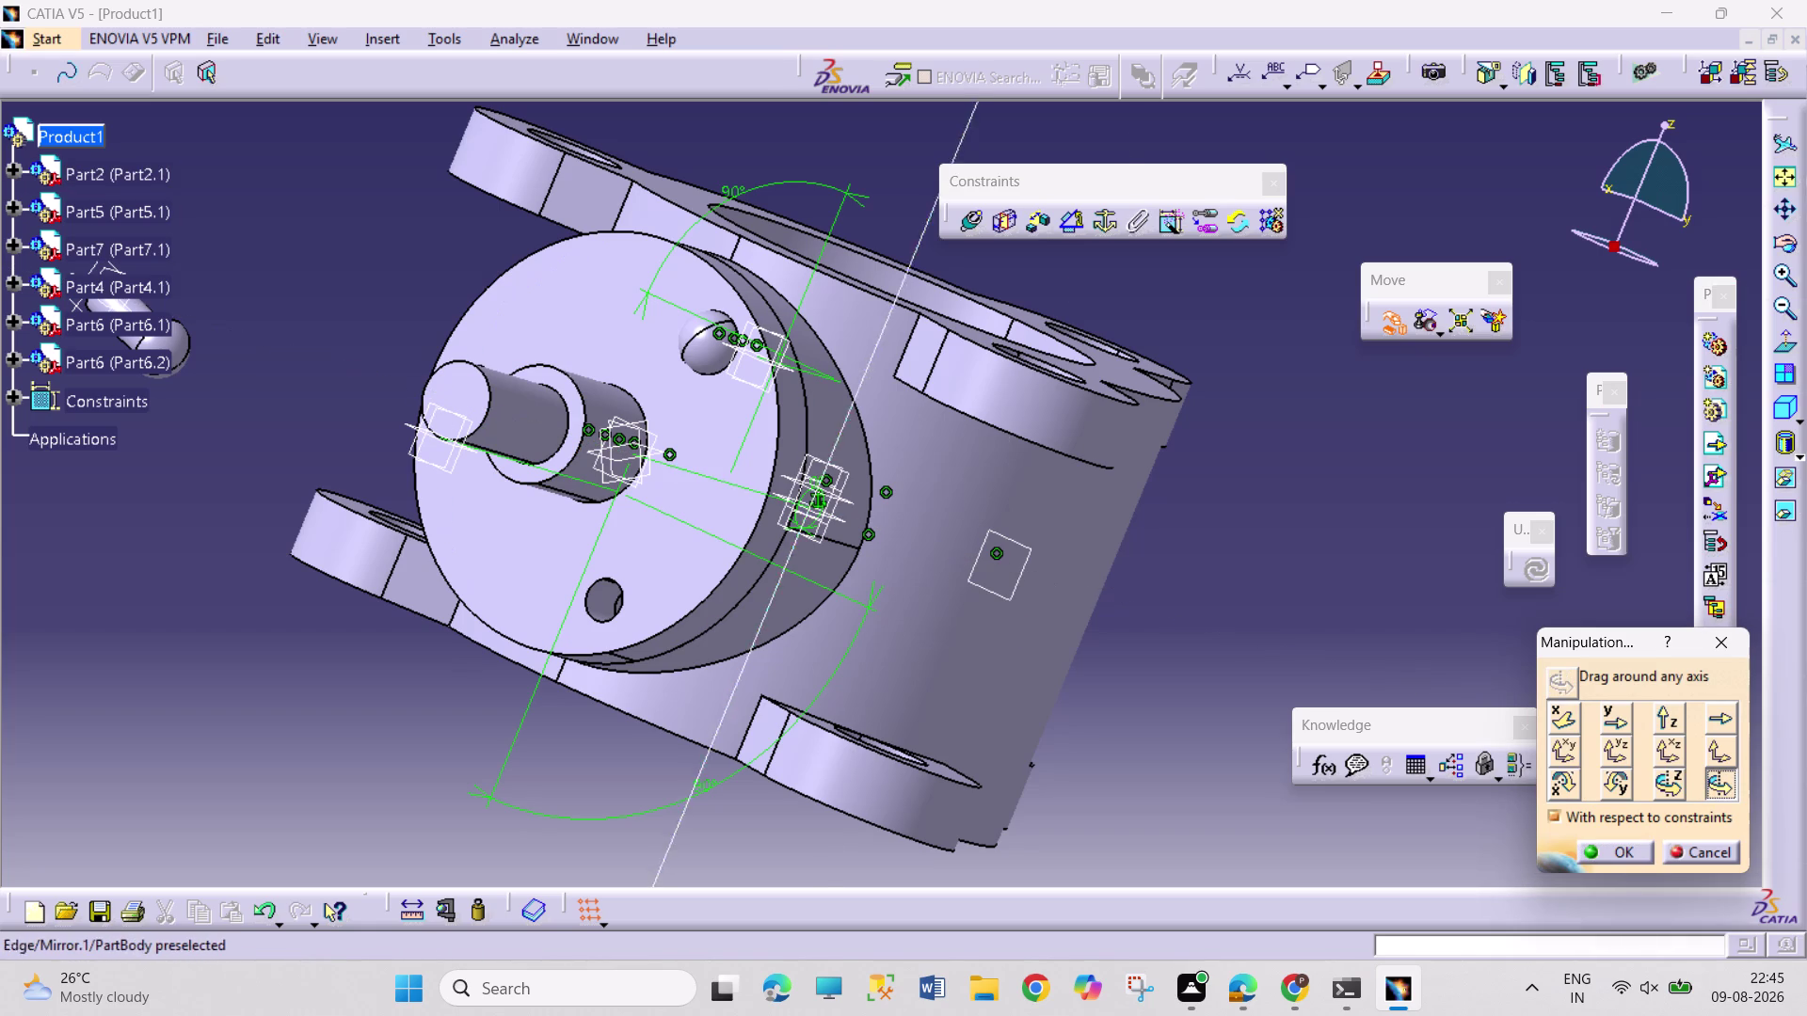
Drag Part6.2 around a picked edge axis to a spot clear of the body's left side.
click(850, 811)
middle_drag(606, 525, 651, 483)
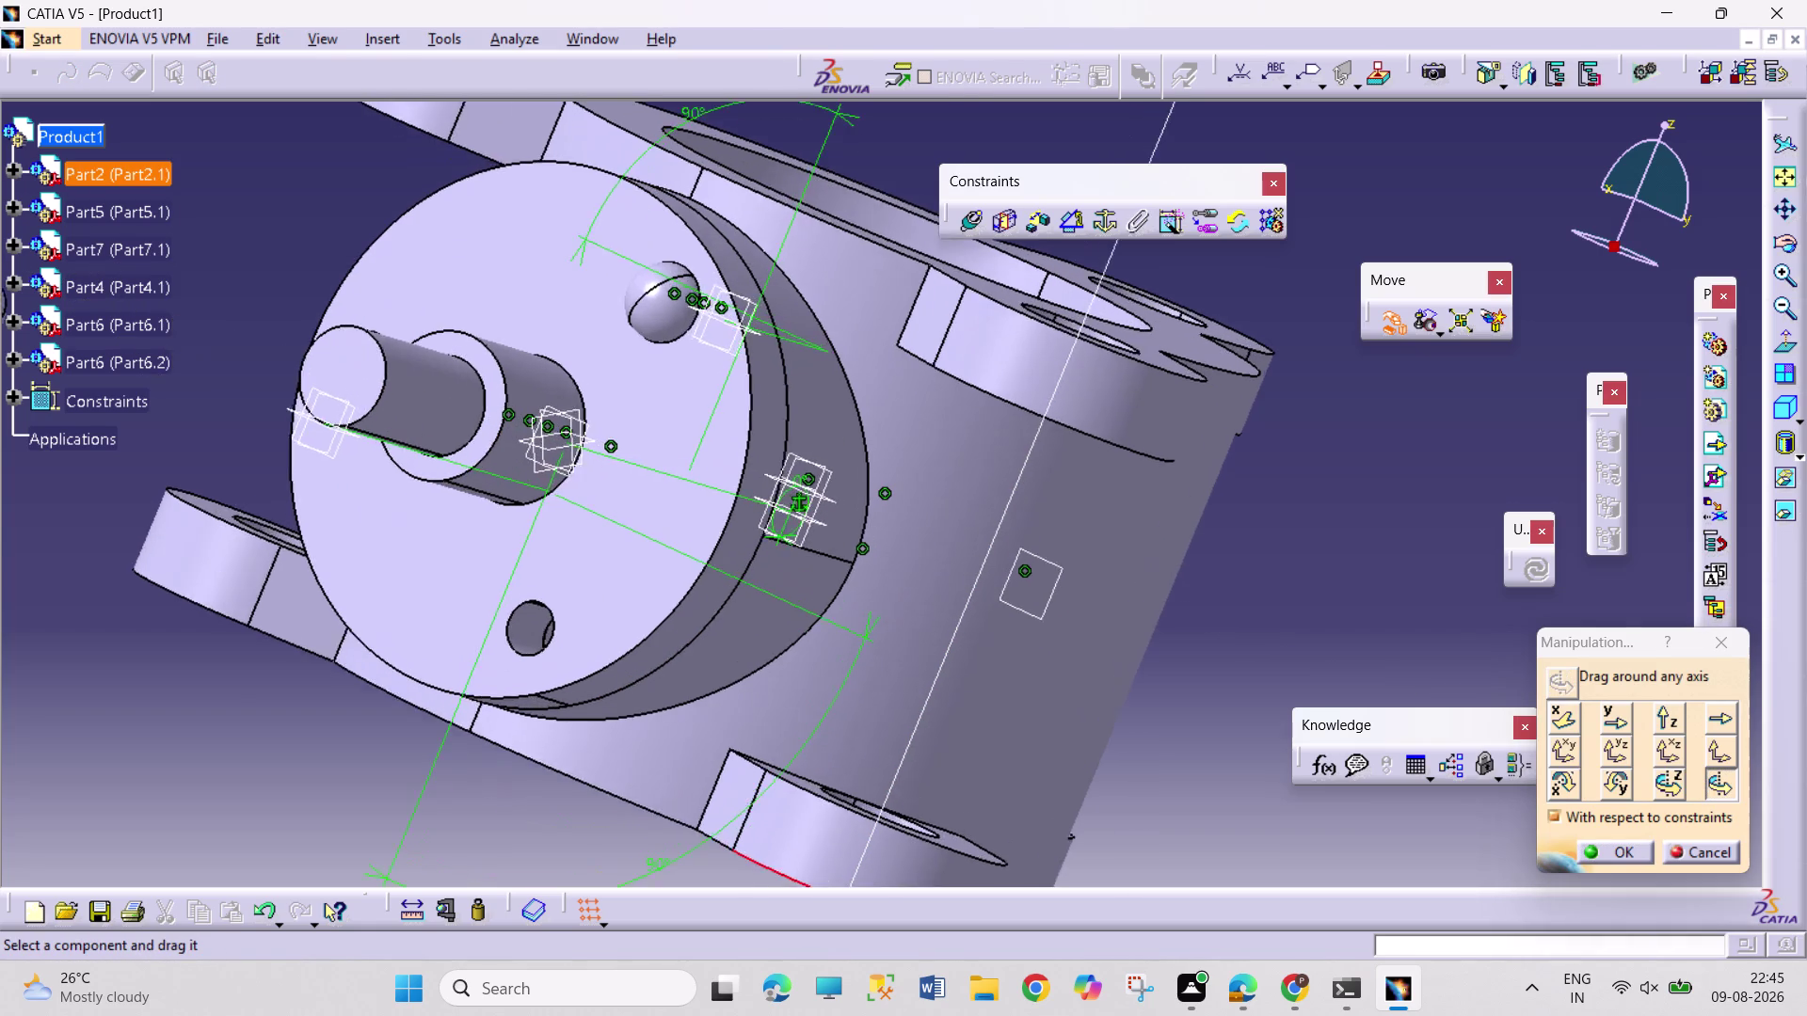
middle_drag(651, 484, 567, 559)
drag(293, 383, 235, 376)
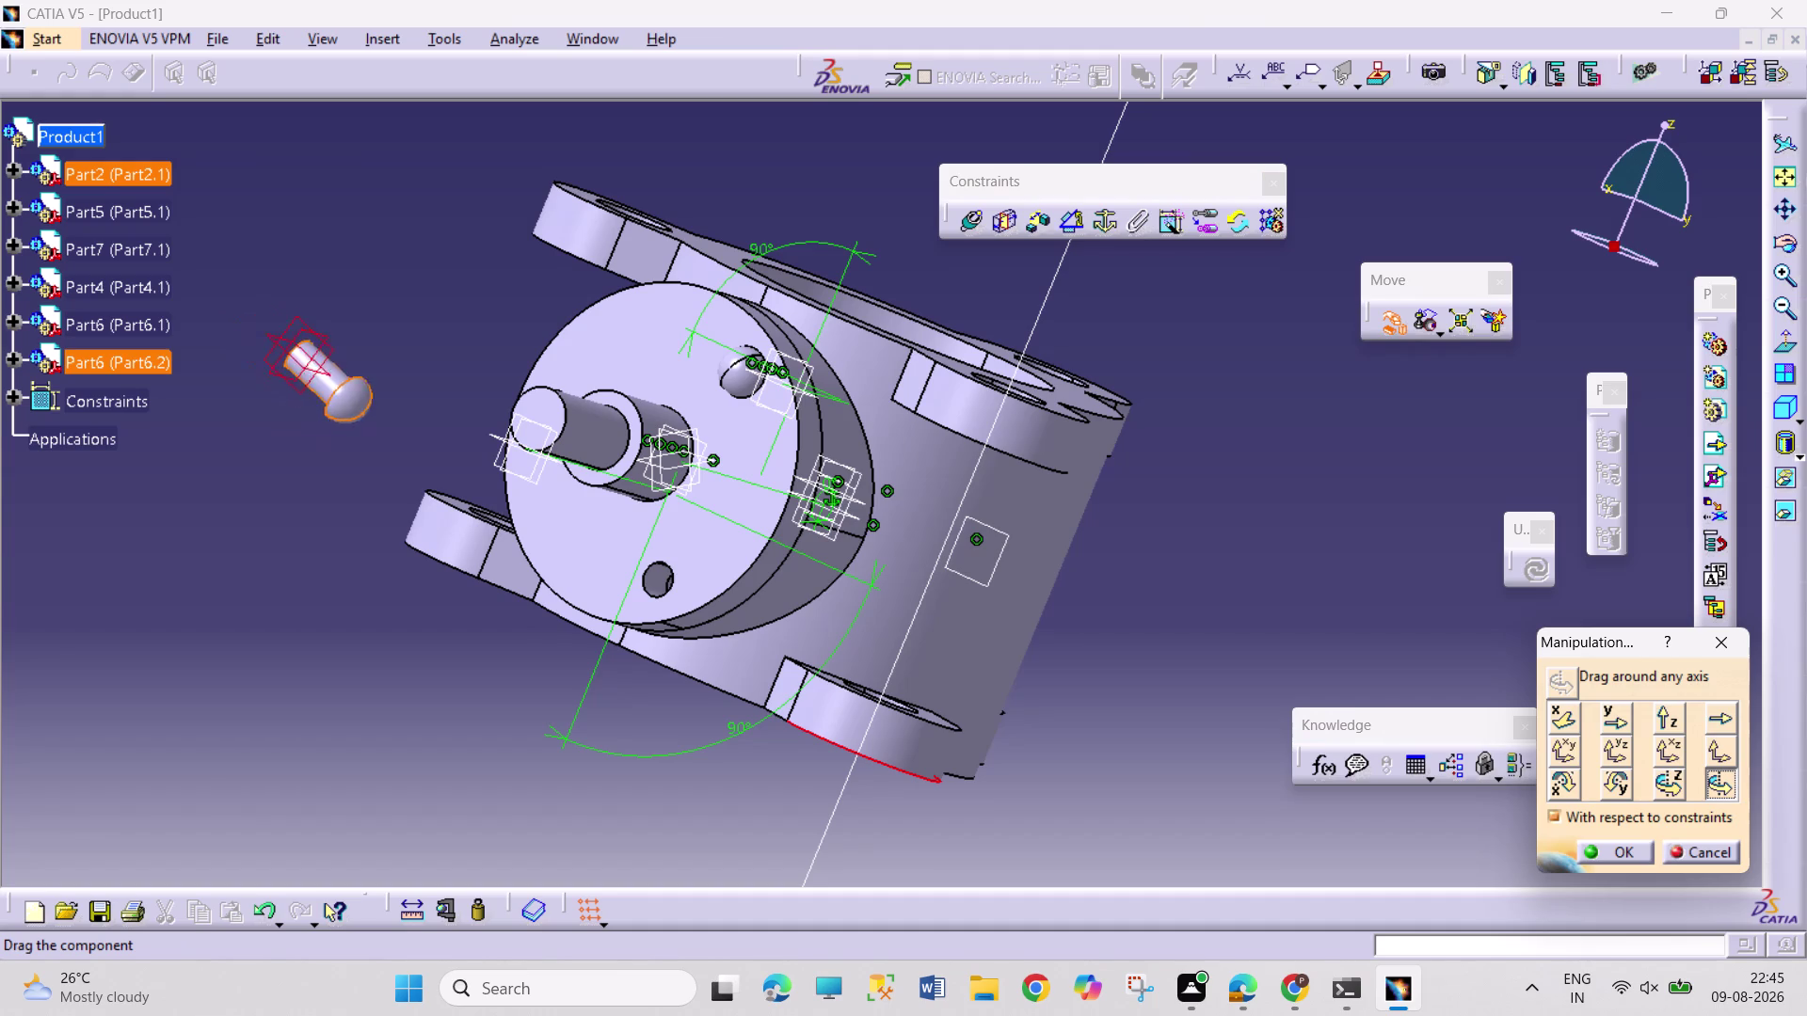
drag(236, 376, 905, 556)
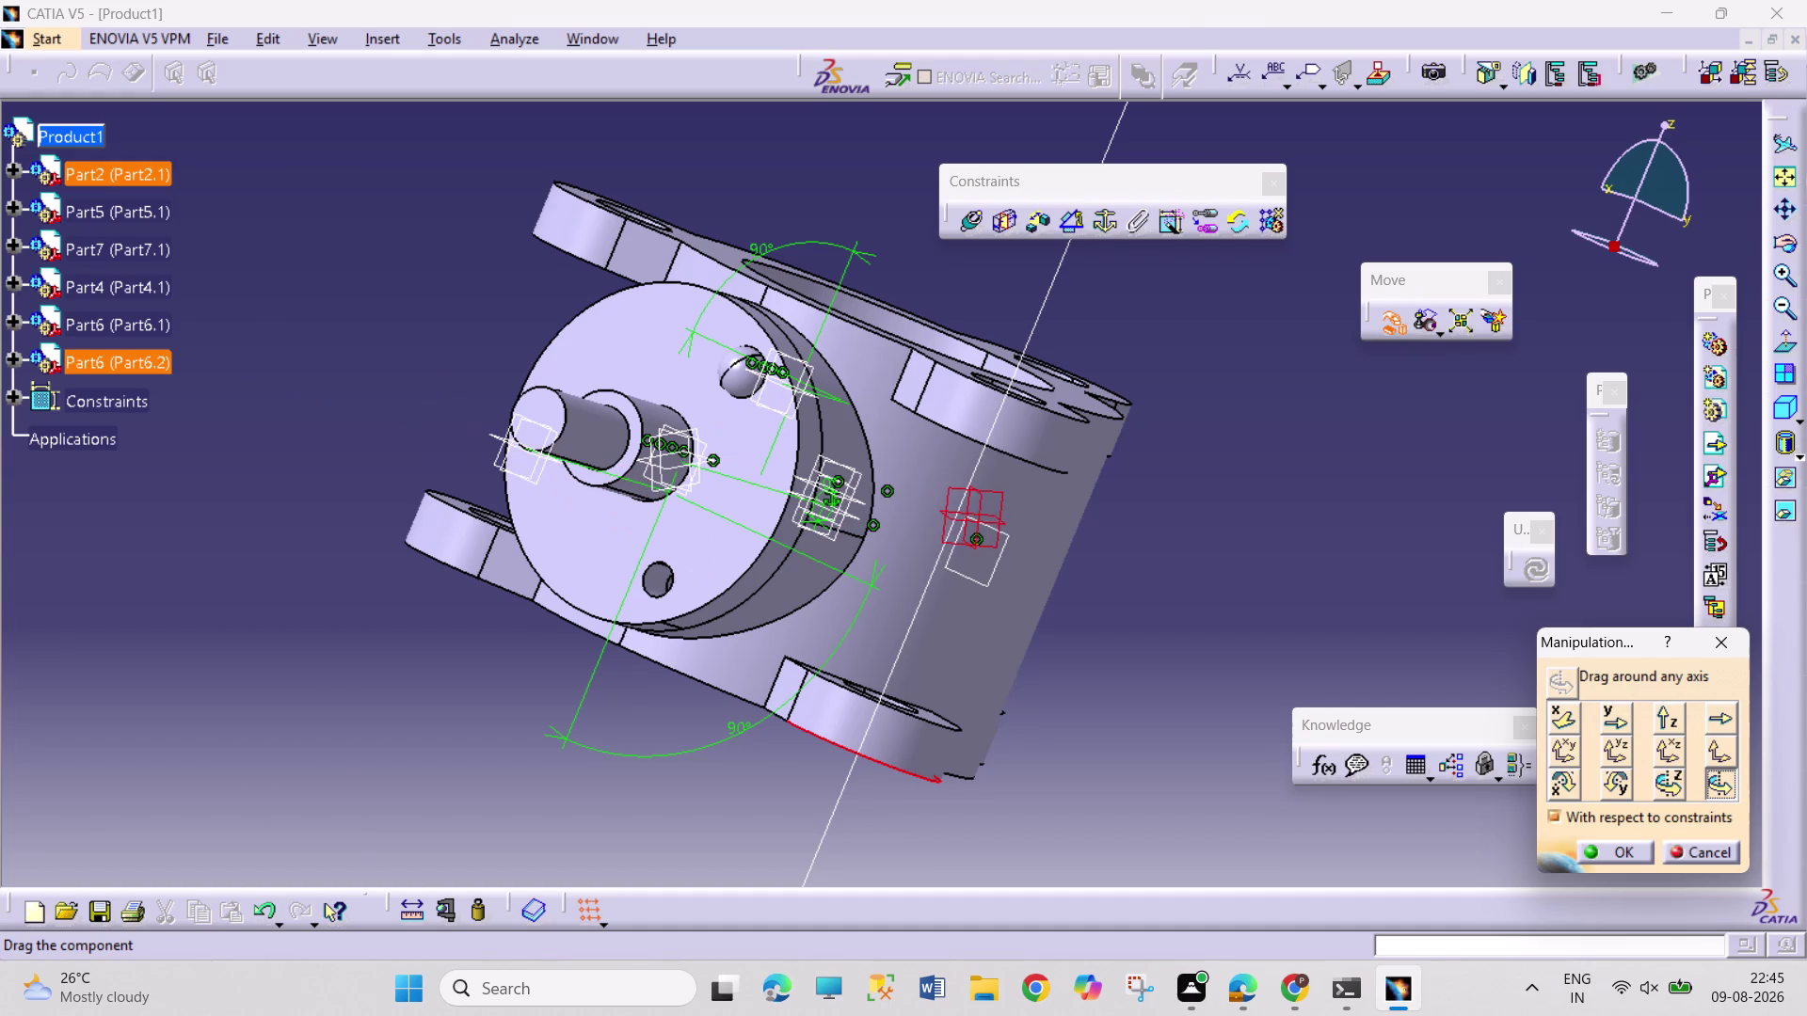
drag(905, 556, 446, 410)
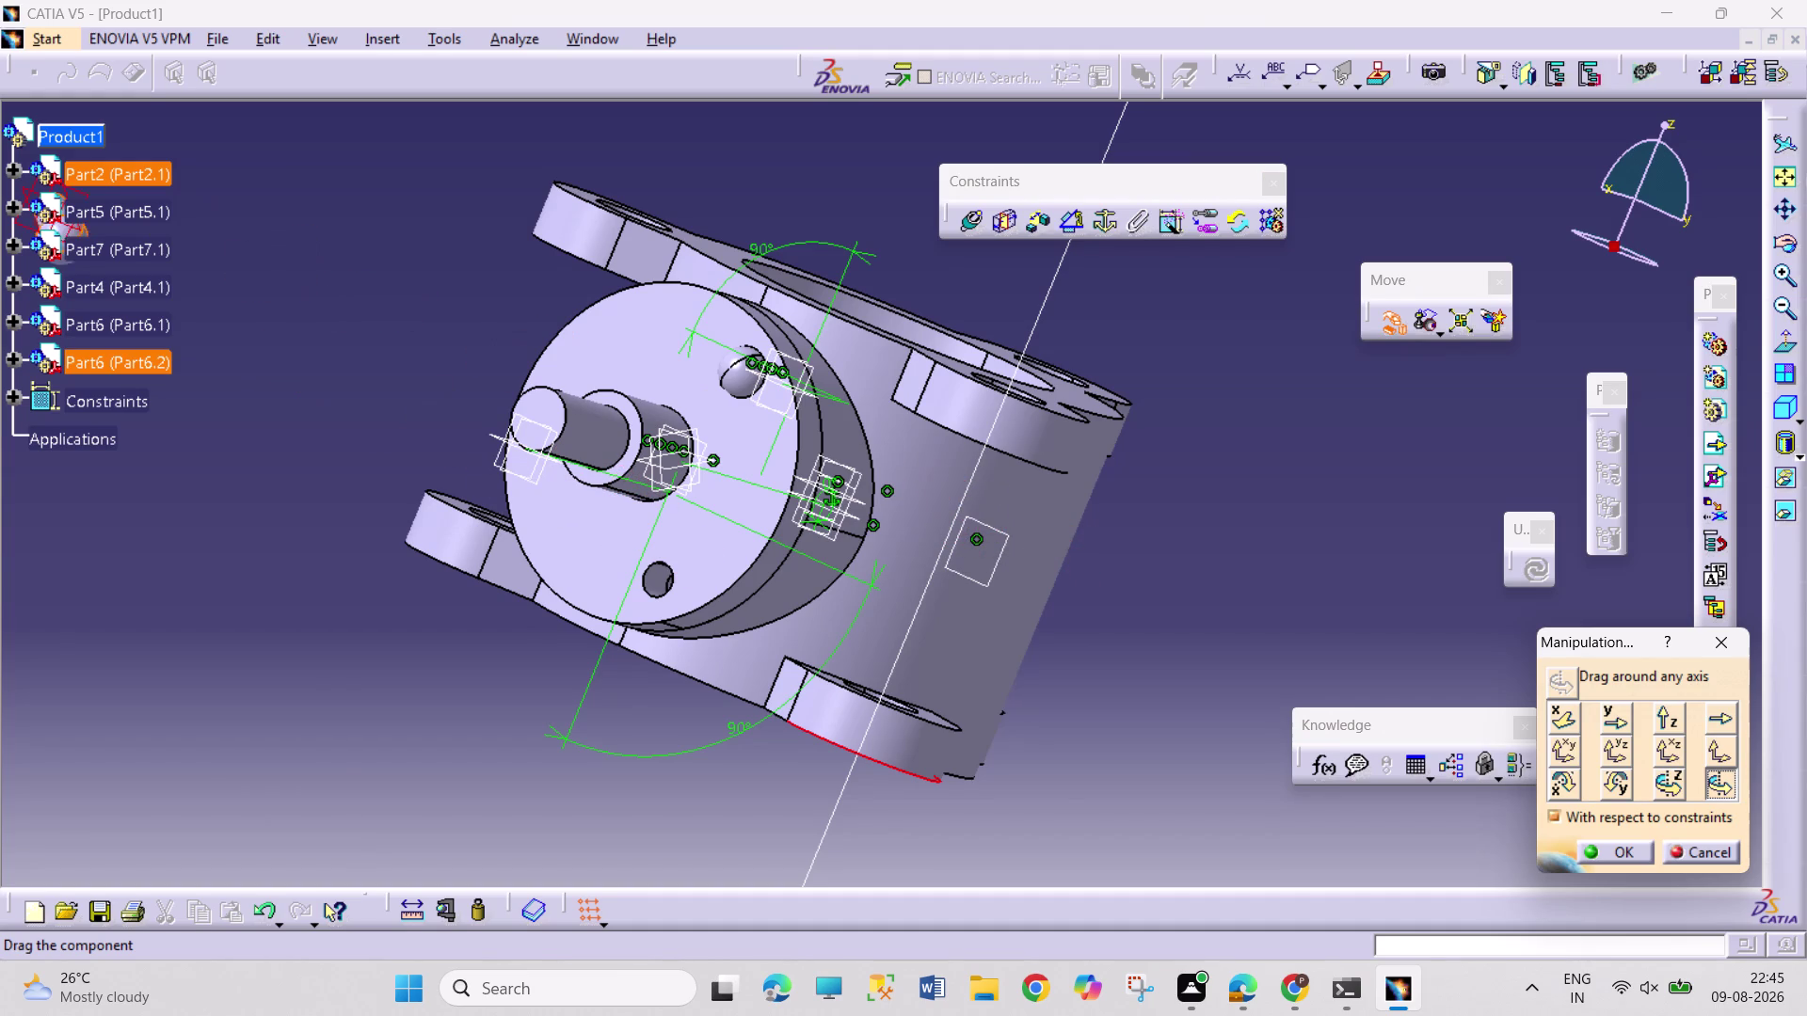
drag(446, 409, 542, 410)
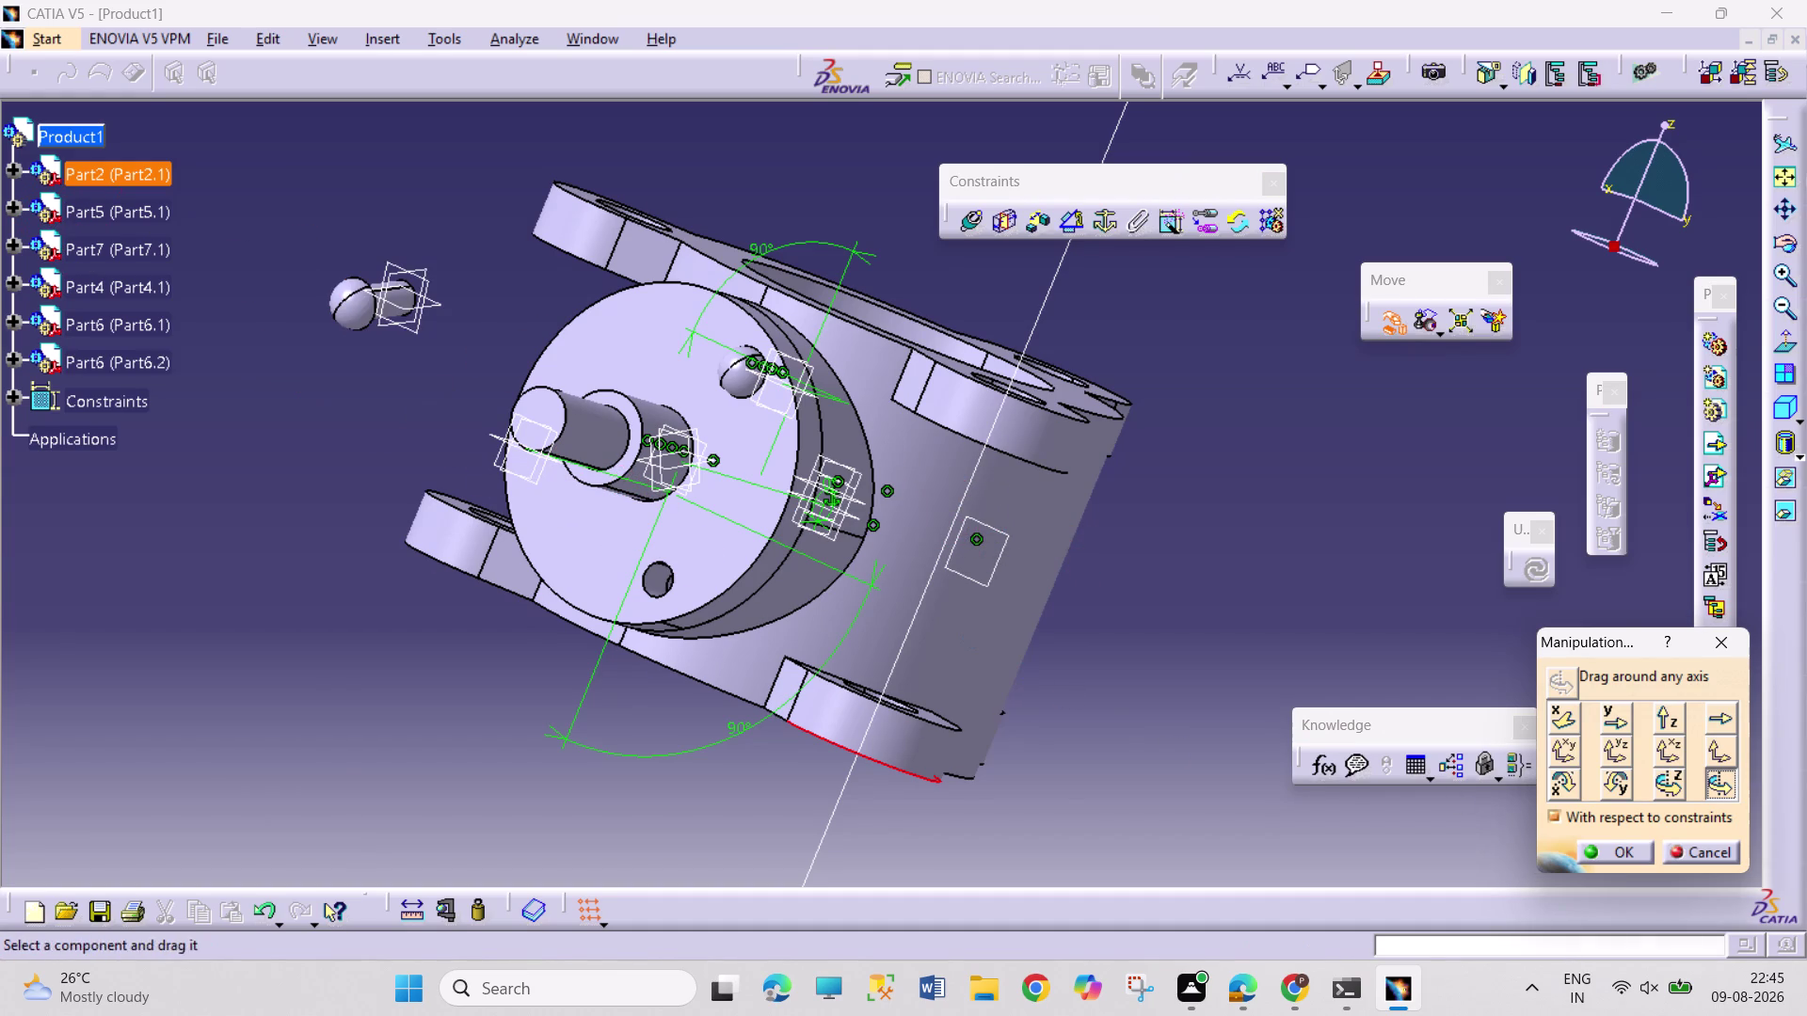
click(1603, 836)
Make the Part5 hole axis and the Part6.2 pin axis coincident.
click(1607, 853)
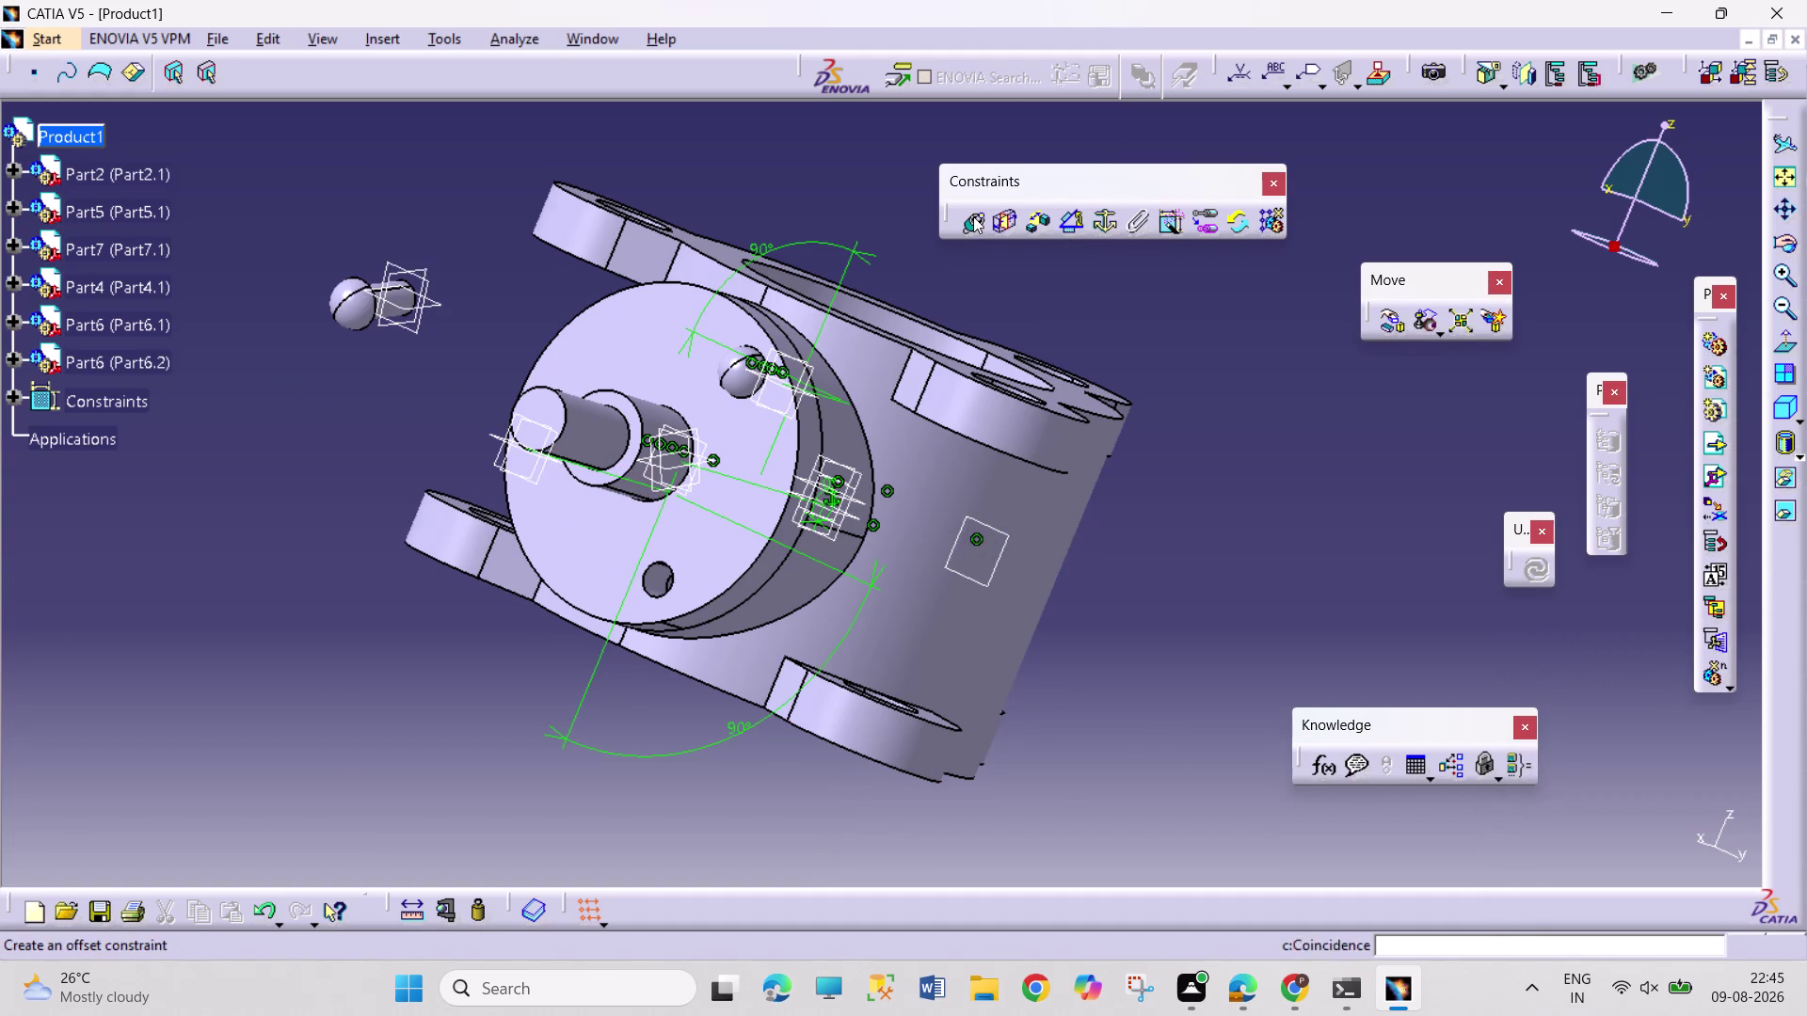
click(973, 216)
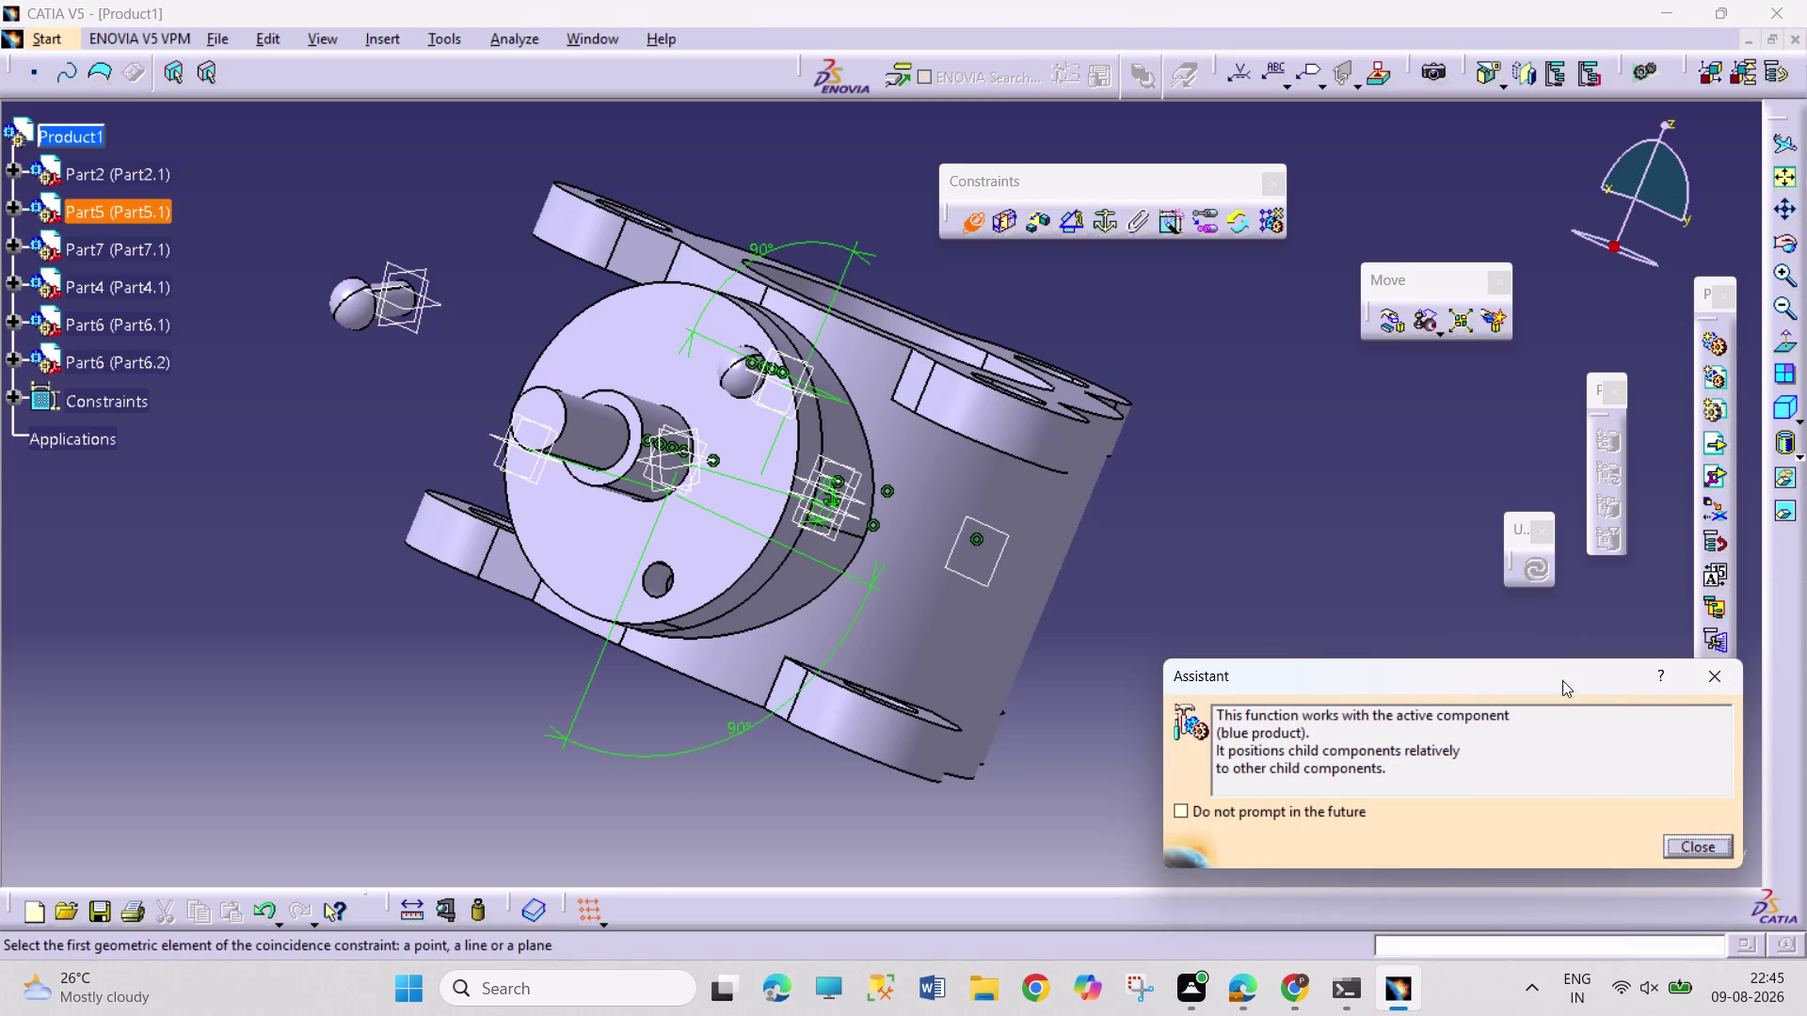
click(1746, 673)
click(1731, 682)
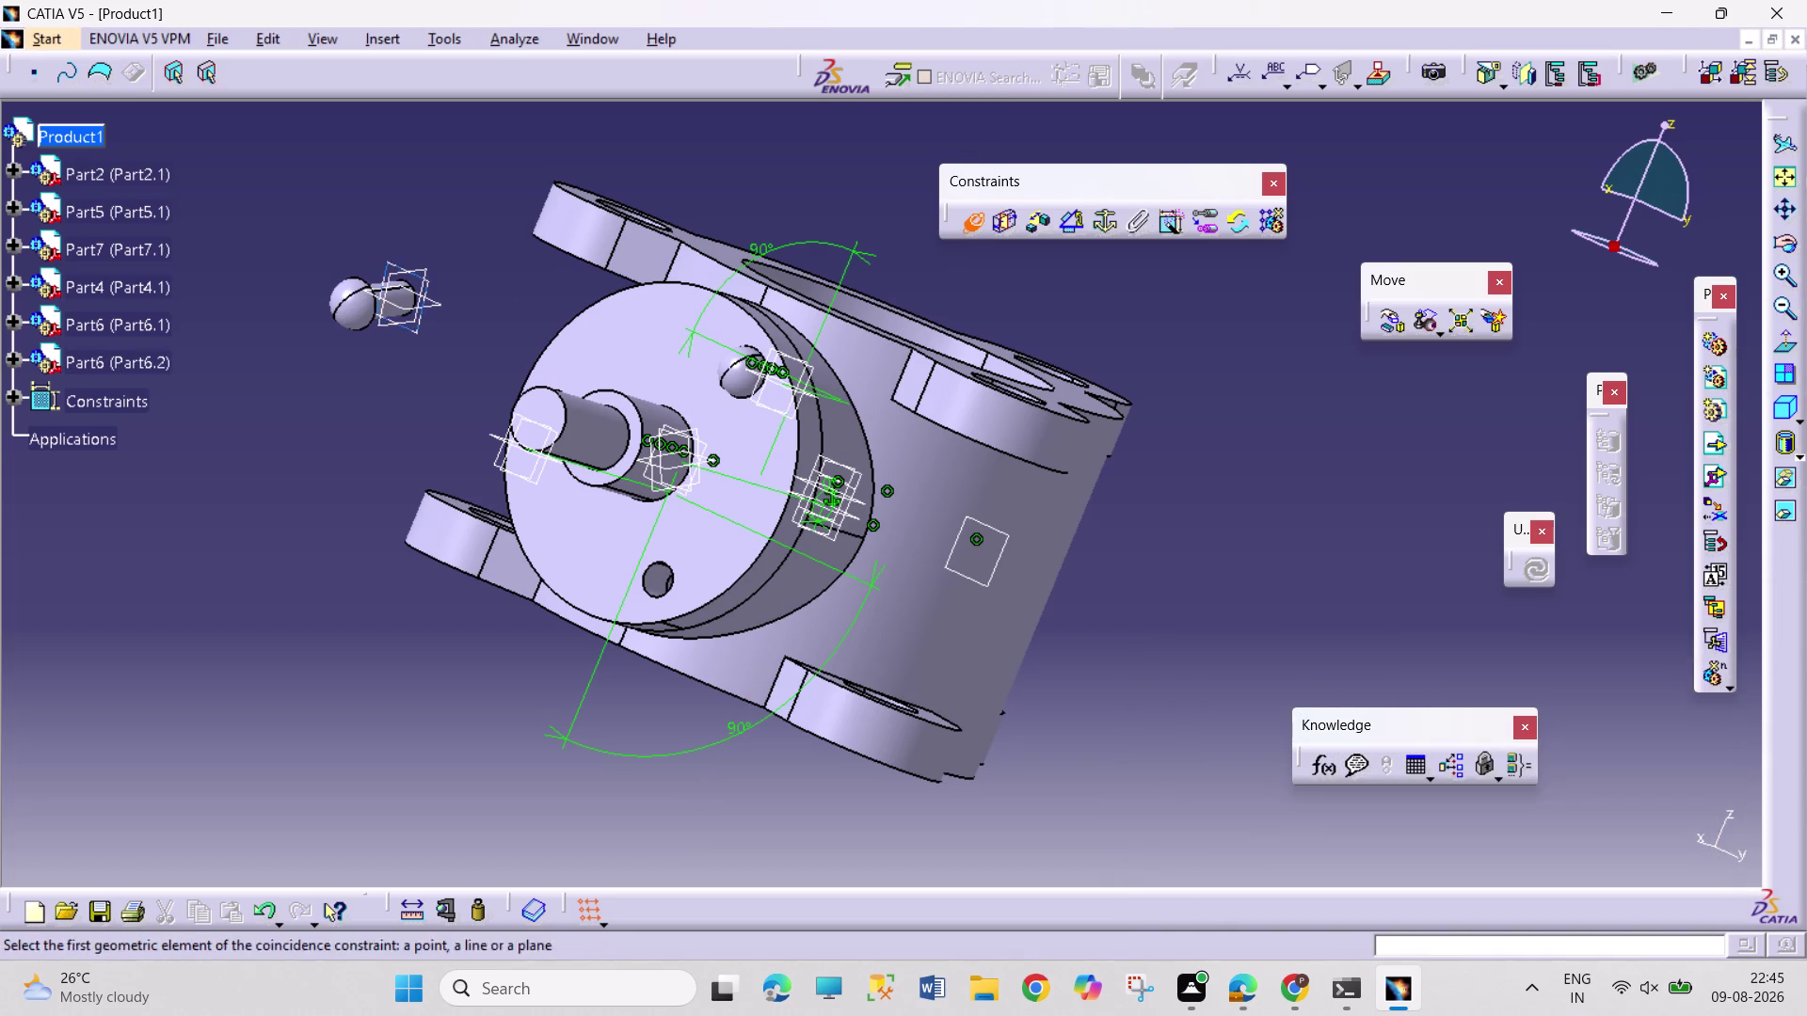
click(655, 581)
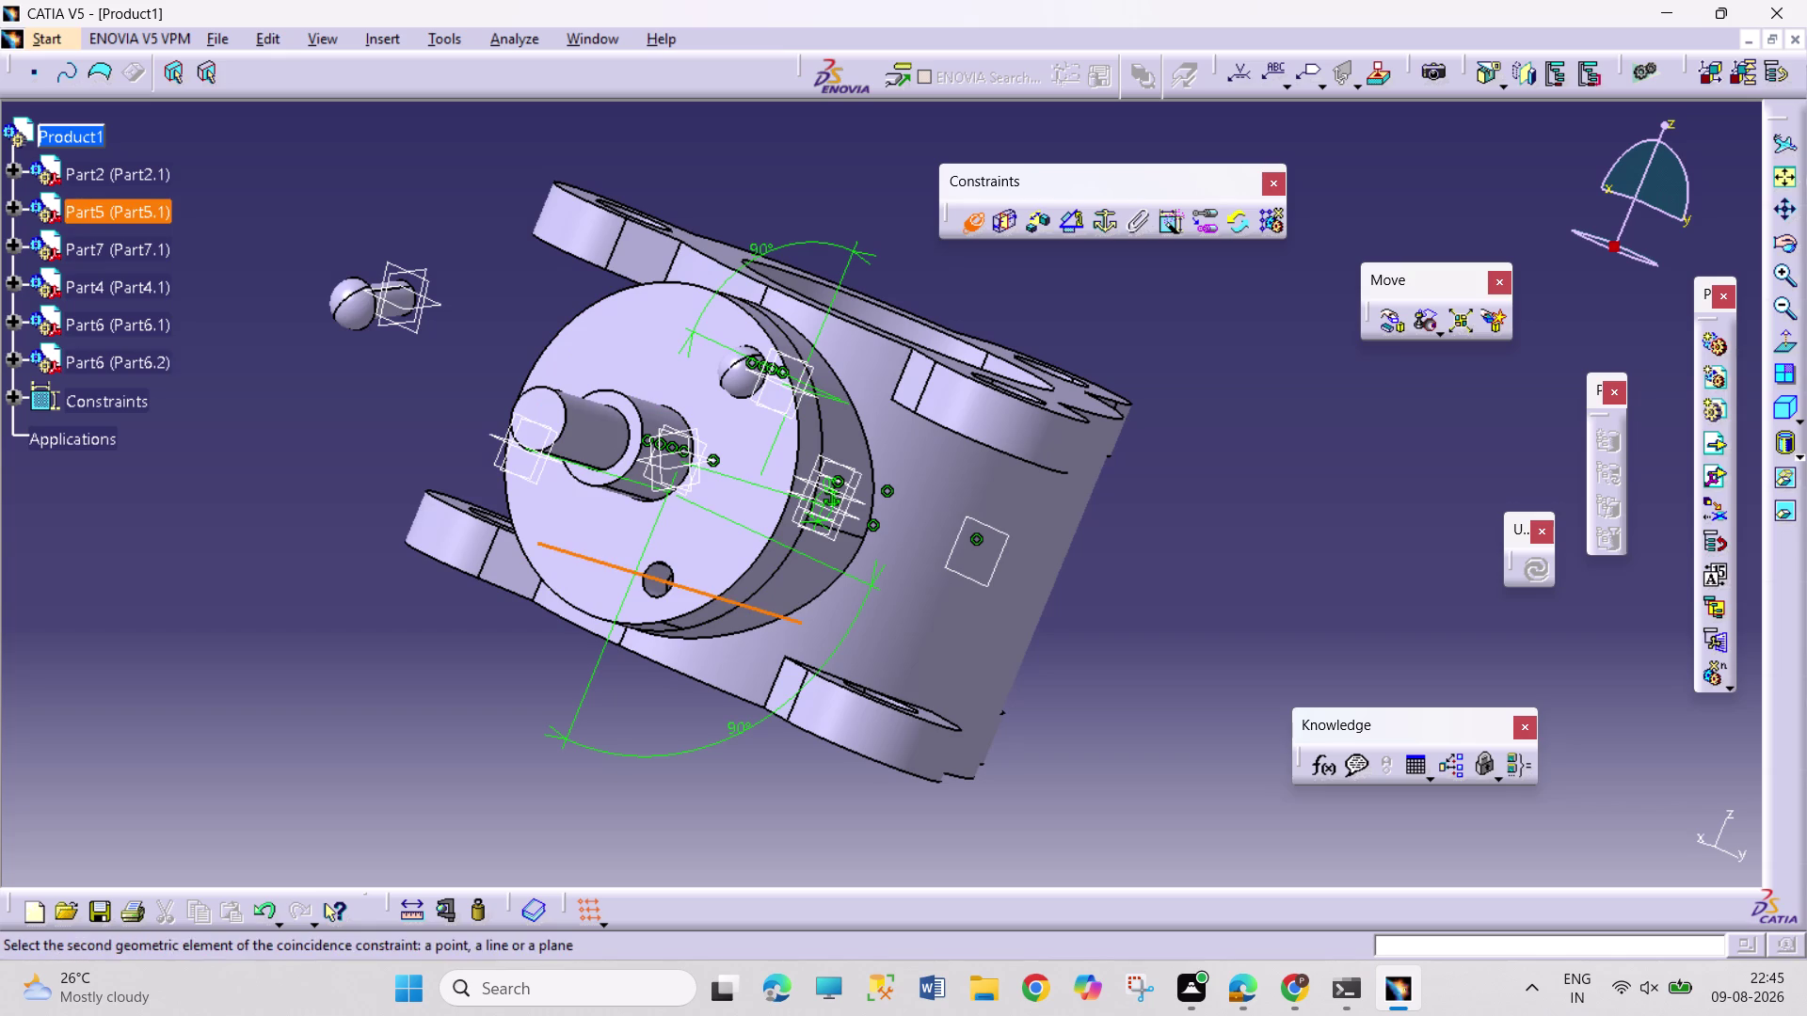
middle_drag(391, 342, 646, 642)
middle_drag(611, 685, 617, 560)
middle_drag(468, 791, 708, 398)
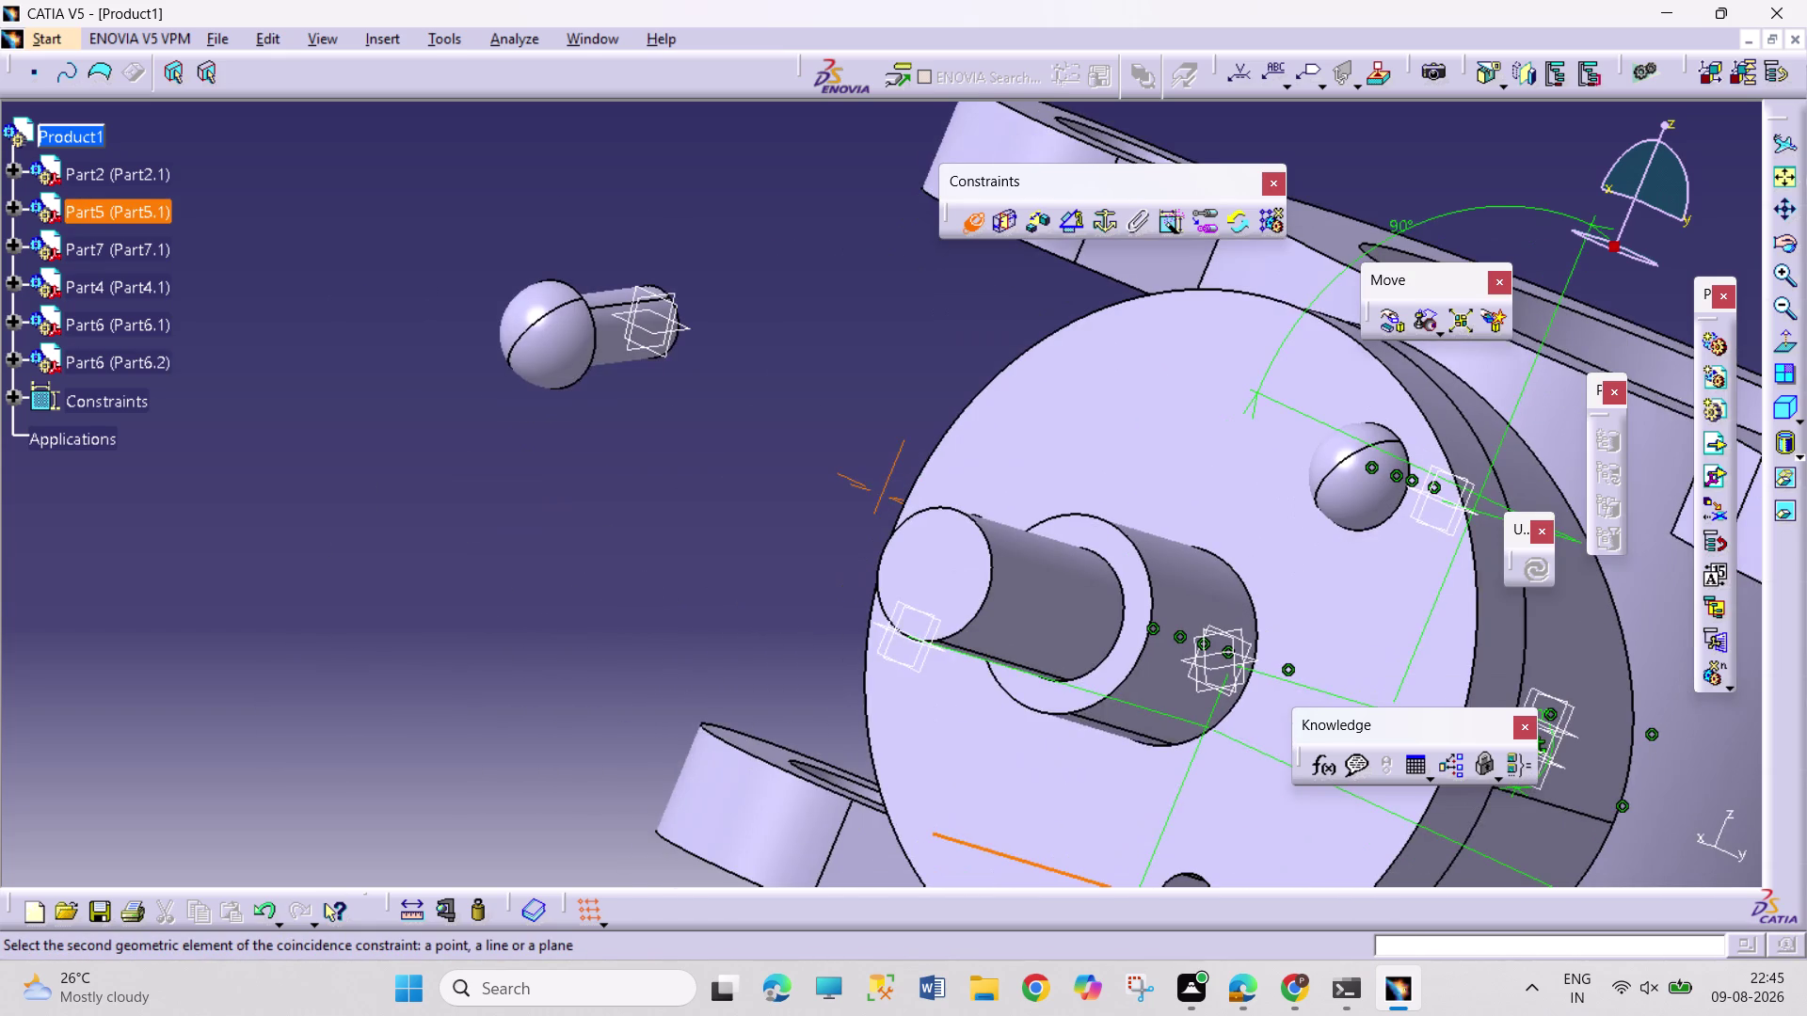
click(611, 333)
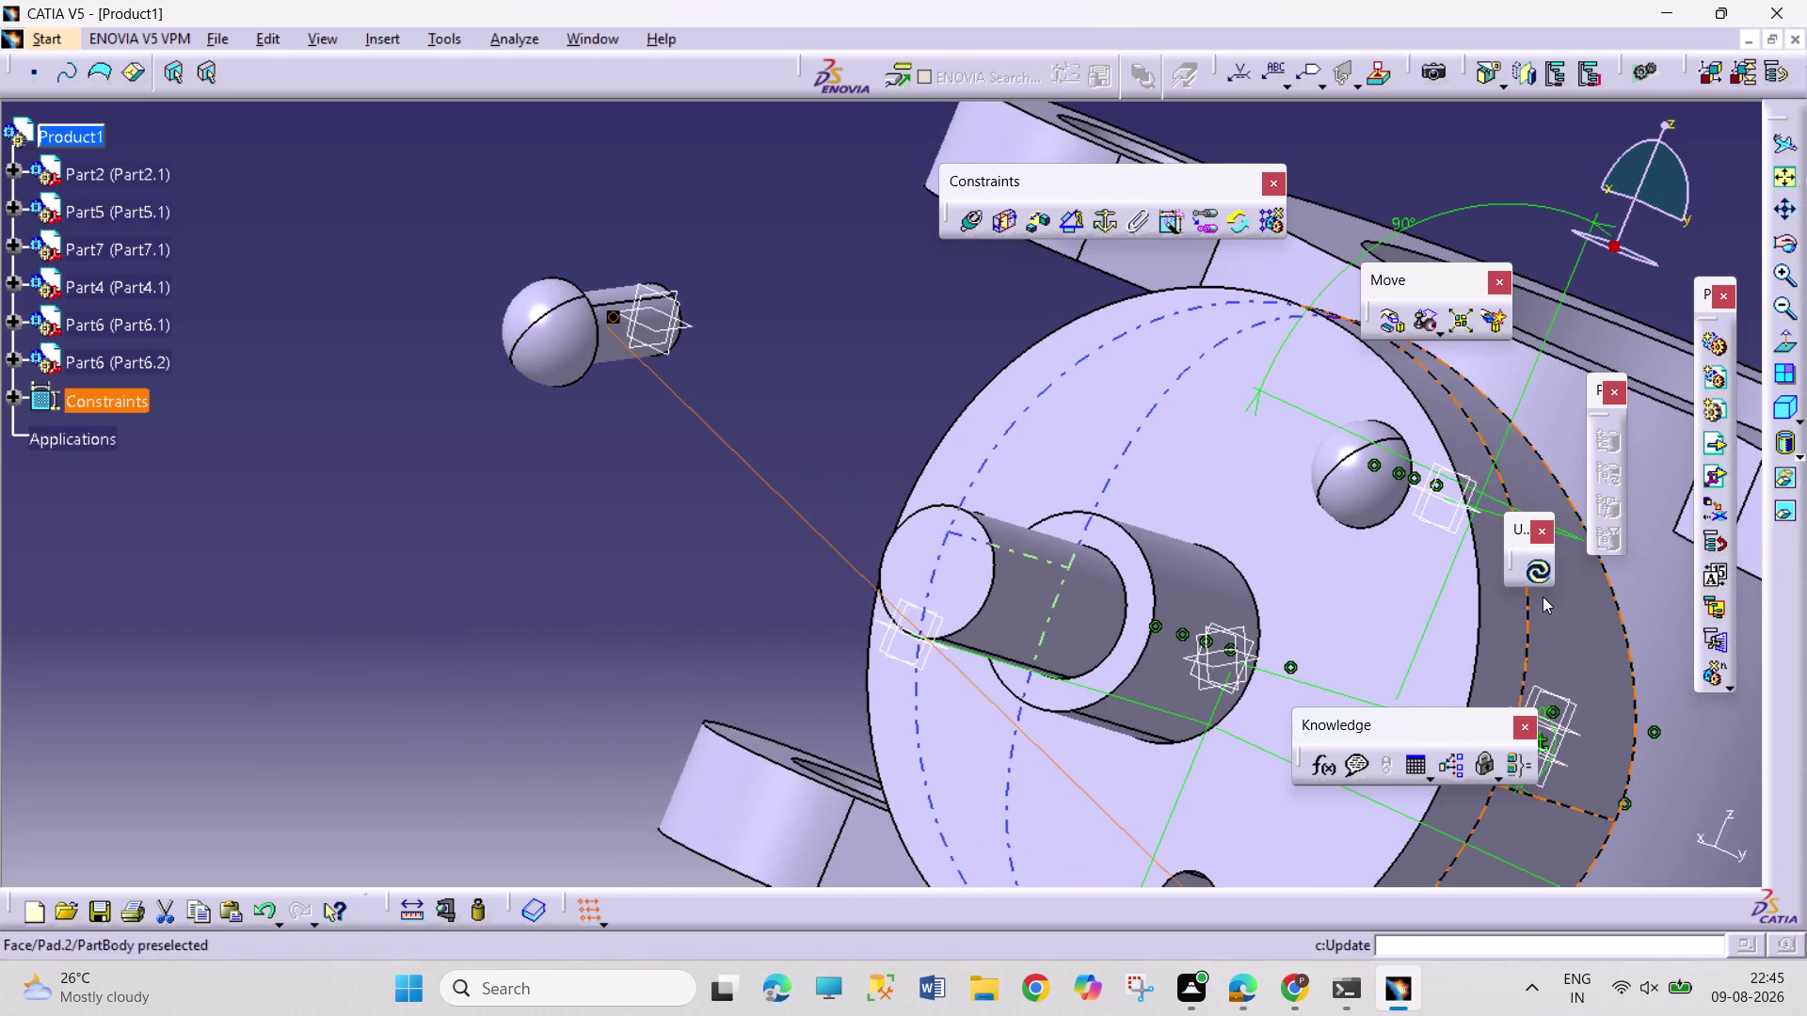
Update the assembly and view the whole valve body from the side.
click(1540, 582)
middle_drag(1402, 619, 1206, 523)
right_drag(1330, 602, 1207, 523)
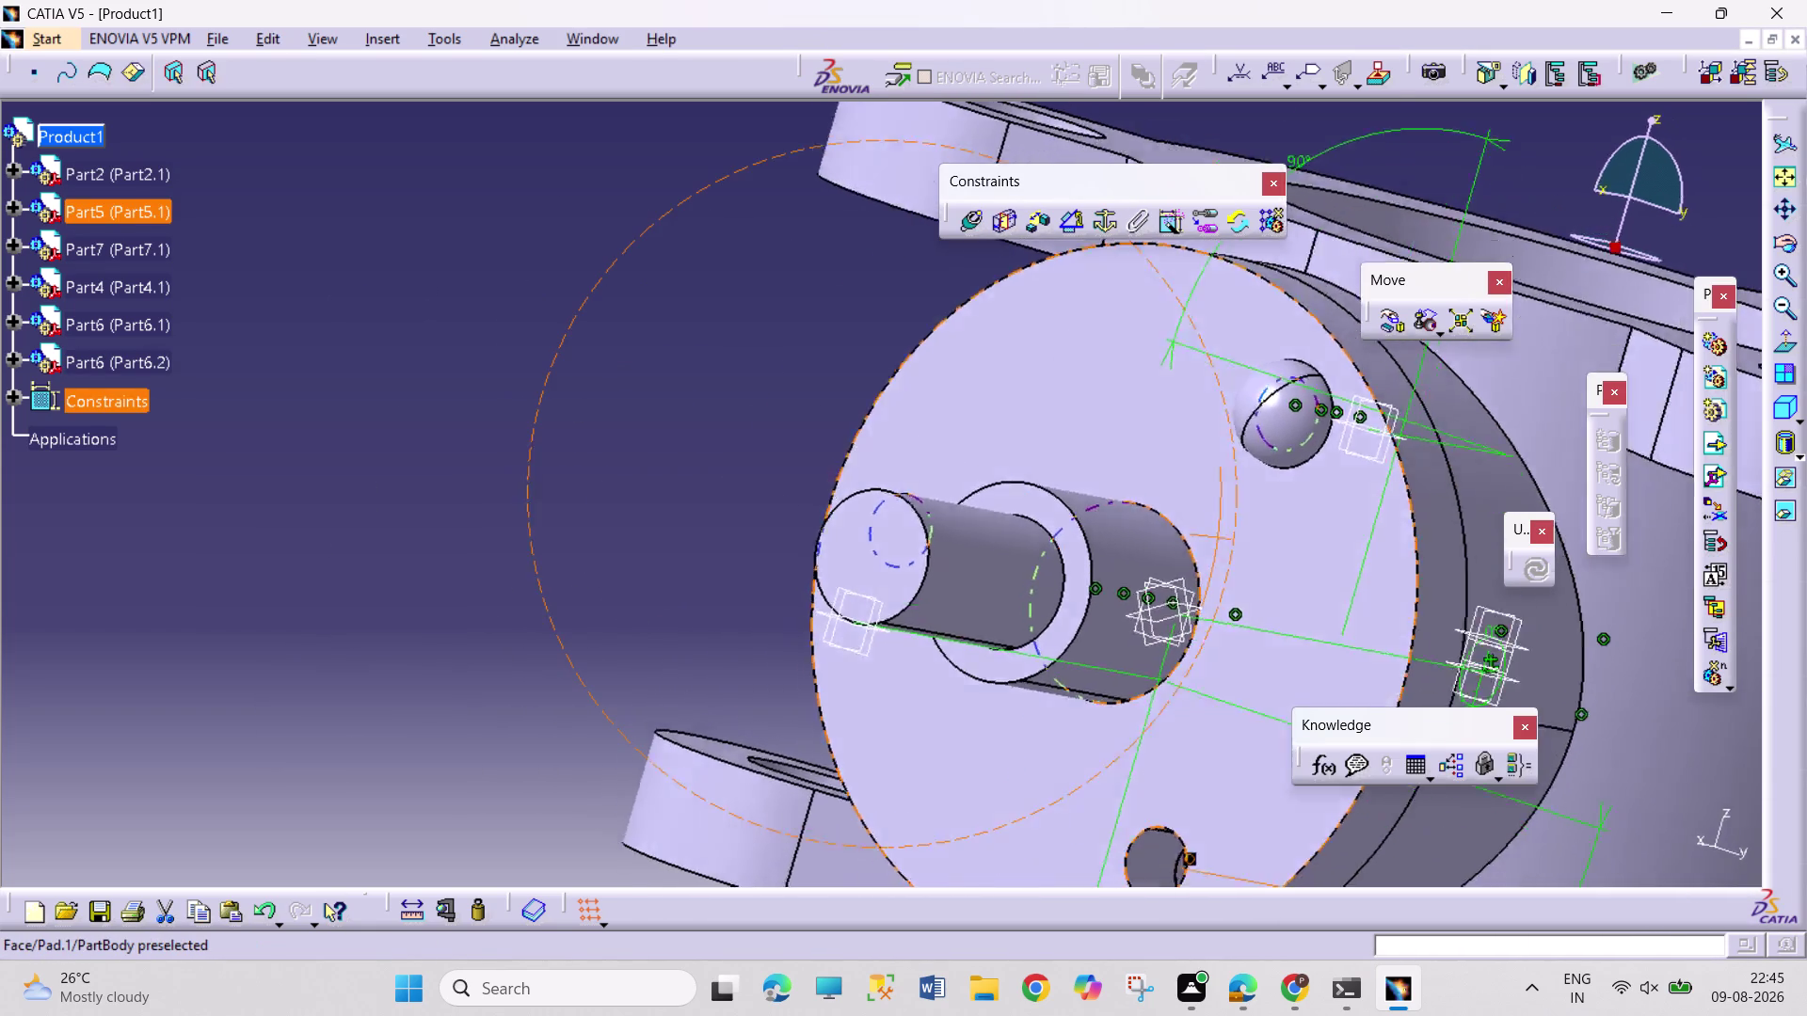
middle_drag(1206, 523, 1114, 507)
right_drag(1207, 523, 1125, 517)
middle_drag(1079, 637, 1211, 279)
middle_drag(1218, 296, 1201, 379)
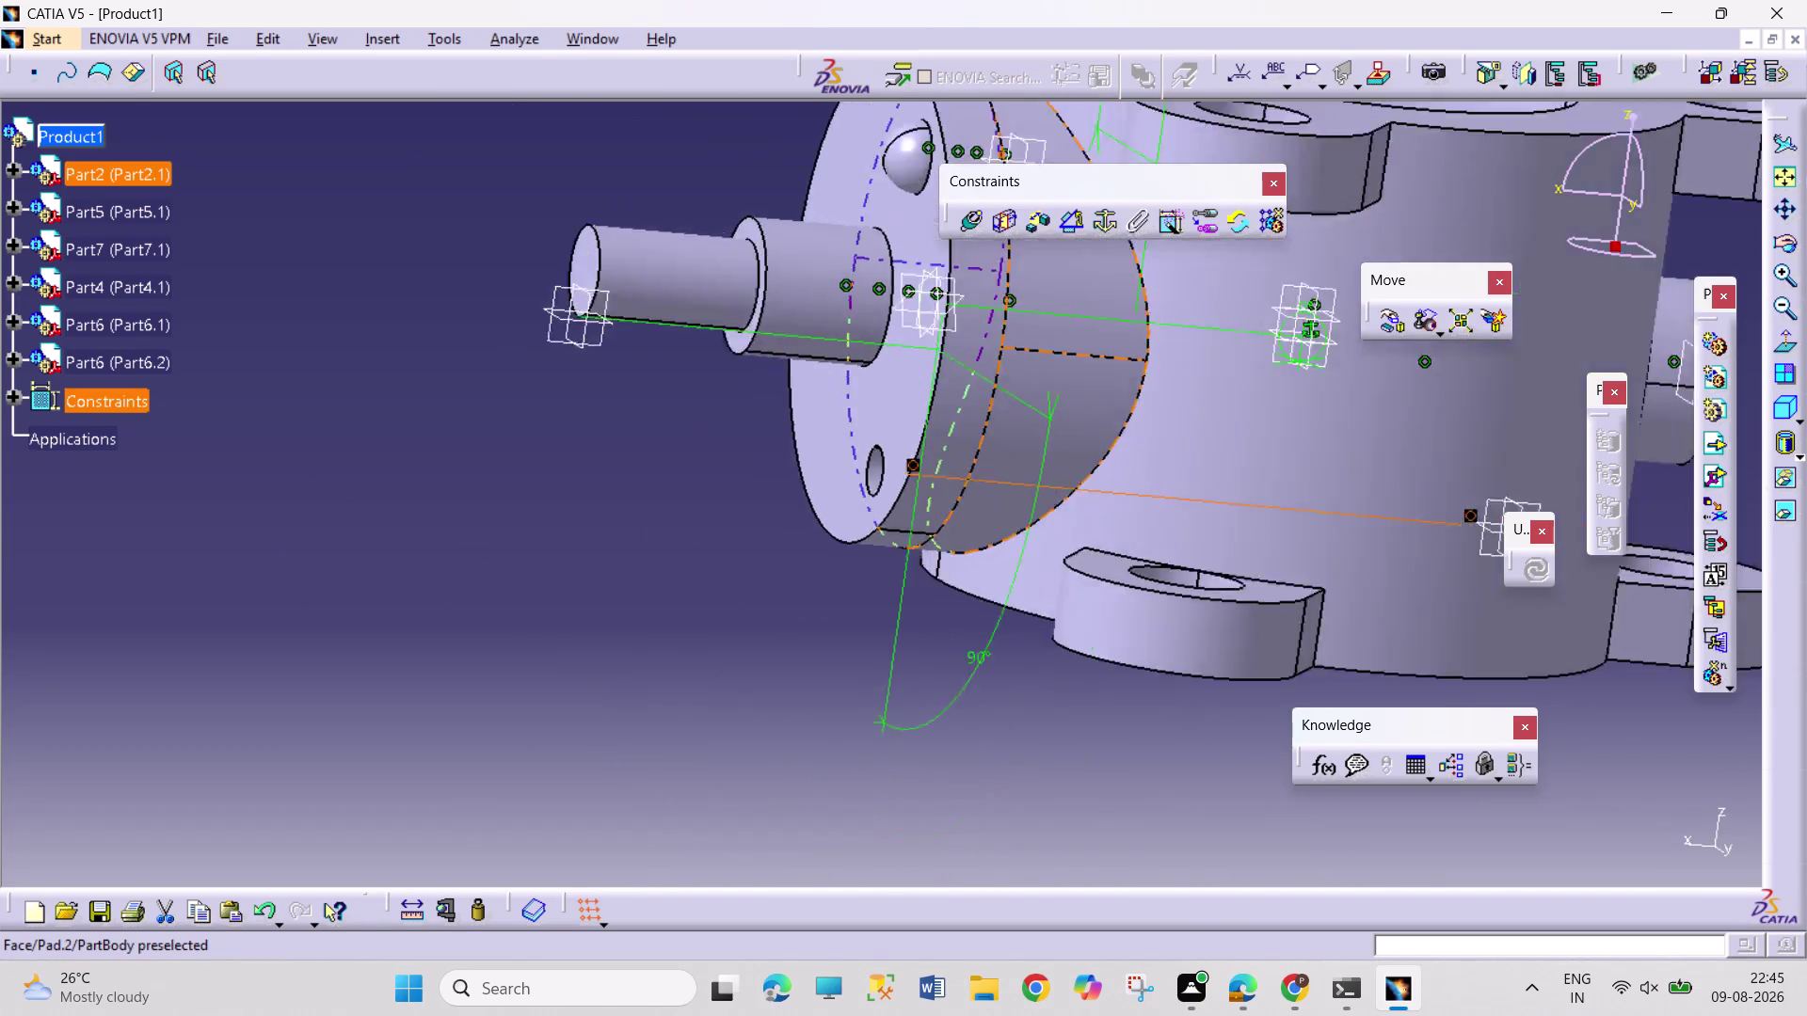
middle_drag(1201, 379, 1158, 439)
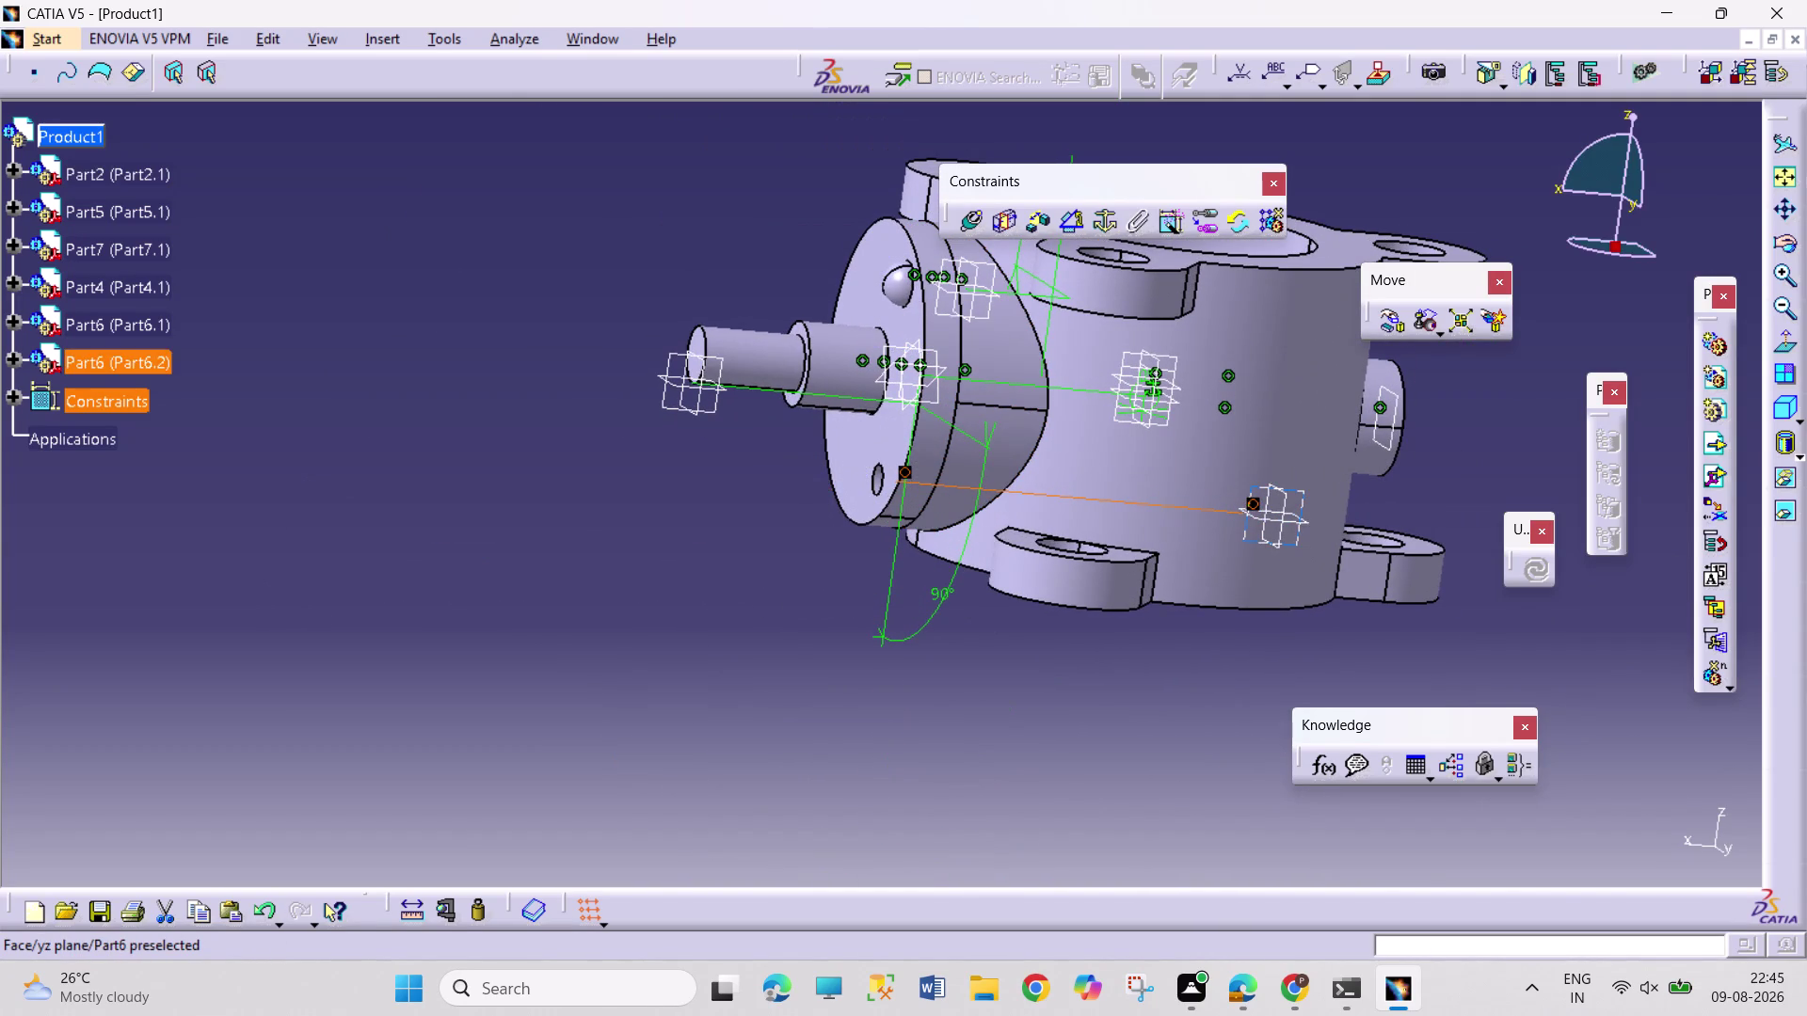
click(959, 226)
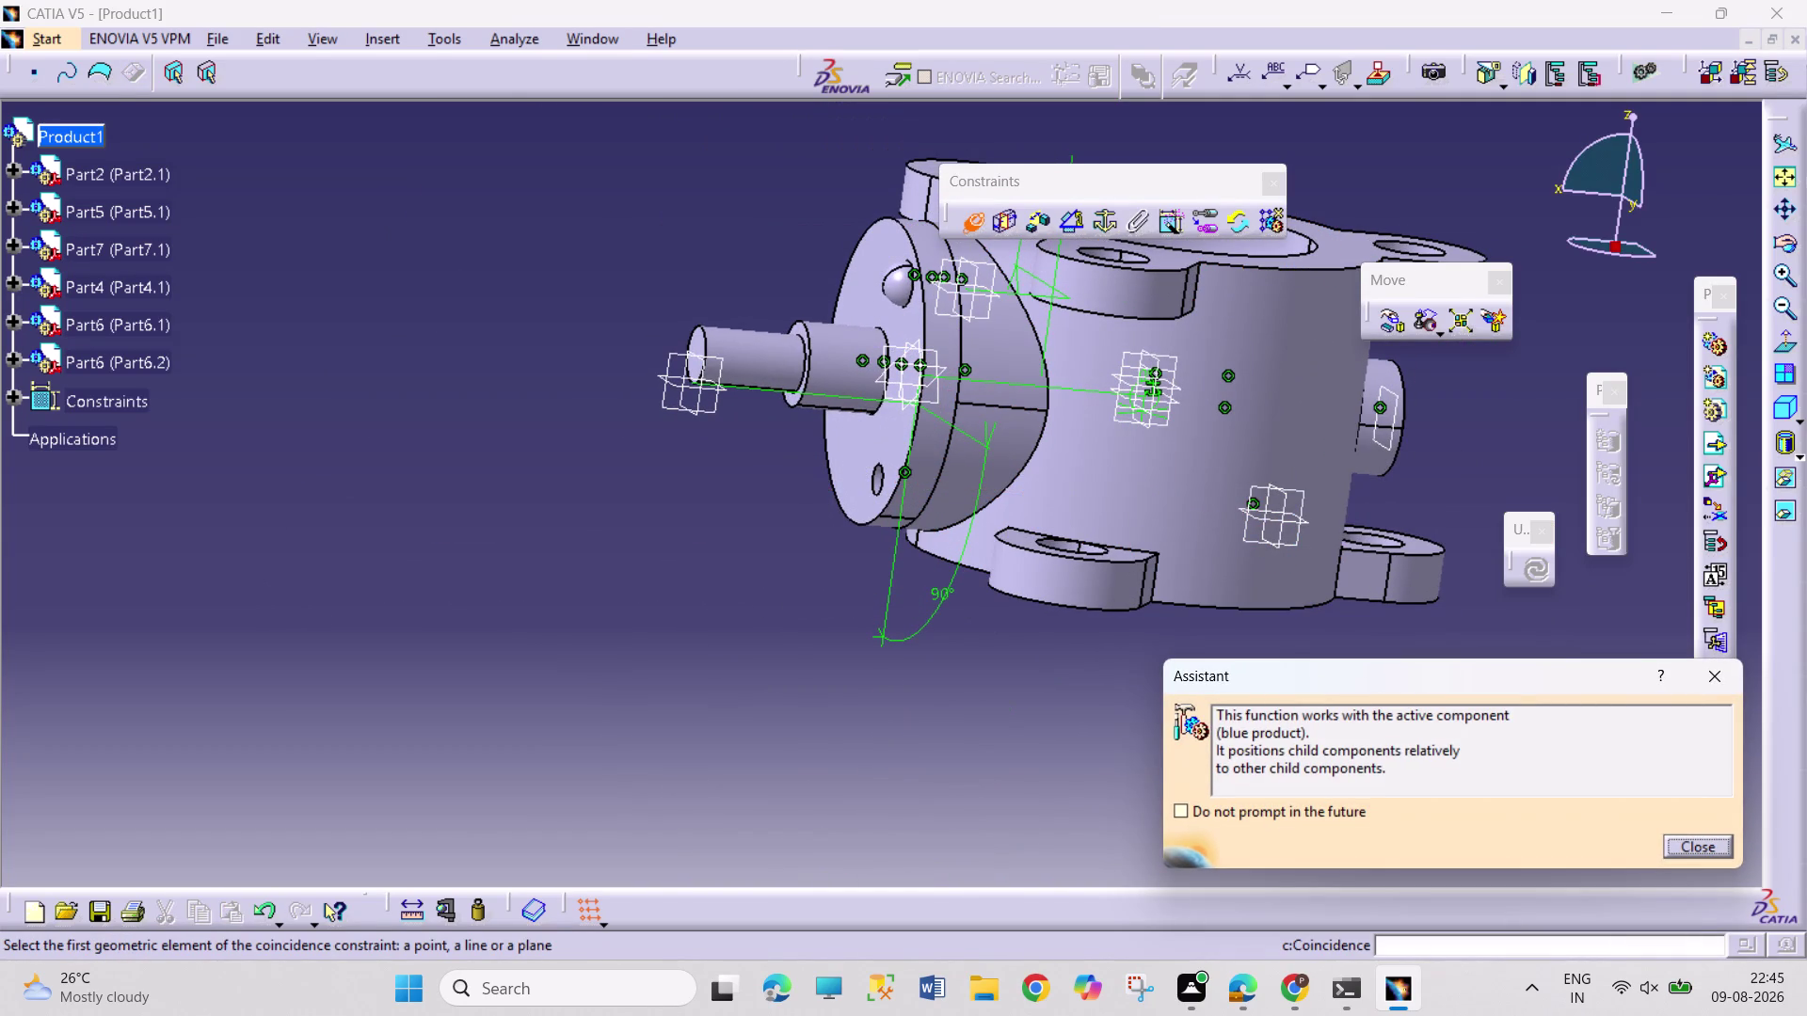
Slide Part6.2 along a picked edge direction further left of the valve body.
click(1704, 668)
click(1395, 332)
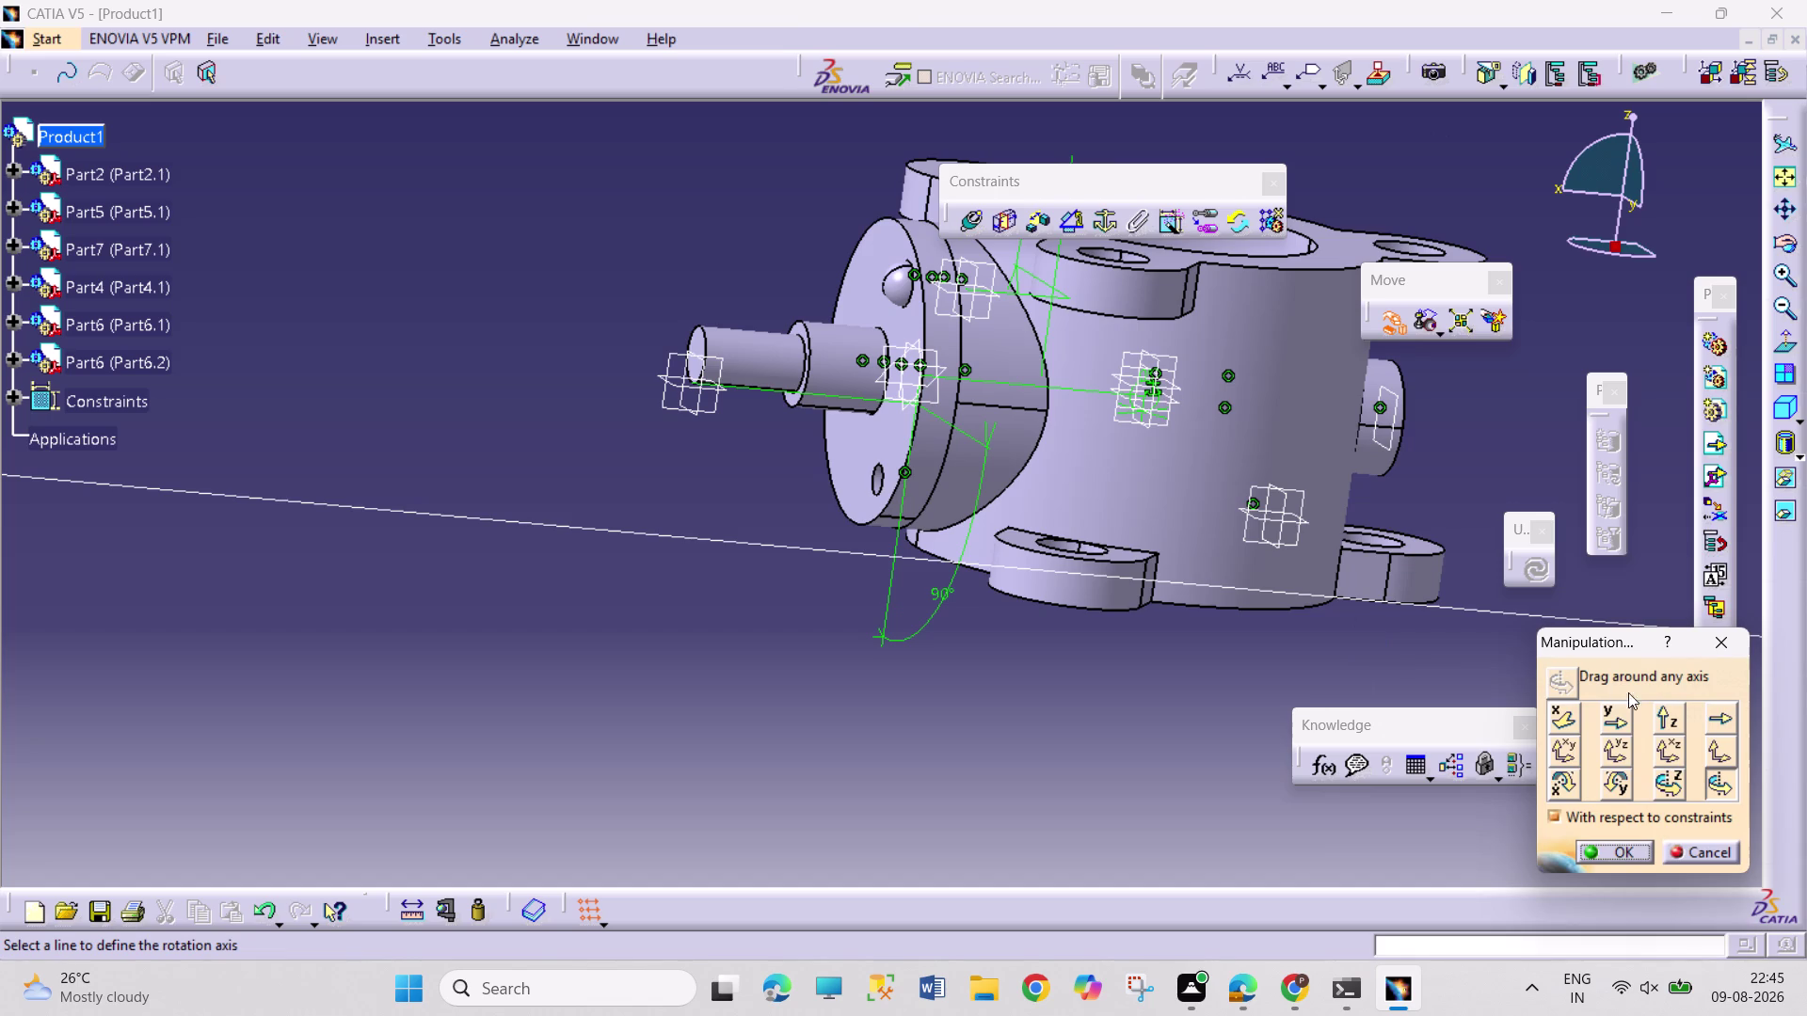
click(1724, 722)
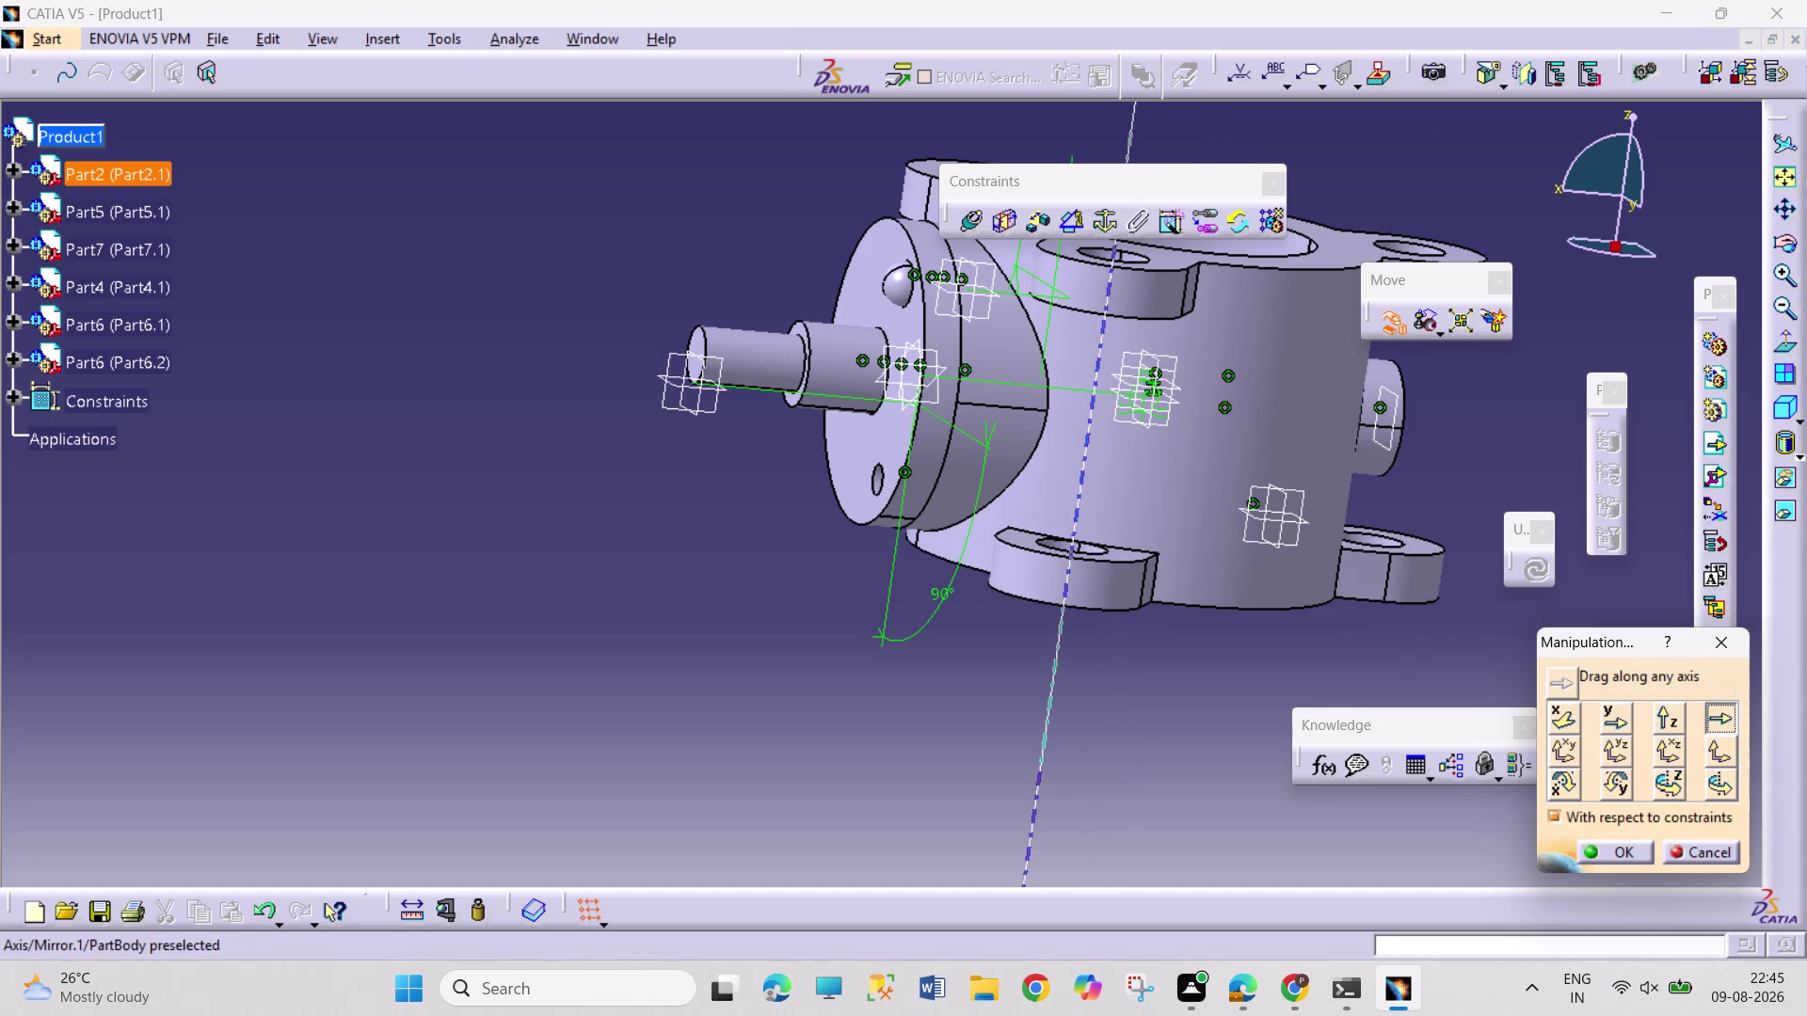
click(1359, 603)
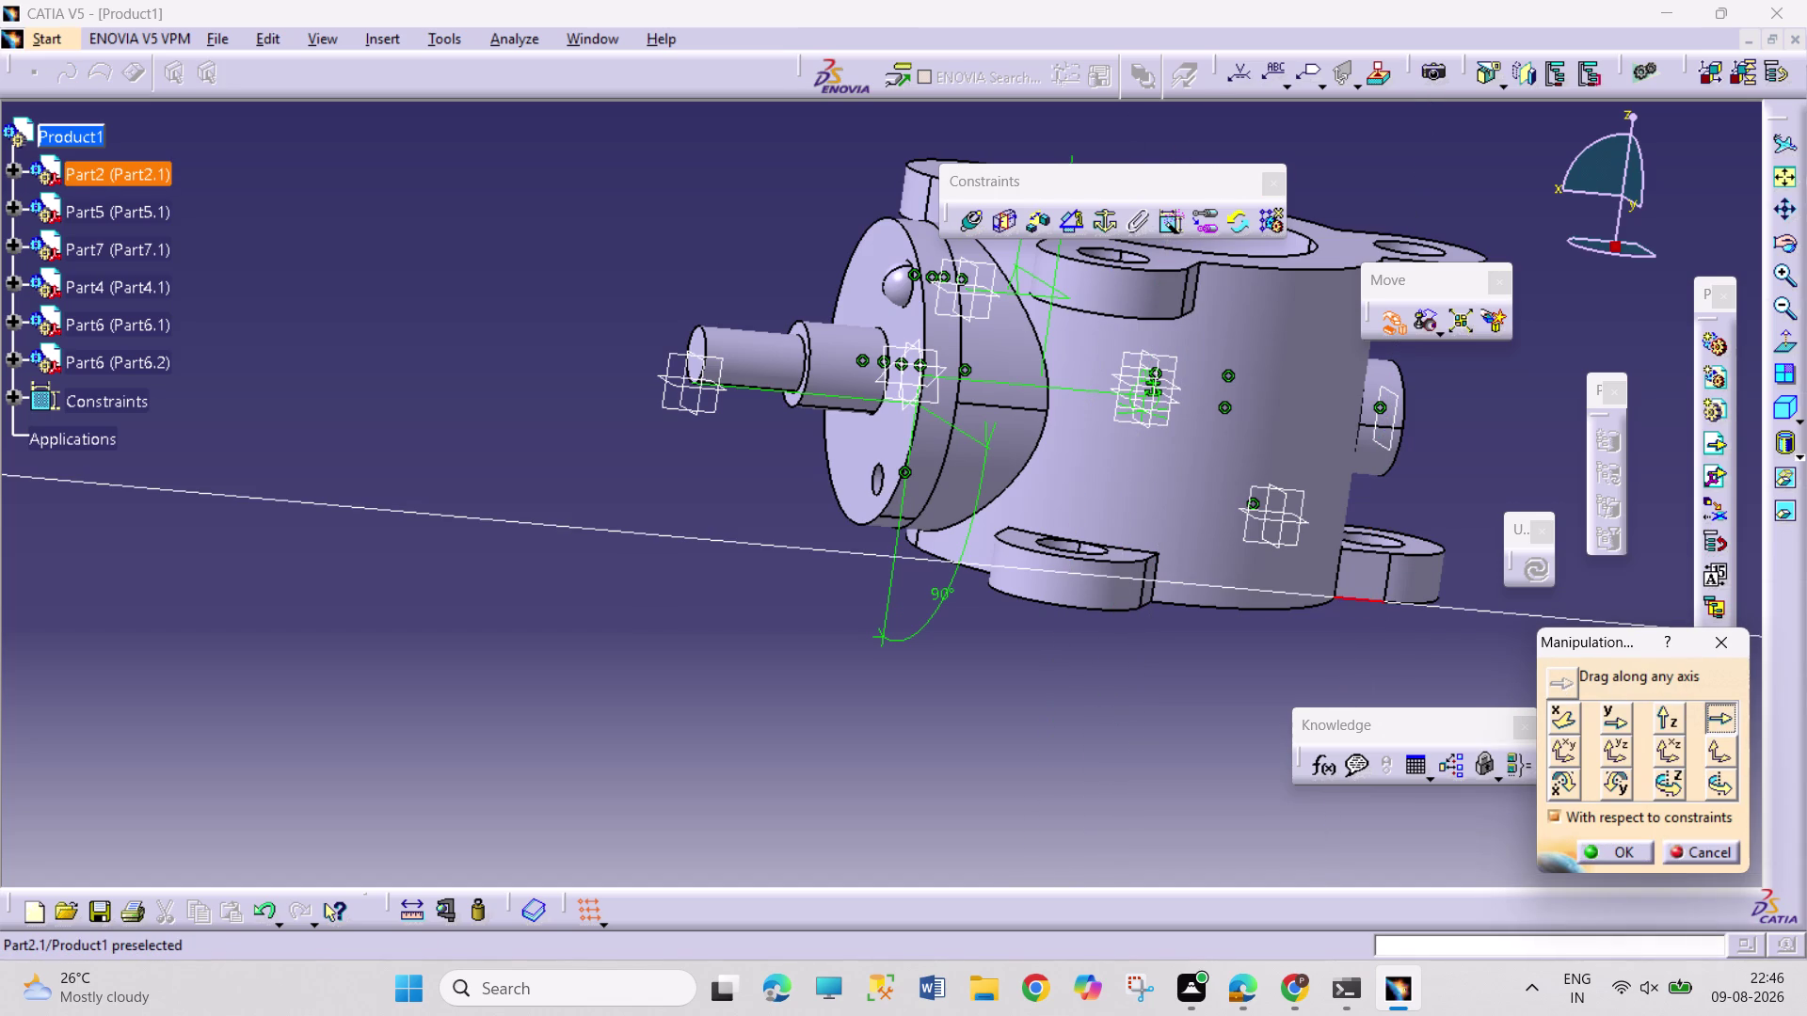
drag(1255, 526, 465, 526)
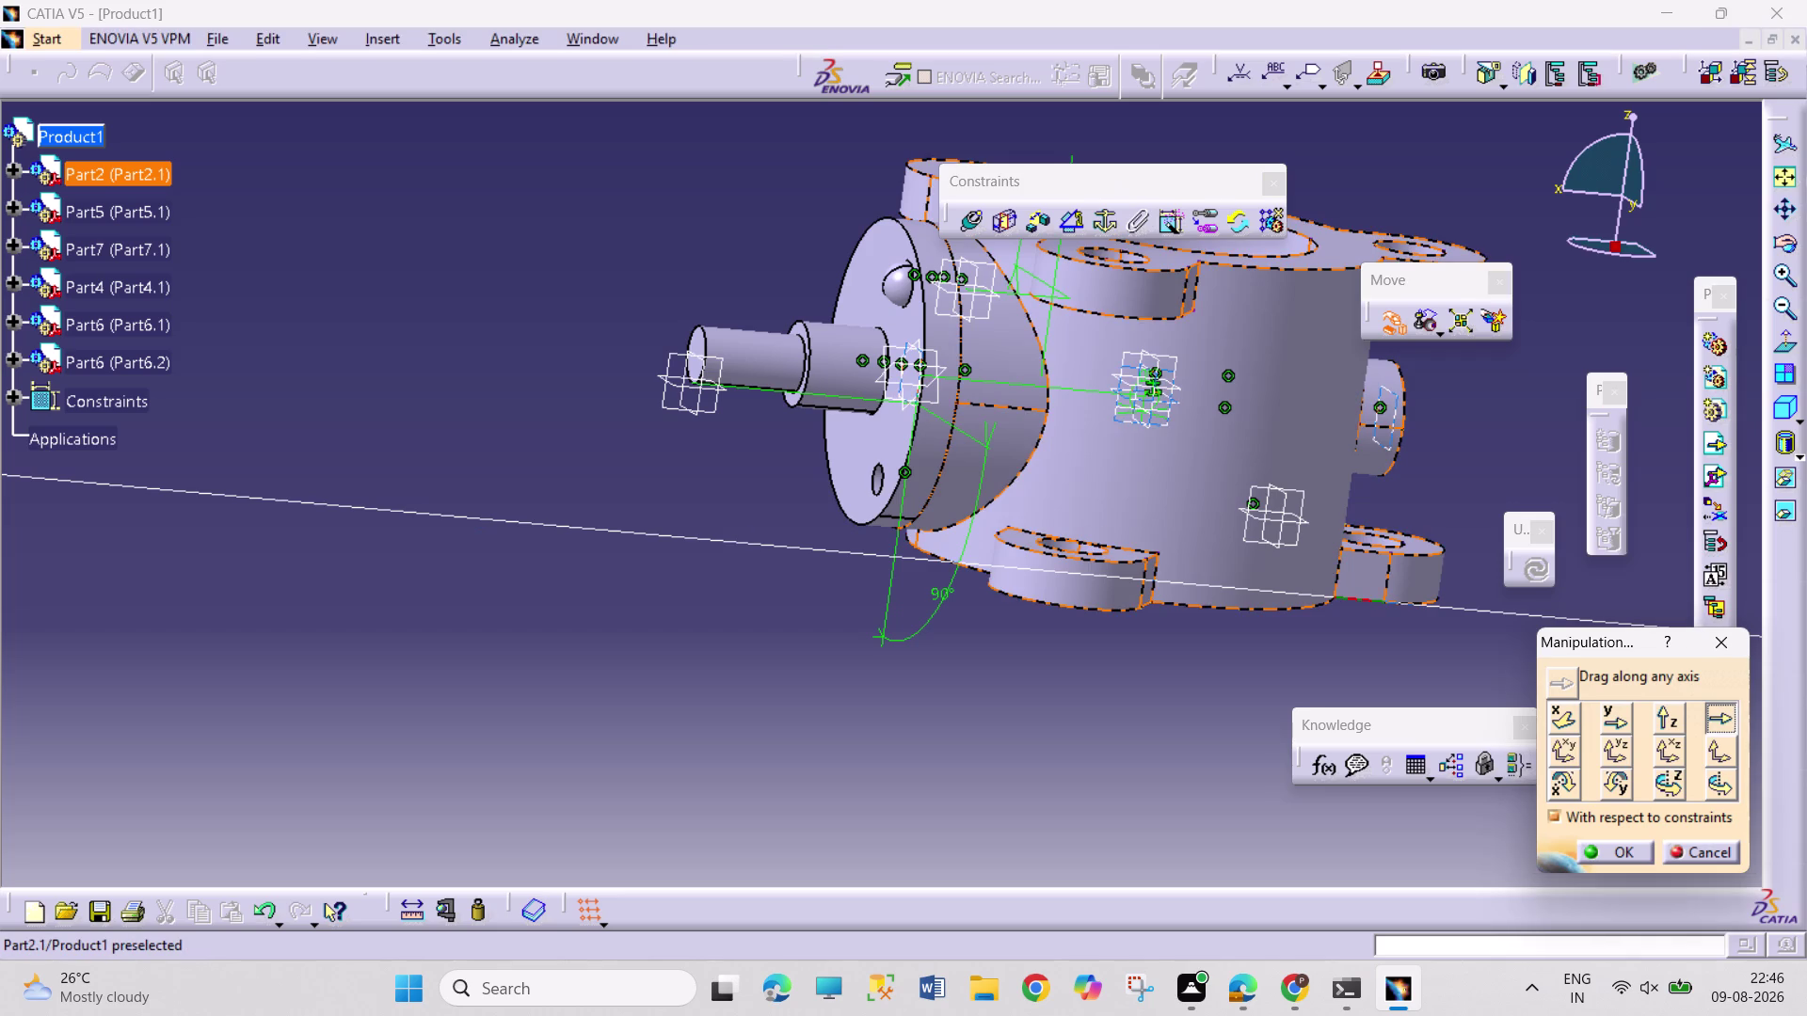
drag(1277, 511, 576, 510)
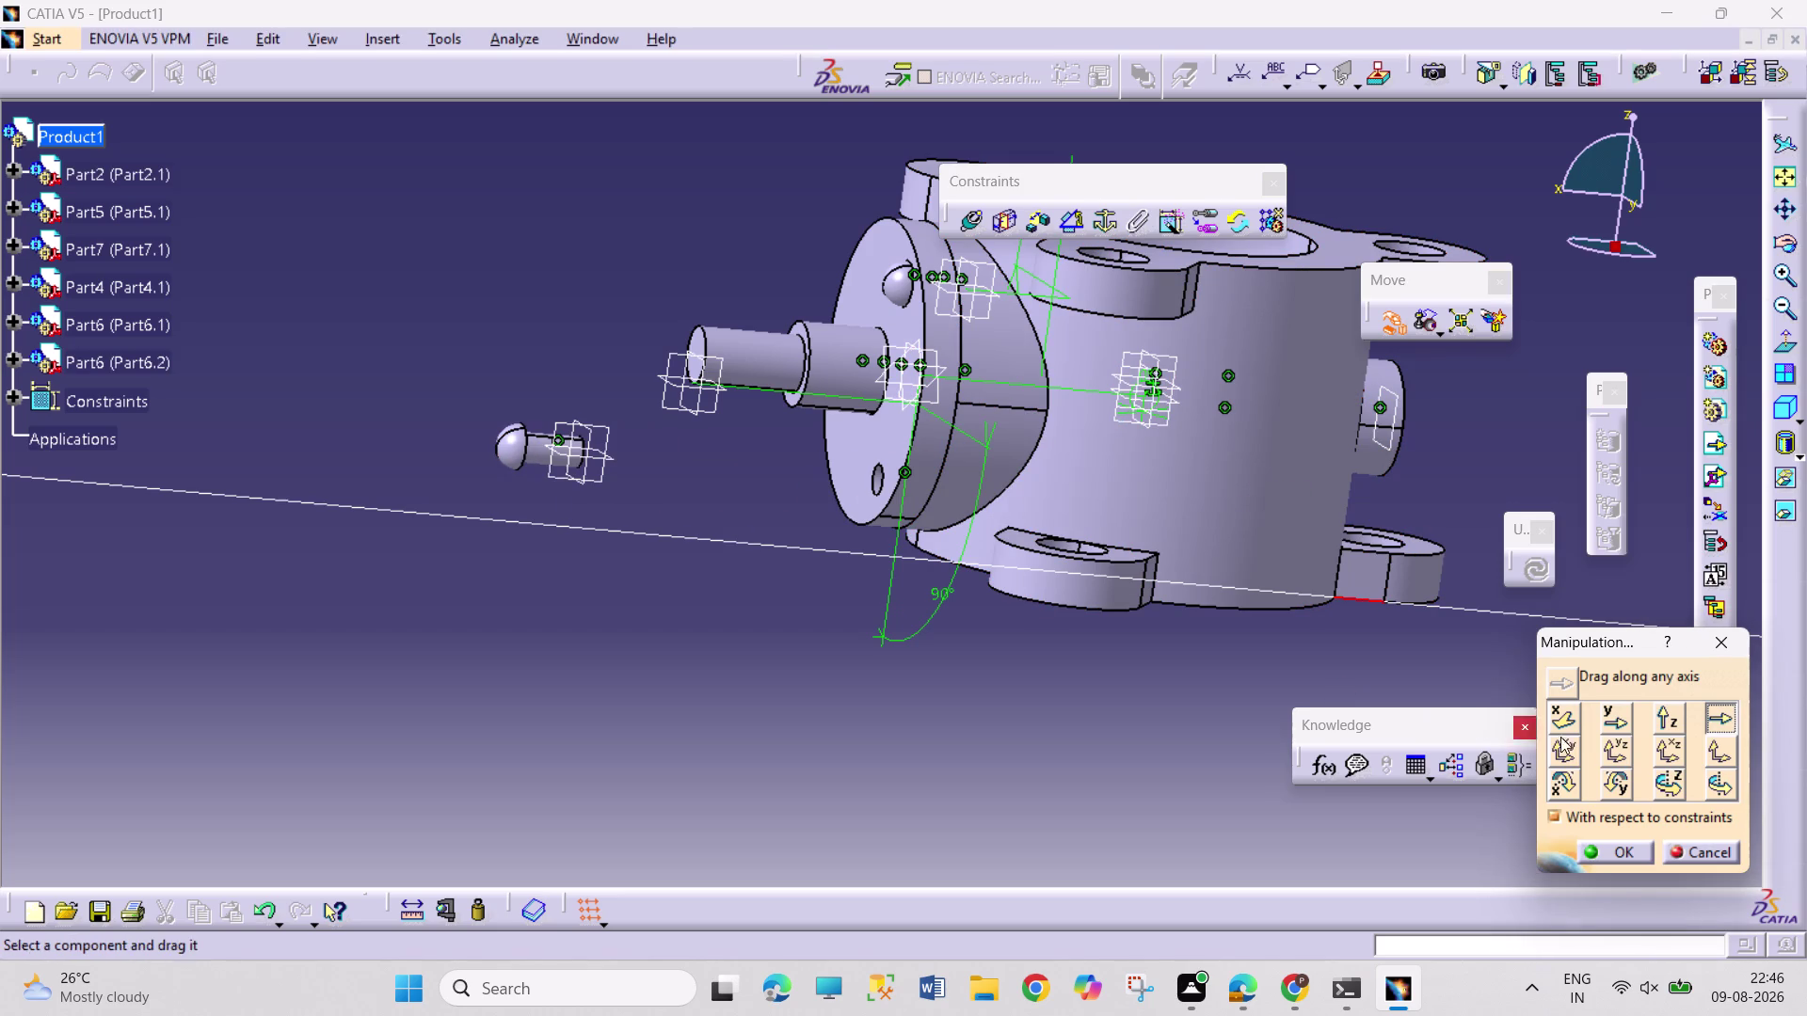
click(1608, 853)
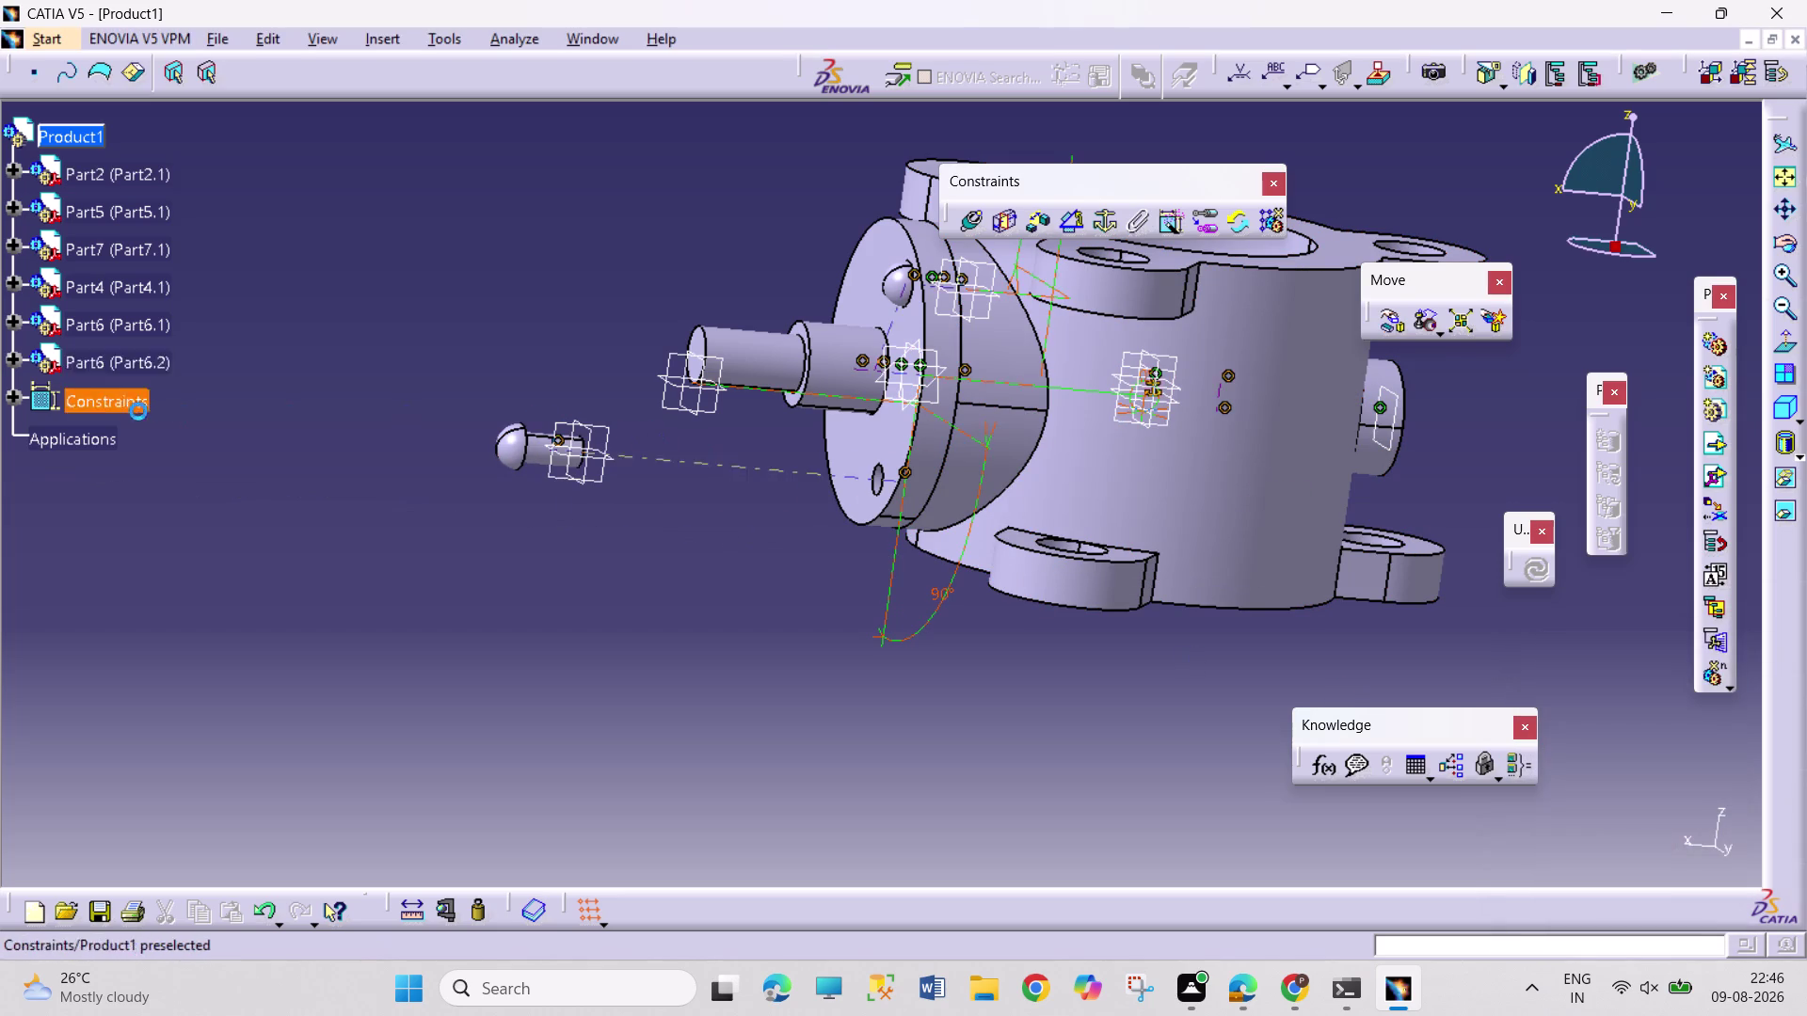
Expand Part6.2, its Part6 node, and Part2 in the tree to list their planes.
click(18, 363)
click(41, 403)
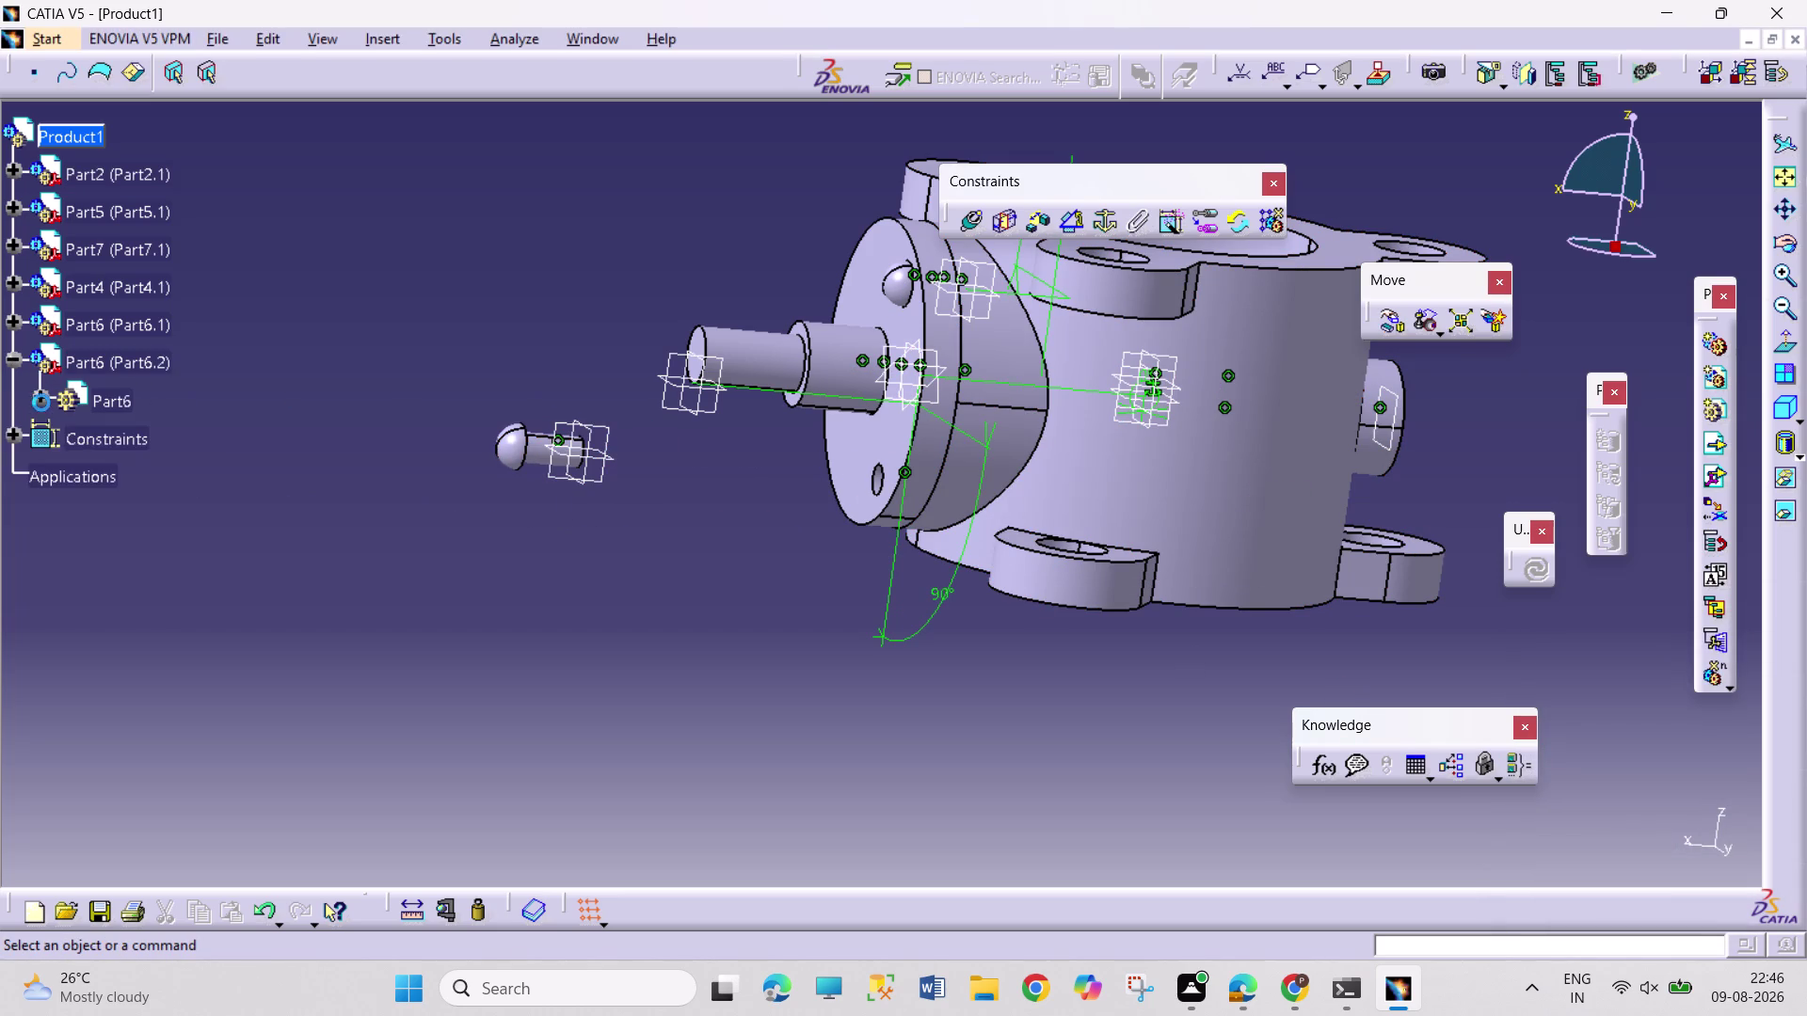
click(13, 172)
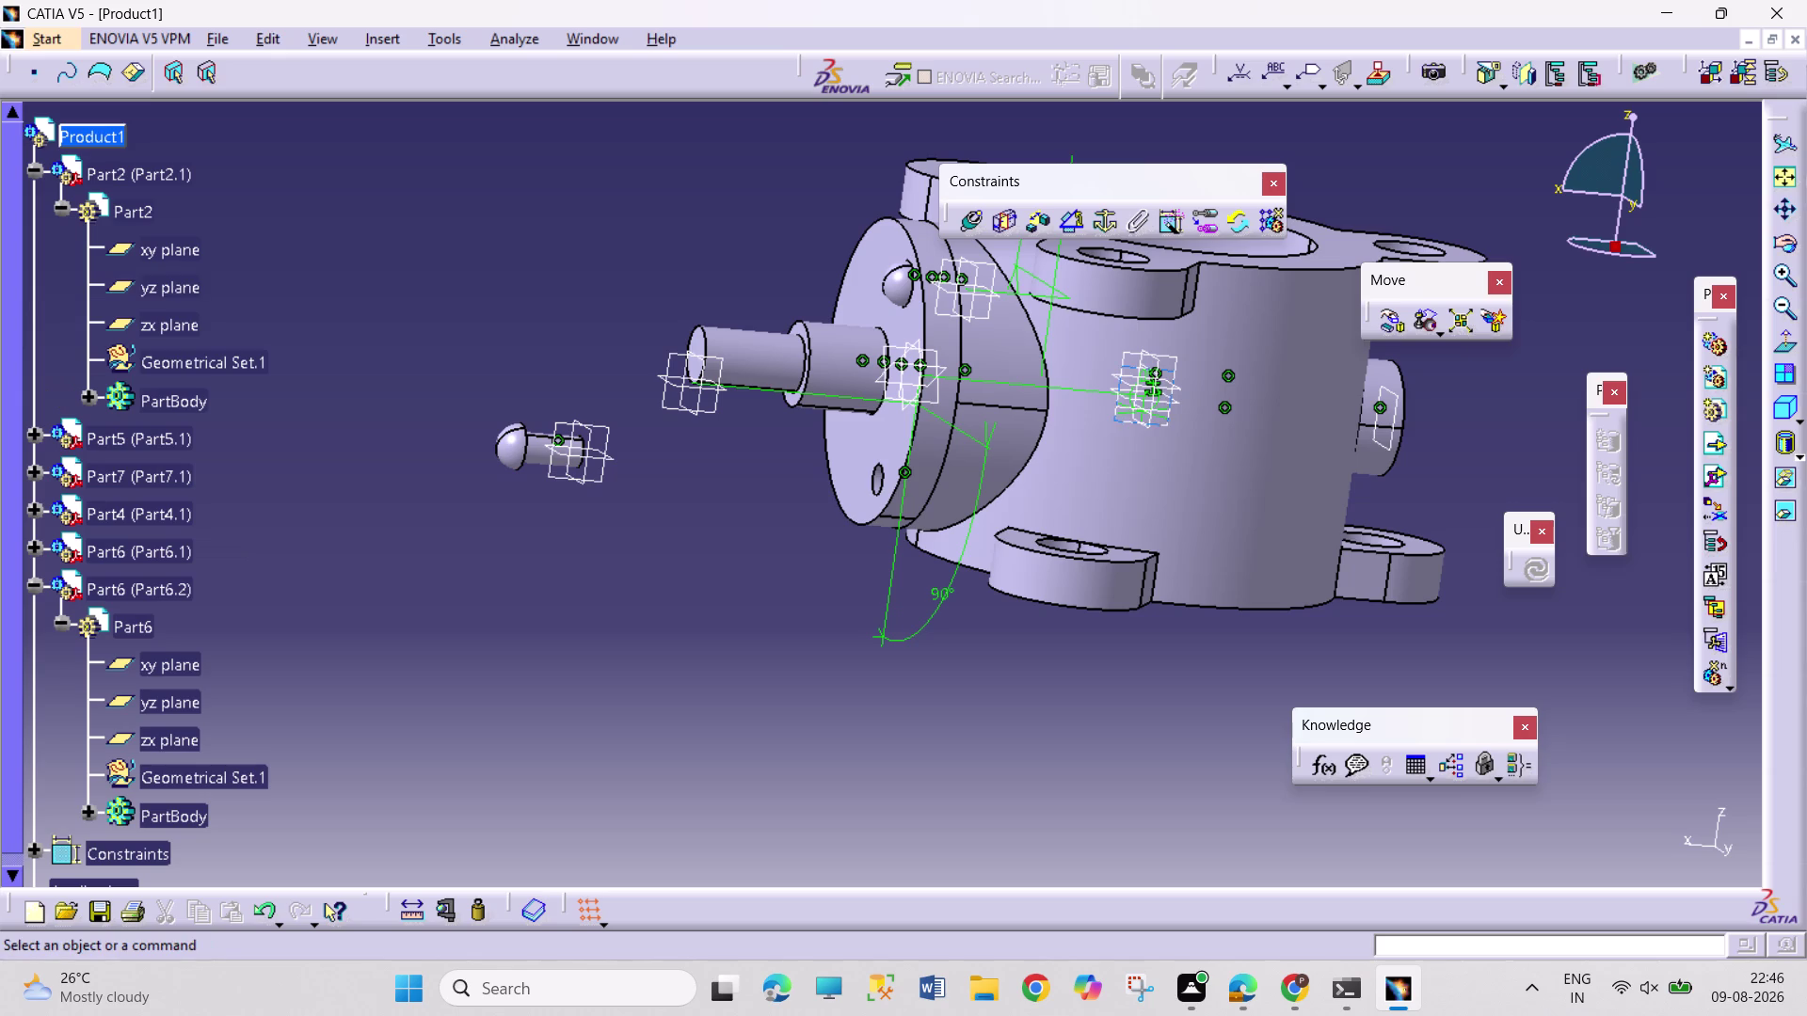
Apply a 90° angle constraint between the Part2 and Part6.2 zx planes, then orbit to check it.
click(155, 332)
click(194, 743)
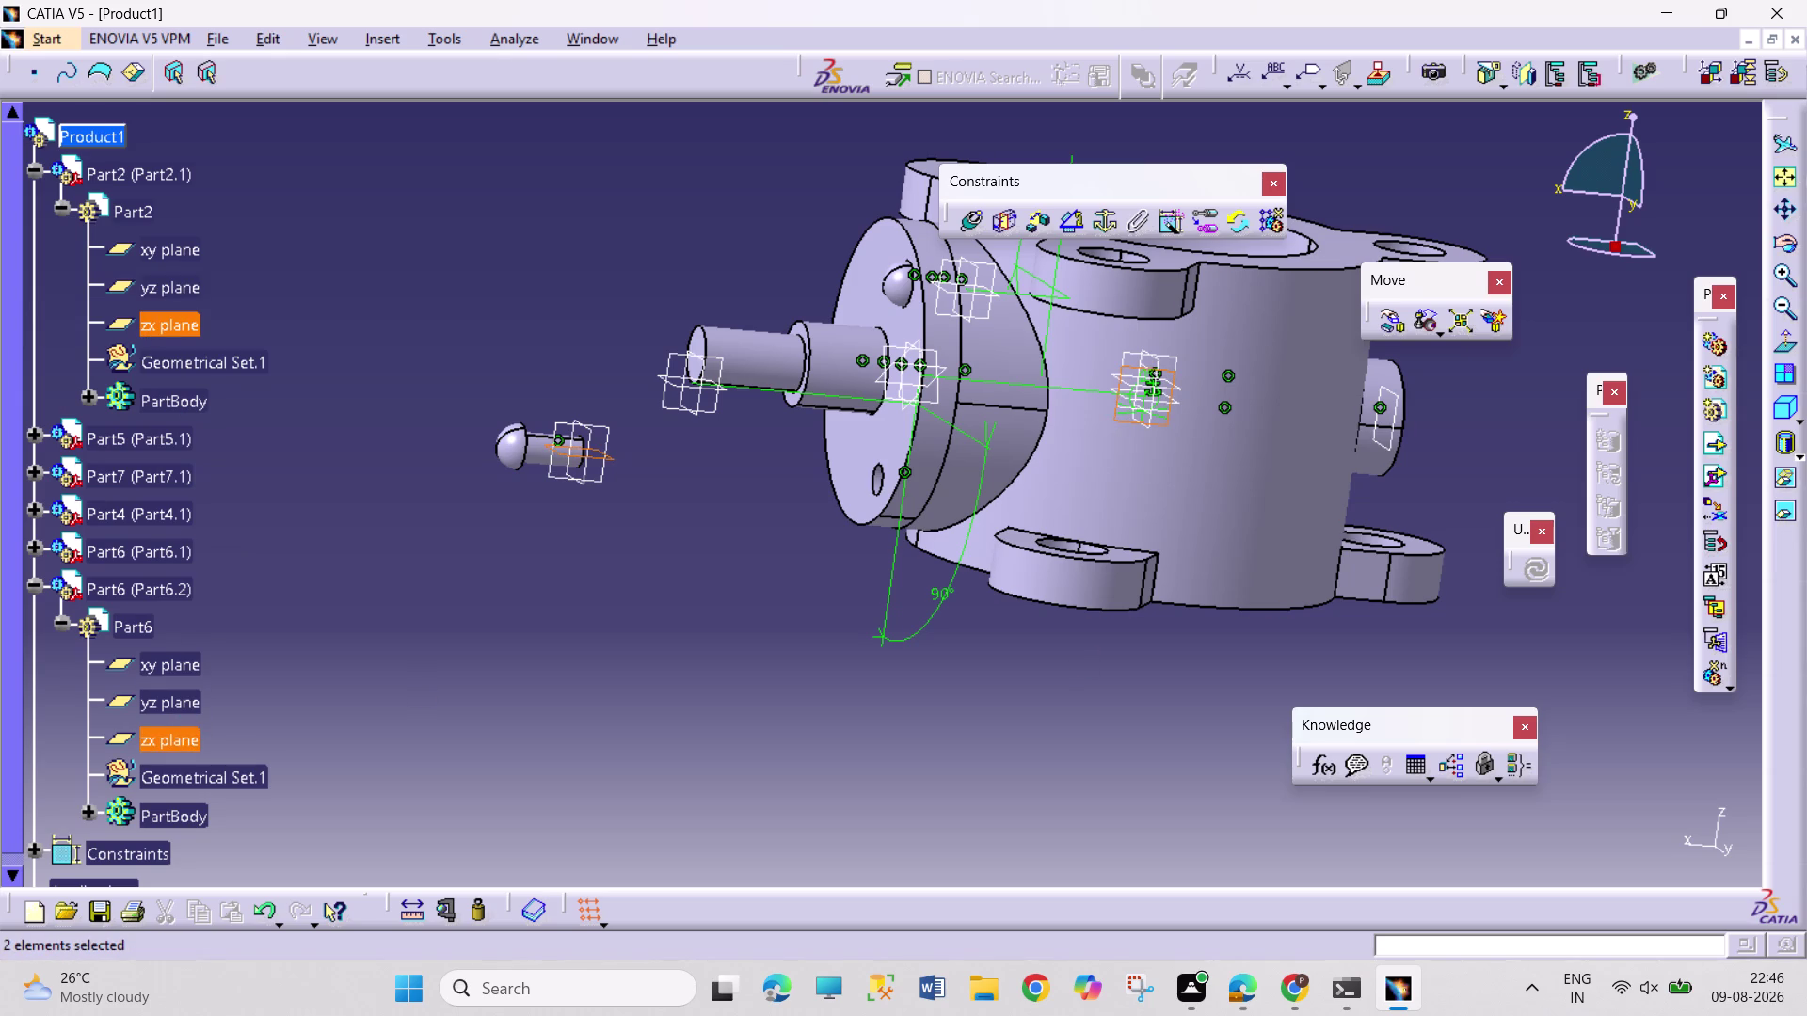
click(1071, 222)
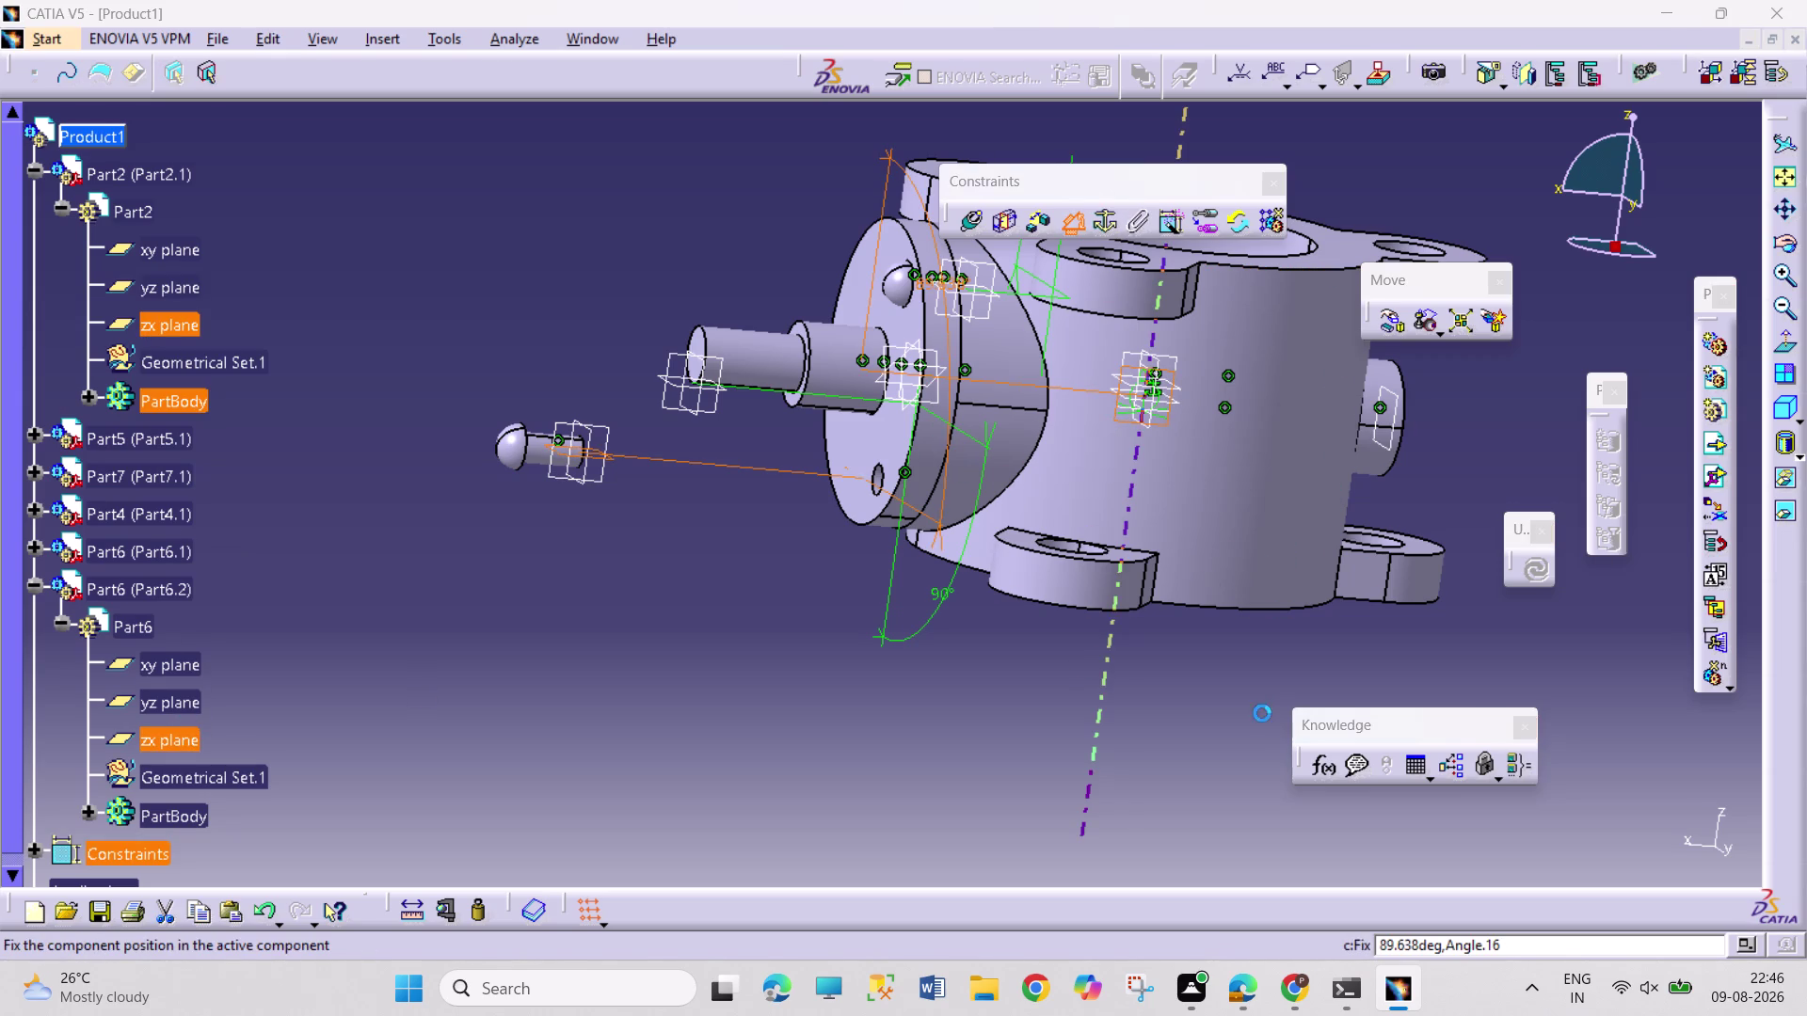
click(1677, 832)
click(1684, 848)
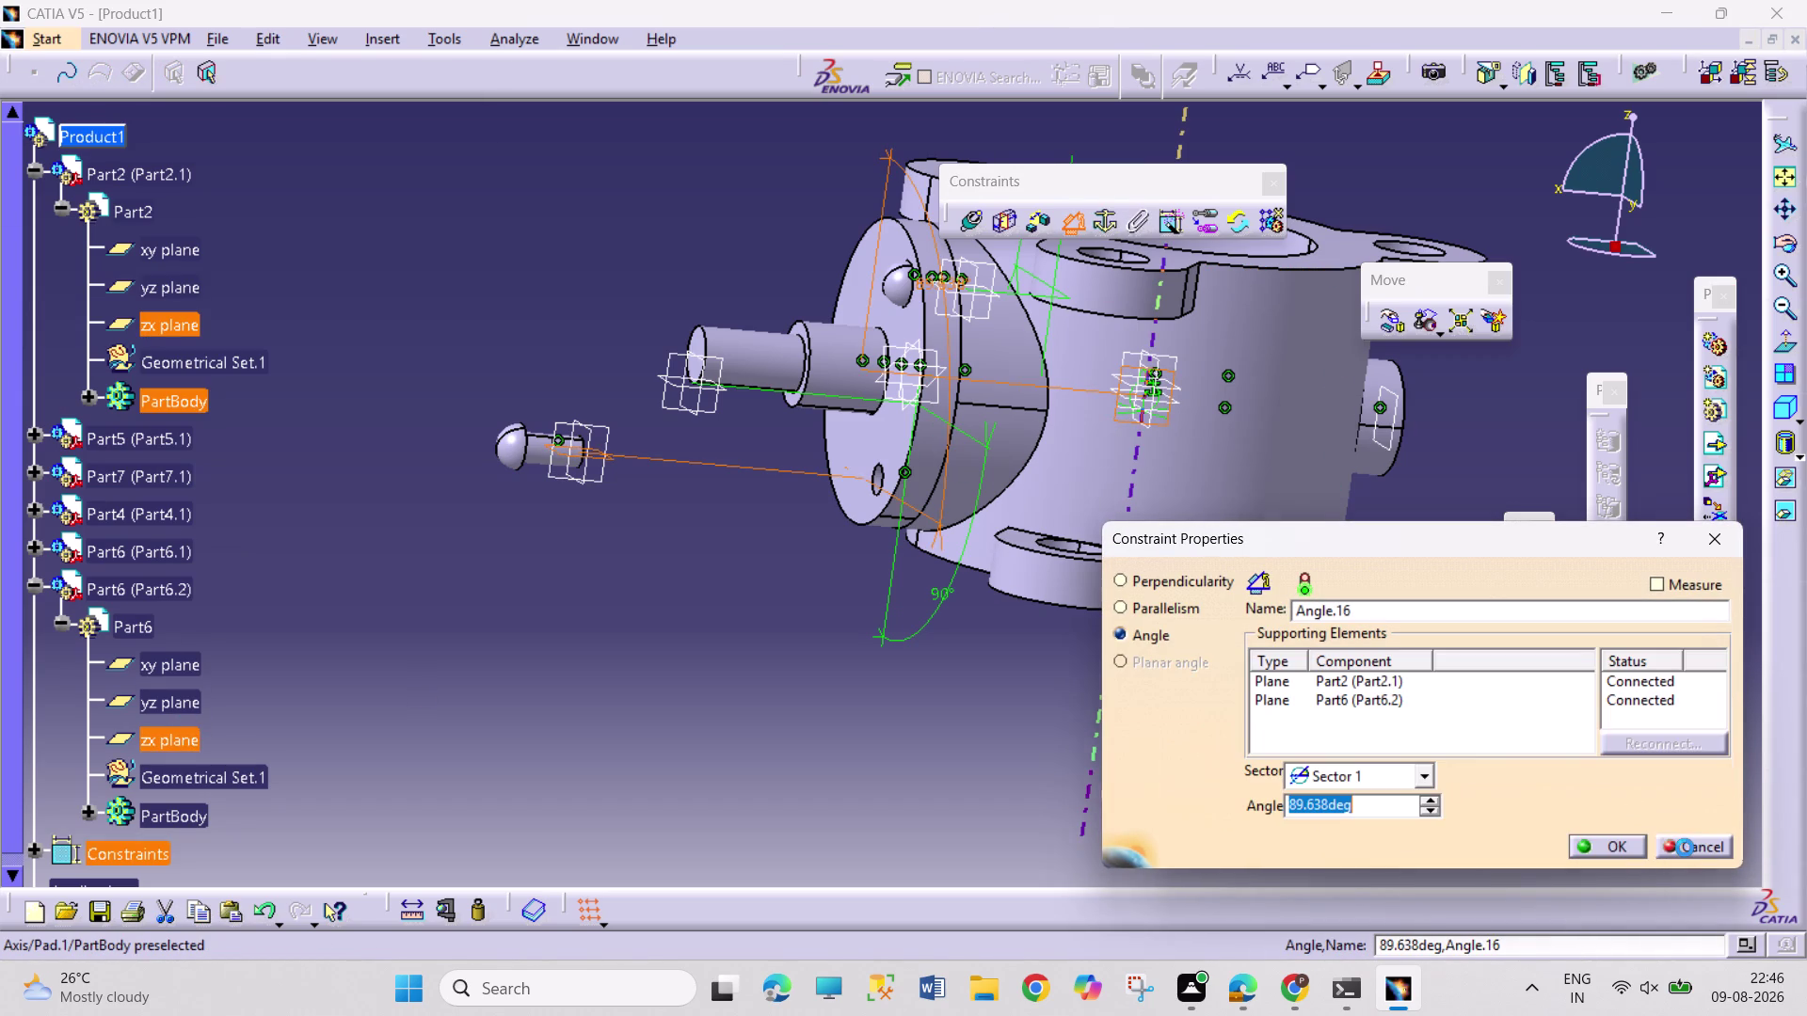
text(90)
key(Return)
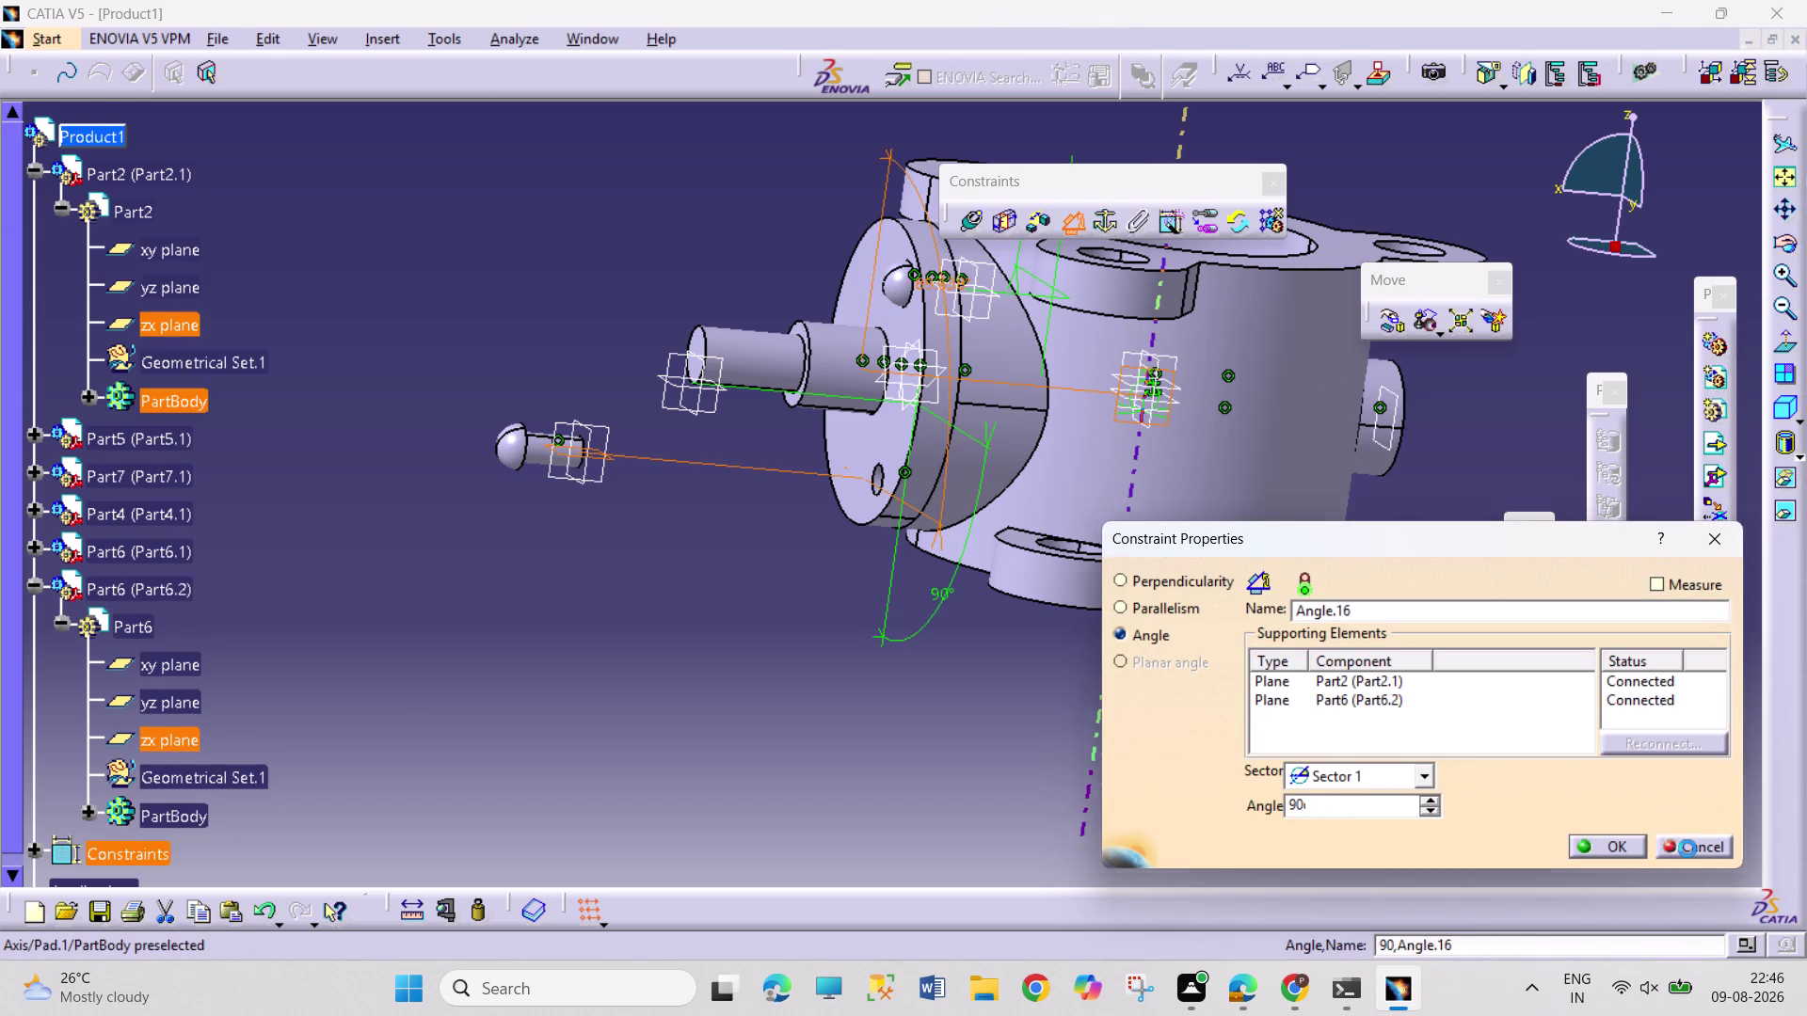
middle_drag(723, 637, 470, 567)
right_drag(674, 652, 472, 525)
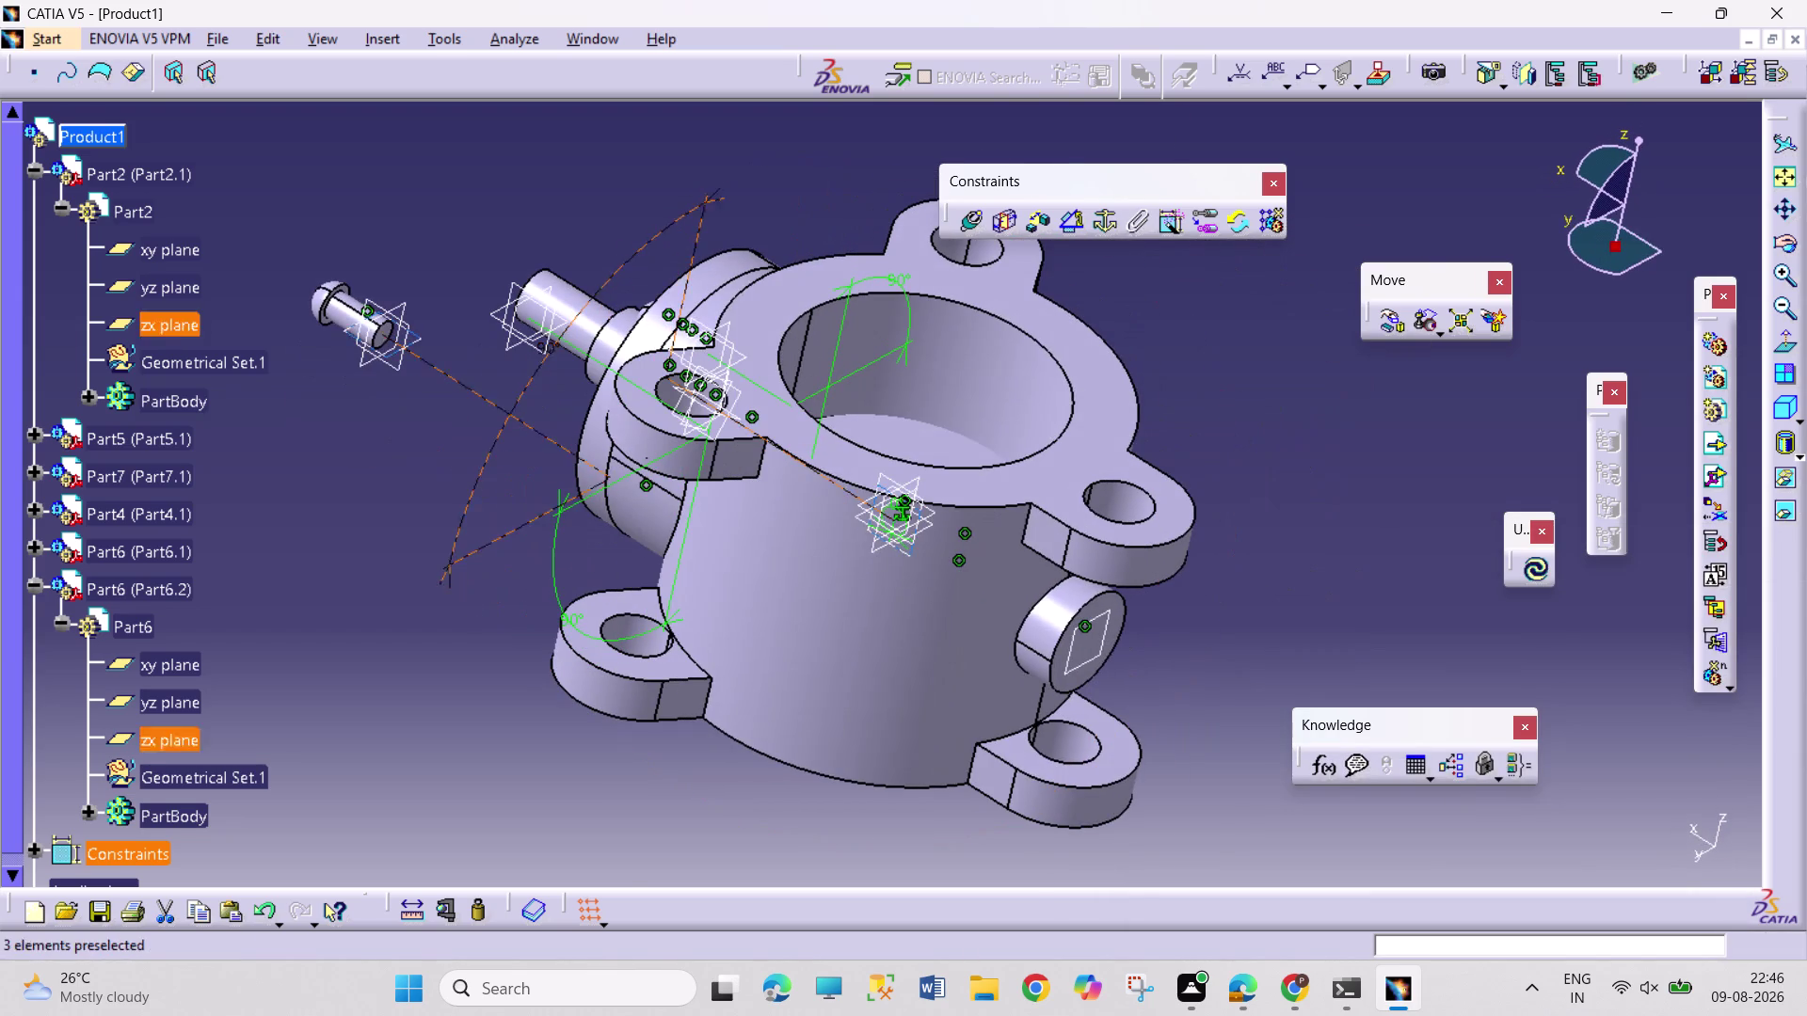
Zoom in on the Part6.2 pin and set its face at 180° to a Part5 face.
middle_drag(307, 359, 323, 264)
scroll(up, 3)
middle_drag(376, 384, 1257, 719)
middle_drag(989, 655, 997, 538)
click(806, 459)
middle_drag(939, 503, 1107, 639)
right_drag(968, 551, 1108, 640)
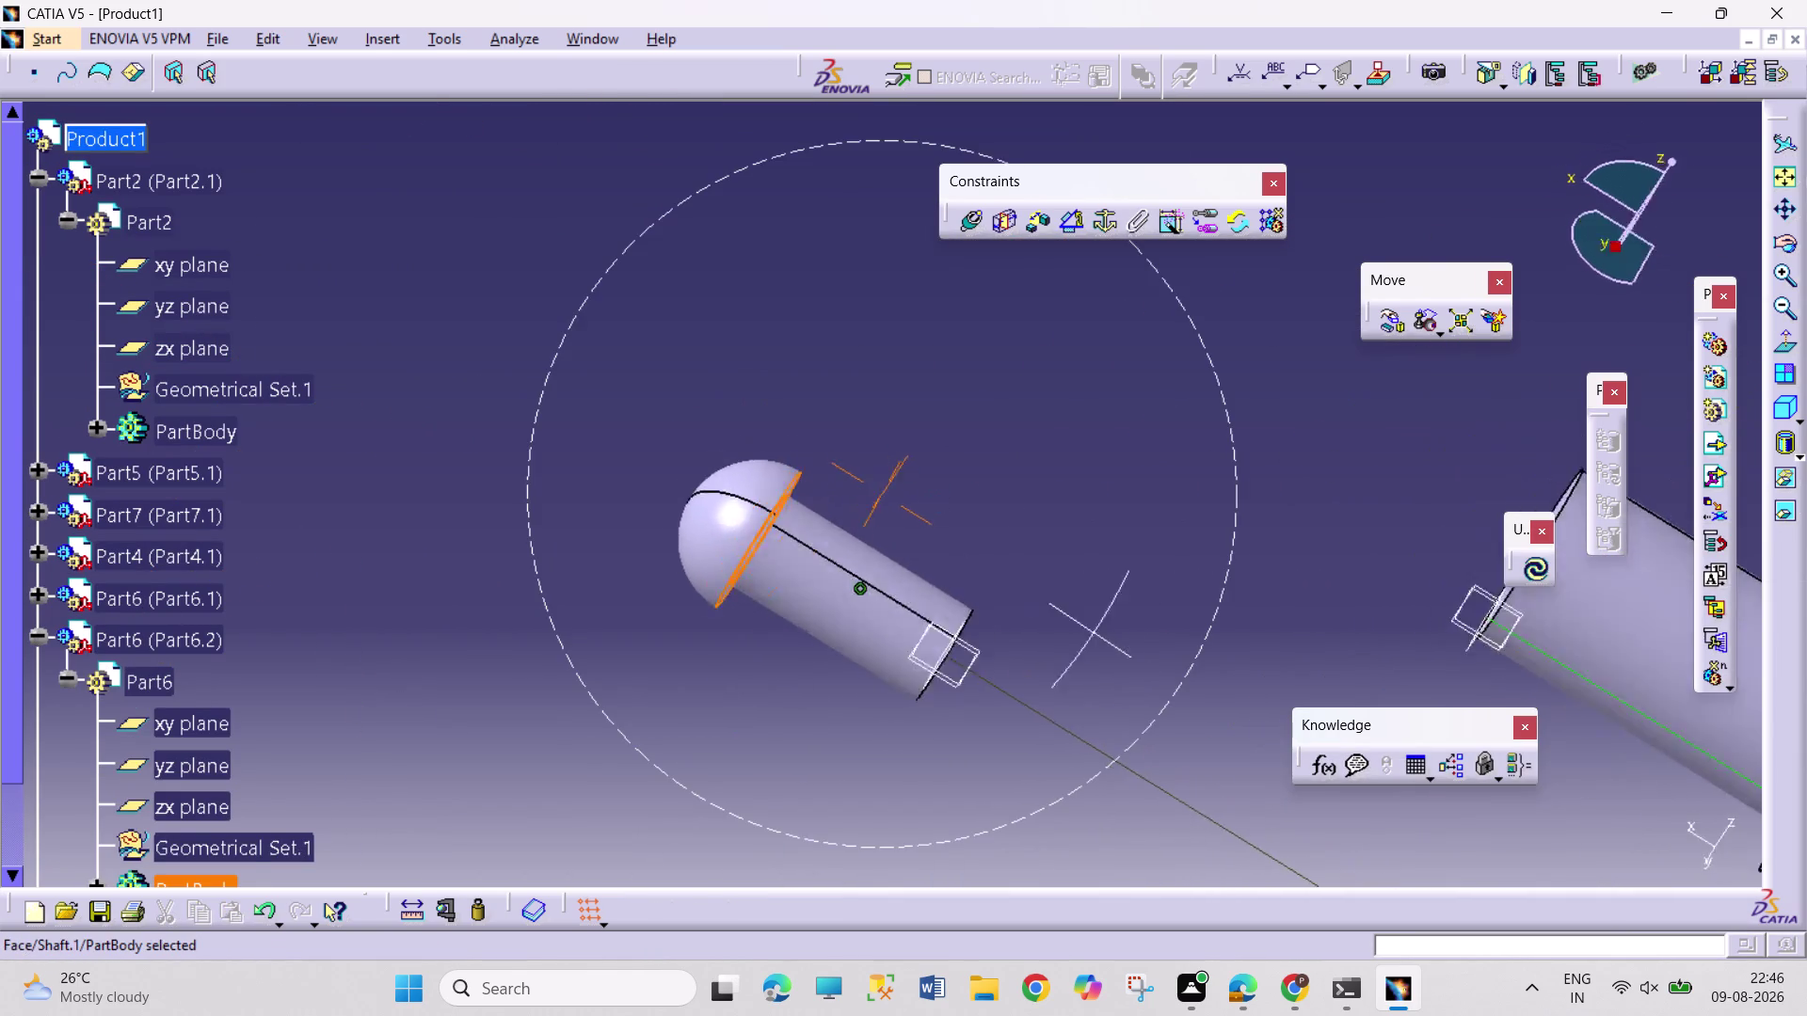
middle_drag(1107, 640, 1412, 767)
right_drag(1107, 640, 1413, 767)
click(1078, 579)
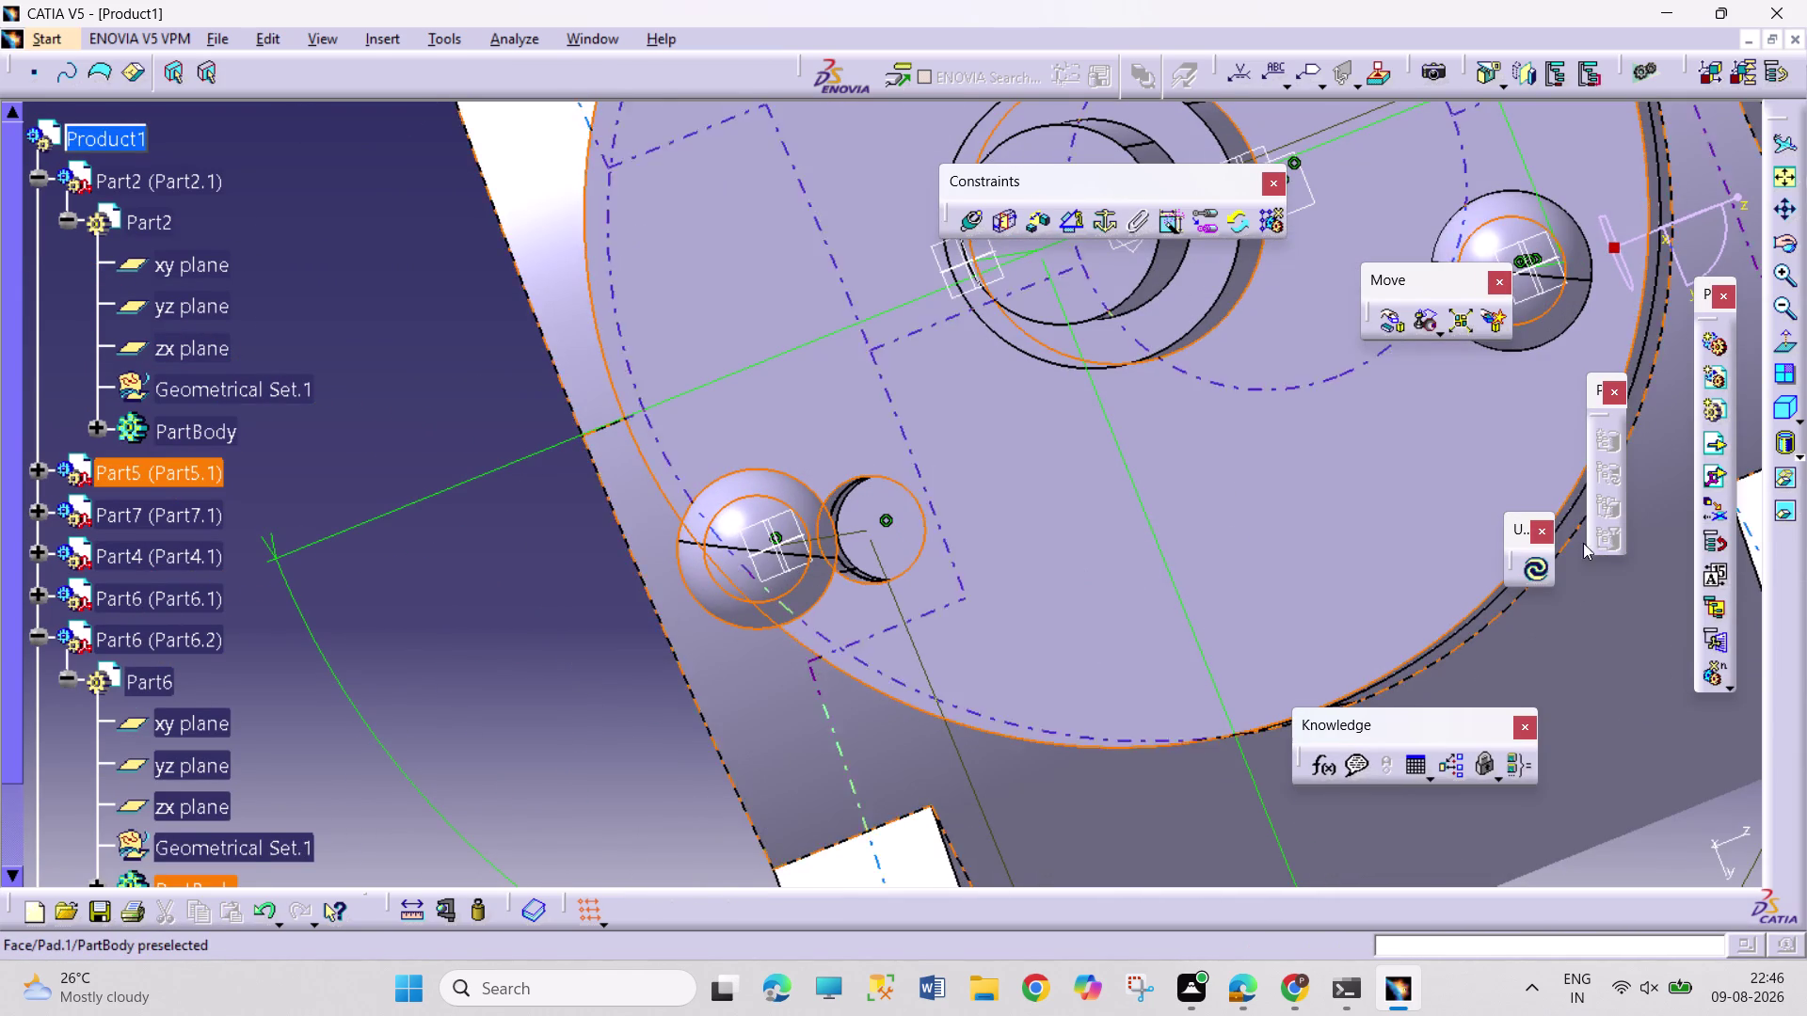
click(1065, 226)
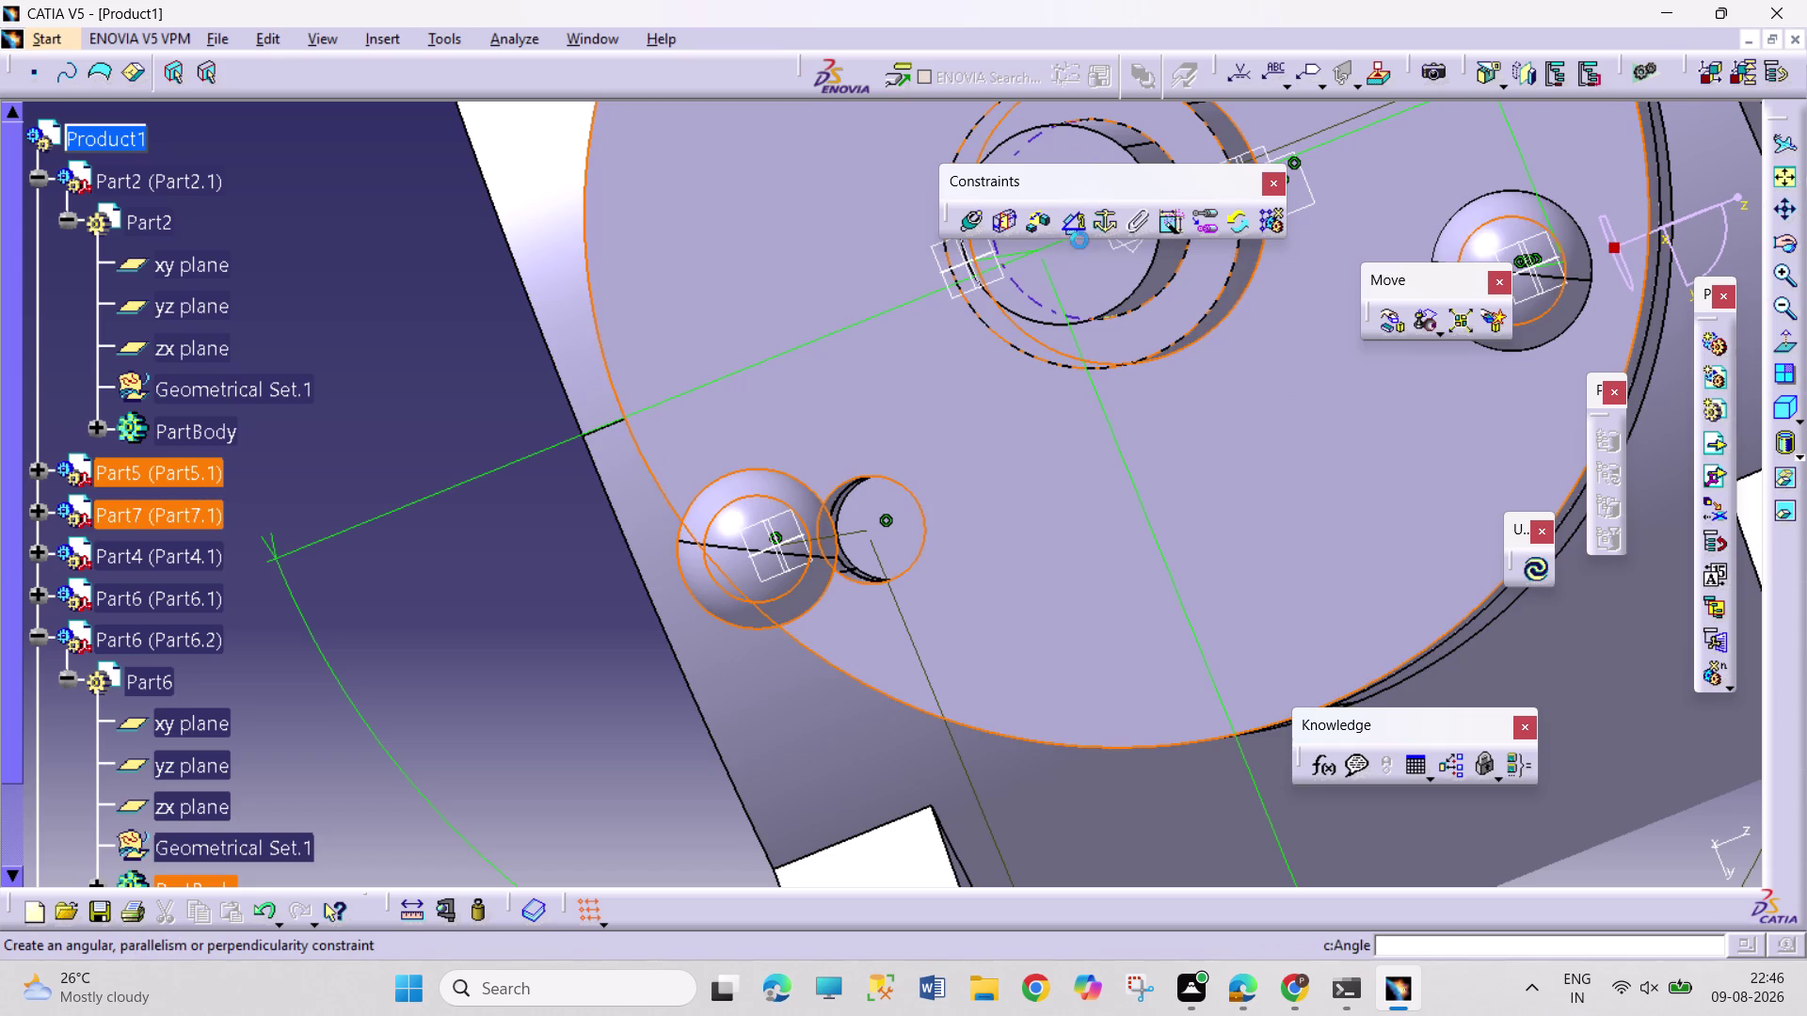
click(1690, 851)
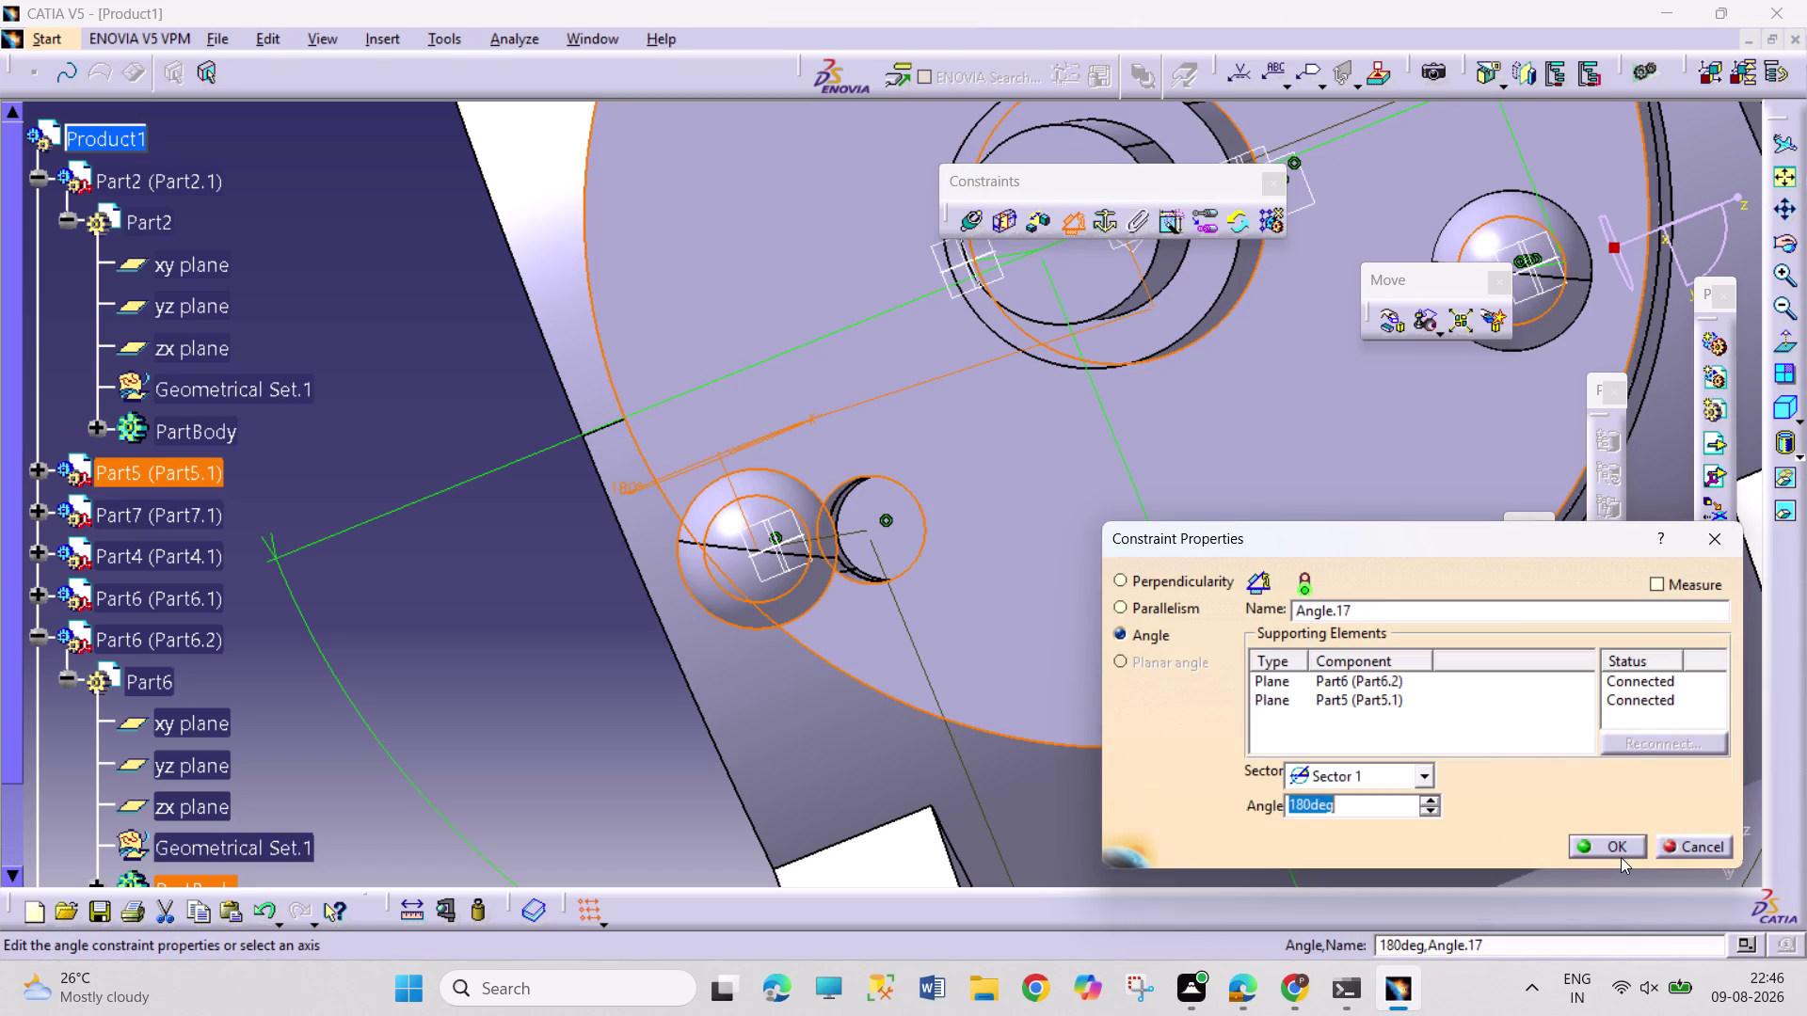
click(1620, 857)
click(1545, 561)
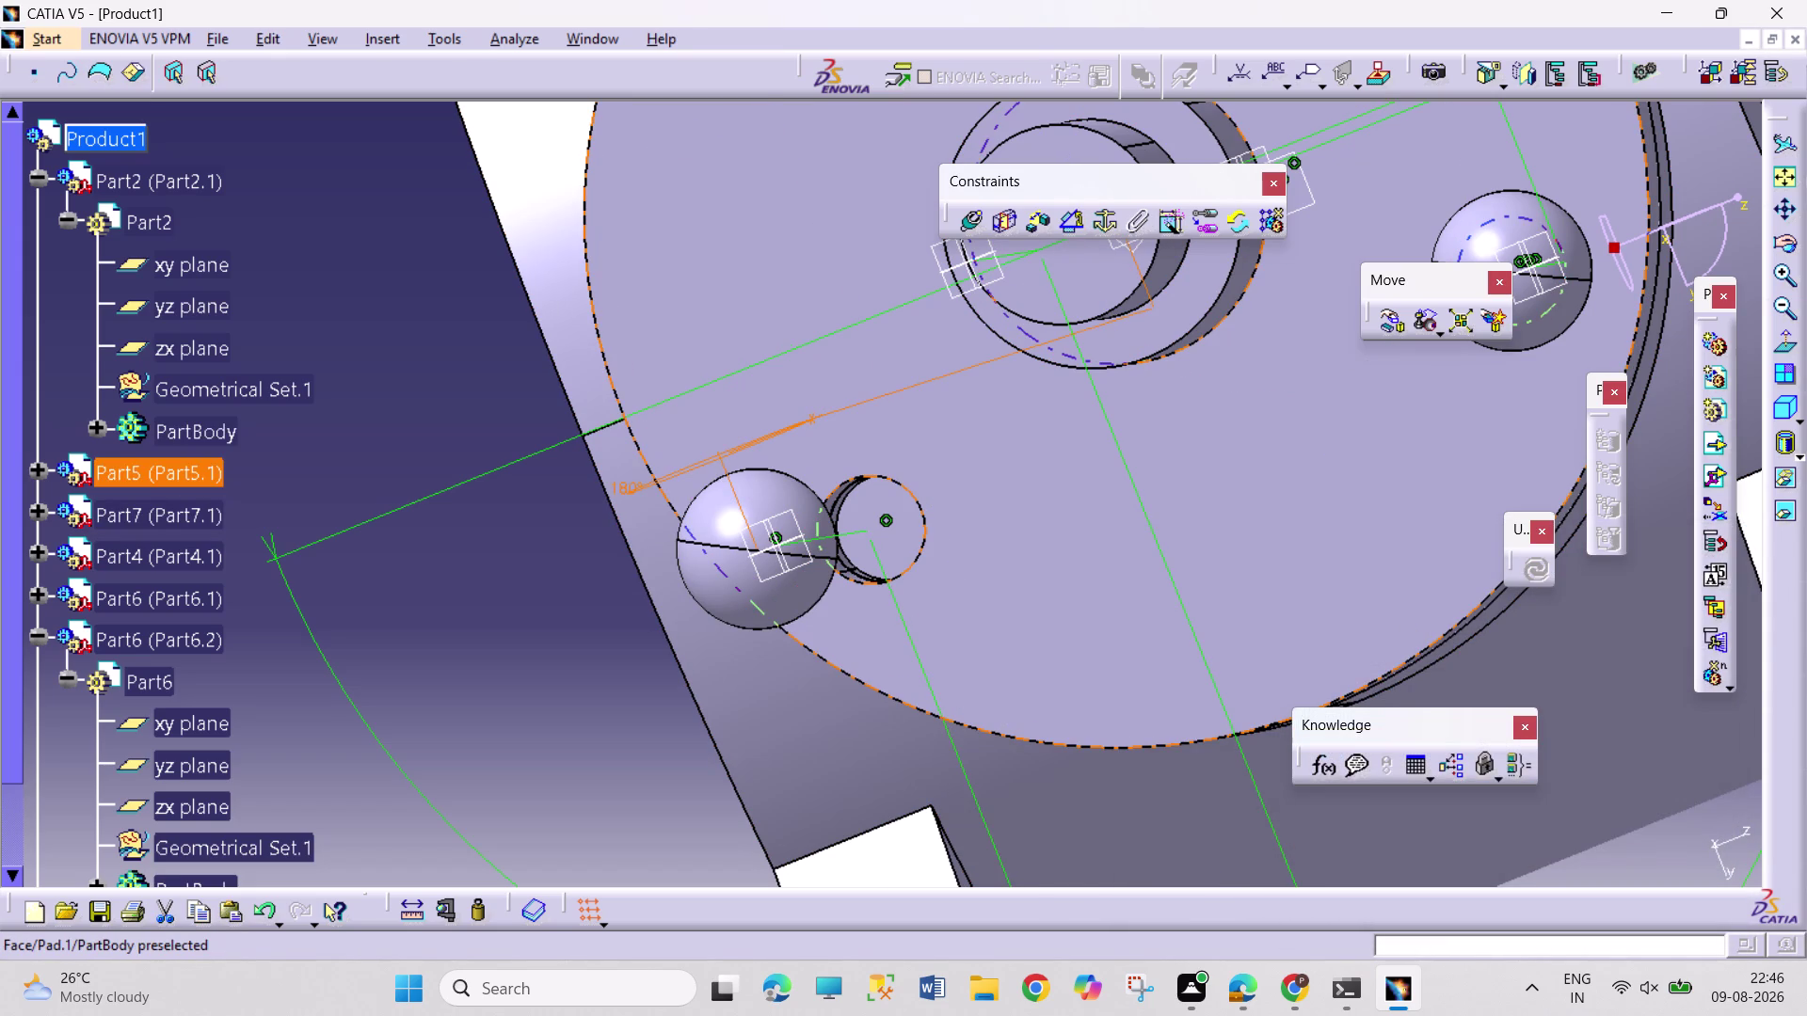
middle_drag(1228, 632, 1078, 730)
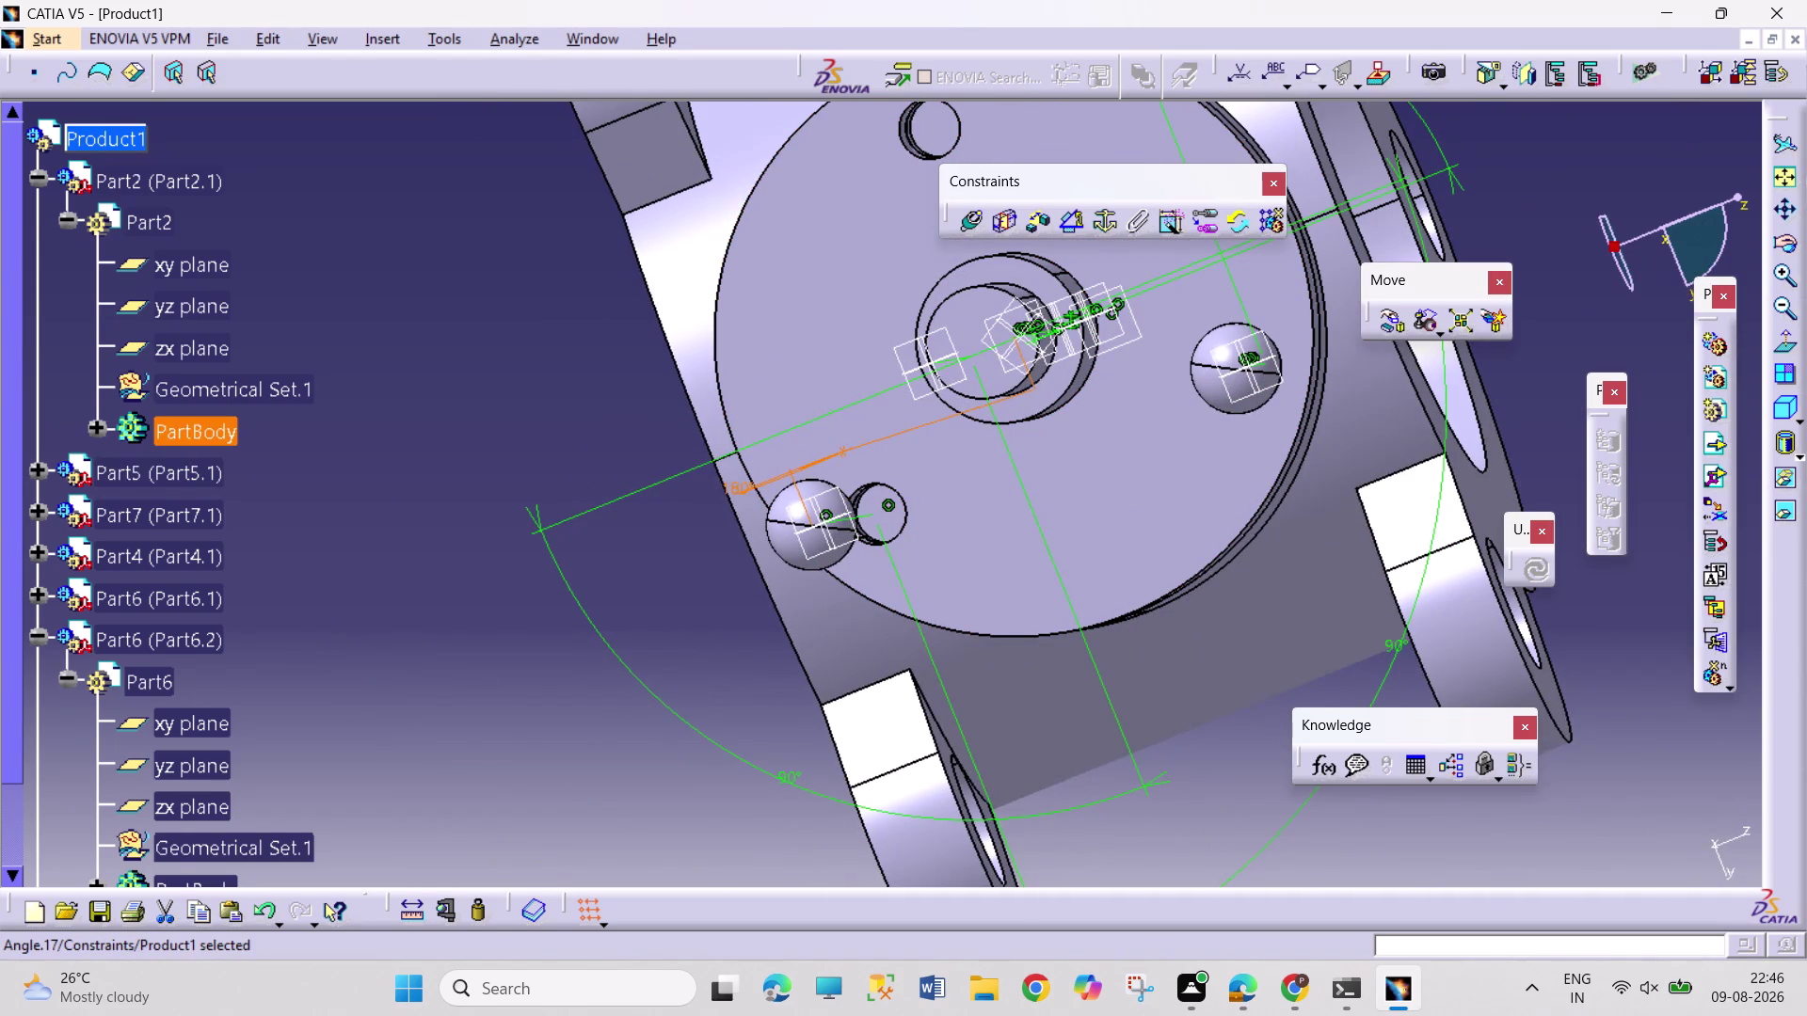
Delete the Angle.17 (Part6.2, Part5.1) constraint from the tree's Constraints list.
scroll(up, 3)
scroll(down, 3)
scroll(down, 3)
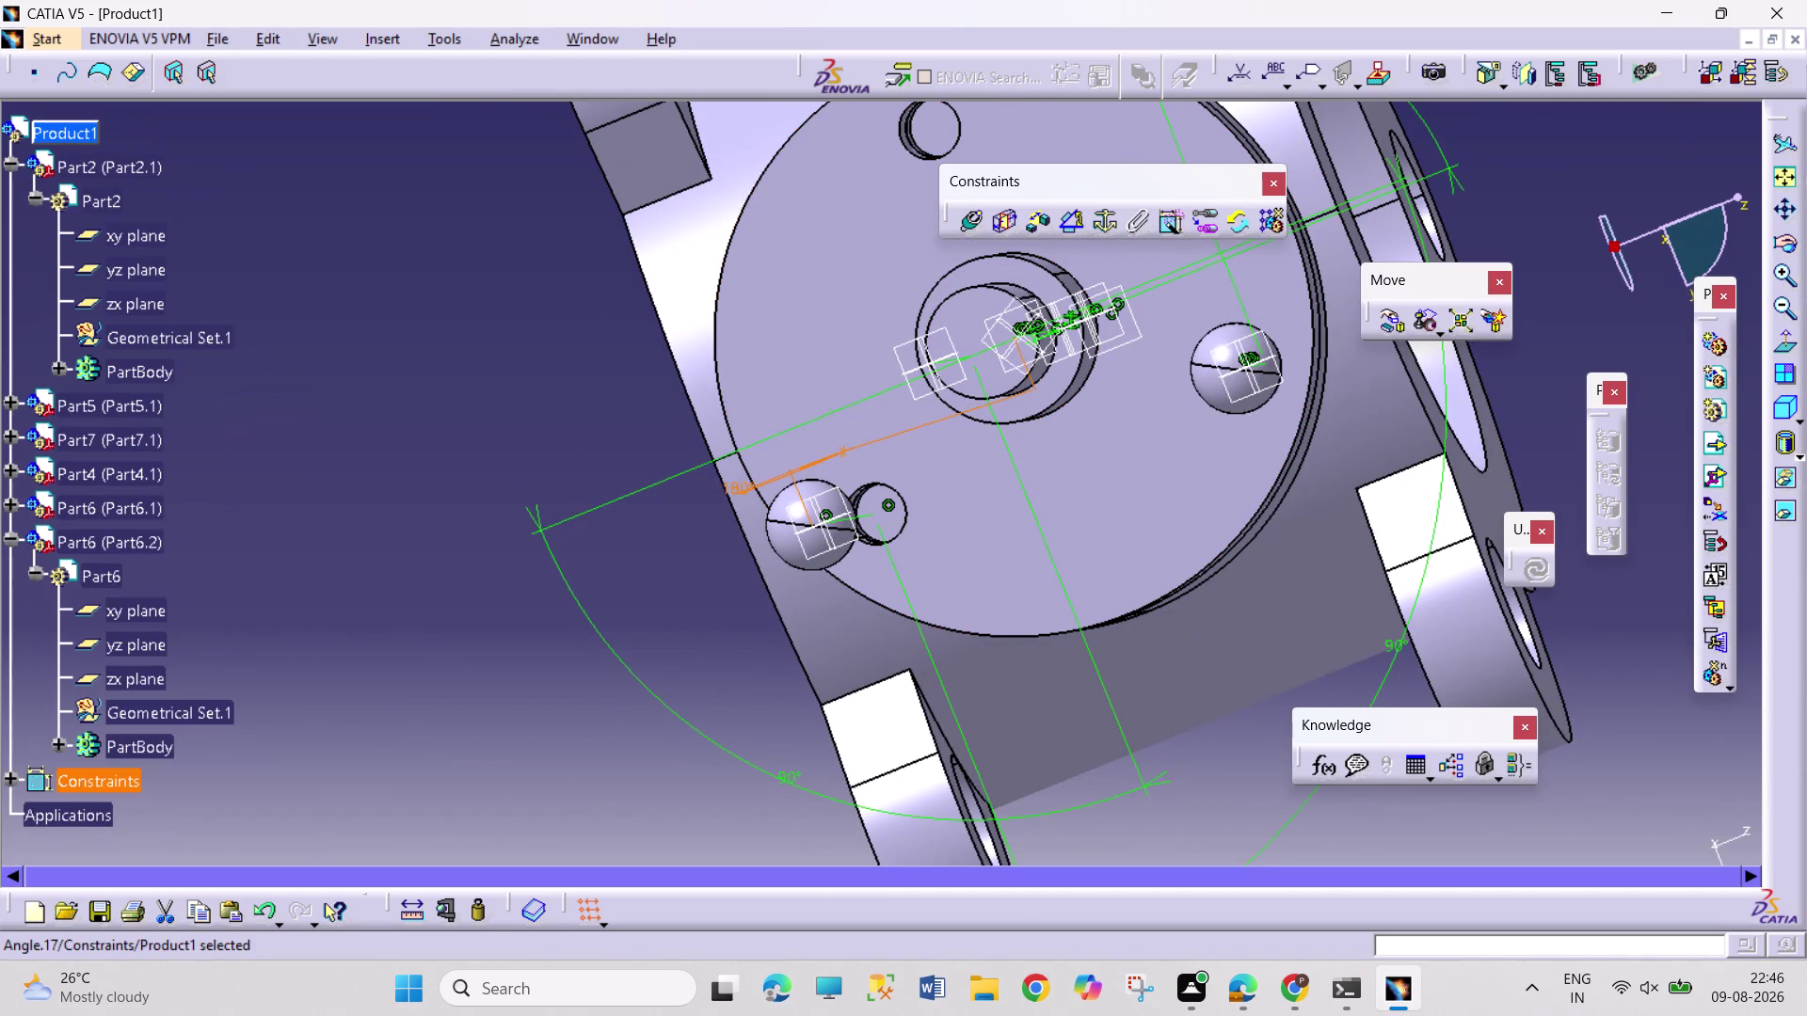
drag(215, 833, 205, 821)
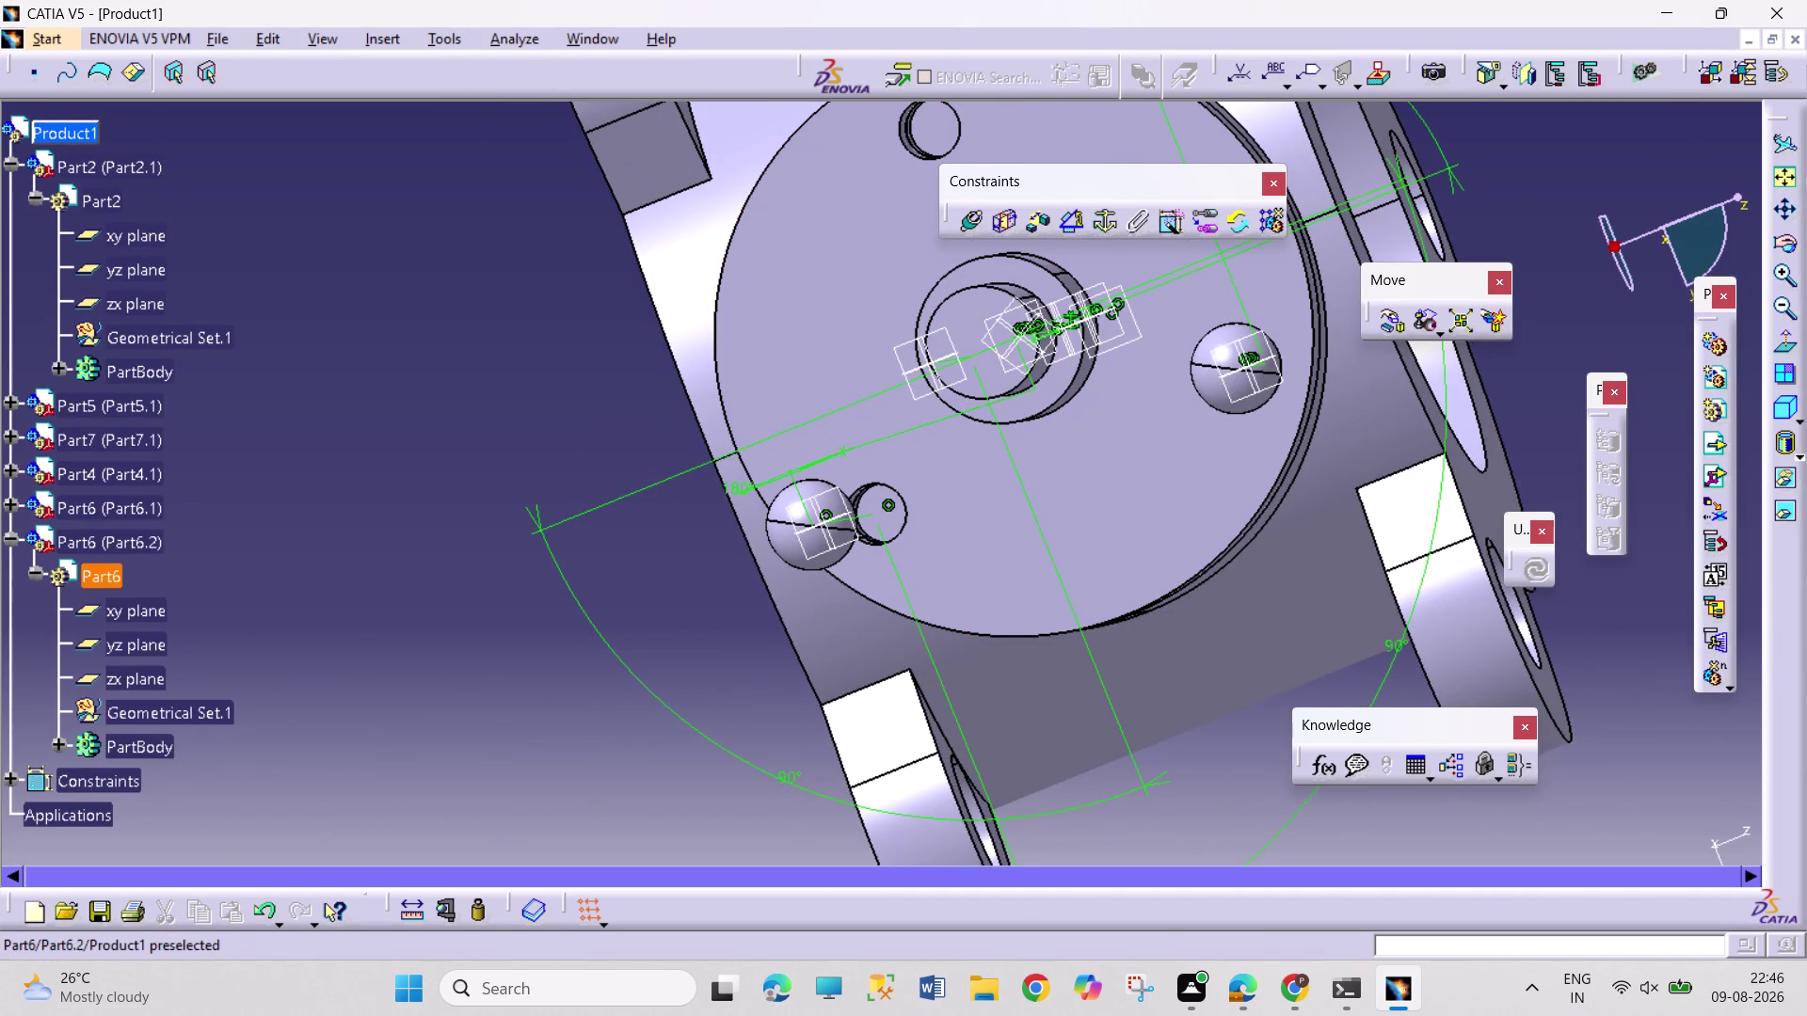
click(7, 779)
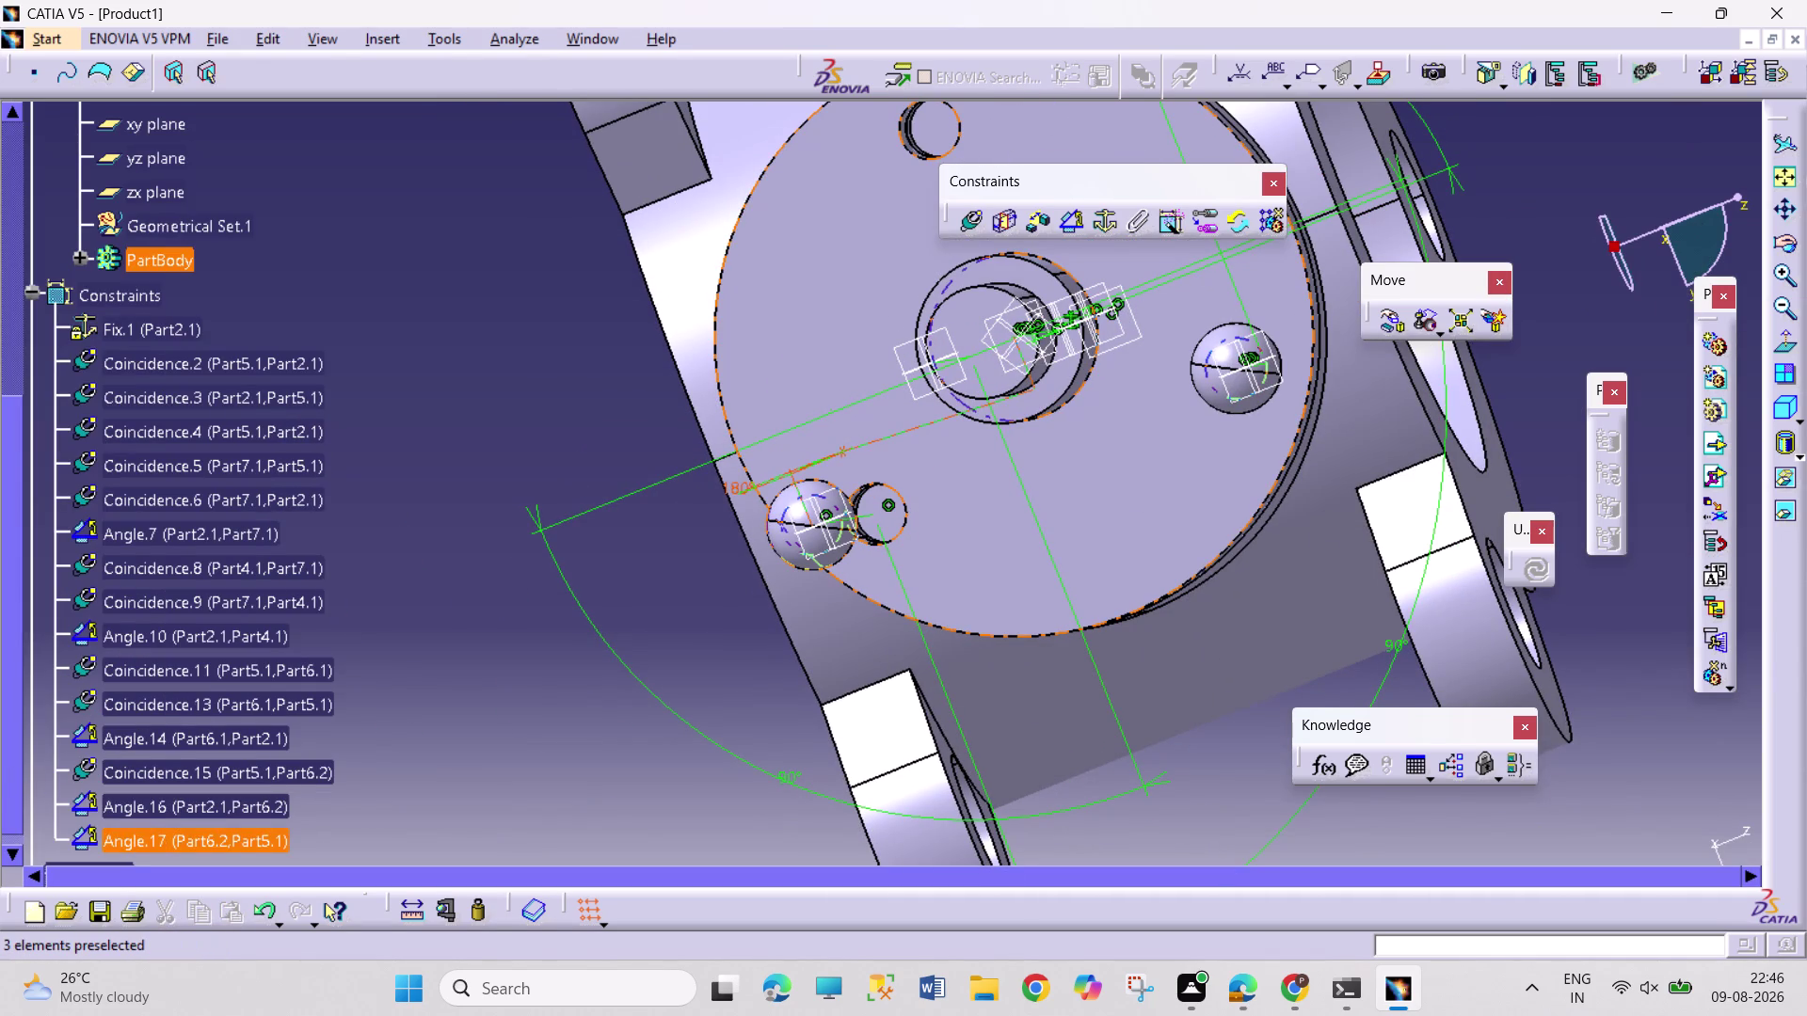
right_click(197, 841)
click(276, 758)
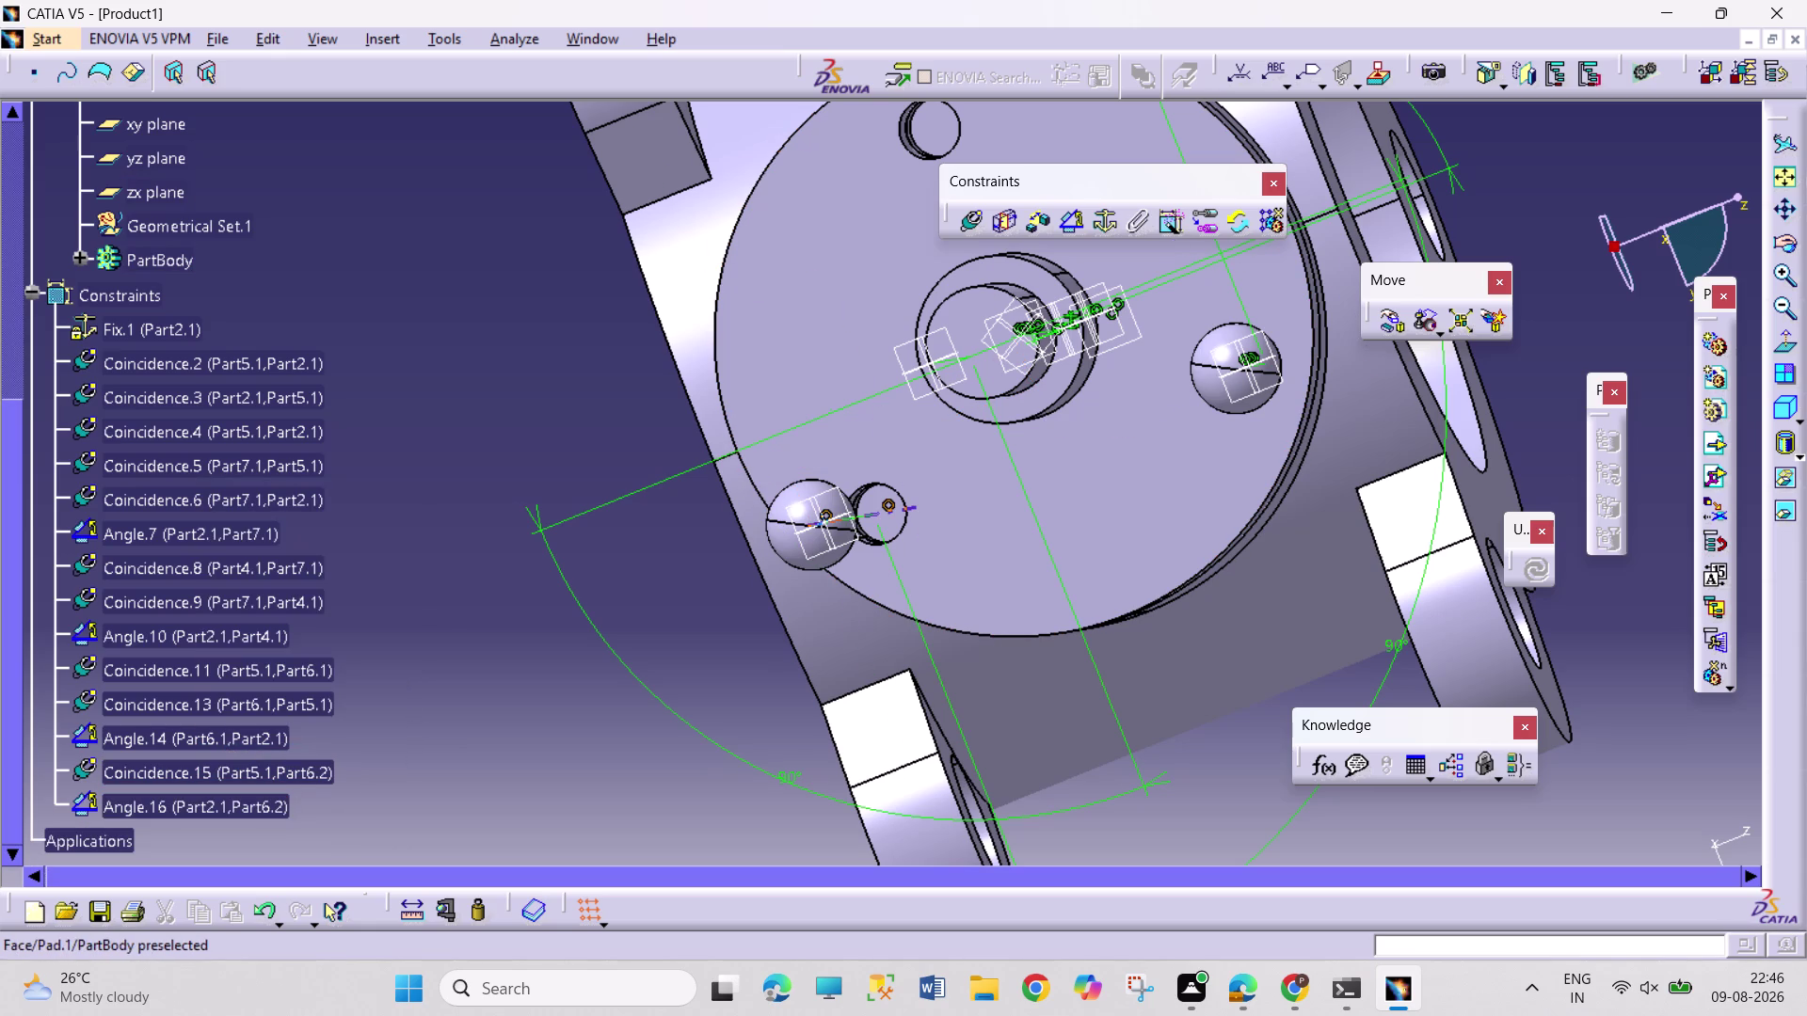
click(964, 226)
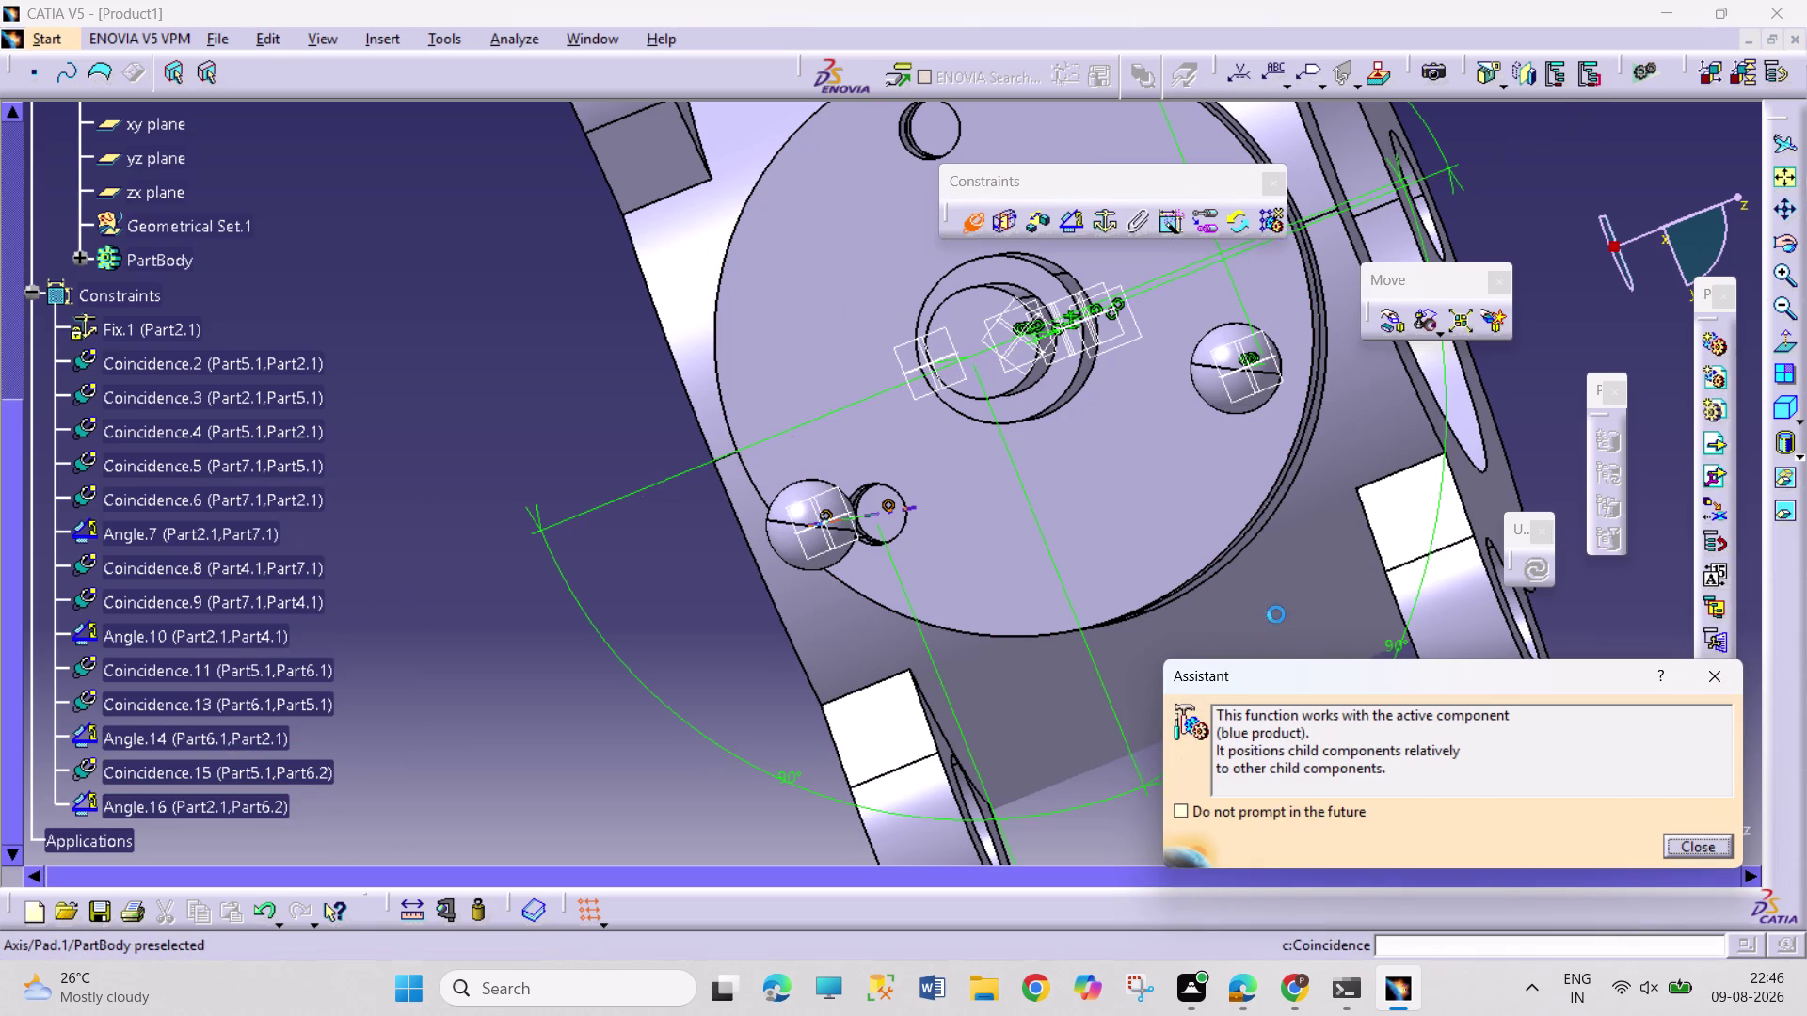
Create Coincidence.18 between the Part6.2 pin and Part5.1.
click(1089, 517)
middle_drag(1326, 576, 1063, 547)
right_drag(1300, 576, 1062, 546)
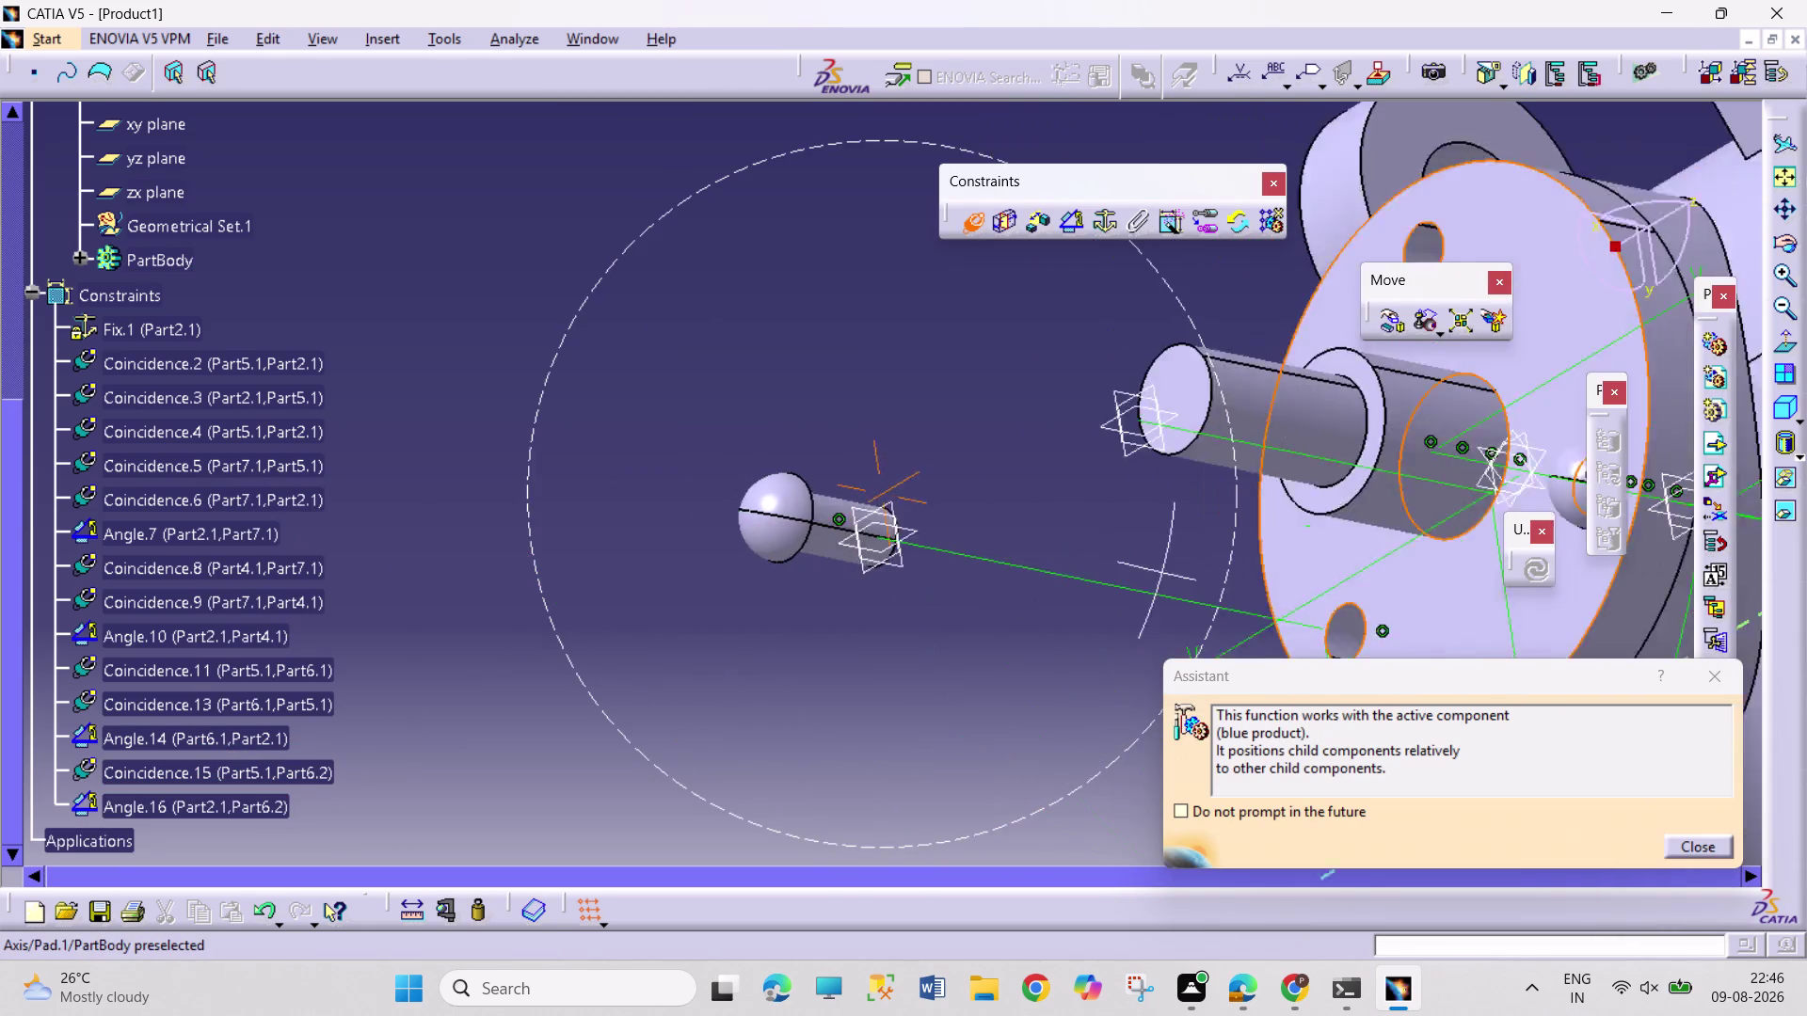
middle_drag(1062, 547, 862, 528)
right_drag(1063, 547, 802, 533)
middle_drag(964, 643, 816, 580)
right_drag(955, 640, 818, 586)
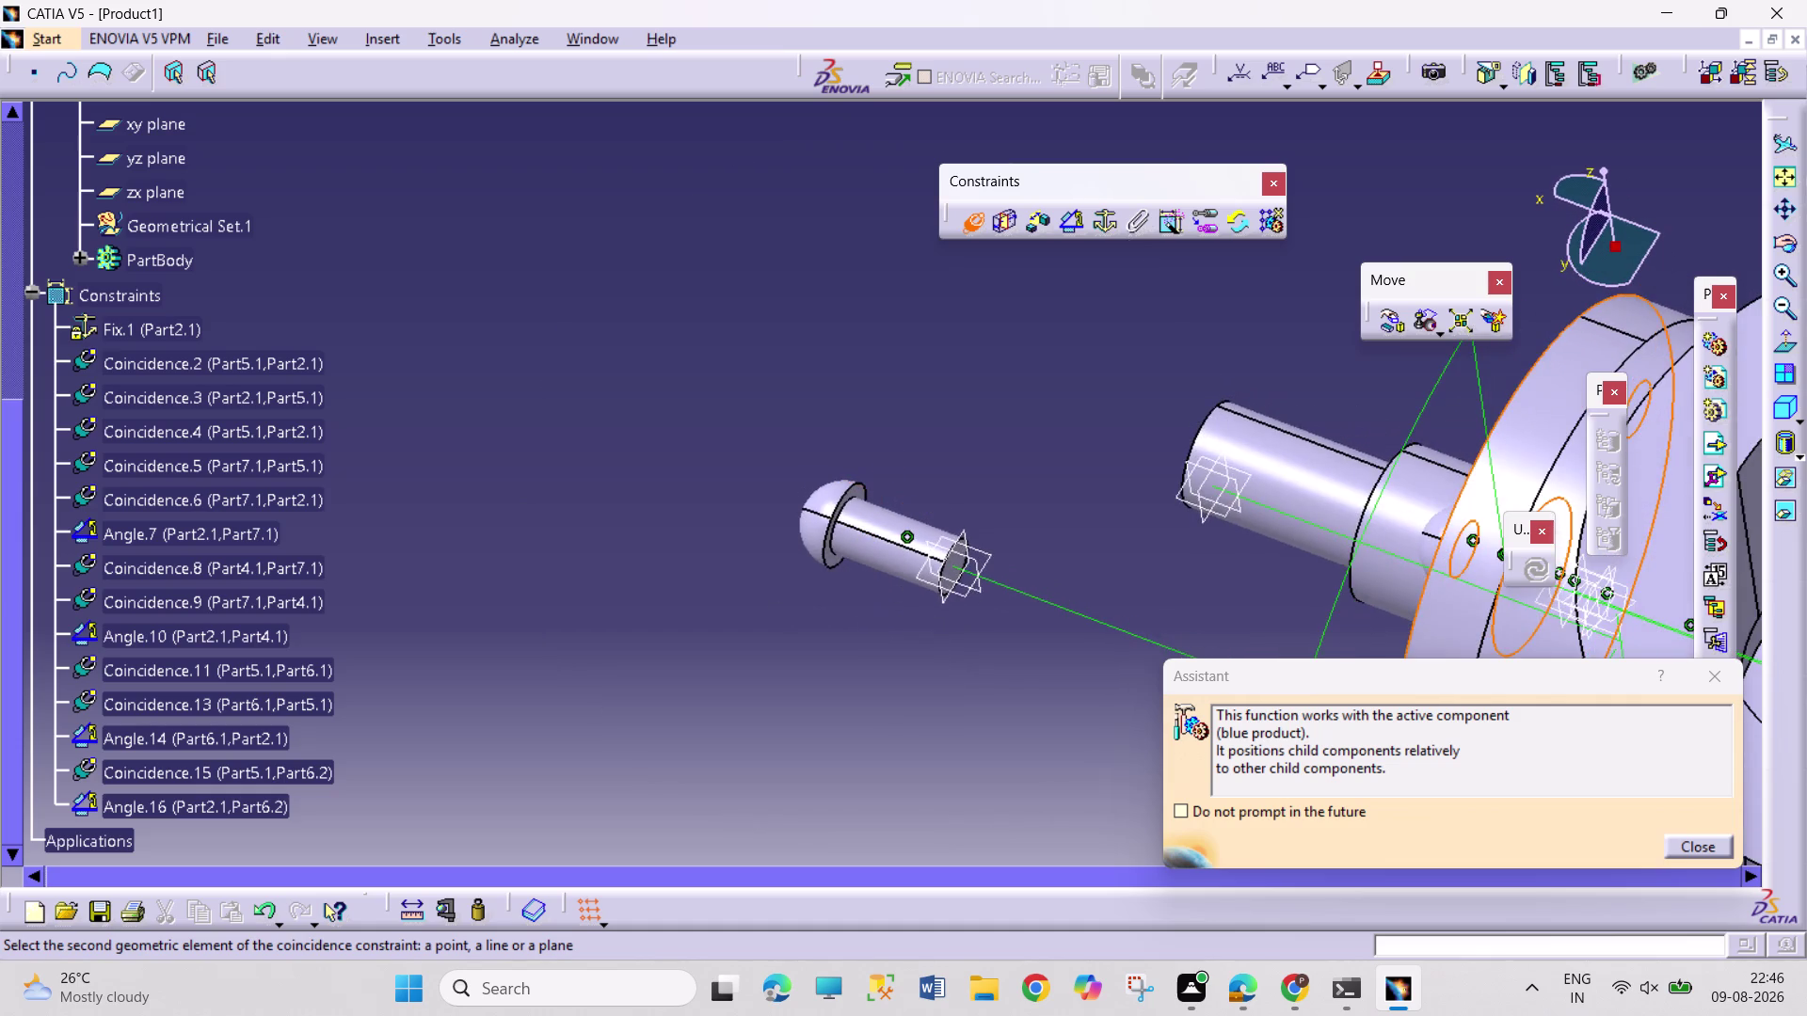
middle_drag(889, 657, 877, 559)
click(795, 610)
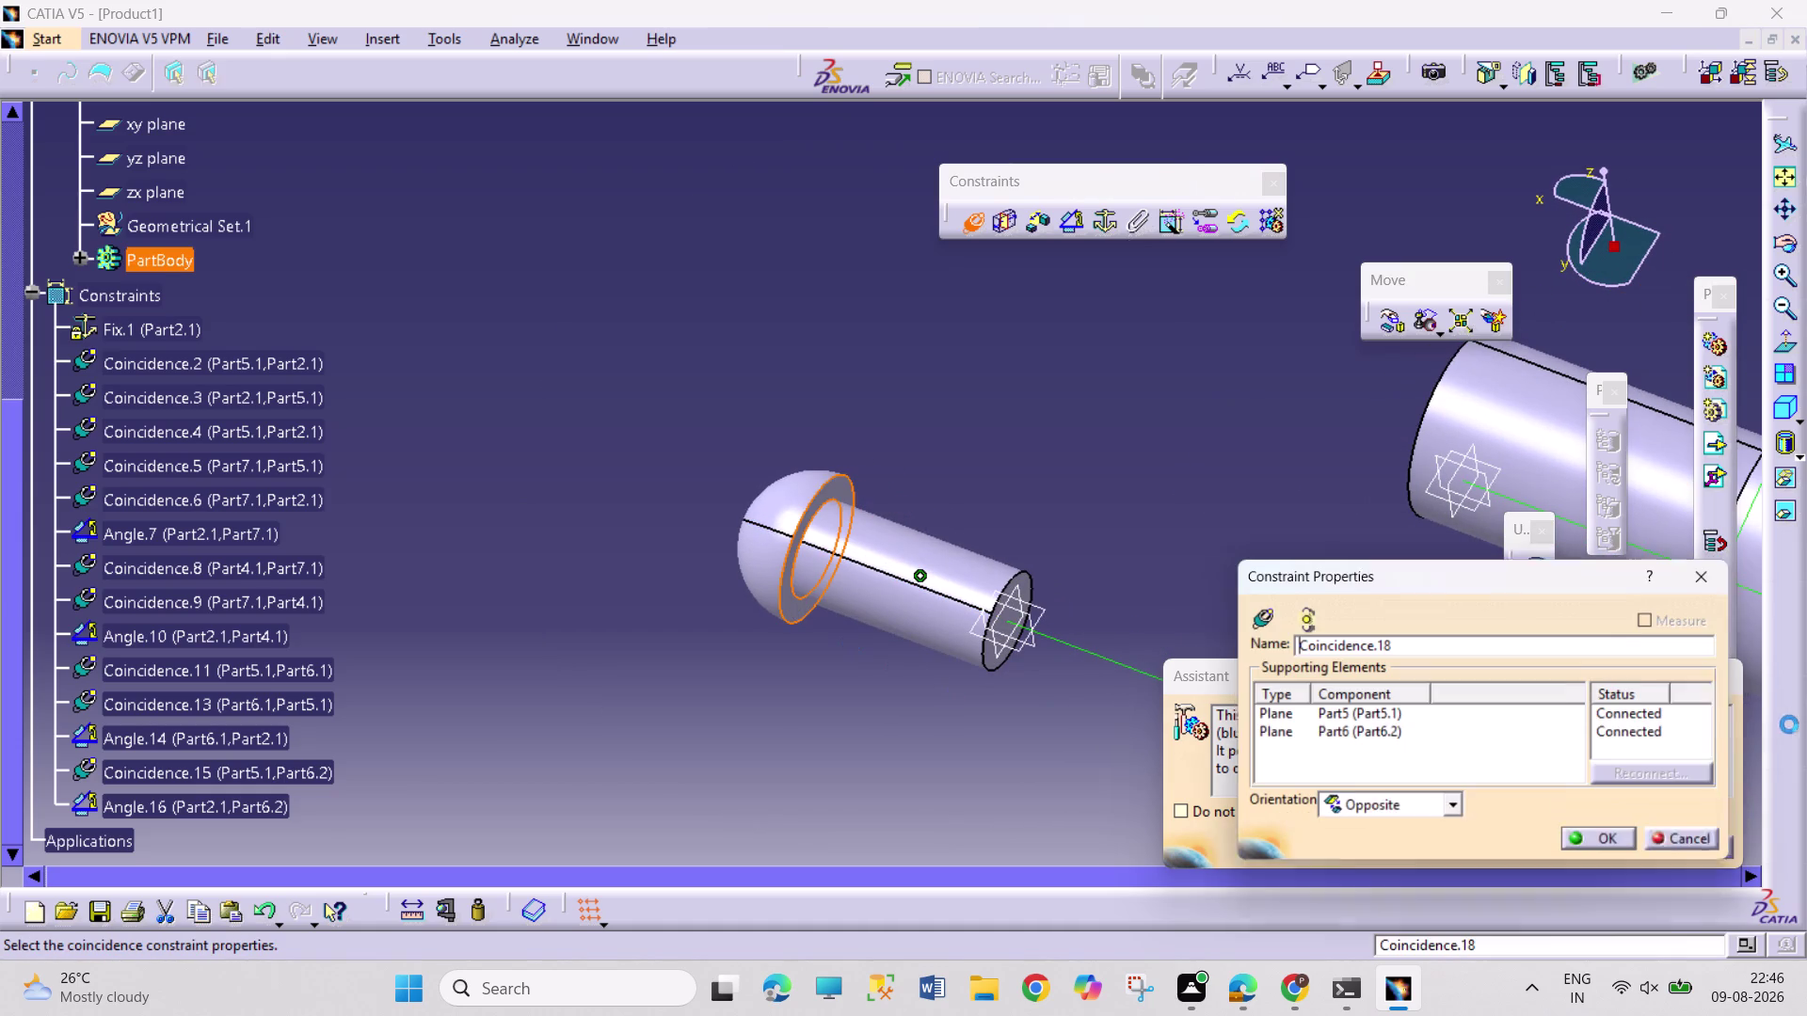
click(1605, 842)
click(1534, 574)
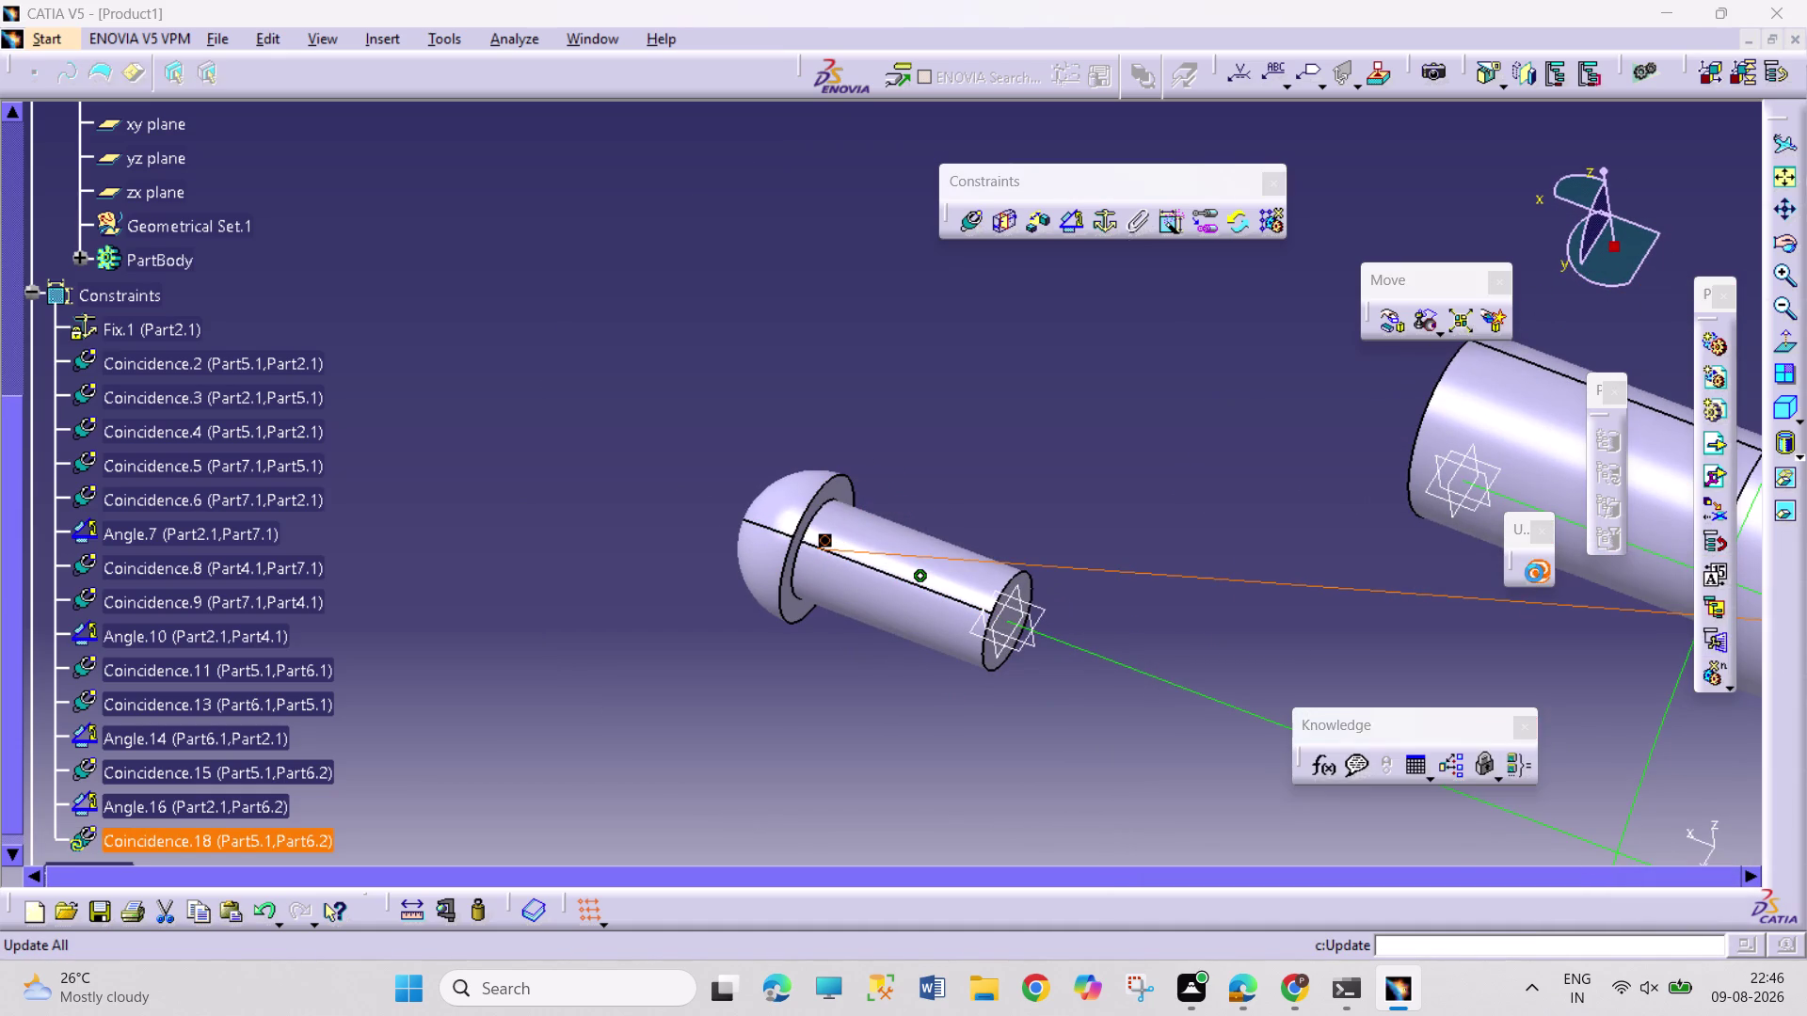
Orbit the assembly around the valve body to check the constraints.
middle_drag(1375, 640, 1322, 836)
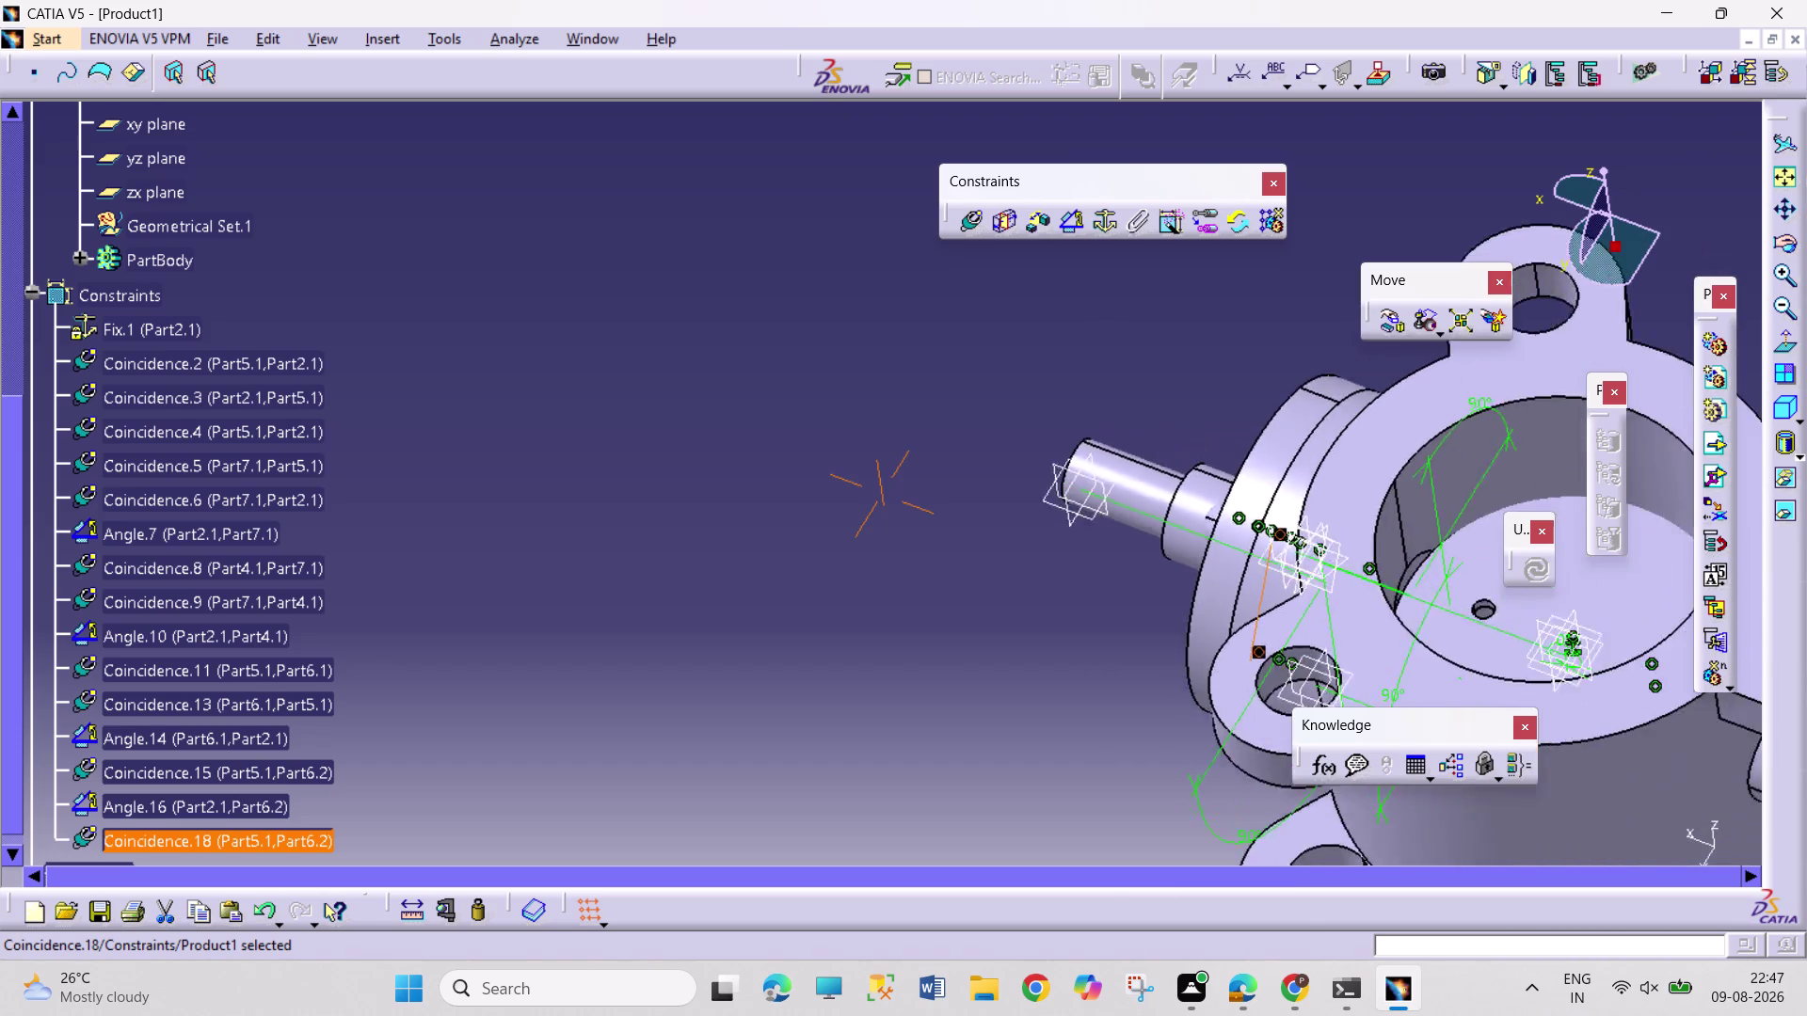
middle_drag(1322, 835, 1305, 910)
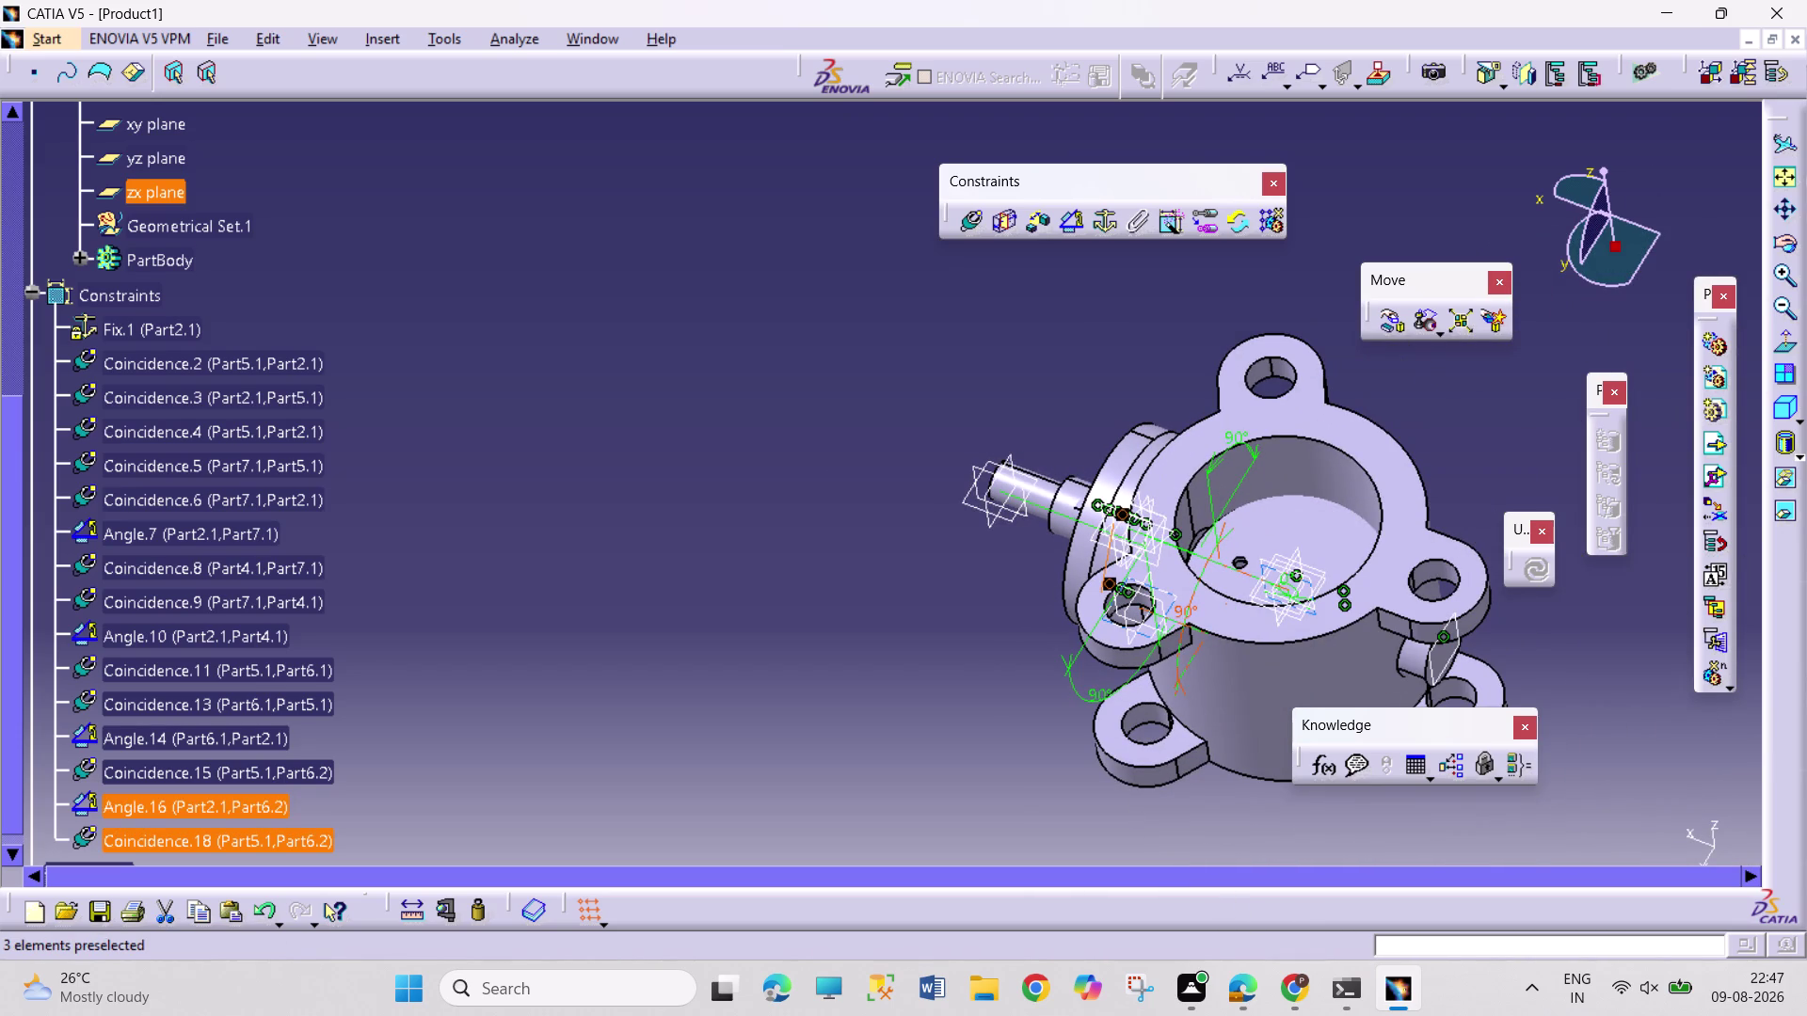
click(629, 588)
middle_drag(784, 692, 783, 709)
middle_drag(784, 711, 816, 649)
middle_drag(798, 686, 1305, 510)
right_drag(799, 688, 1305, 510)
middle_drag(1225, 507, 1229, 643)
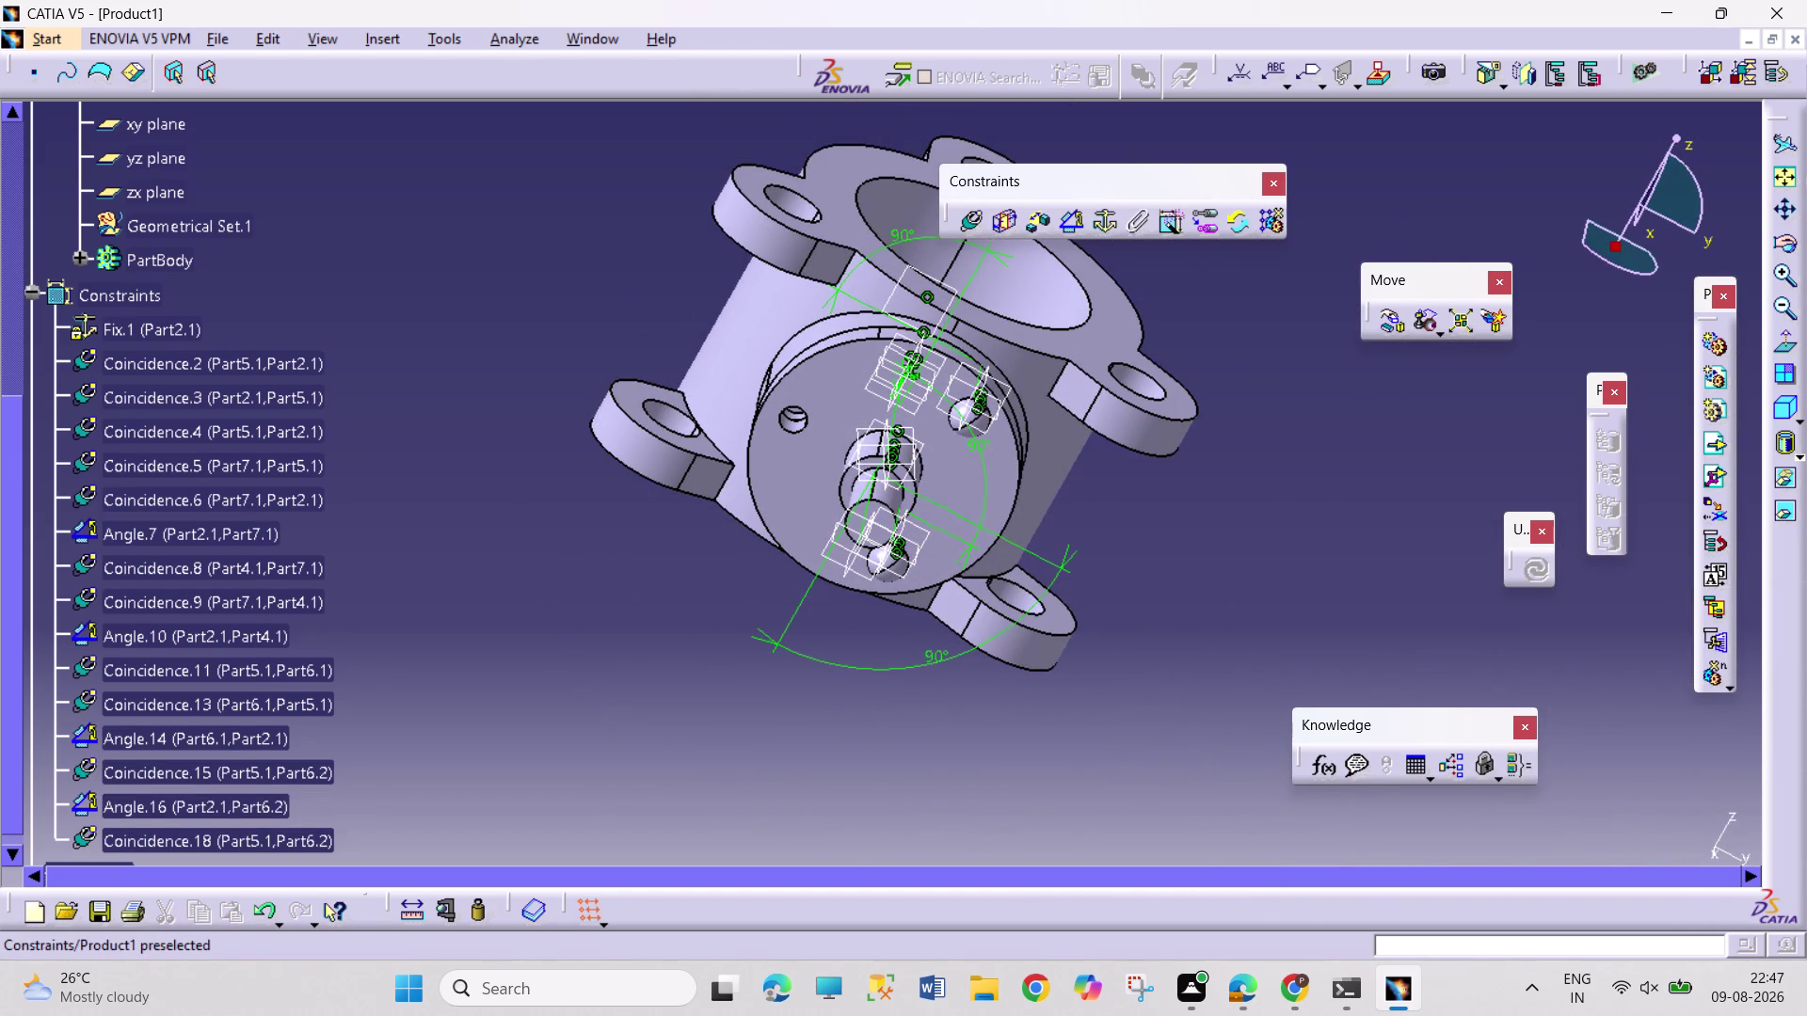
Collapse Constraints, Part6.2 and Part2 in the tree, then start an Existing Component insert into Product1.
click(26, 299)
scroll(up, 3)
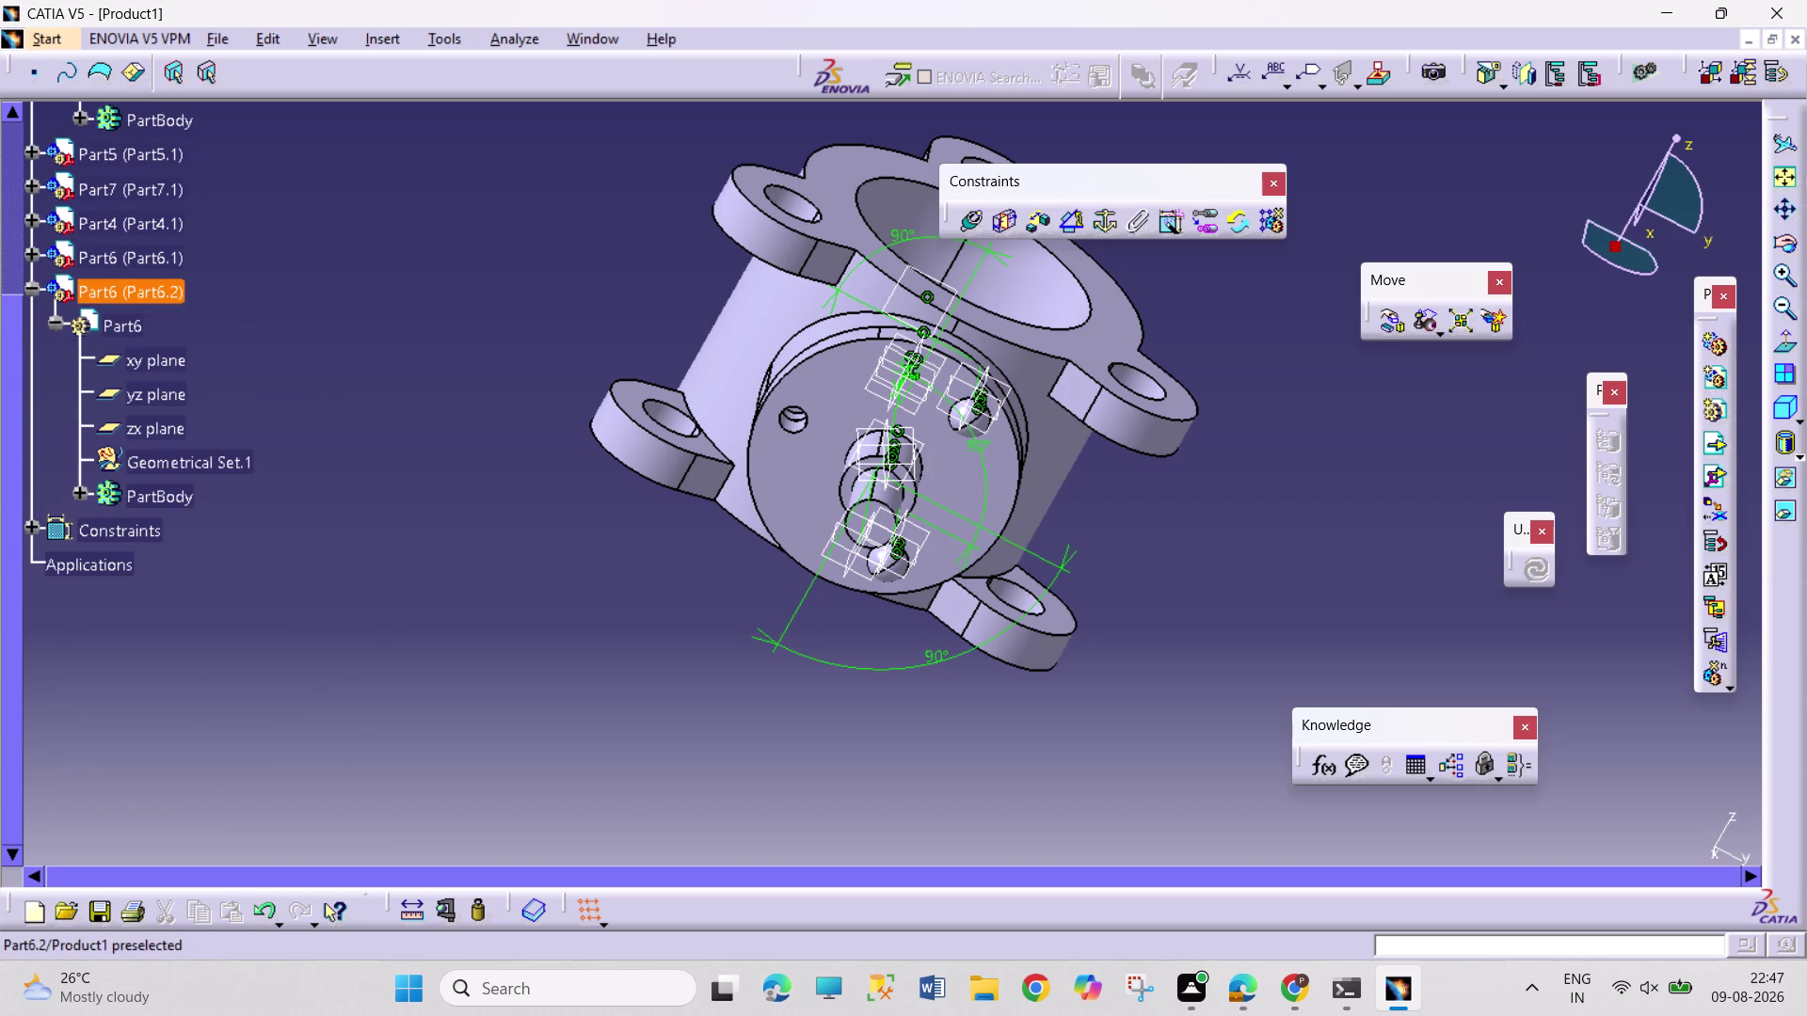
click(29, 290)
scroll(up, 3)
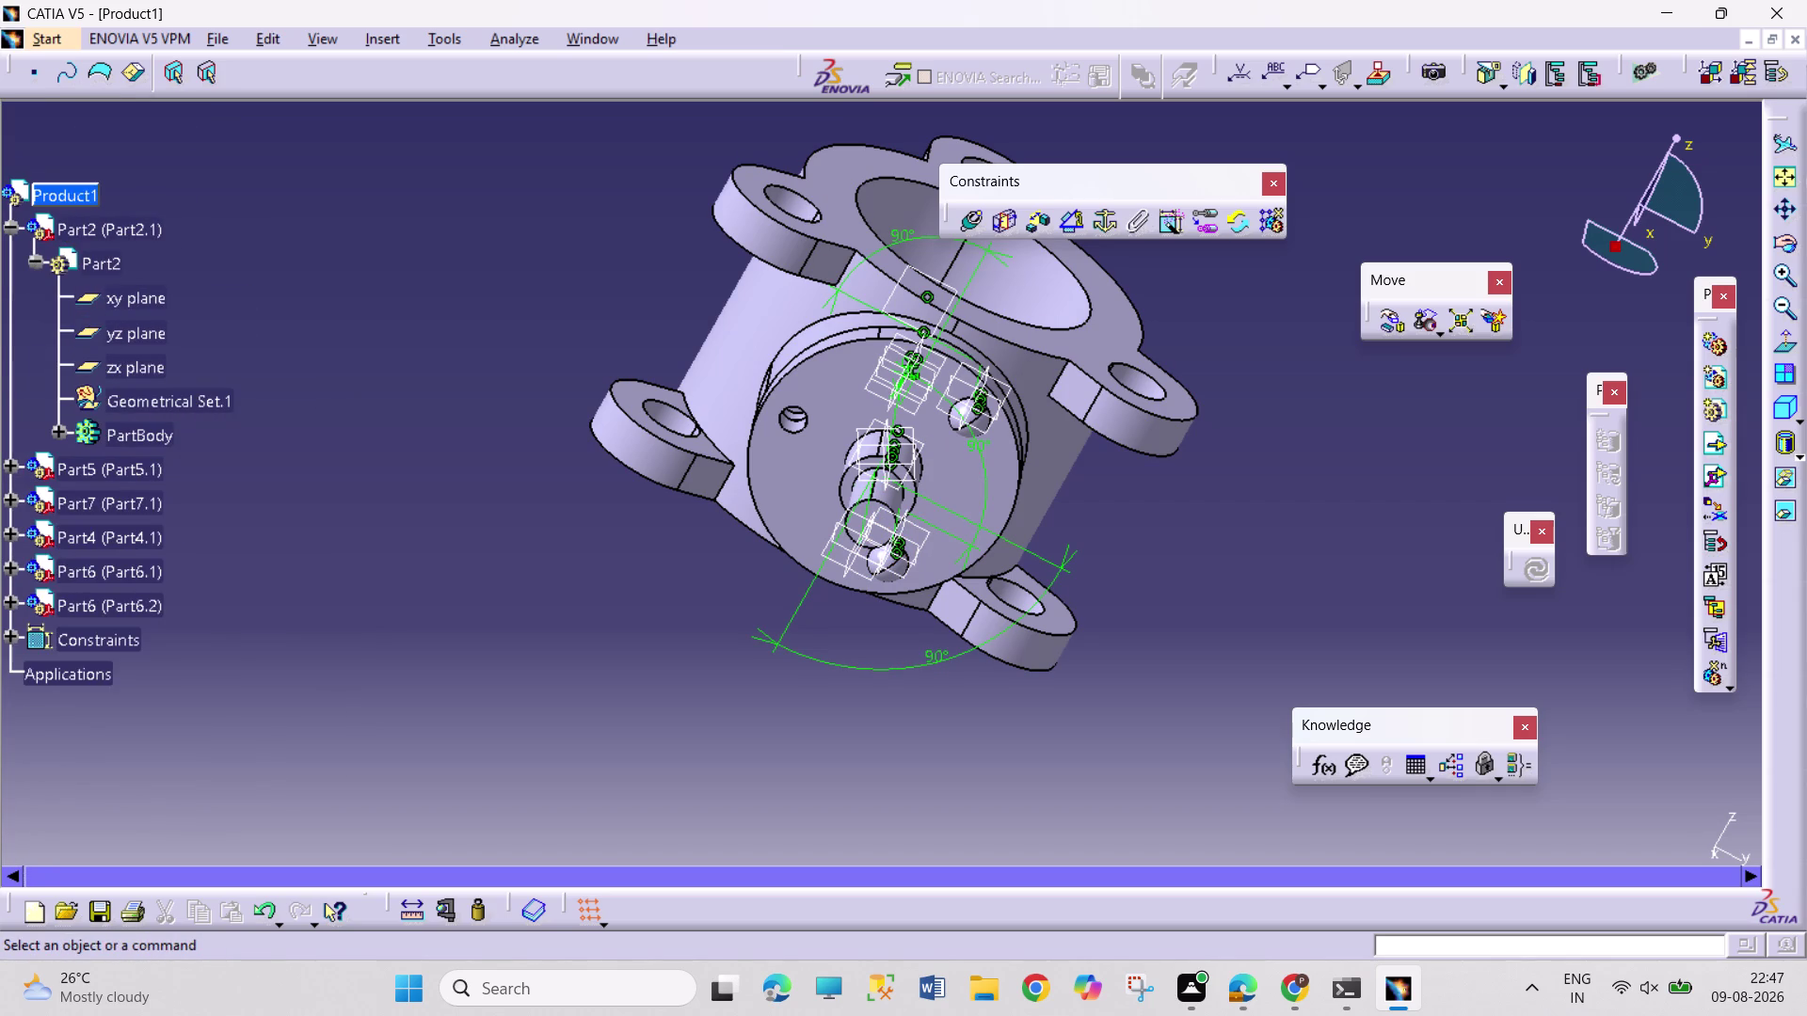
click(13, 233)
right_click(59, 197)
click(166, 592)
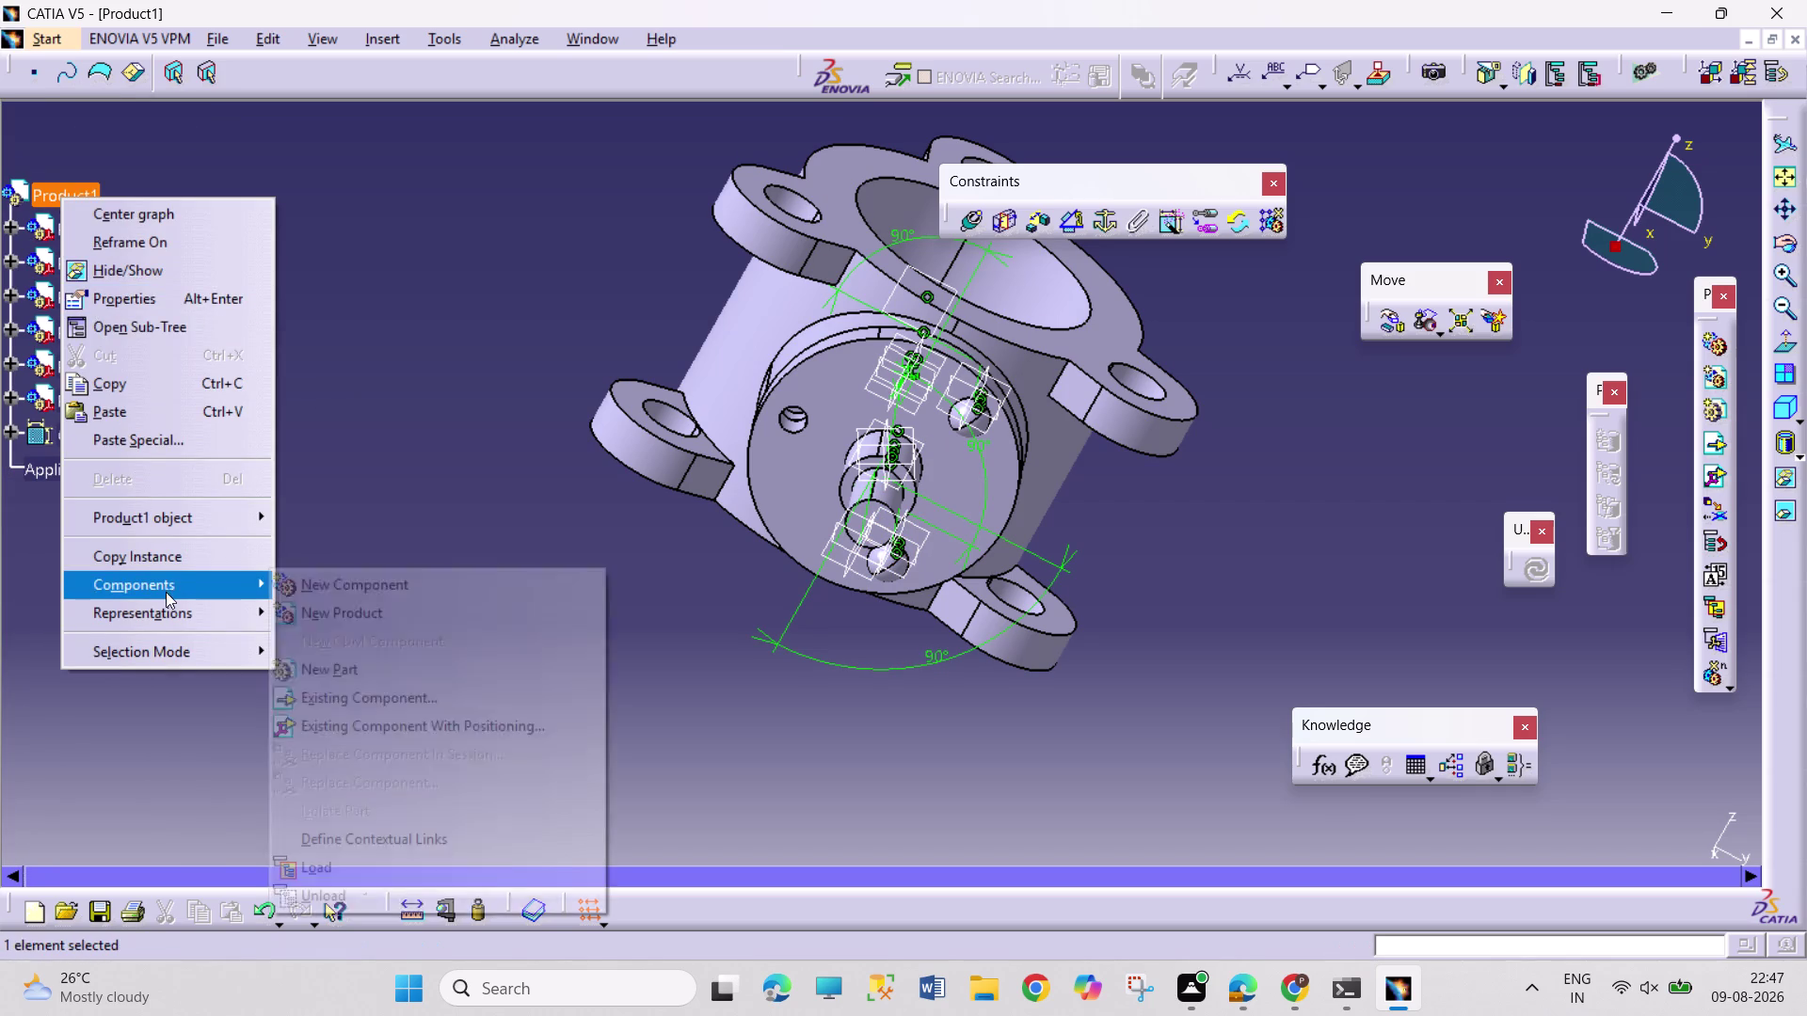
click(485, 702)
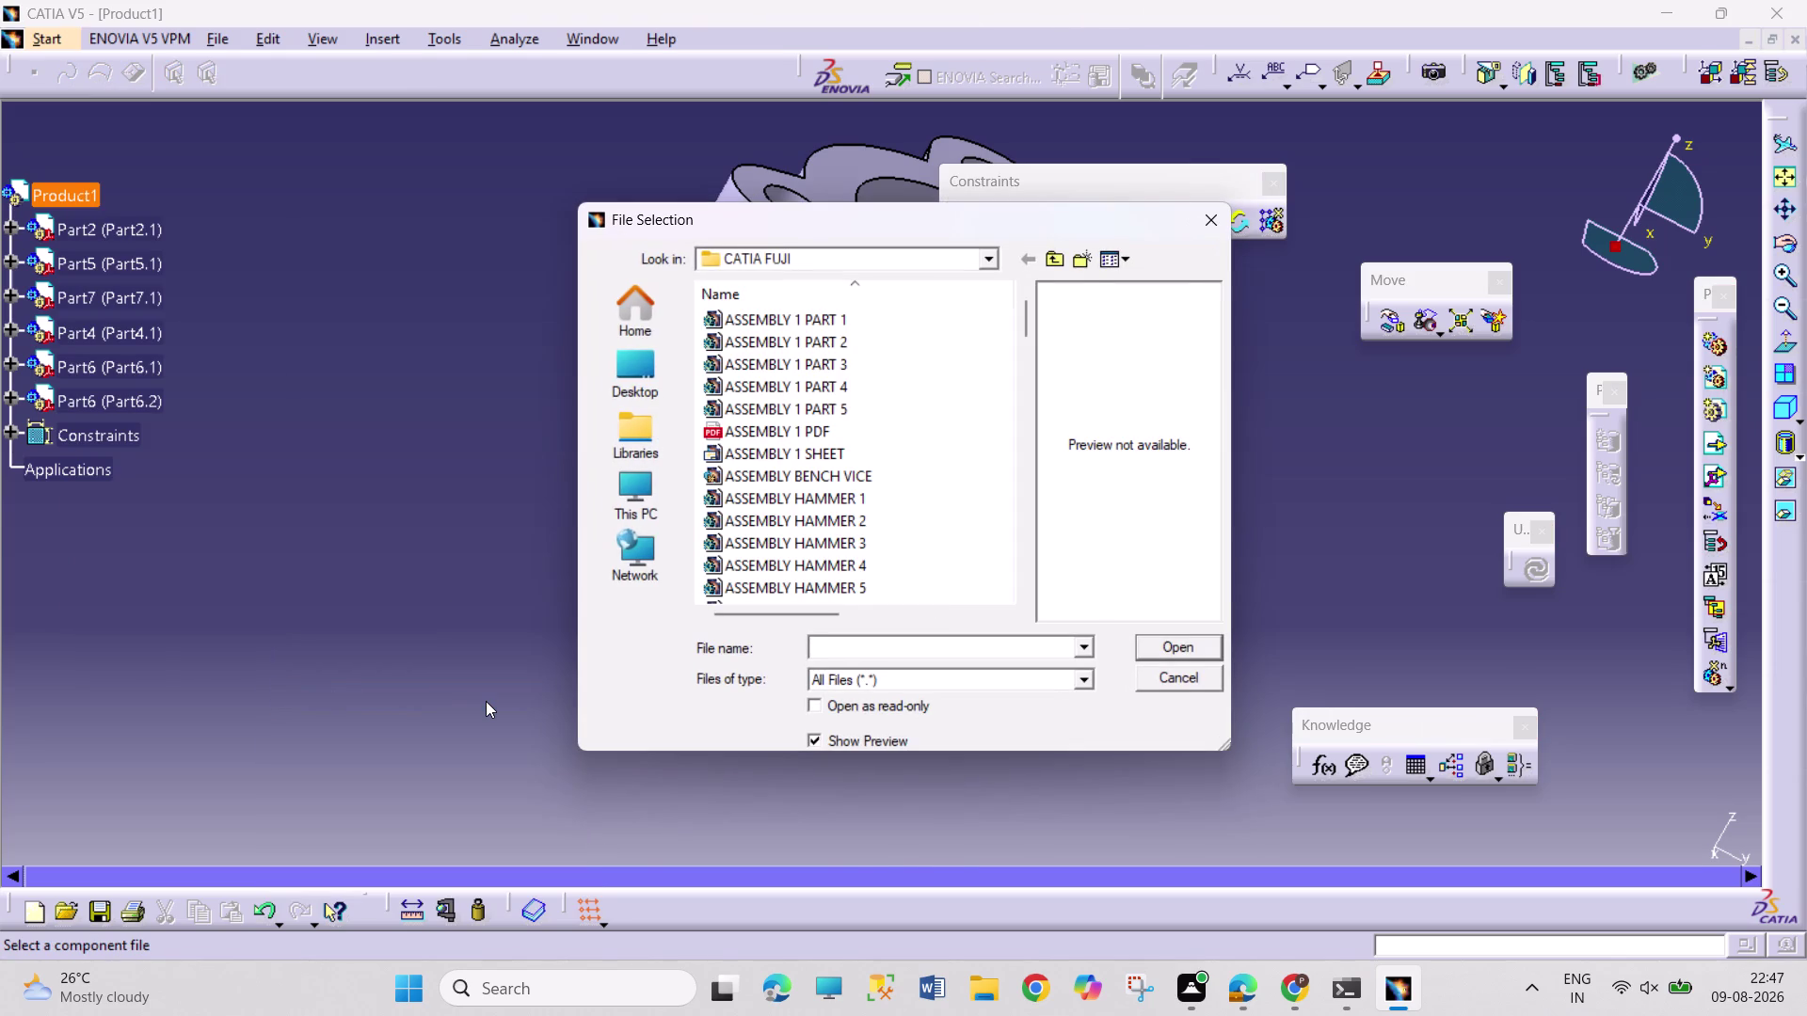
Insert the BUTTERFLY SCREW 6 file into the assembly as Part6.3.
scroll(down, 3)
scroll(up, 3)
scroll(down, 3)
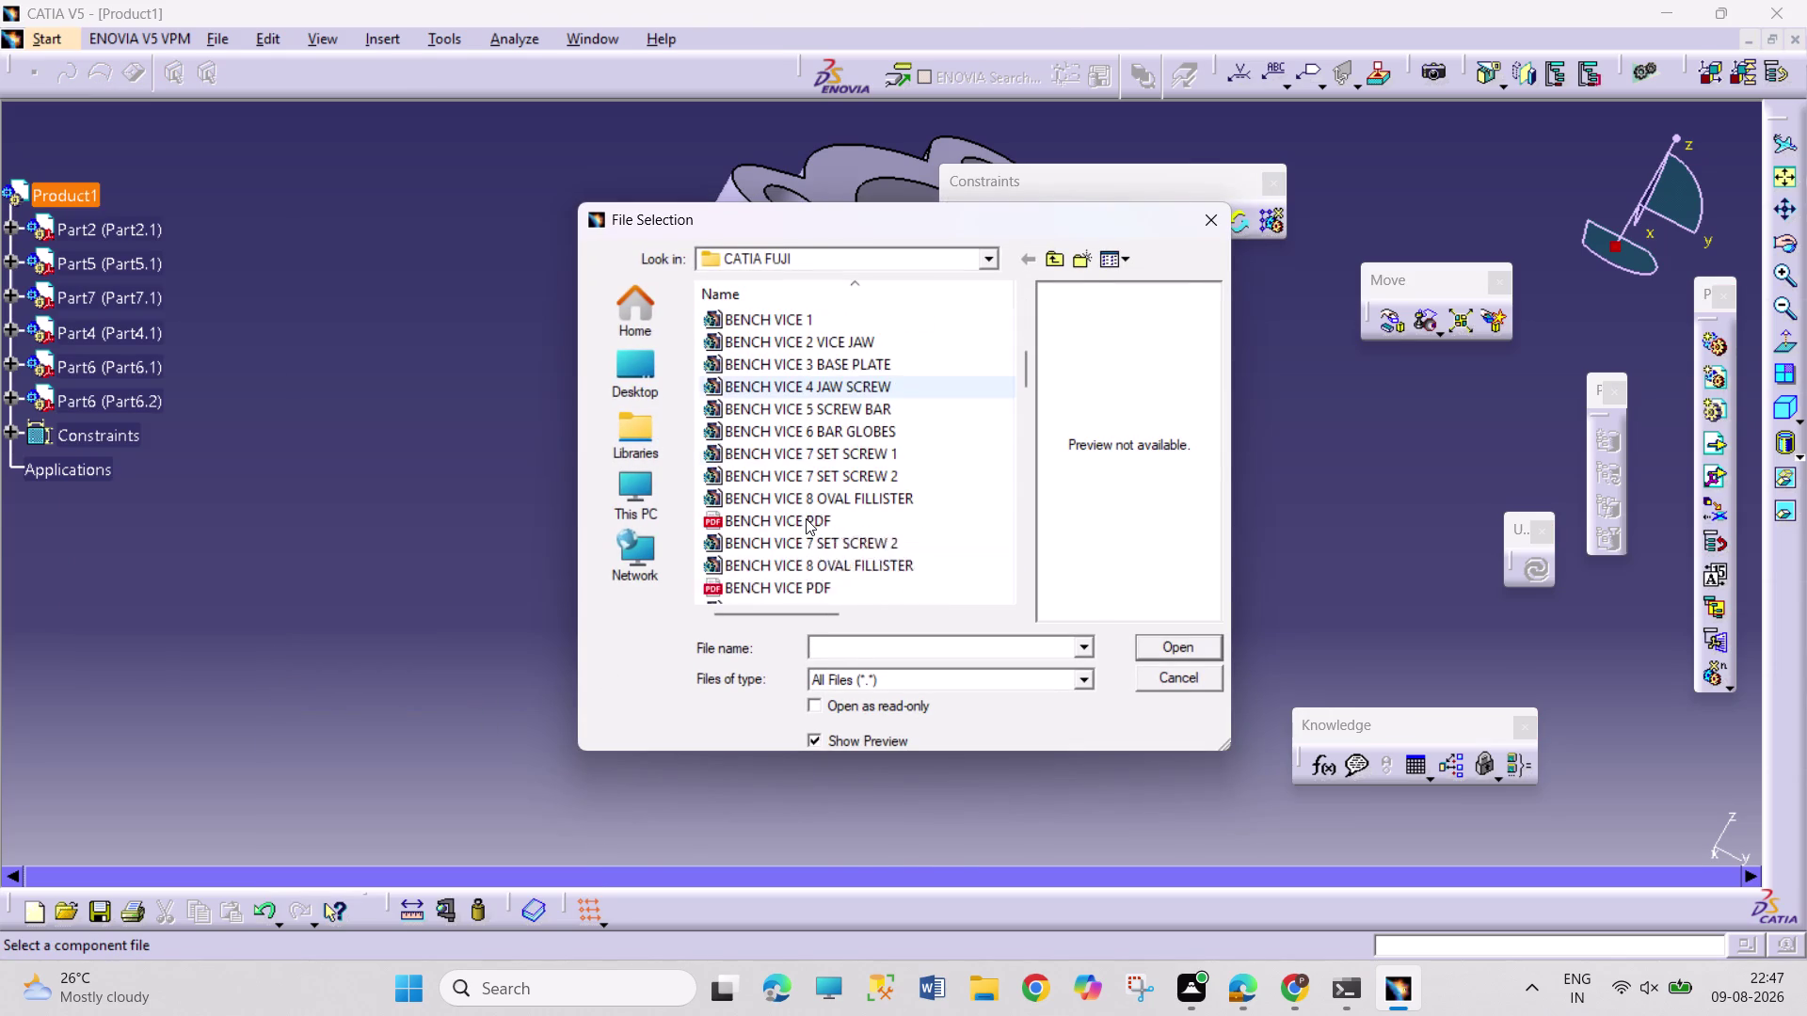
scroll(down, 3)
scroll(down, 3)
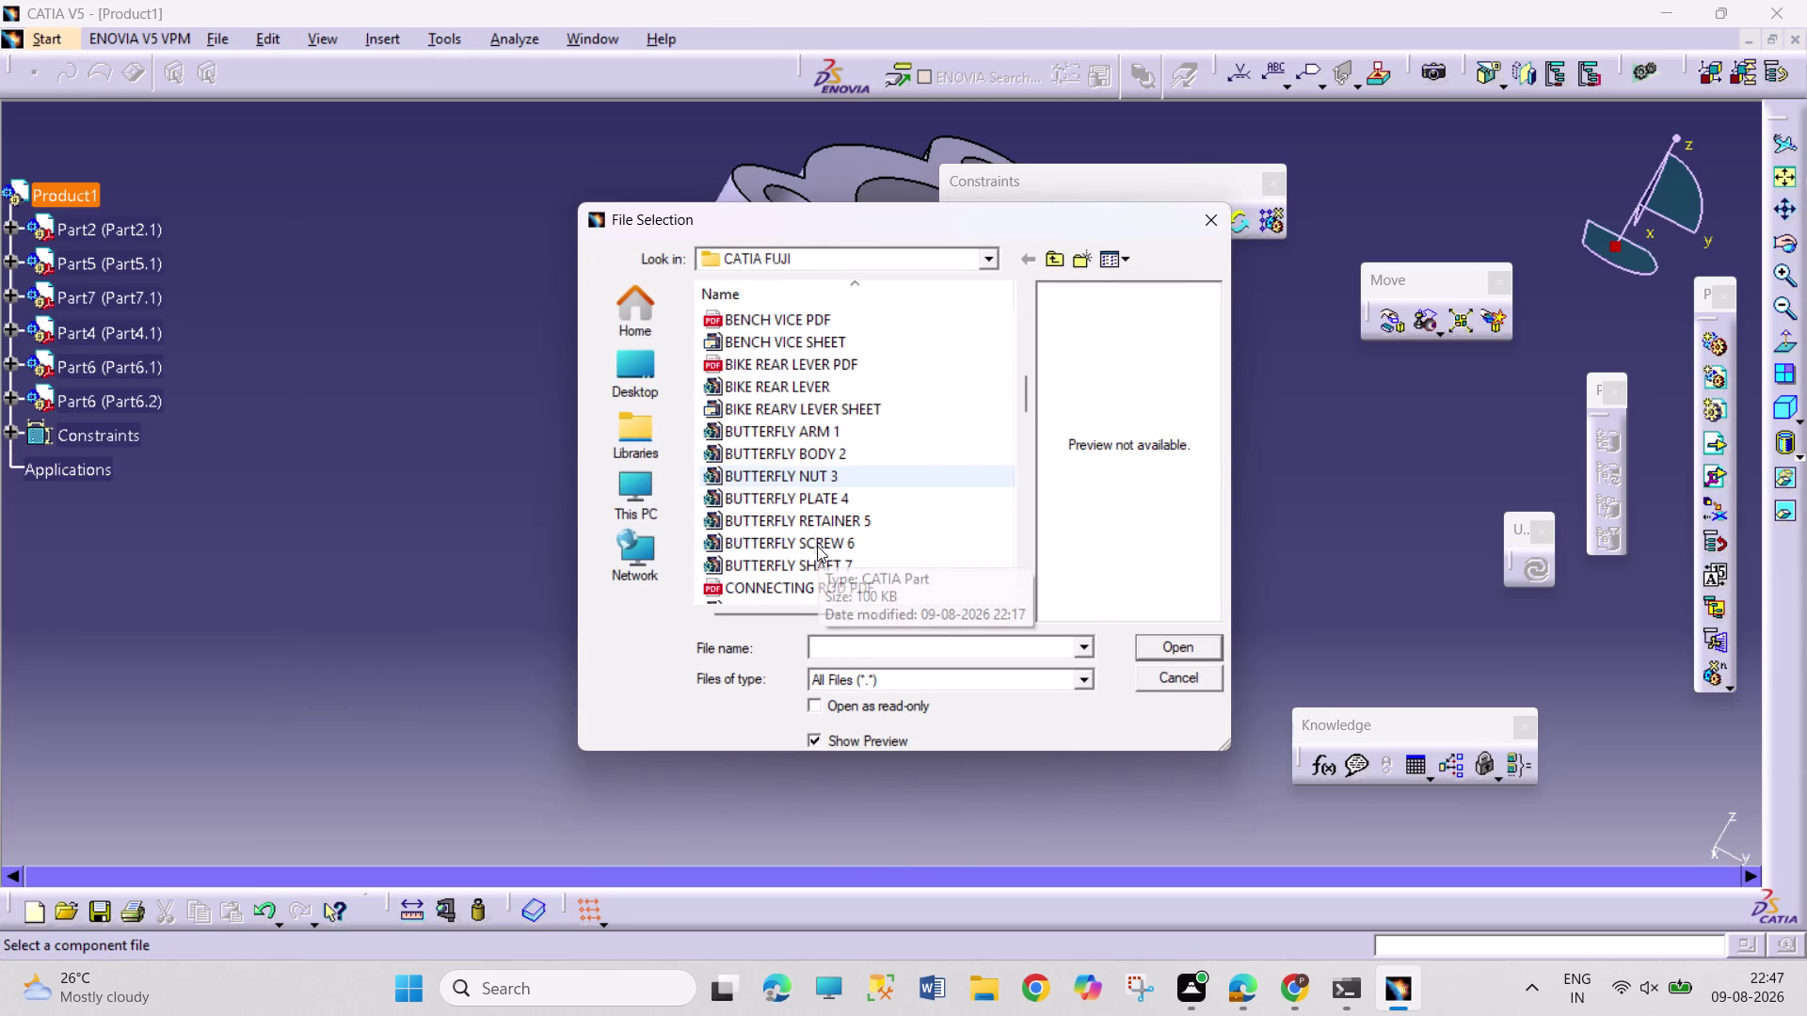
click(884, 552)
click(1189, 642)
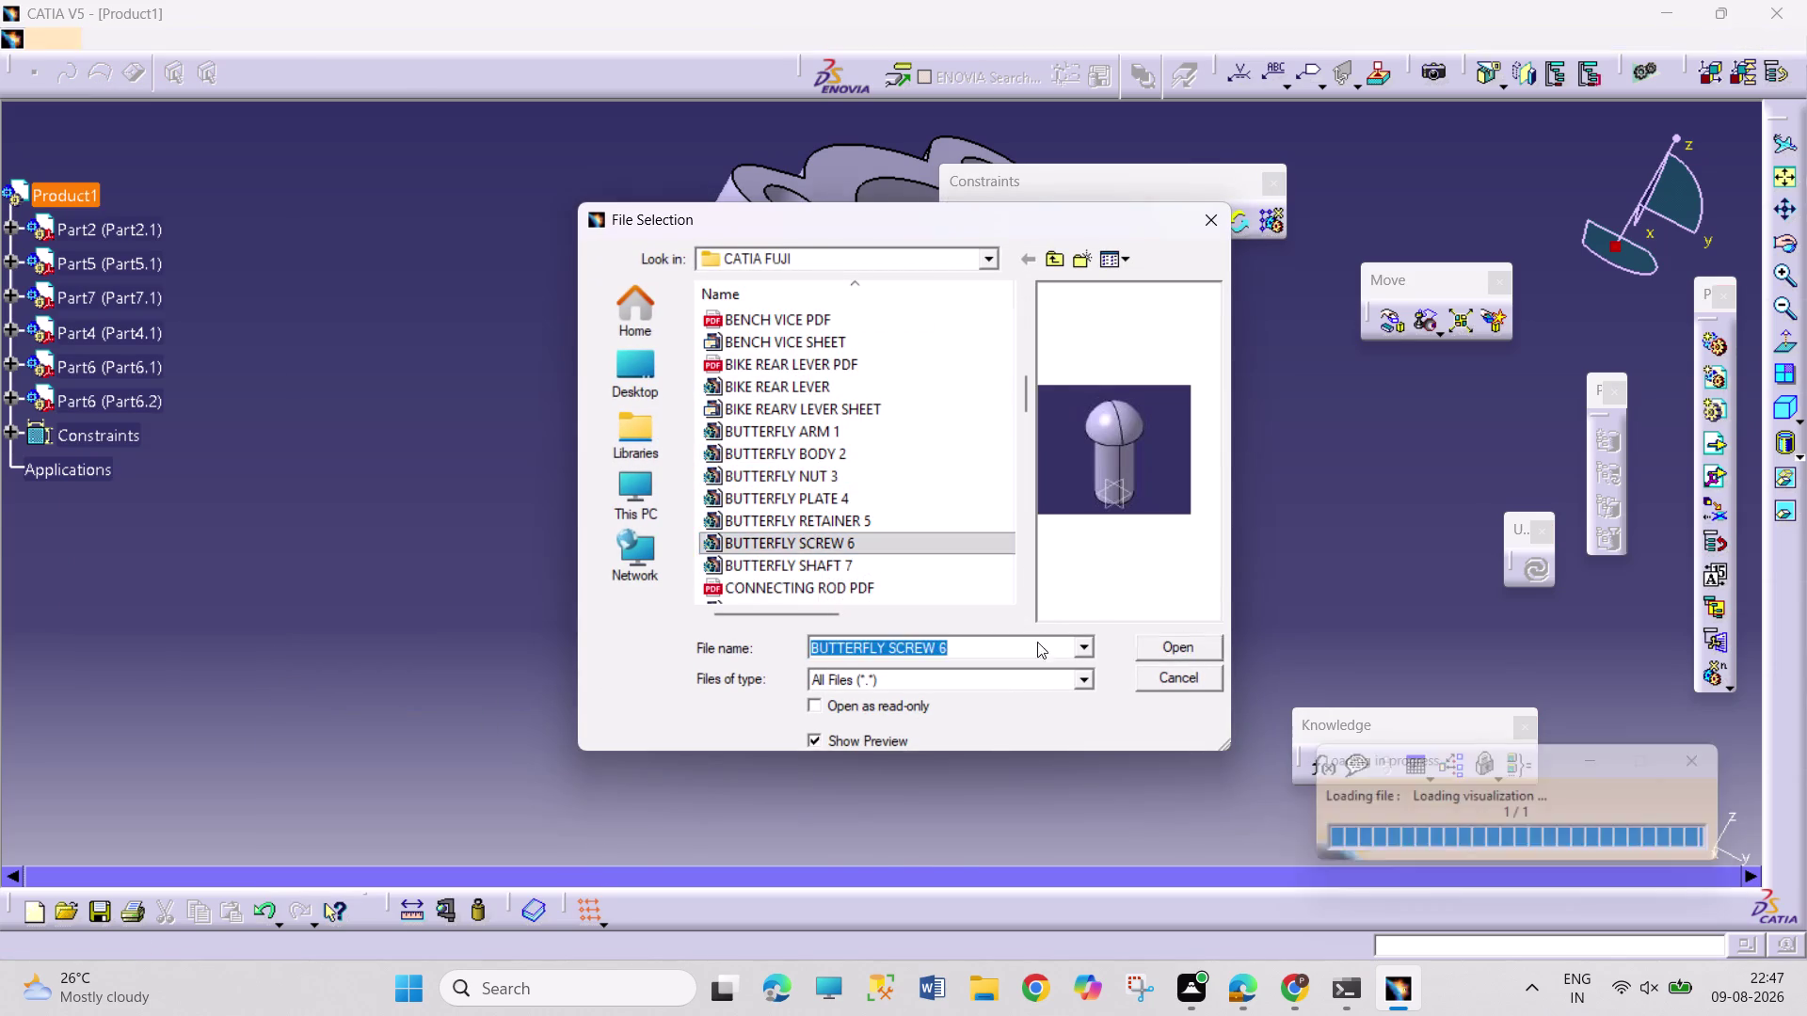
Rotate the view toward the valve body and start free component manipulation.
middle_drag(1165, 535, 1015, 565)
right_drag(1165, 533, 1015, 564)
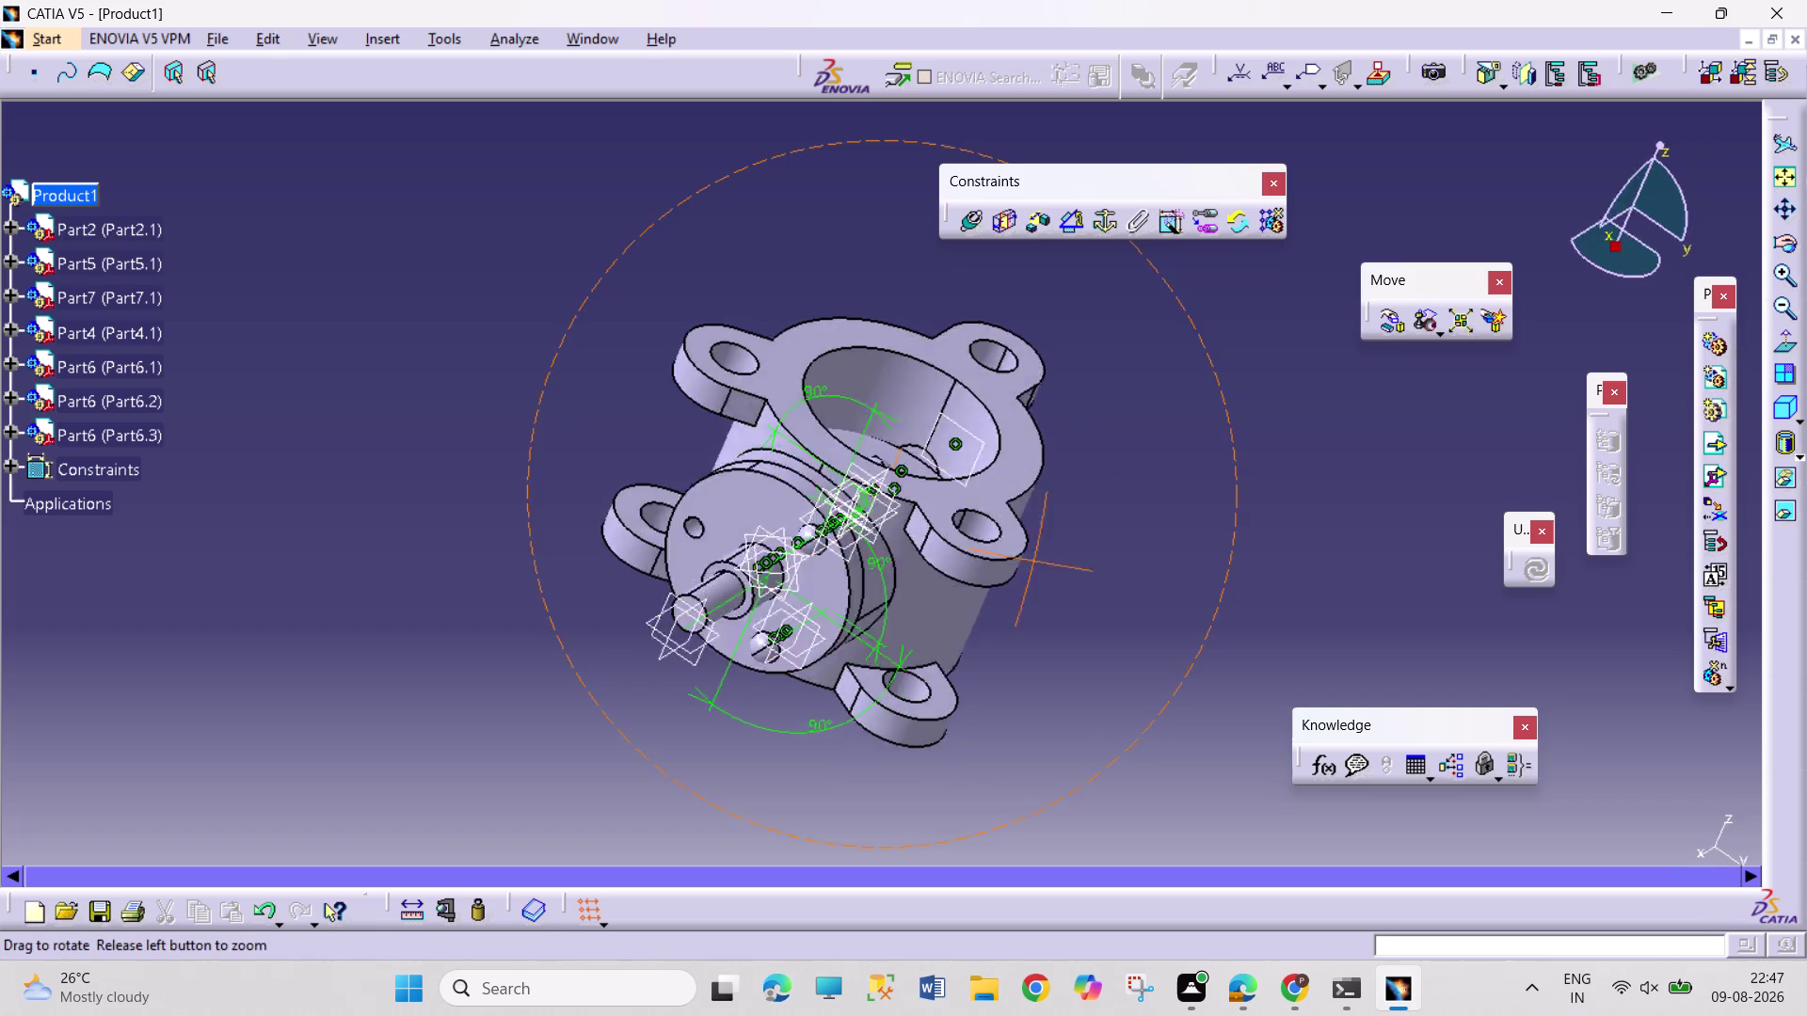
middle_drag(1016, 564, 790, 611)
right_drag(1015, 565, 789, 610)
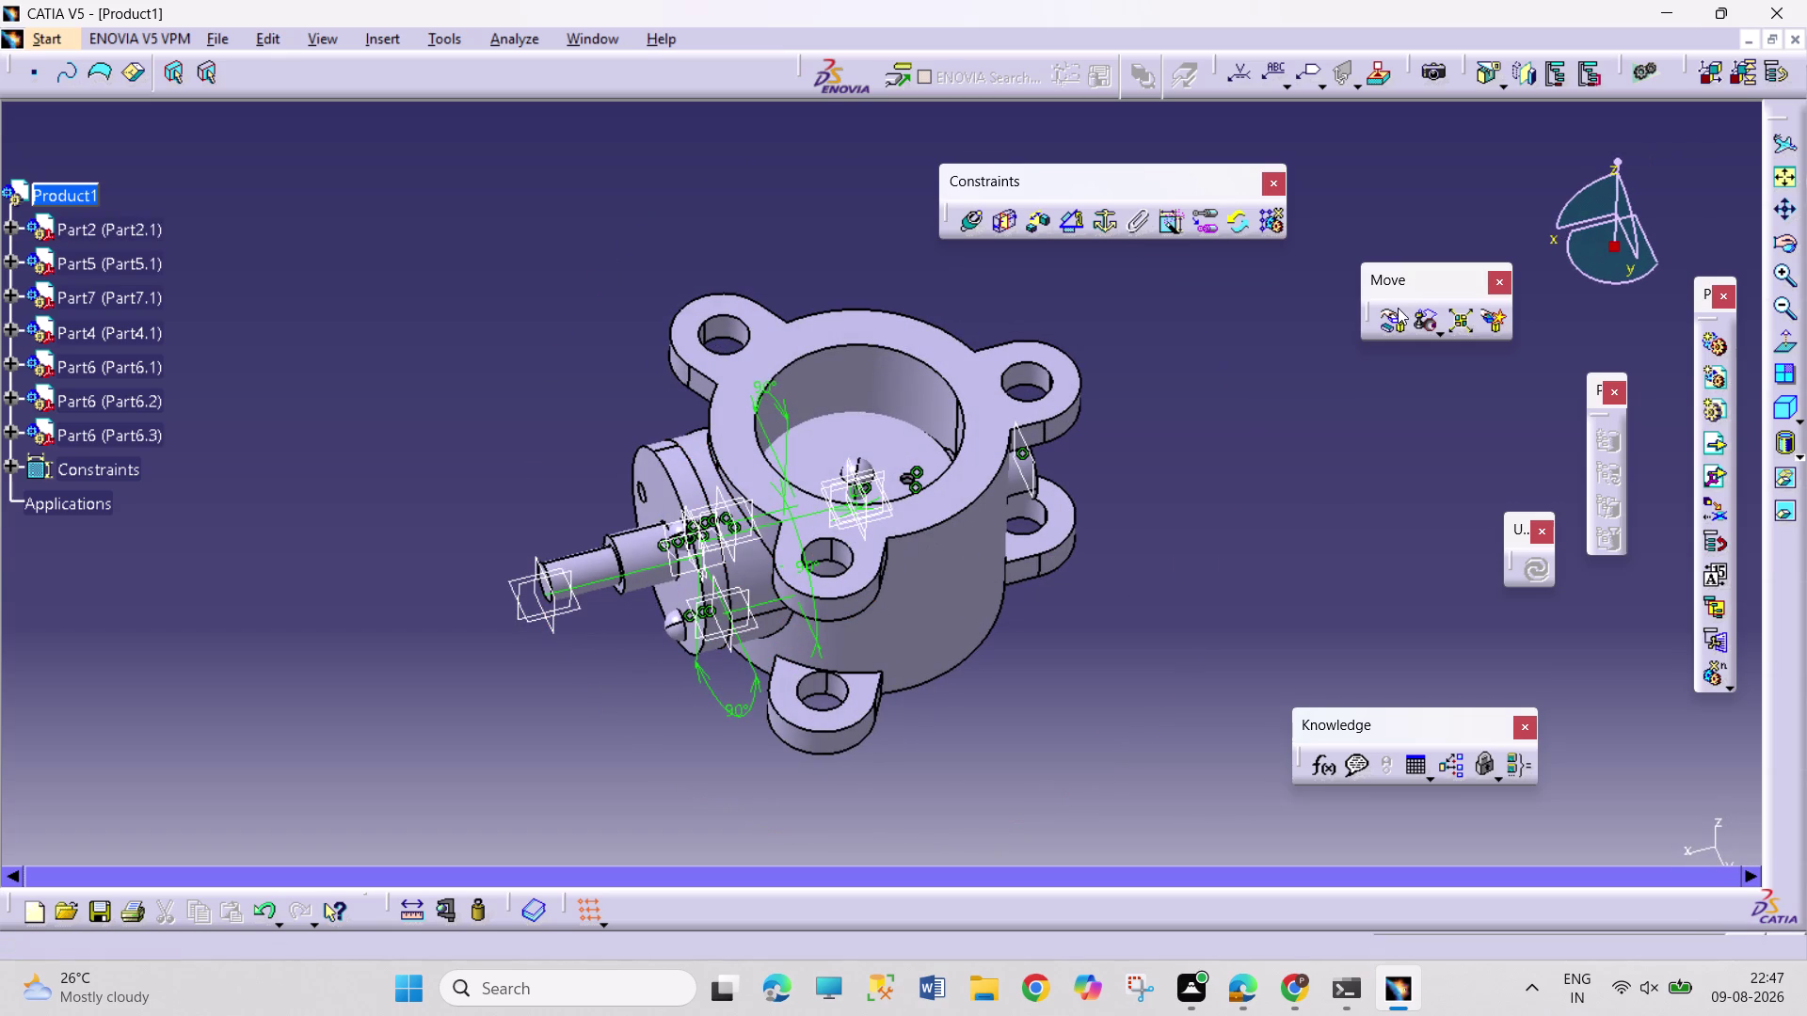
click(1397, 307)
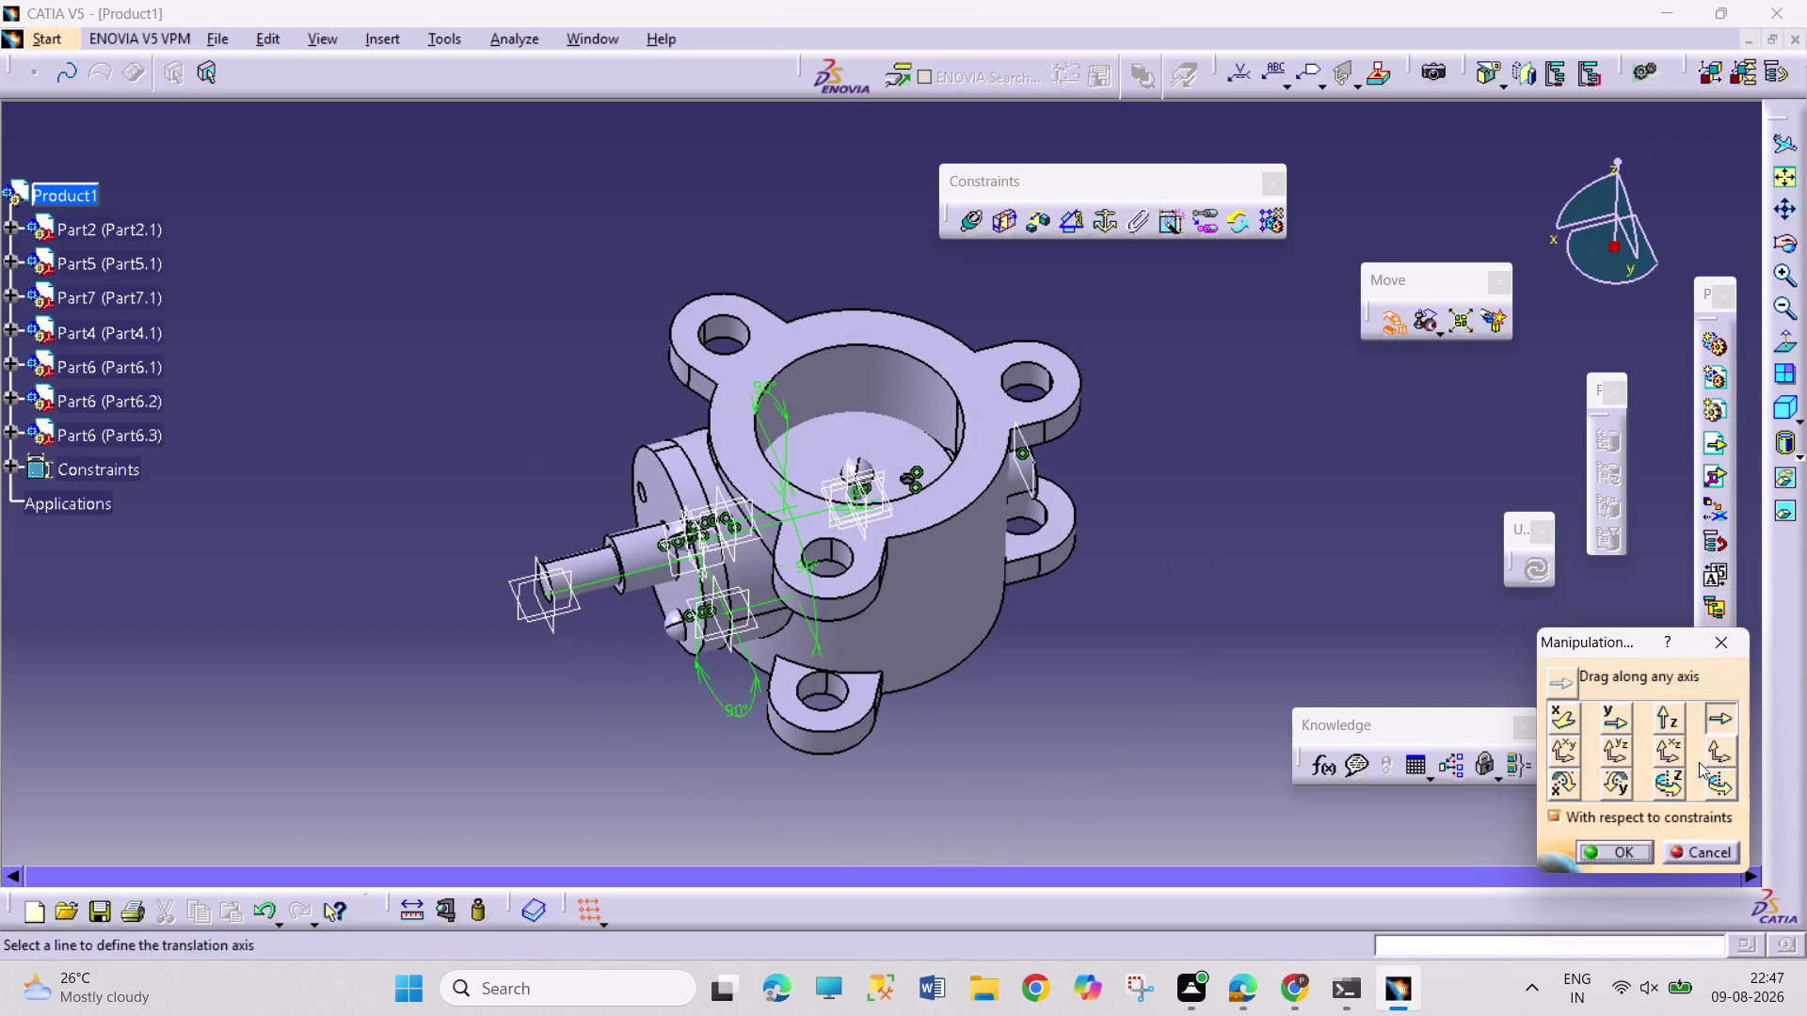
Lift the new screw Part6.3 vertically above the valve body.
click(880, 472)
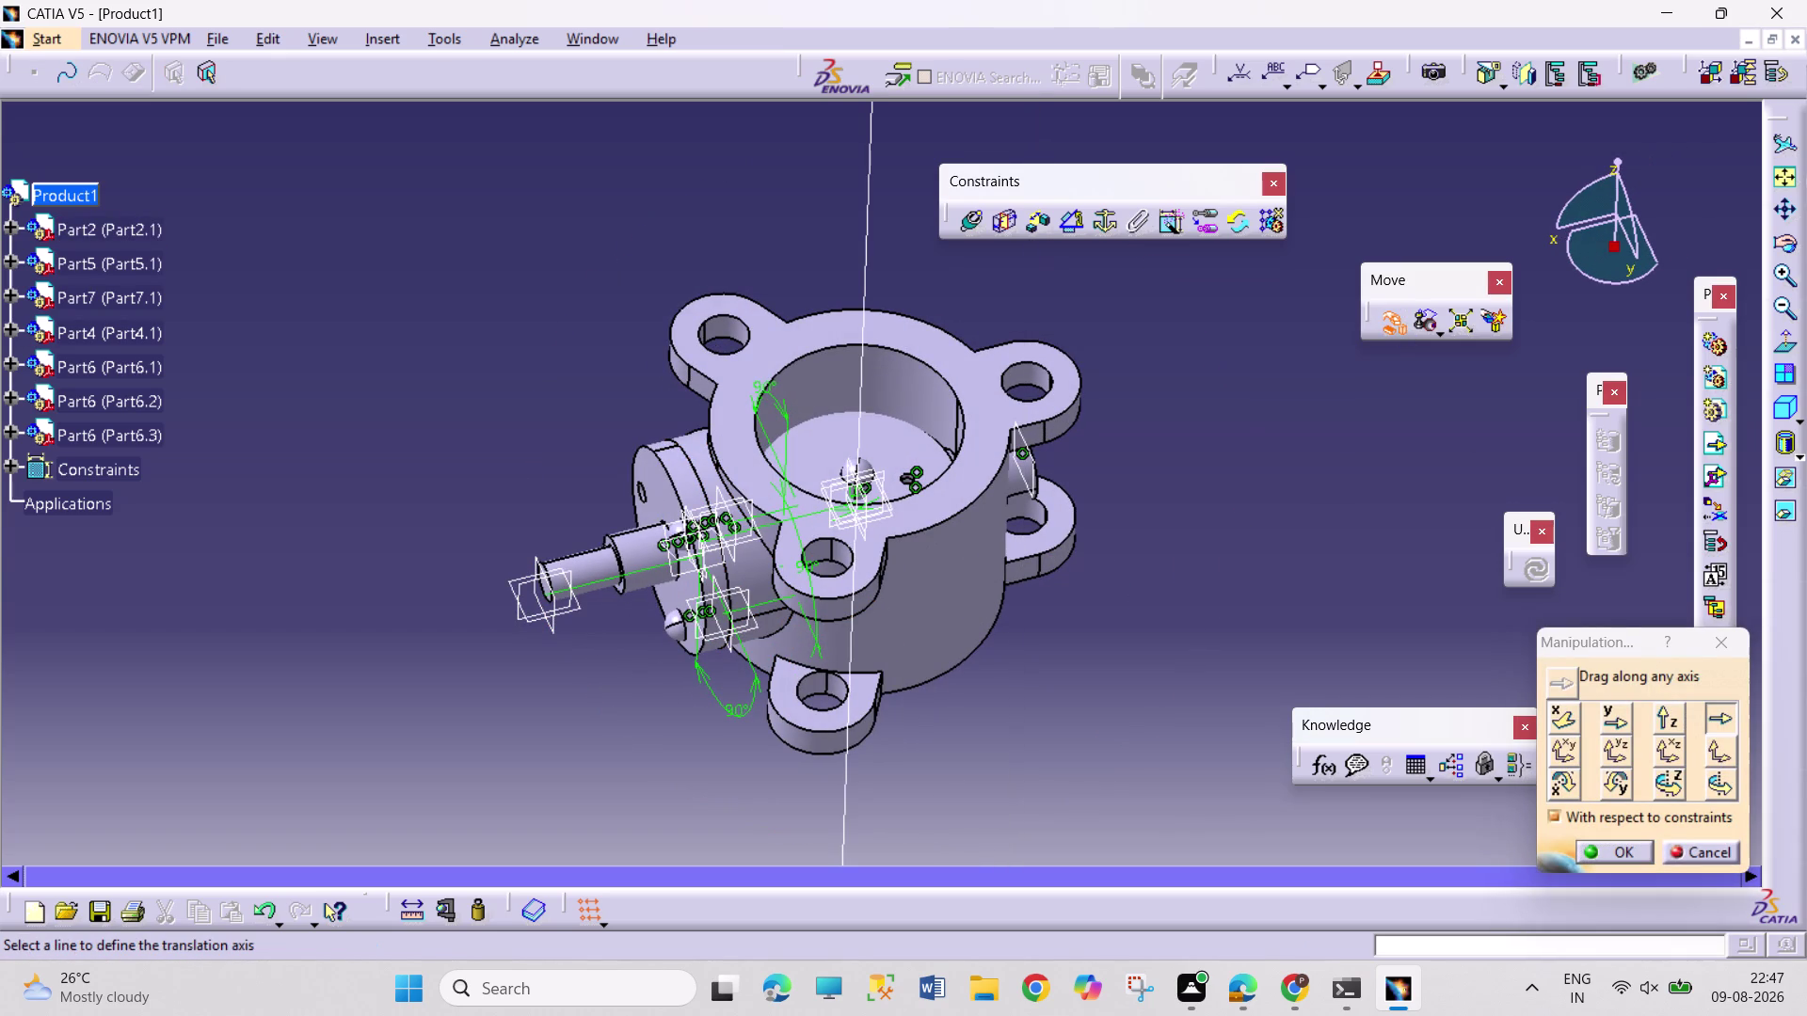
click(953, 524)
drag(856, 468, 860, 378)
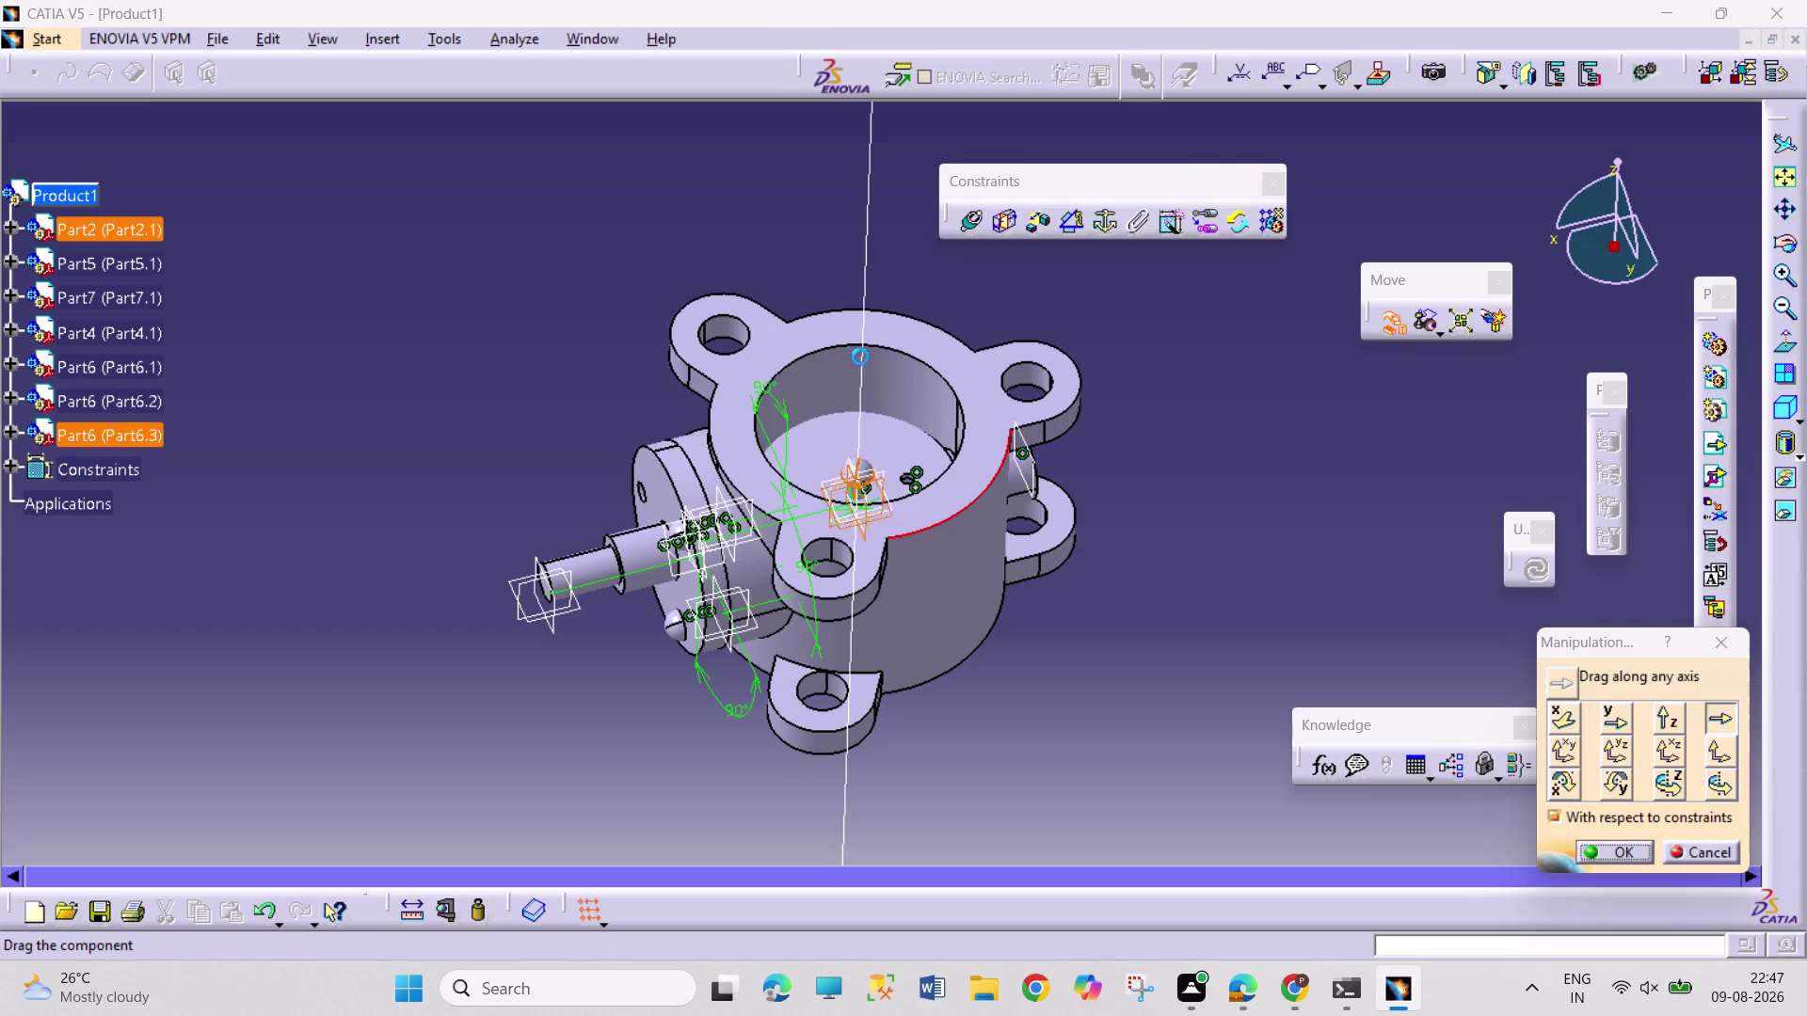
drag(860, 377, 858, 247)
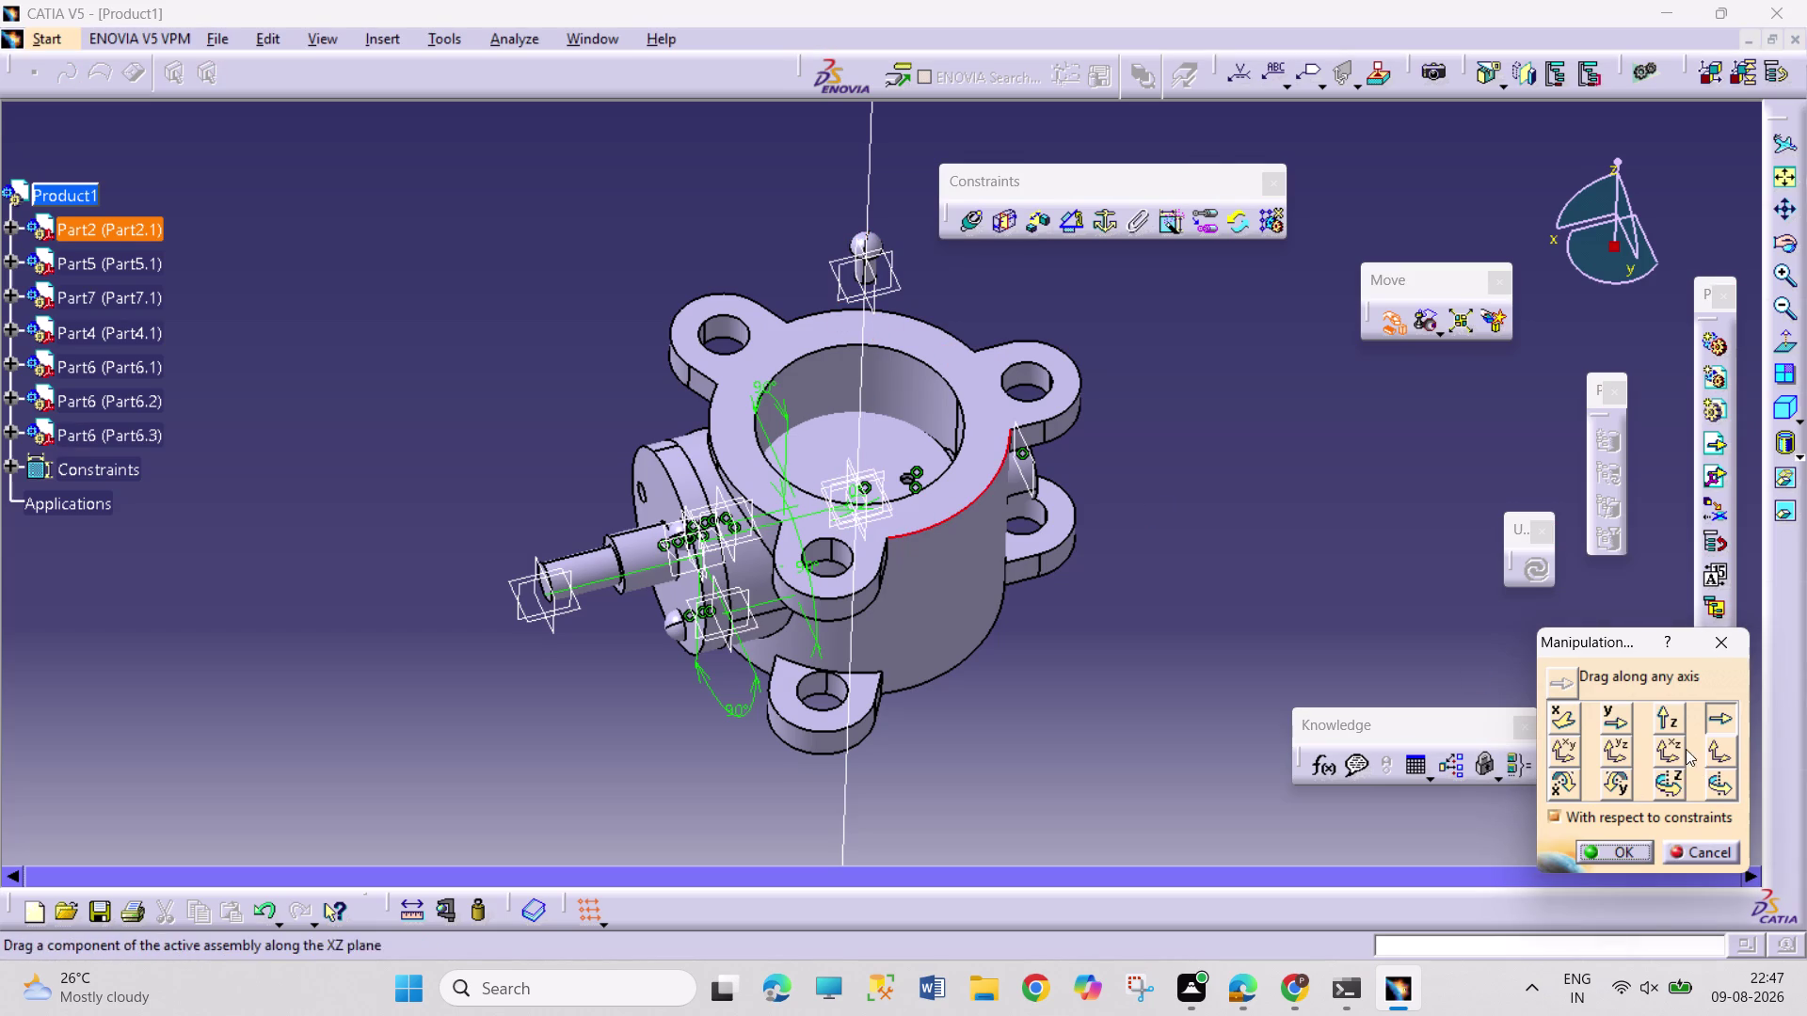
Slide the screw along a horizontal edge to the left of the body.
click(1676, 719)
click(1707, 717)
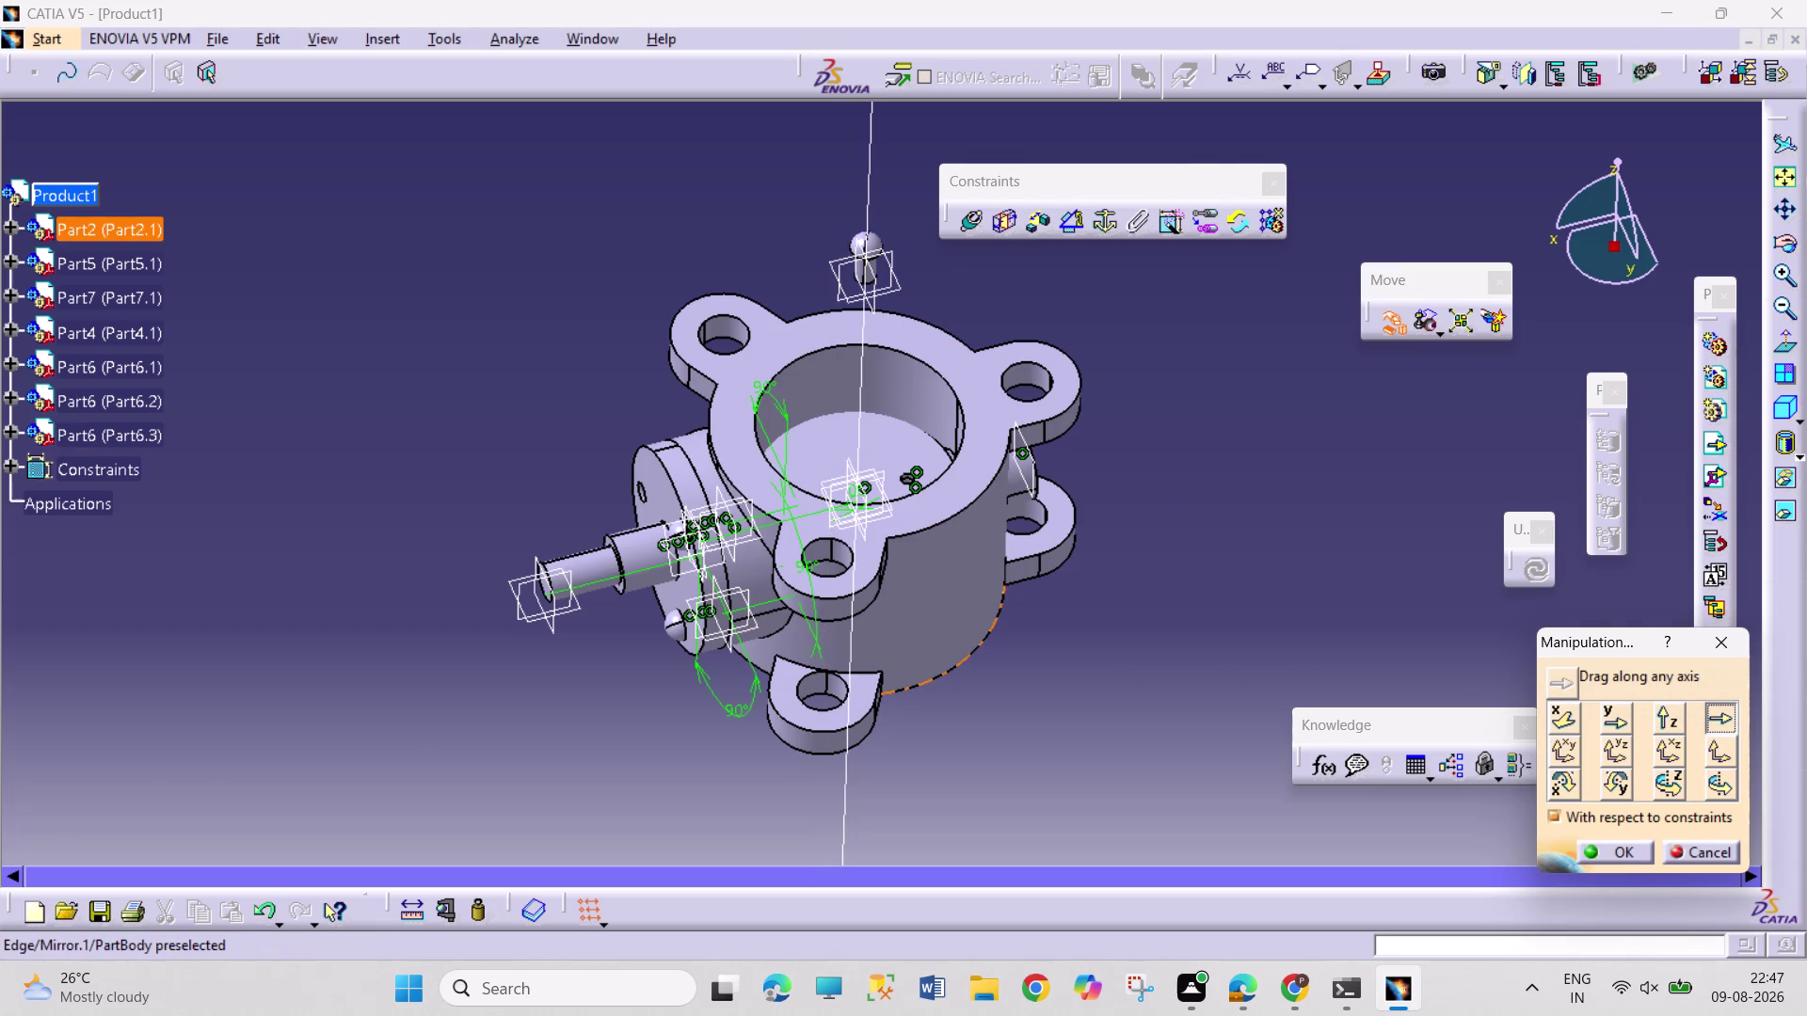
click(1049, 526)
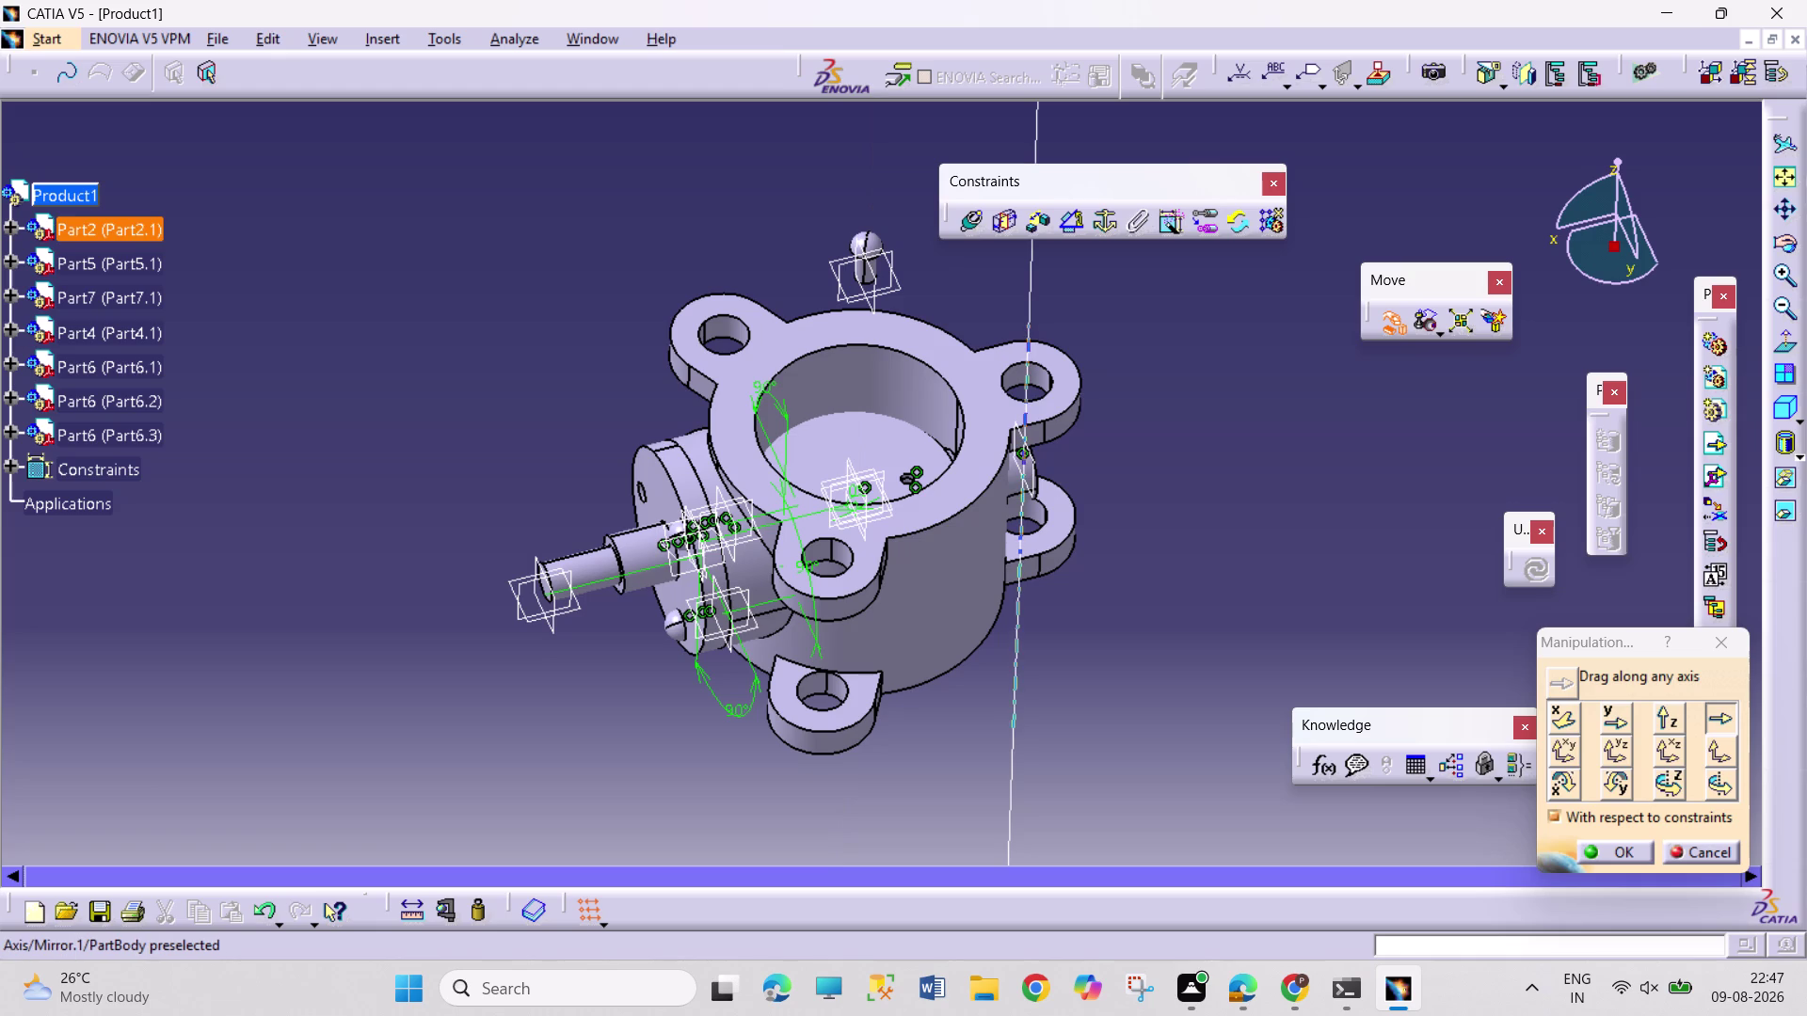
click(1027, 554)
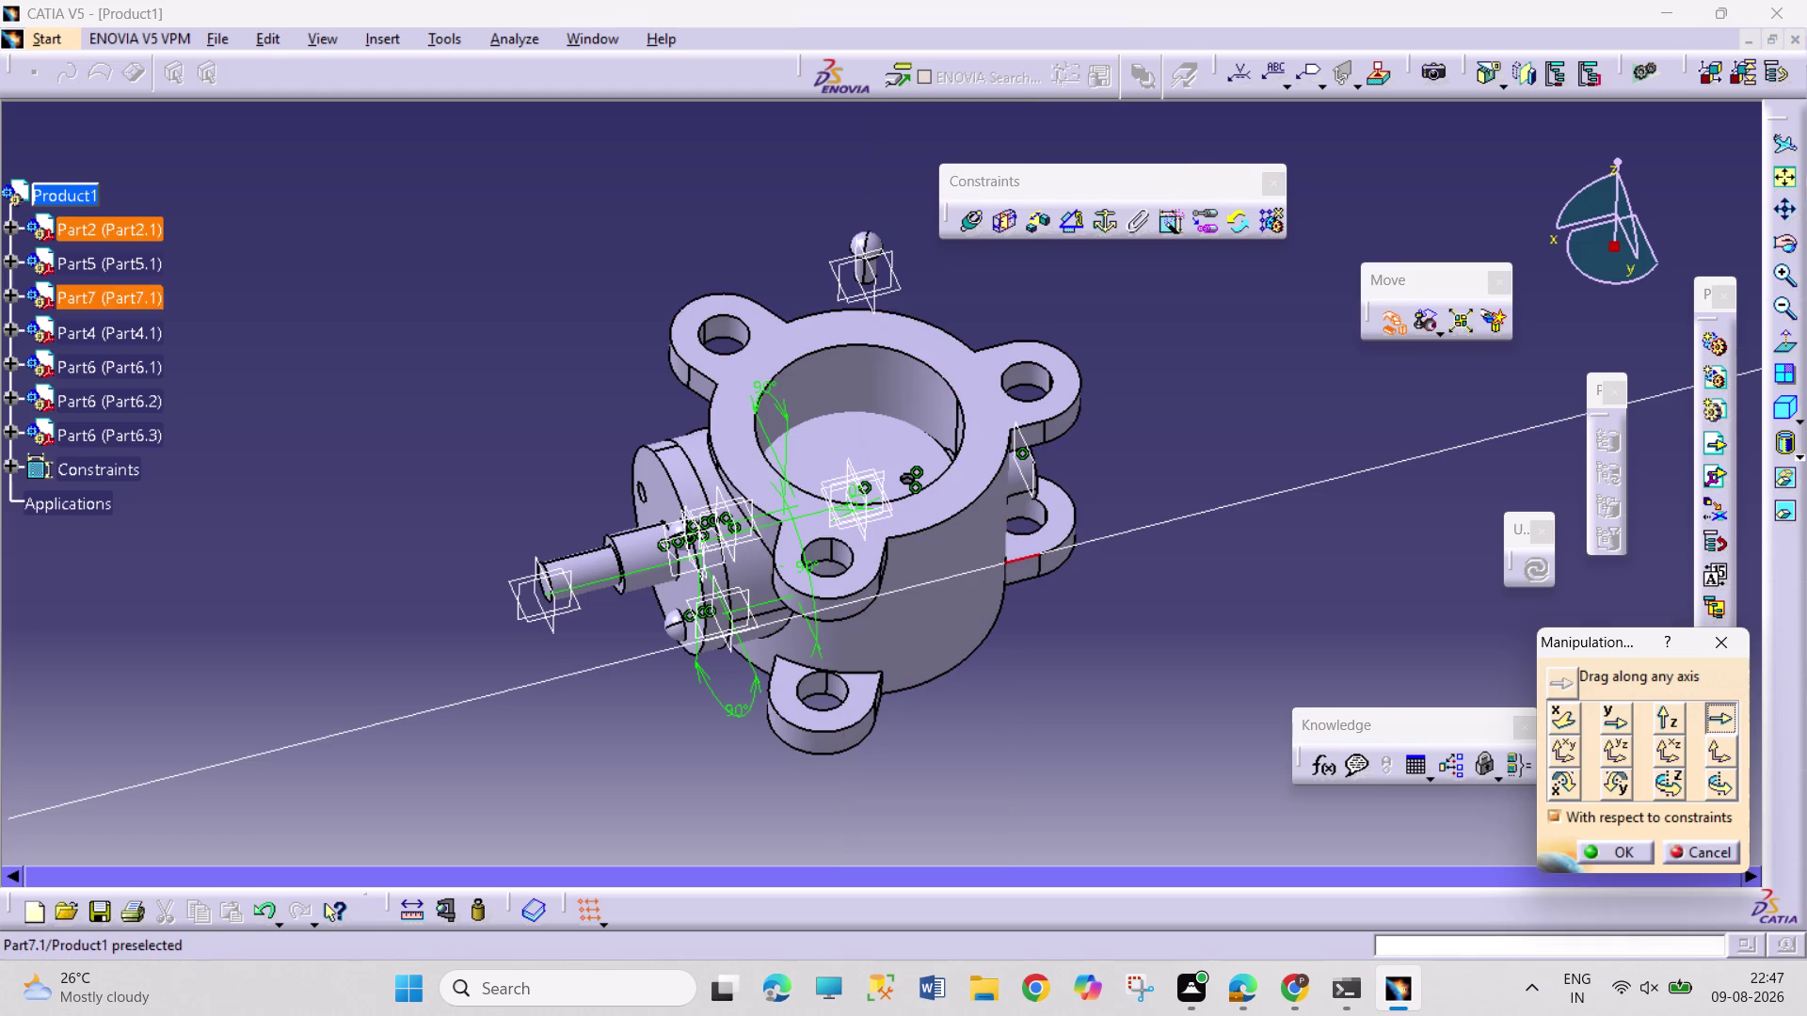
drag(869, 252, 518, 458)
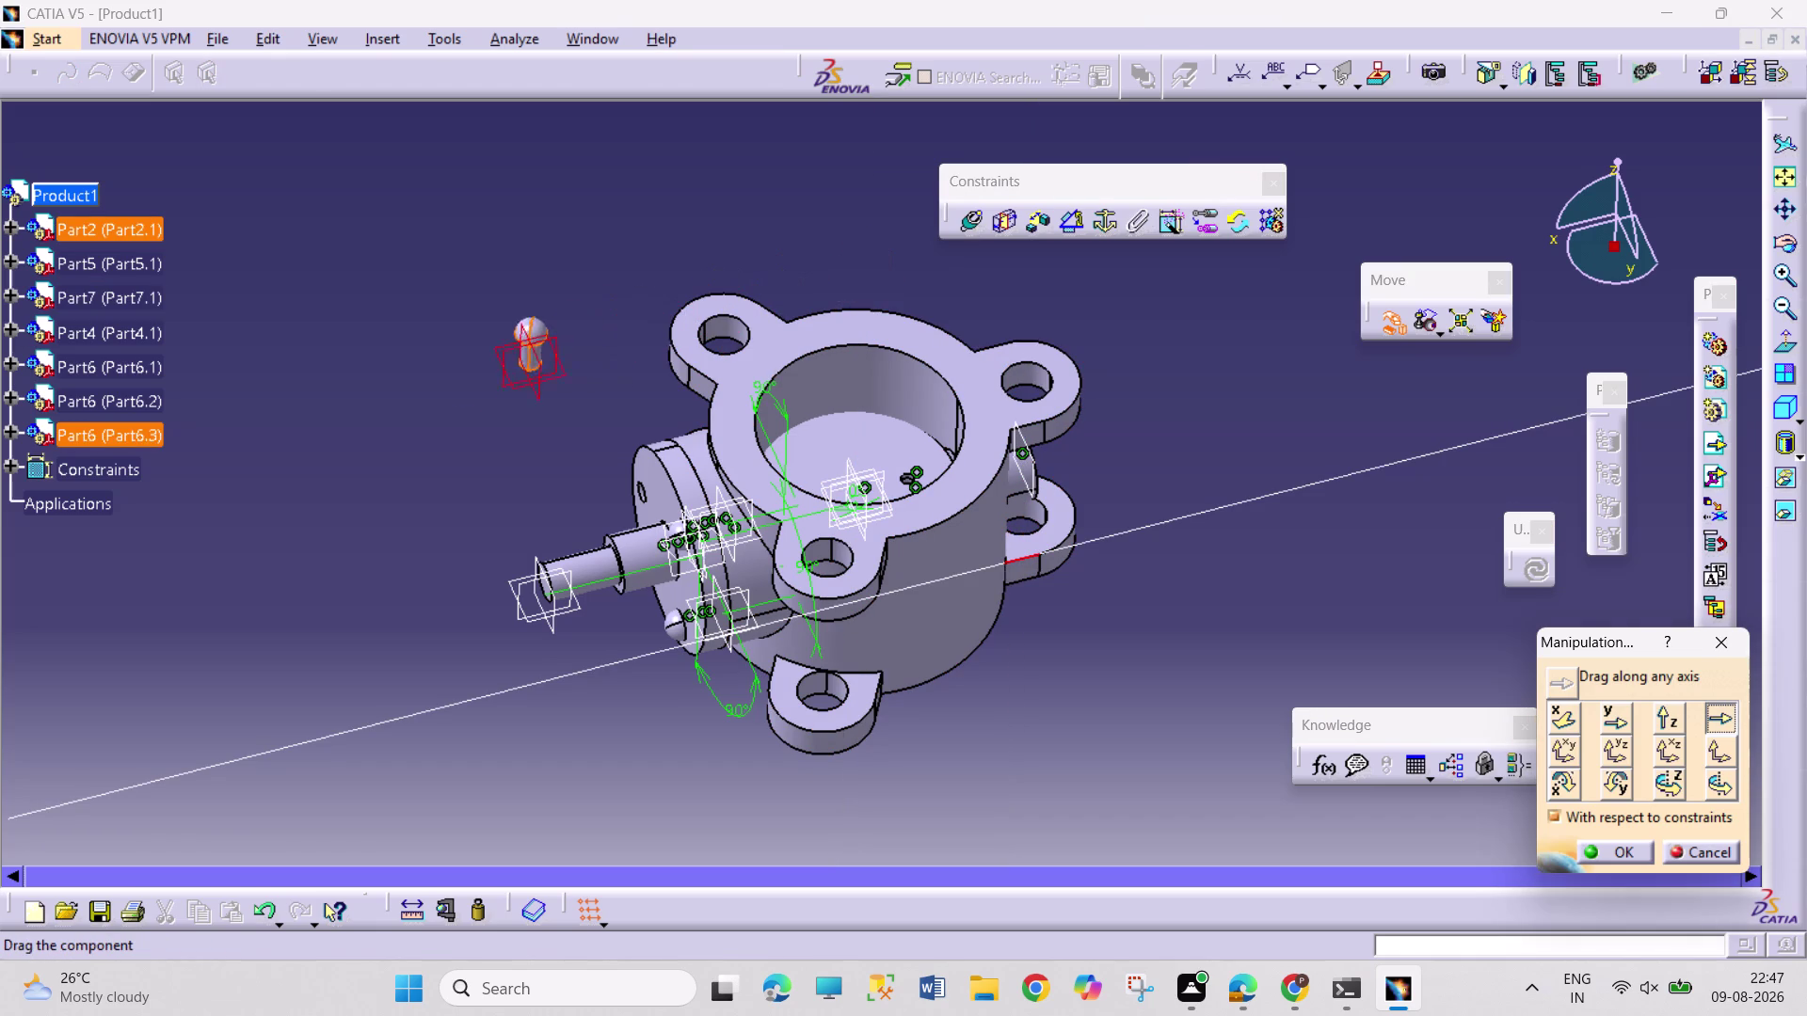
drag(517, 458, 397, 543)
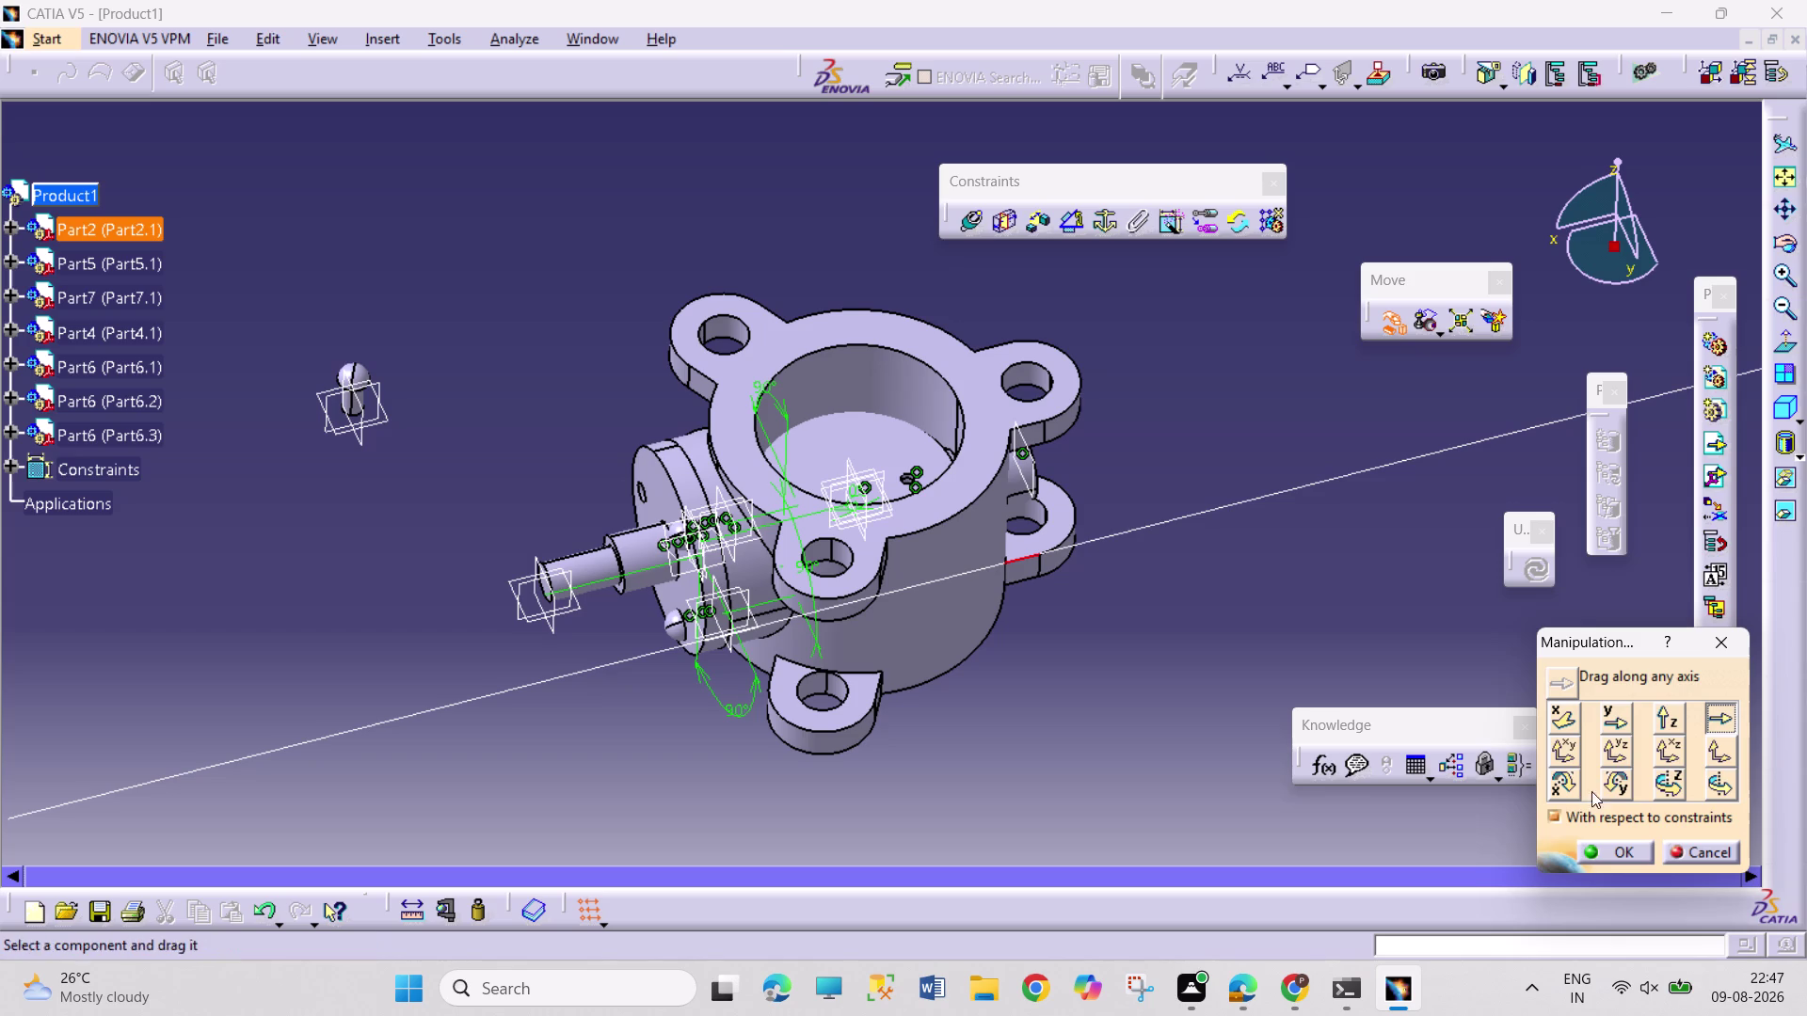
Turn the screw about a chosen axis toward the upper left and accept the position.
click(1724, 781)
click(1016, 553)
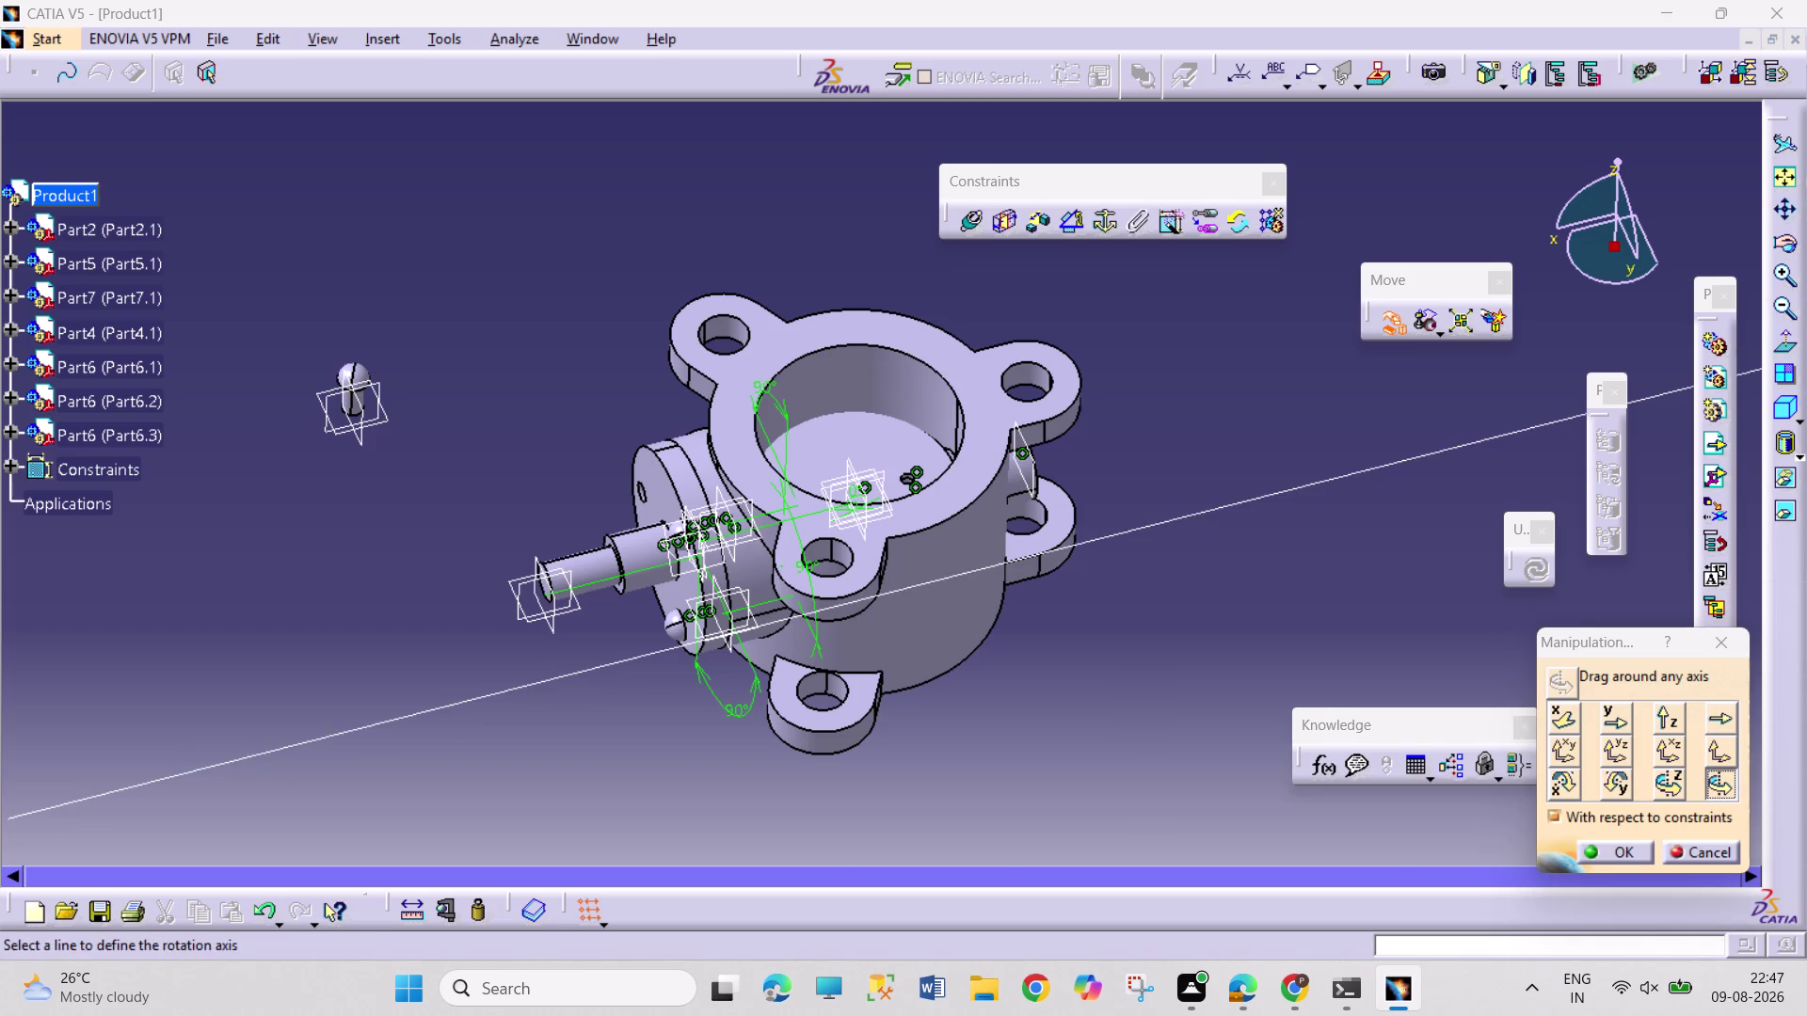
click(1020, 560)
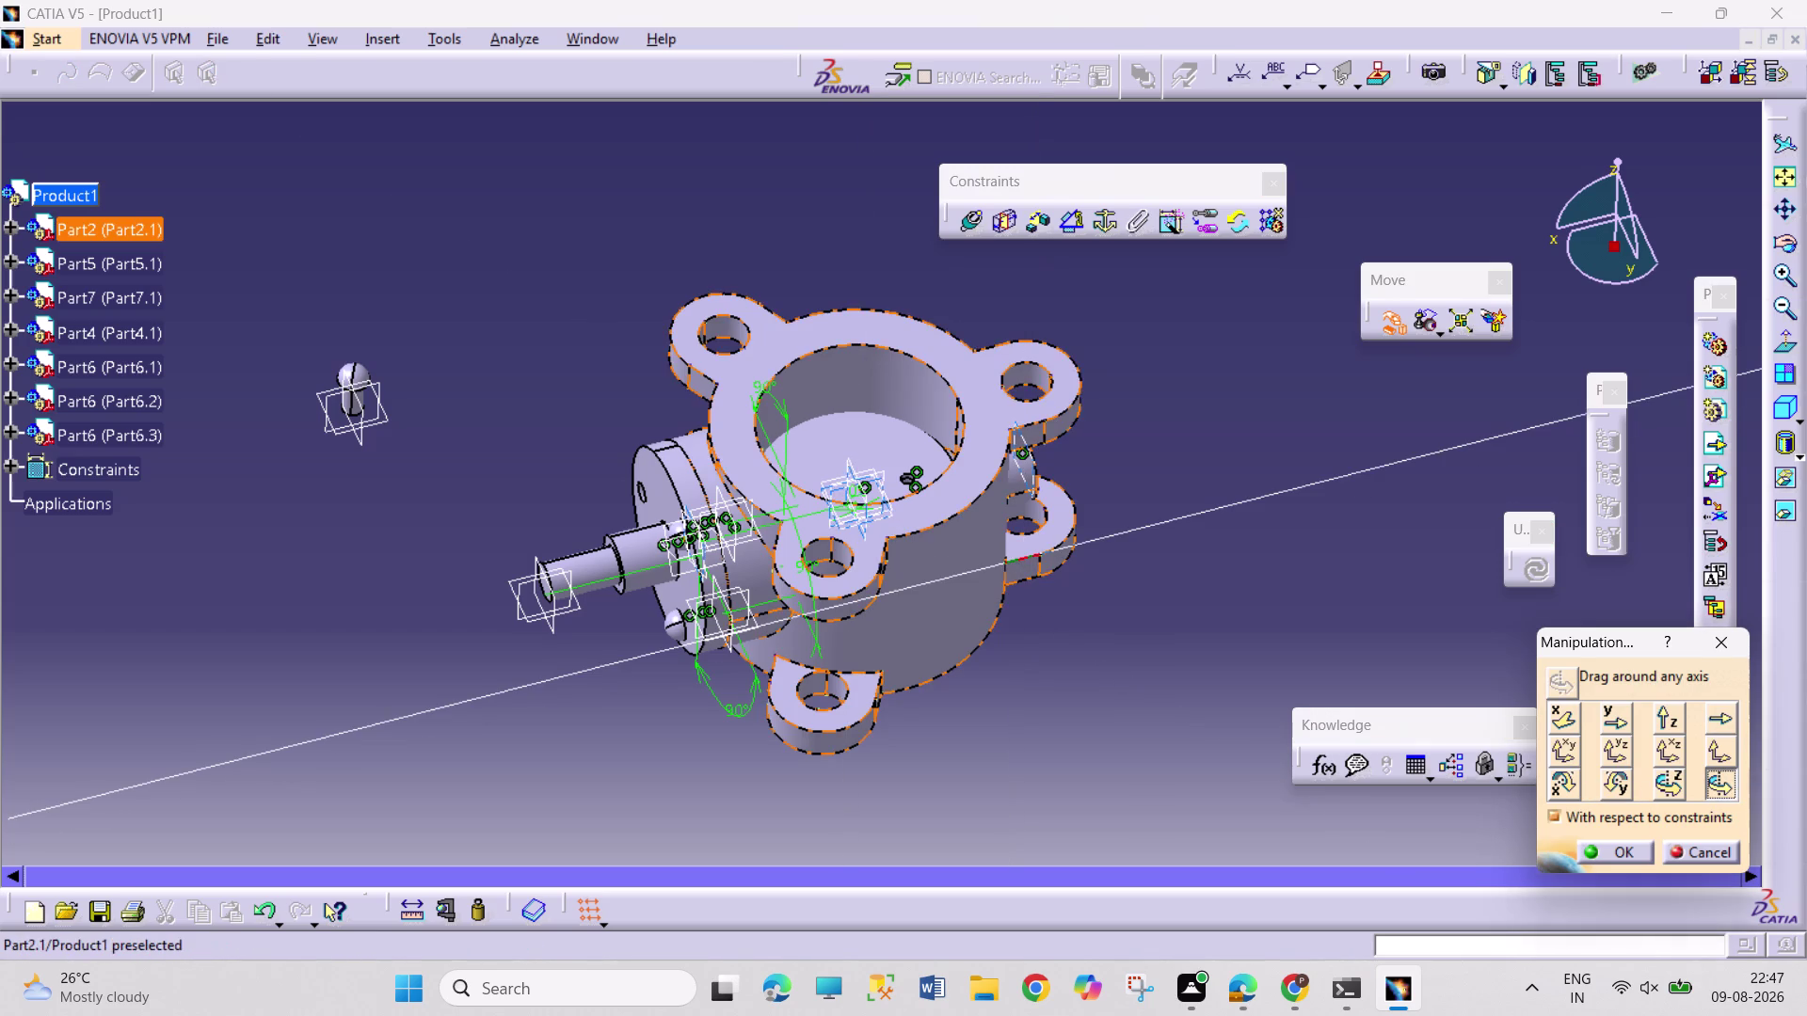
drag(370, 376, 239, 501)
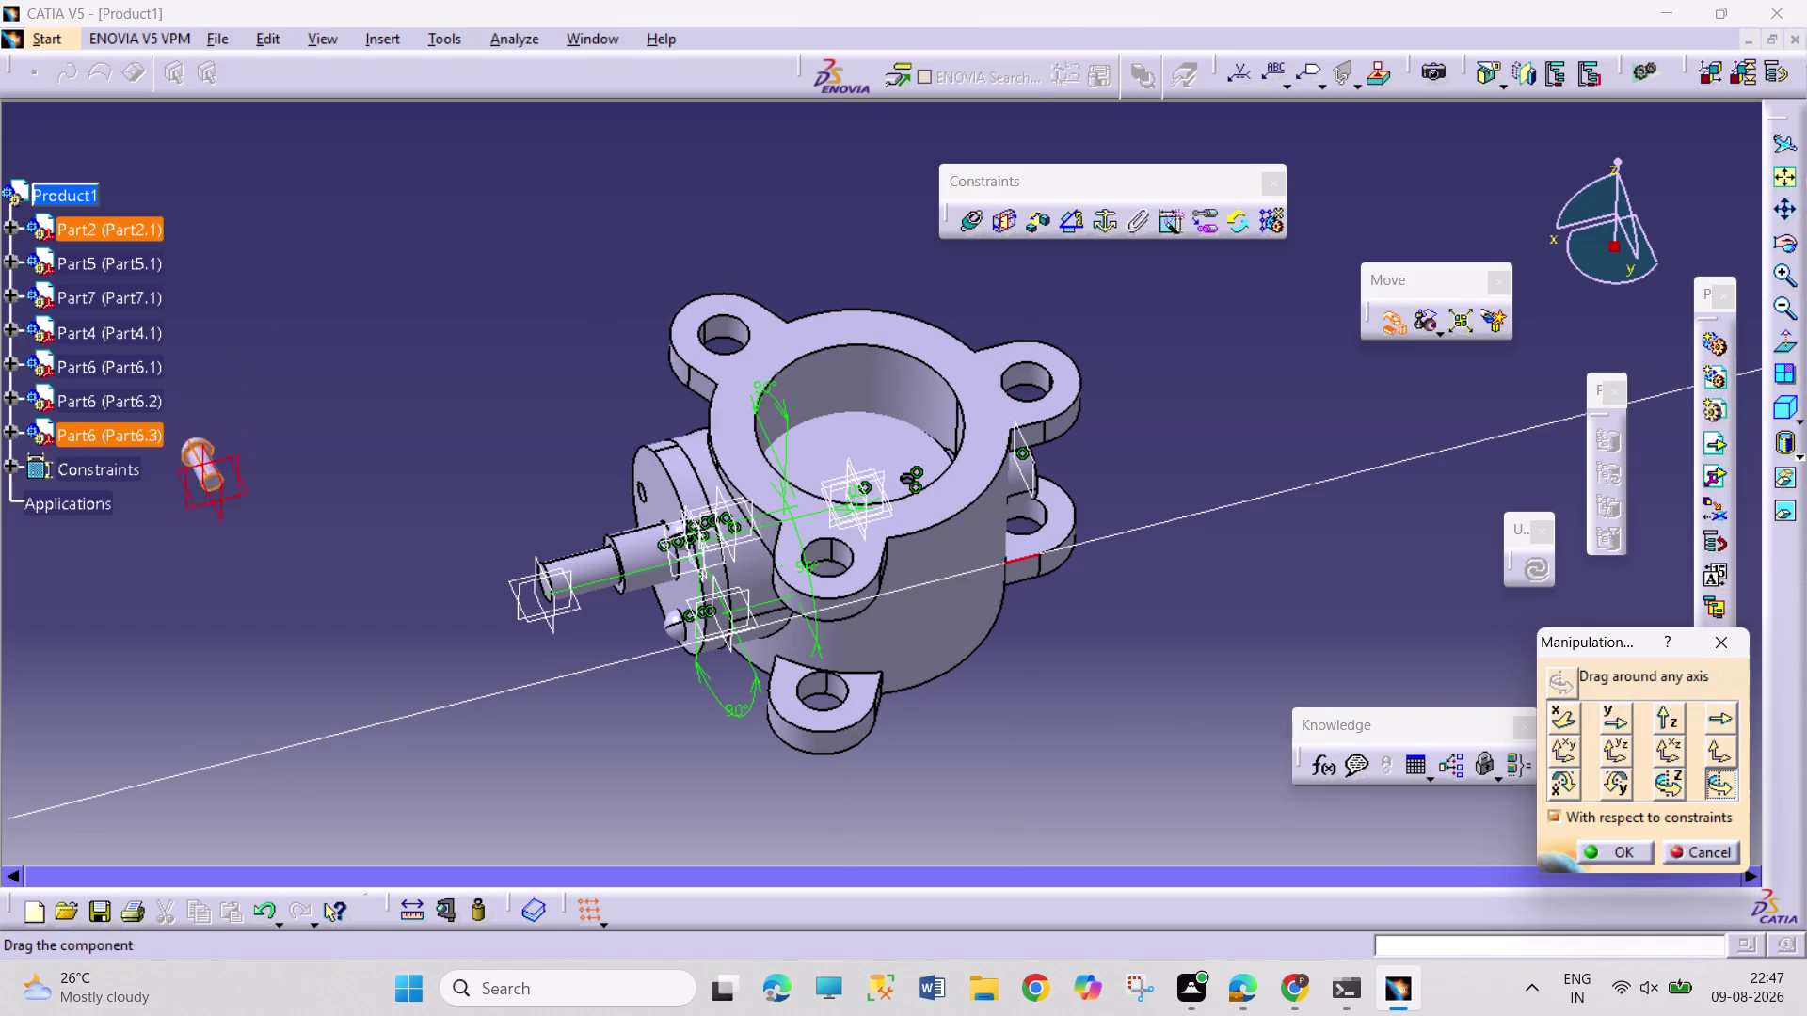
drag(239, 501, 337, 520)
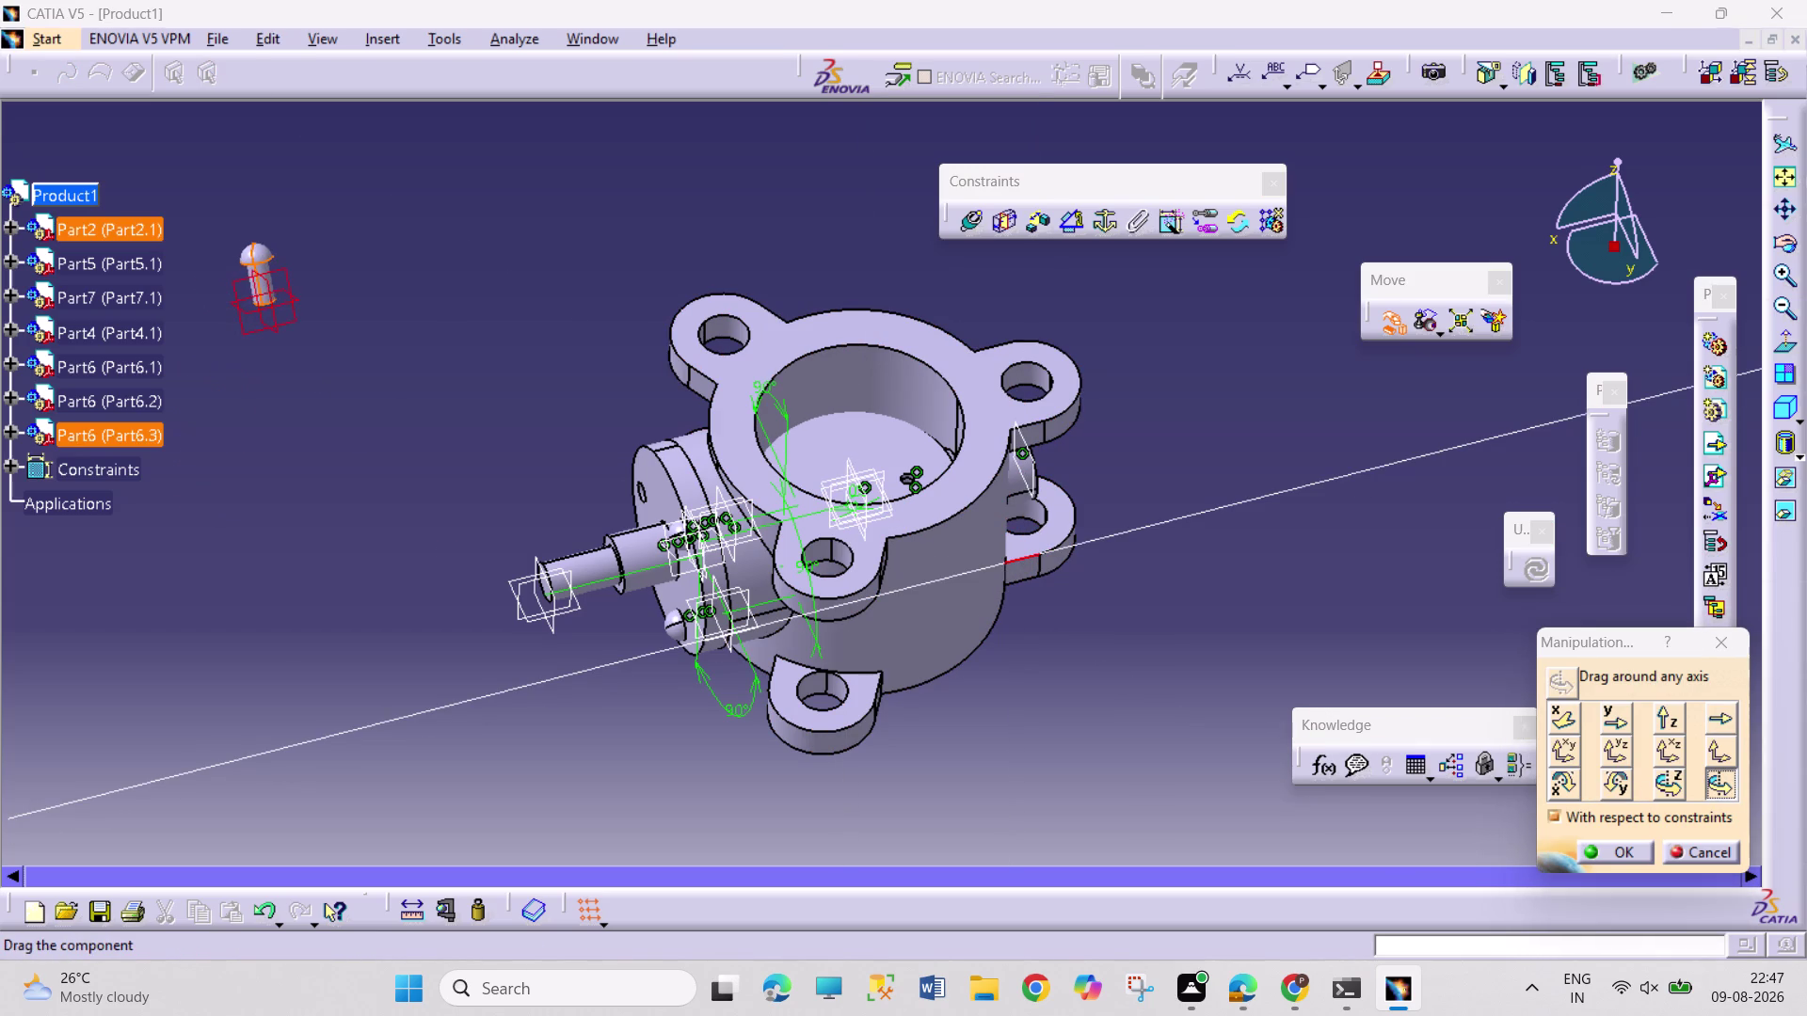
click(1587, 842)
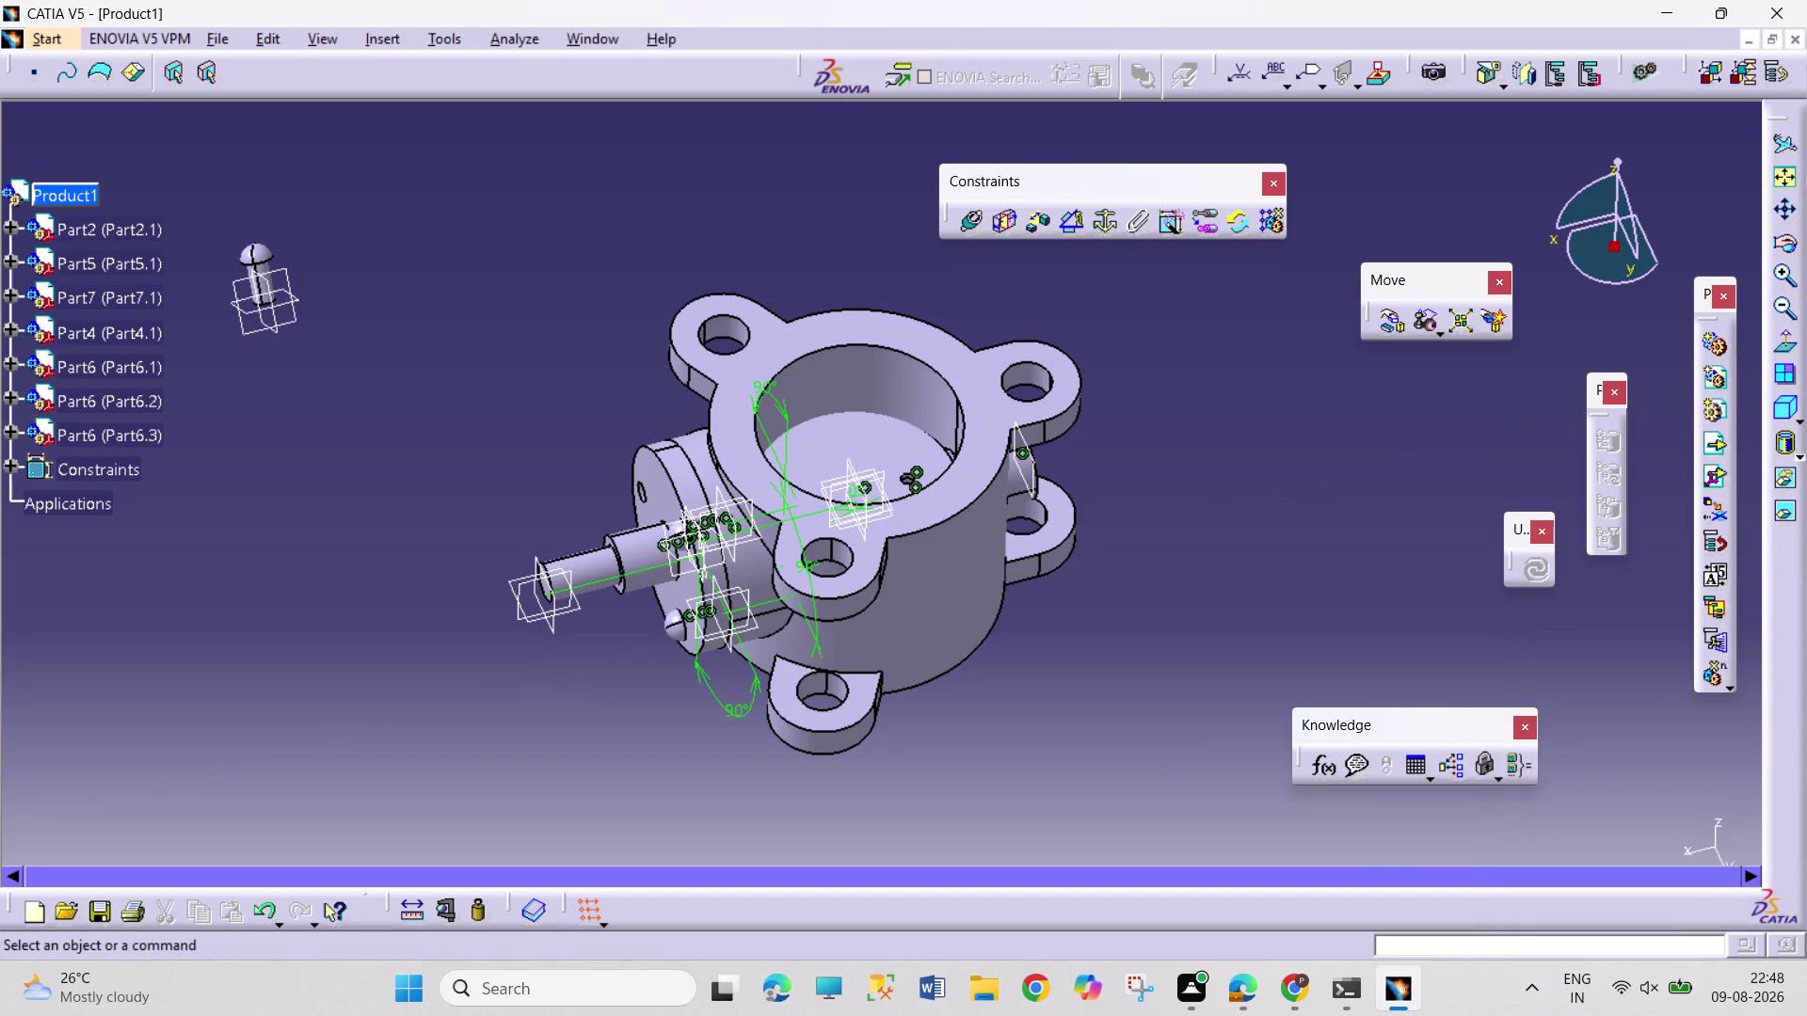
Make the small hole's axis and the Part6.3 screw axis coincident as Coincidence.19.
click(967, 226)
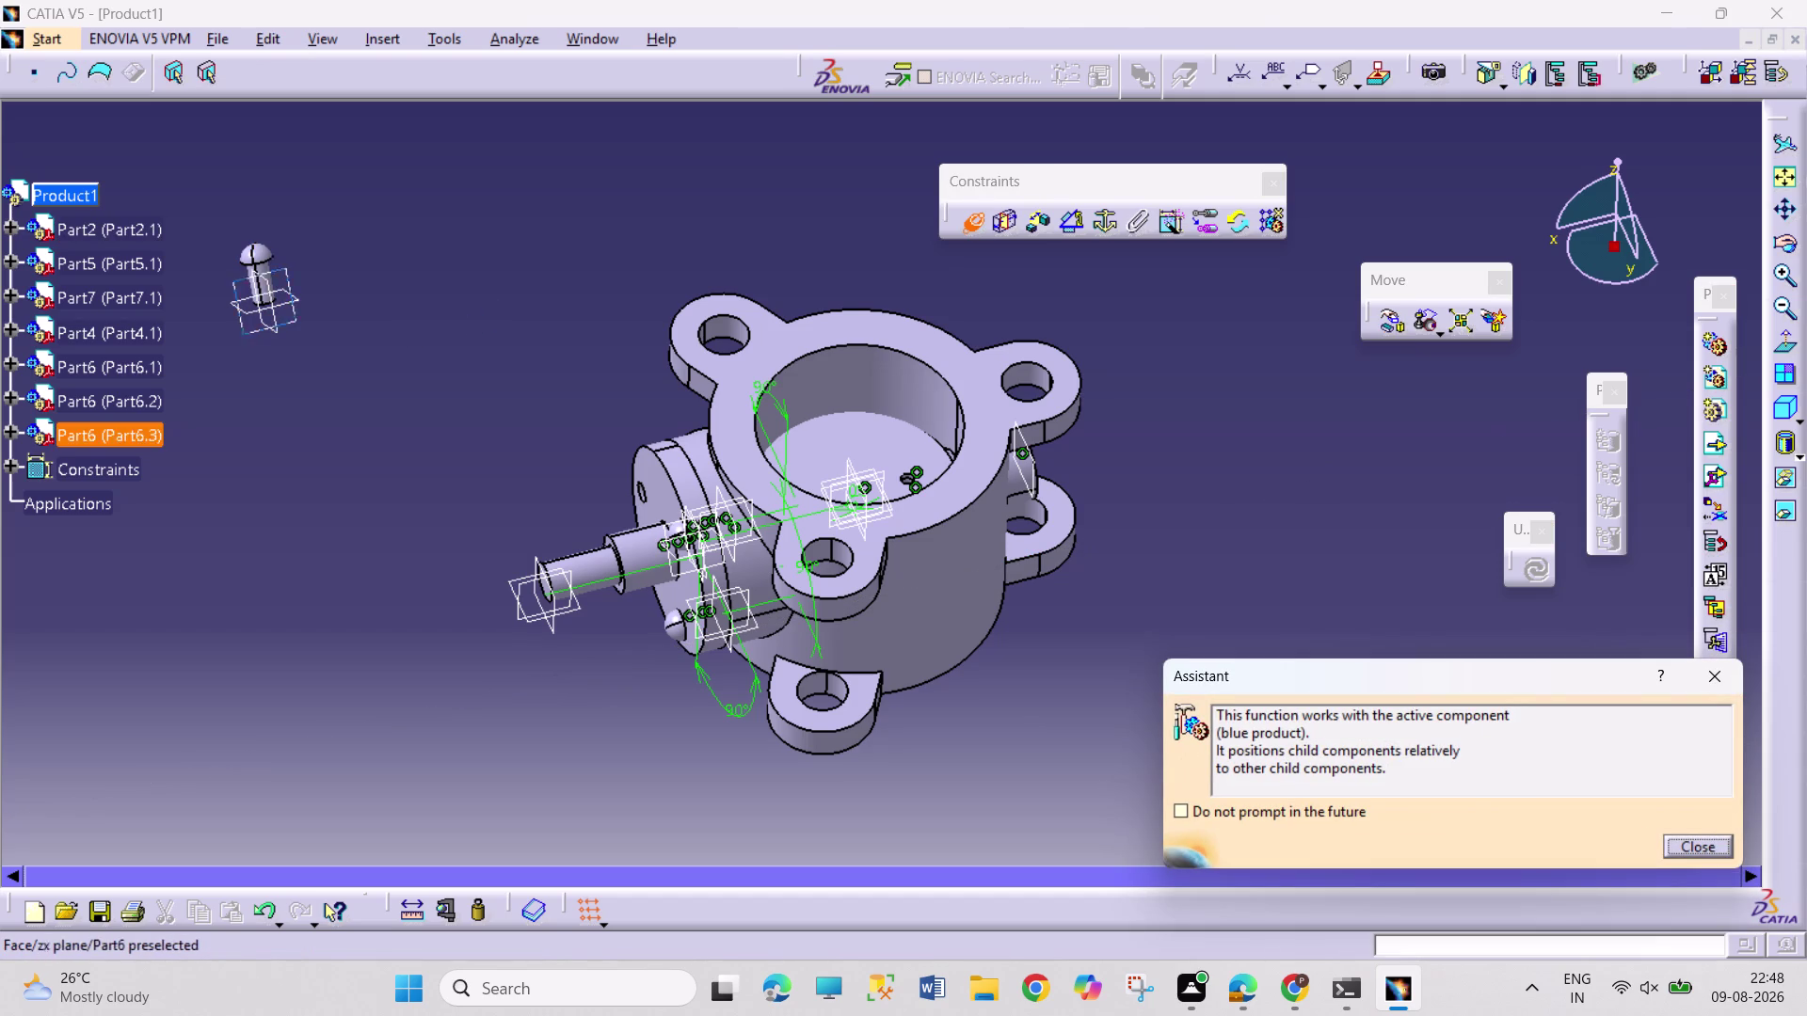
click(1709, 695)
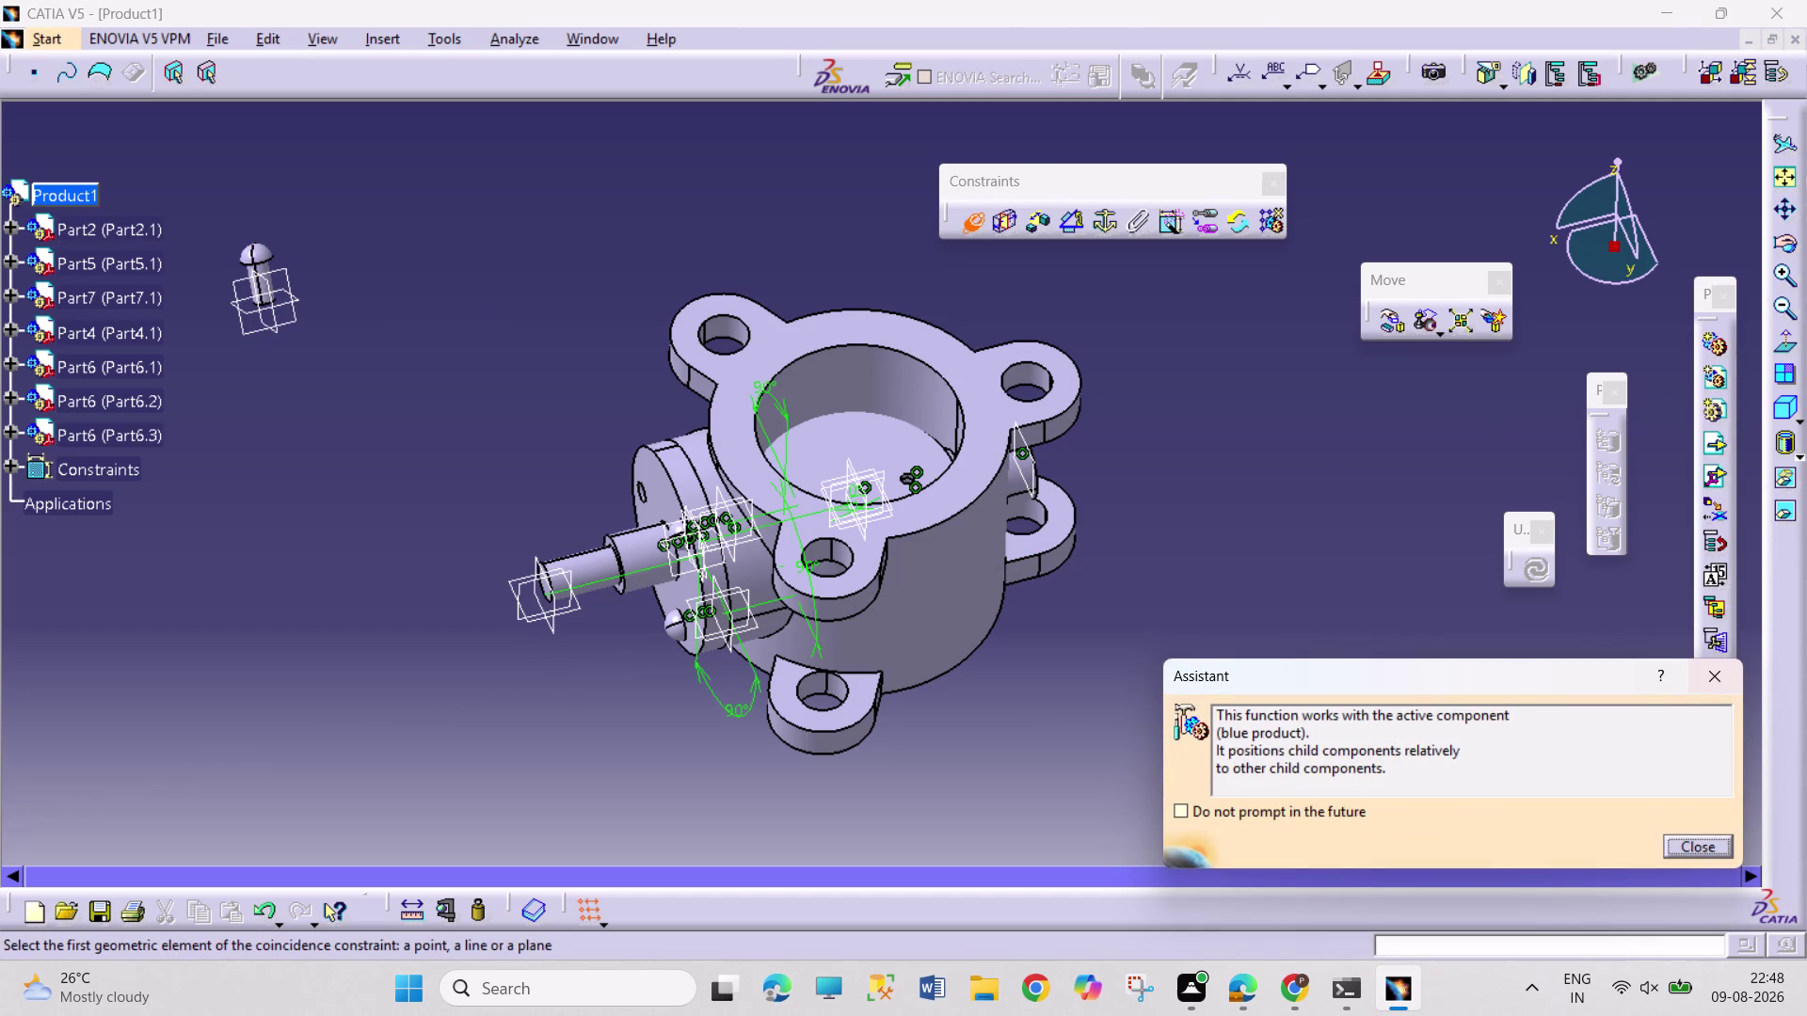
click(1708, 843)
middle_drag(491, 484, 528, 403)
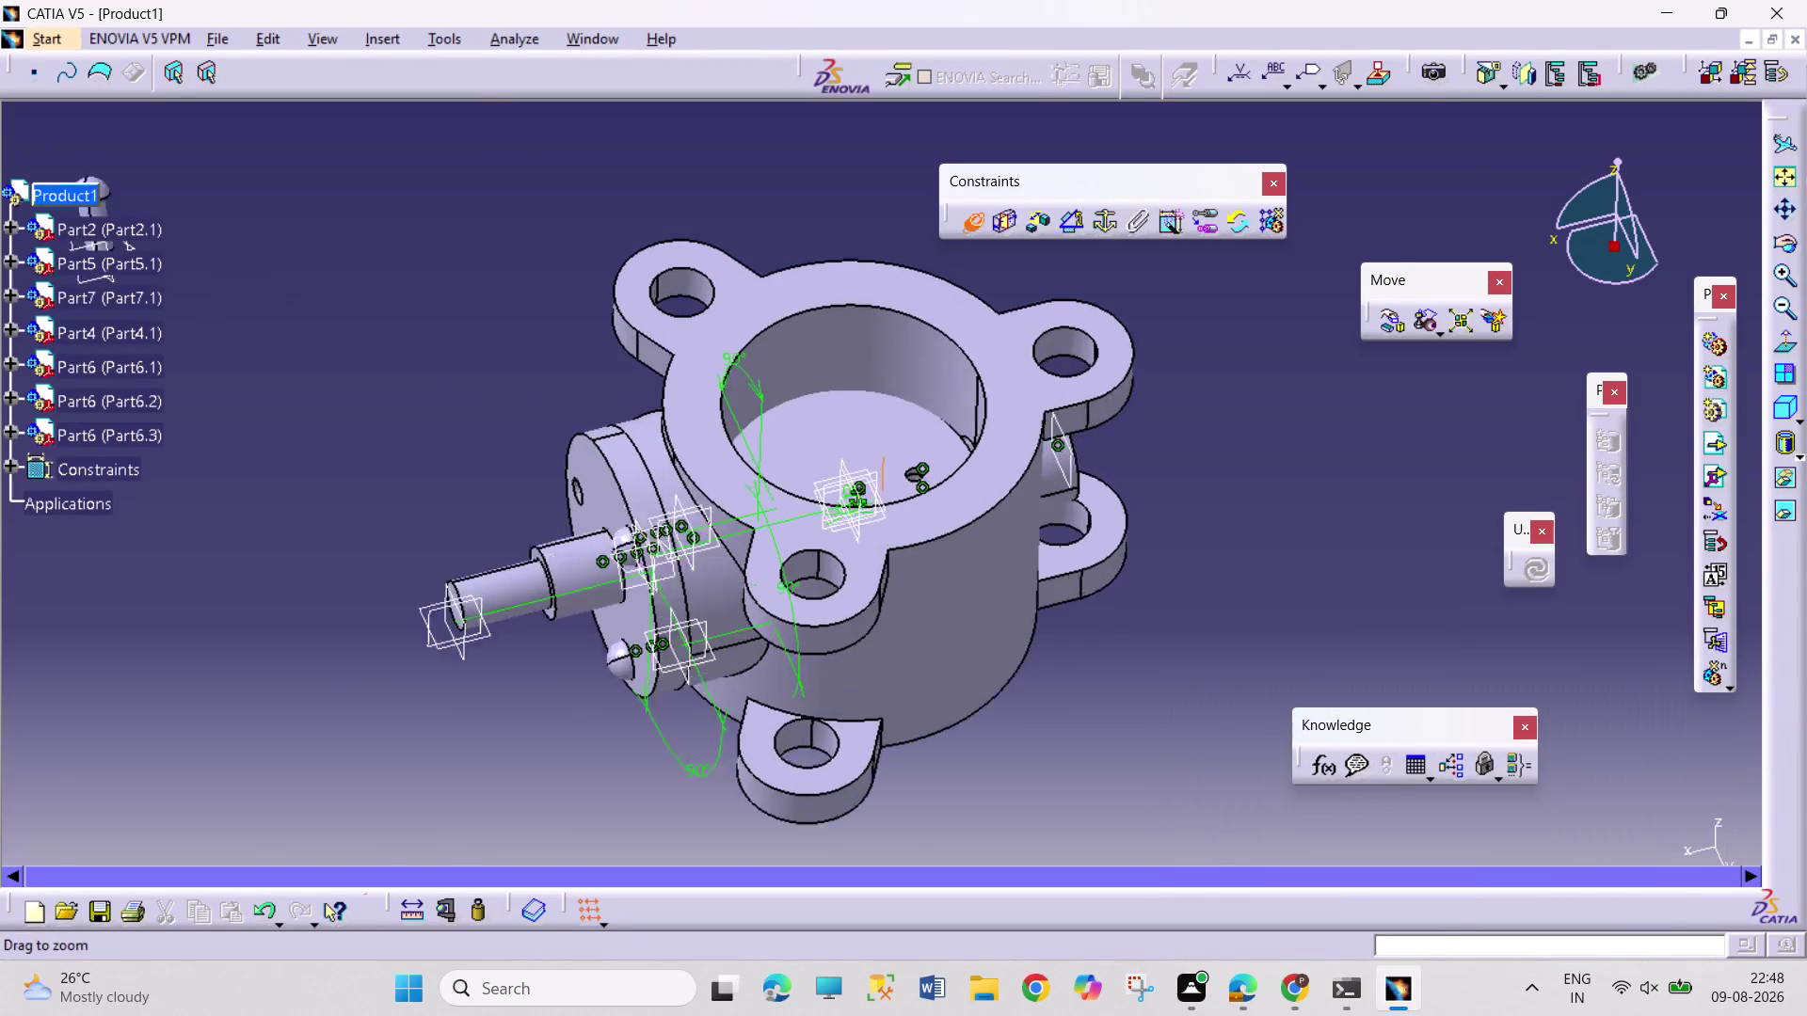
middle_drag(529, 403, 580, 303)
middle_drag(531, 439, 1064, 458)
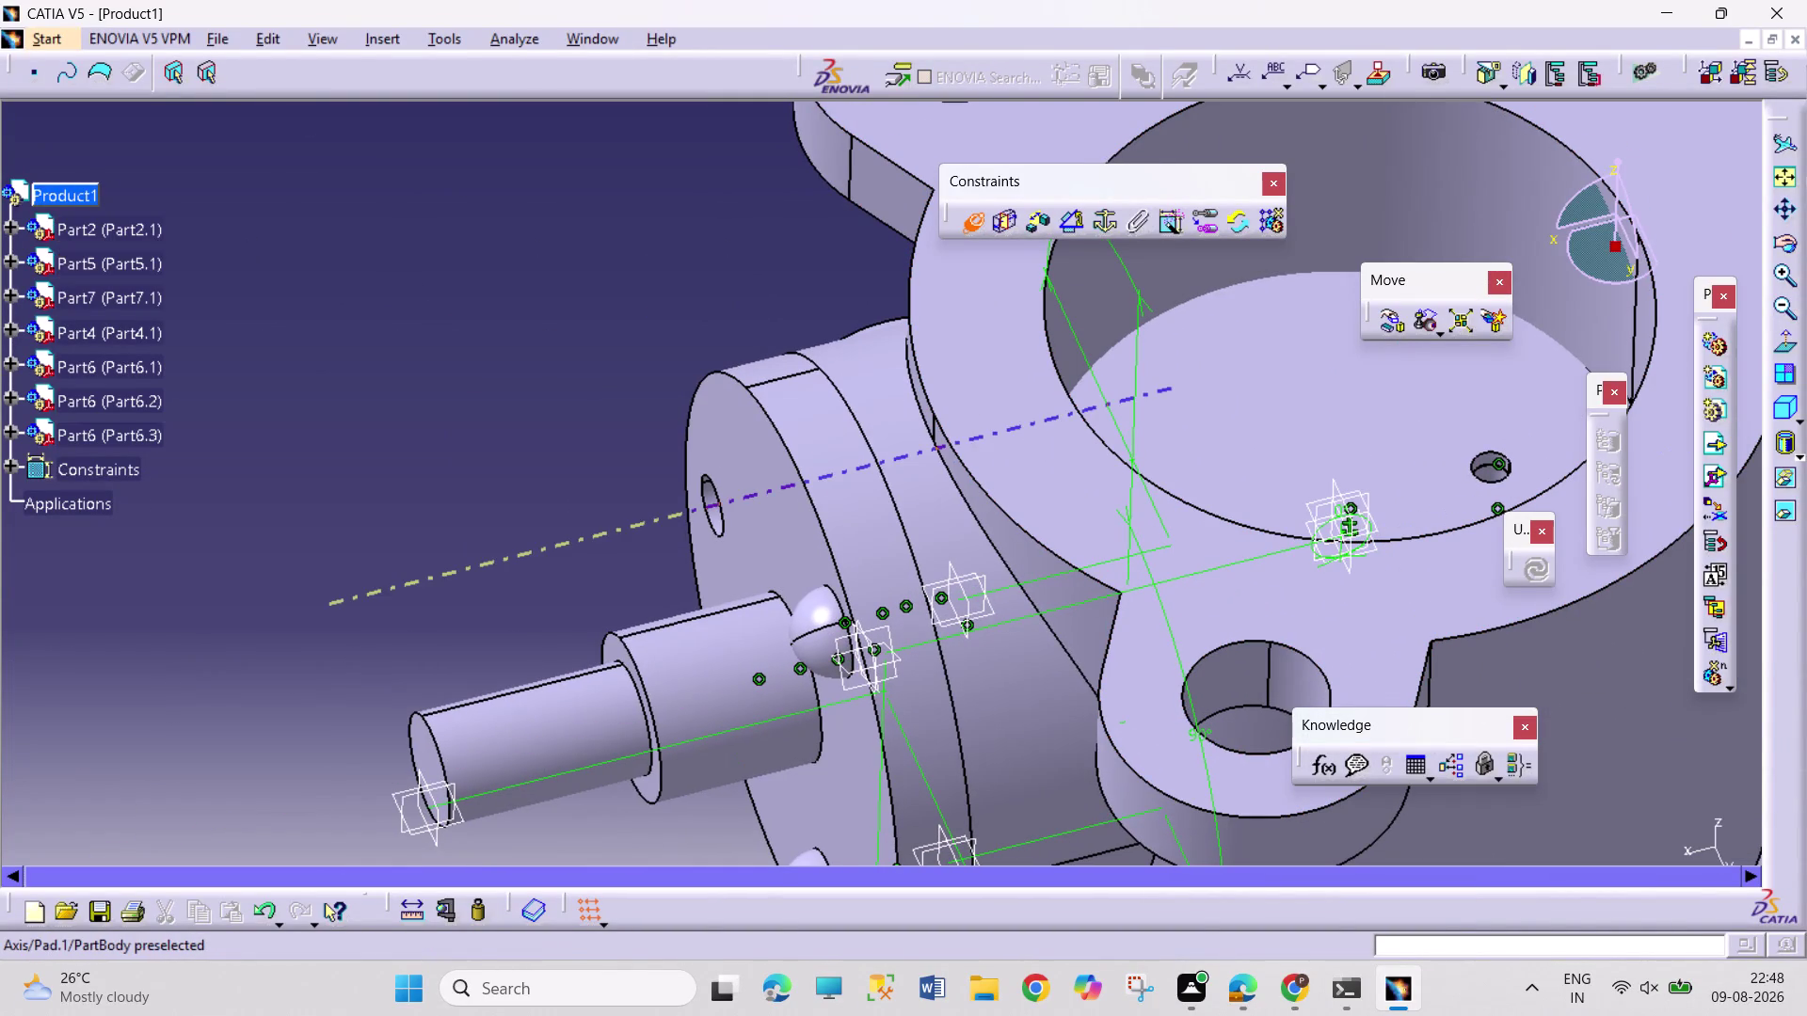
click(710, 506)
middle_drag(542, 532, 1357, 690)
middle_drag(556, 325, 899, 888)
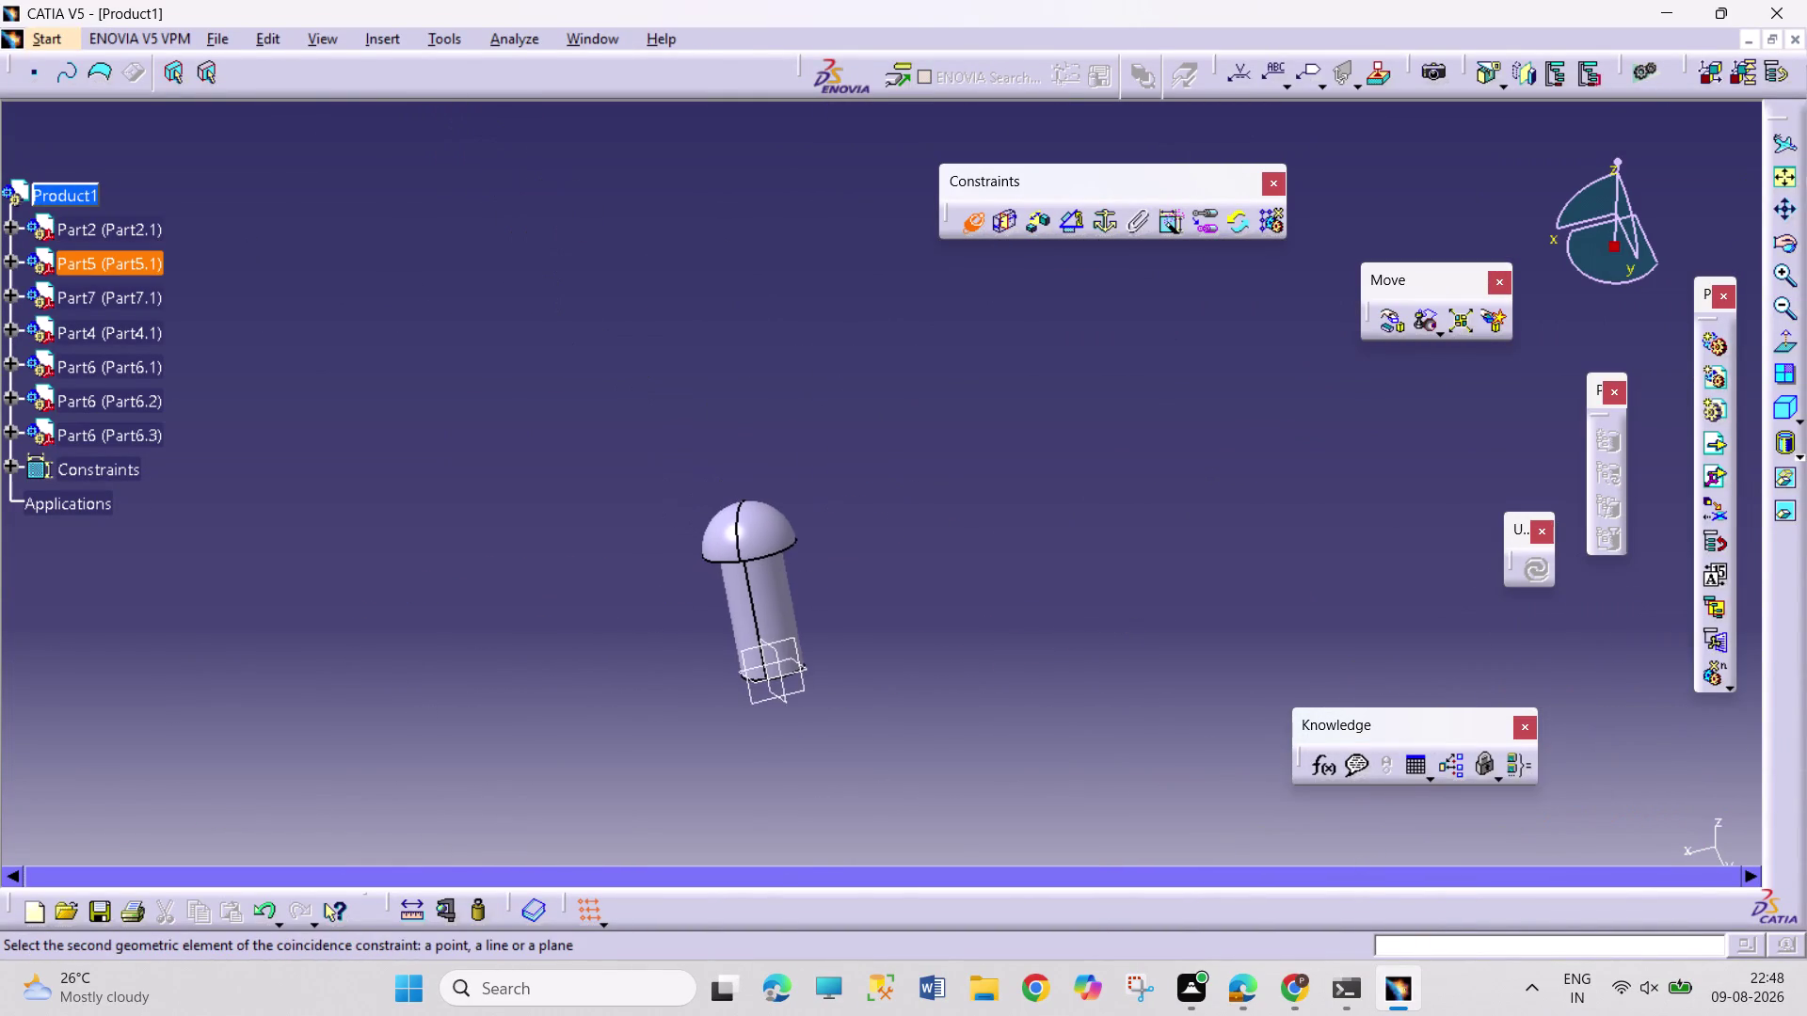
click(775, 594)
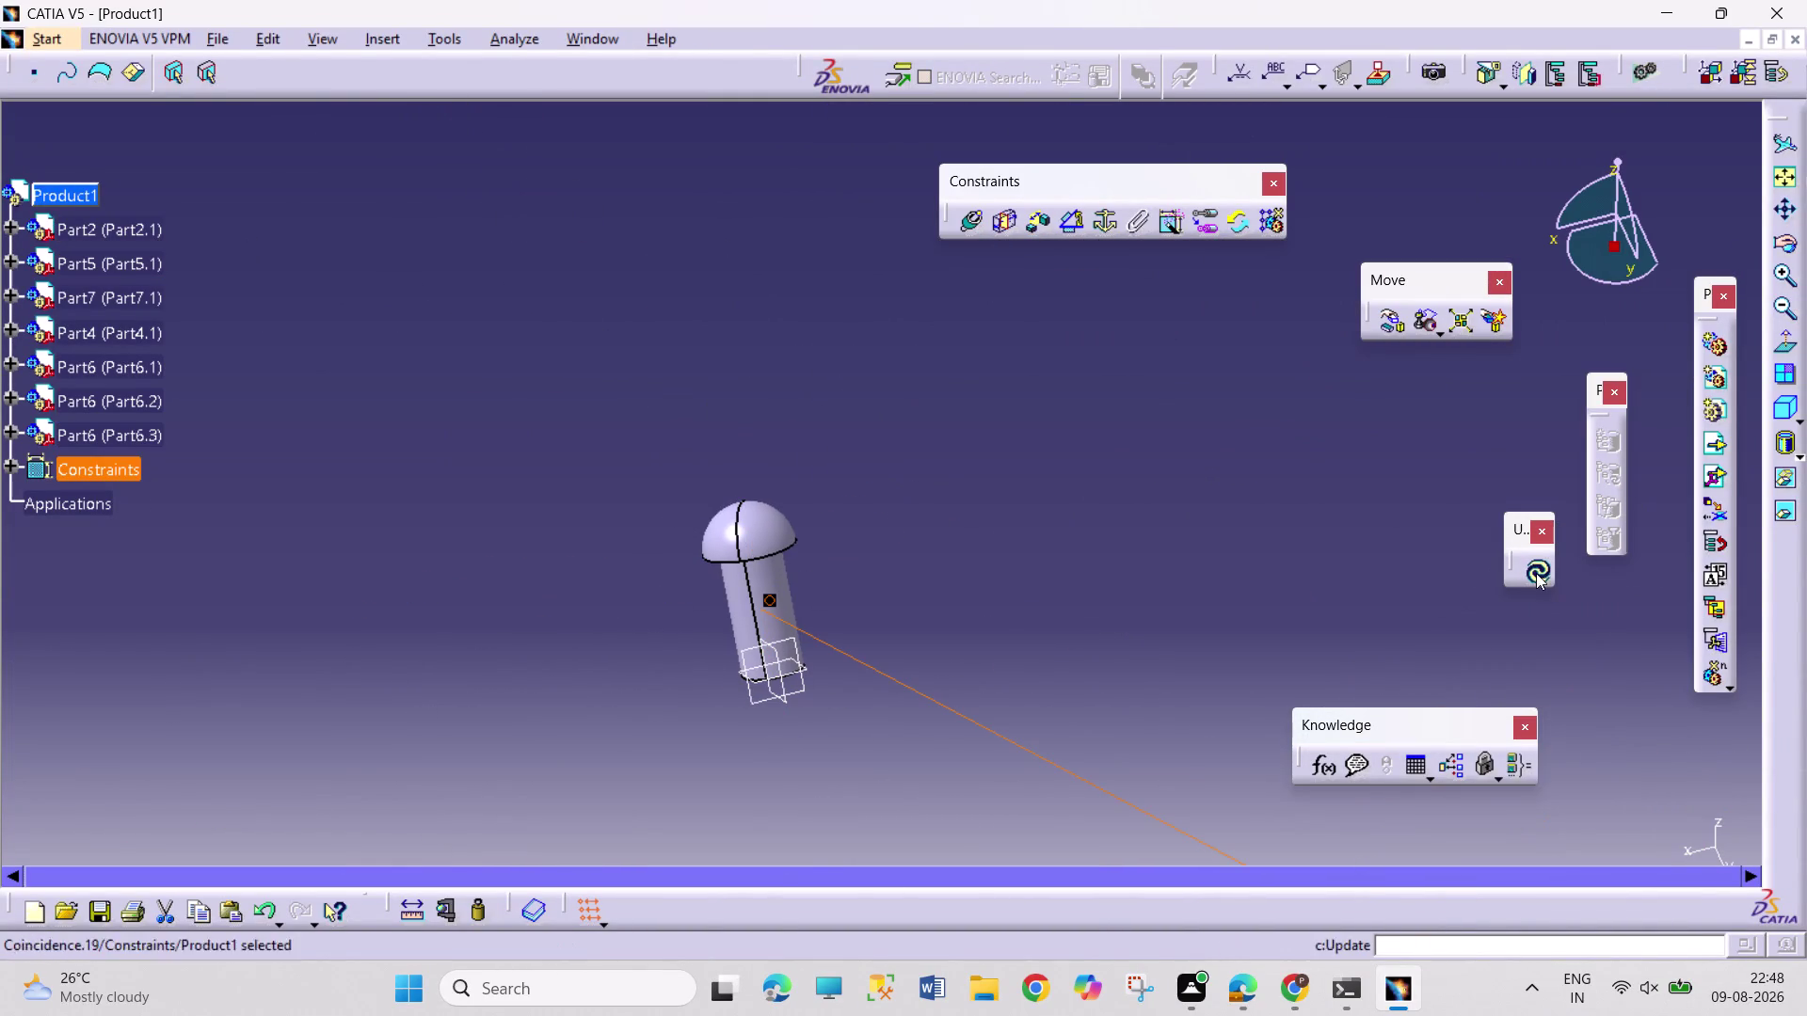
click(1536, 567)
Frame the screw beside the valve body and expand Part6.3 and Part2 in the tree.
middle_drag(1367, 529, 1296, 786)
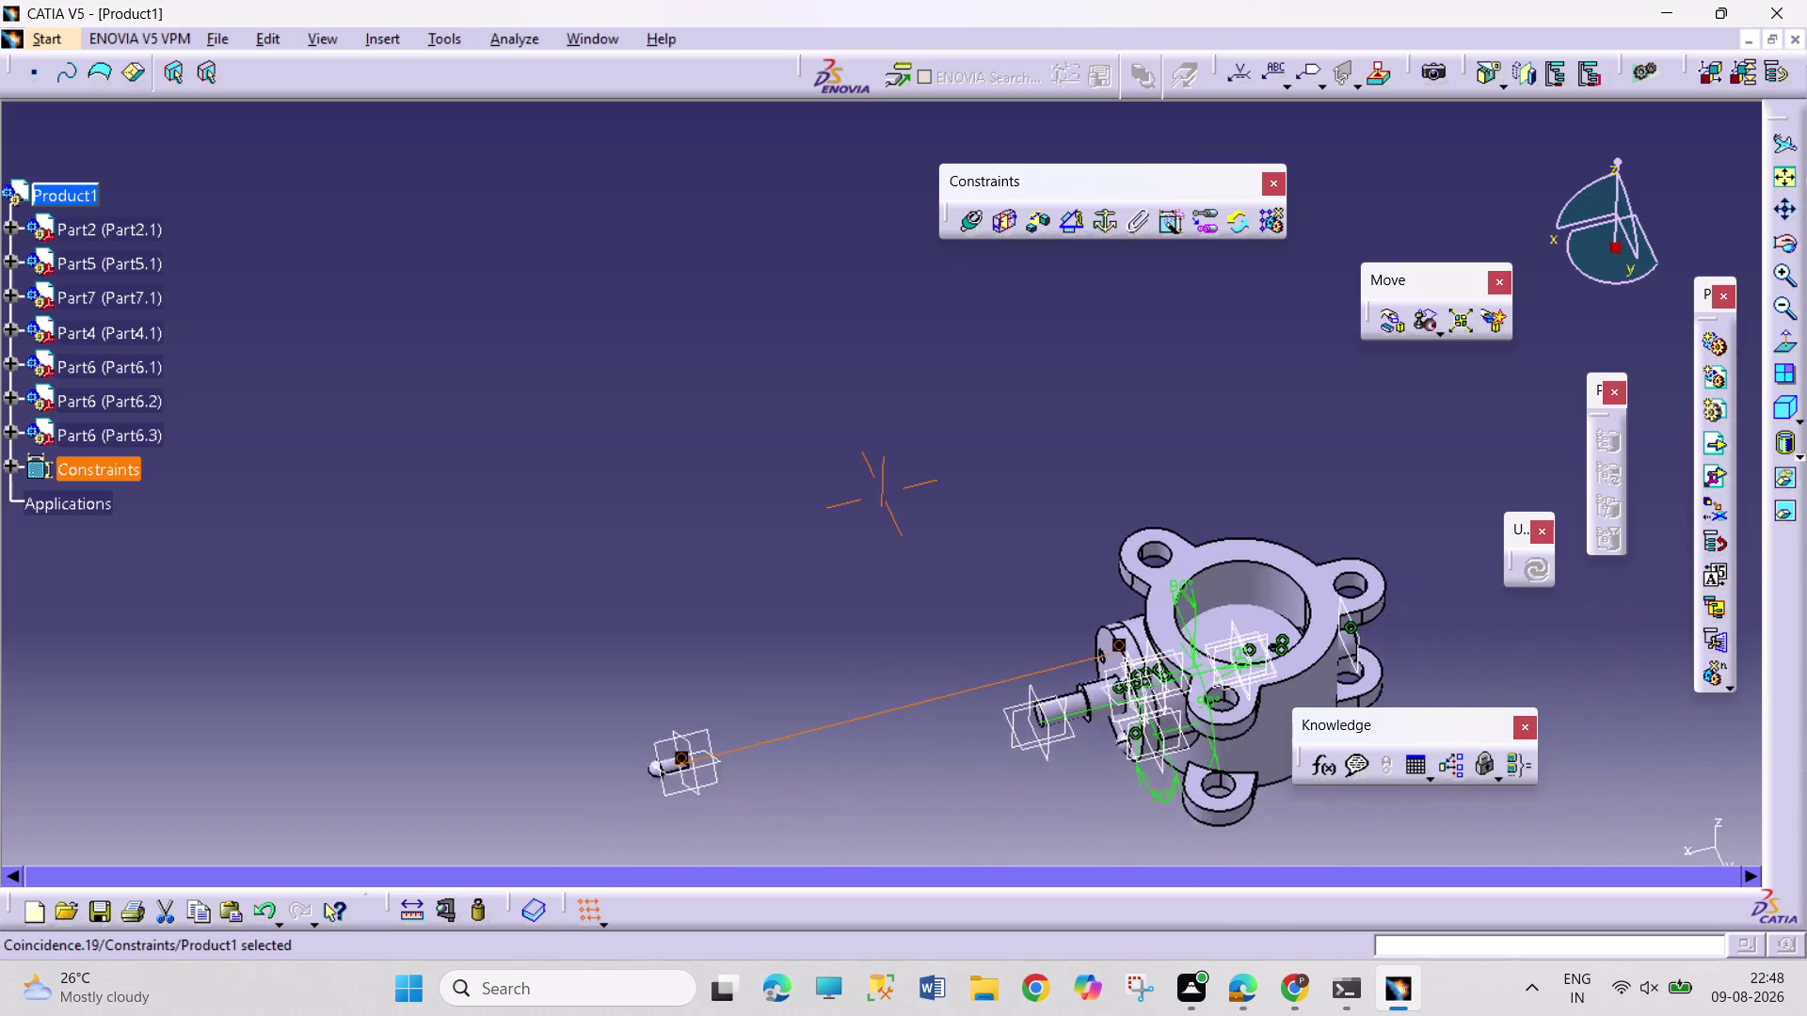
middle_drag(1296, 786, 1295, 791)
middle_drag(818, 846, 843, 701)
middle_drag(809, 726, 829, 327)
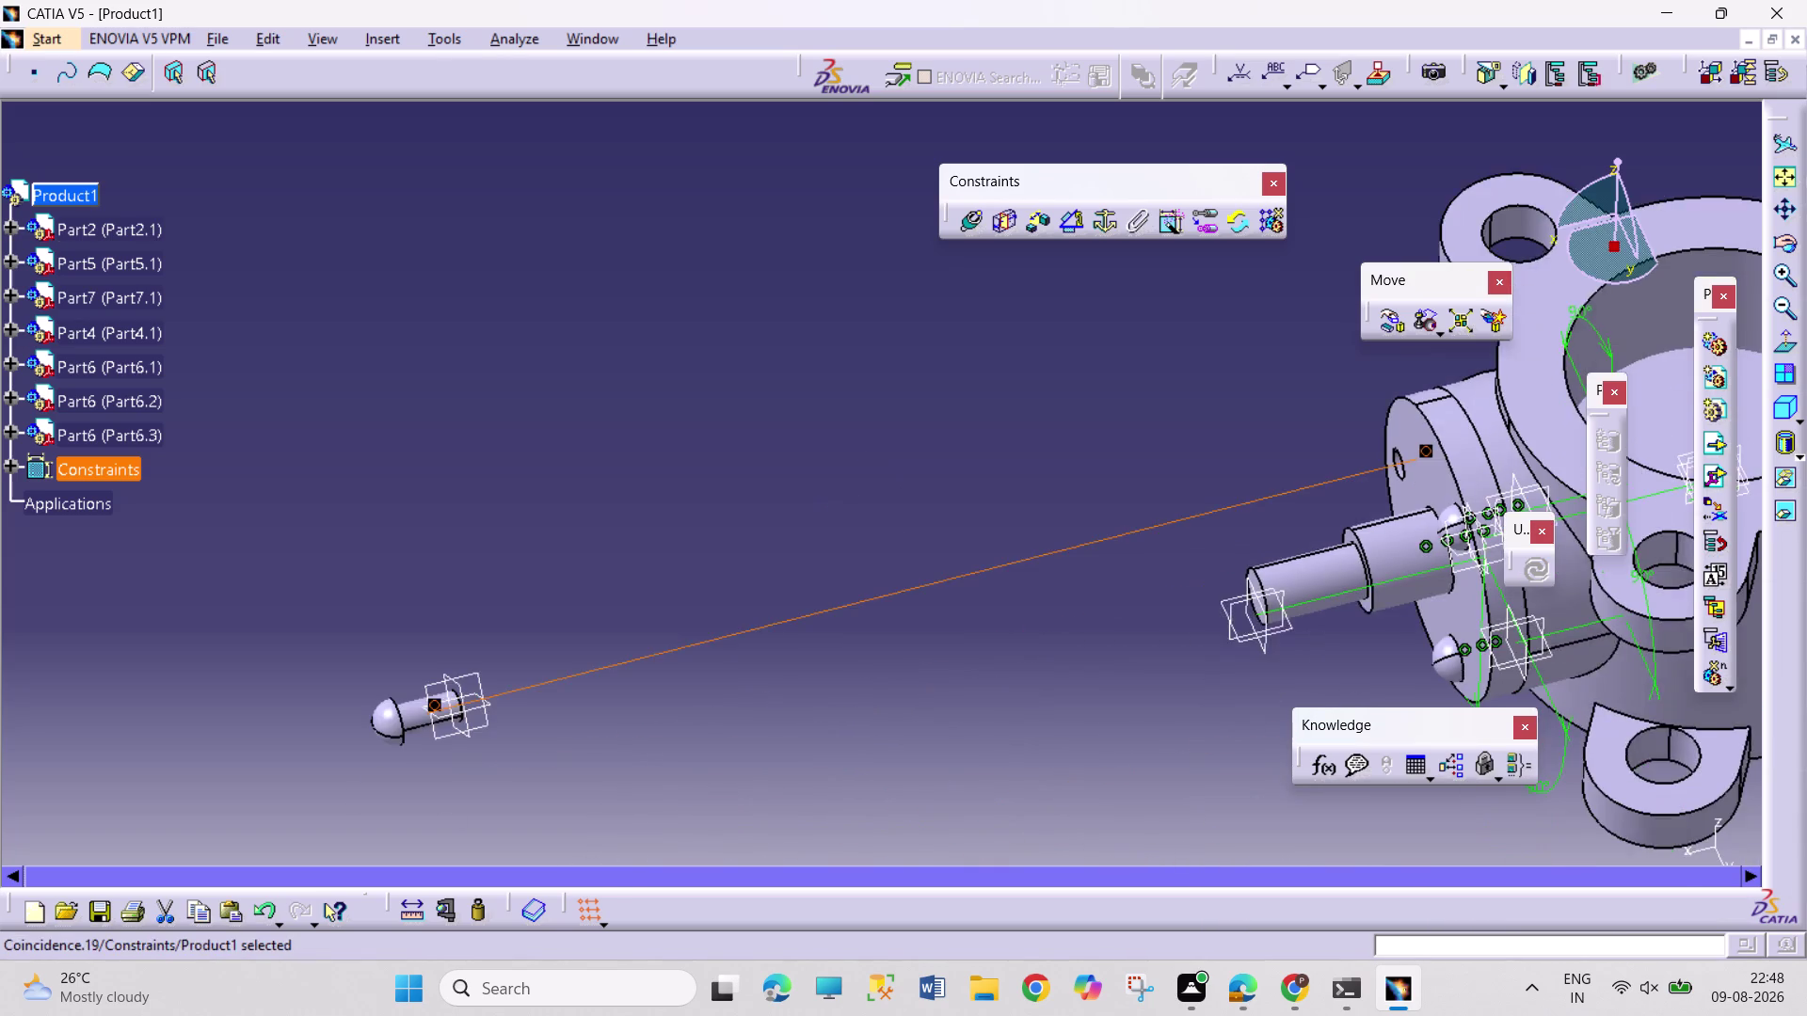
middle_drag(832, 563, 882, 445)
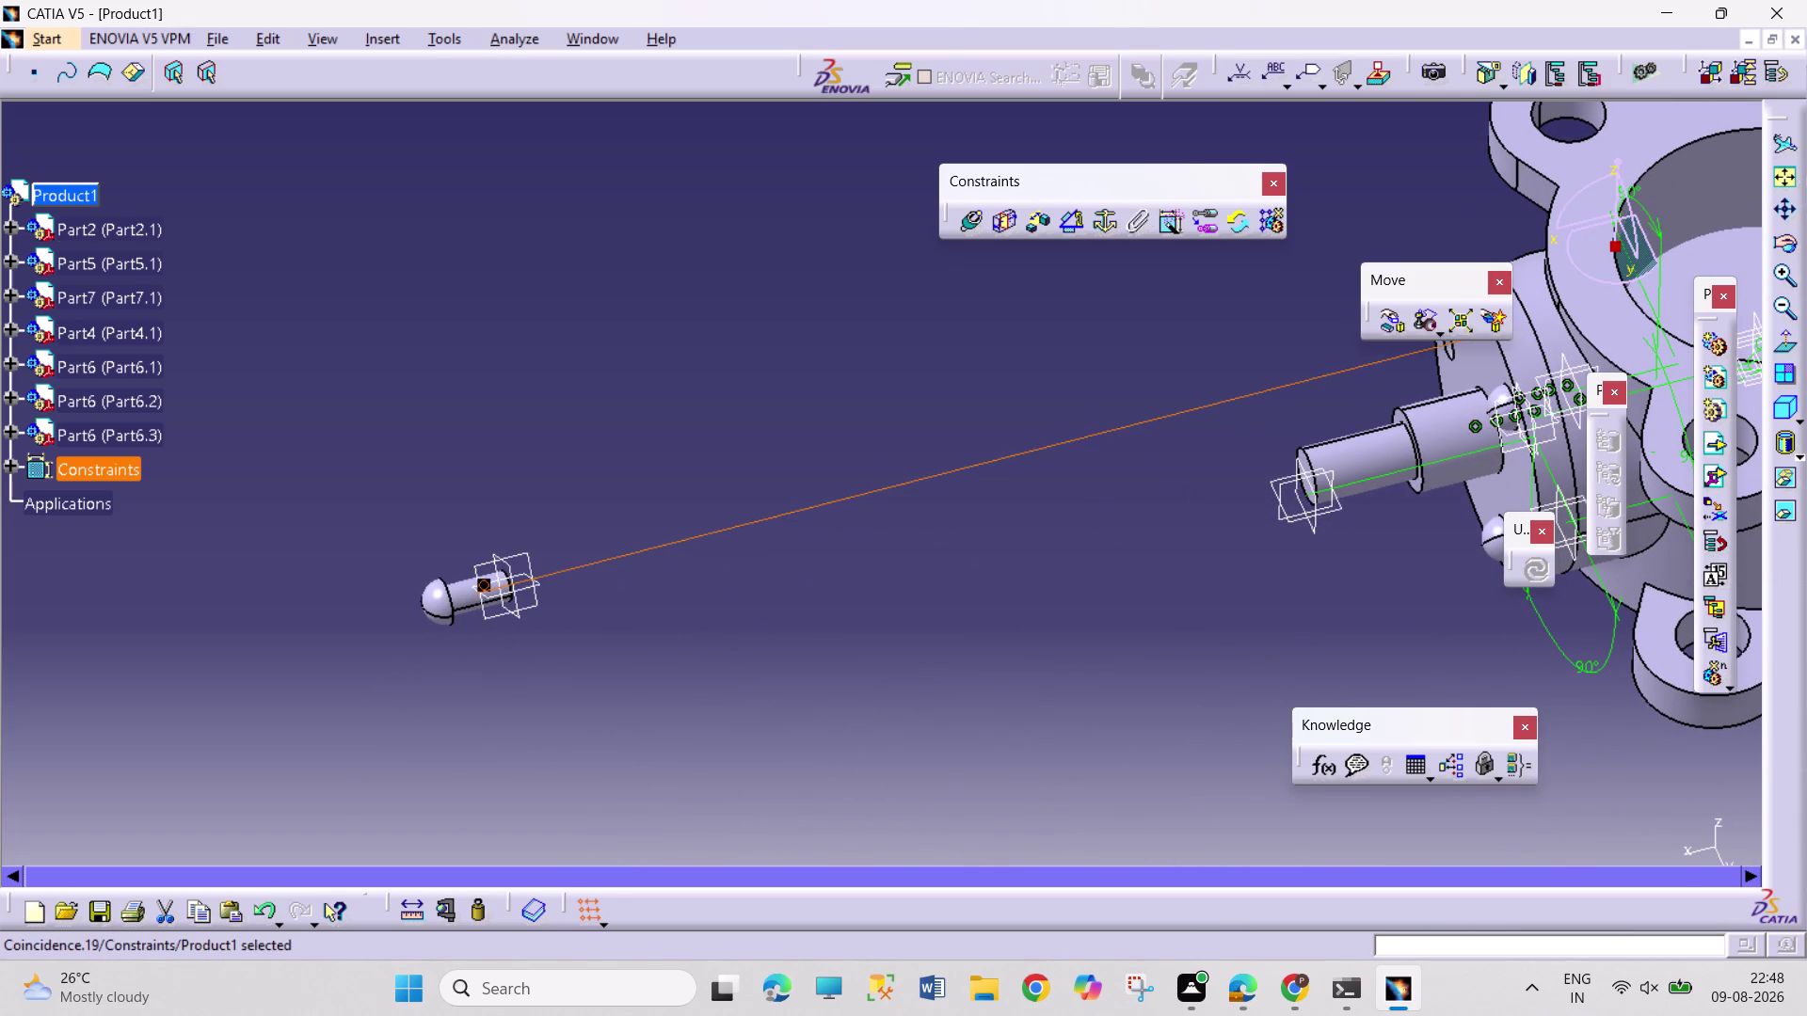
click(10, 427)
click(31, 464)
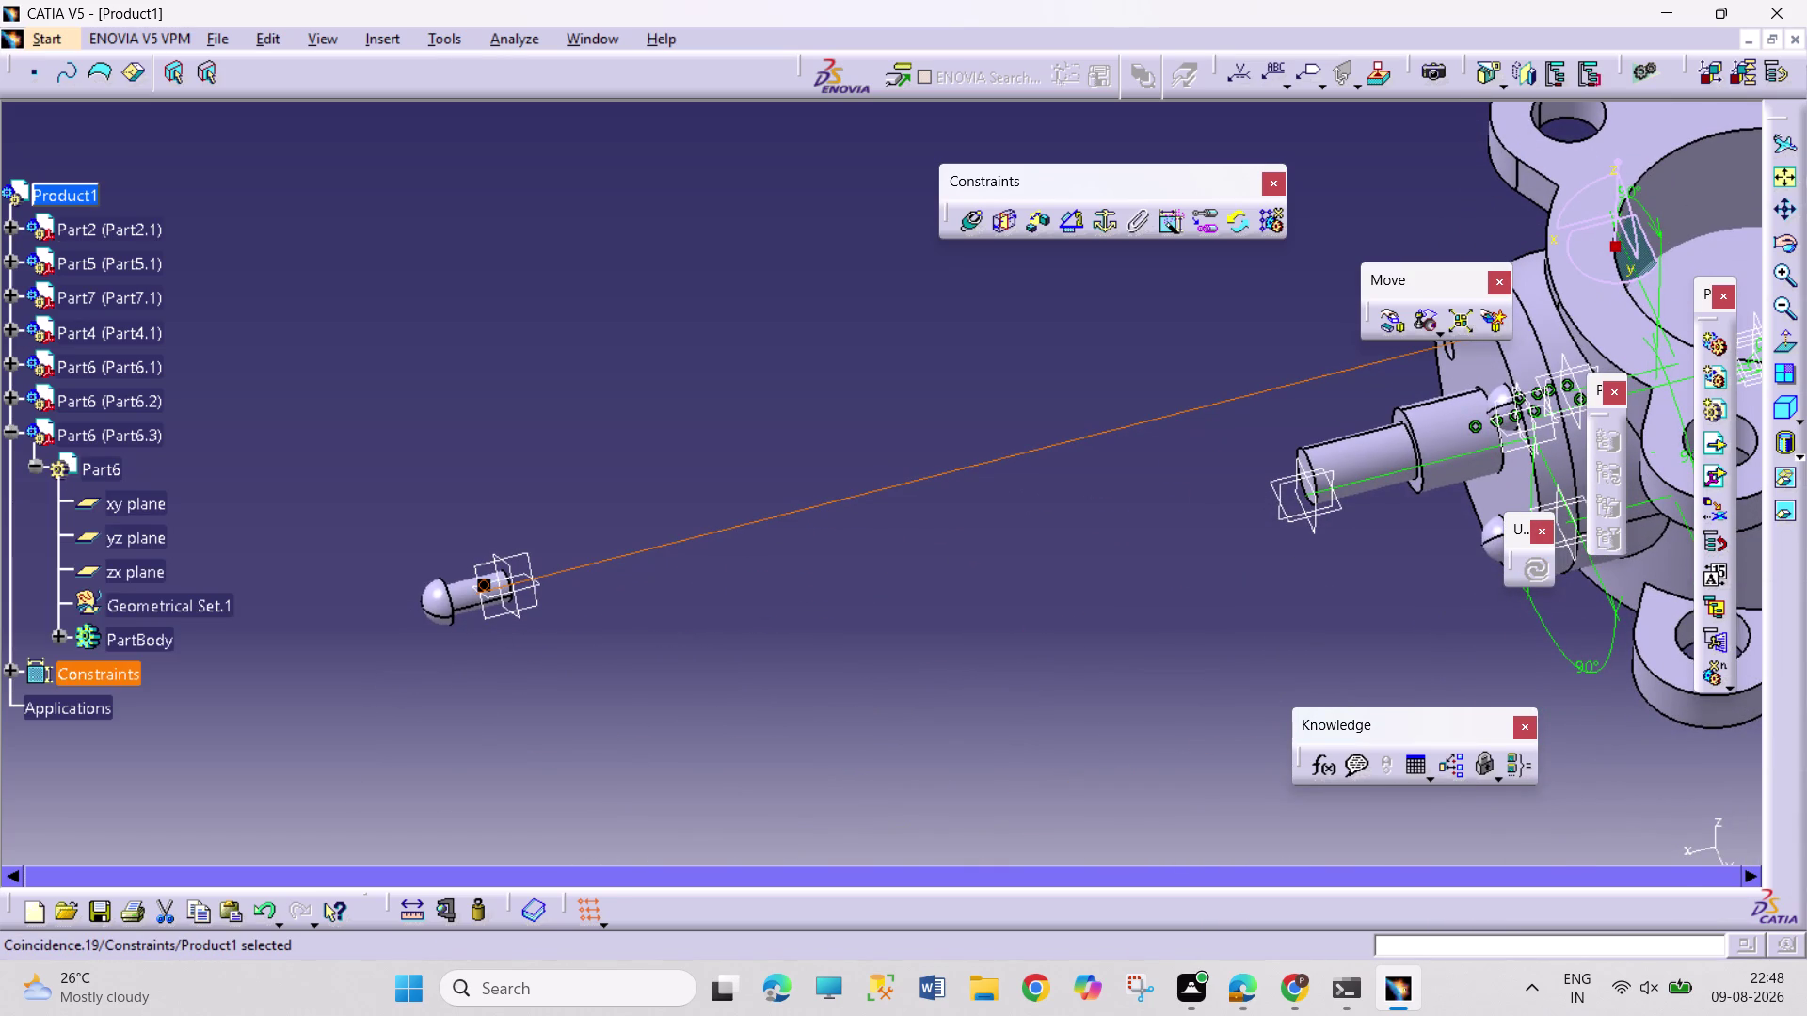
click(8, 224)
click(148, 372)
Set a 90° Angle.20 between the zx planes of Part2 and Part6.3, then update.
scroll(down, 3)
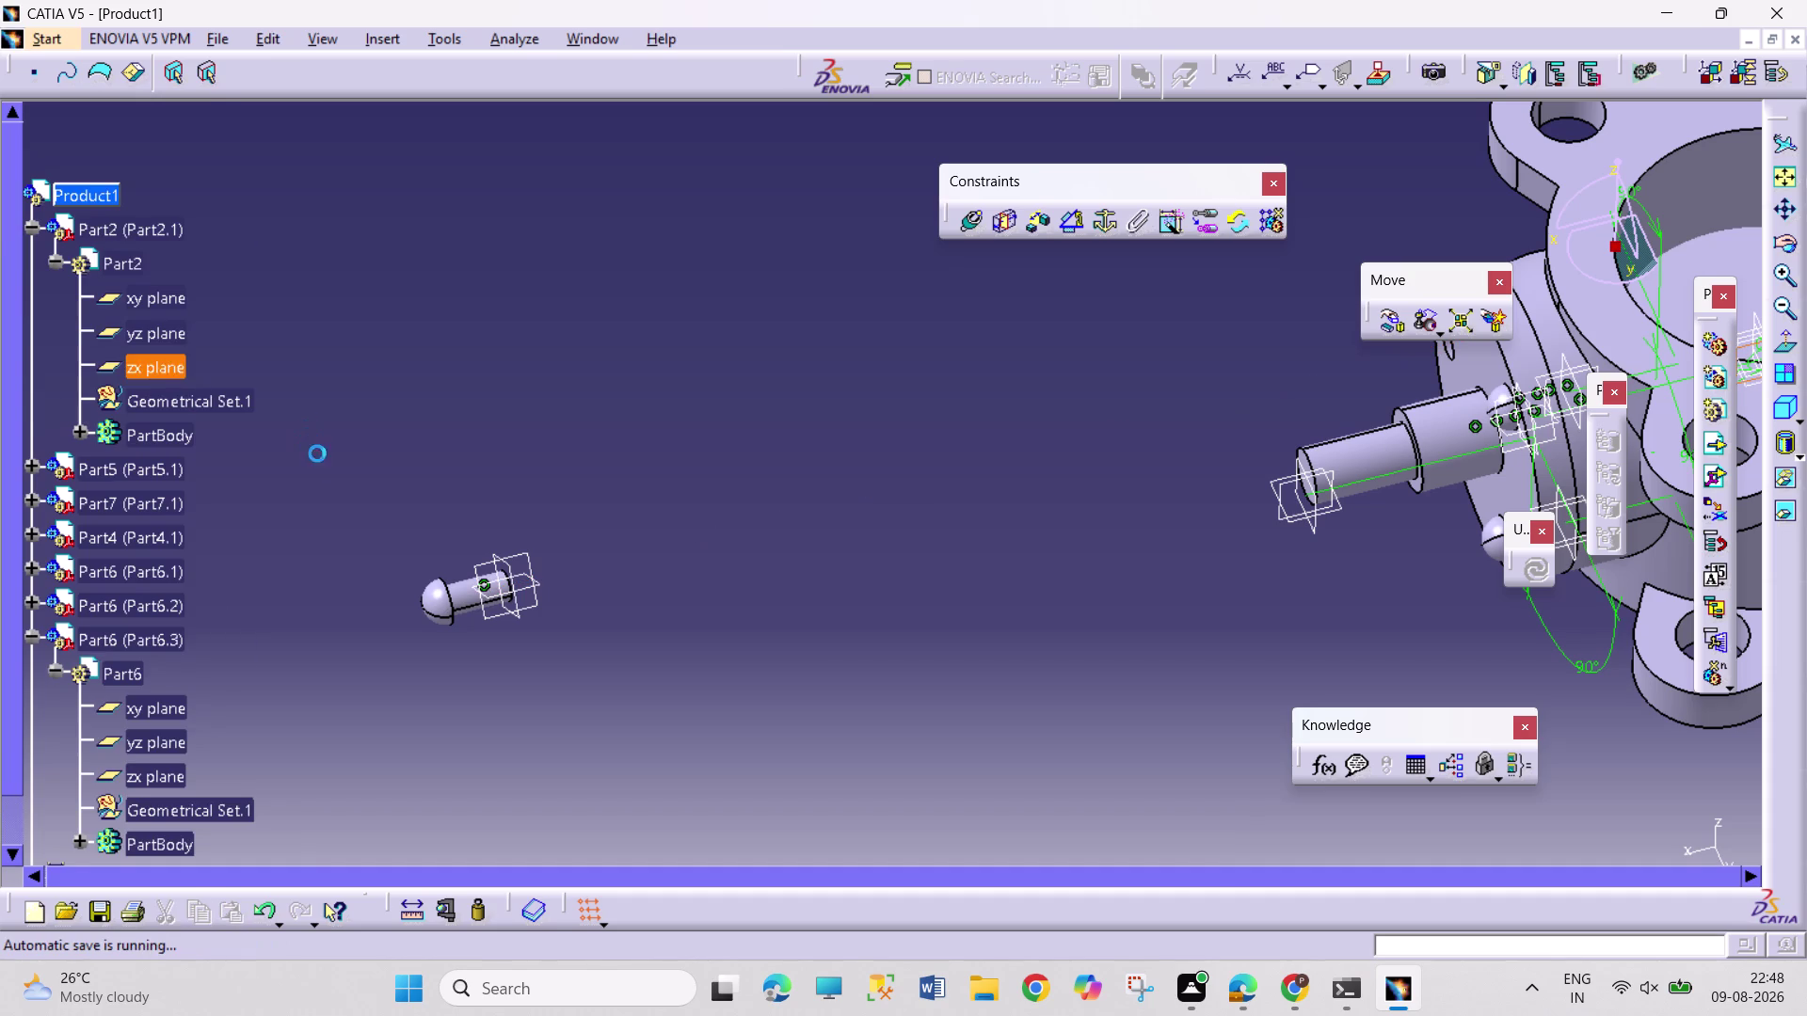
scroll(down, 3)
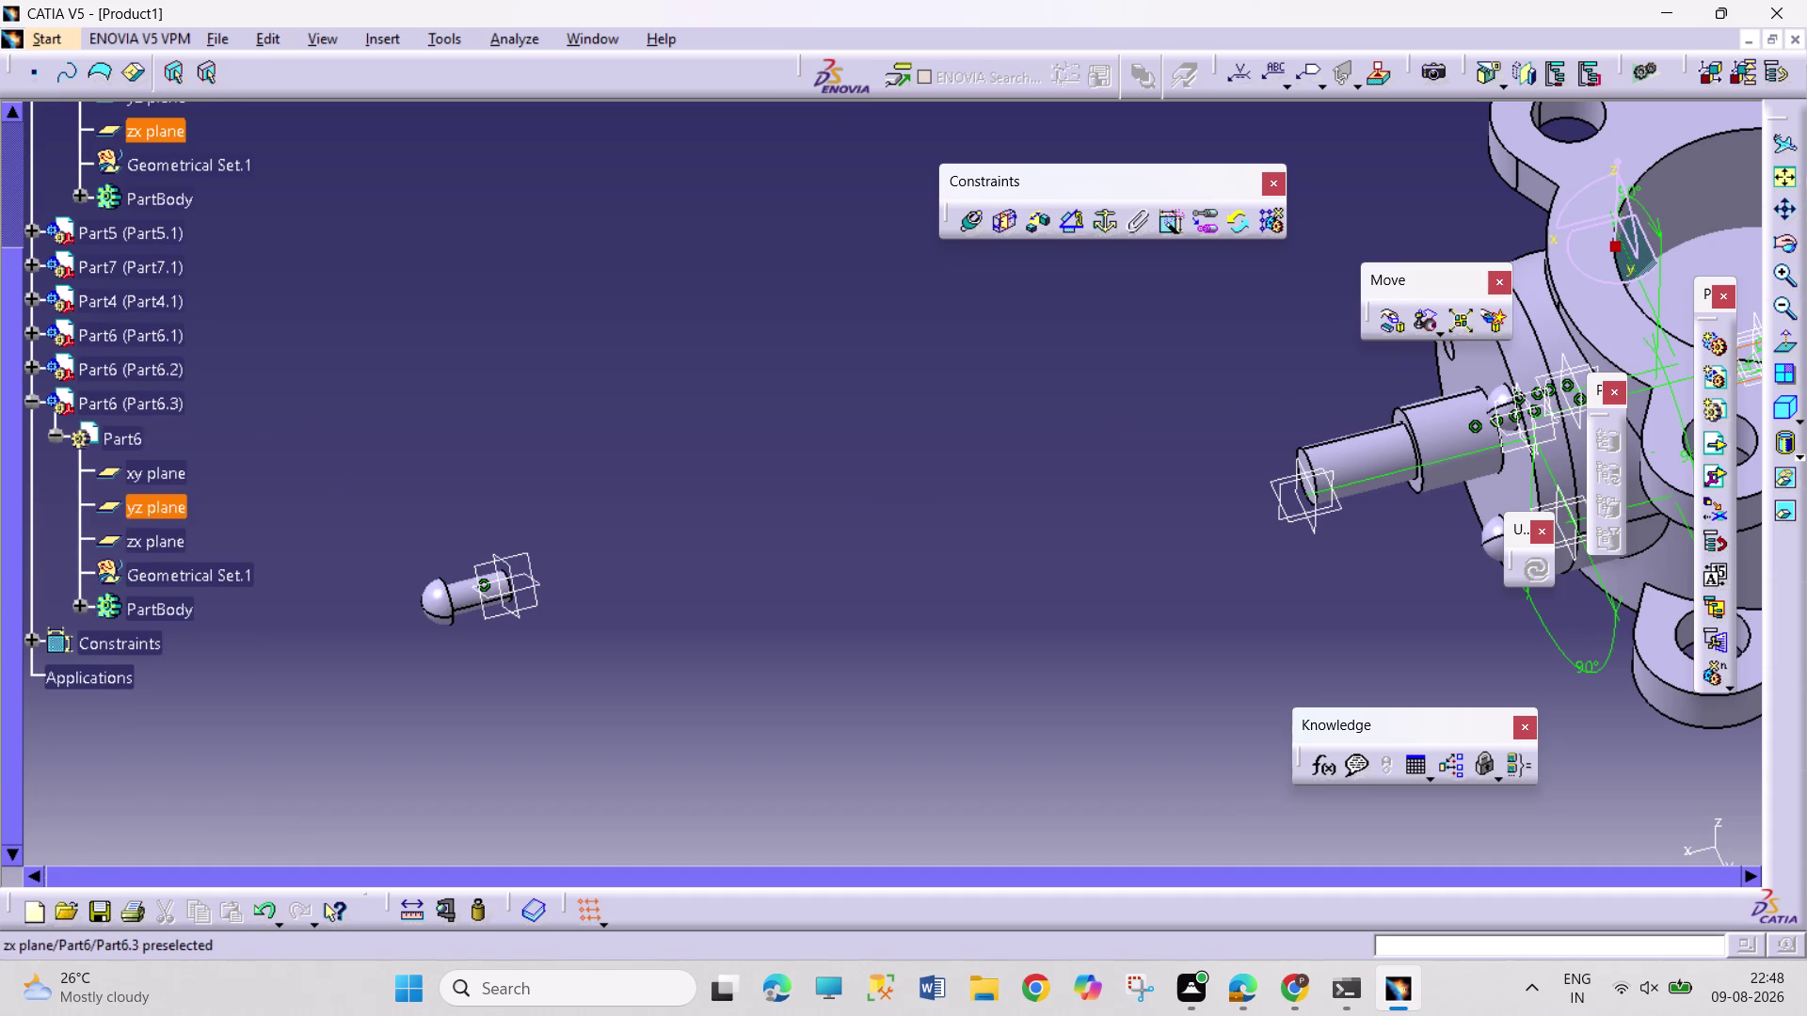
click(169, 536)
click(1068, 227)
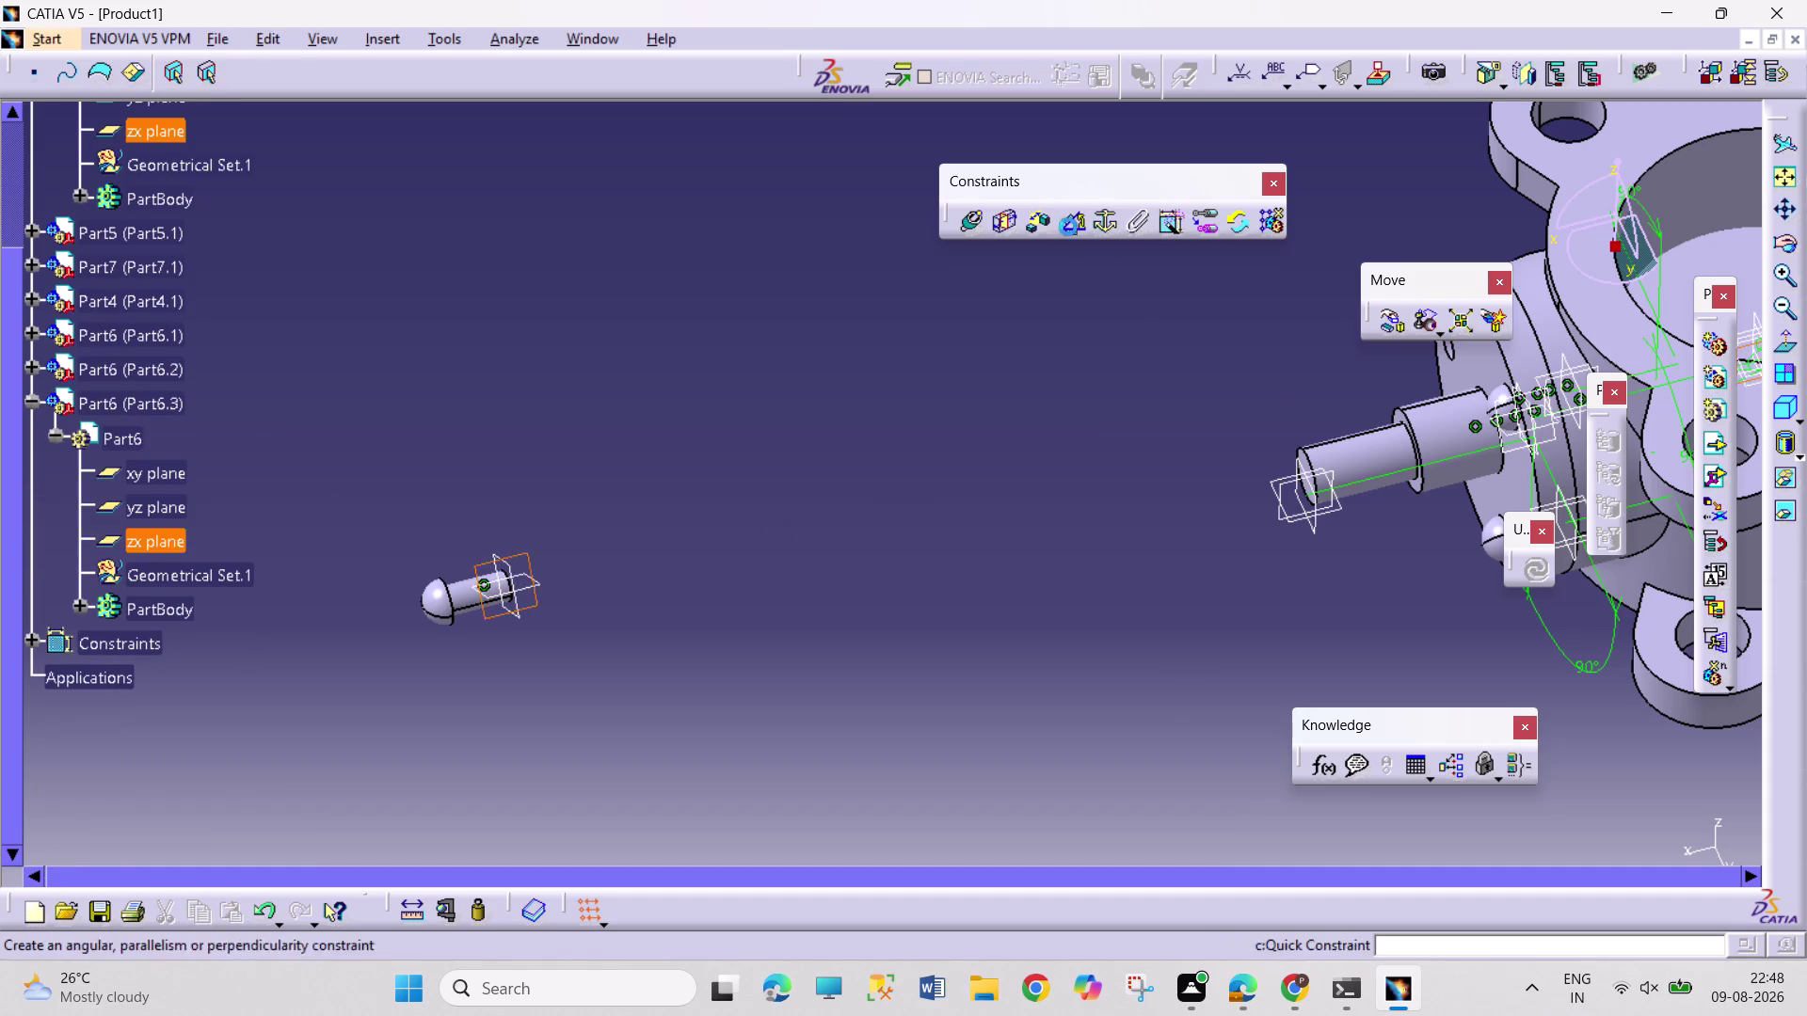
click(1681, 845)
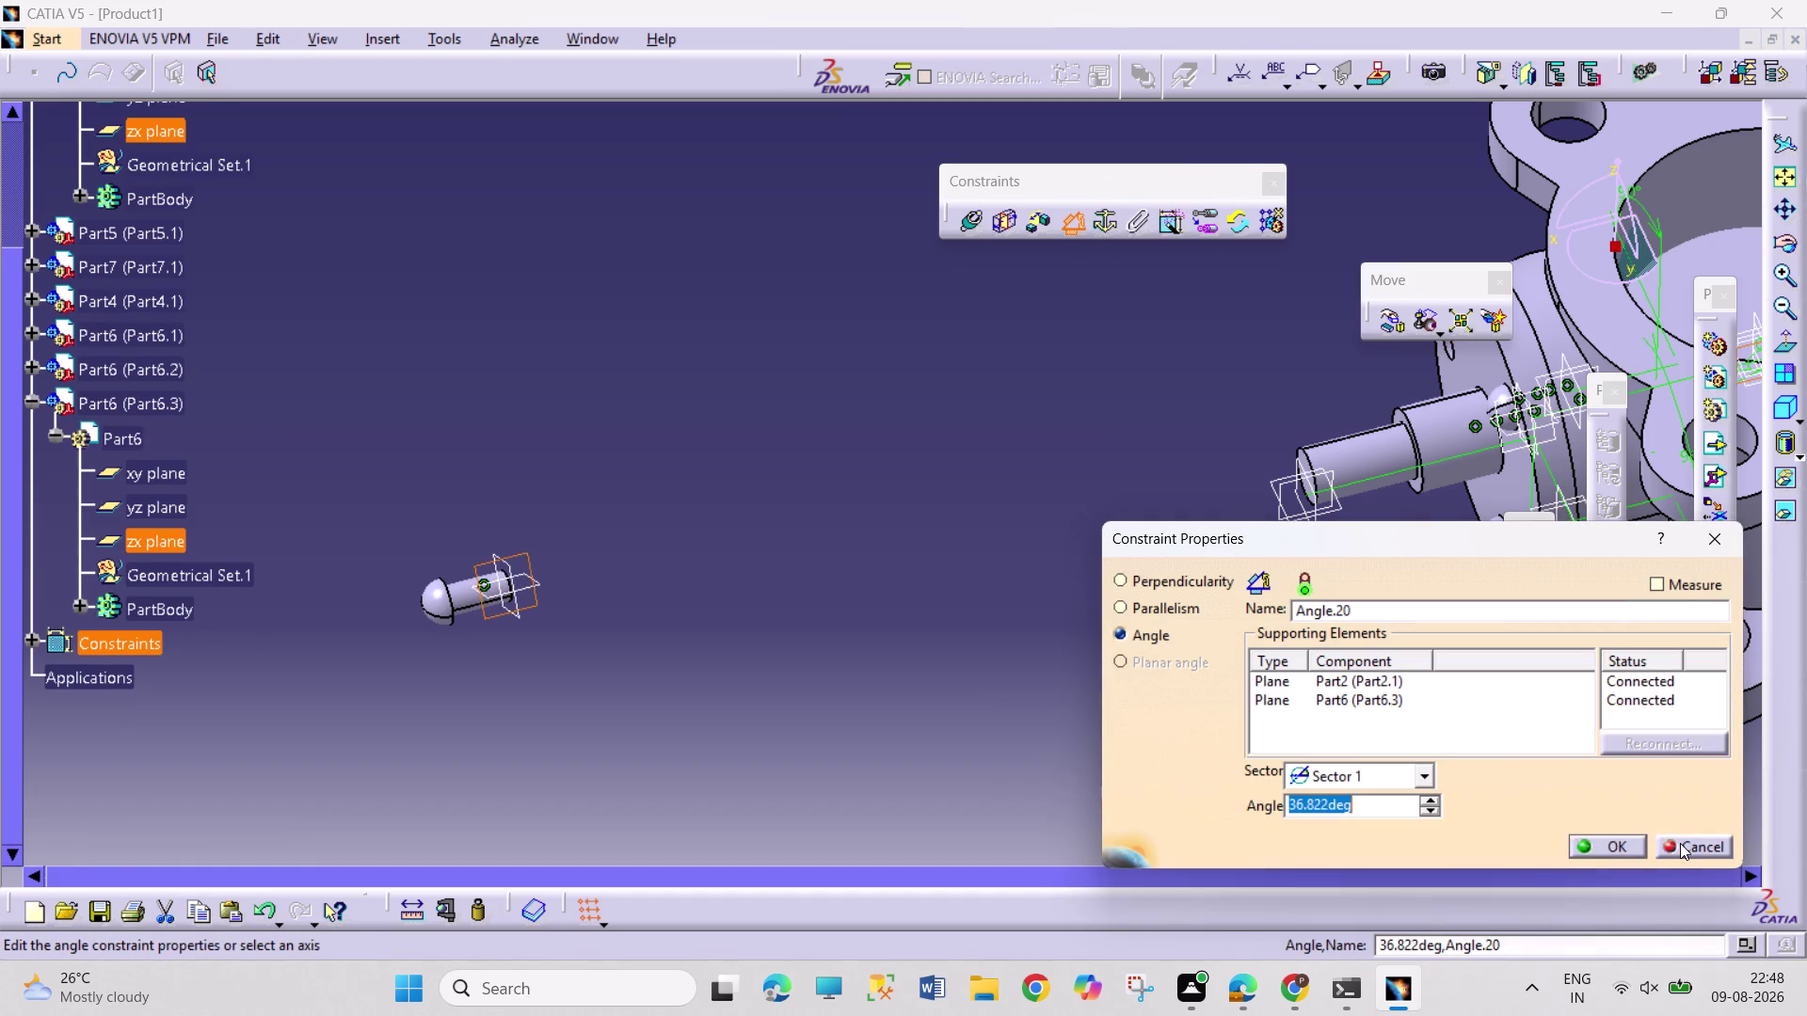
text(90)
key(Return)
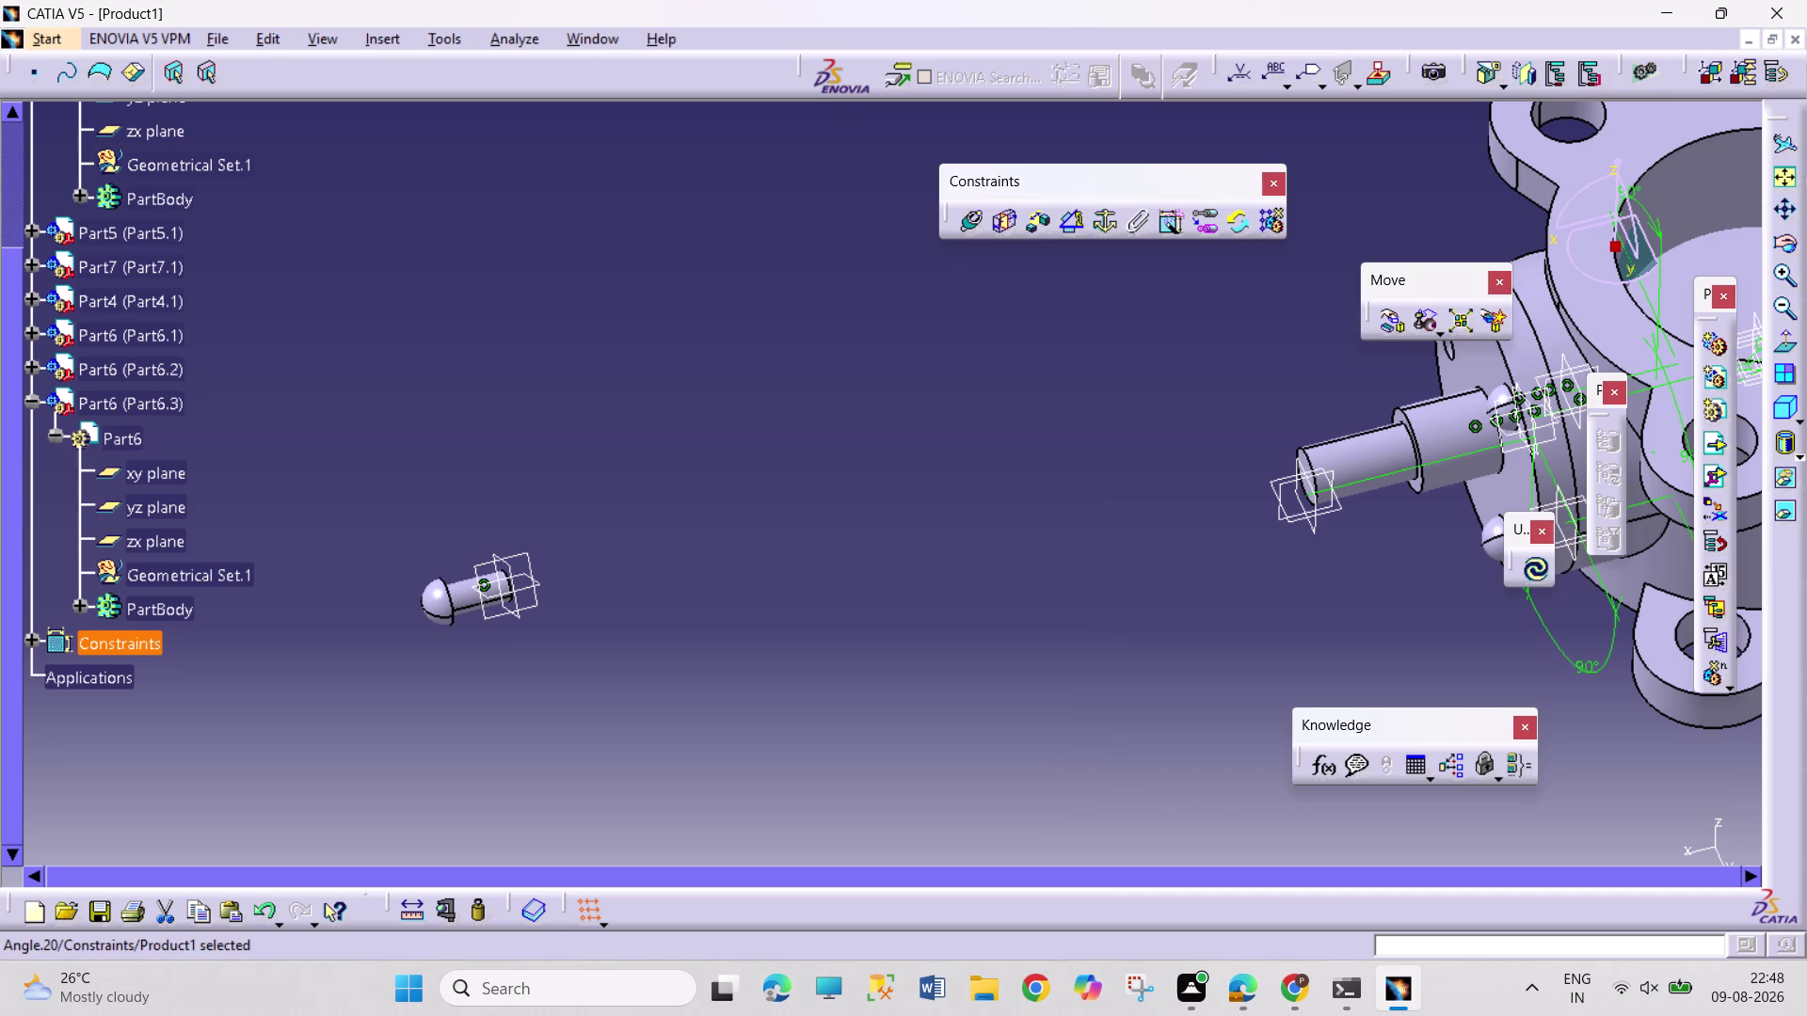
click(1533, 574)
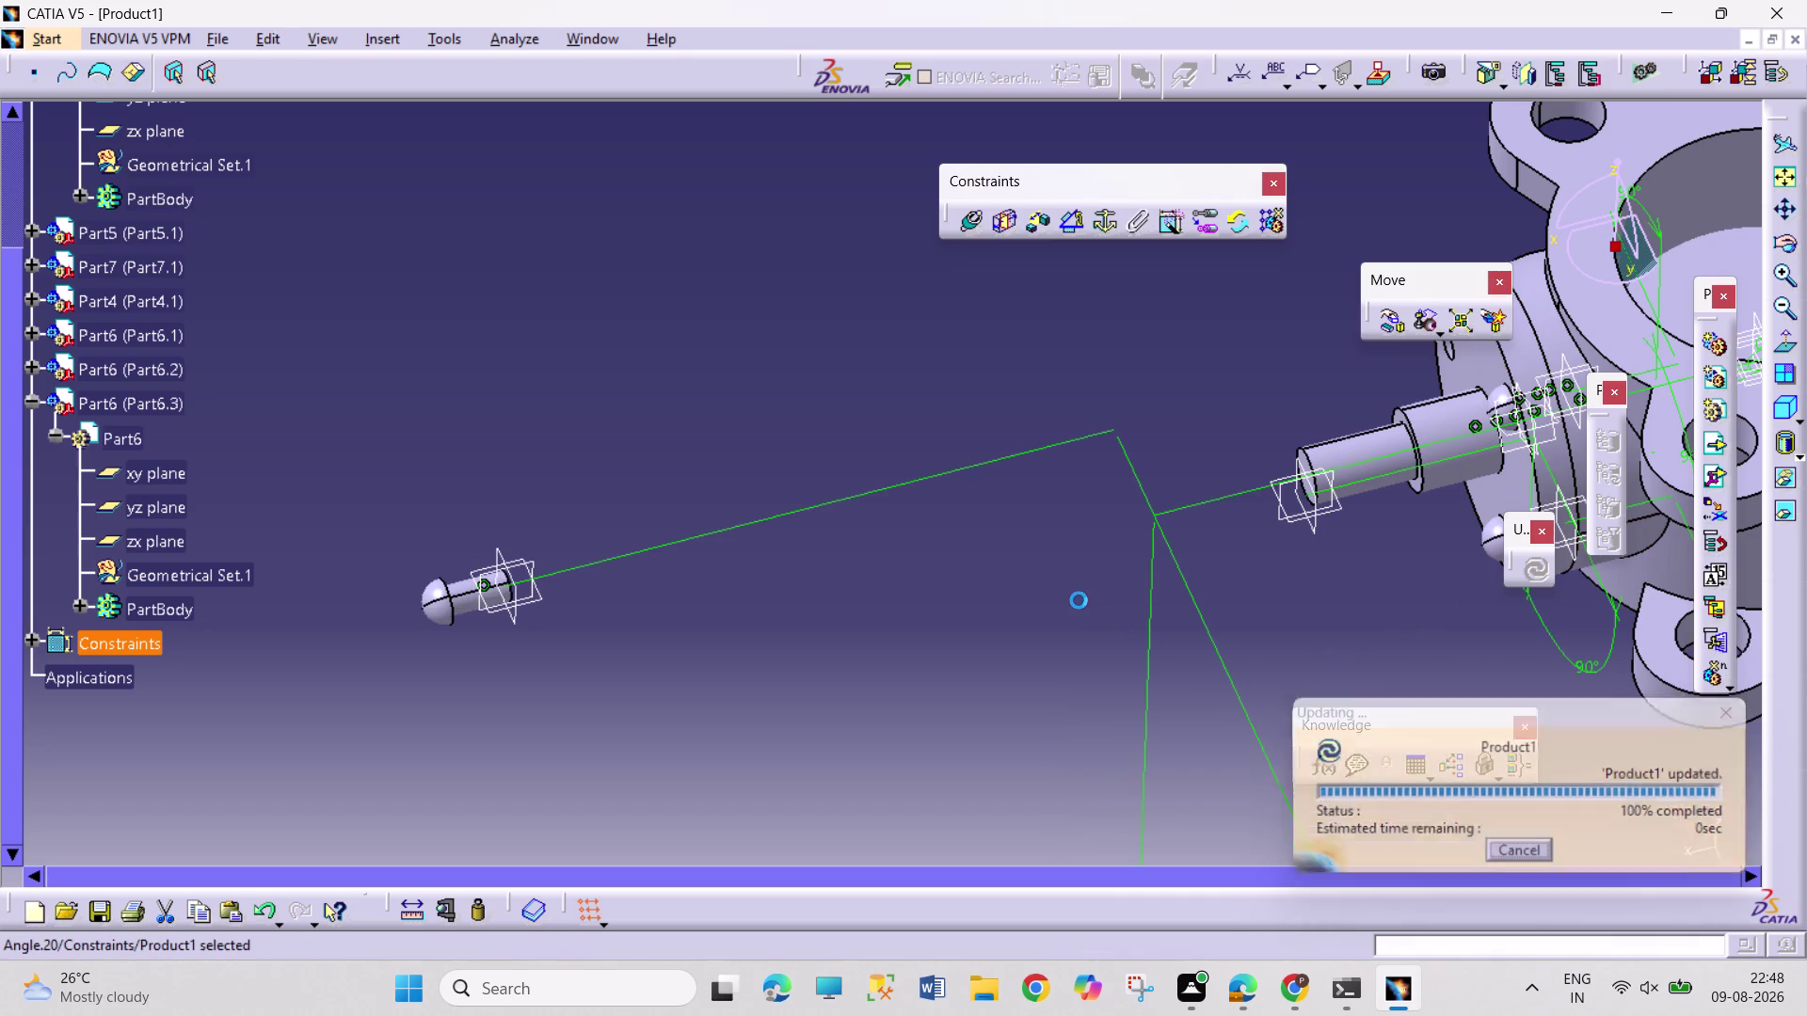
middle_drag(709, 652, 1361, 610)
Zoom in on the shaft's headed end and select its face for a coincidence.
right_drag(722, 662, 1362, 610)
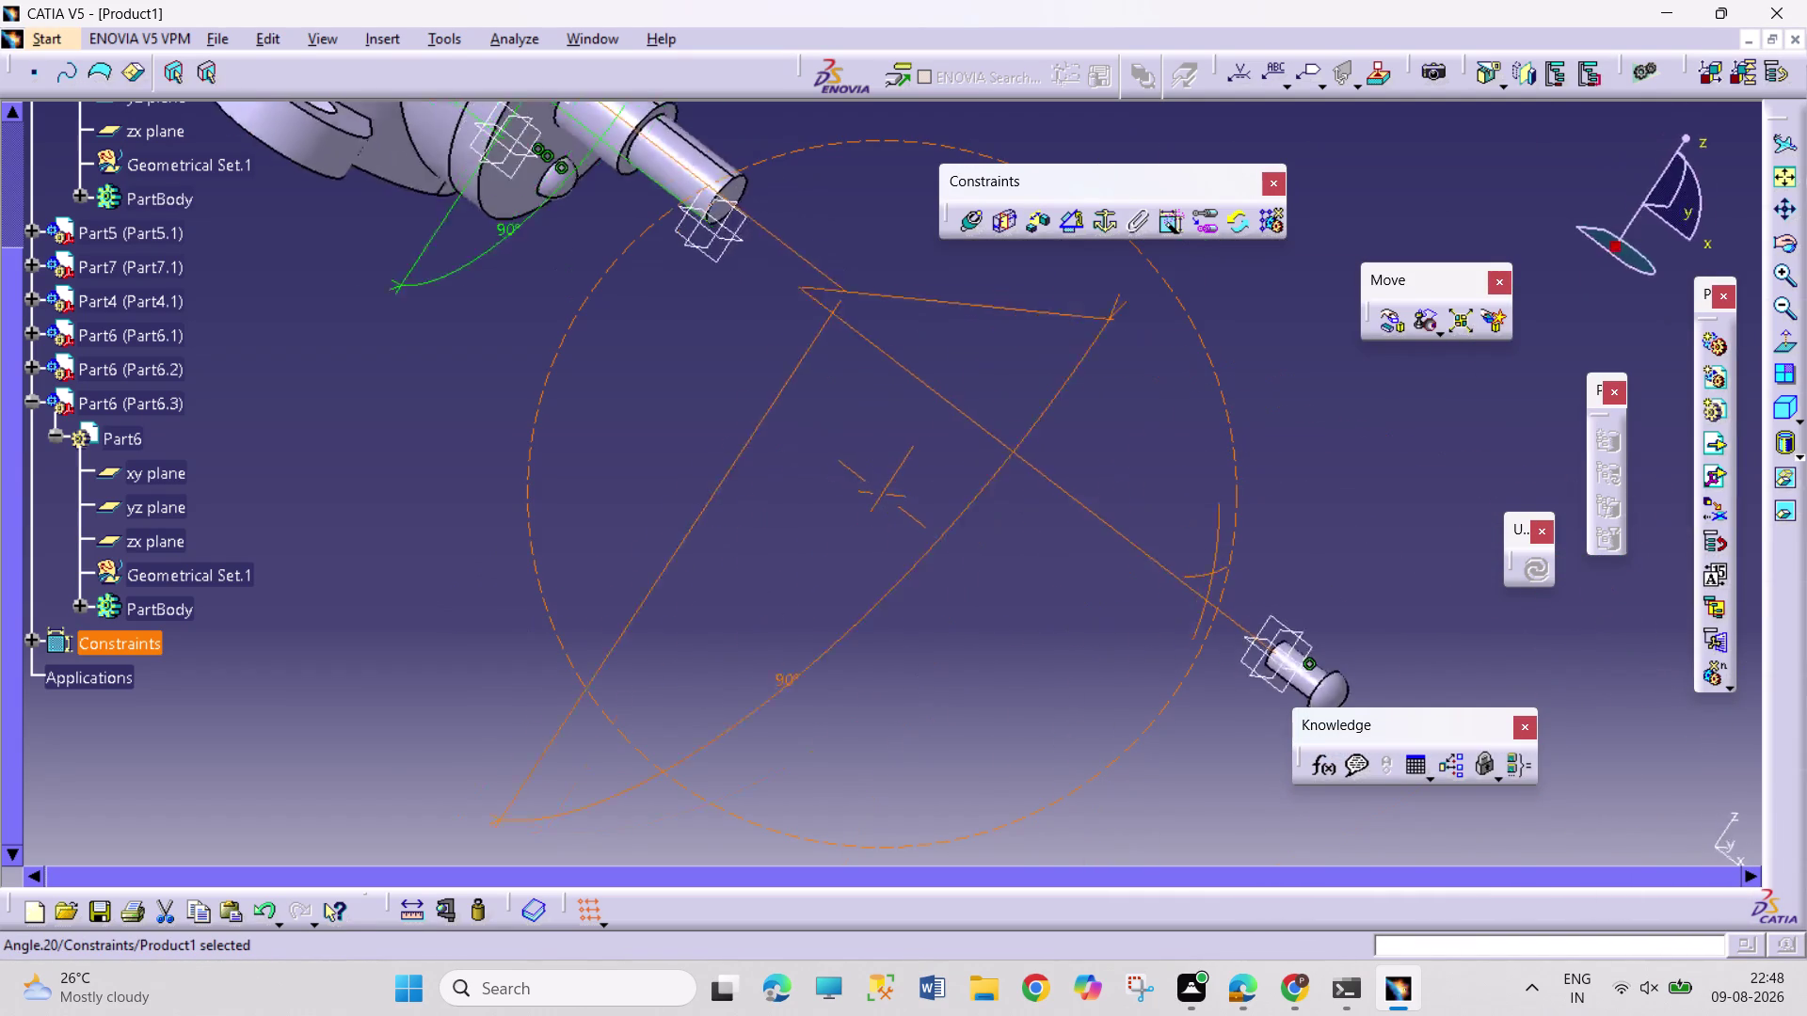
middle_drag(1362, 611, 1589, 635)
right_drag(1362, 610, 1589, 629)
middle_drag(1347, 638, 928, 532)
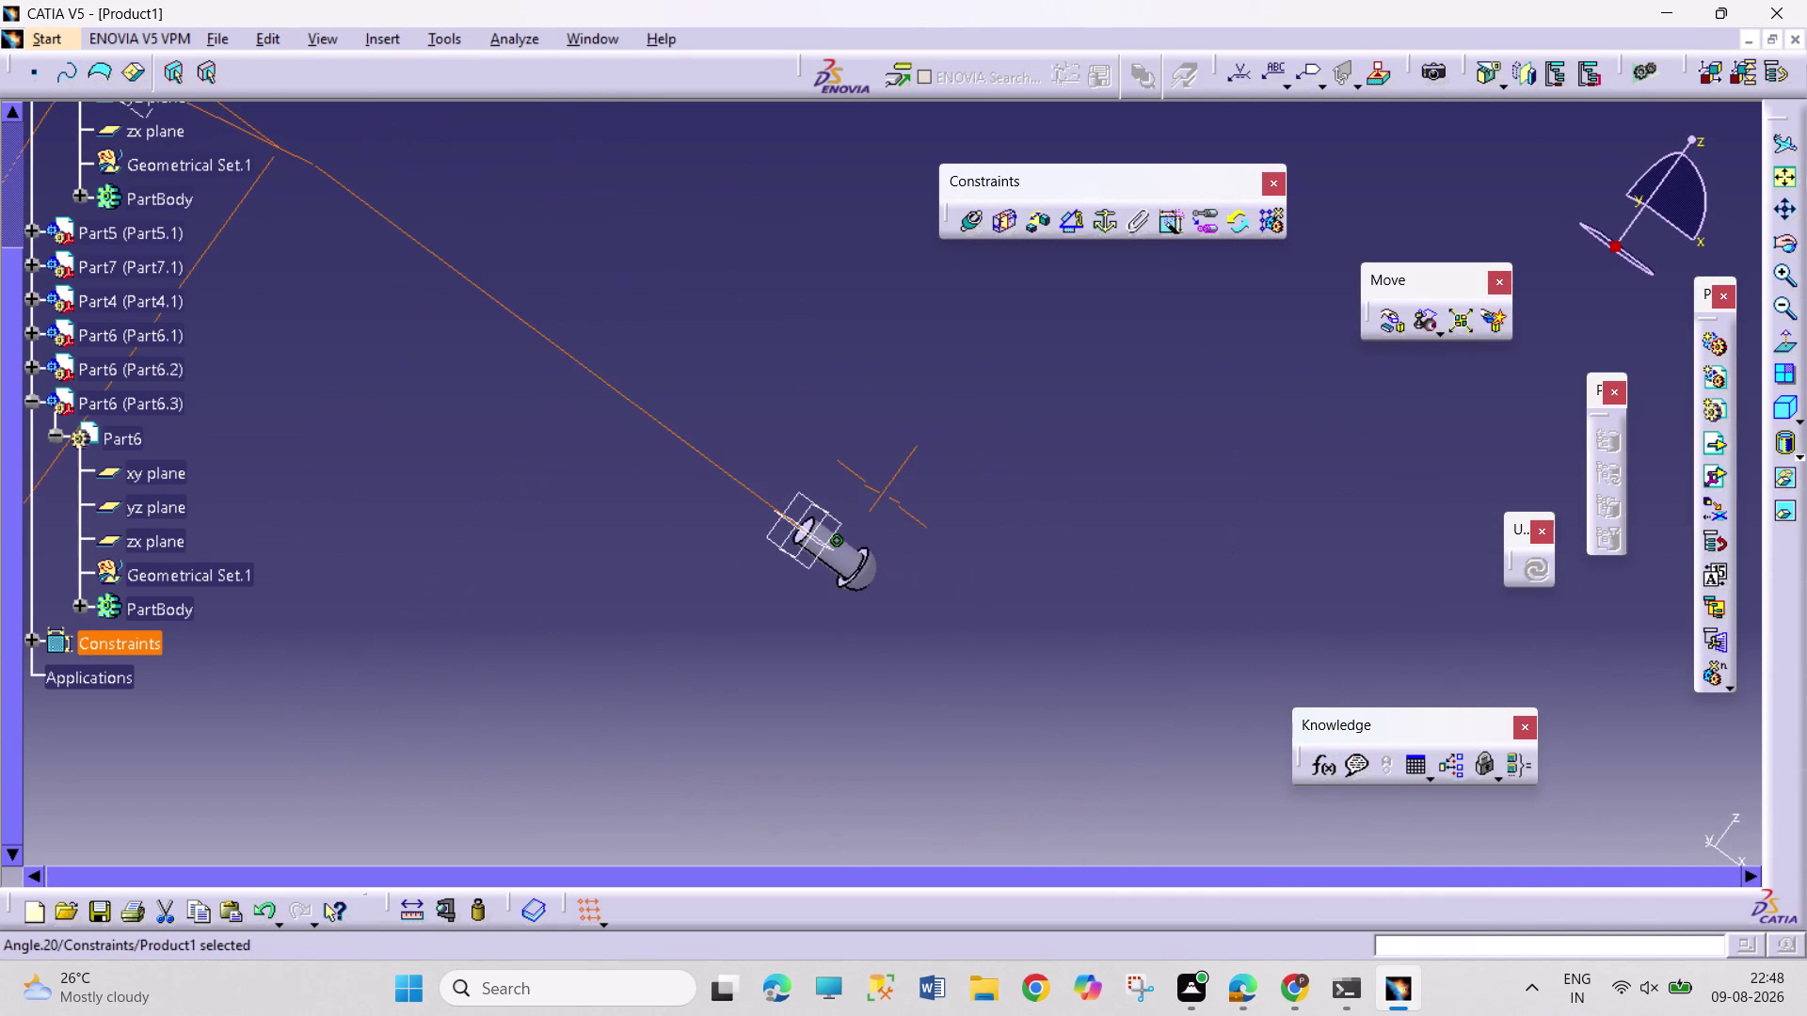
middle_drag(855, 727, 901, 535)
middle_drag(856, 790, 871, 705)
middle_drag(893, 750, 1040, 558)
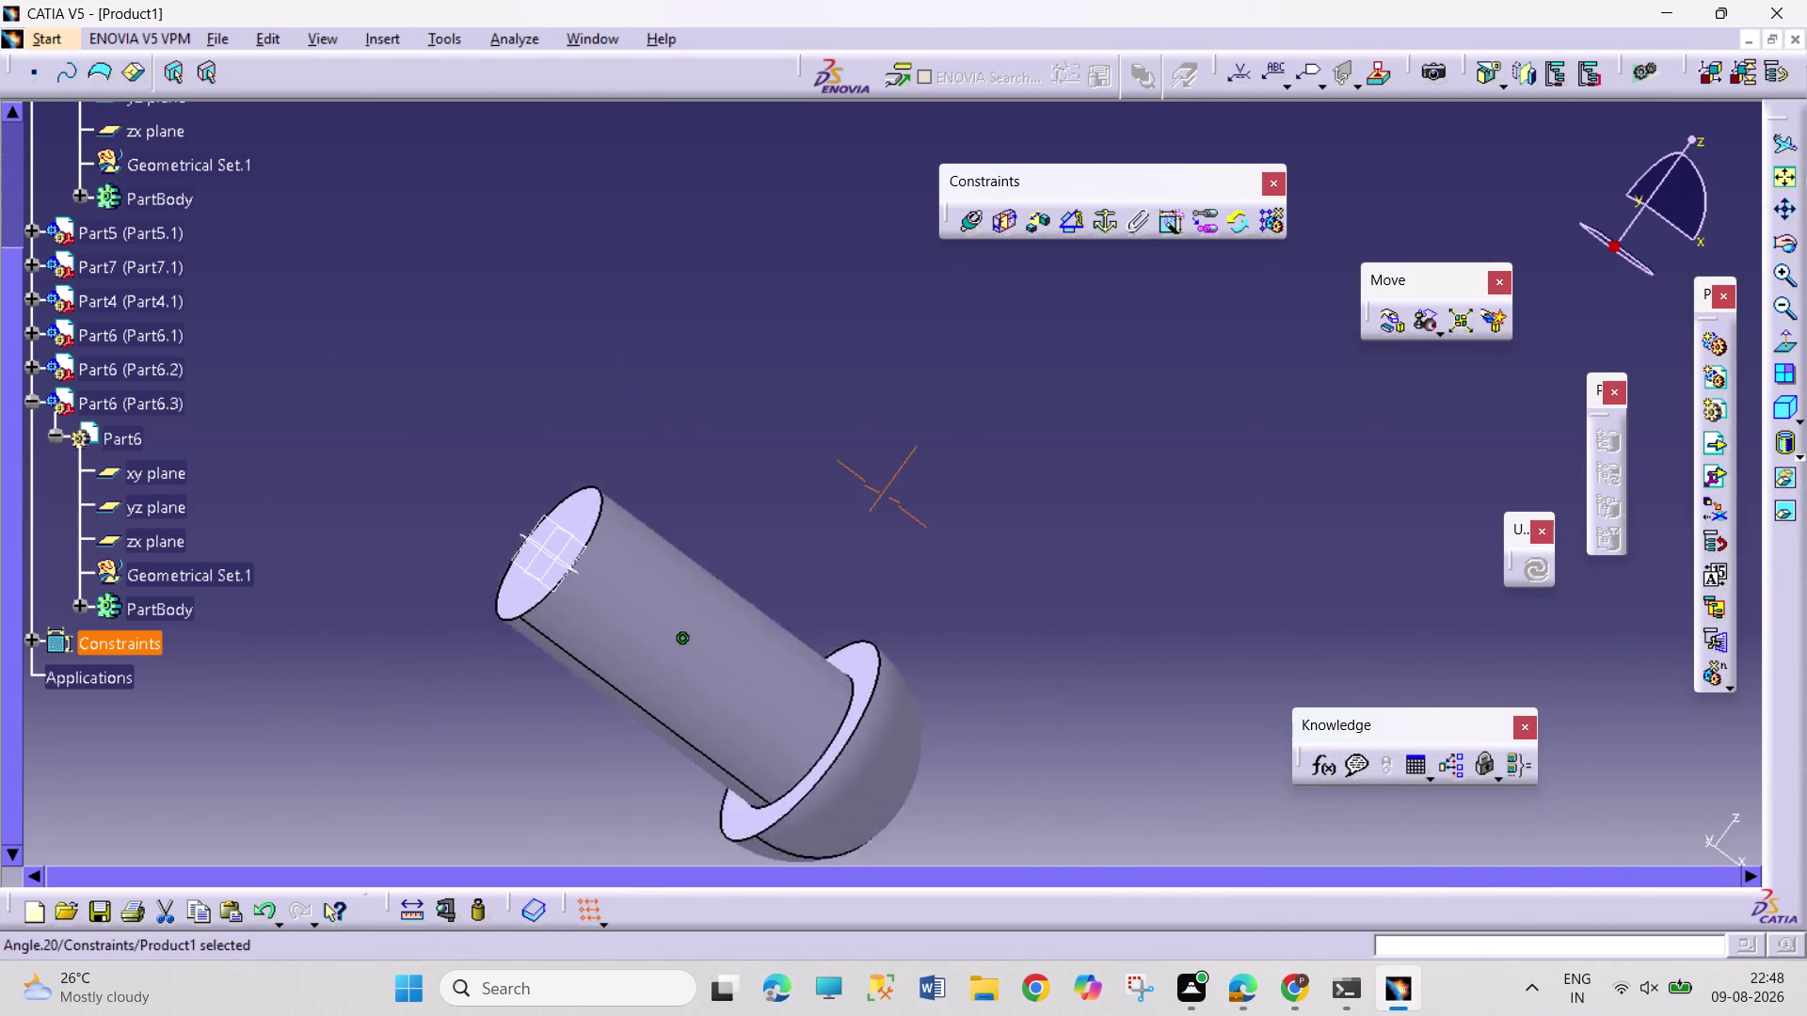
middle_drag(1040, 558, 1071, 539)
click(977, 606)
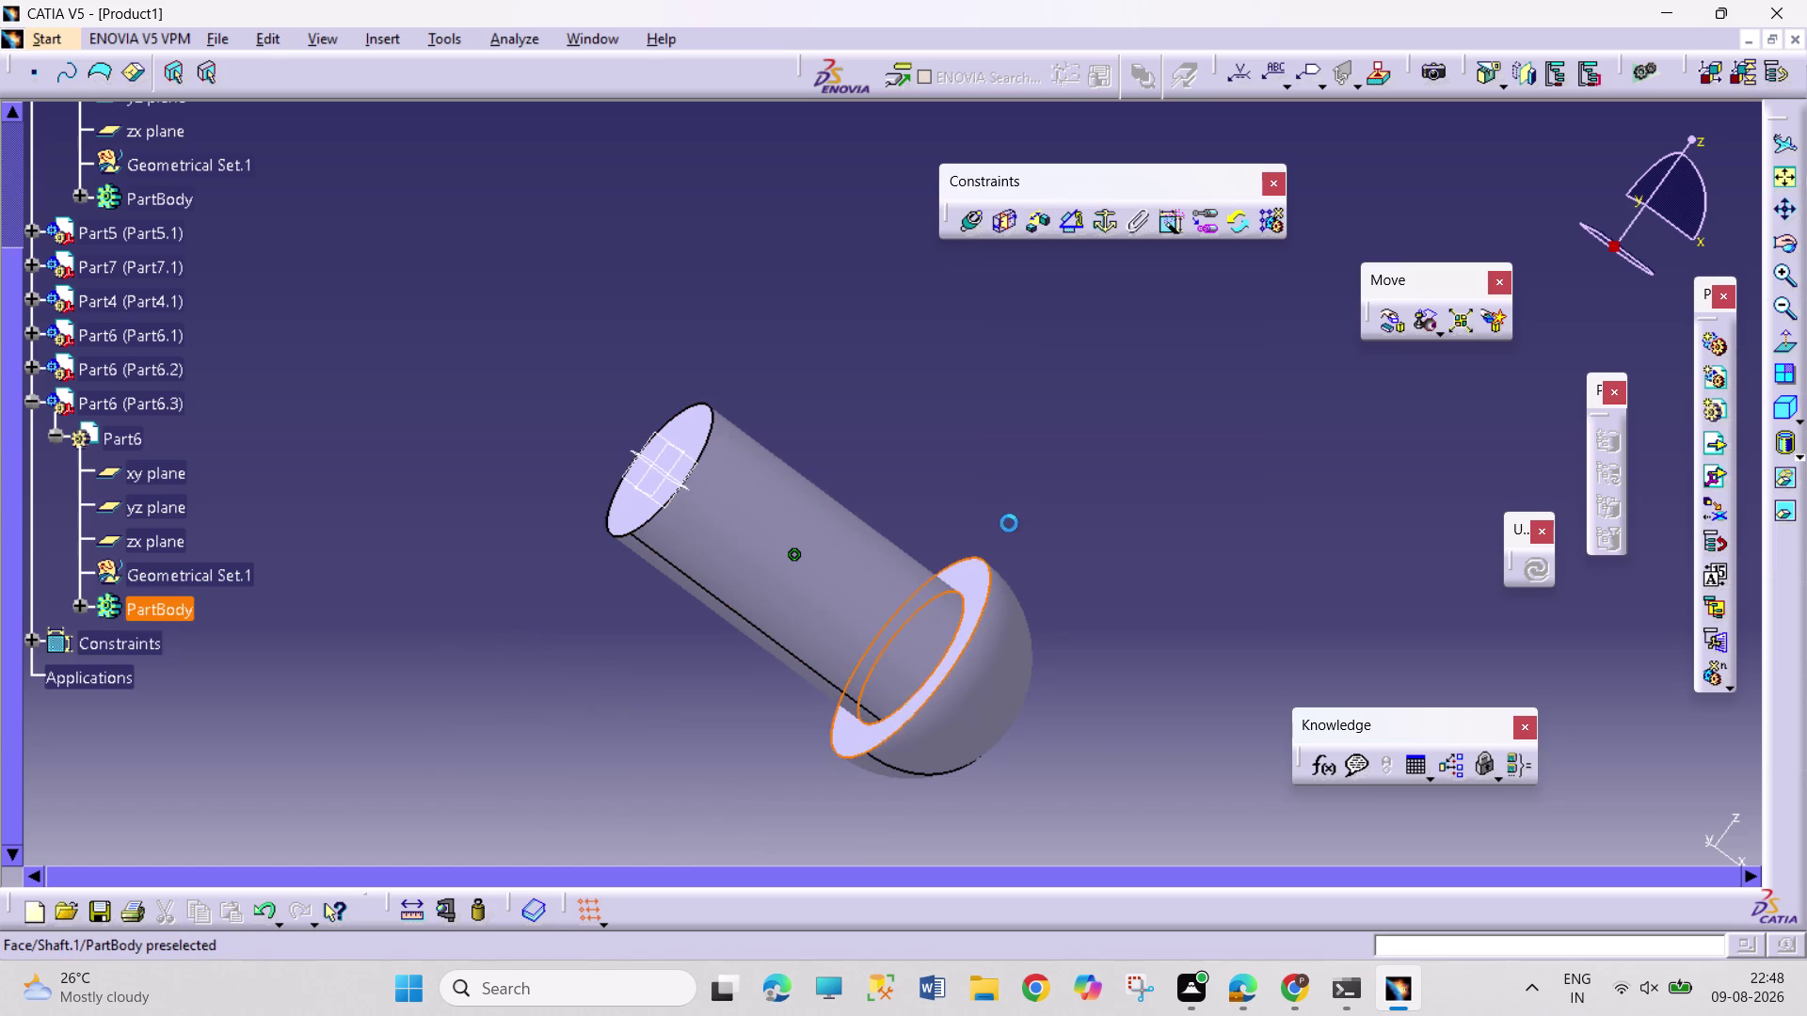
Pick the Mirror.1 hole edge on Part5 to complete Coincidence.21.
middle_drag(1017, 517, 892, 841)
middle_drag(626, 605, 1393, 757)
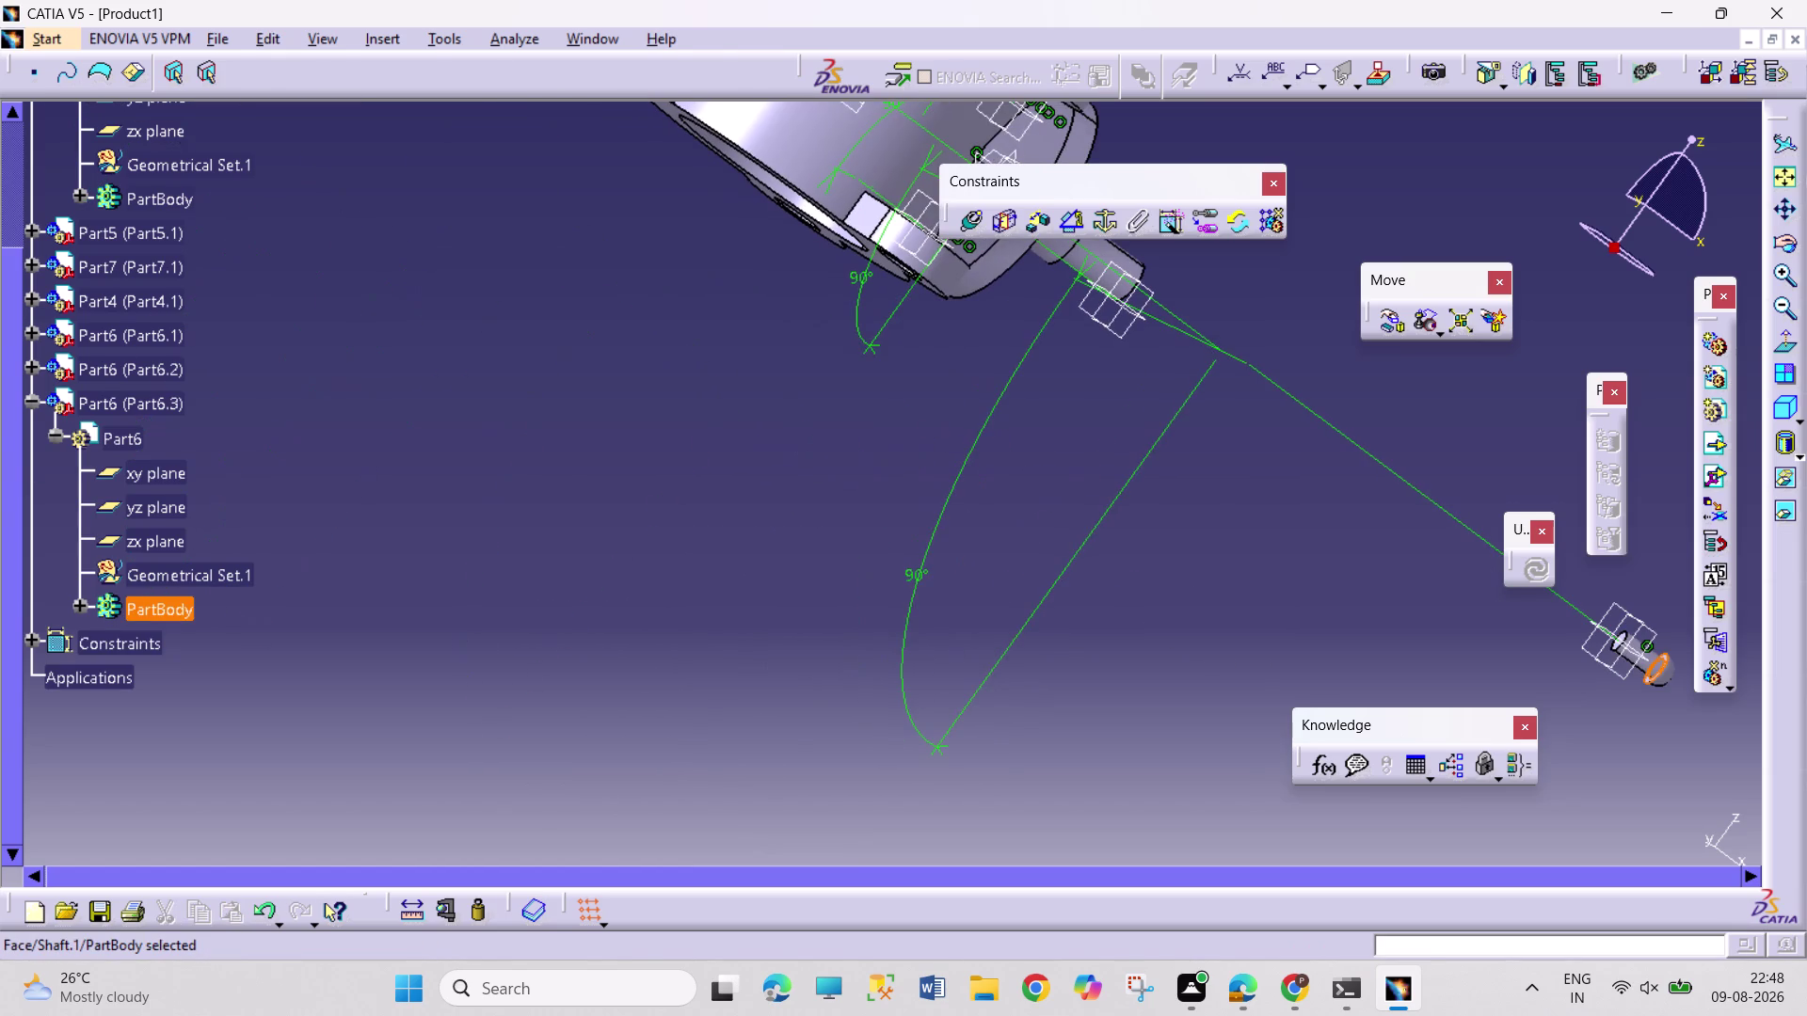
middle_drag(1430, 570, 866, 476)
right_drag(1429, 570, 810, 477)
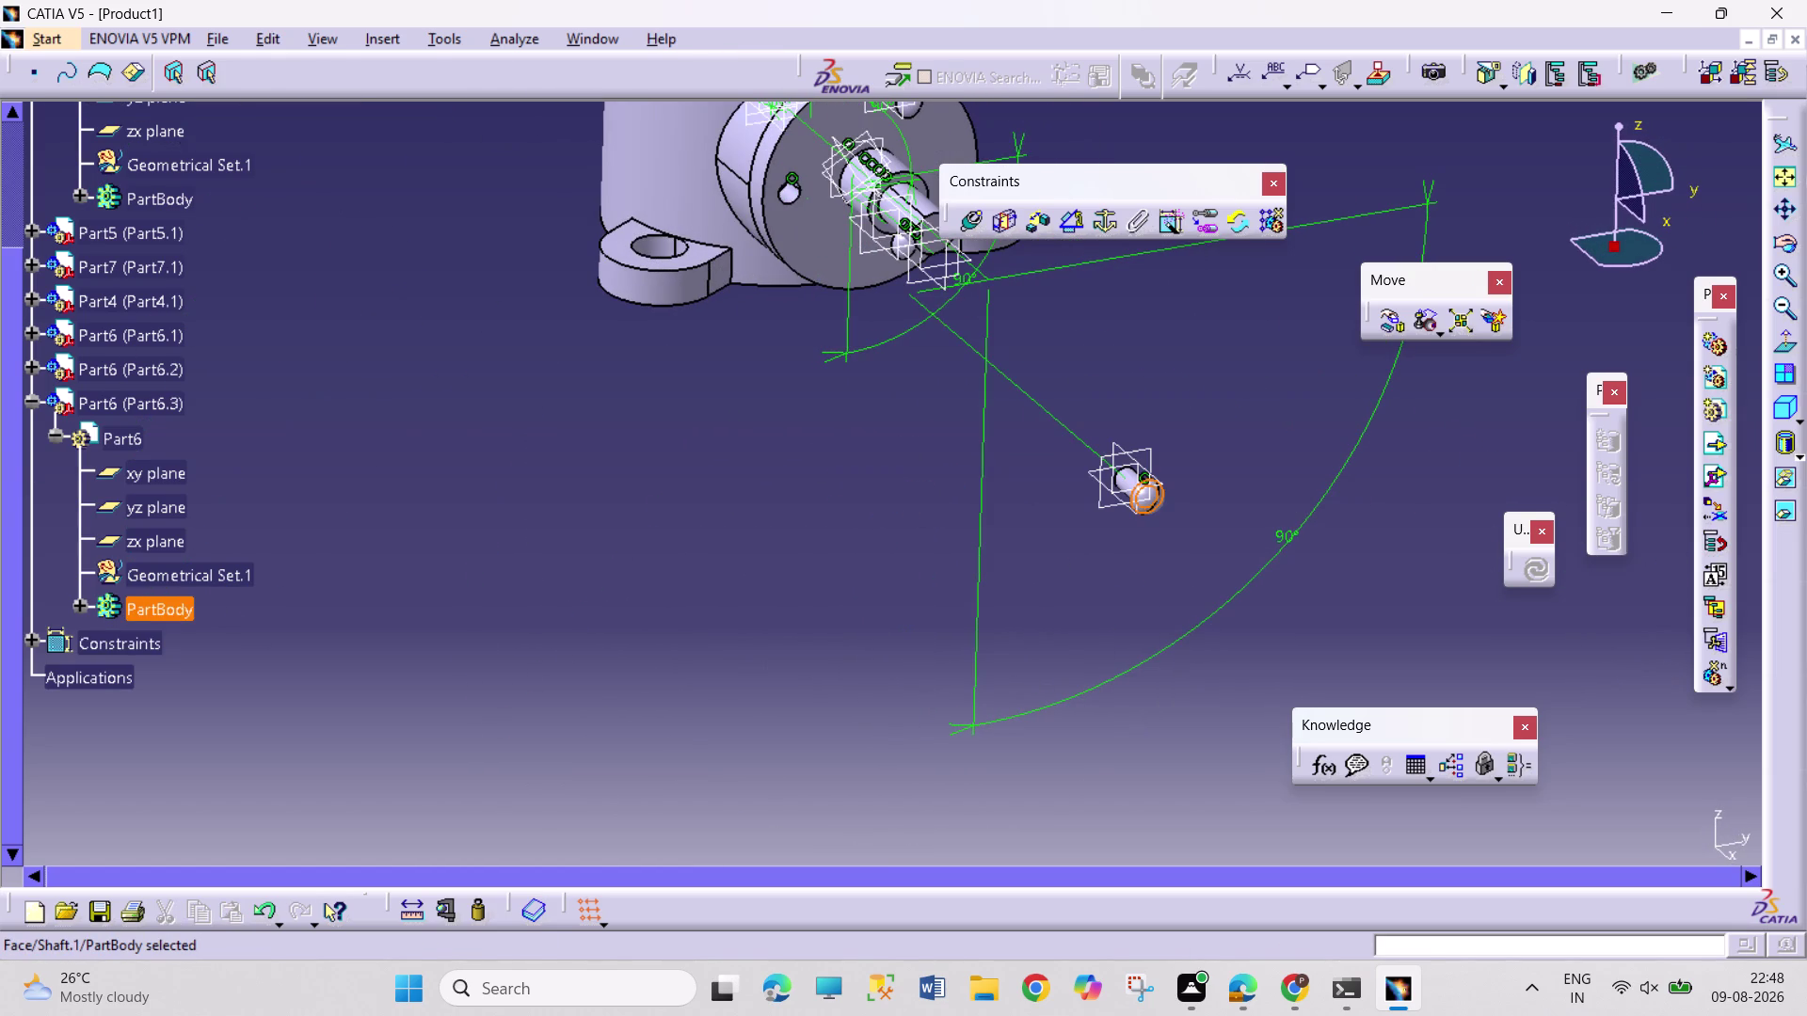
click(798, 227)
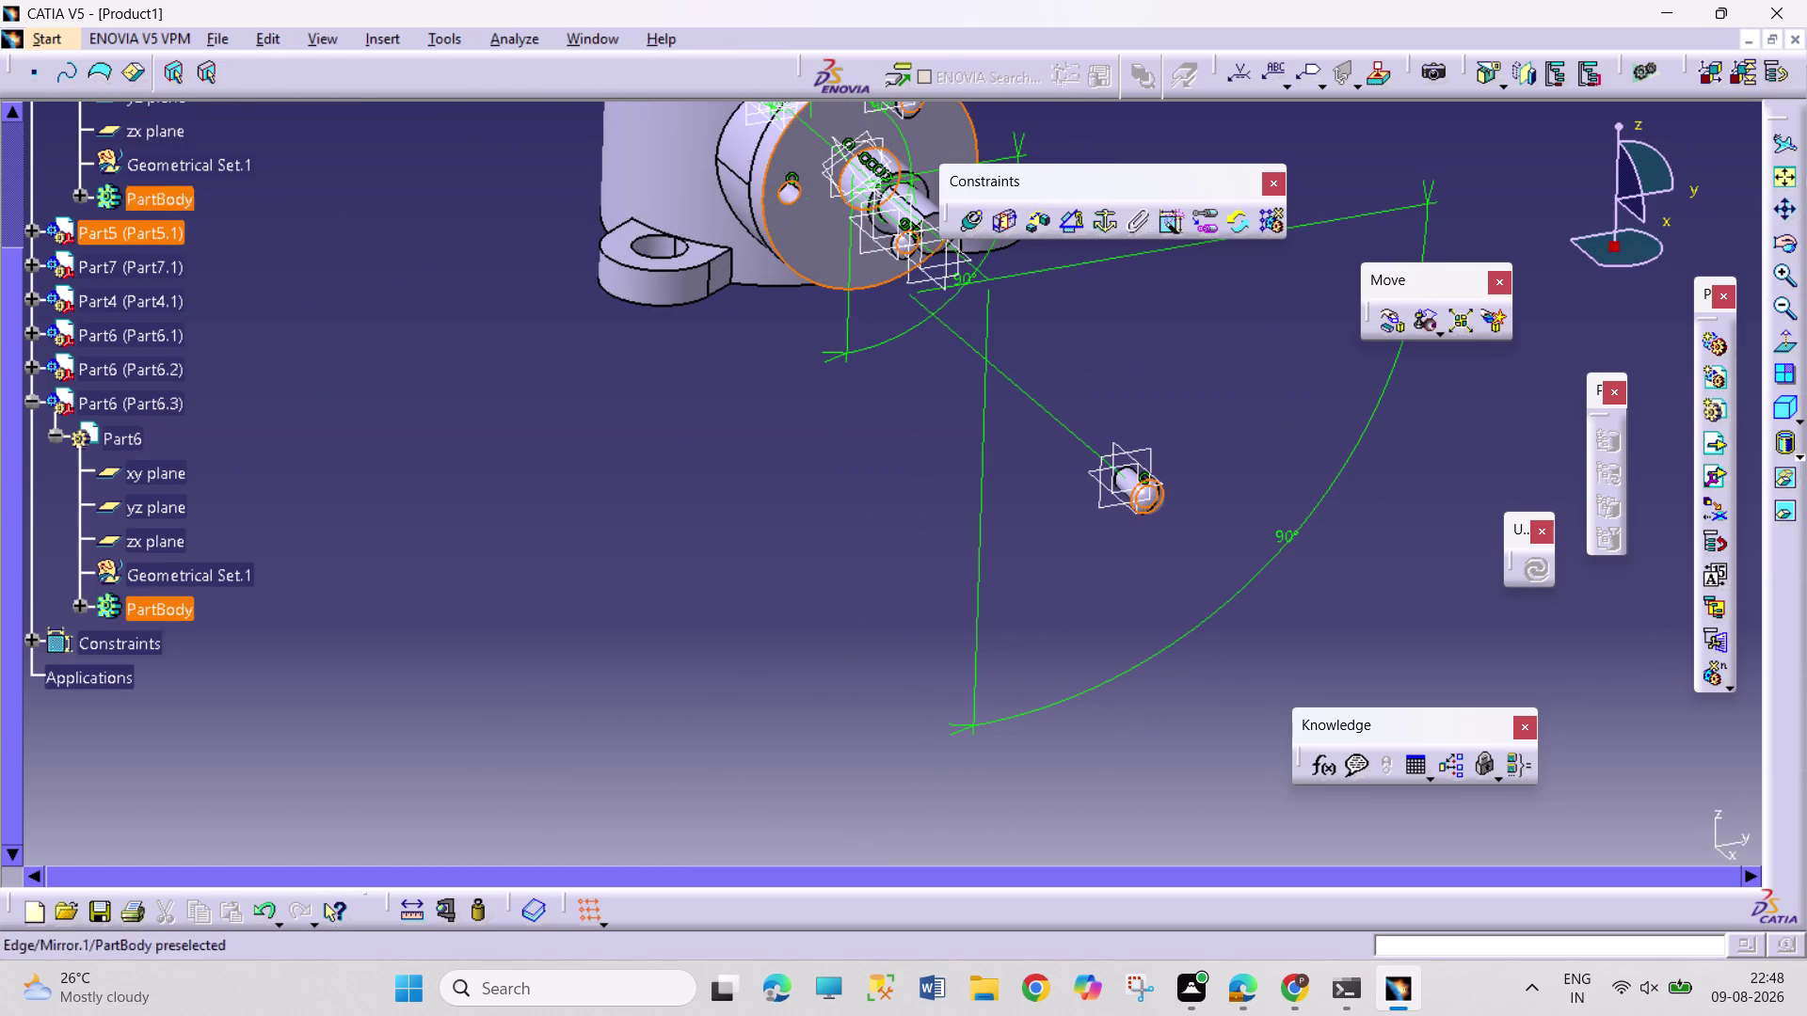
click(961, 220)
click(1680, 842)
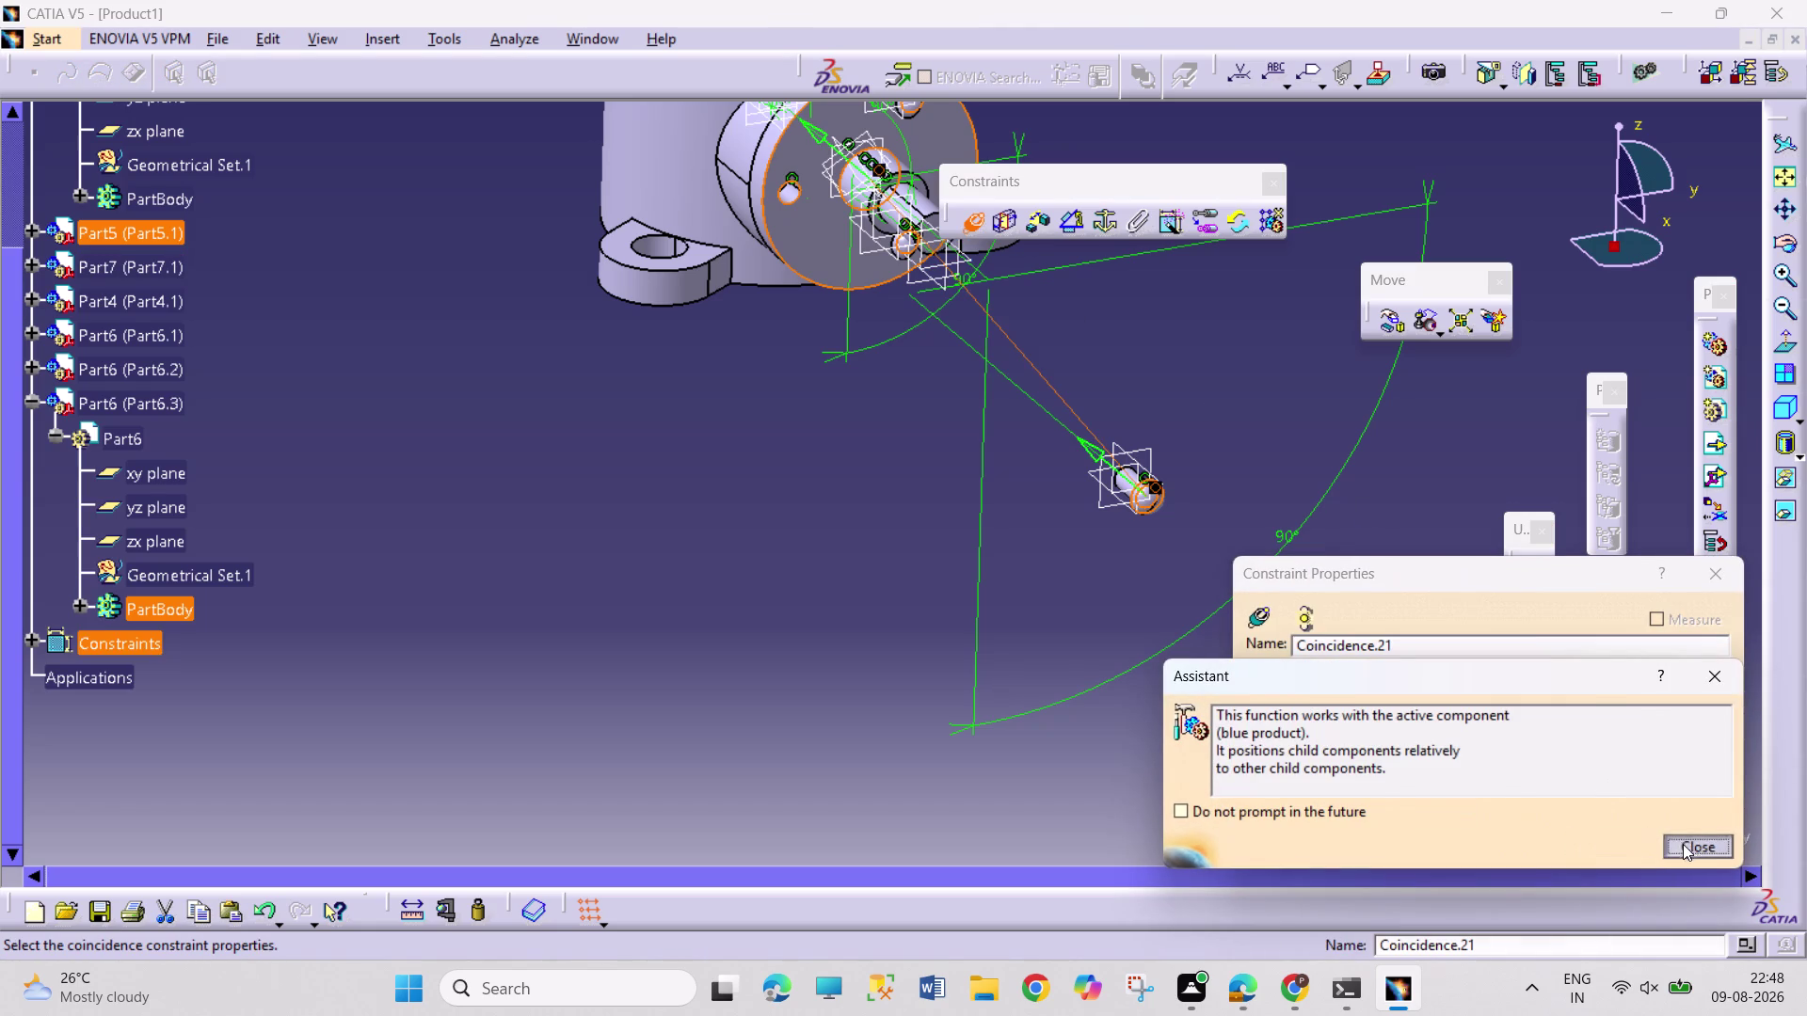
click(1633, 851)
click(1532, 570)
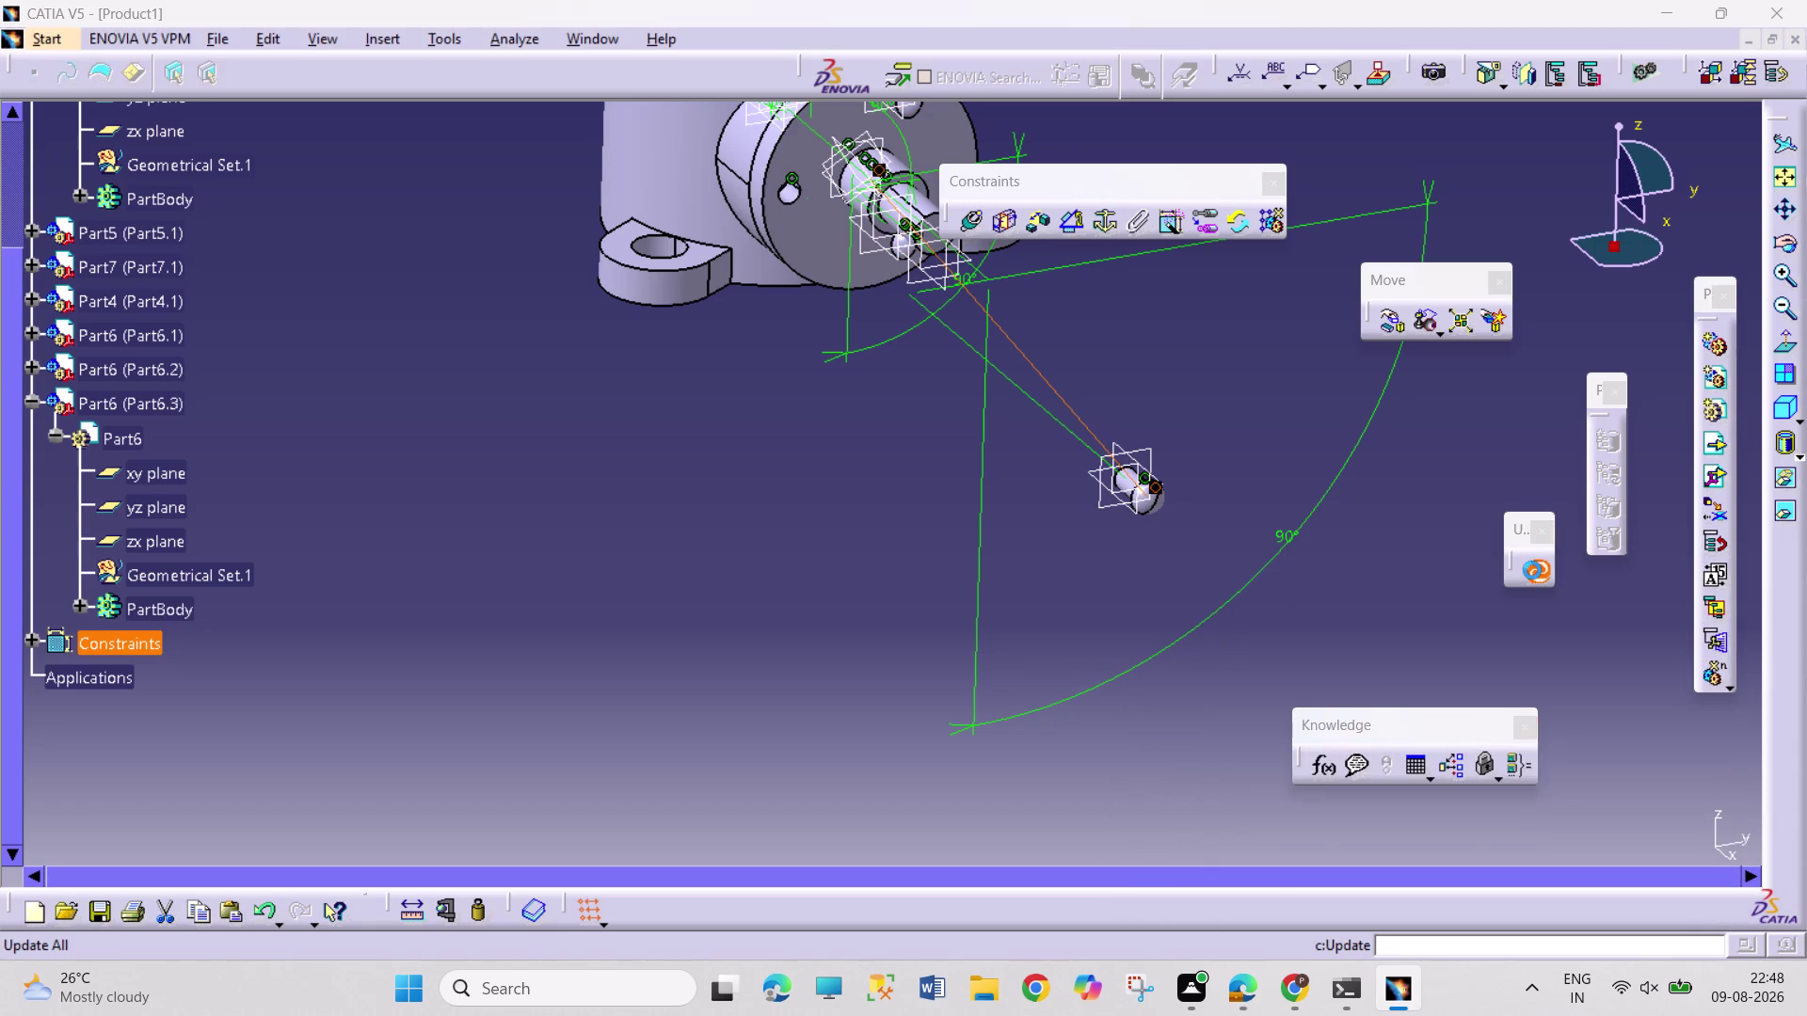
click(530, 36)
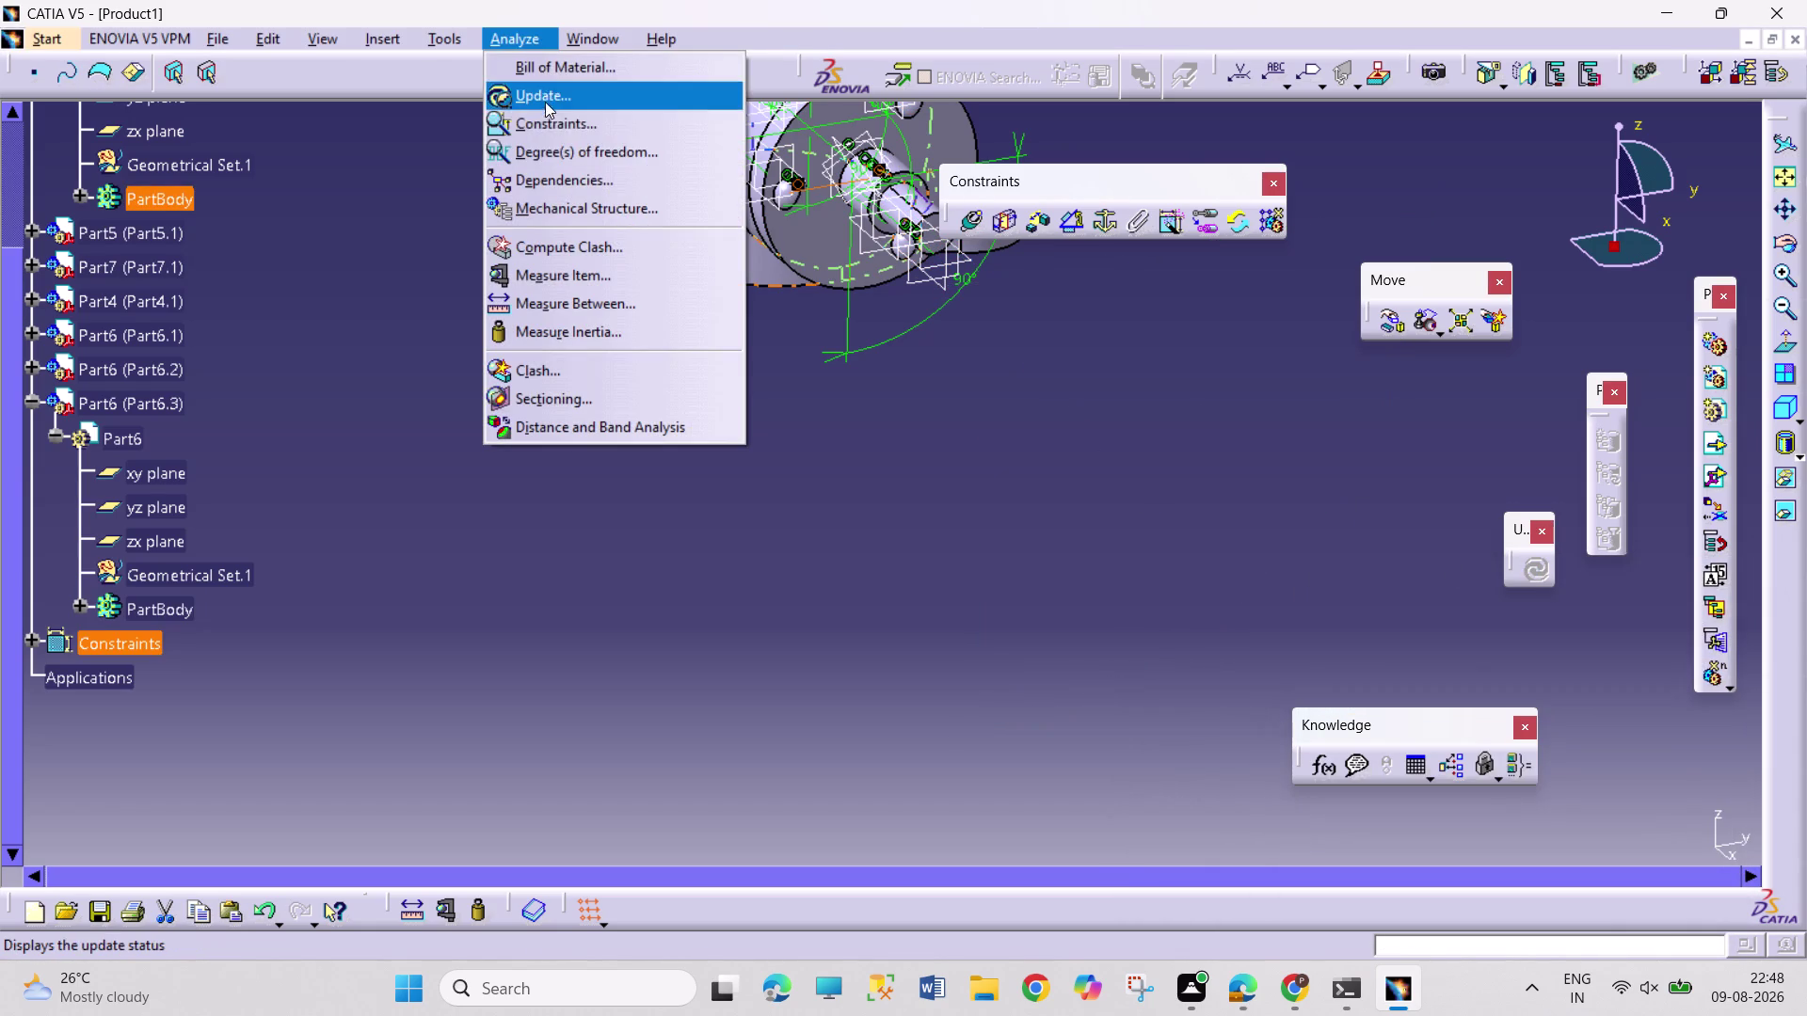
click(553, 120)
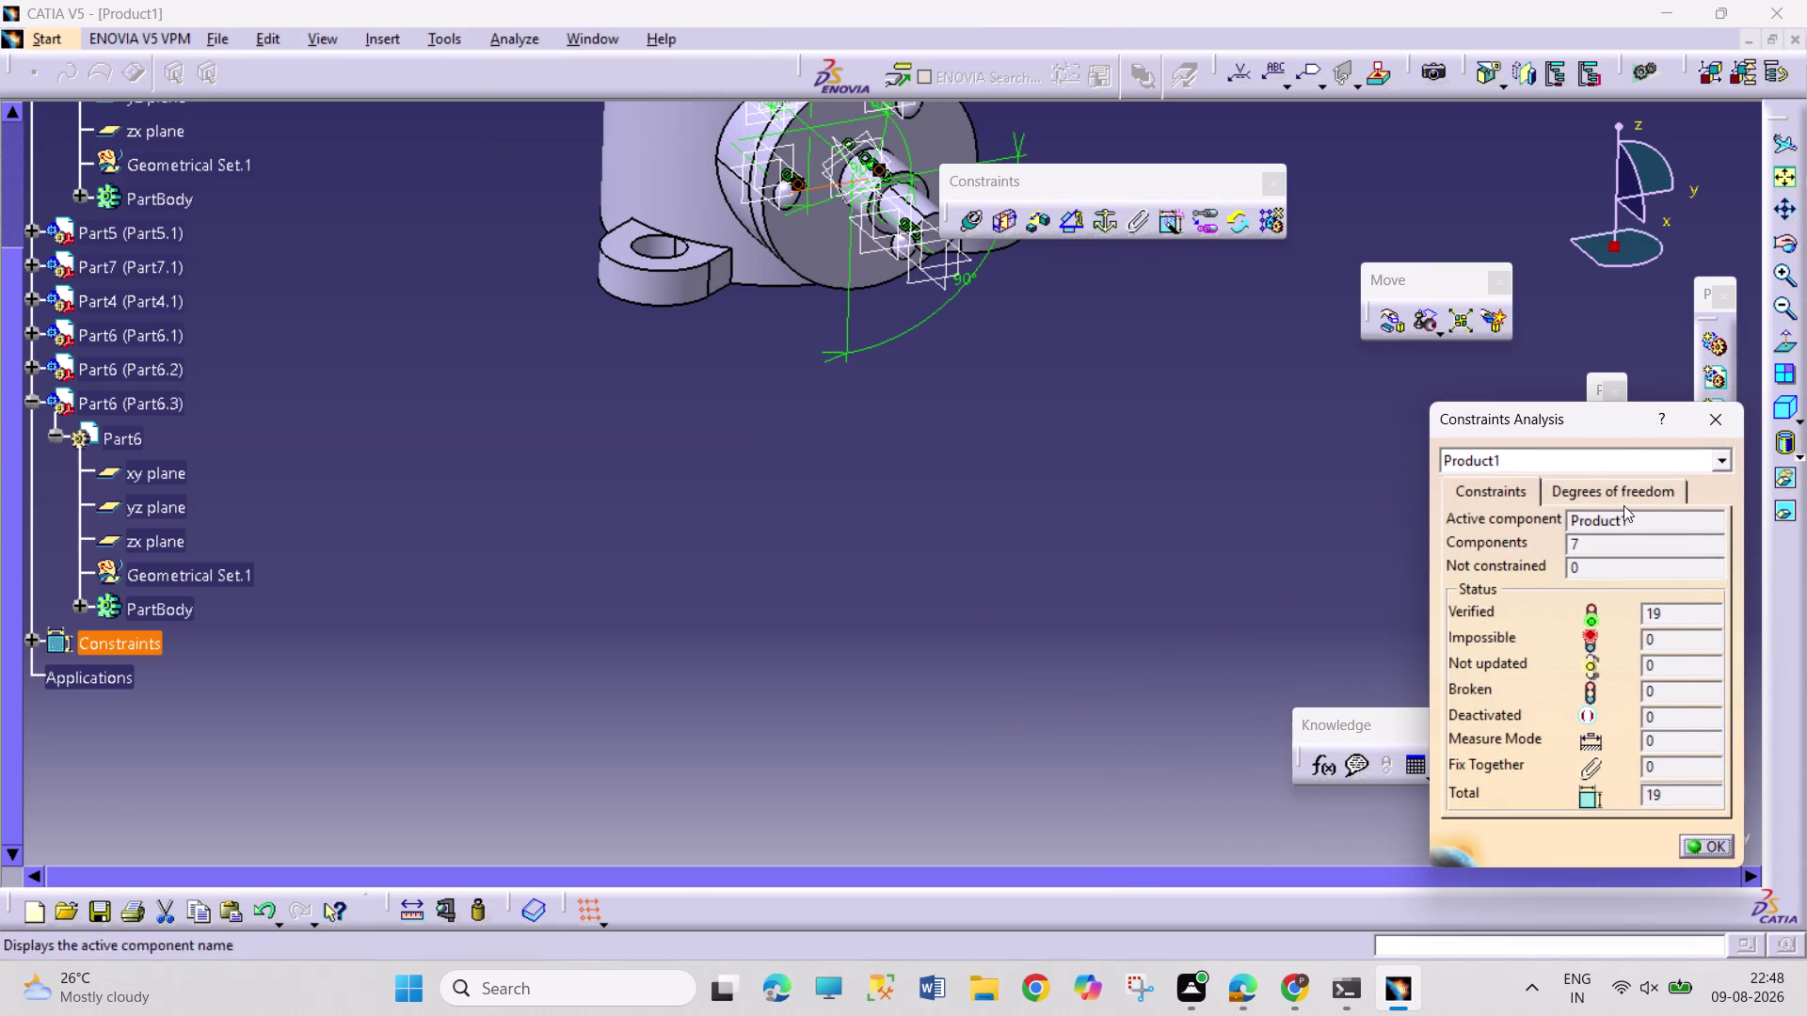
click(1618, 486)
click(1494, 482)
click(1718, 412)
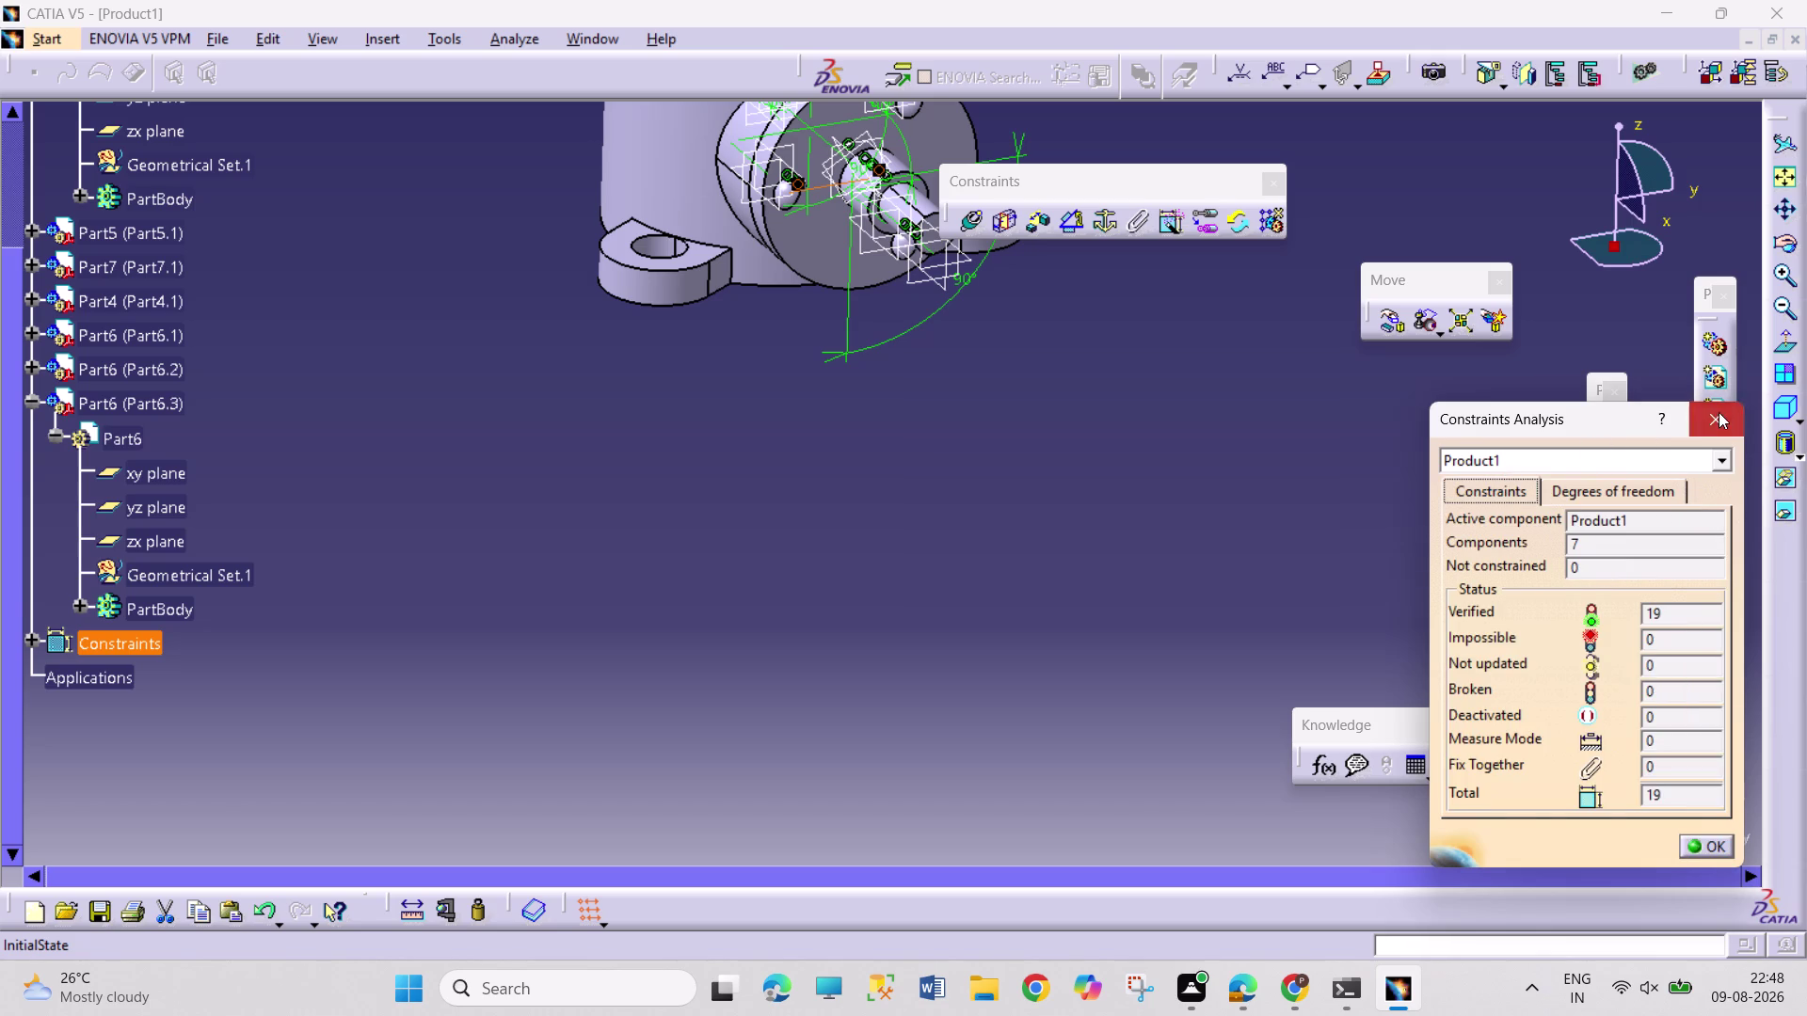
middle_drag(1317, 480, 784, 515)
right_drag(1318, 479, 791, 514)
middle_drag(979, 437, 954, 500)
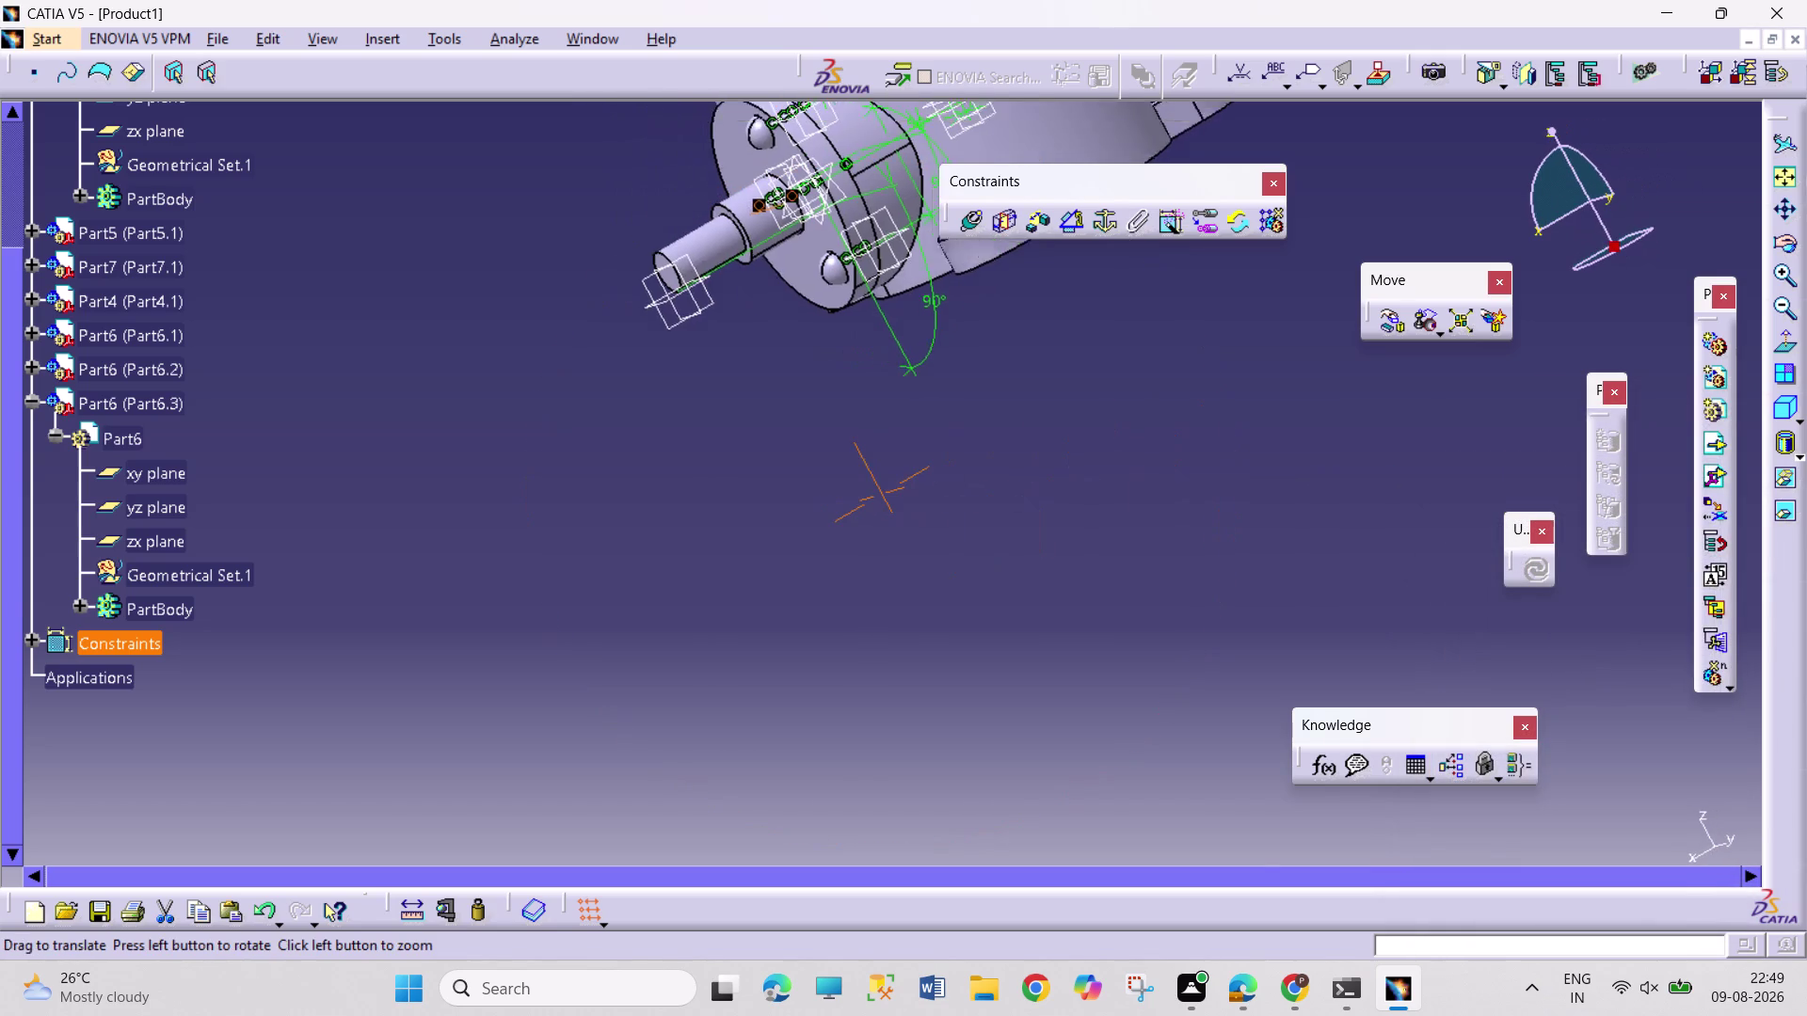
middle_drag(954, 501, 639, 807)
middle_drag(937, 389, 910, 463)
middle_drag(680, 247, 767, 428)
right_drag(685, 259, 768, 427)
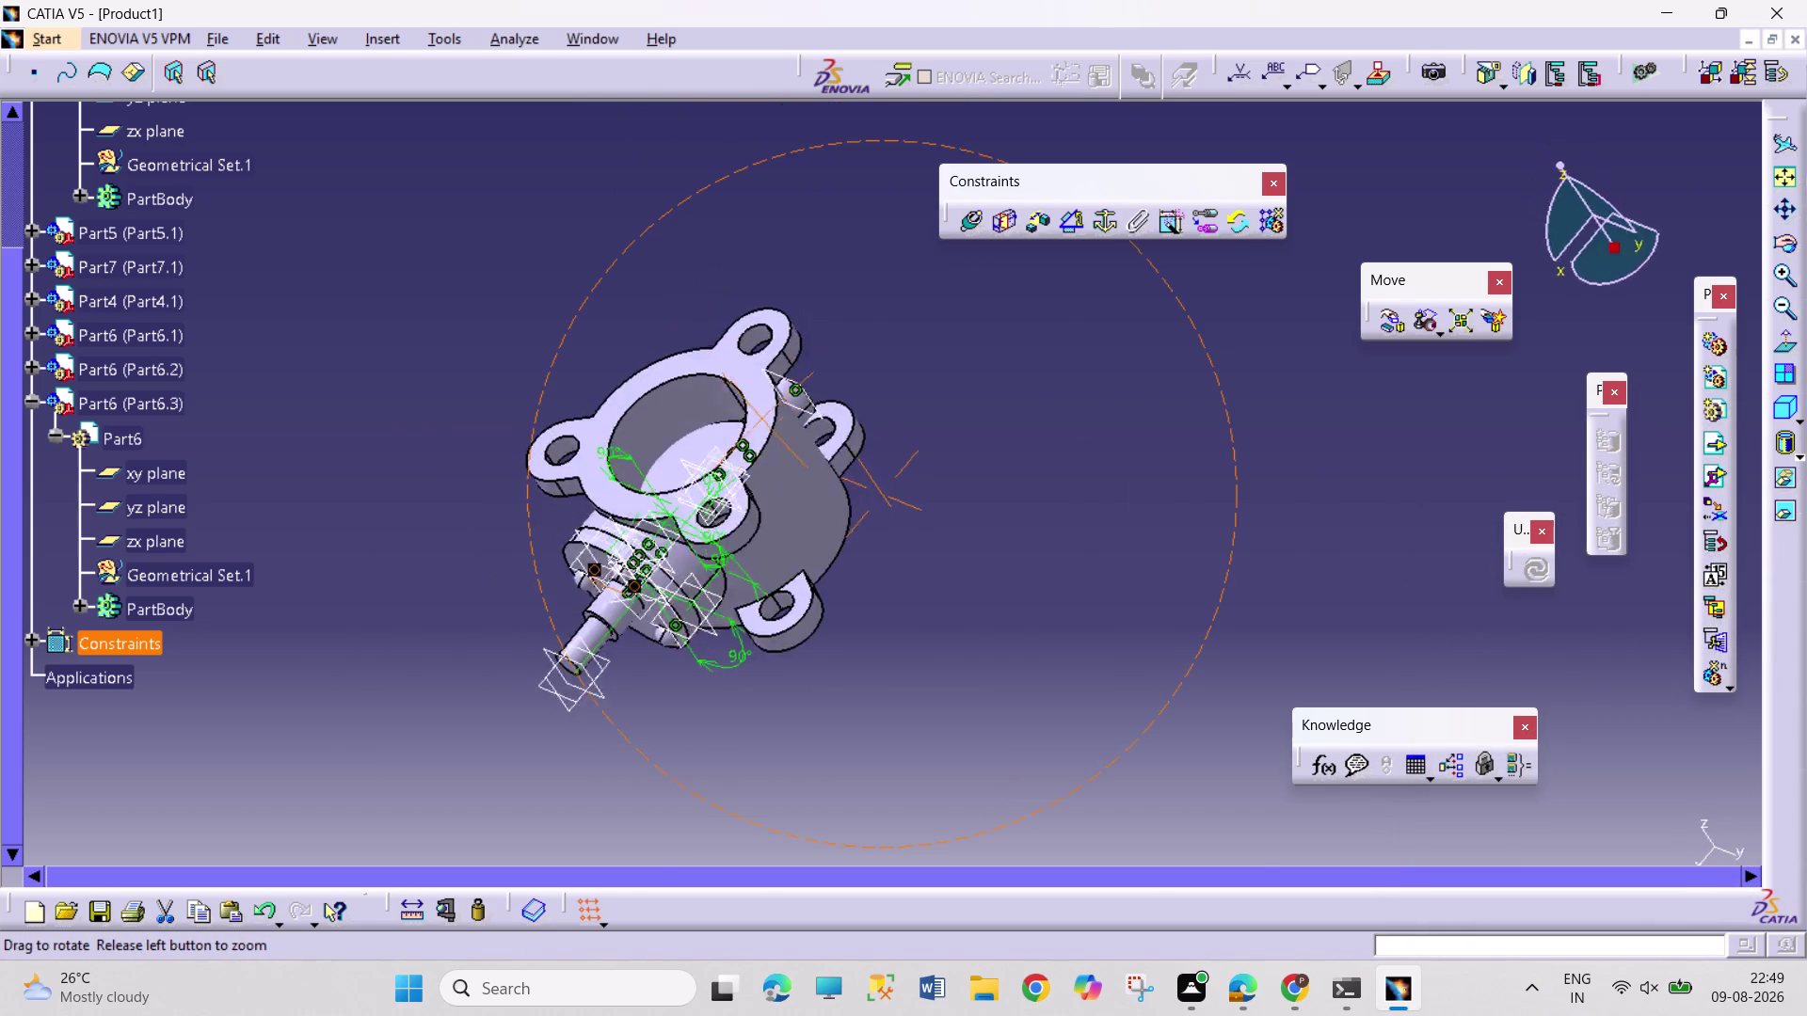
middle_drag(768, 428, 1016, 358)
right_drag(768, 428, 1015, 357)
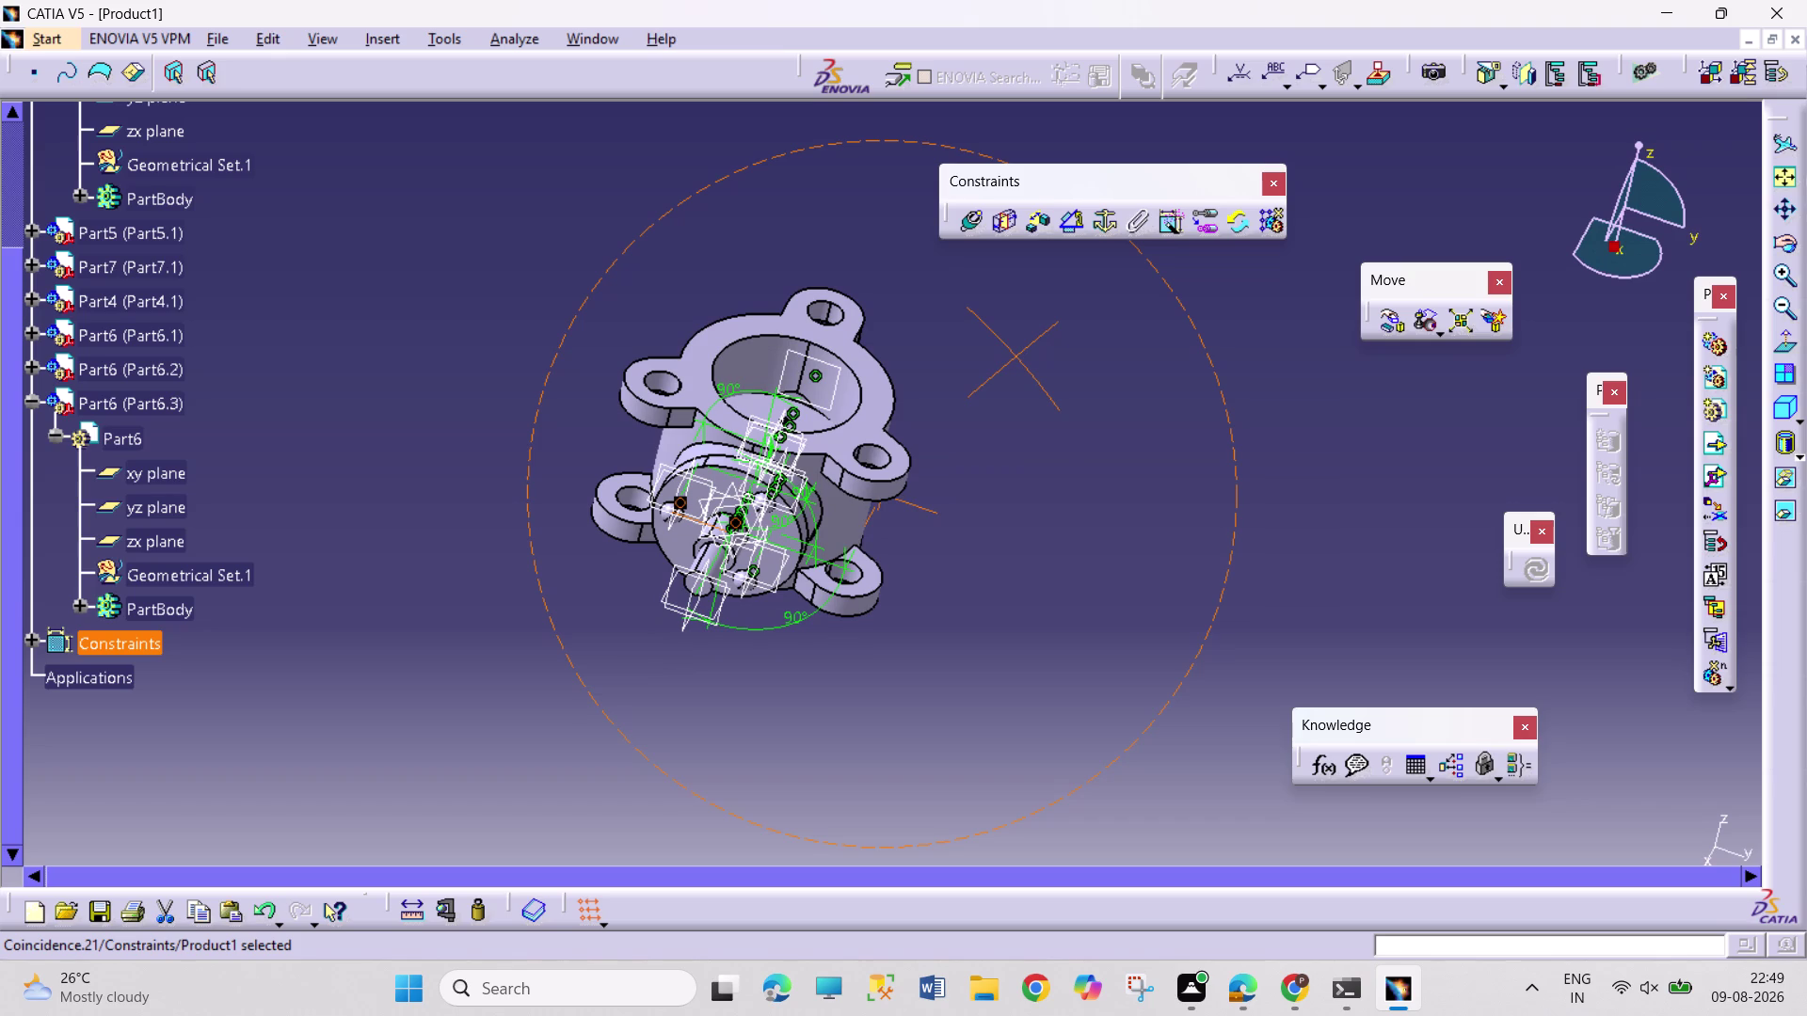
middle_drag(890, 694, 948, 568)
middle_drag(942, 610, 1049, 566)
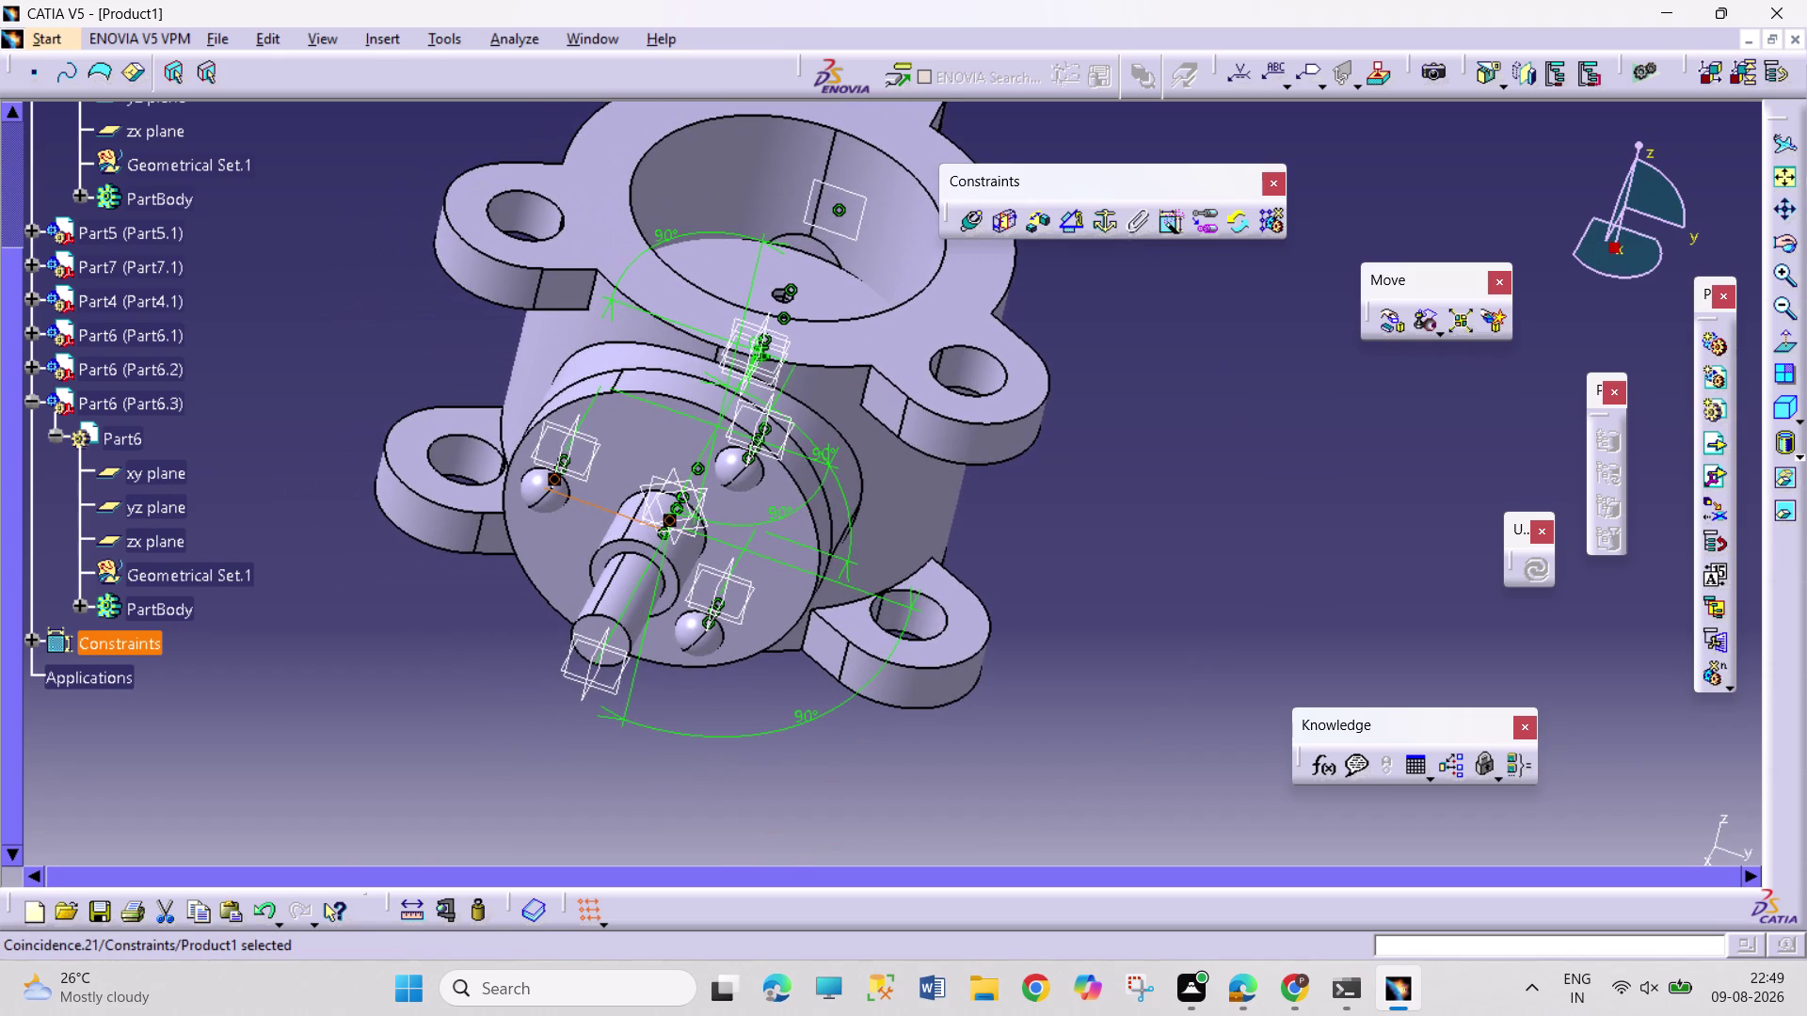
click(32, 401)
scroll(up, 3)
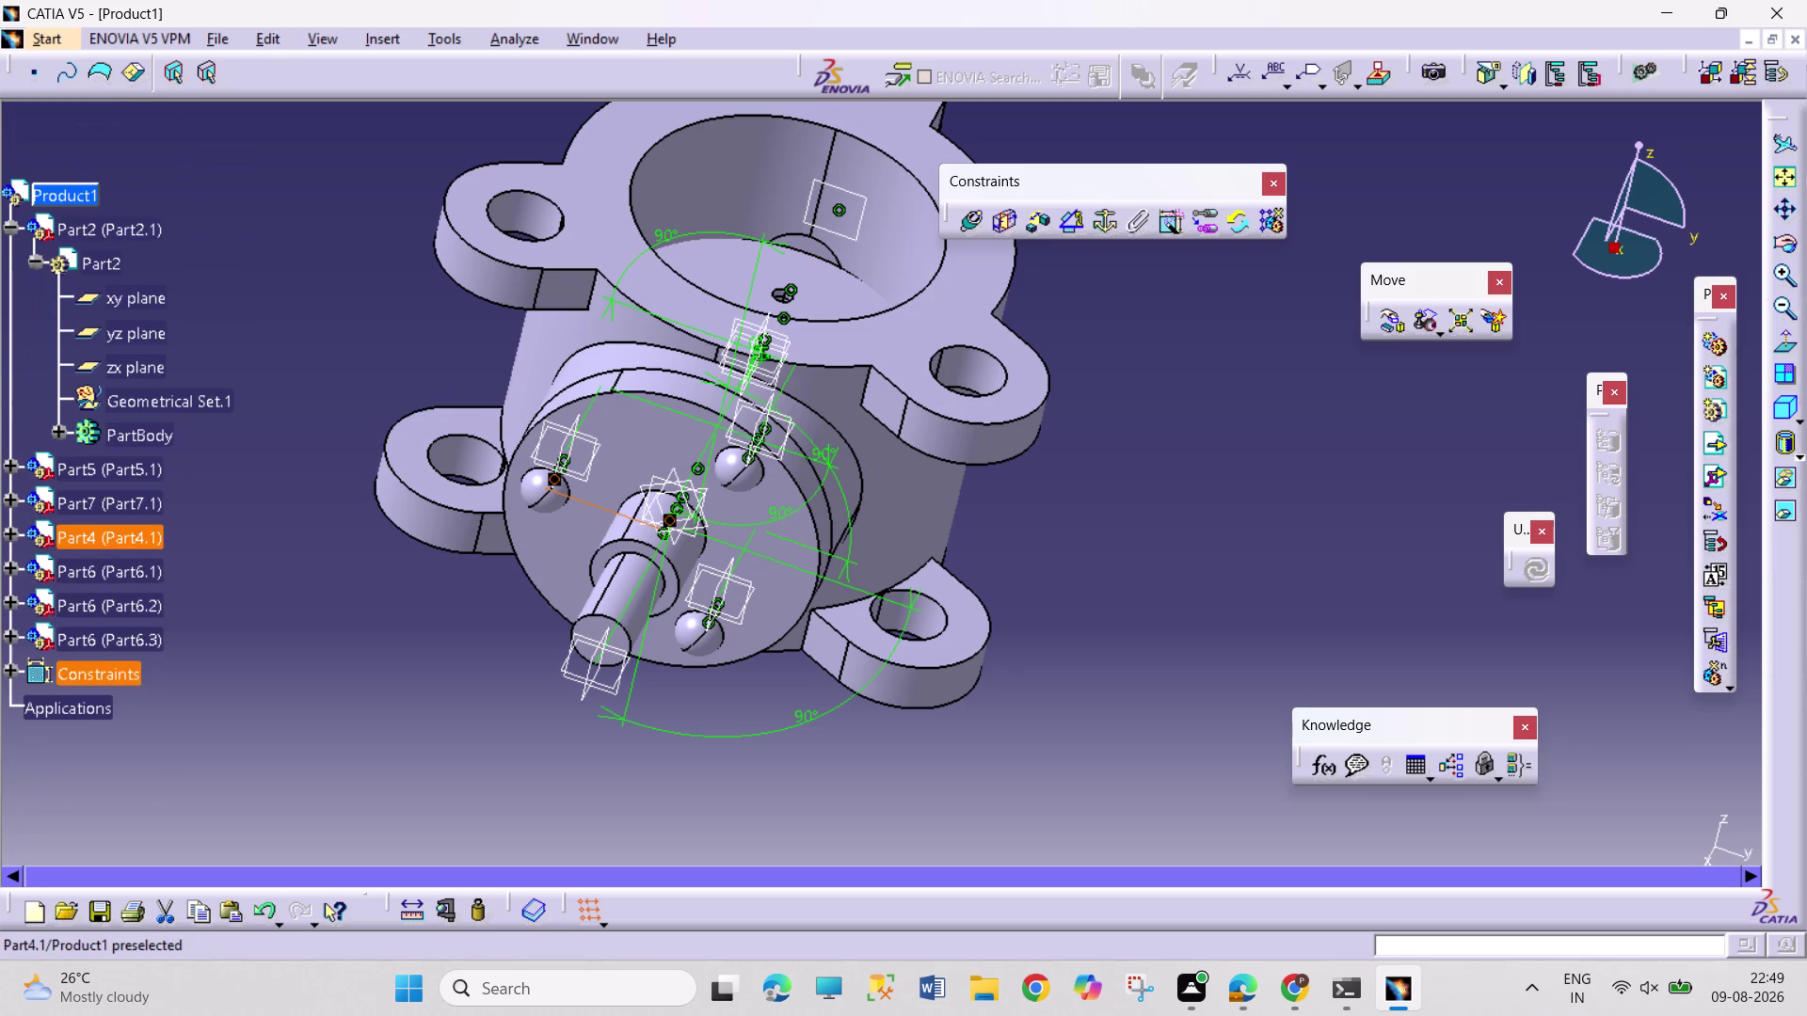
Collapse the tree and insert a part file from the CATIA FUJI folder as Part1.
click(34, 262)
click(9, 232)
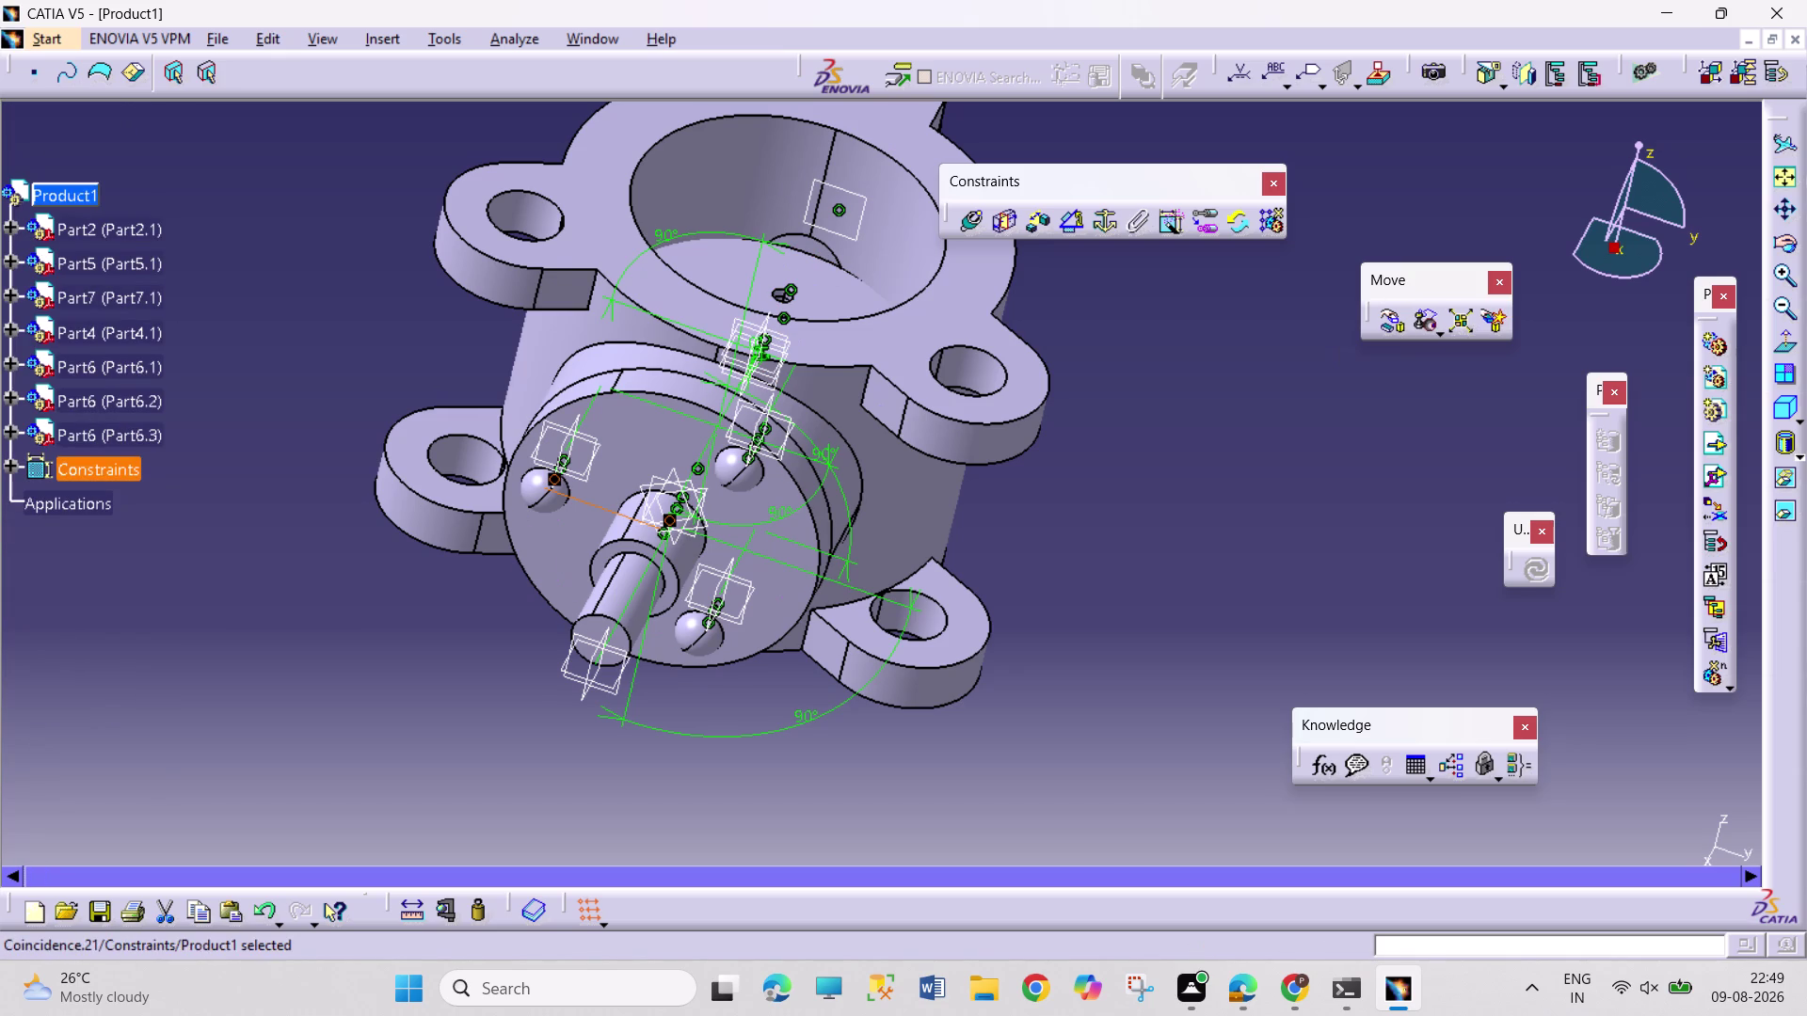
right_click(70, 198)
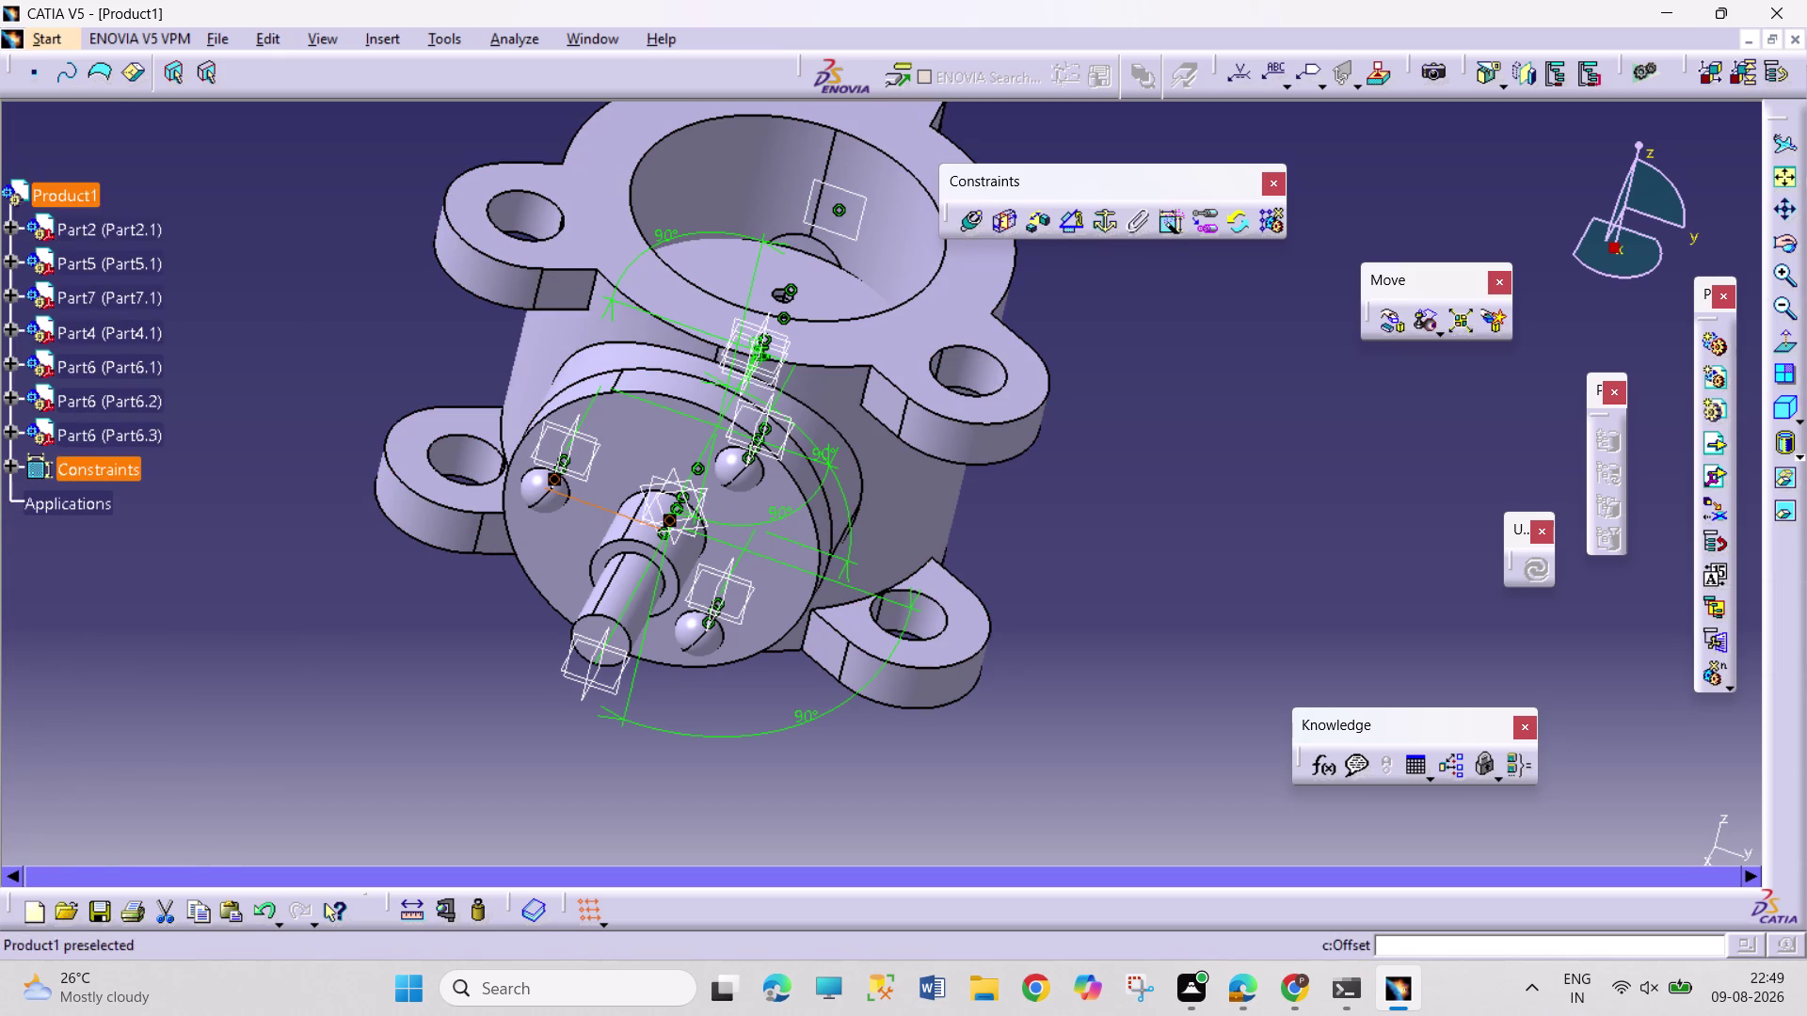
click(208, 579)
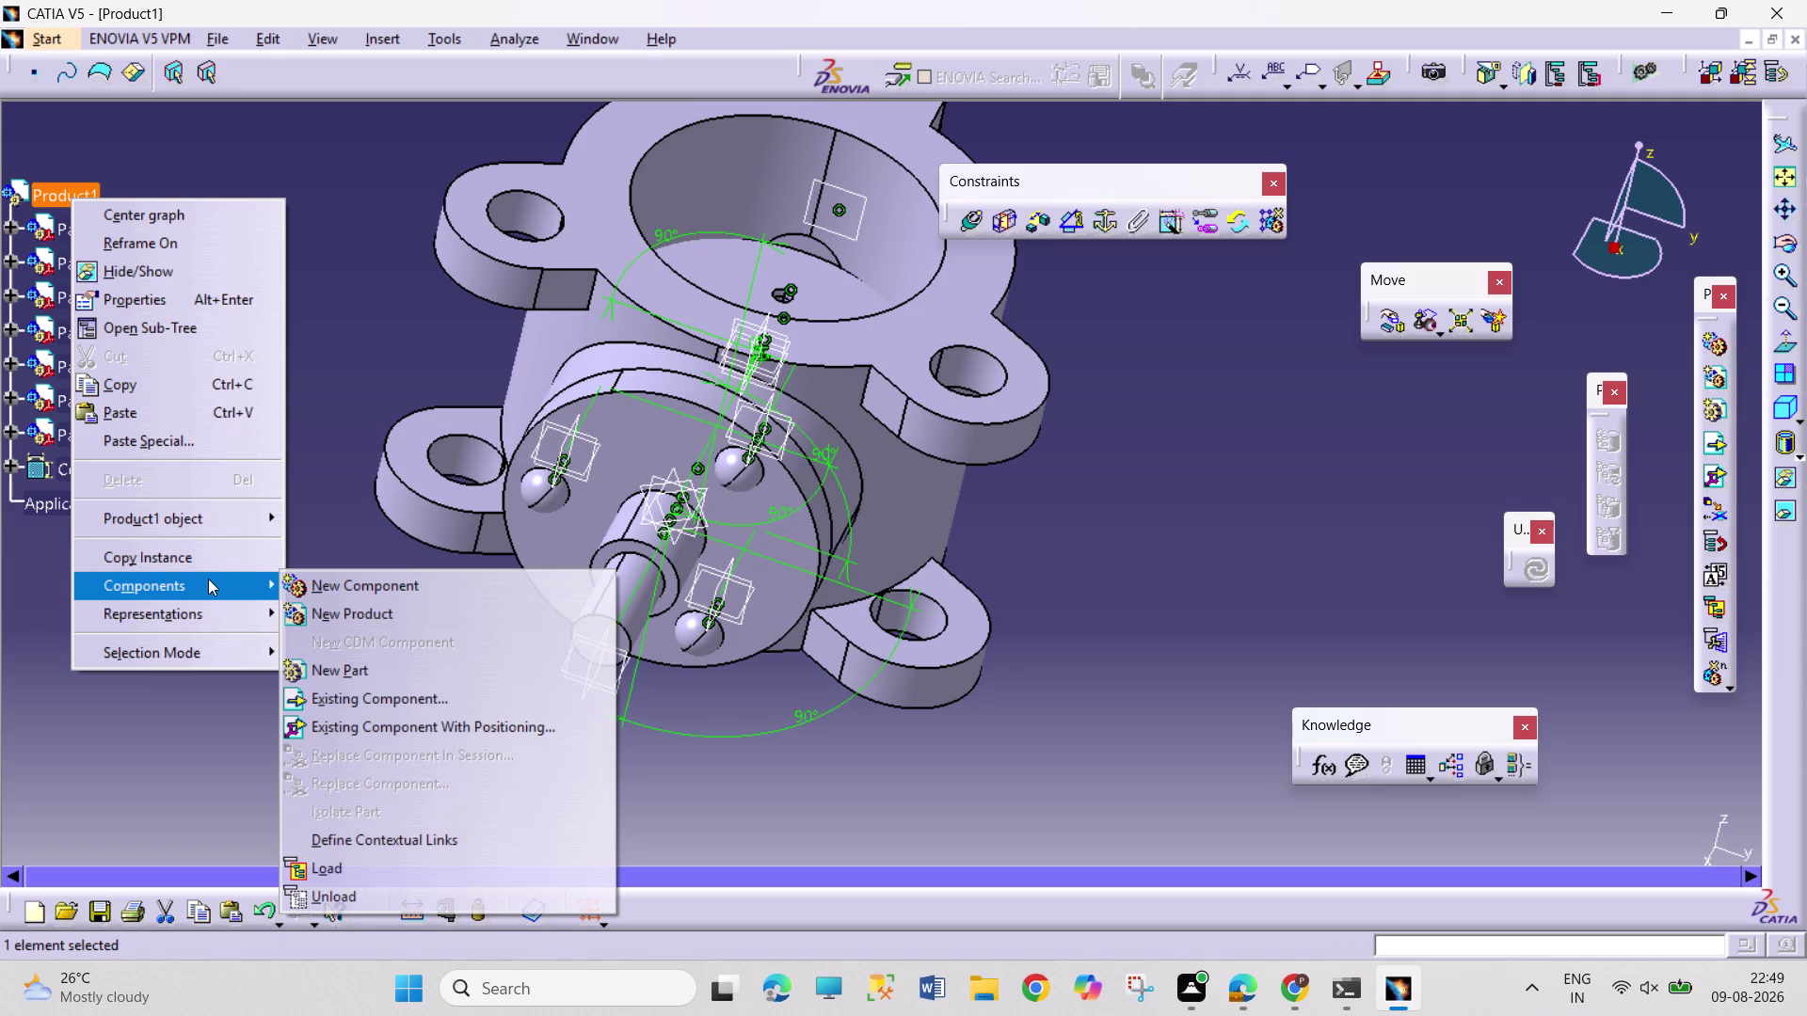
click(479, 700)
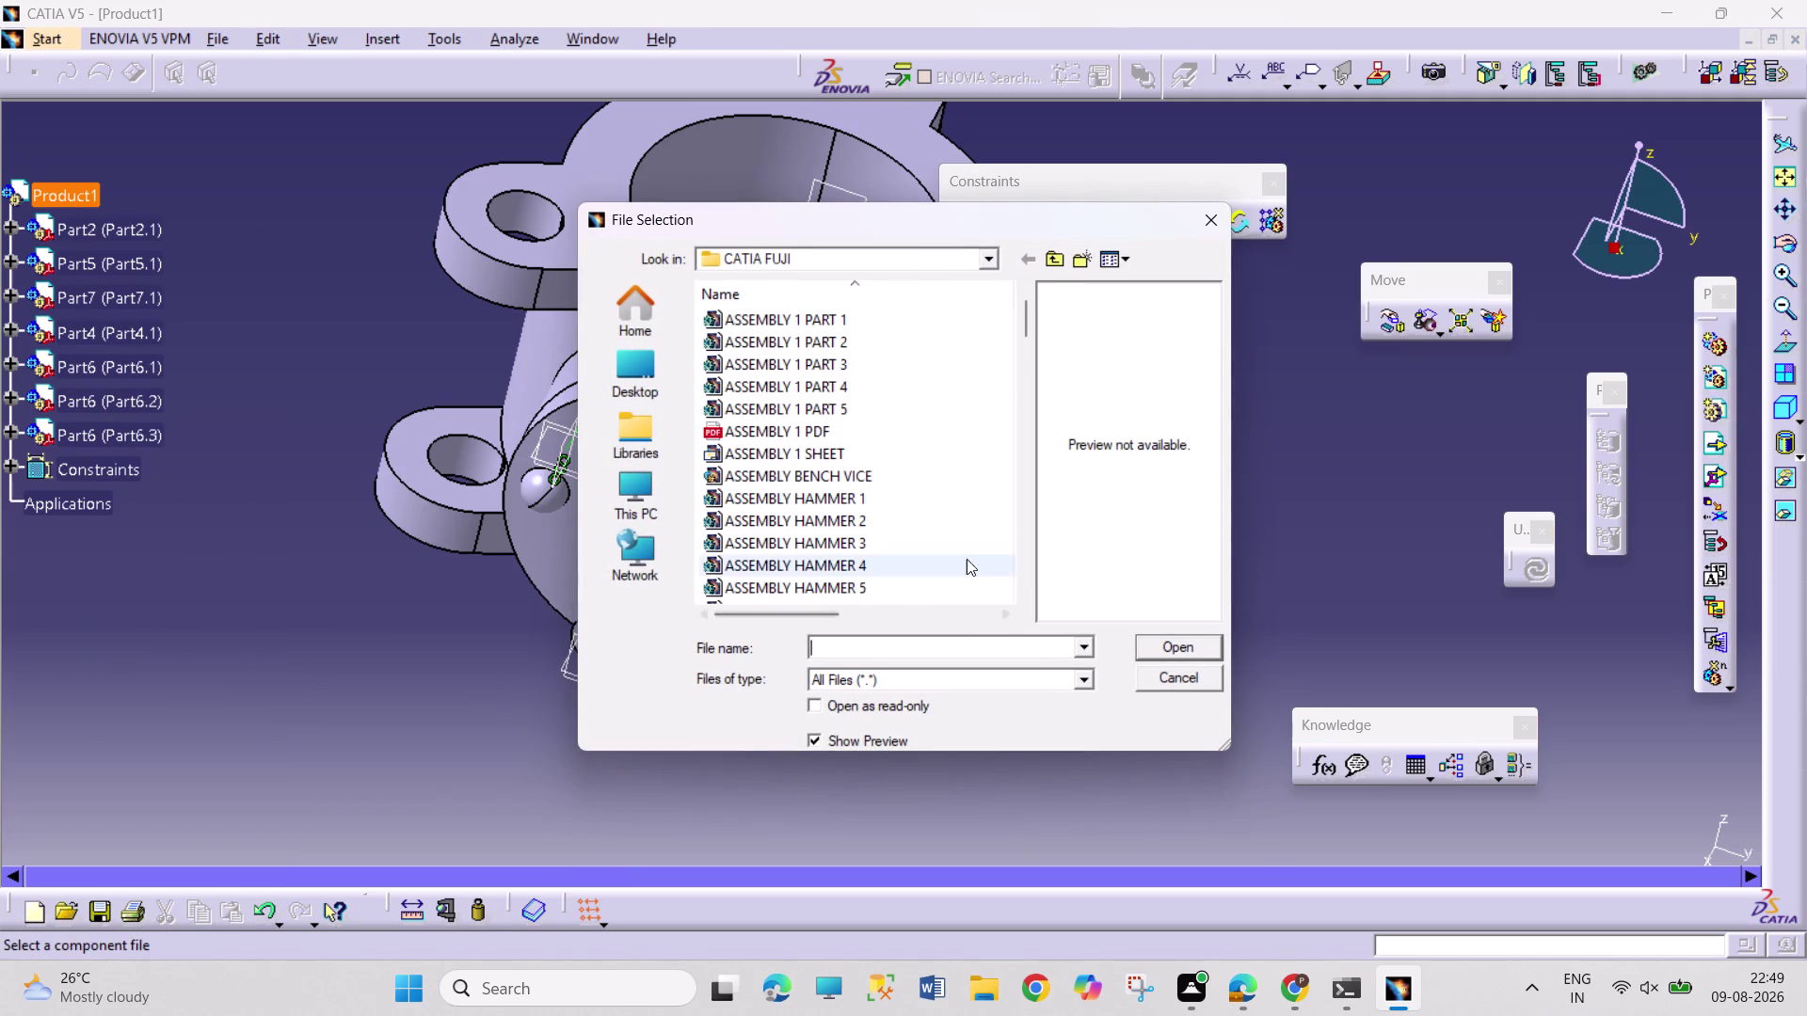
scroll(down, 3)
scroll(down, 3)
scroll(down, 3)
scroll(down, 3)
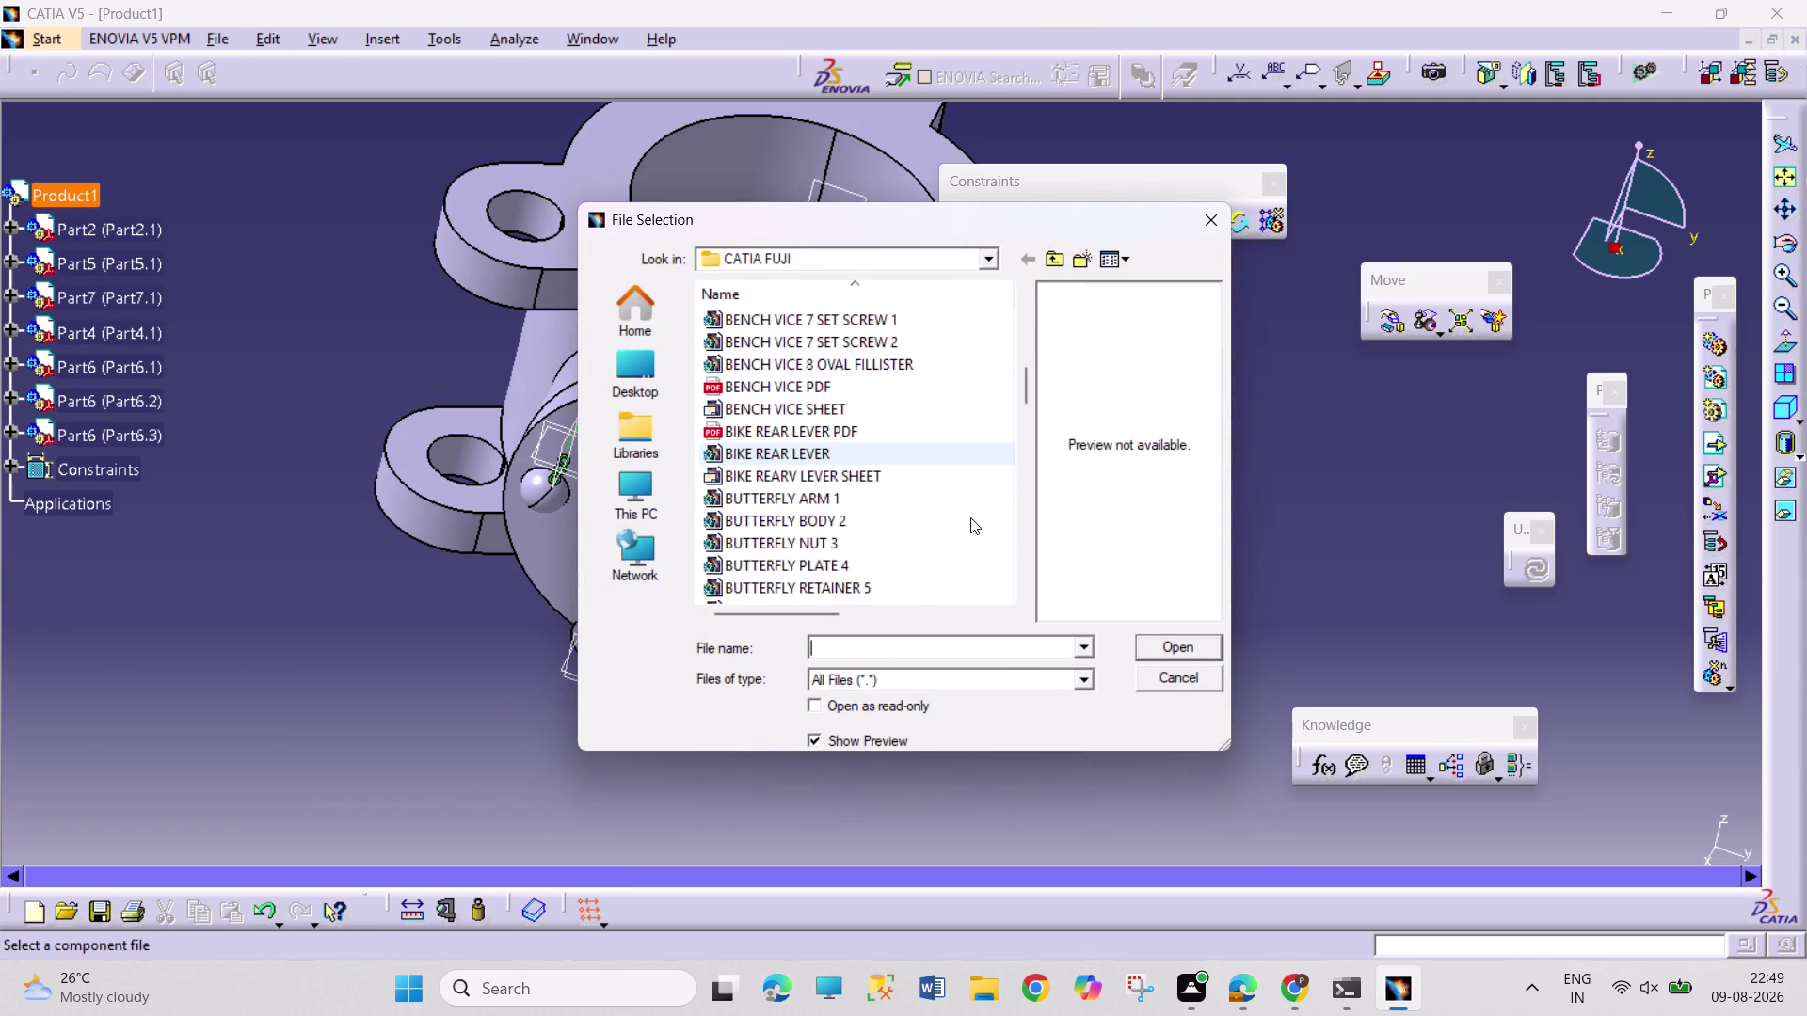
click(898, 497)
click(1171, 645)
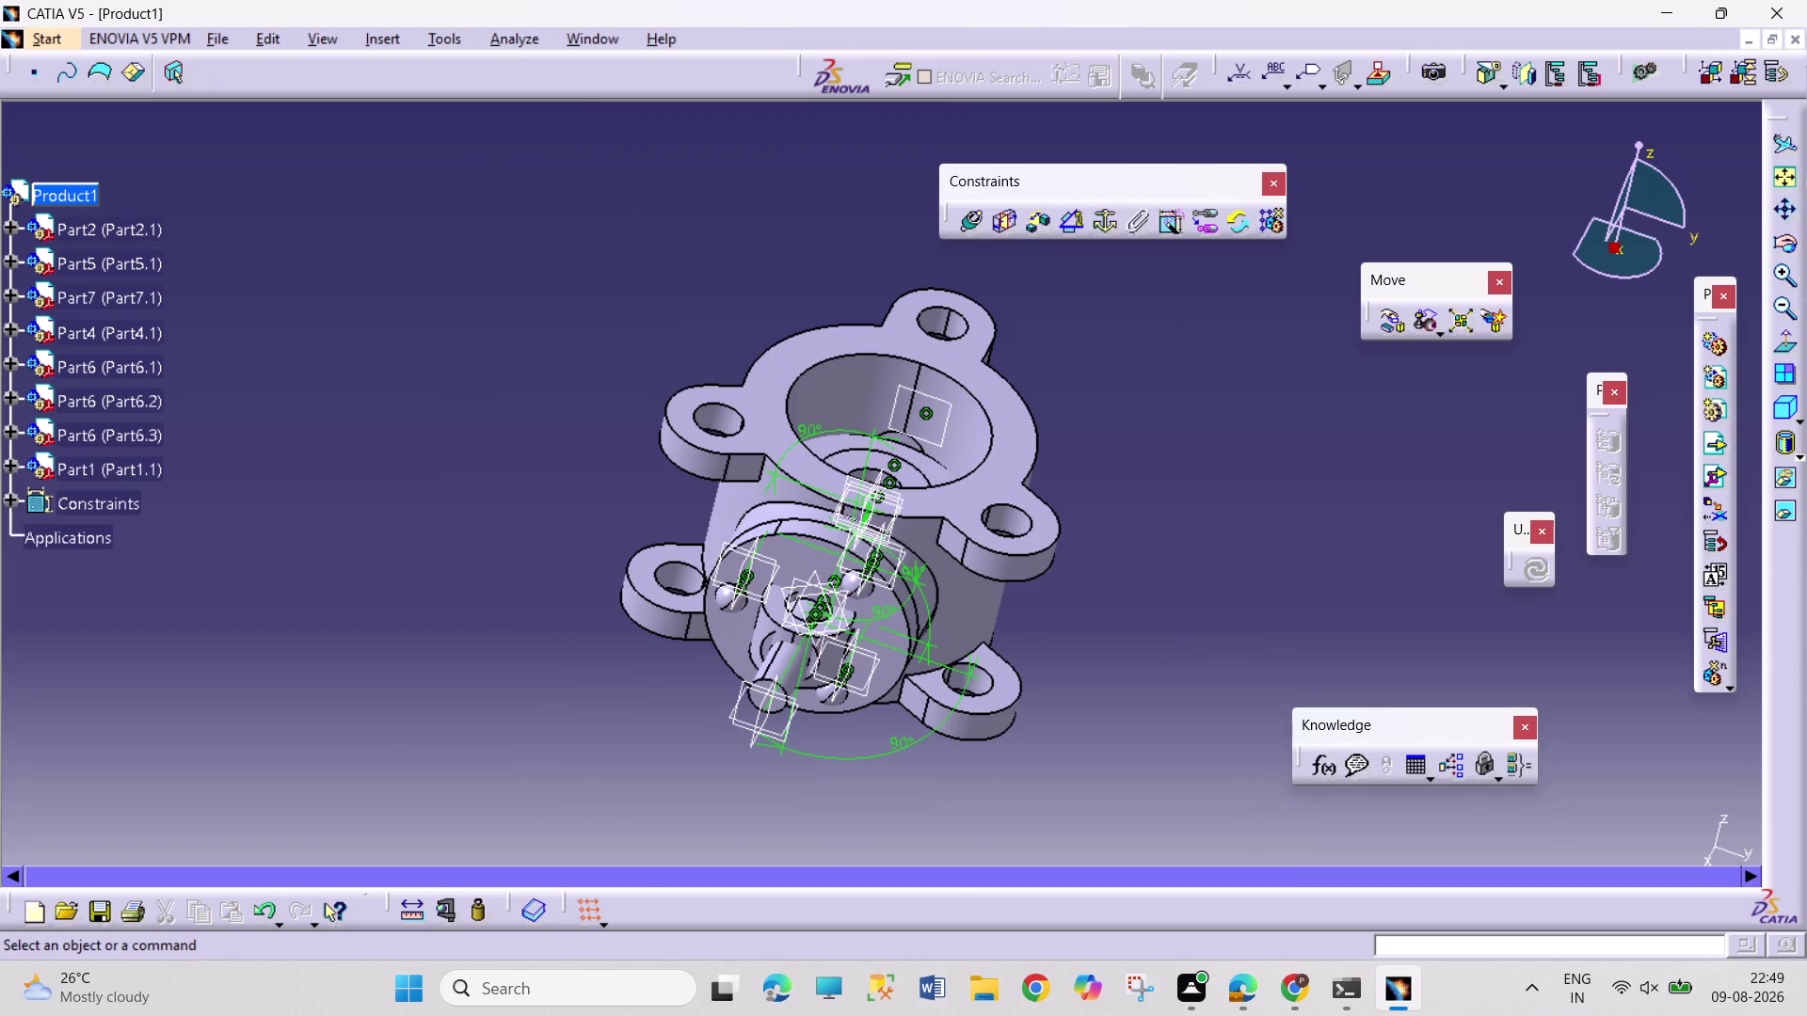
Switch to a side view and set manipulation to move along the body's hole axis.
middle_drag(1093, 668, 1038, 668)
right_drag(1078, 668, 1039, 668)
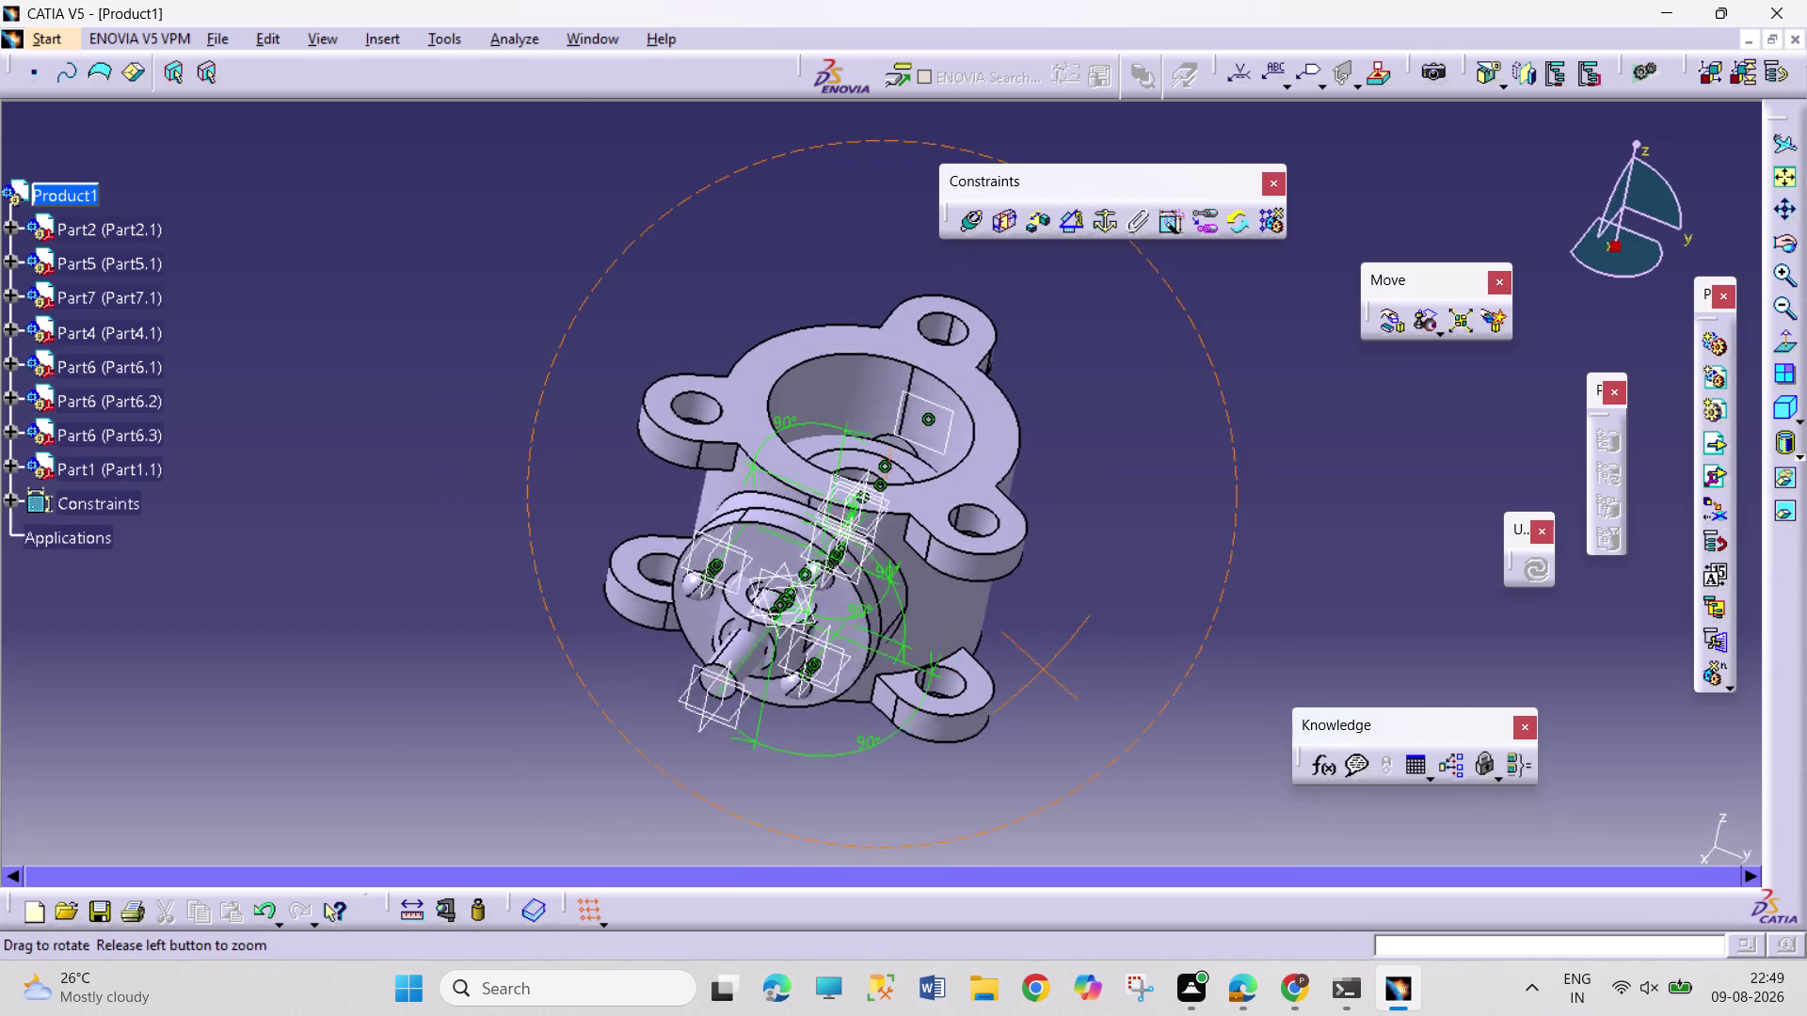
middle_drag(1039, 668, 880, 669)
right_drag(1039, 669, 882, 669)
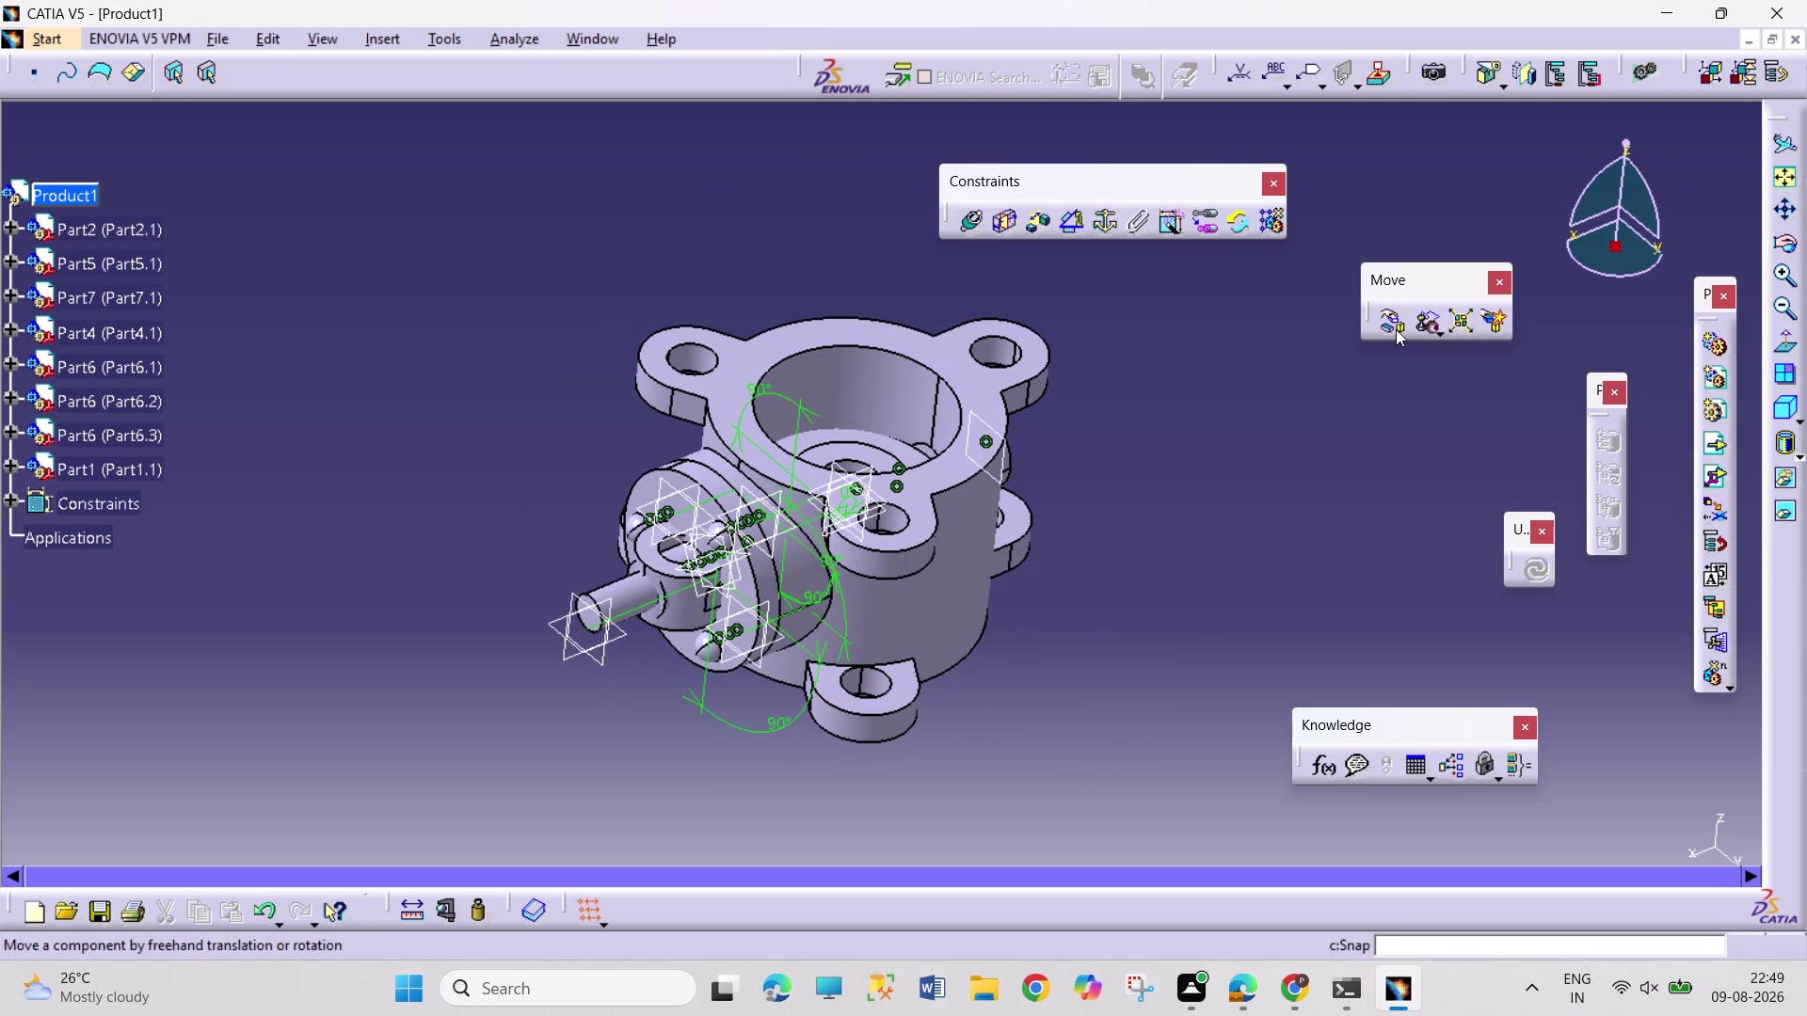
click(1395, 329)
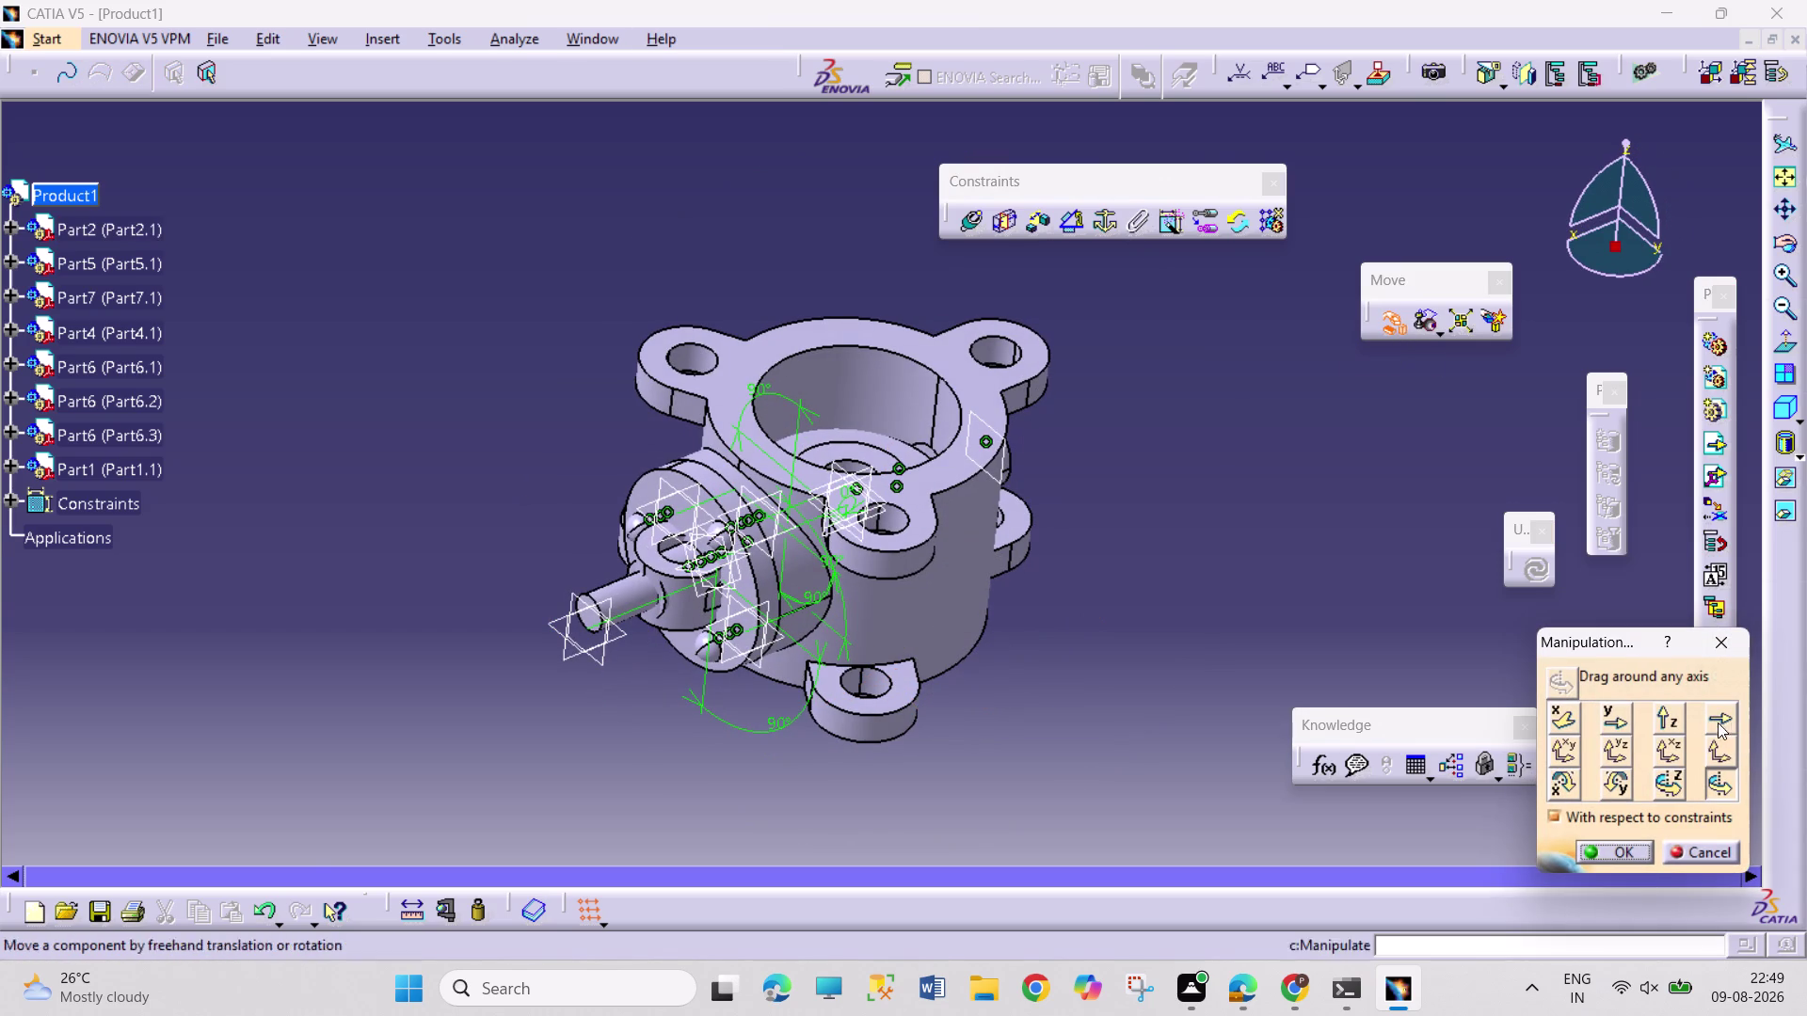
click(1713, 710)
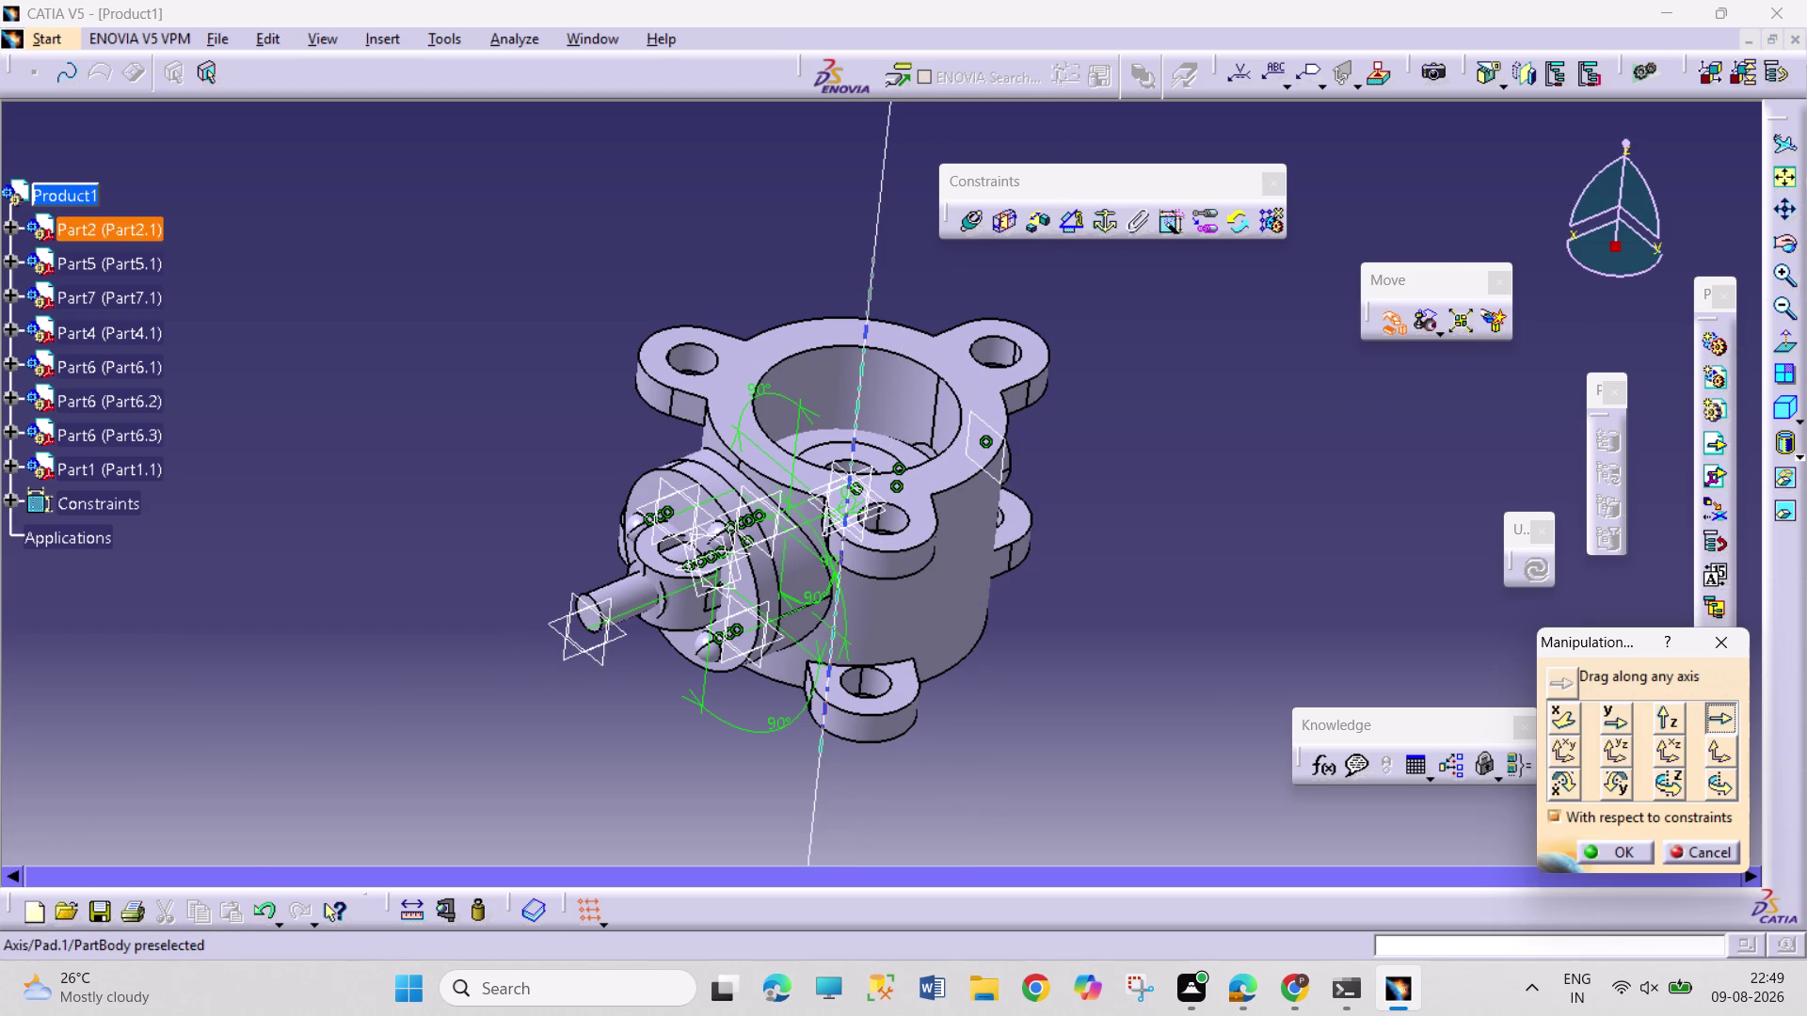
click(868, 713)
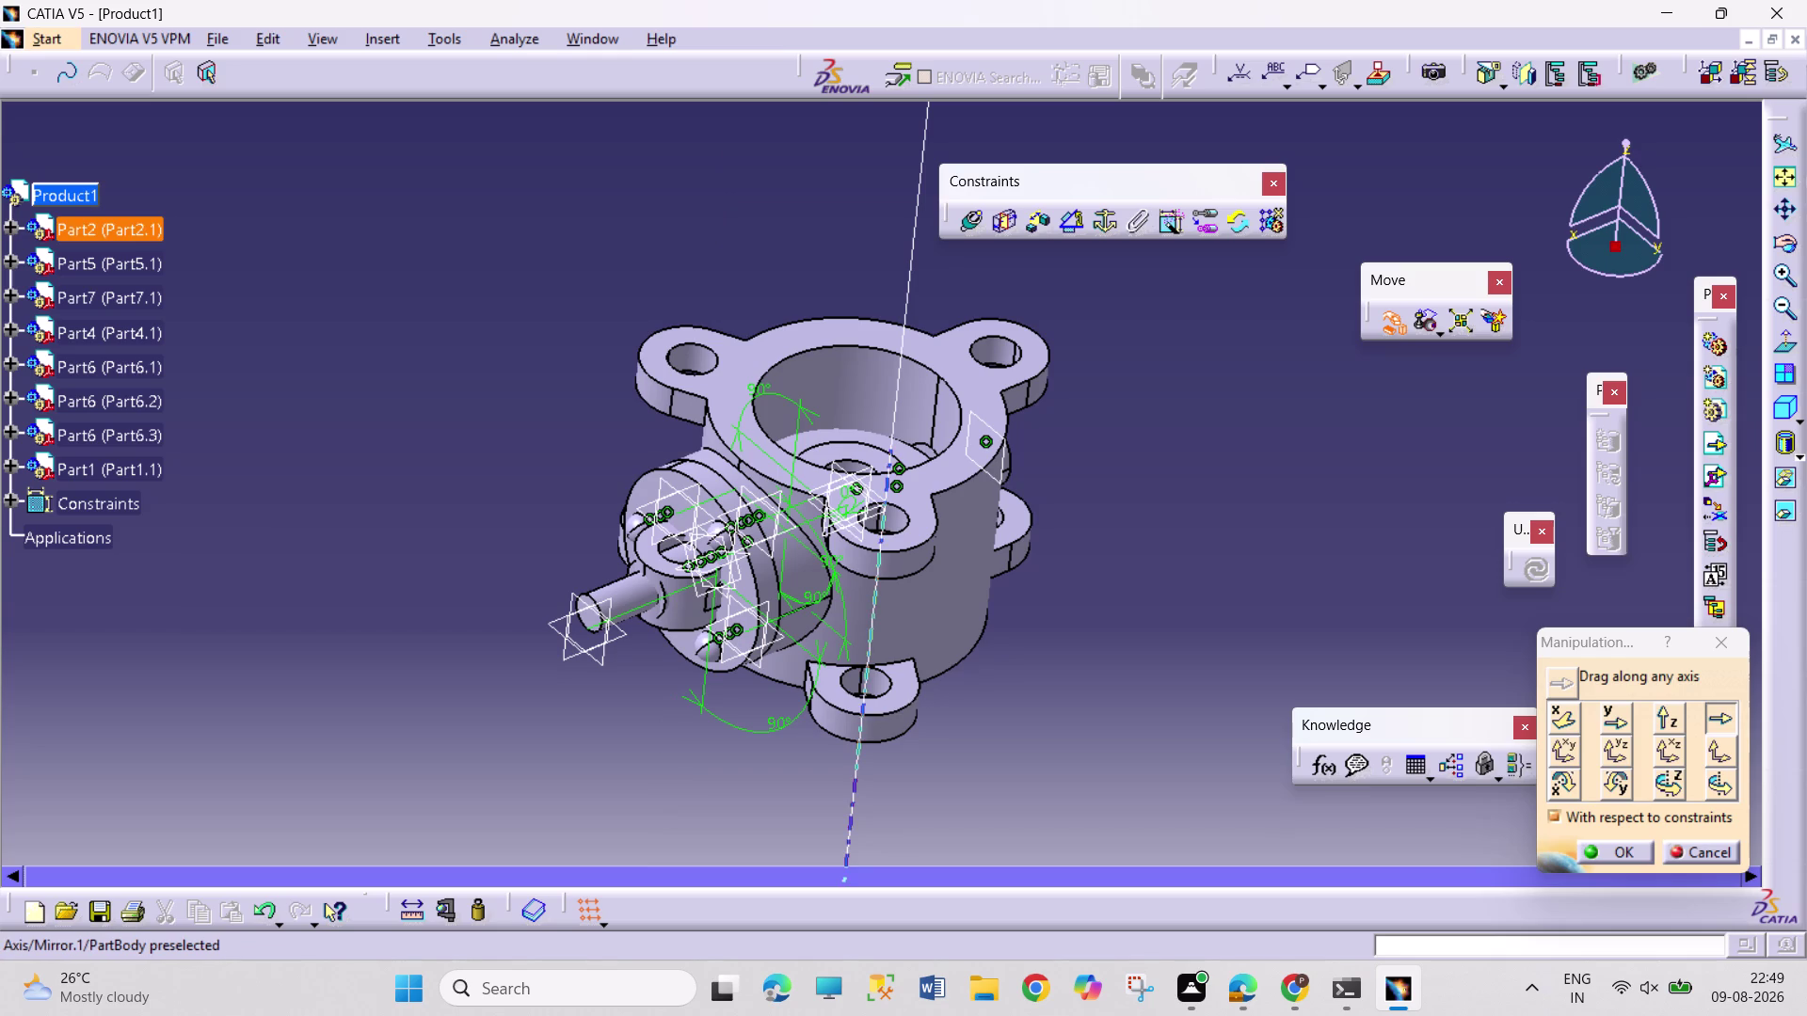
click(869, 719)
drag(682, 585, 707, 267)
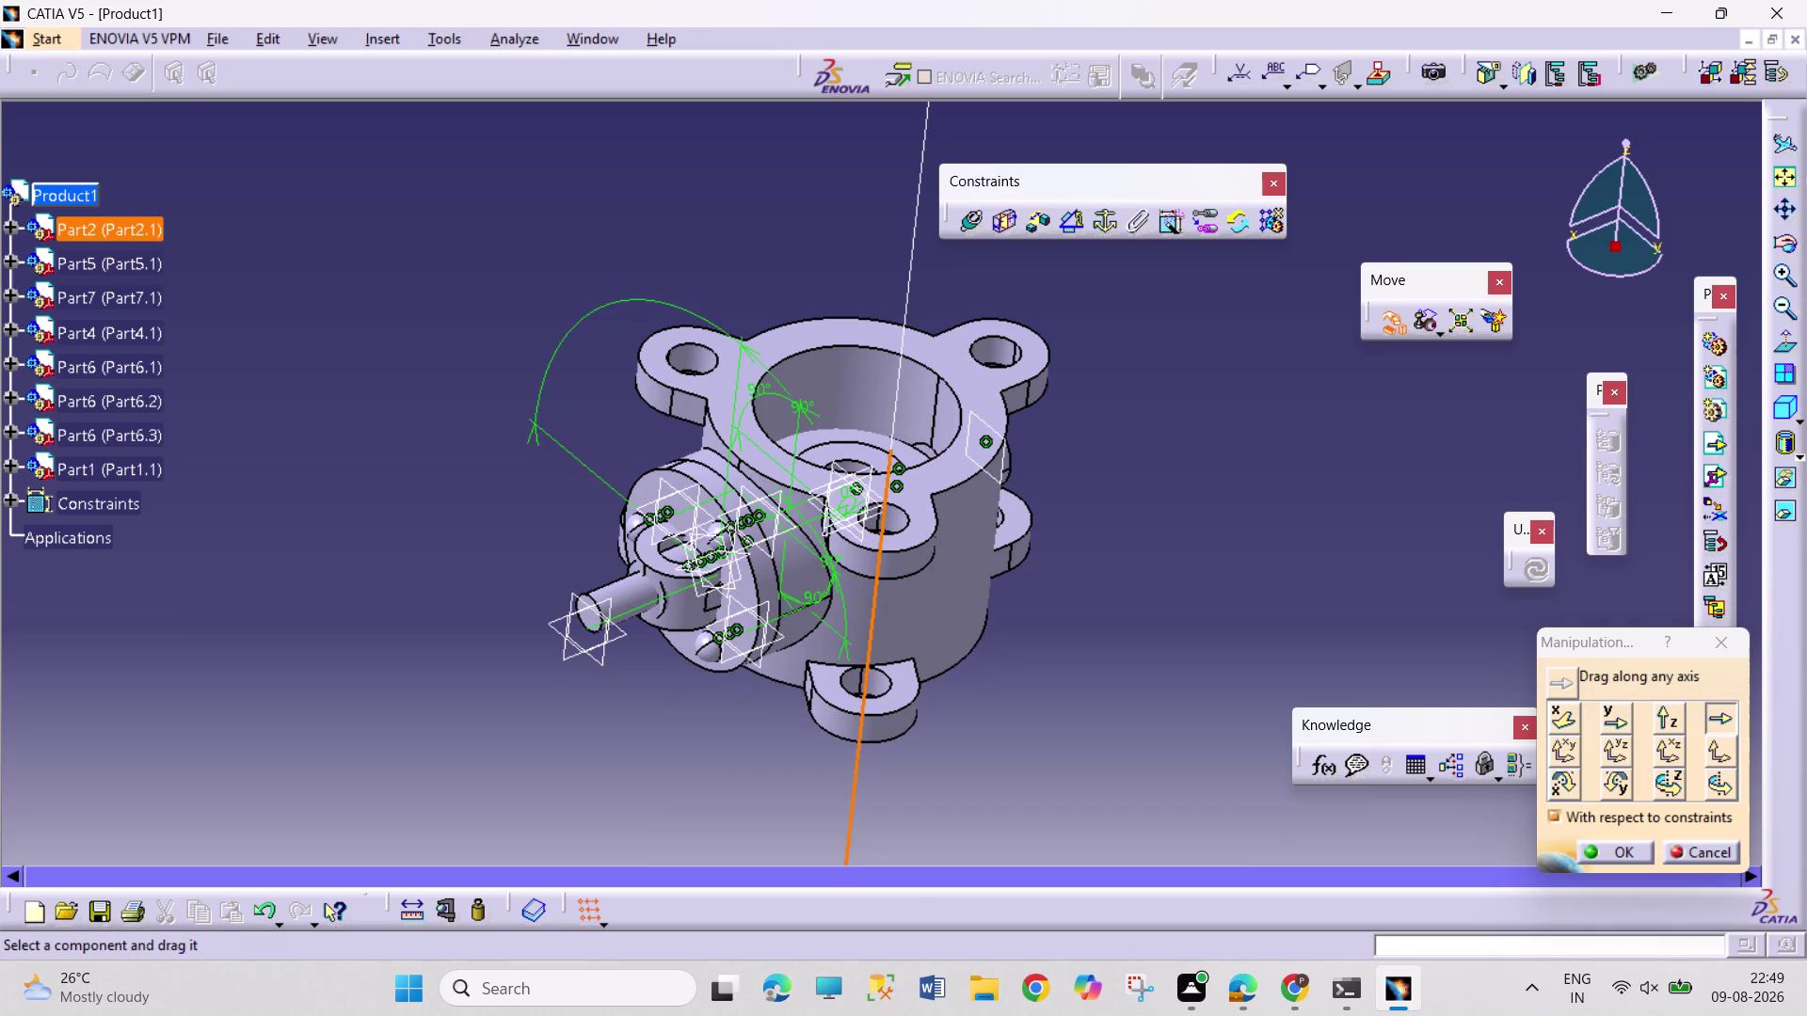
drag(707, 267, 726, 333)
drag(664, 593, 683, 418)
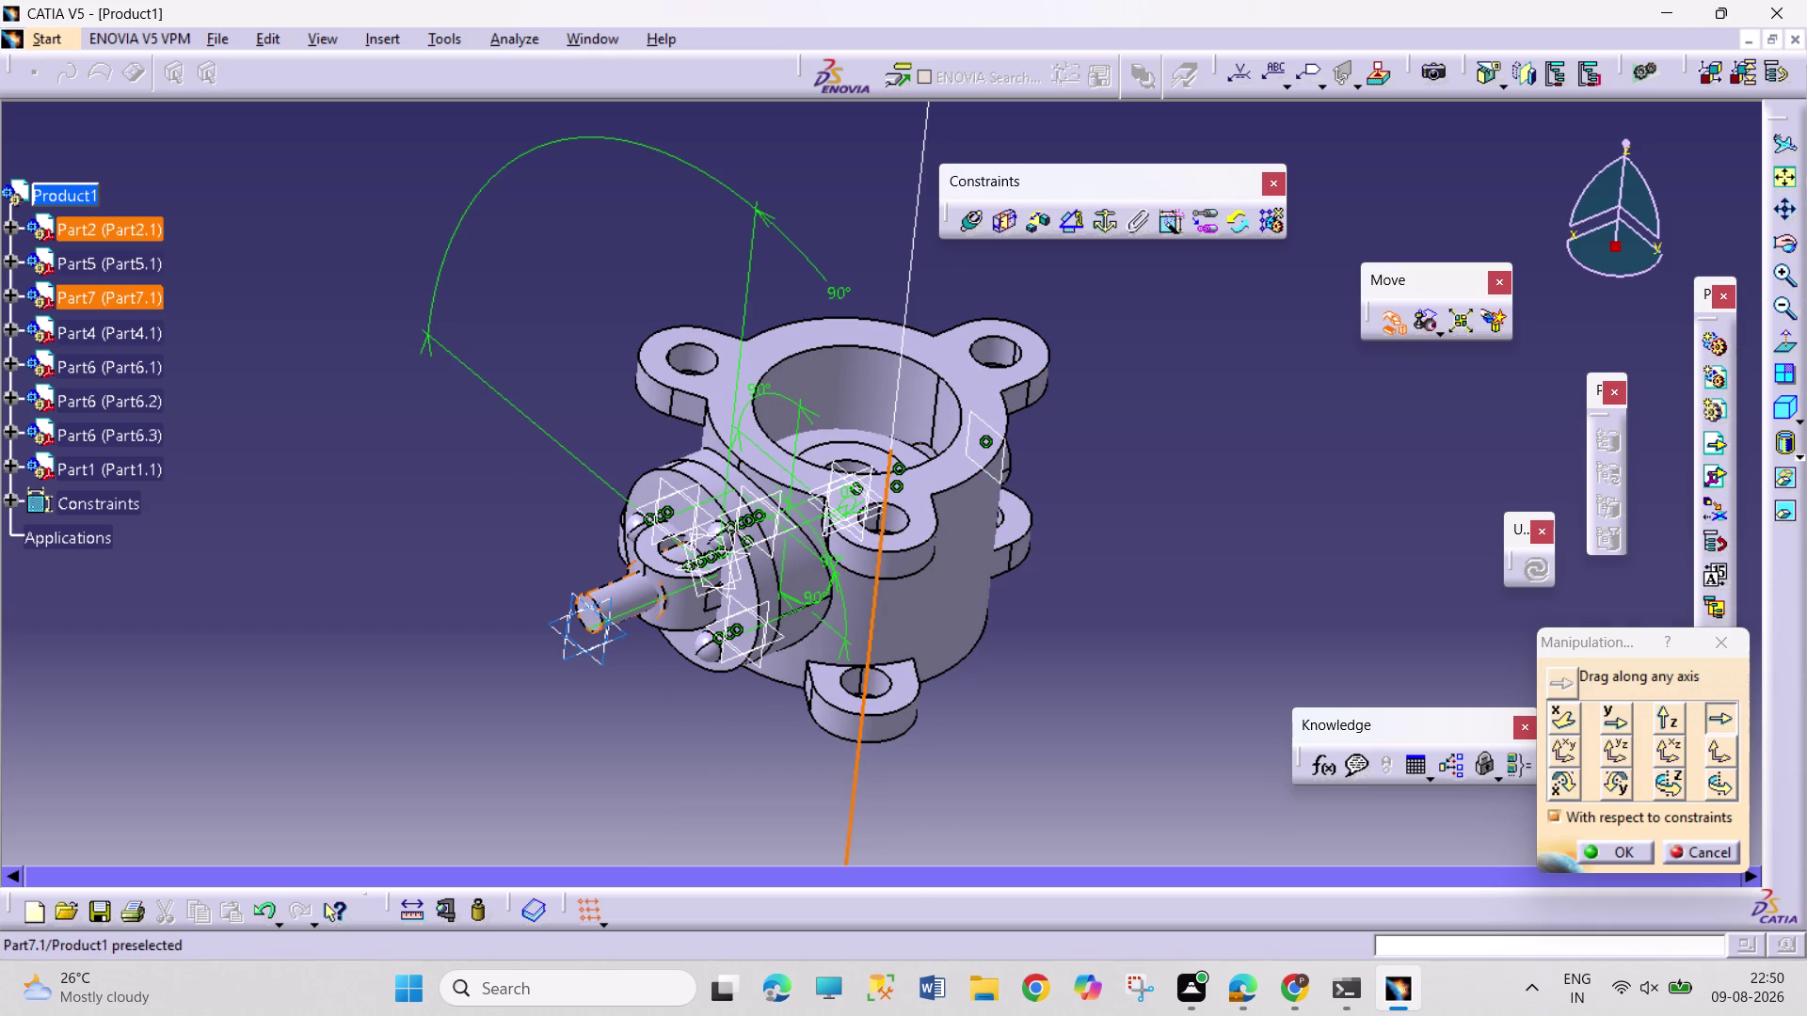
Drag the lever arm Part1 along the axis clear above the valve body.
click(47, 473)
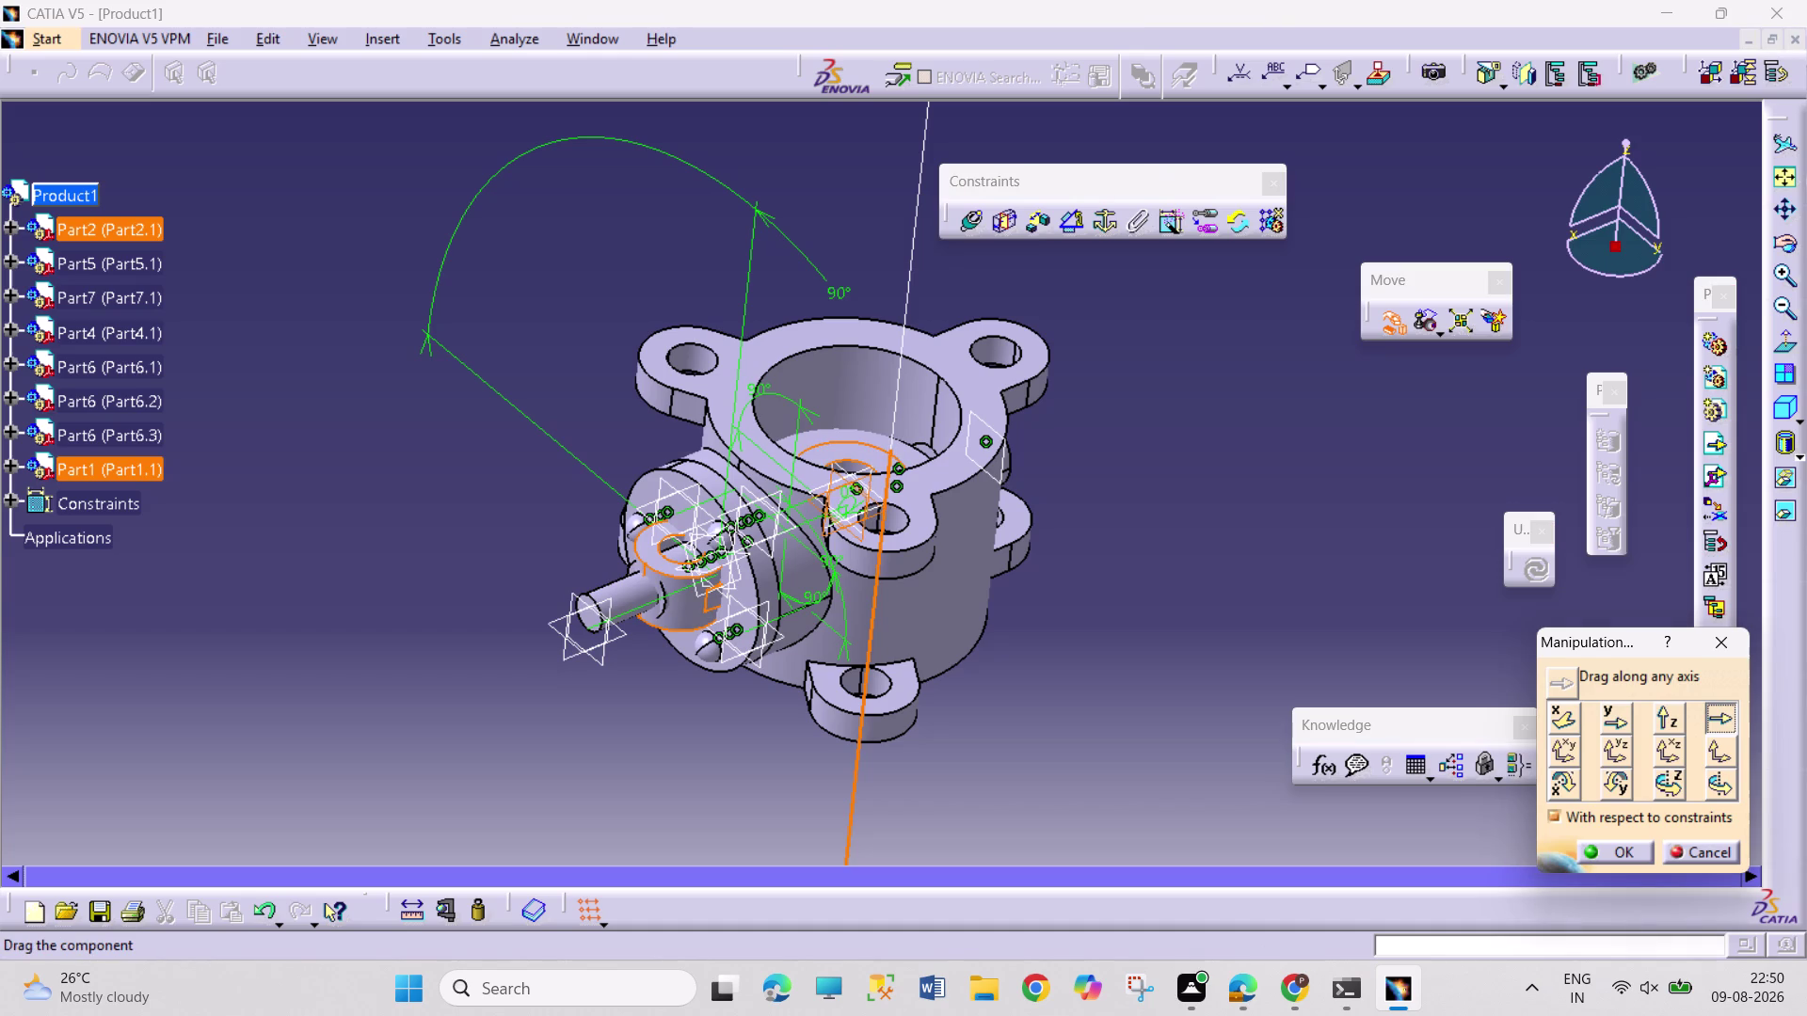
drag(679, 617, 698, 283)
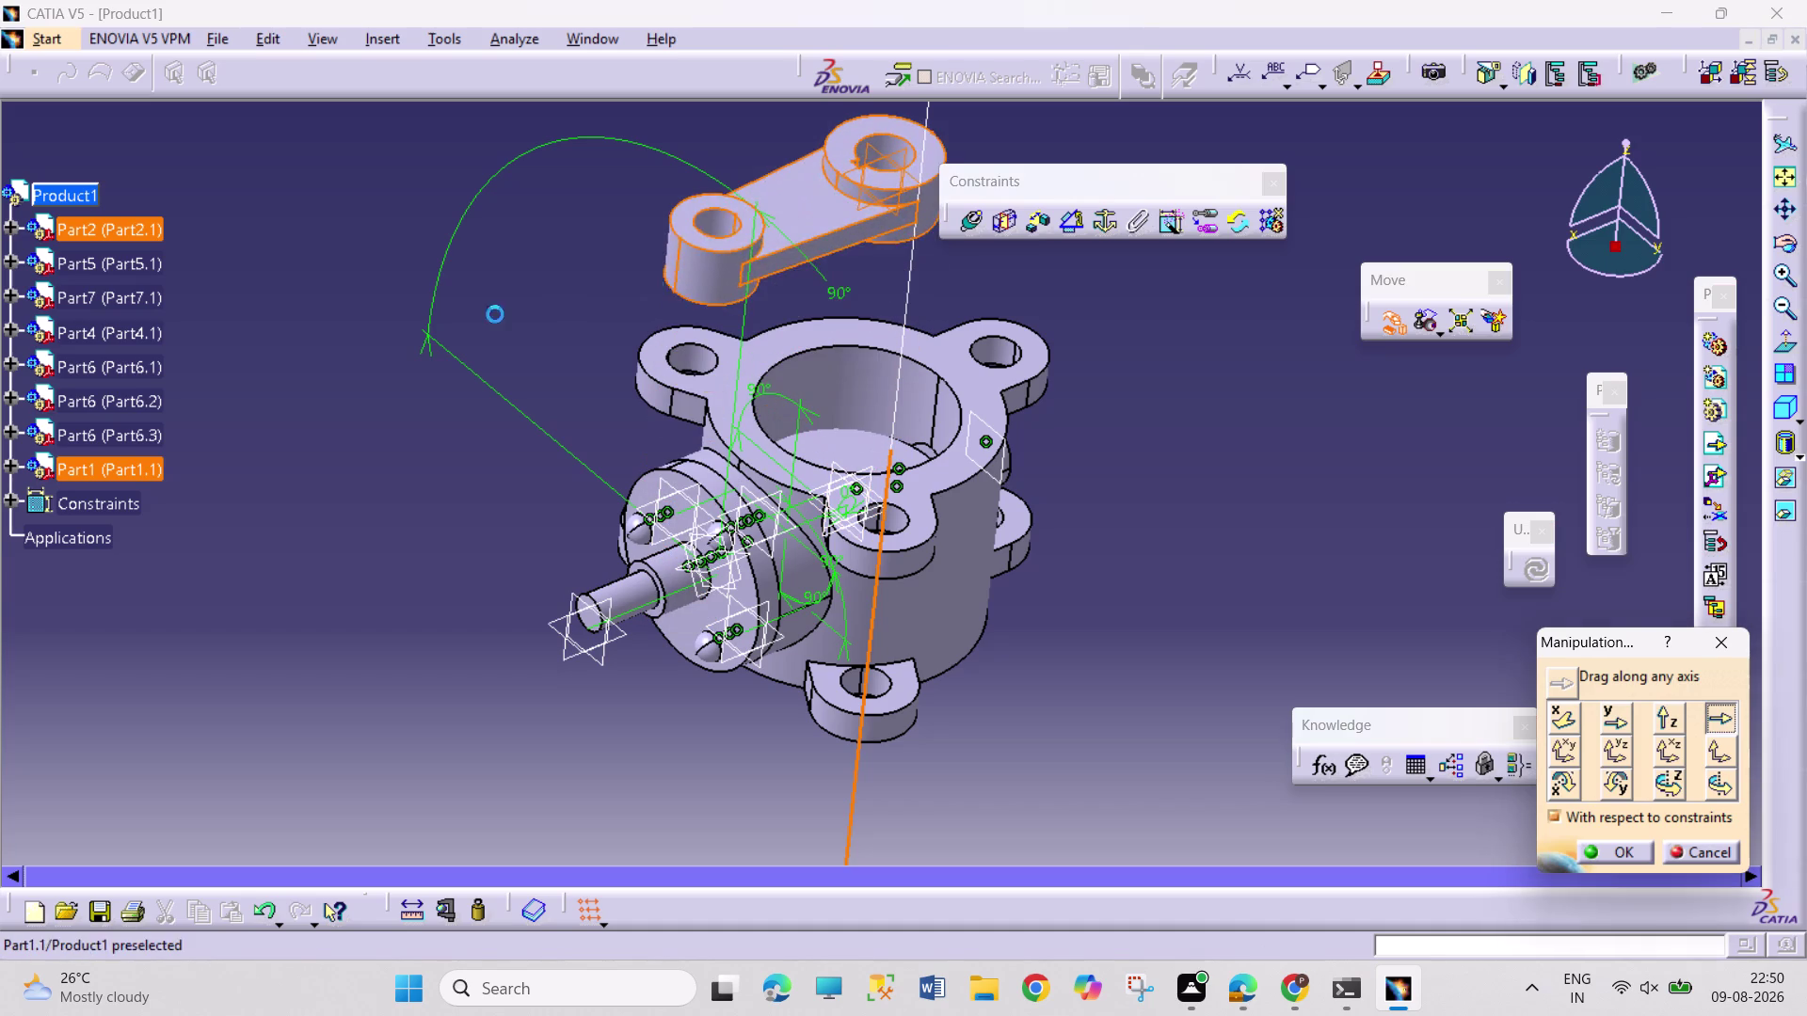
drag(849, 288, 780, 322)
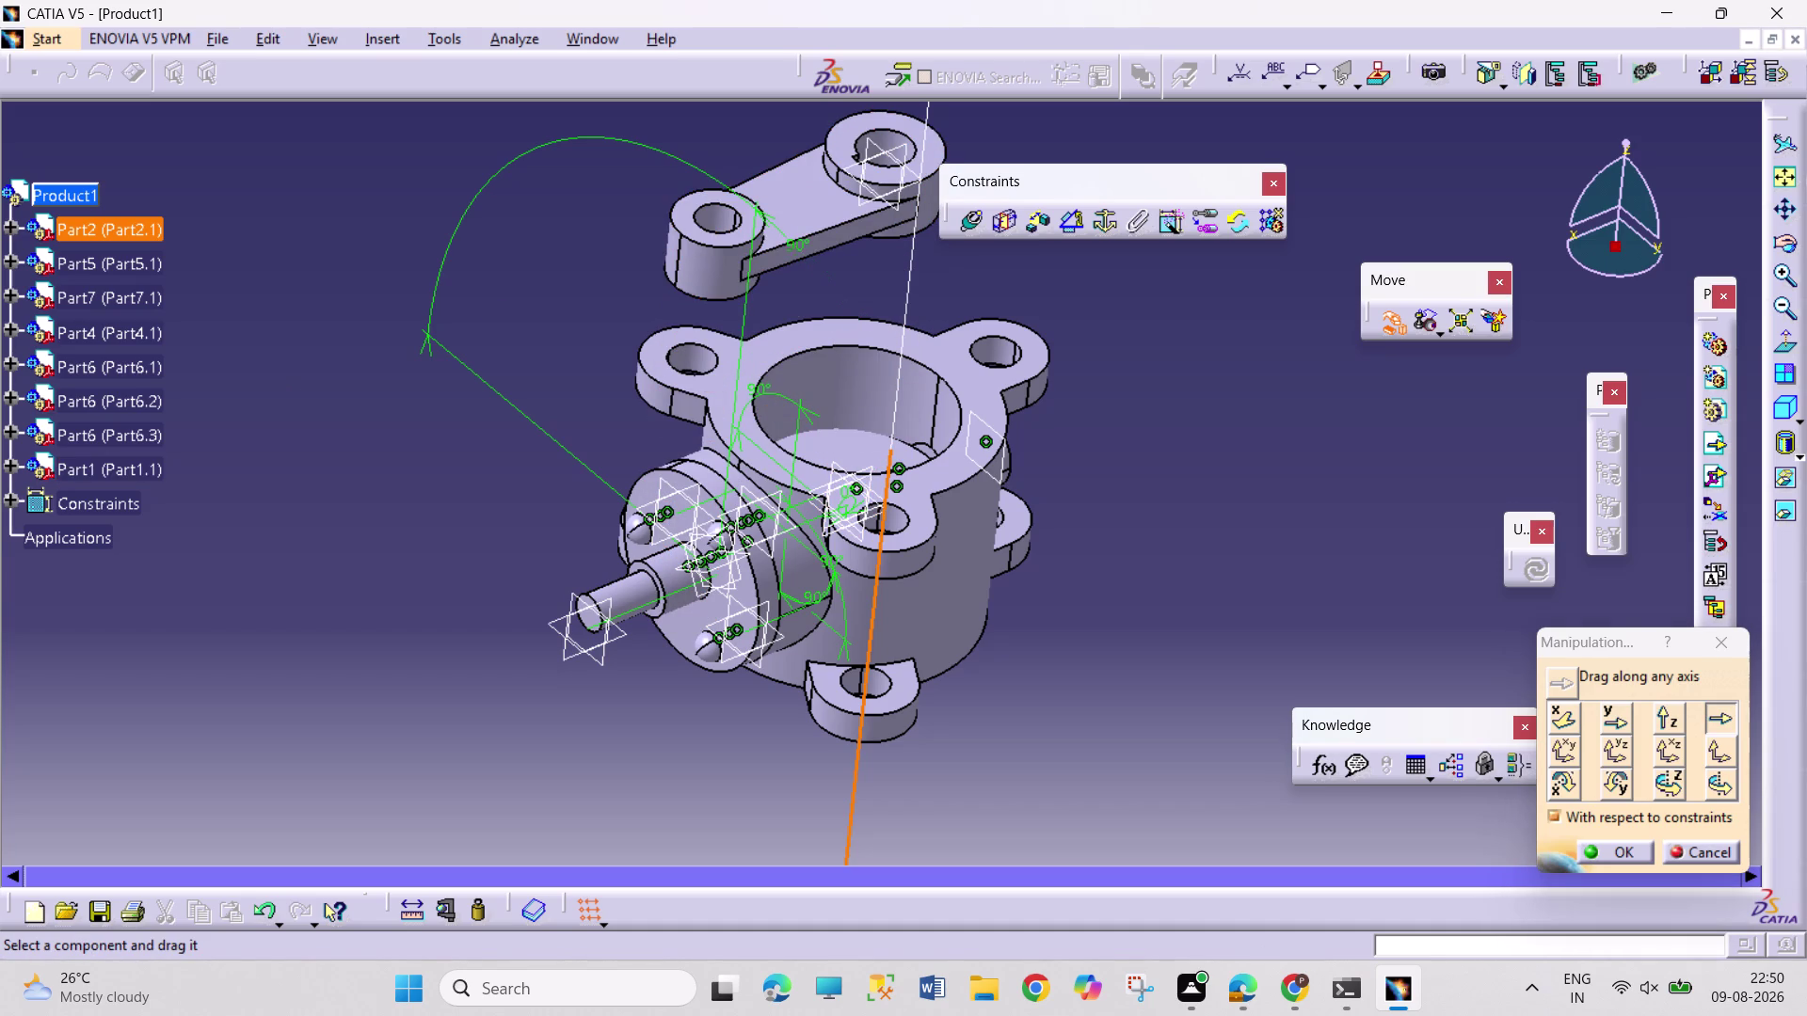
drag(780, 322, 779, 319)
drag(599, 138, 684, 569)
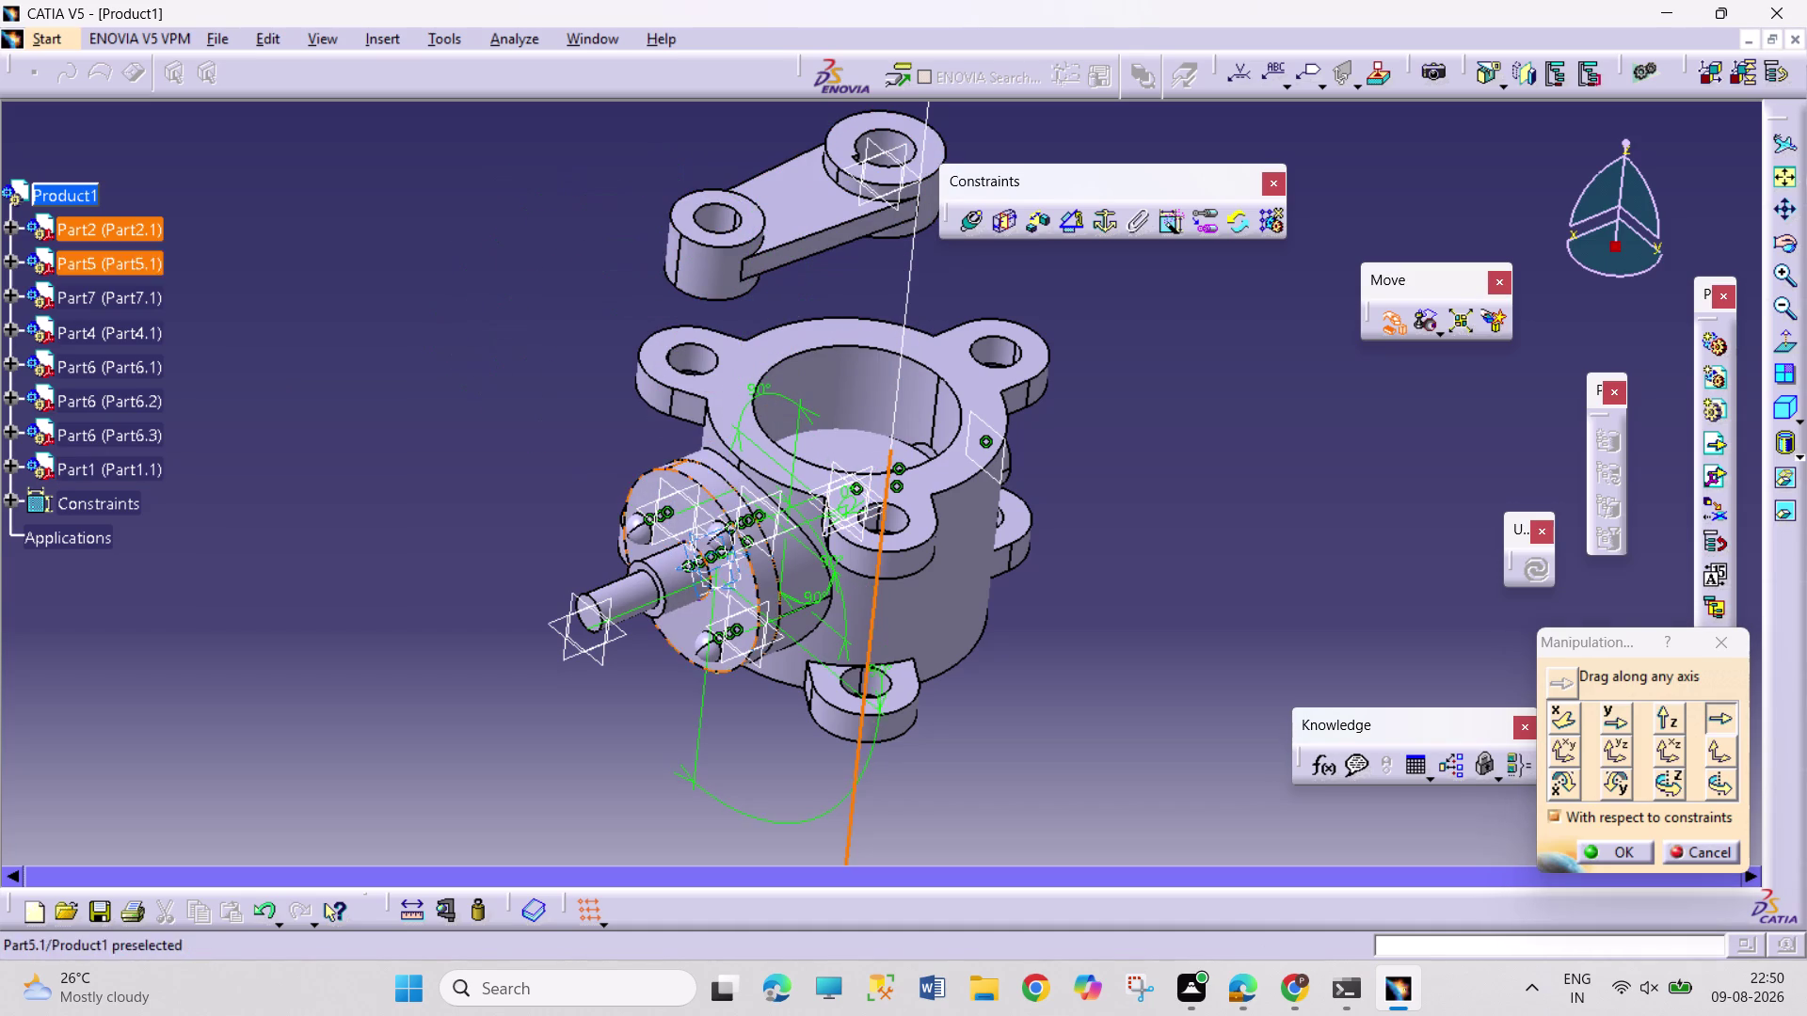
click(1620, 850)
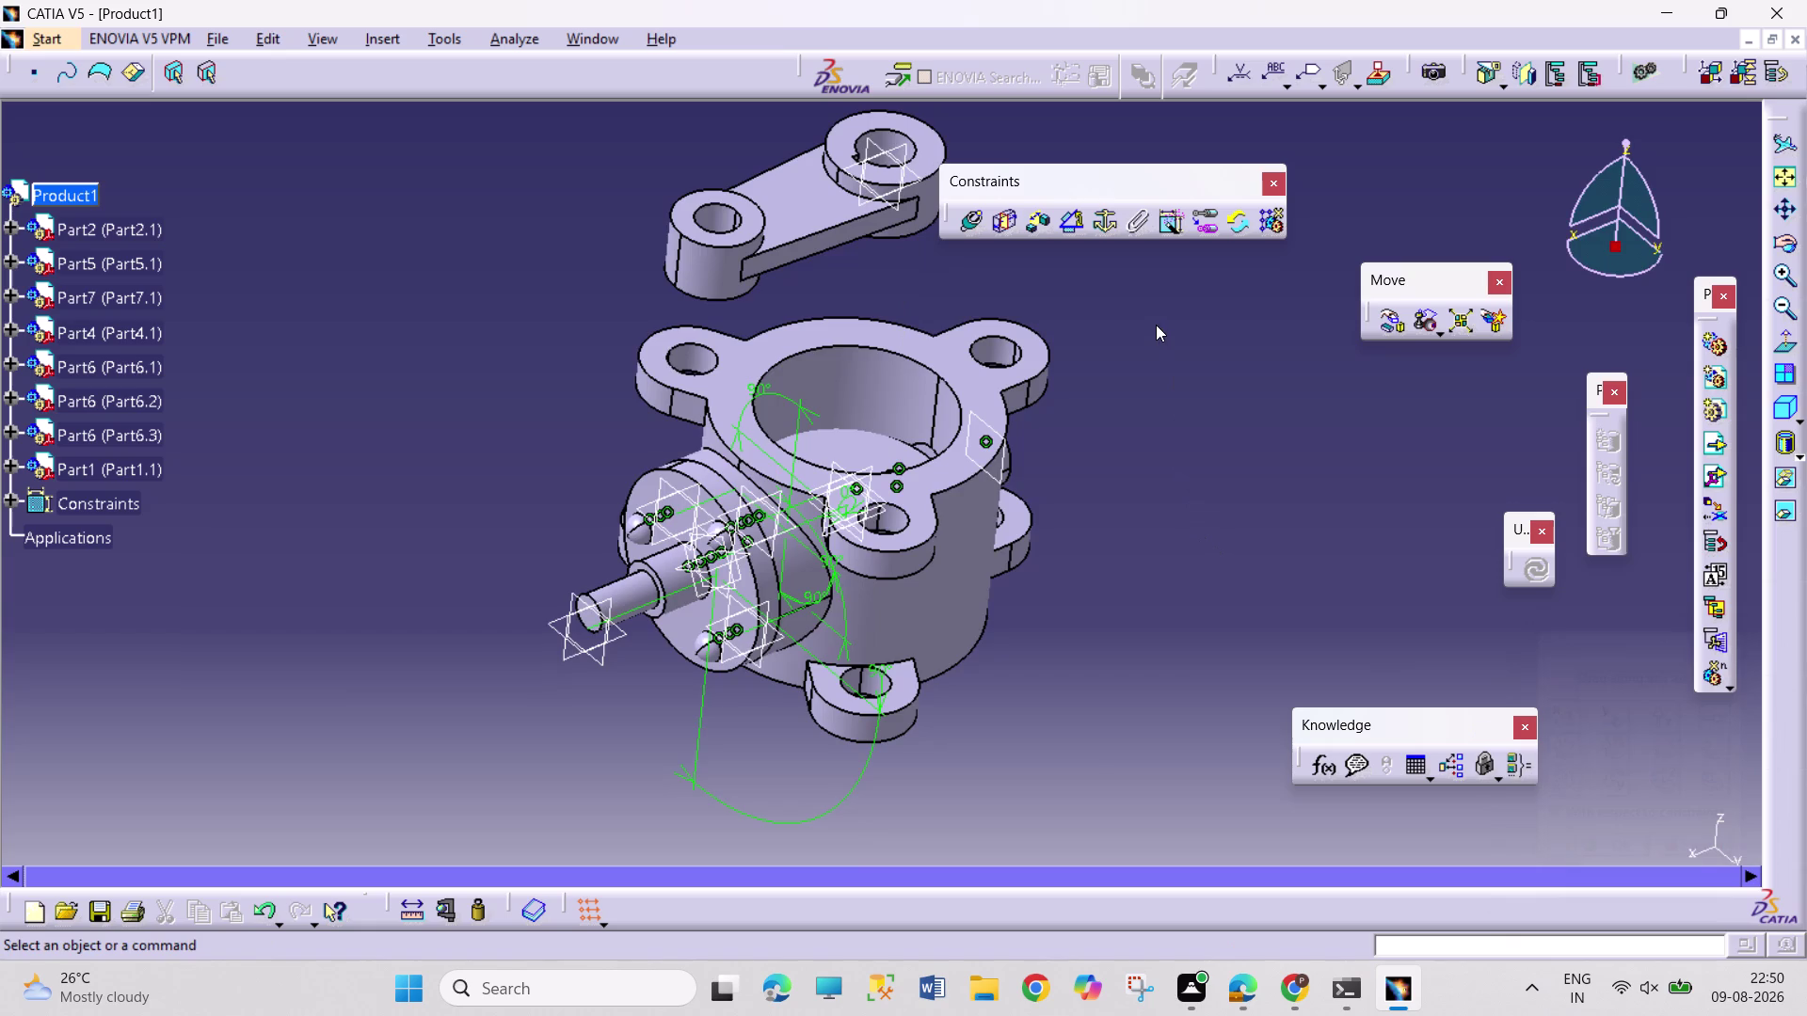
Make the lever arm hole axis coincident with the shaft axis (Coincidence.22).
middle_drag(1155, 325, 998, 284)
right_drag(1154, 323, 1000, 284)
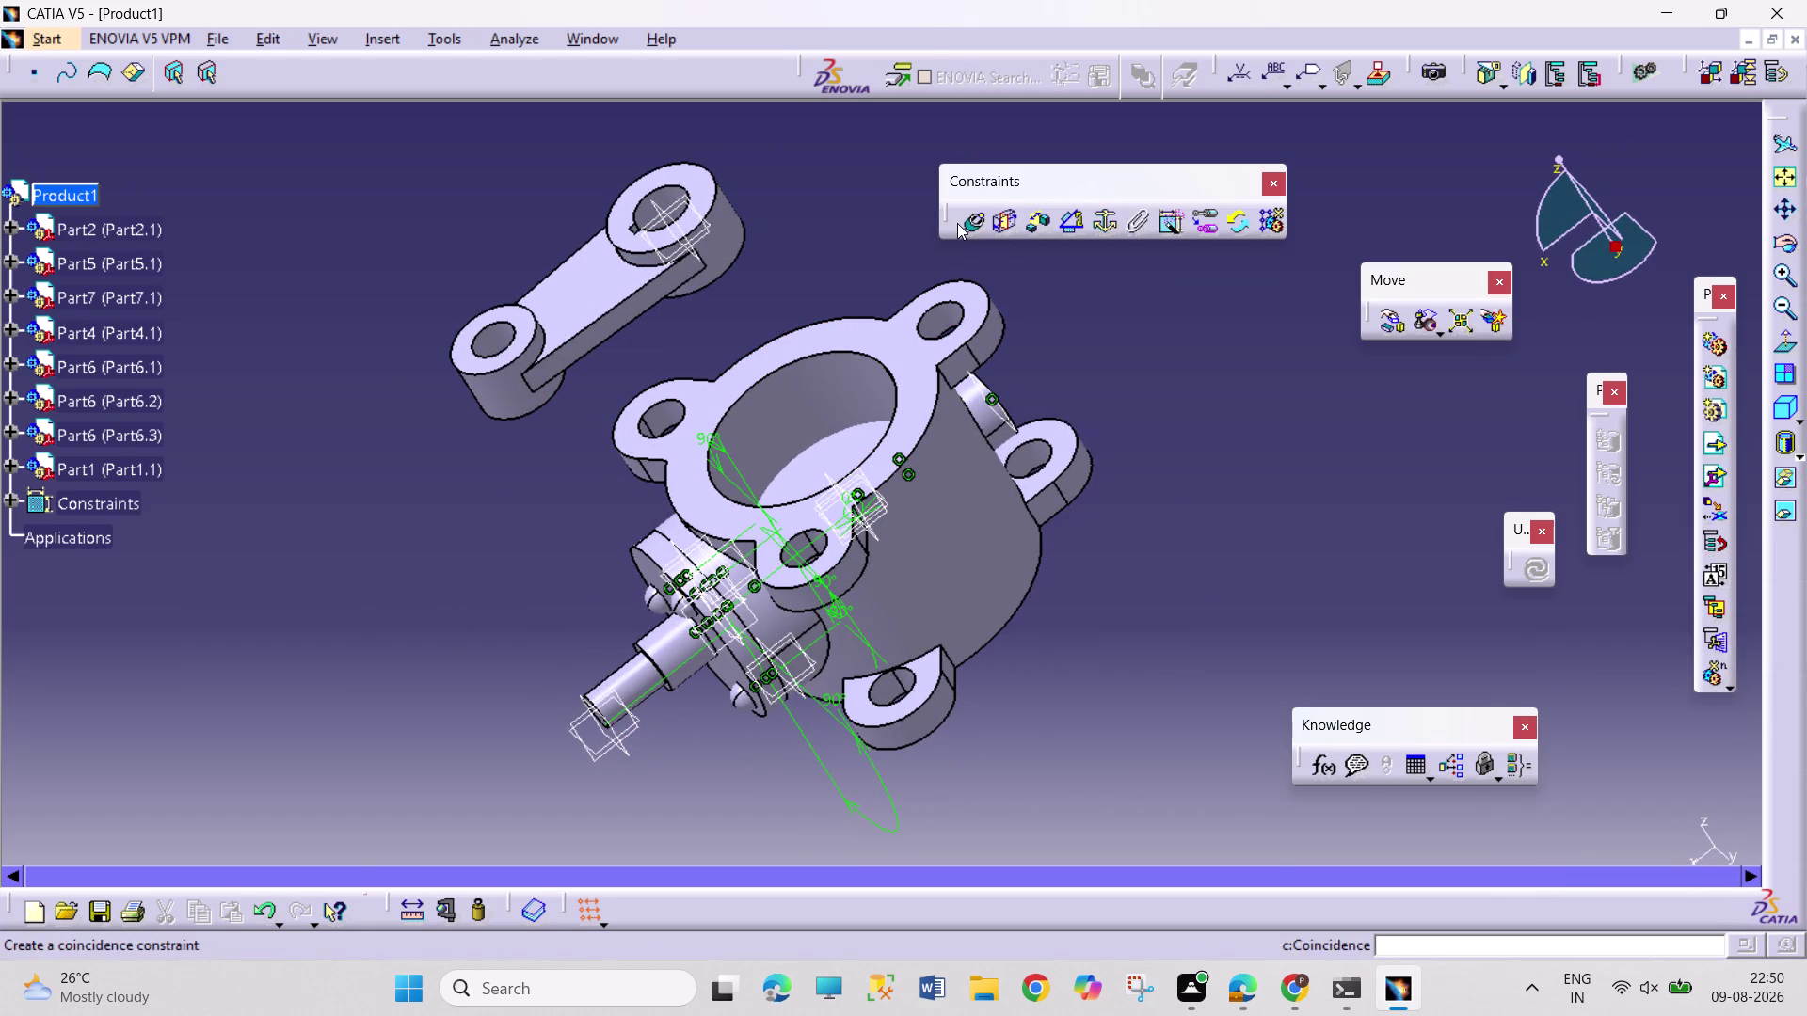
click(967, 222)
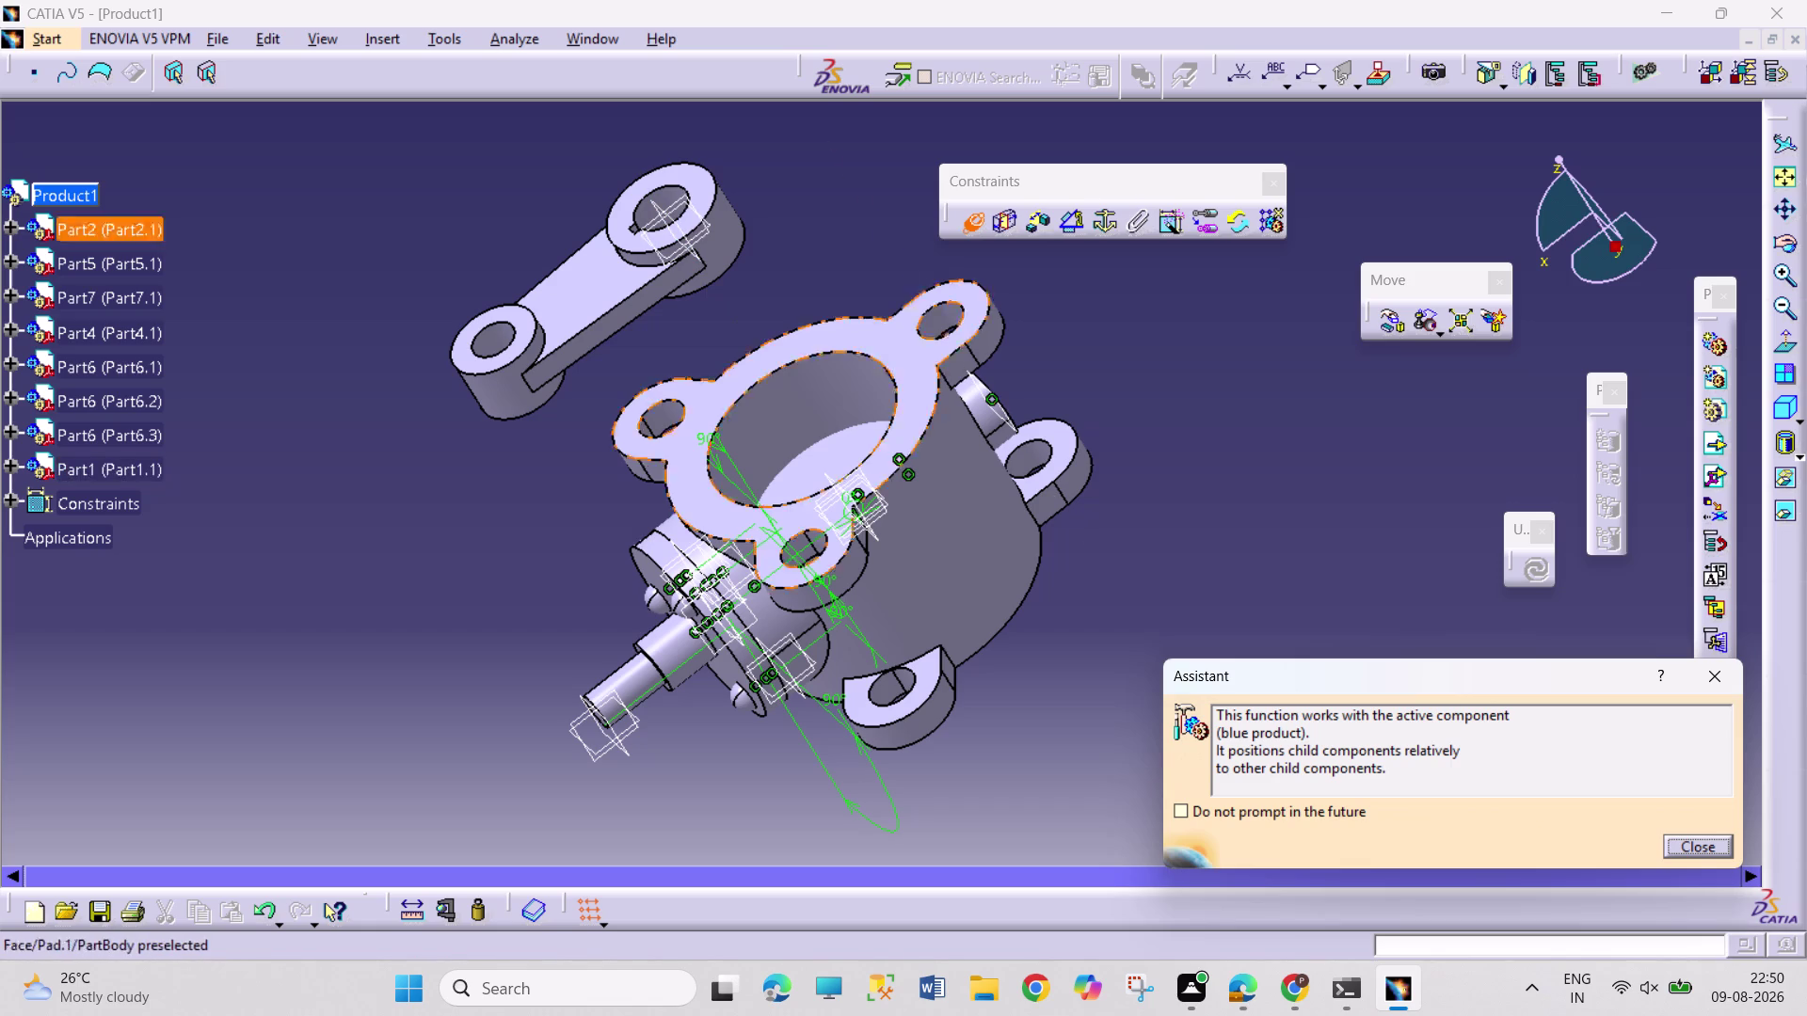
click(1720, 671)
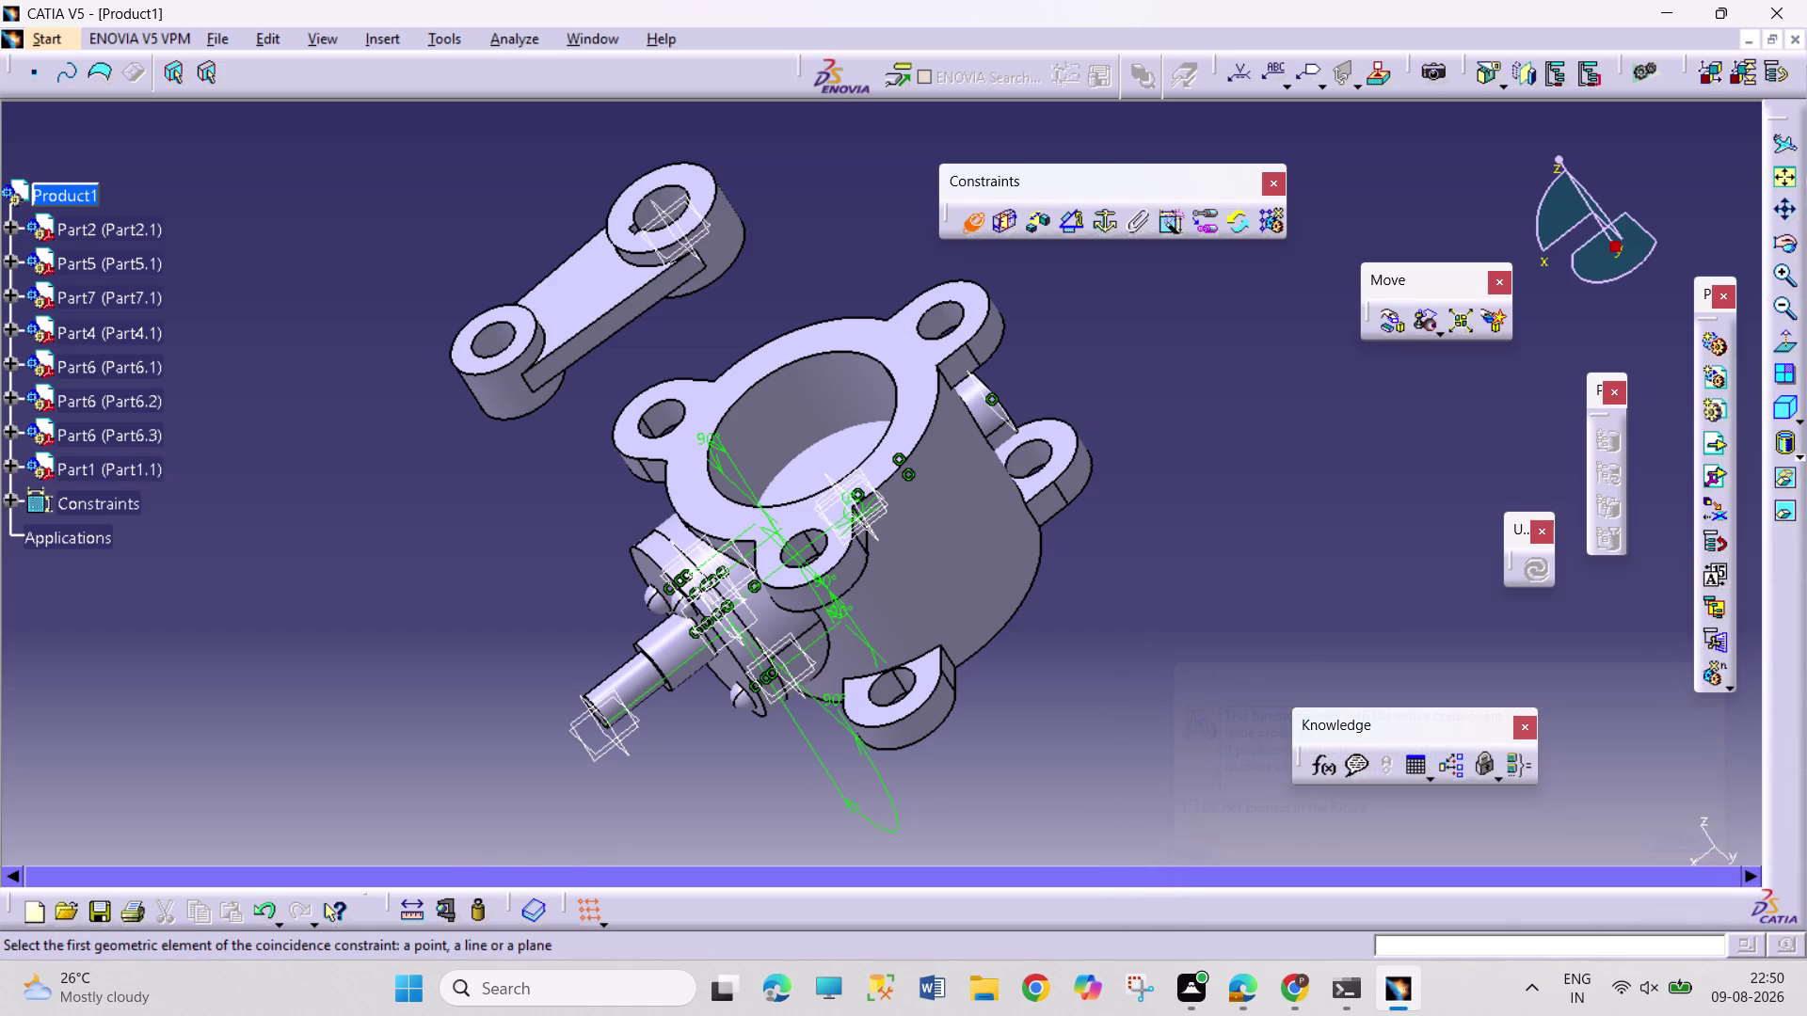
click(672, 660)
middle_drag(737, 352, 821, 666)
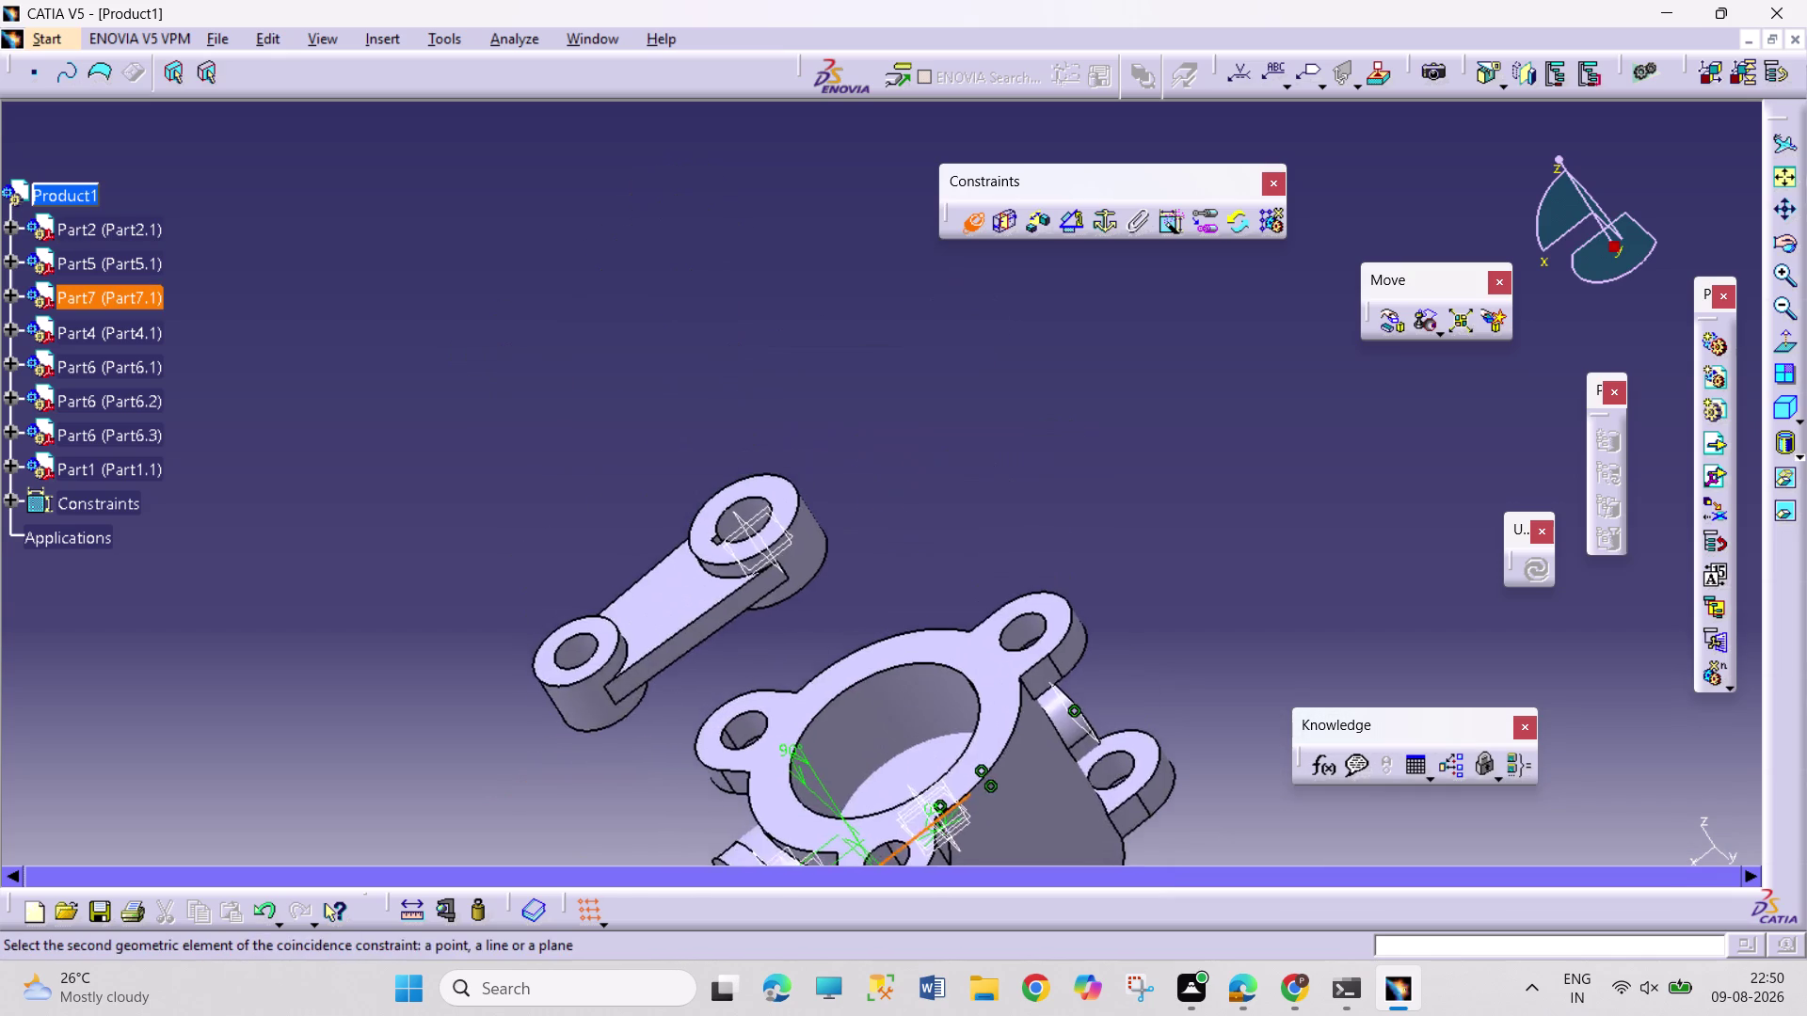
middle_drag(818, 650, 821, 458)
click(506, 543)
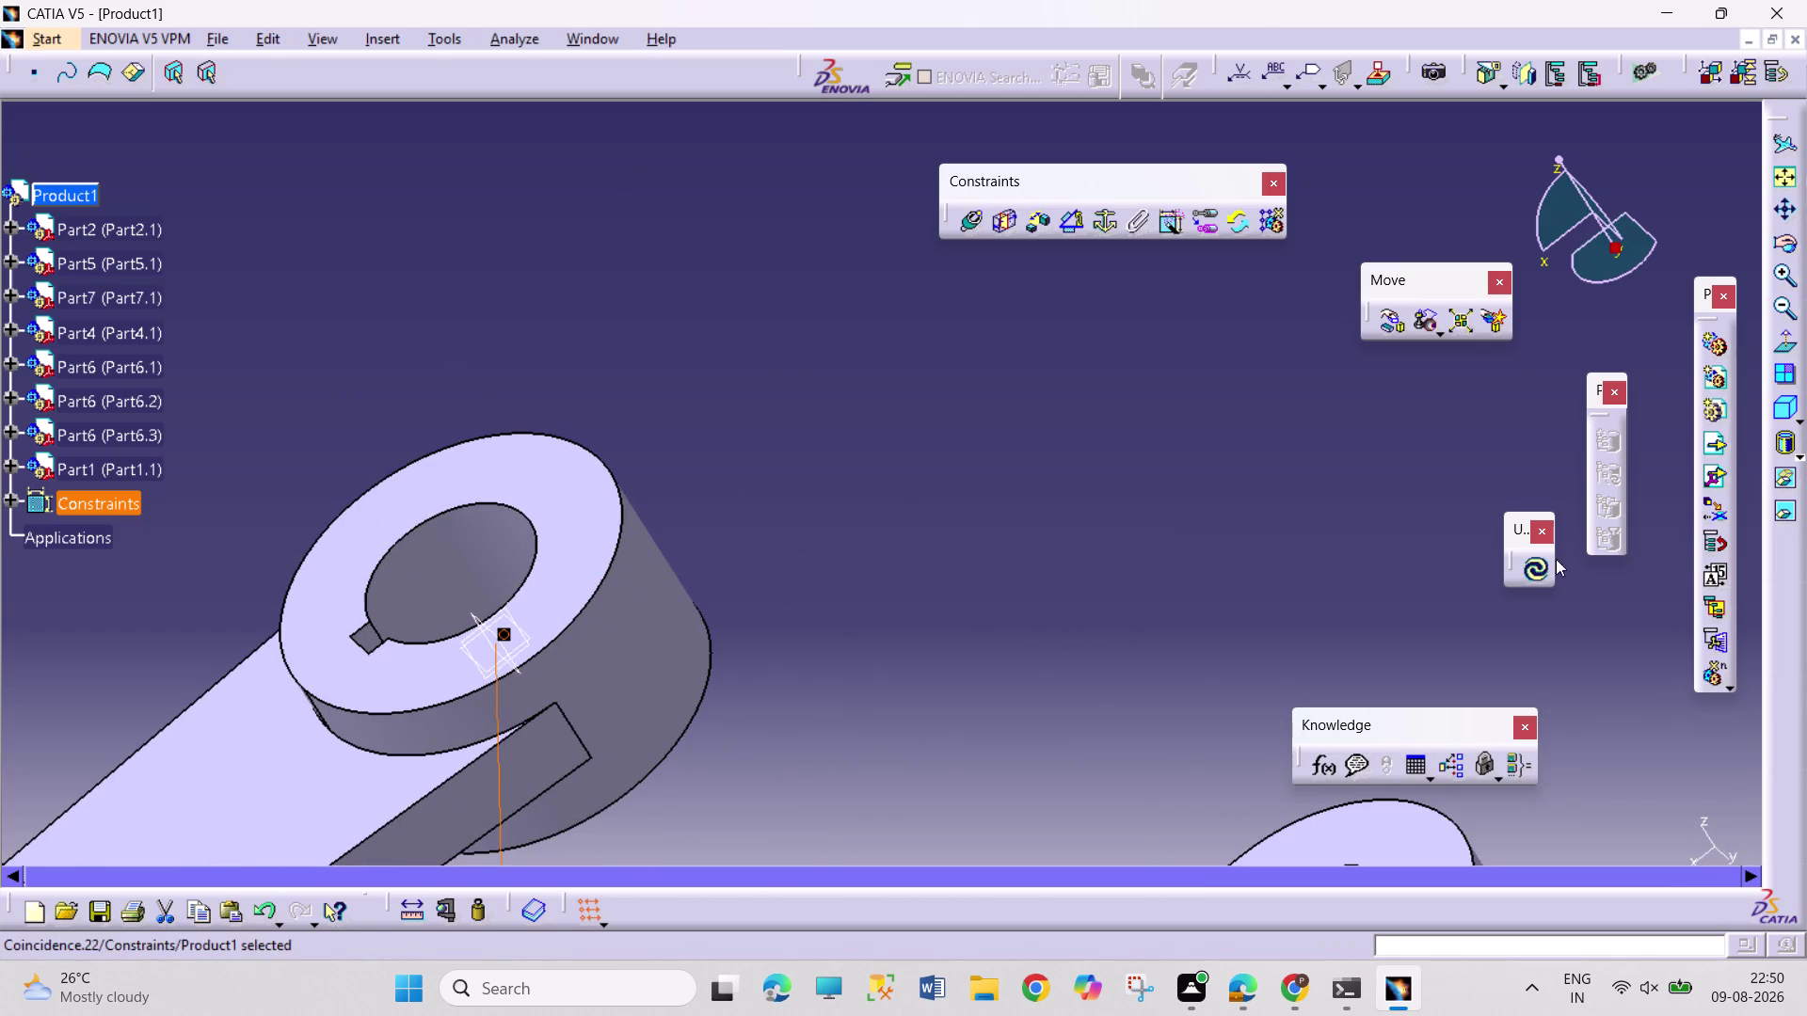
click(1538, 567)
Zoom out to check the lever arm on the shaft end, then select the lever part in the tree.
middle_drag(1341, 532, 1099, 818)
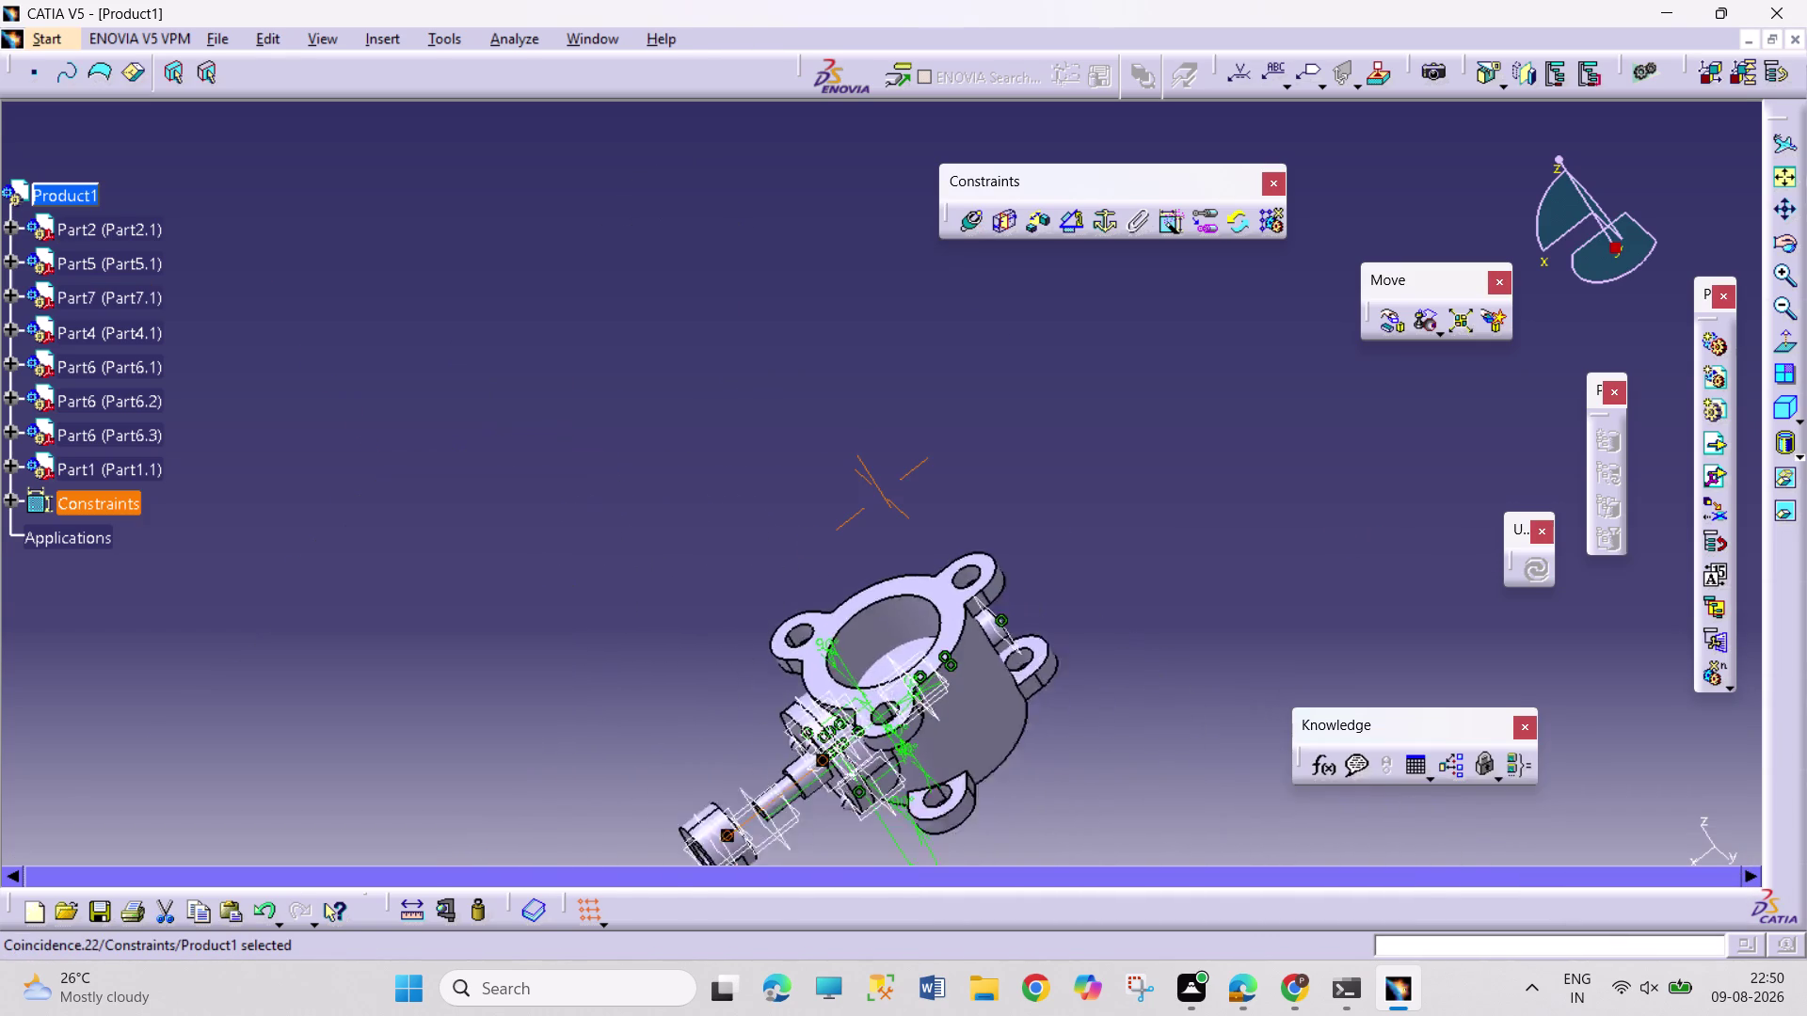
middle_drag(1099, 818, 1027, 844)
middle_drag(1026, 747, 1083, 649)
middle_drag(1060, 684, 1113, 489)
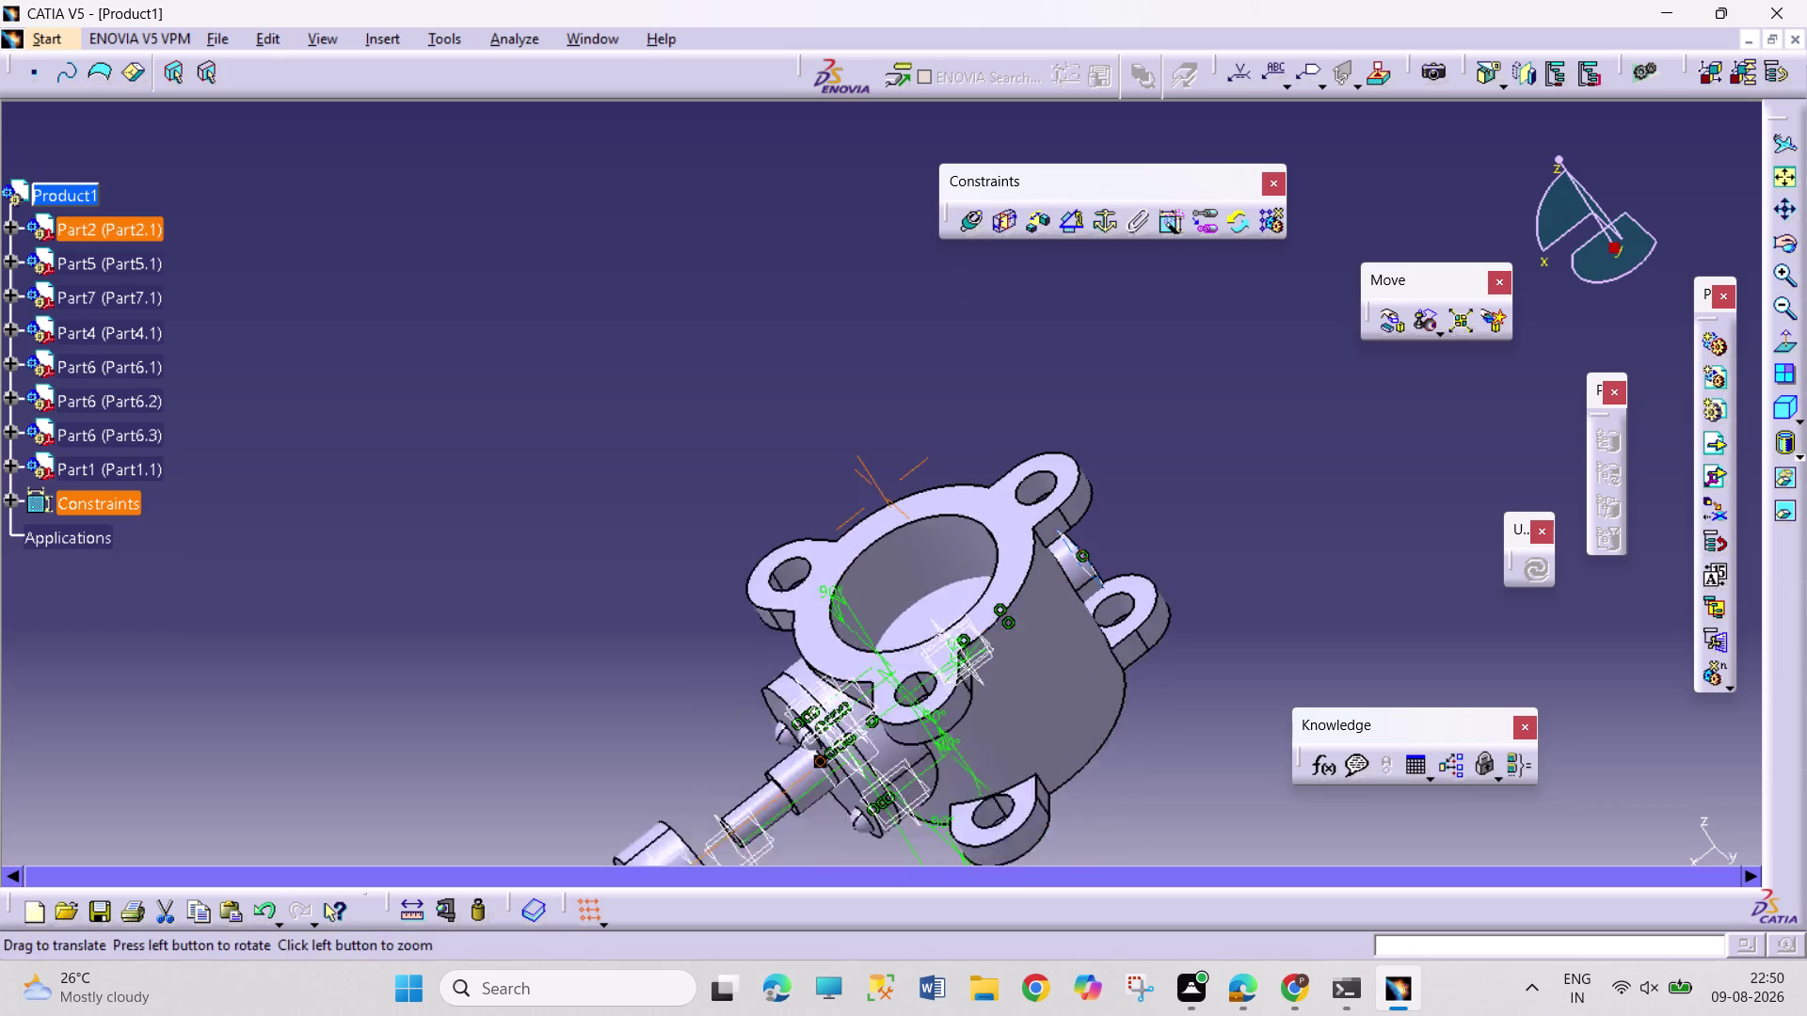
middle_drag(1113, 488, 1144, 419)
middle_drag(985, 792, 1051, 595)
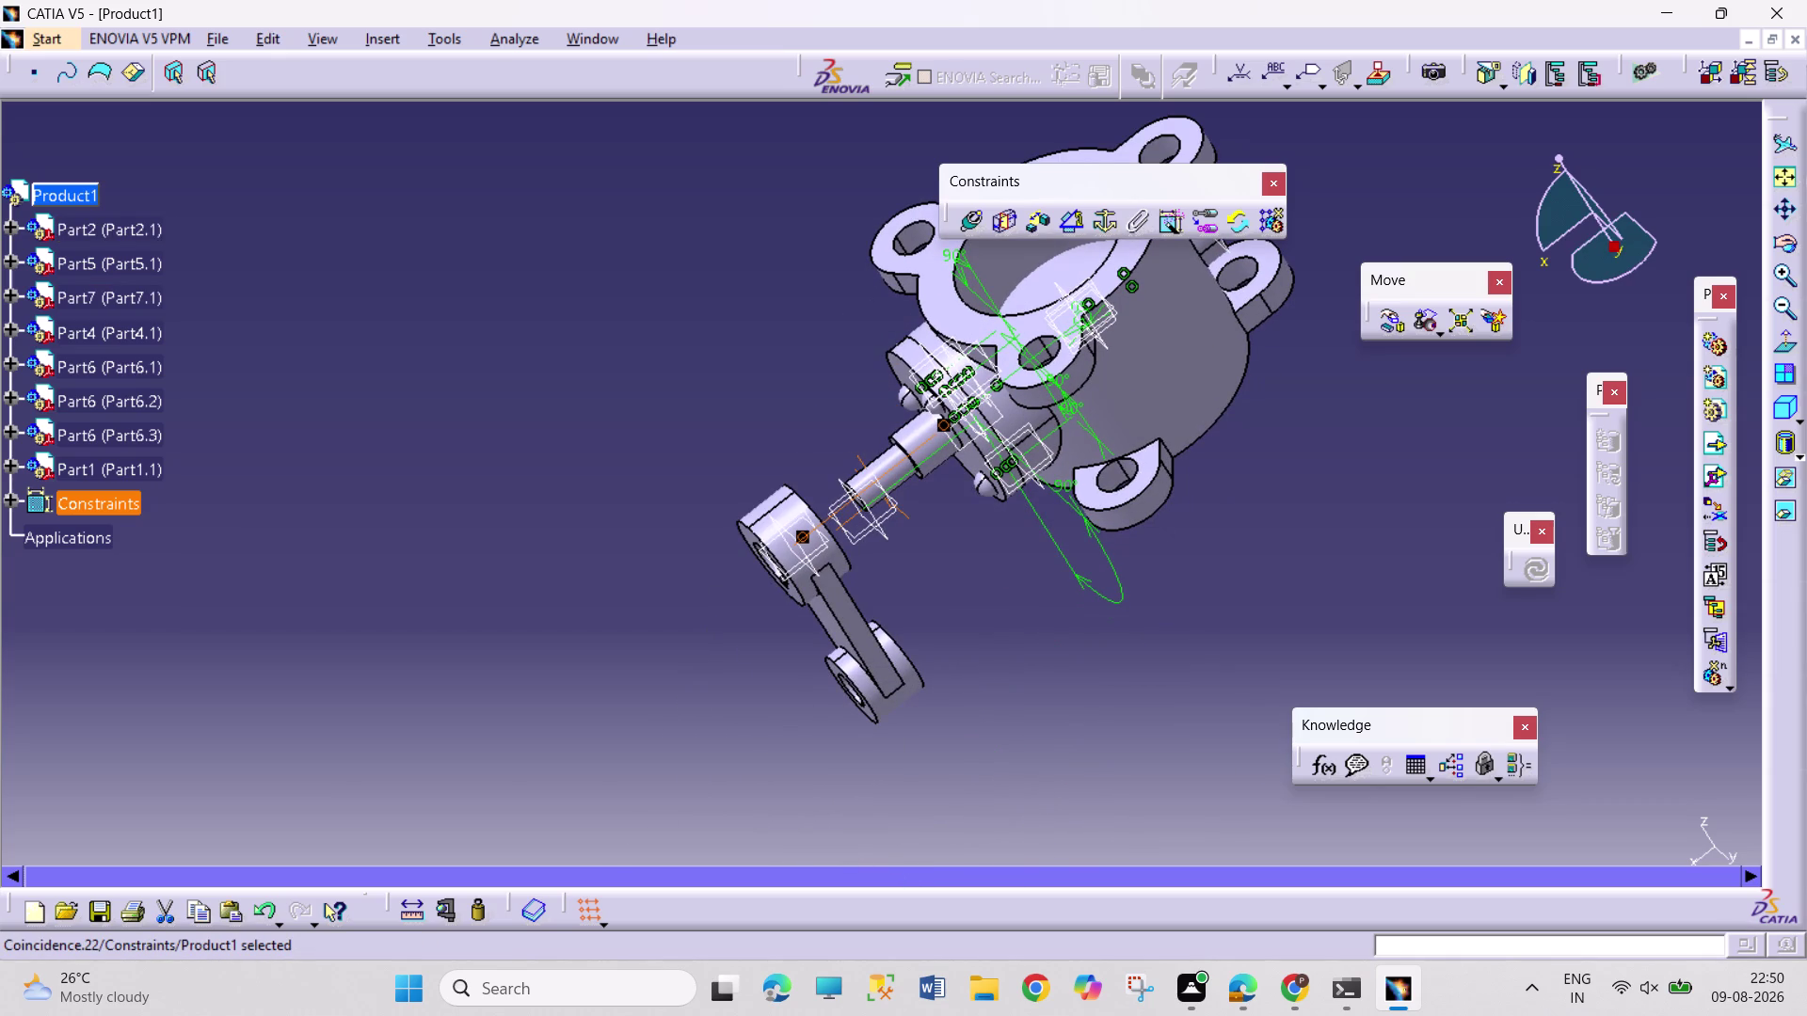
middle_drag(1025, 658, 989, 740)
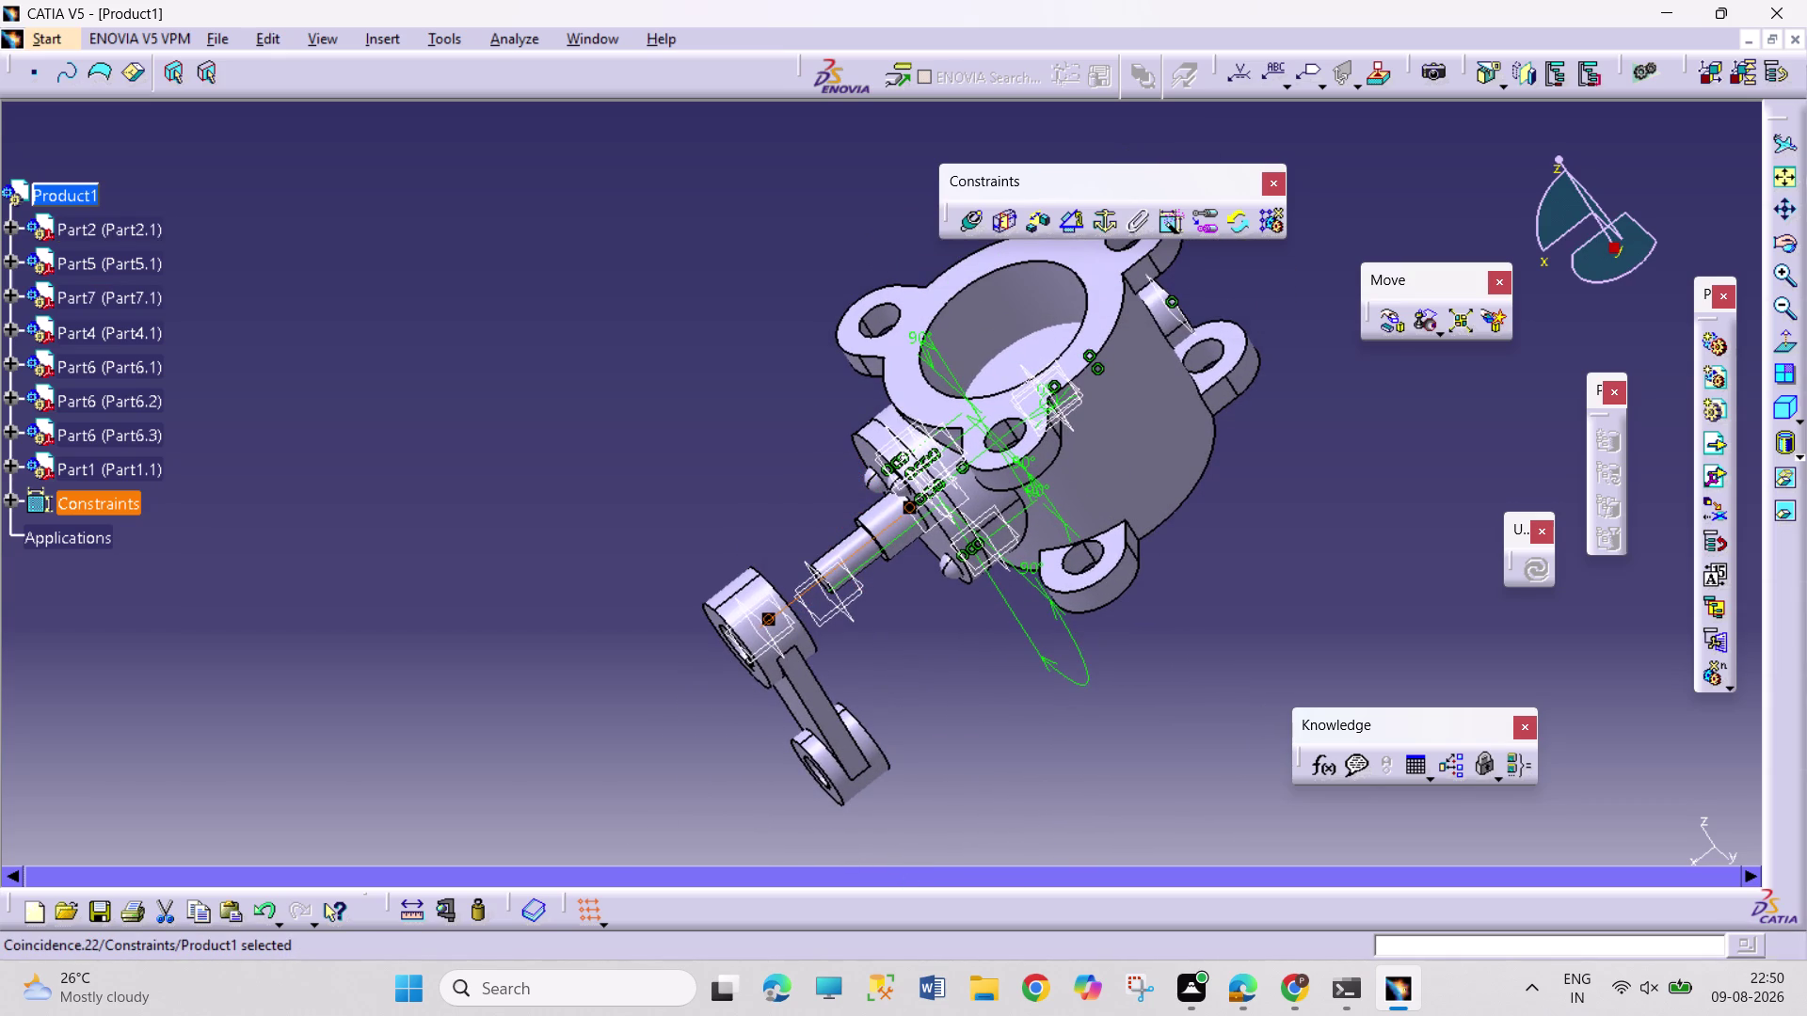
click(782, 652)
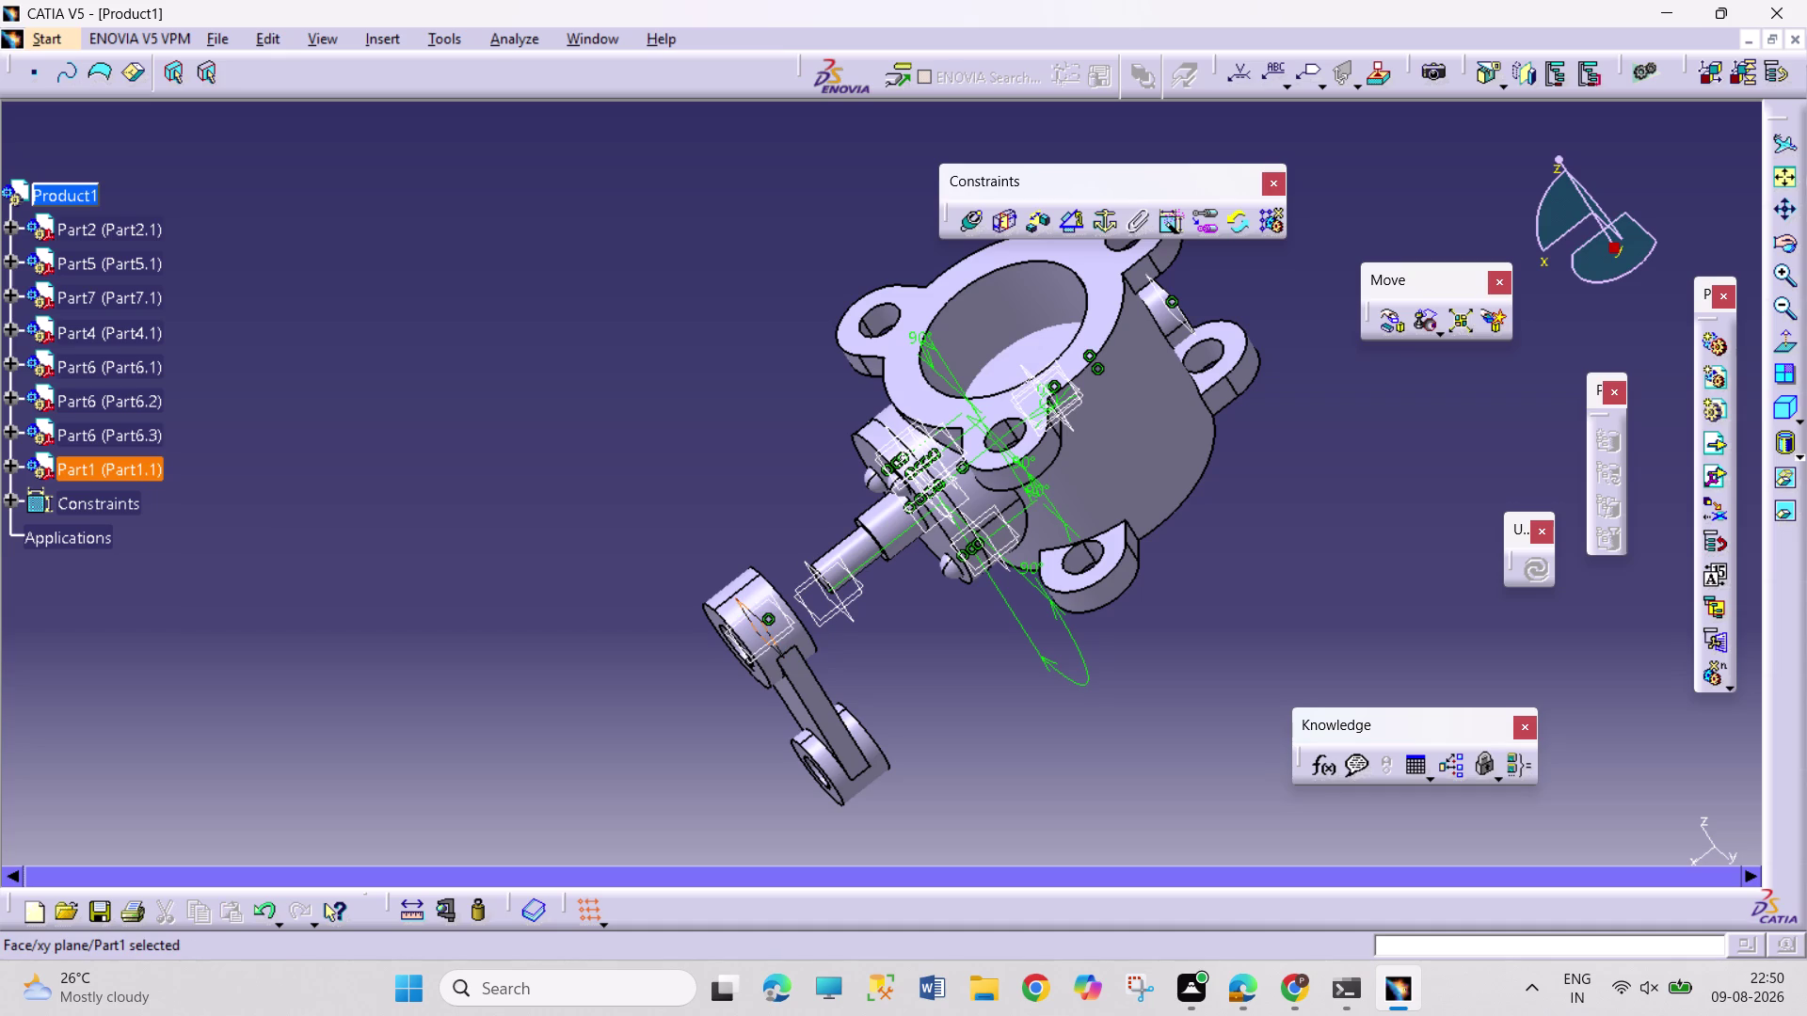
Expand Part1 and Part2 in the tree and select the valve body's xy plane.
click(11, 466)
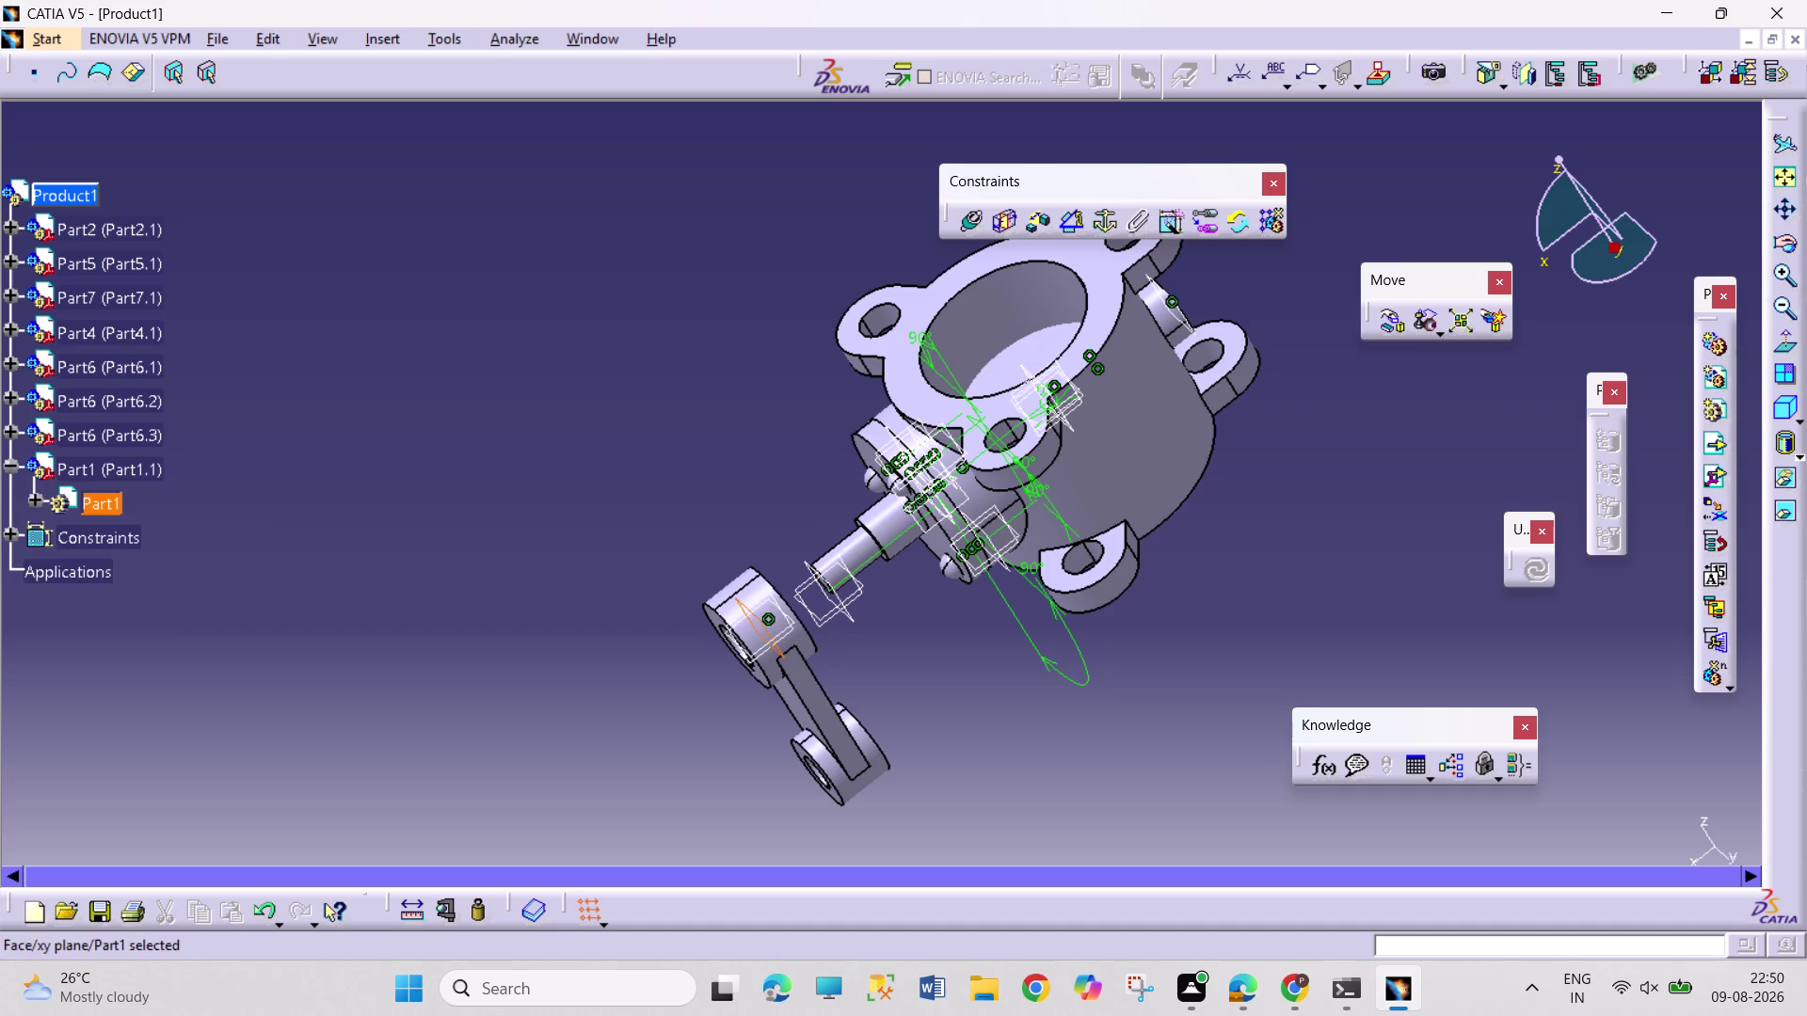
click(31, 499)
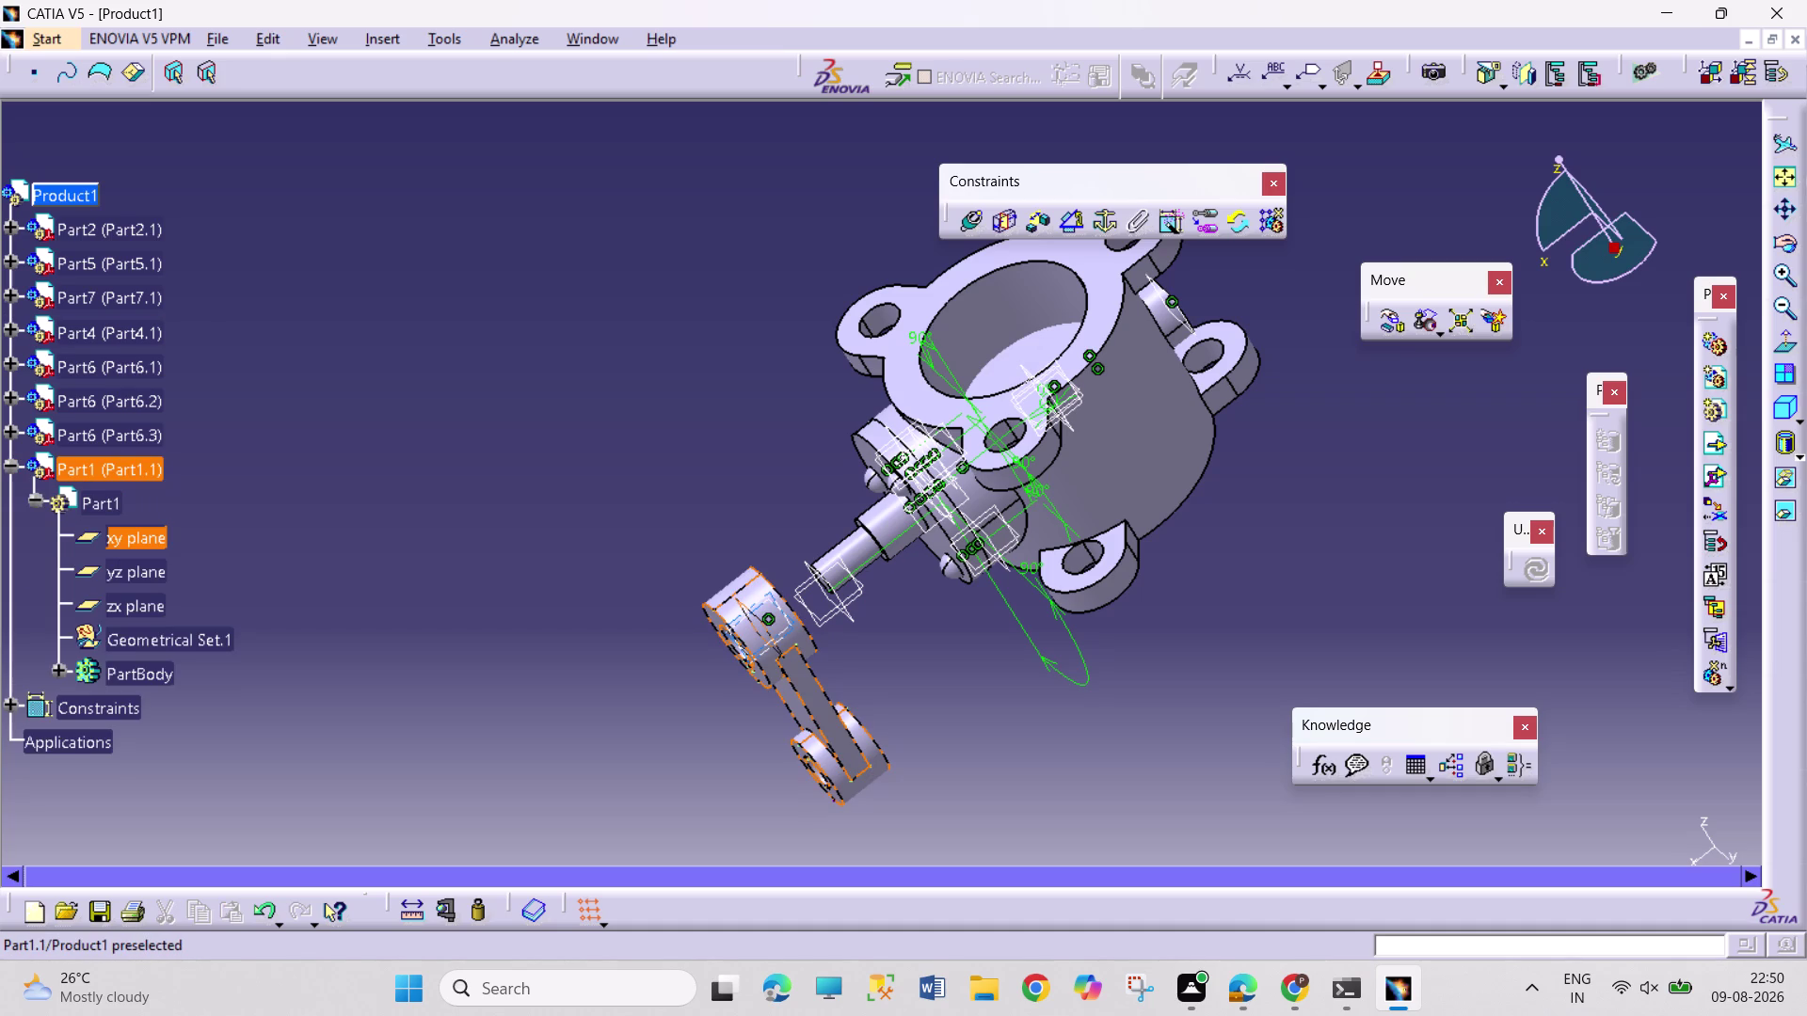
click(8, 226)
click(34, 262)
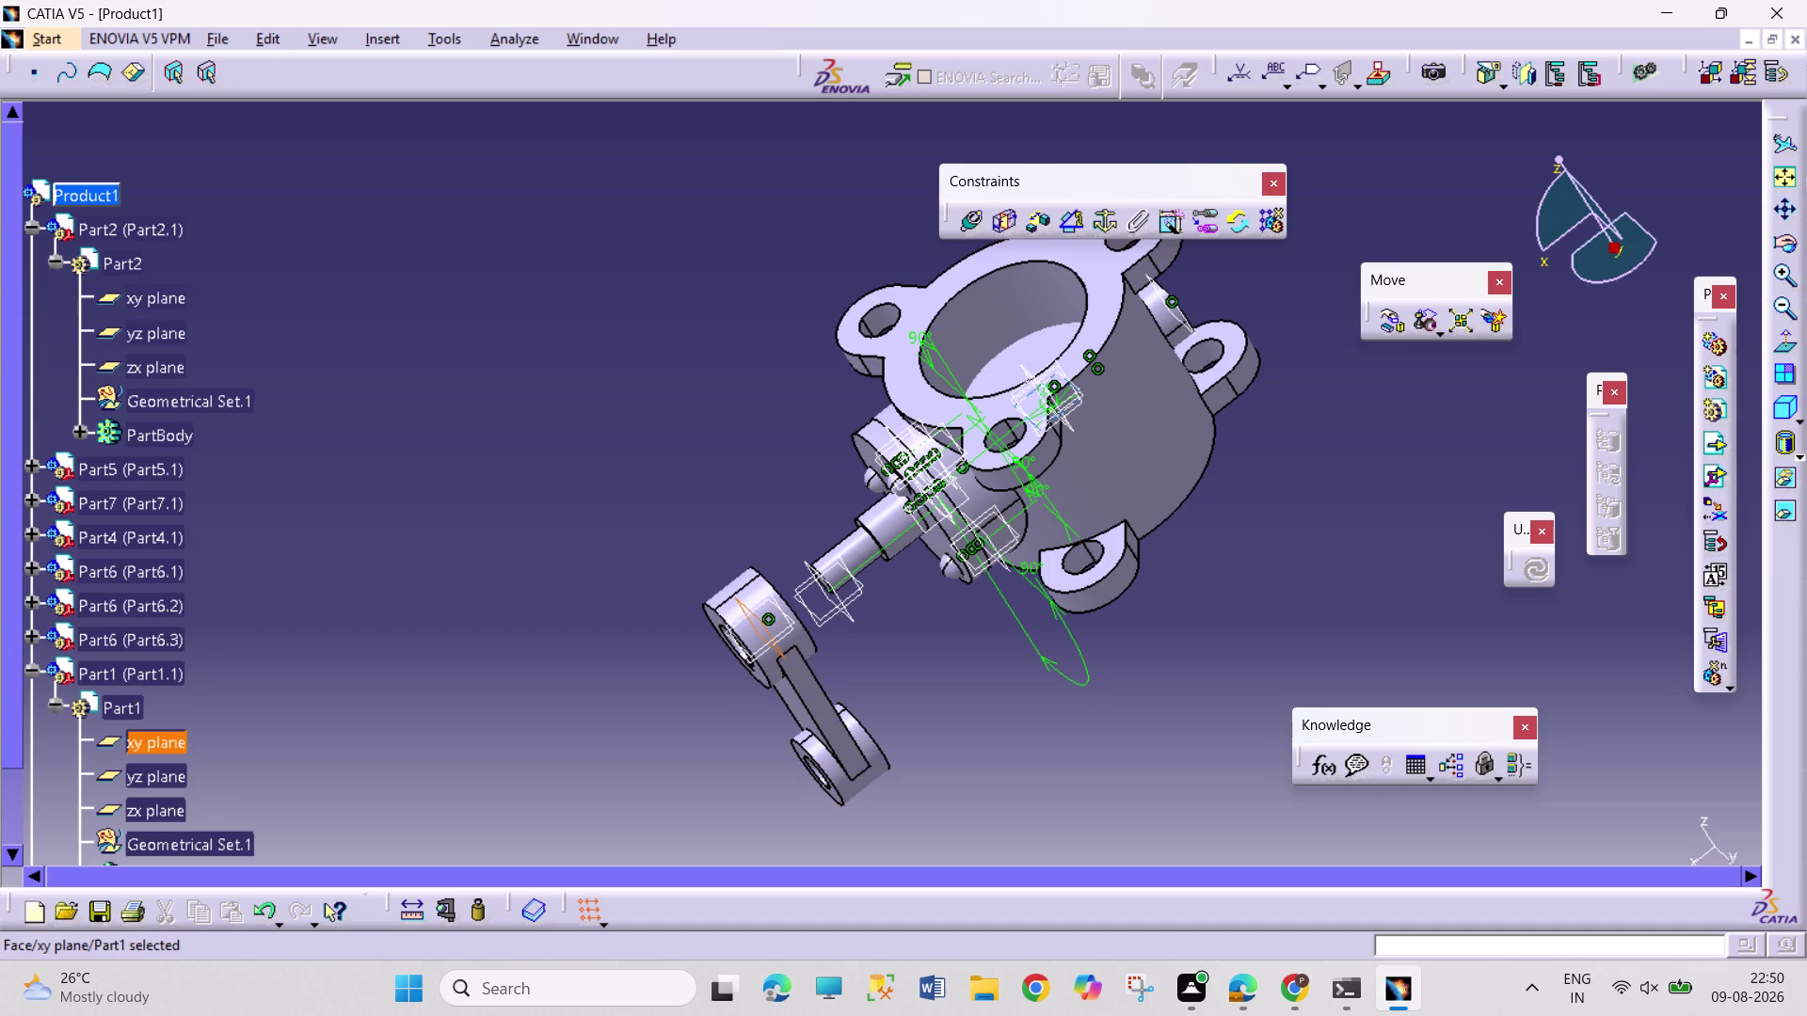
click(129, 307)
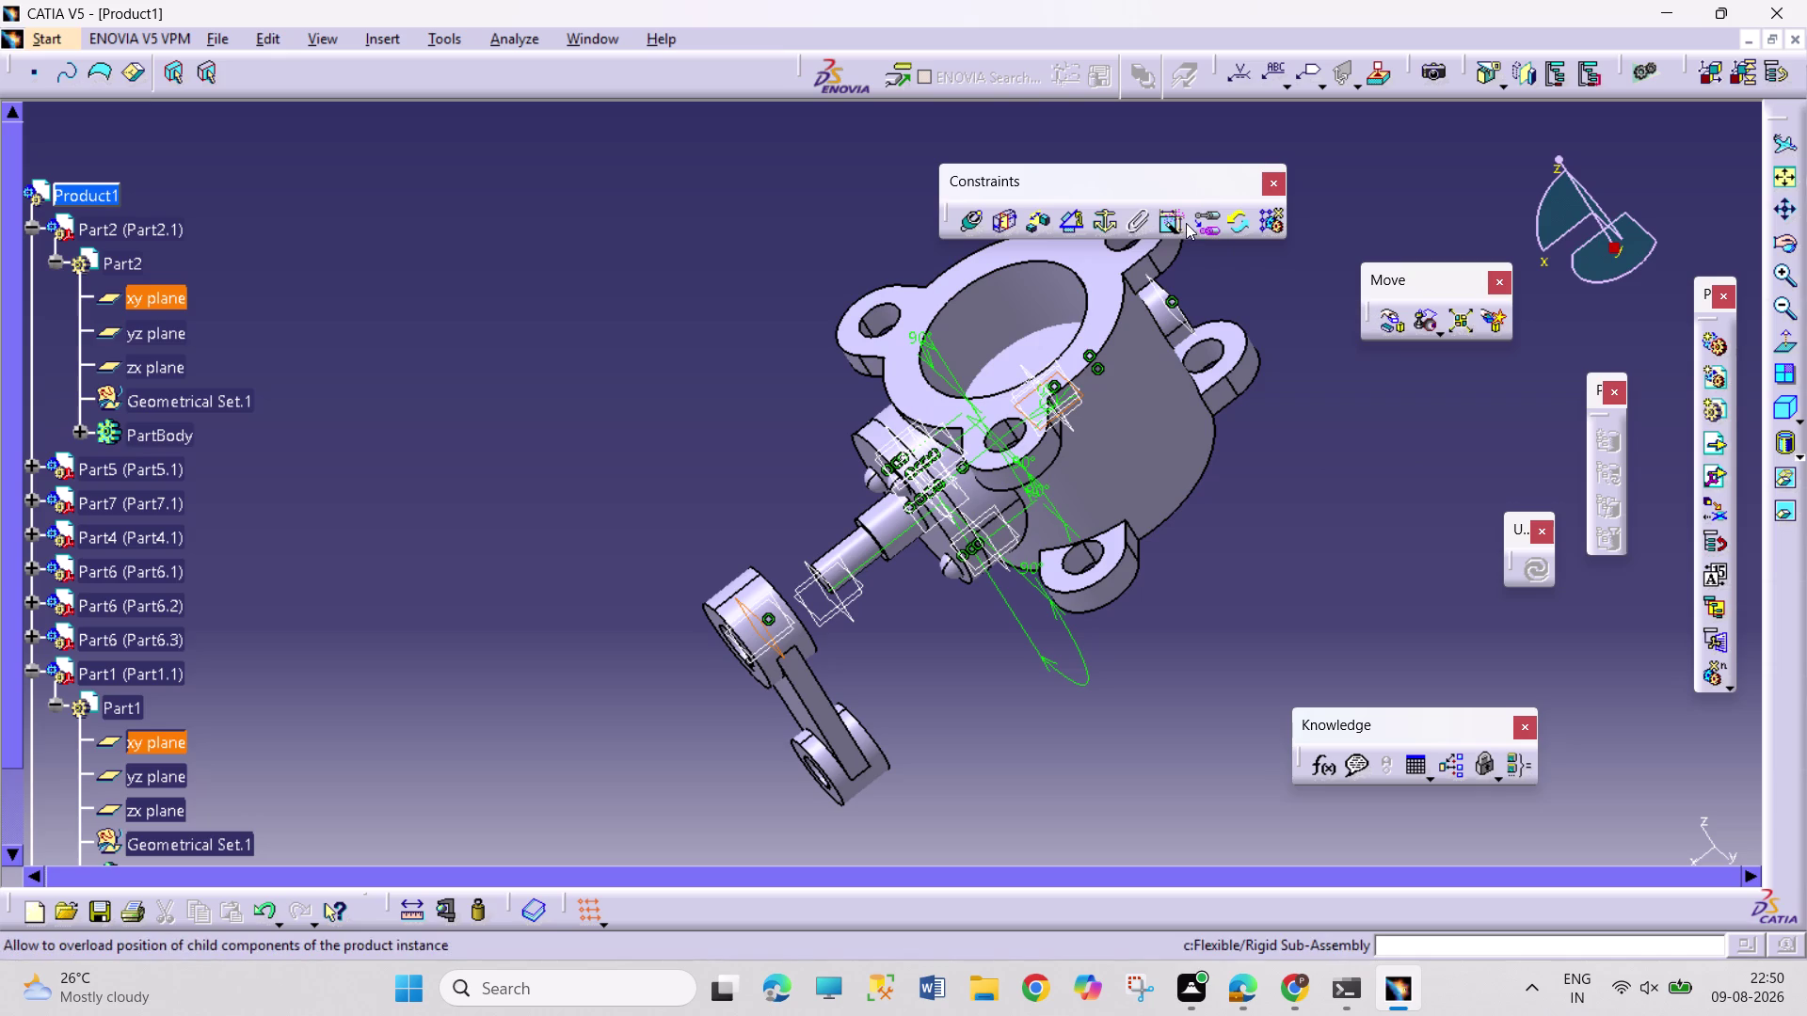
Add a 180° angle constraint between the planes and update, which reports over-constraint.
click(1075, 234)
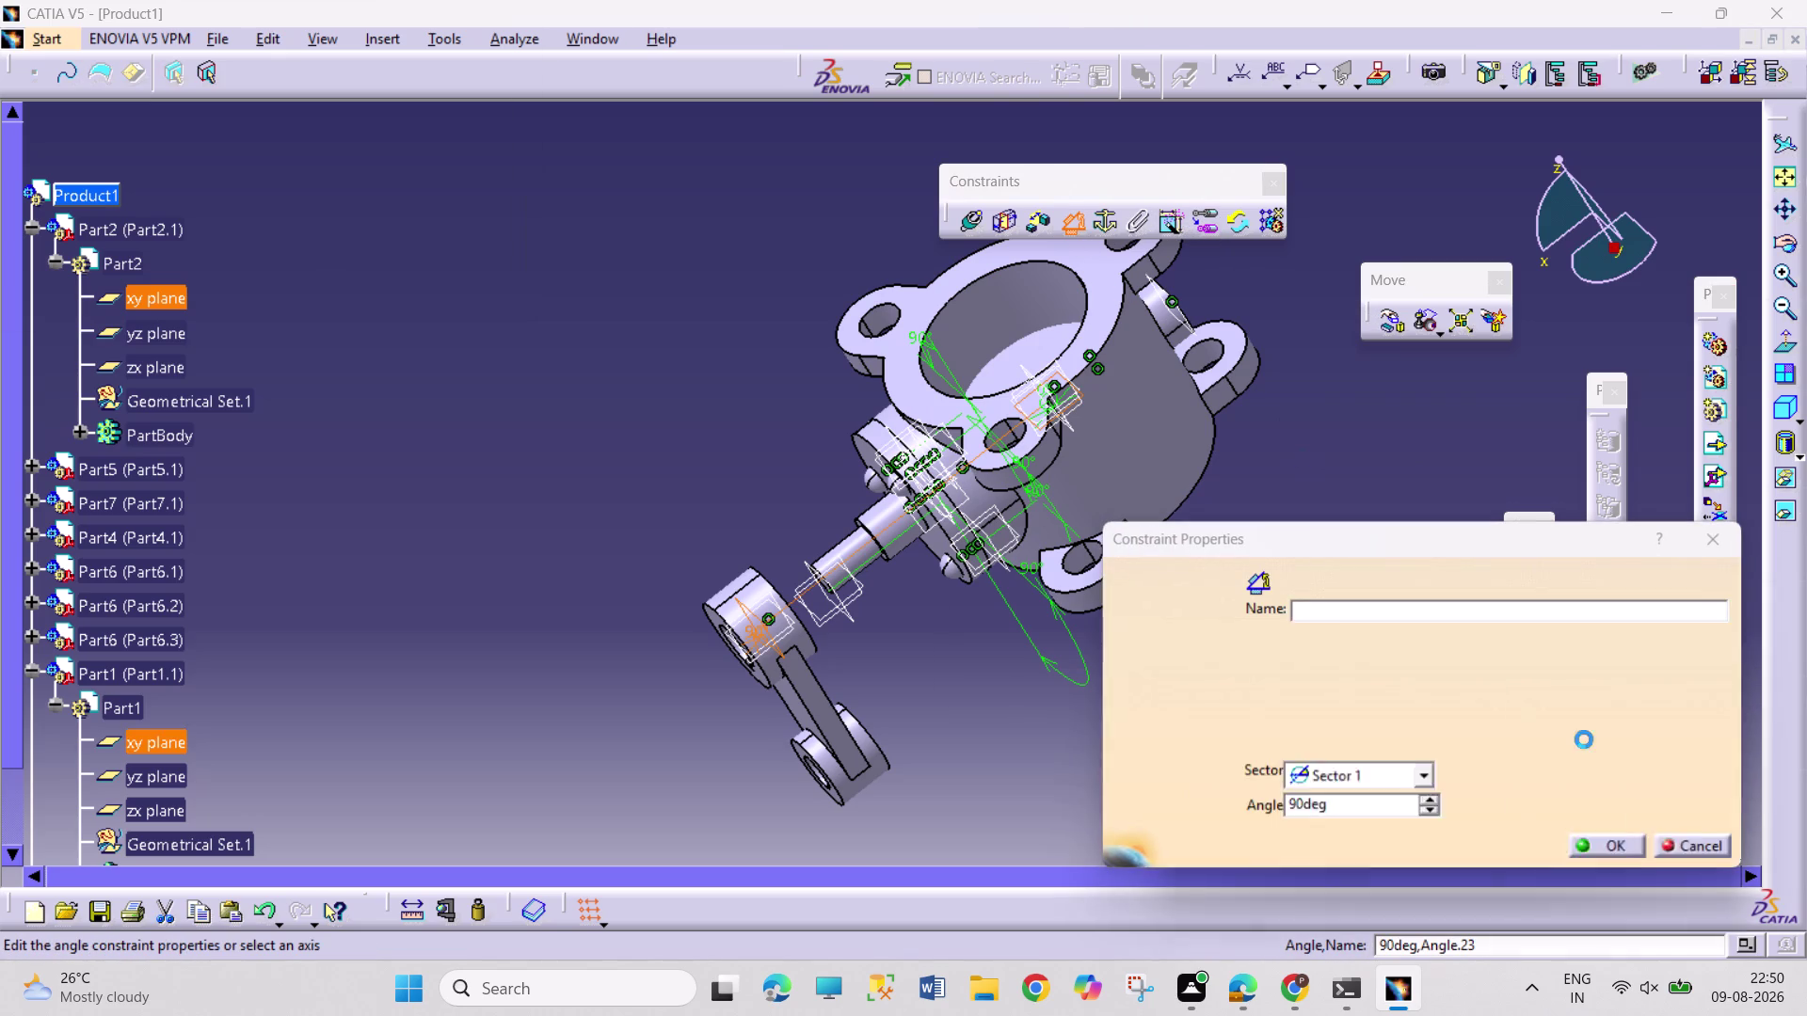
click(1699, 838)
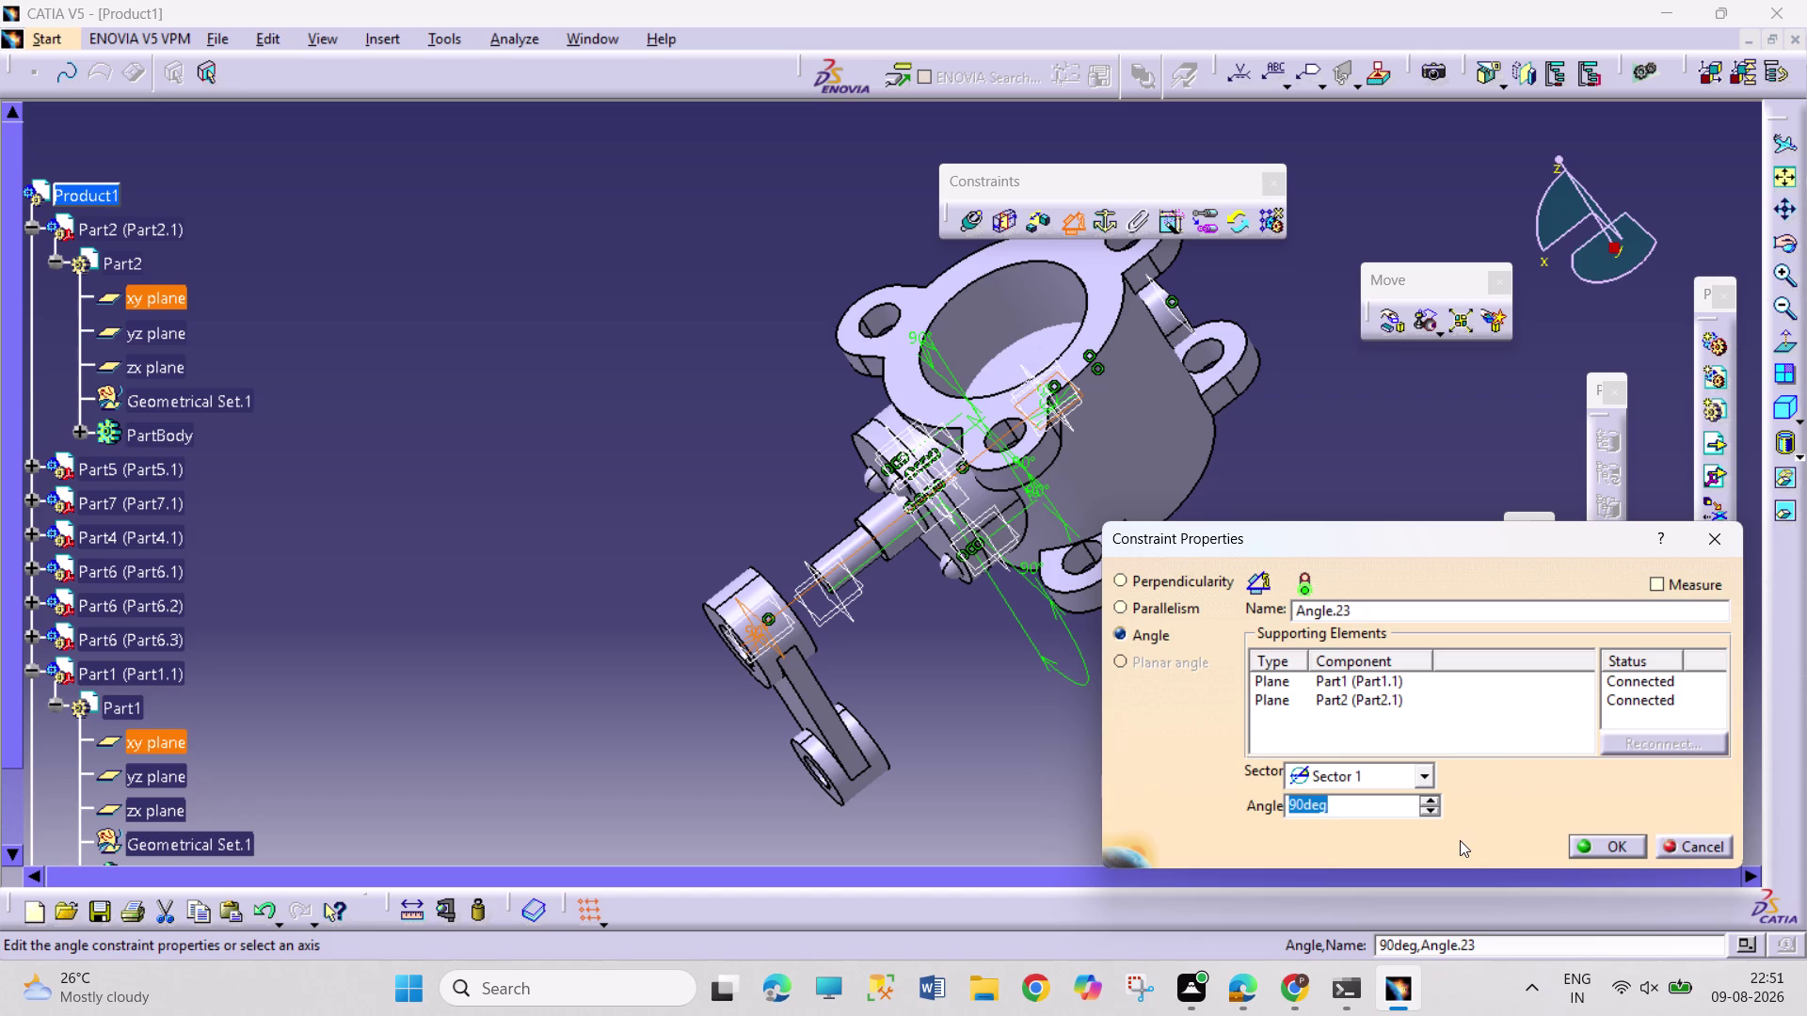
text(180)
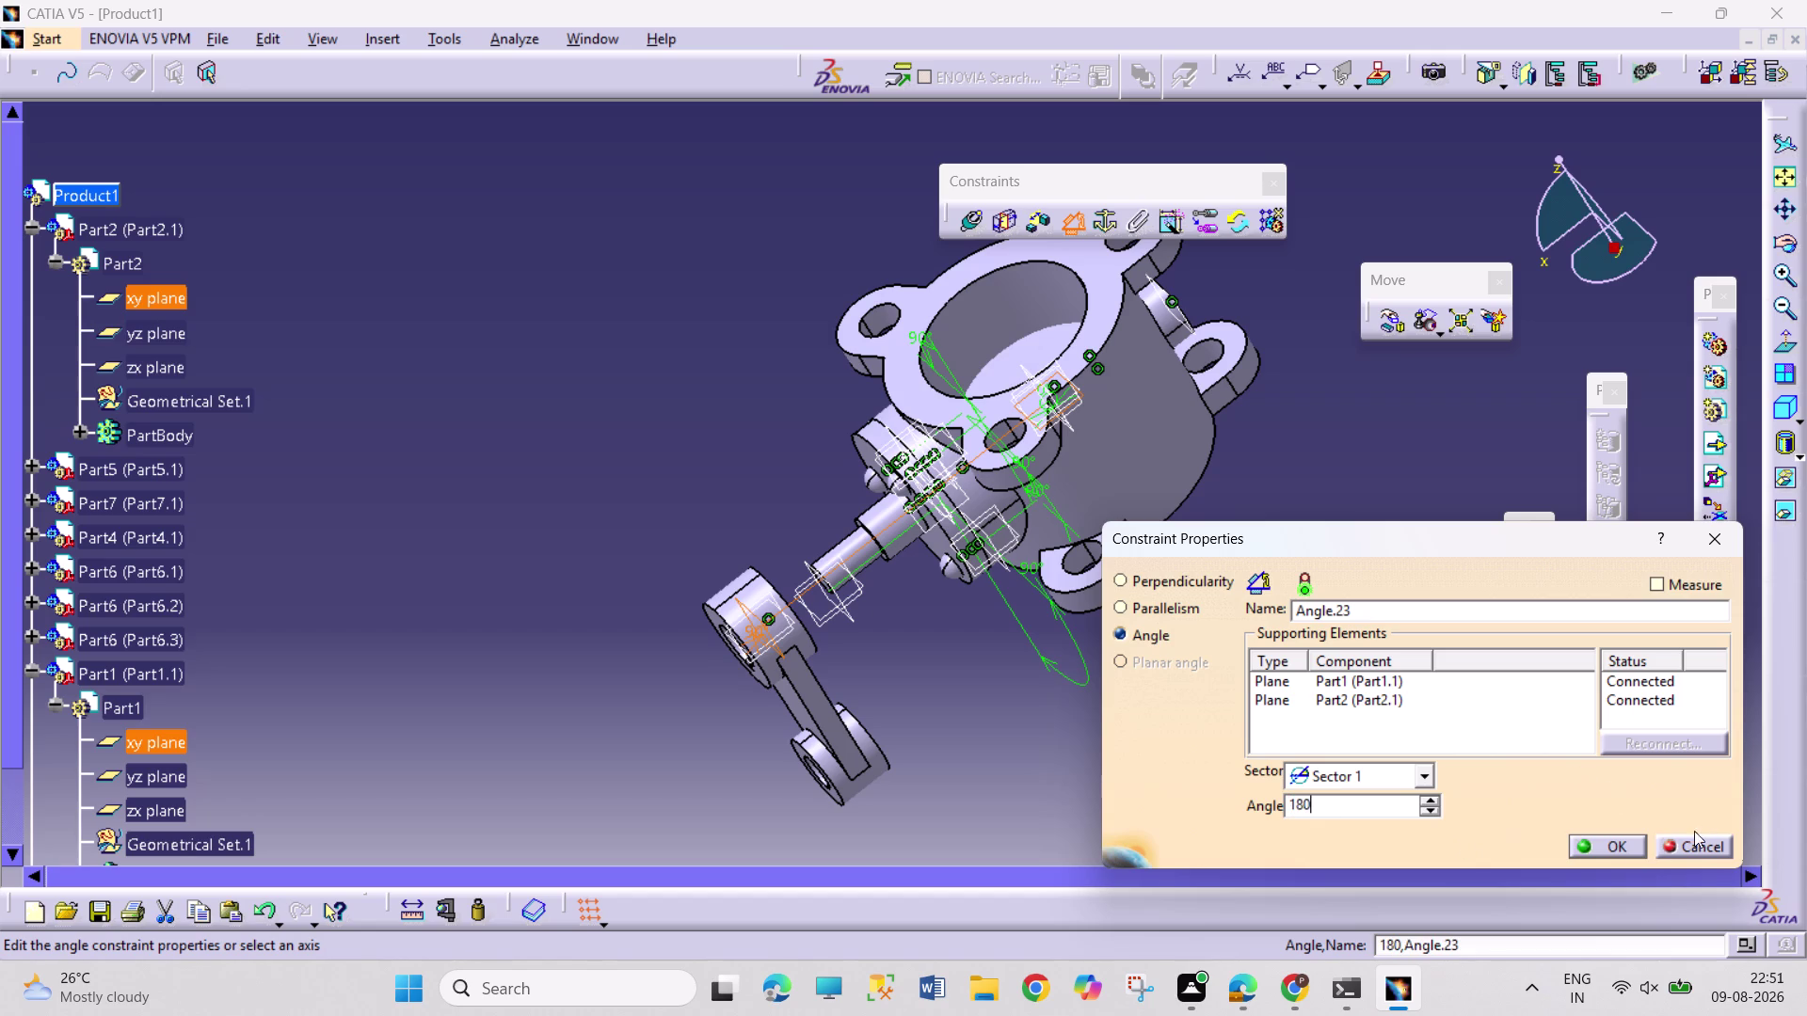
click(1618, 847)
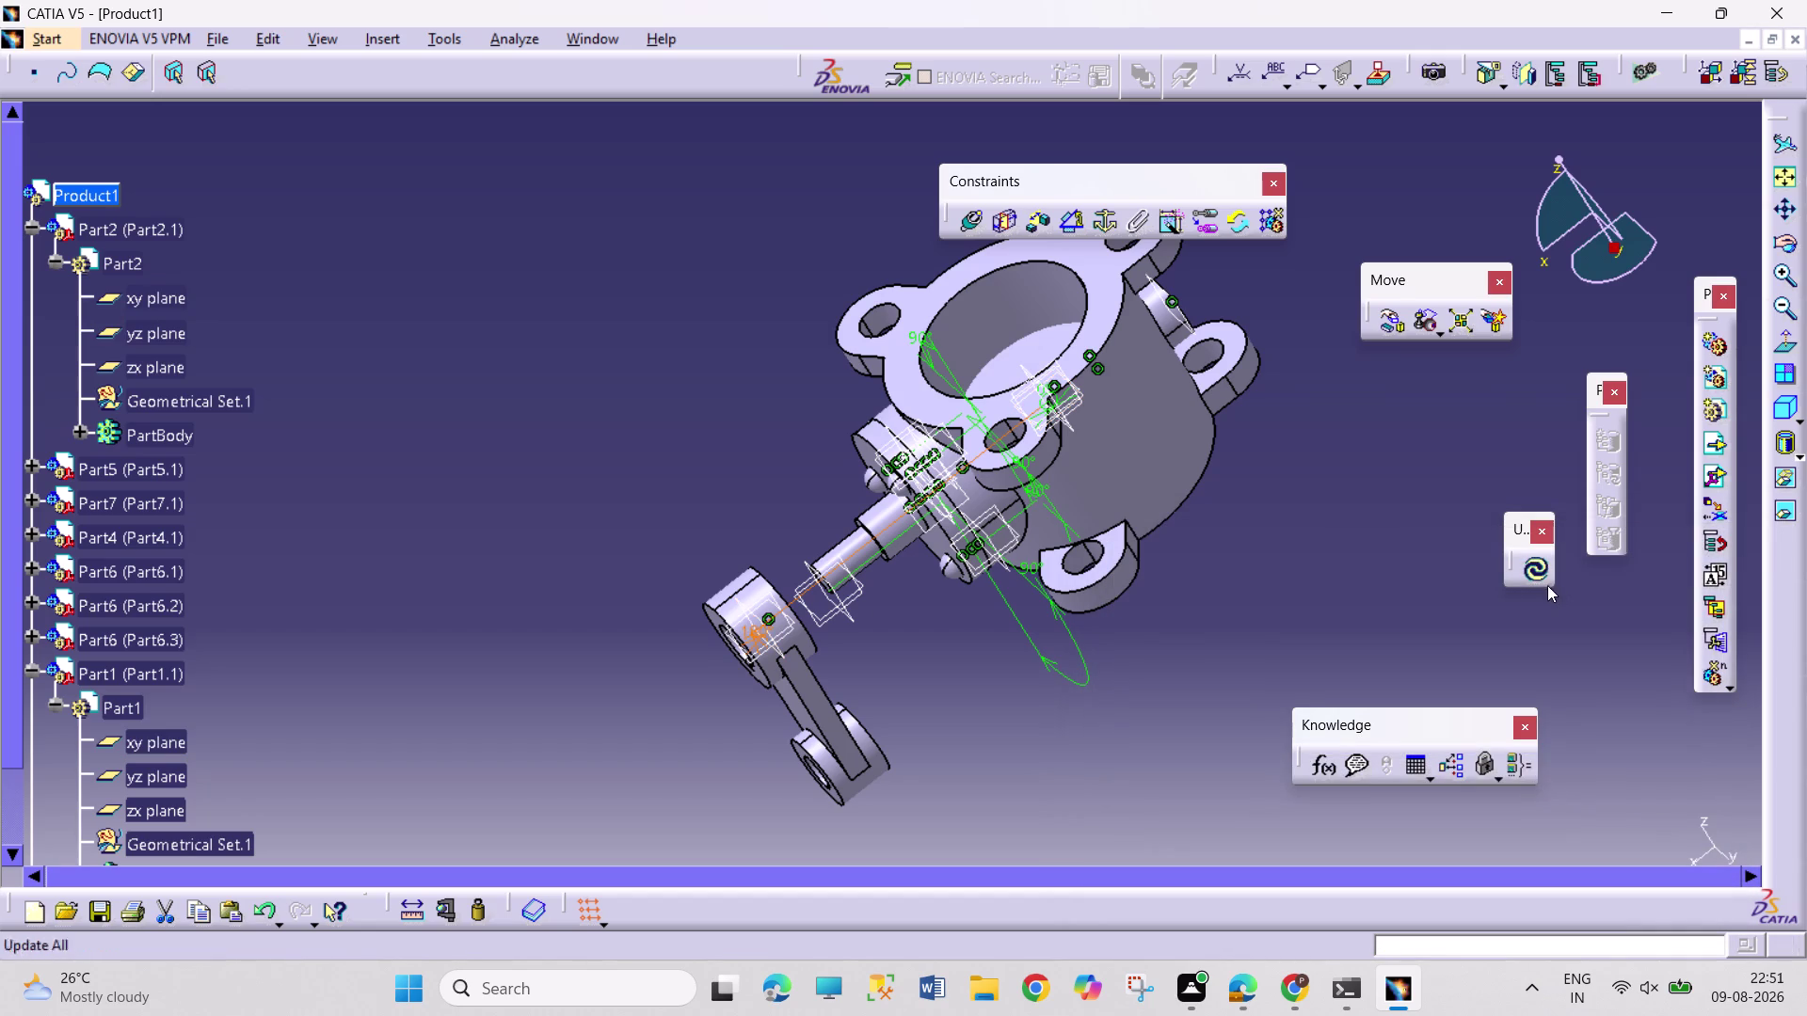
click(1542, 580)
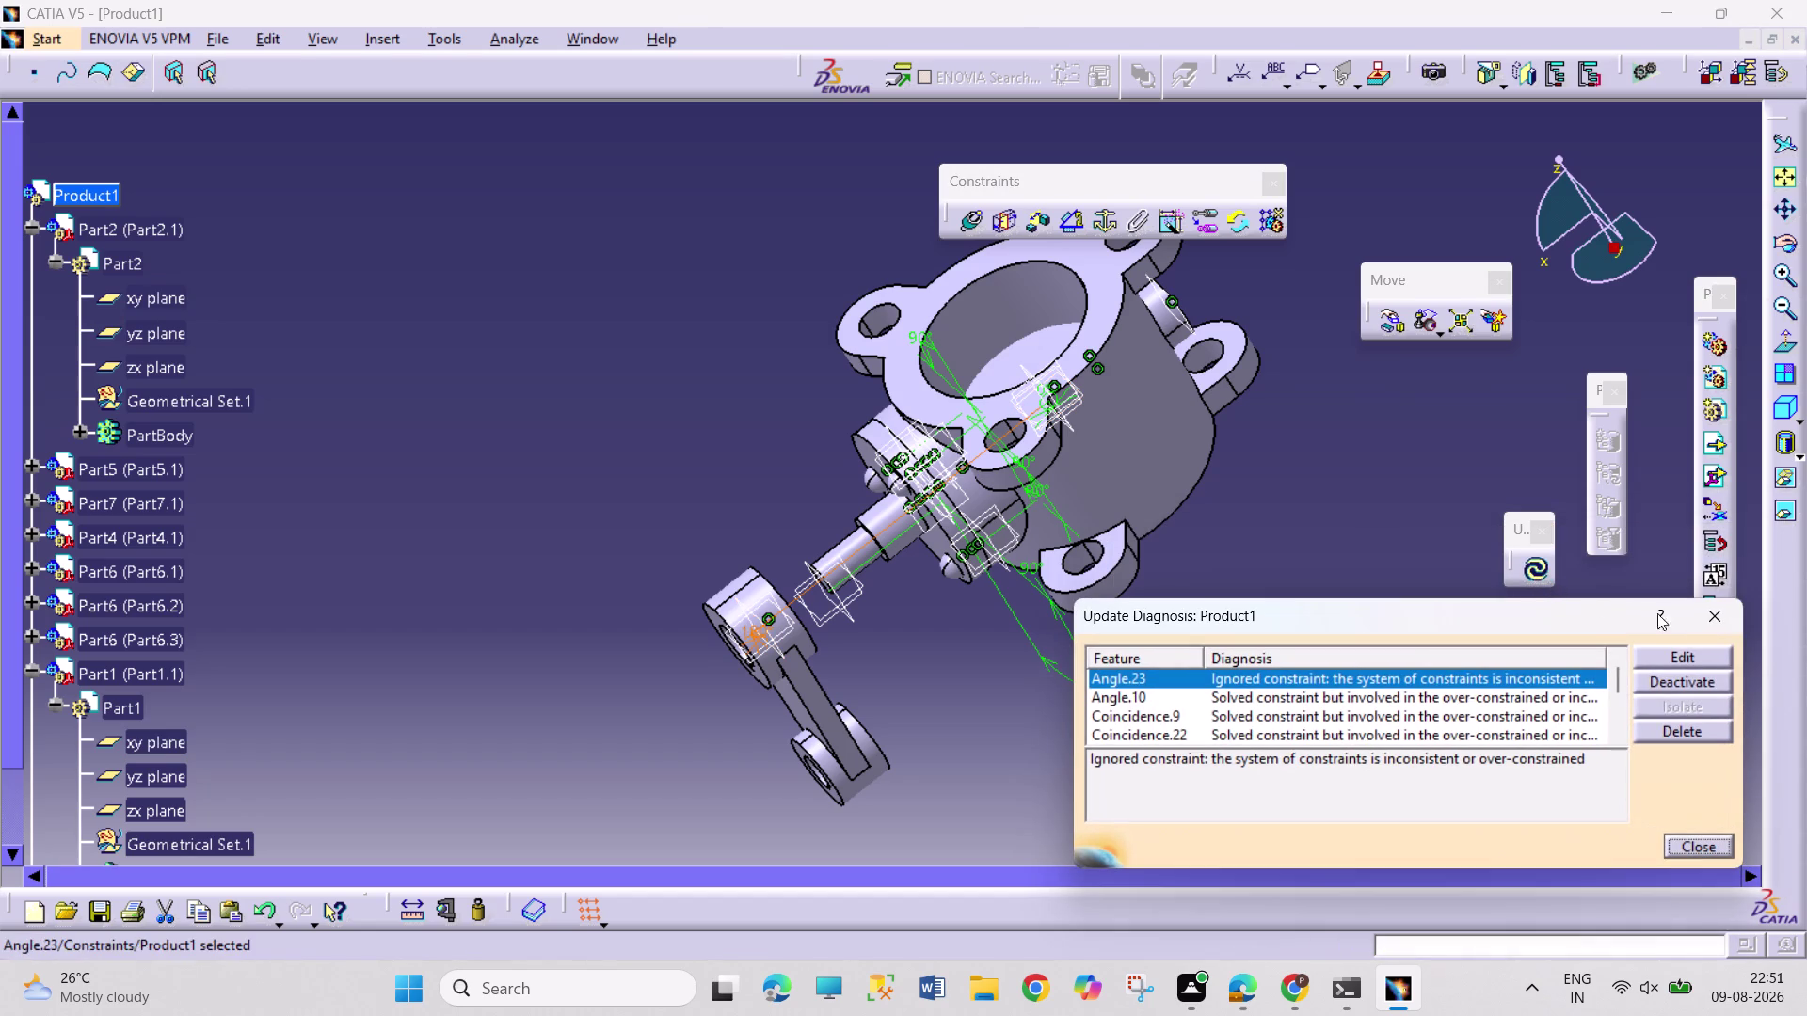
click(1738, 629)
Undo the rejected angle constraint and select the valve body's zx plane instead.
scroll(down, 3)
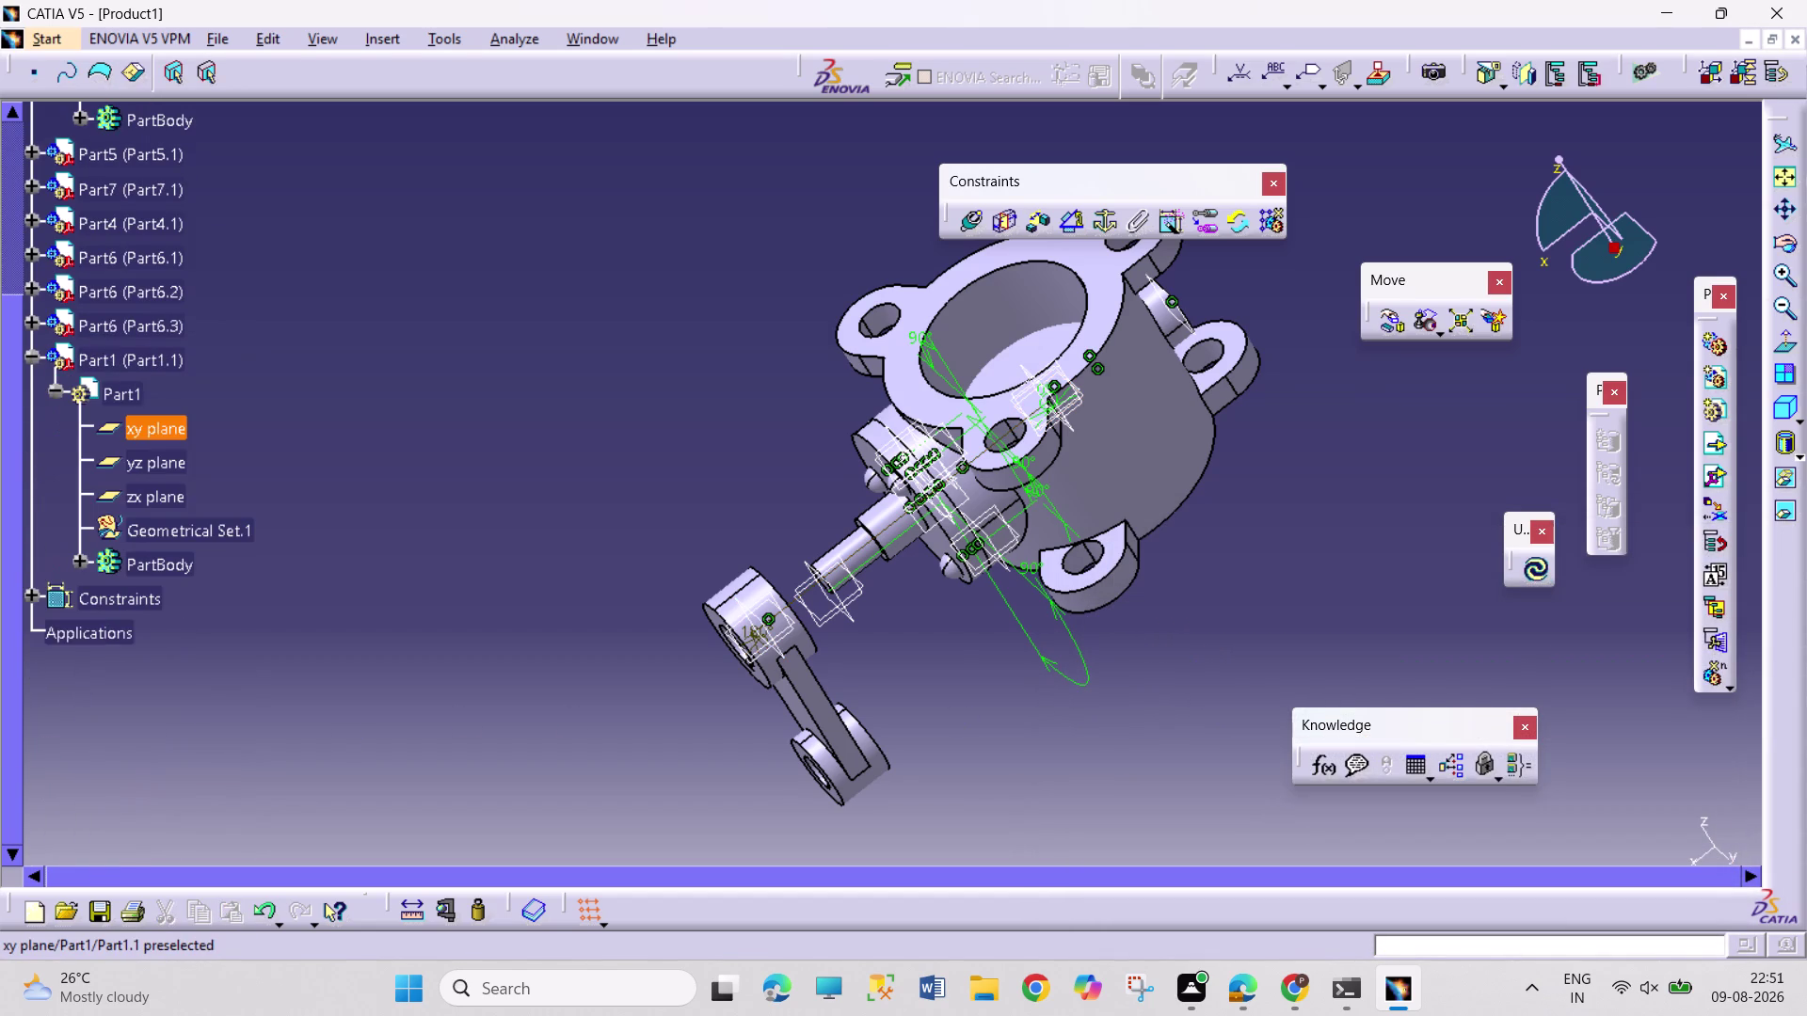
key(ctrl+z)
scroll(up, 3)
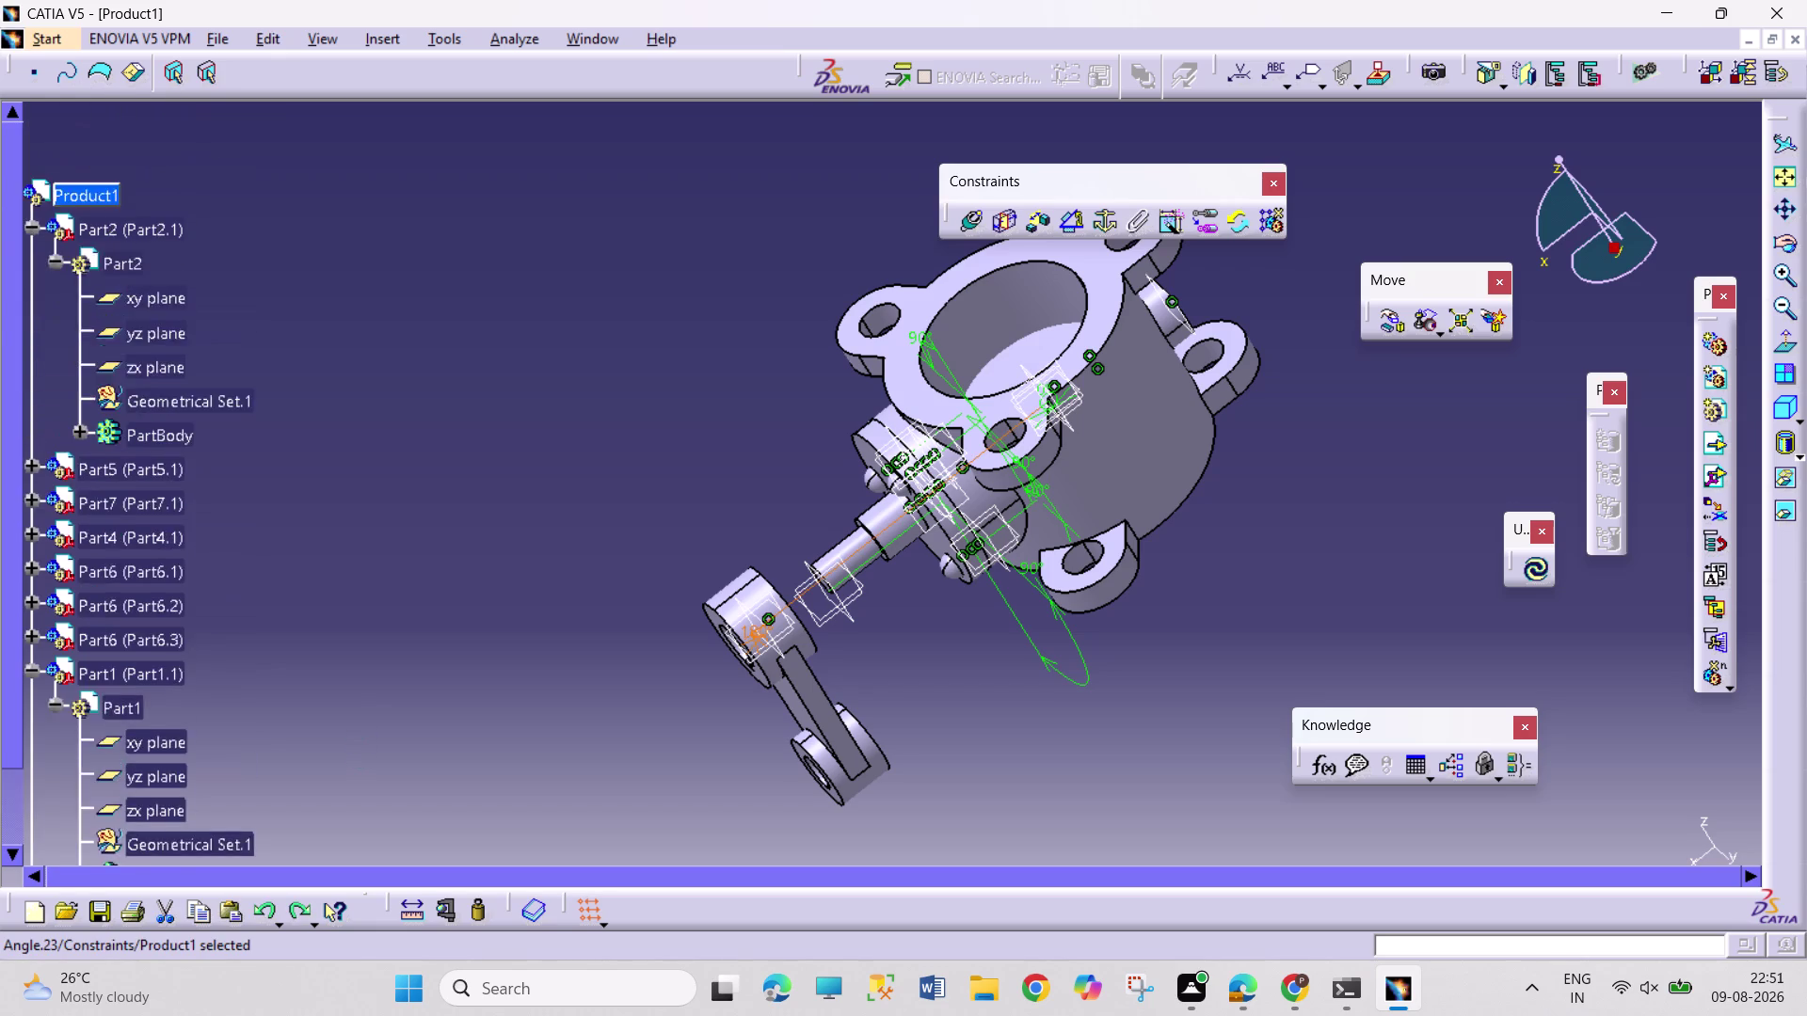
scroll(up, 3)
scroll(down, 3)
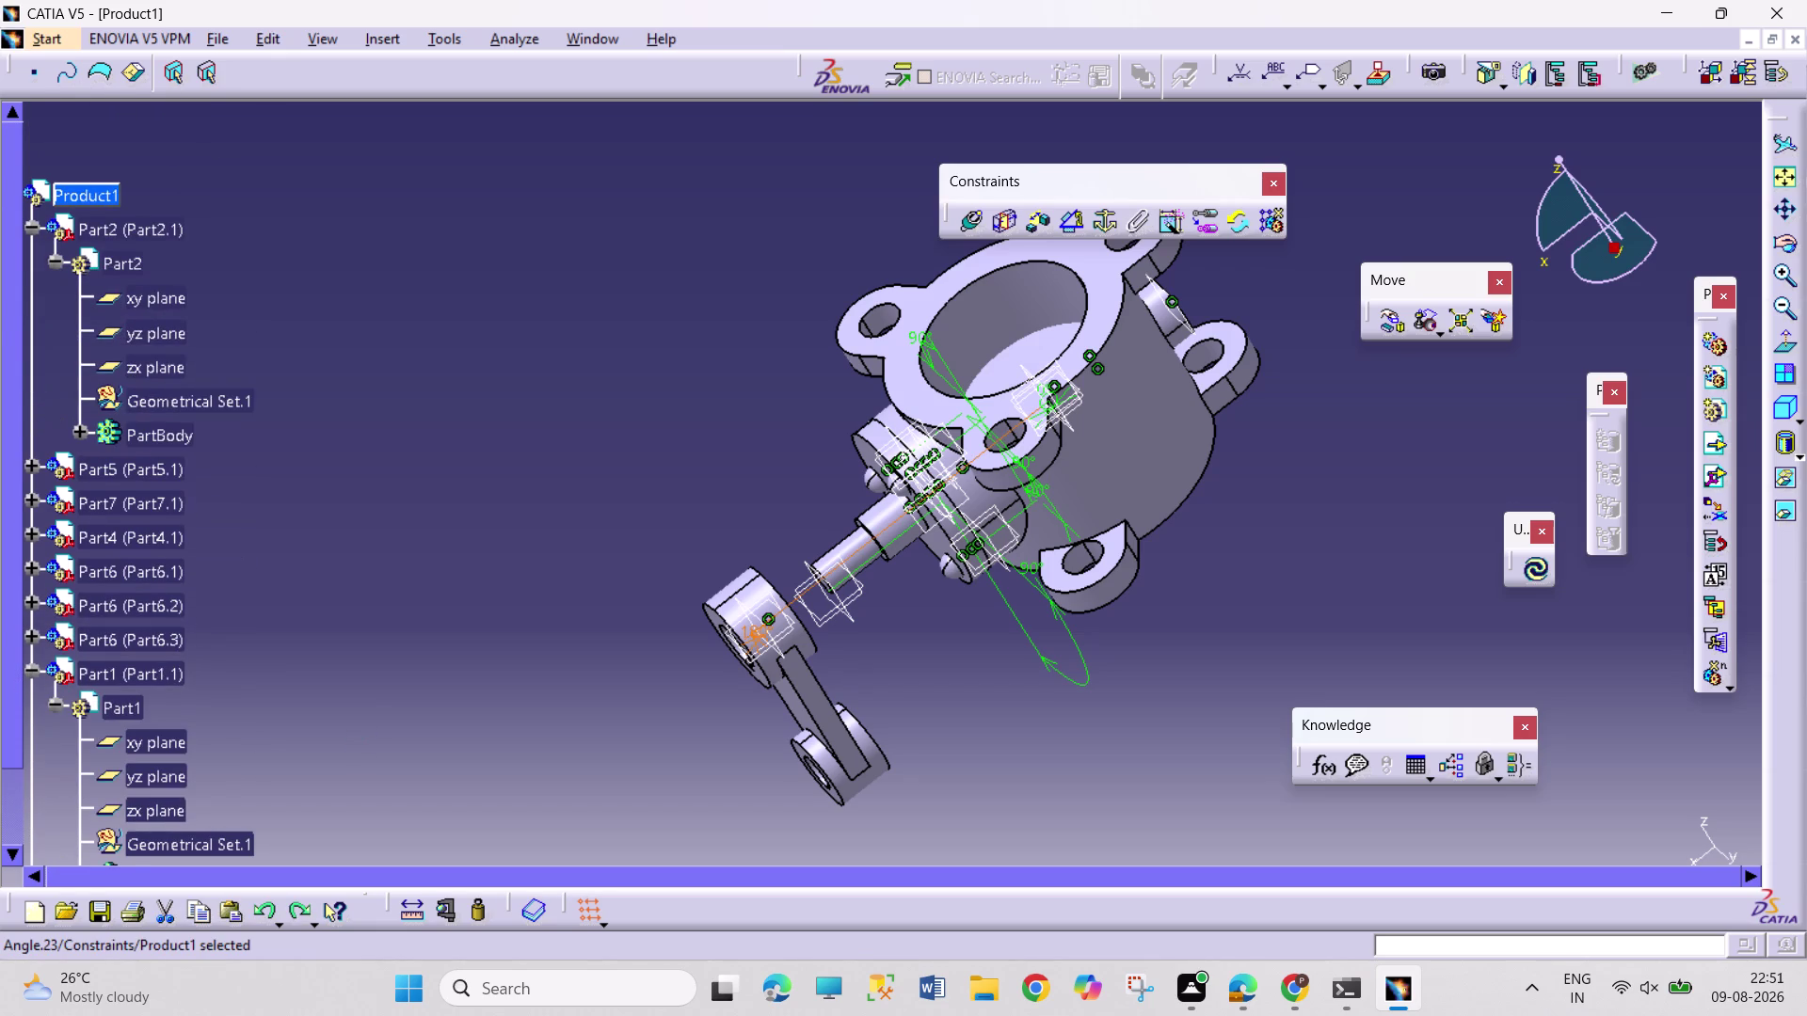
scroll(down, 3)
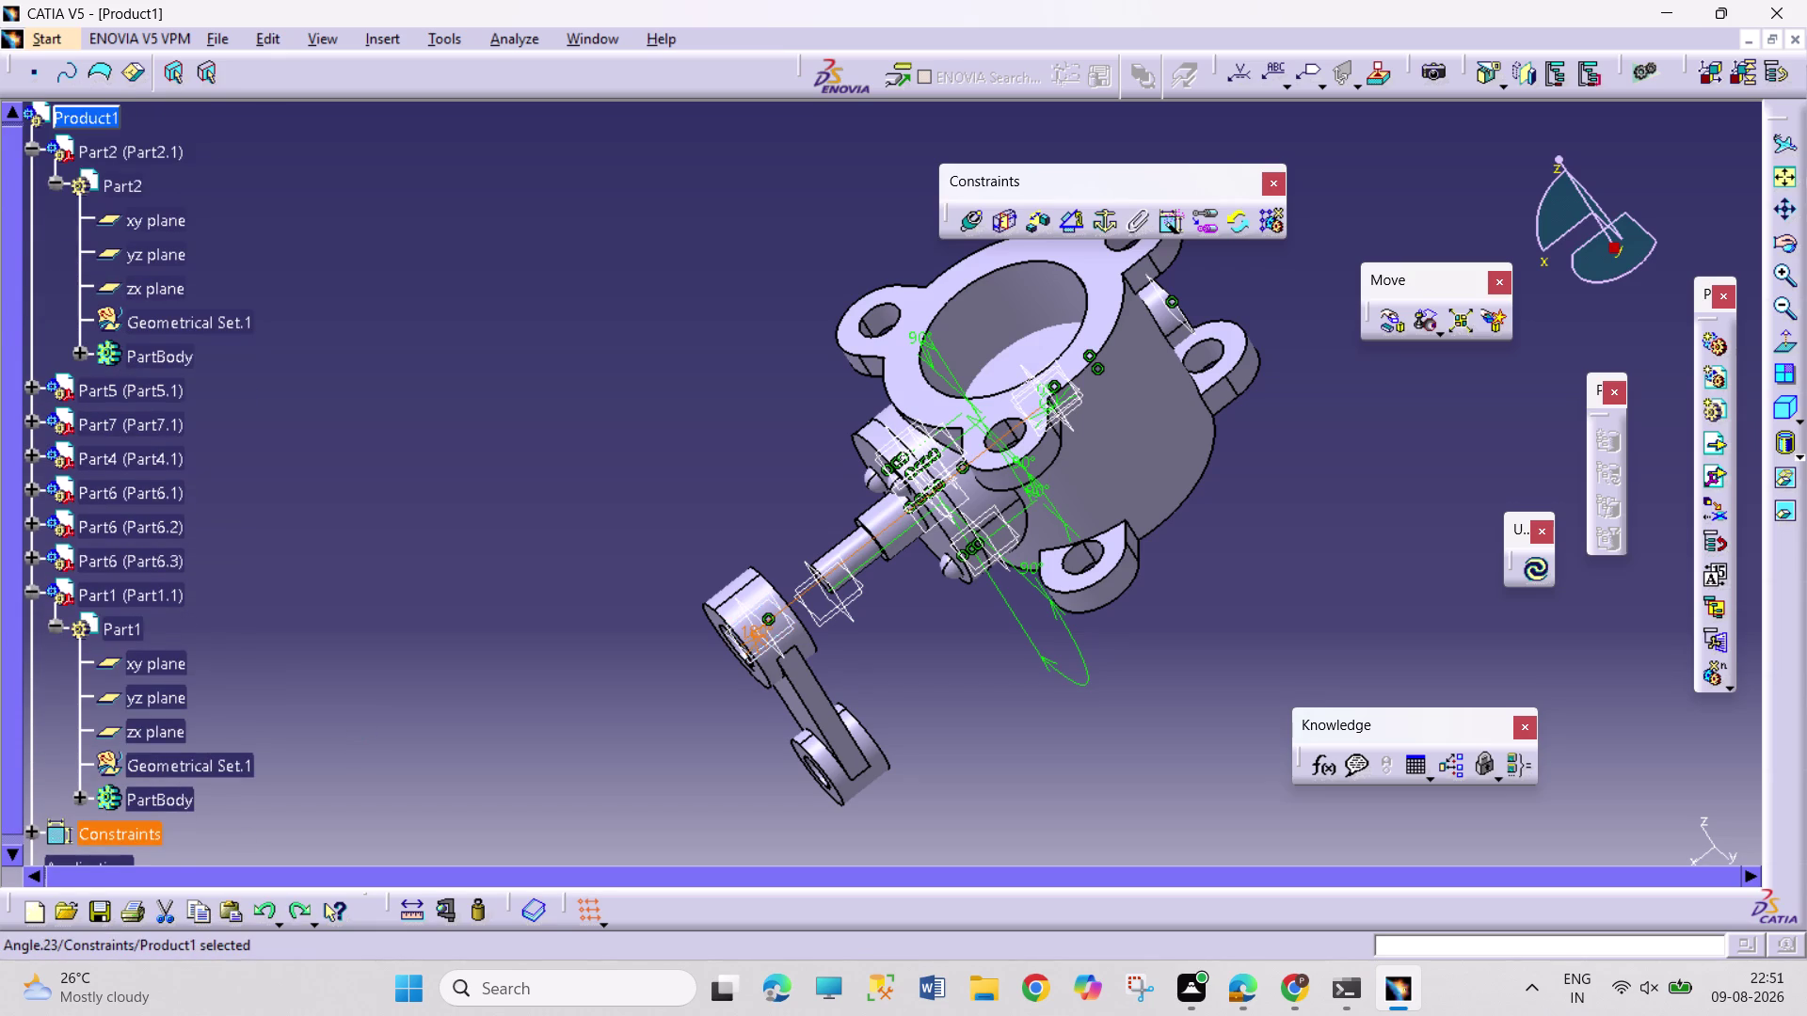
click(178, 723)
scroll(up, 3)
click(162, 443)
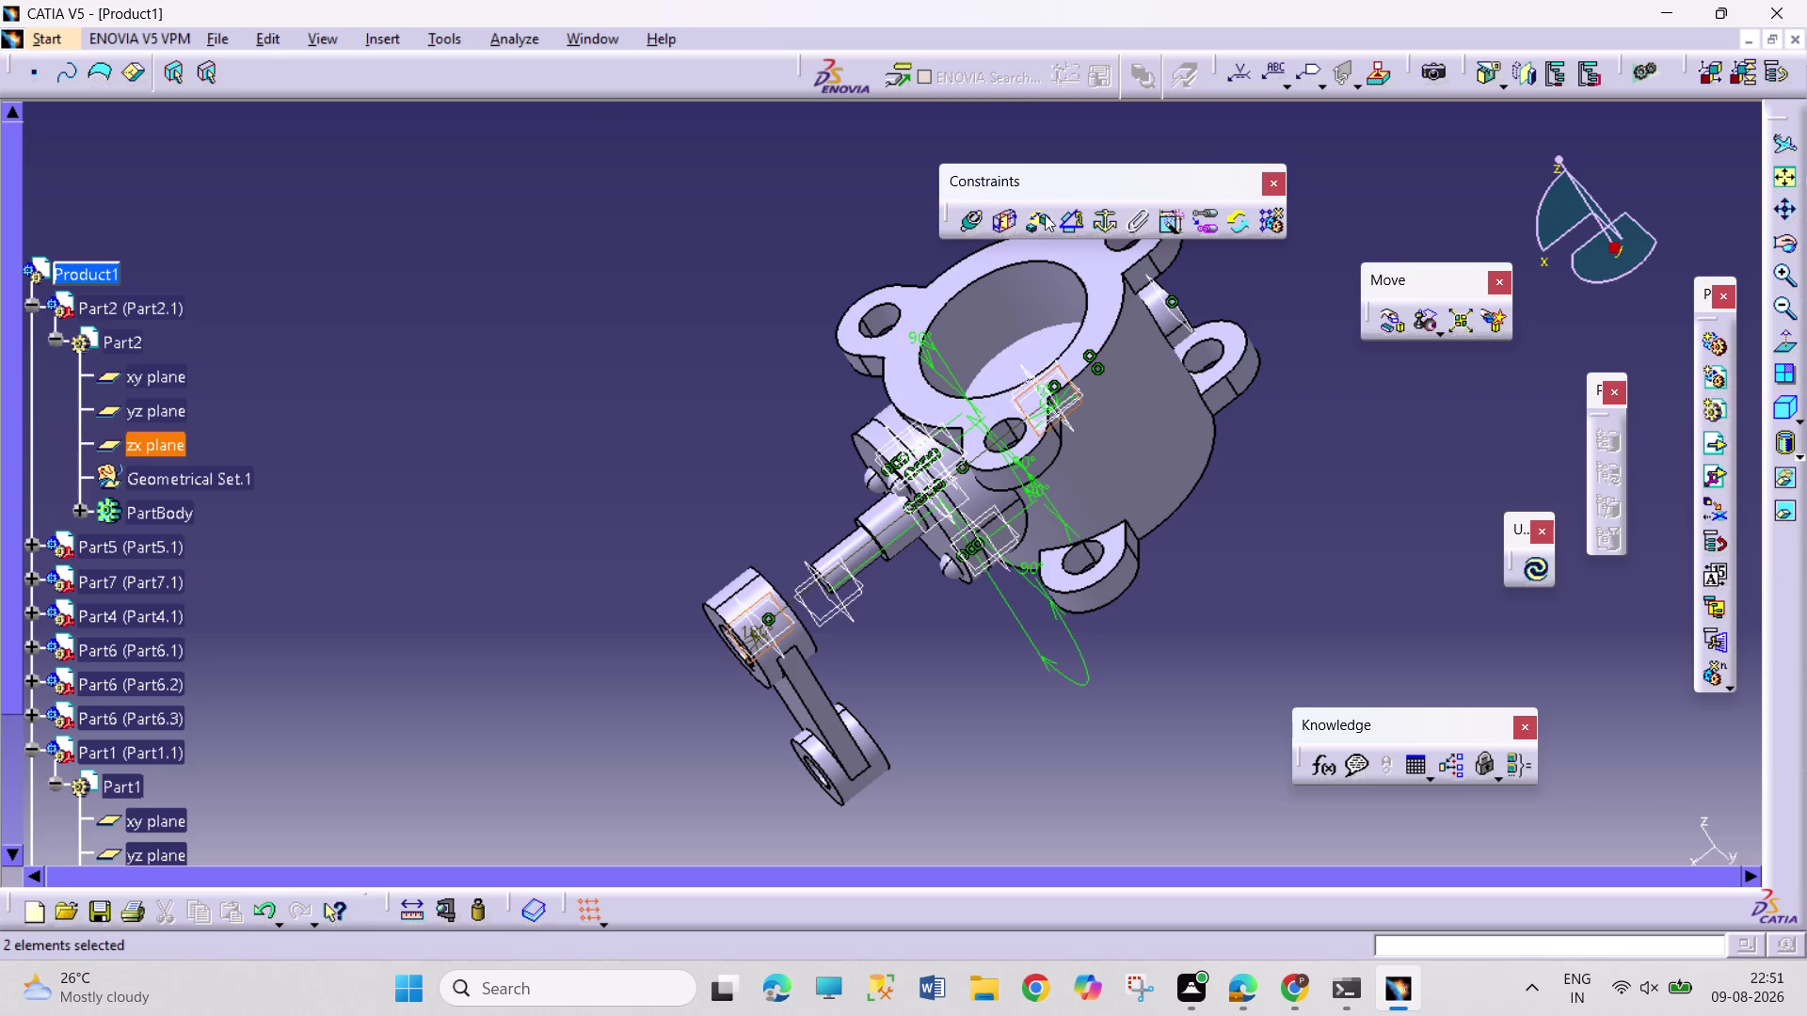
Create a new 180° angle constraint (Angle.24) and update the assembly, turning the lever.
click(1065, 224)
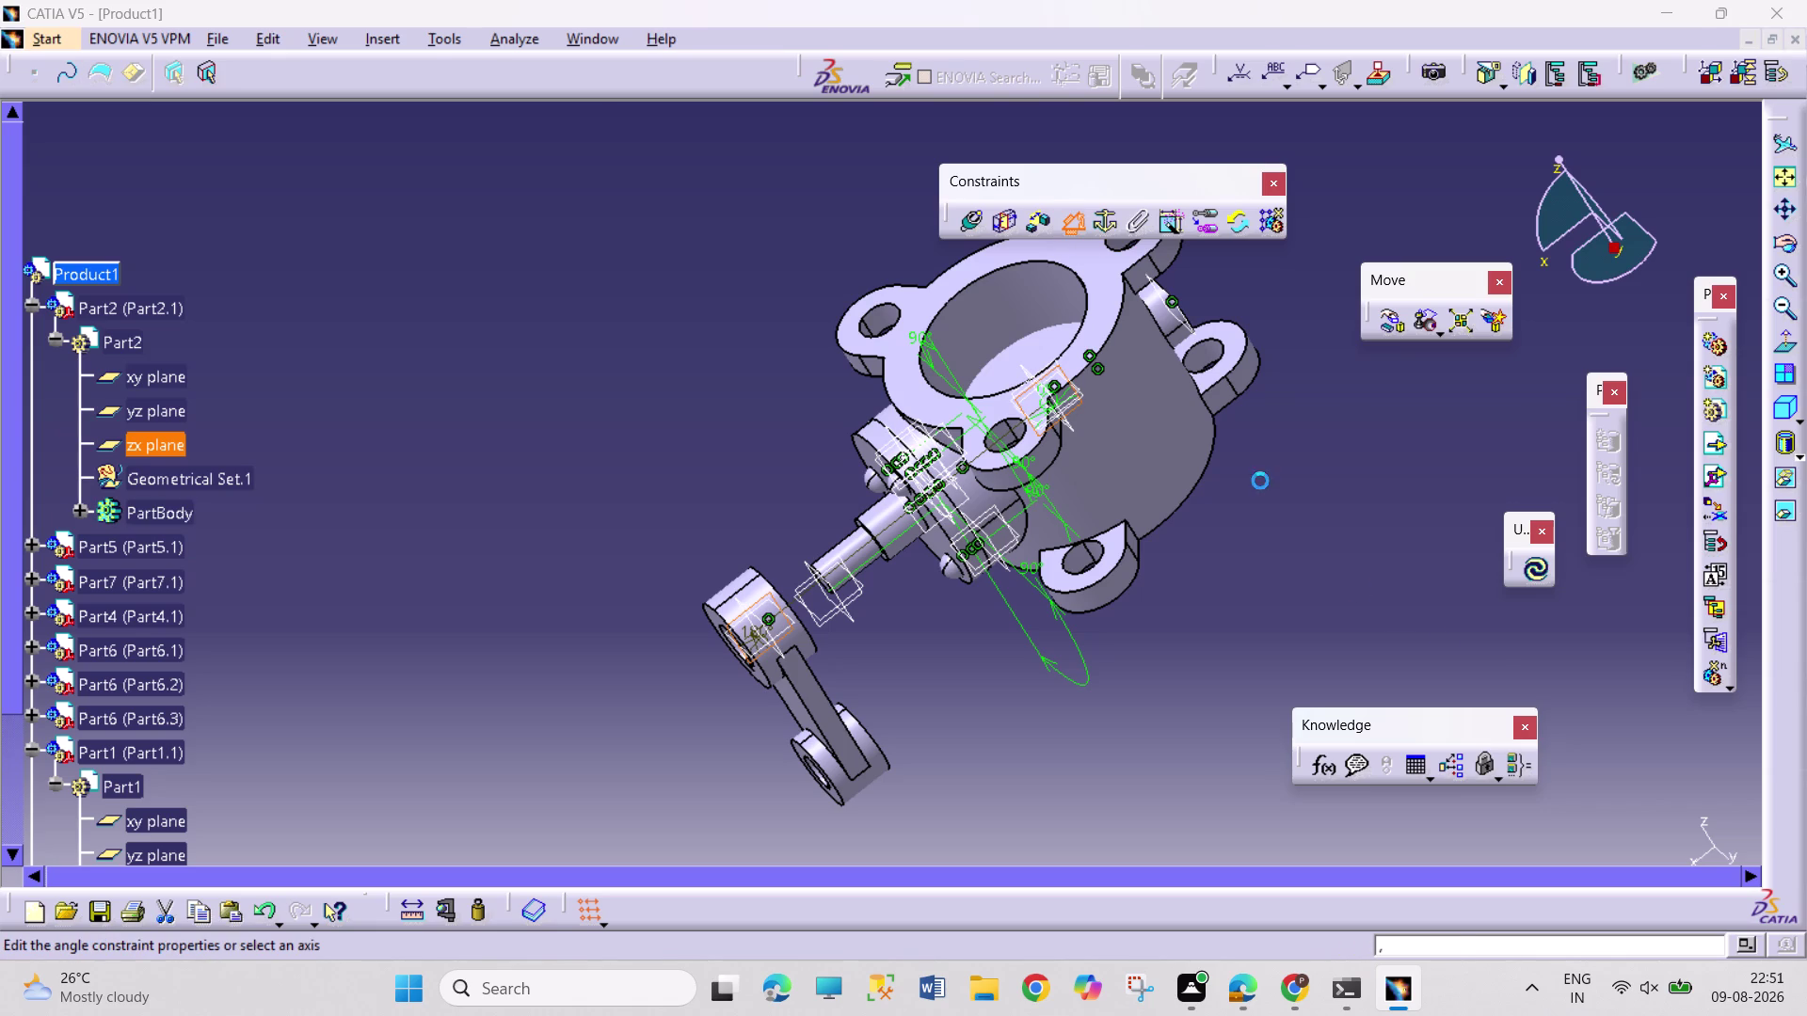
click(1683, 844)
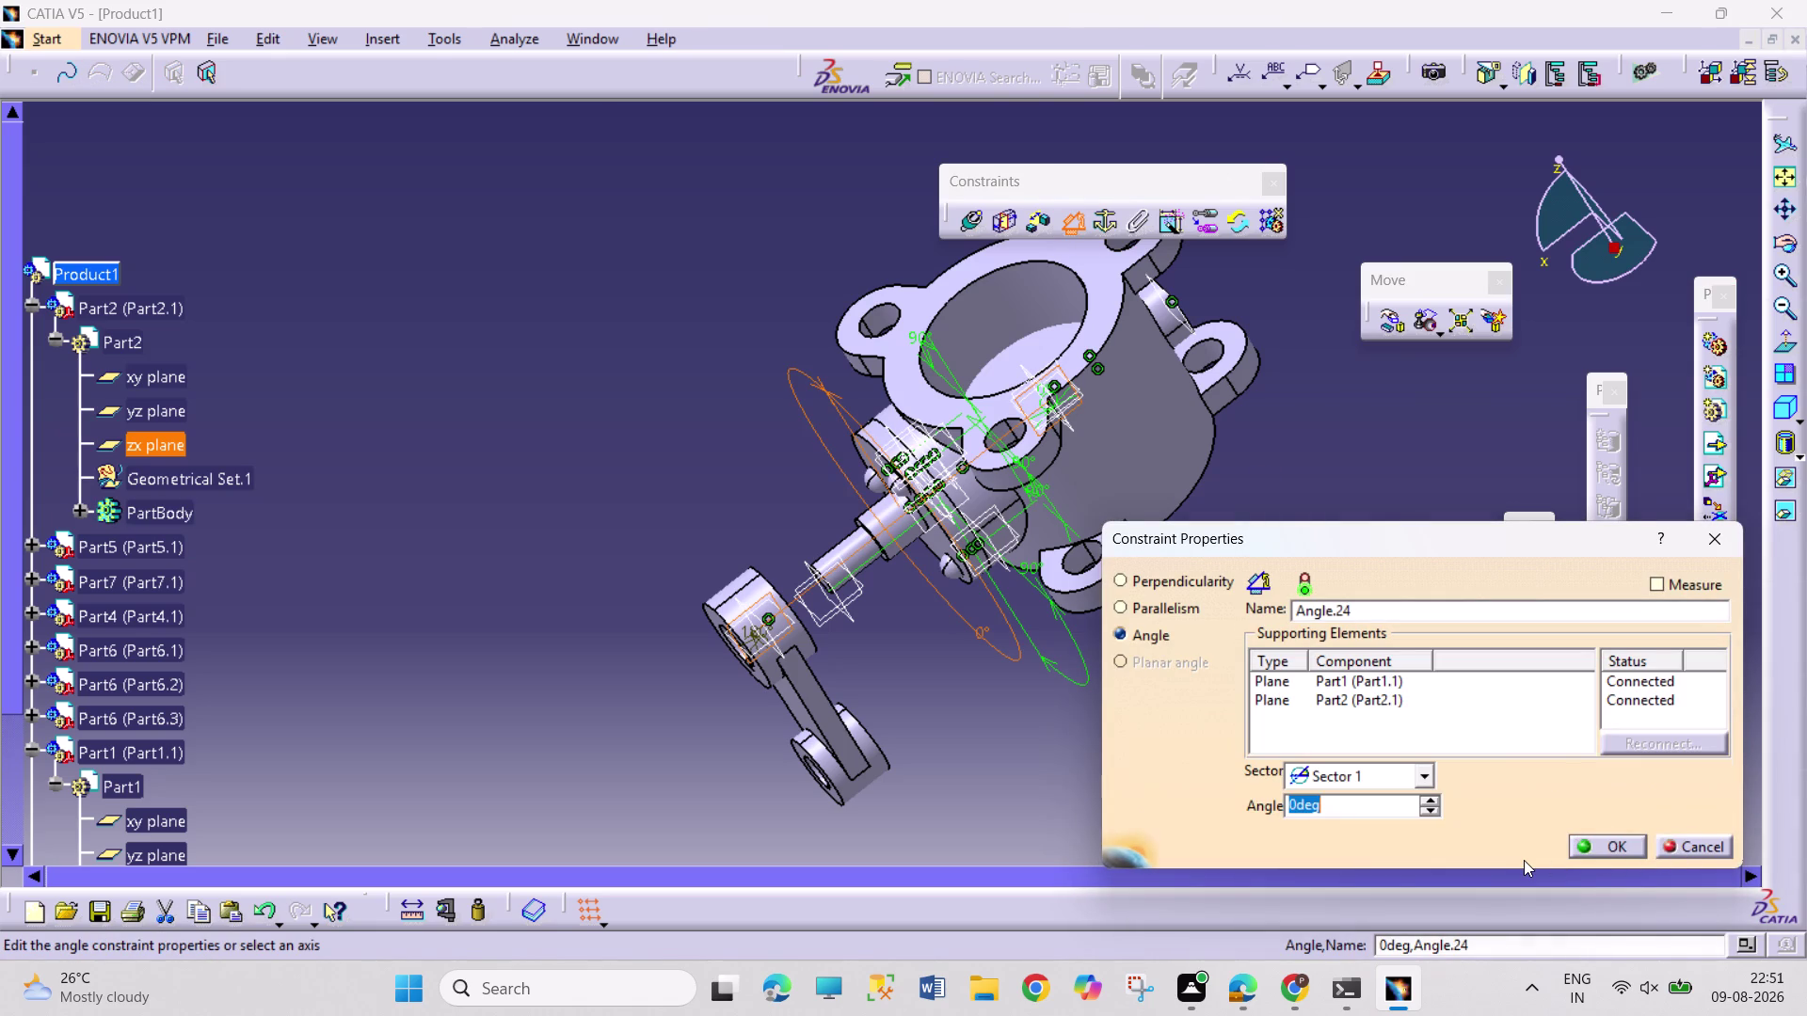
text(180)
key(Return)
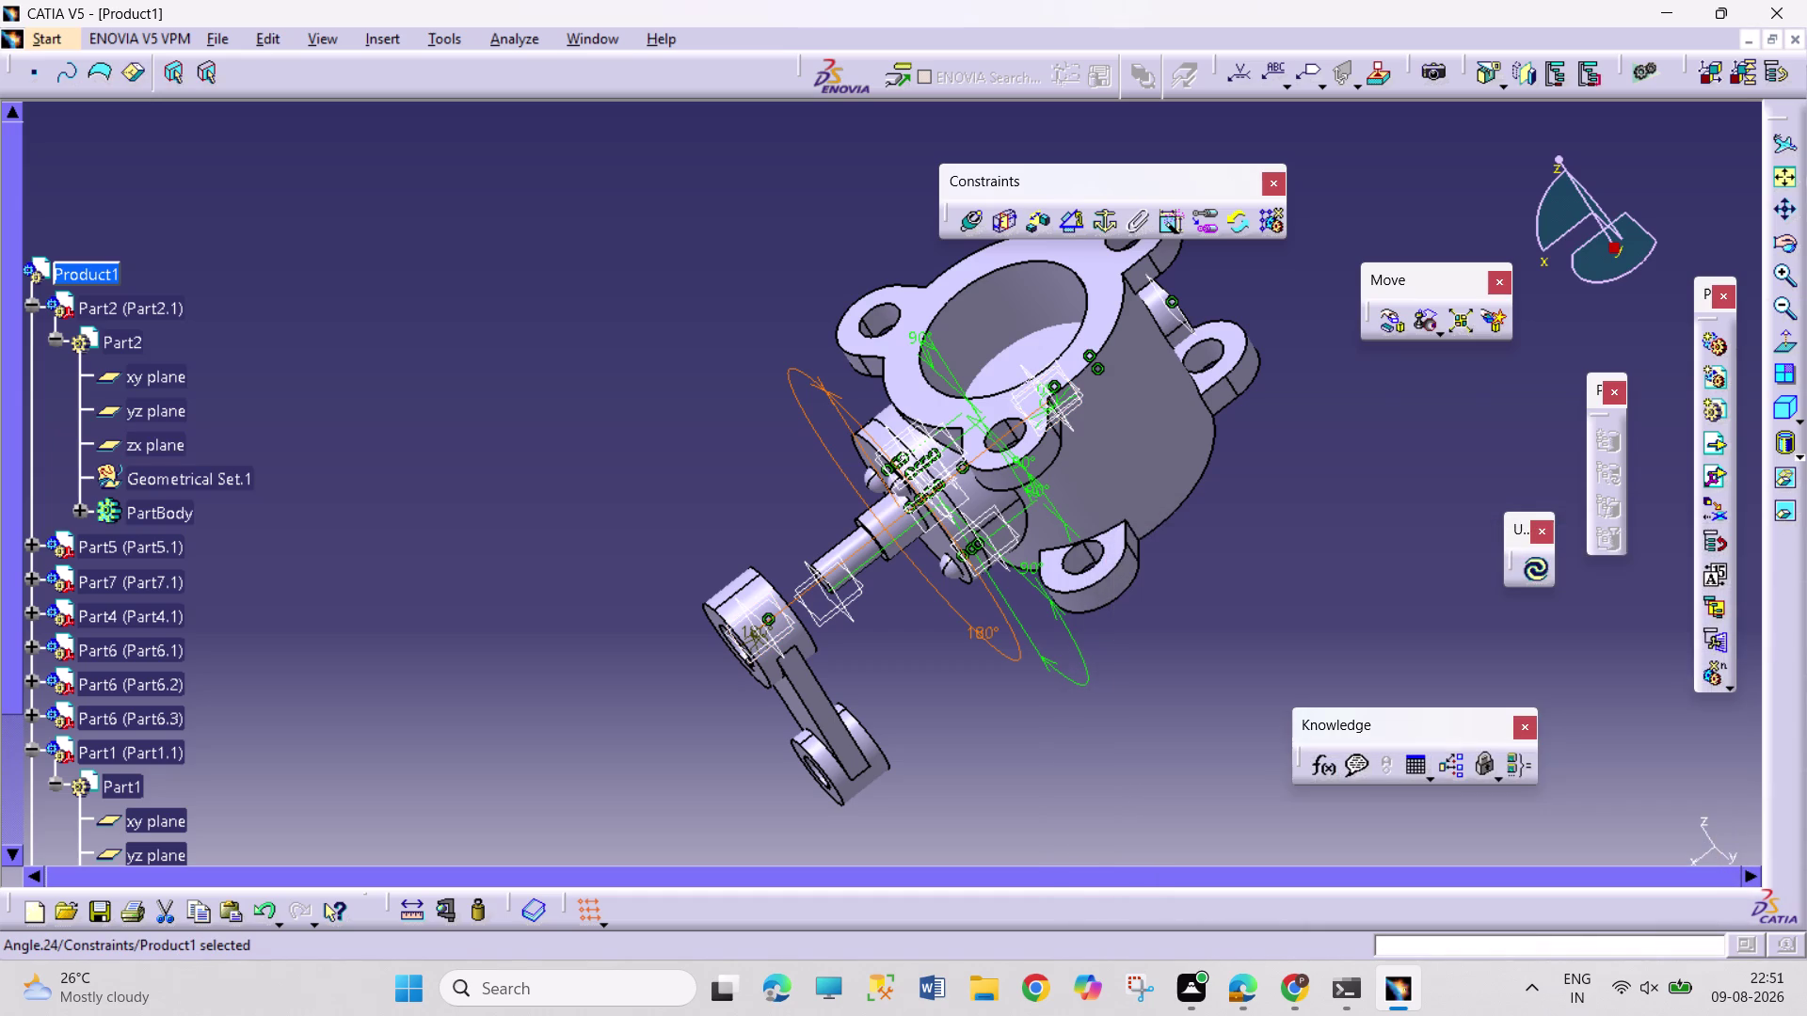
click(1532, 580)
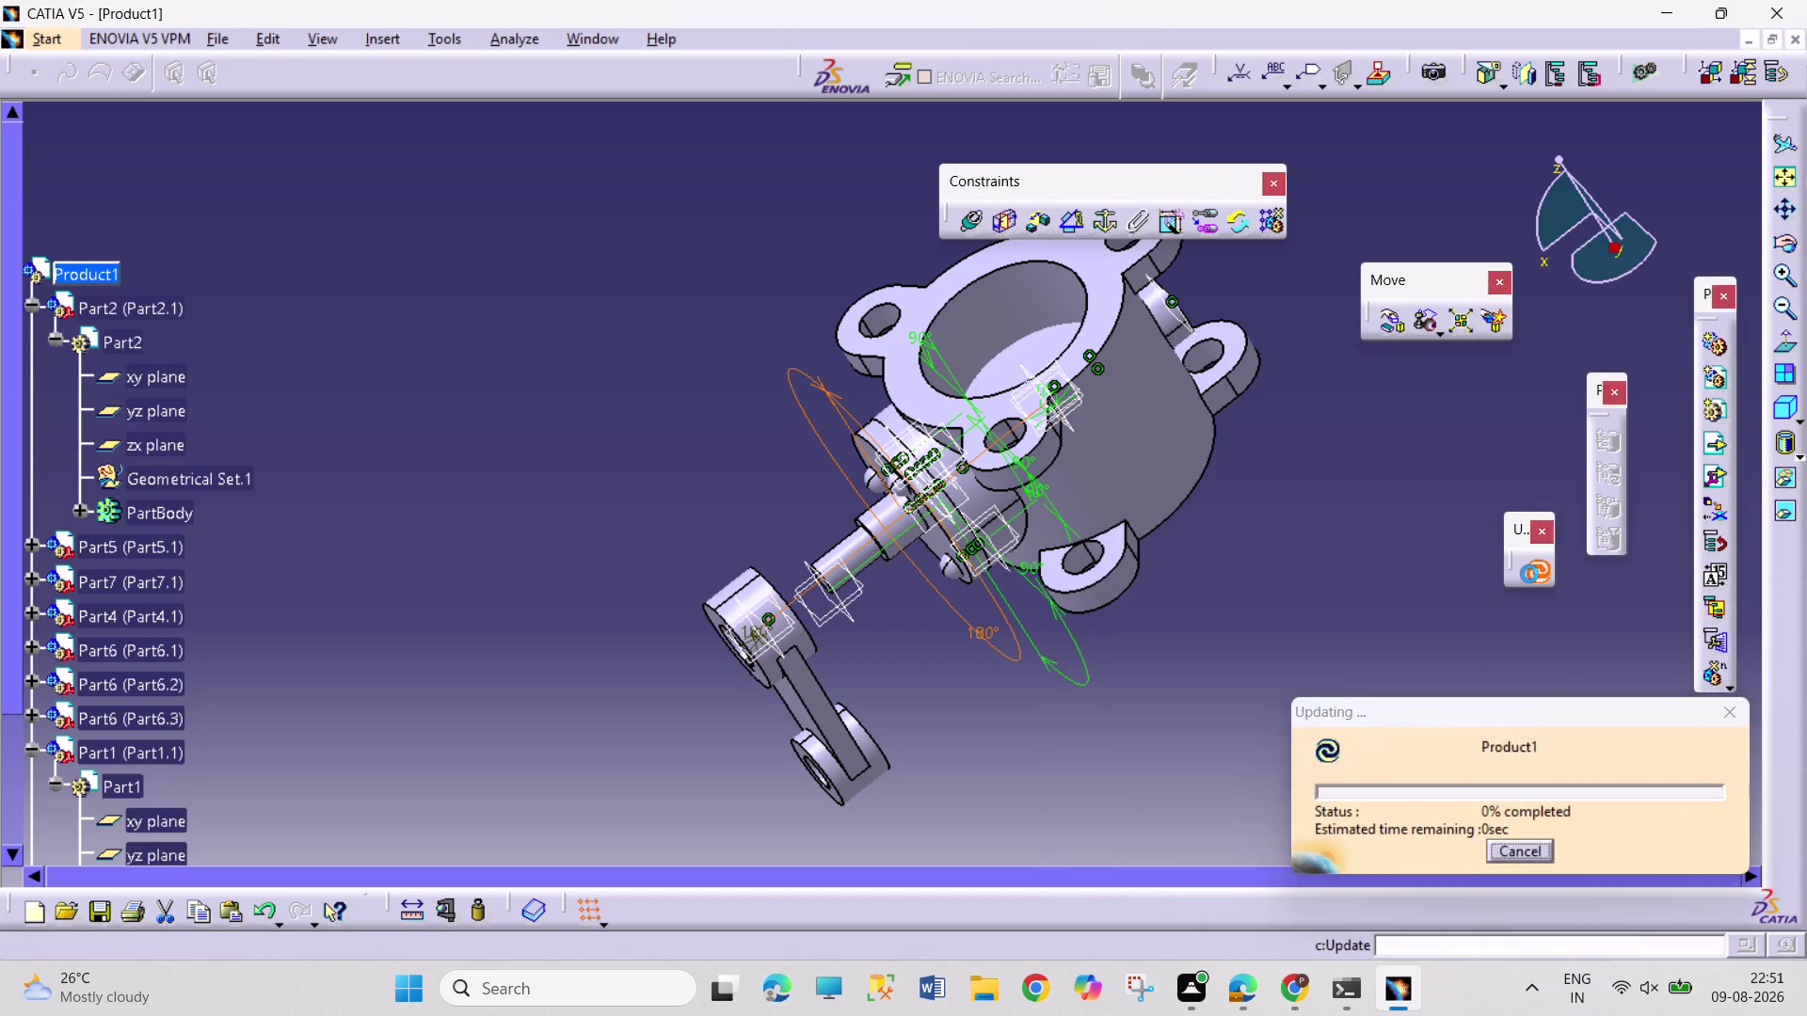
click(1720, 611)
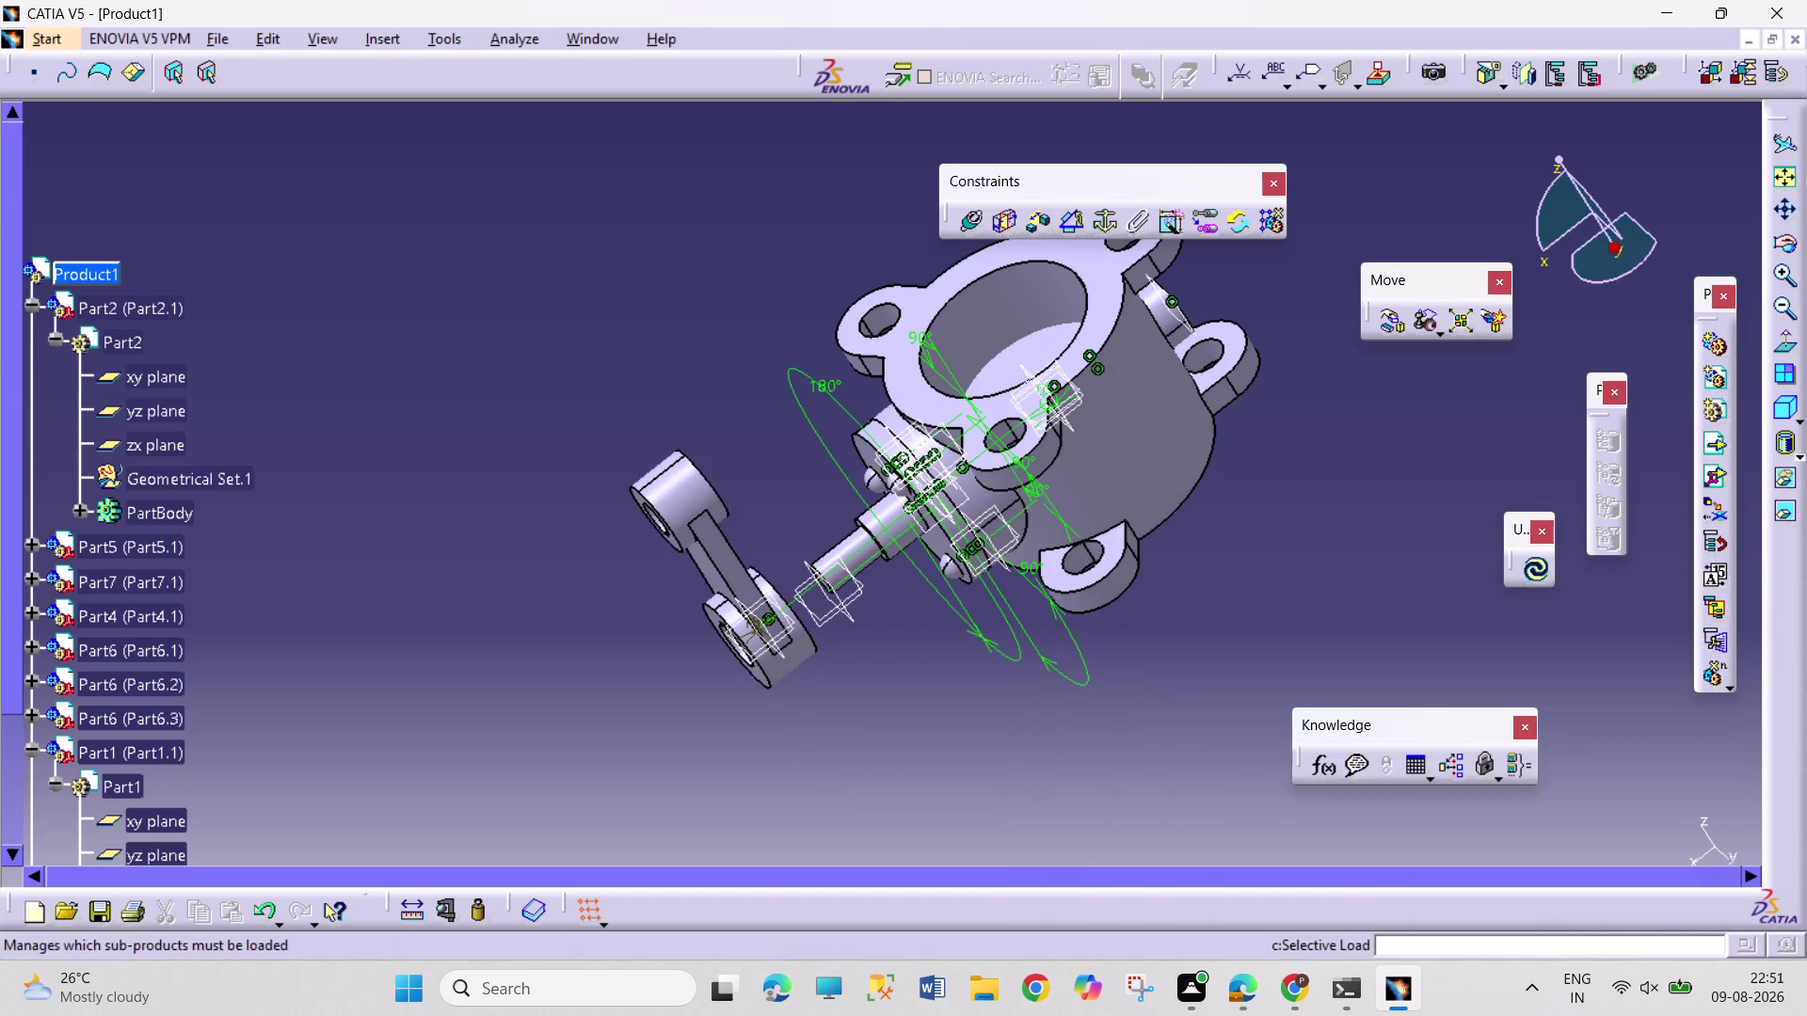
Orbit and zoom in on the lever arm and the shaft's flanged end.
middle_drag(1198, 710, 1086, 725)
right_drag(1182, 709, 1086, 725)
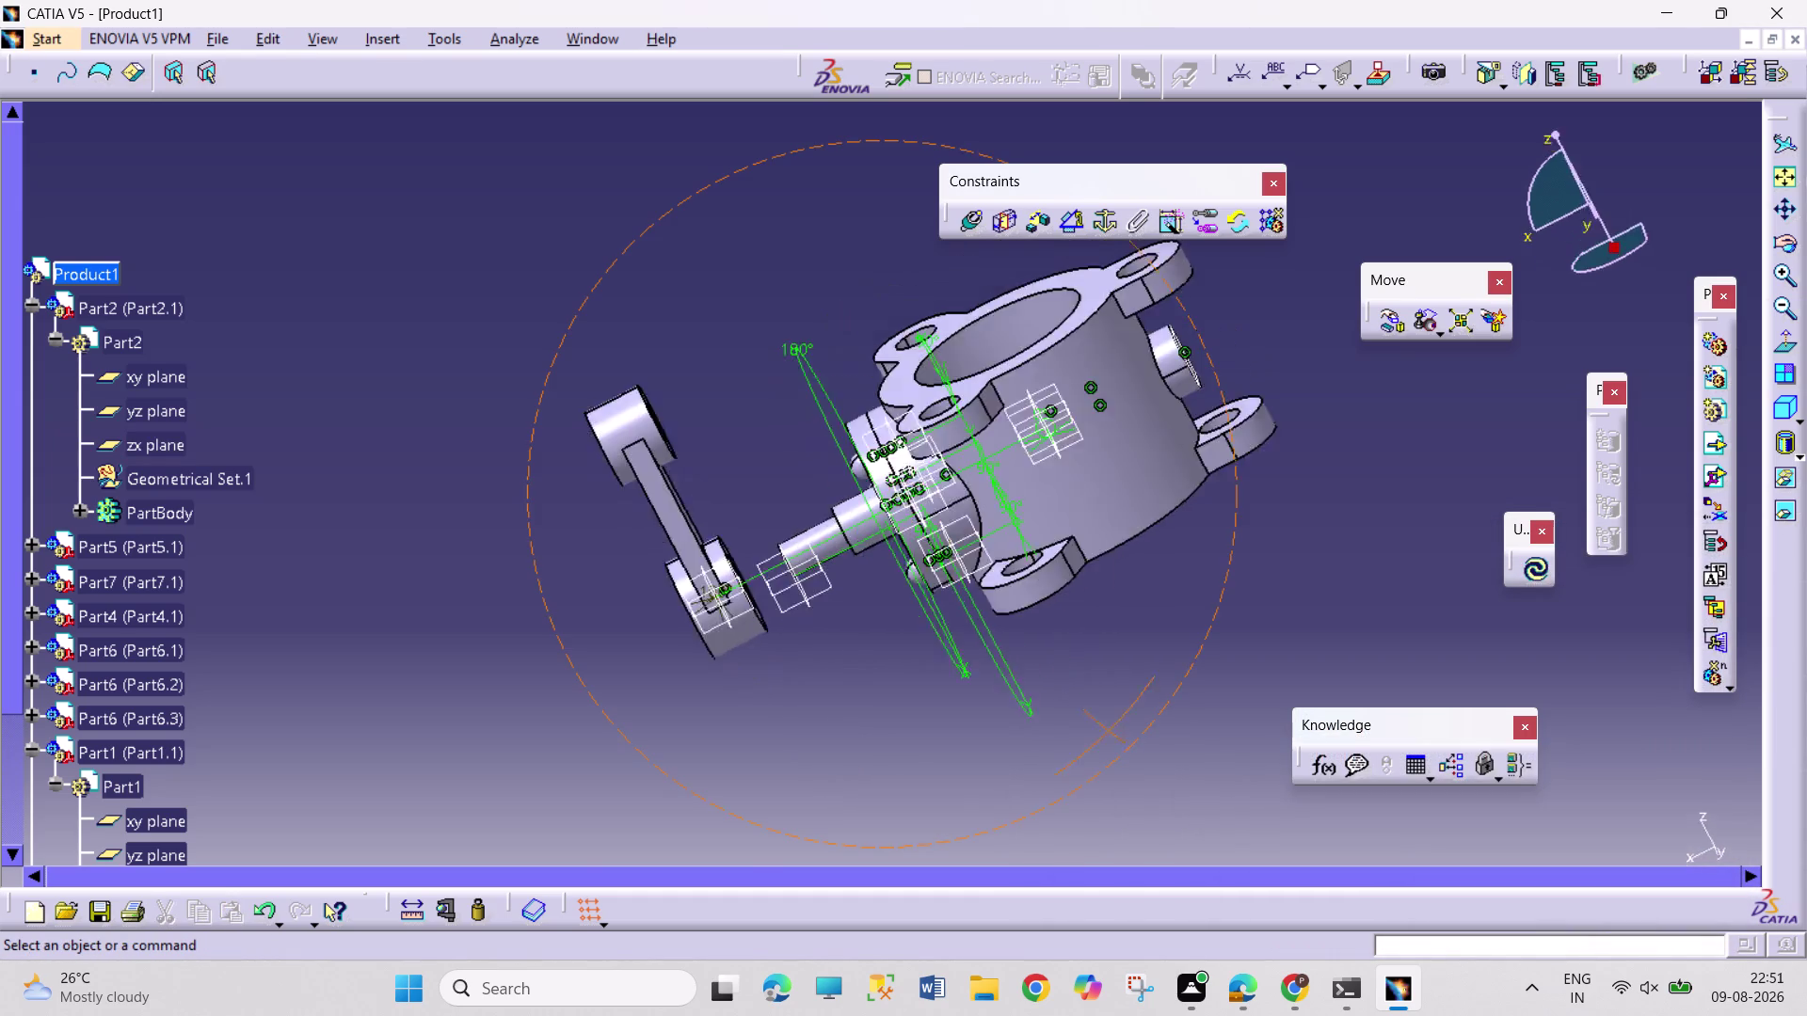
middle_drag(1086, 725, 883, 782)
right_drag(1086, 725, 865, 745)
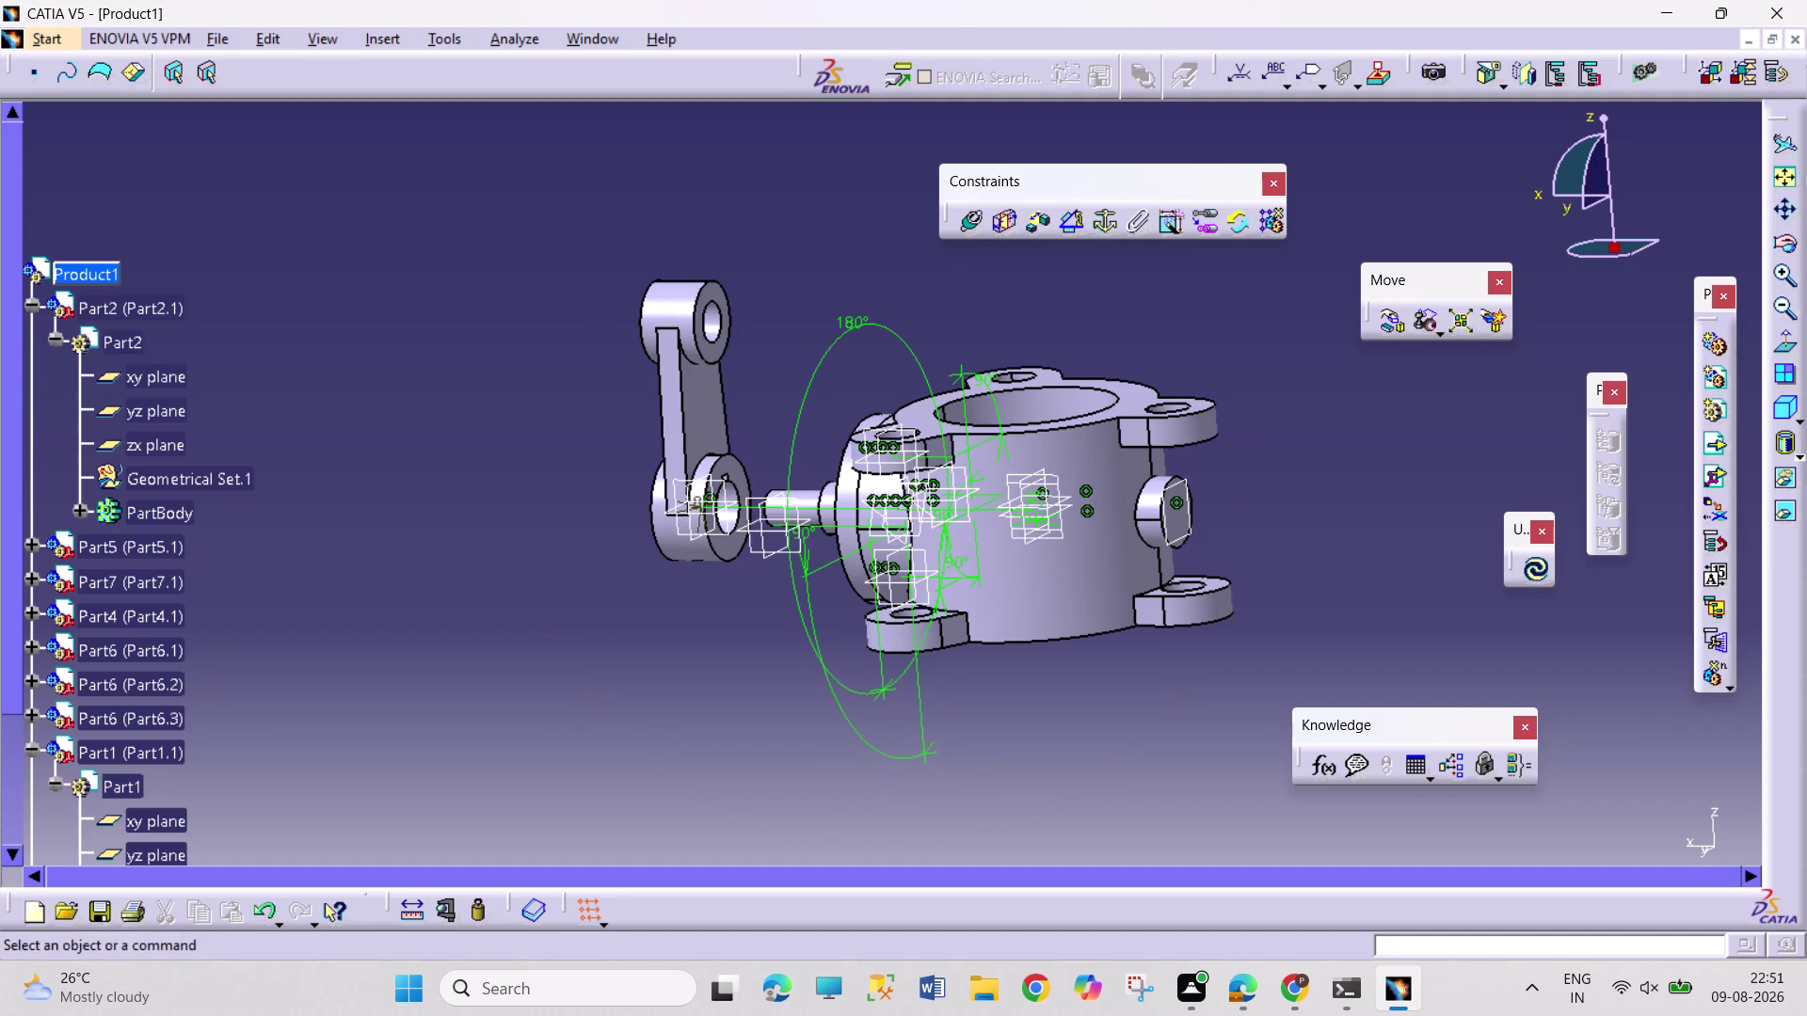
click(735, 537)
middle_drag(742, 623, 1106, 632)
right_drag(746, 625, 1105, 632)
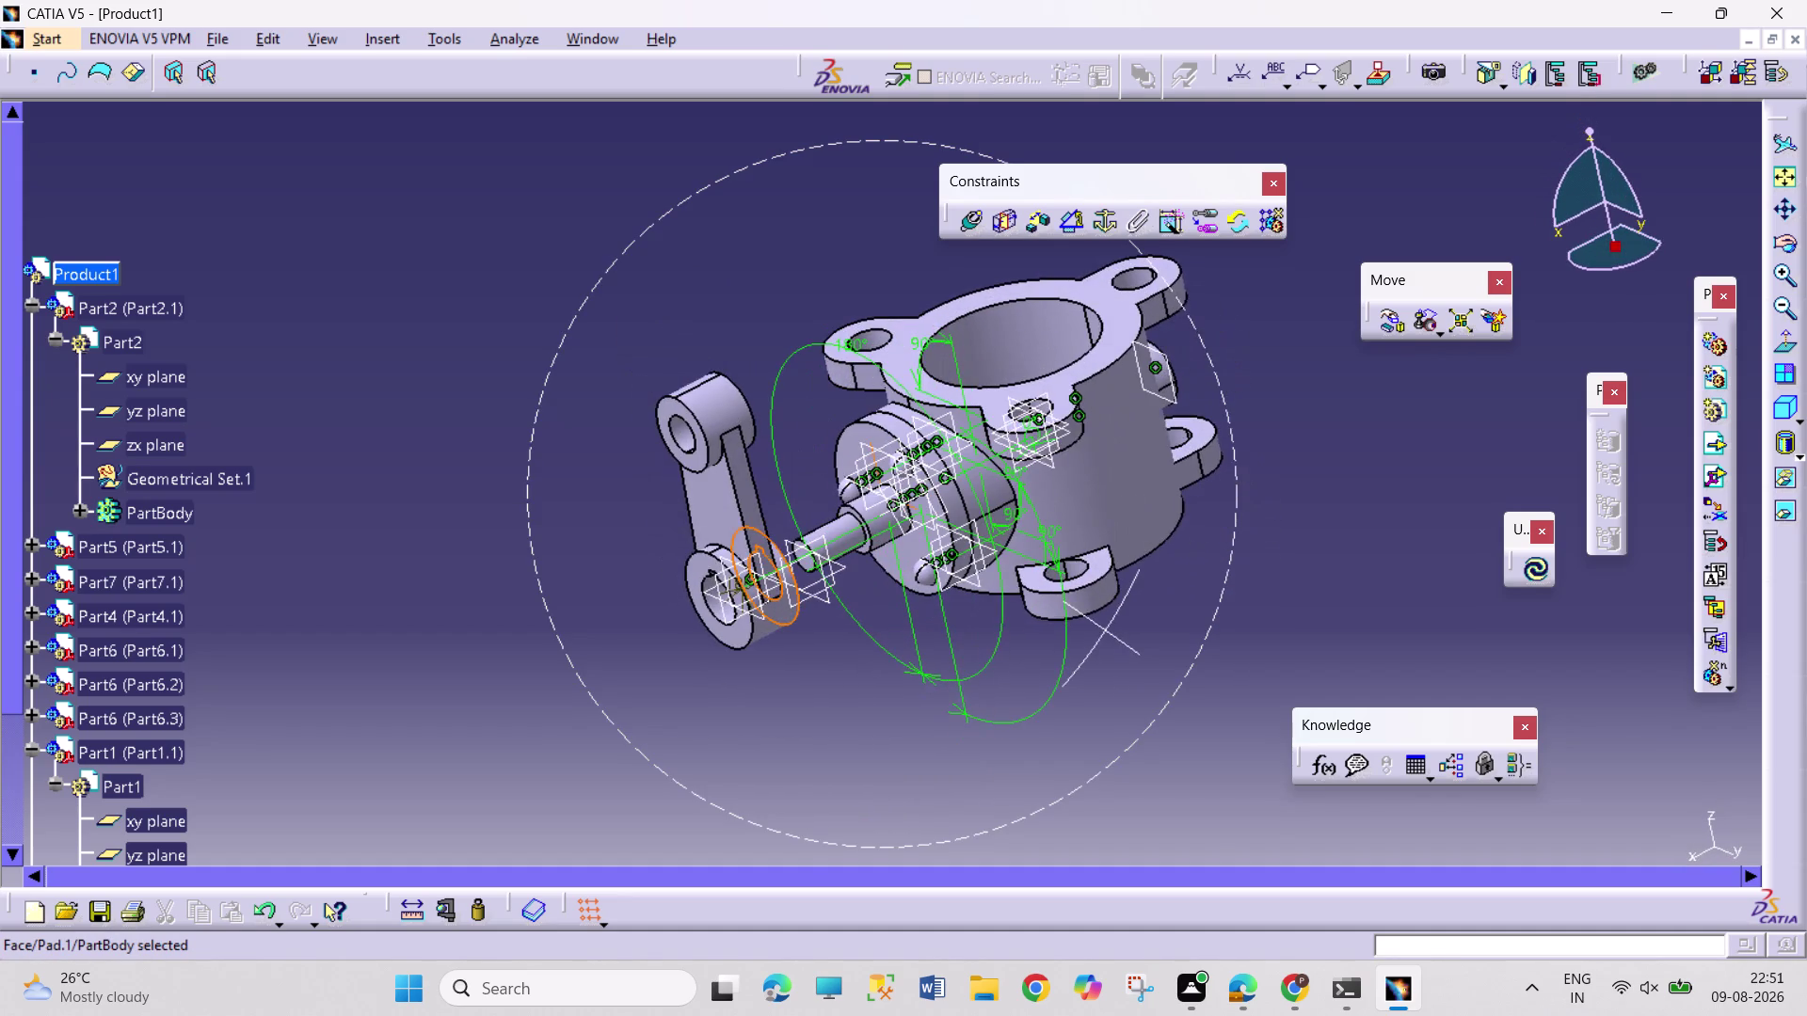
middle_drag(916, 722, 970, 535)
Make the lever face coincide with the shaft face in opposite orientation (Coincidence.25).
click(1028, 616)
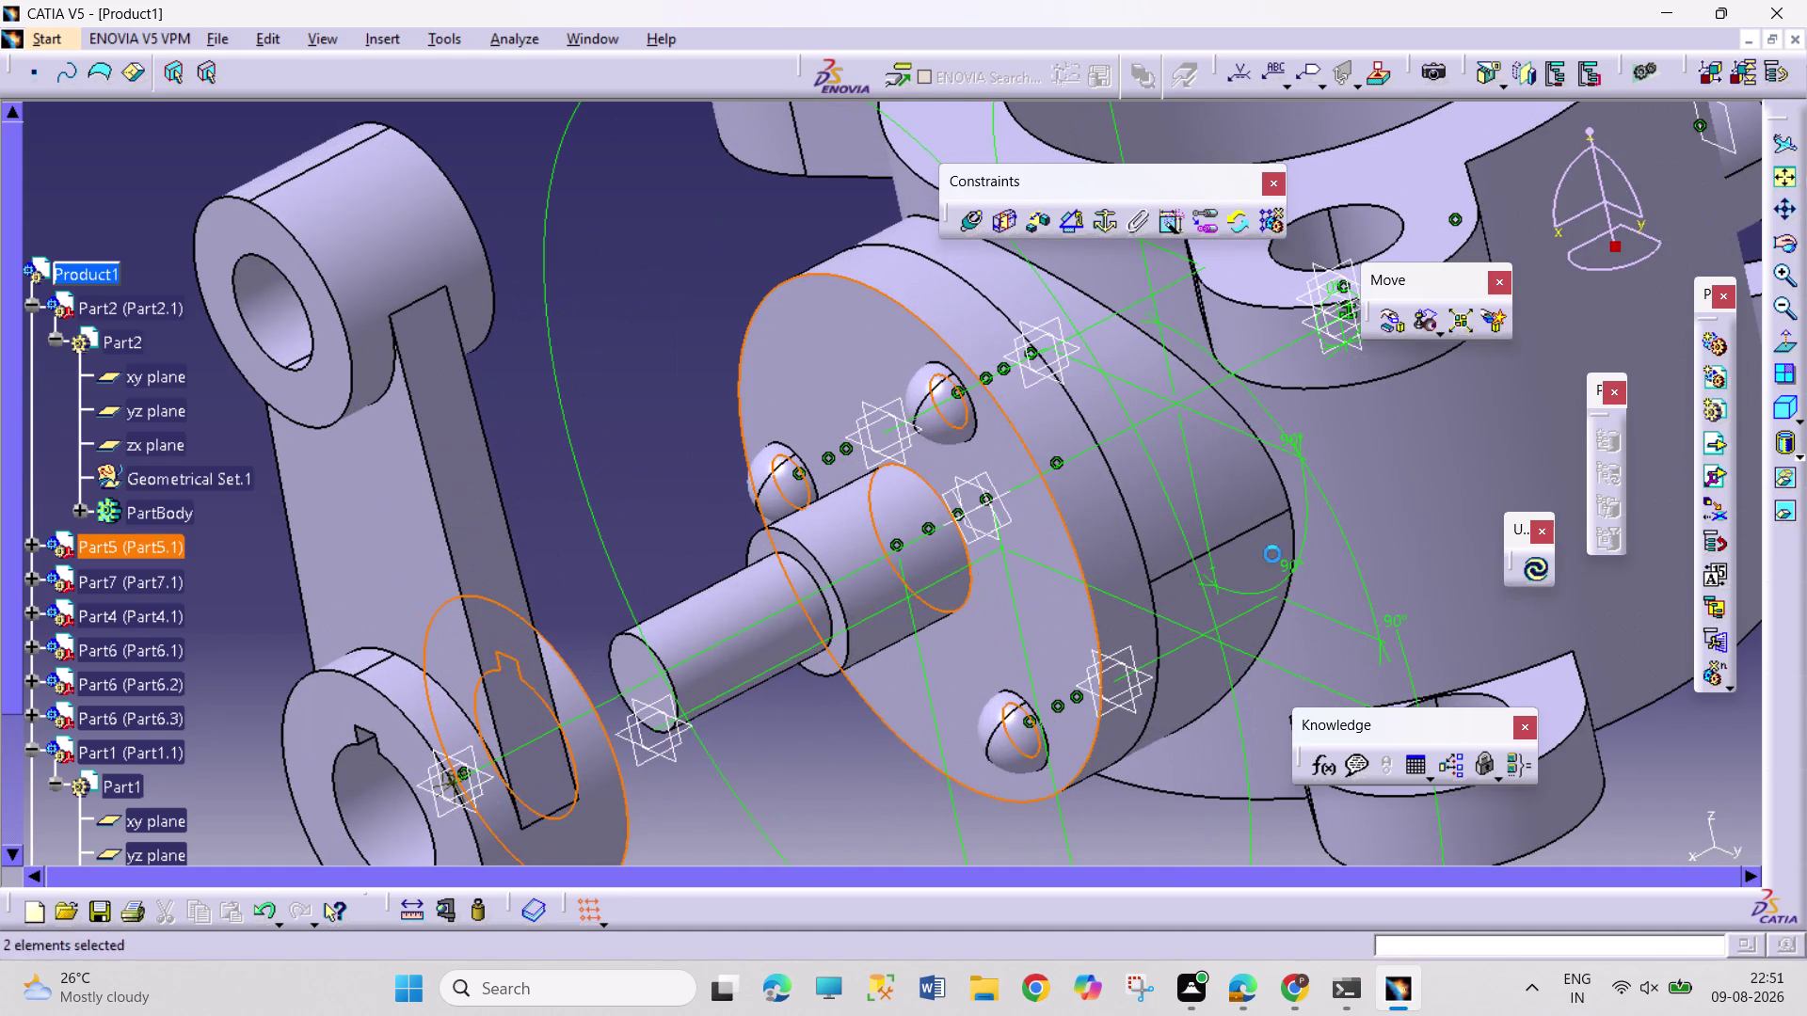
click(967, 230)
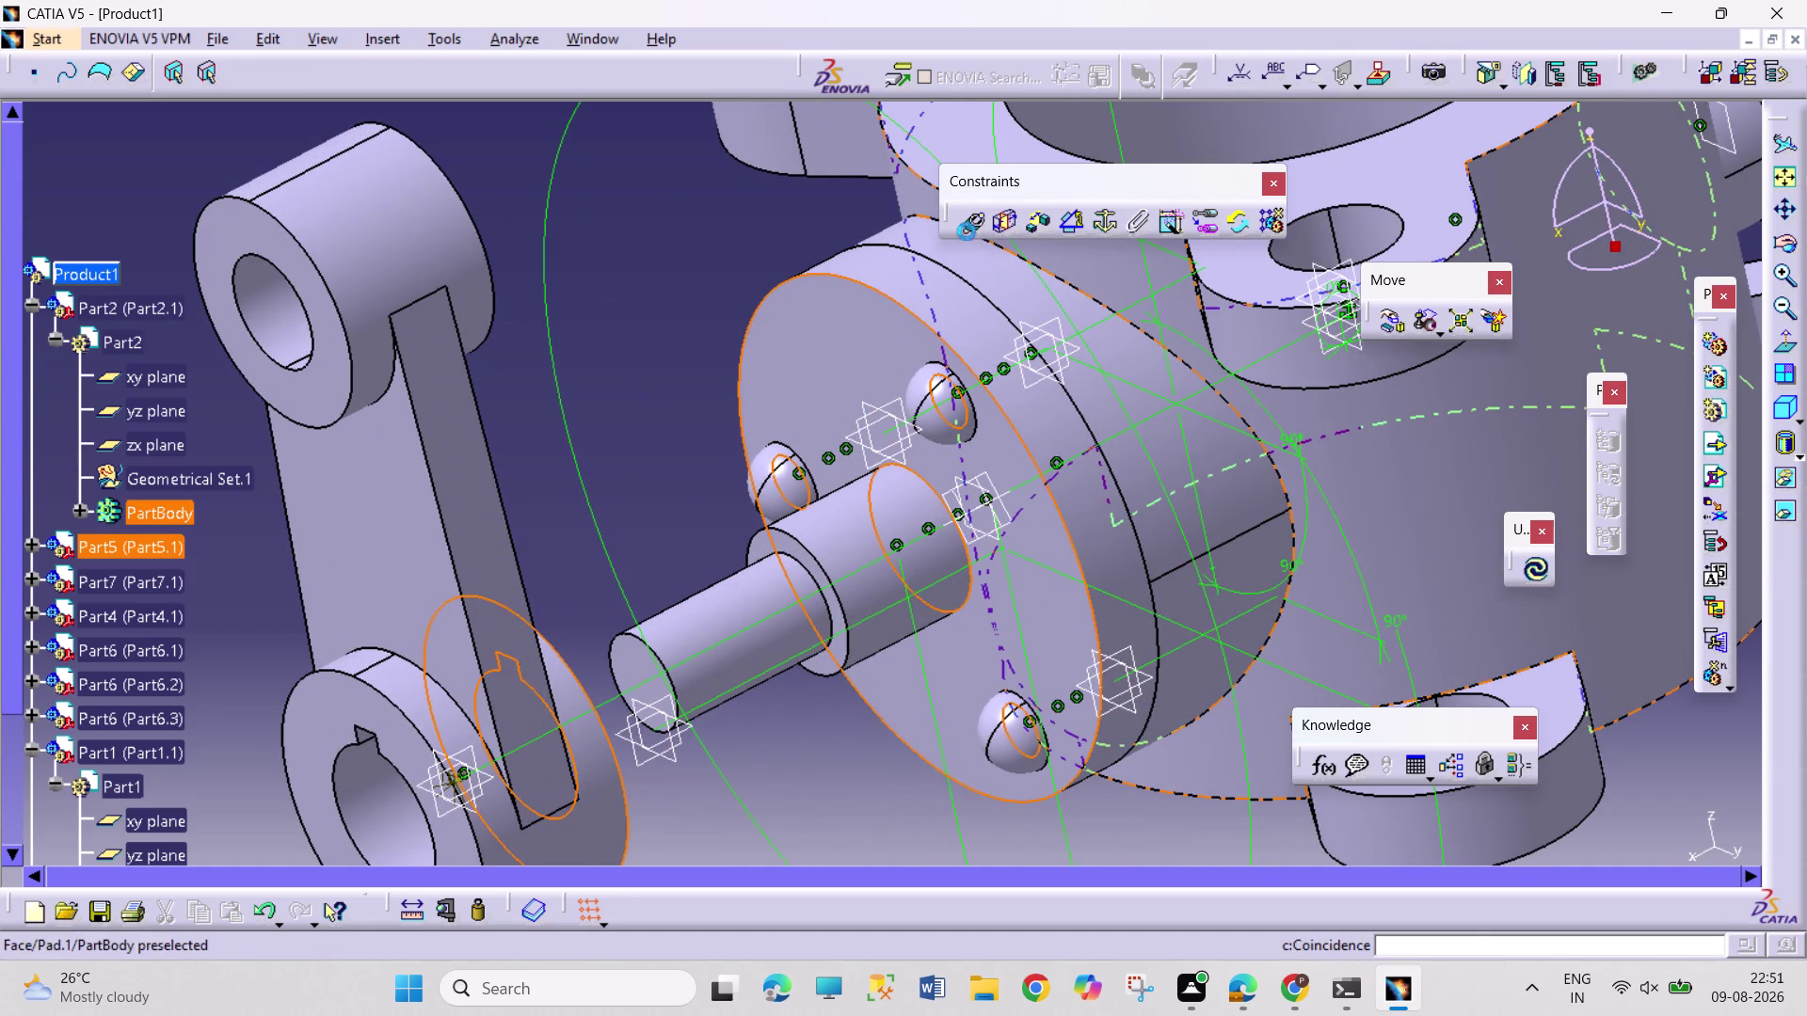
click(1707, 845)
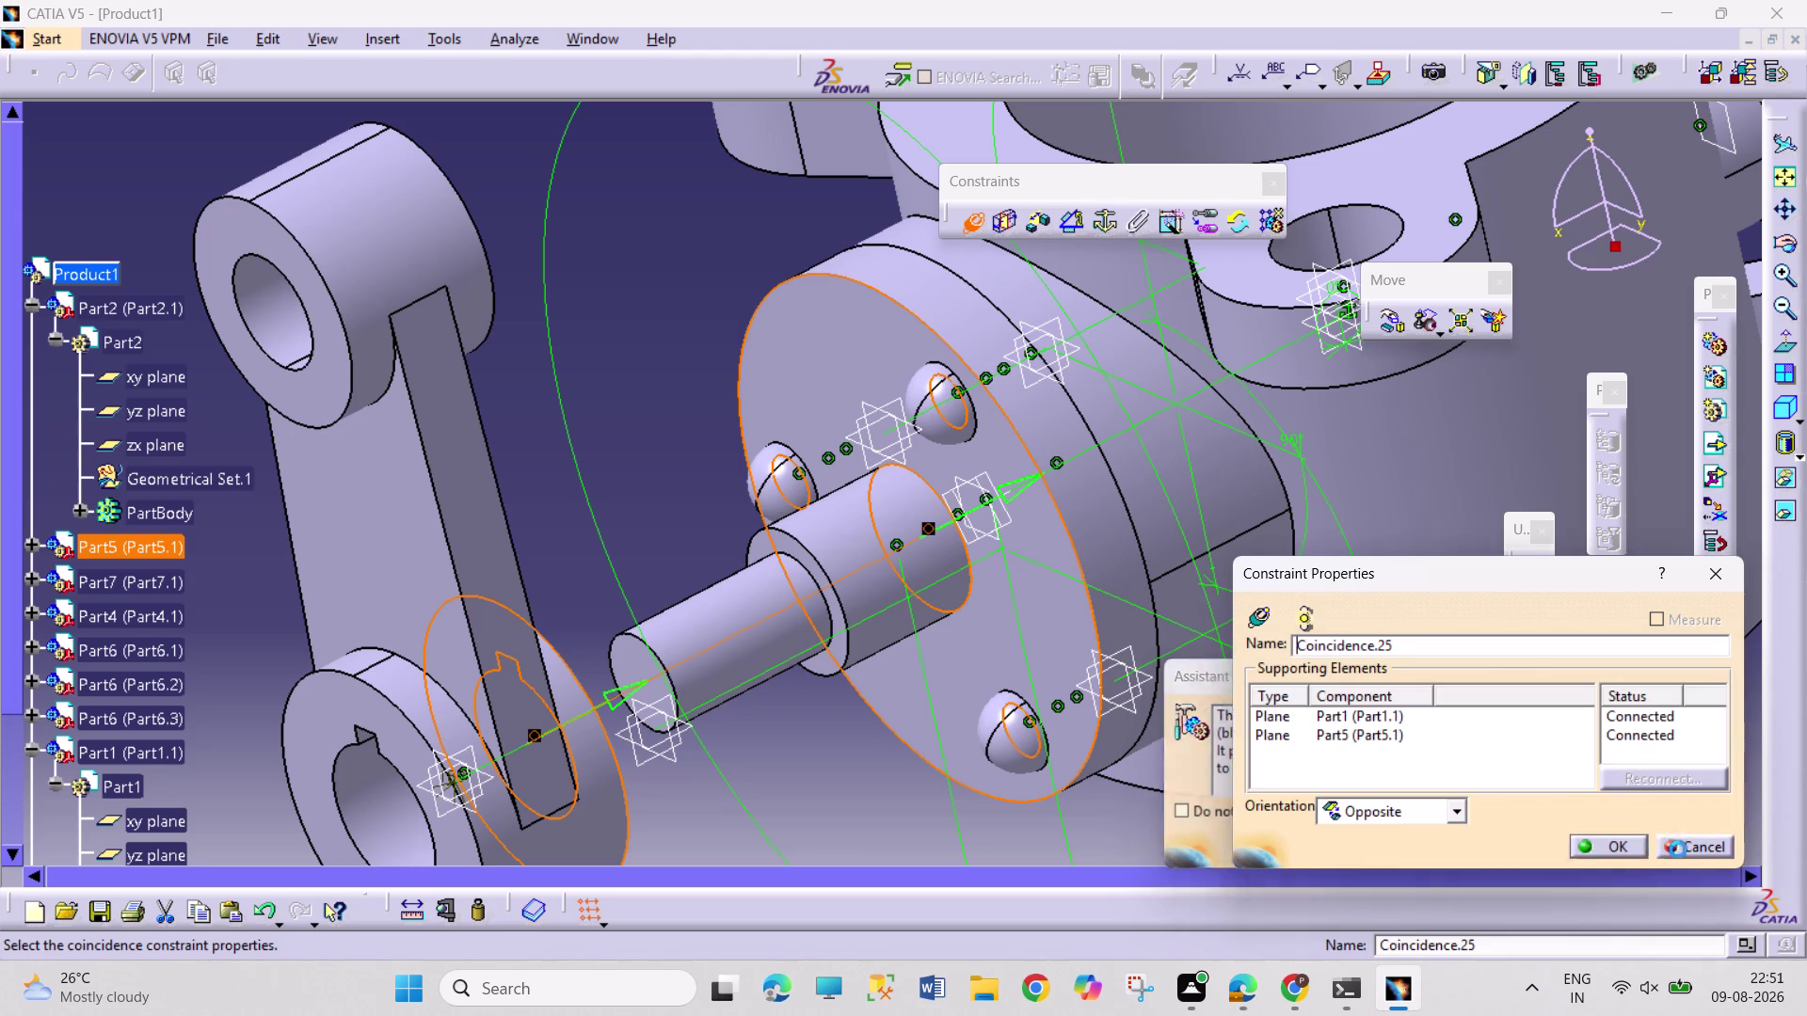
click(1626, 853)
click(1525, 567)
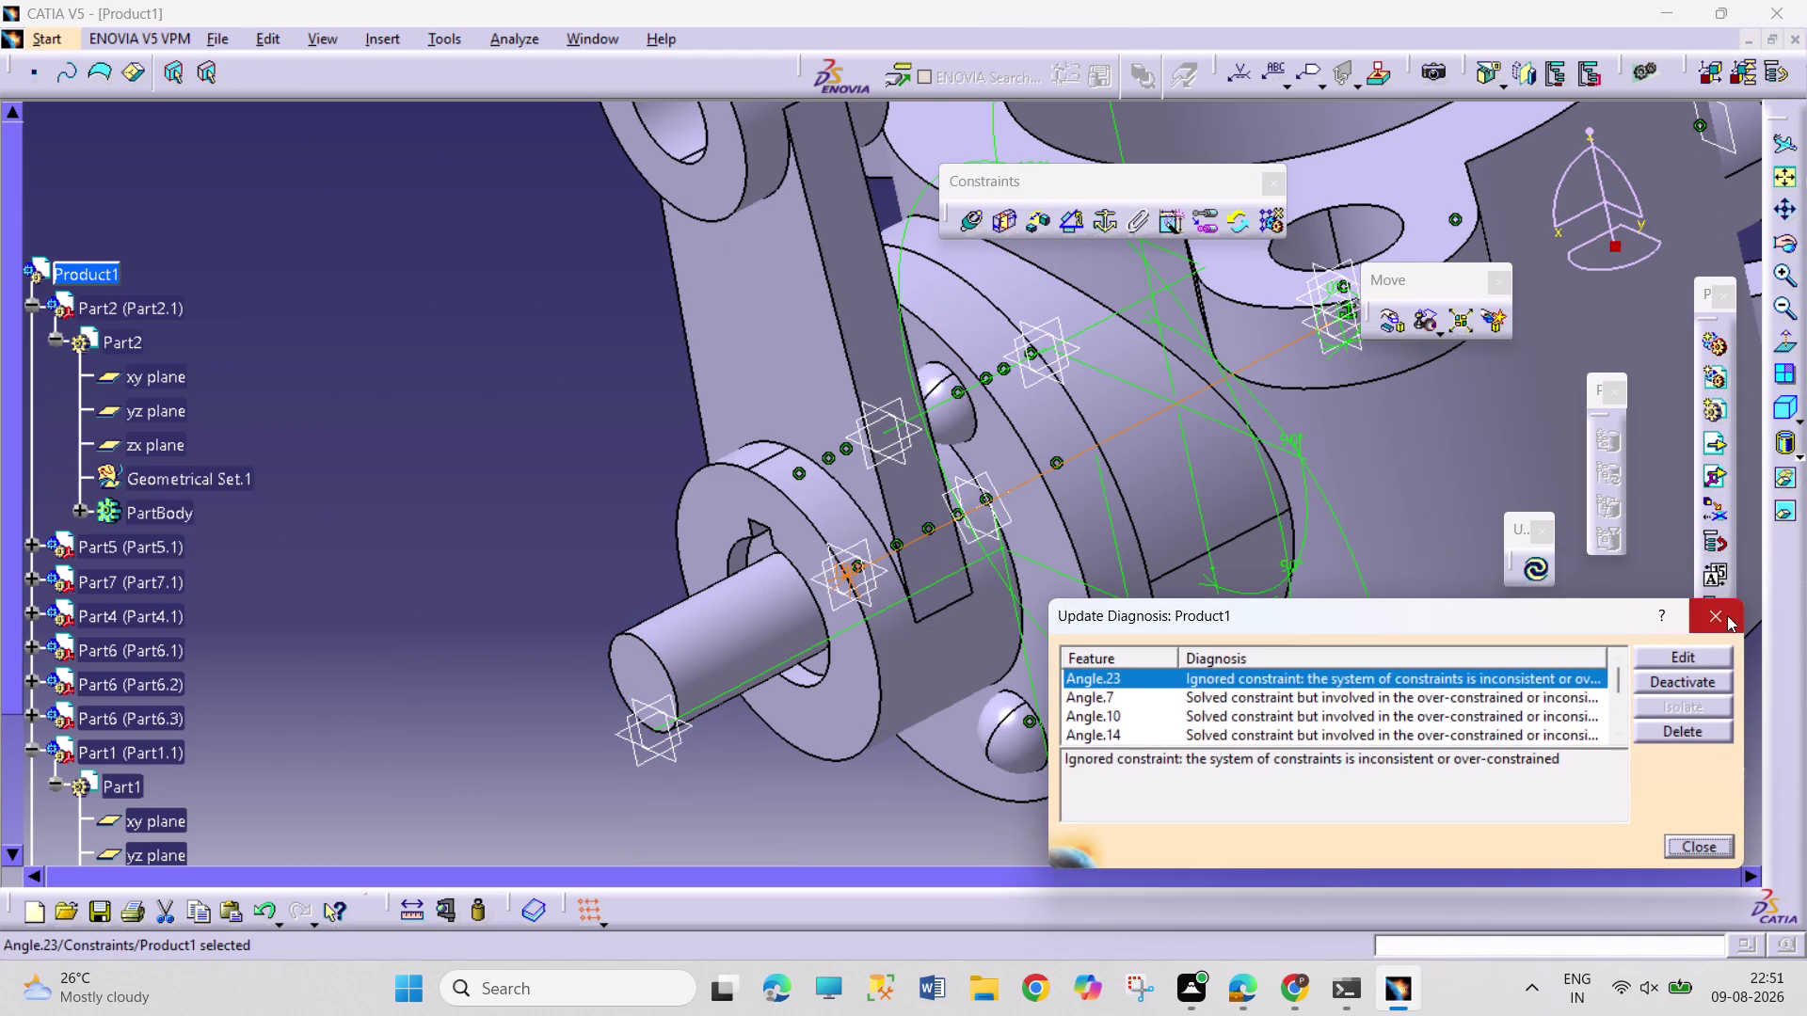
click(1726, 616)
scroll(down, 3)
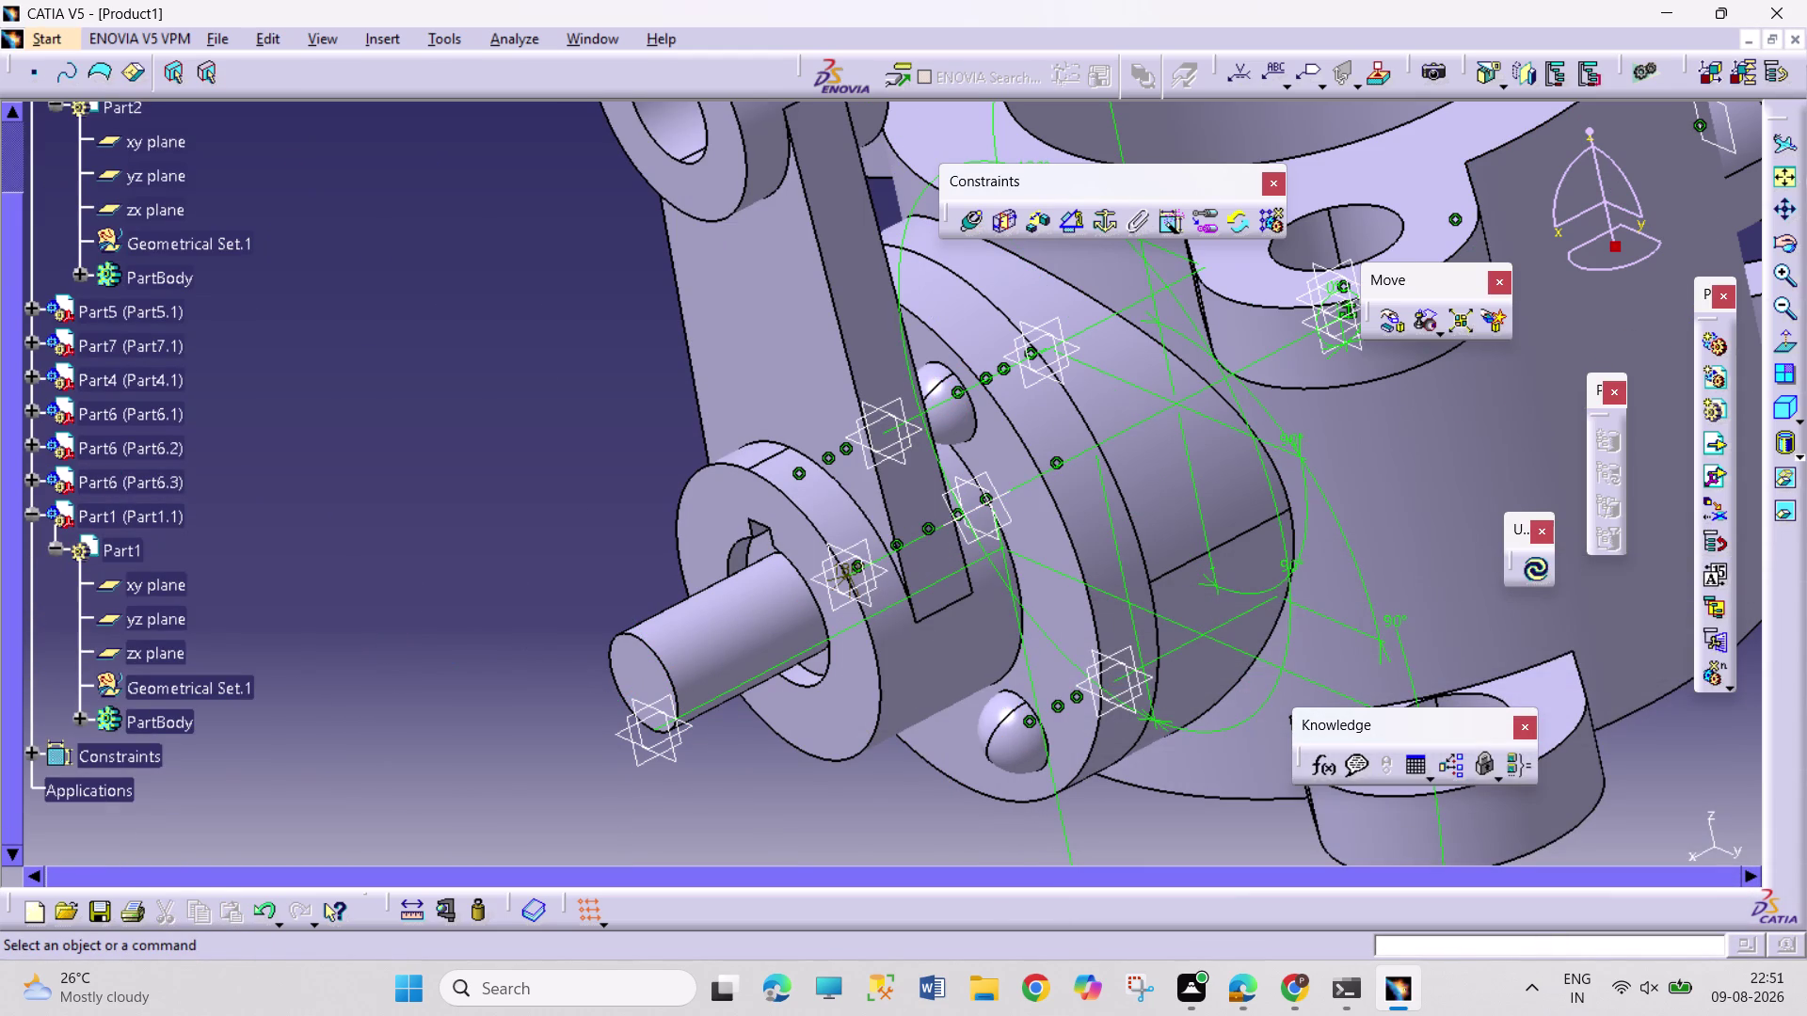
Open and close the Analyze menu, then orbit to inspect the lever against the shaft flange.
click(525, 45)
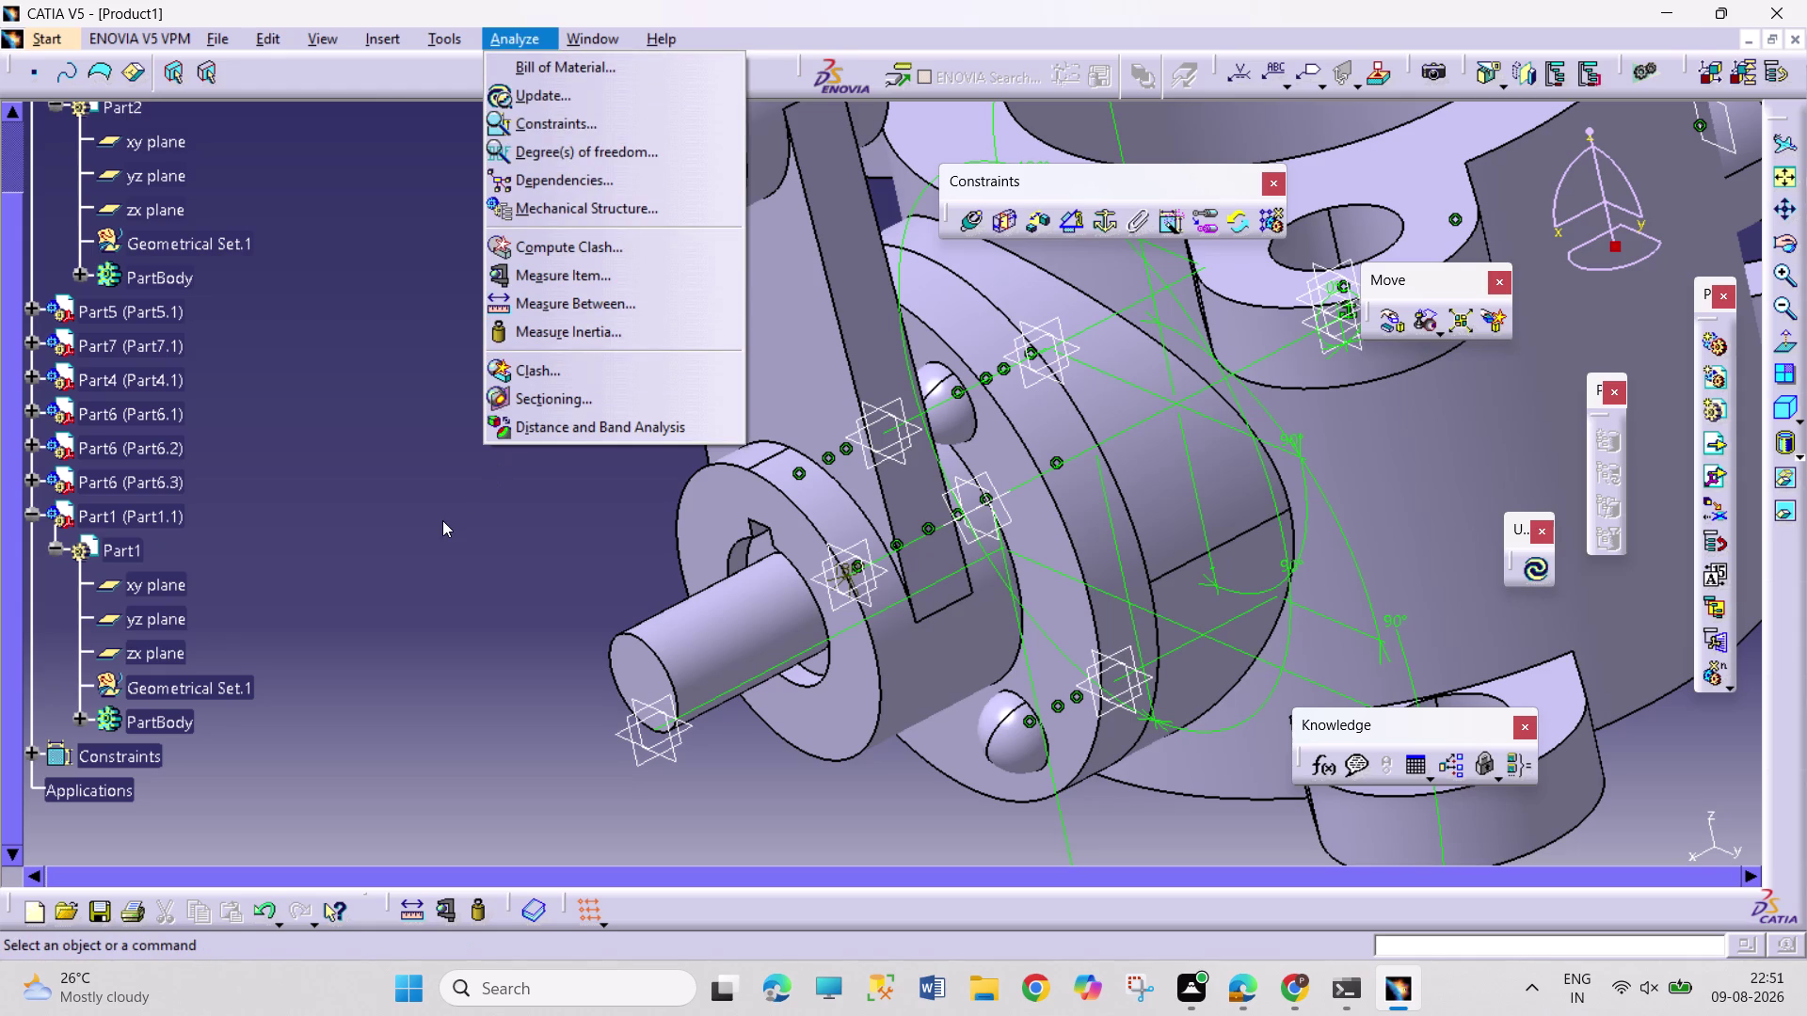
click(443, 520)
middle_drag(460, 501, 398, 479)
right_drag(458, 501, 398, 479)
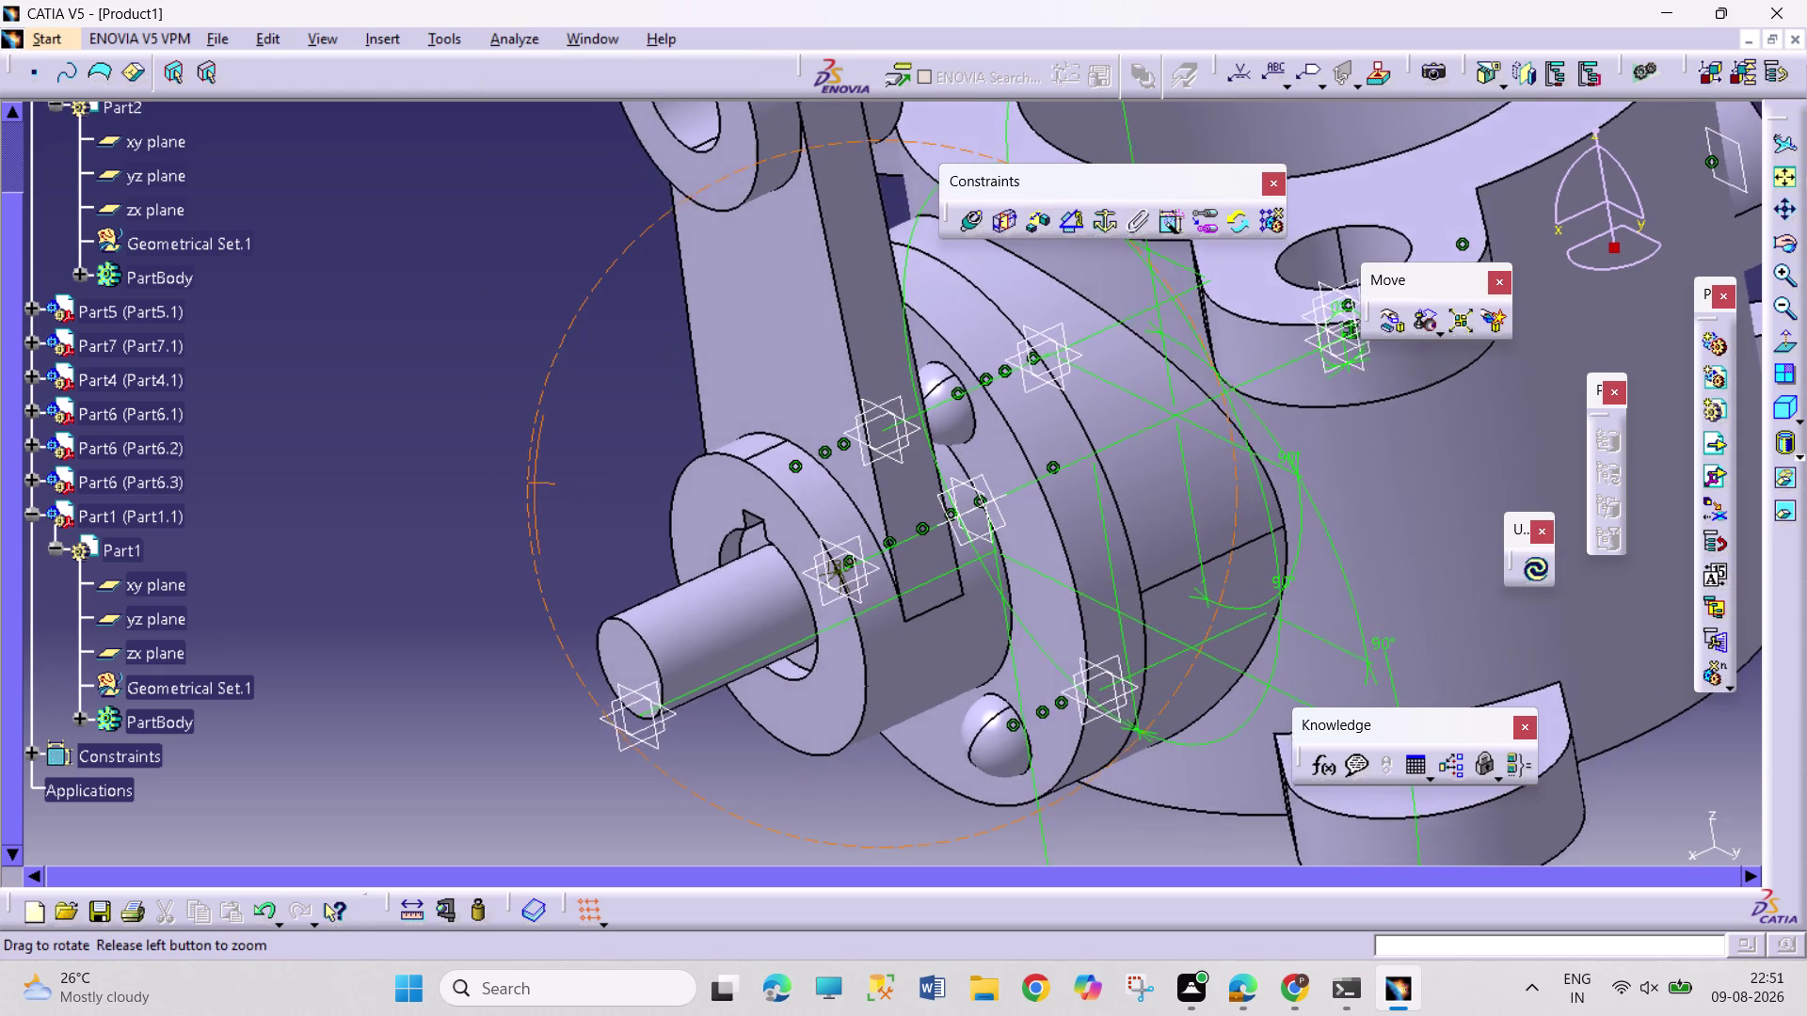
middle_drag(398, 479, 267, 494)
right_drag(398, 479, 293, 479)
middle_drag(381, 492, 278, 462)
right_drag(376, 492, 277, 462)
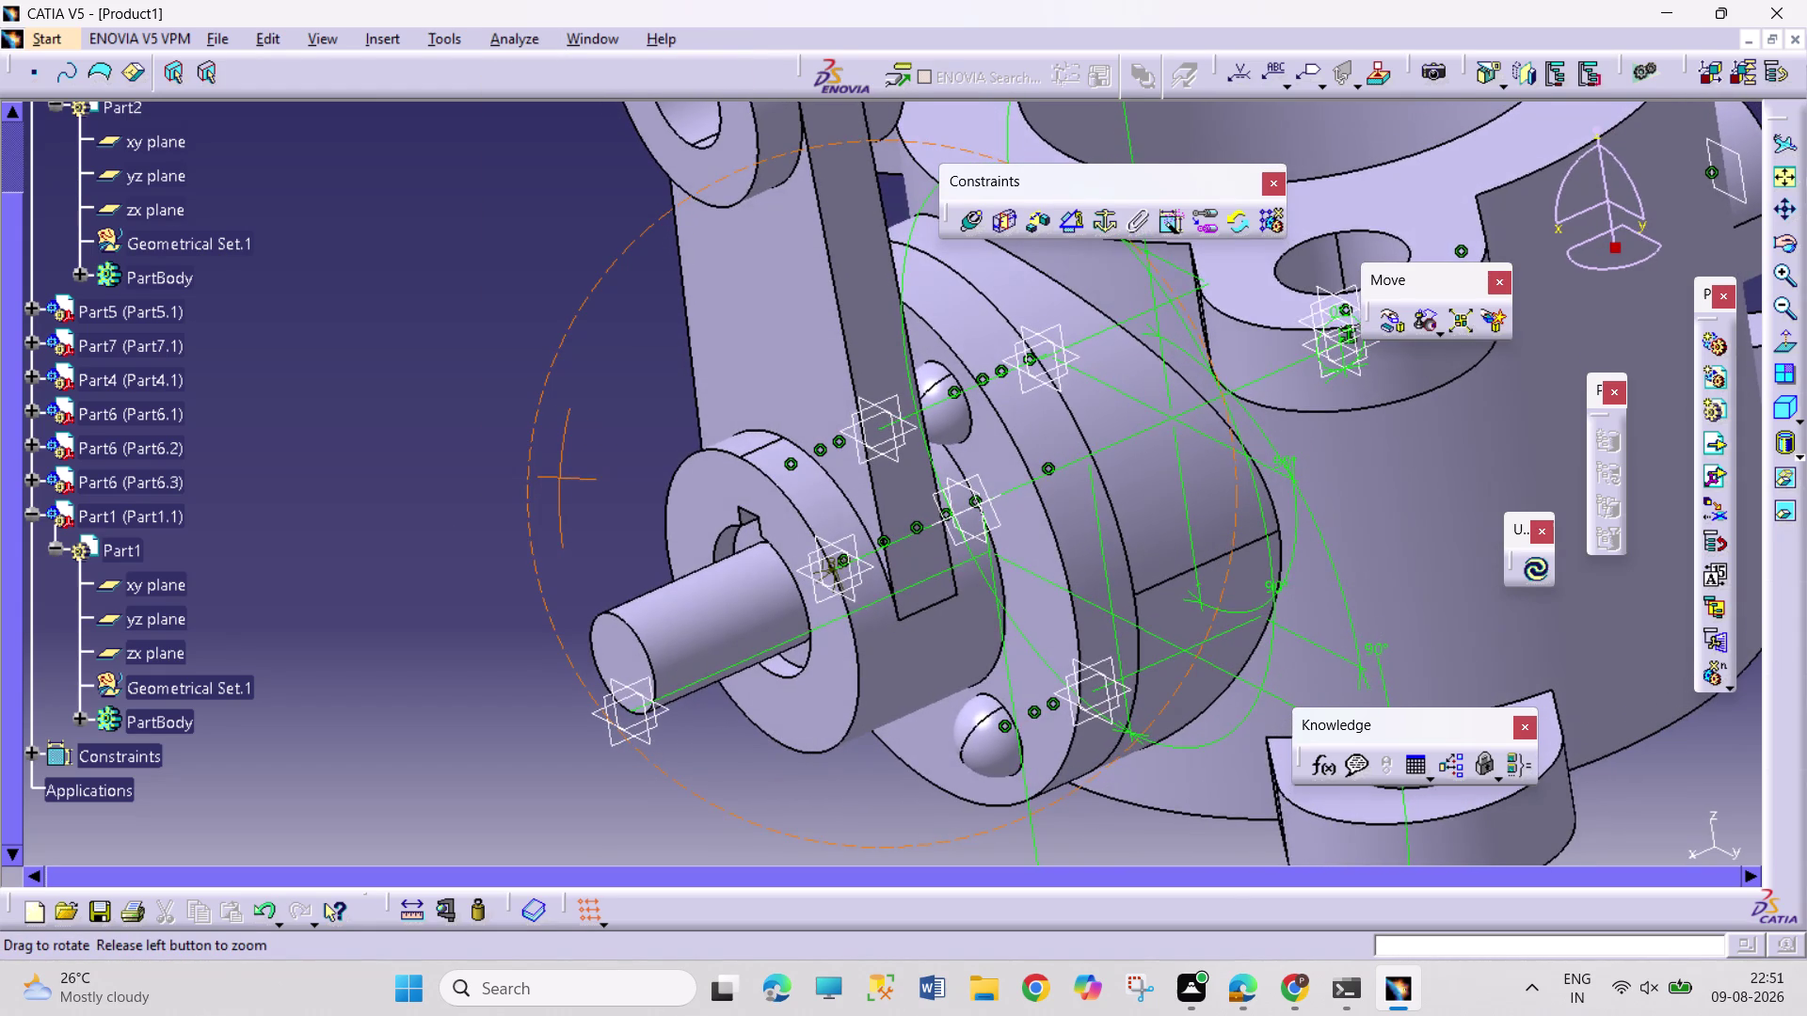
middle_drag(278, 462, 304, 477)
Orbit to a side view looking along the shaft end.
right_drag(278, 462, 306, 477)
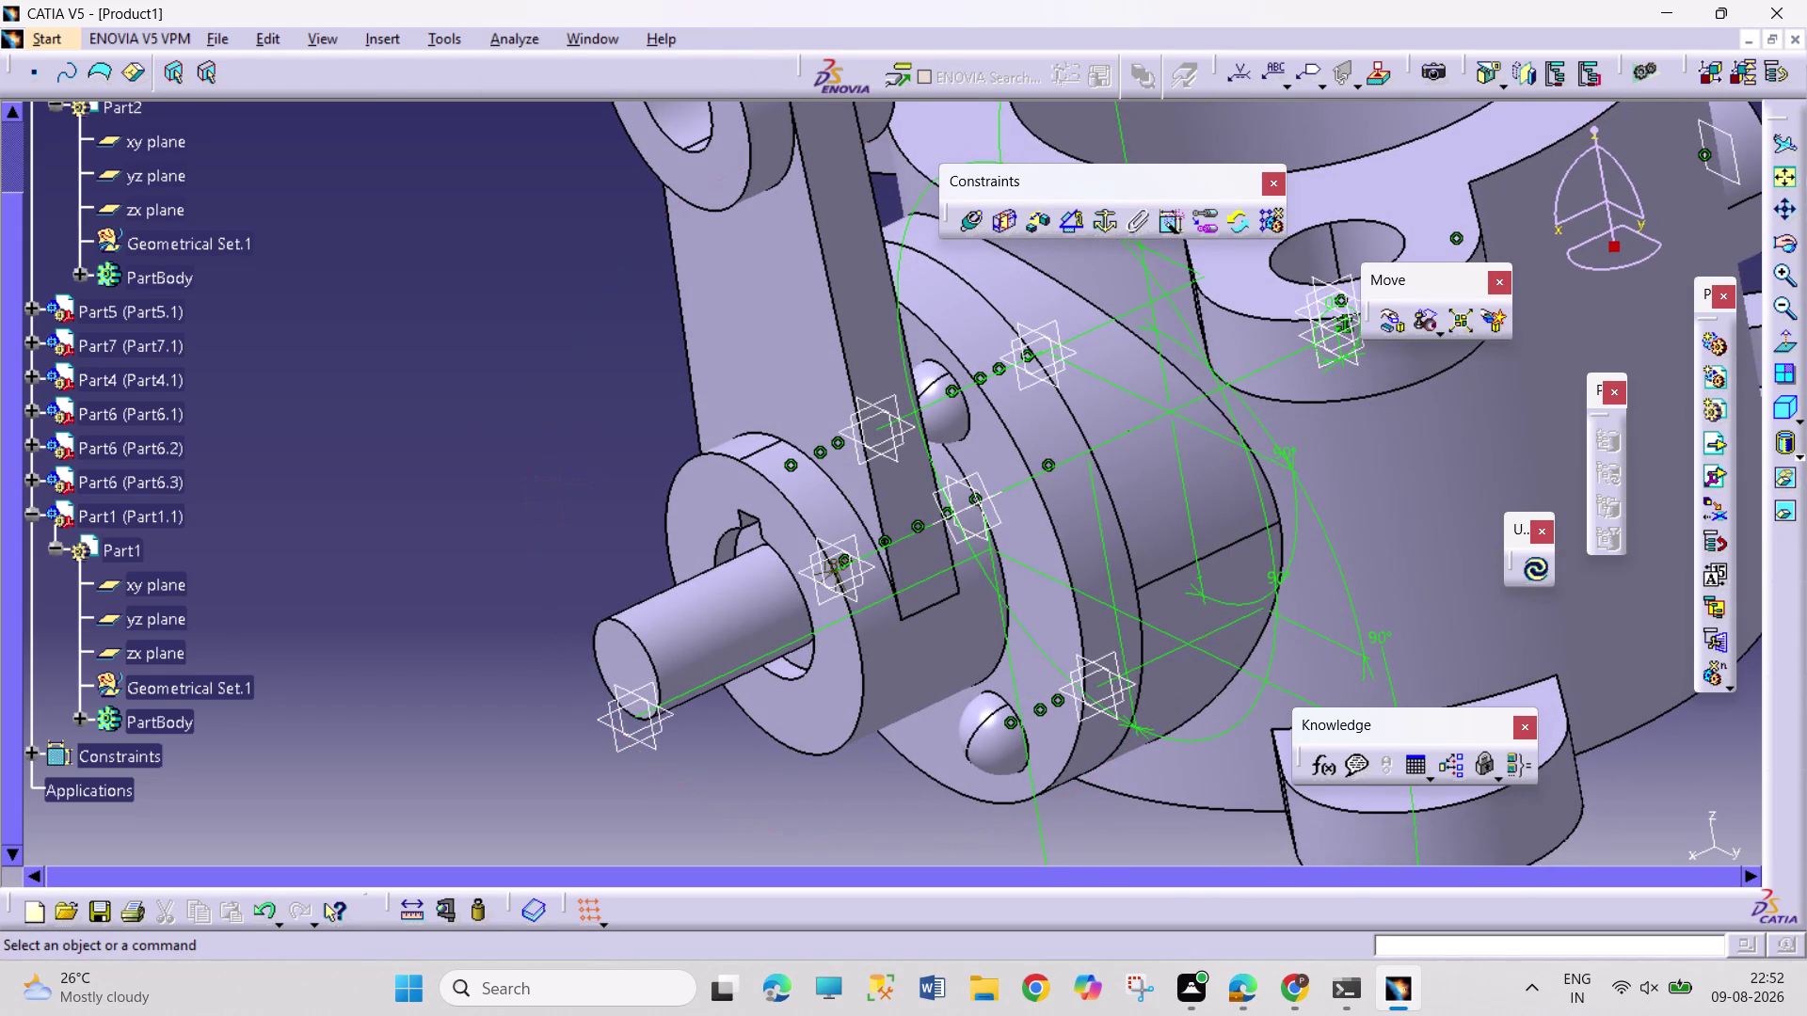
middle_drag(308, 459, 330, 468)
right_drag(325, 465, 330, 468)
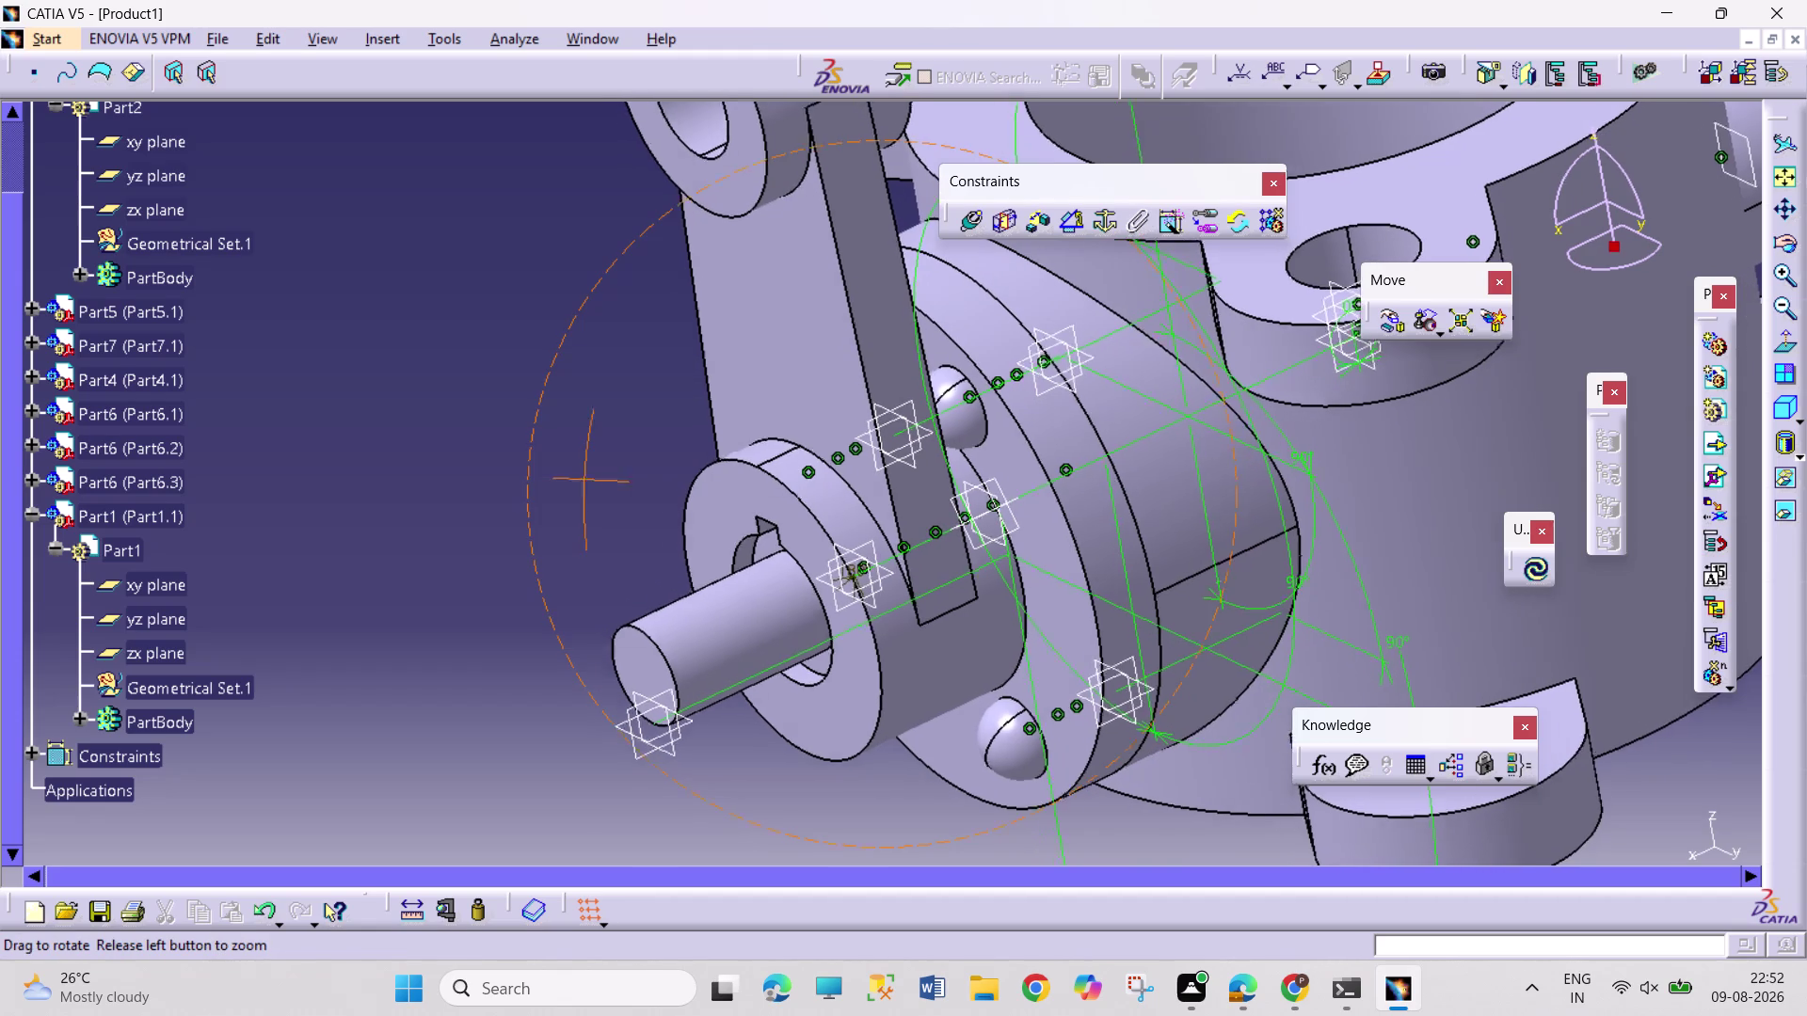
middle_drag(330, 467, 688, 379)
right_drag(330, 468, 688, 379)
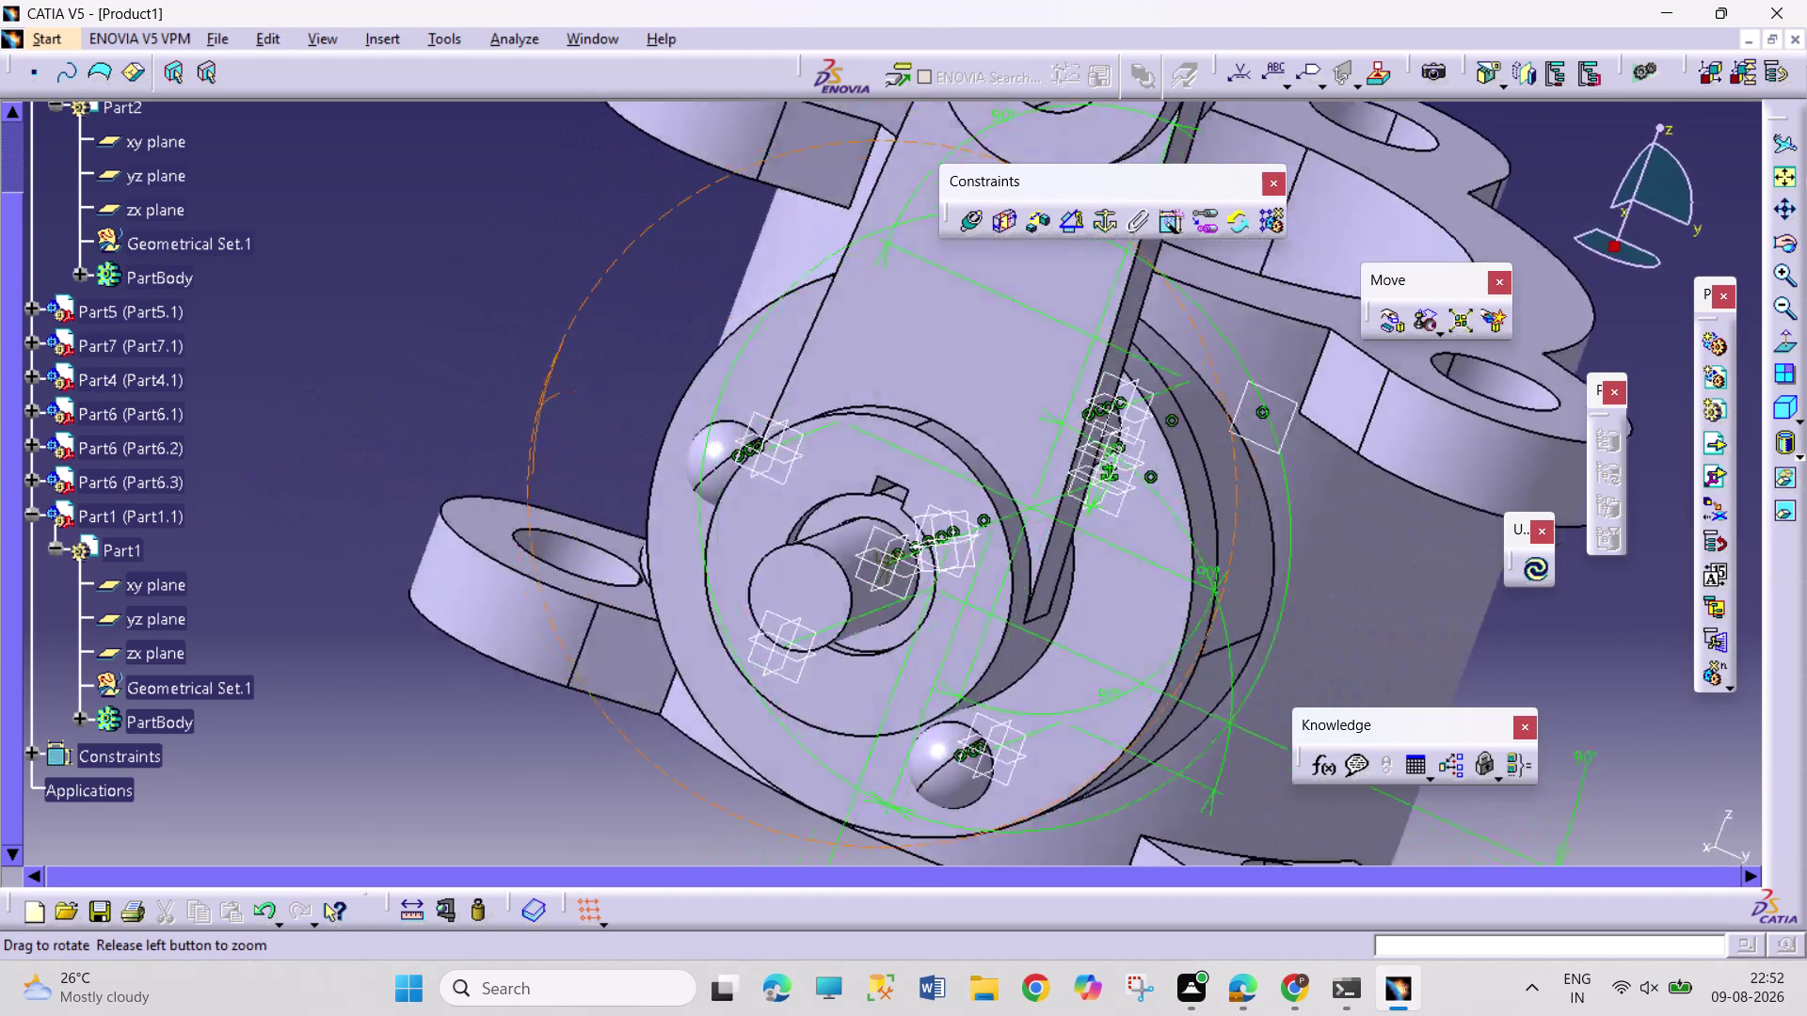
middle_drag(688, 379, 518, 355)
right_drag(688, 380, 613, 389)
middle_drag(527, 361, 616, 390)
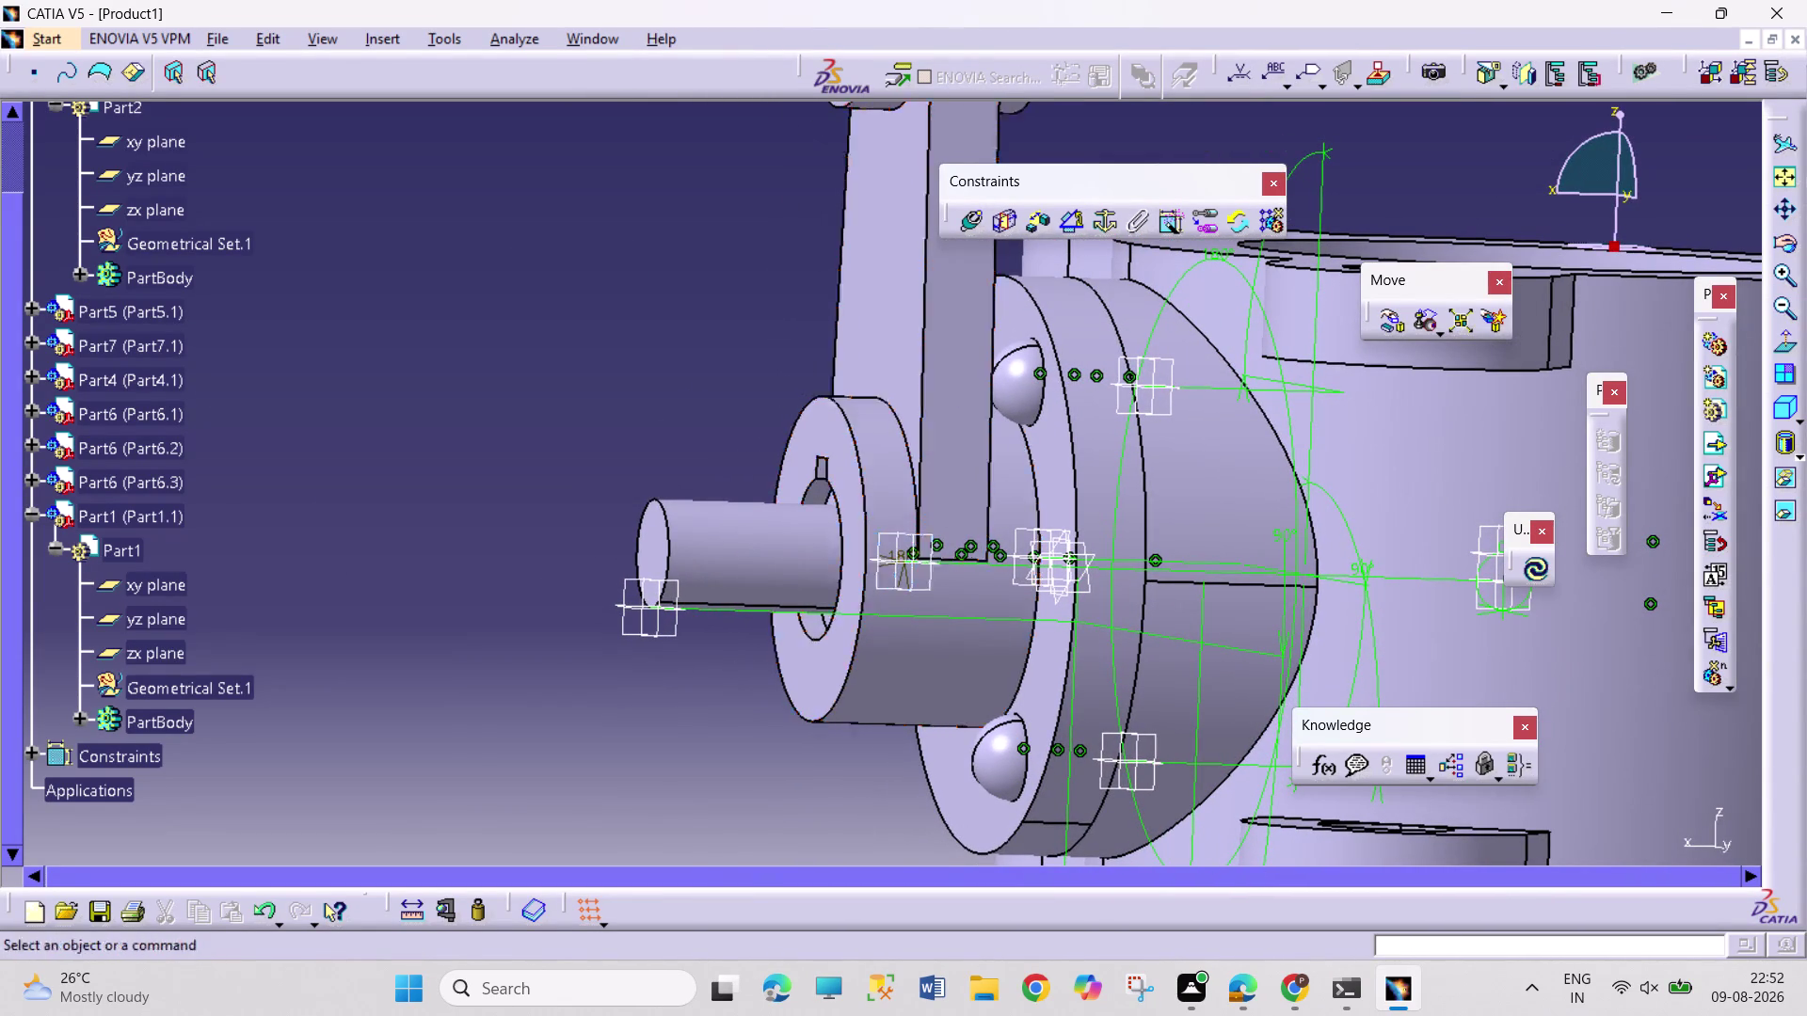
Expand the Constraints node, scroll to Angle.23 and open its context menu.
click(34, 752)
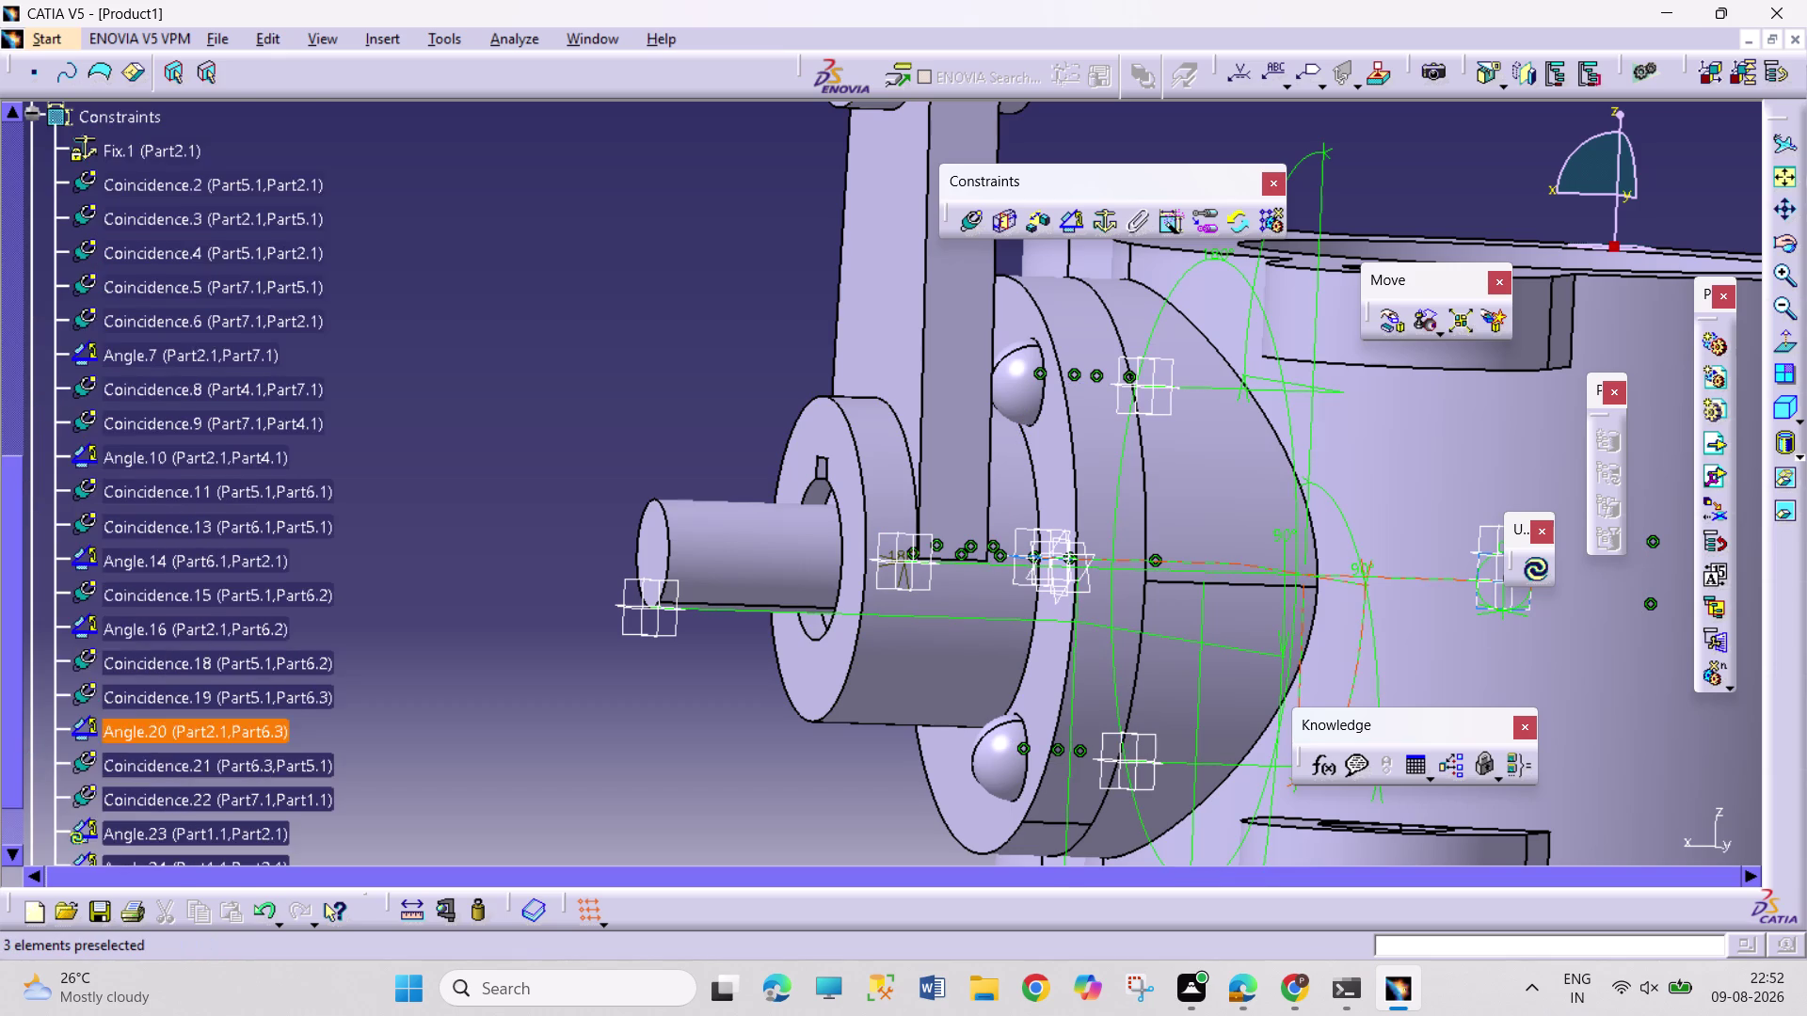
scroll(down, 3)
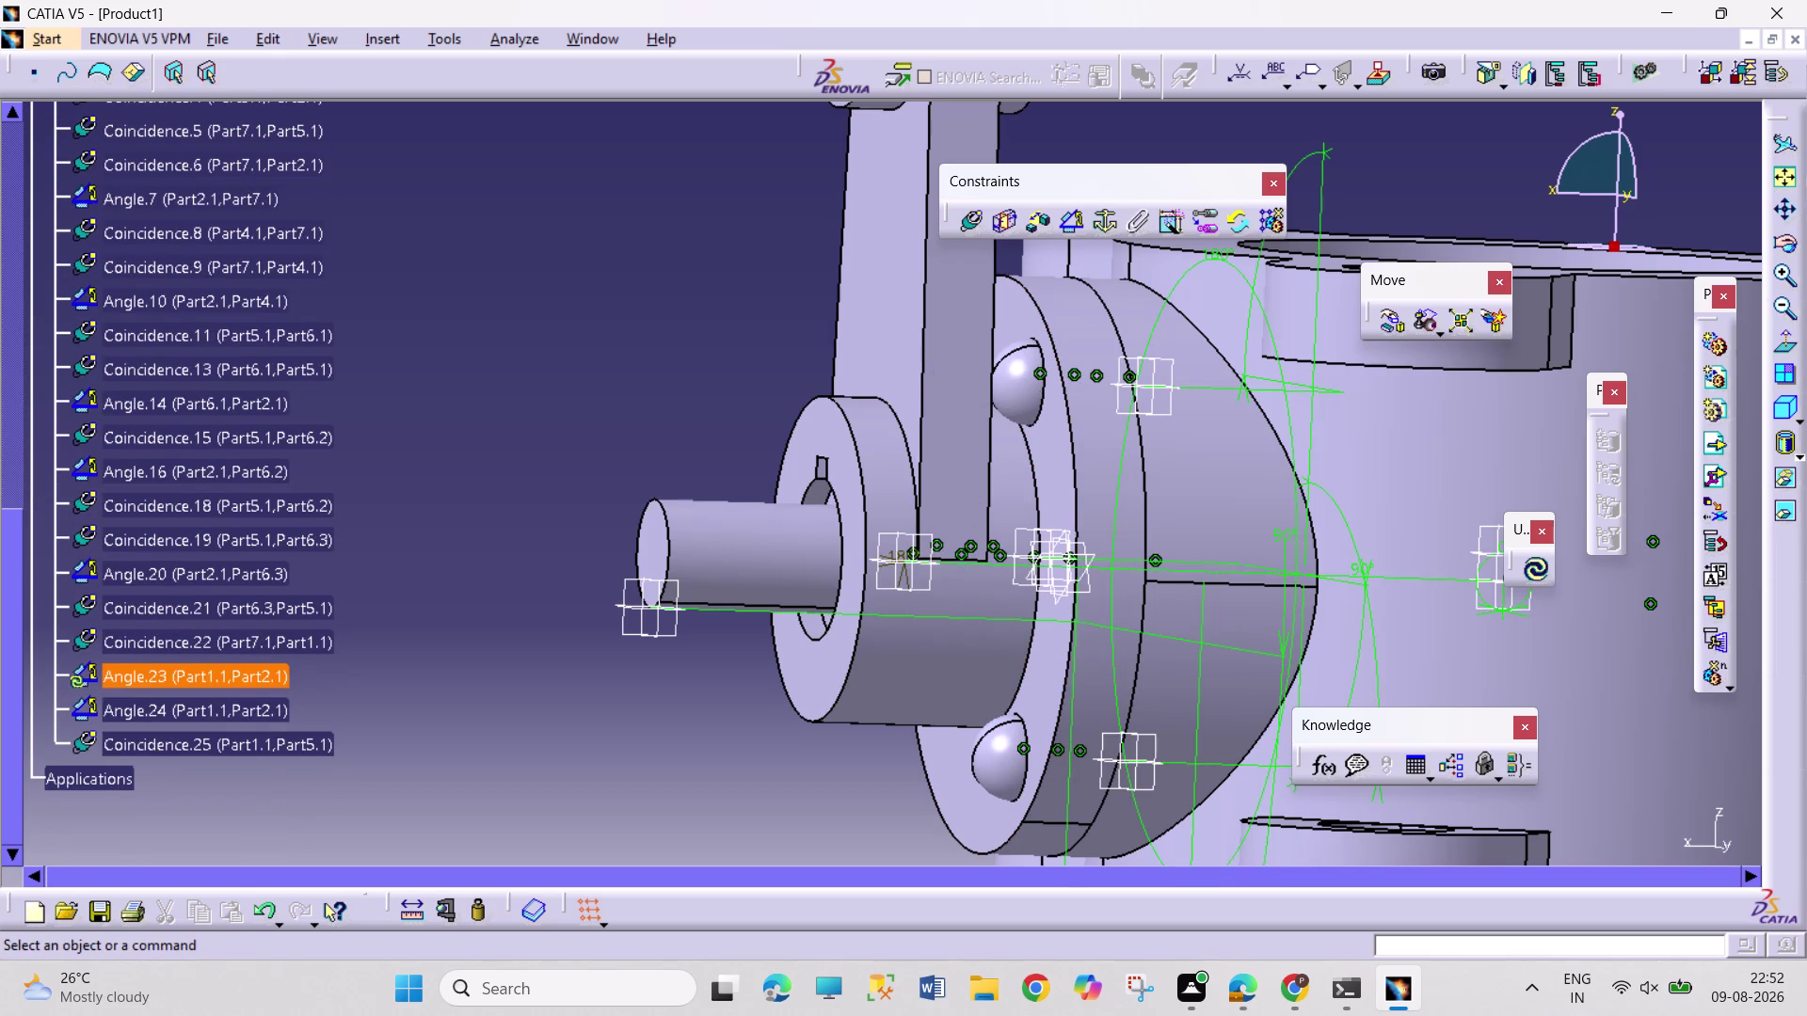
right_click(134, 685)
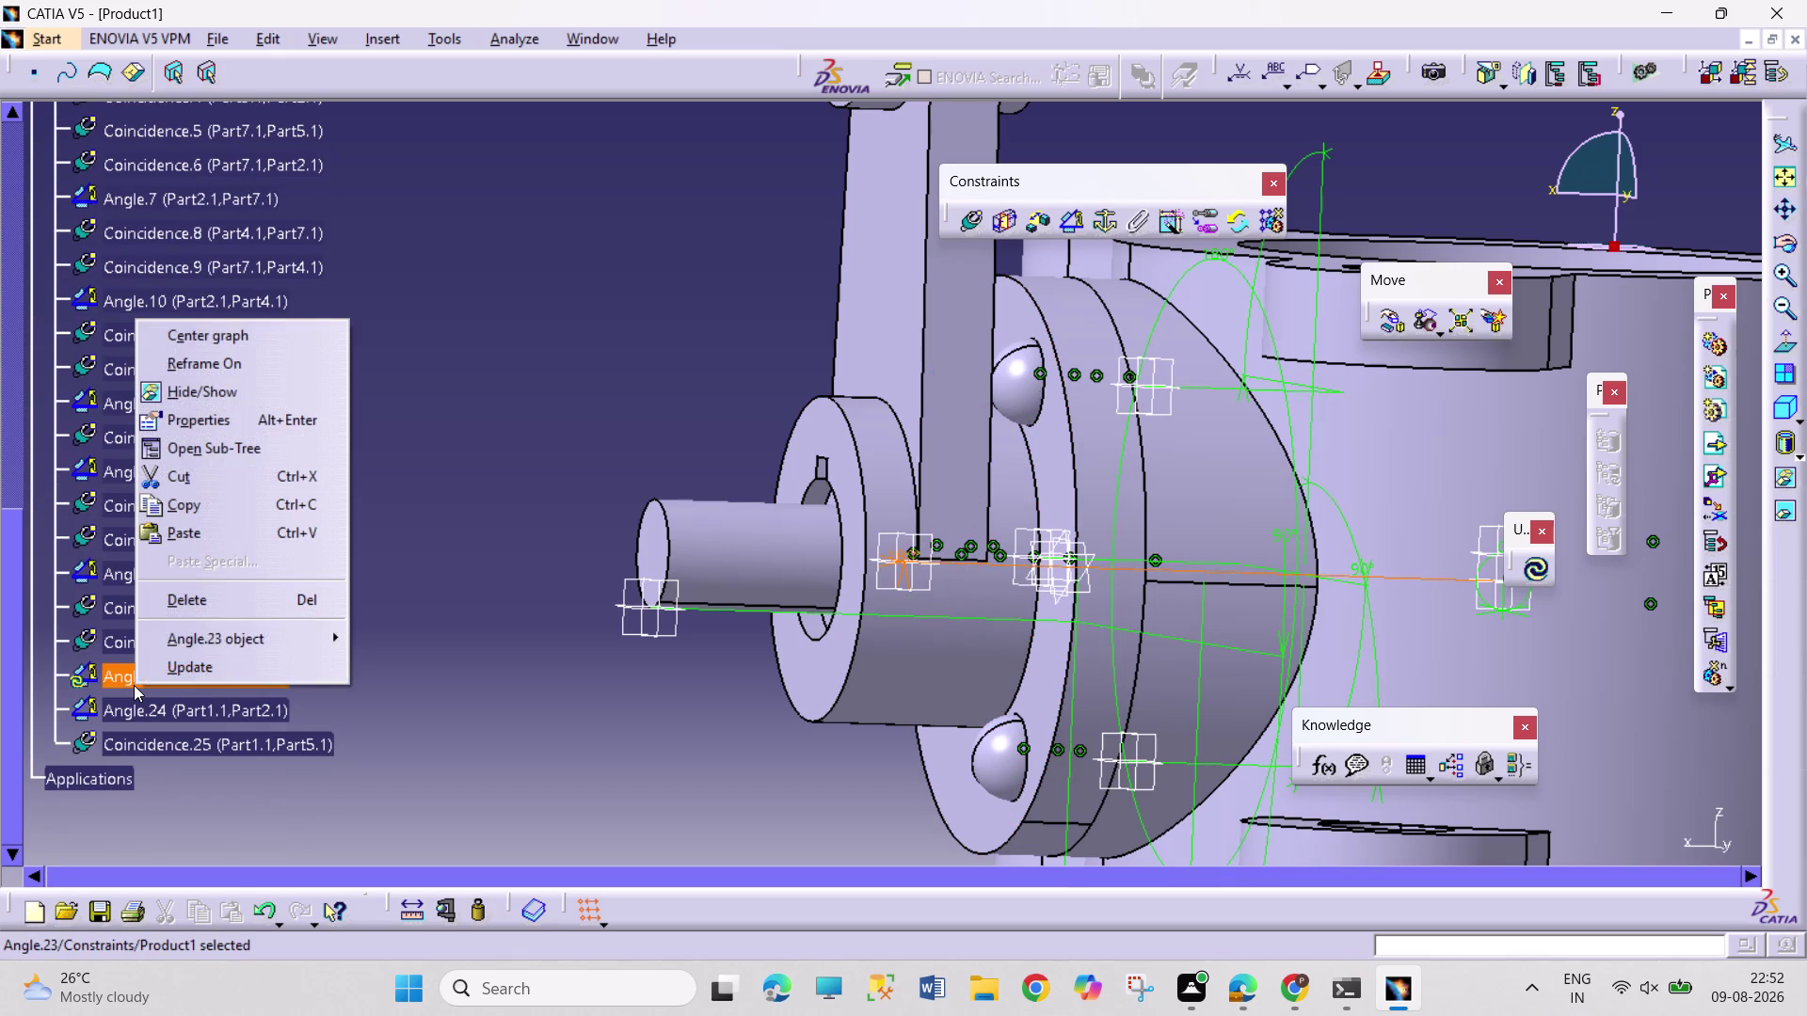
Update Angle.23 to confirm the conflict, delete it, and zoom out to the whole valve.
click(231, 657)
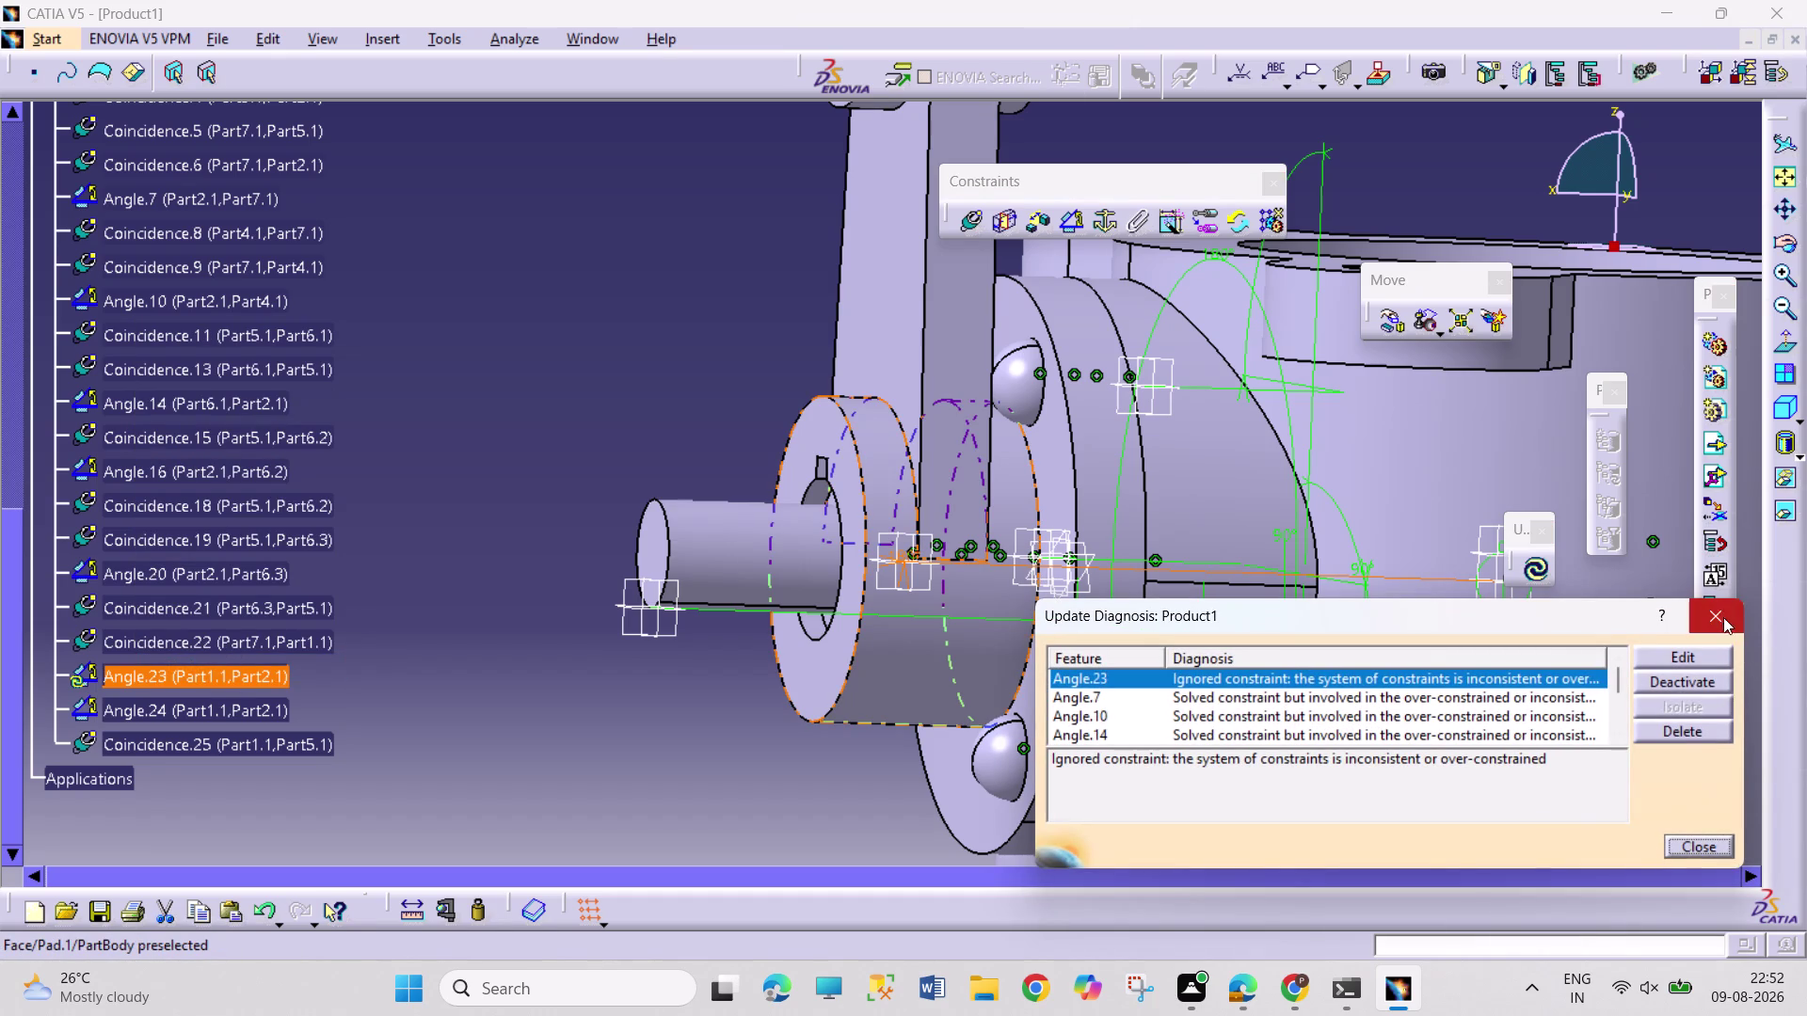
click(1718, 610)
right_click(228, 674)
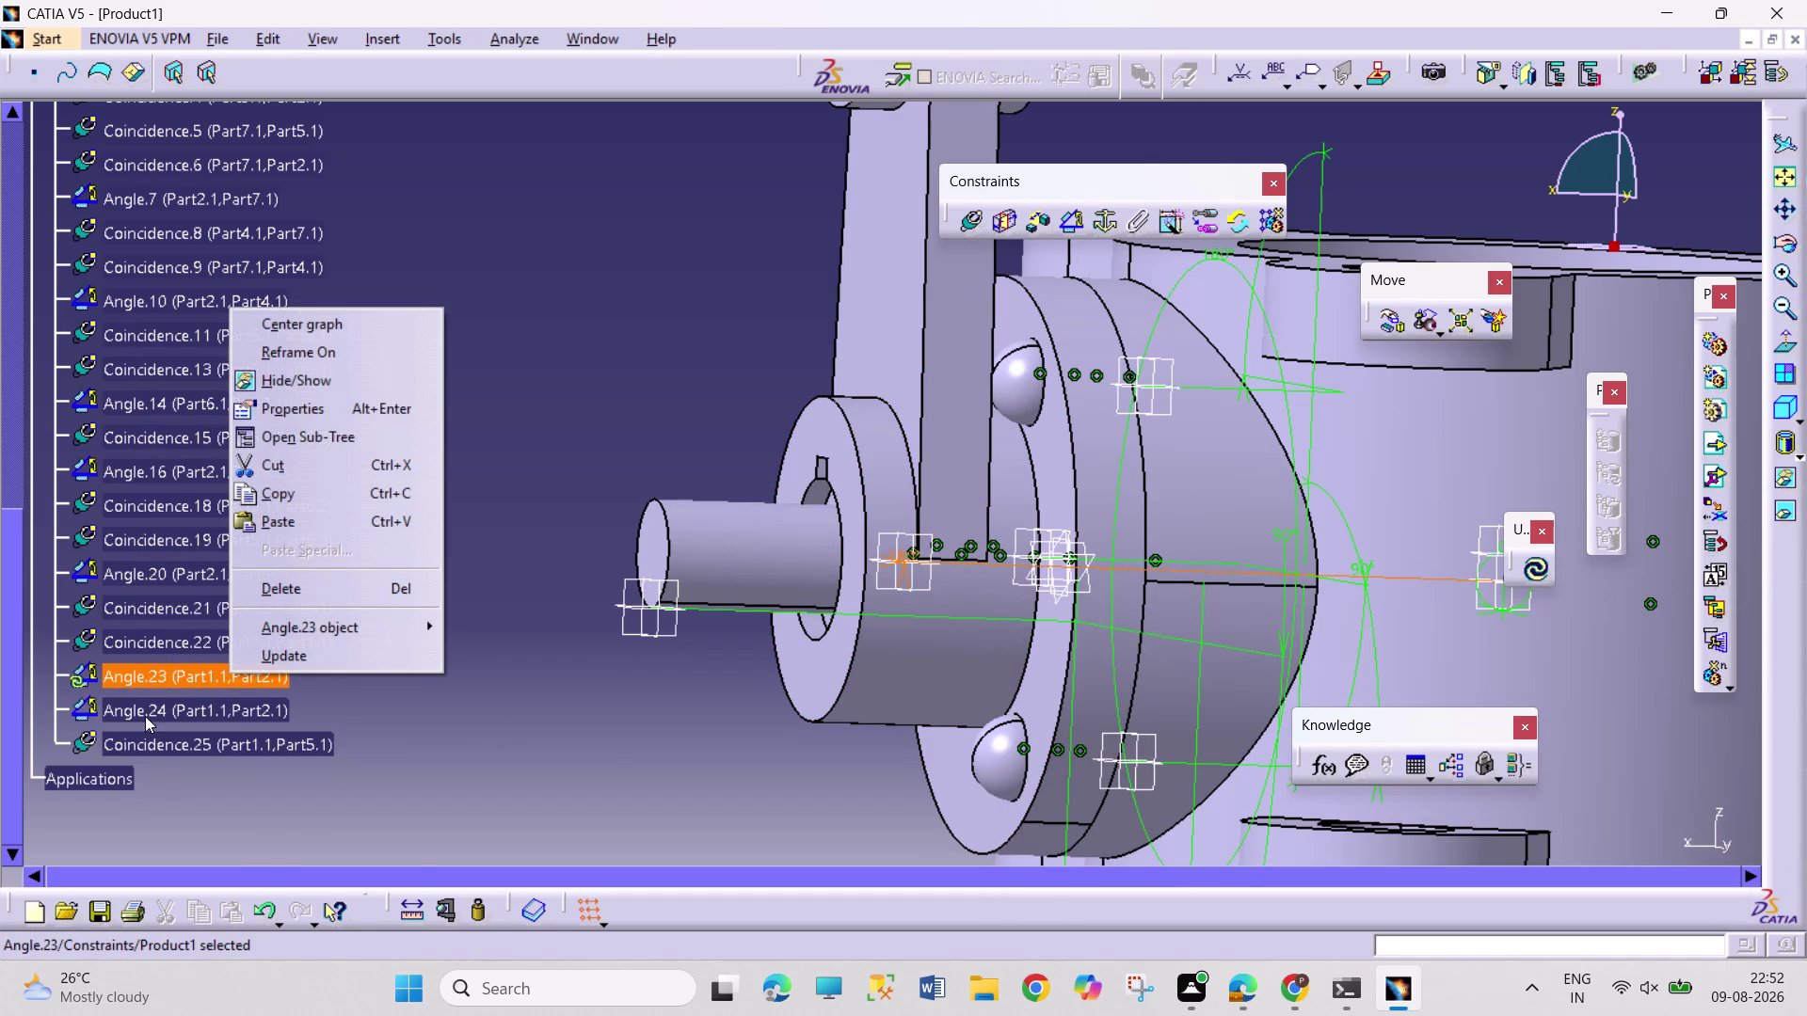
click(305, 596)
click(1535, 562)
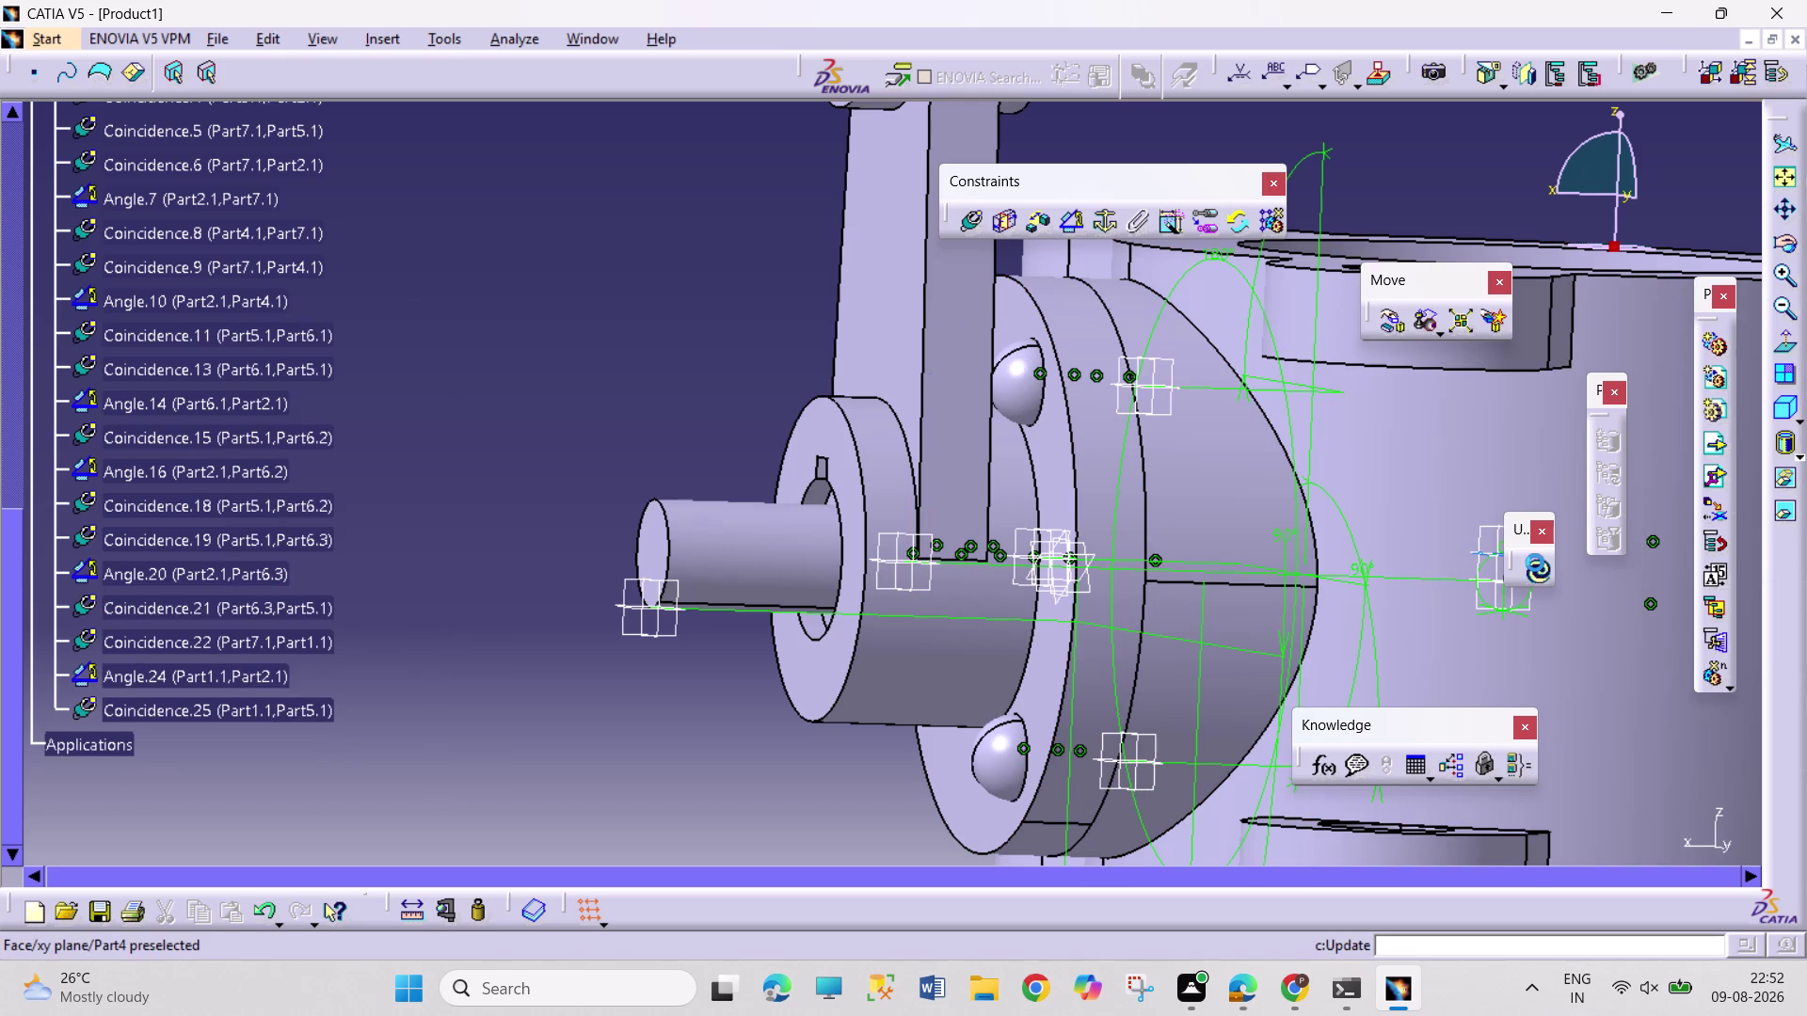
middle_drag(1372, 445, 1340, 611)
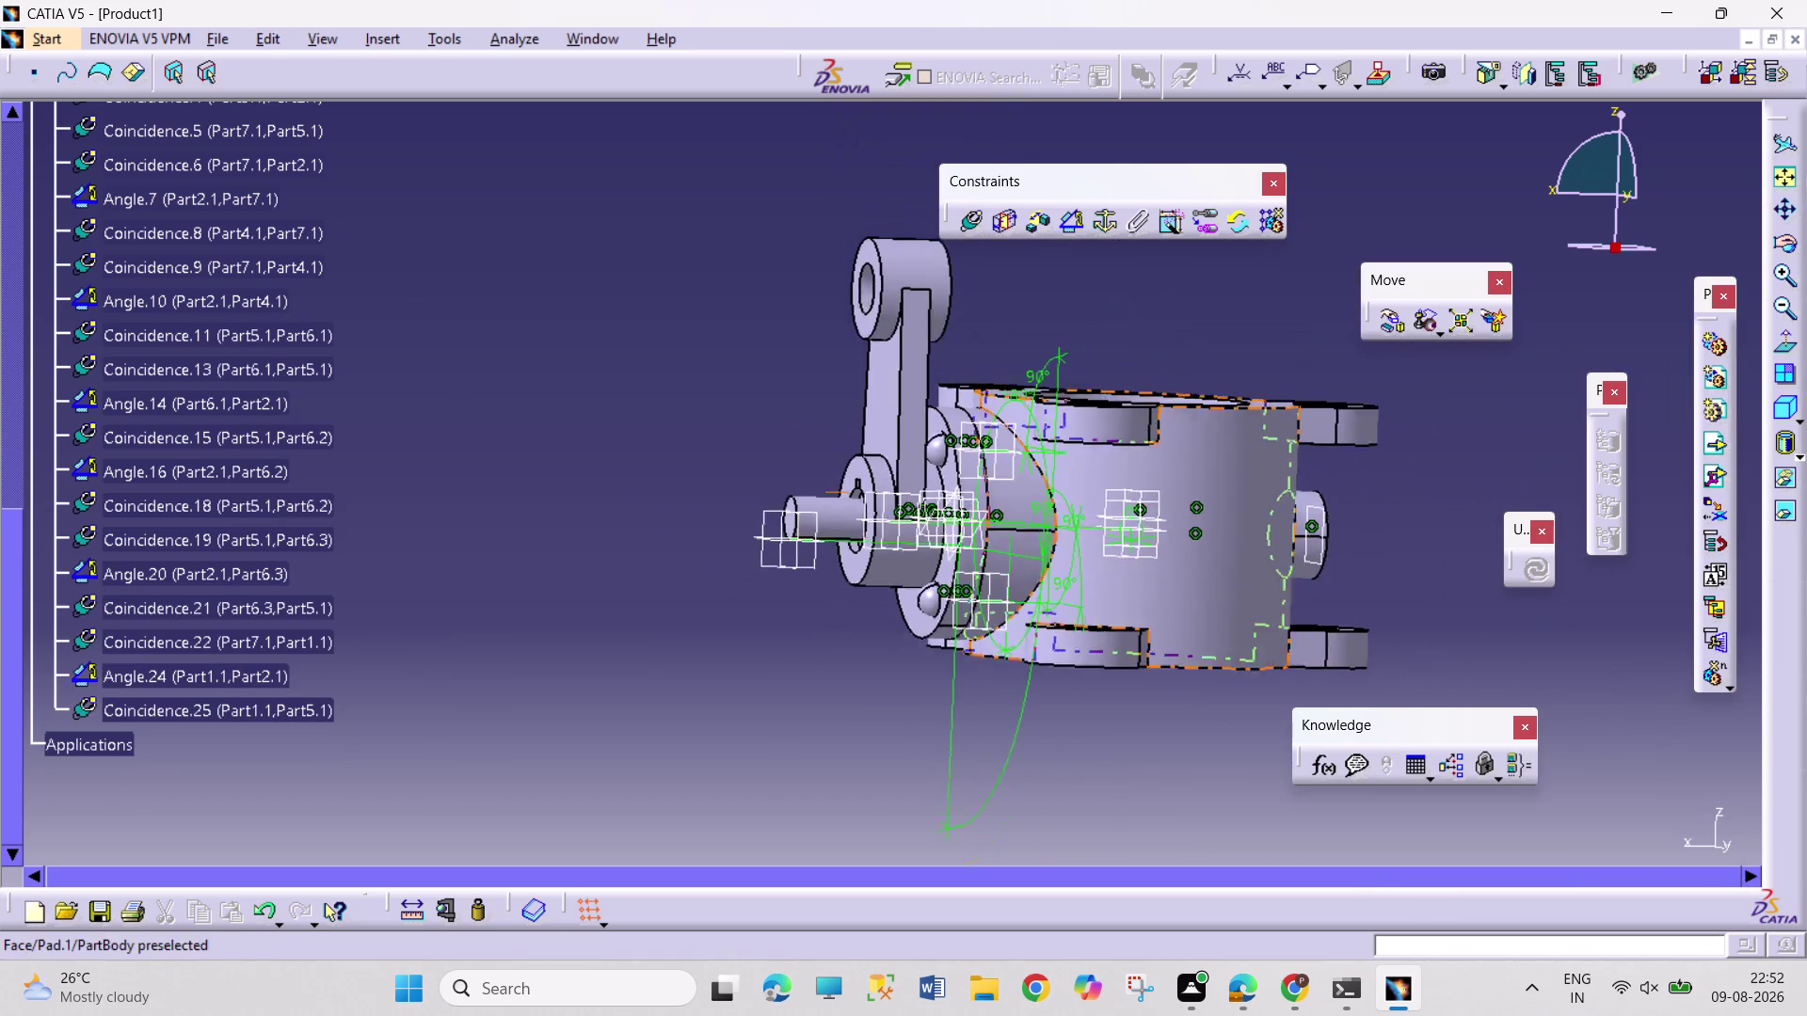
middle_drag(1340, 611, 1340, 612)
middle_drag(1261, 376, 1189, 458)
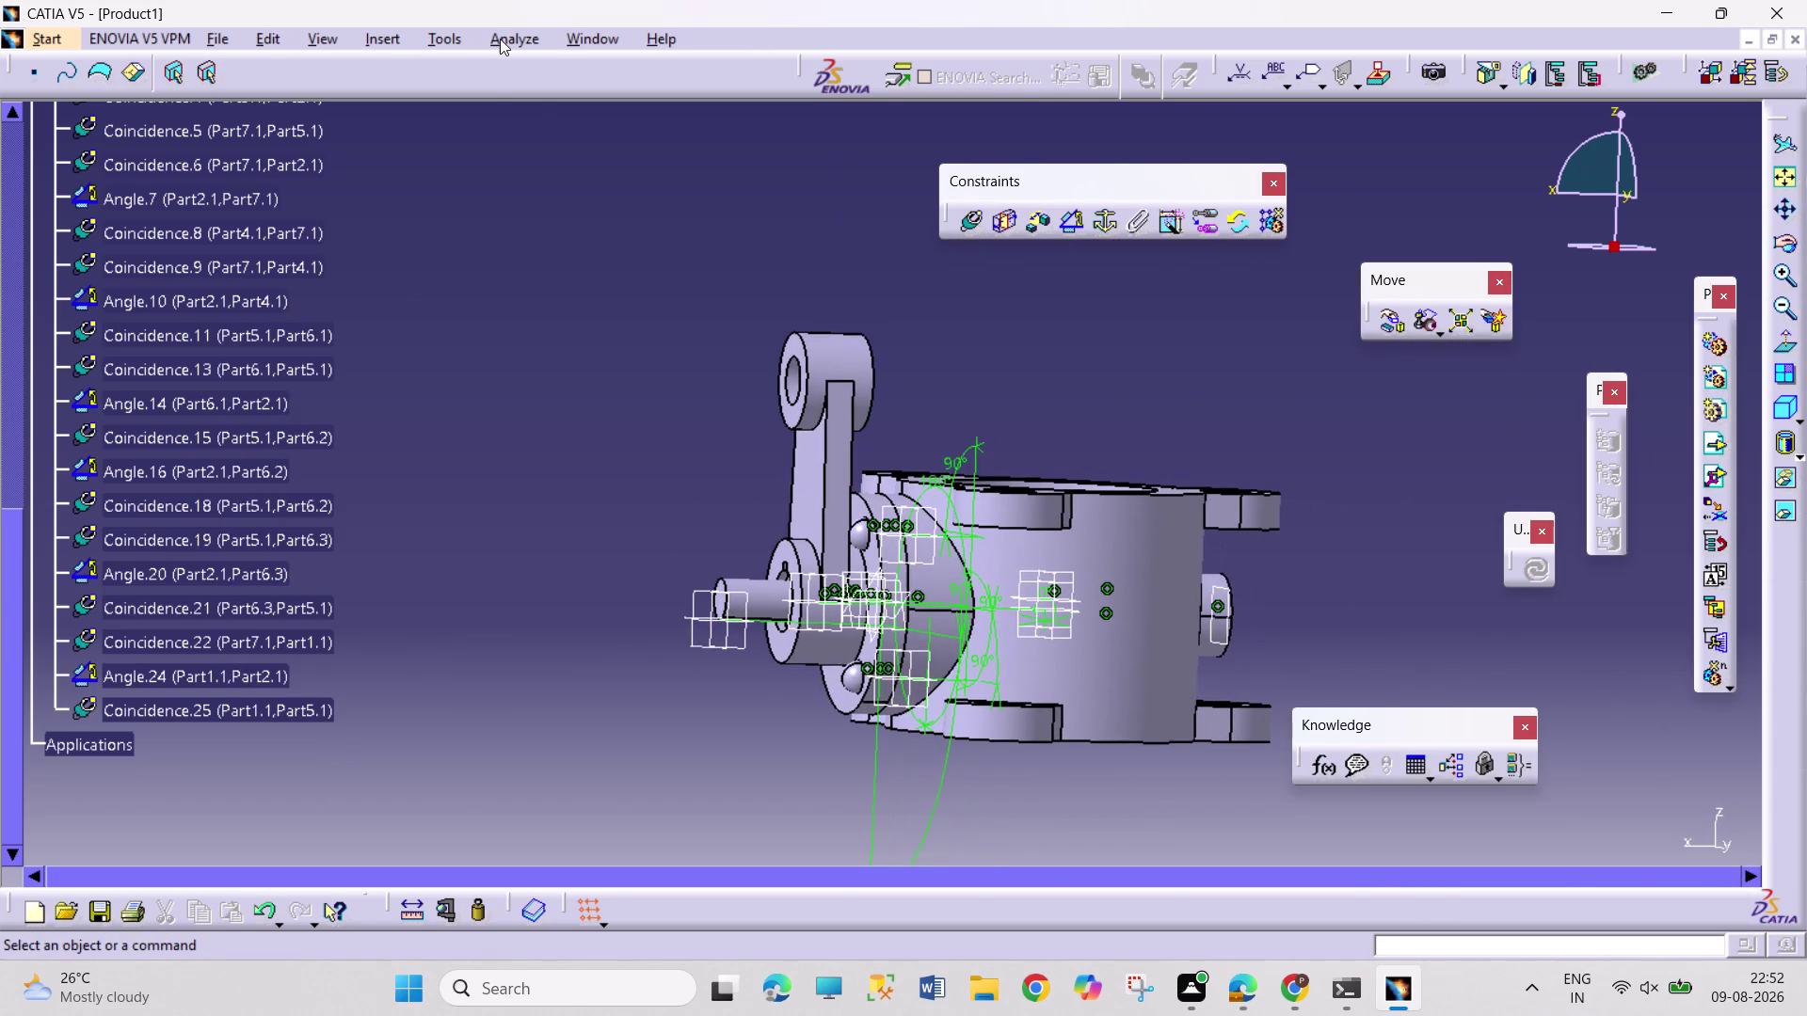
Check Product1's constraints analysis and degrees of freedom, then orbit around the valve body.
click(500, 39)
click(564, 117)
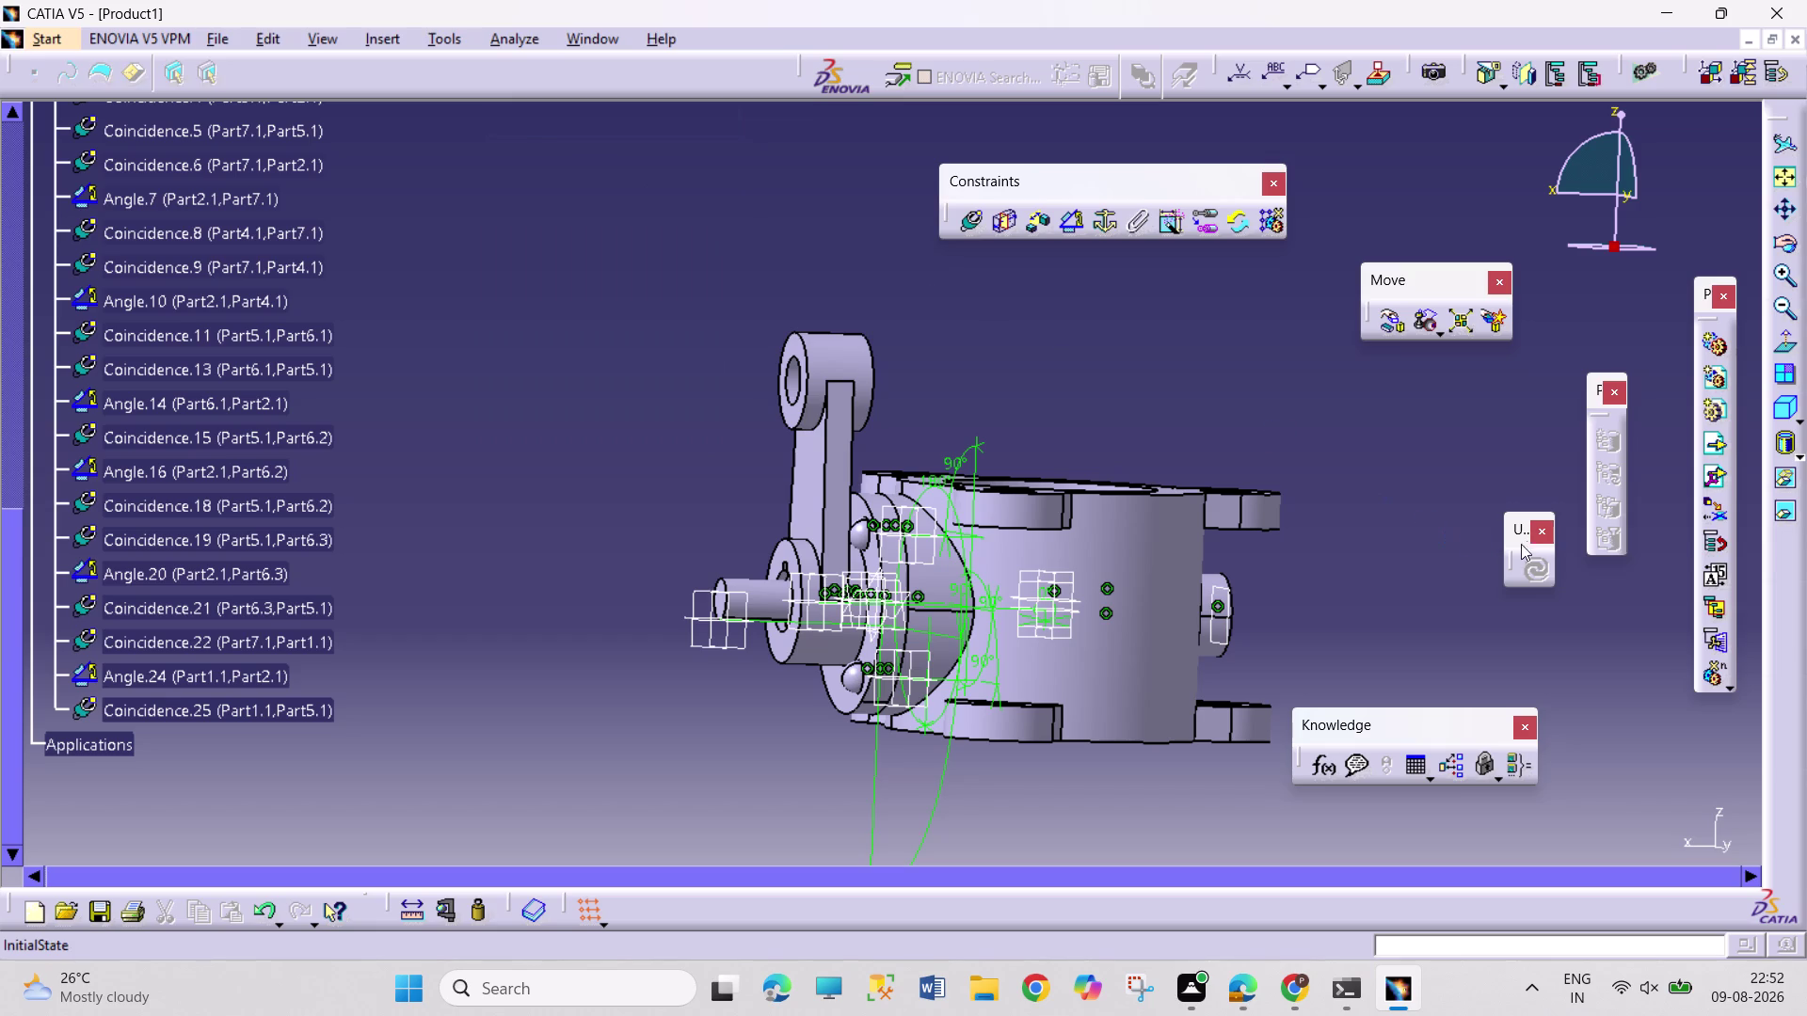
click(1590, 501)
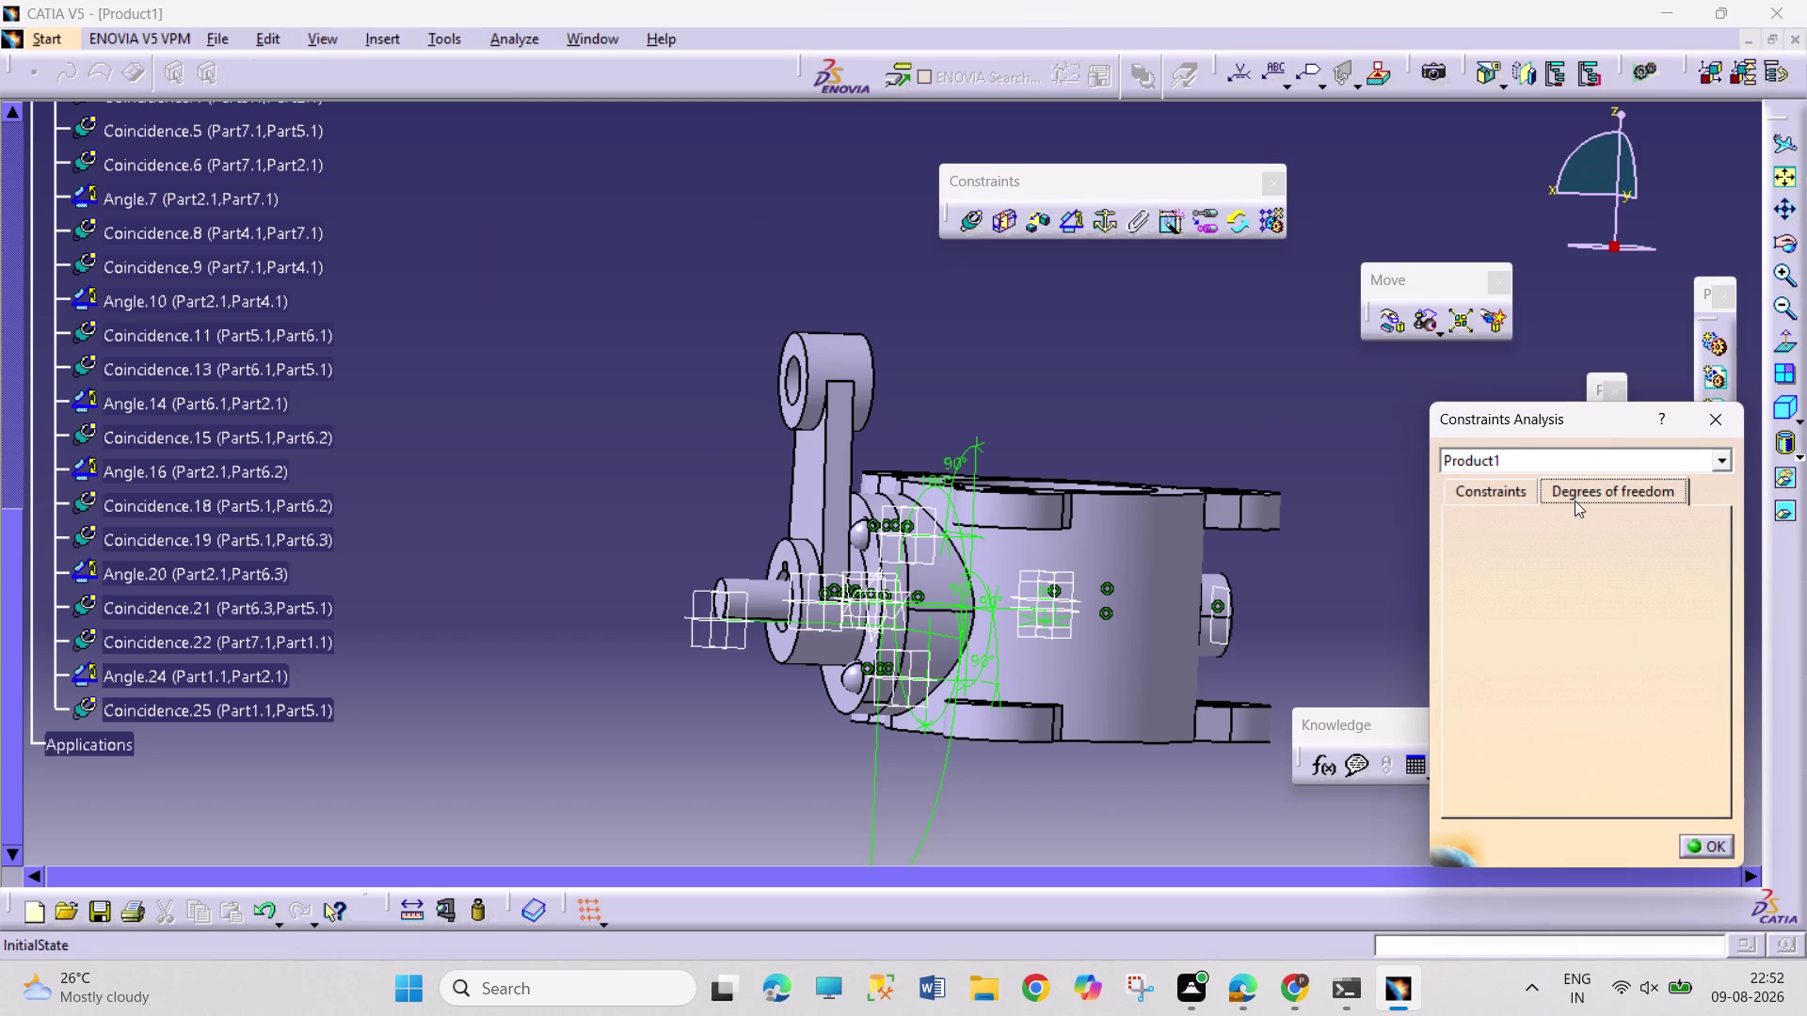
click(1487, 498)
click(1732, 405)
middle_drag(1153, 463, 1168, 364)
middle_drag(1168, 418, 1044, 244)
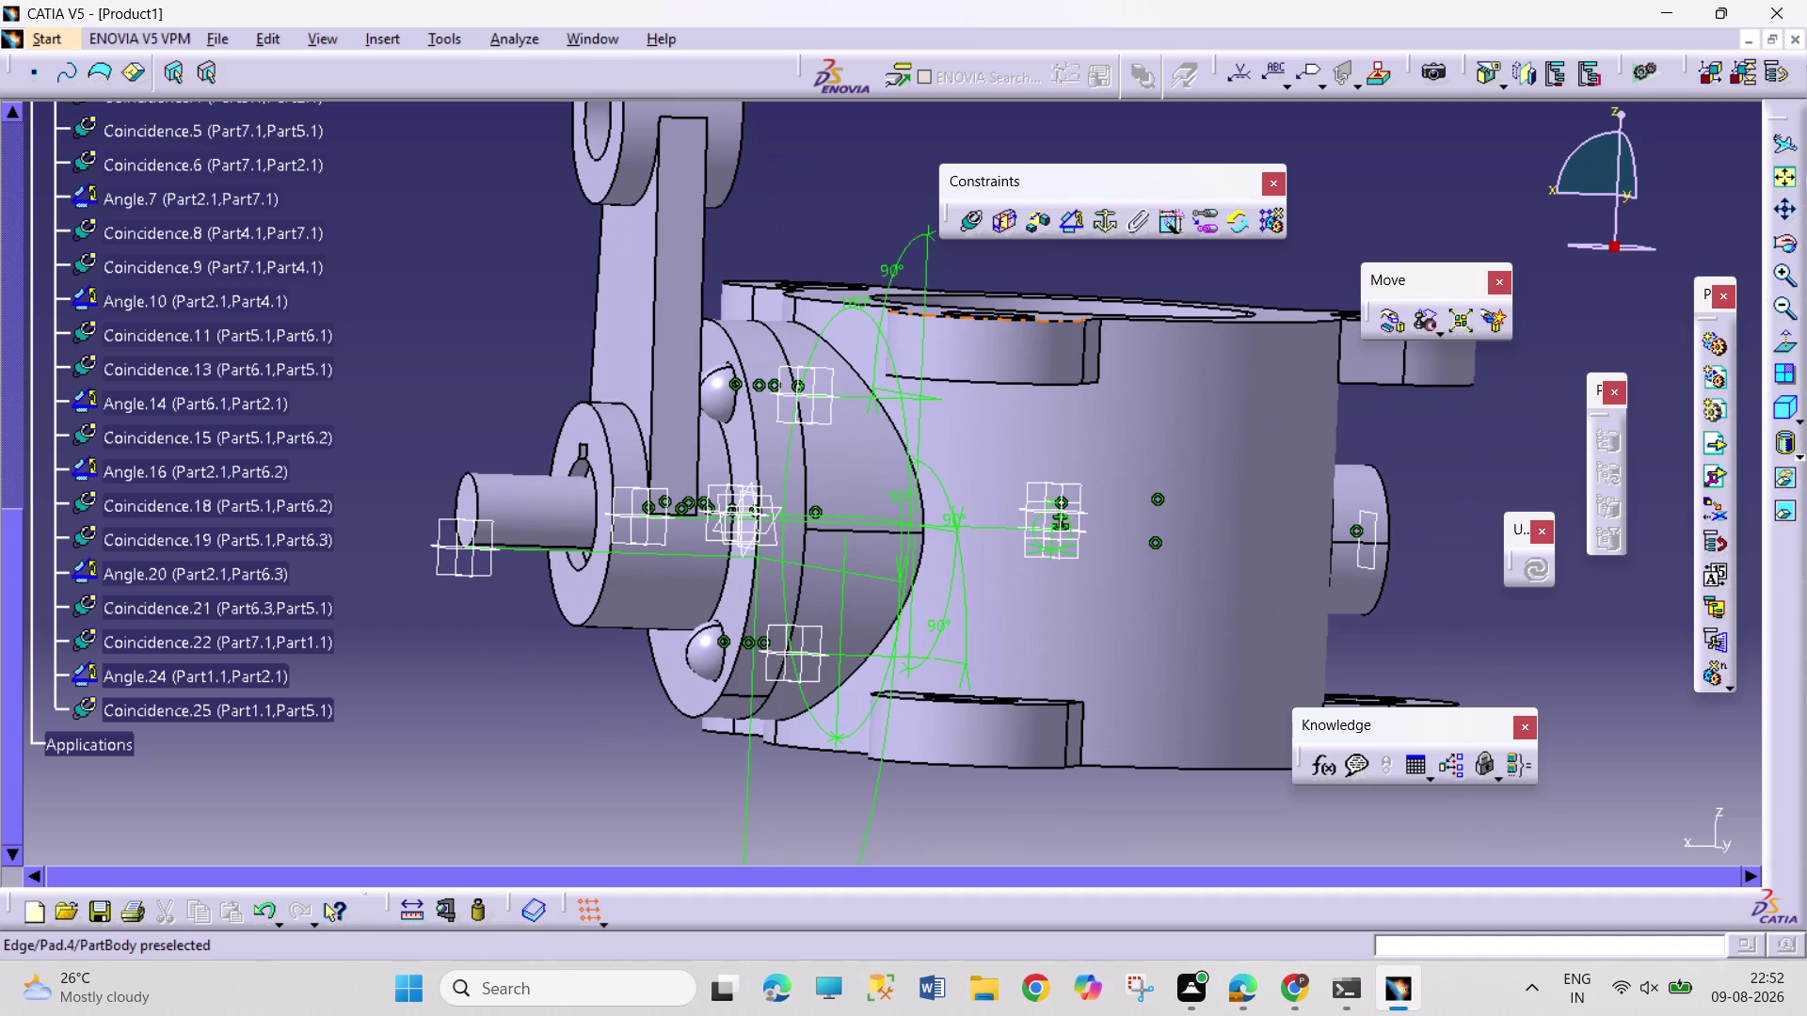
middle_drag(1091, 357, 1081, 436)
right_drag(1086, 360, 1080, 437)
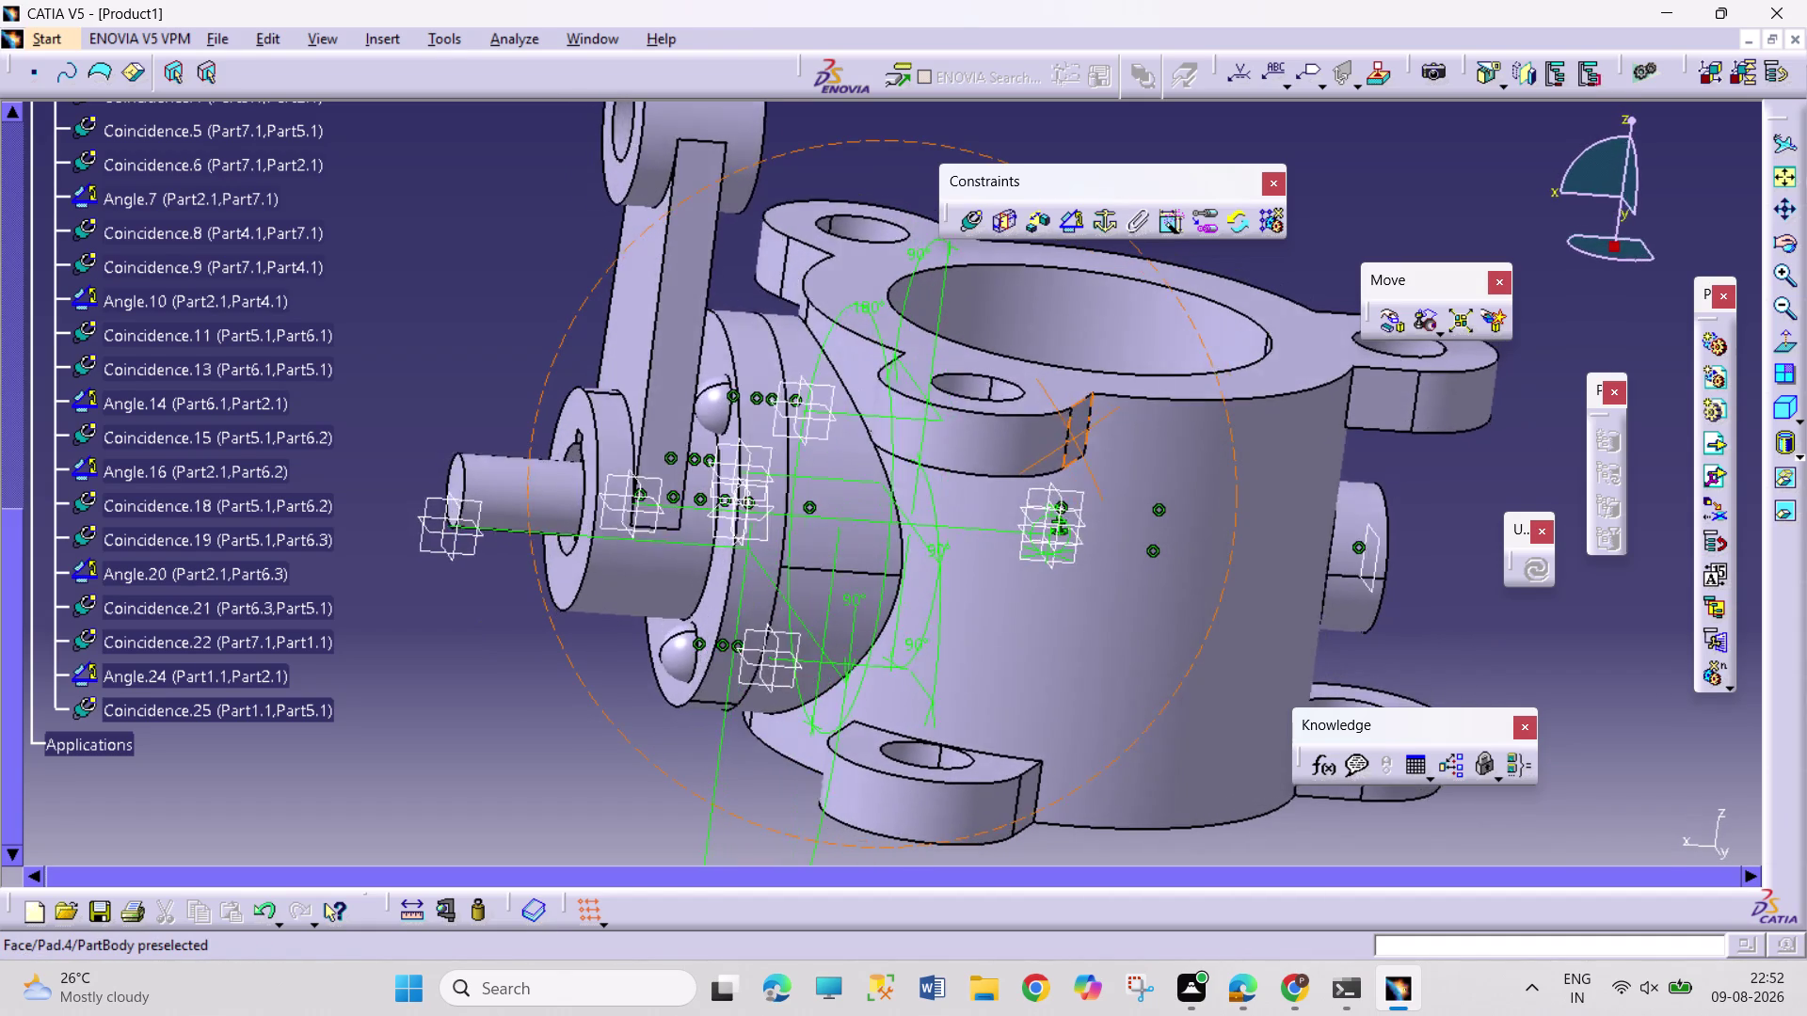
middle_drag(1080, 437, 1120, 422)
right_drag(1080, 436, 1123, 421)
Collapse the Constraints and Part1 branches in the tree and open Product1's context menu.
scroll(up, 3)
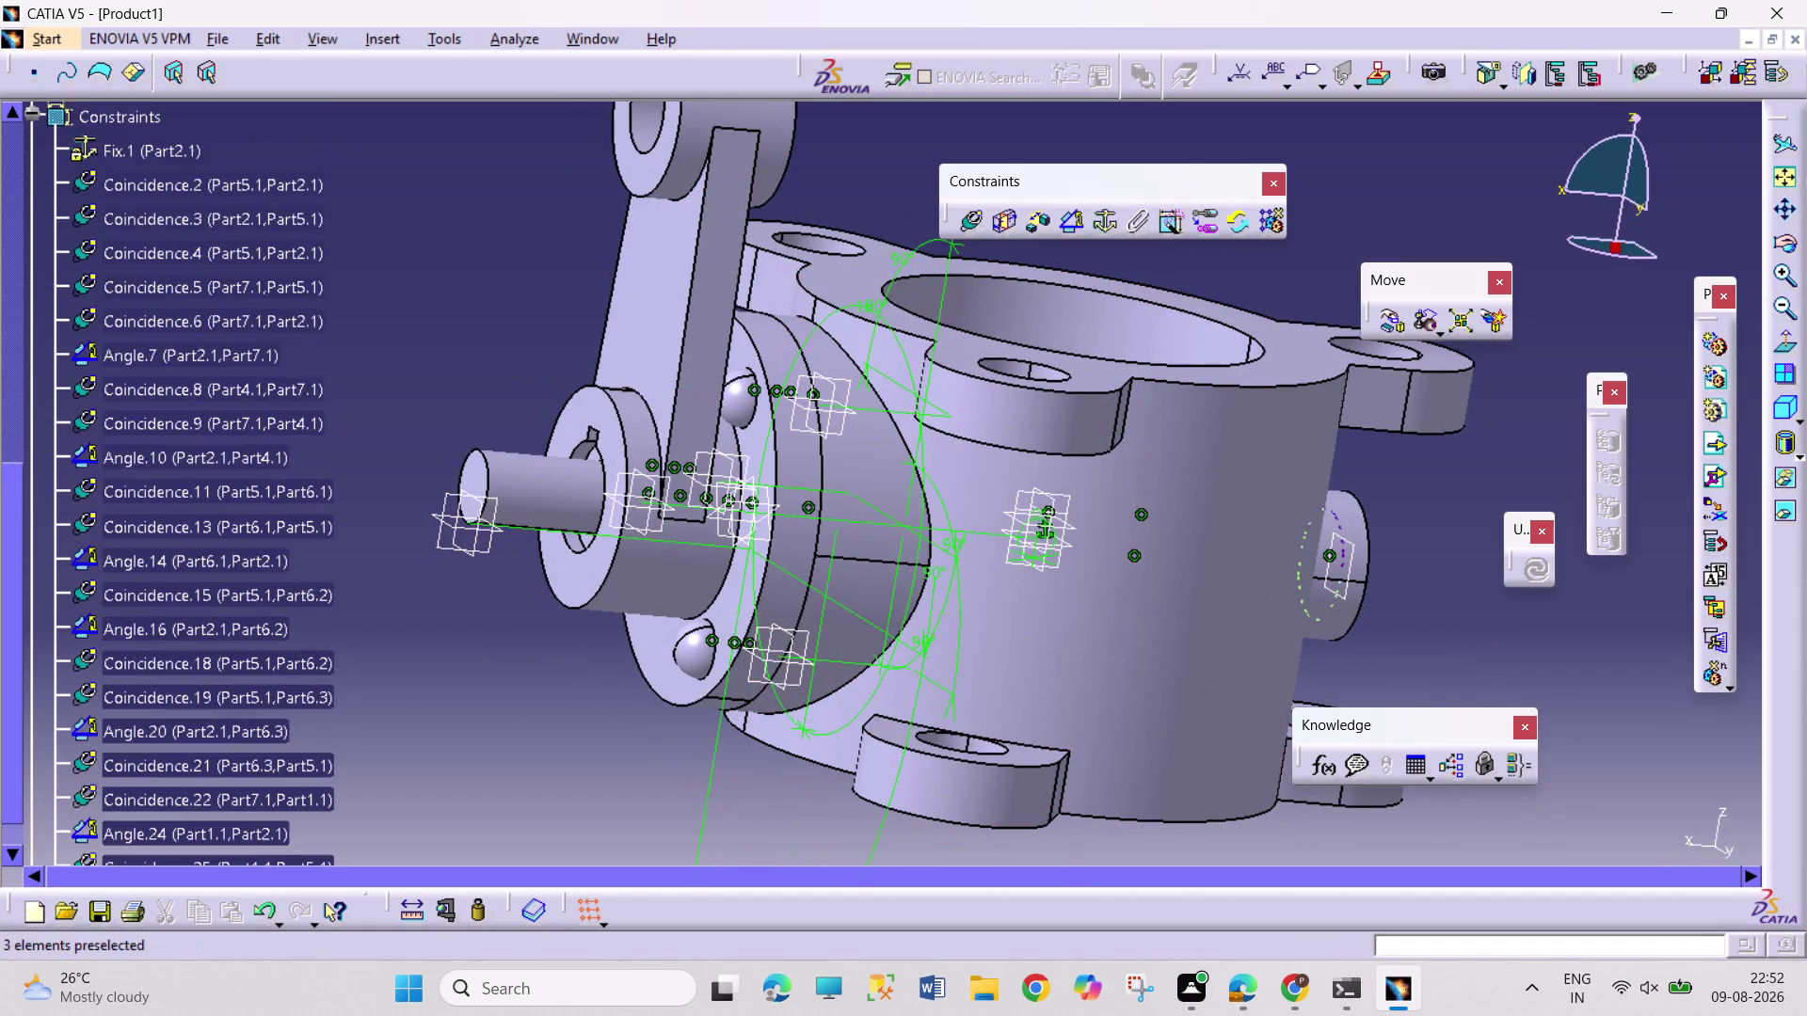
scroll(up, 3)
click(31, 274)
scroll(up, 3)
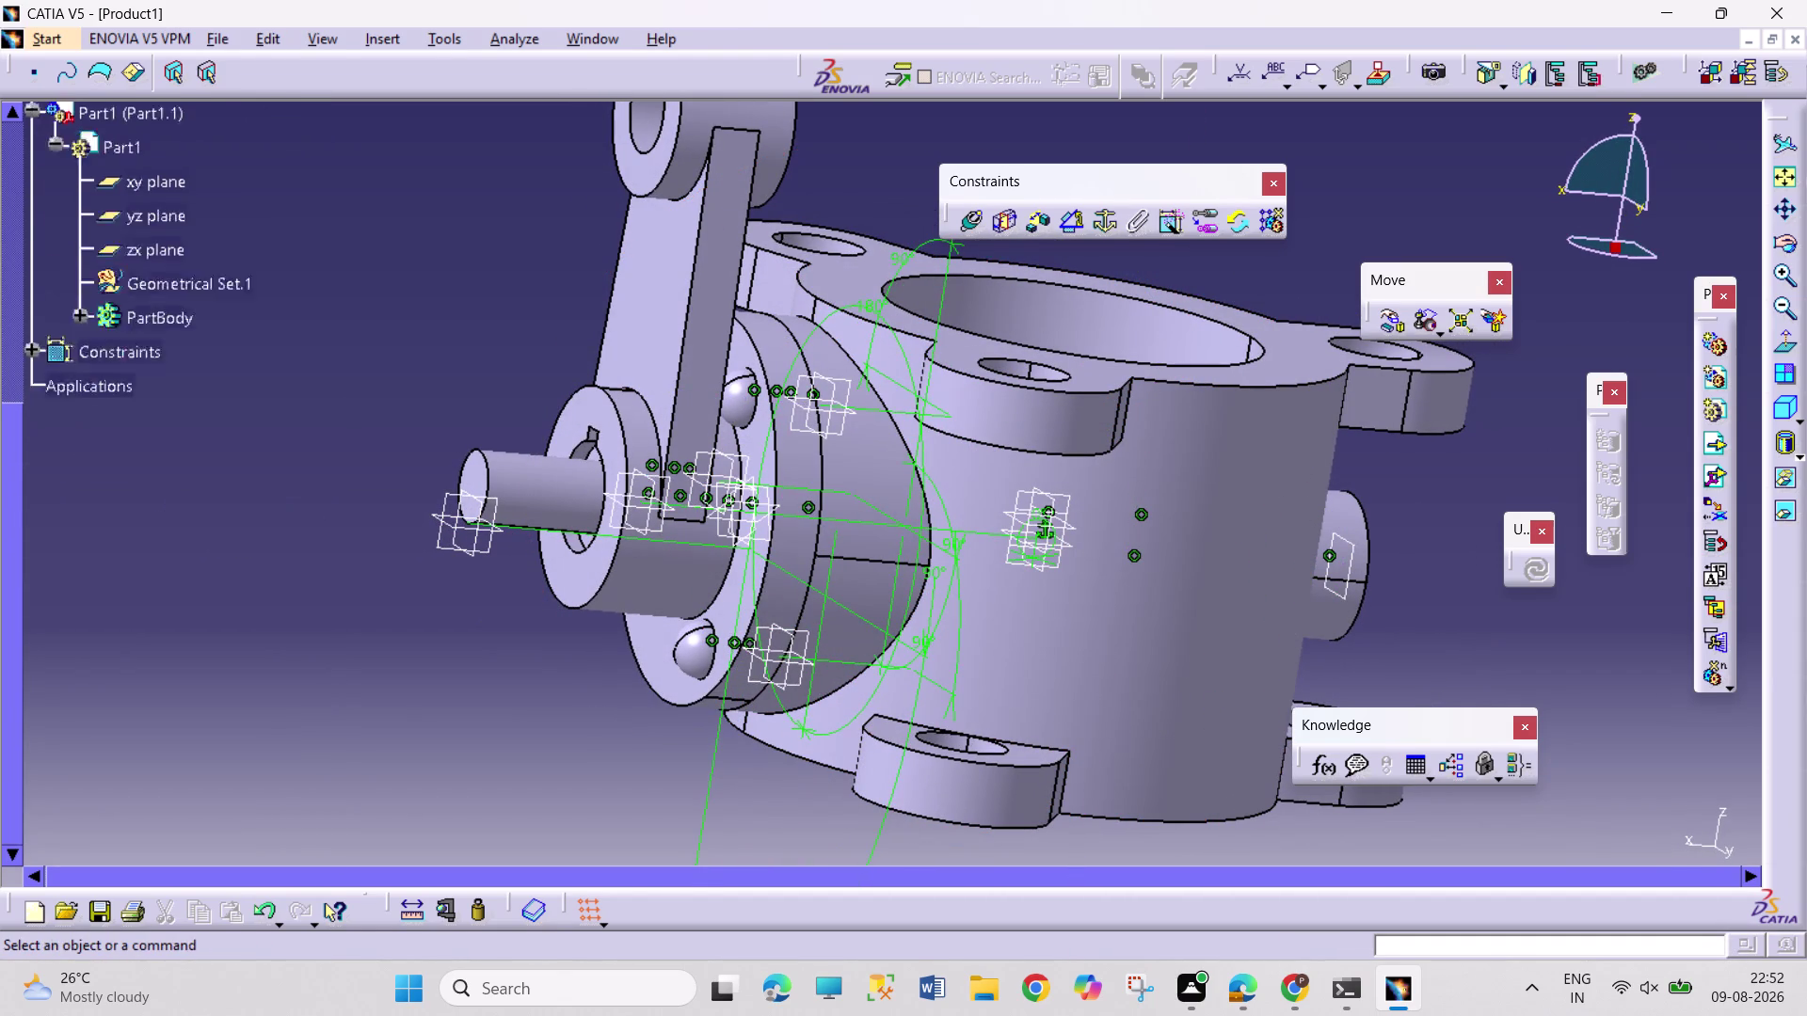
scroll(up, 3)
scroll(up, 3)
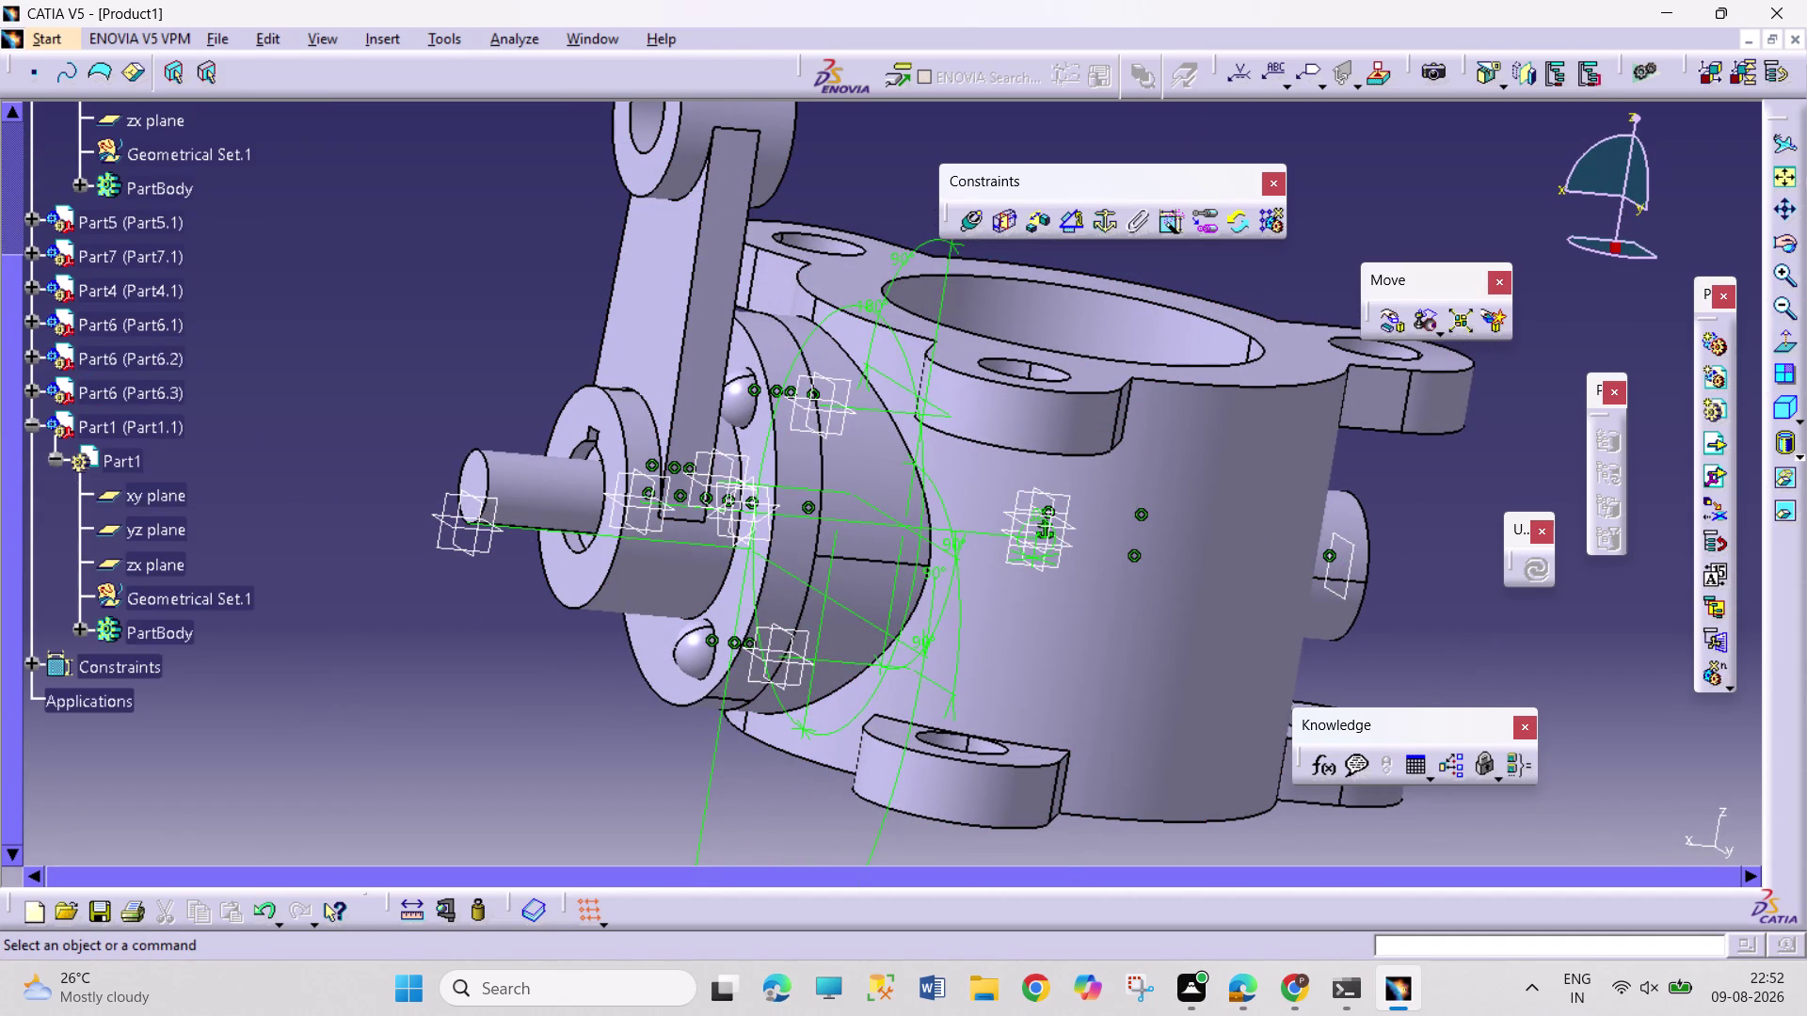
click(31, 426)
scroll(up, 3)
click(12, 218)
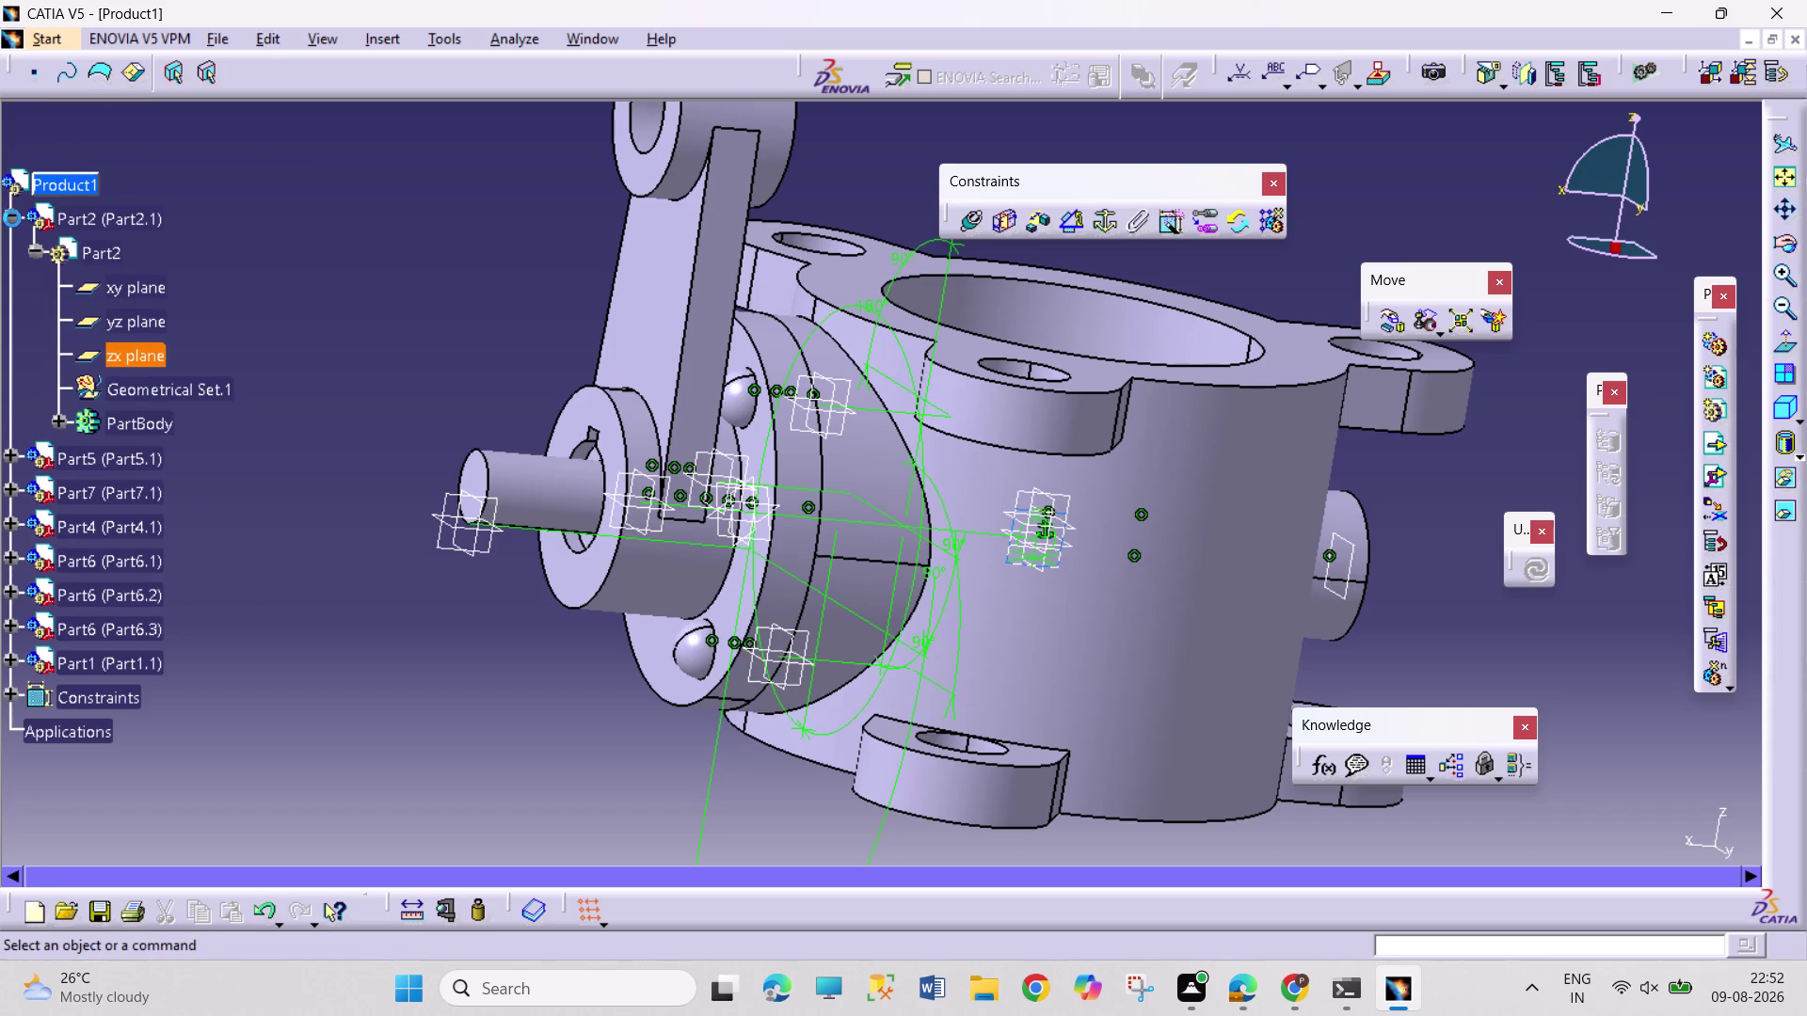
right_click(44, 183)
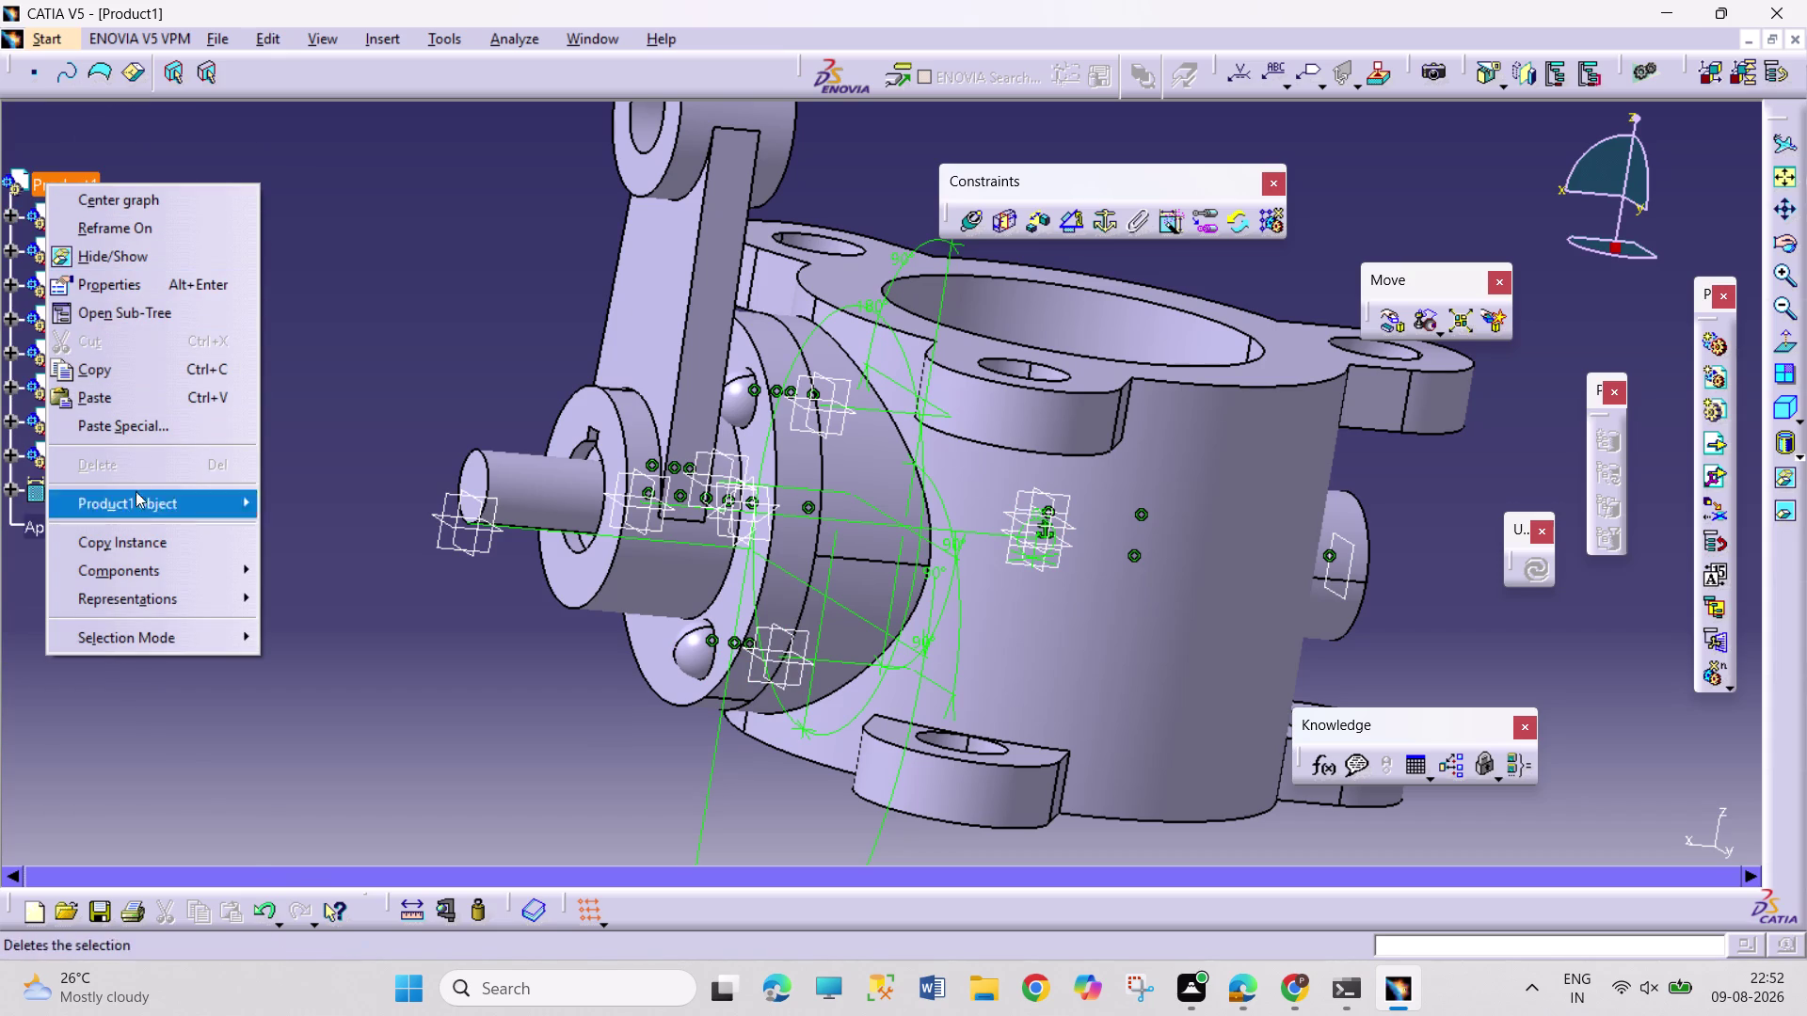
Insert the BUTTERFLY NUT 3 file into Product1 as existing component Part3.
click(158, 571)
click(473, 683)
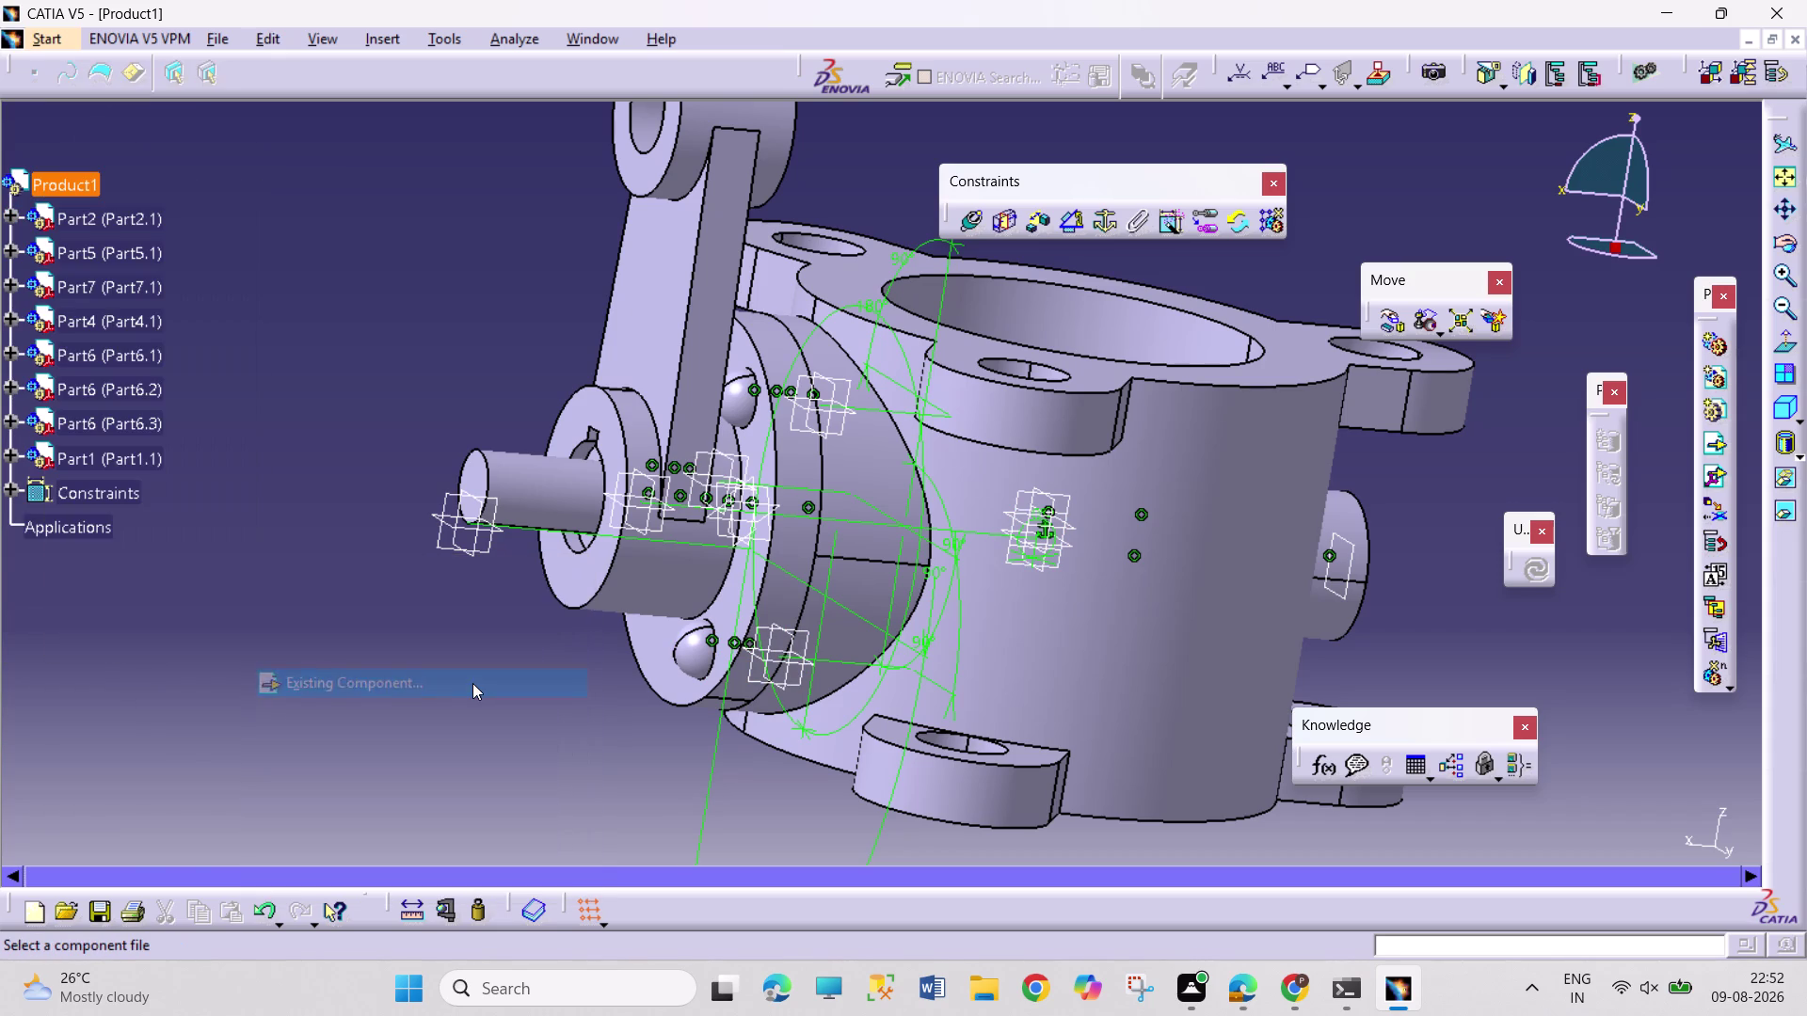
scroll(down, 3)
scroll(down, 3)
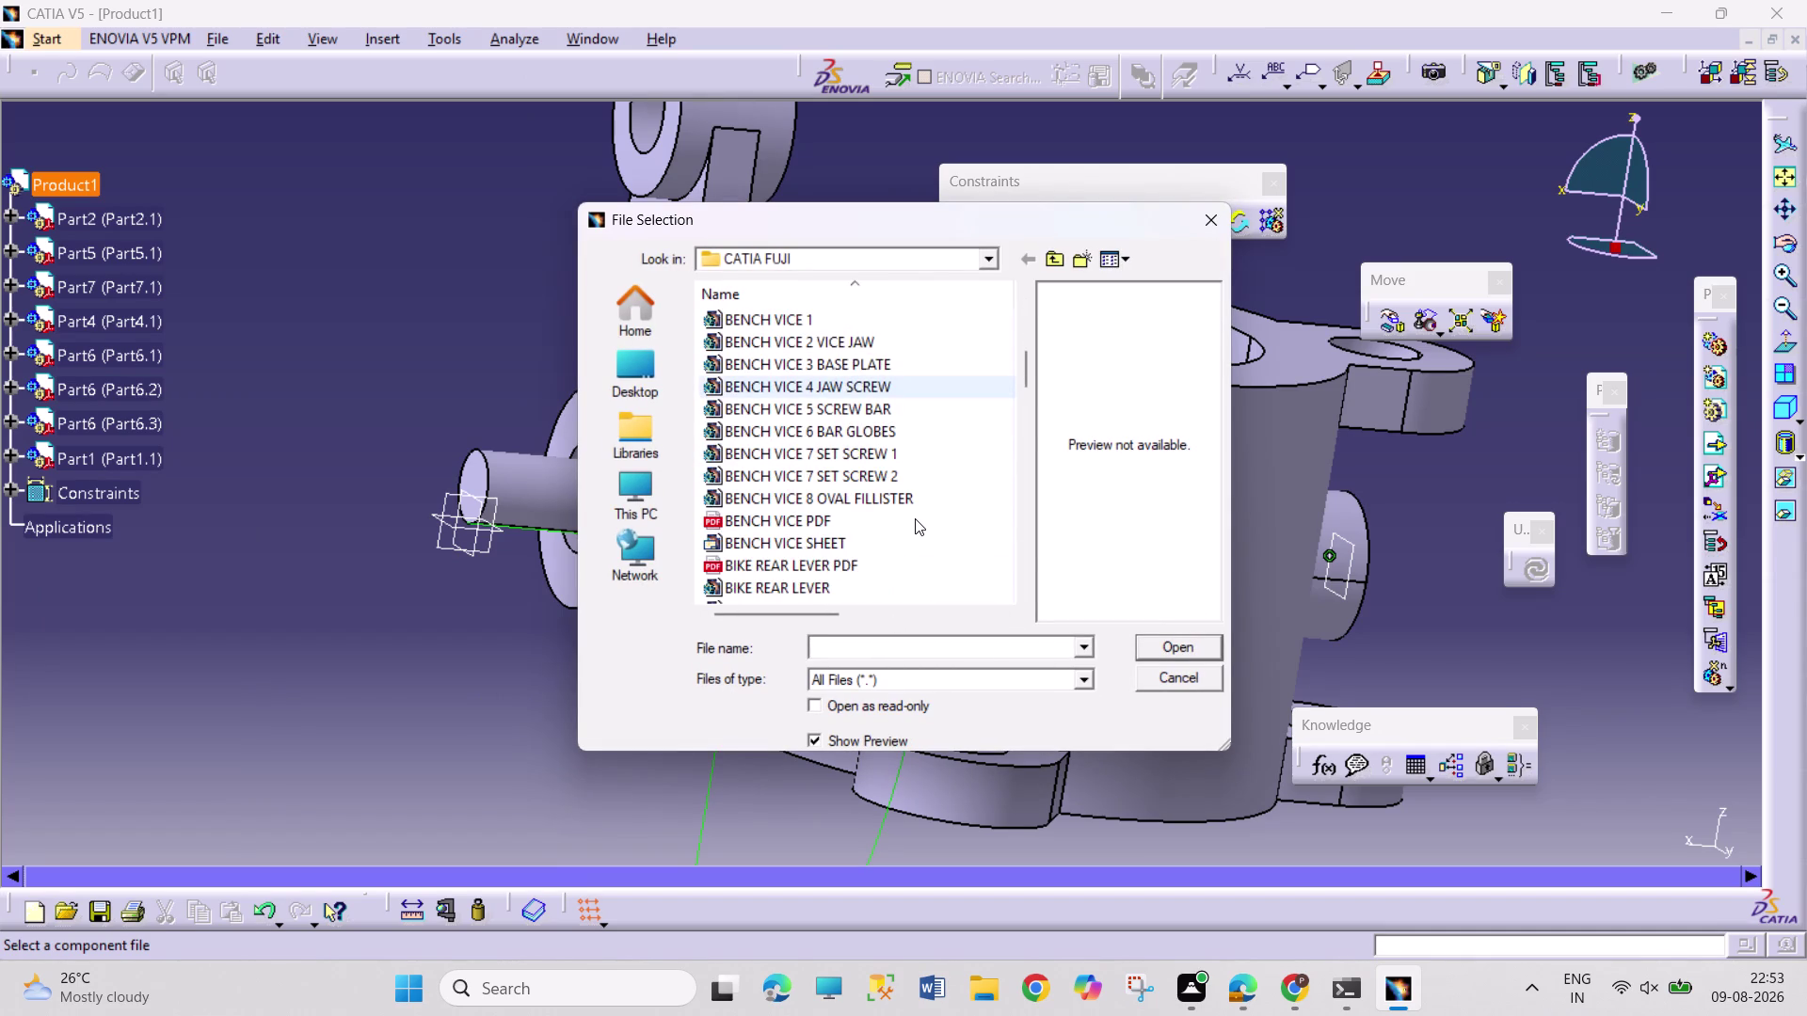
scroll(down, 3)
scroll(down, 3)
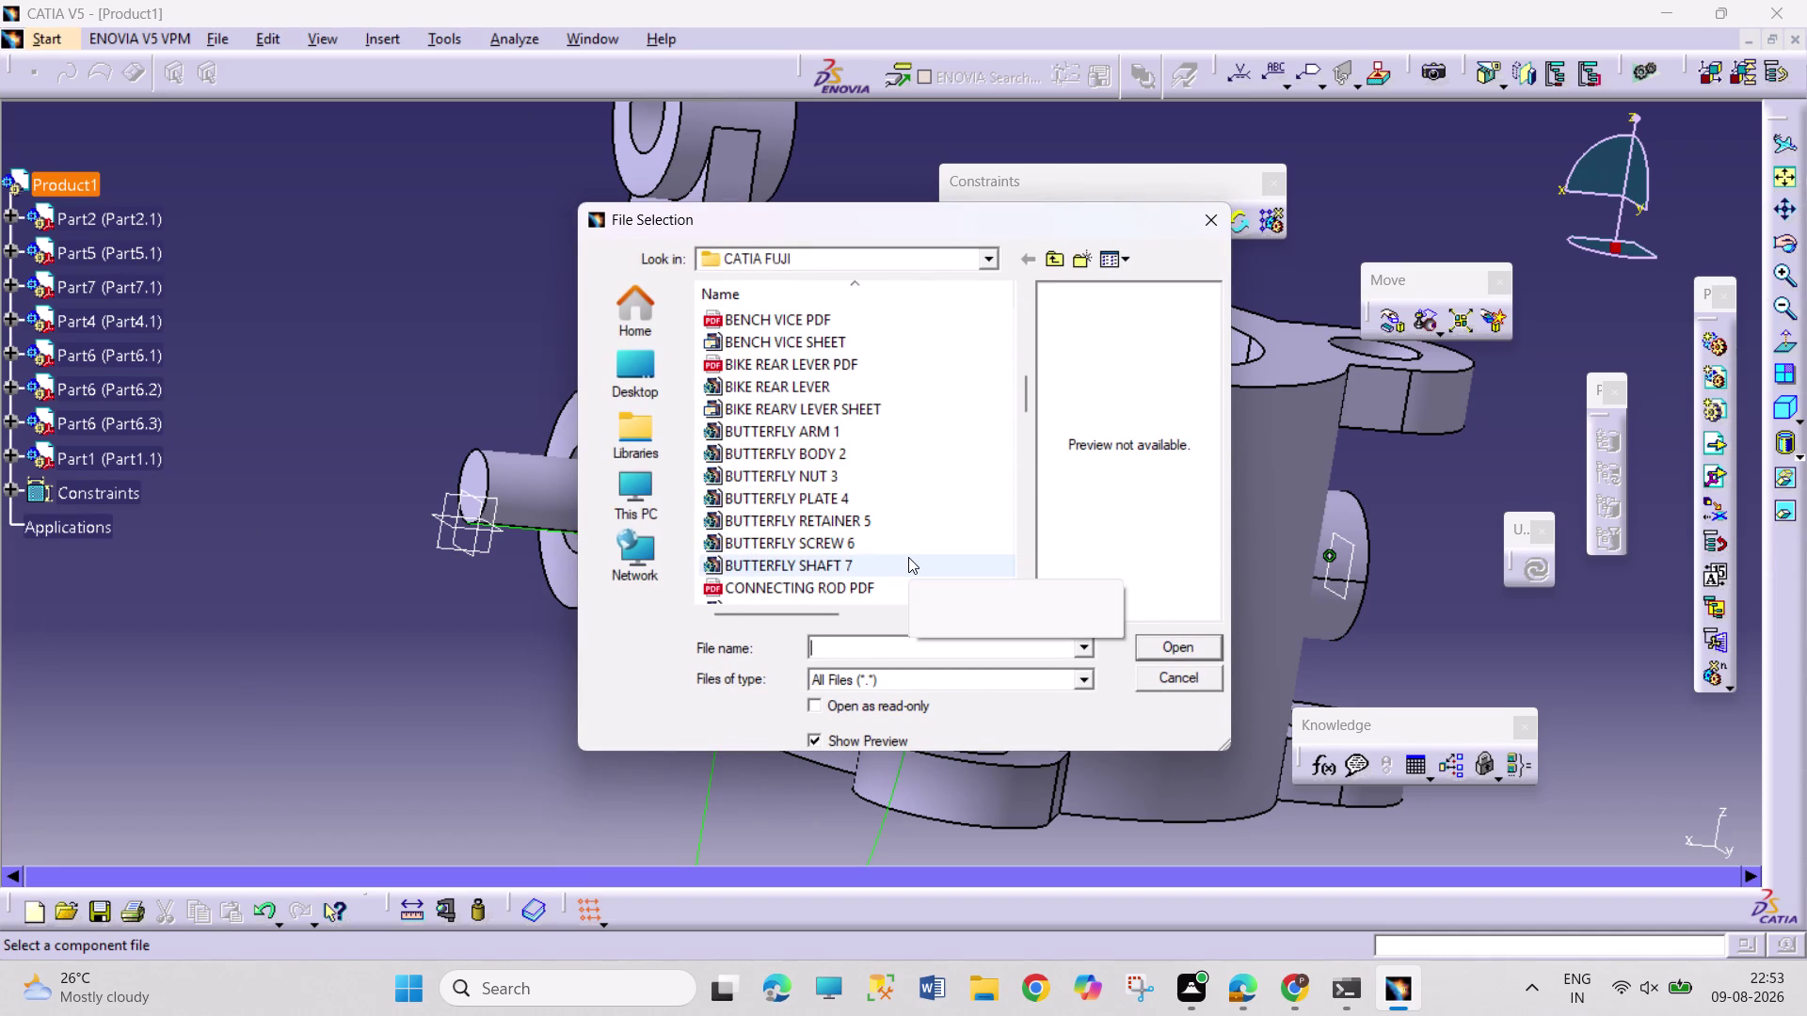
click(883, 482)
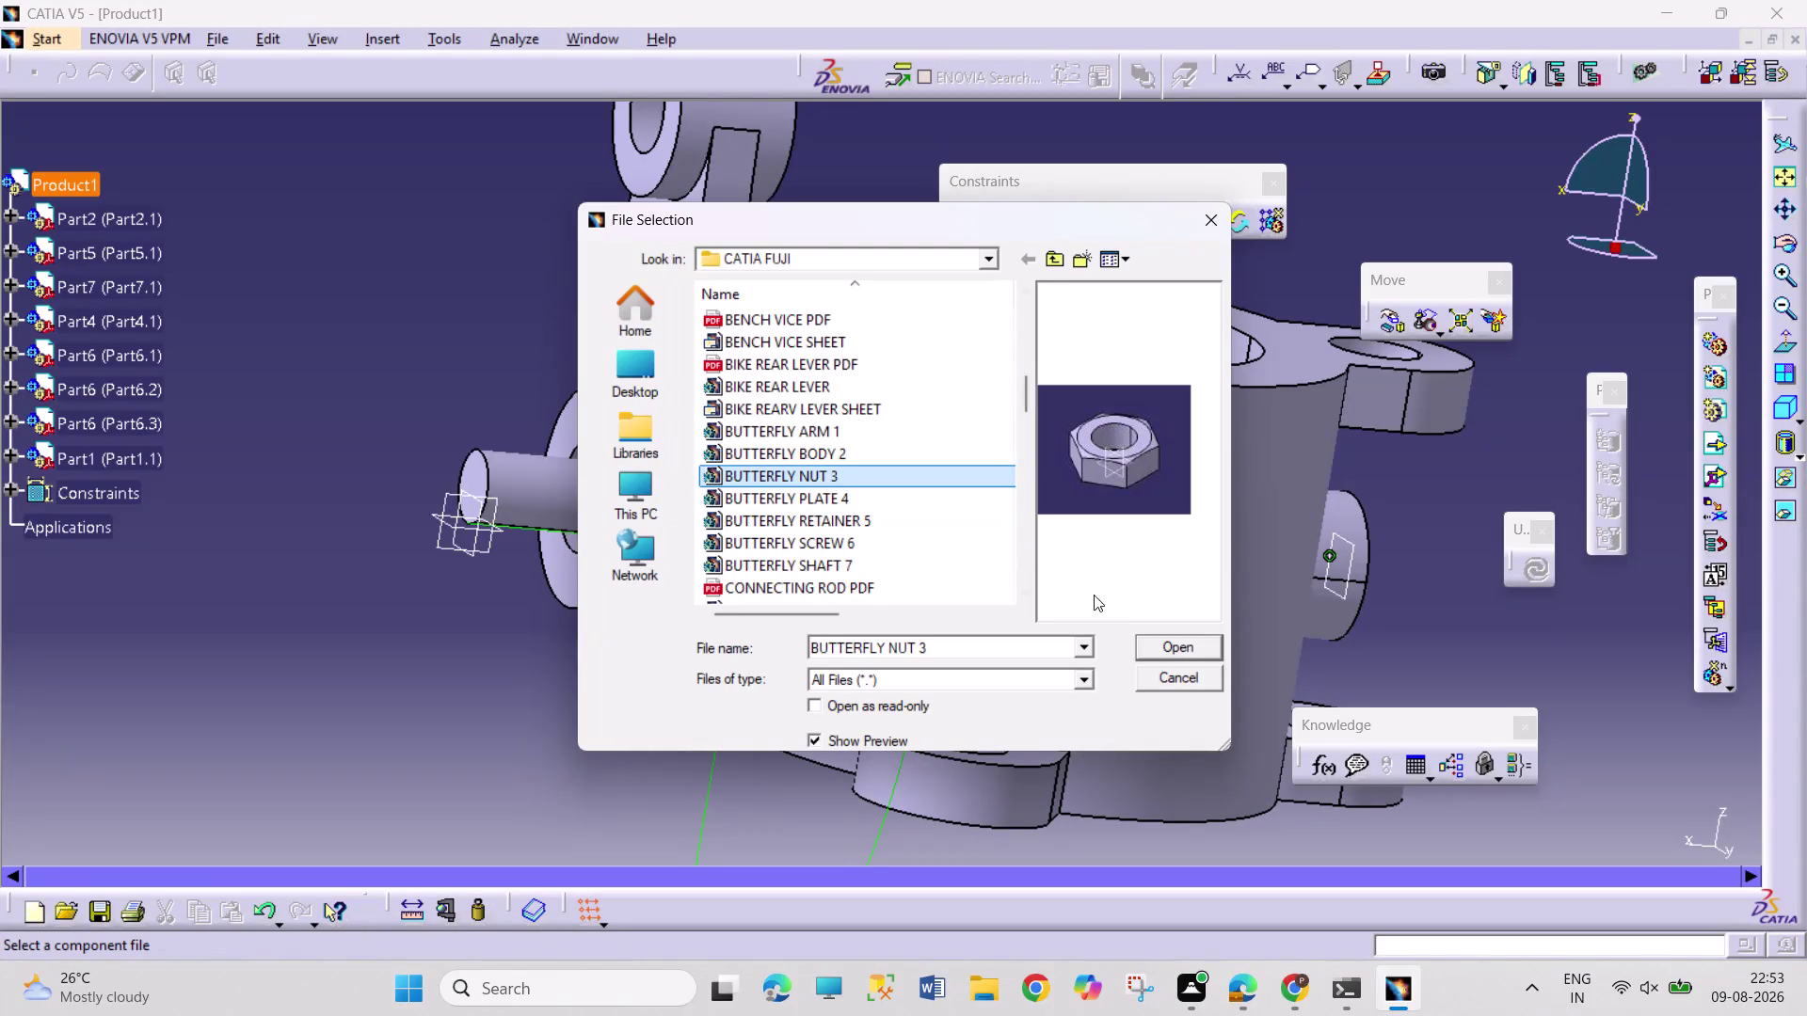
click(1159, 639)
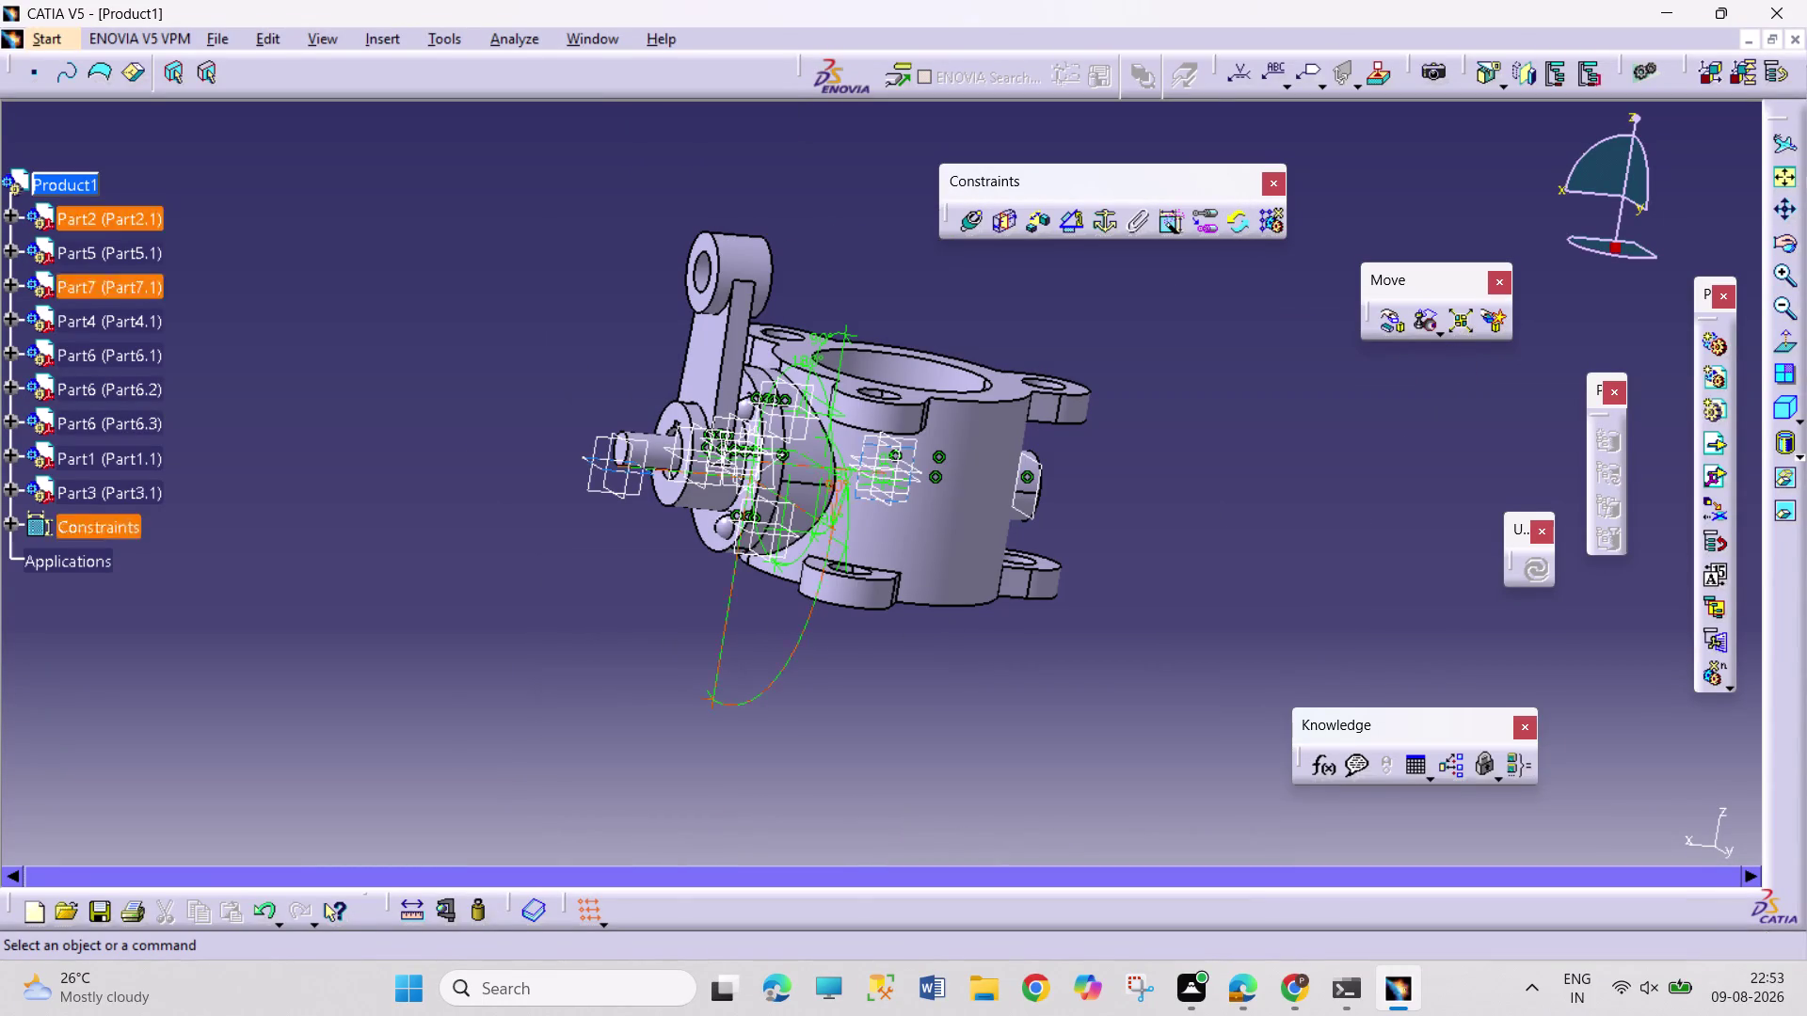
click(132, 491)
Drag the butterfly nut Part3 along the shaft axis clear of the valve body and accept.
click(980, 225)
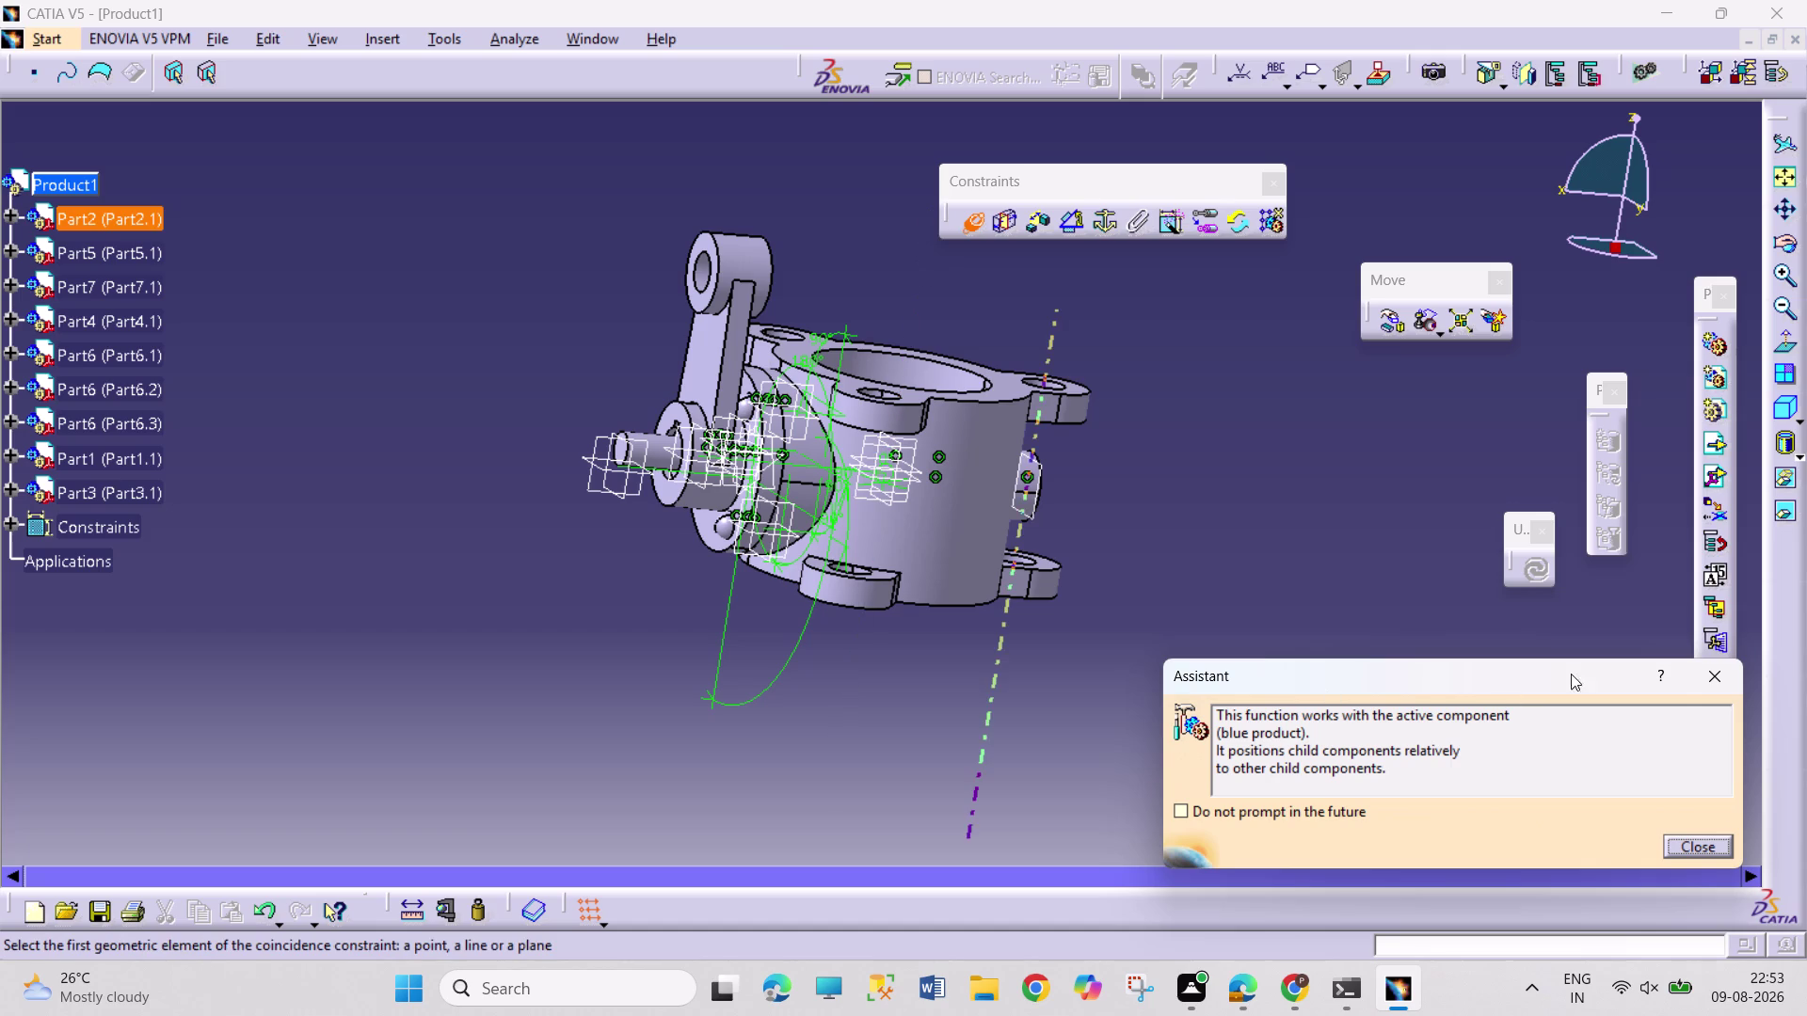
drag(1717, 663, 1708, 650)
click(1391, 323)
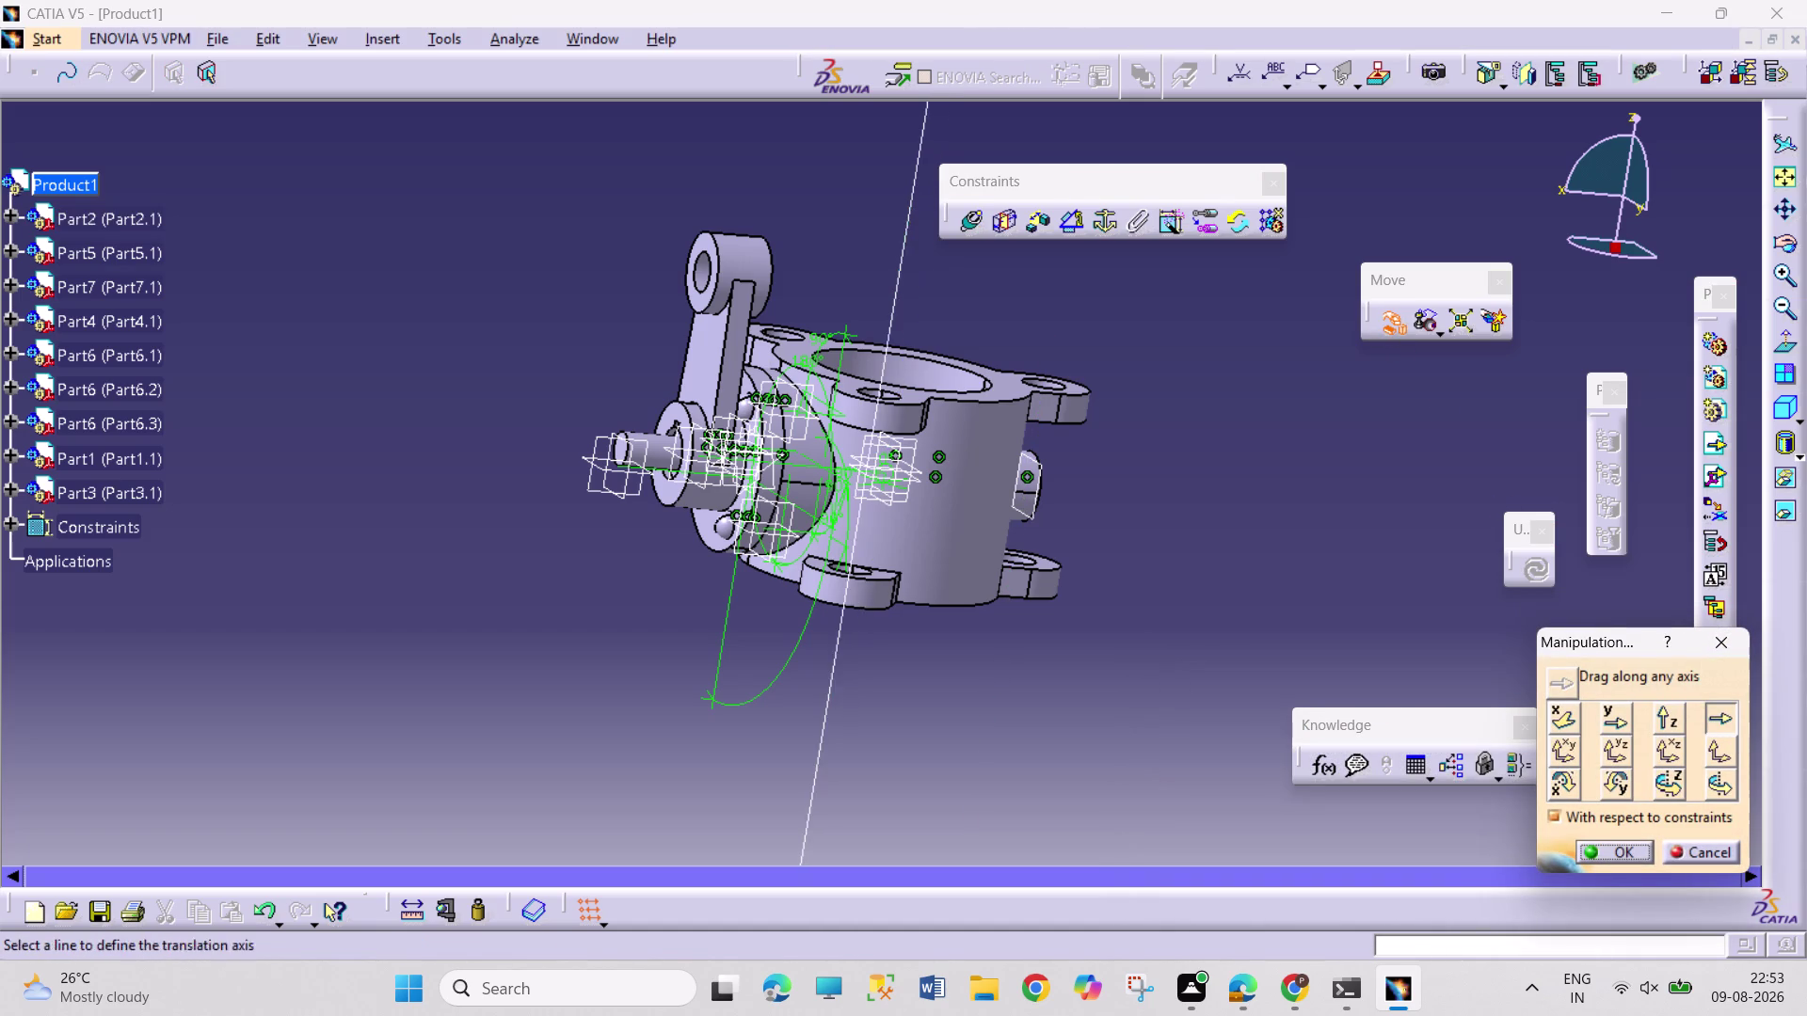
click(687, 482)
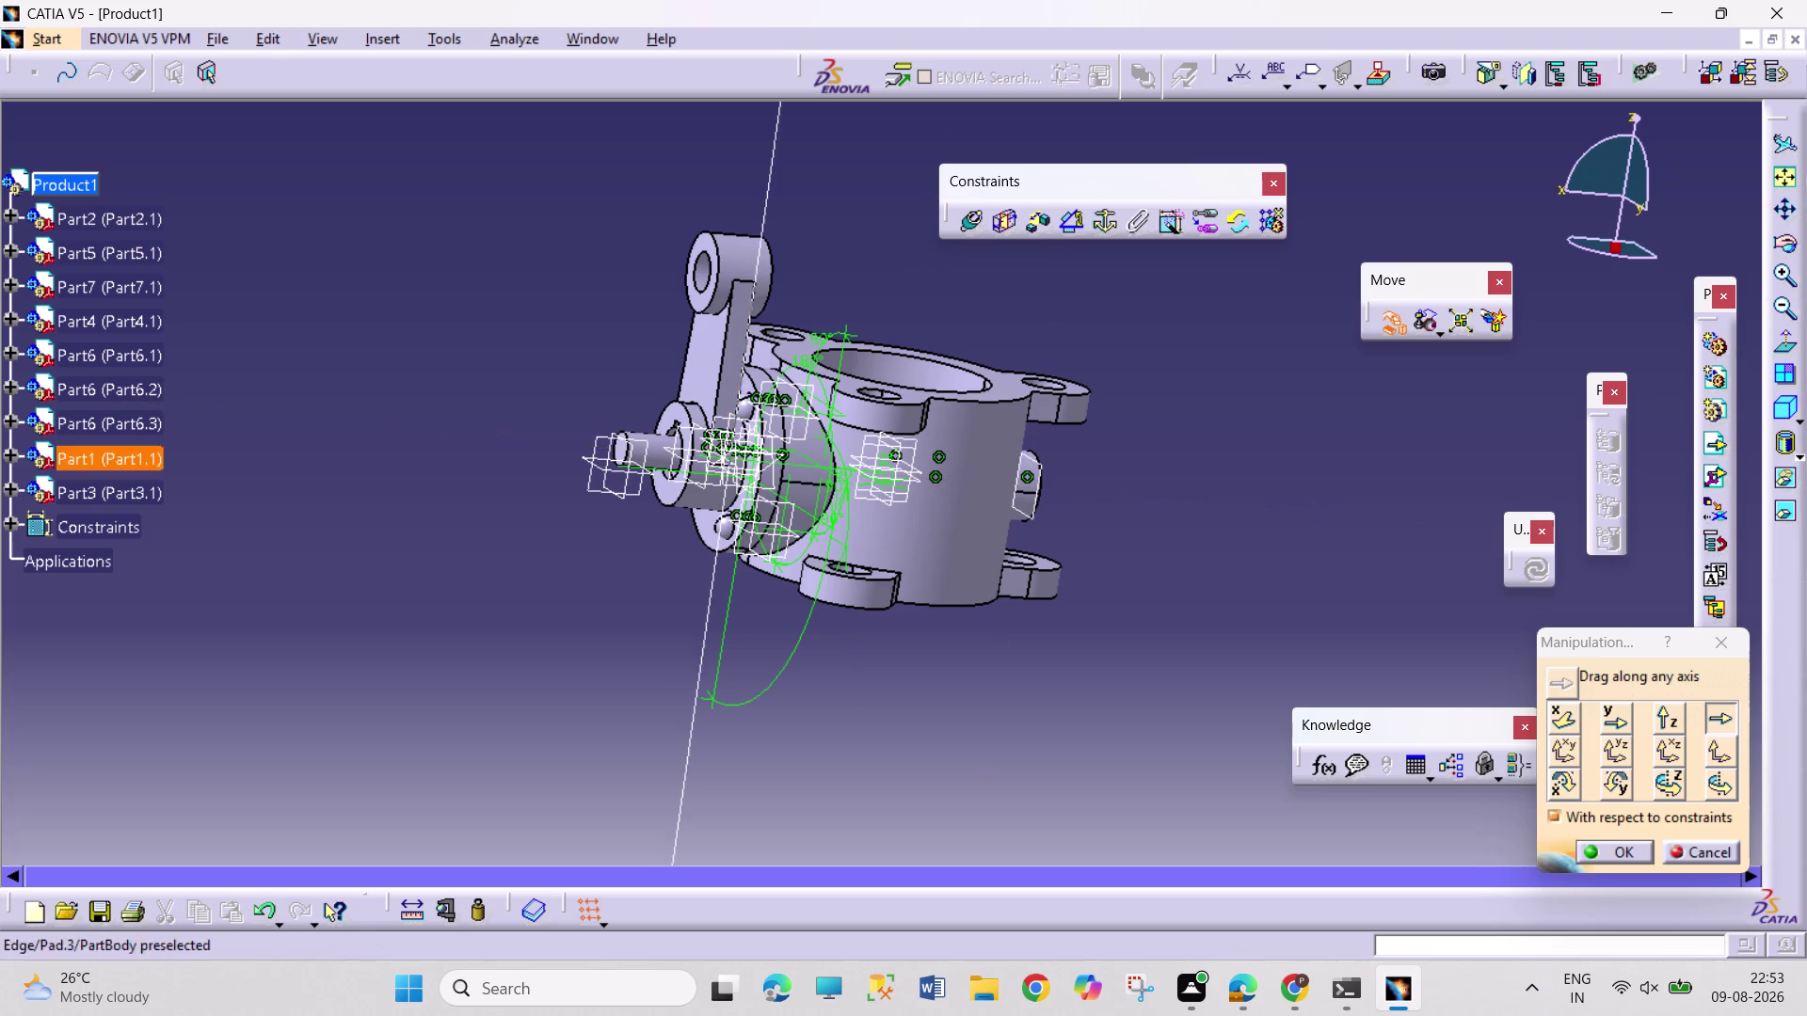
click(654, 452)
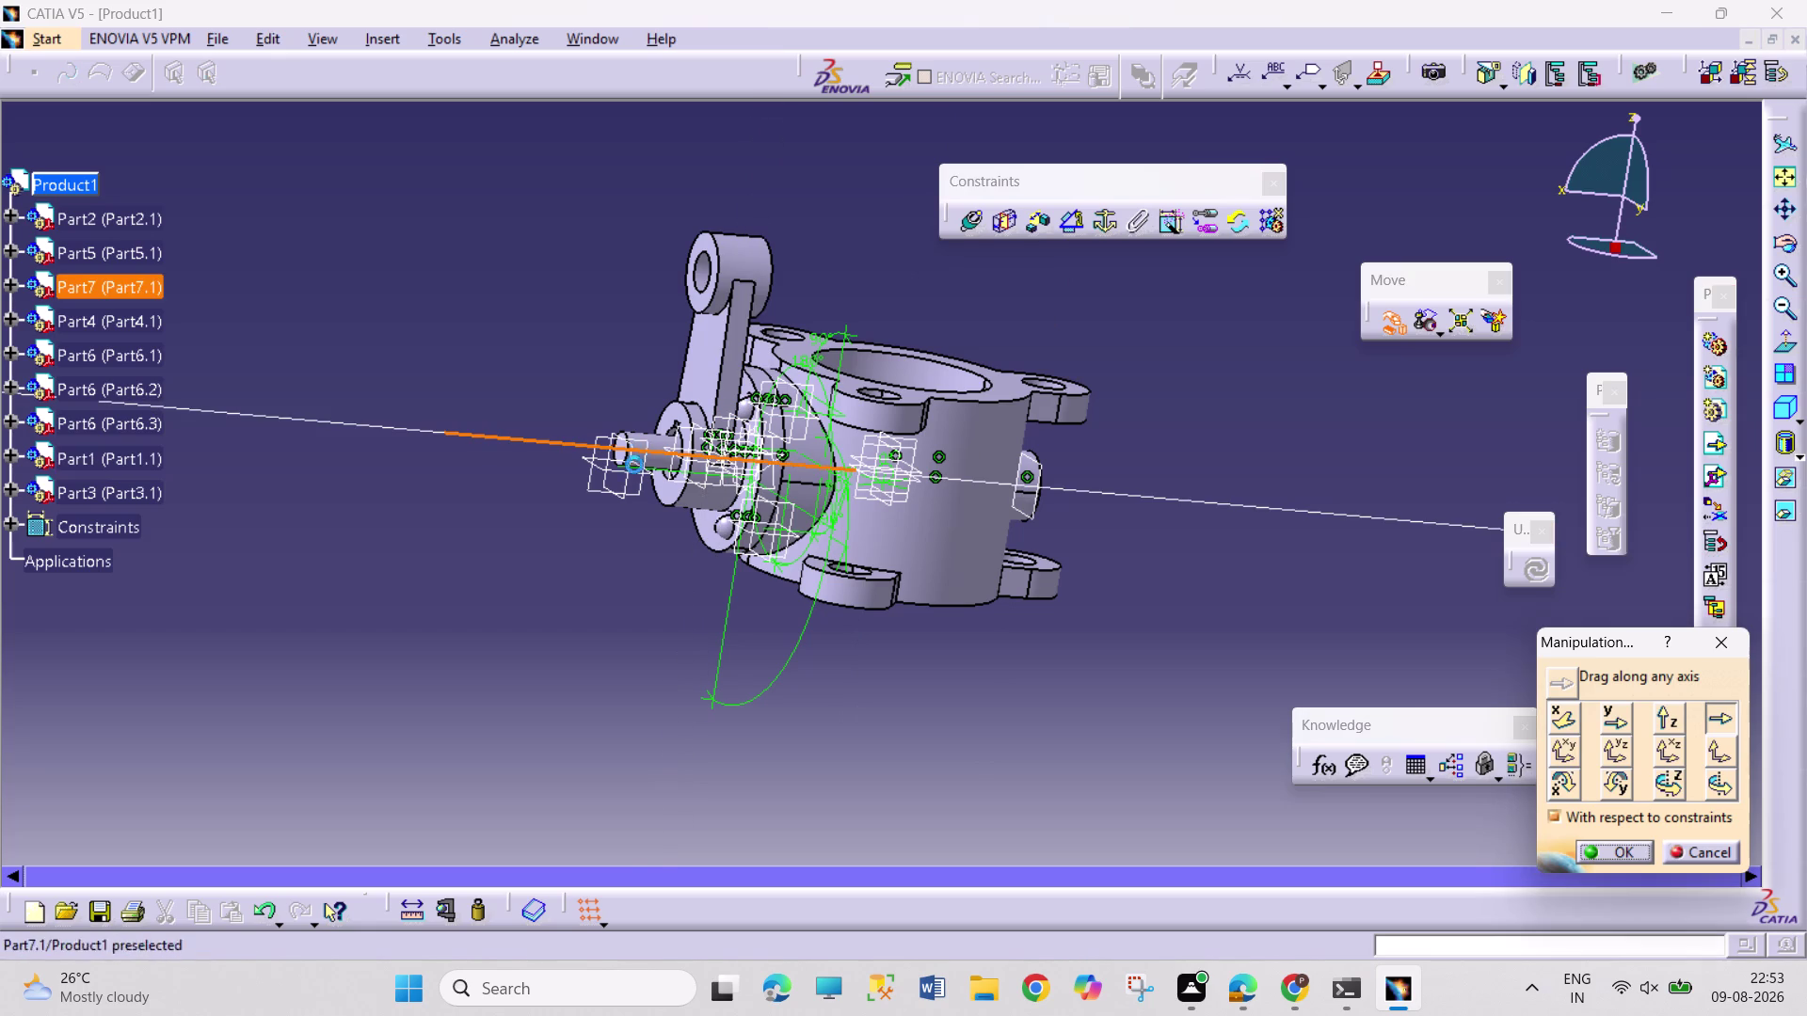
click(110, 503)
drag(903, 467, 368, 524)
click(1630, 849)
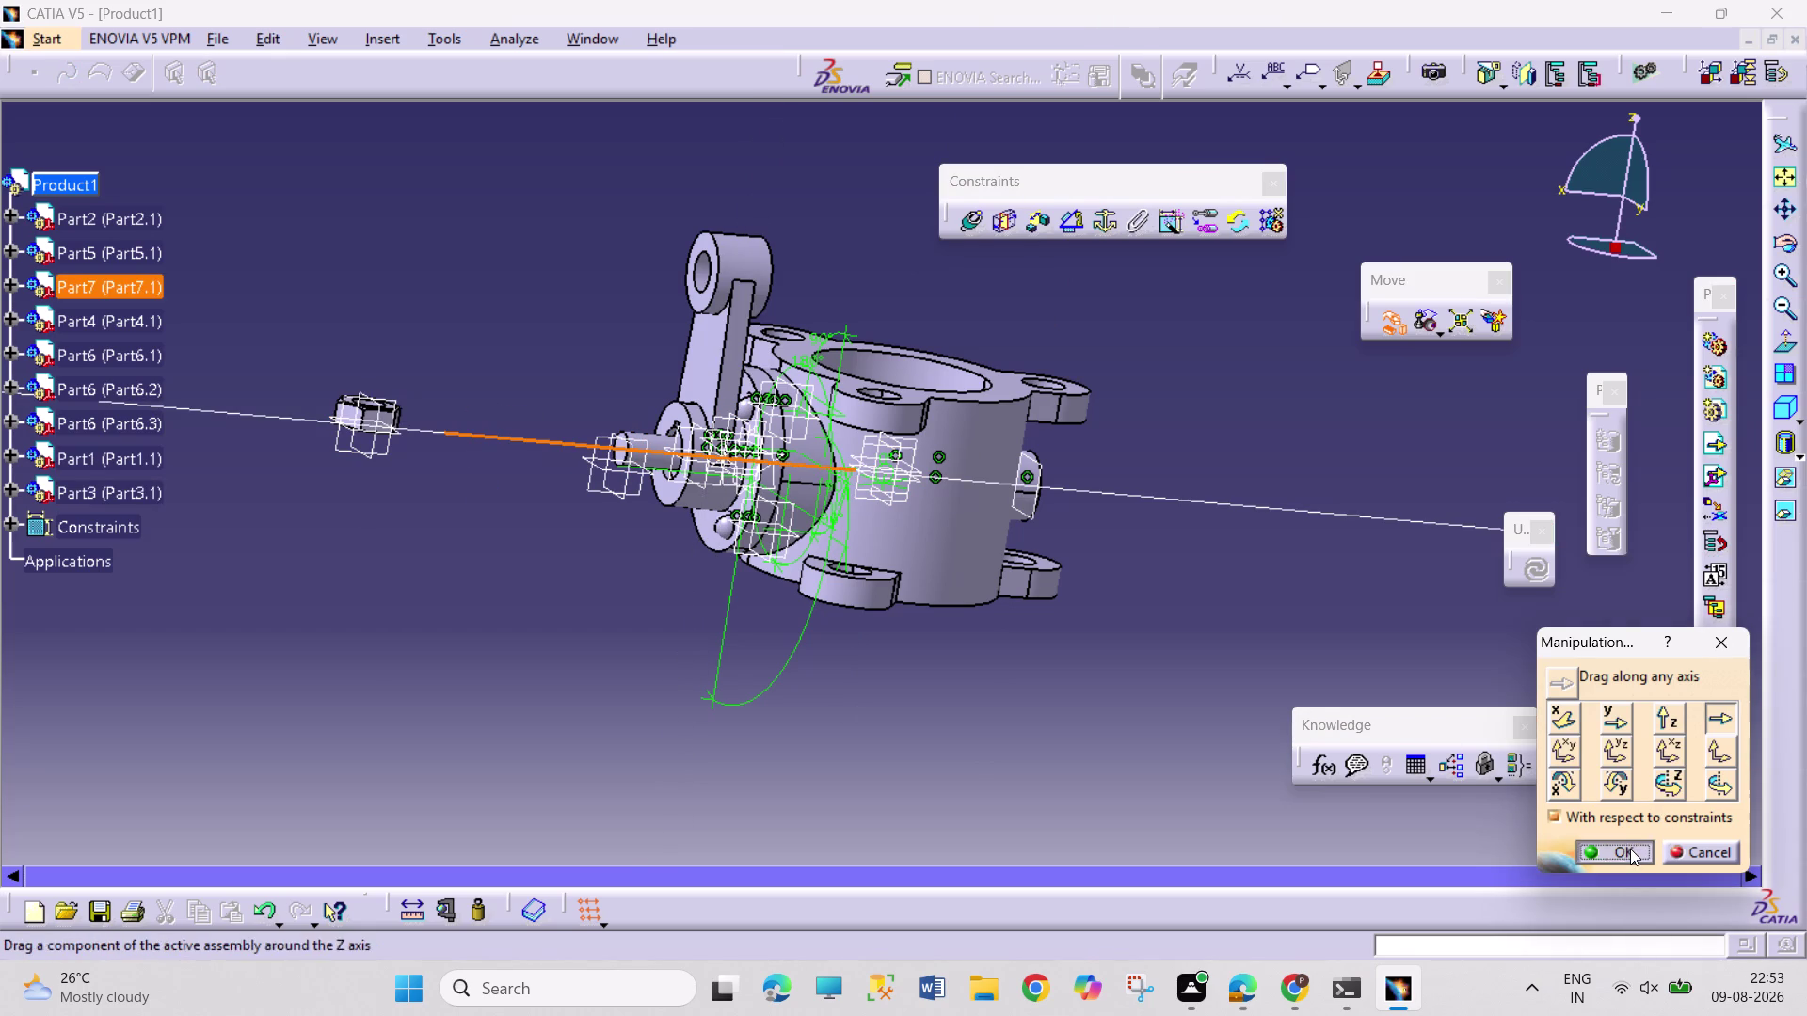
middle_drag(440, 550, 453, 458)
middle_drag(418, 525, 936, 583)
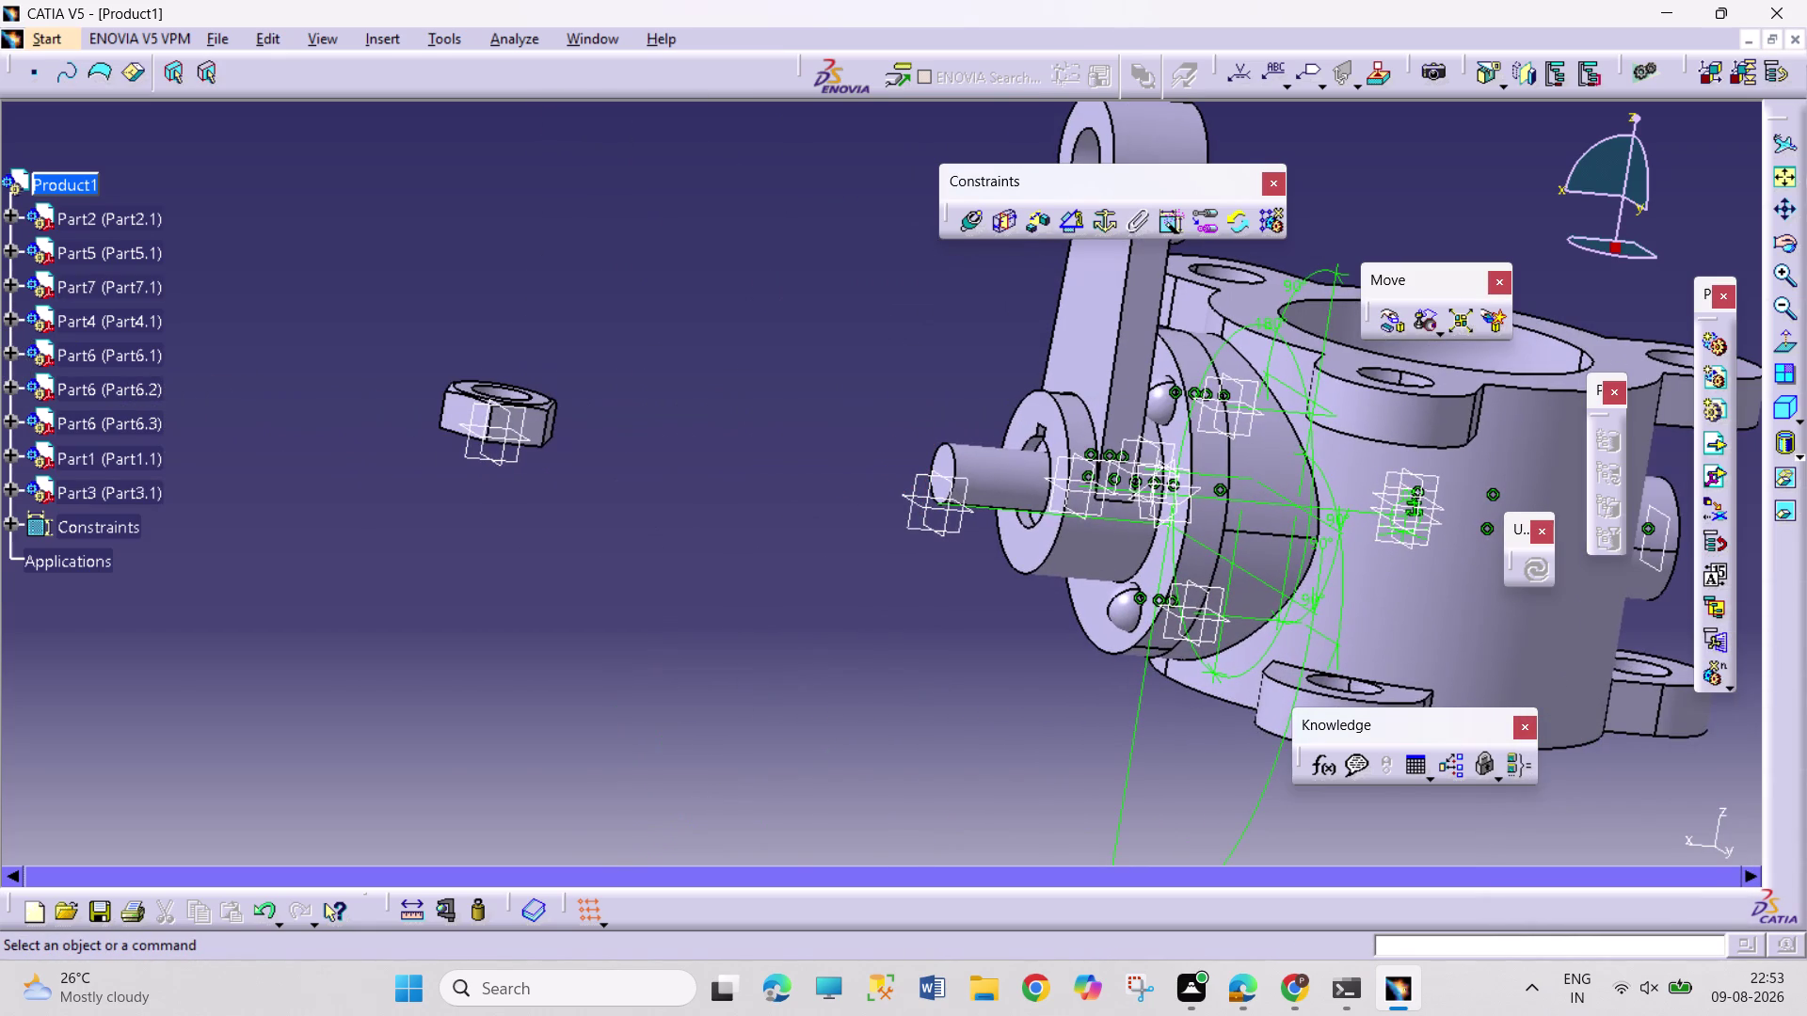
Coincide the nut's axis with the shaft's axis and update the assembly.
click(971, 228)
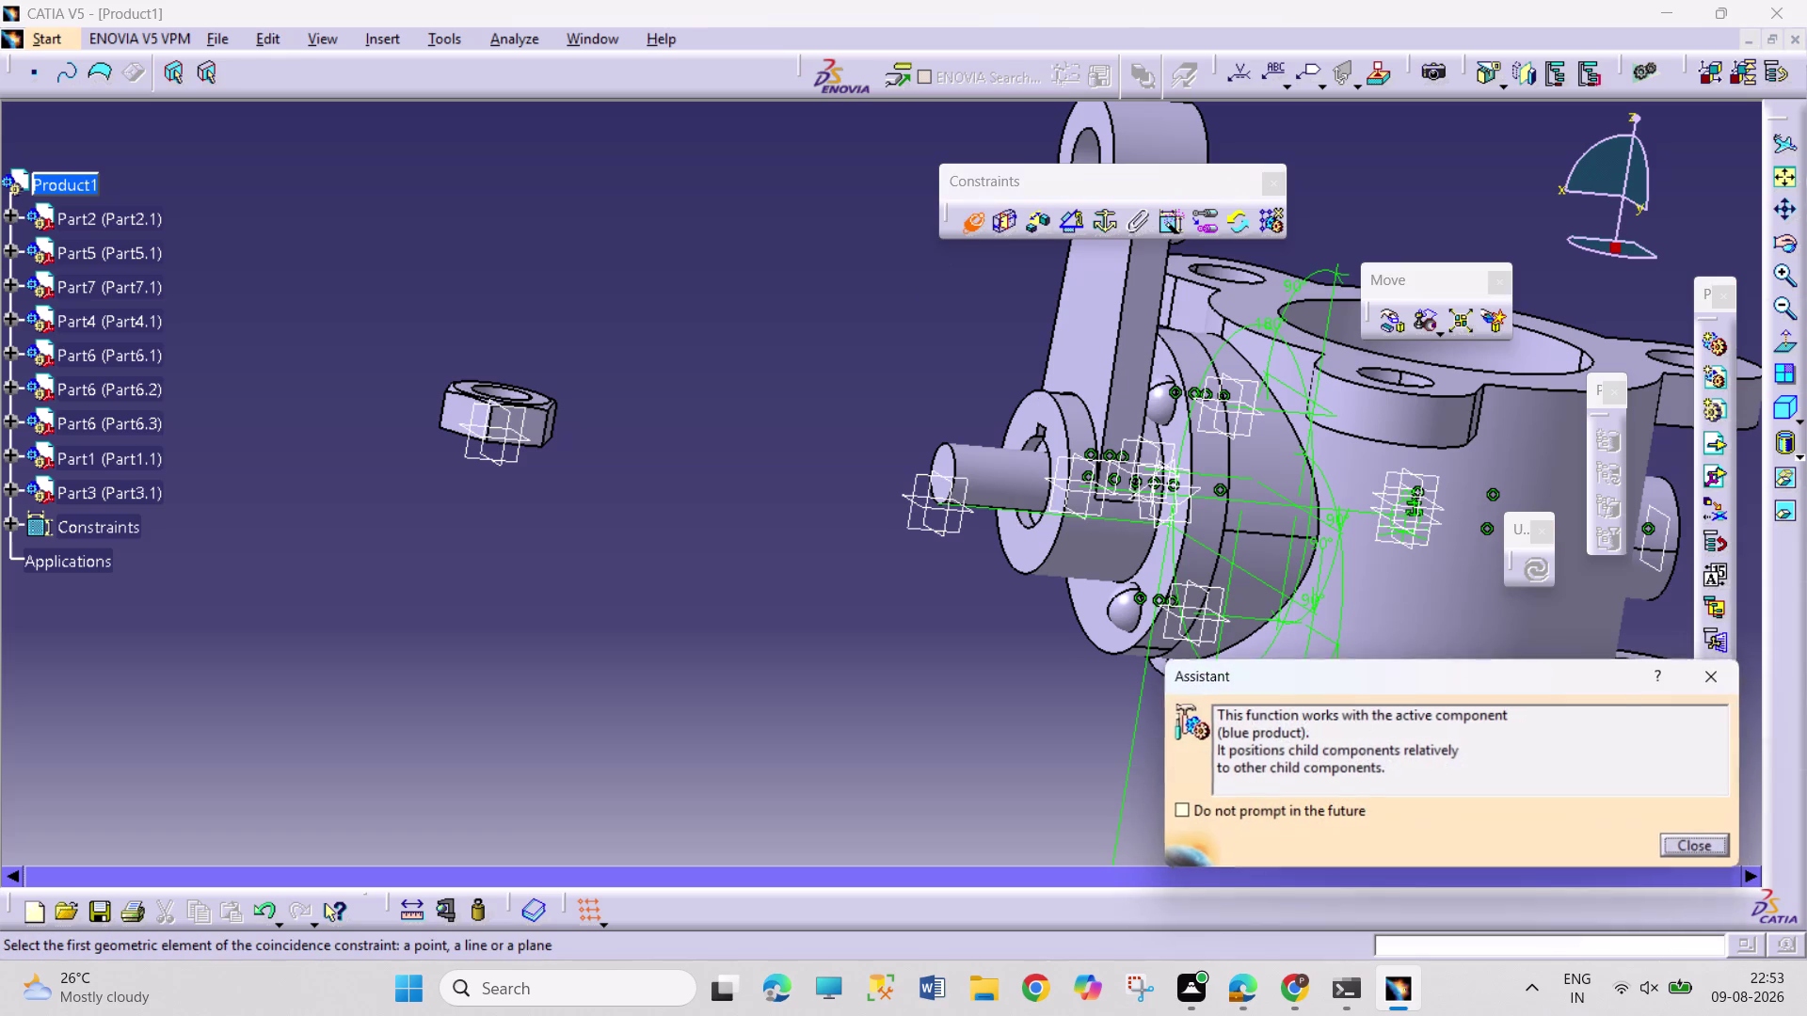
click(508, 389)
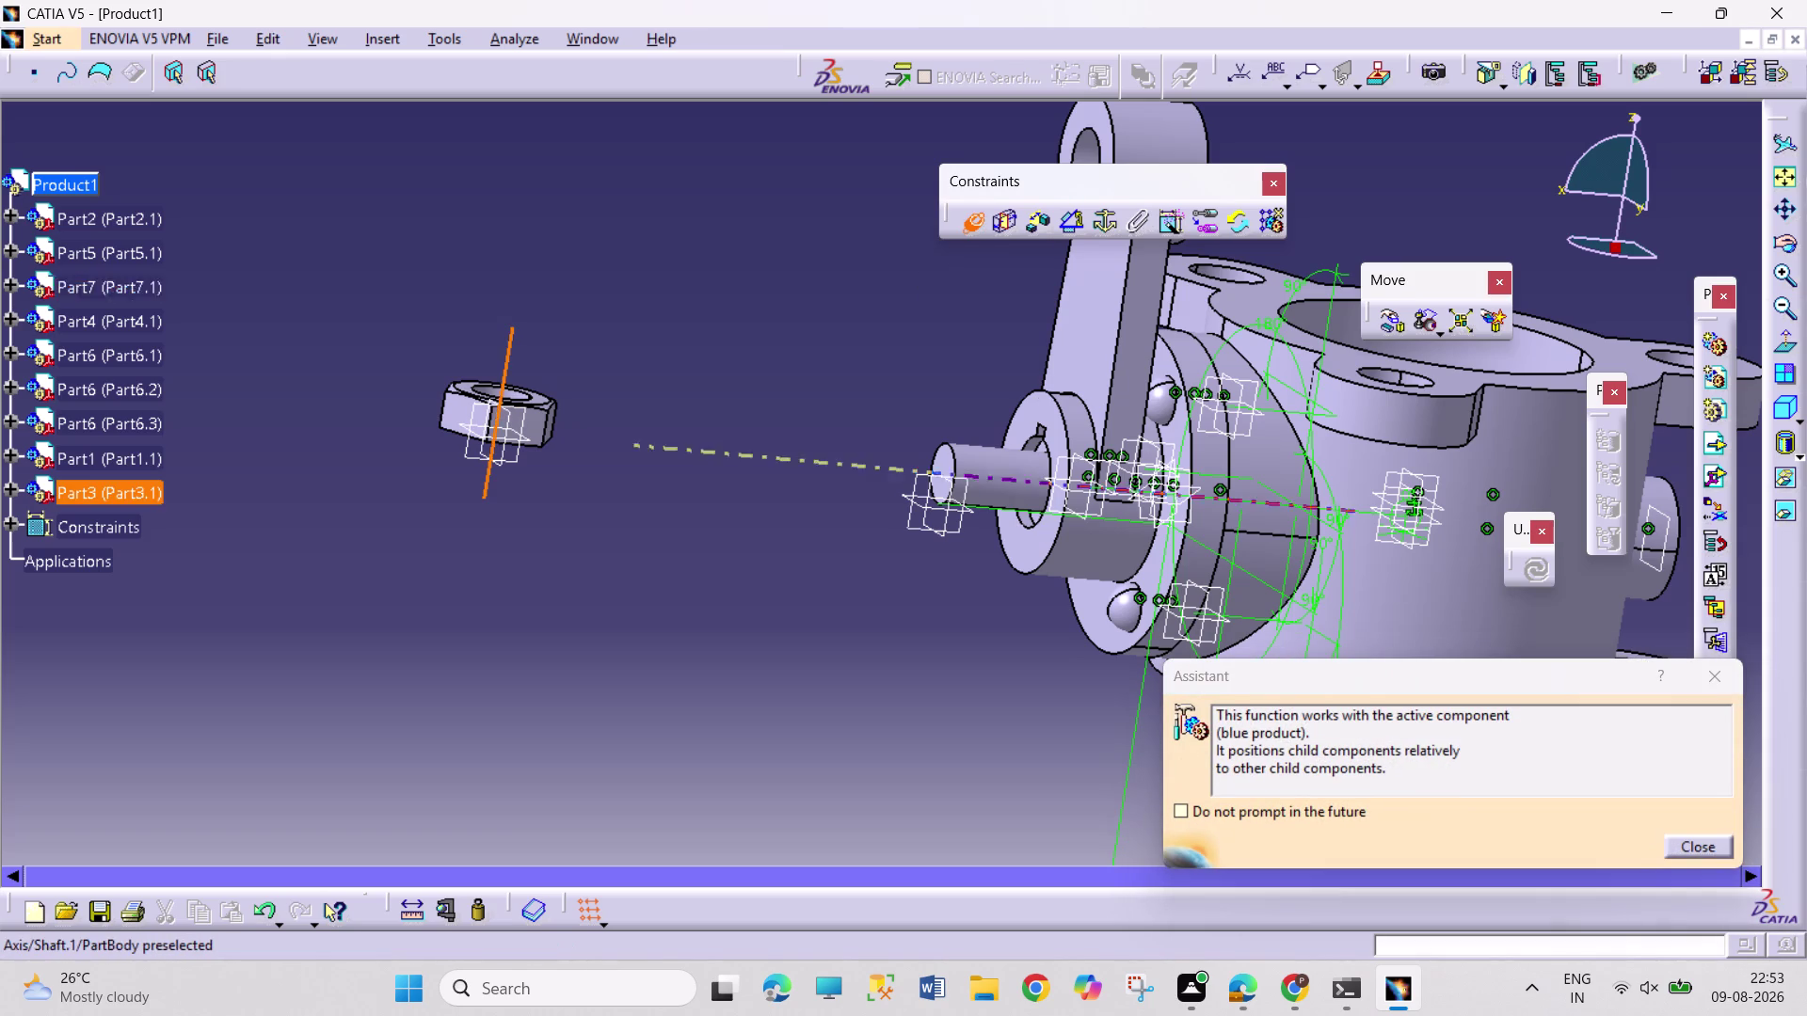
click(1019, 477)
click(1545, 567)
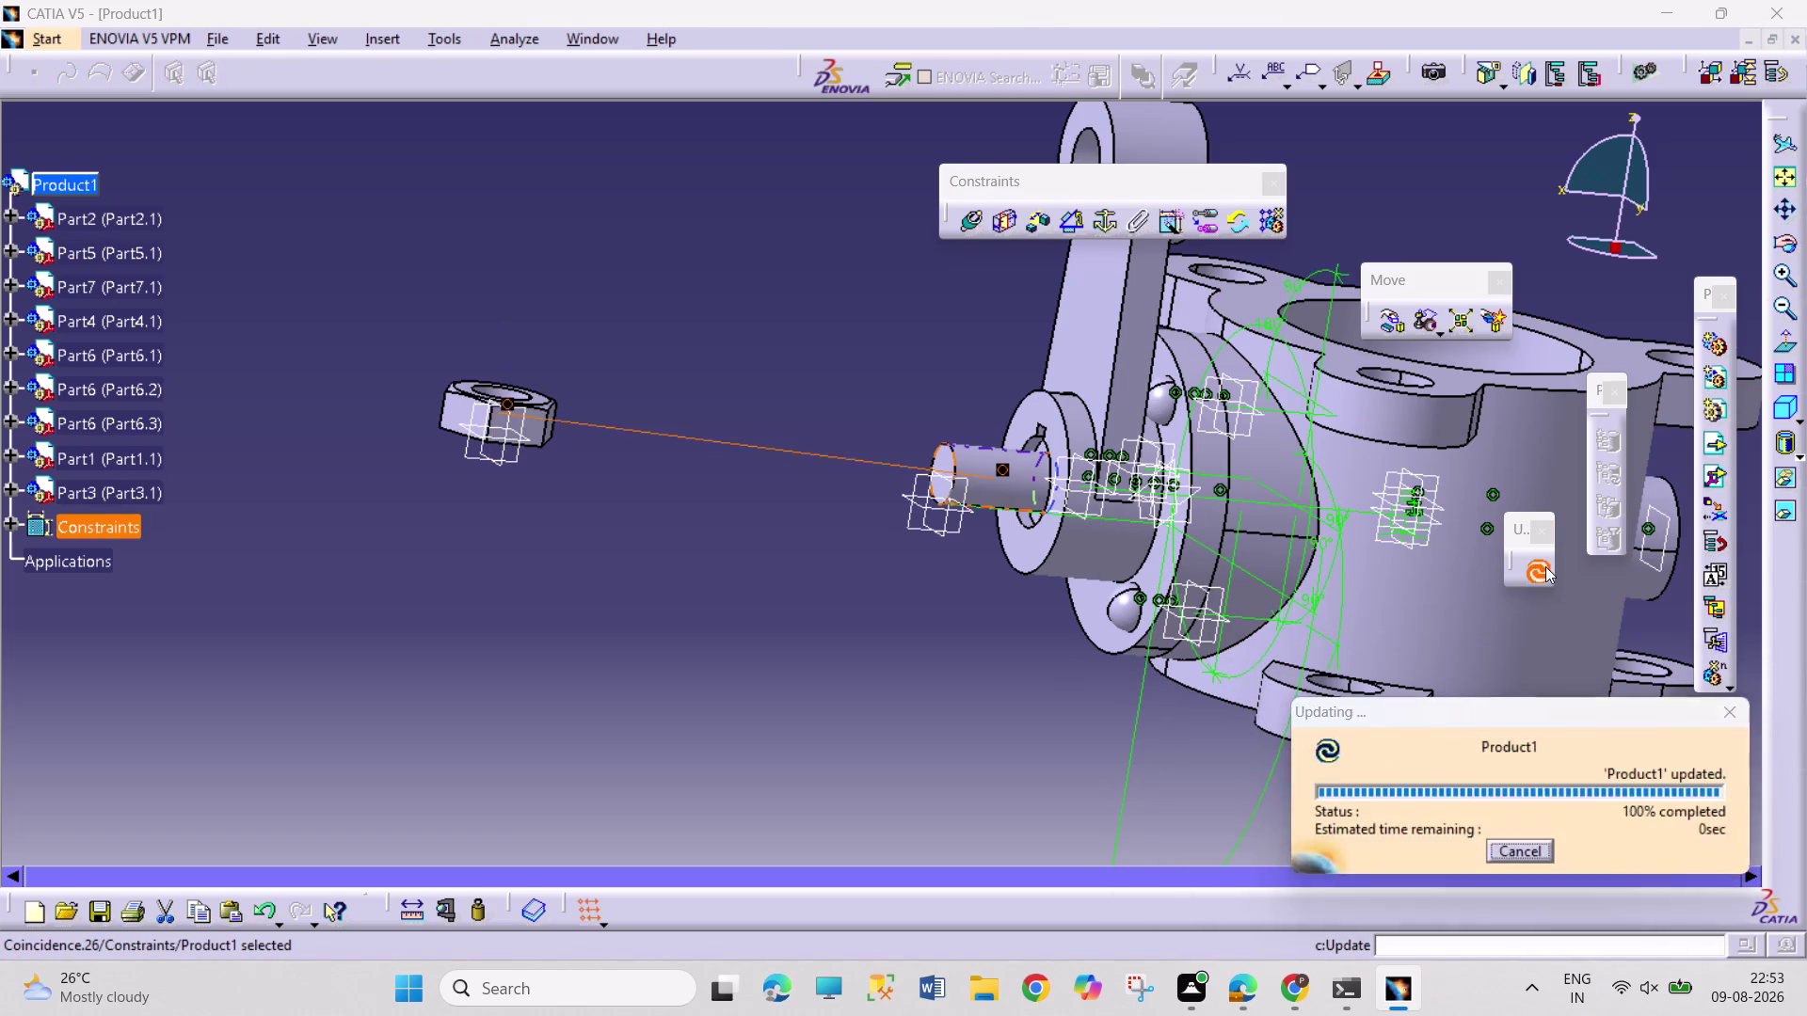
Select the nut's flat face and the shaft's end face.
middle_drag(780, 588, 534, 531)
right_drag(761, 580, 534, 532)
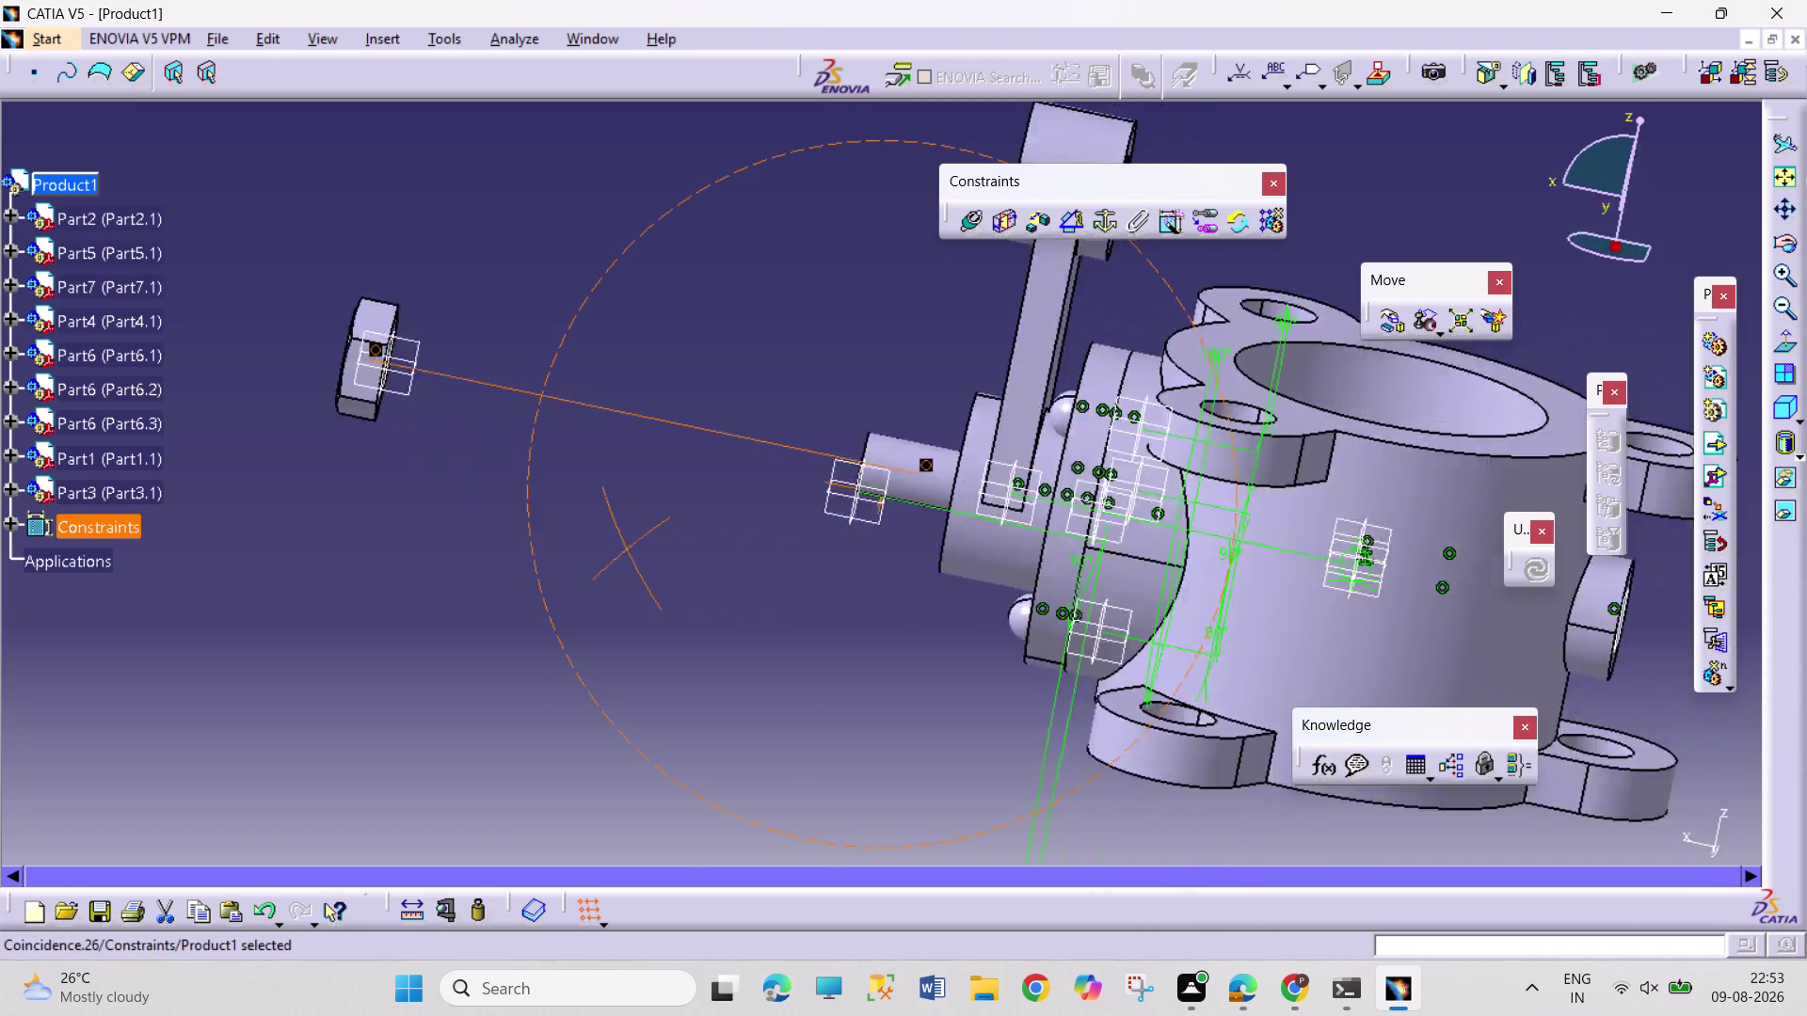
middle_drag(535, 532, 457, 509)
right_drag(534, 532, 457, 503)
click(502, 323)
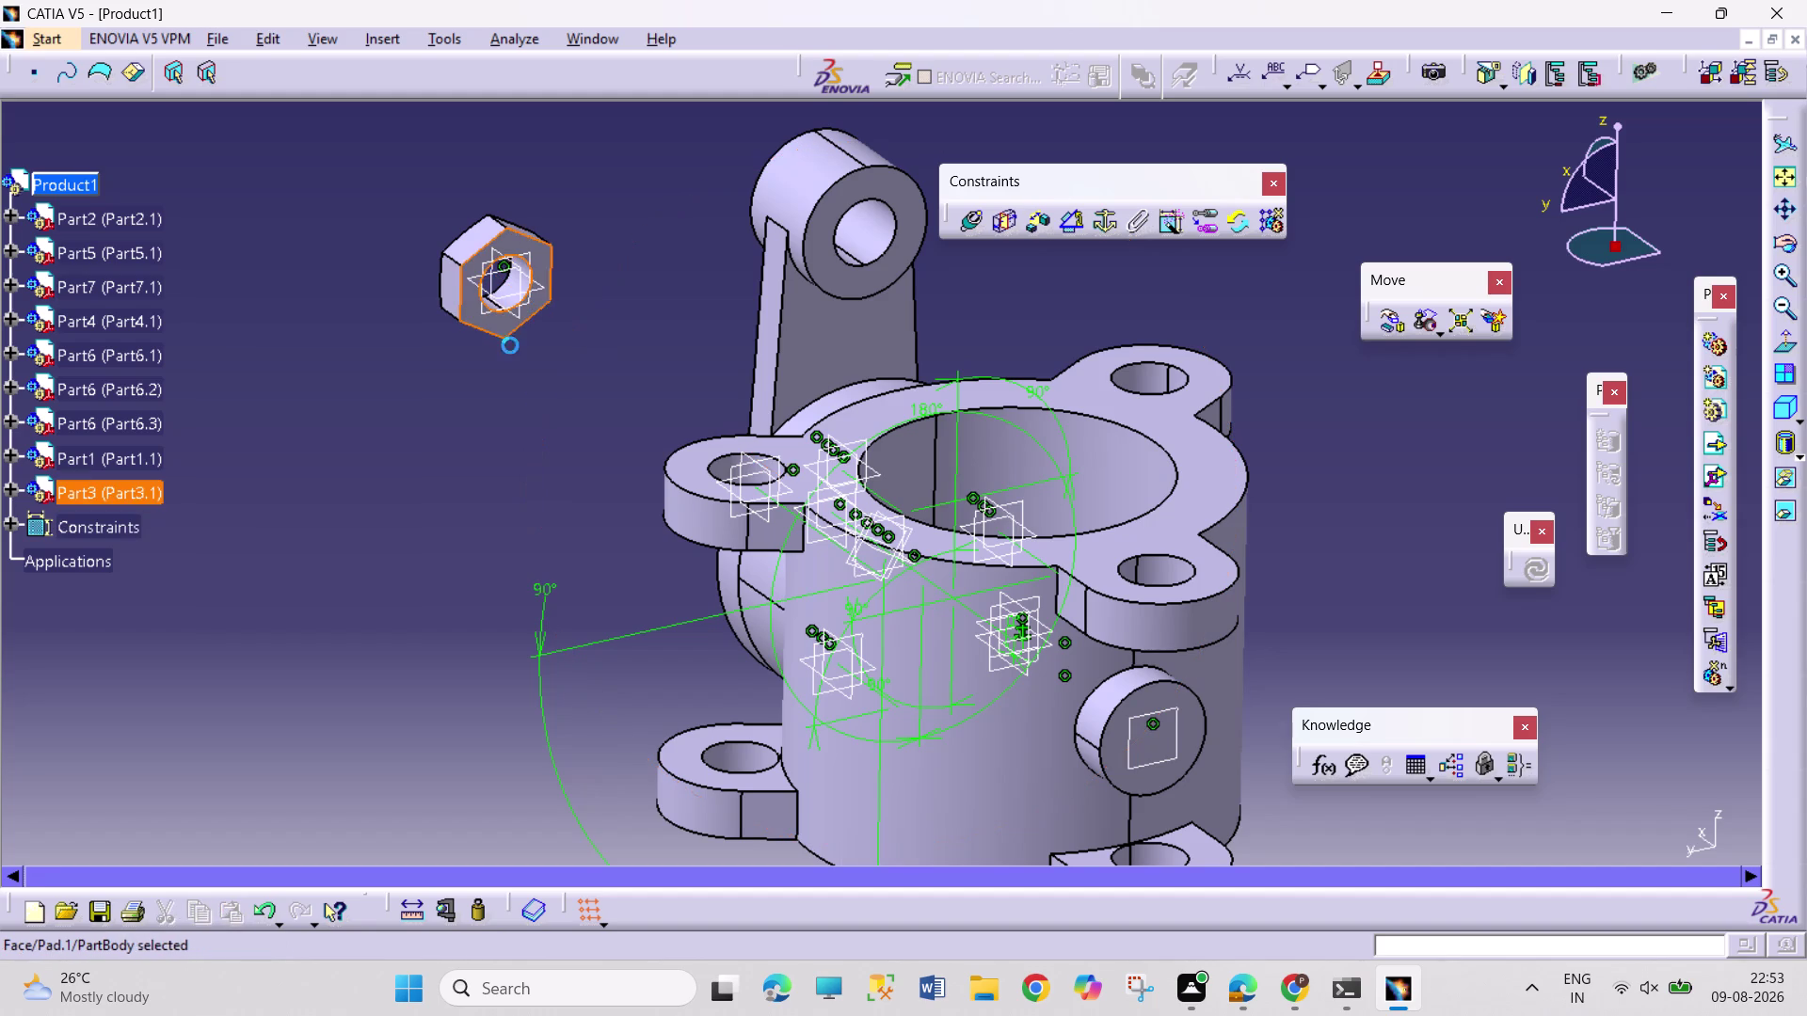
middle_drag(547, 421, 1038, 616)
right_drag(575, 485, 1044, 615)
middle_drag(1079, 644, 1139, 485)
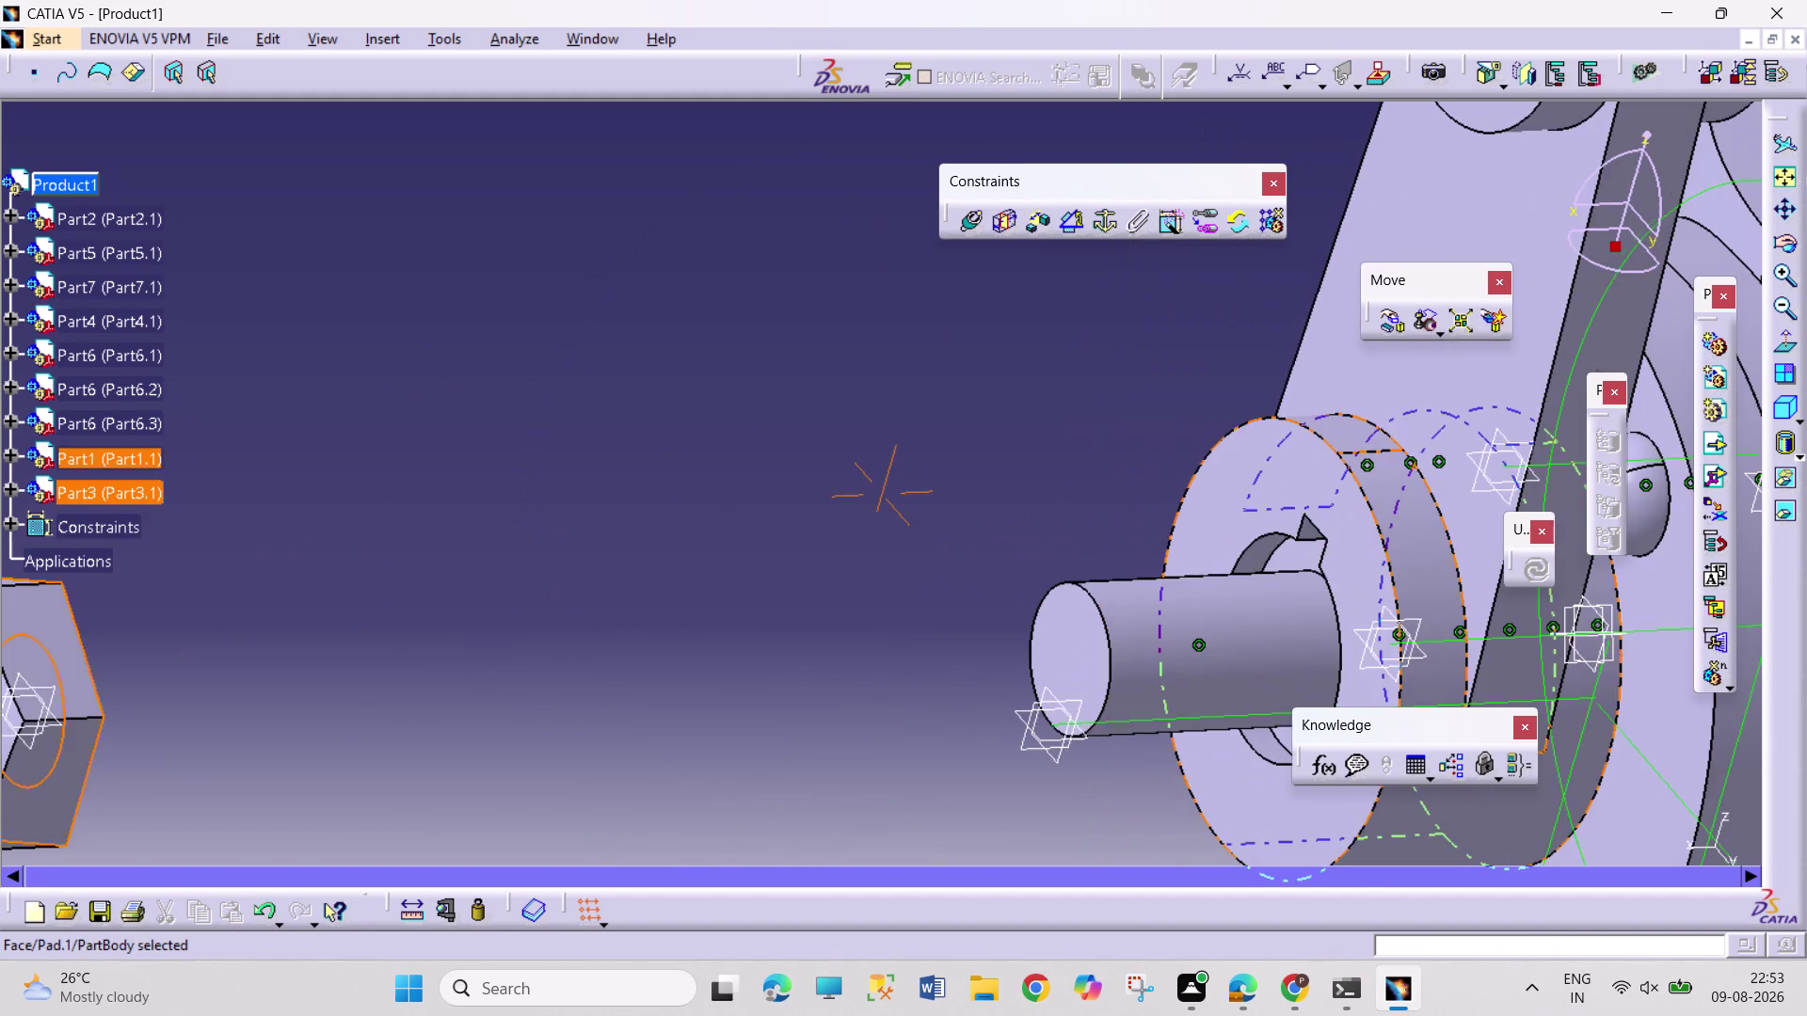
middle_drag(887, 555, 1180, 529)
right_drag(926, 593, 1181, 529)
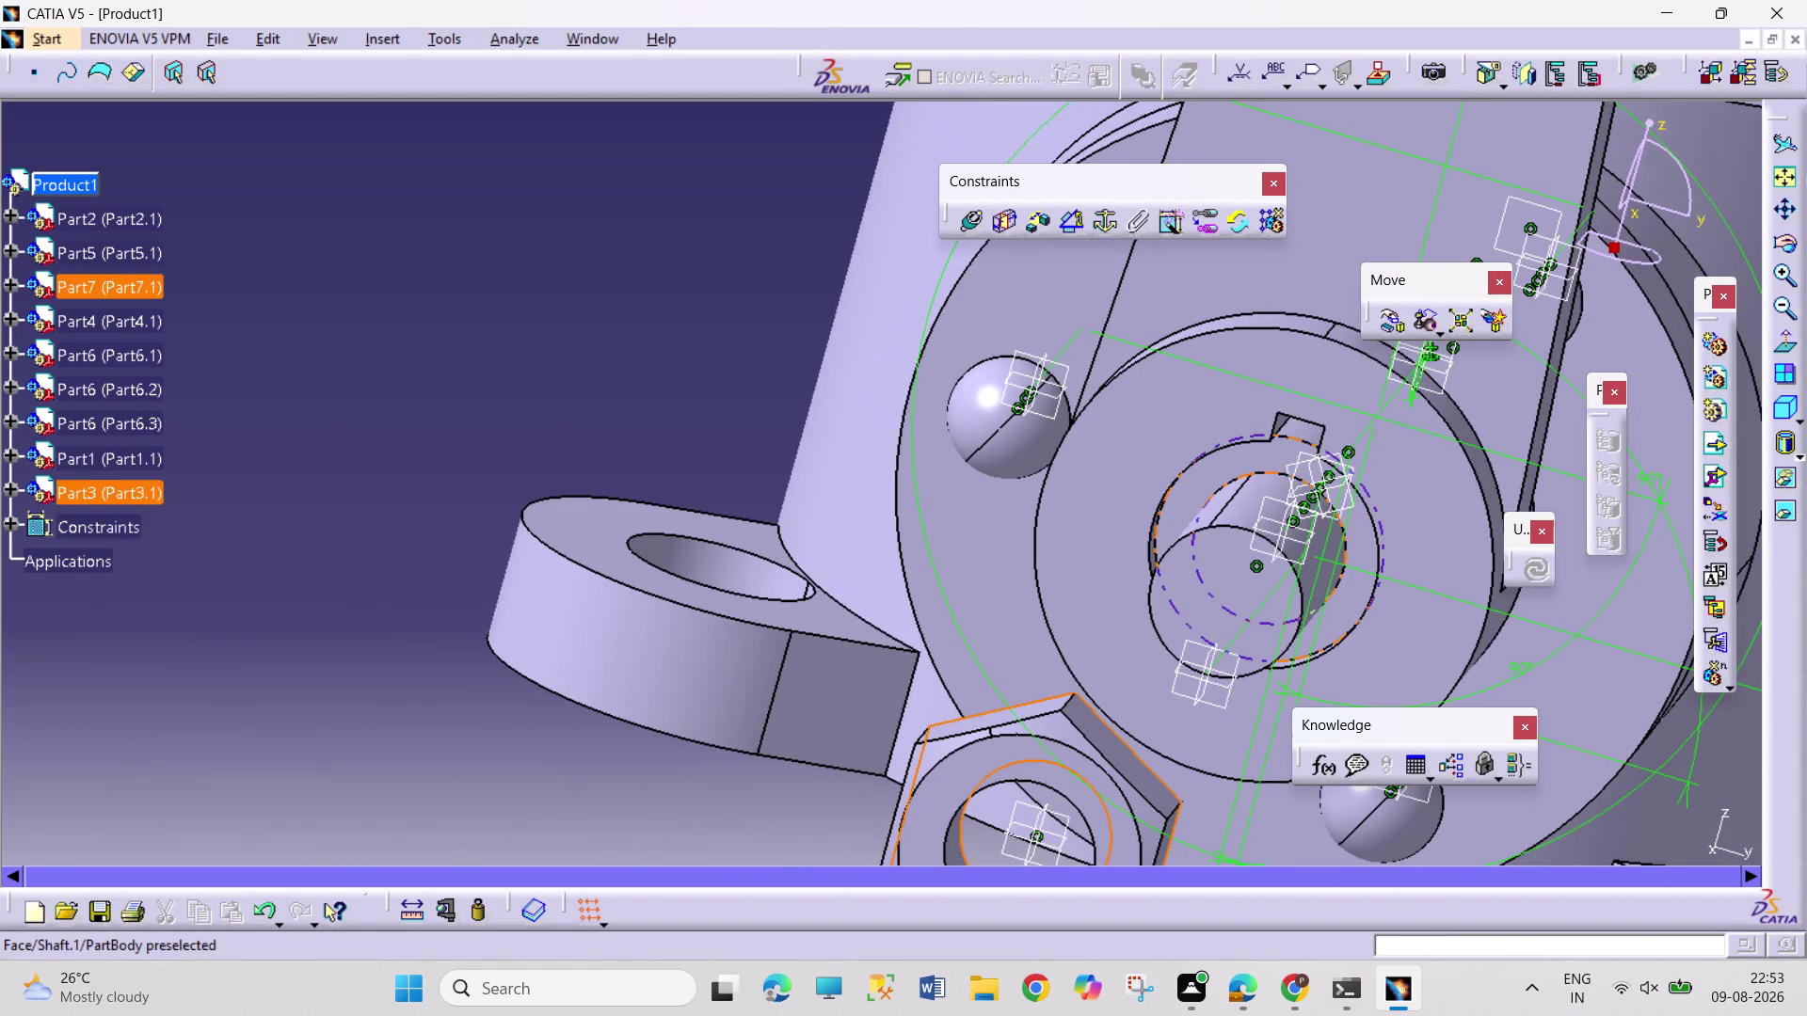
click(1251, 458)
Make the two faces coincident with Opposite orientation, then update all.
click(967, 214)
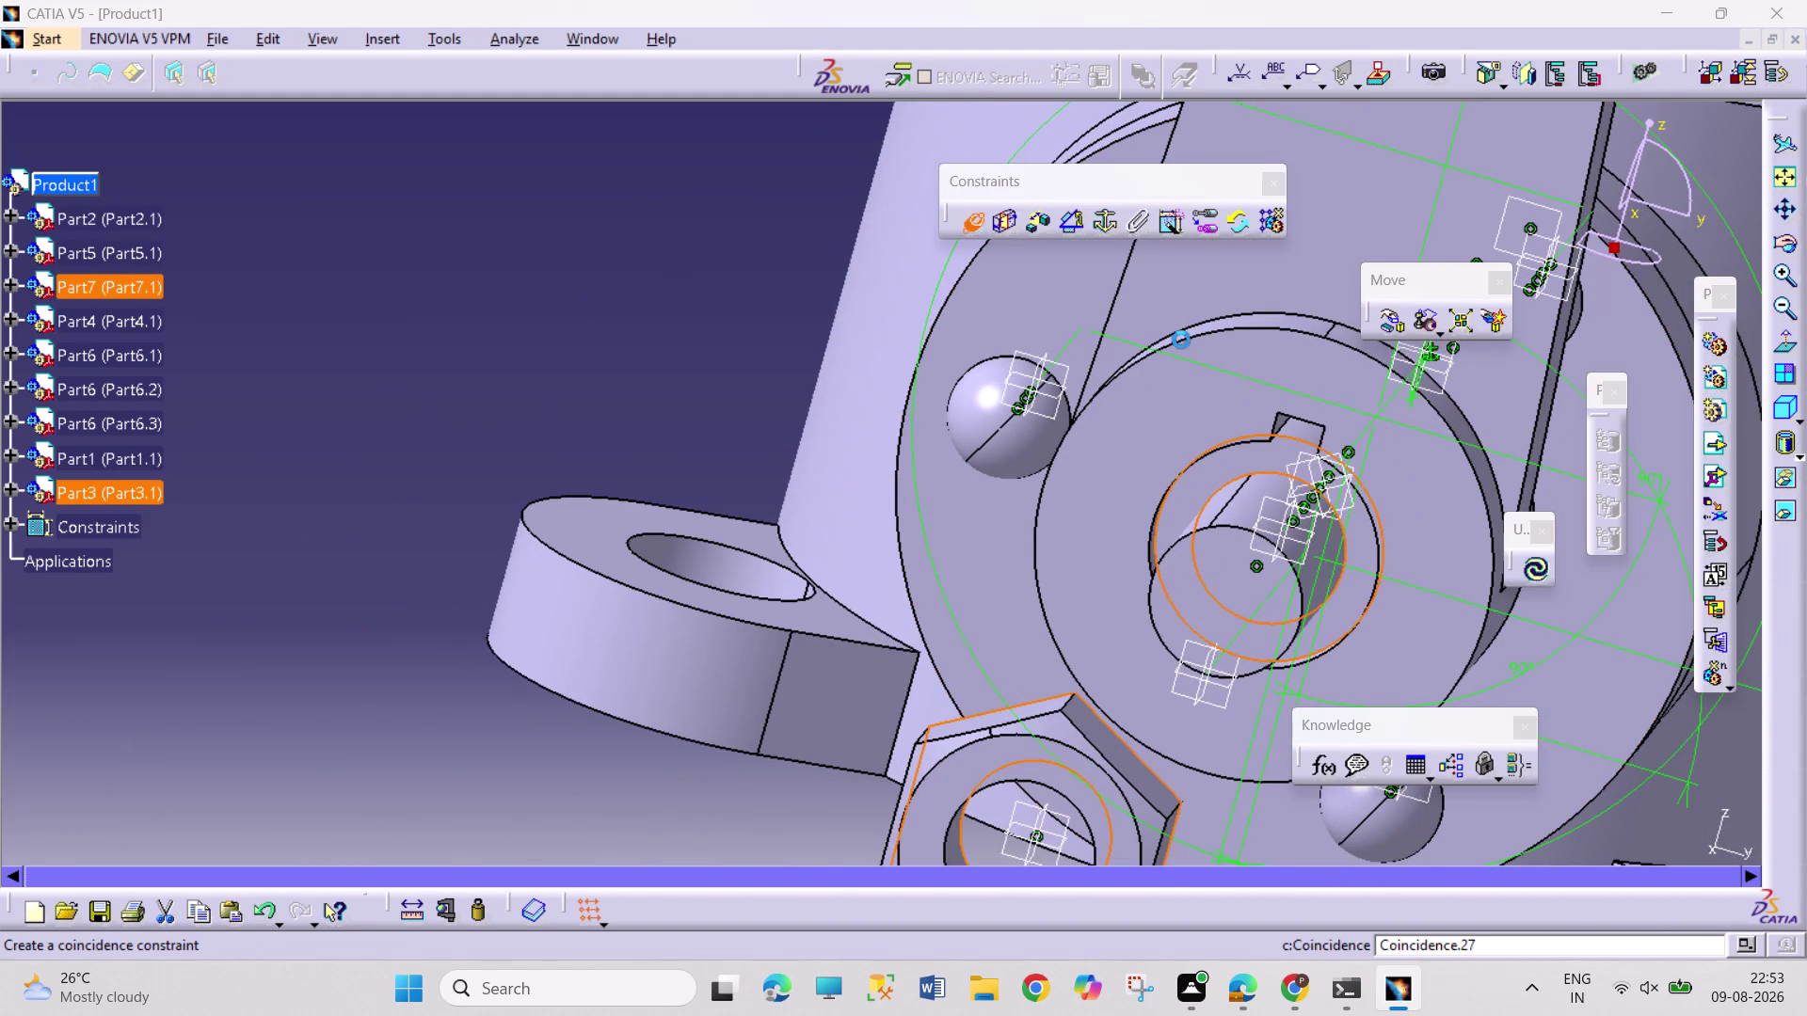
click(1703, 679)
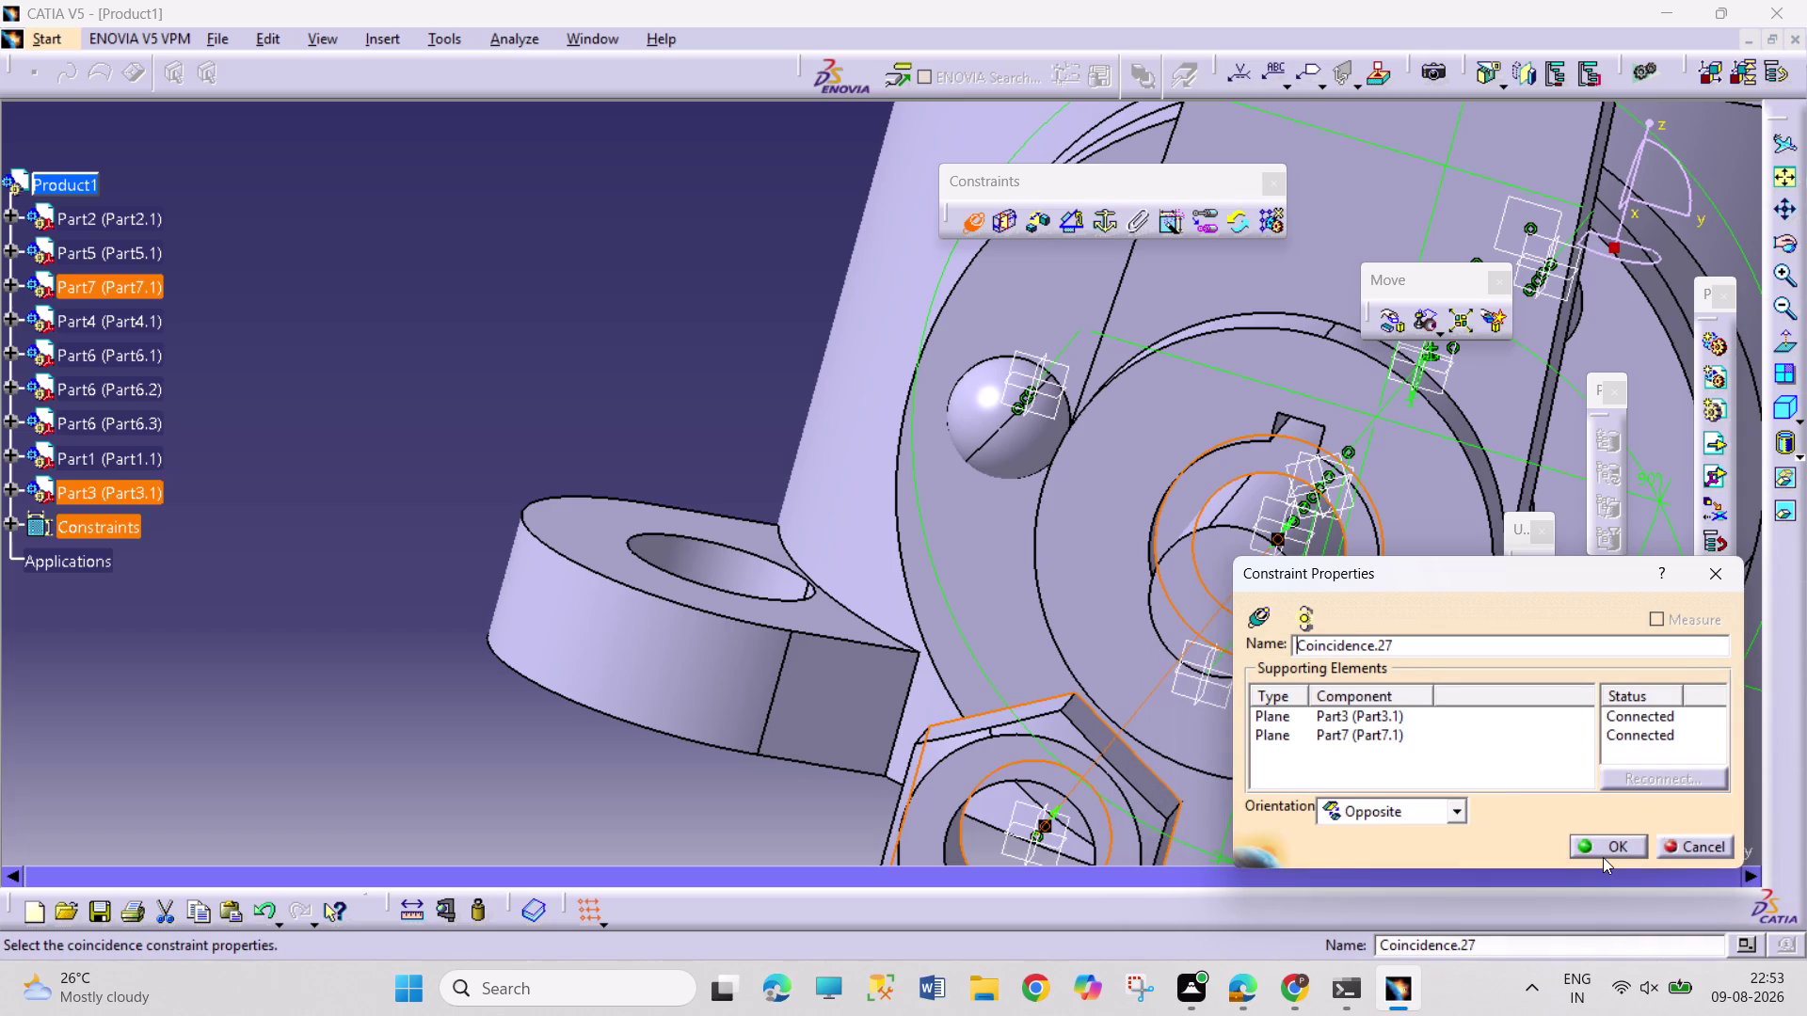
click(1603, 857)
click(1607, 841)
click(1529, 572)
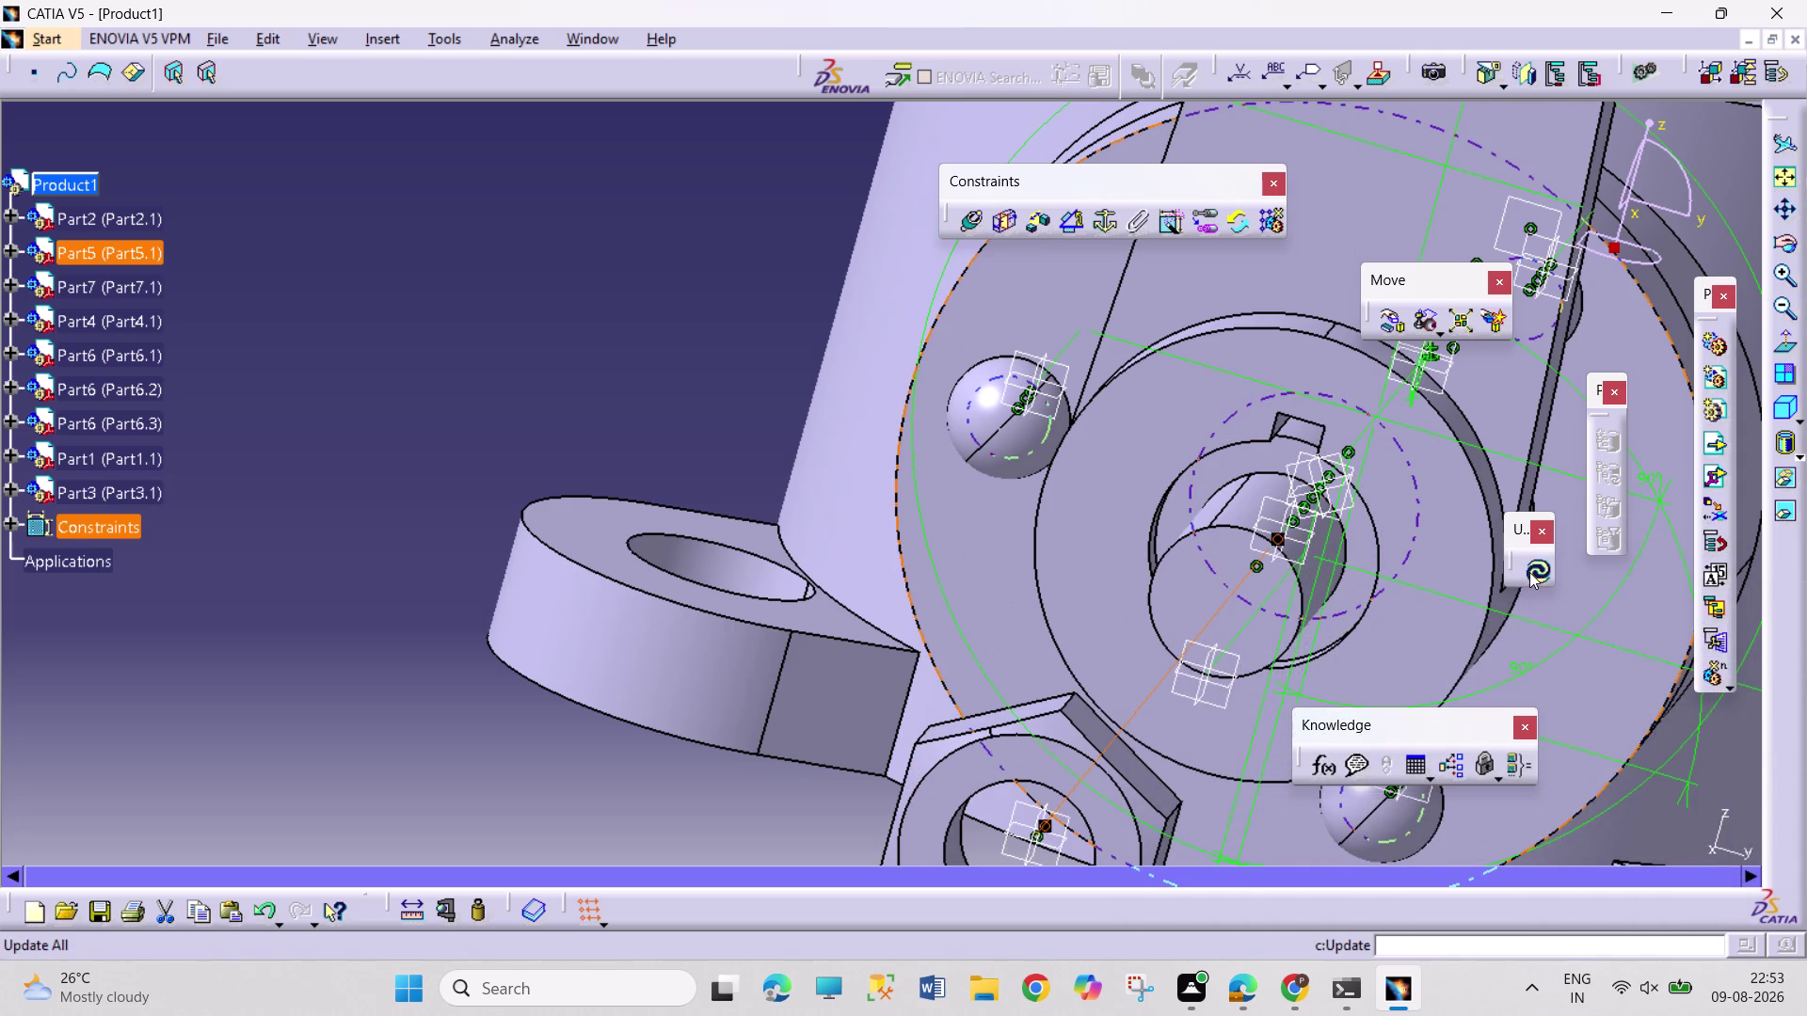